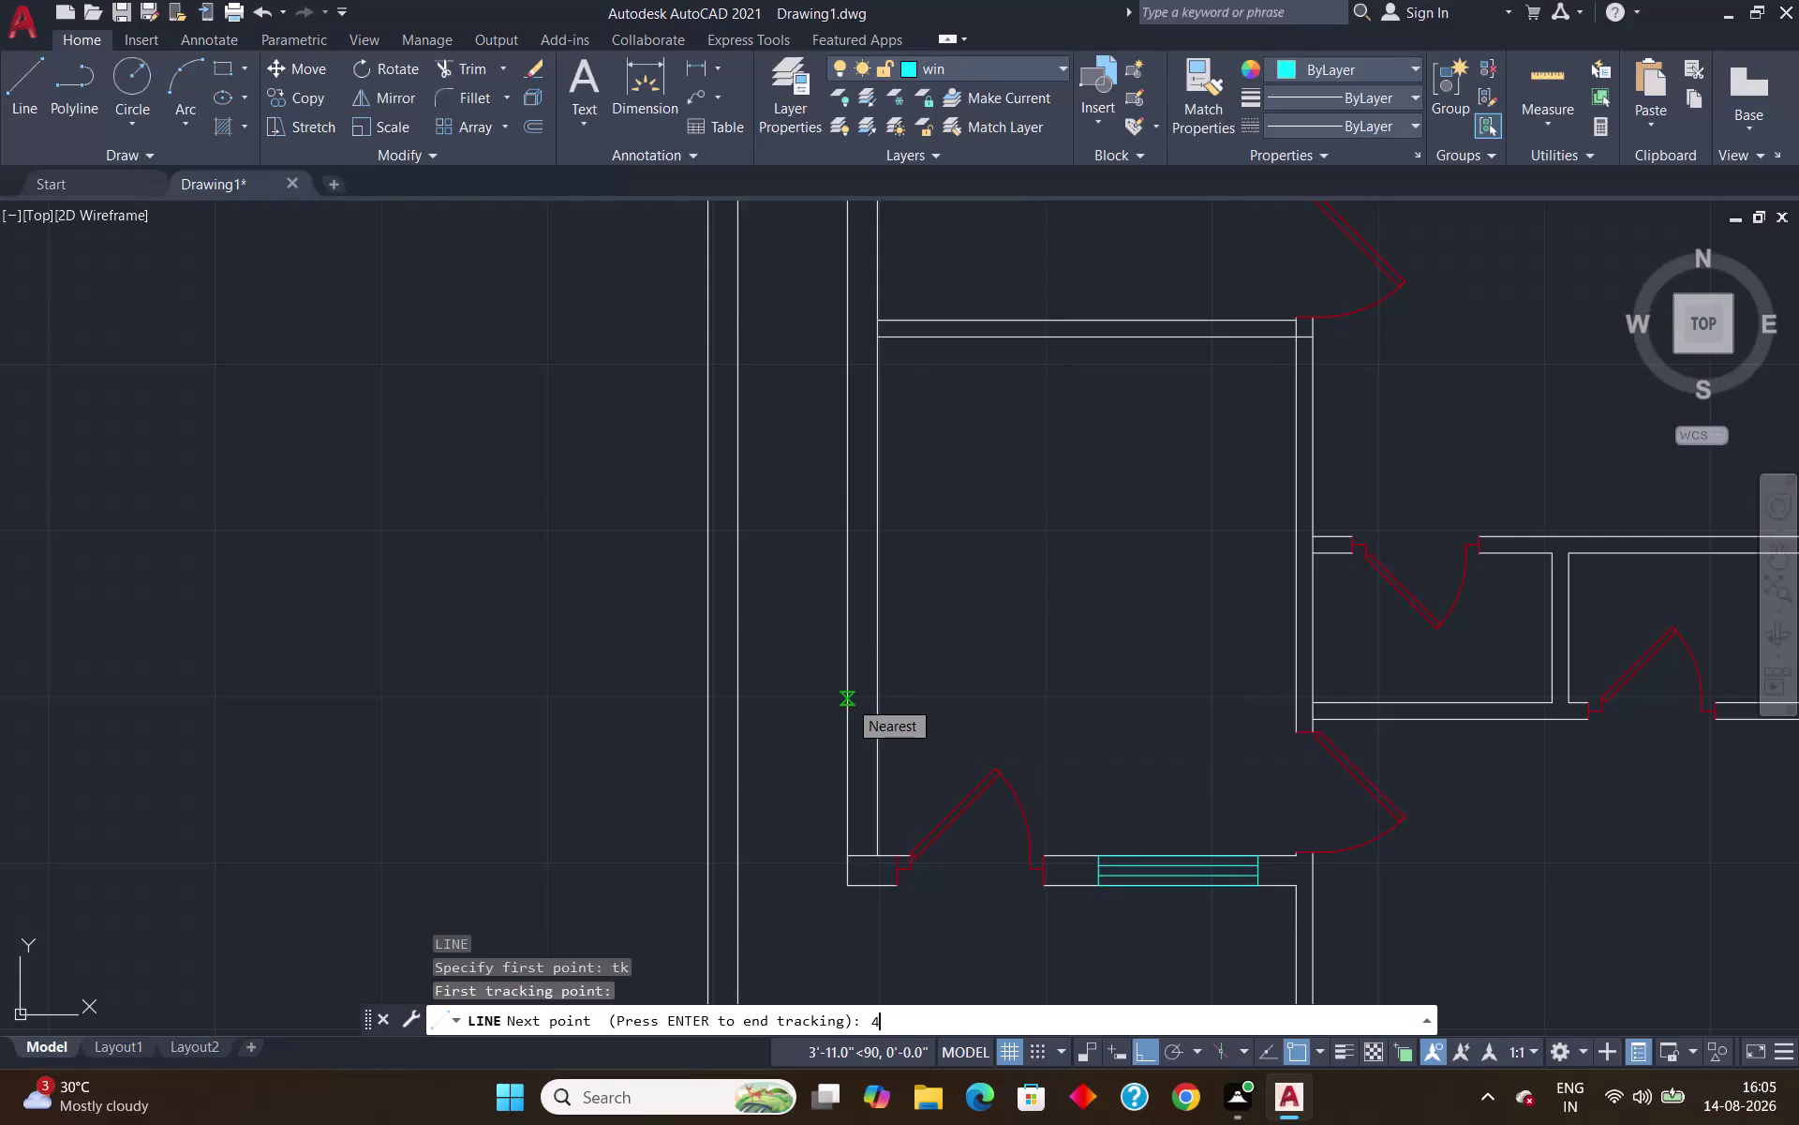
Draw a 4' window outline in the lower-left room's left wall.
key(Return)
key(Return)
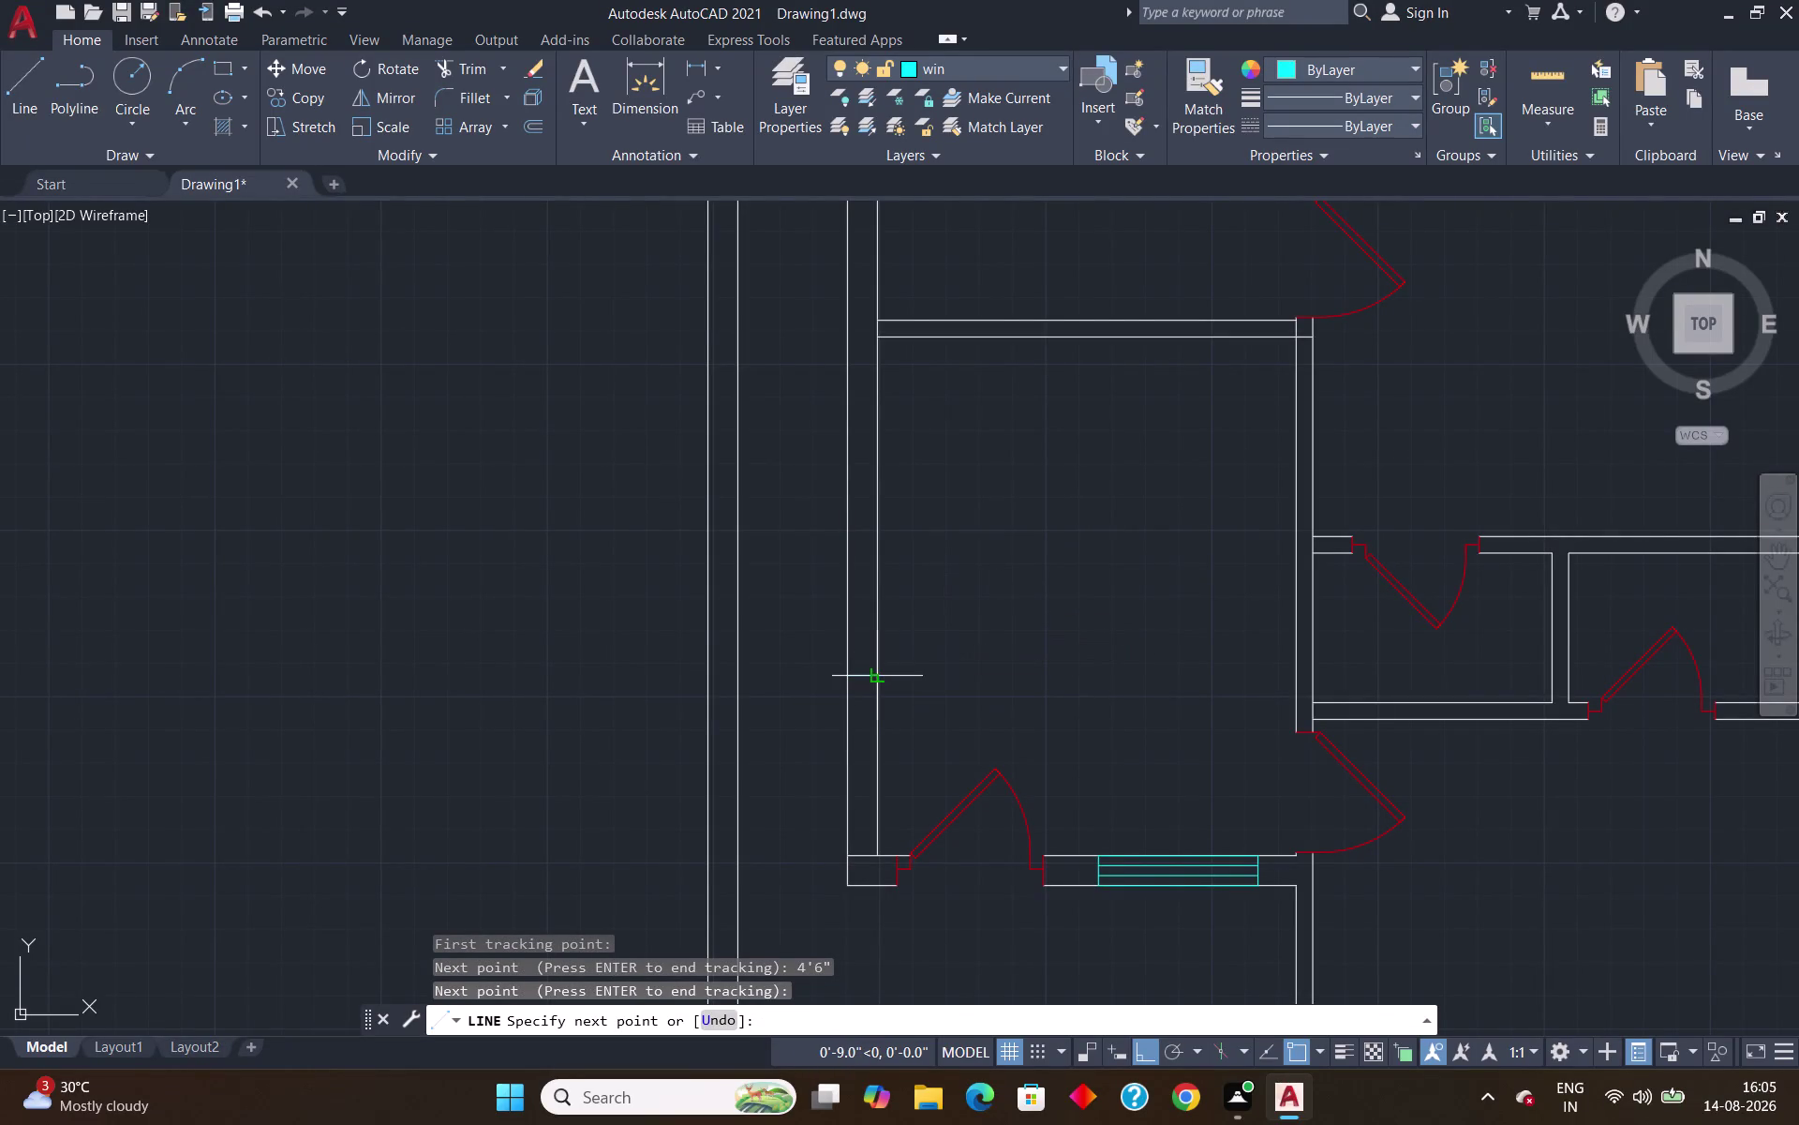
click(882, 676)
text(4')
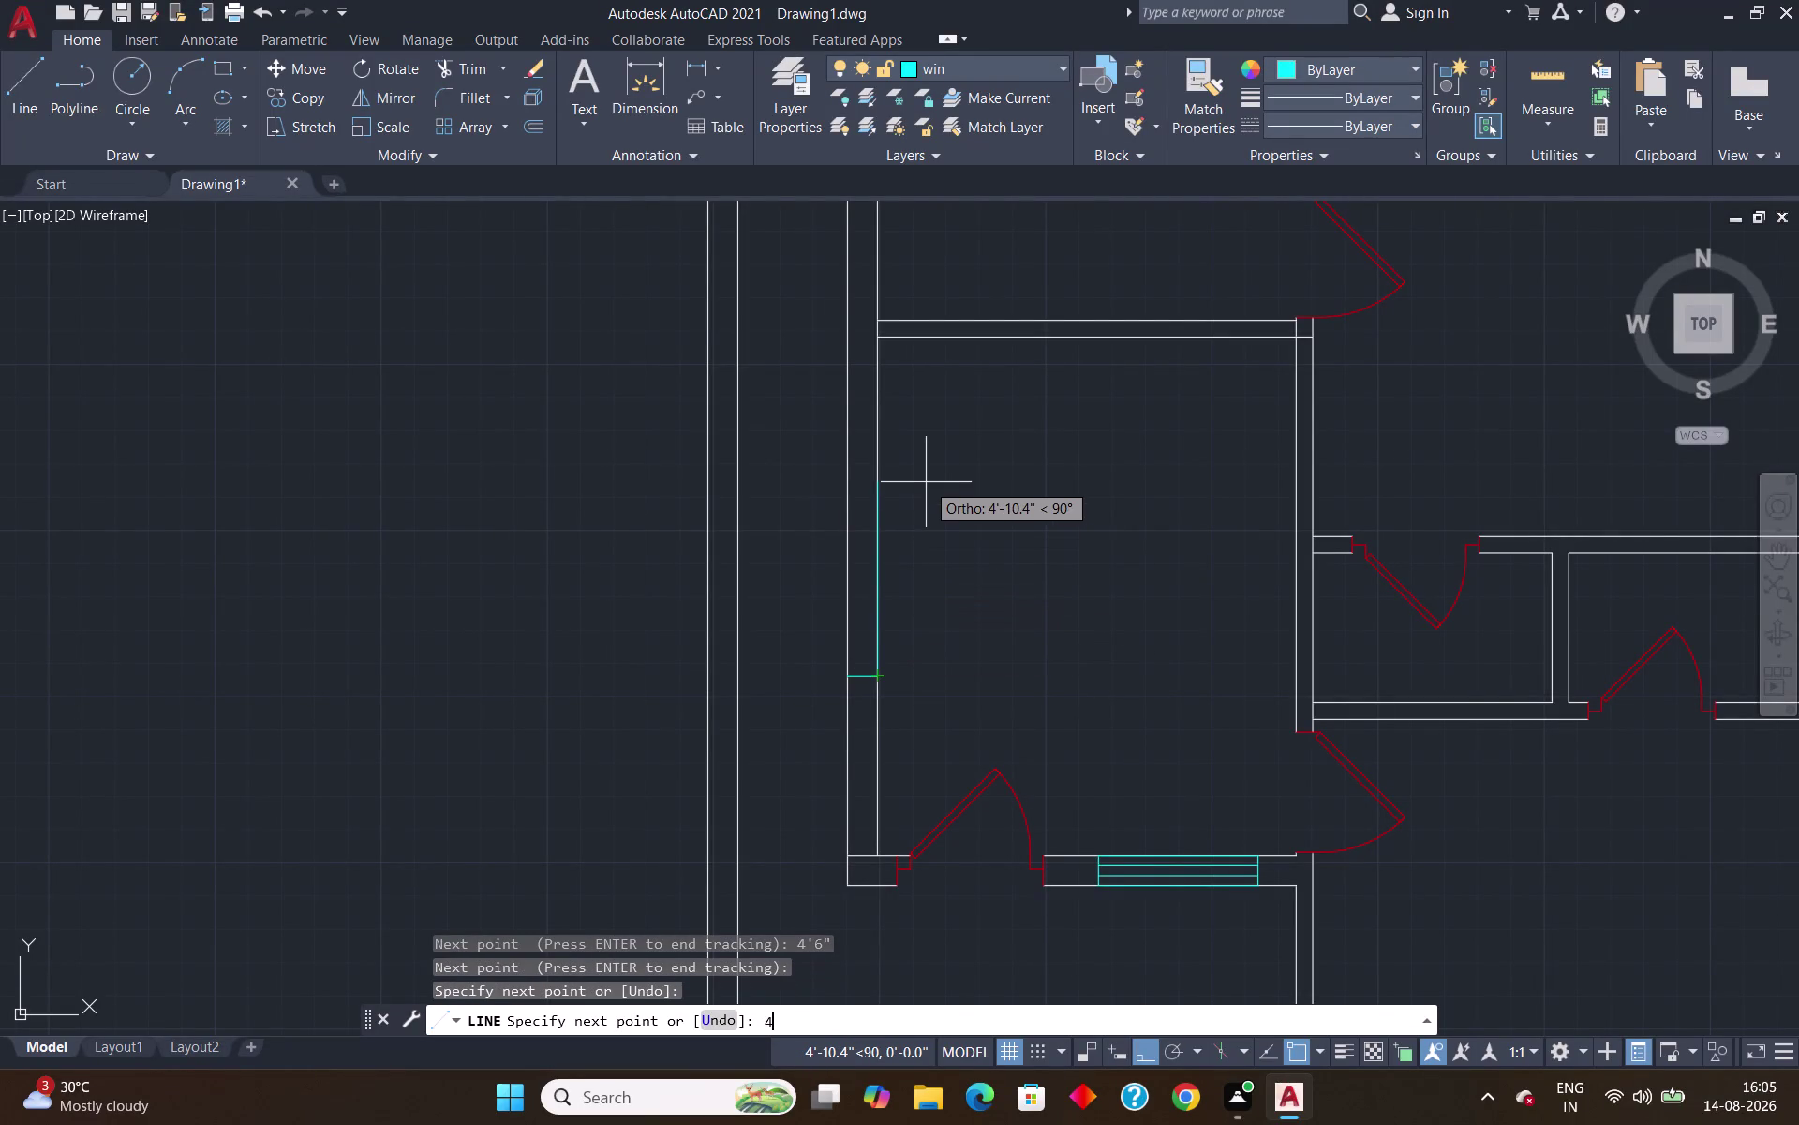
key(Return)
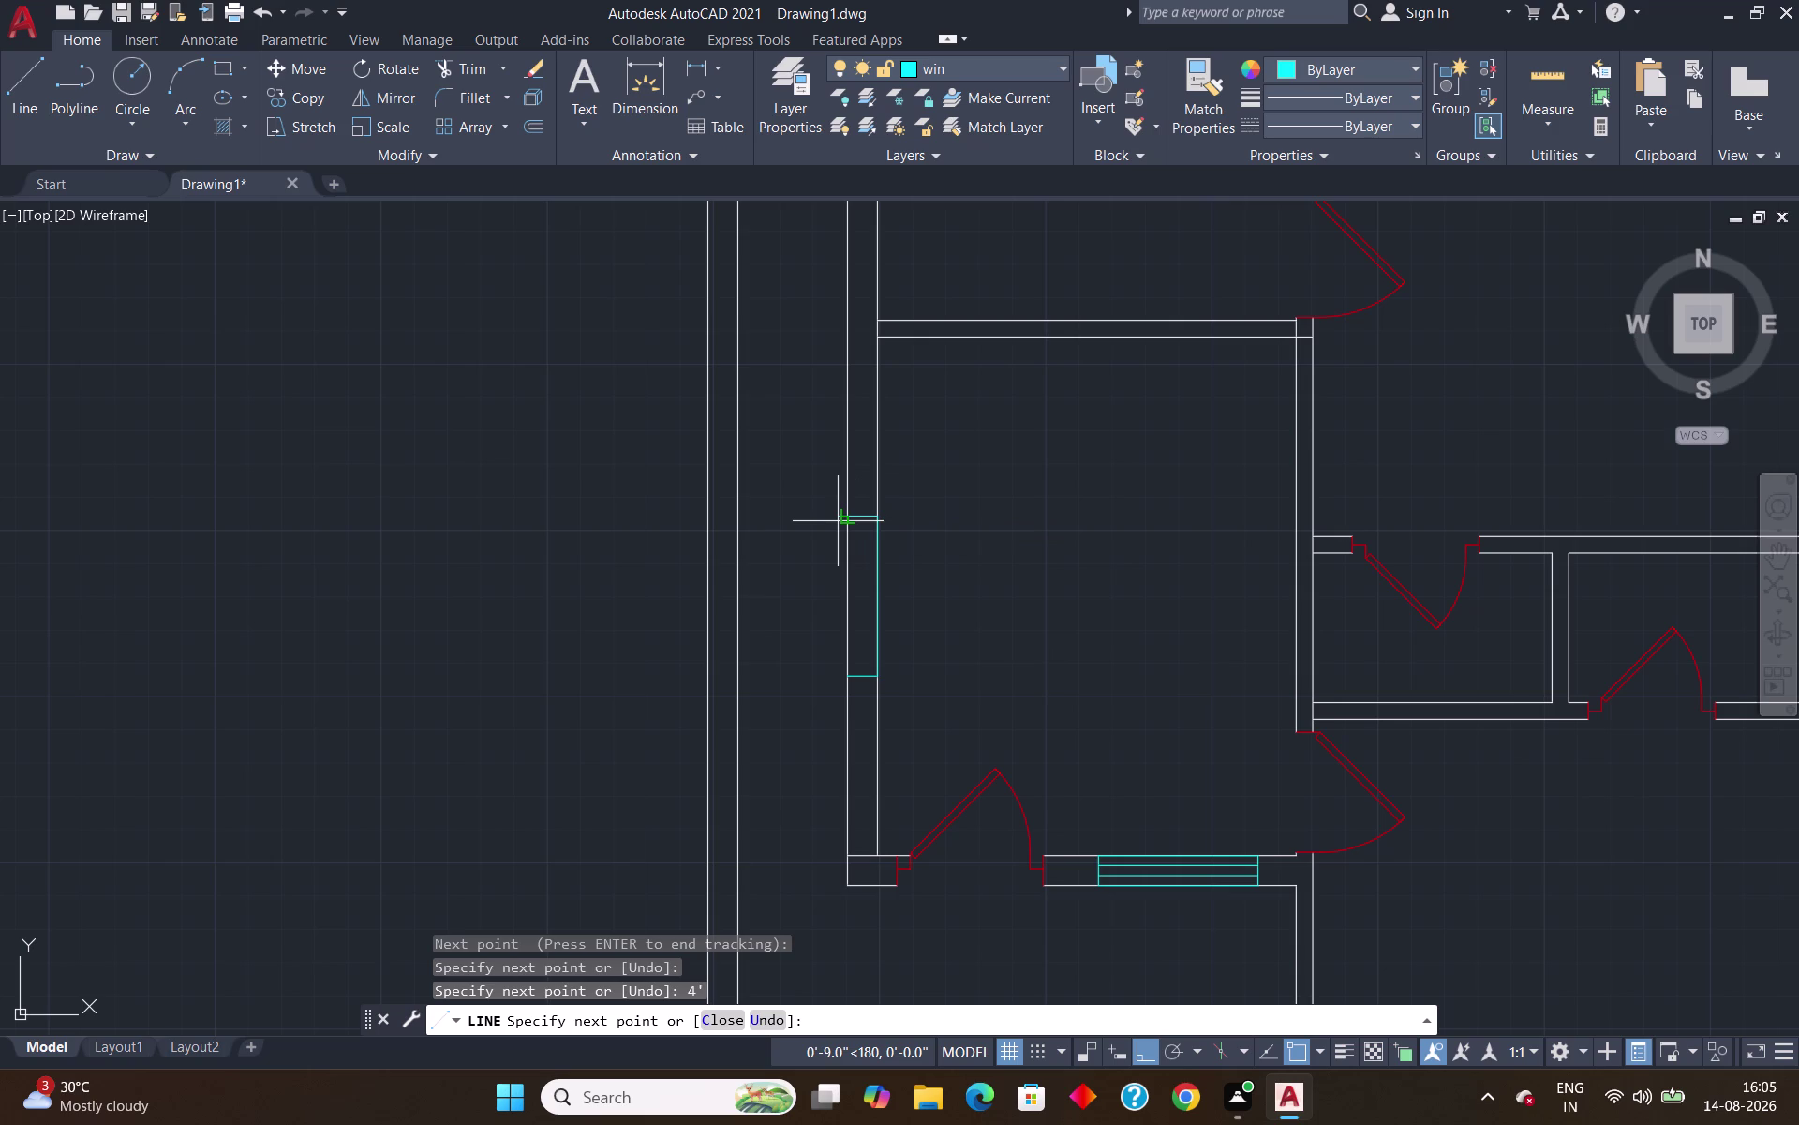
click(838, 521)
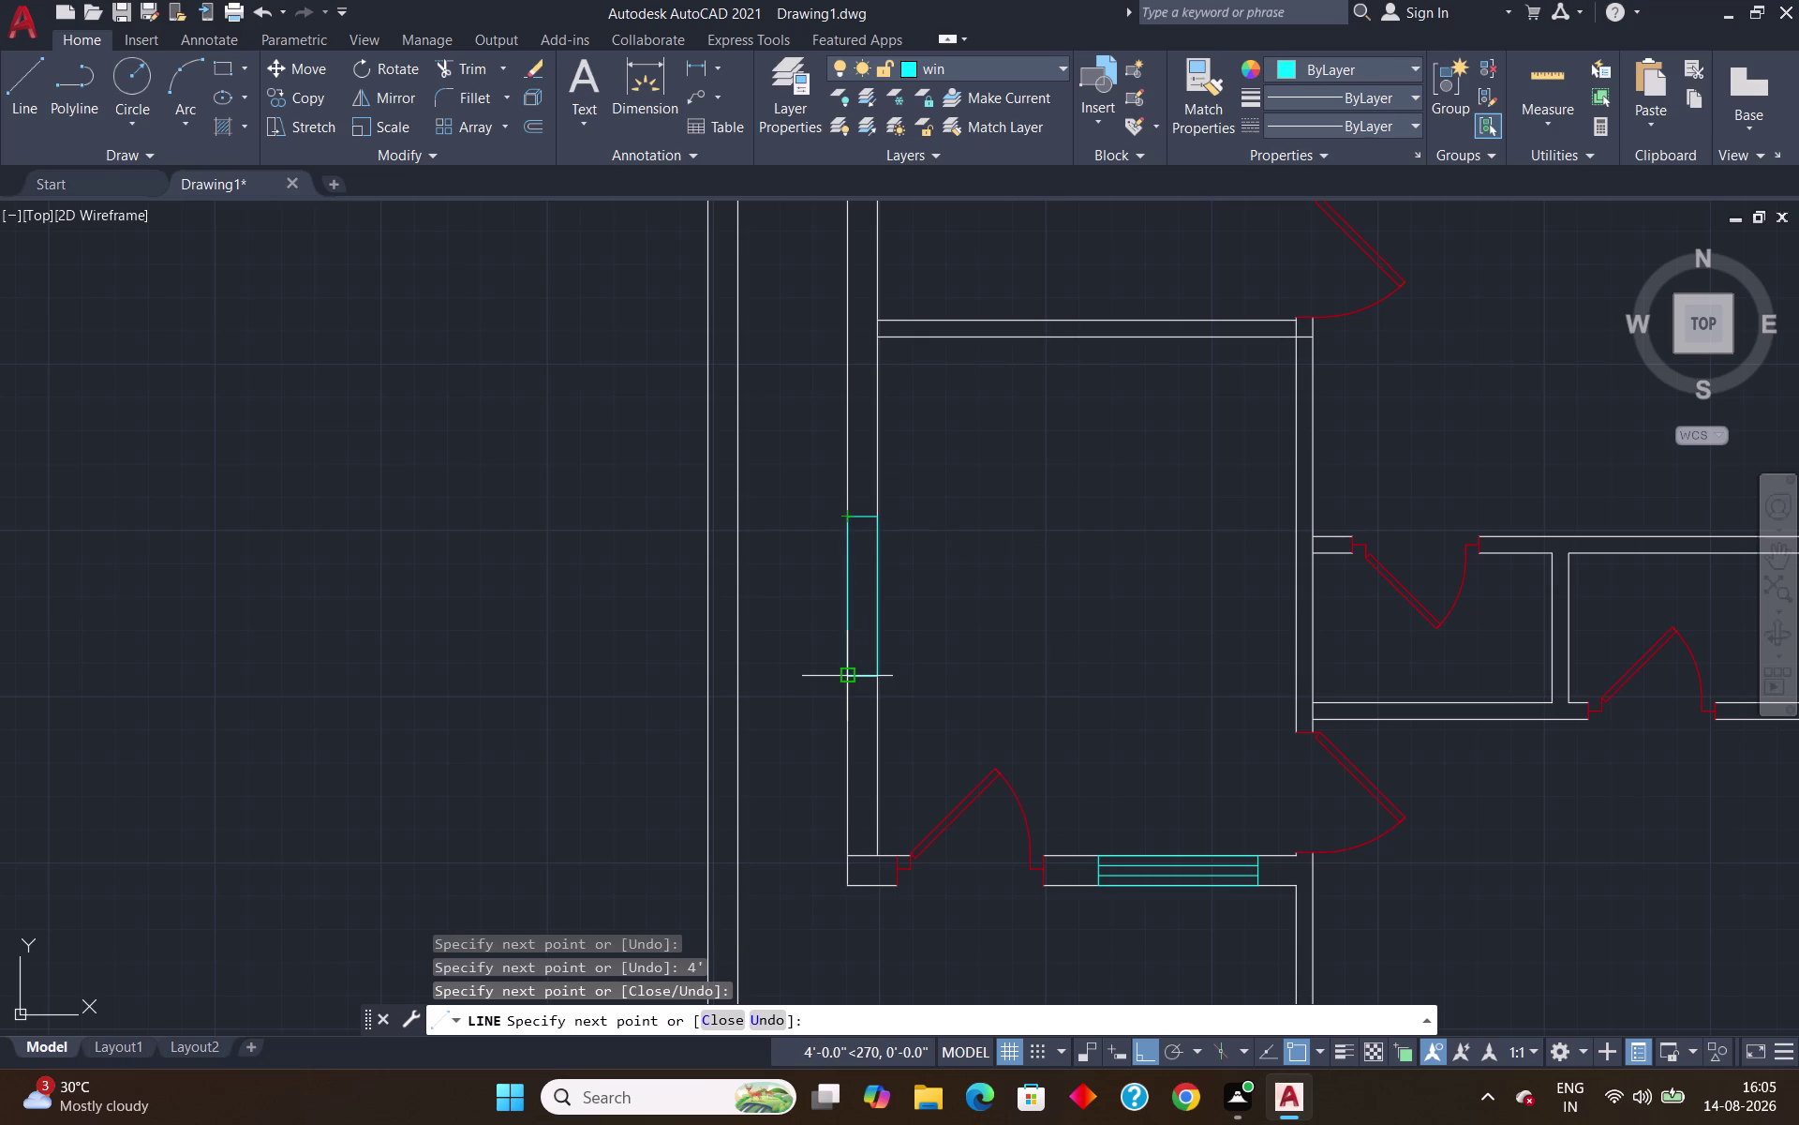
click(848, 679)
key(Return)
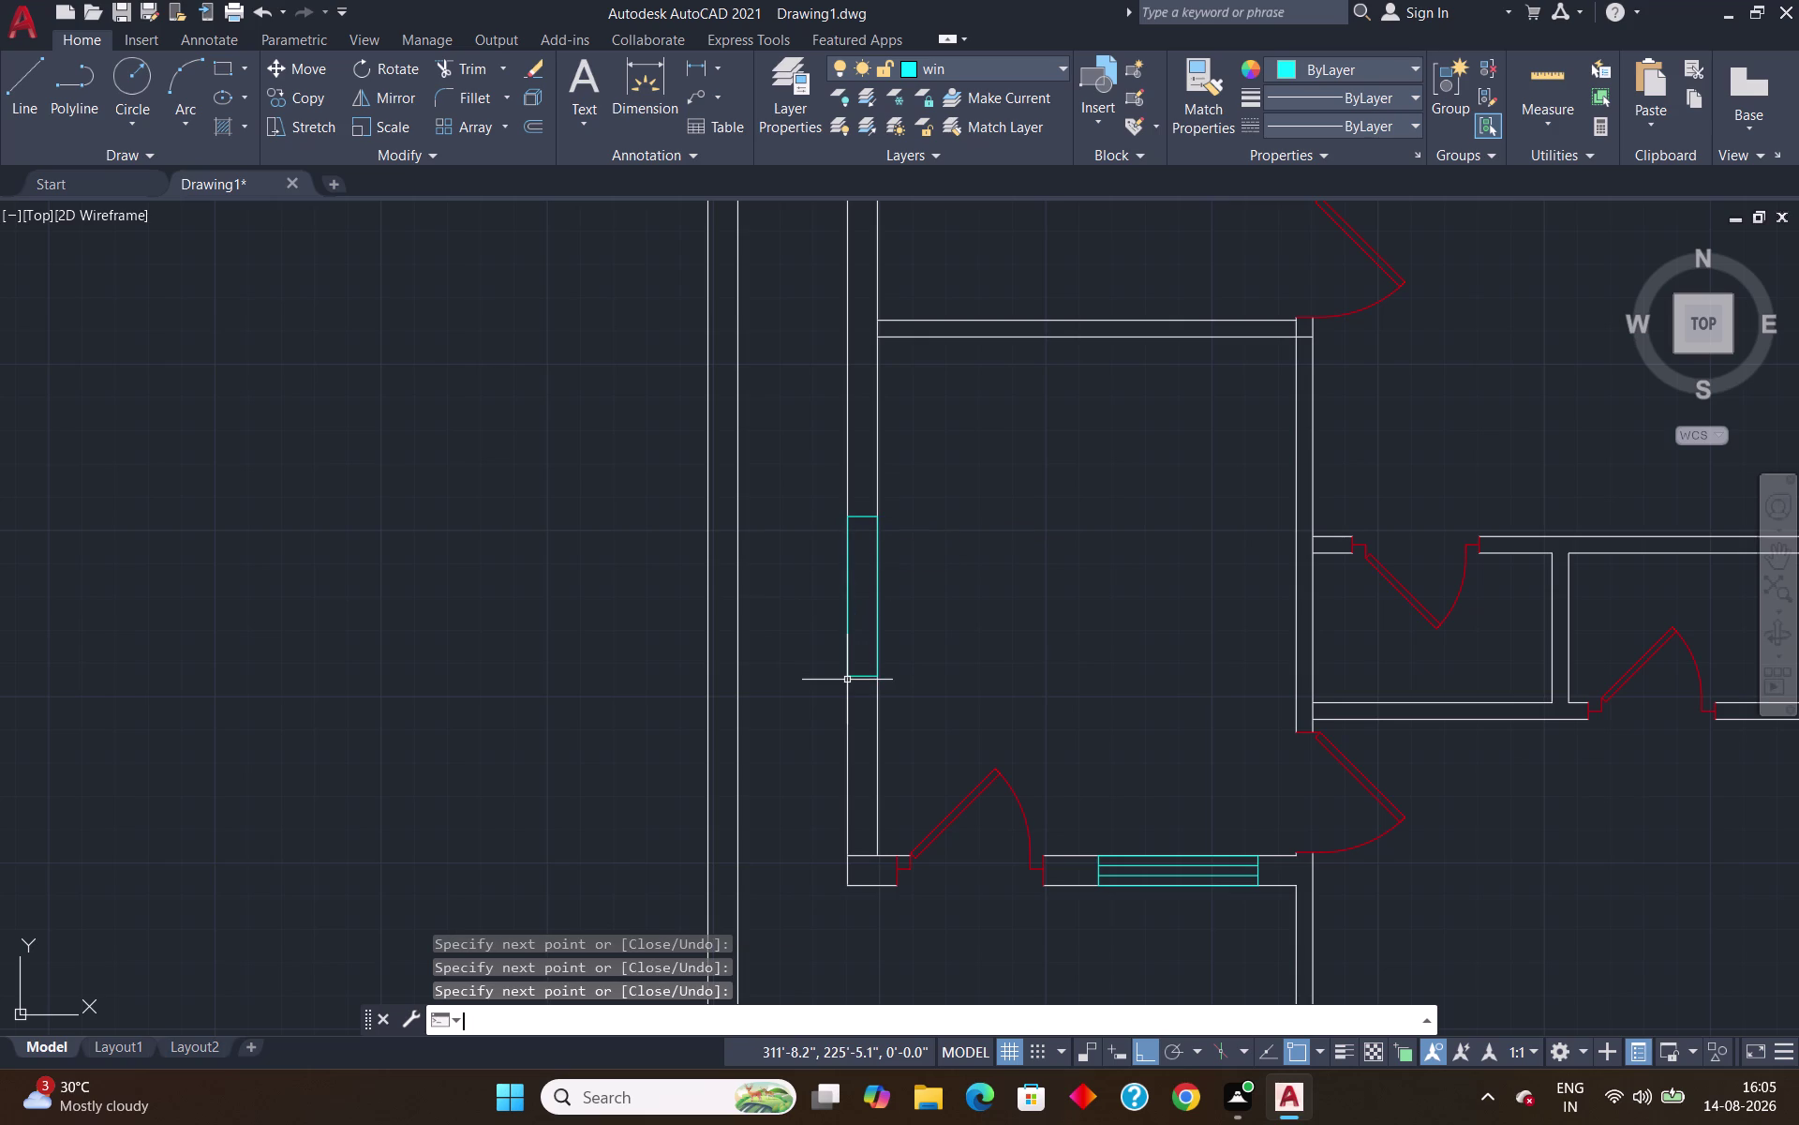
Offset the window edge twice at the default distance to add two glazing lines.
key(o)
key(Return)
key(Return)
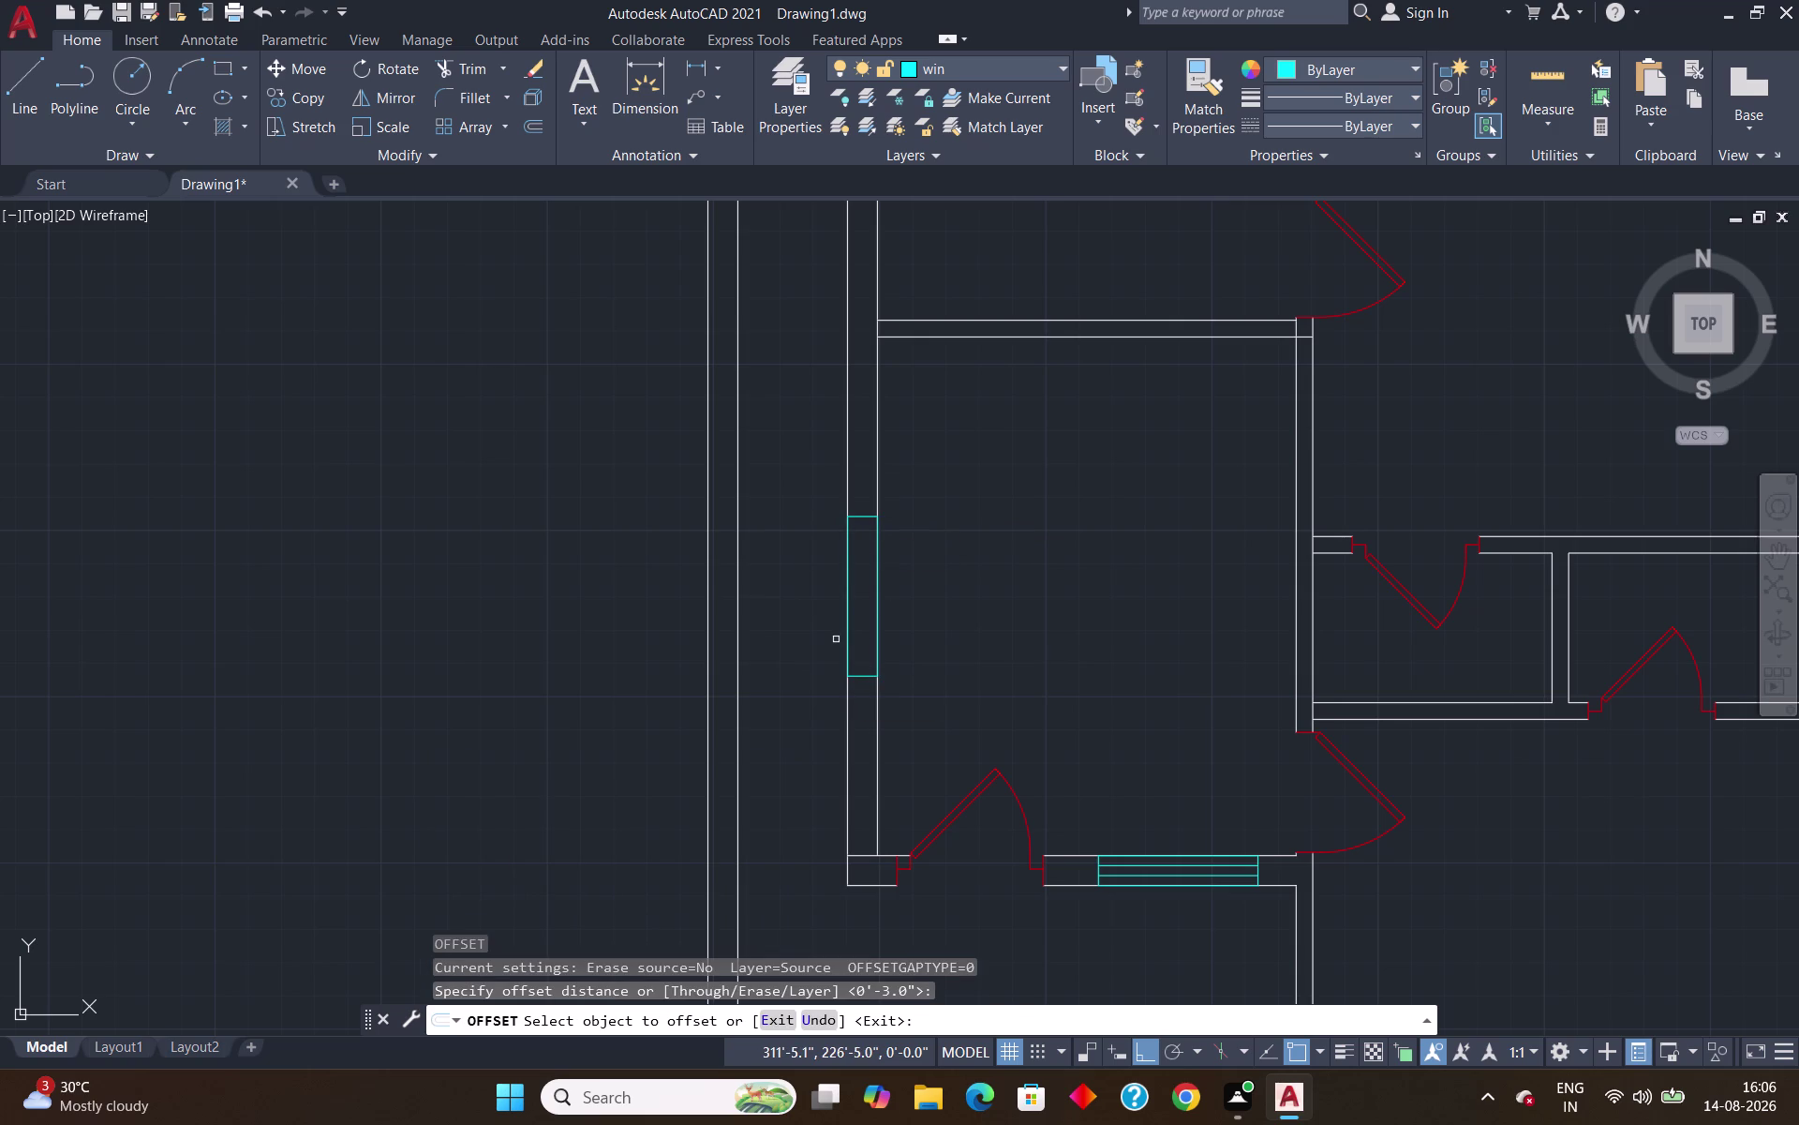
click(850, 646)
click(856, 646)
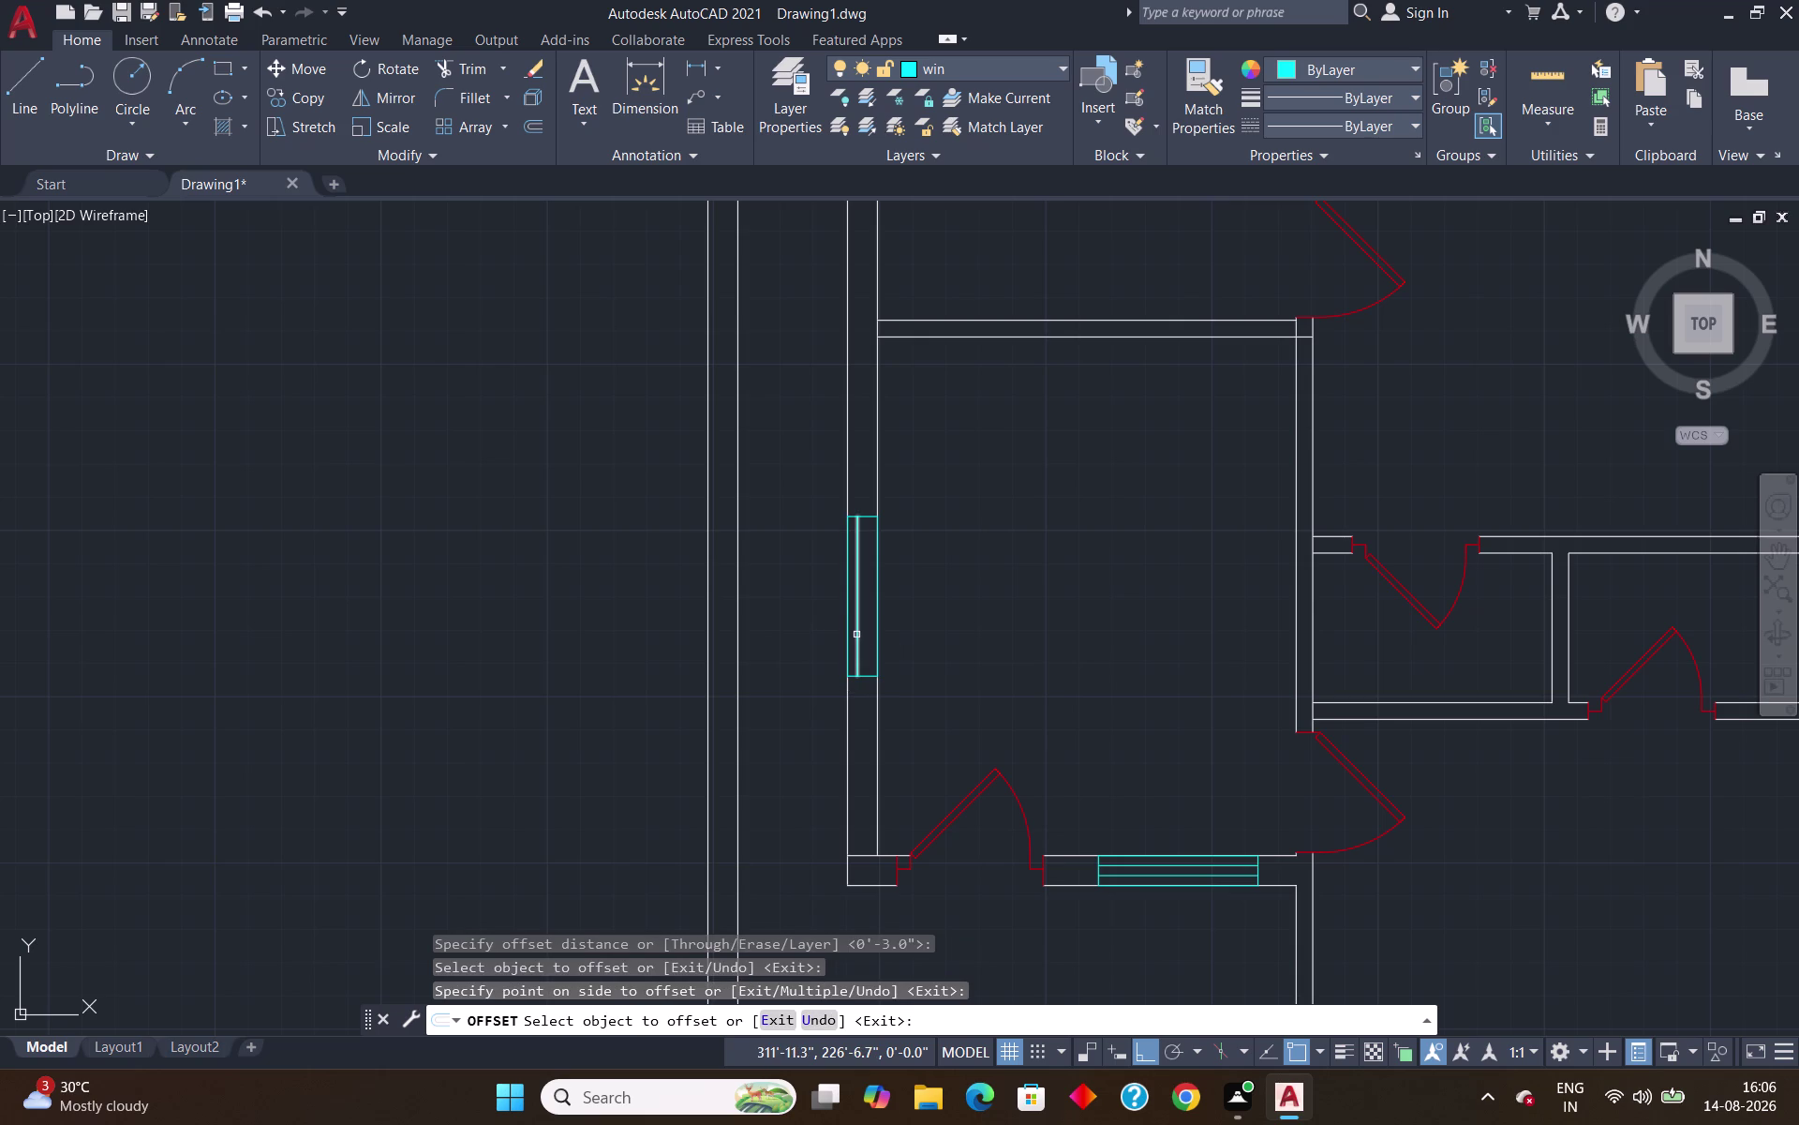
click(855, 634)
click(877, 636)
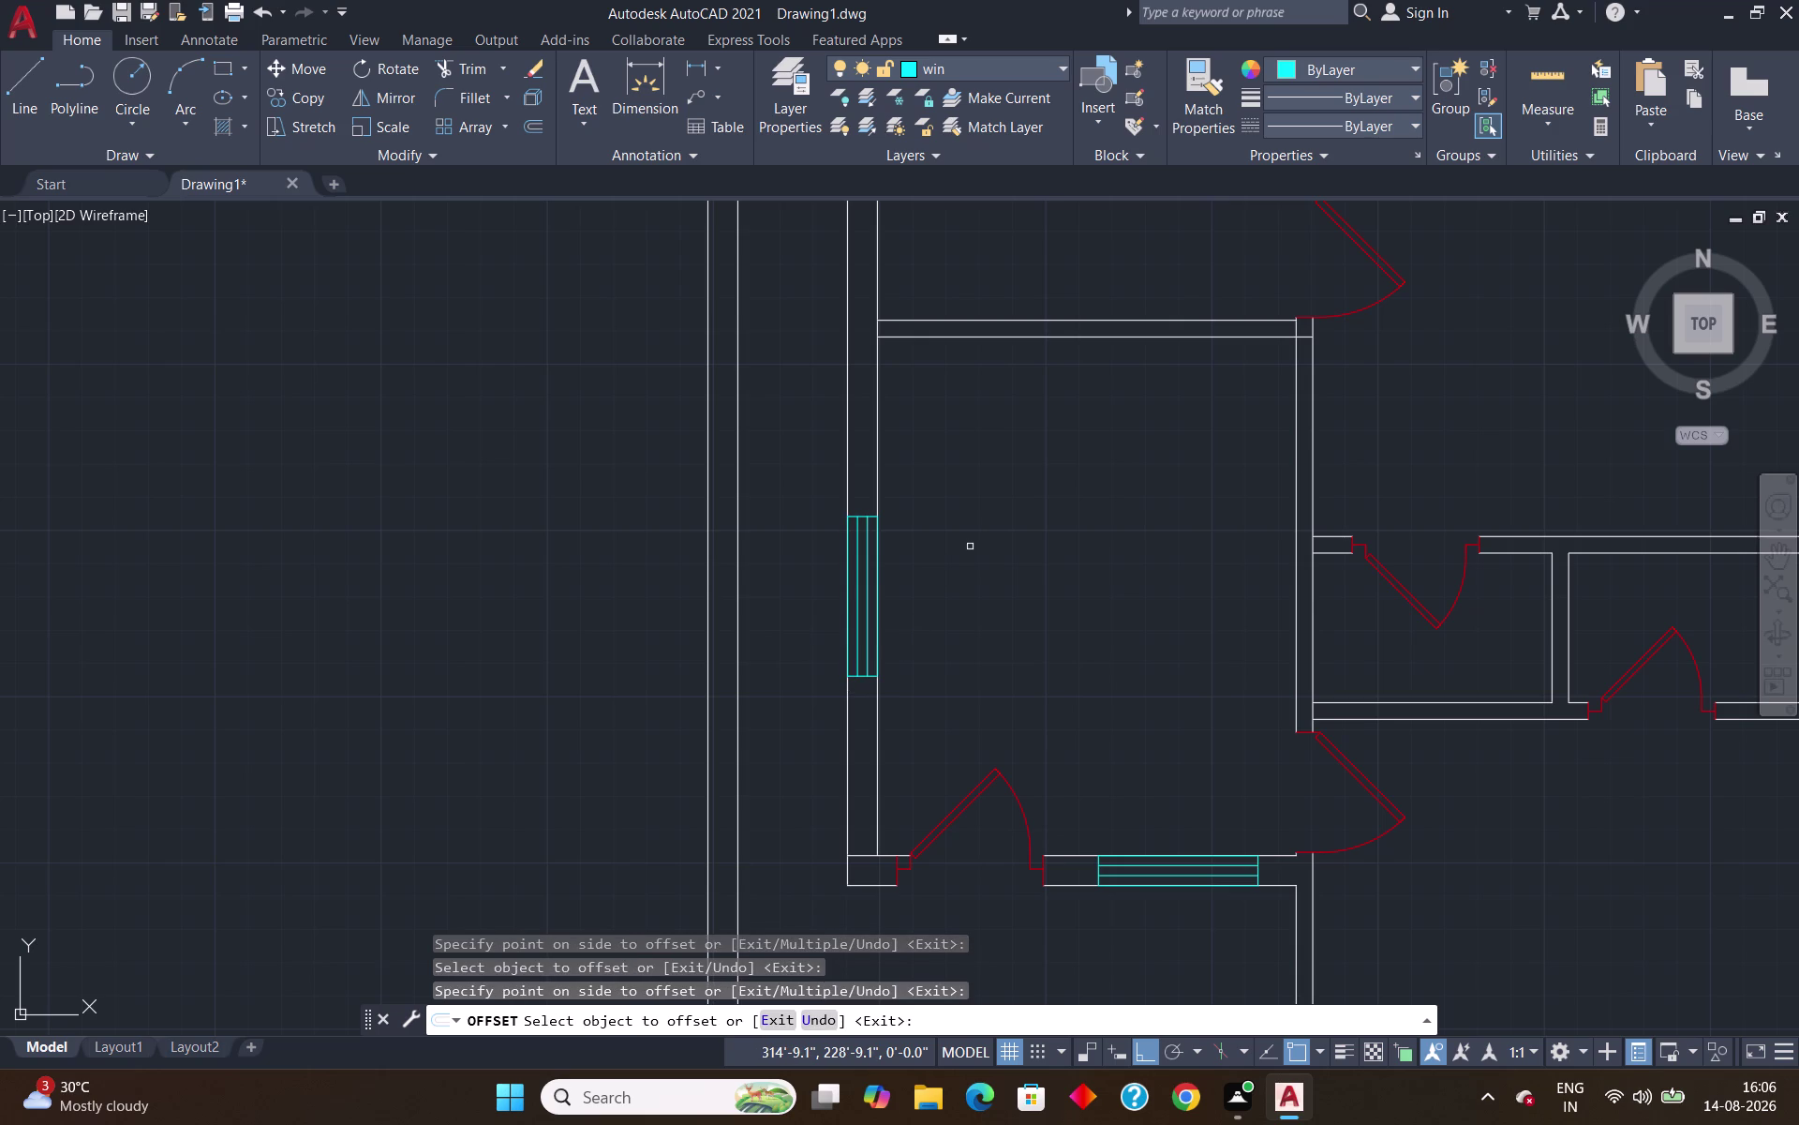
key(Escape)
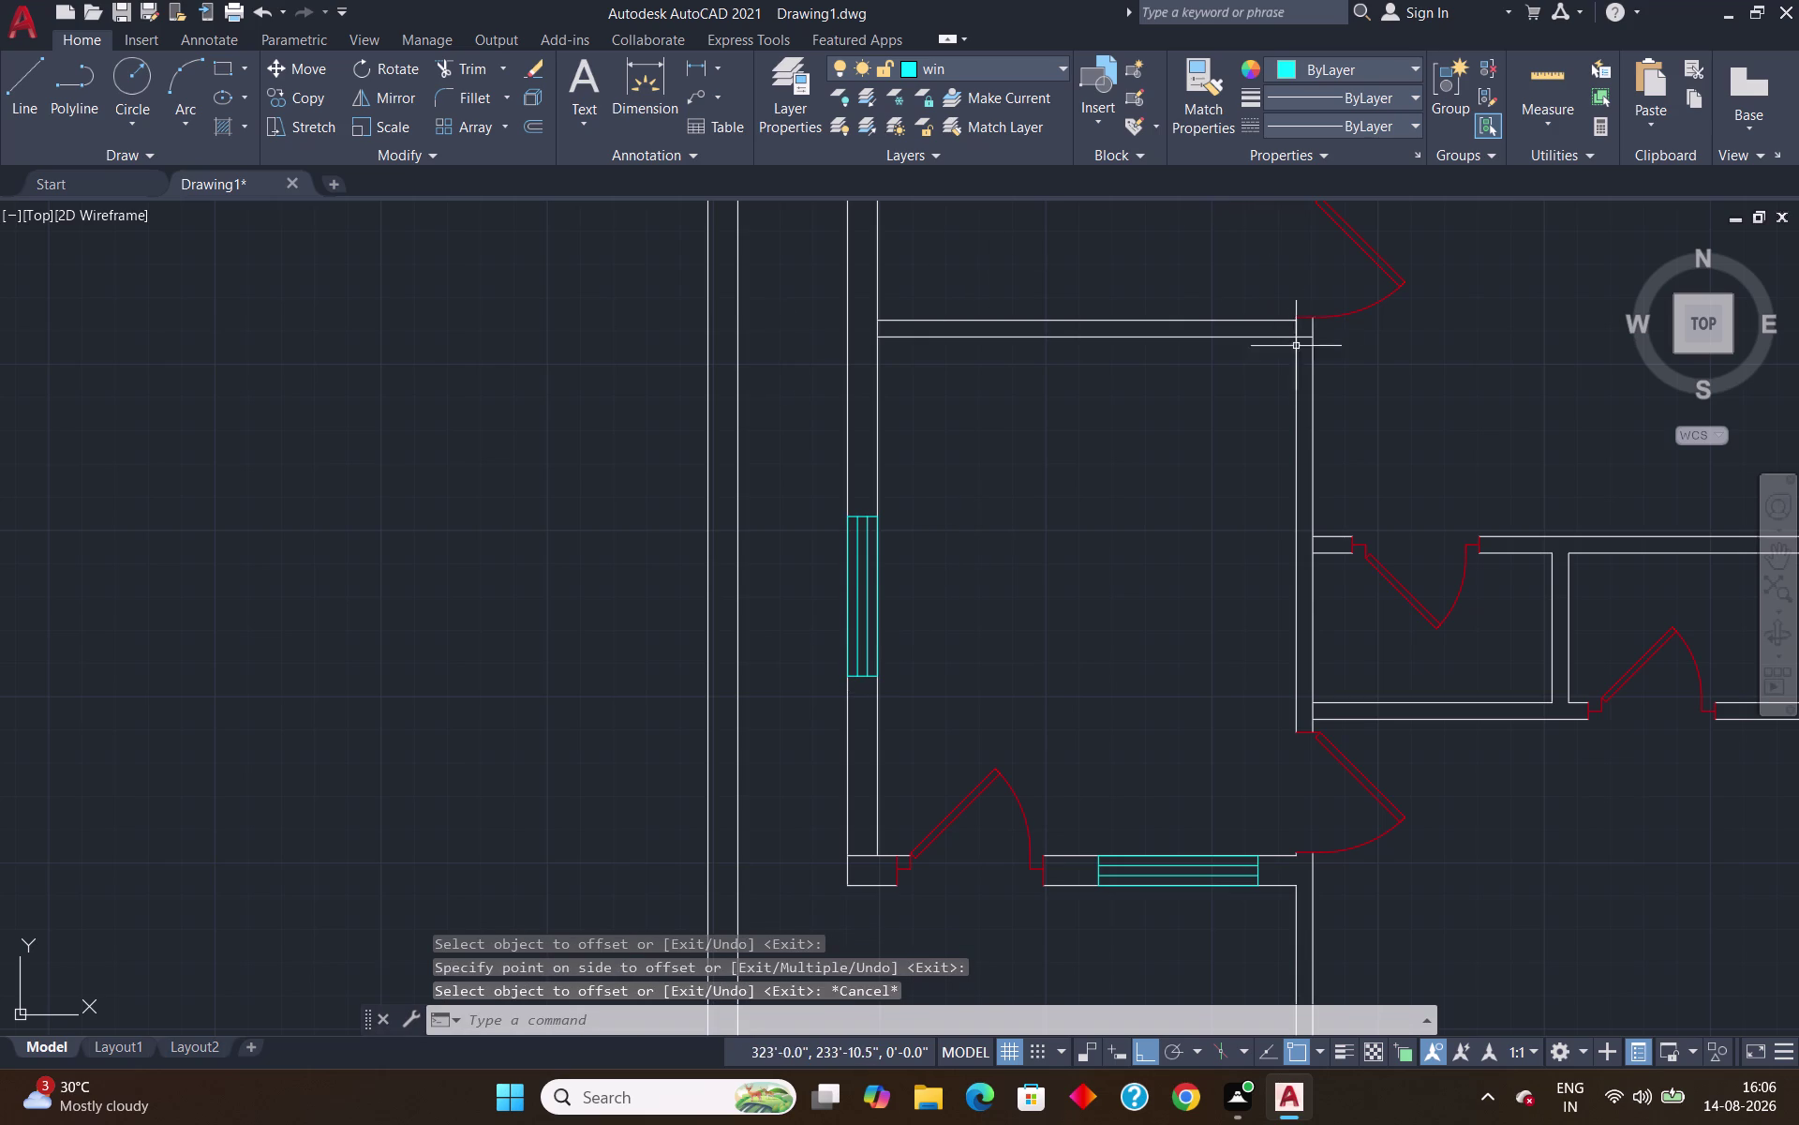
Zoom out and pan to center the whole floor plan.
scroll(down, 3)
scroll(down, 3)
middle_click(1191, 462)
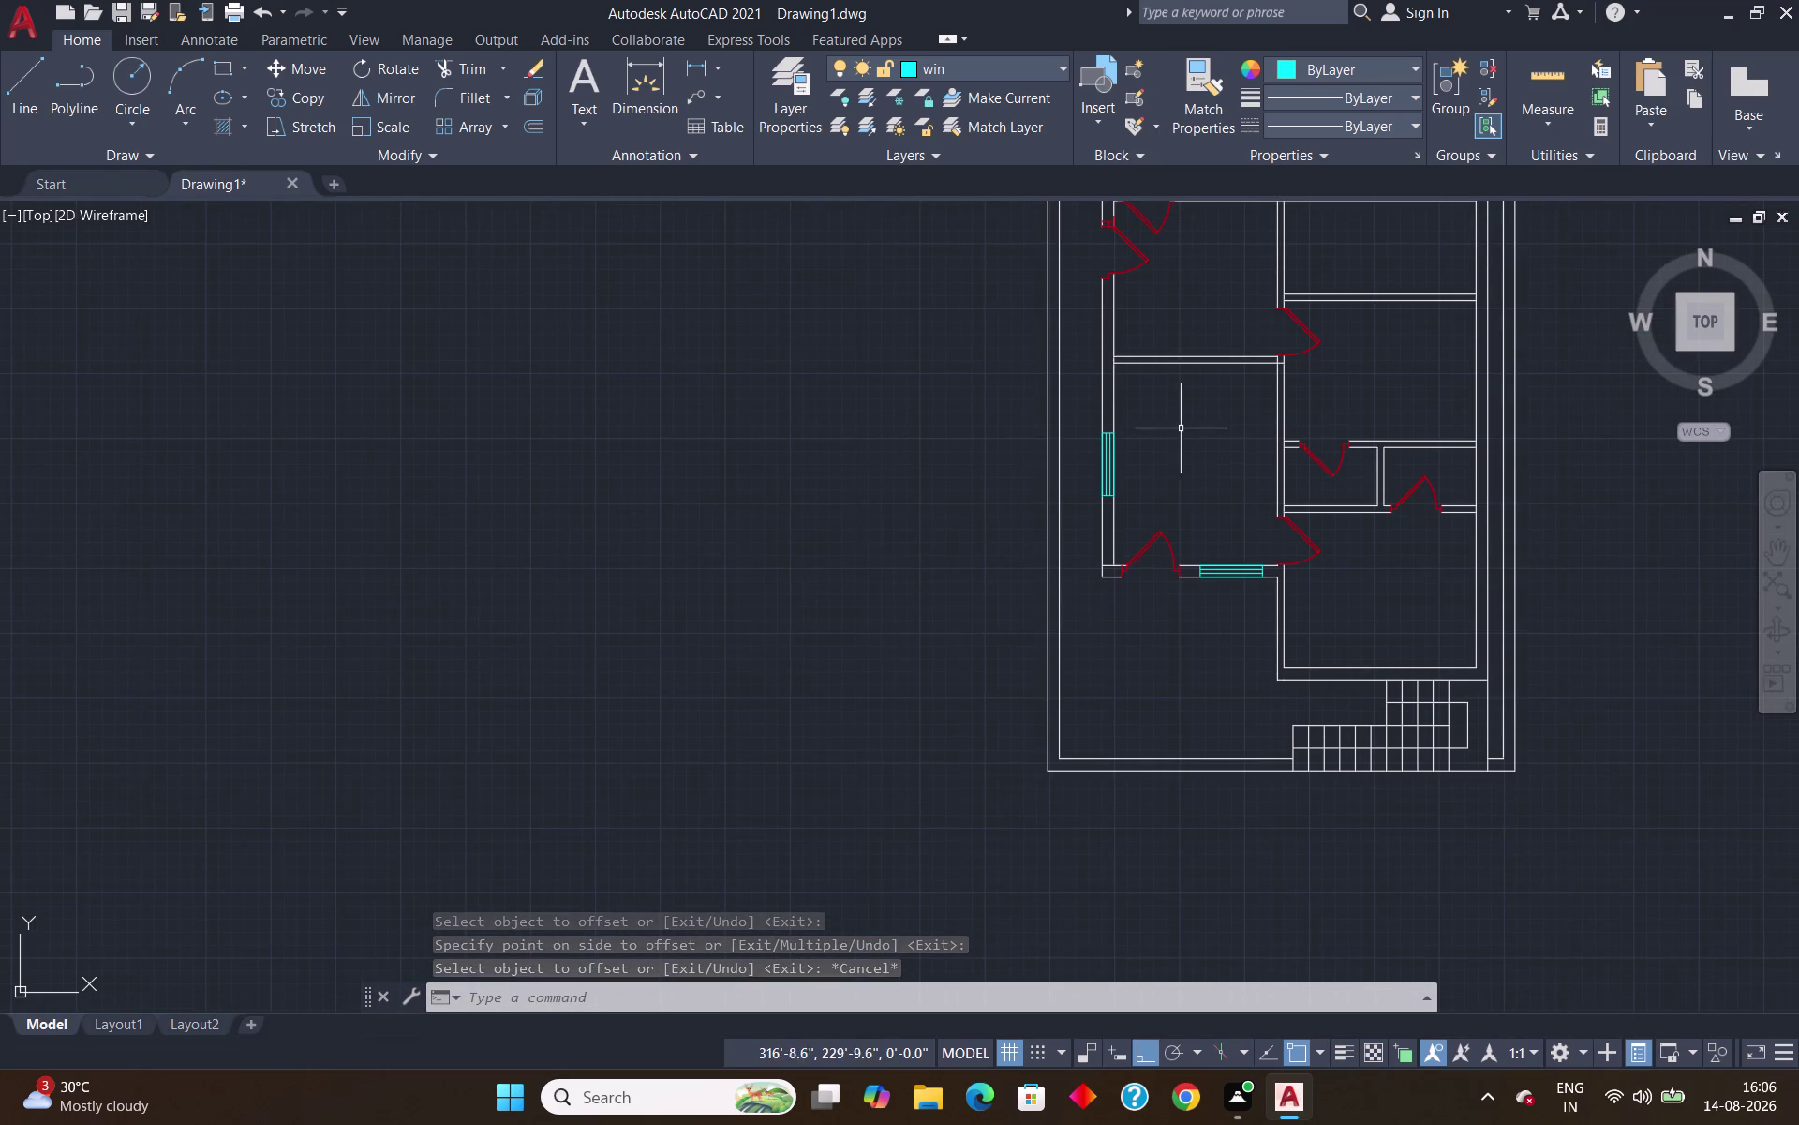
middle_drag(1217, 451, 822, 672)
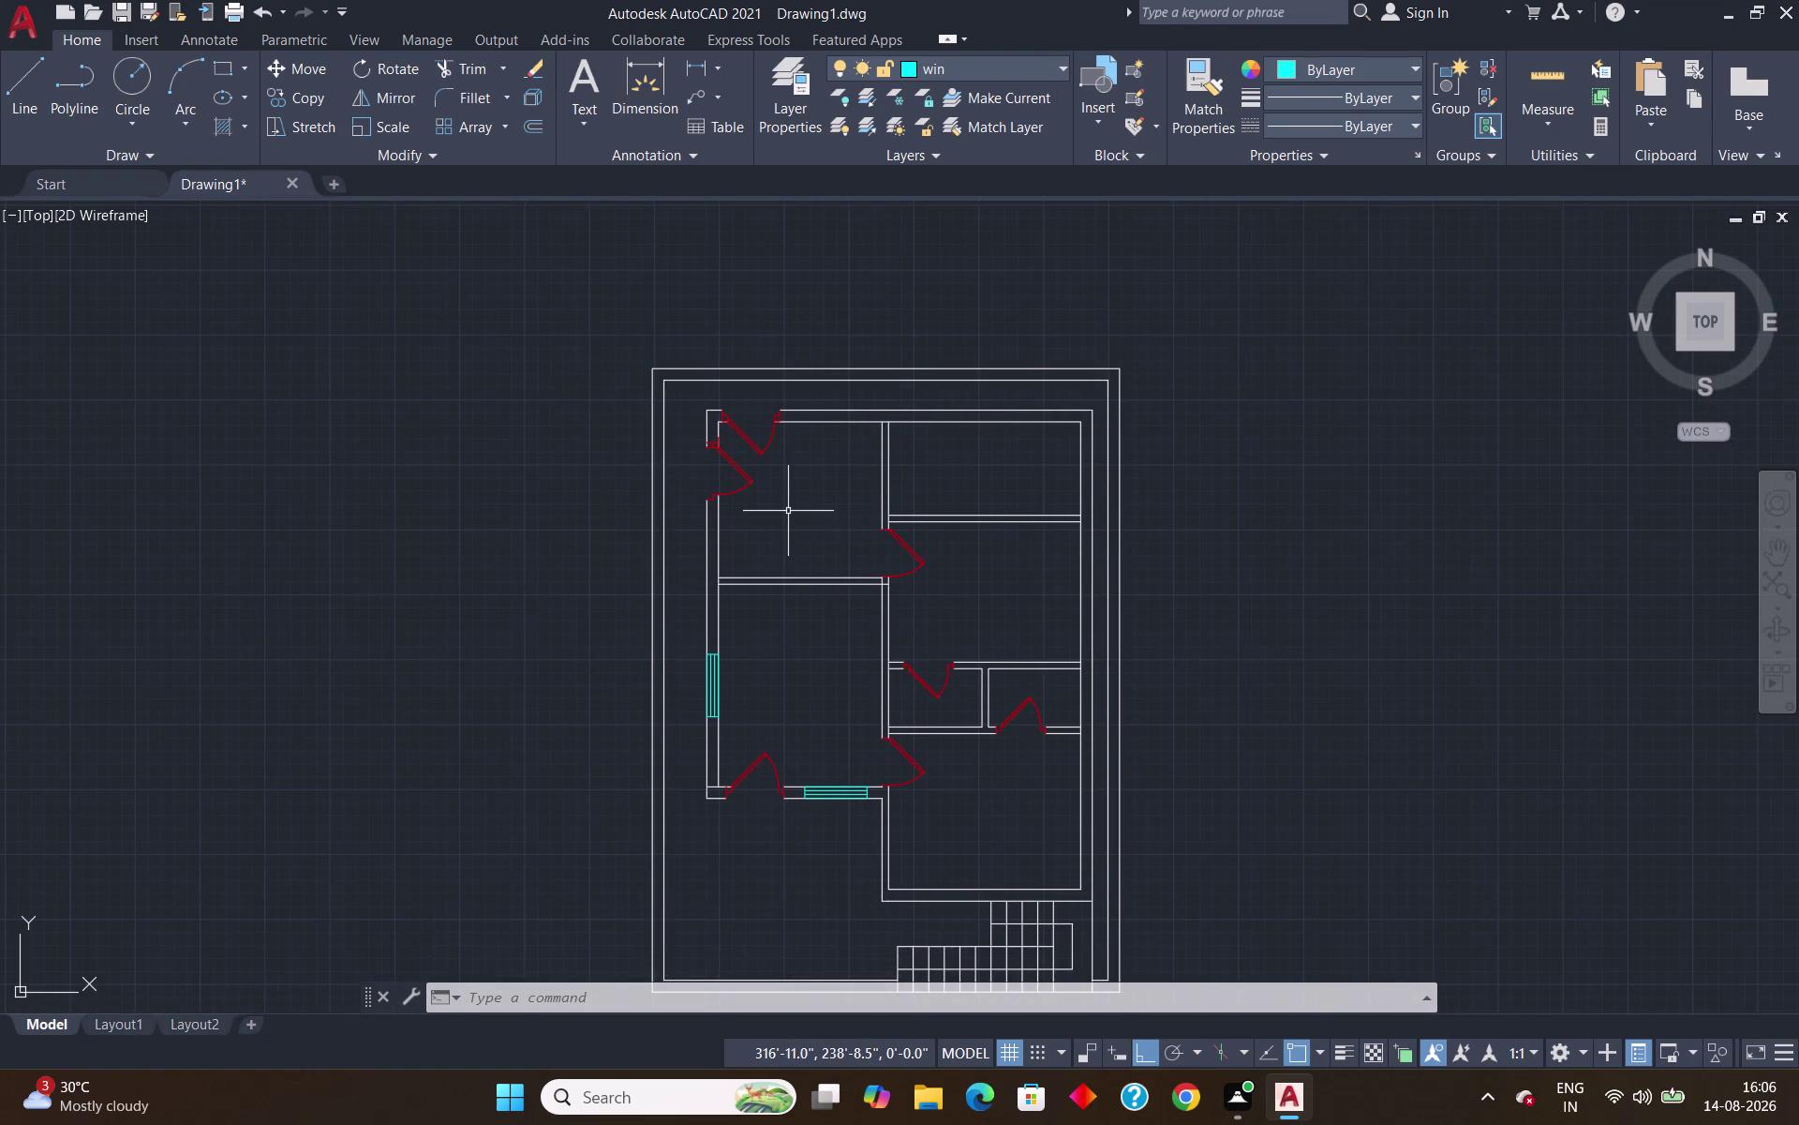
Extend two upper-left wall lines and measure the top wall span at about 6'-7".
text(ex)
key(Return)
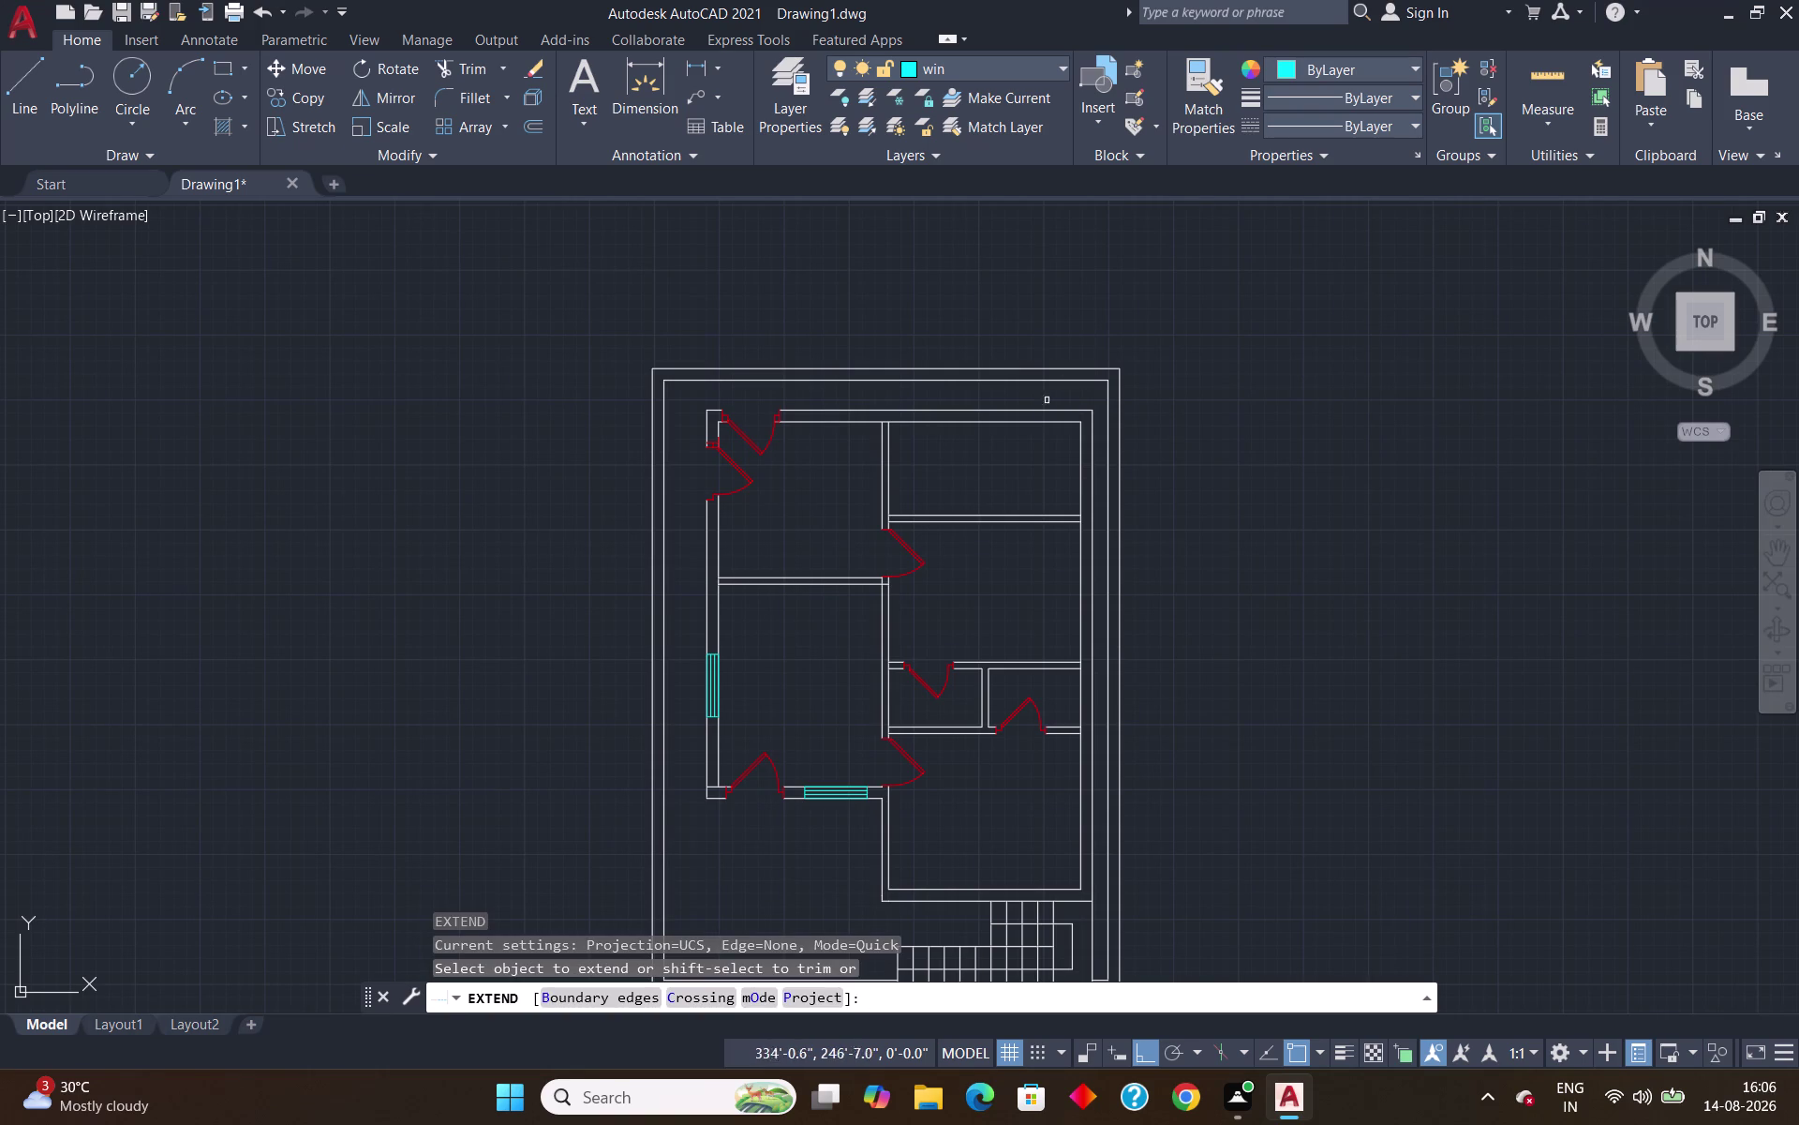
scroll(up, 3)
click(880, 432)
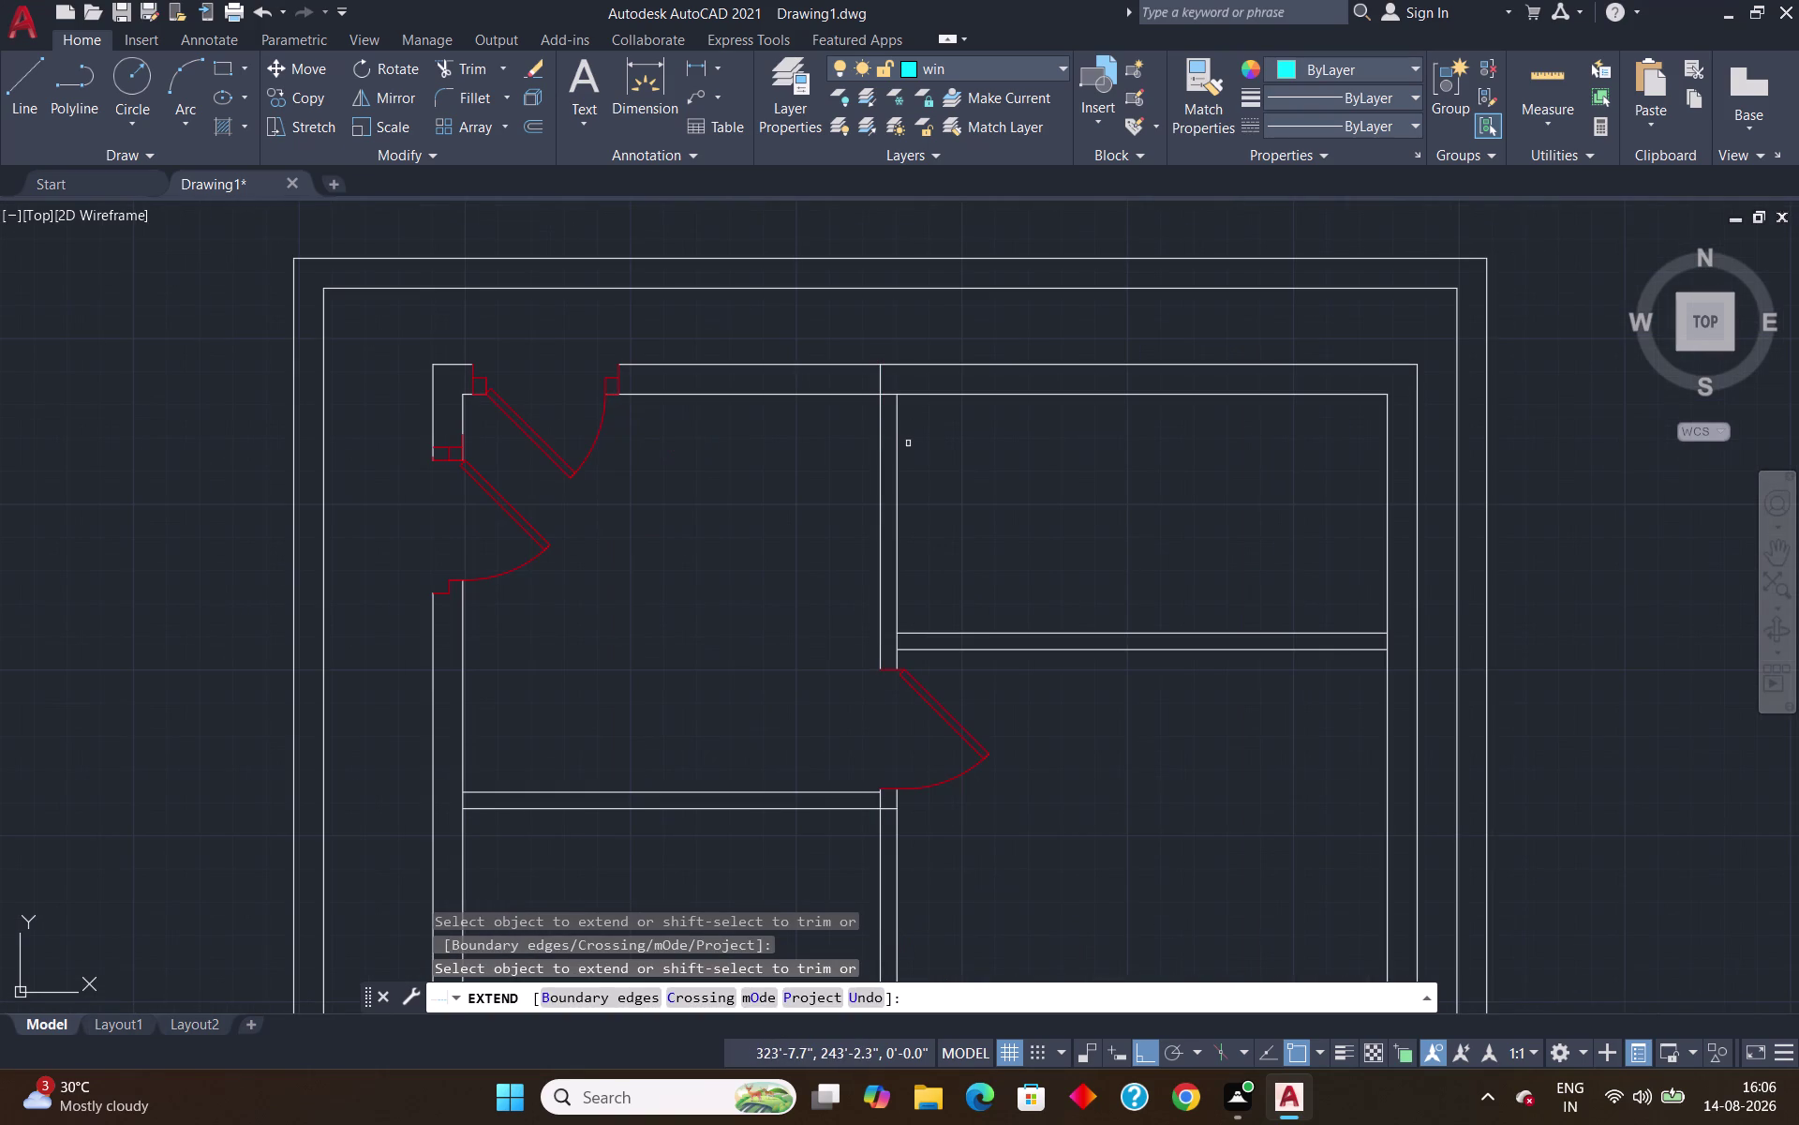
click(898, 415)
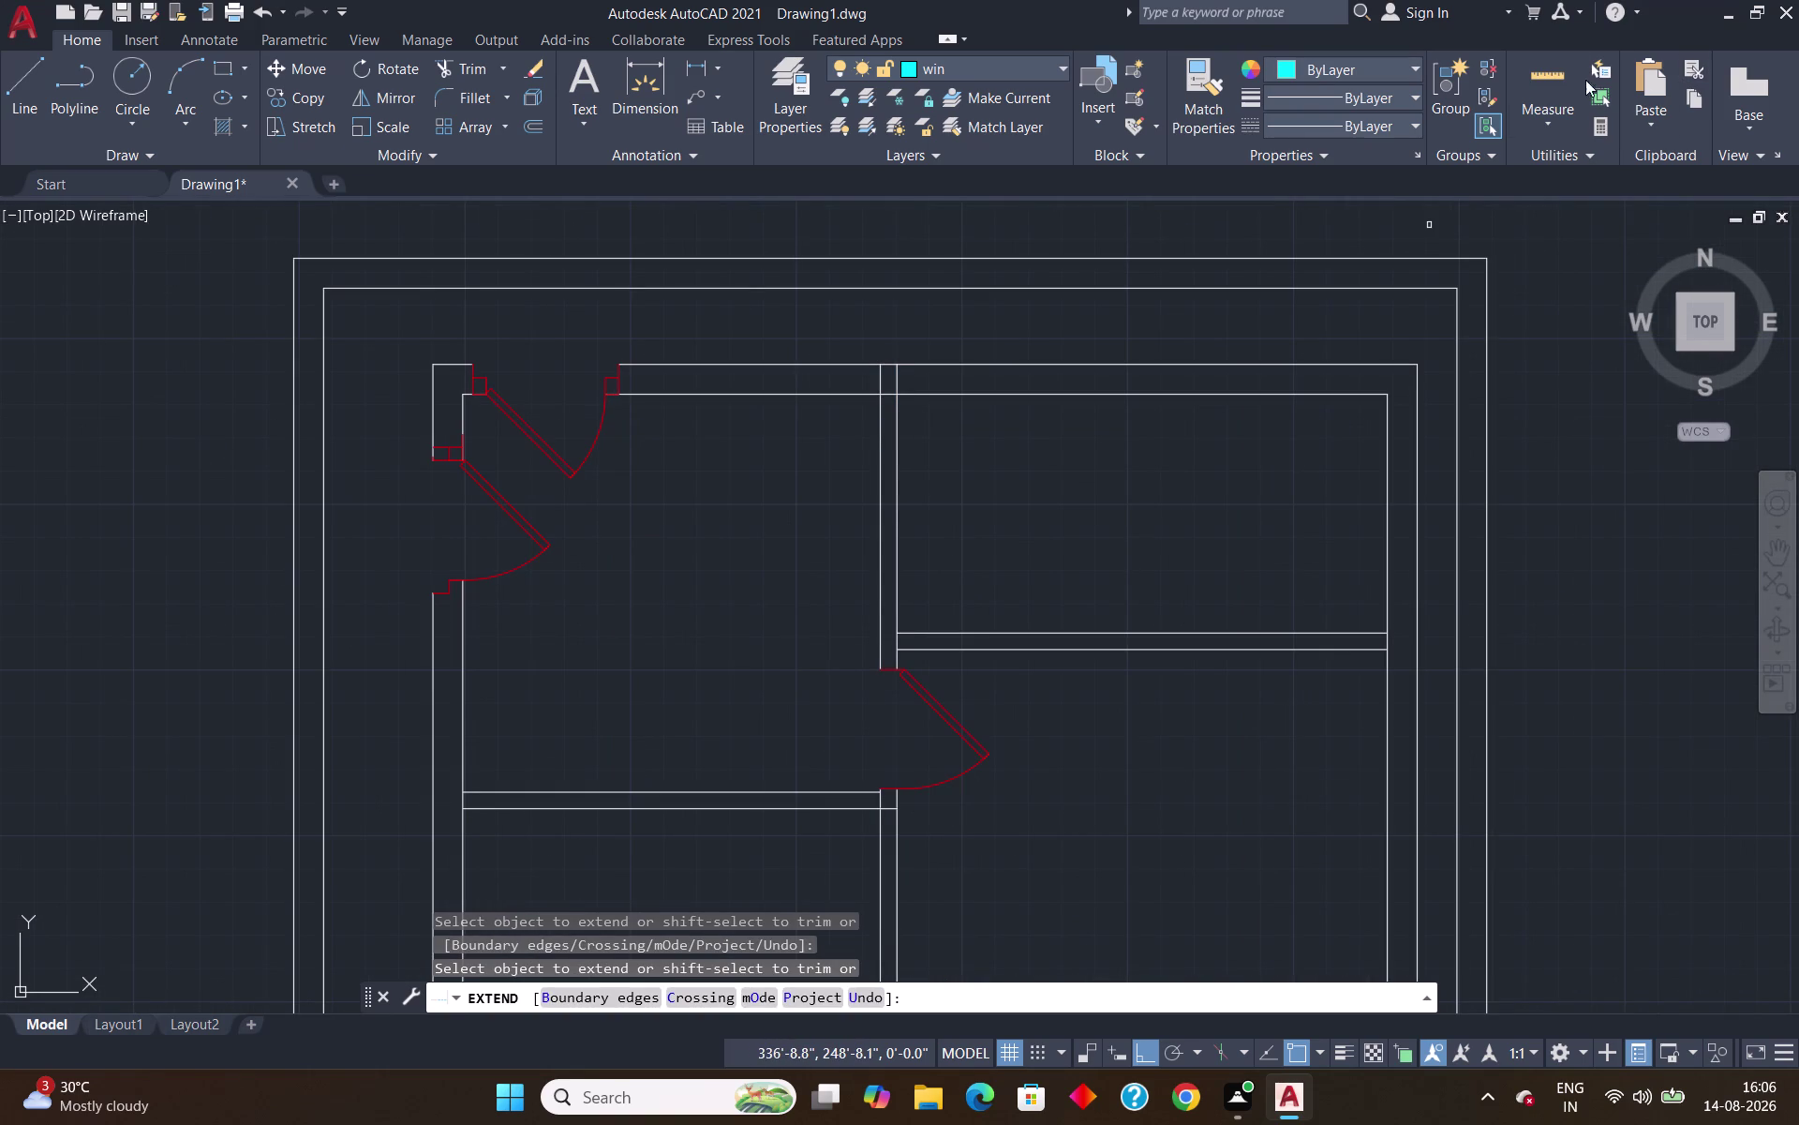
click(1559, 80)
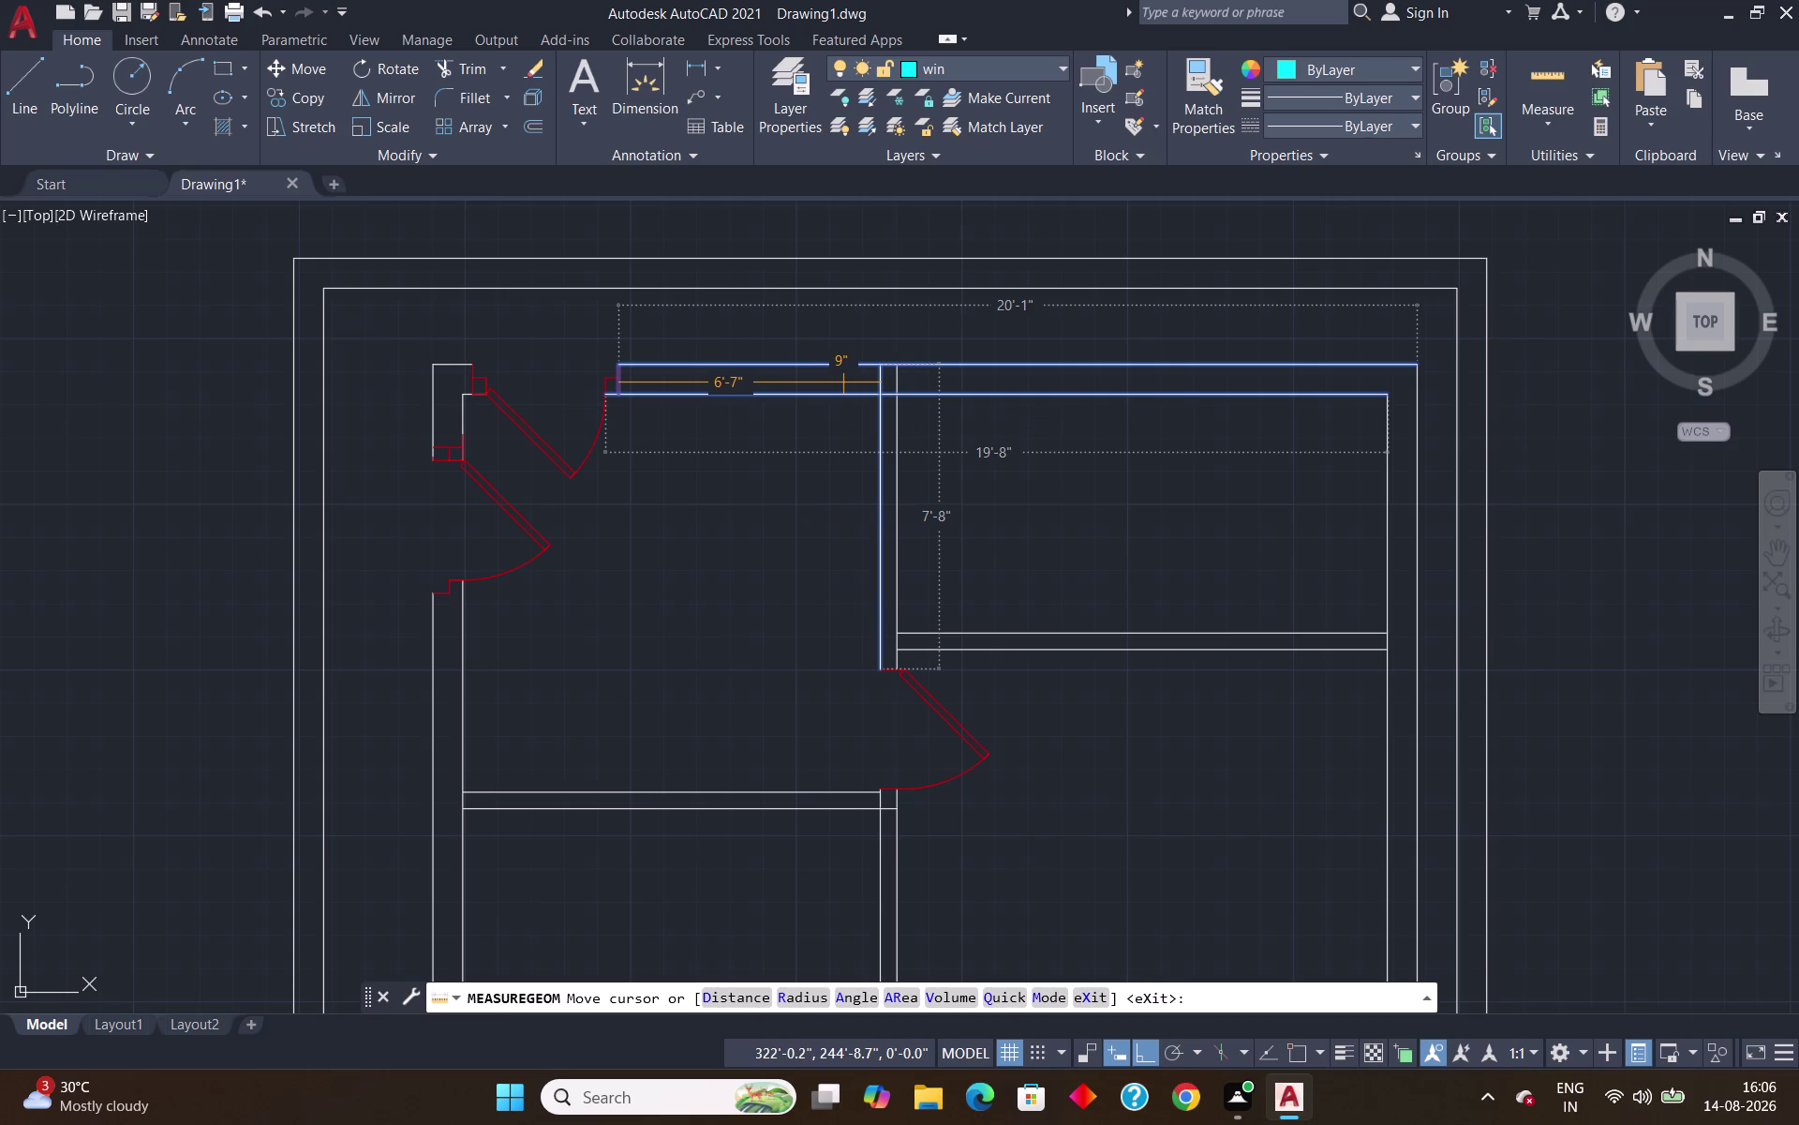
key(Escape)
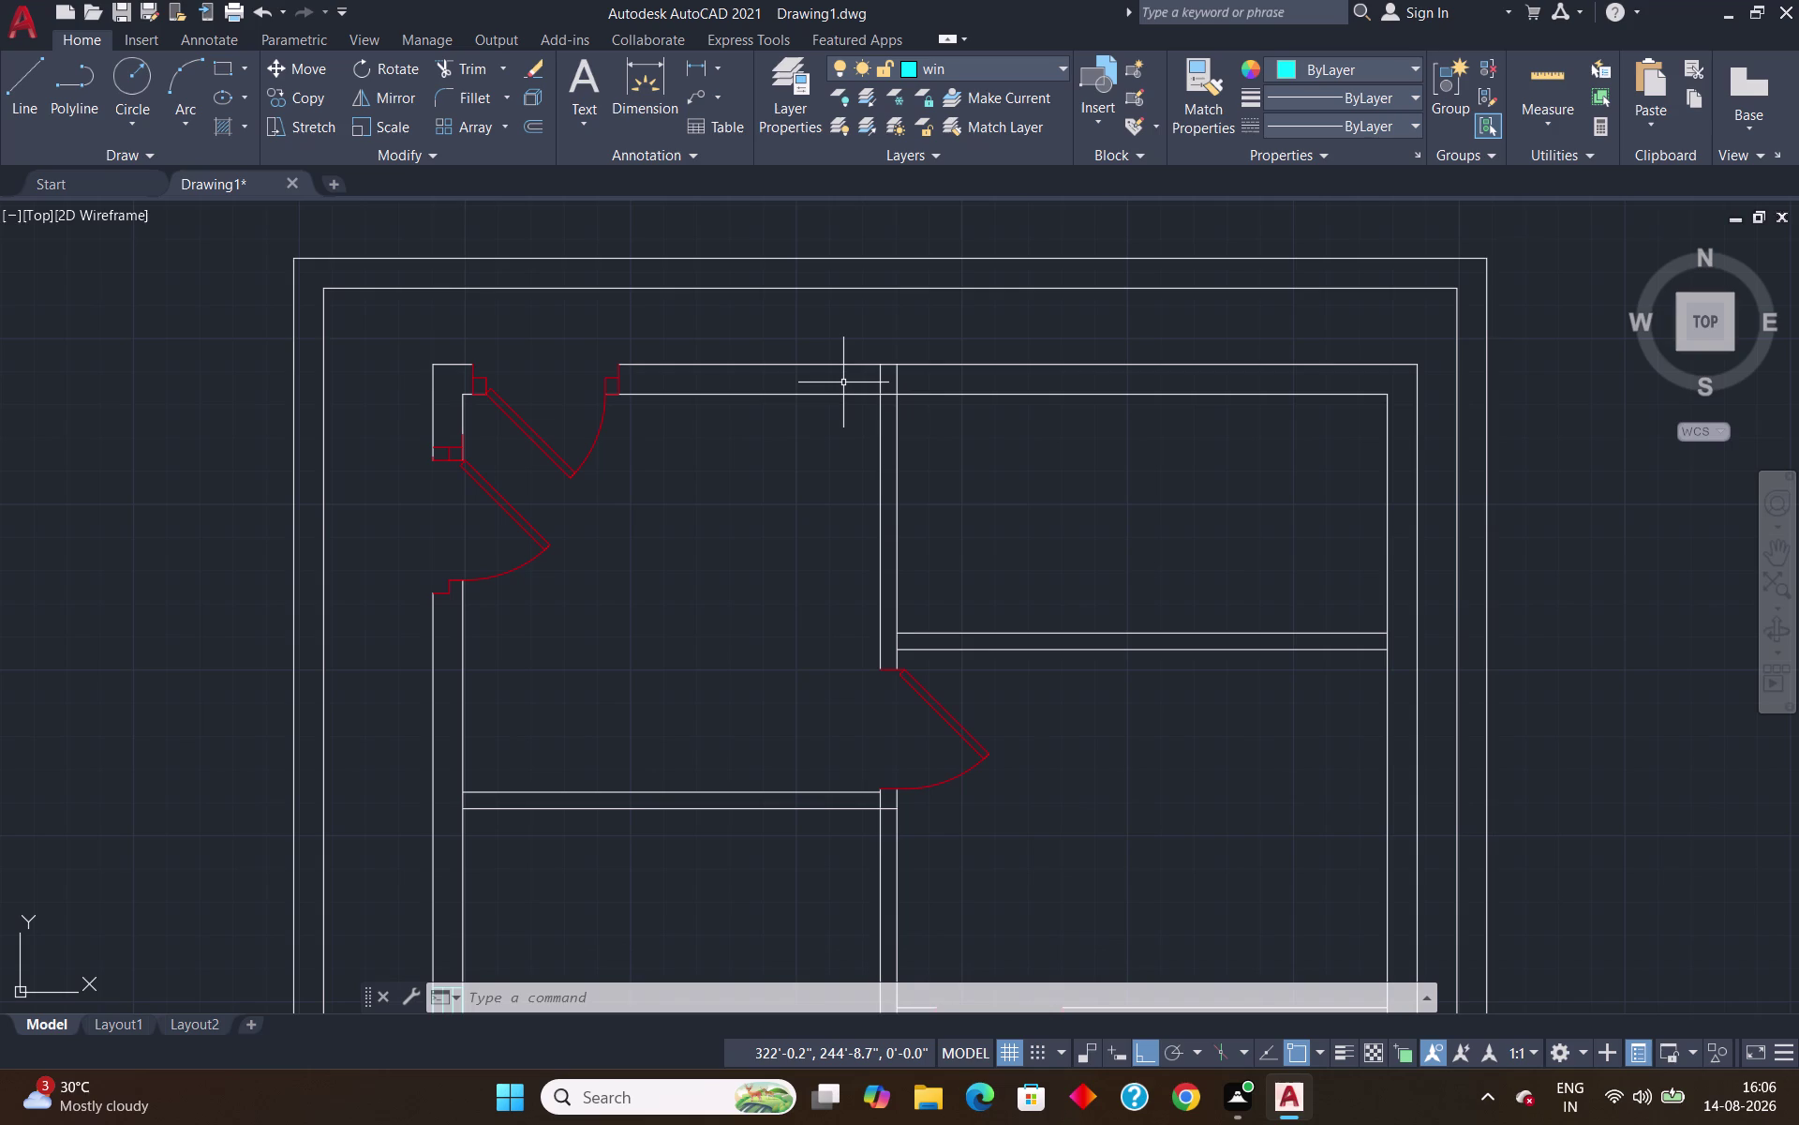
Start a line tracked 1'3.5" from the door jamb in the top wall.
key(l)
key(Return)
text(t)
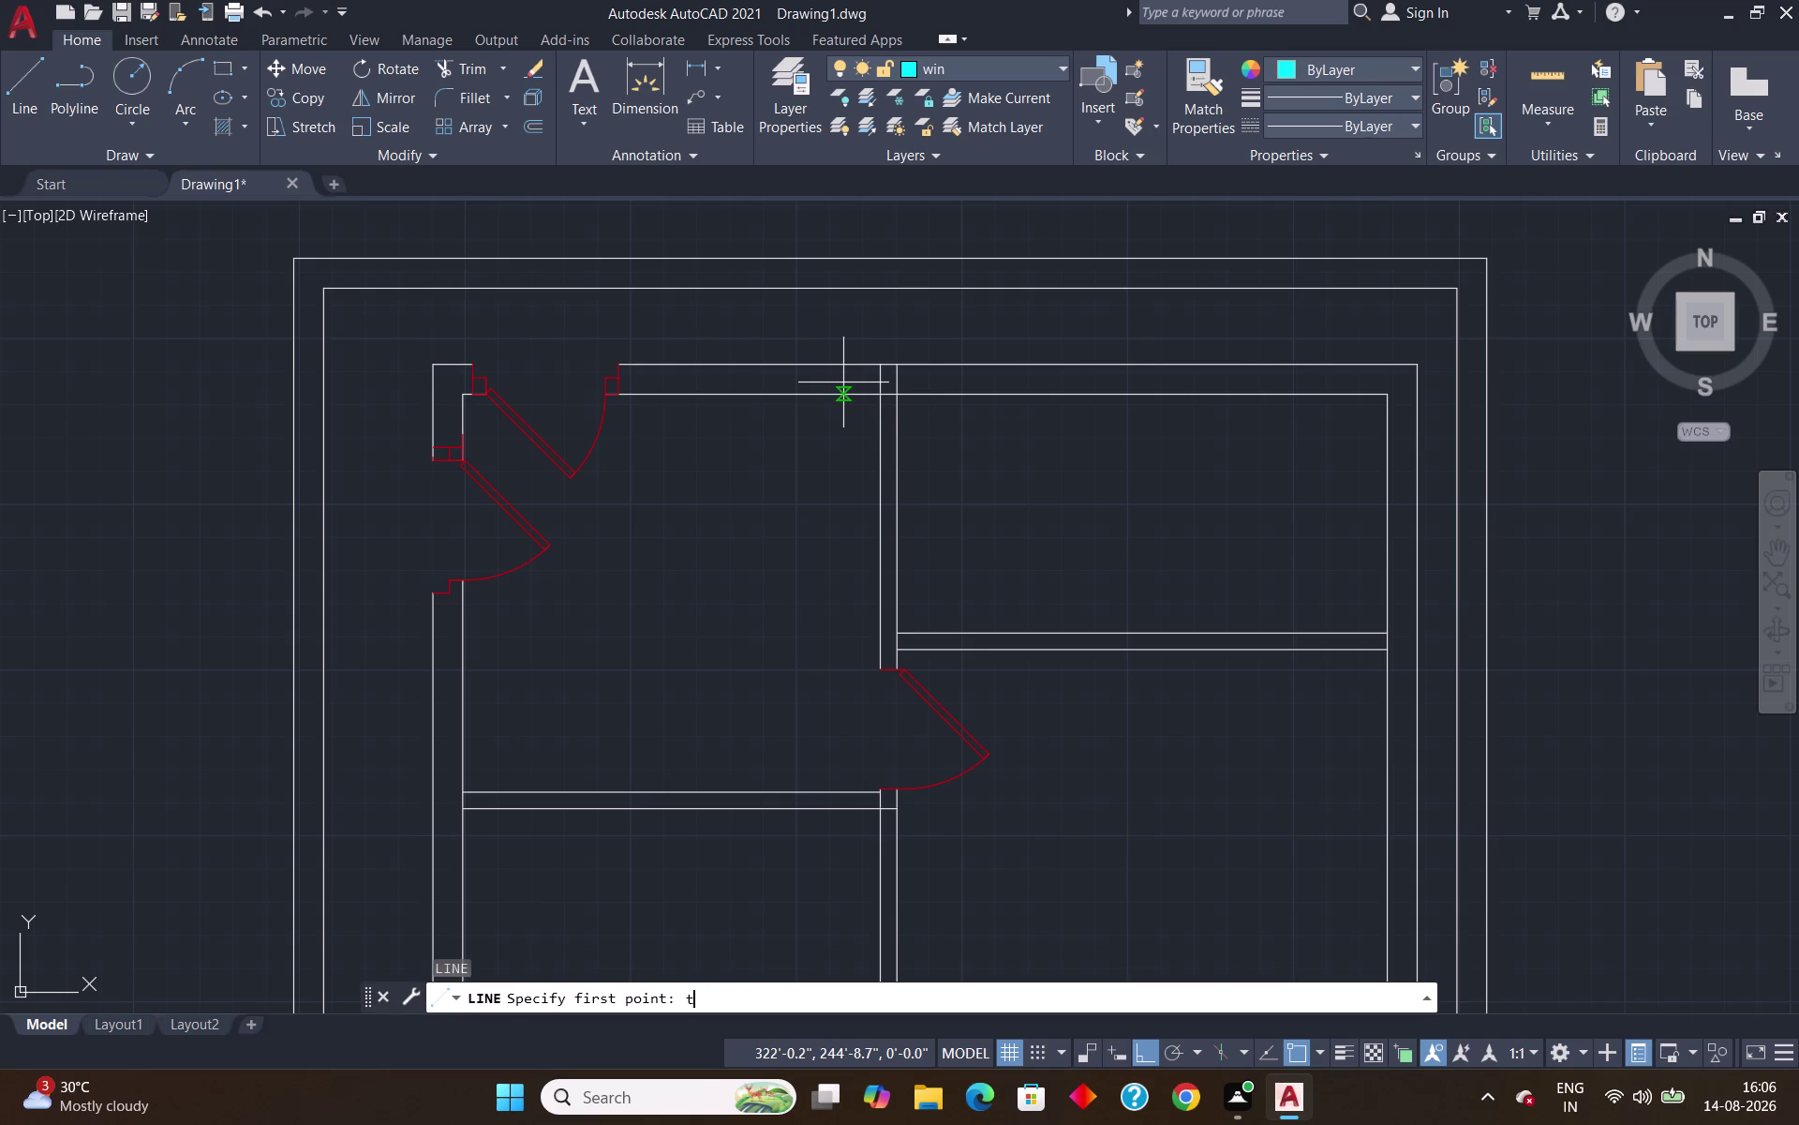
text(k)
key(Return)
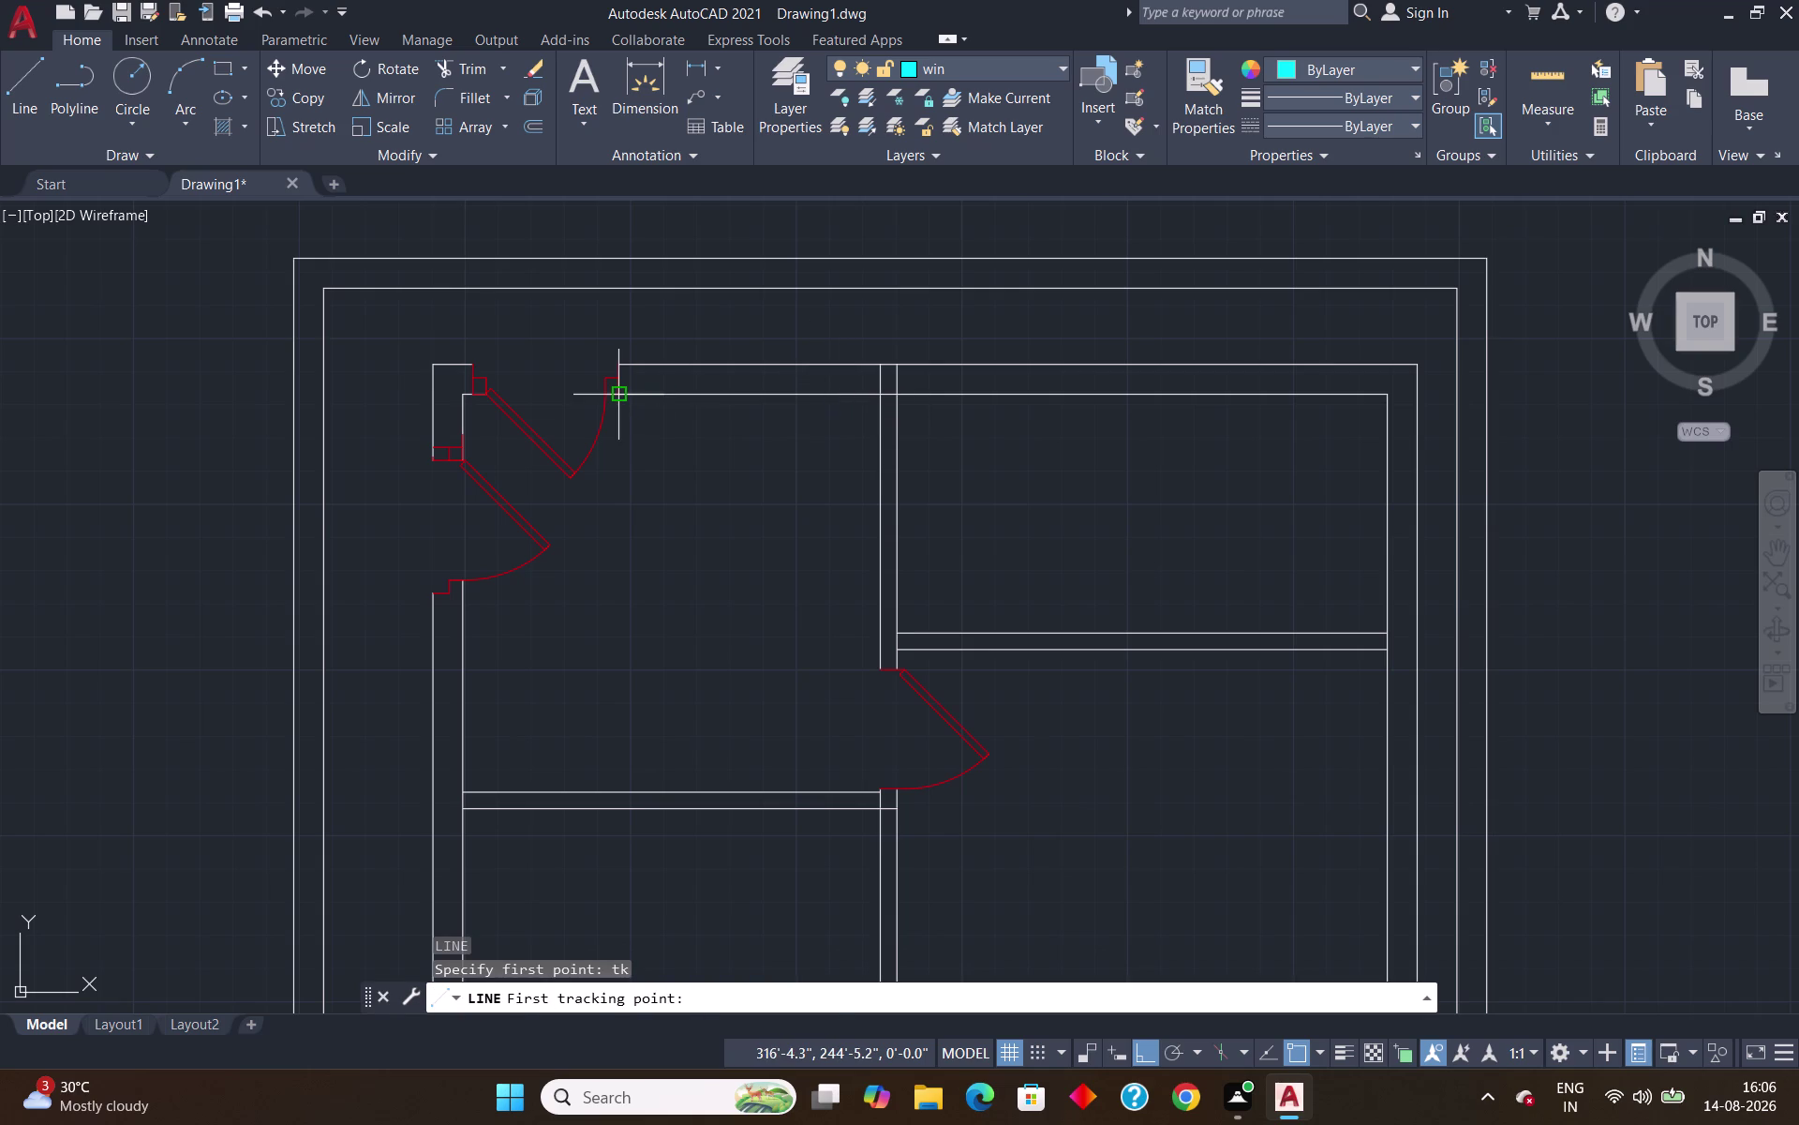
click(619, 393)
text(1')
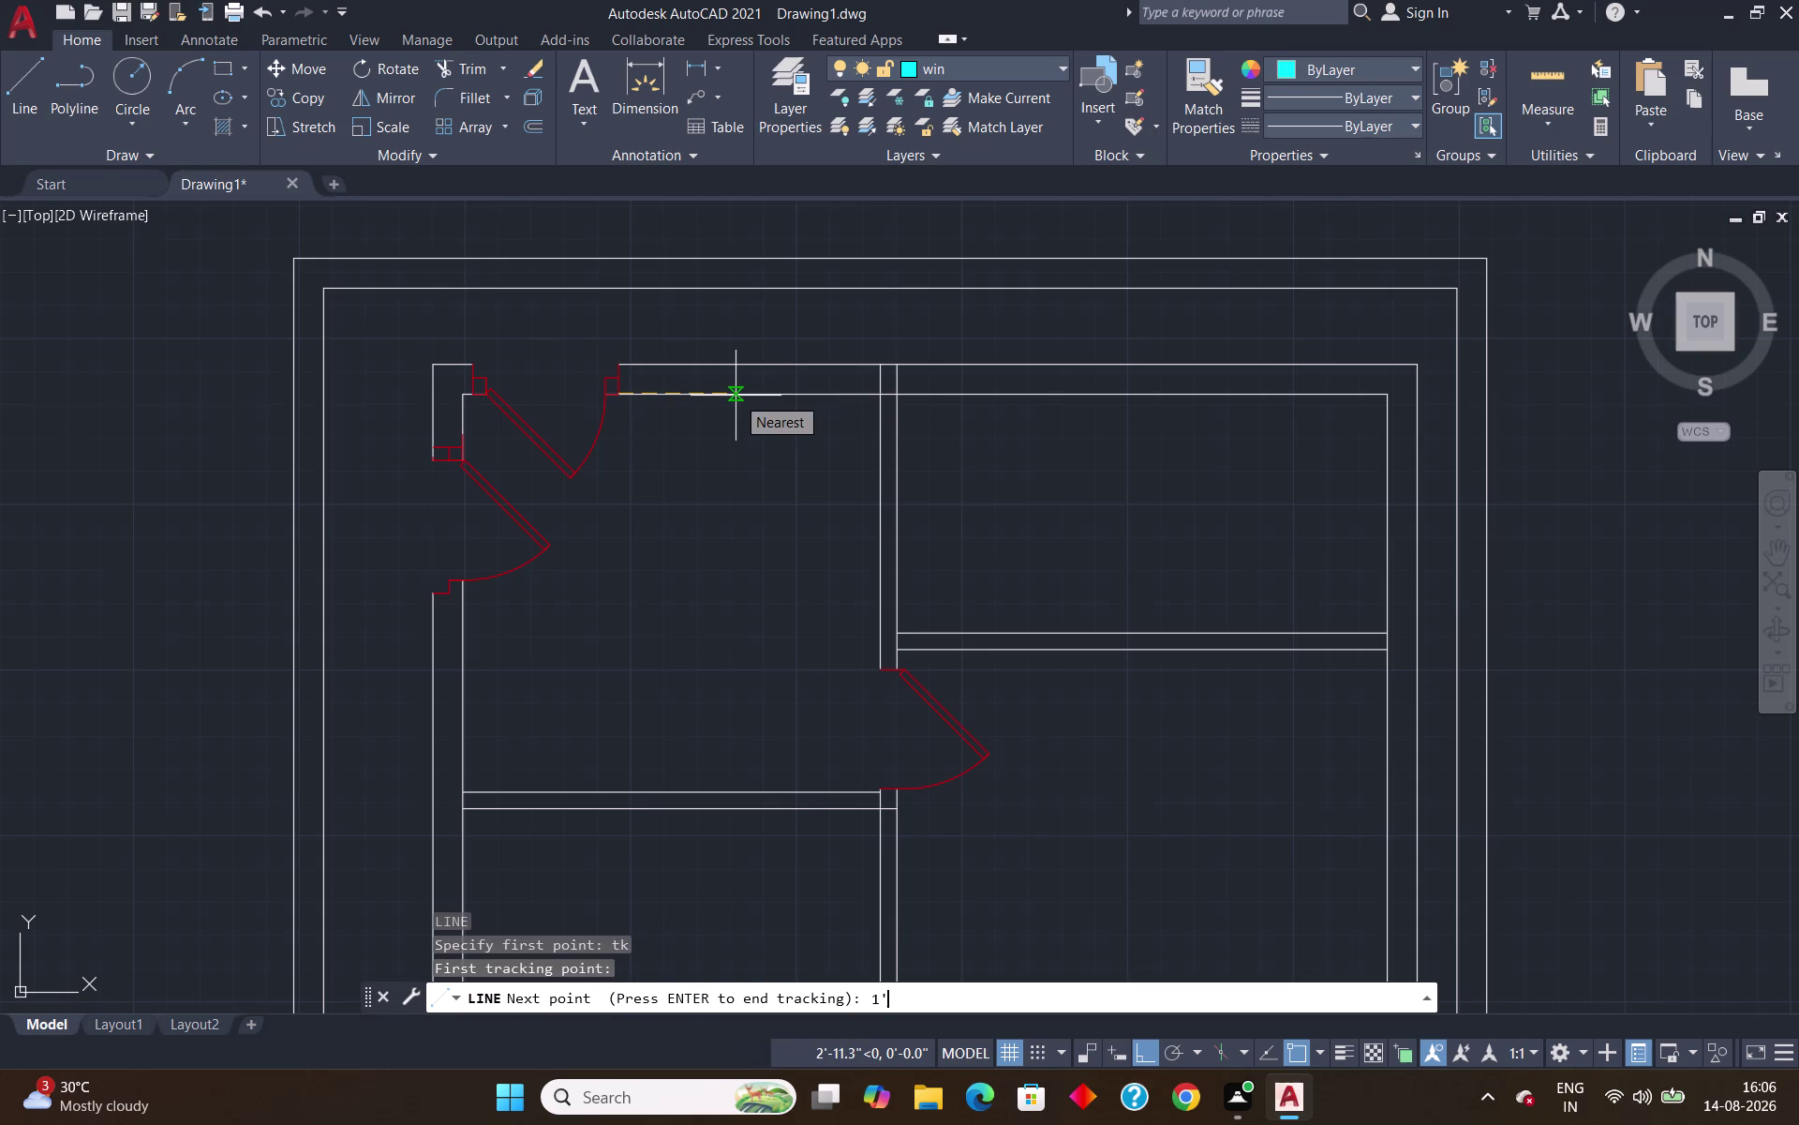
text(3.)
key(5)
key(shift+quotedbl)
key(Return)
key(Return)
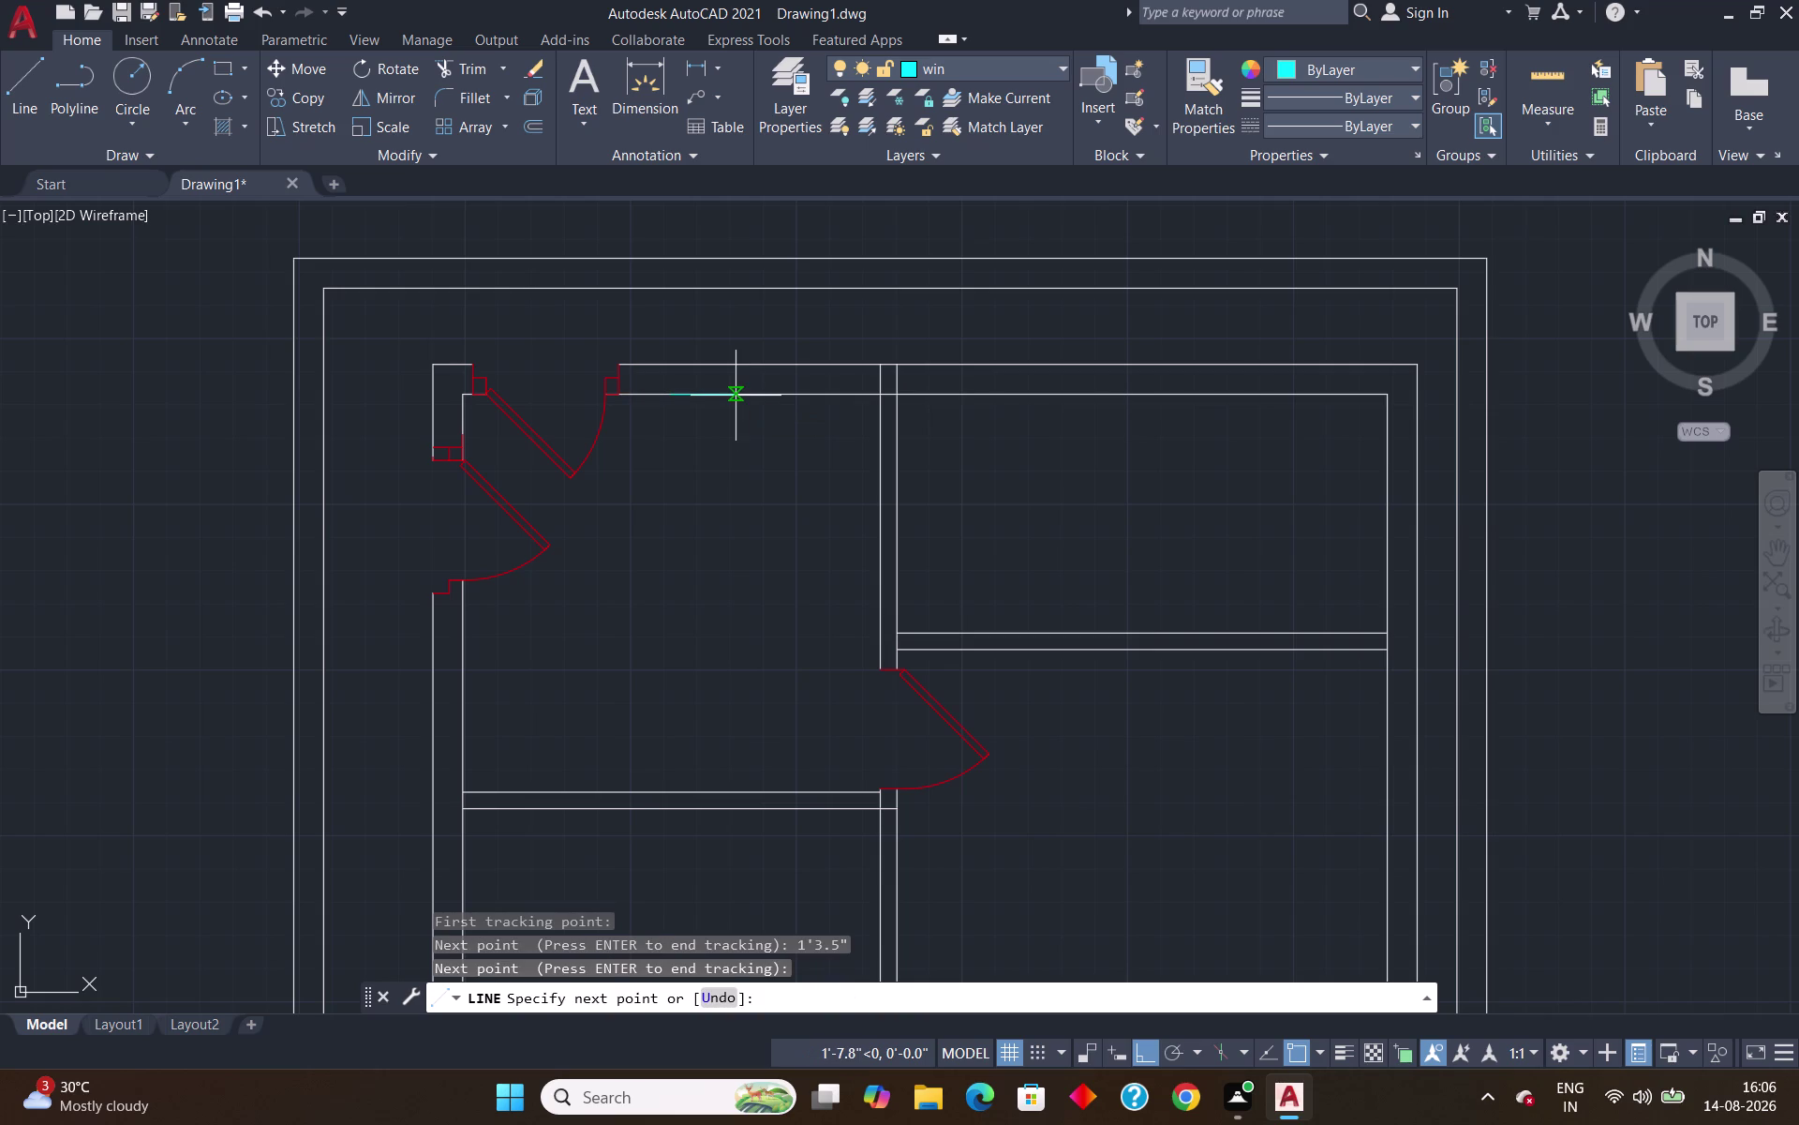
Draw the 4' window outline across the top wall.
click(668, 367)
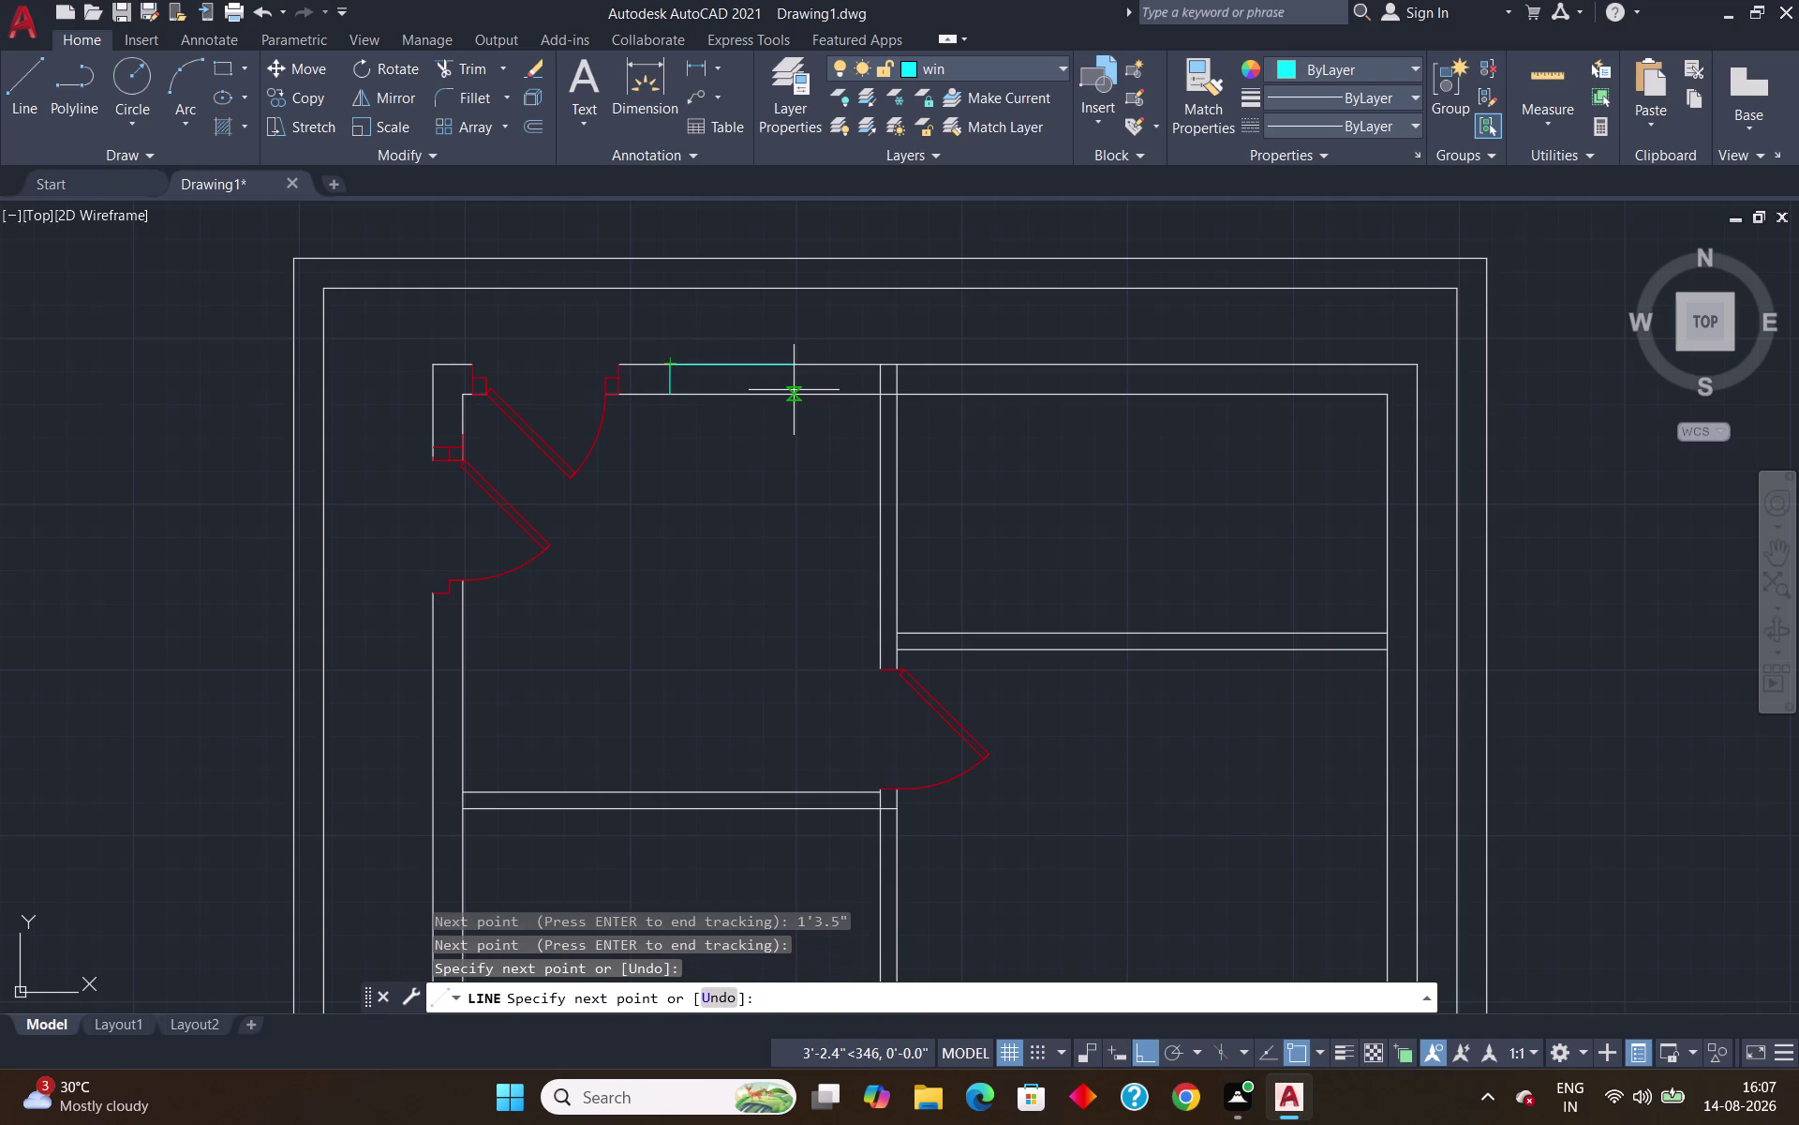
text(4')
key(Return)
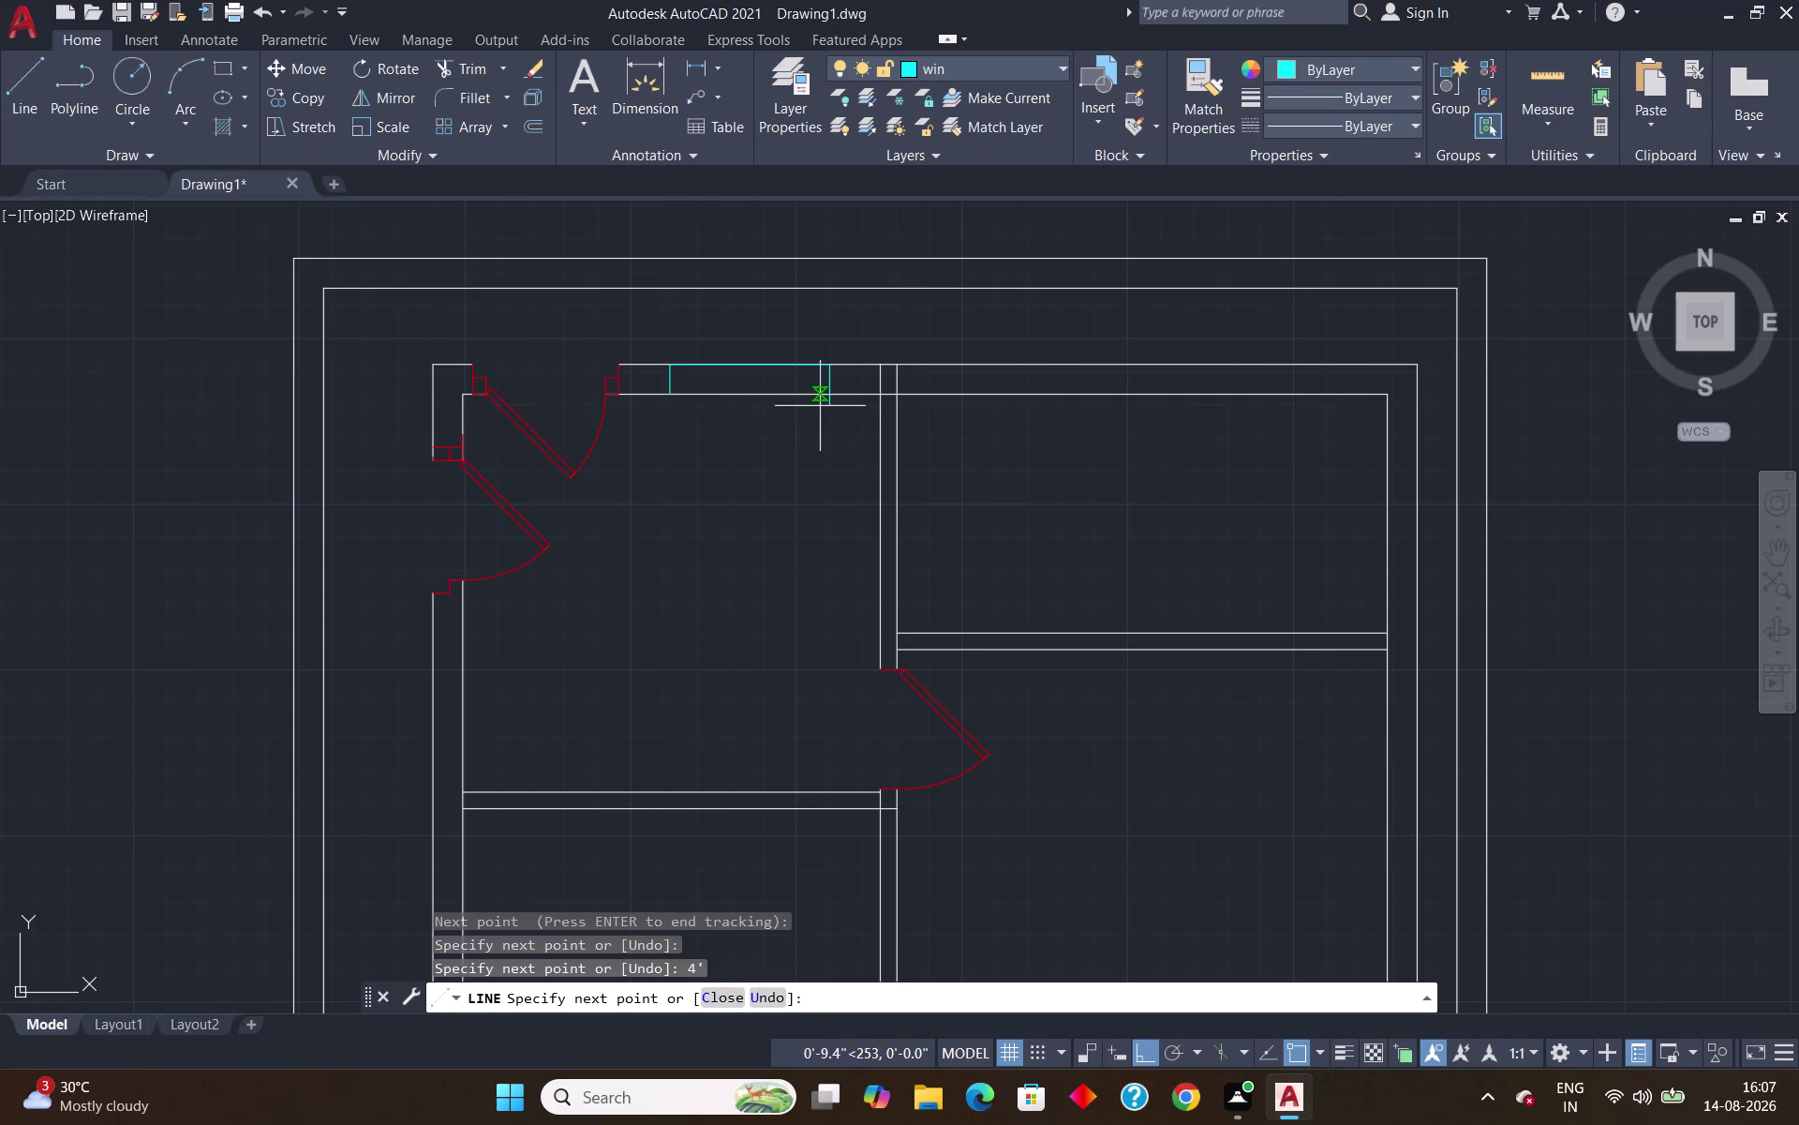
click(831, 392)
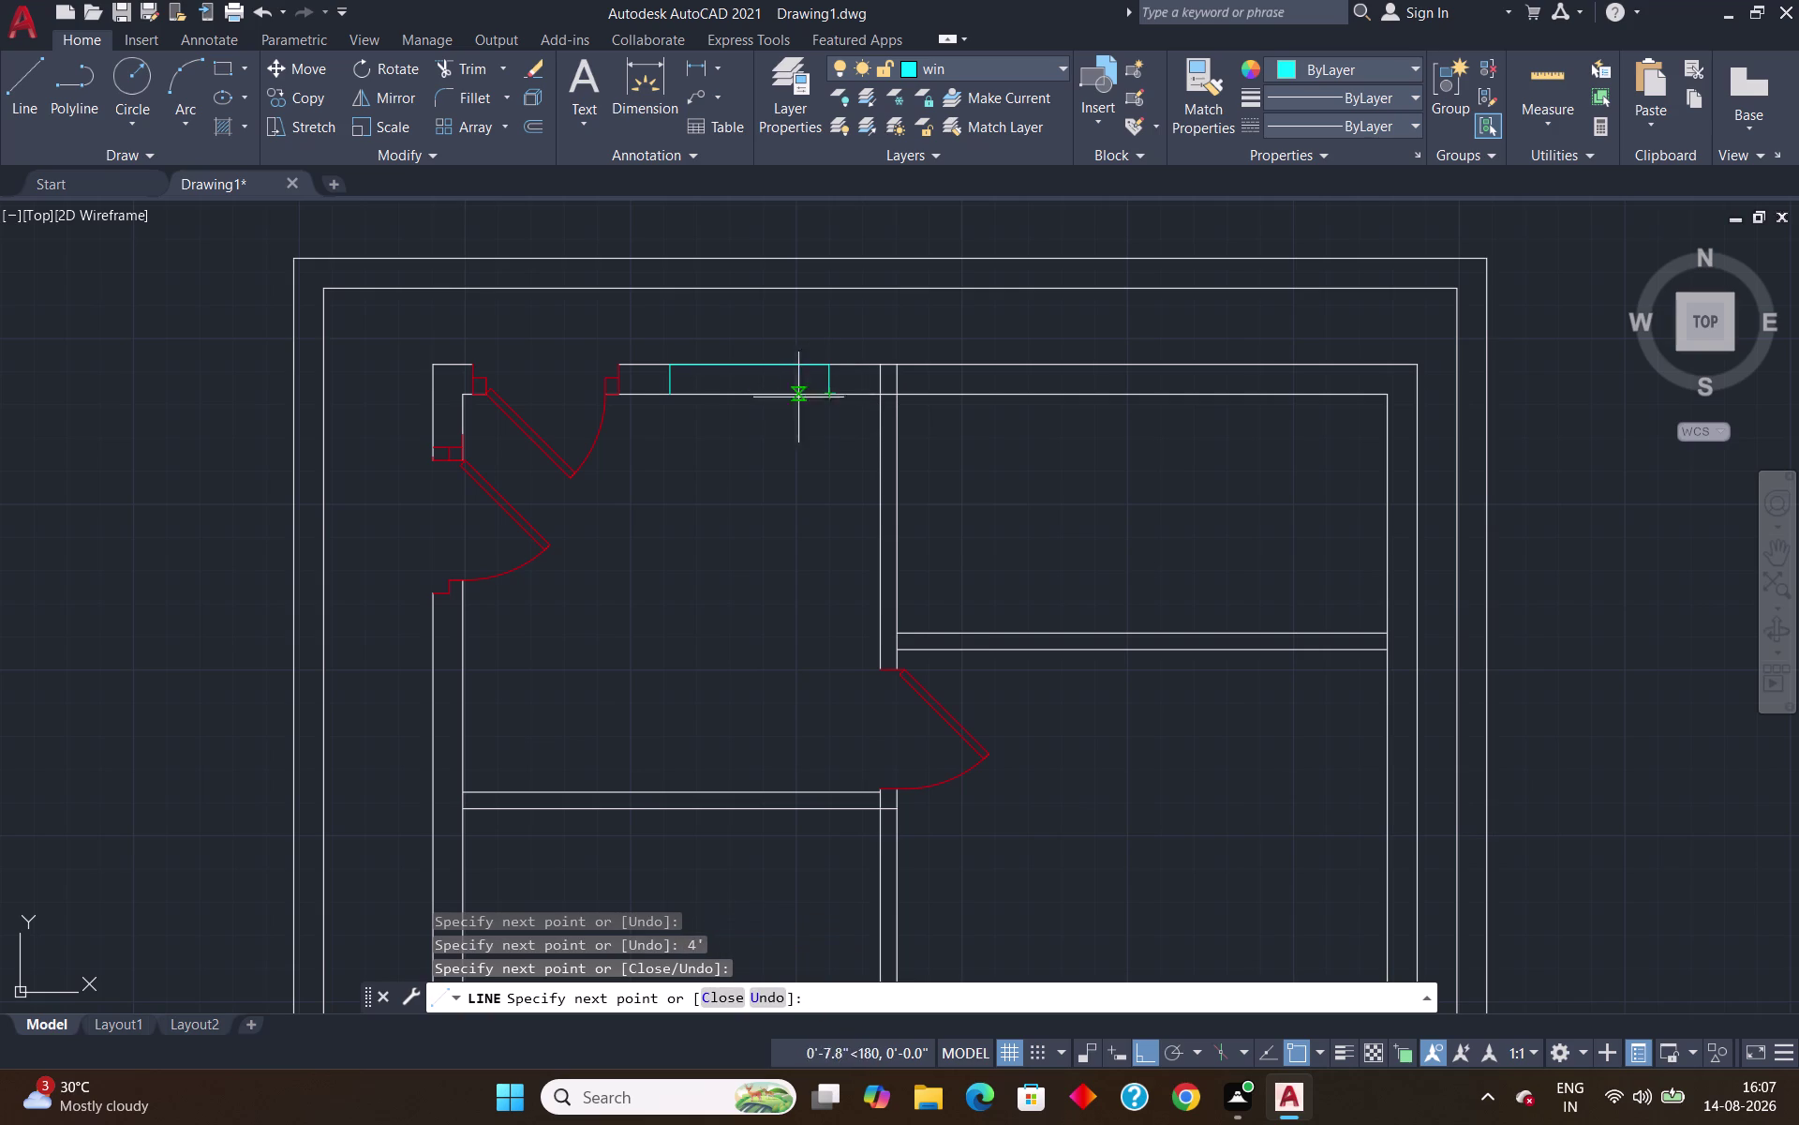
click(672, 396)
key(Return)
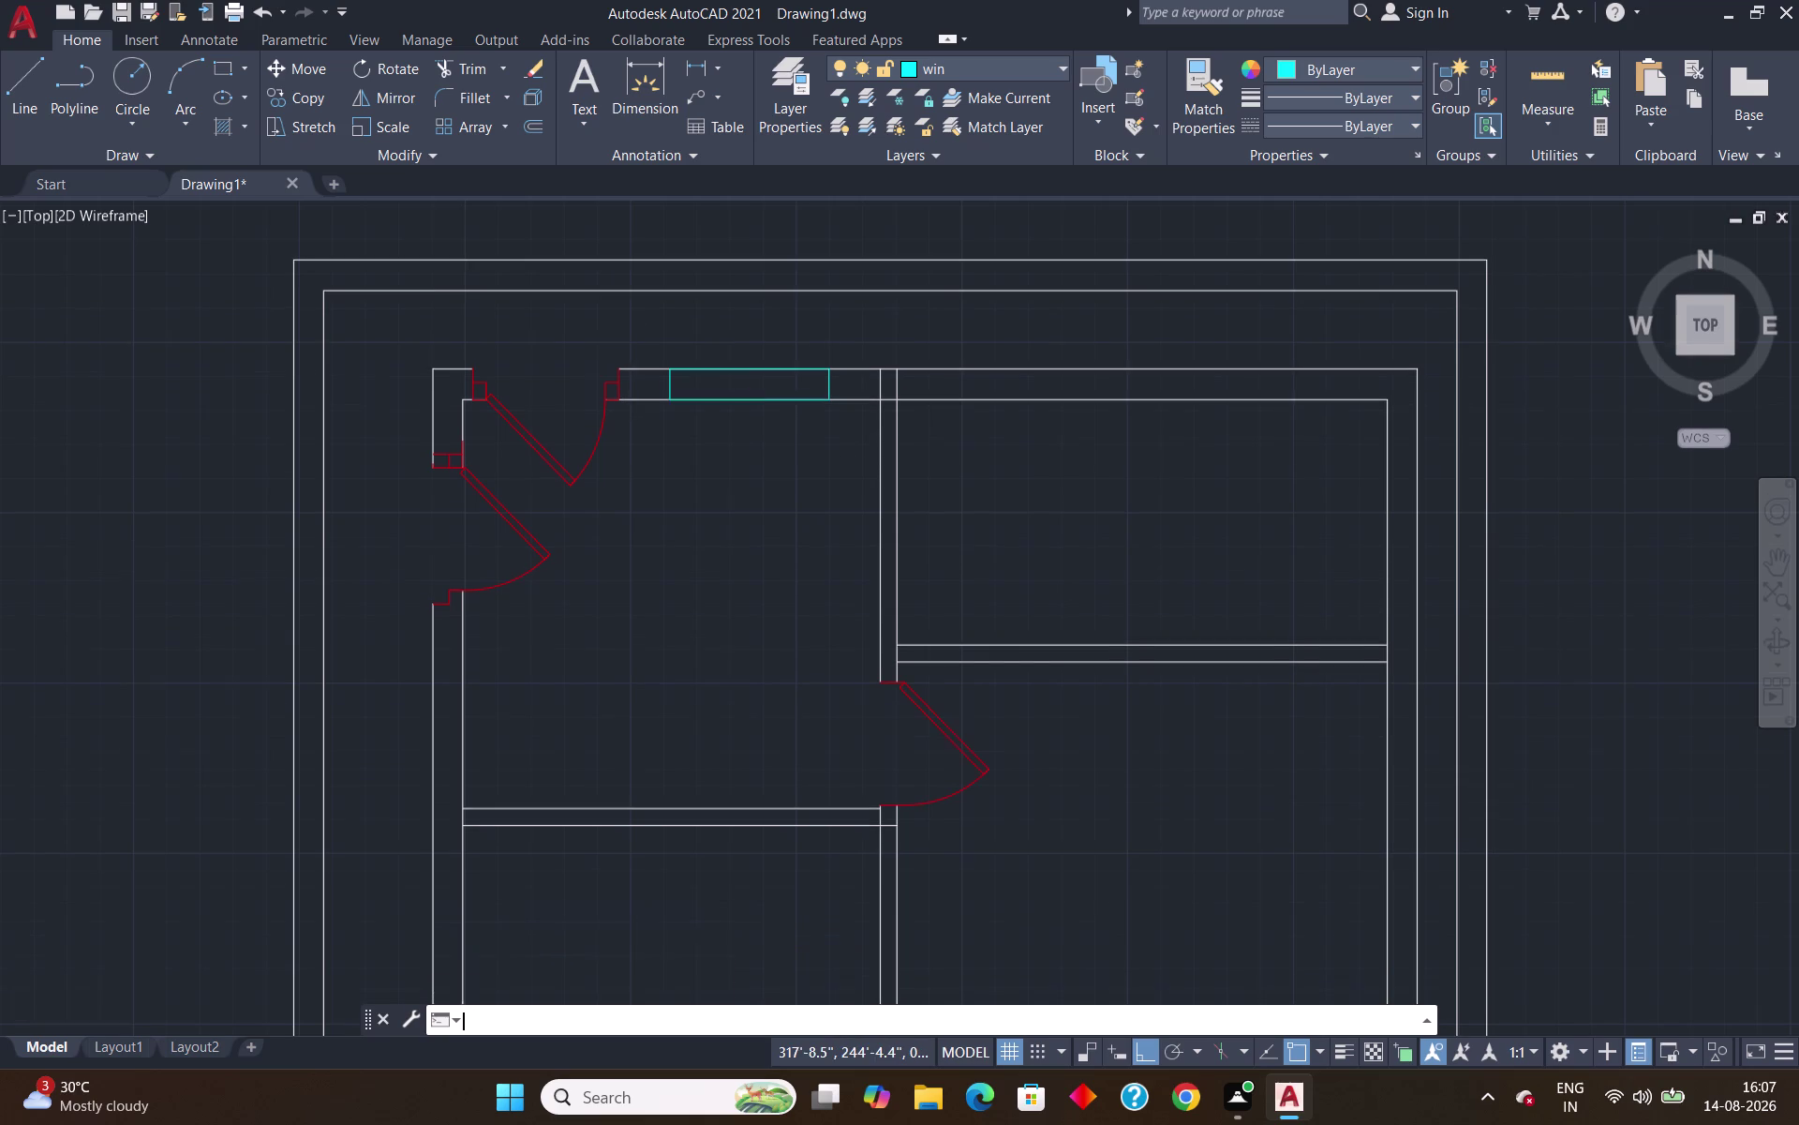
Offset the window edge twice at the default distance to add two glazing lines.
key(o)
key(Return)
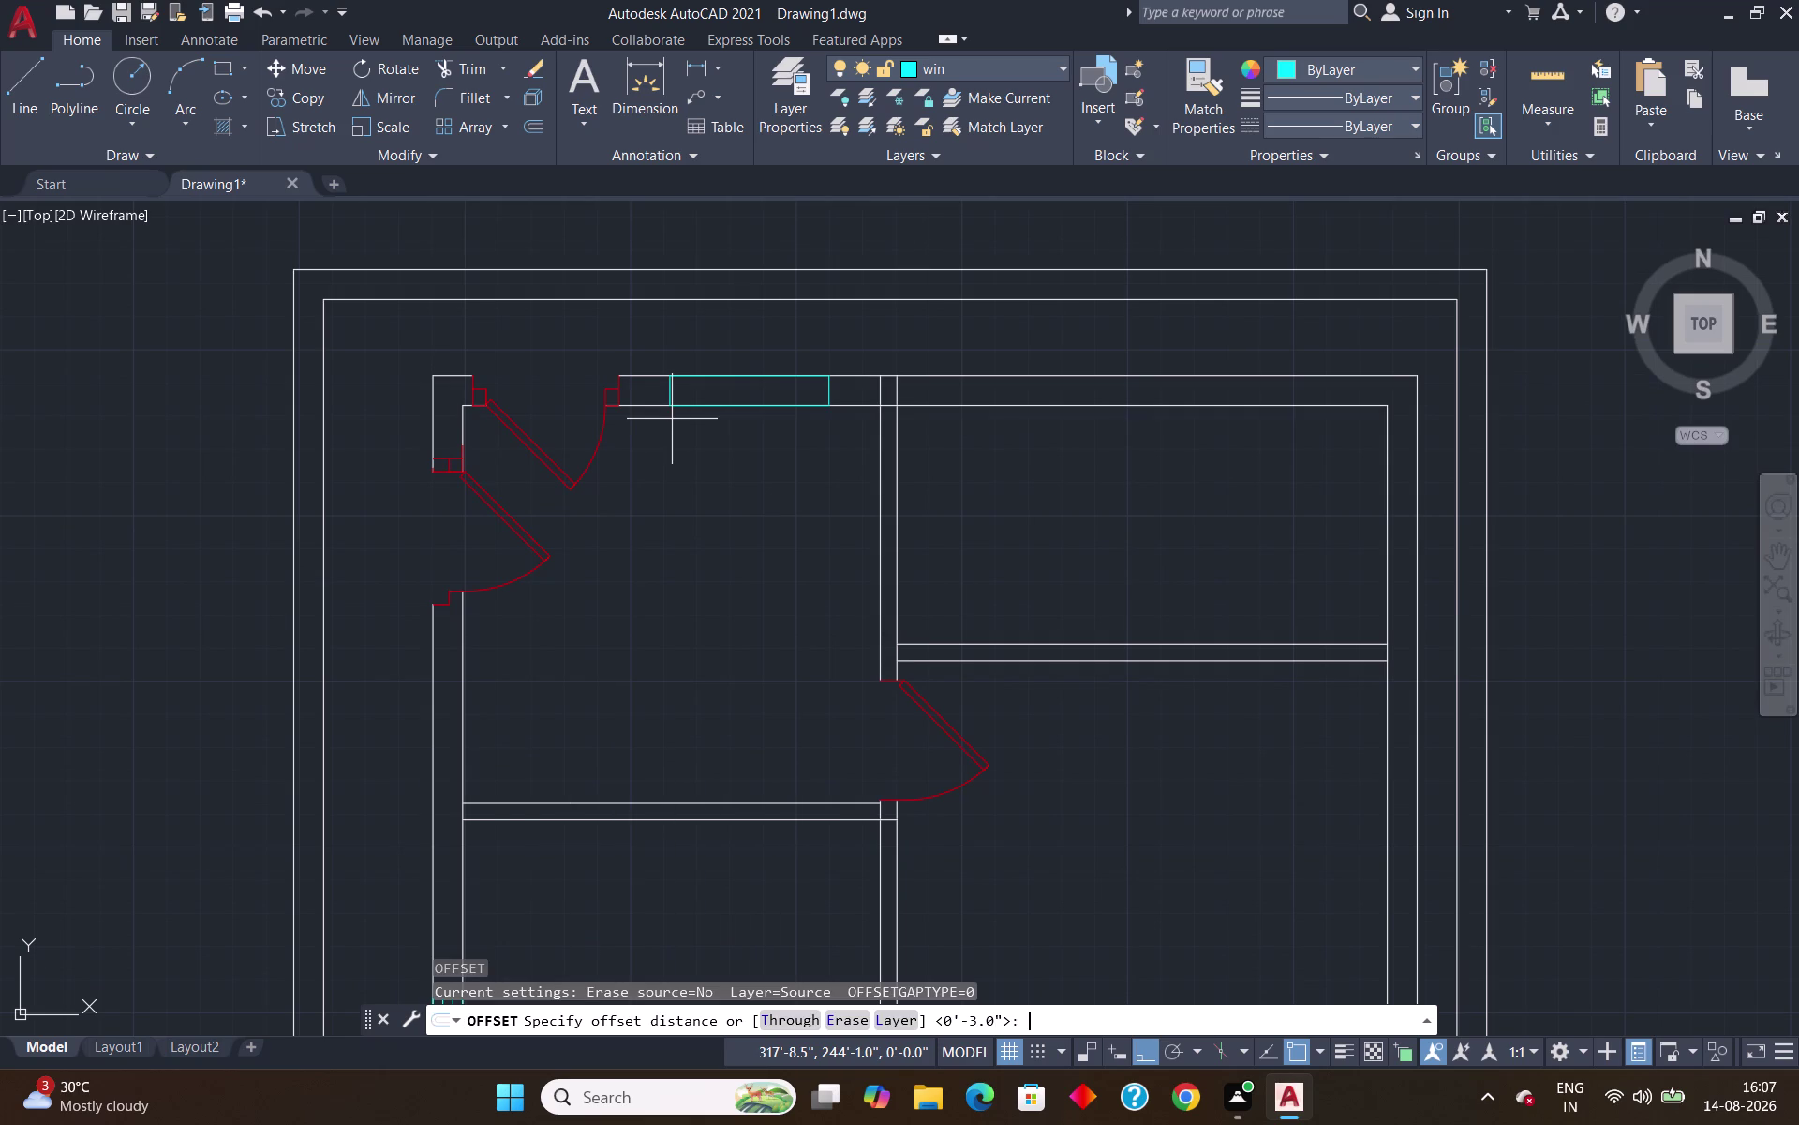
key(Return)
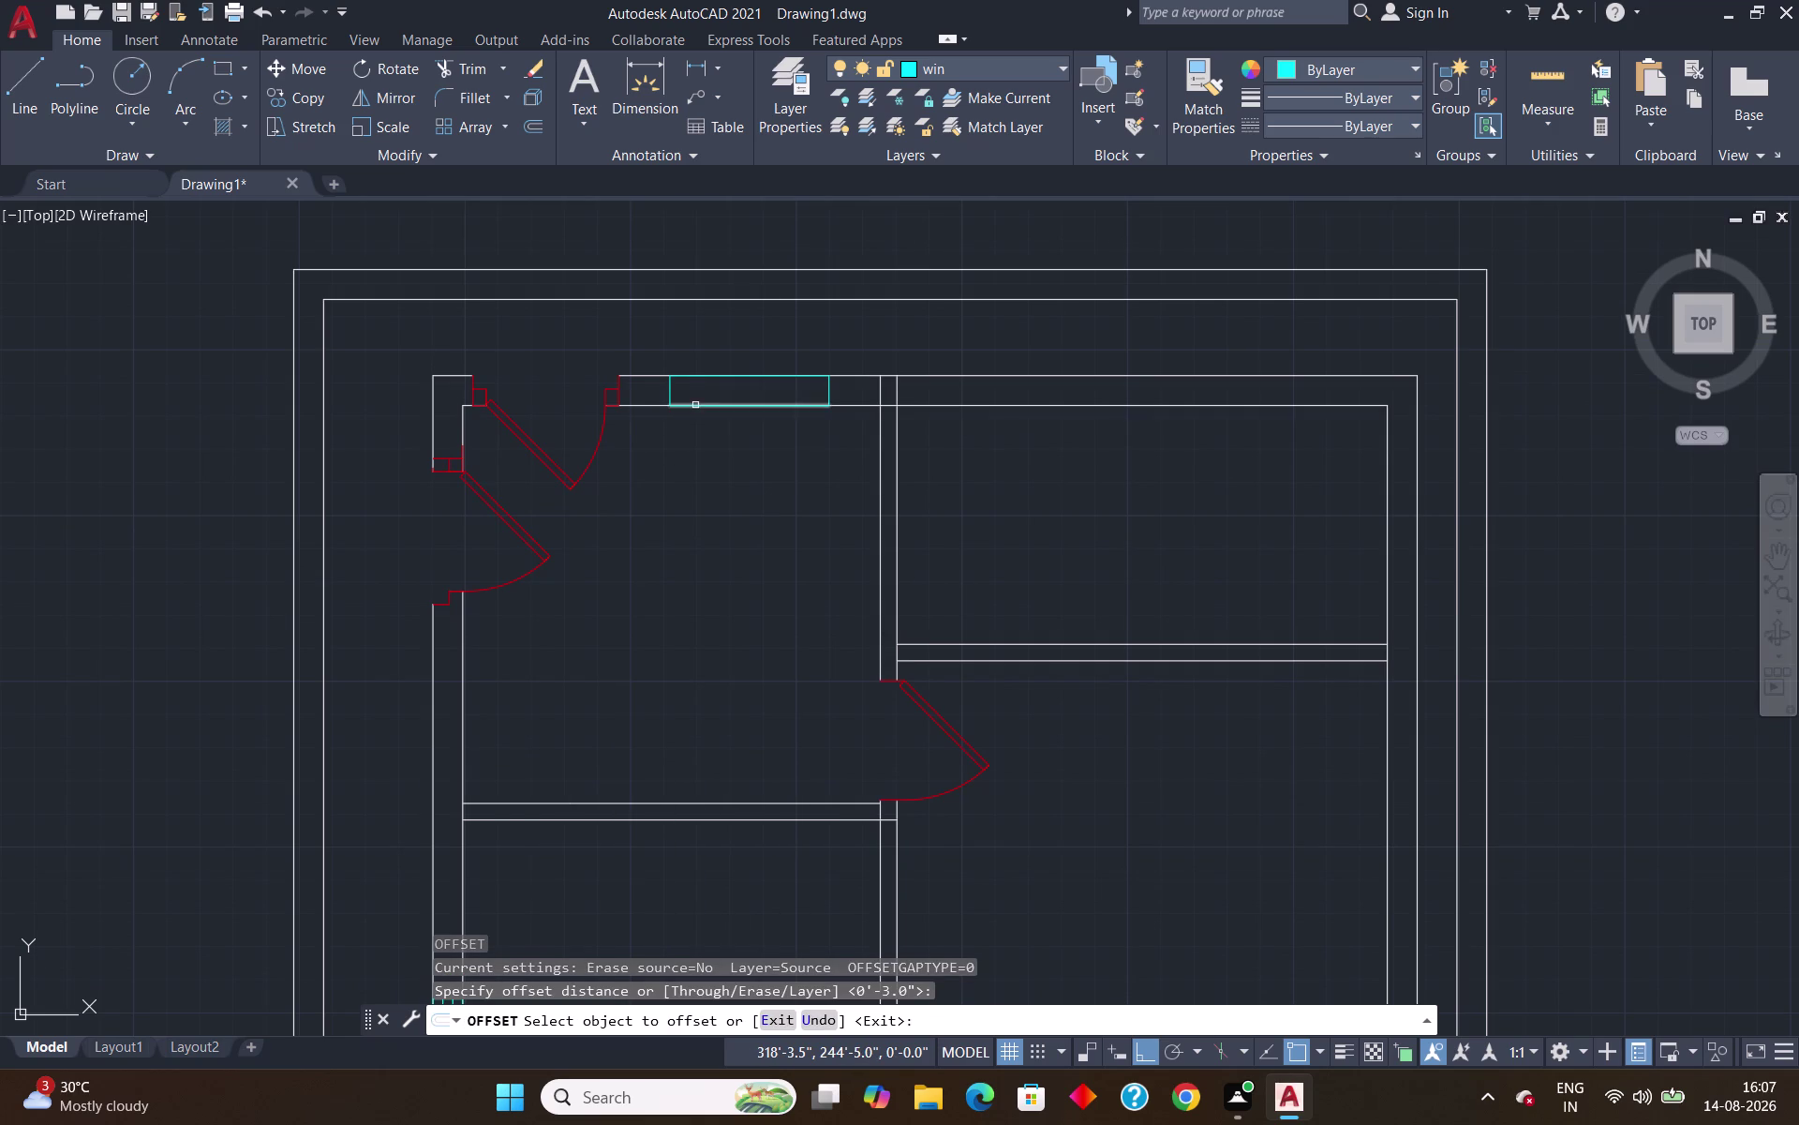
click(695, 404)
click(694, 391)
click(708, 395)
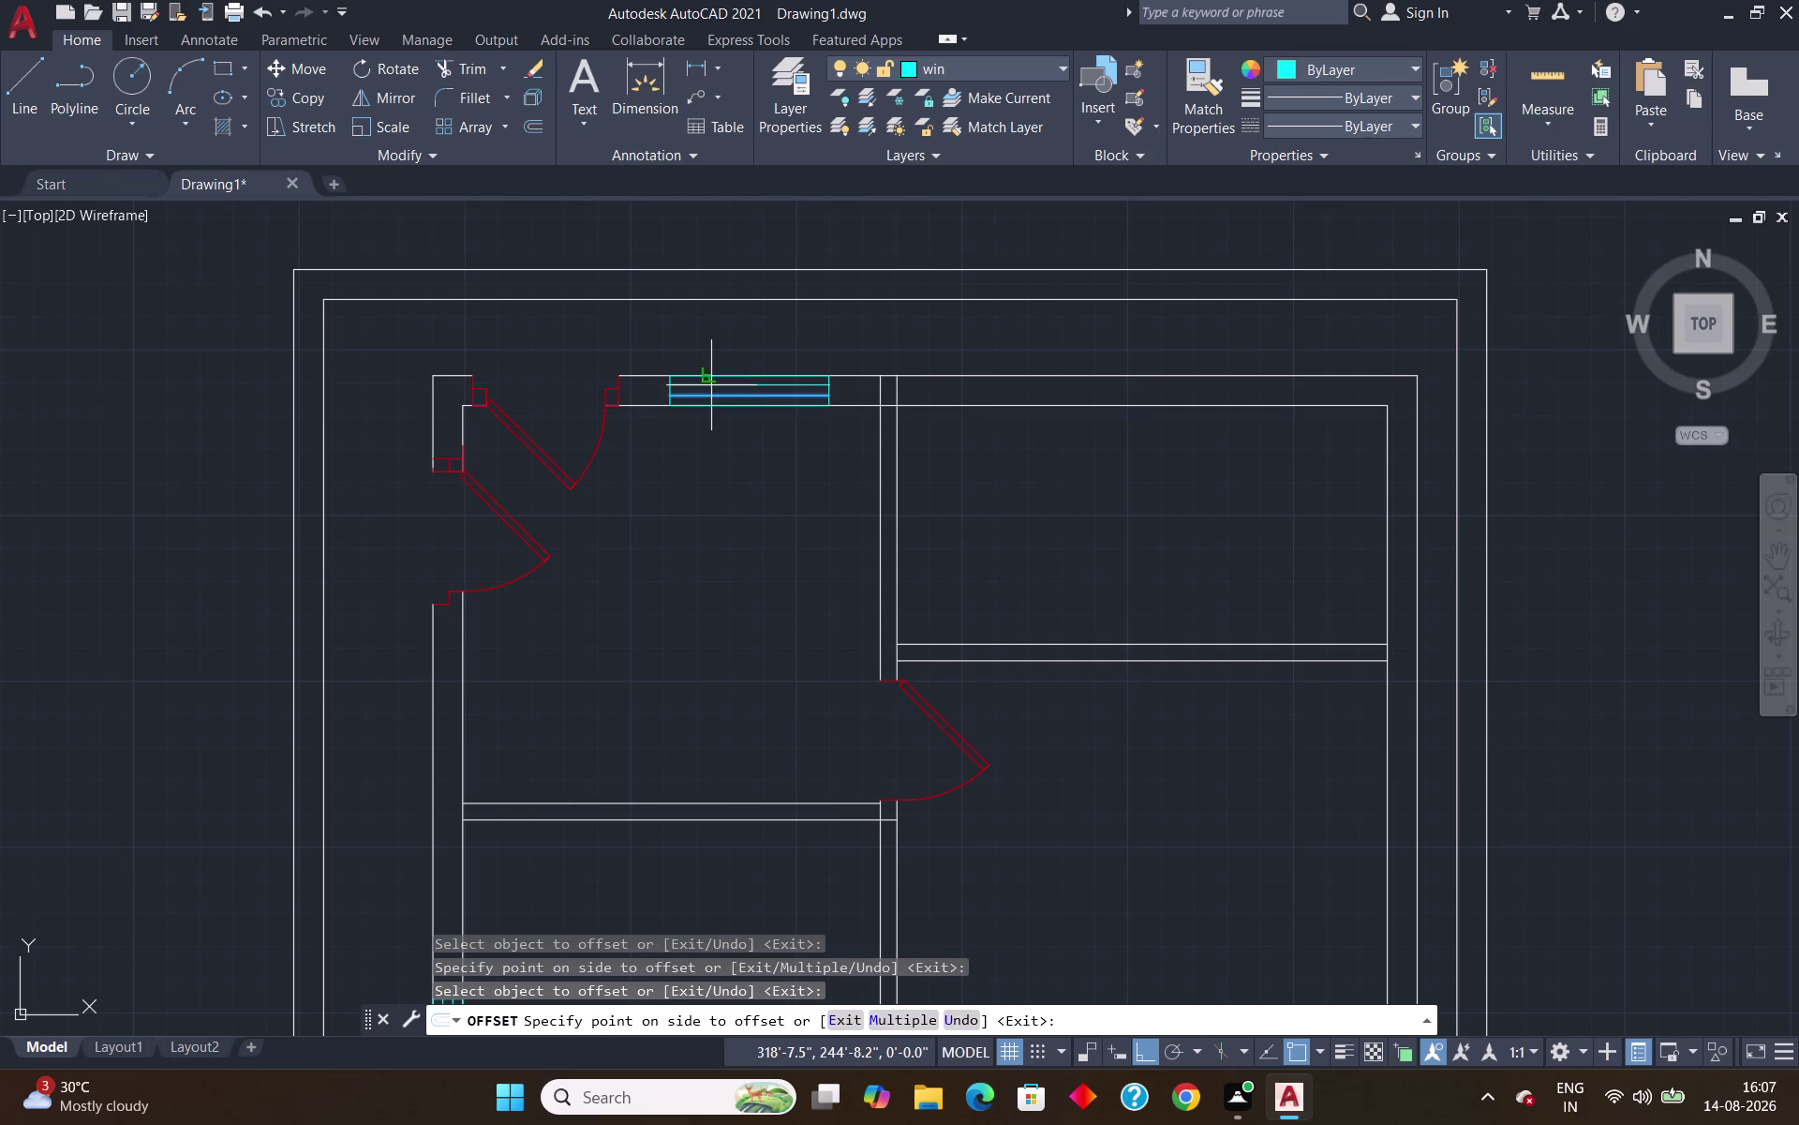
click(712, 384)
key(Return)
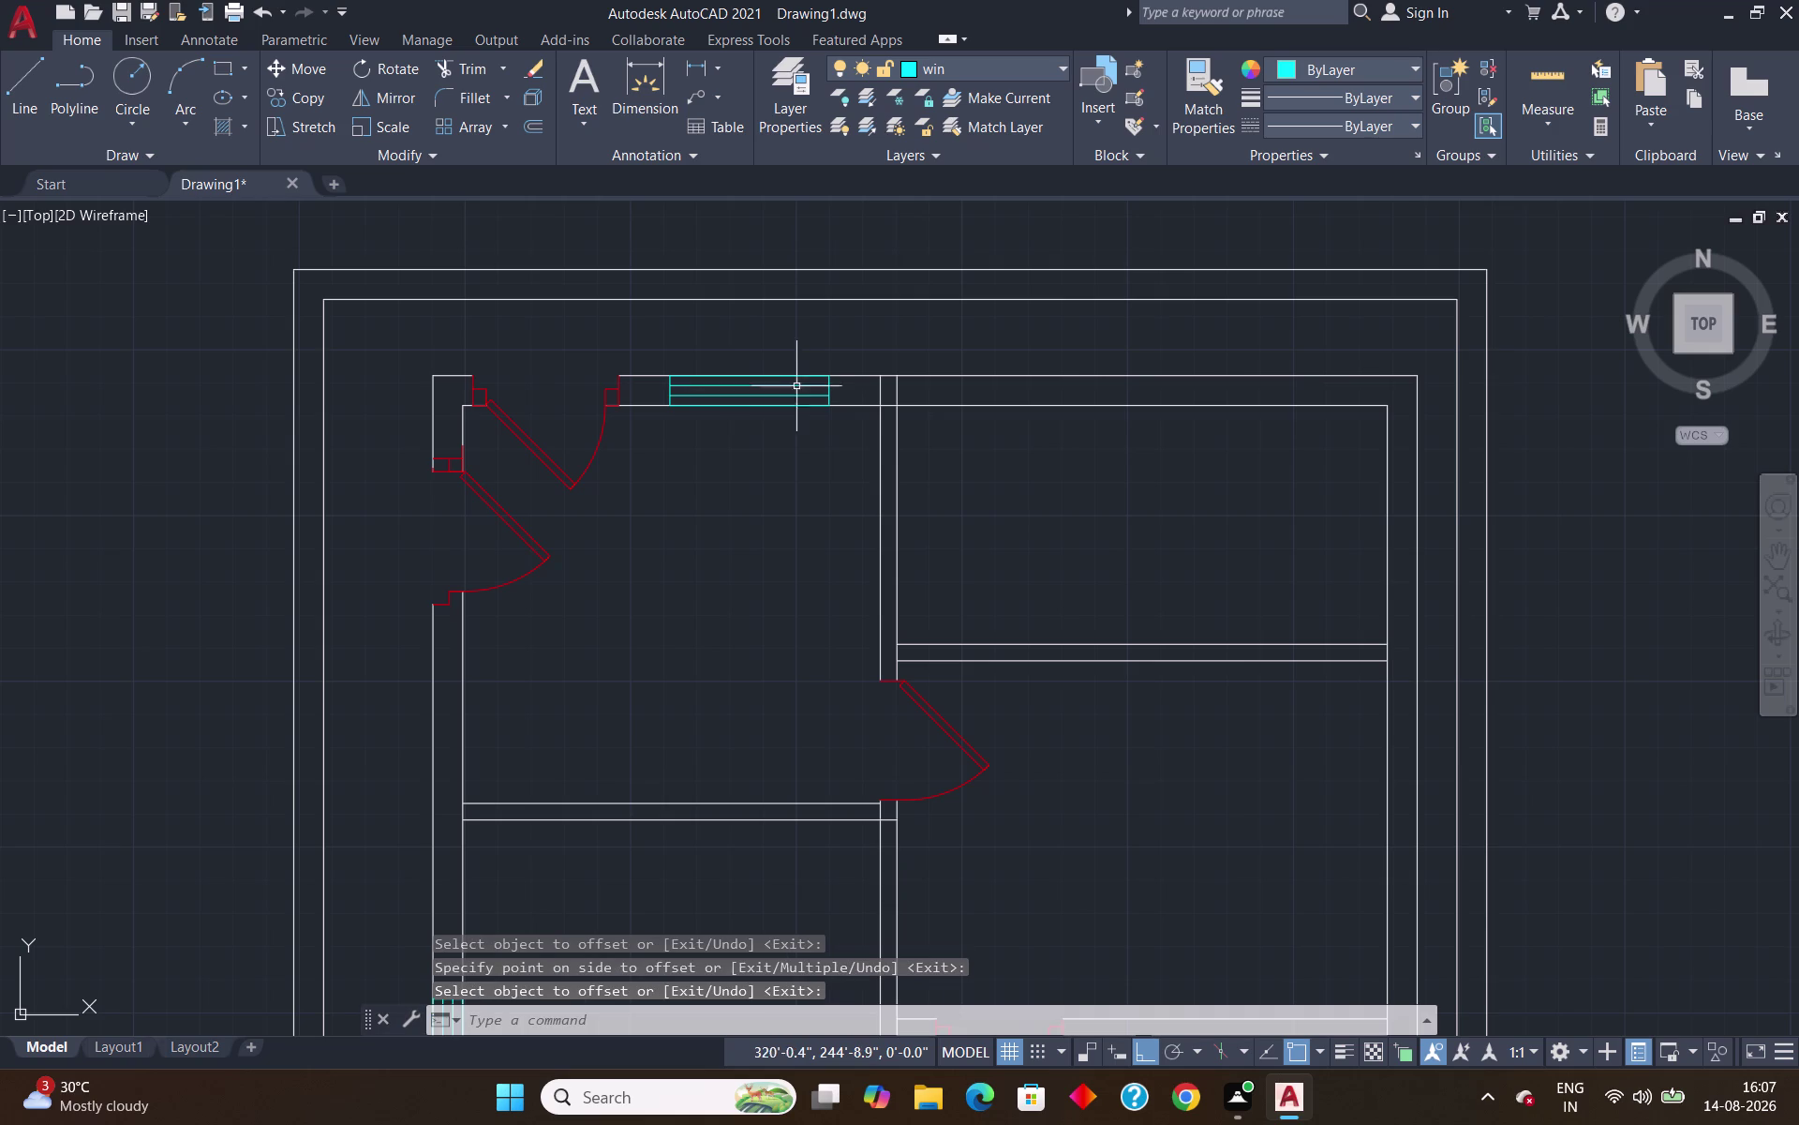
scroll(down, 3)
scroll(up, 3)
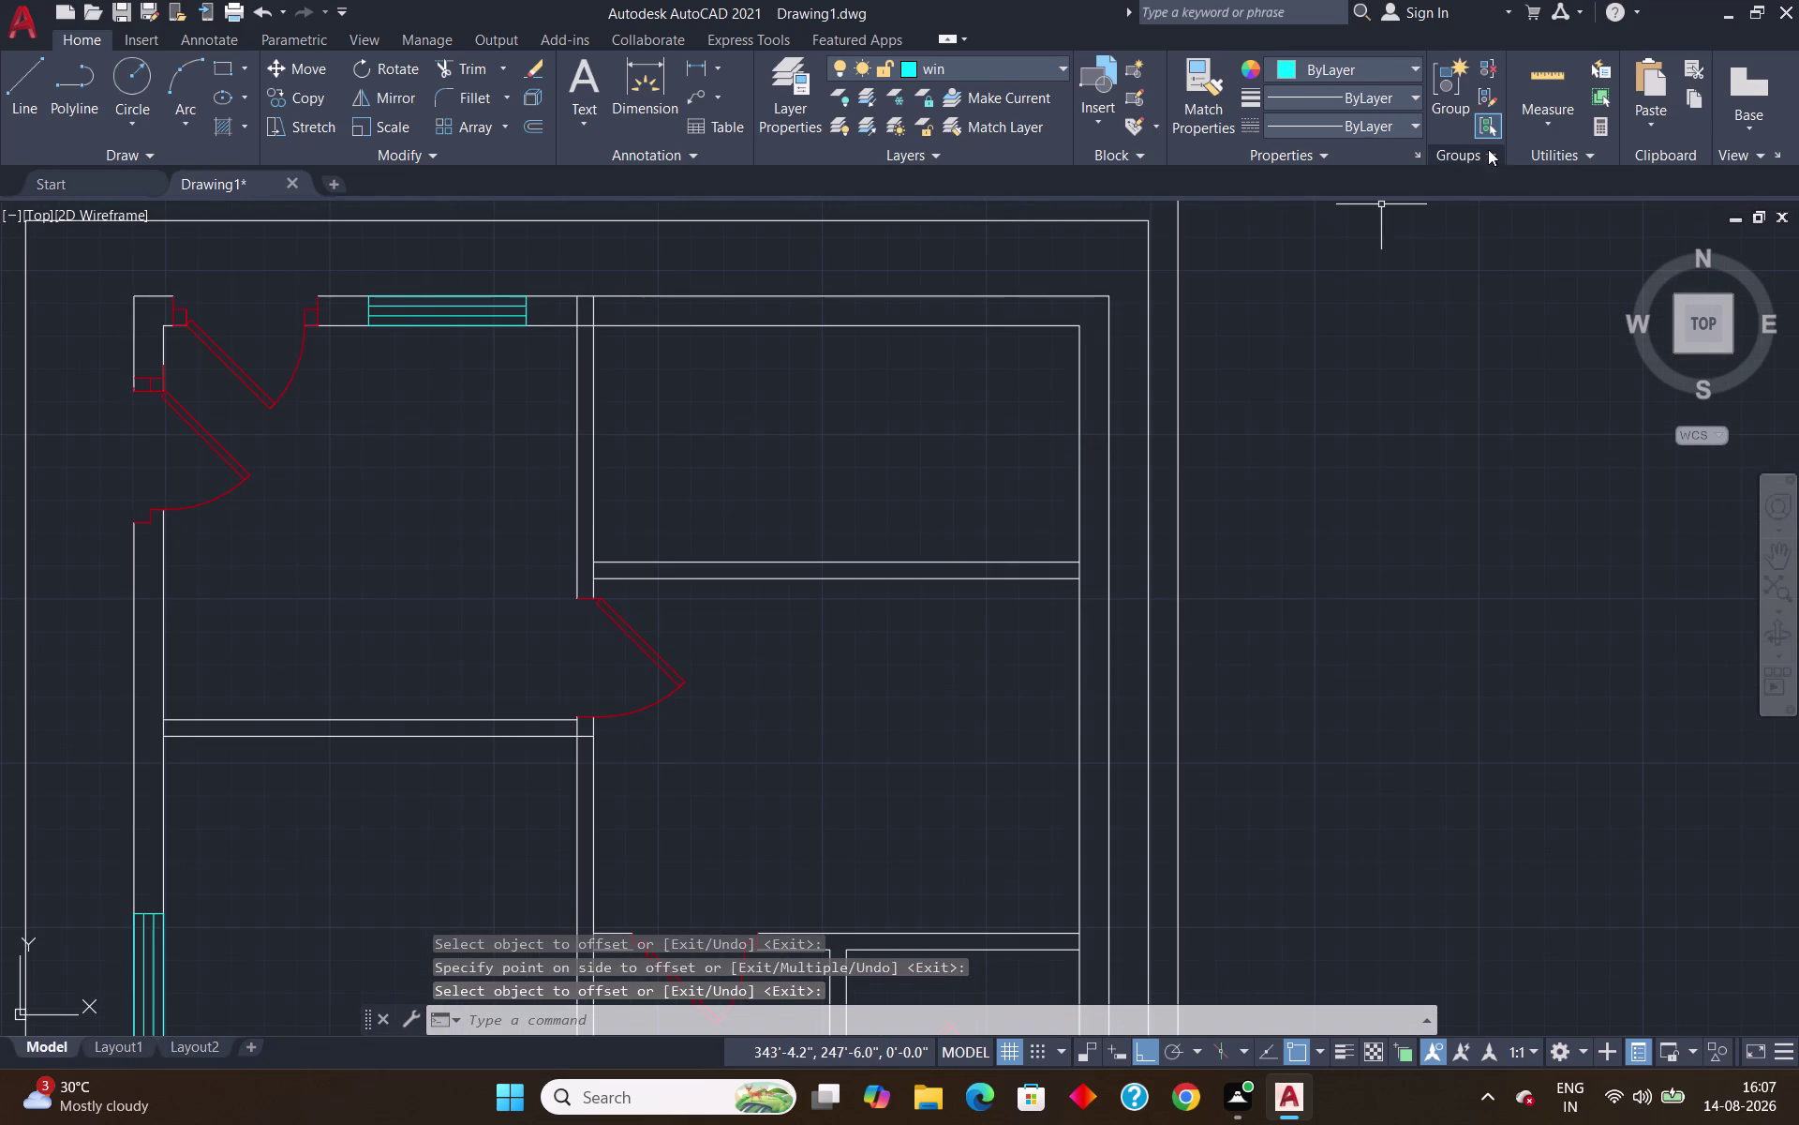
text(tr)
key(Return)
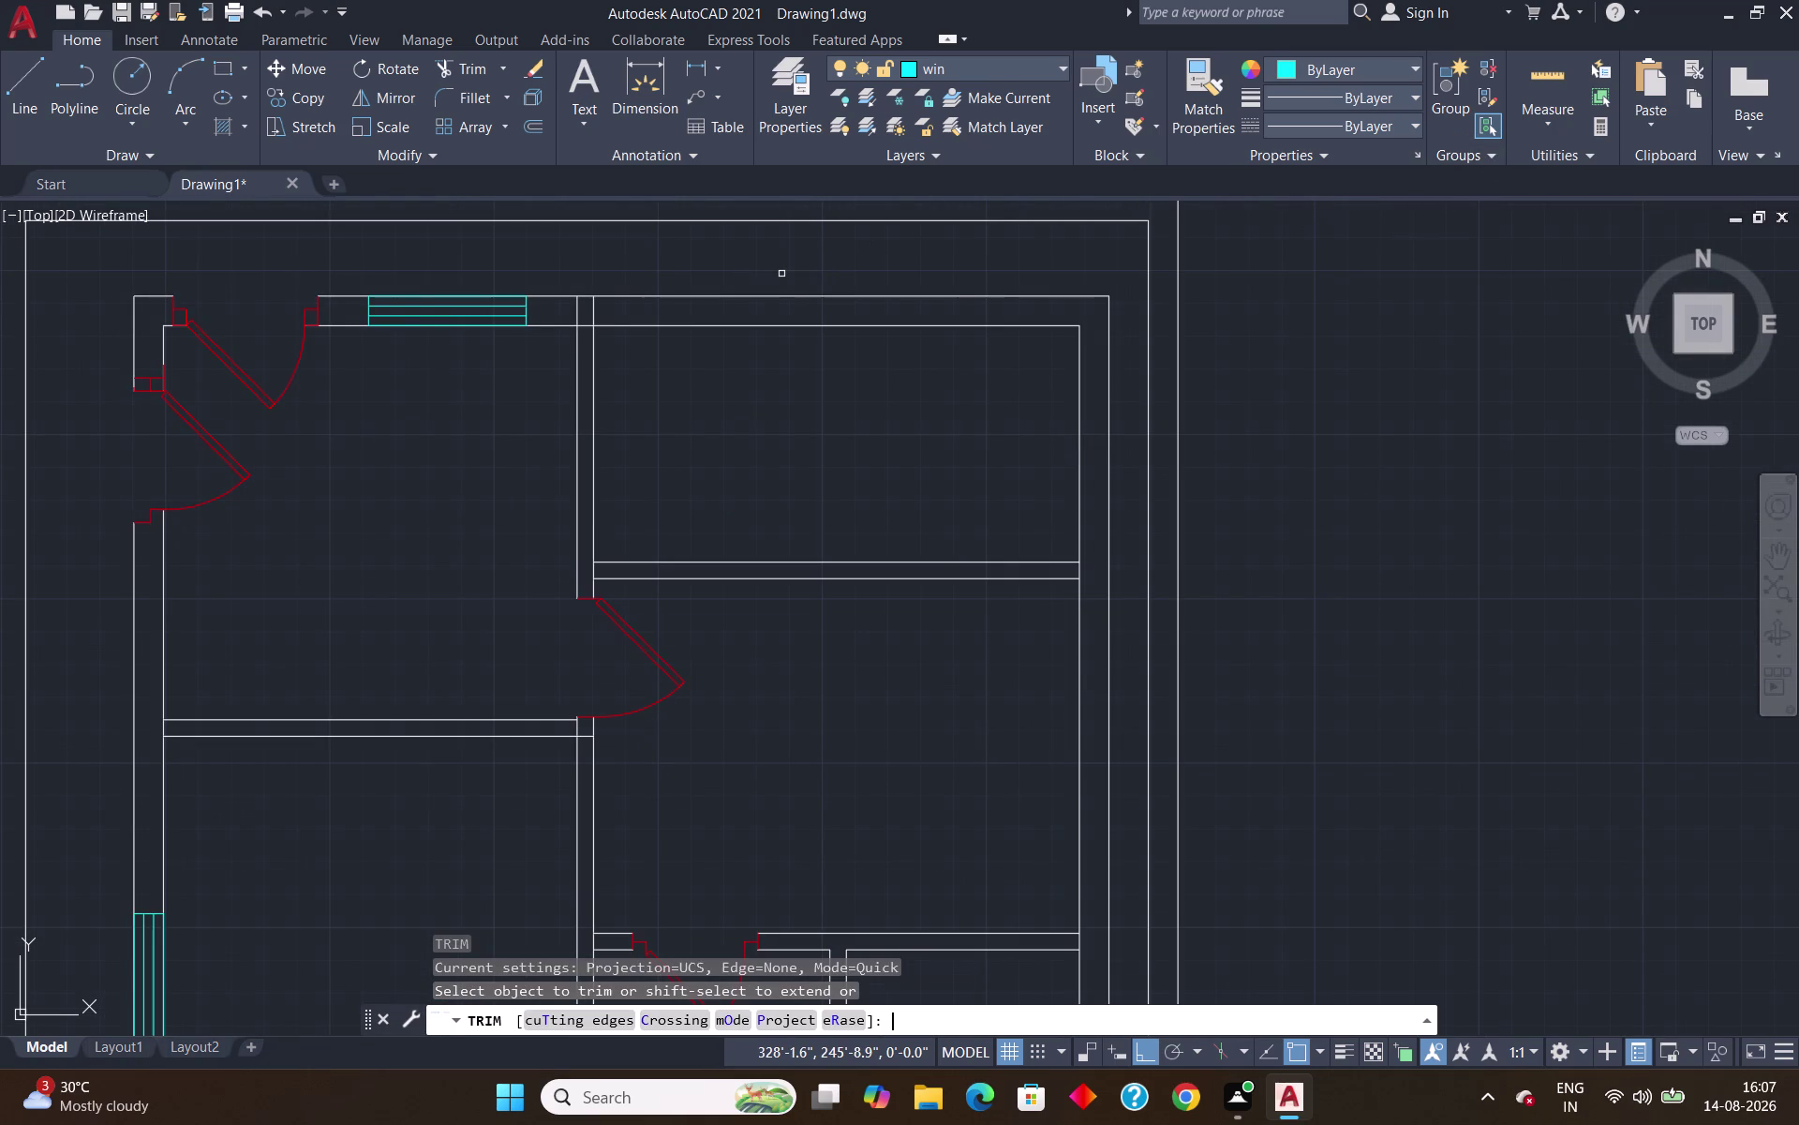
drag(561, 312, 590, 310)
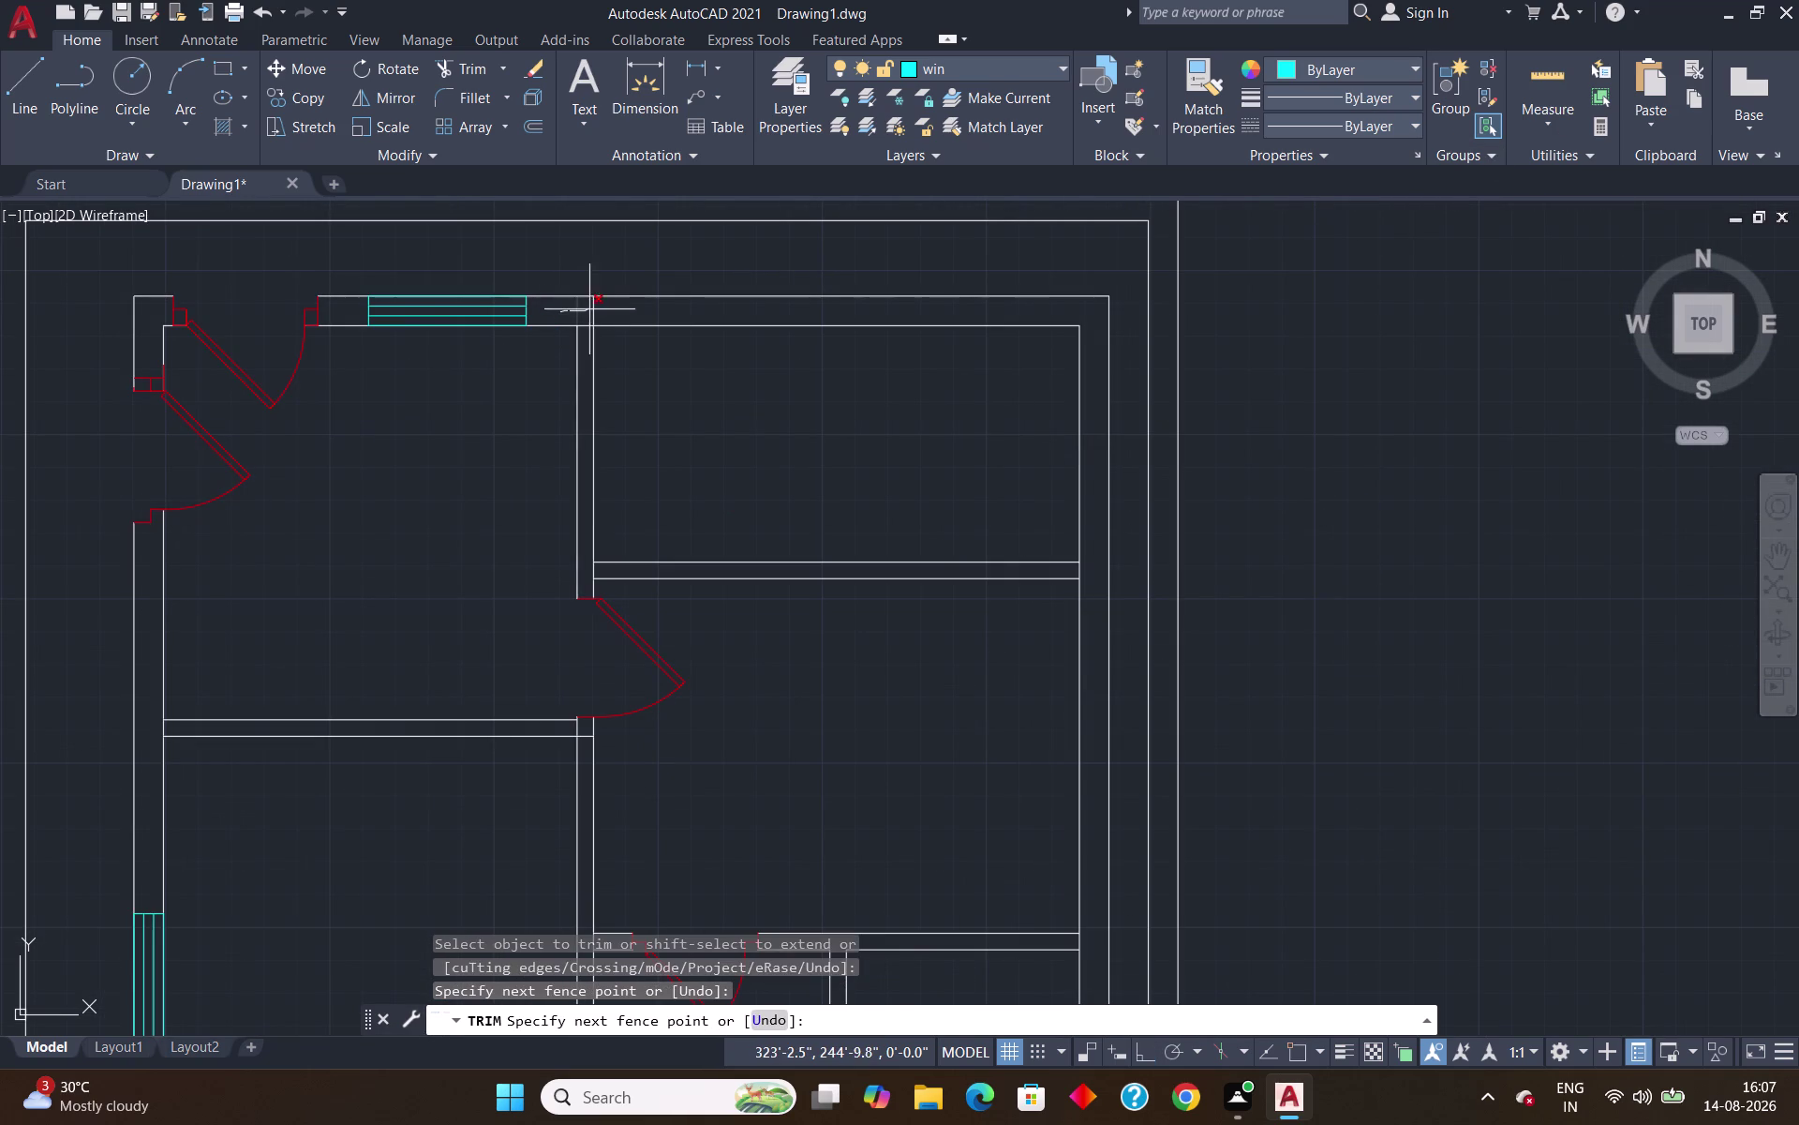
drag(590, 309, 607, 308)
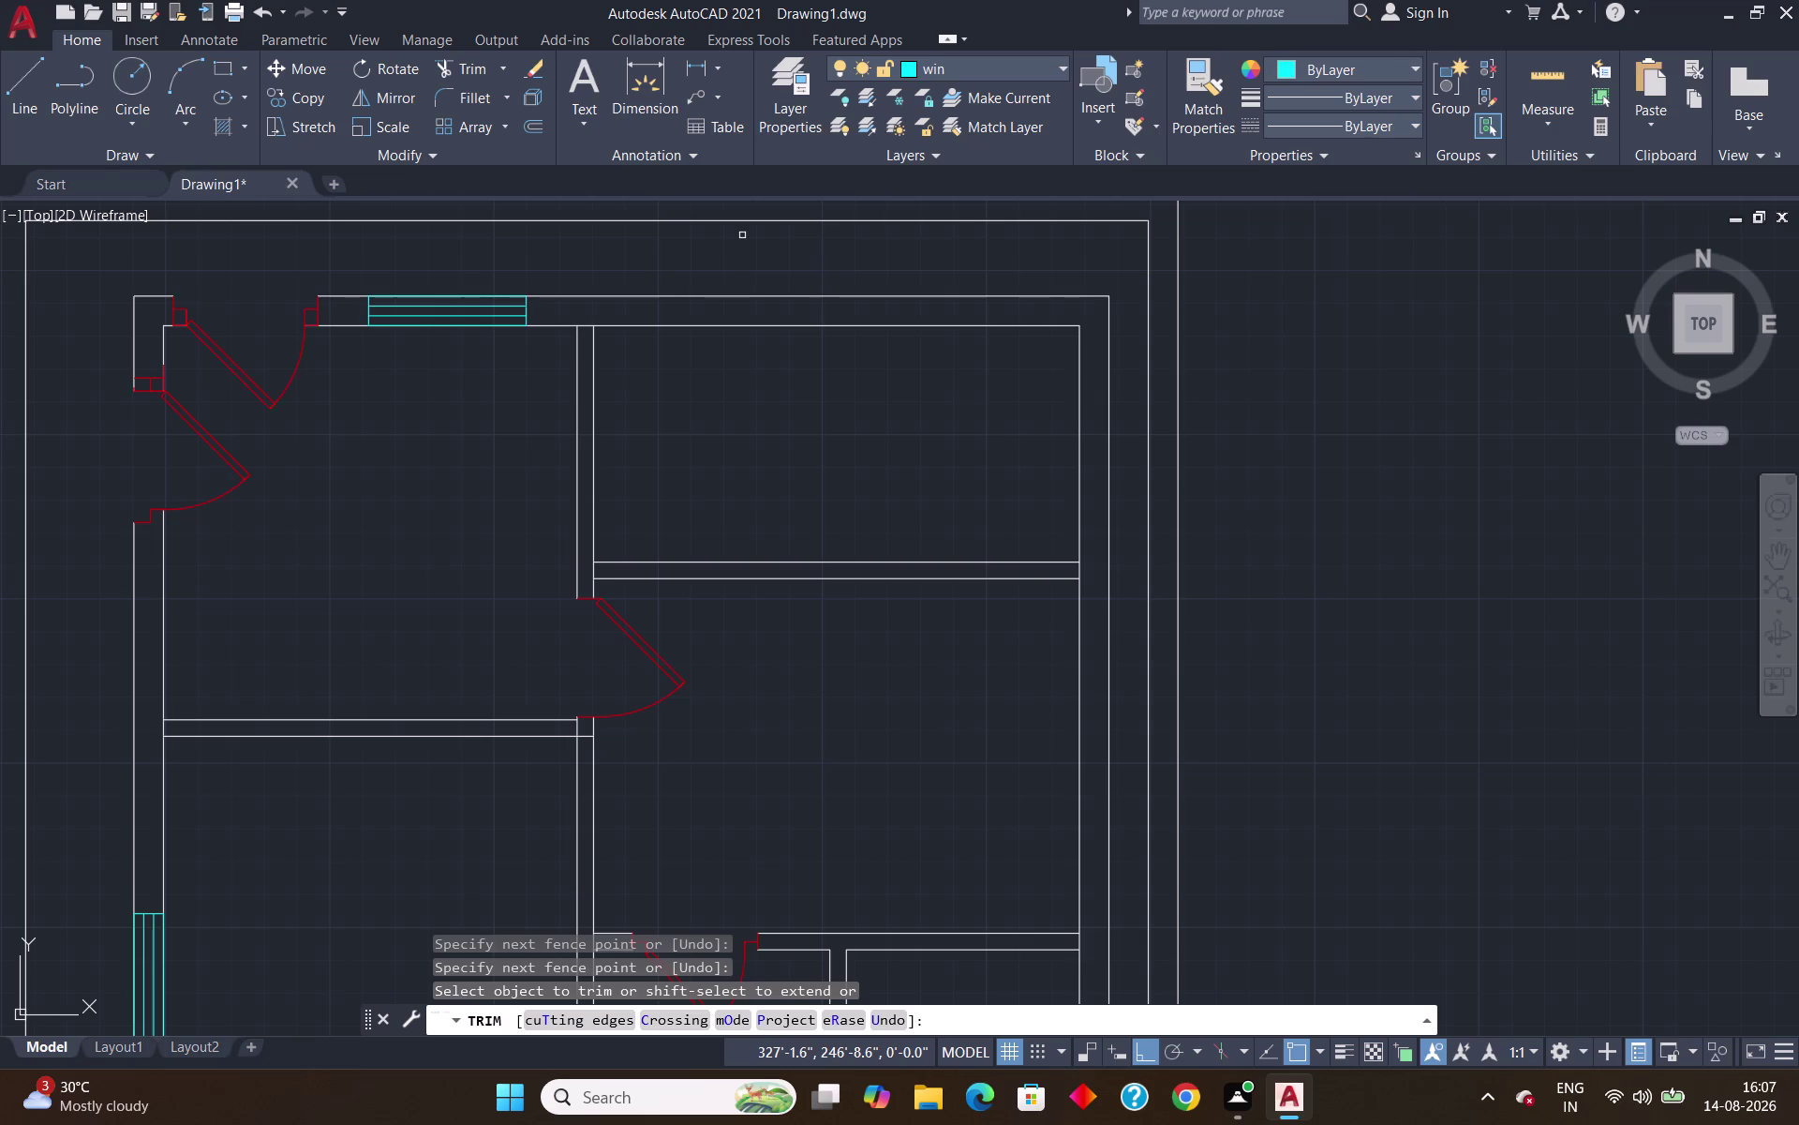
key(Escape)
key(ctrl+z)
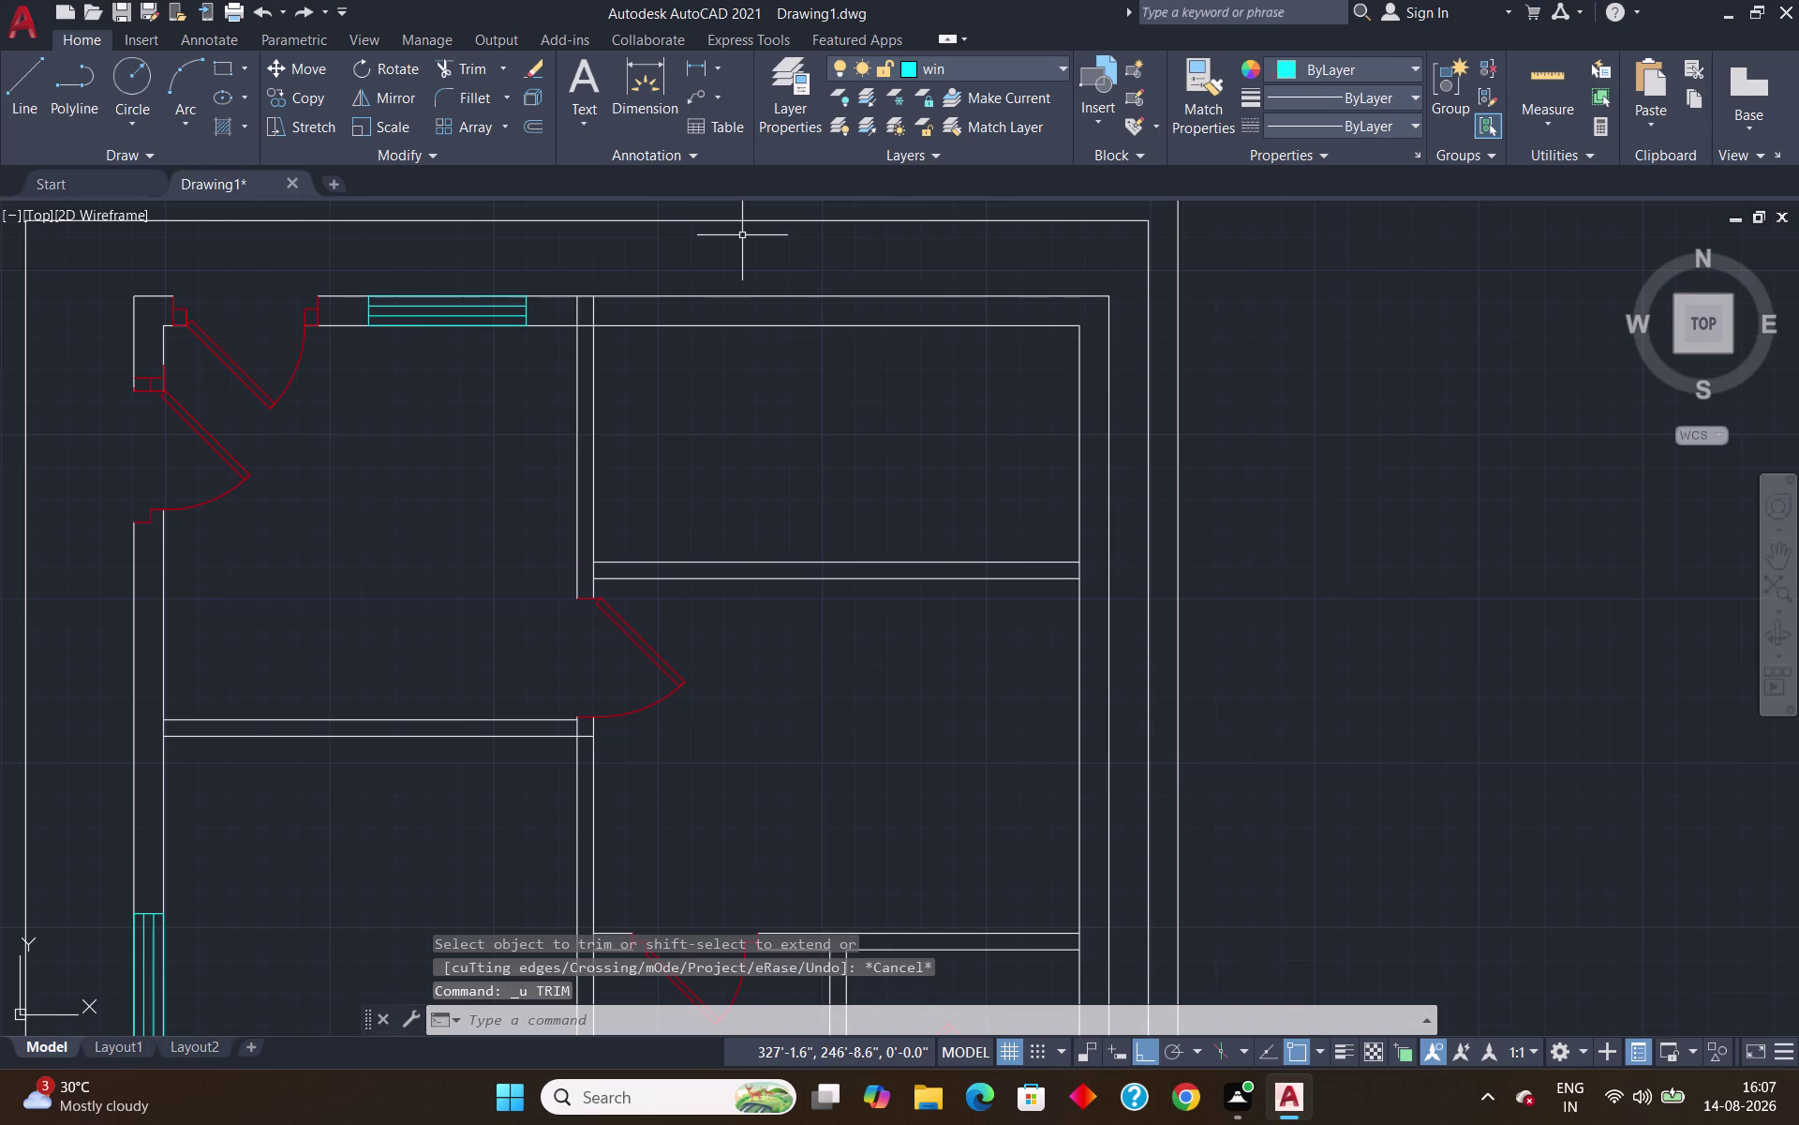
click(1531, 75)
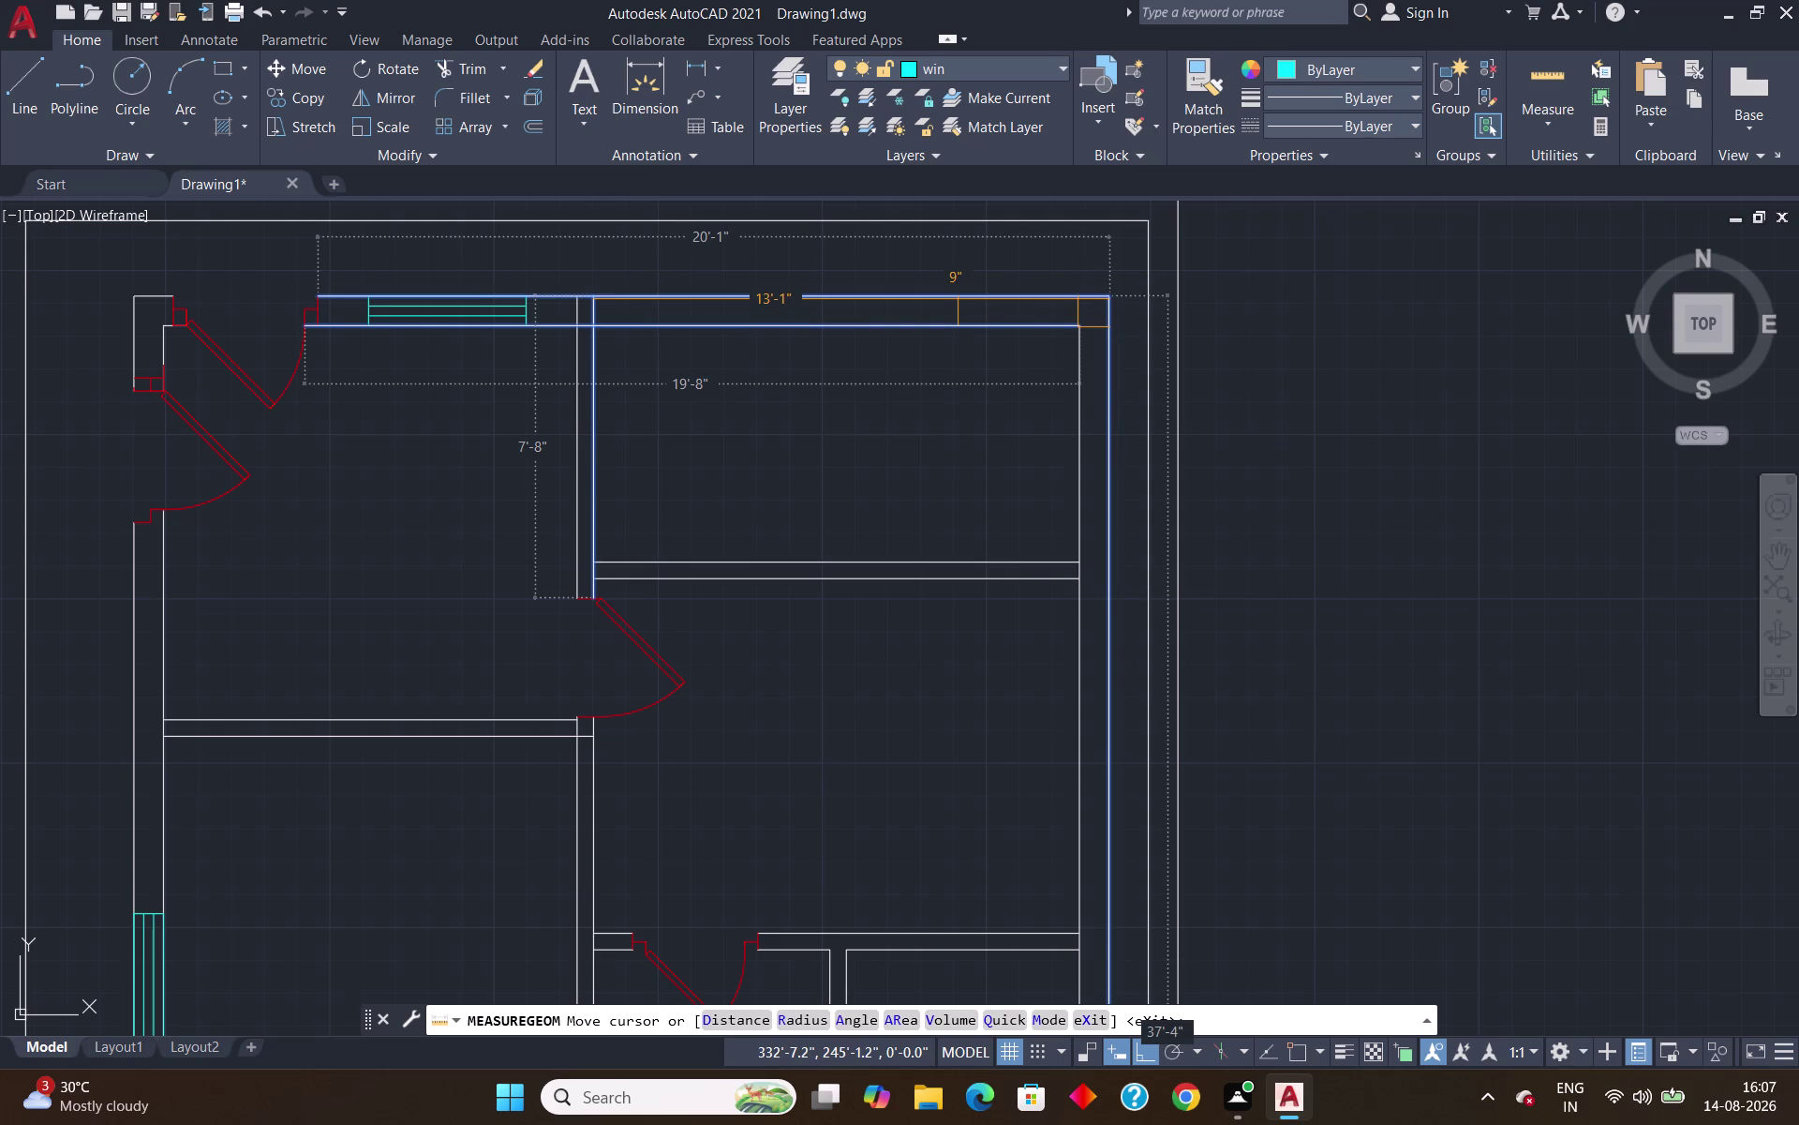
key(Escape)
text(ex)
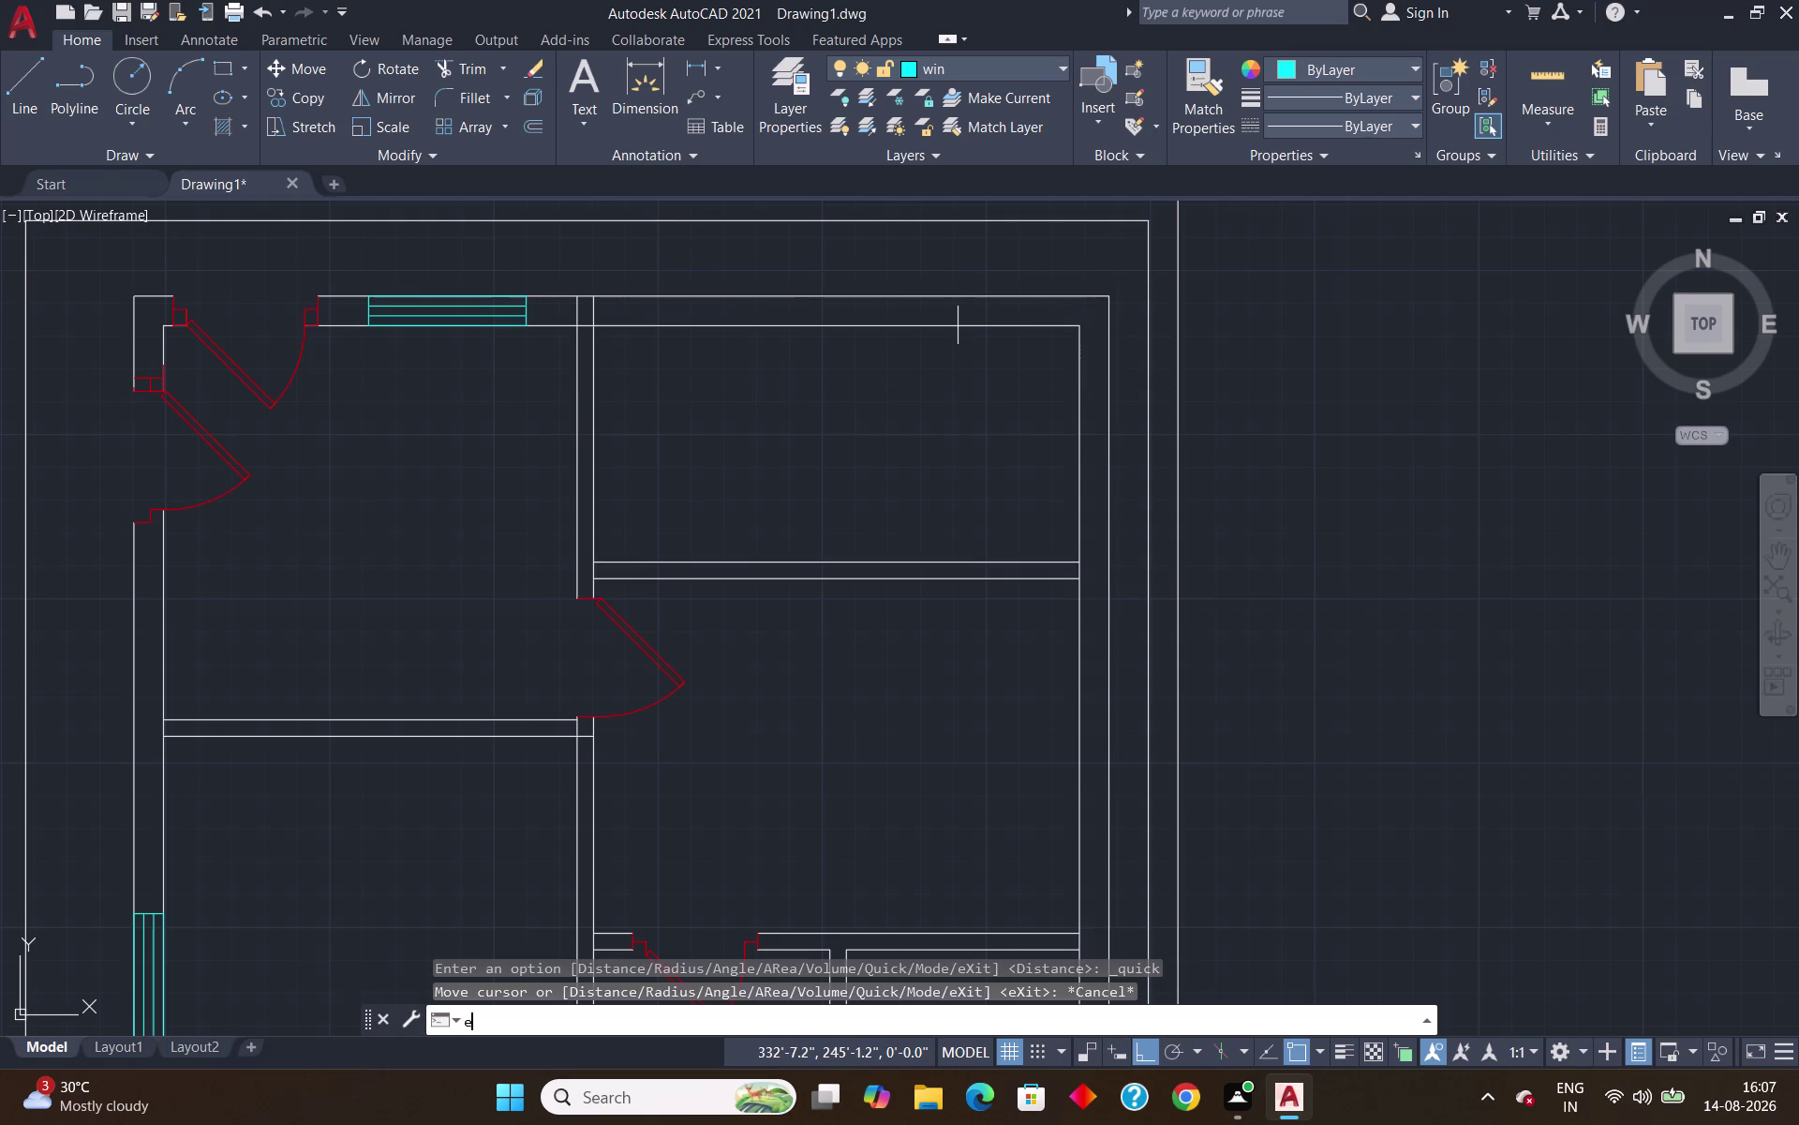
key(Return)
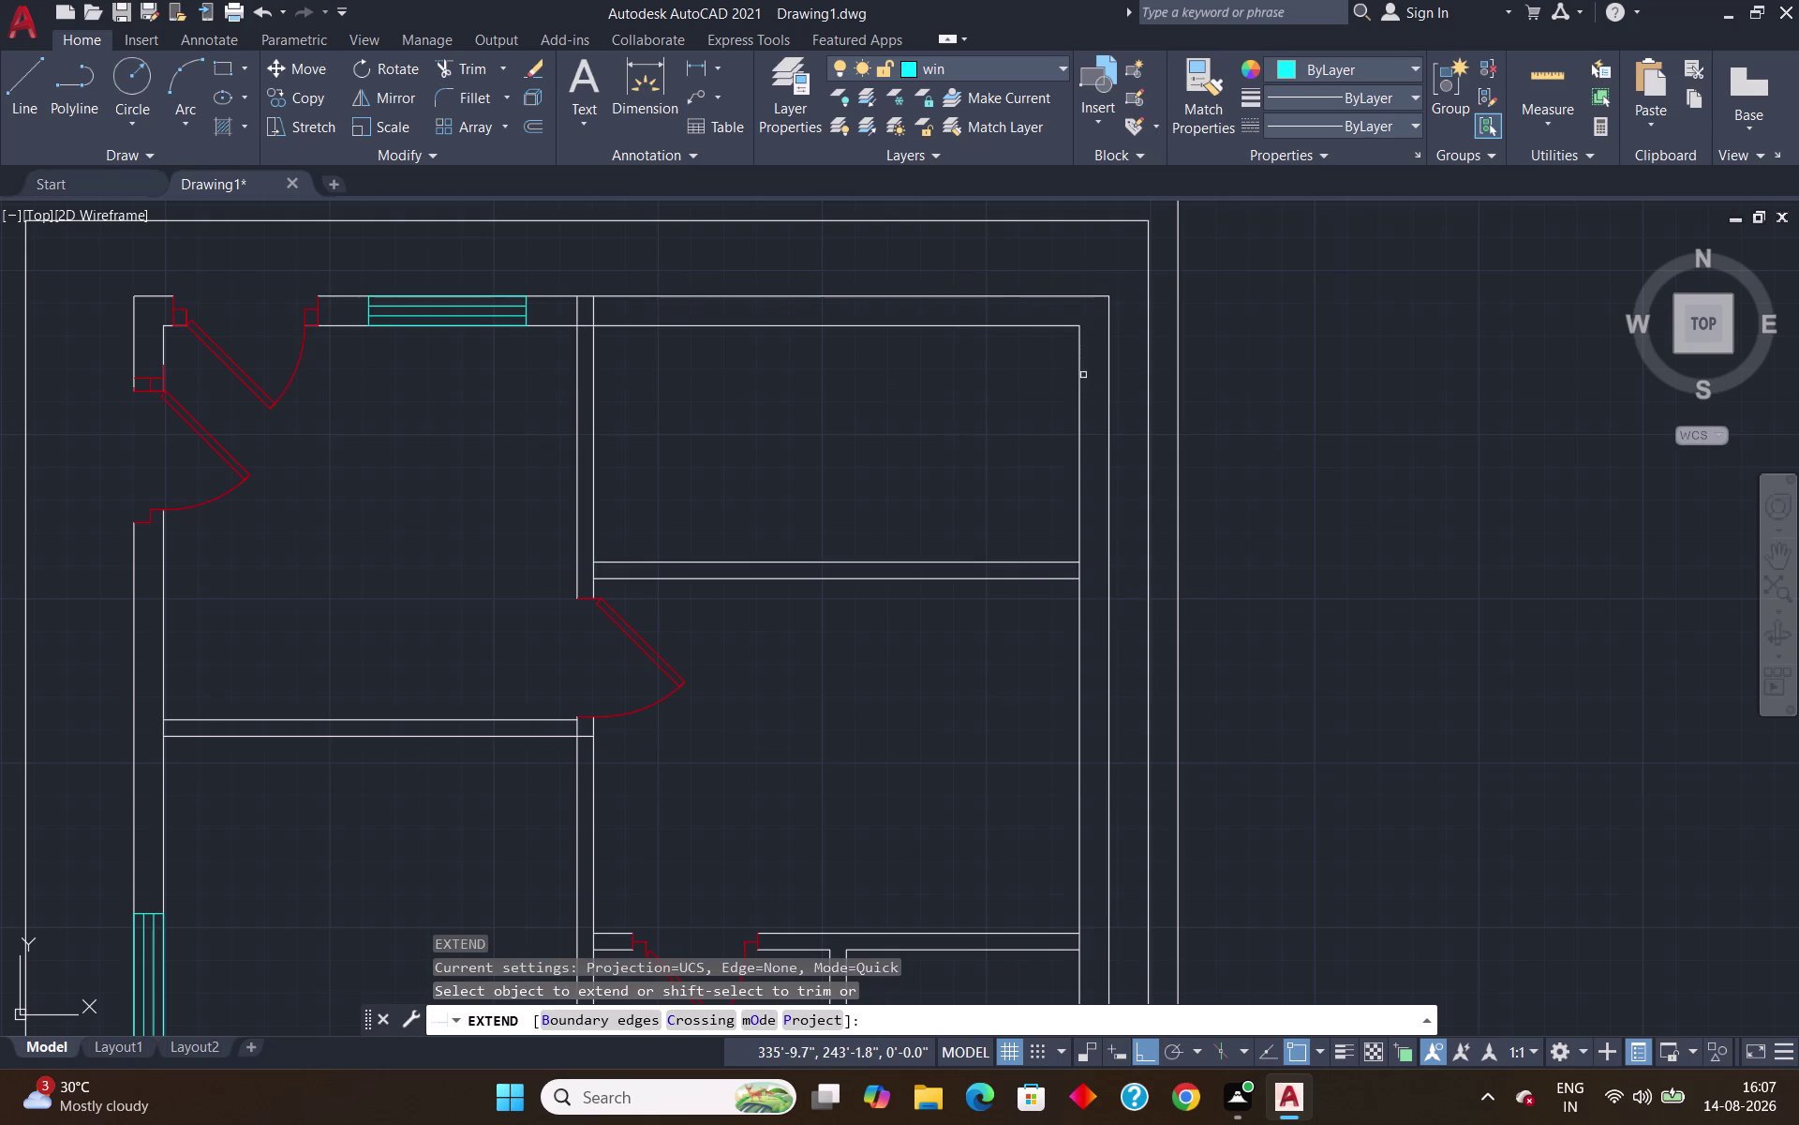
click(1078, 361)
key(Escape)
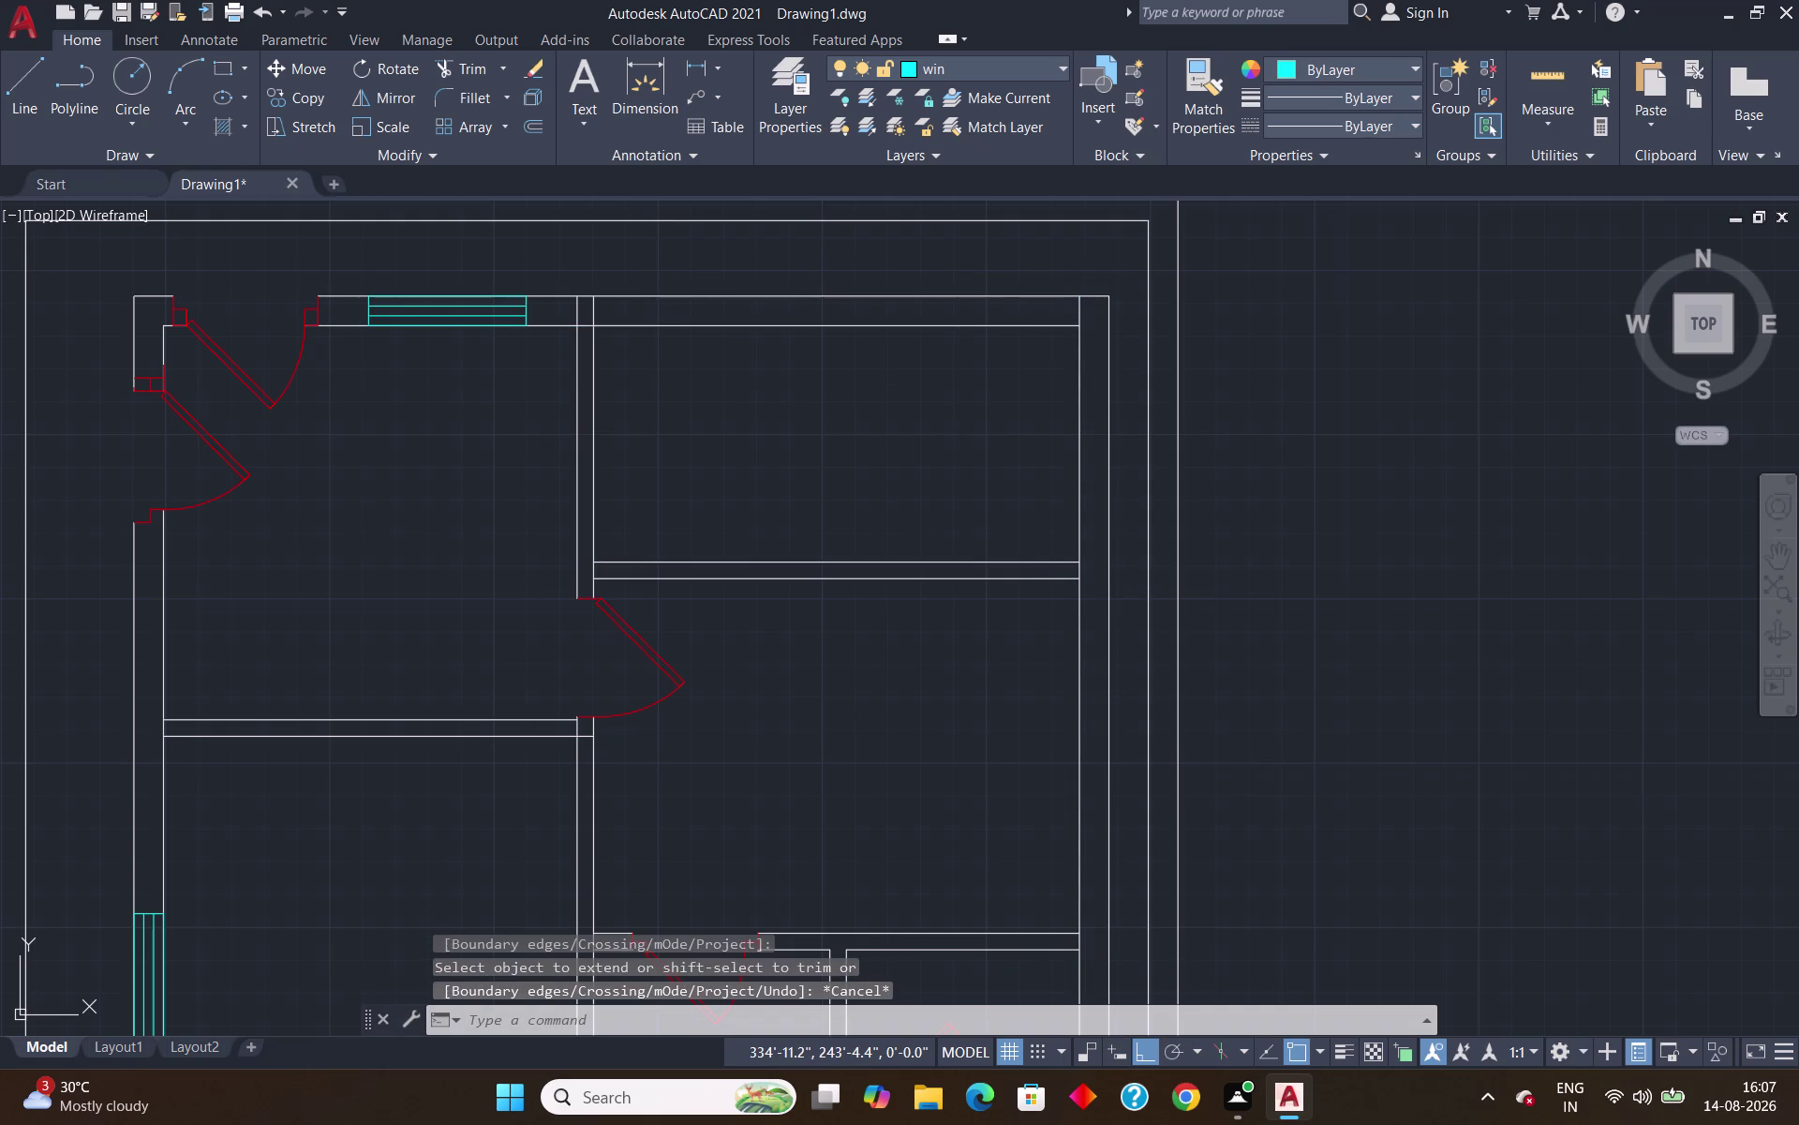
click(1535, 87)
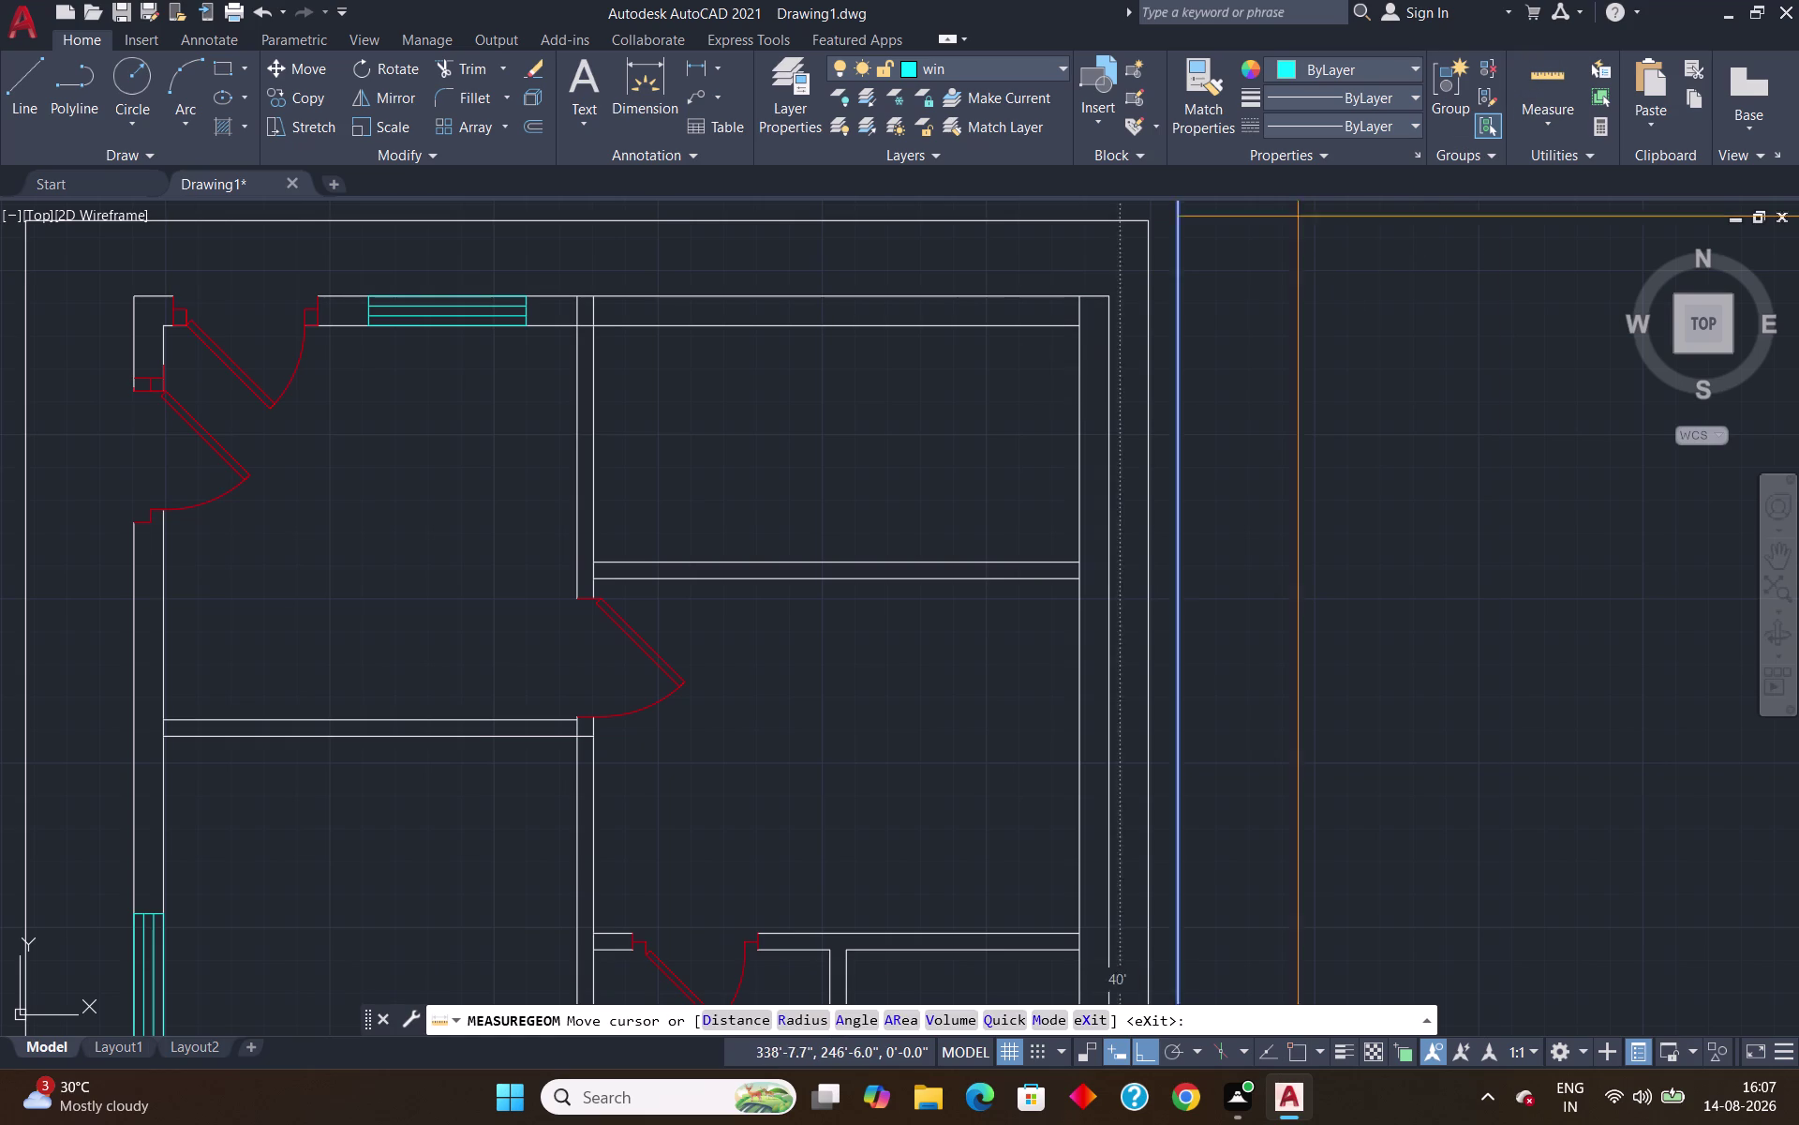
key(Escape)
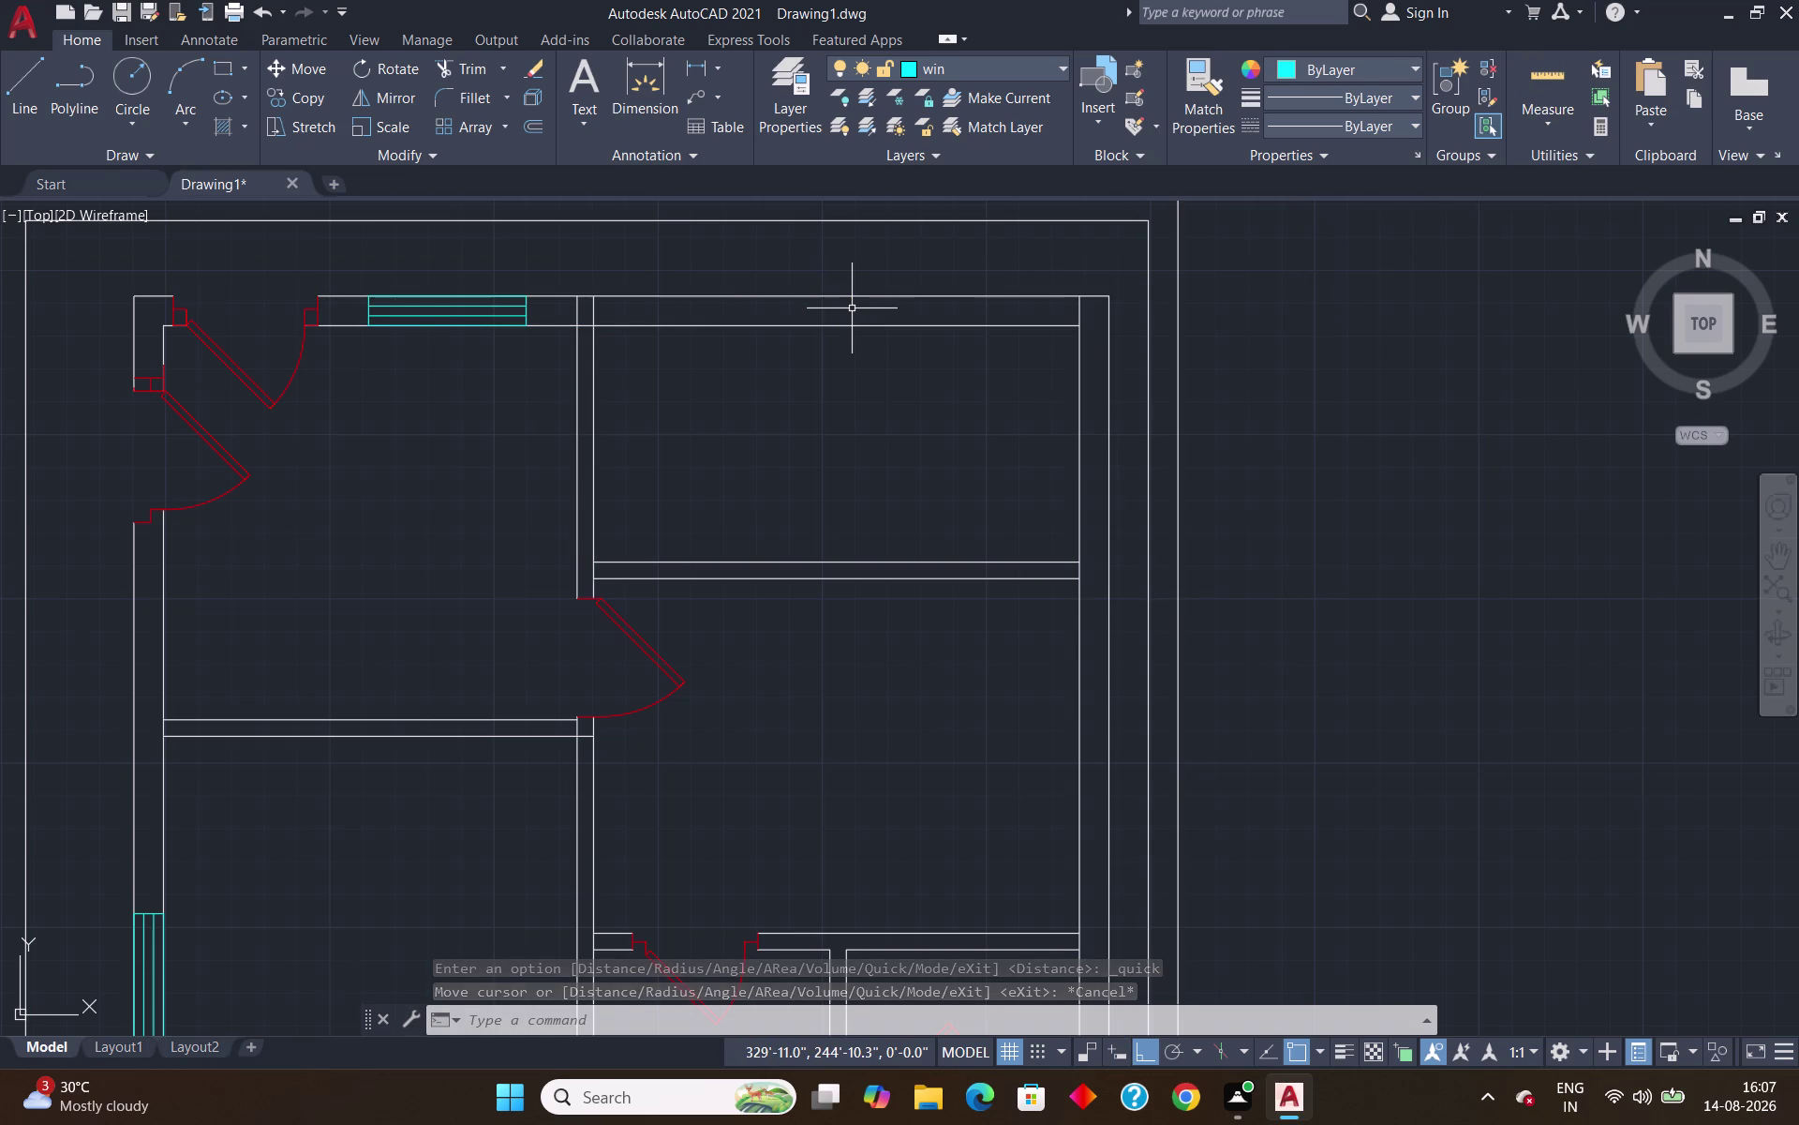
Start a line tracked 4'4" from the right room's inner wall corner.
key(l)
key(Return)
text(t)
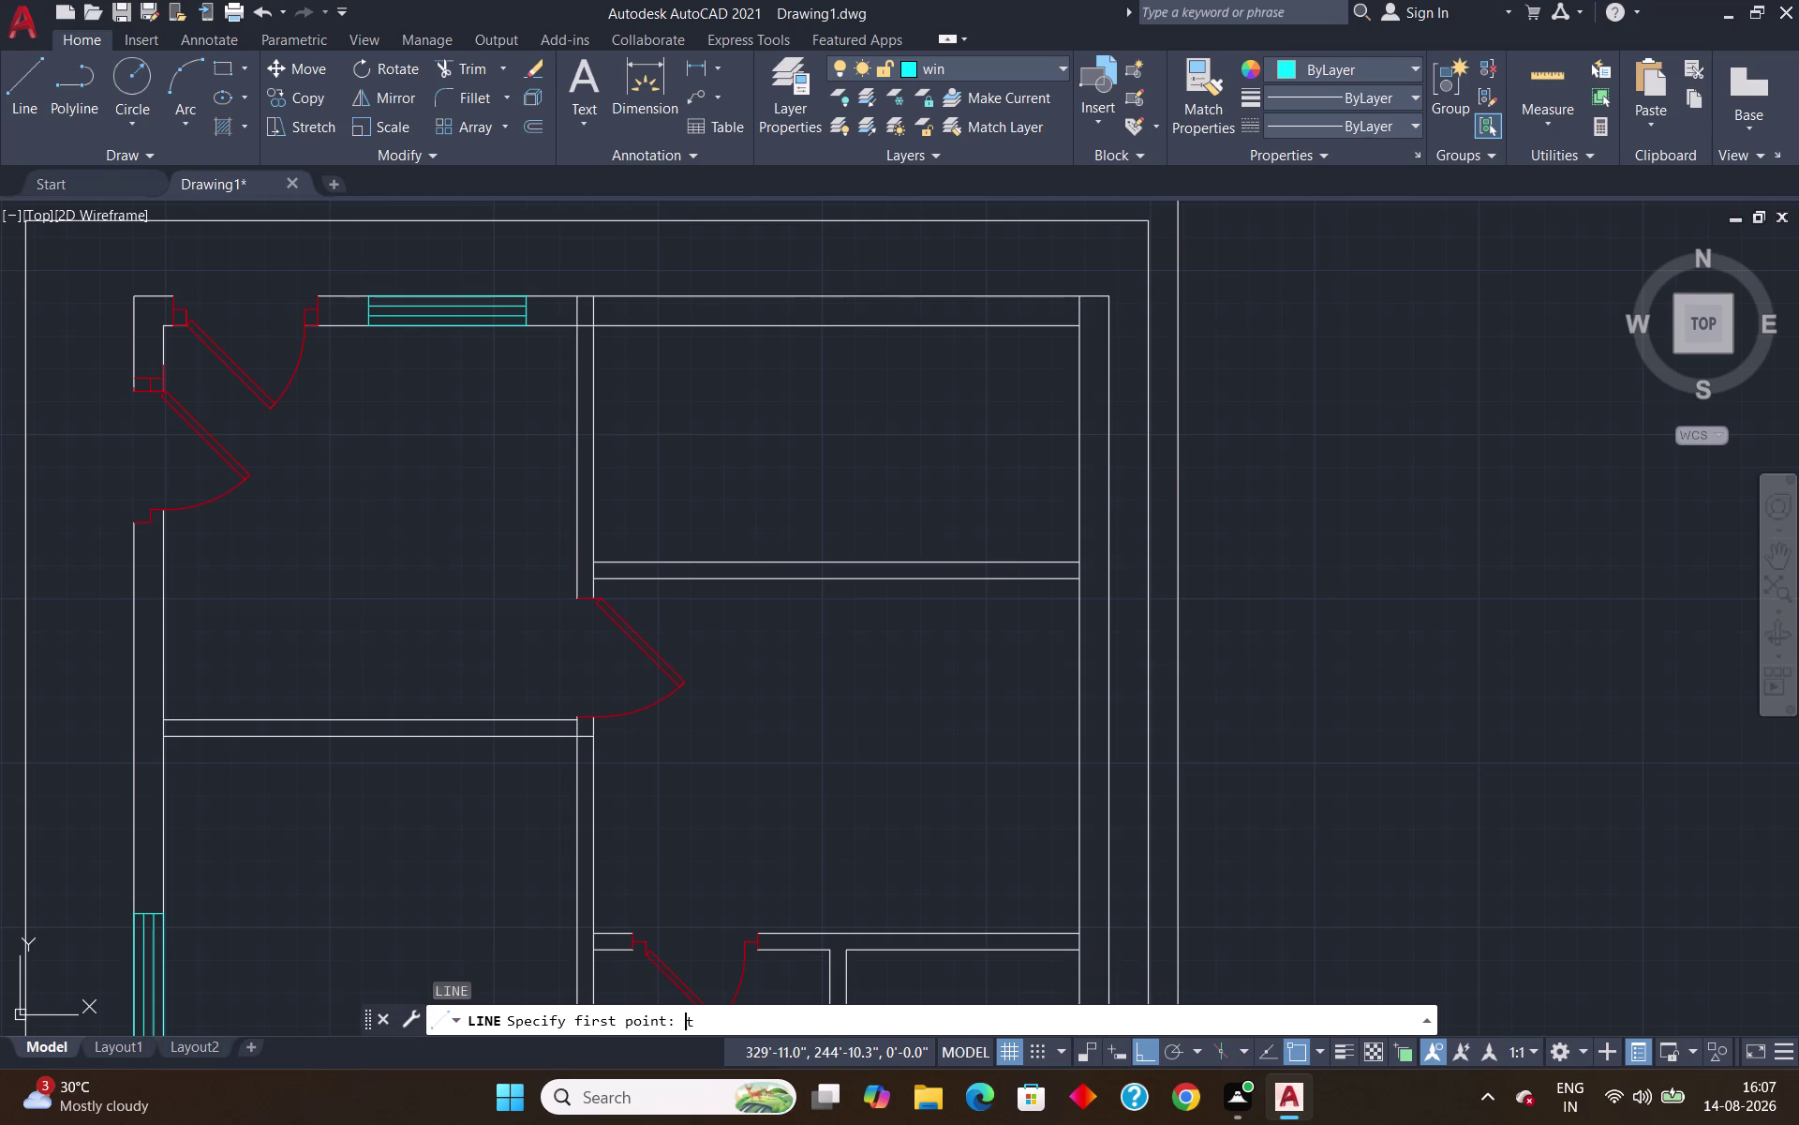
text(k)
key(Return)
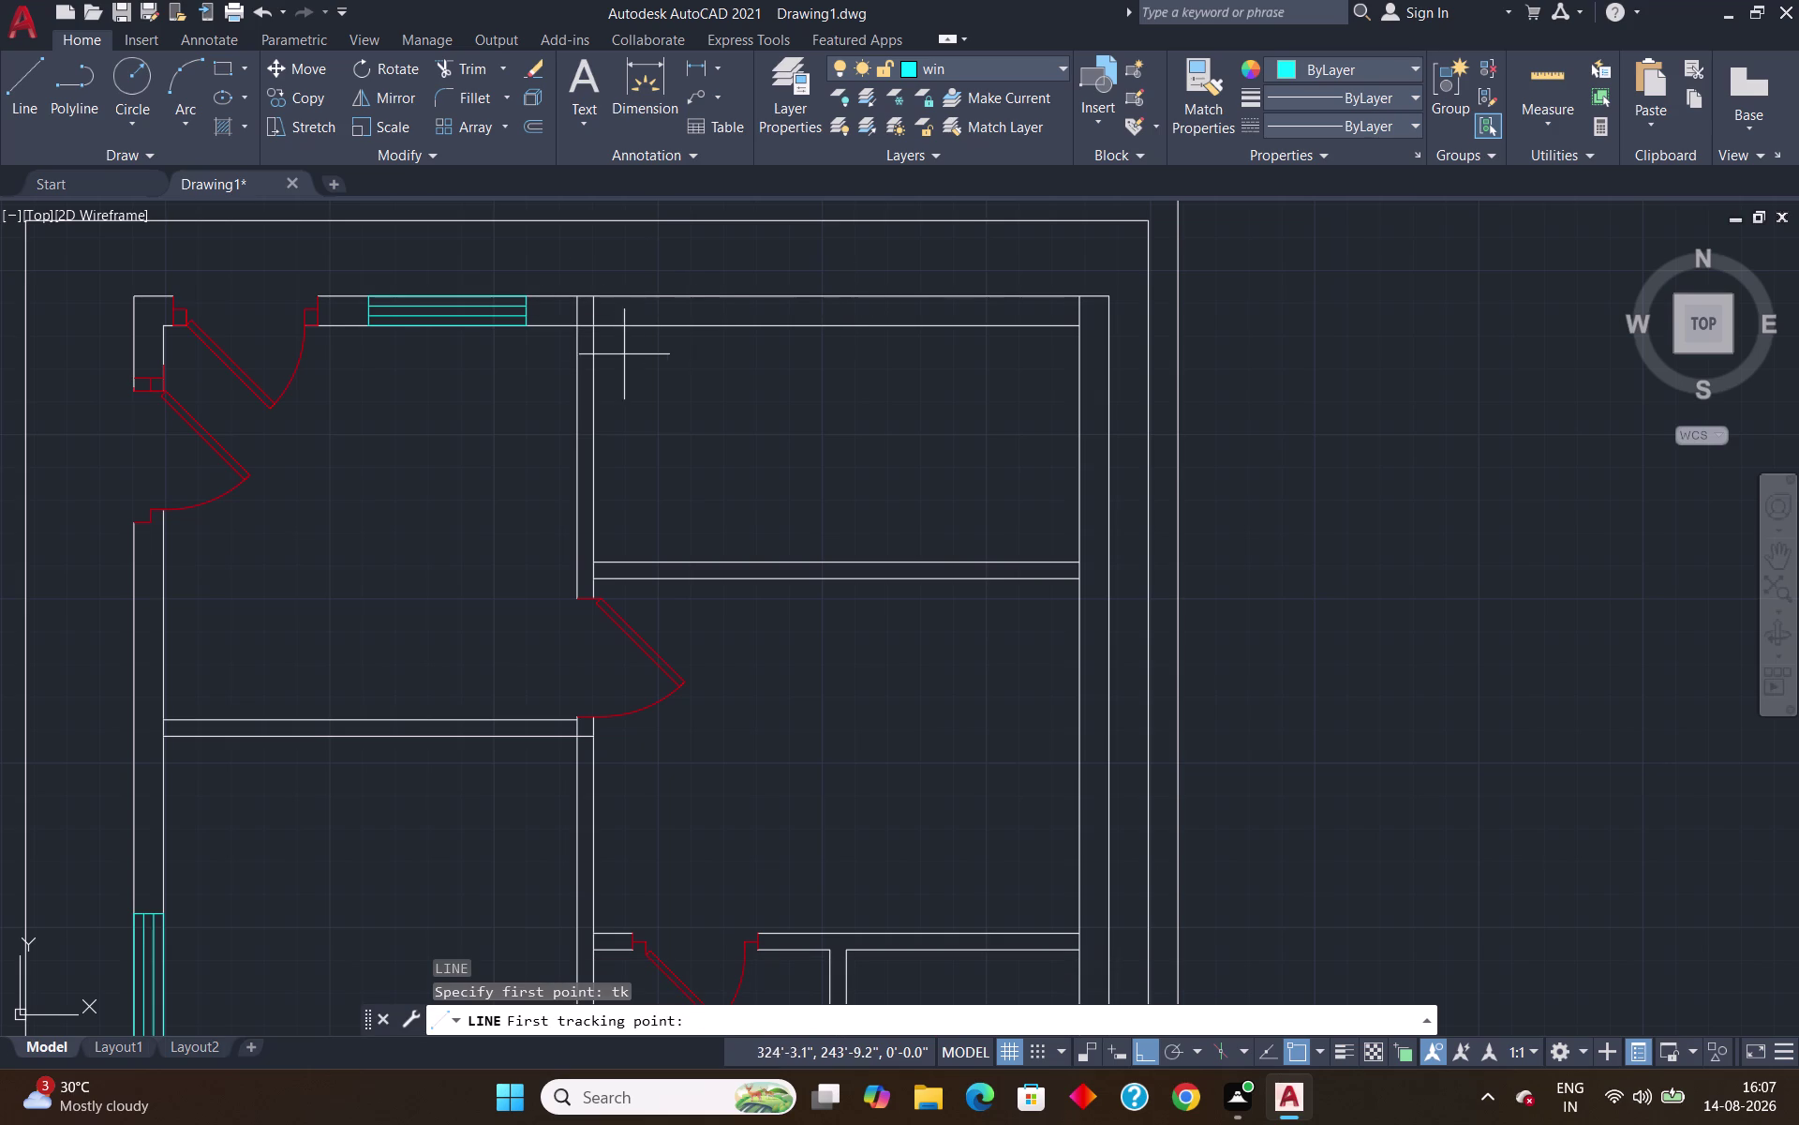
click(592, 327)
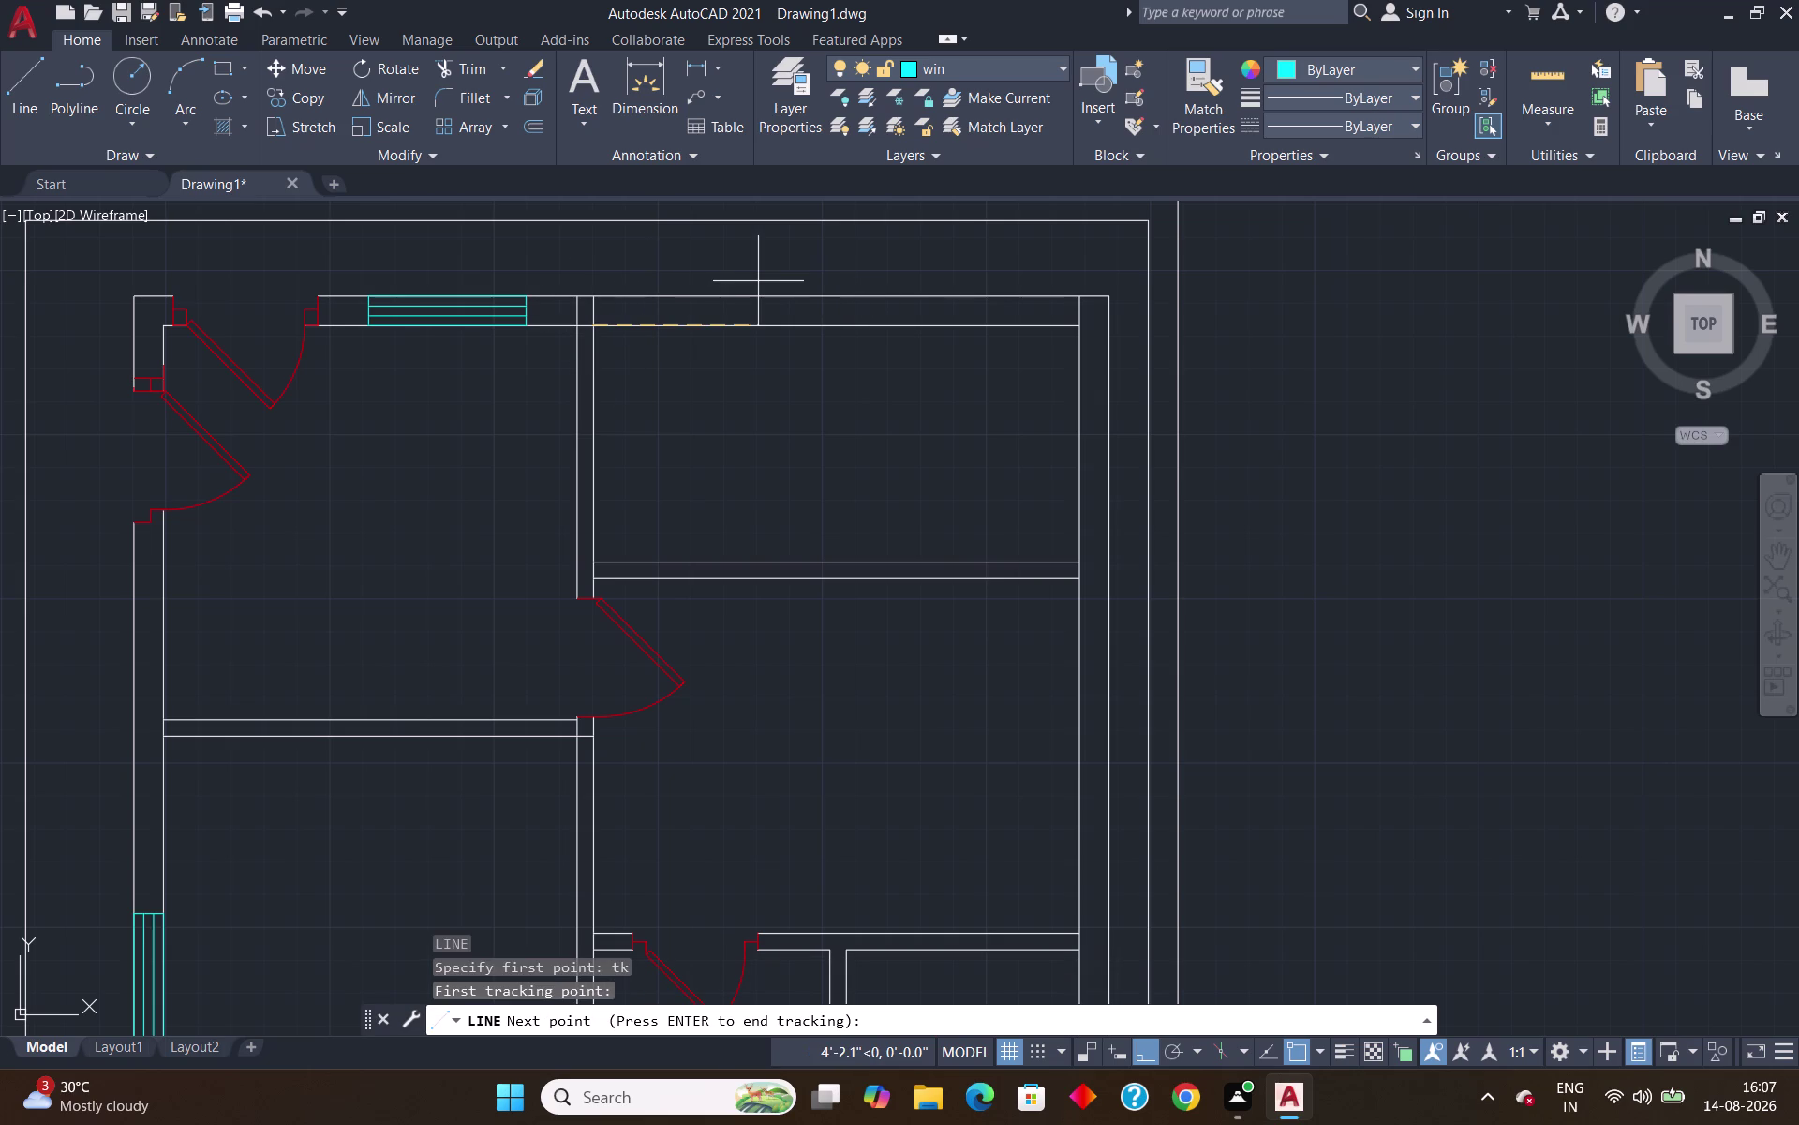
text(4'4)
key(shift+quotedbl)
key(Return)
key(Return)
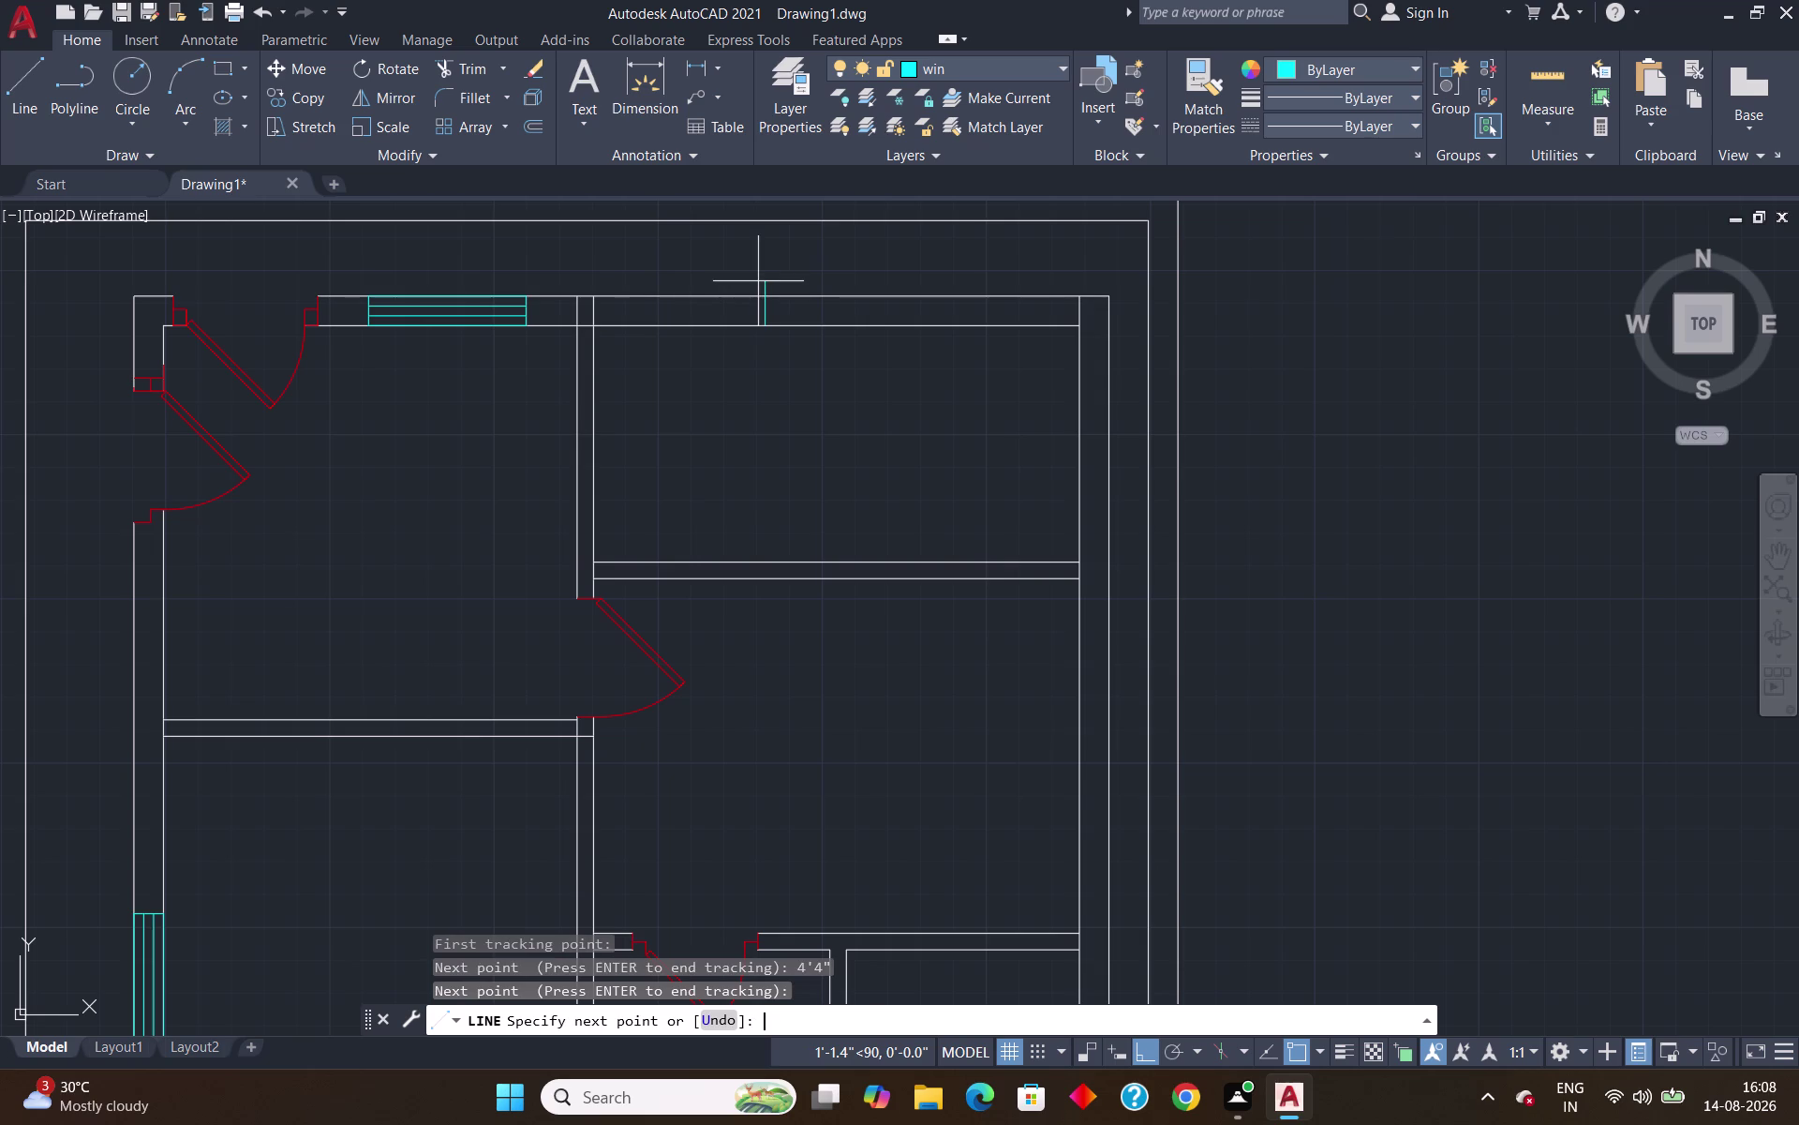
Draw the closed 4' window outline across the top wall.
click(771, 295)
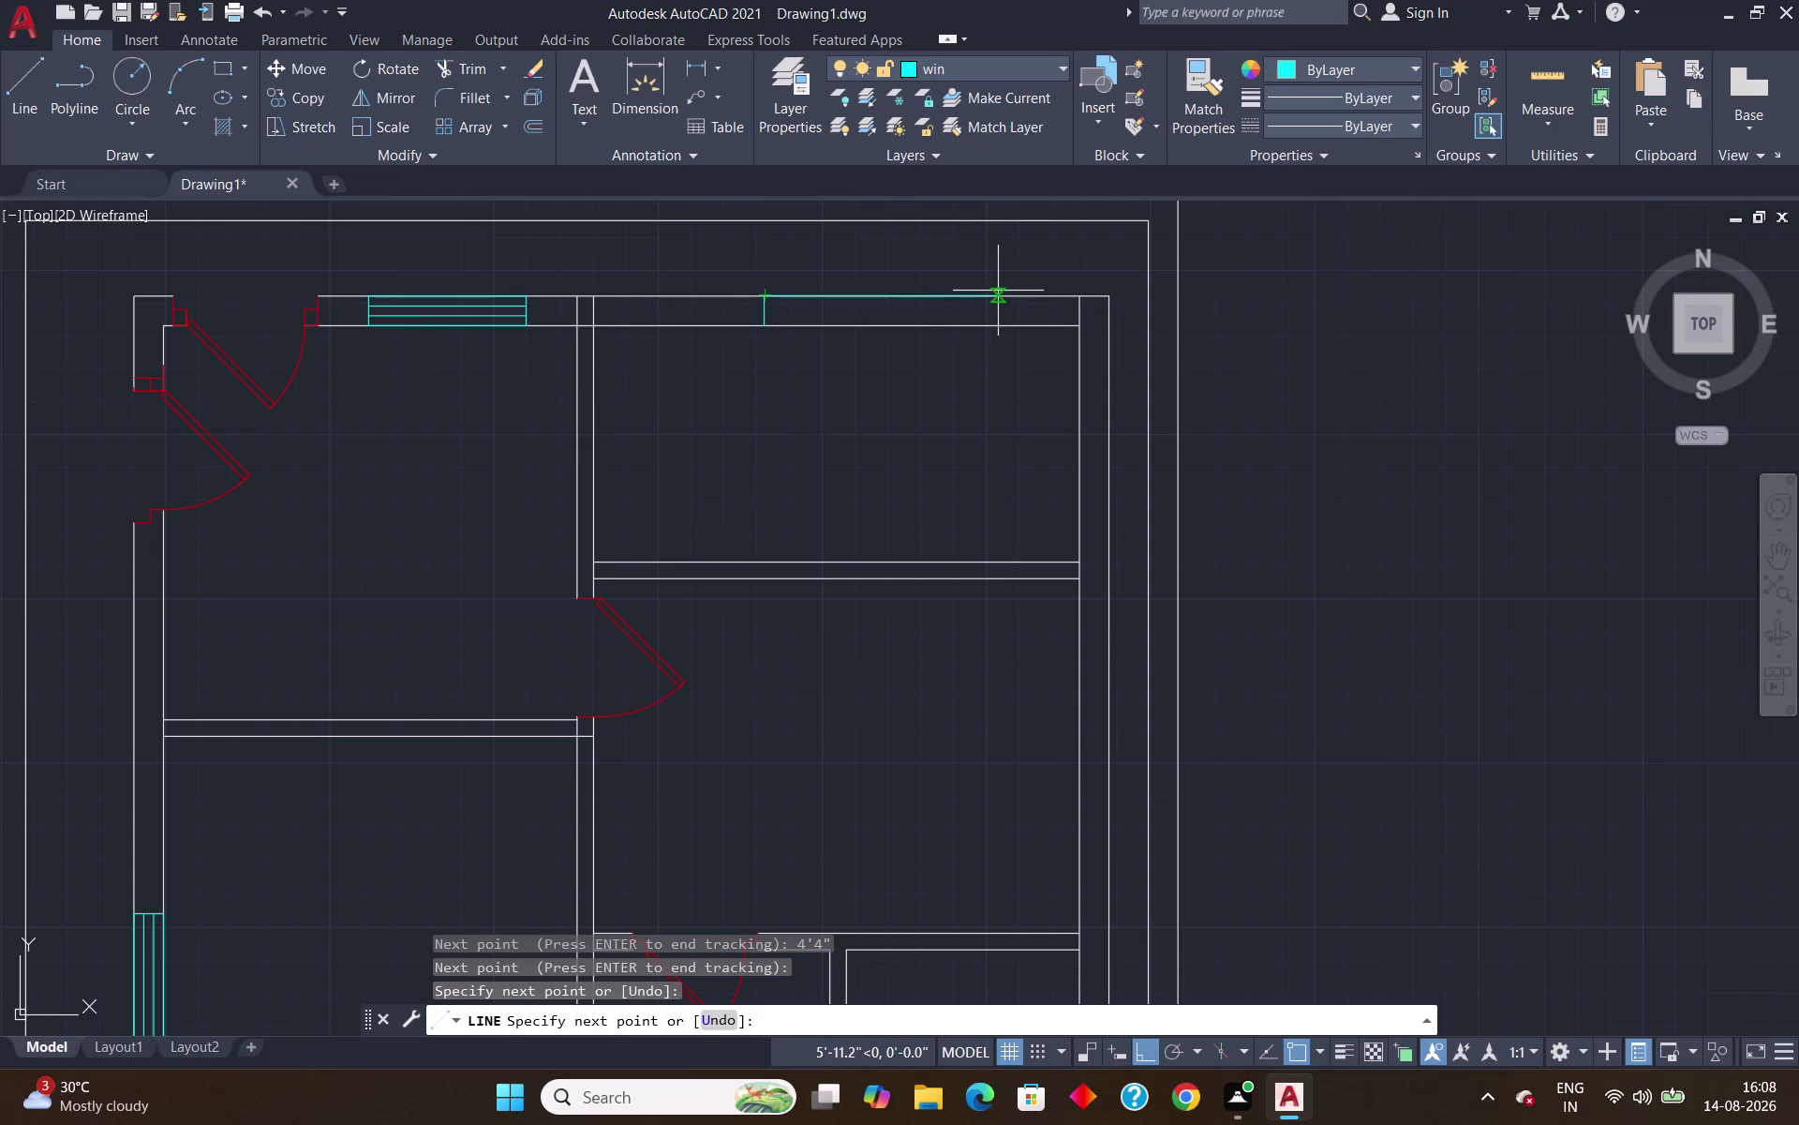
text(4')
key(Return)
click(921, 326)
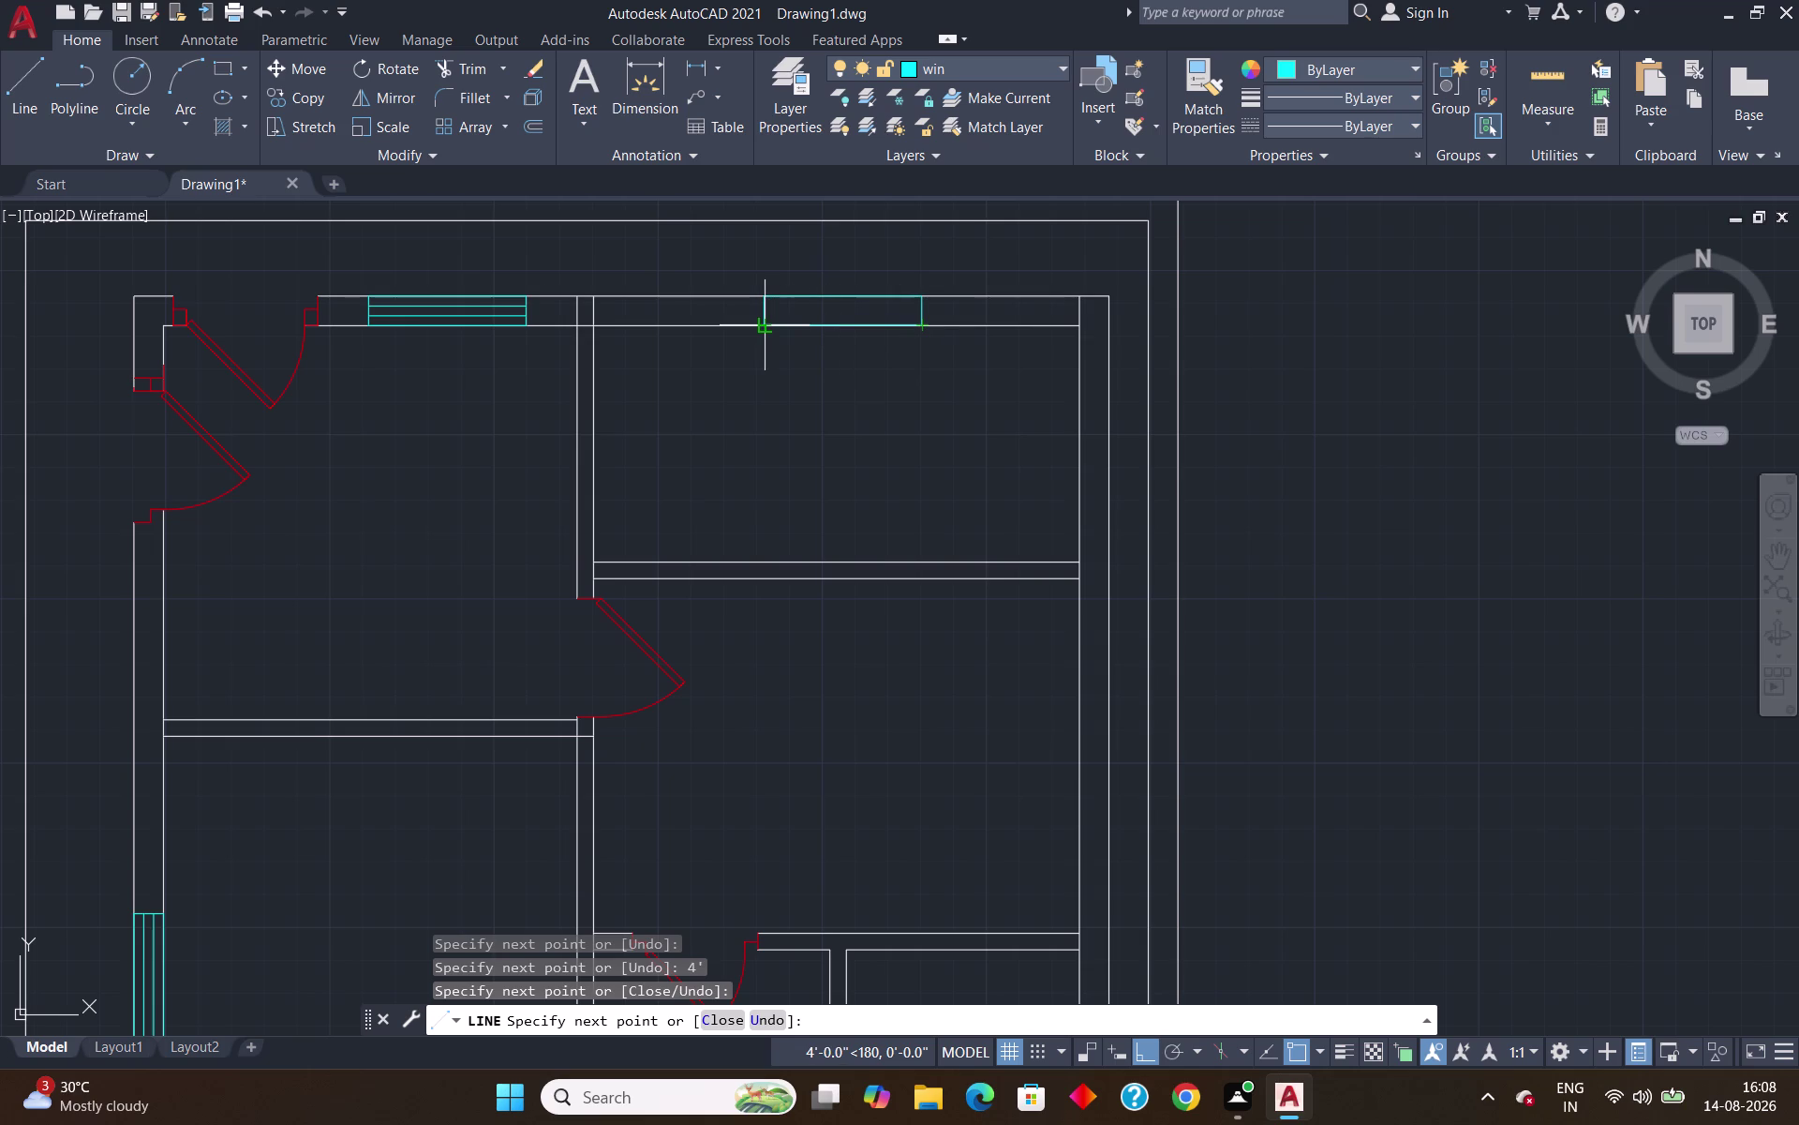
click(766, 331)
key(Return)
Offset the window edges inward by 3" to add two glazing lines.
key(o)
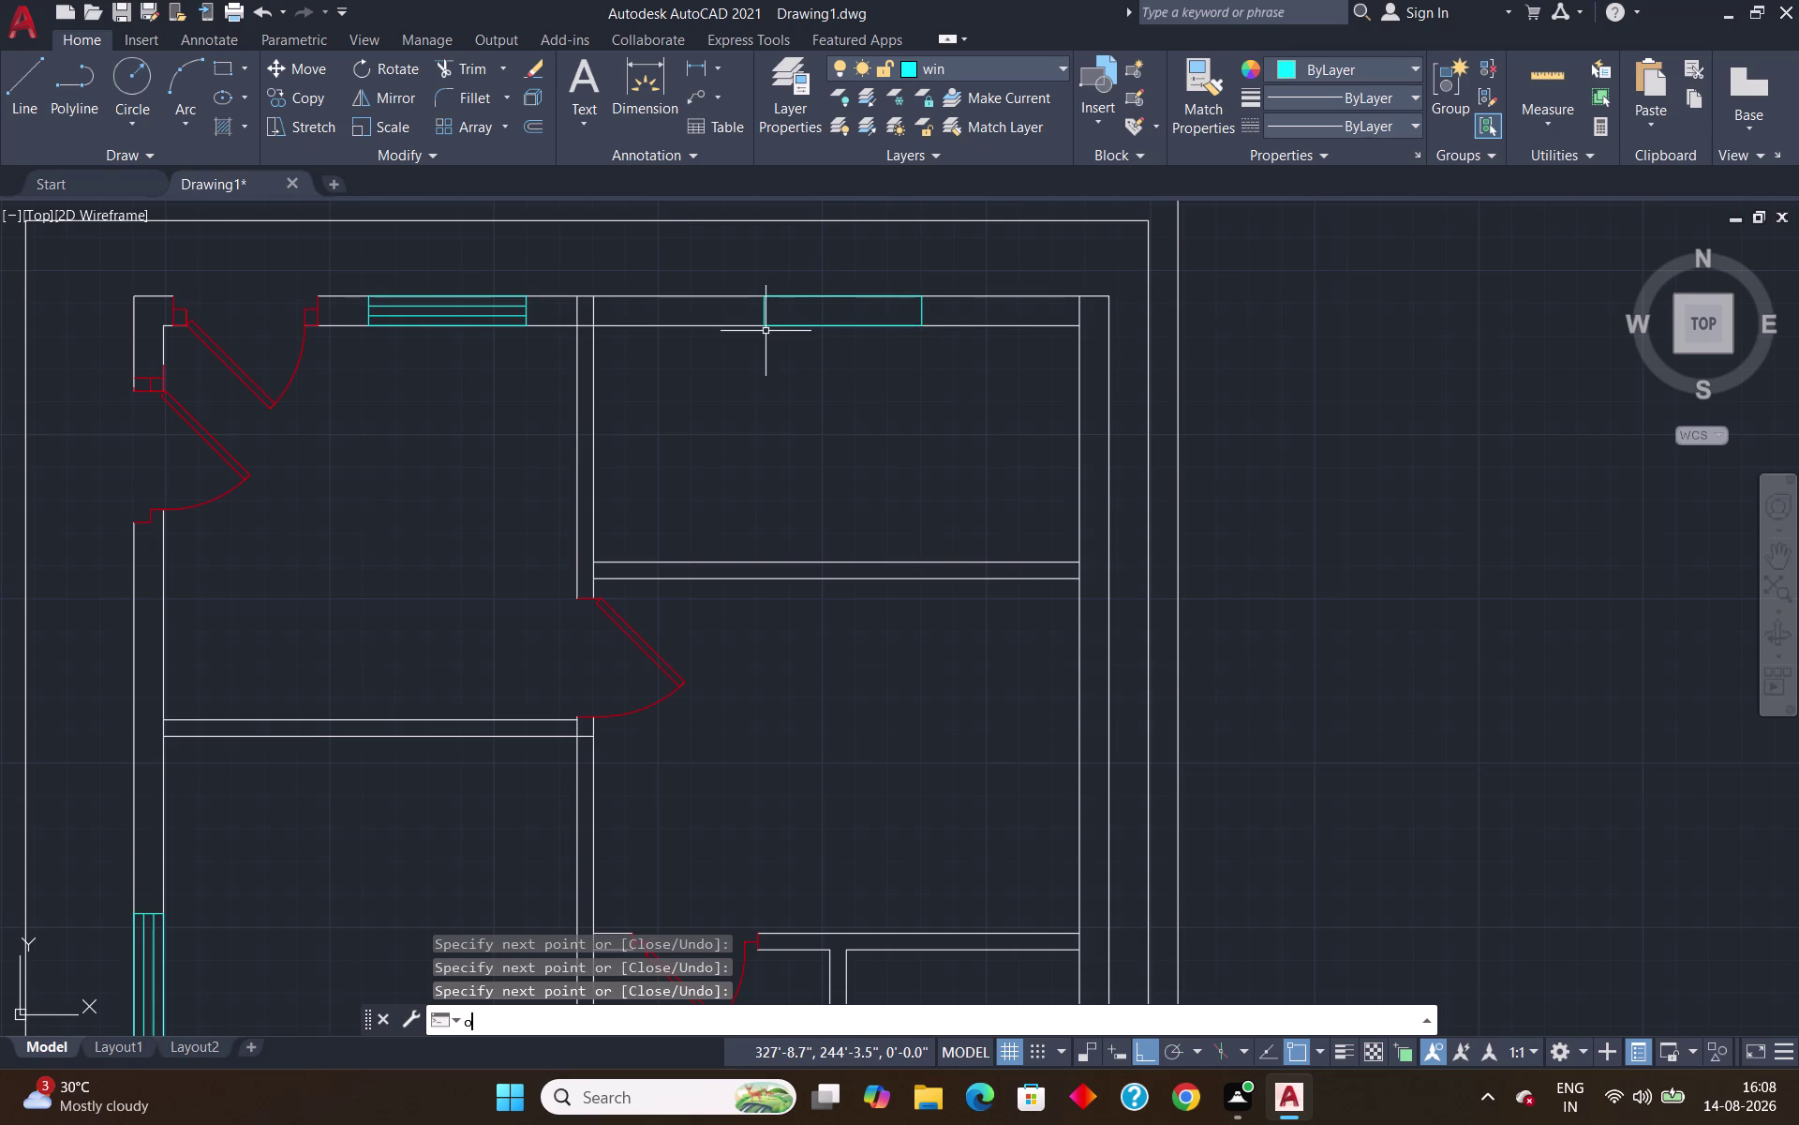
key(Return)
key(Return)
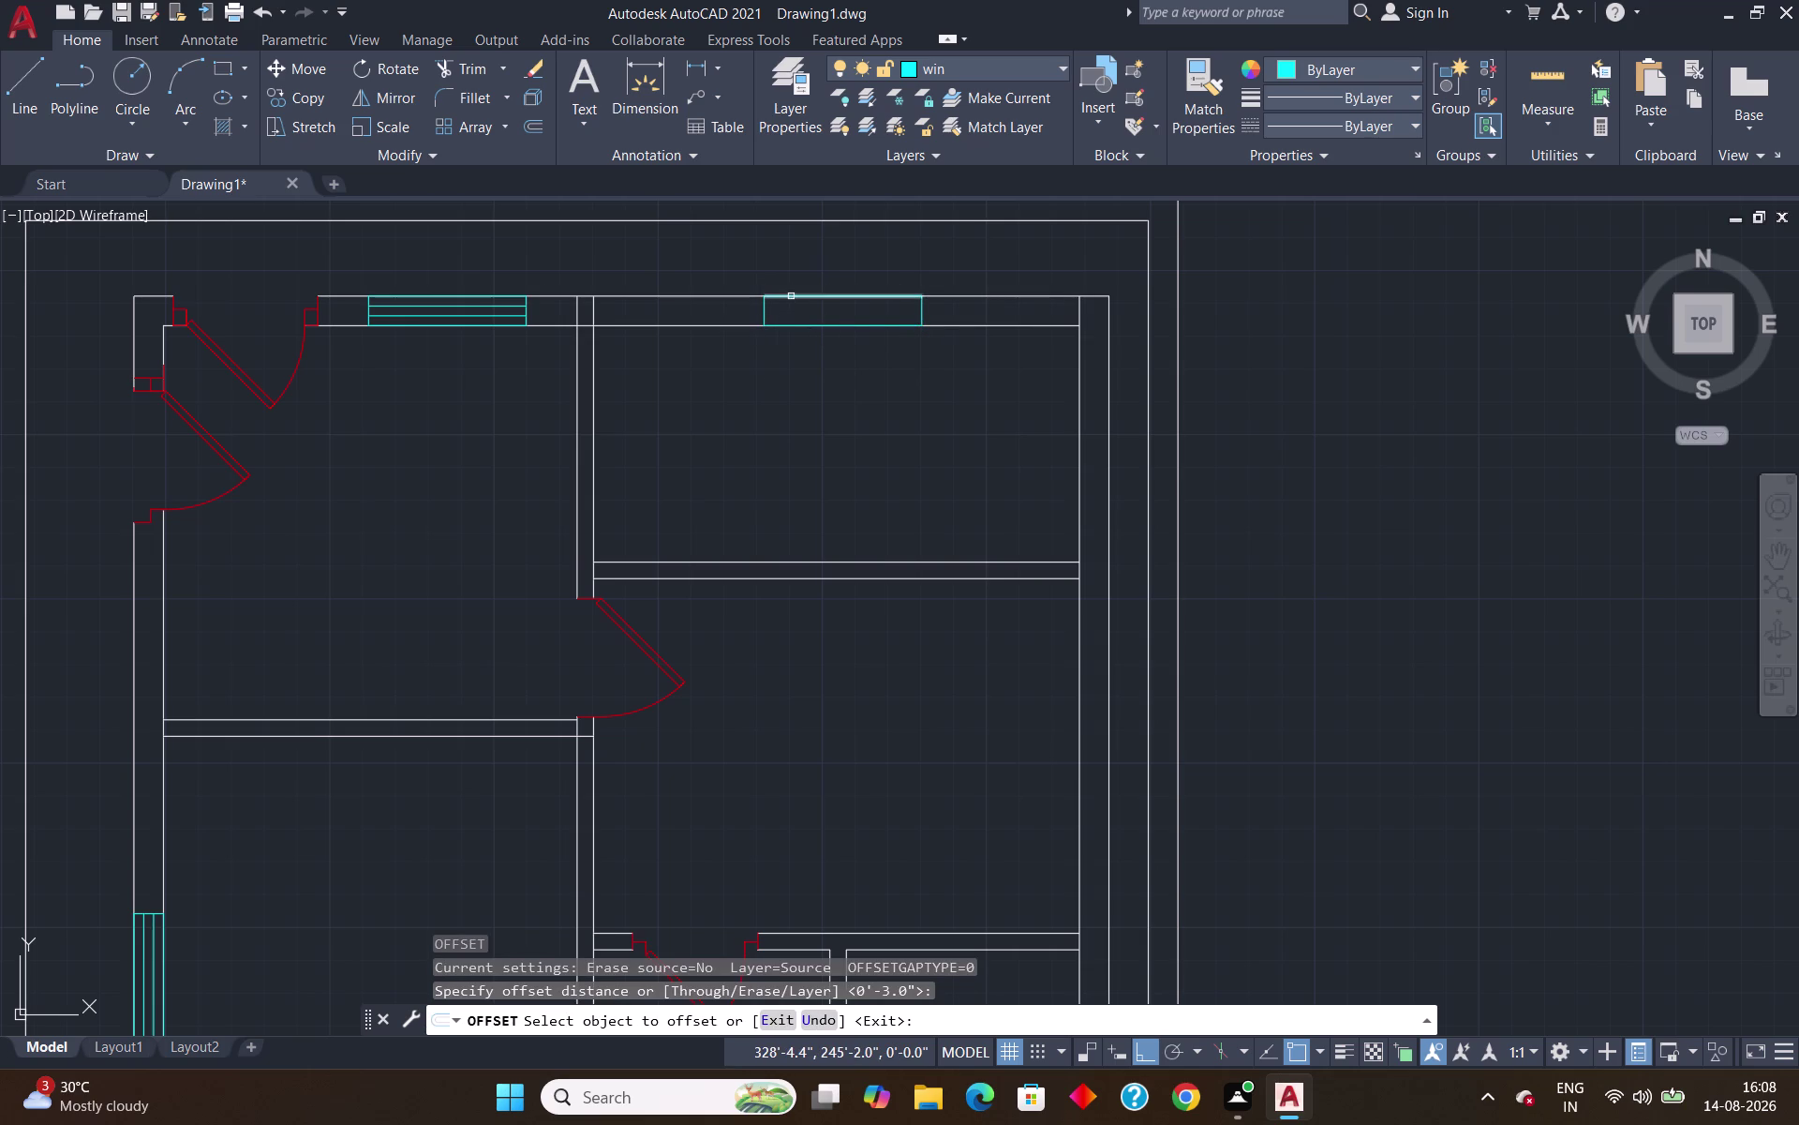
click(791, 296)
click(789, 309)
click(791, 303)
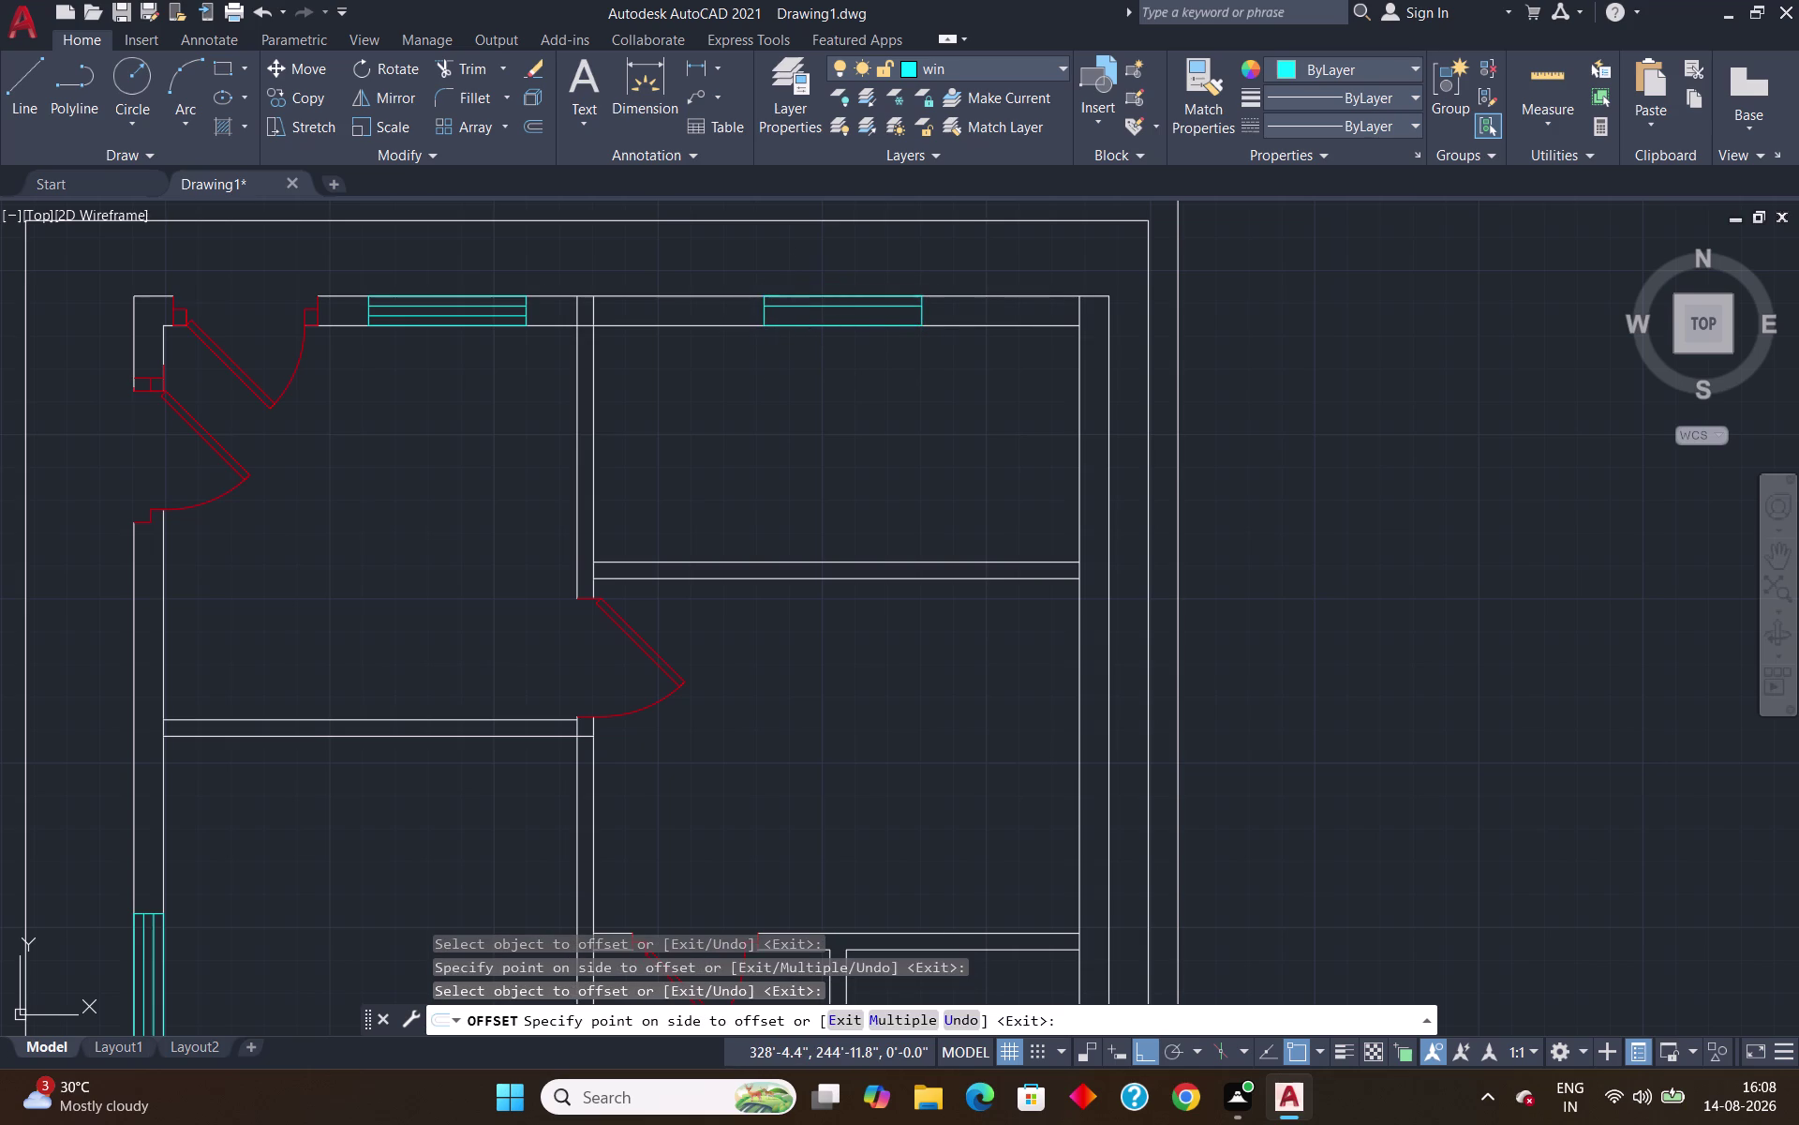
click(791, 317)
key(Return)
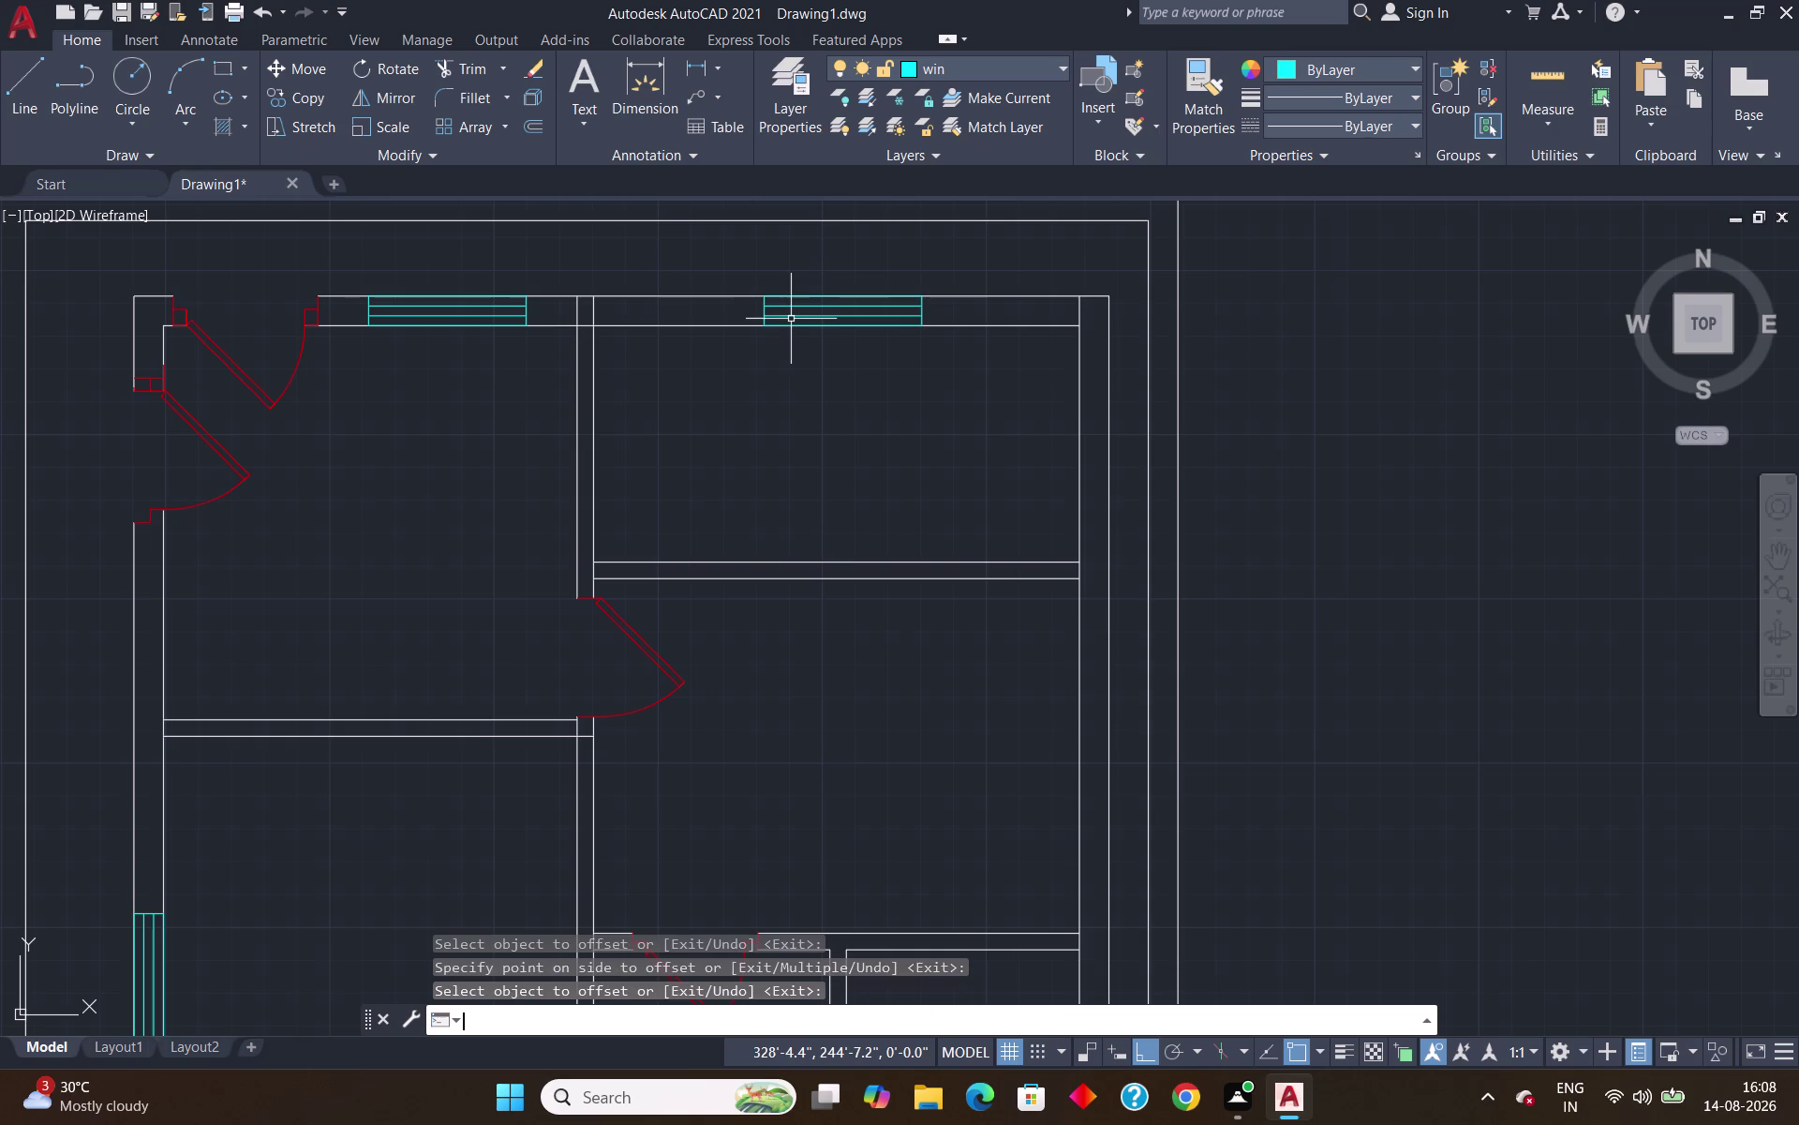
Zoom in and out to check the new top-wall window.
scroll(down, 3)
scroll(up, 3)
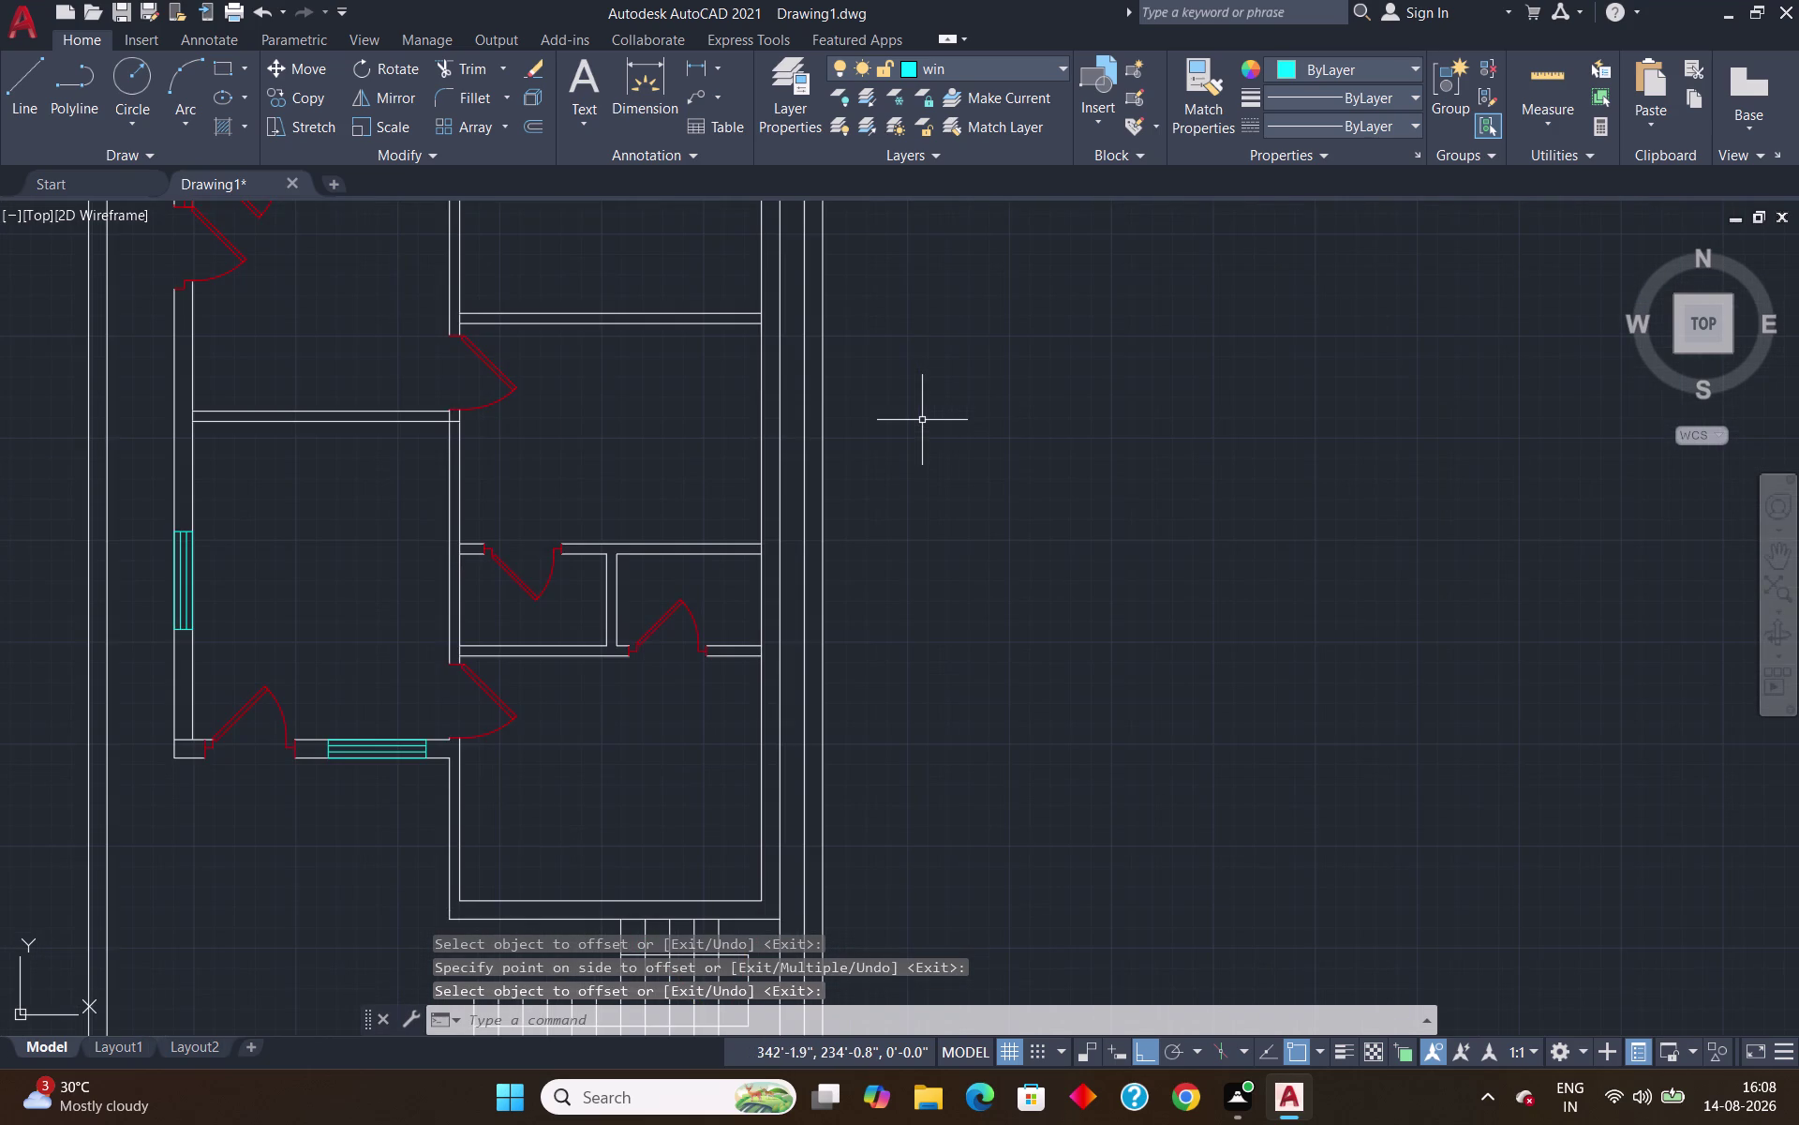
scroll(down, 3)
scroll(up, 3)
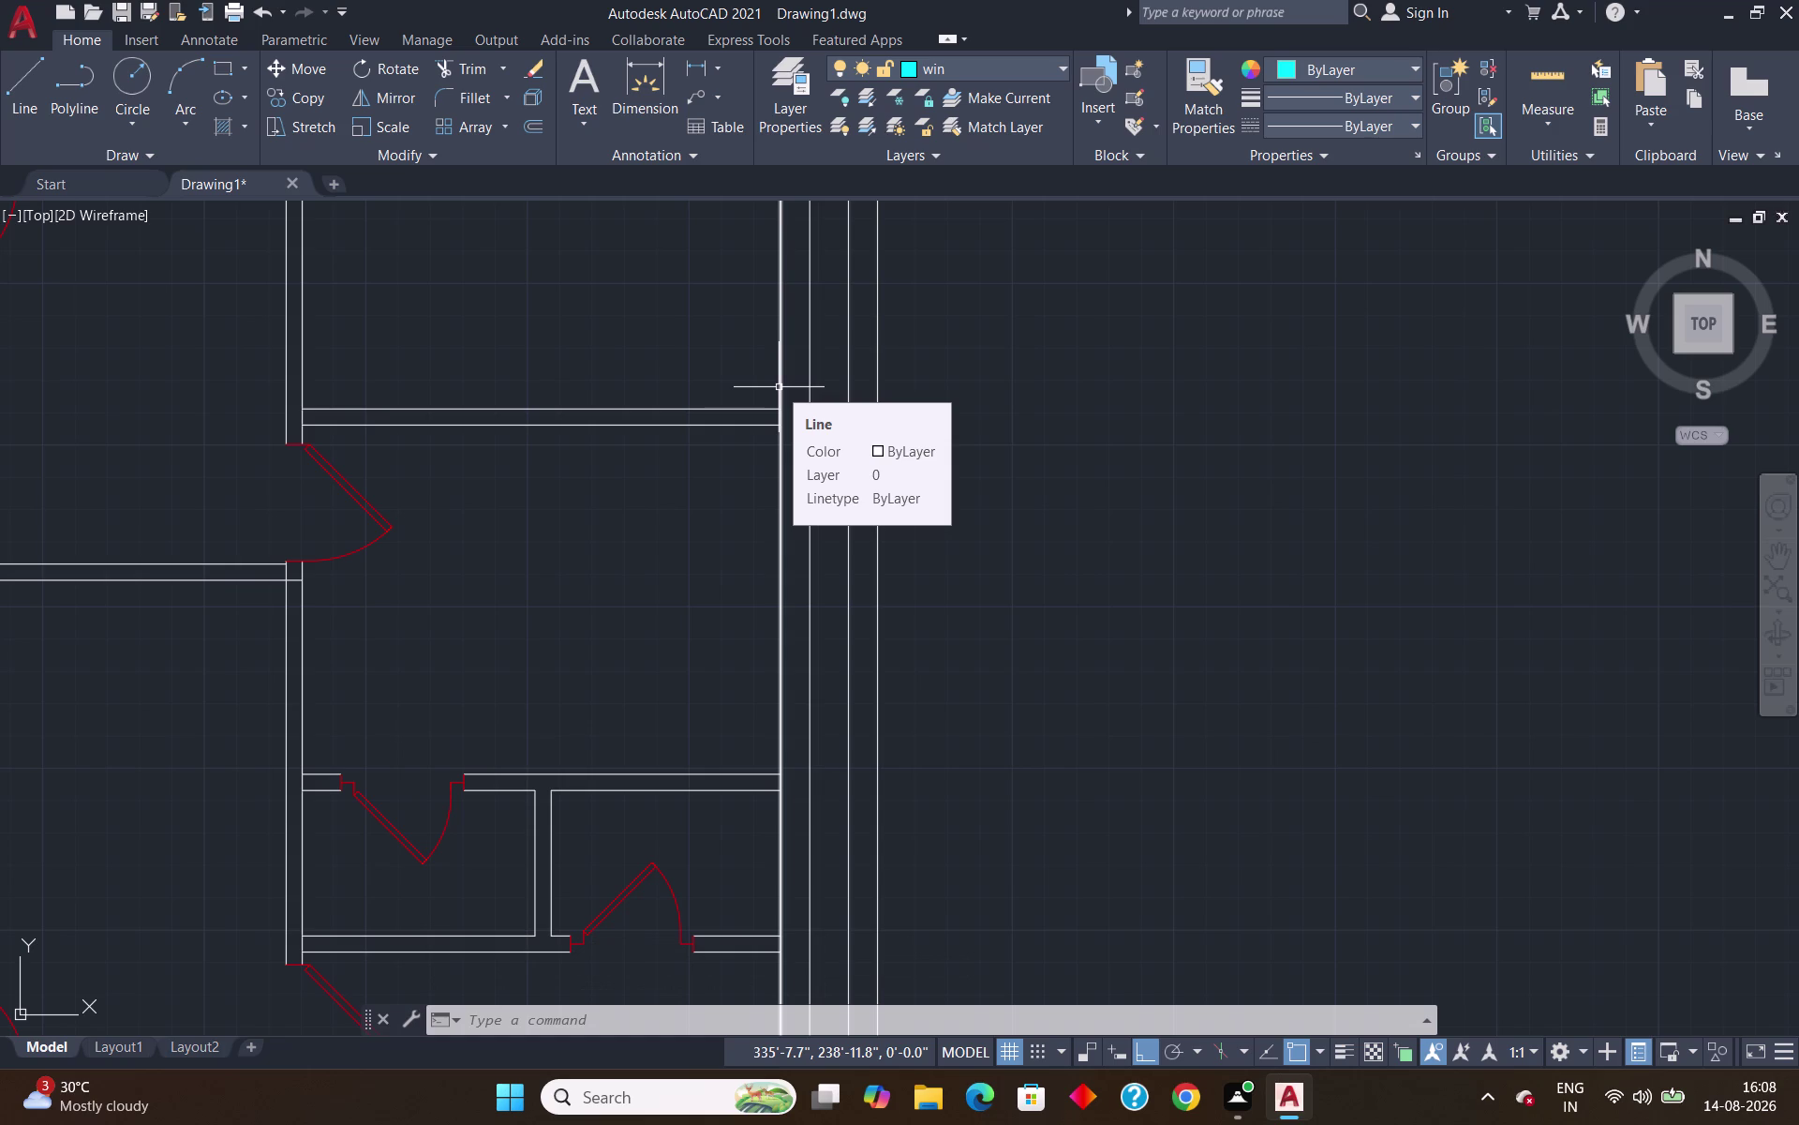
scroll(down, 3)
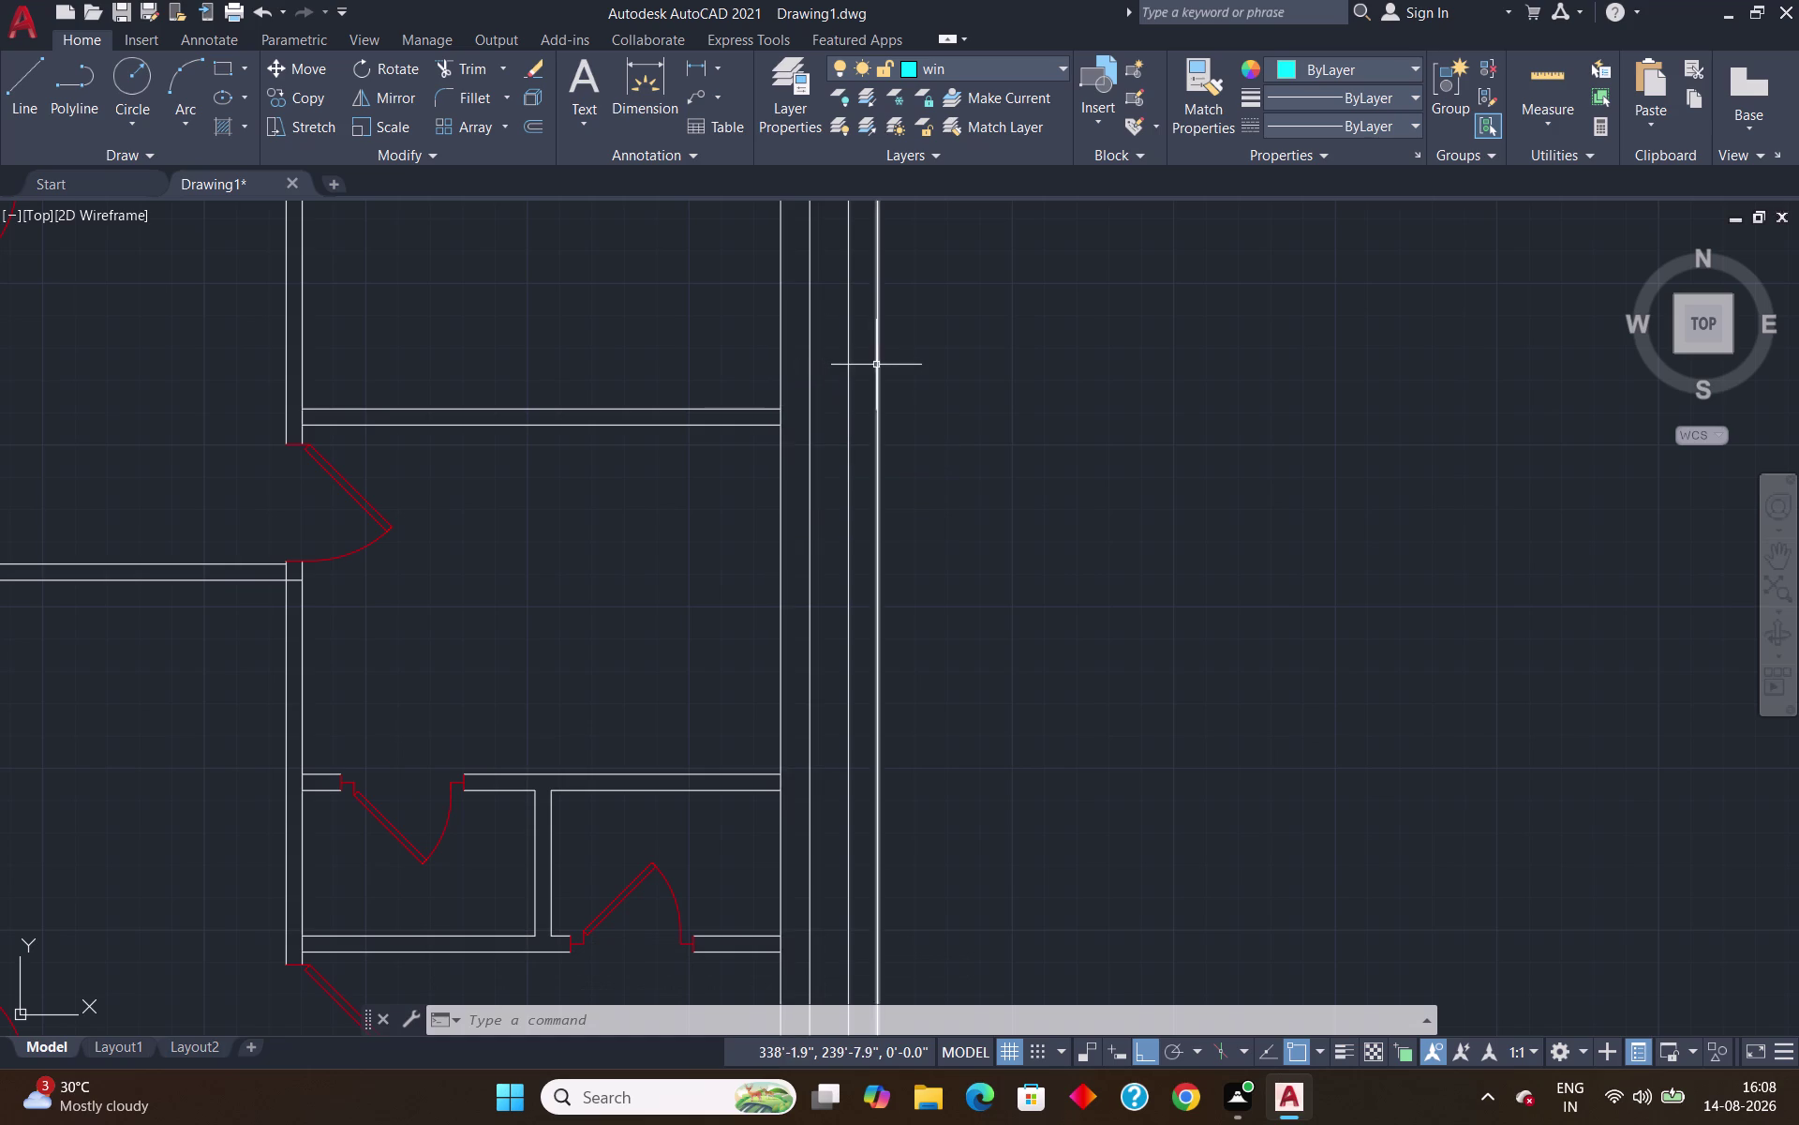
scroll(down, 3)
scroll(up, 3)
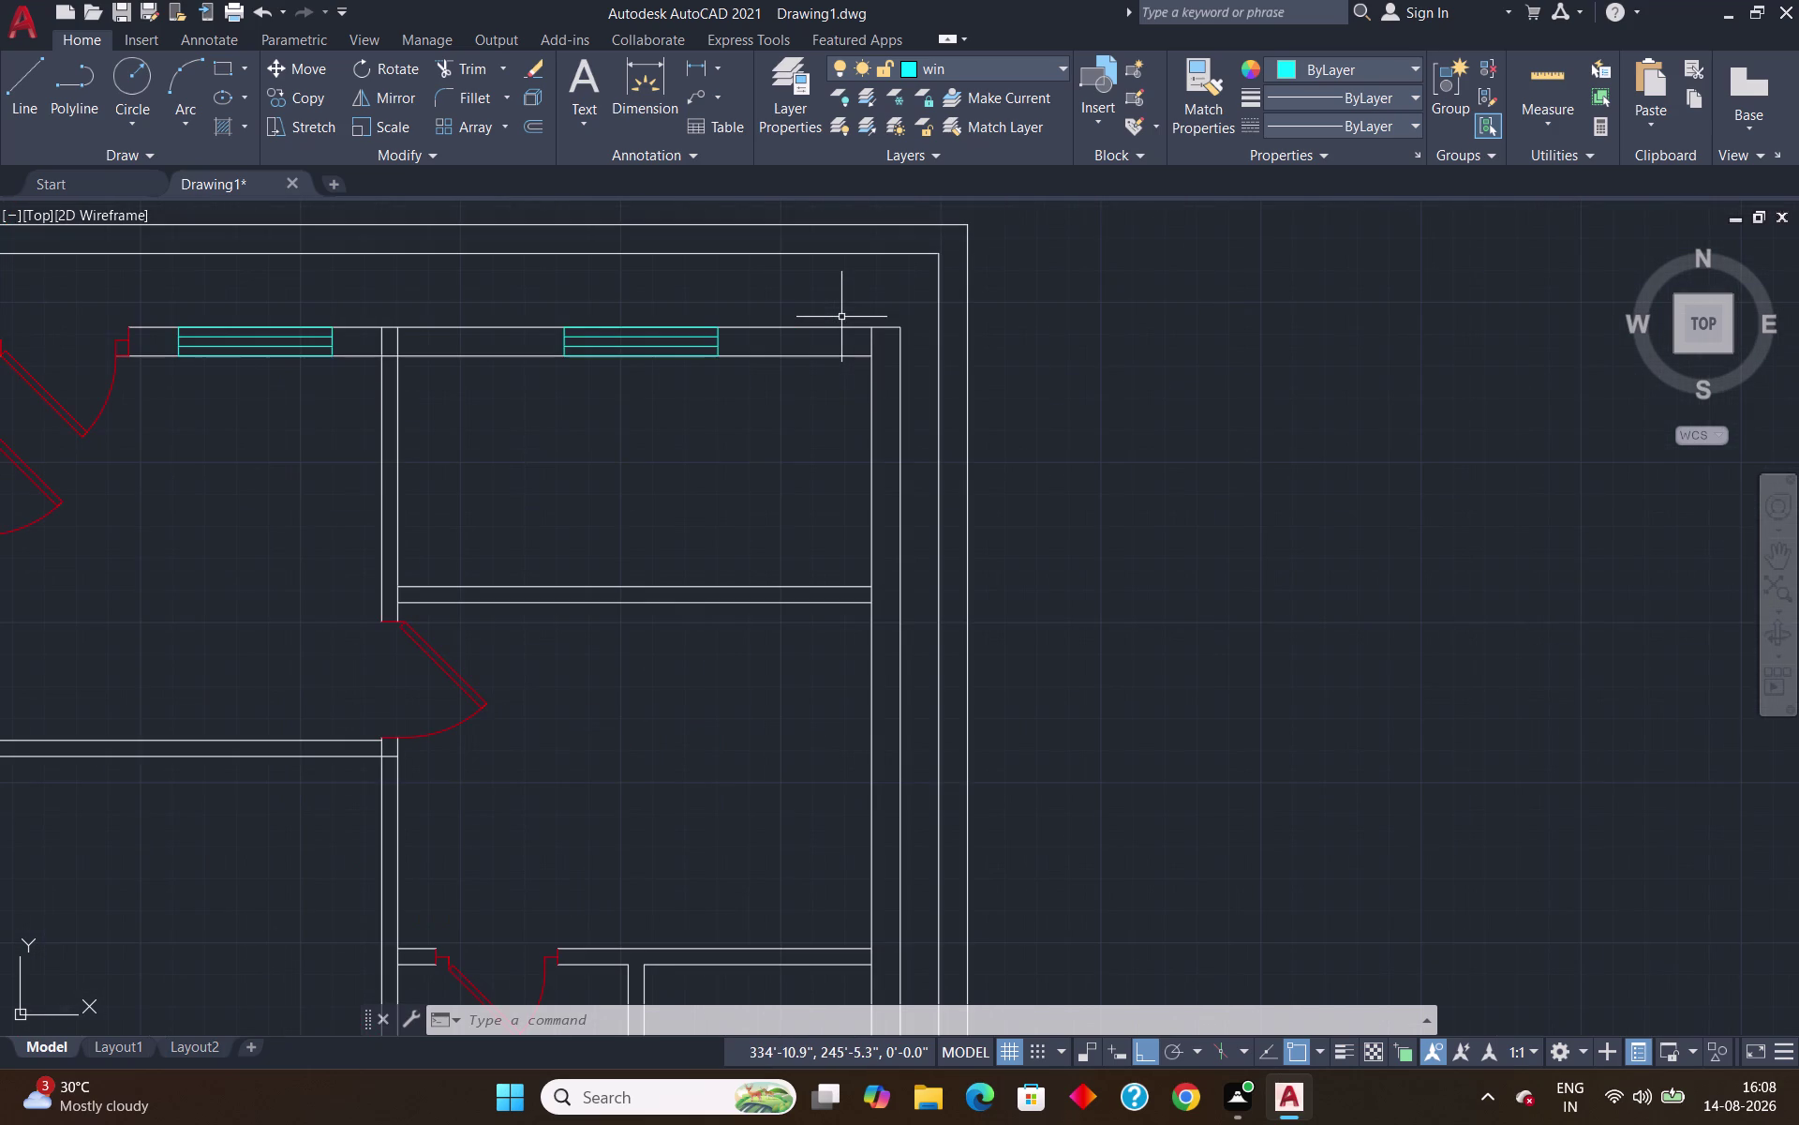
Attempt a fence trim across the top wall lines, then cancel it.
text(tr)
key(Return)
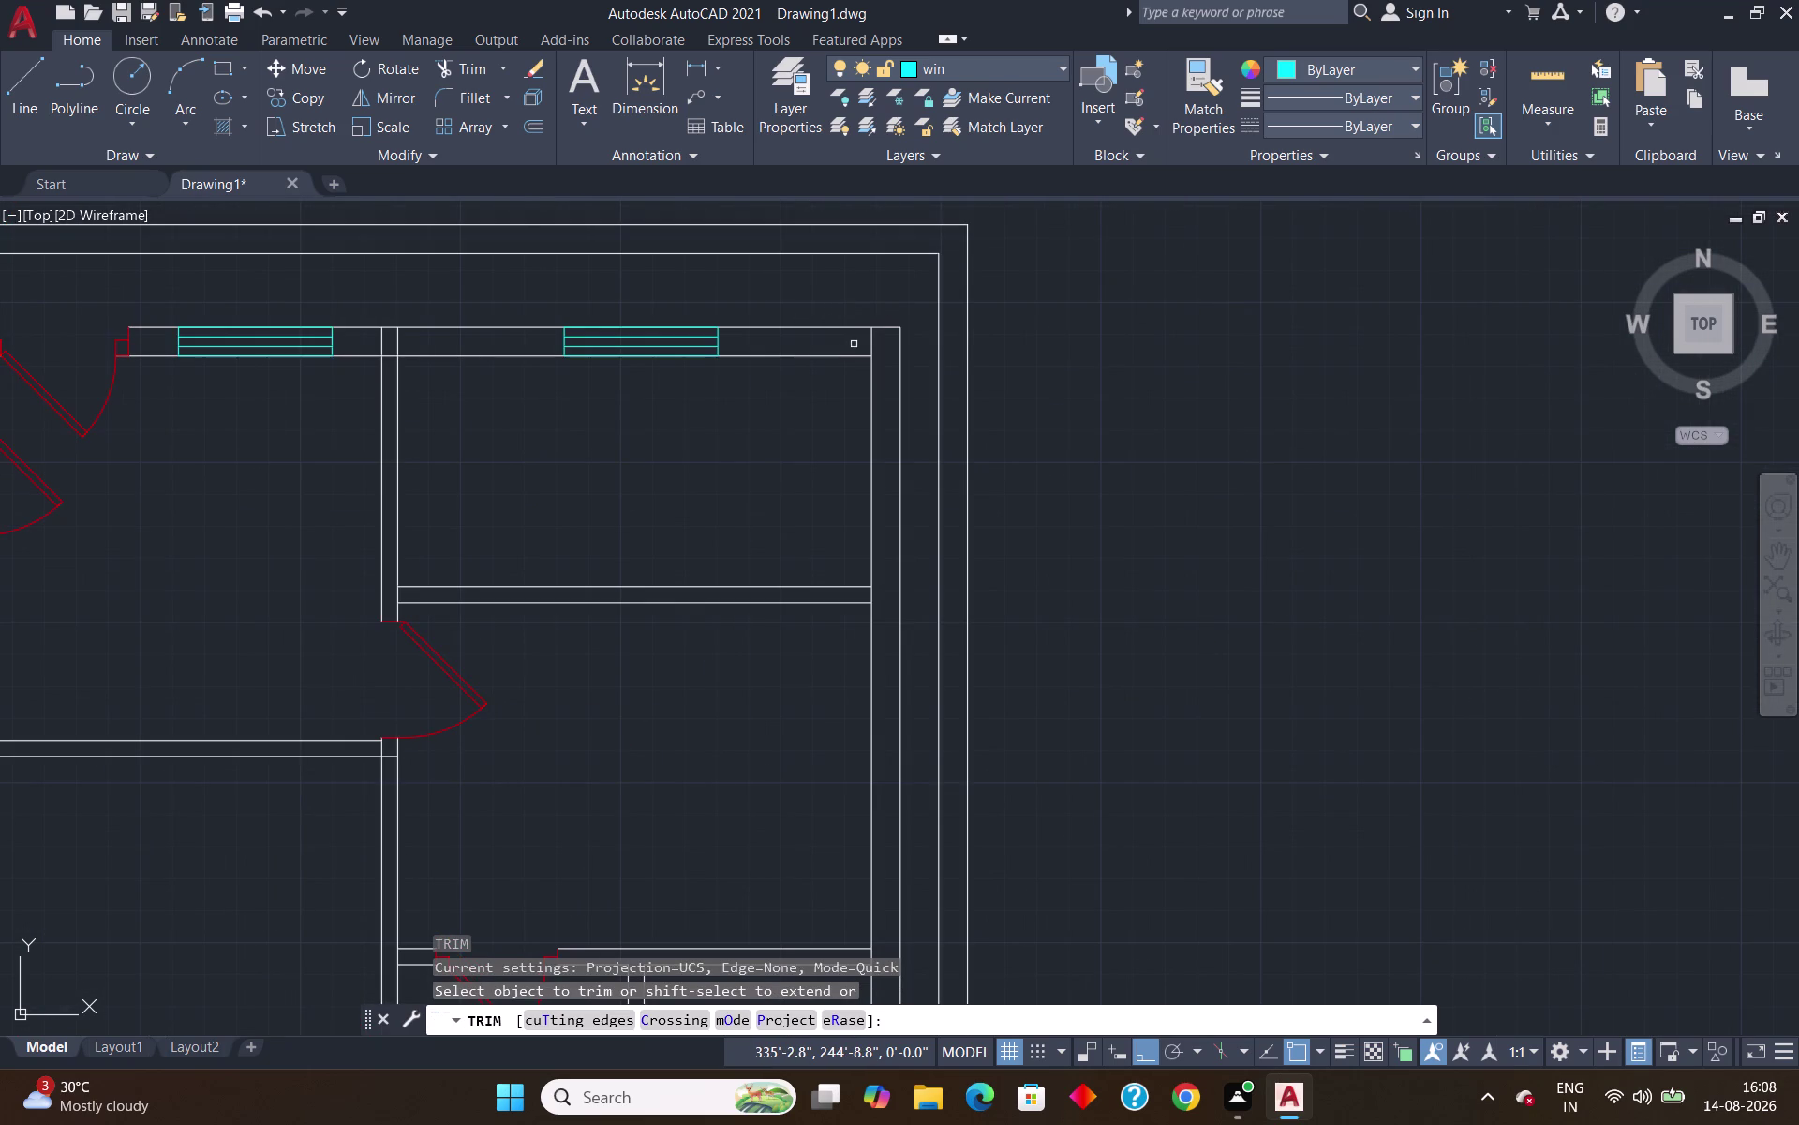
click(873, 343)
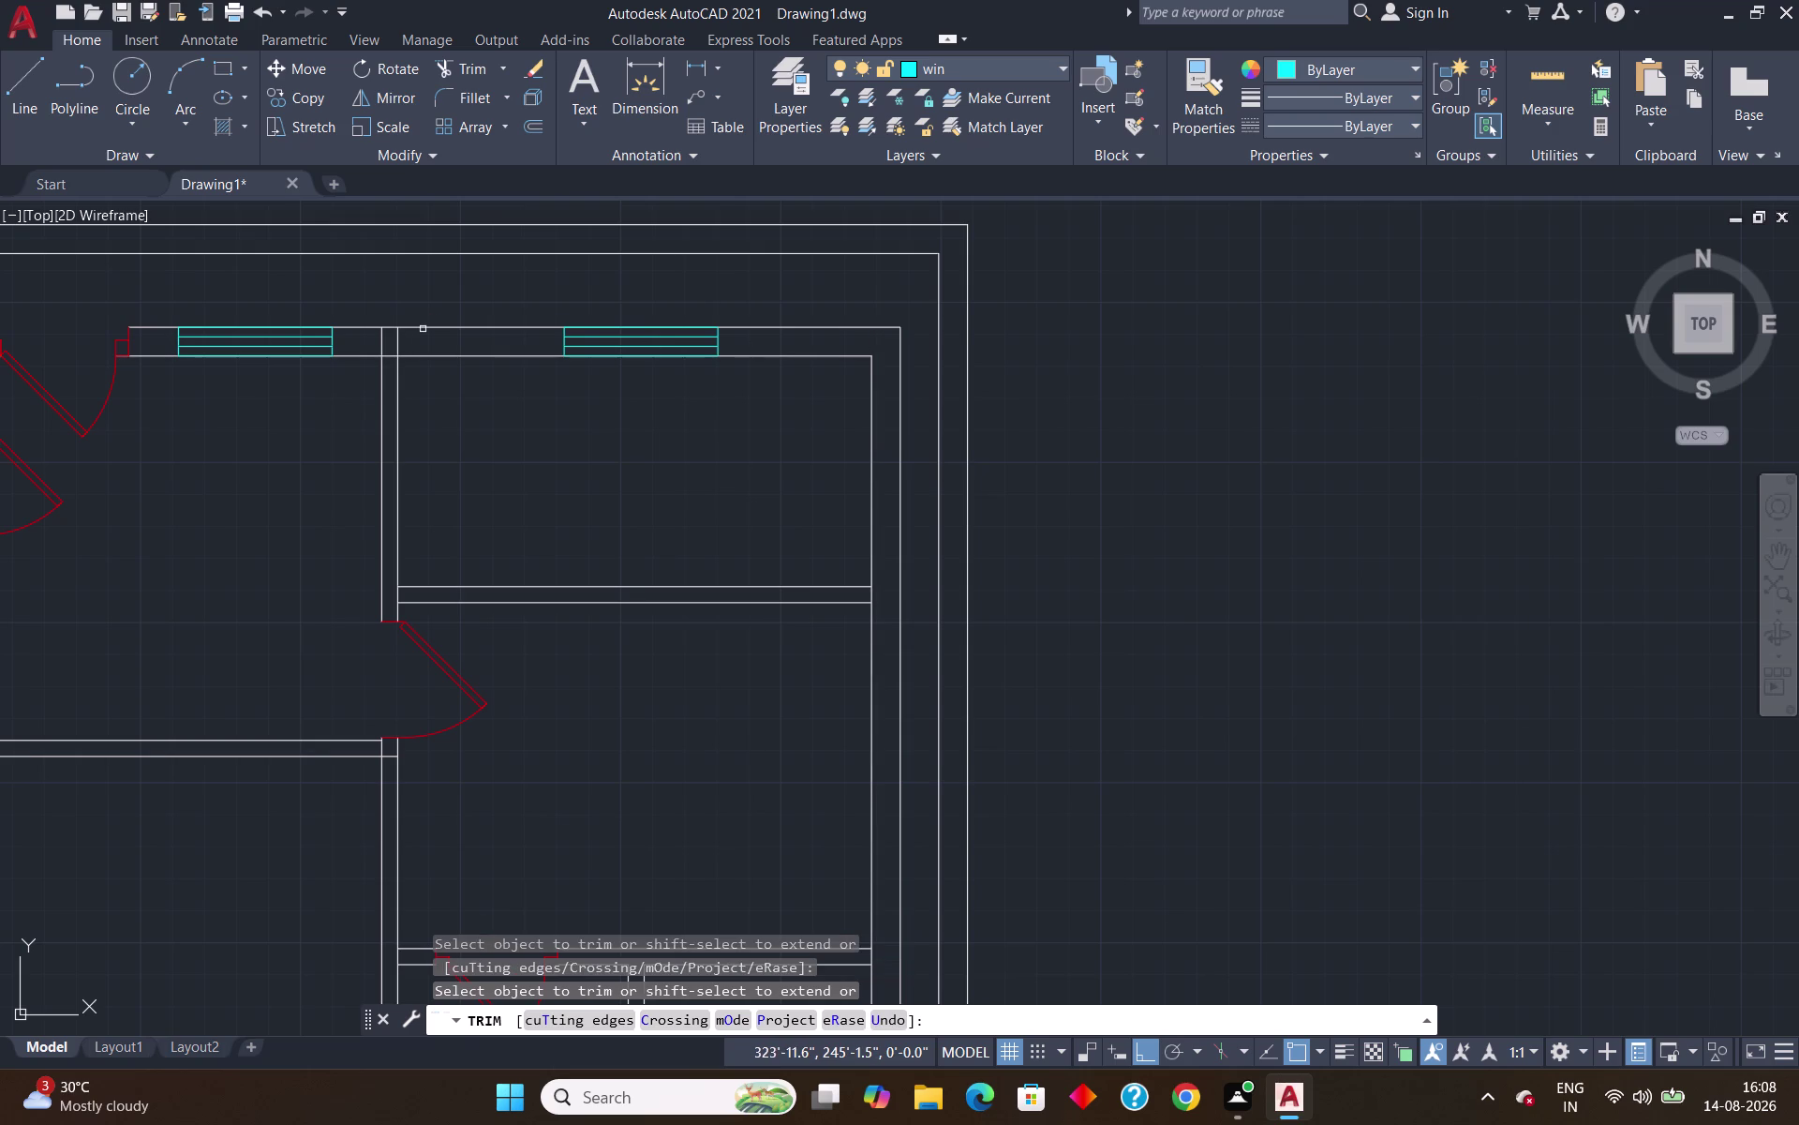
drag(426, 343, 370, 336)
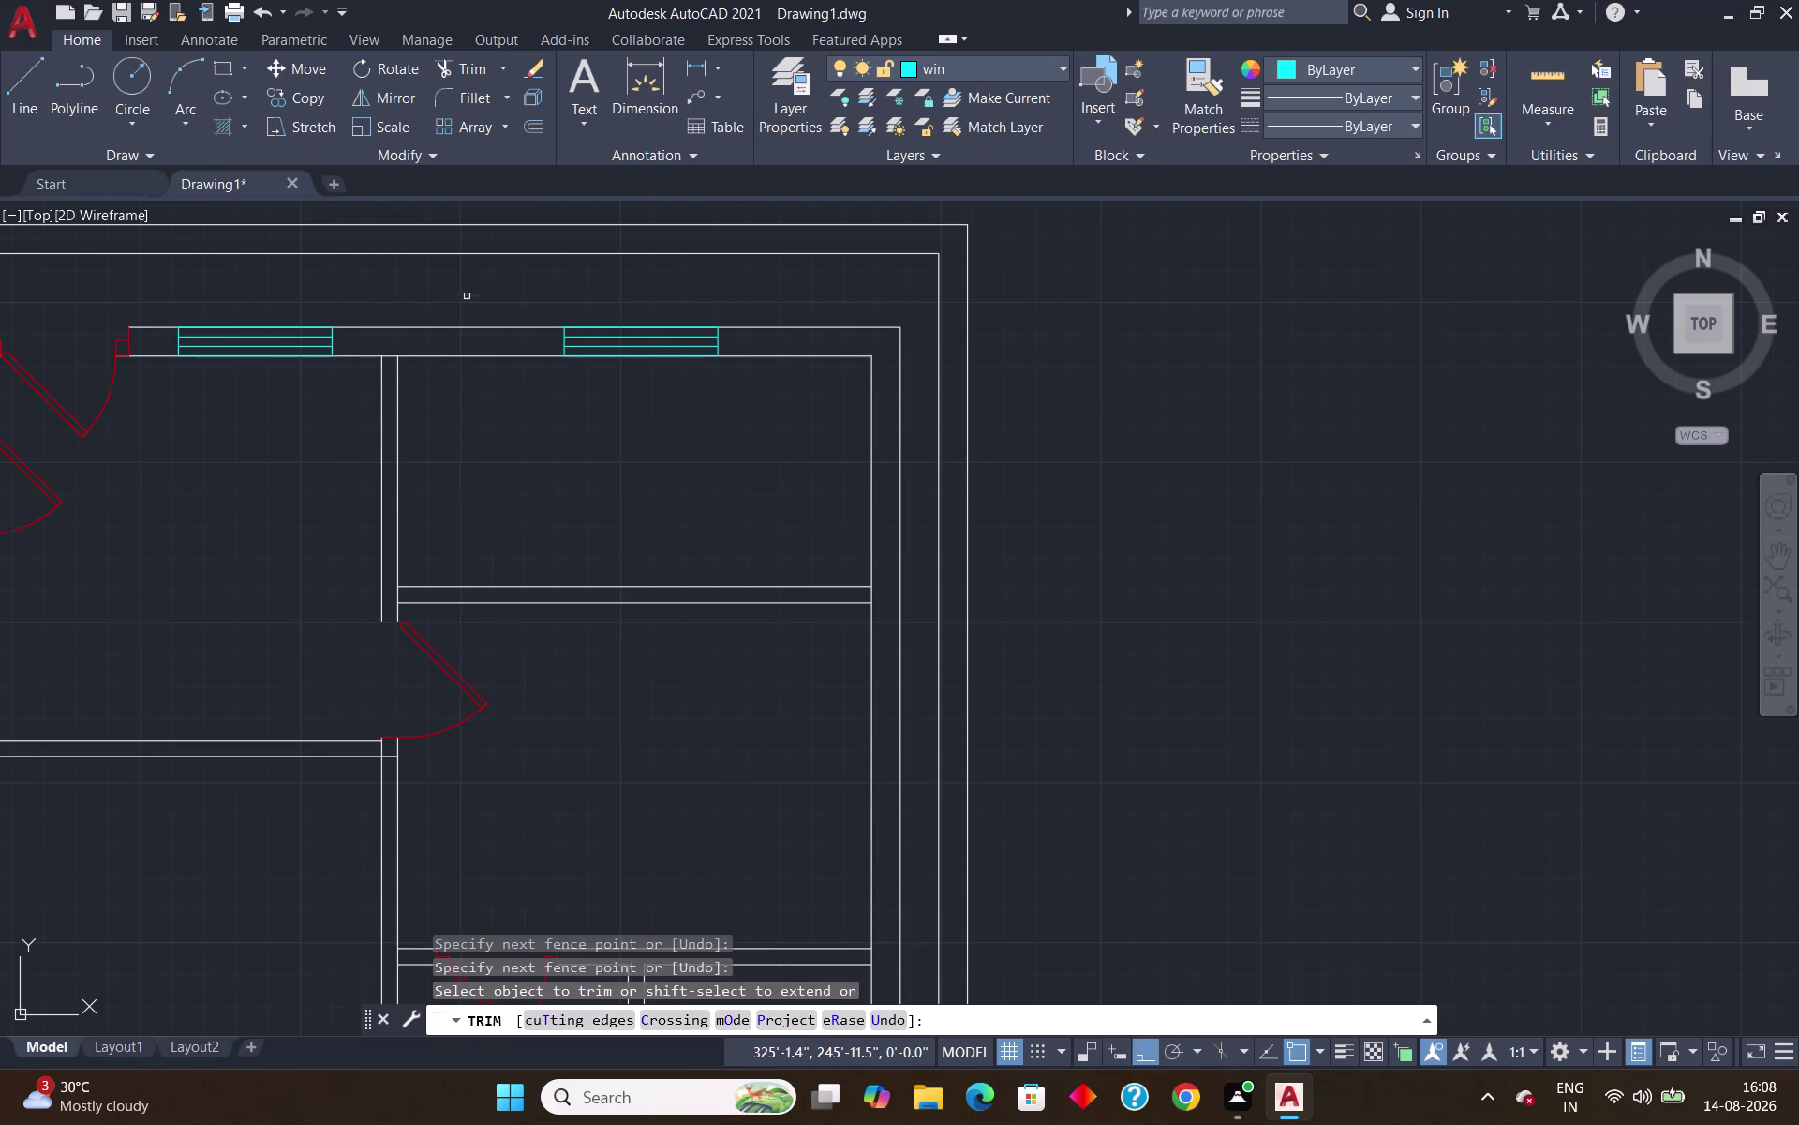
key(Escape)
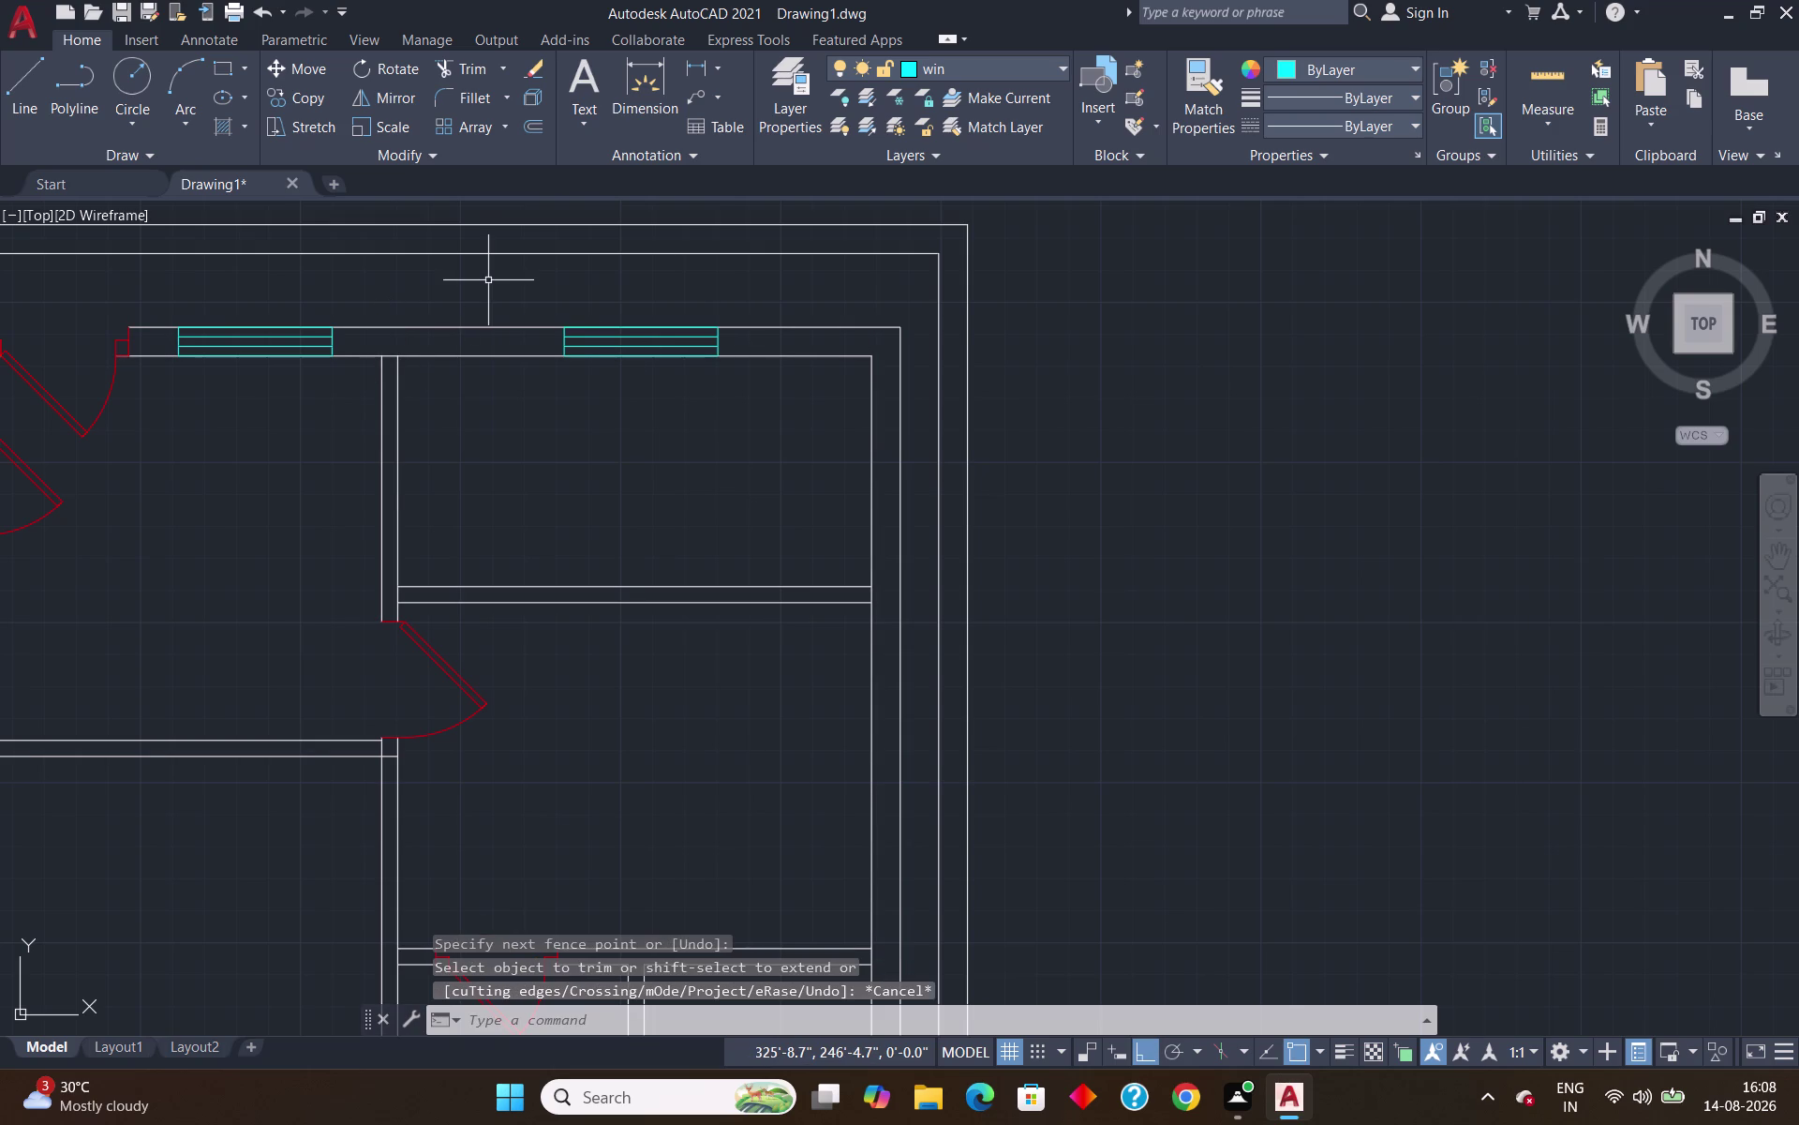
scroll(down, 3)
scroll(down, 3)
scroll(up, 3)
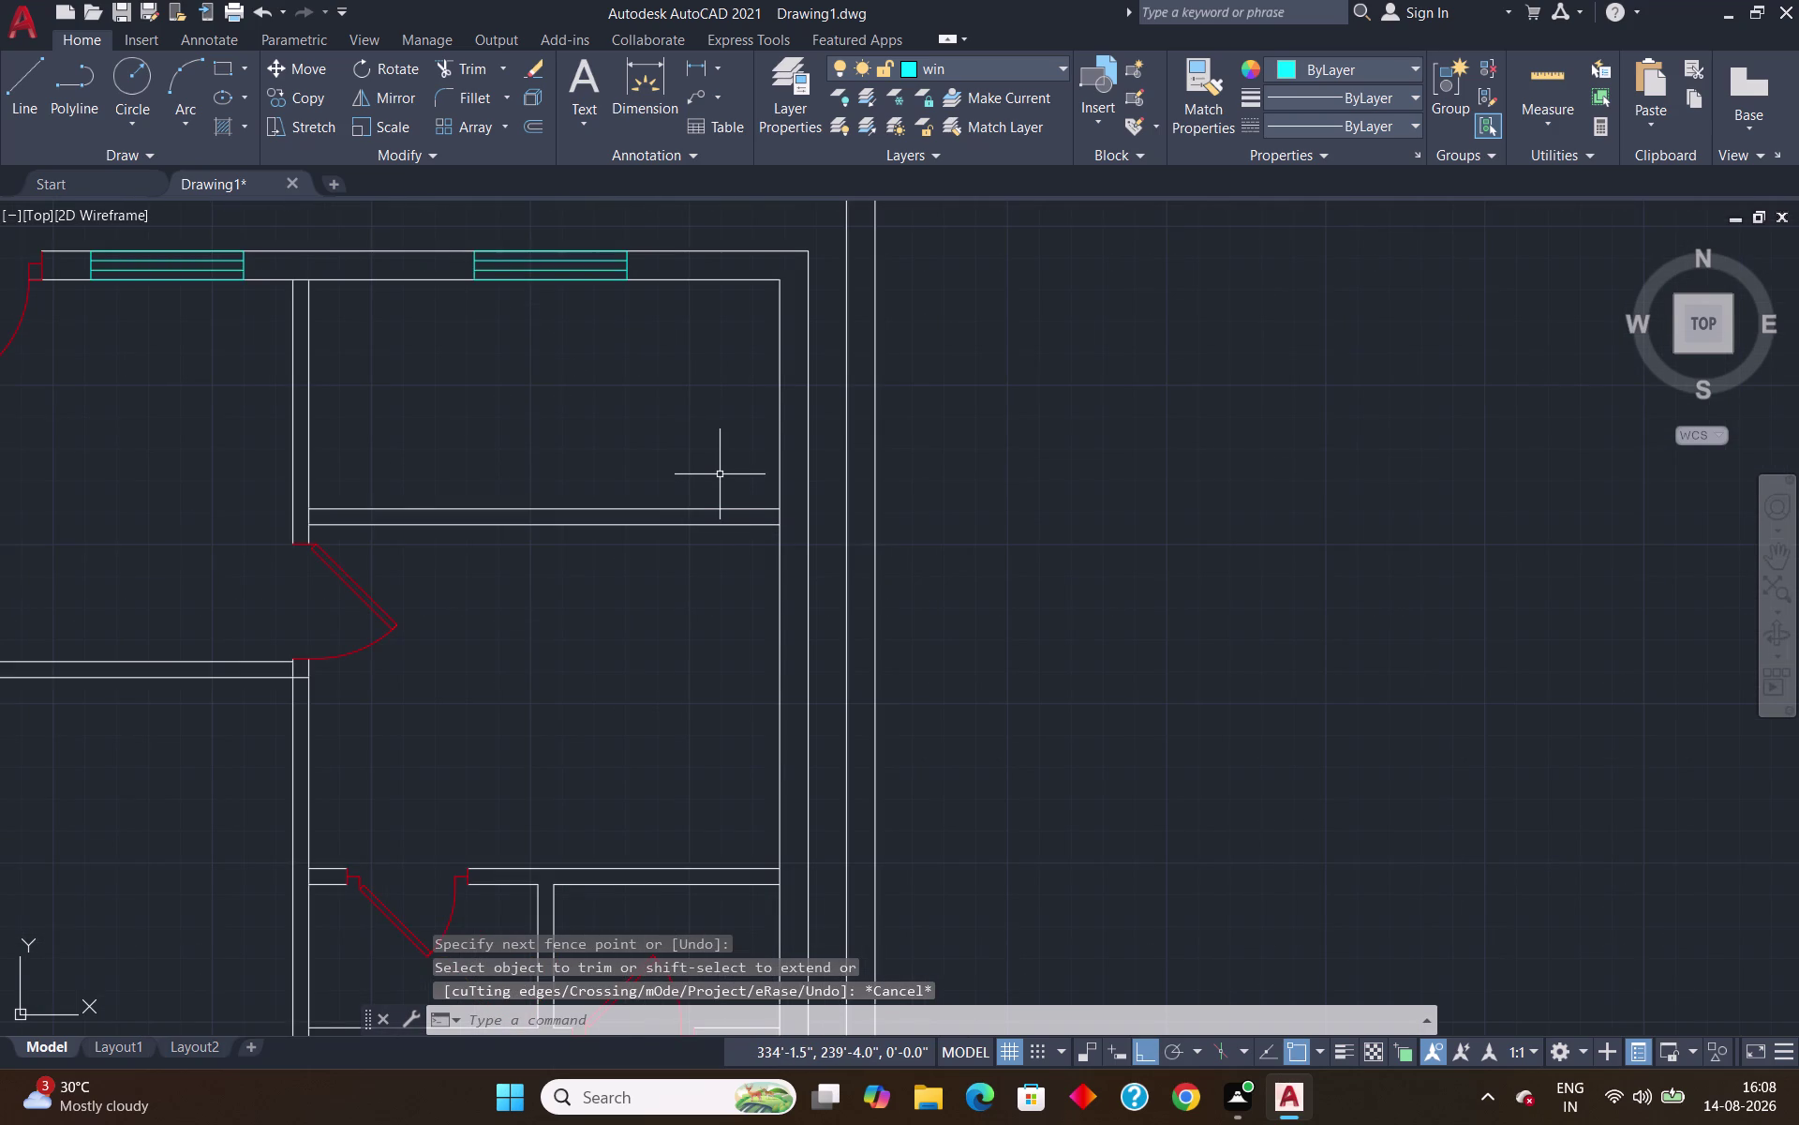
Extend the inner right wall lines to the upper-right room's horizontal wall, using all boundaries.
text(ex)
key(Return)
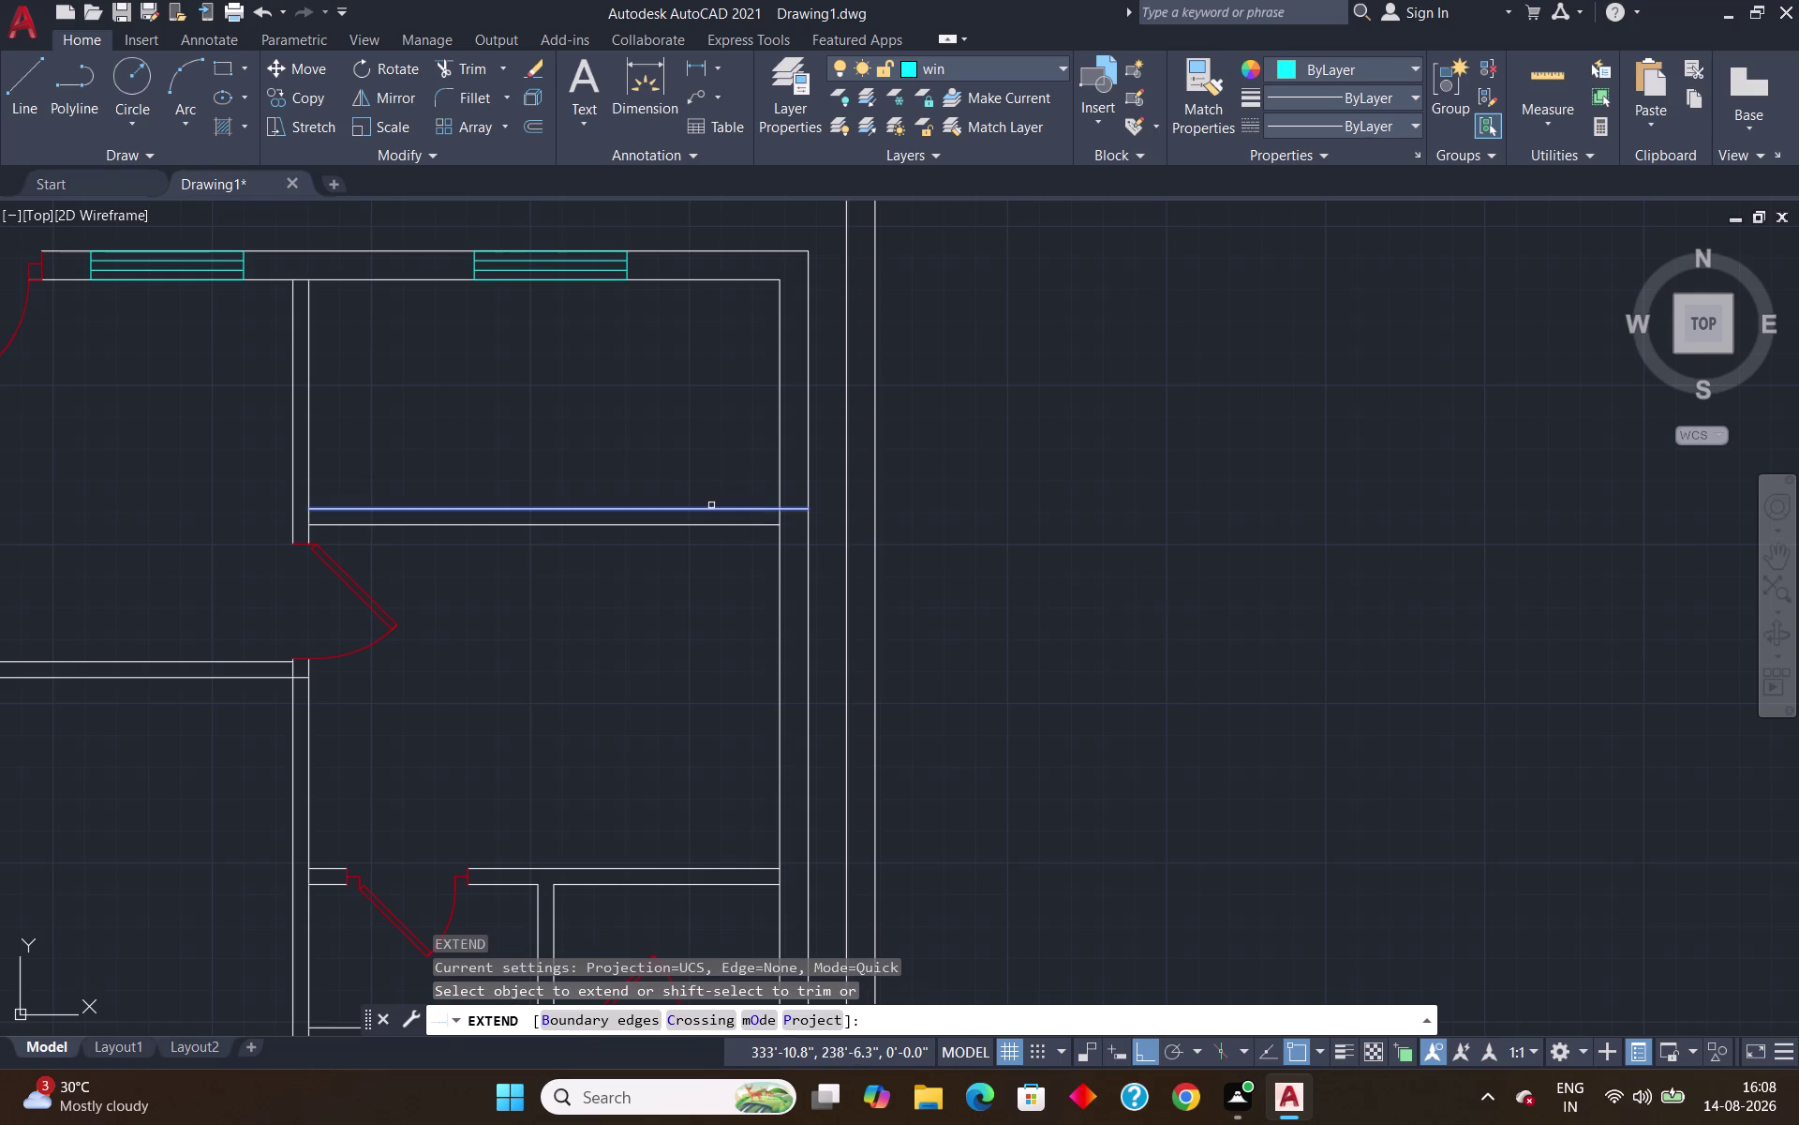
click(711, 505)
click(707, 527)
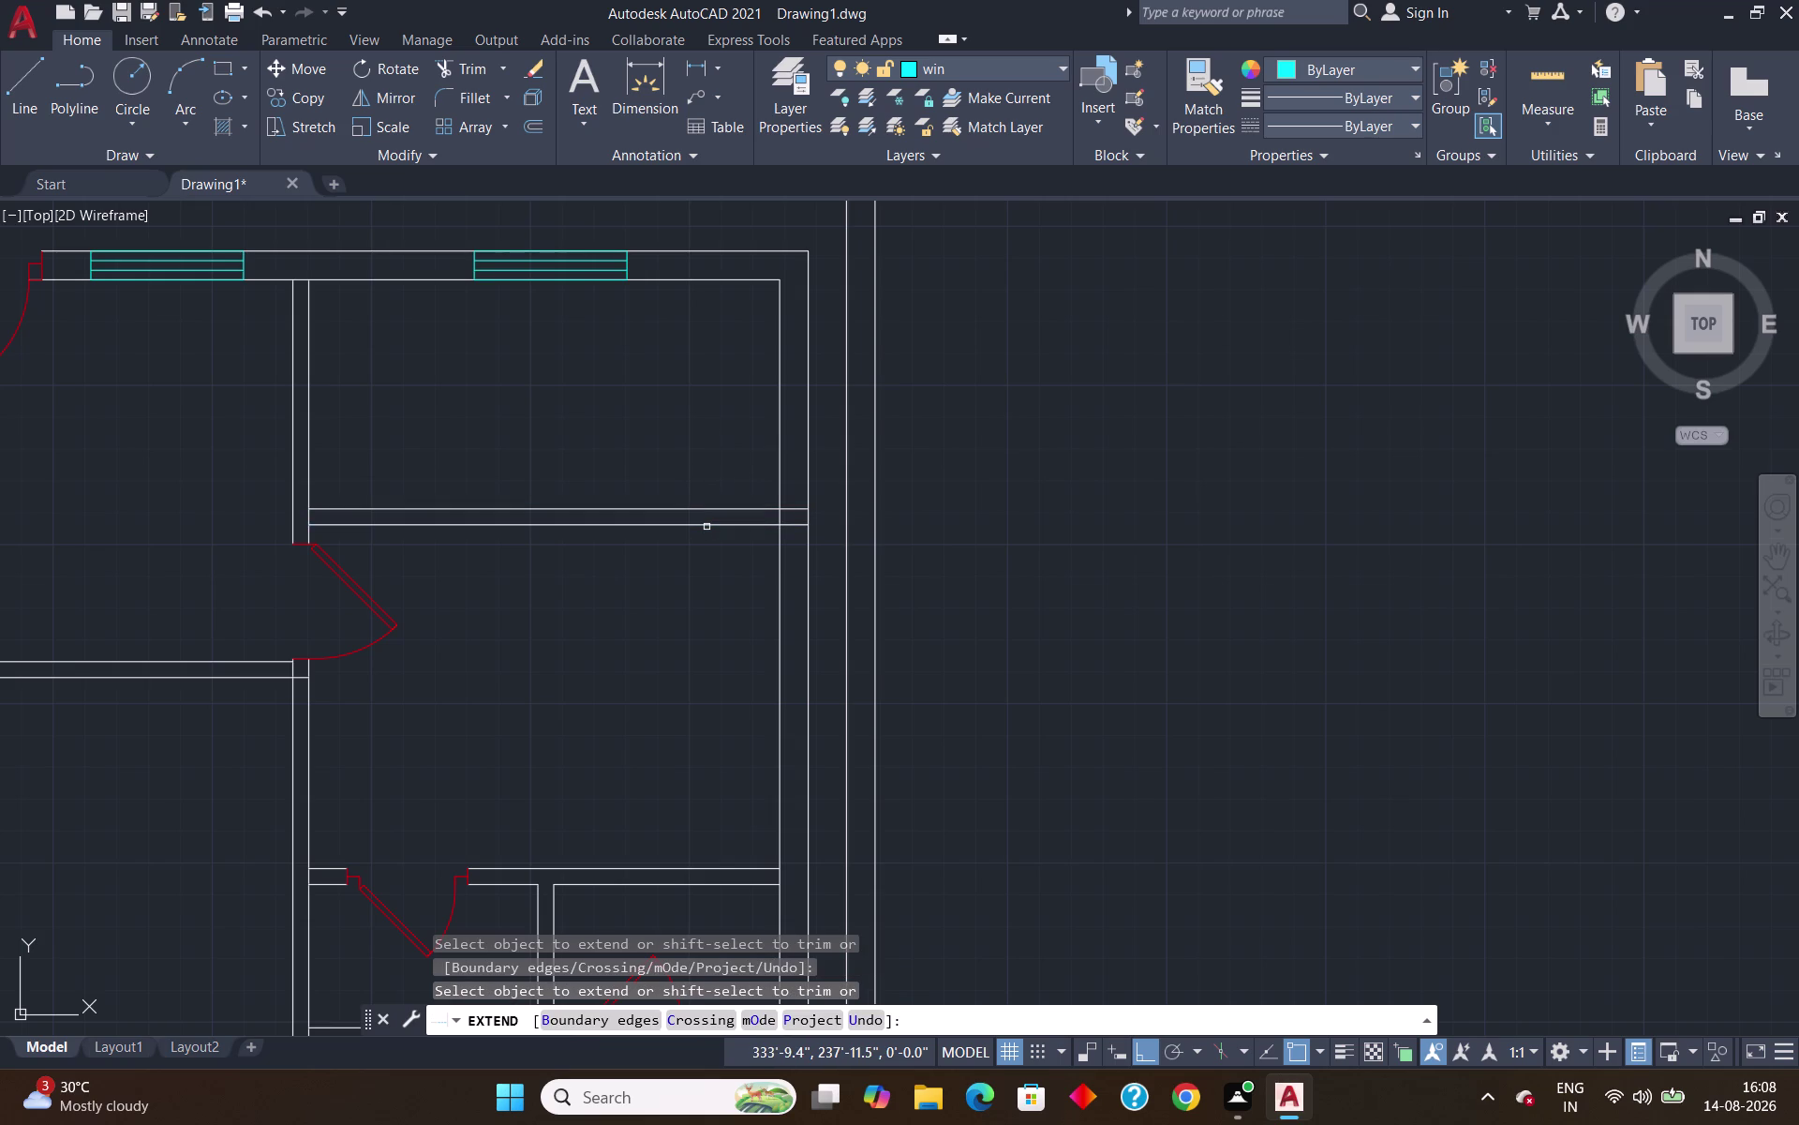
key(Escape)
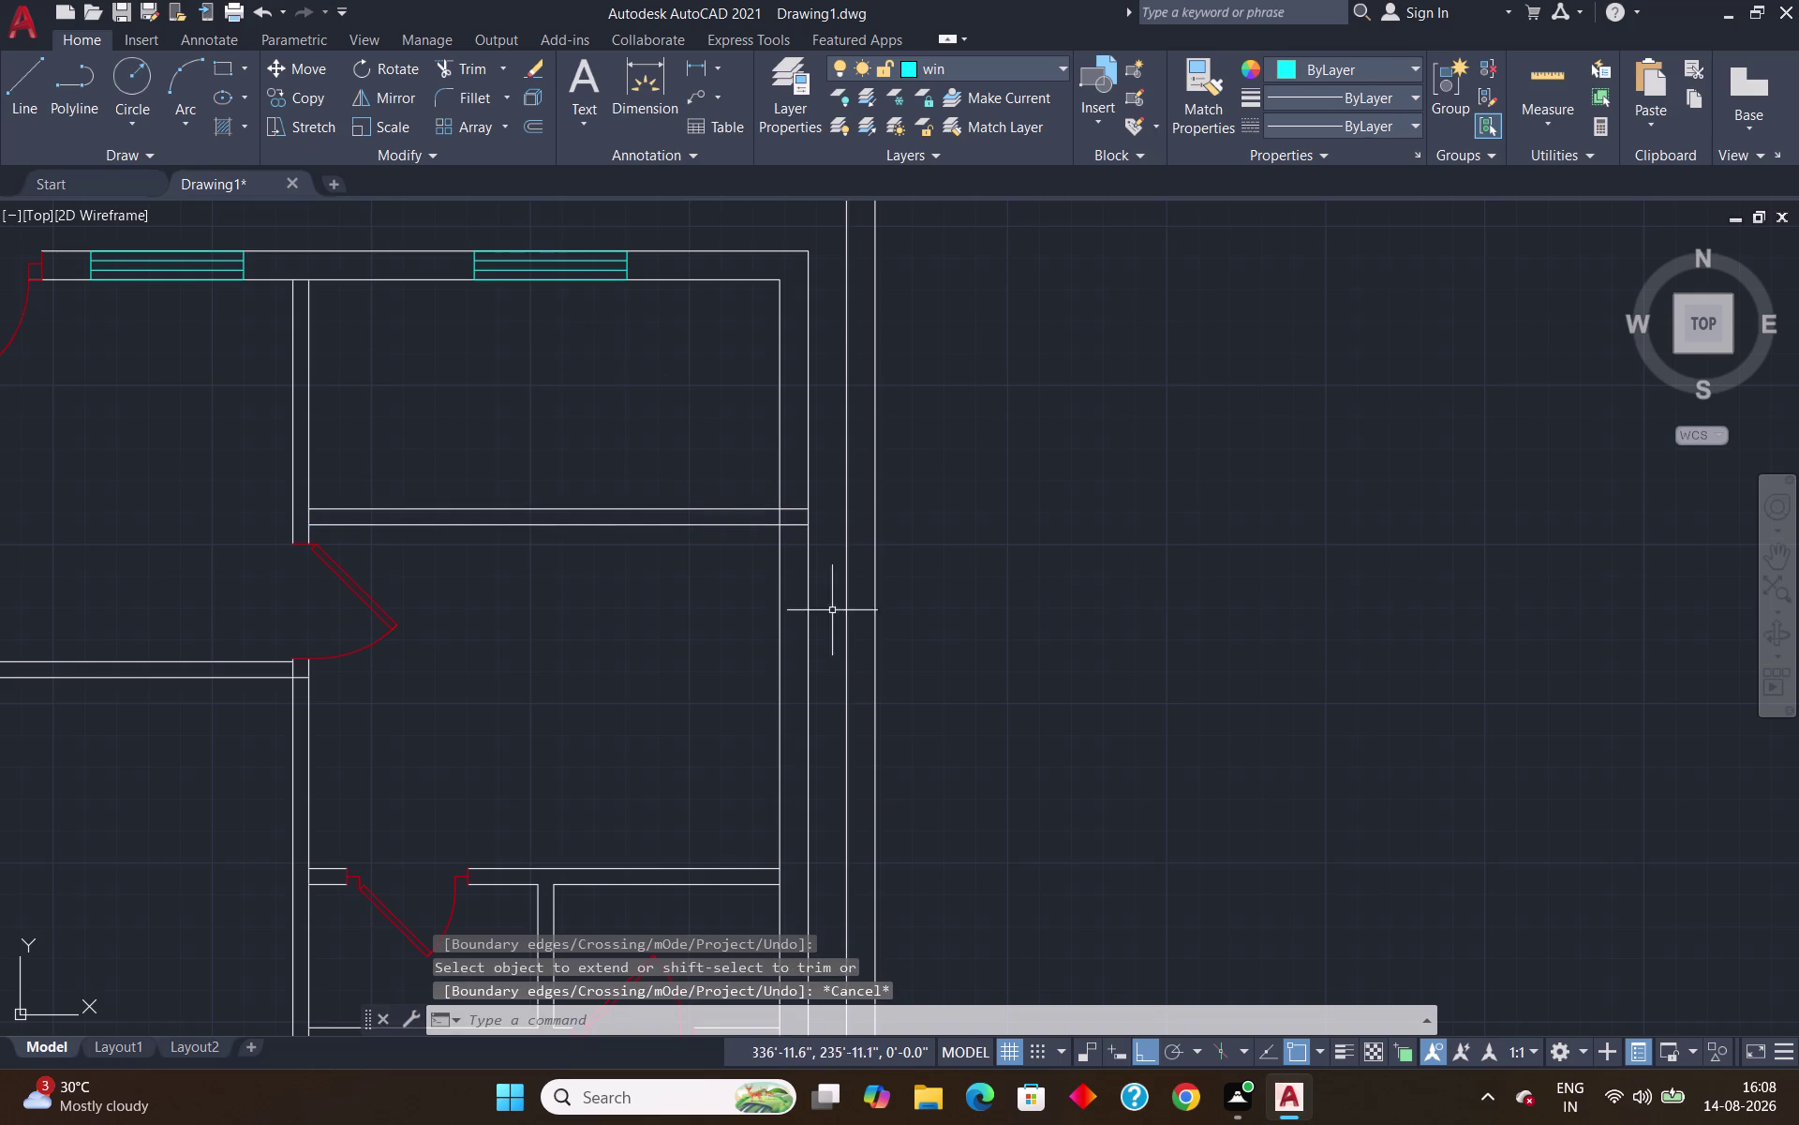
key(space)
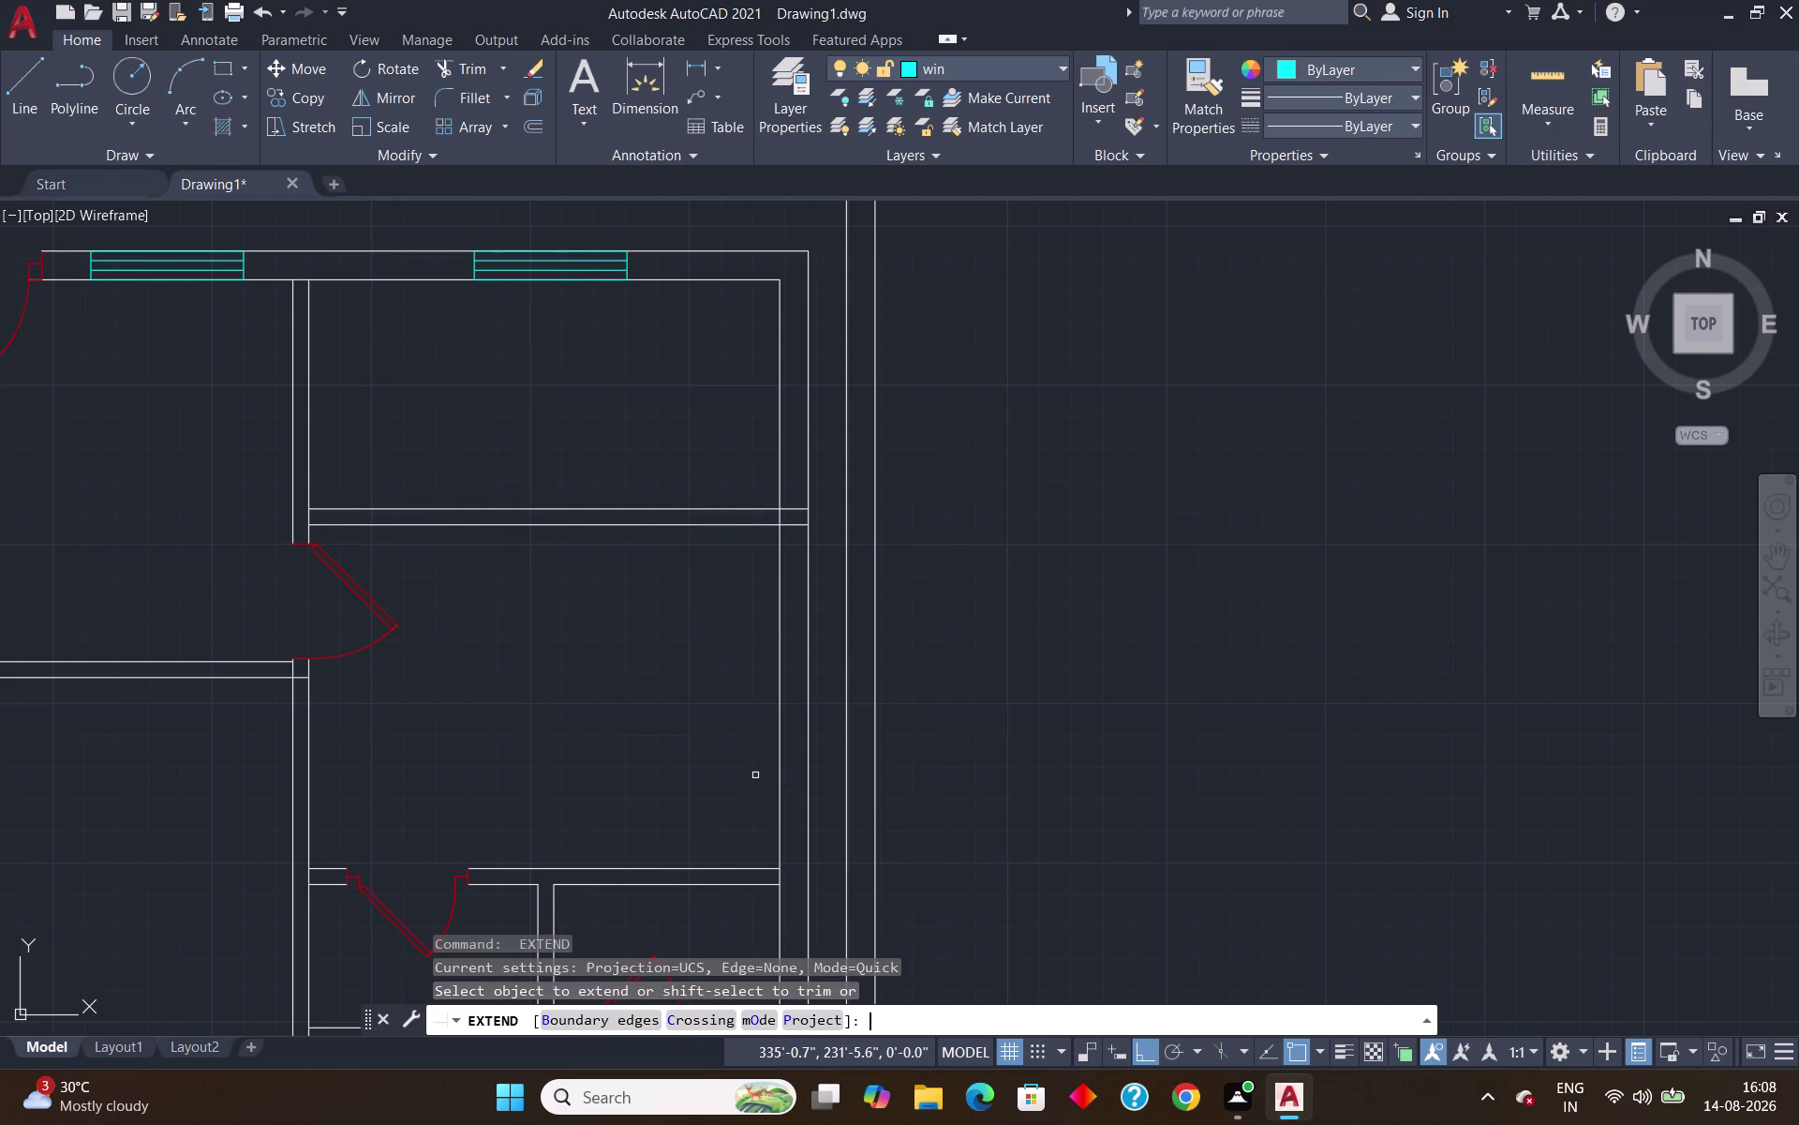
click(741, 882)
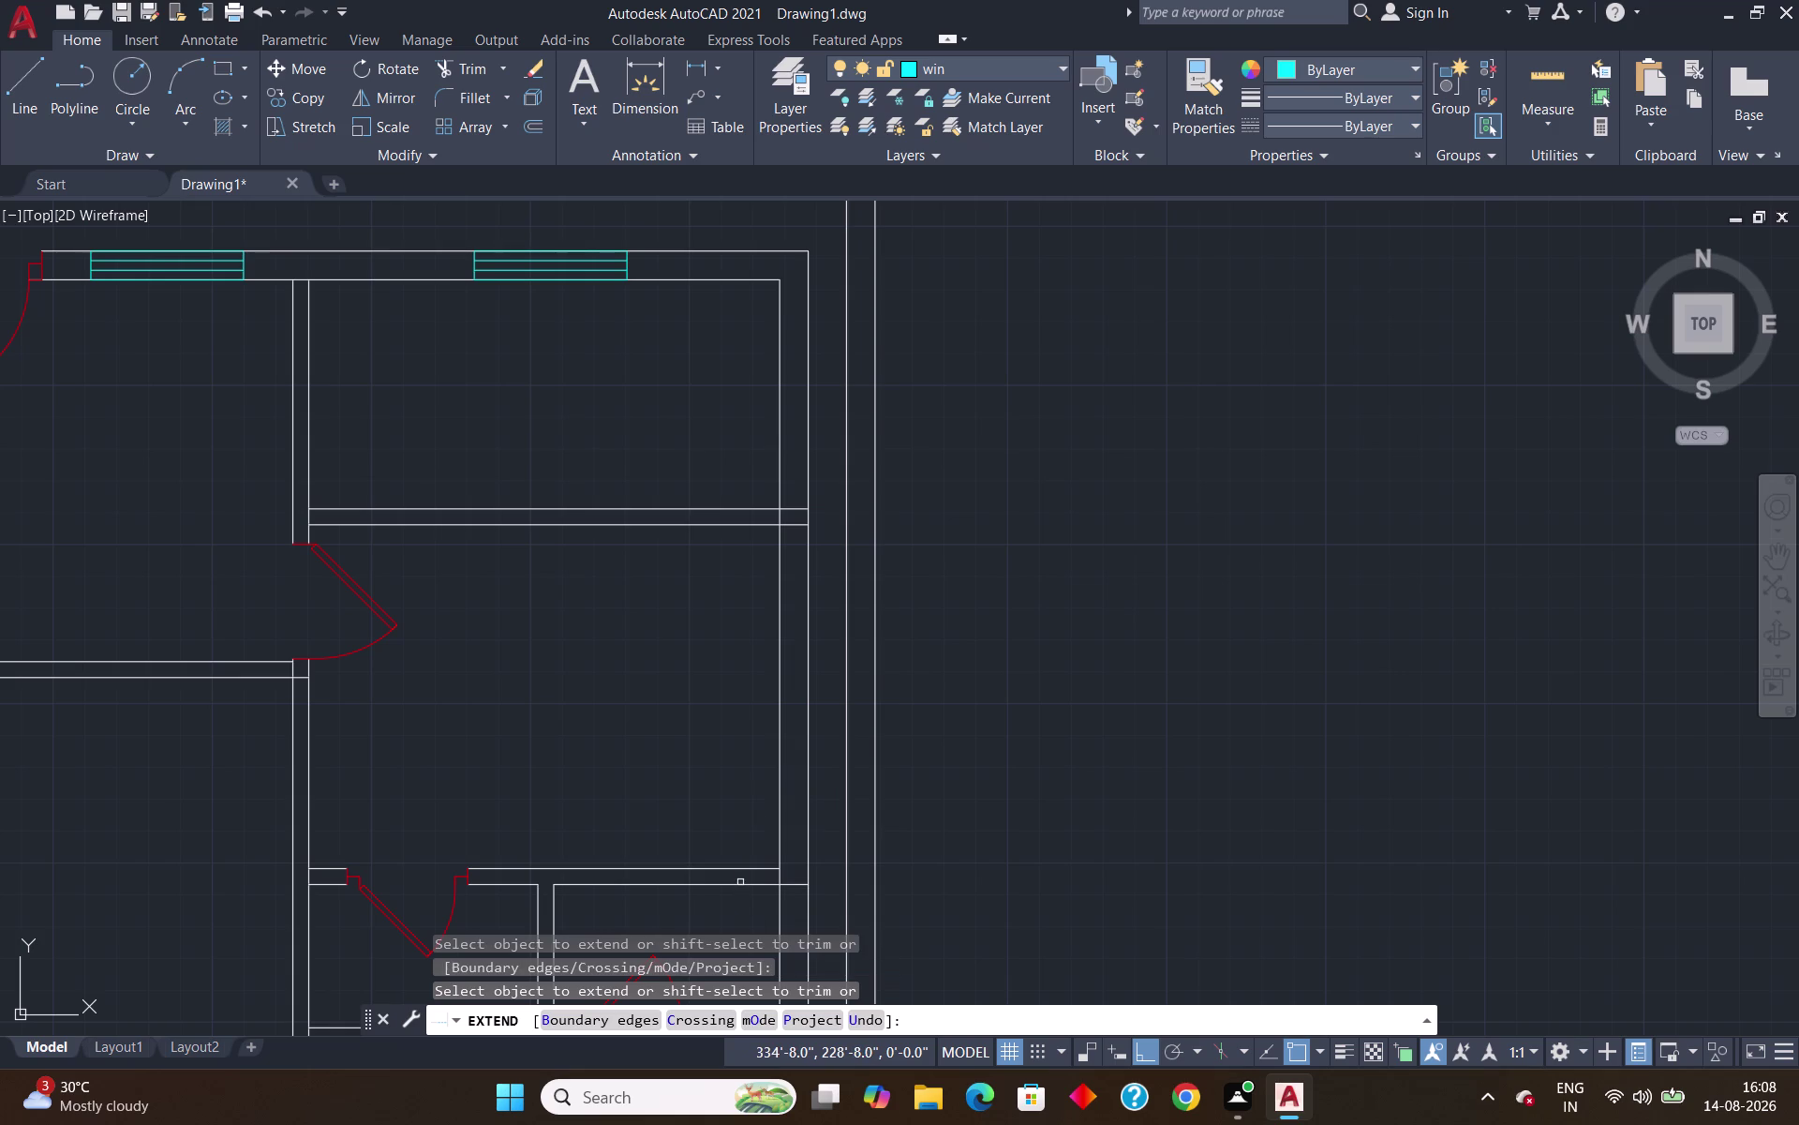
click(746, 867)
key(Escape)
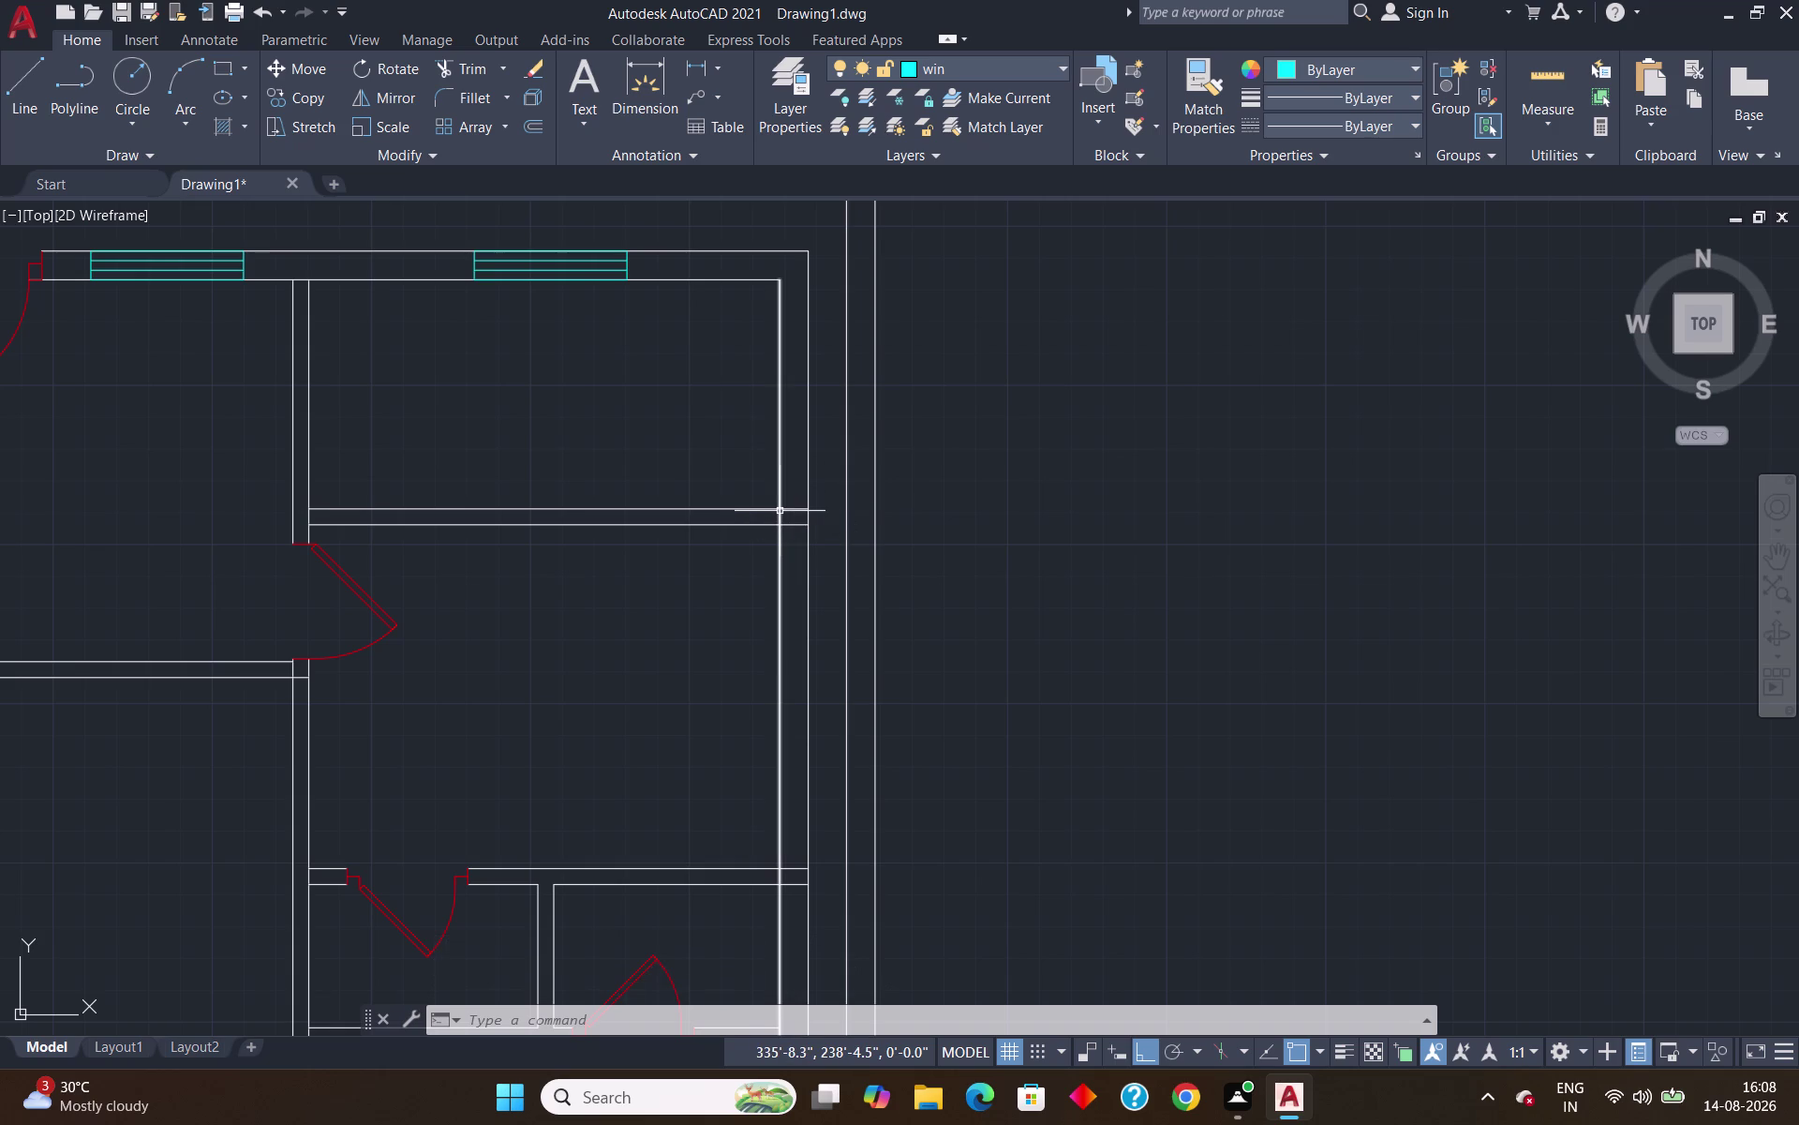
key(l)
key(Return)
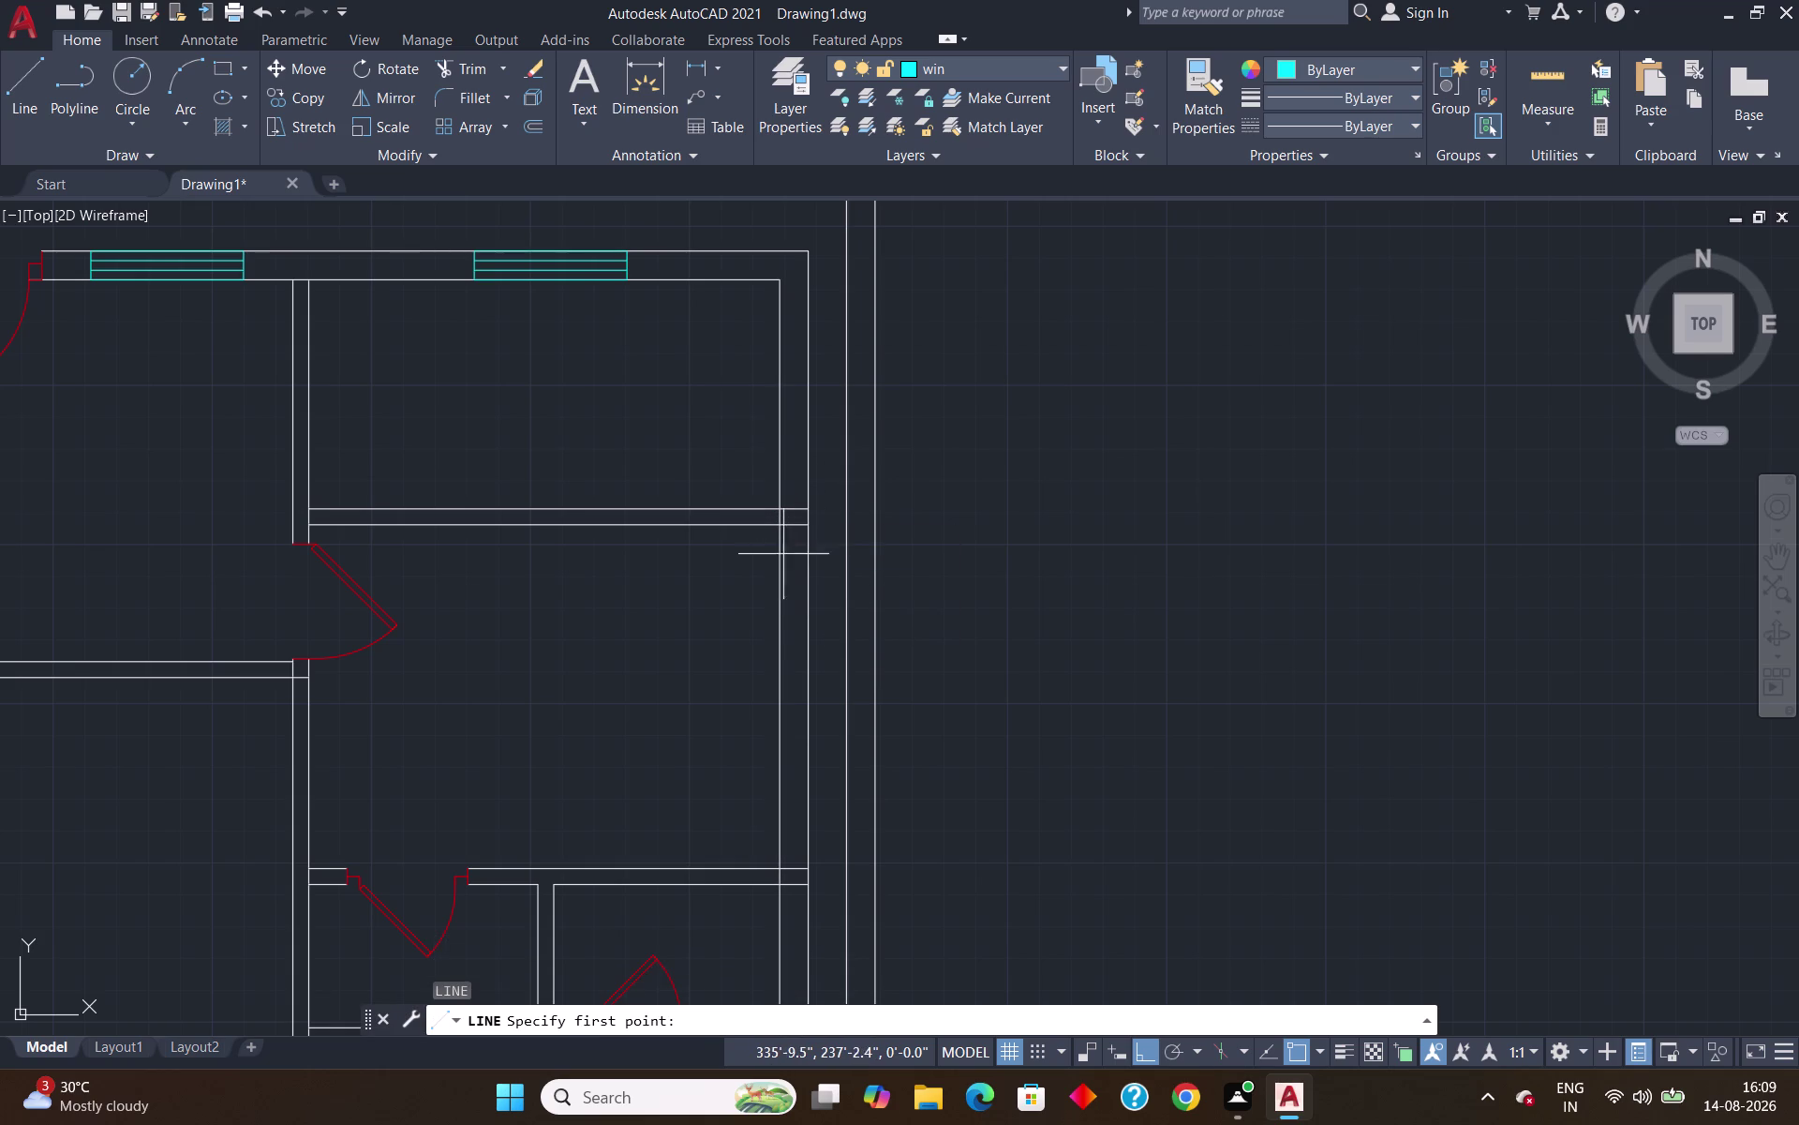
Draw a closed 4' window outline across the upper-right room's right wall.
click(781, 529)
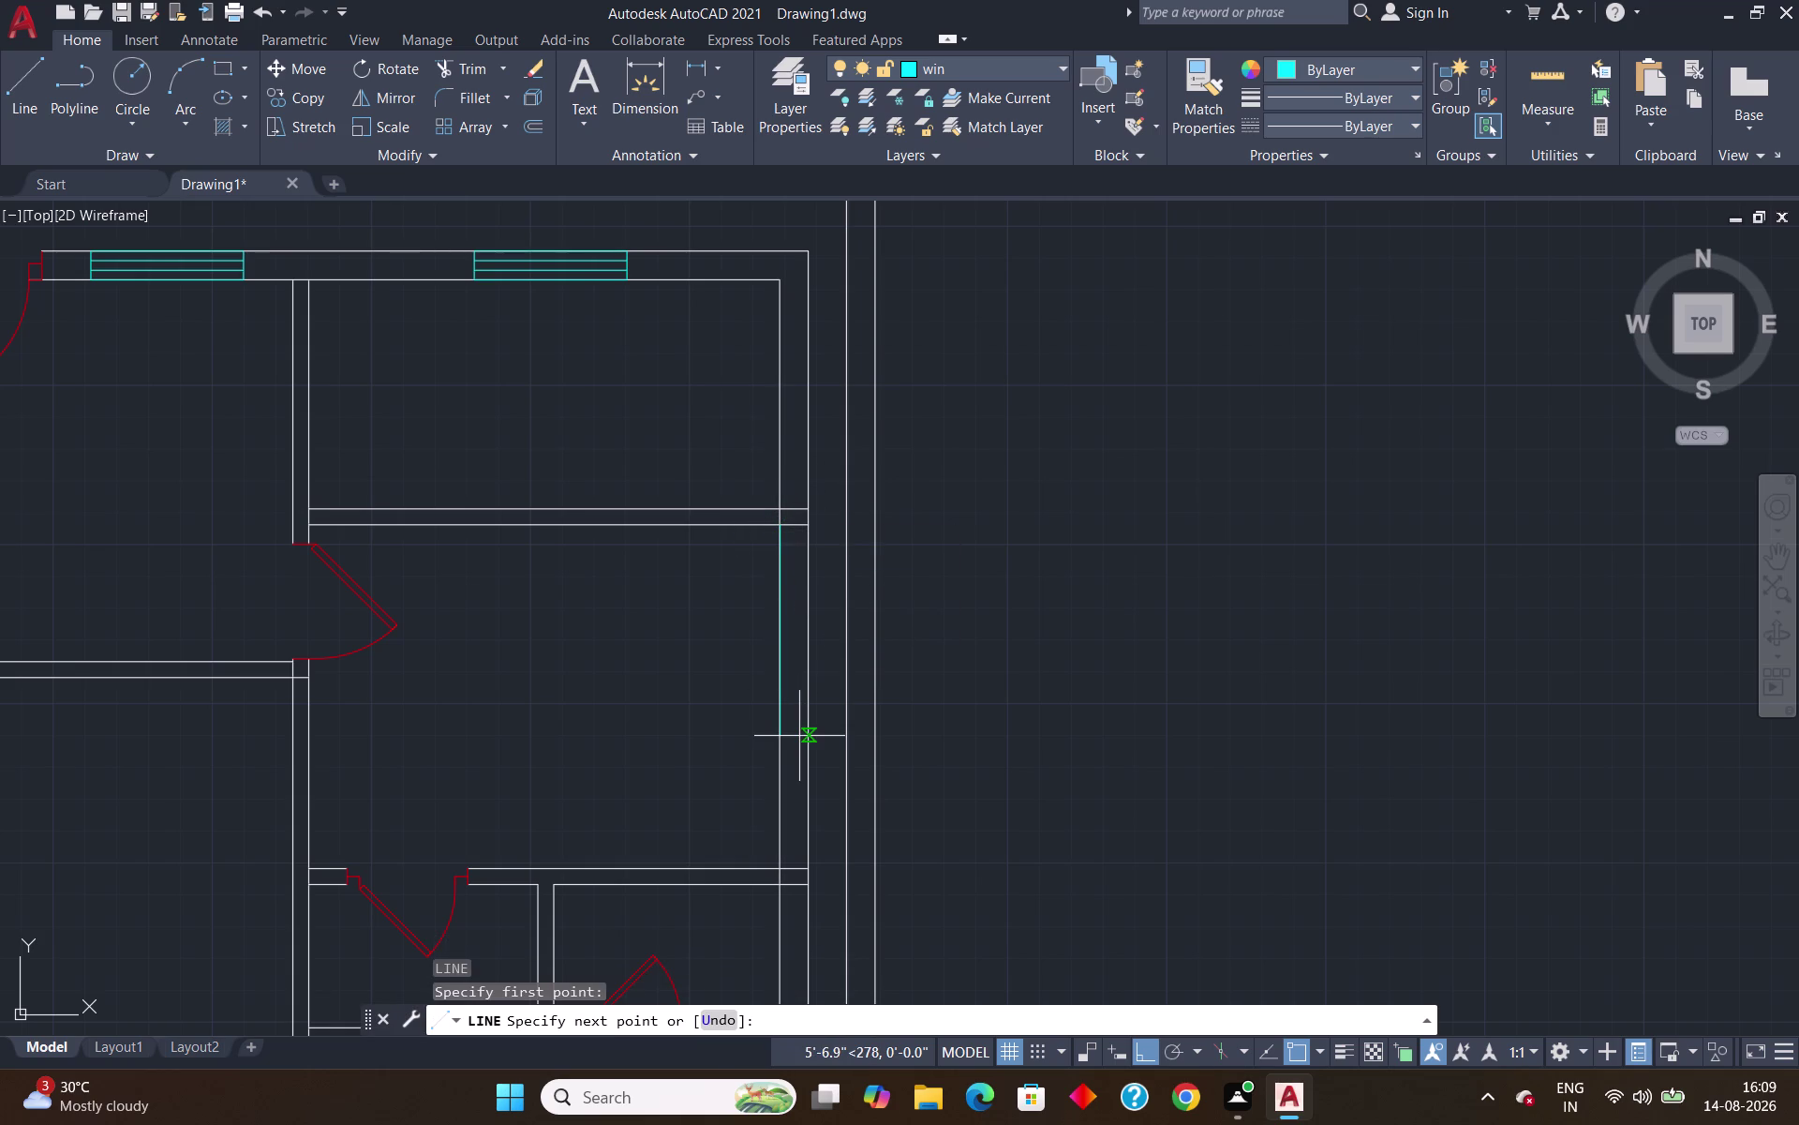
text(4')
key(Return)
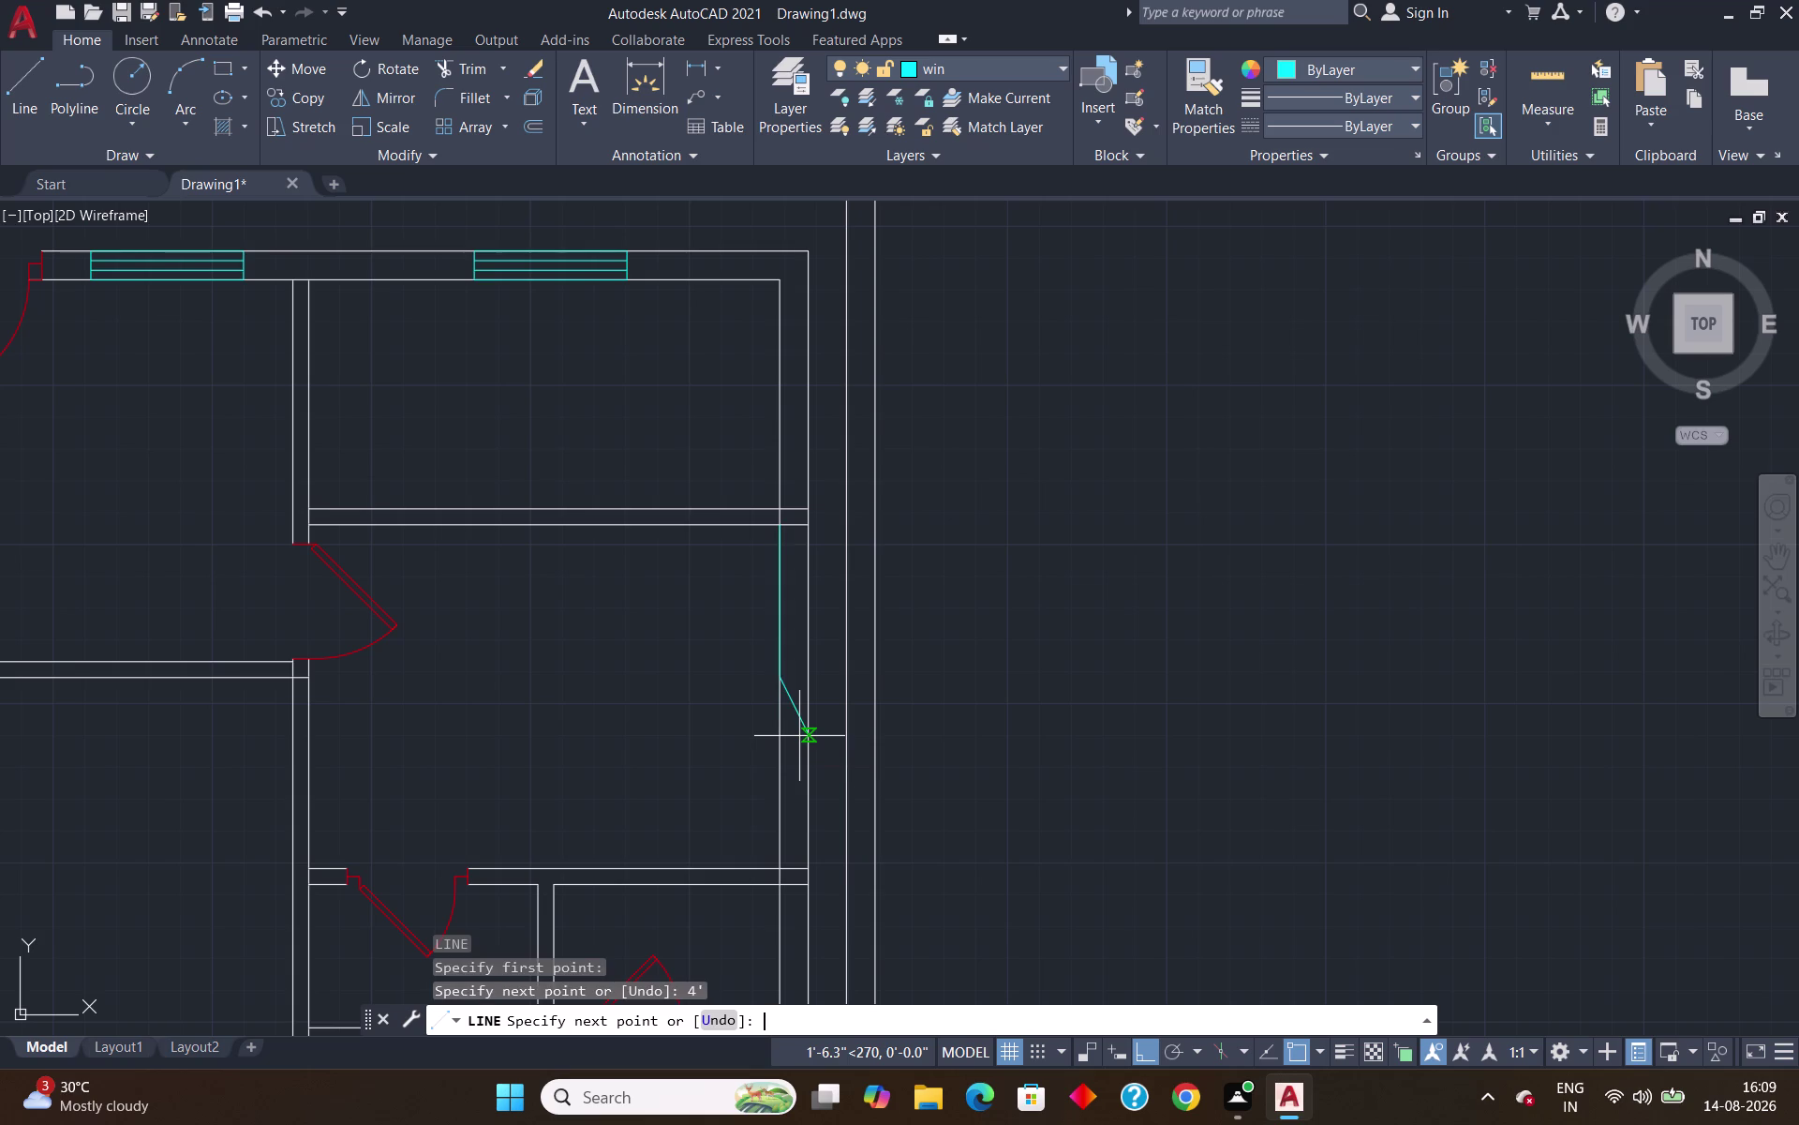
click(814, 677)
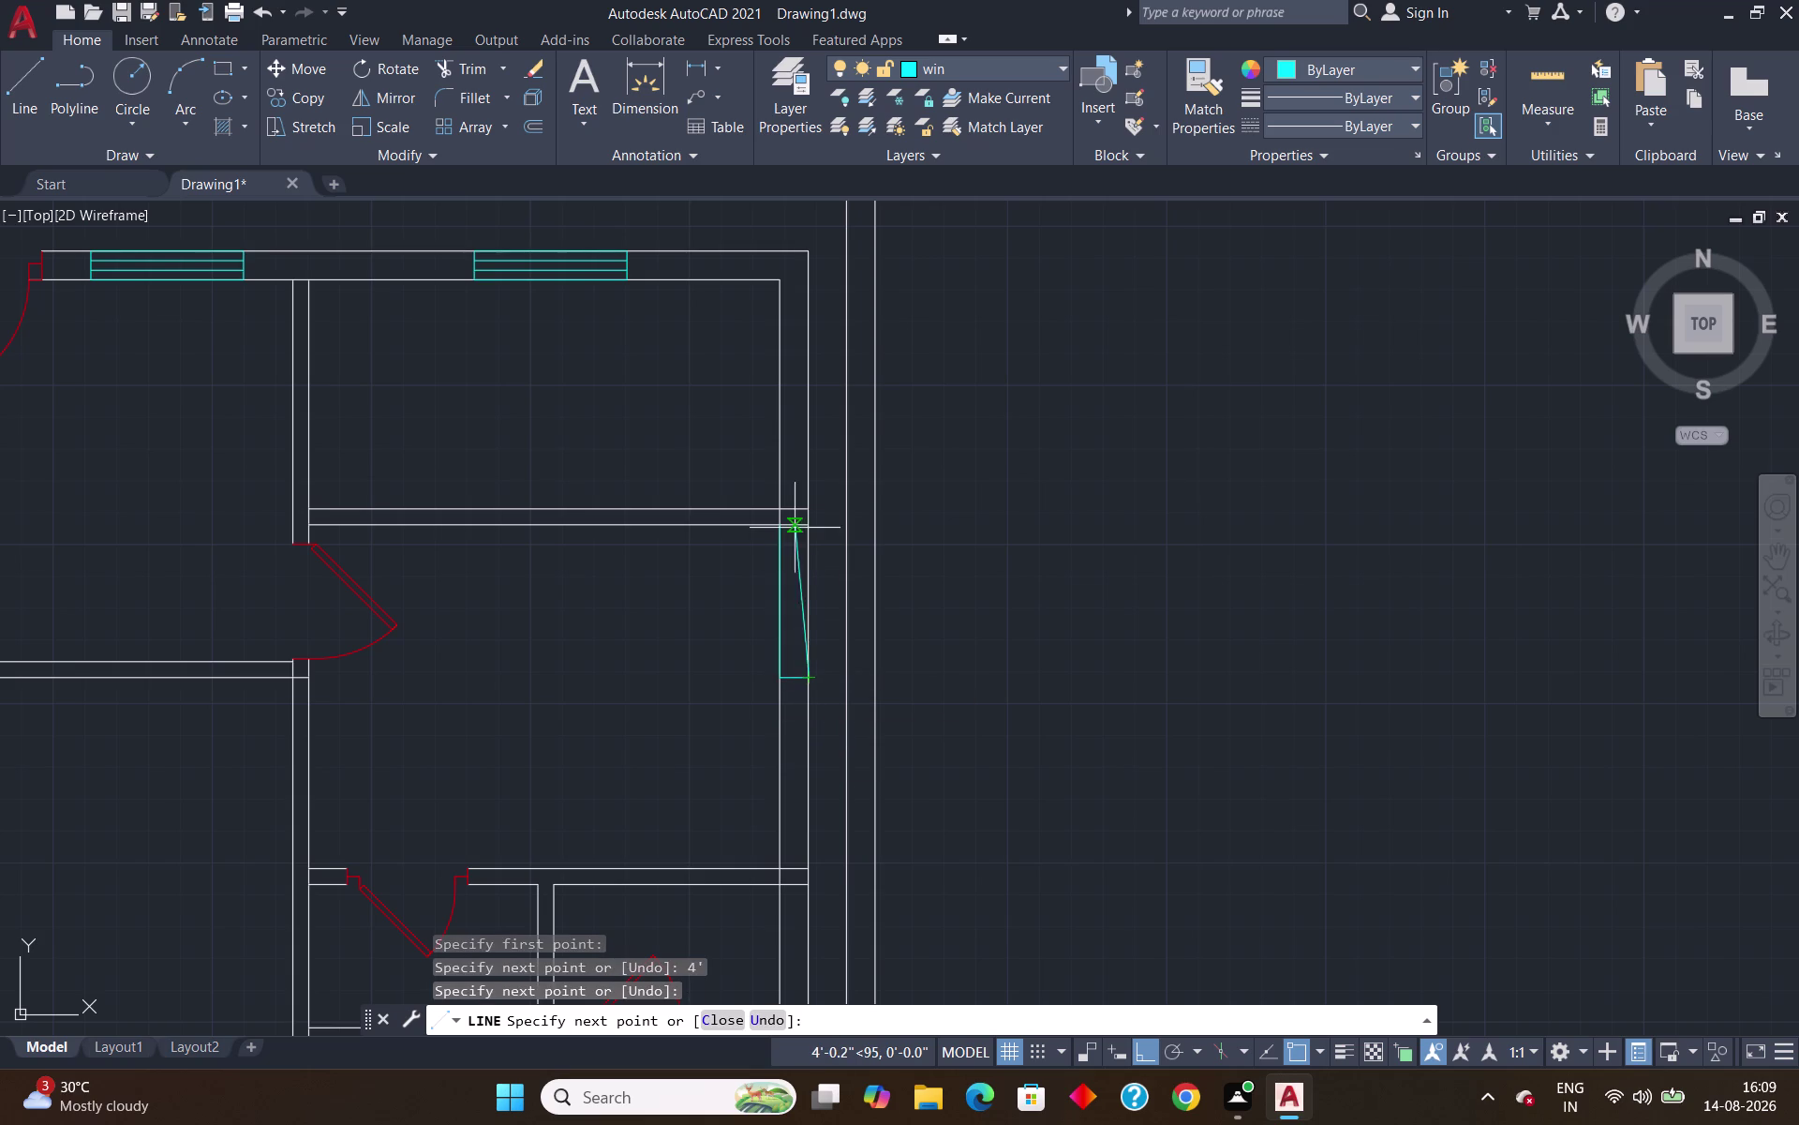
click(809, 527)
click(781, 528)
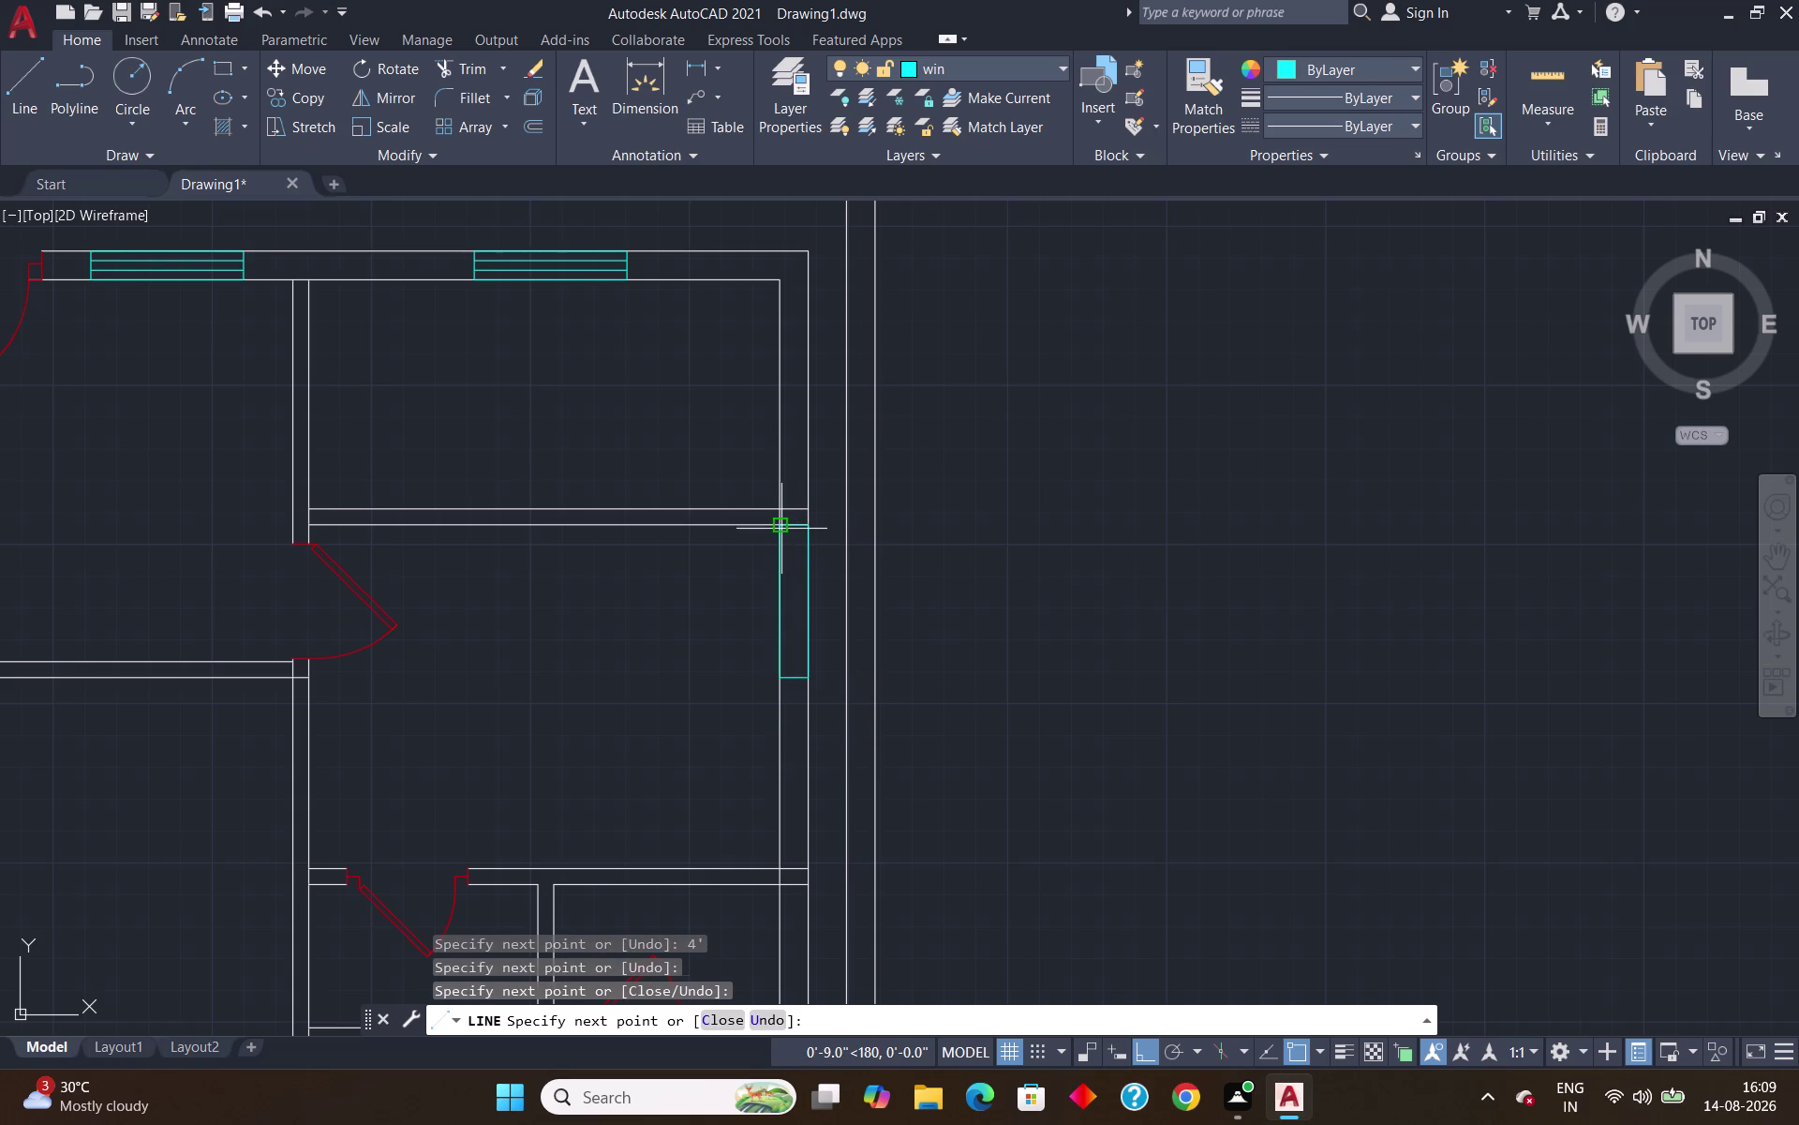
key(Return)
Offset the window edge twice by 3" to add two glazing lines.
key(o)
key(Return)
key(Return)
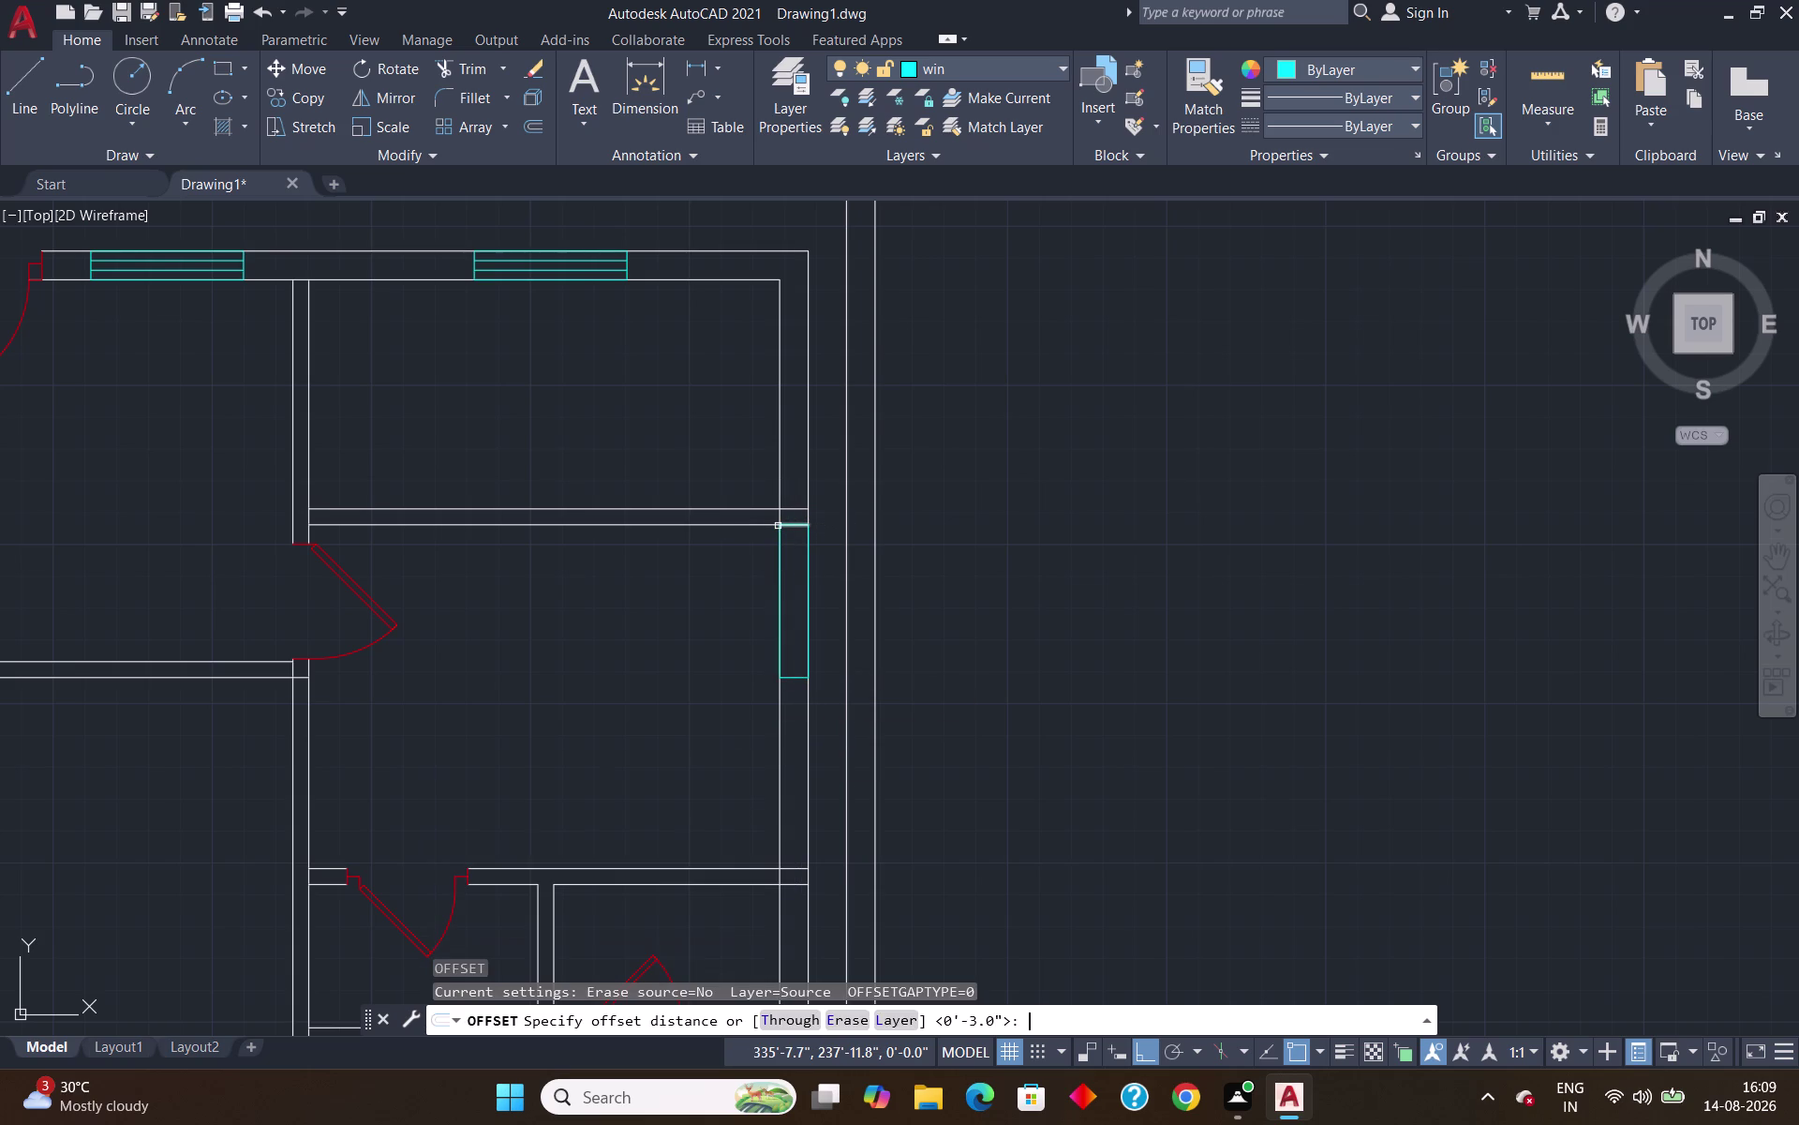
click(779, 562)
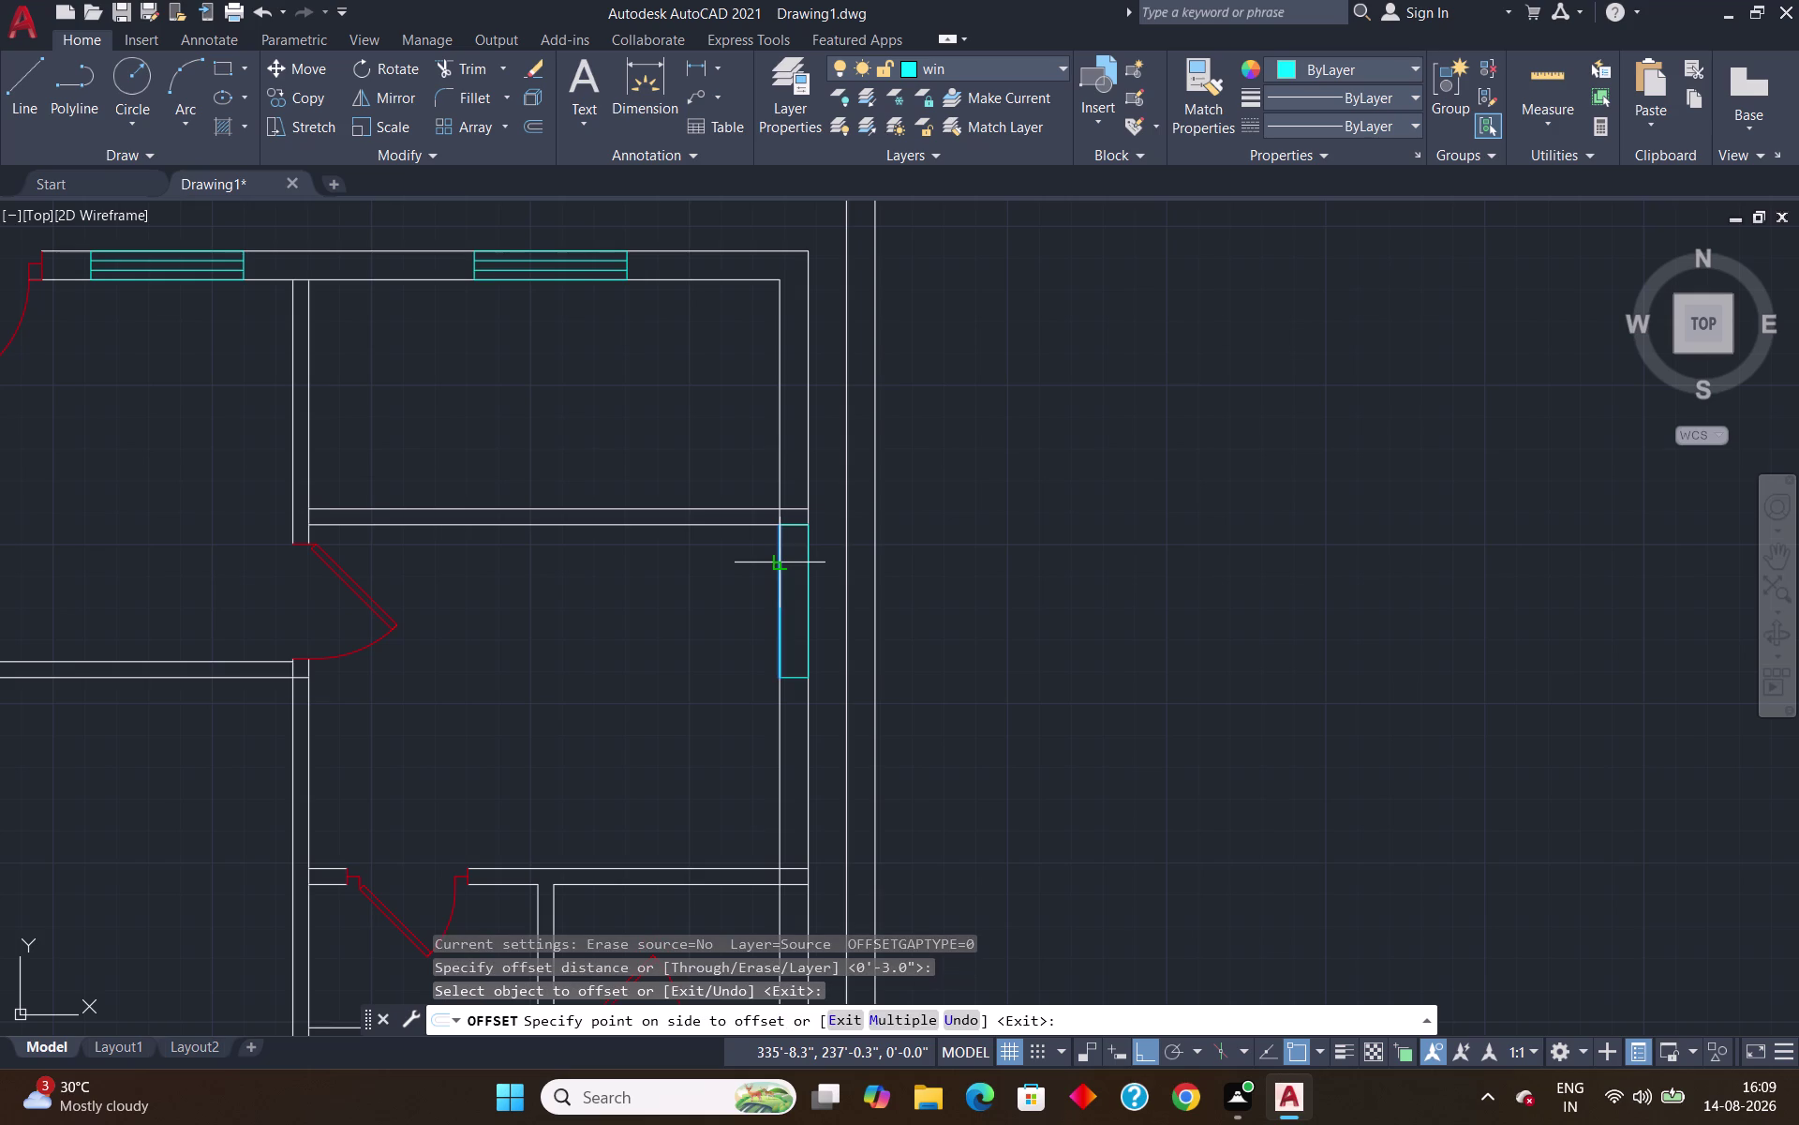
click(798, 576)
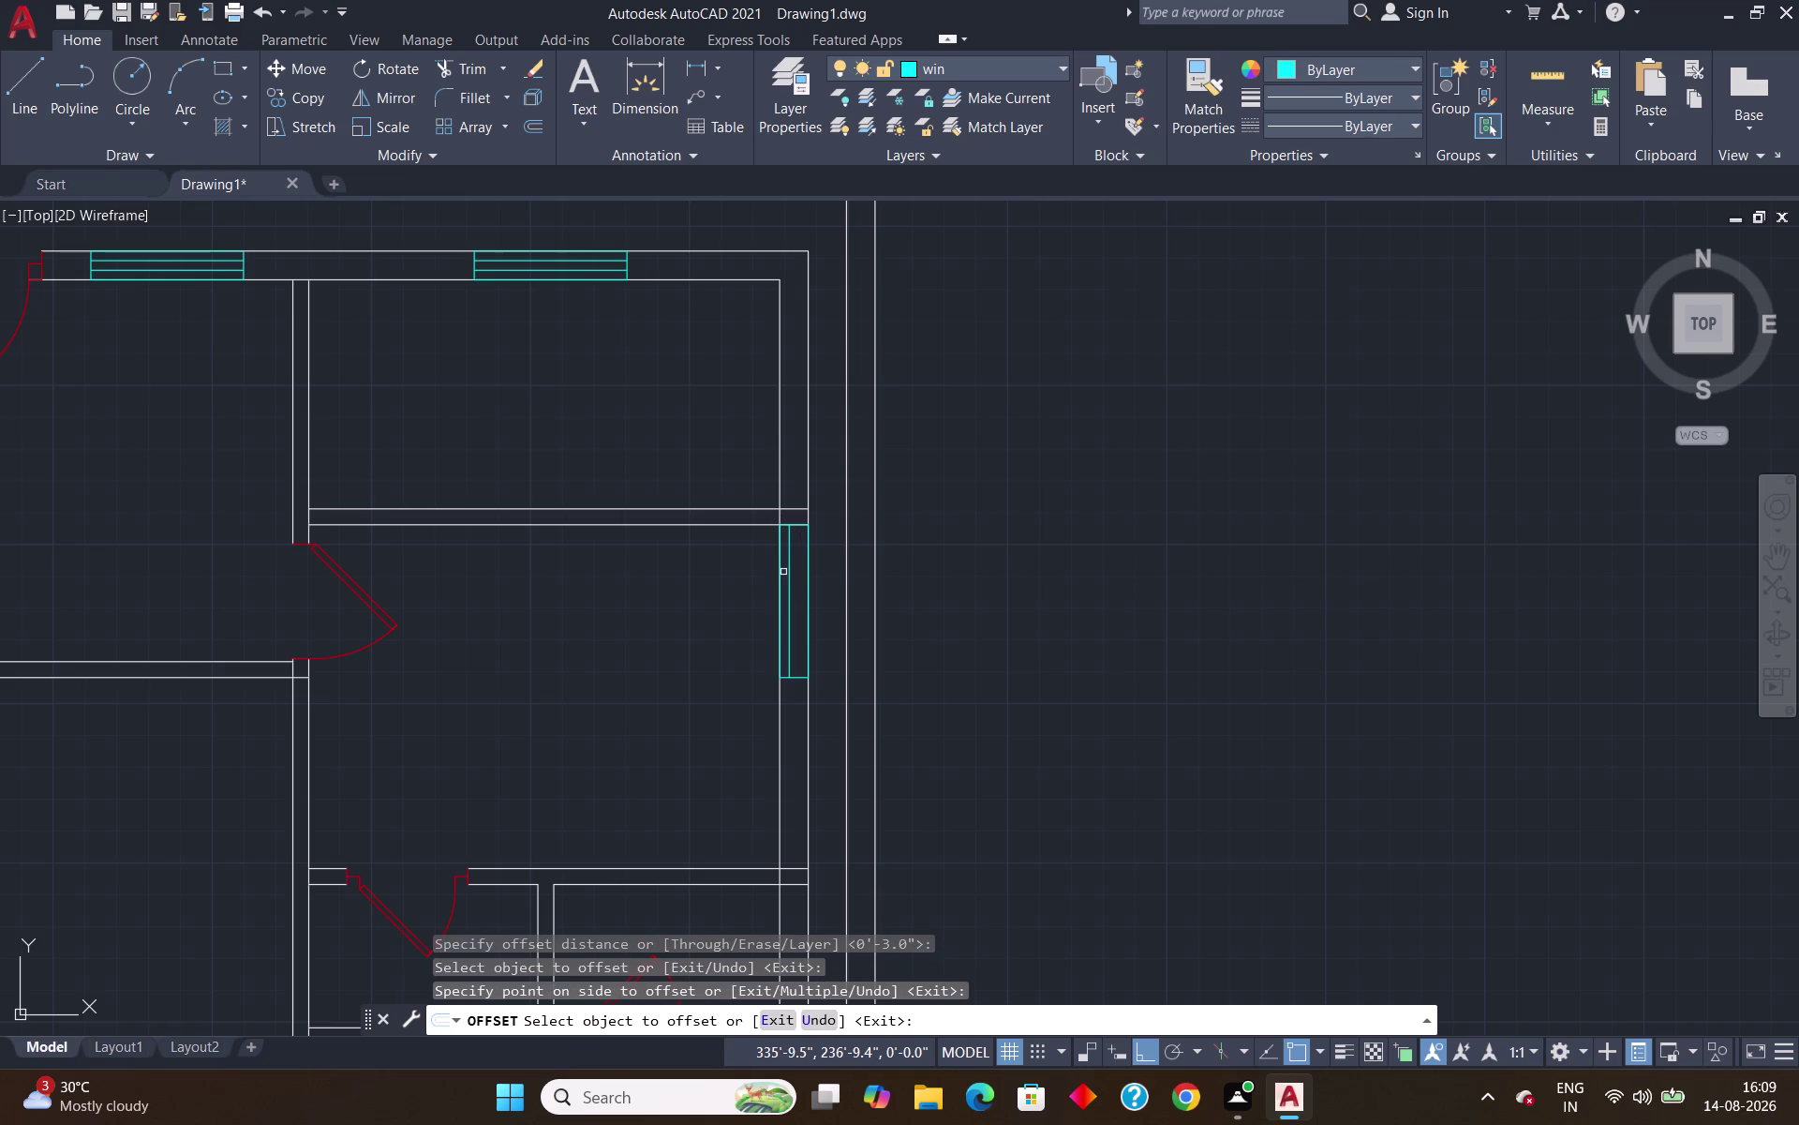
click(790, 572)
click(808, 582)
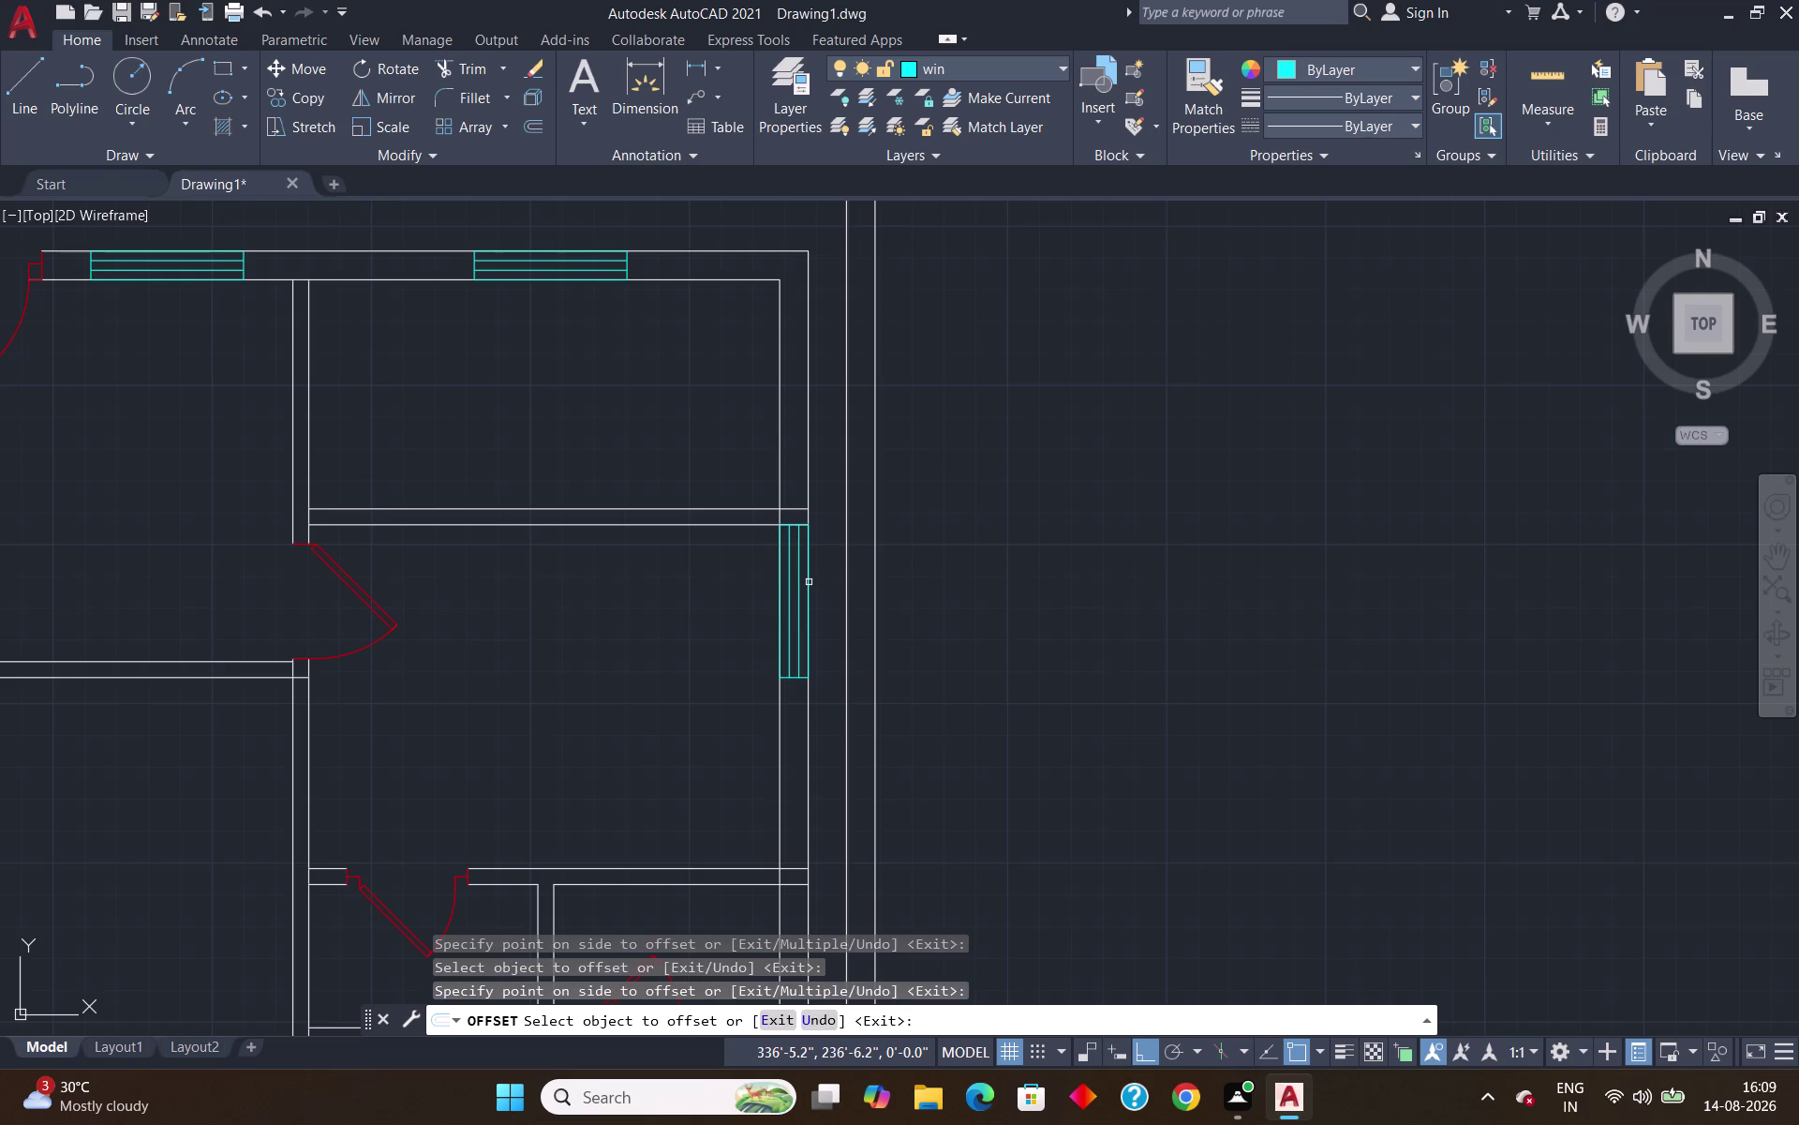
key(Return)
scroll(down, 3)
scroll(up, 3)
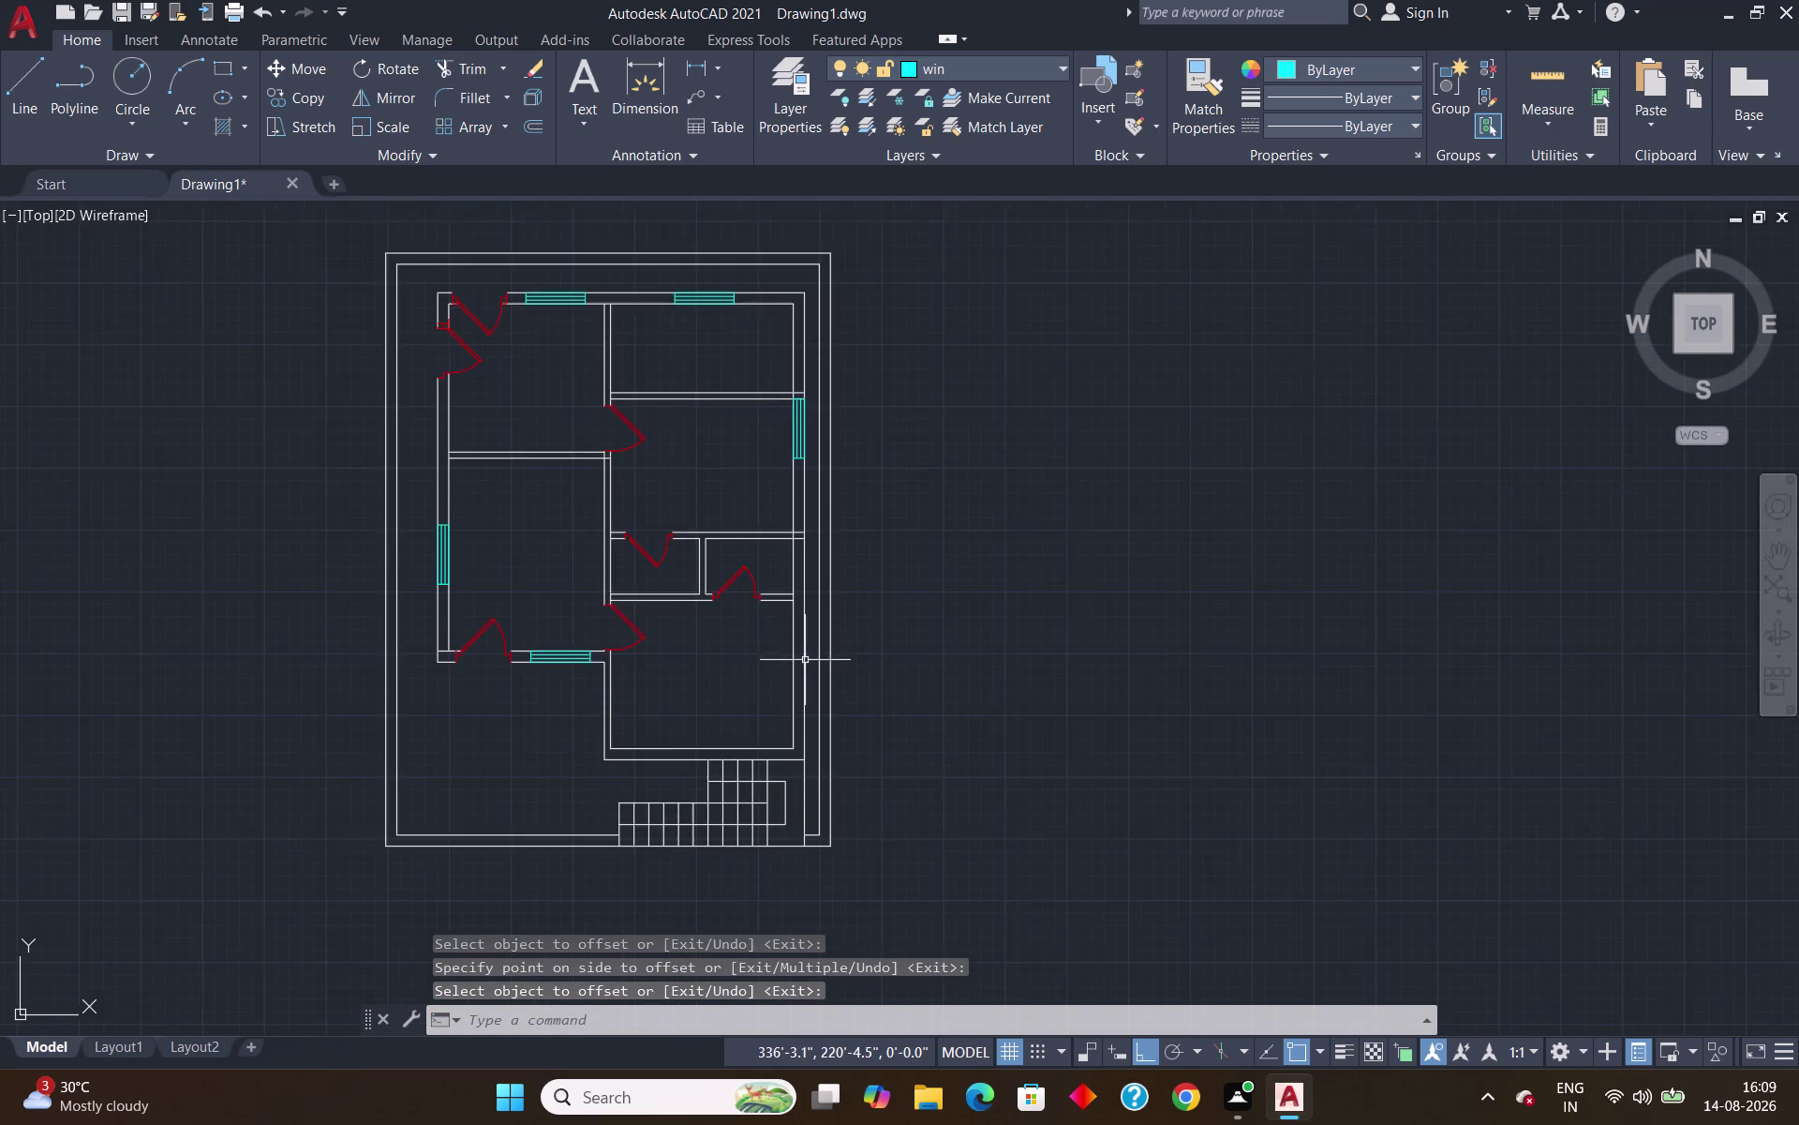
Zoom around the upper-right room and cancel a stray offset command.
scroll(up, 3)
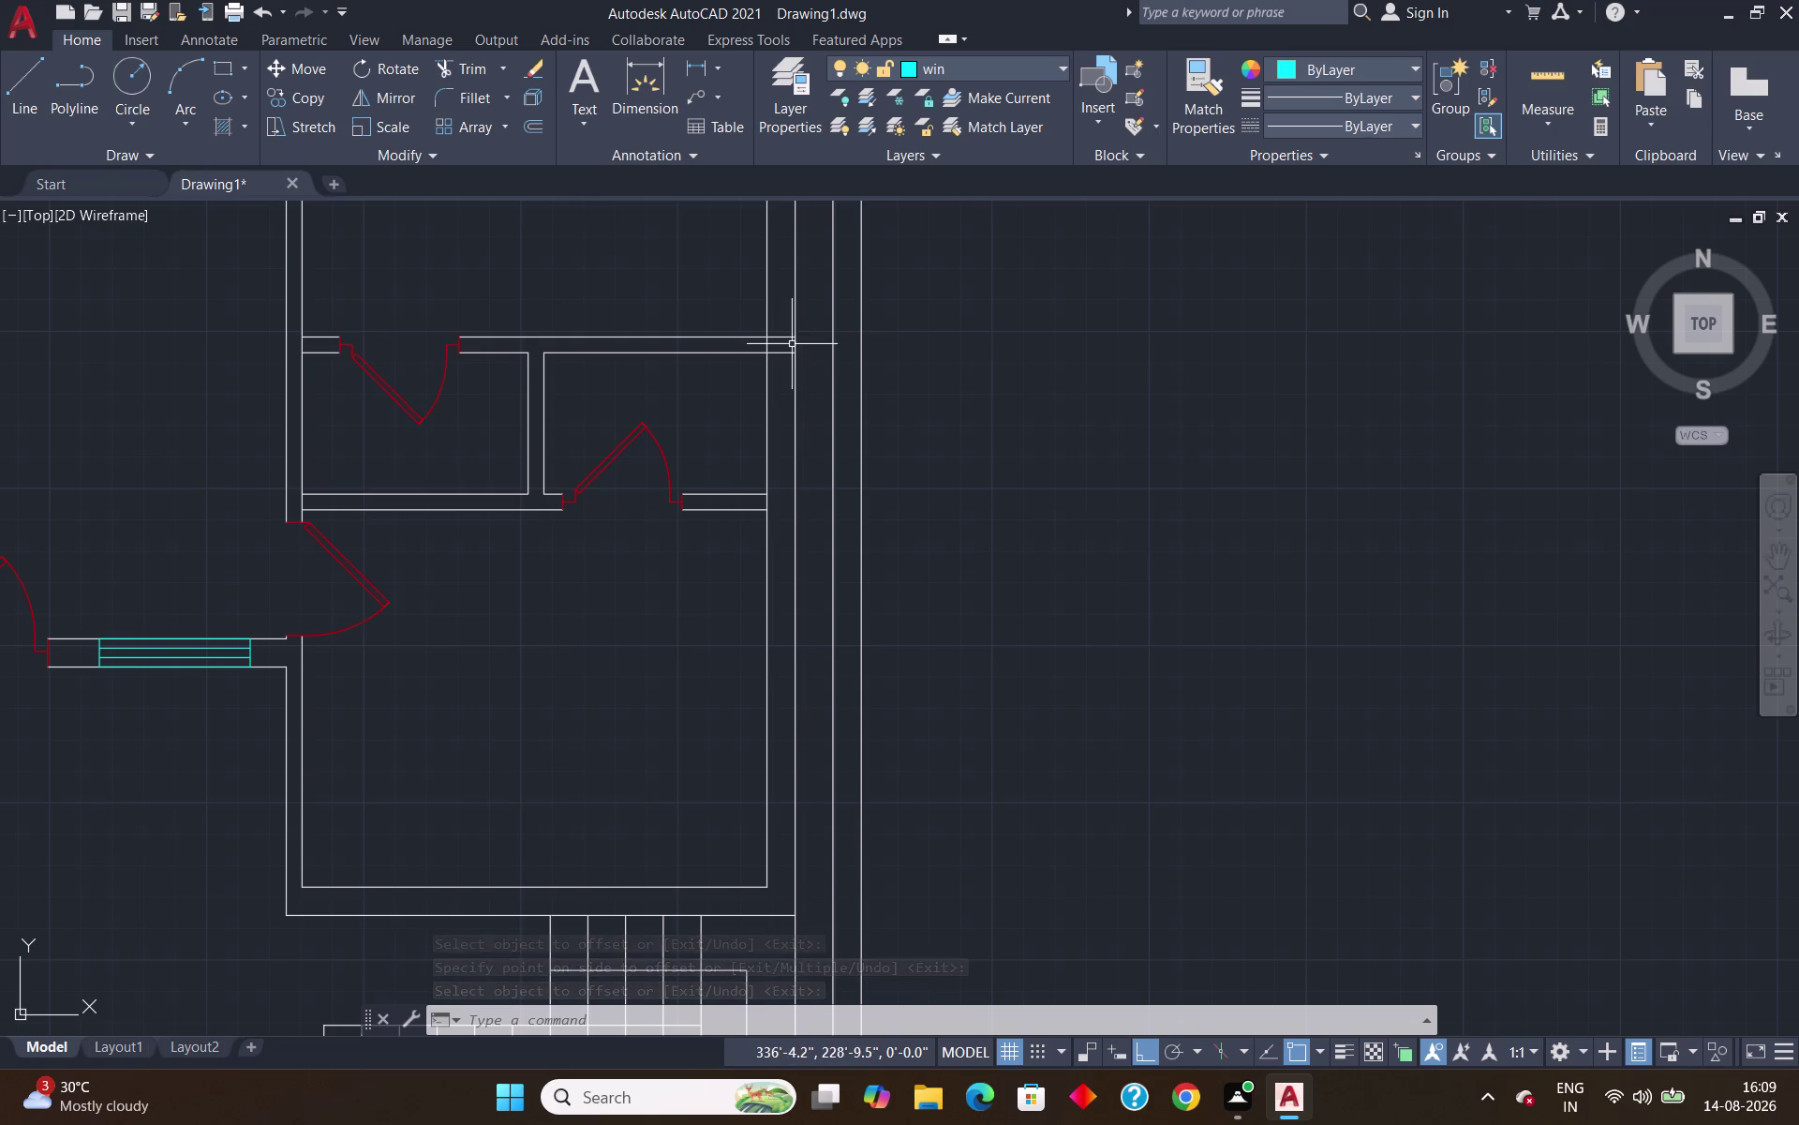
scroll(up, 3)
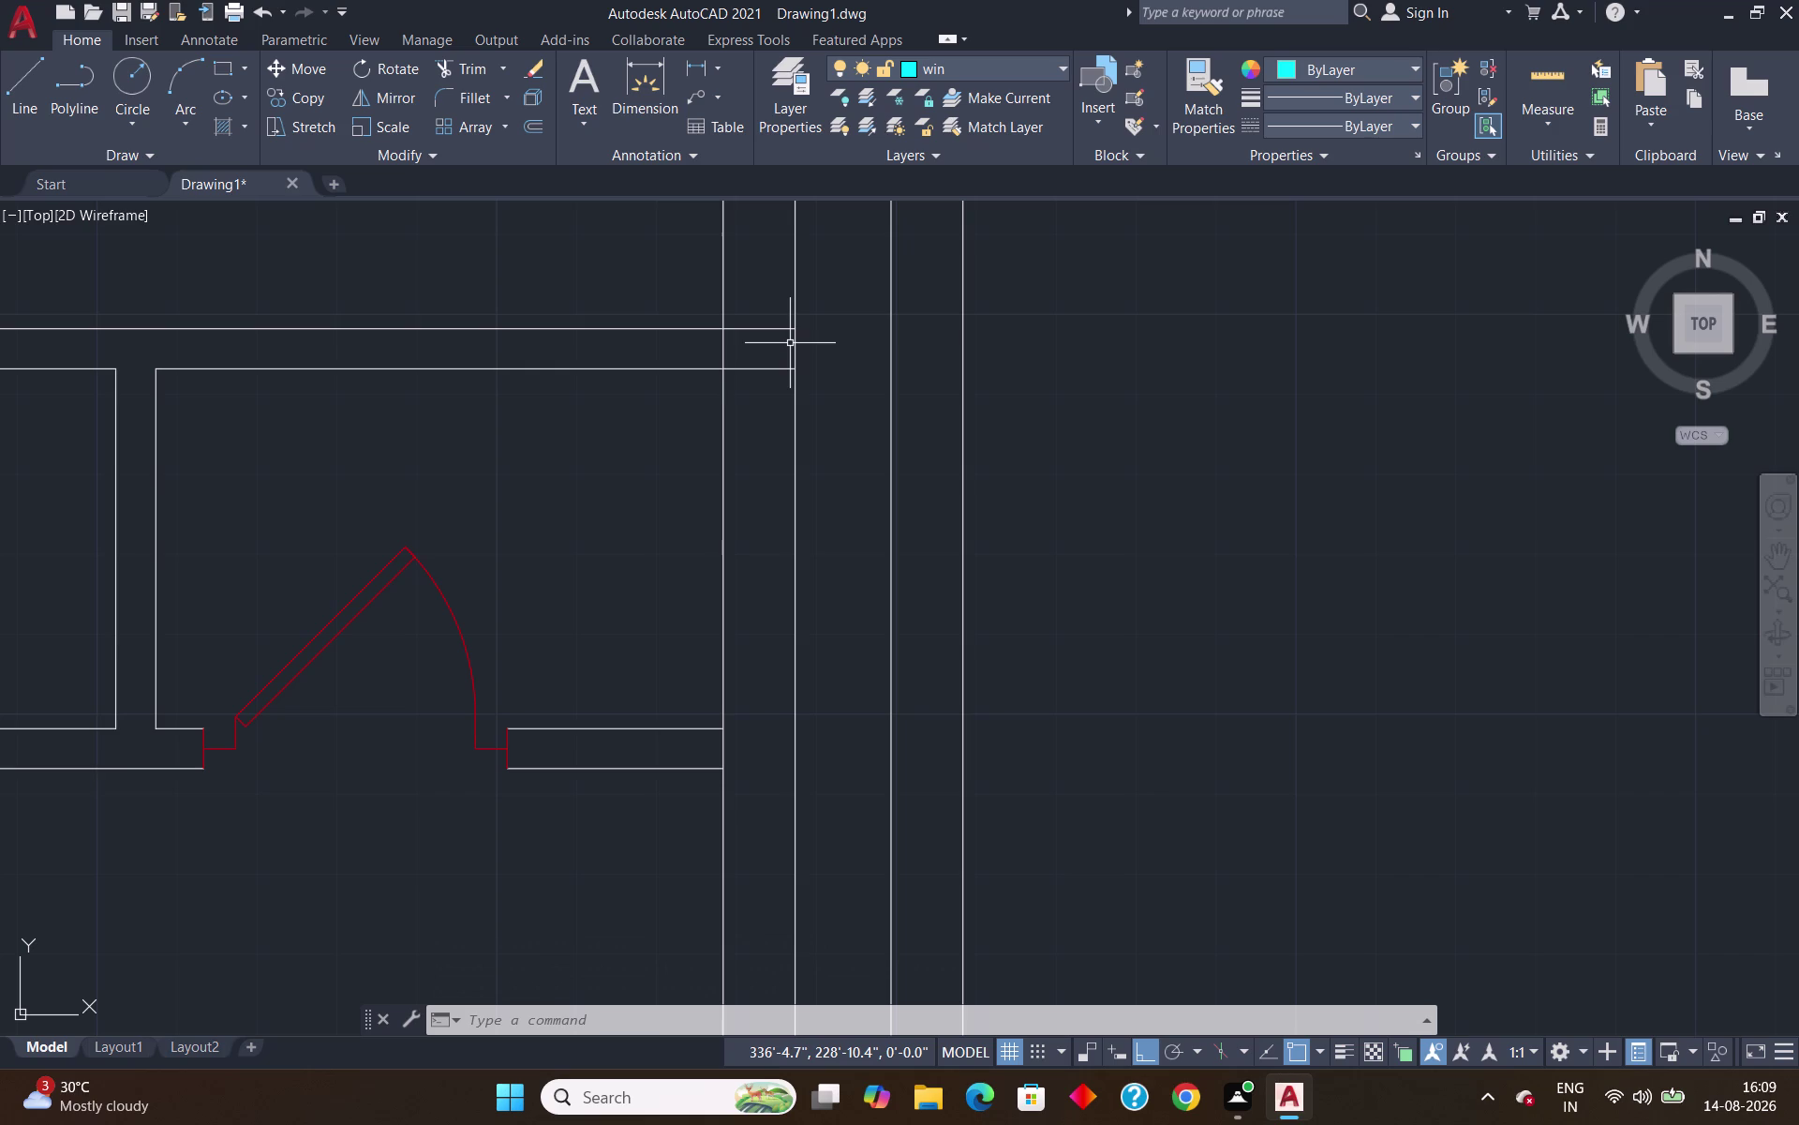
scroll(down, 3)
scroll(up, 3)
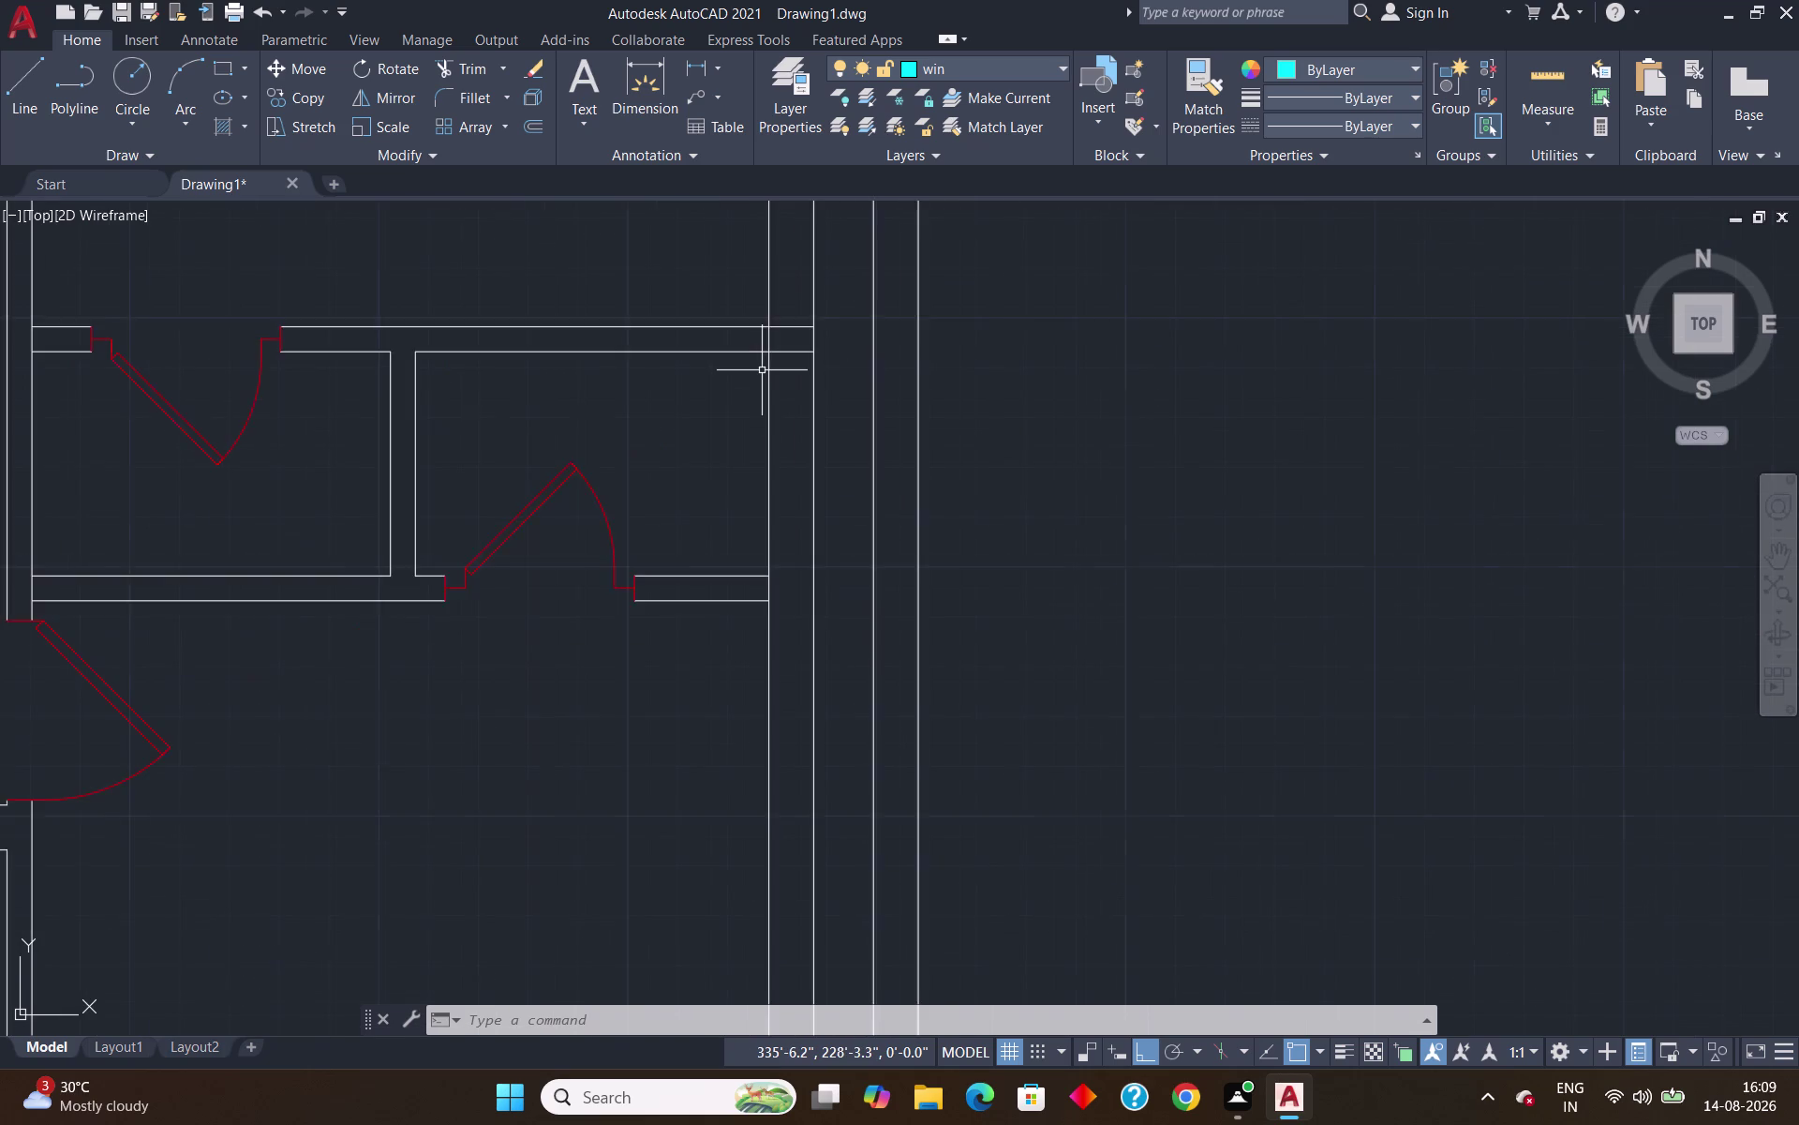
scroll(up, 3)
scroll(down, 3)
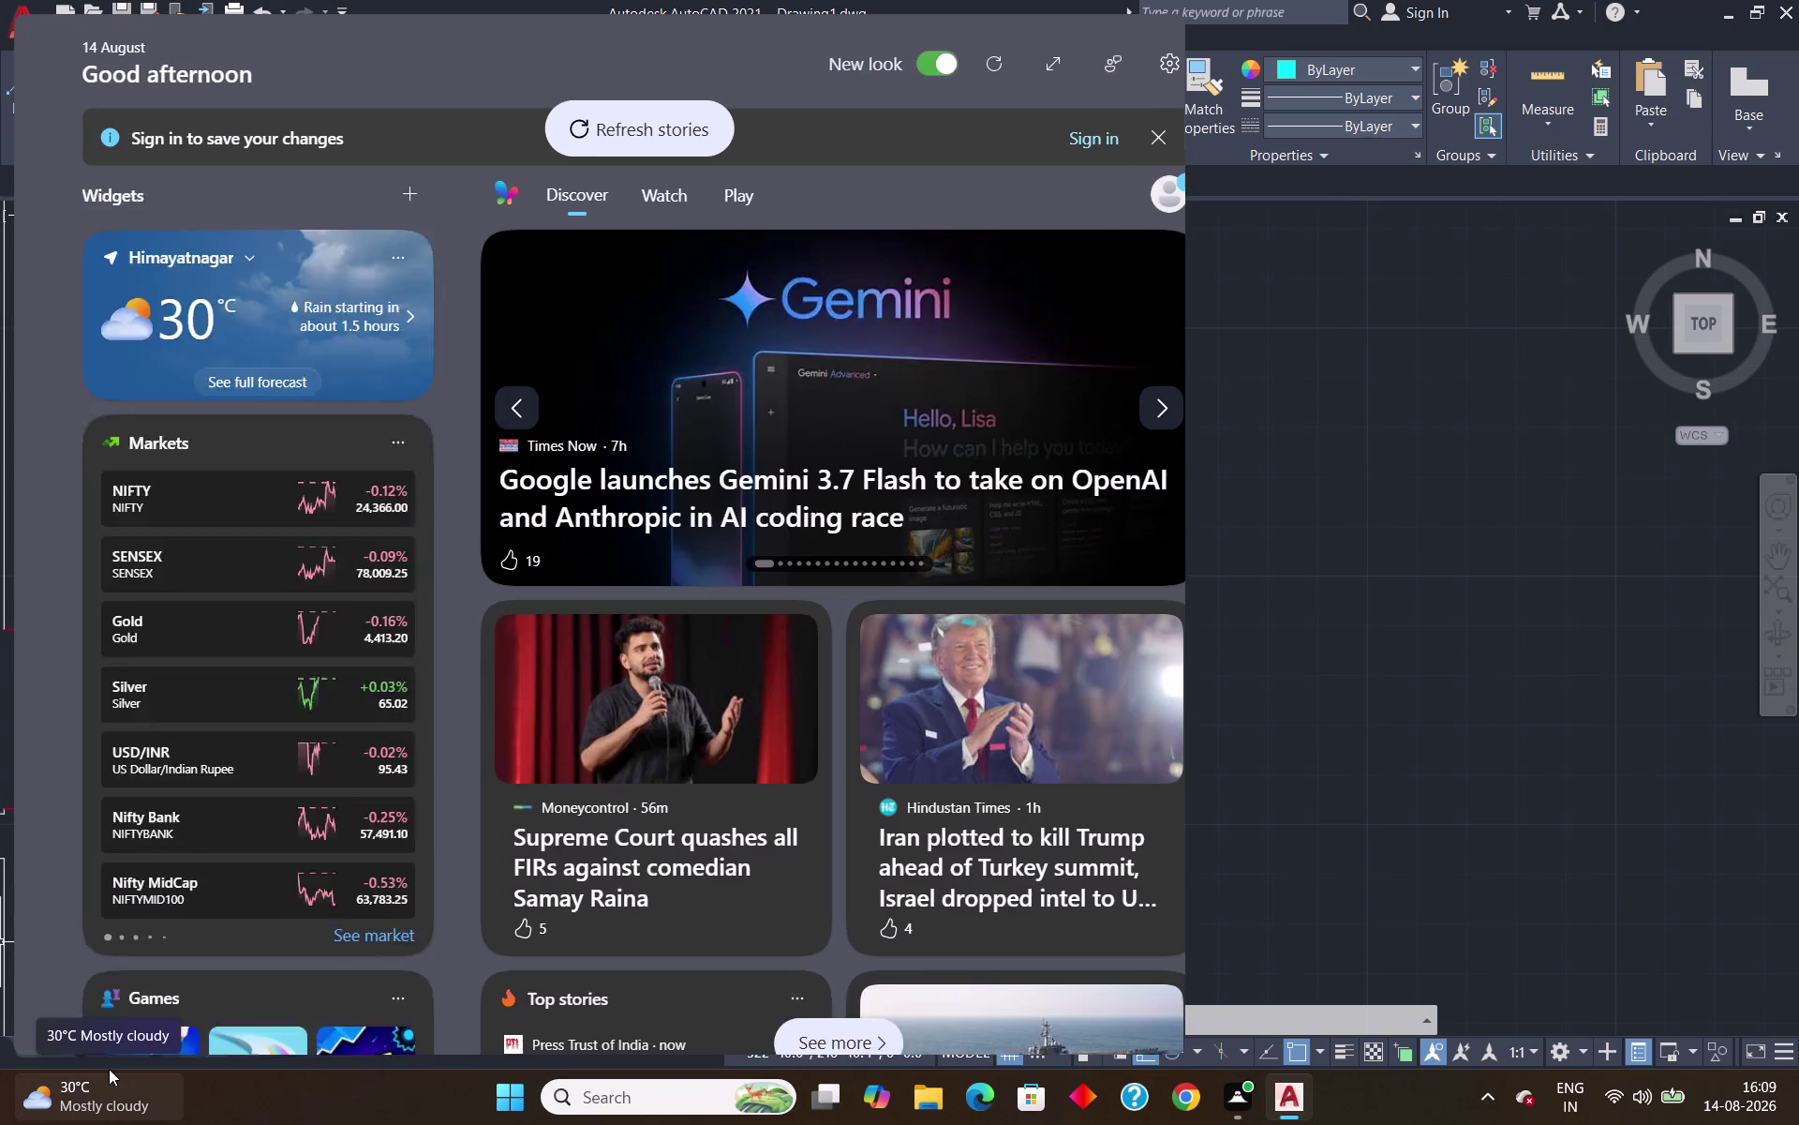
key(space)
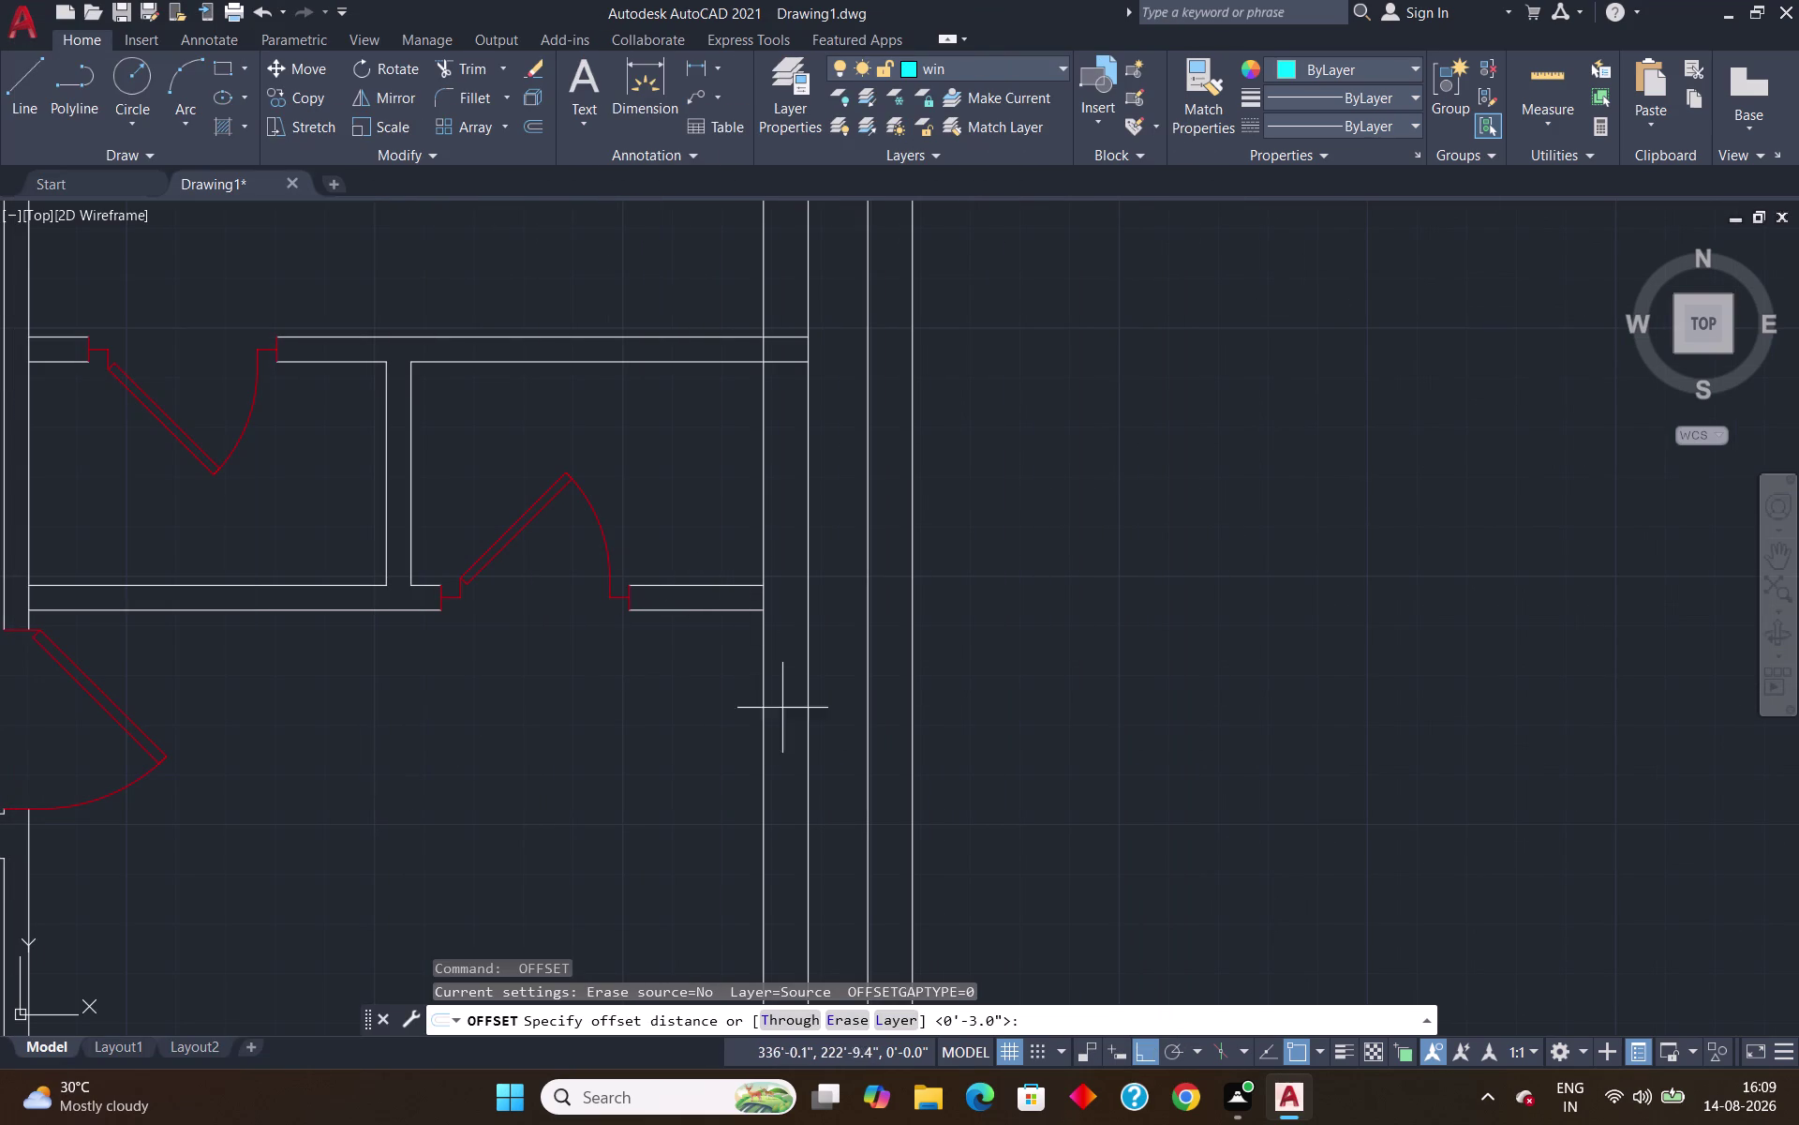
key(Escape)
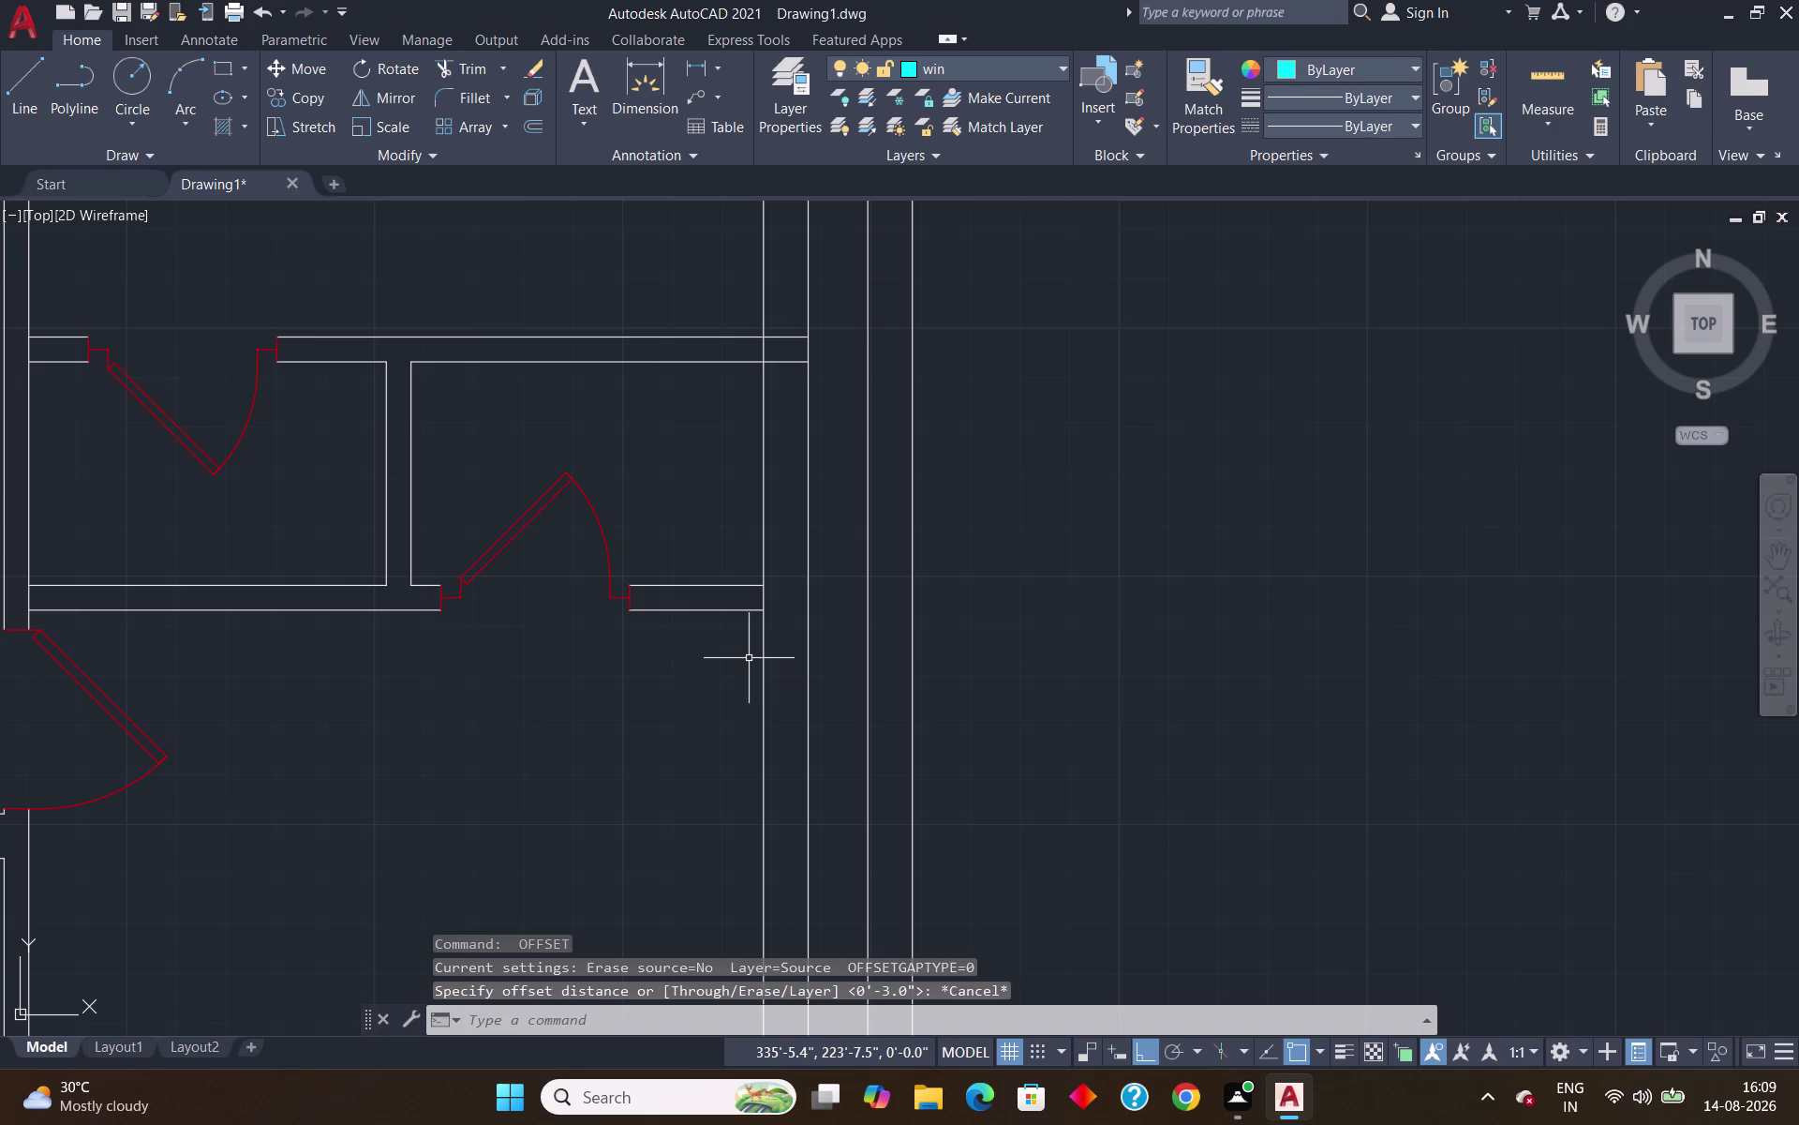
Extend the upper-right room's bottom wall line to the outer right wall.
text(ex)
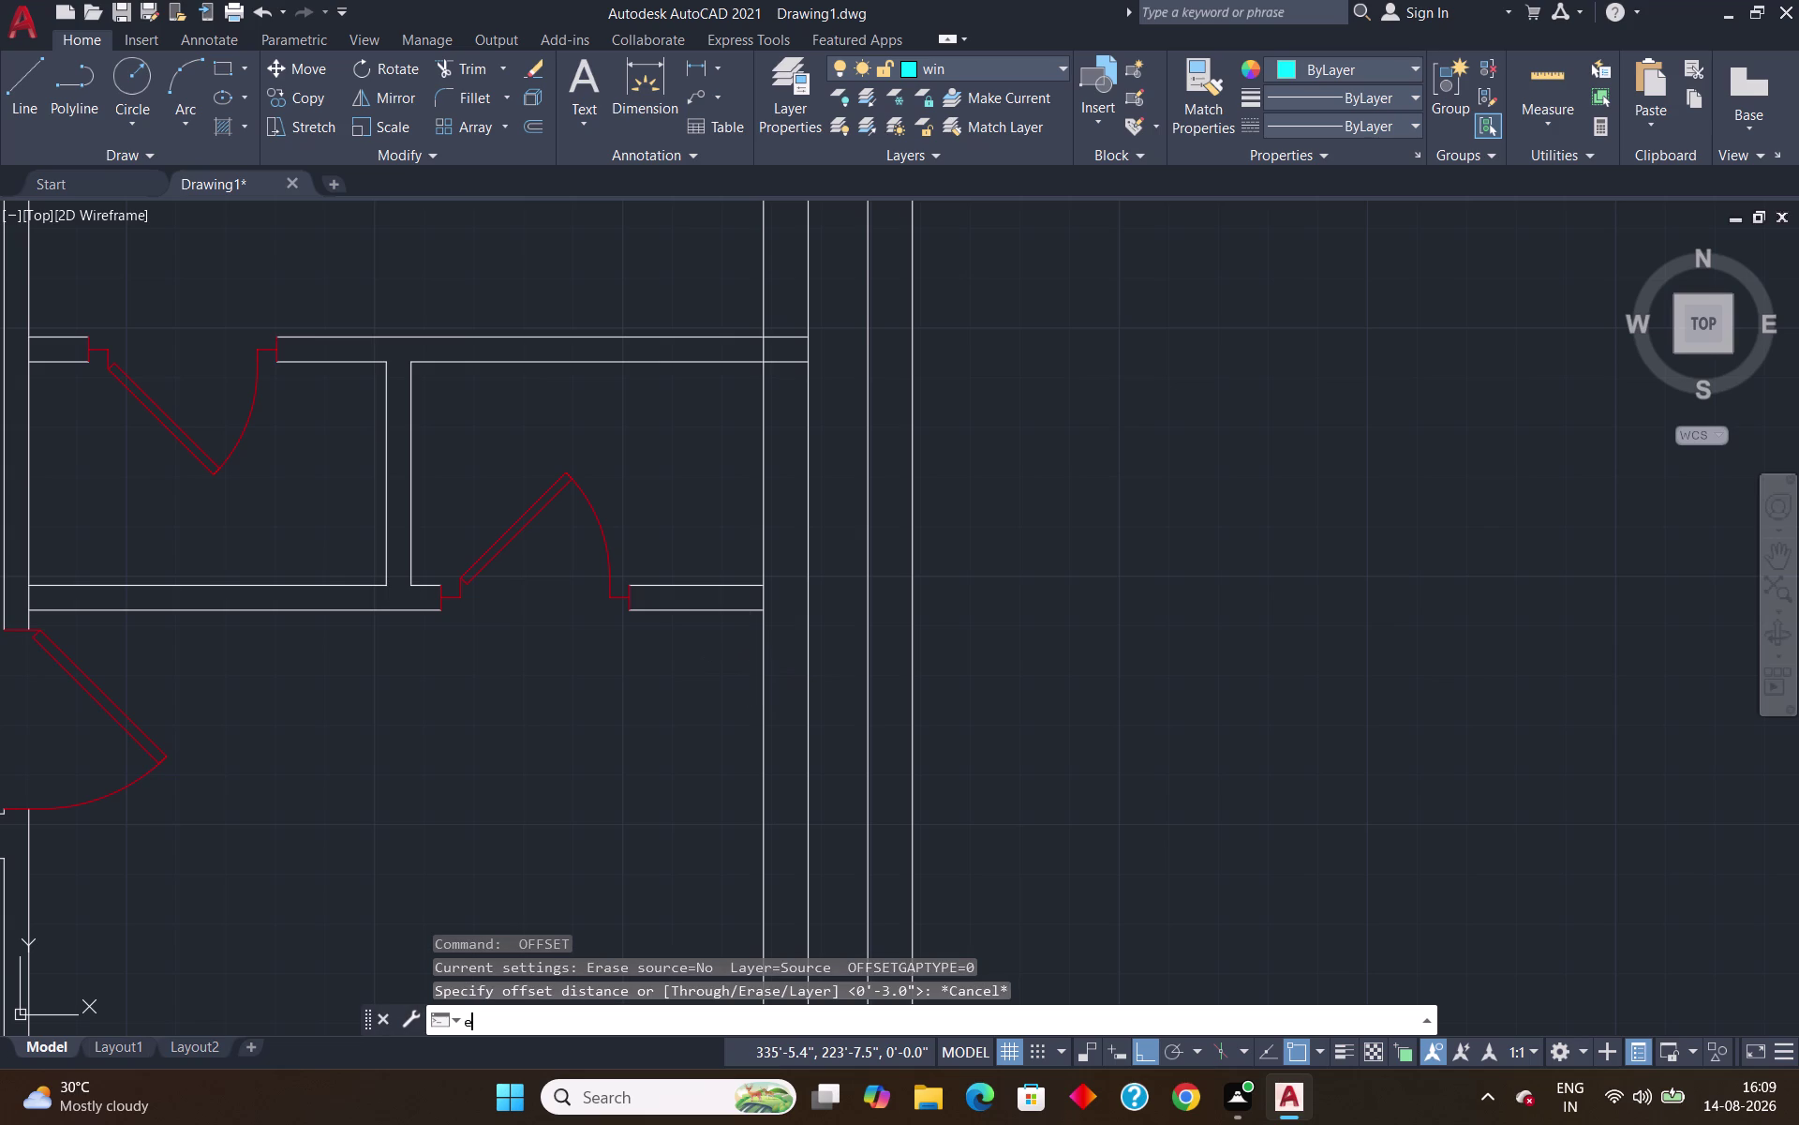
key(Return)
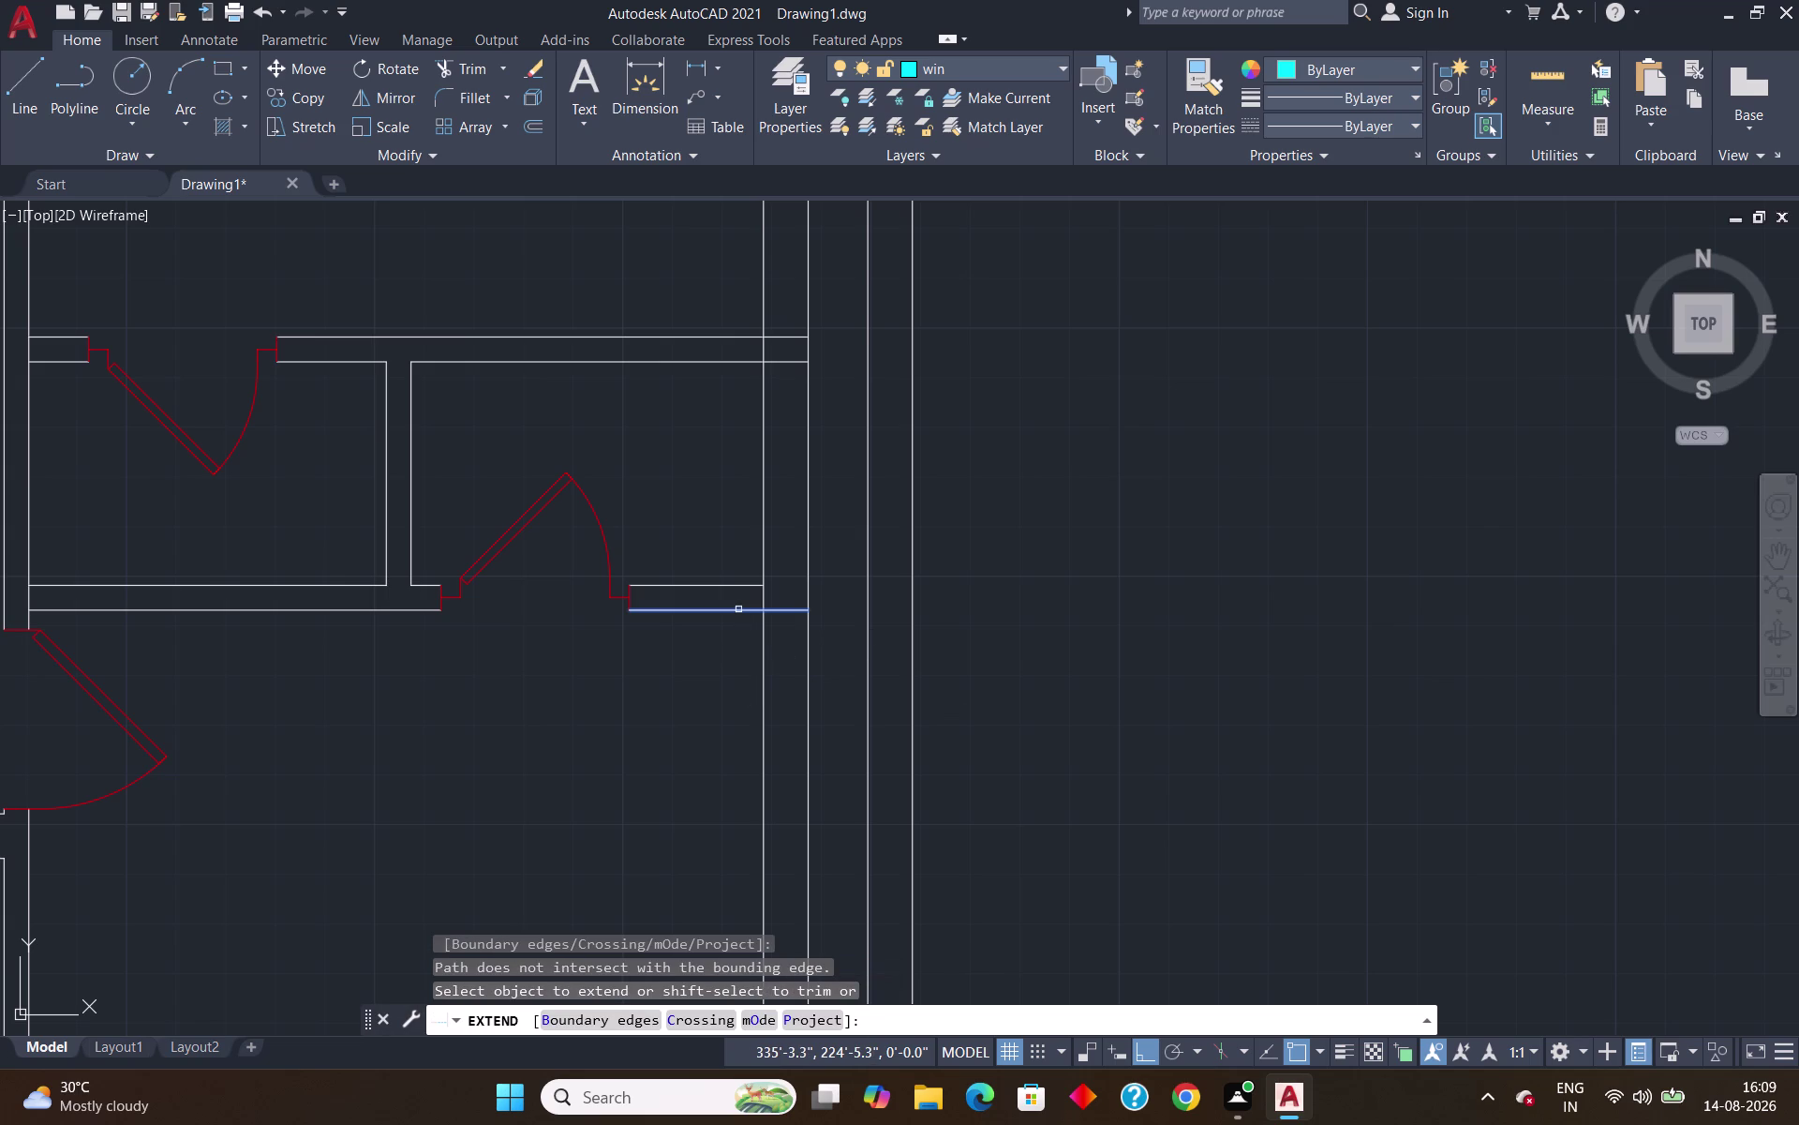
click(739, 609)
click(730, 583)
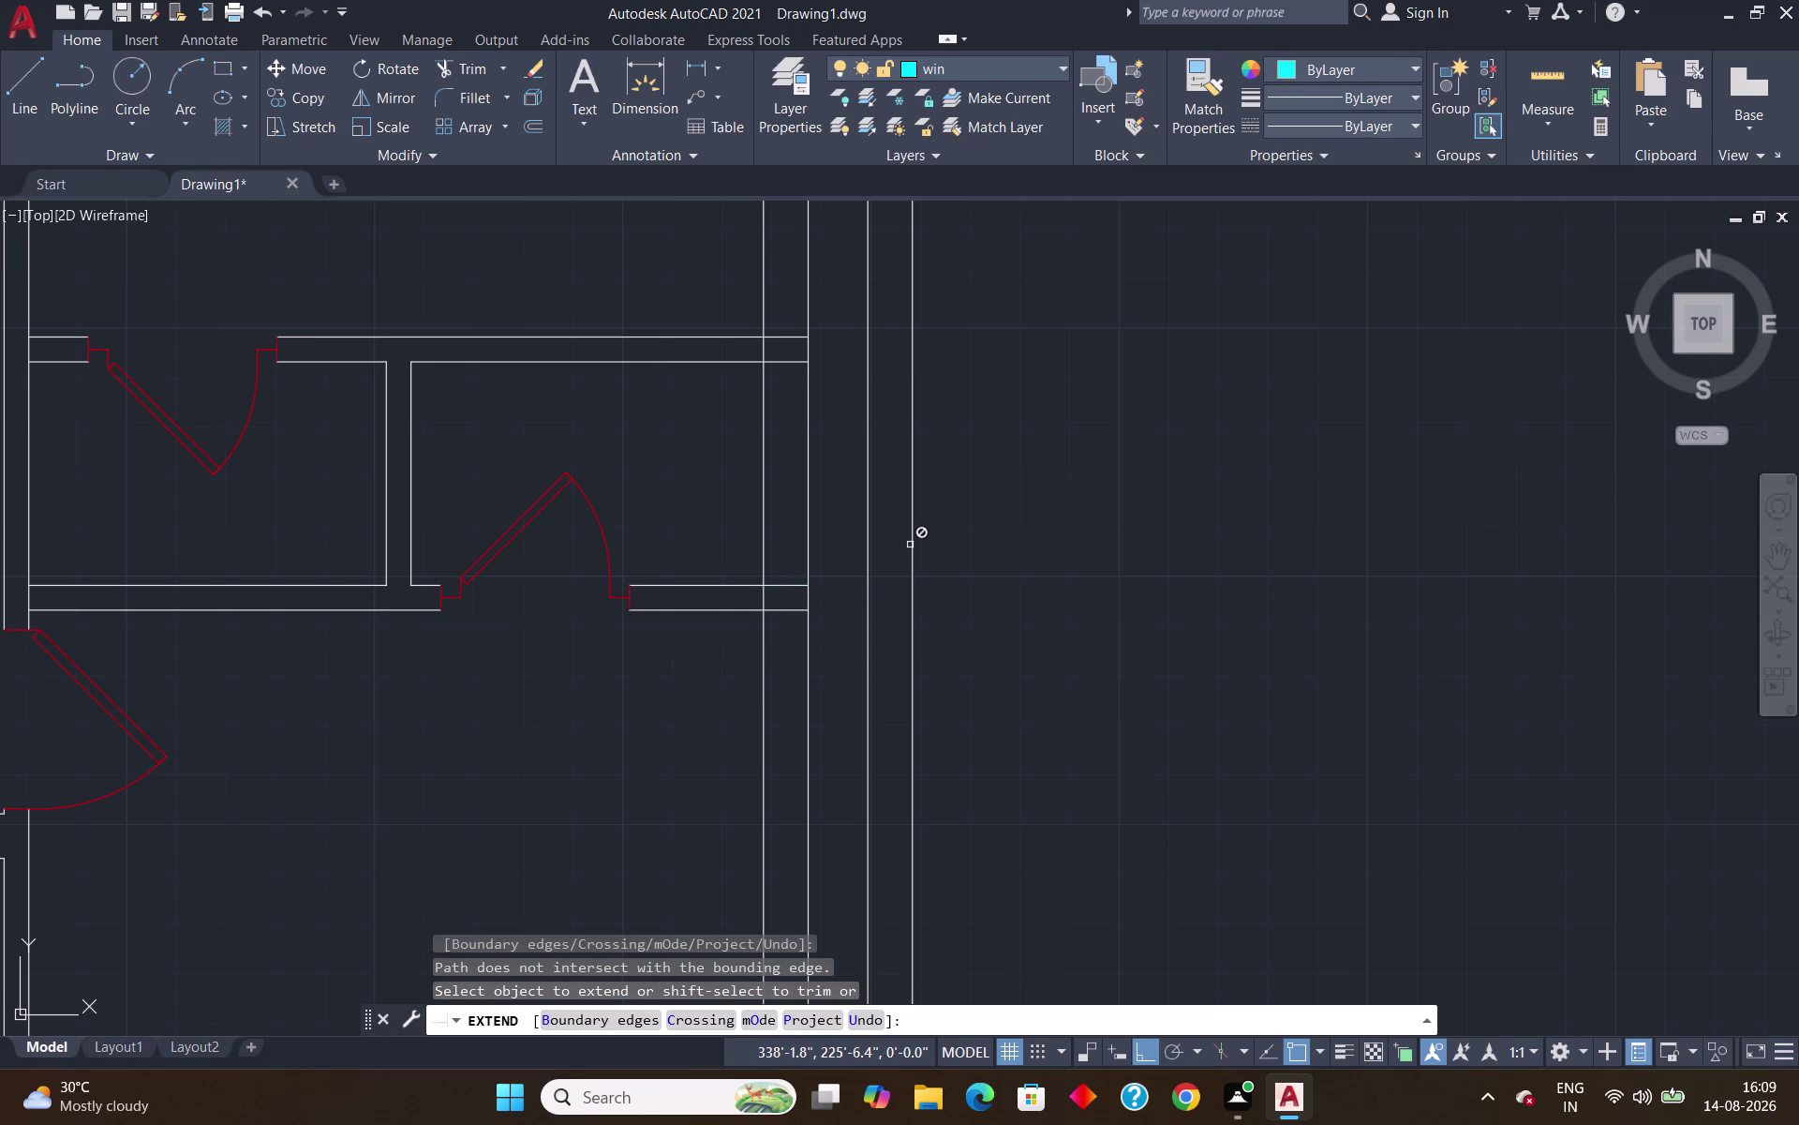
key(Escape)
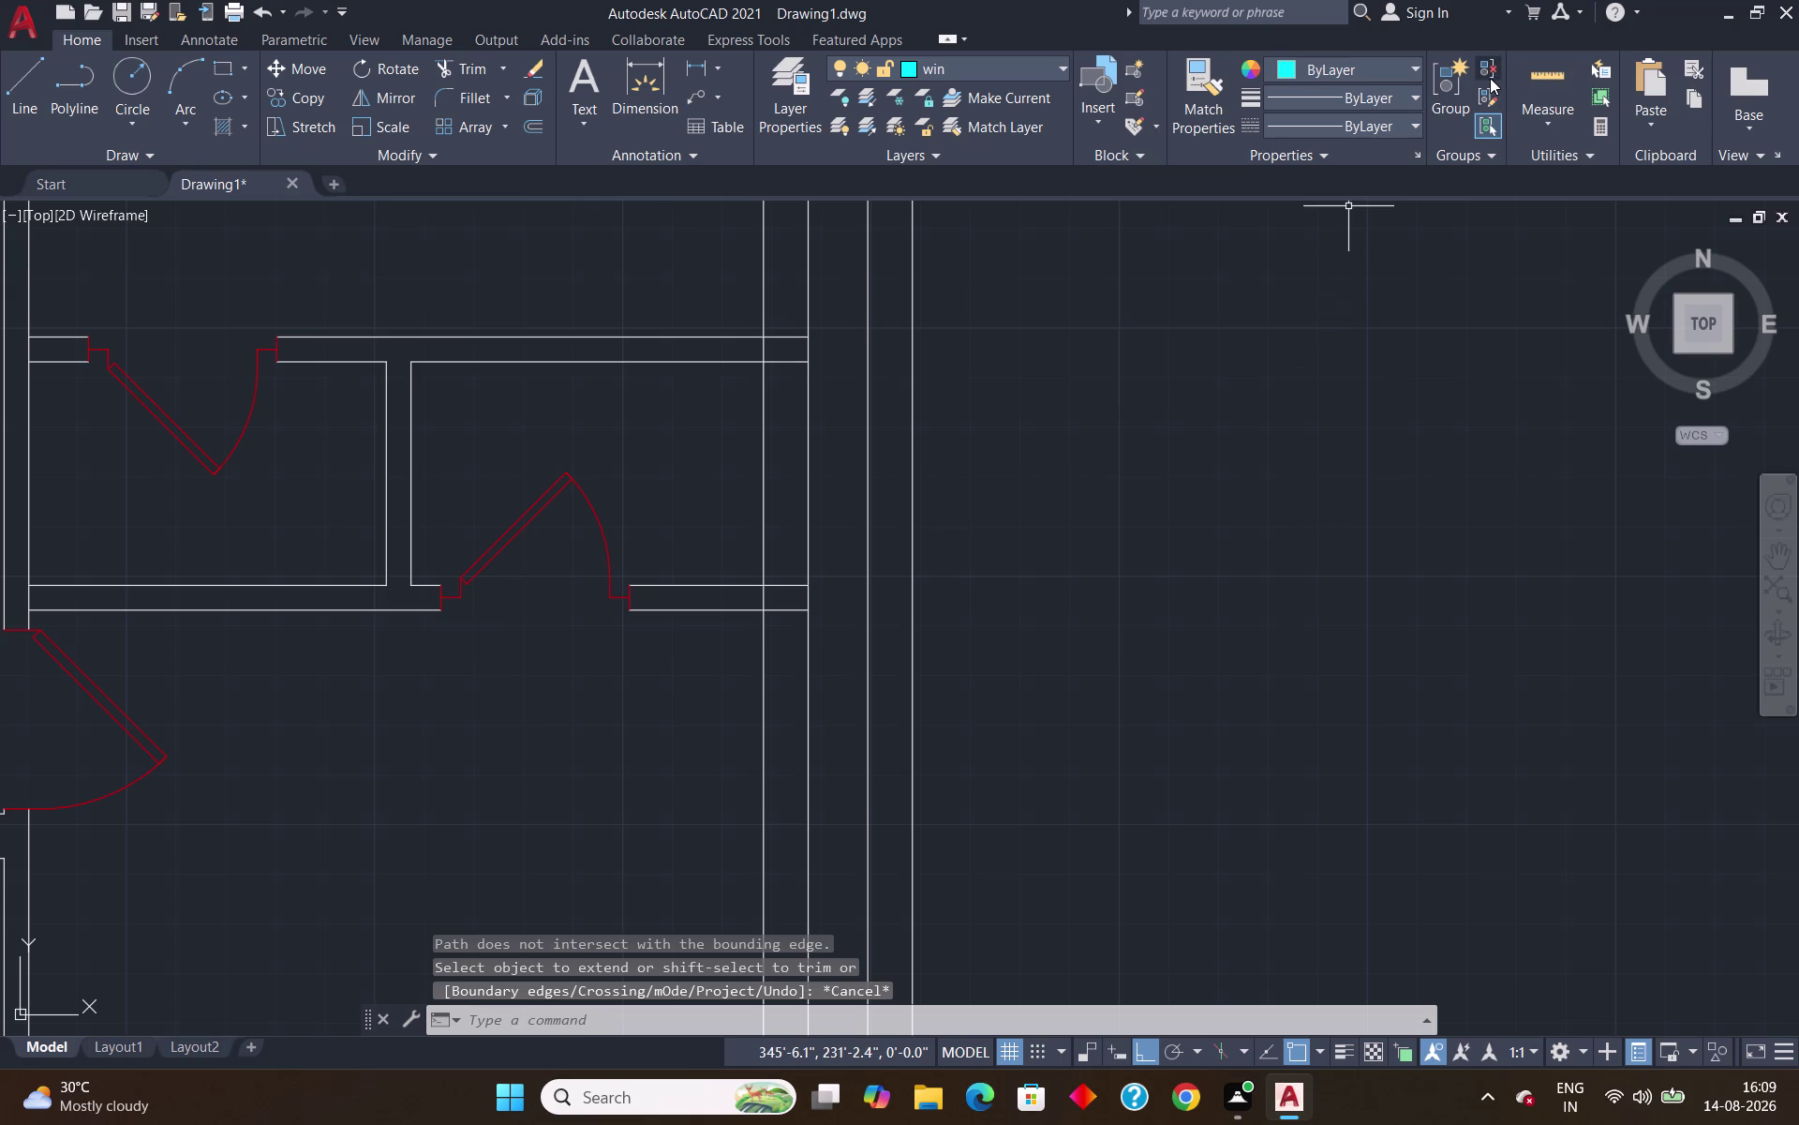
click(1552, 80)
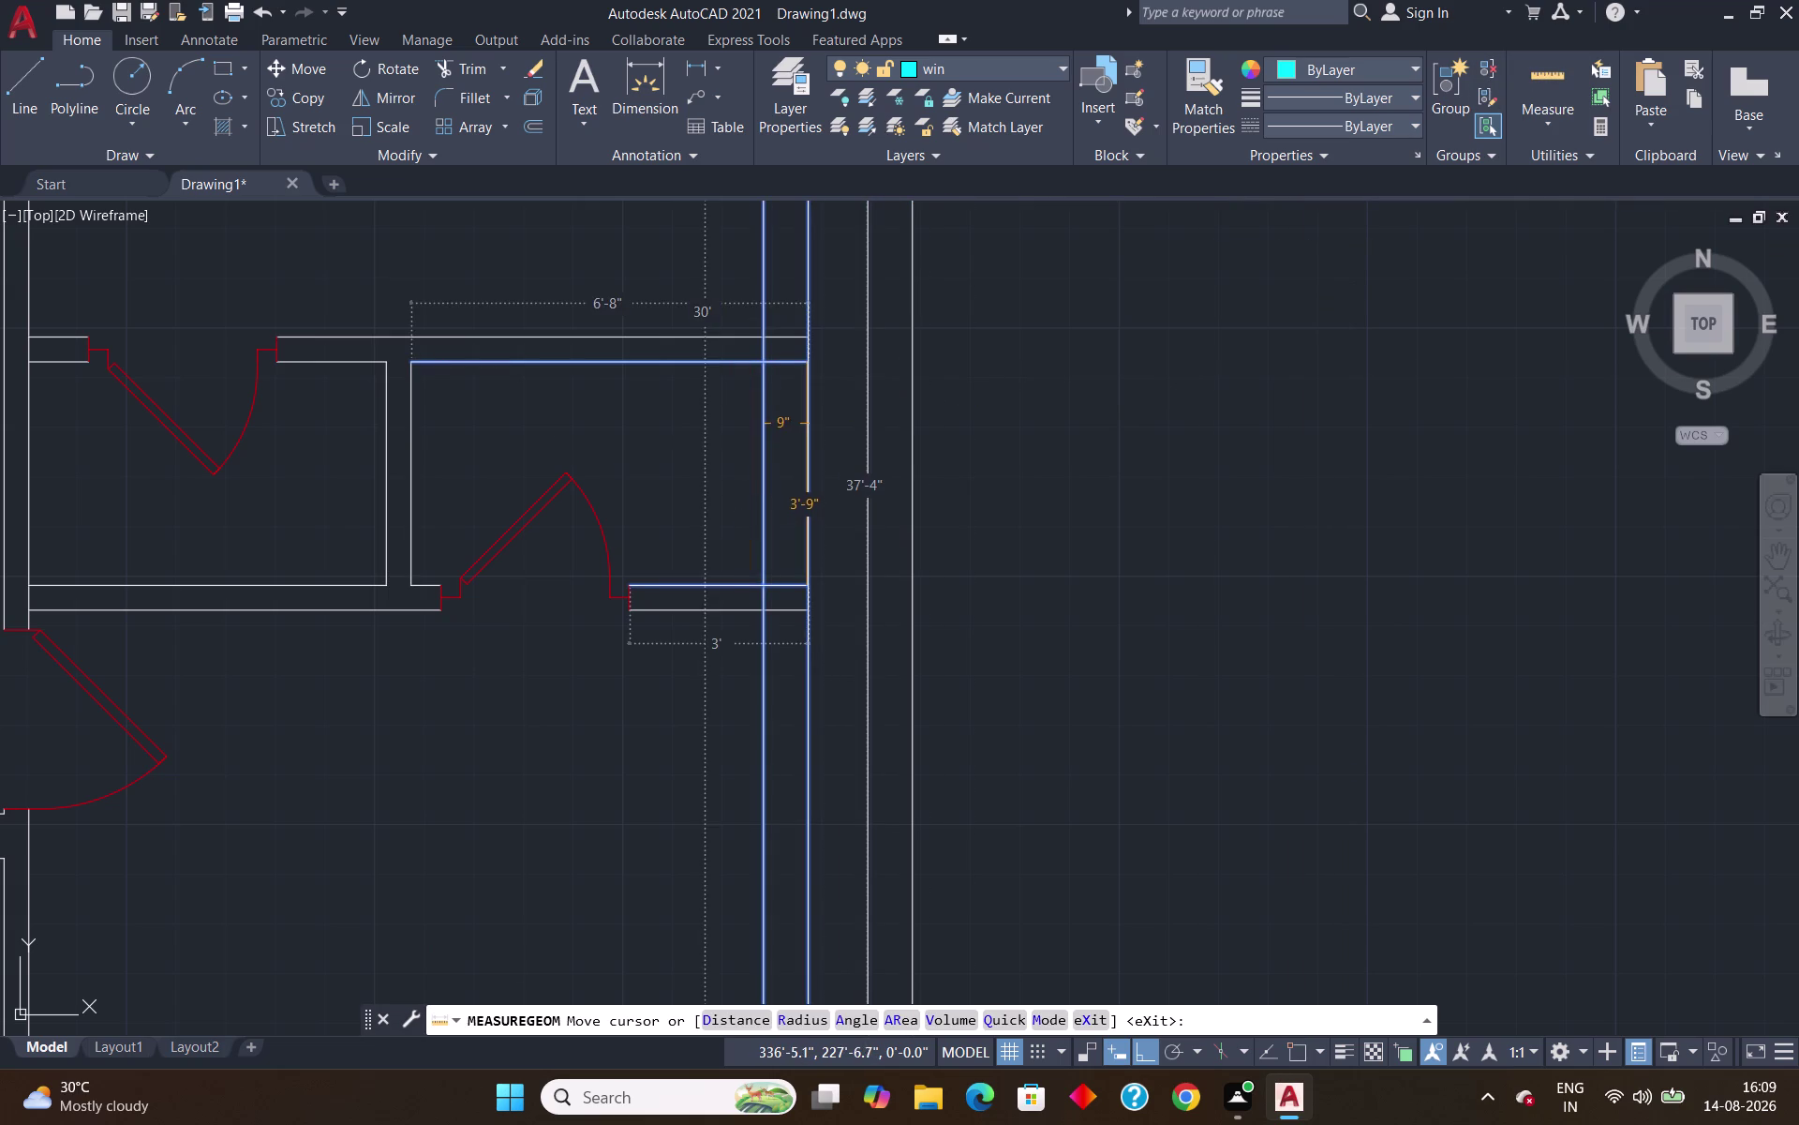
key(Escape)
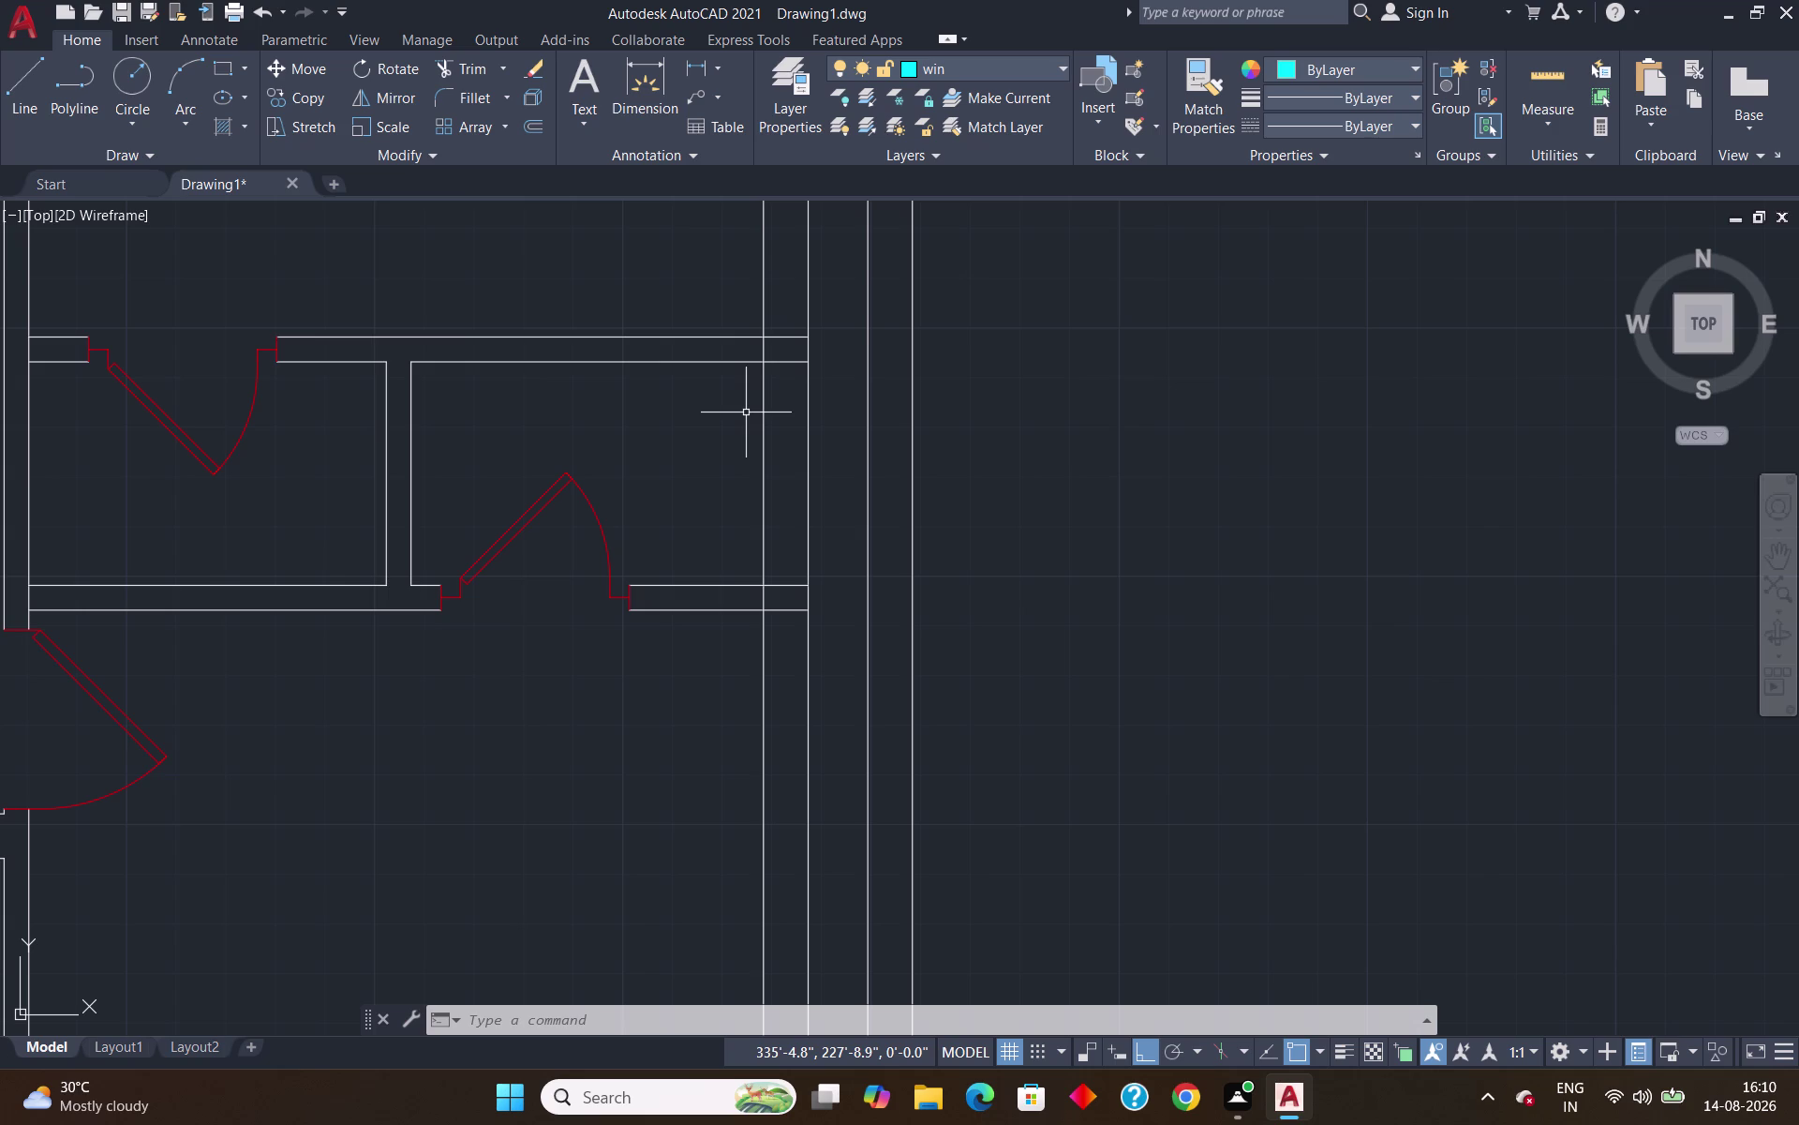
key(l)
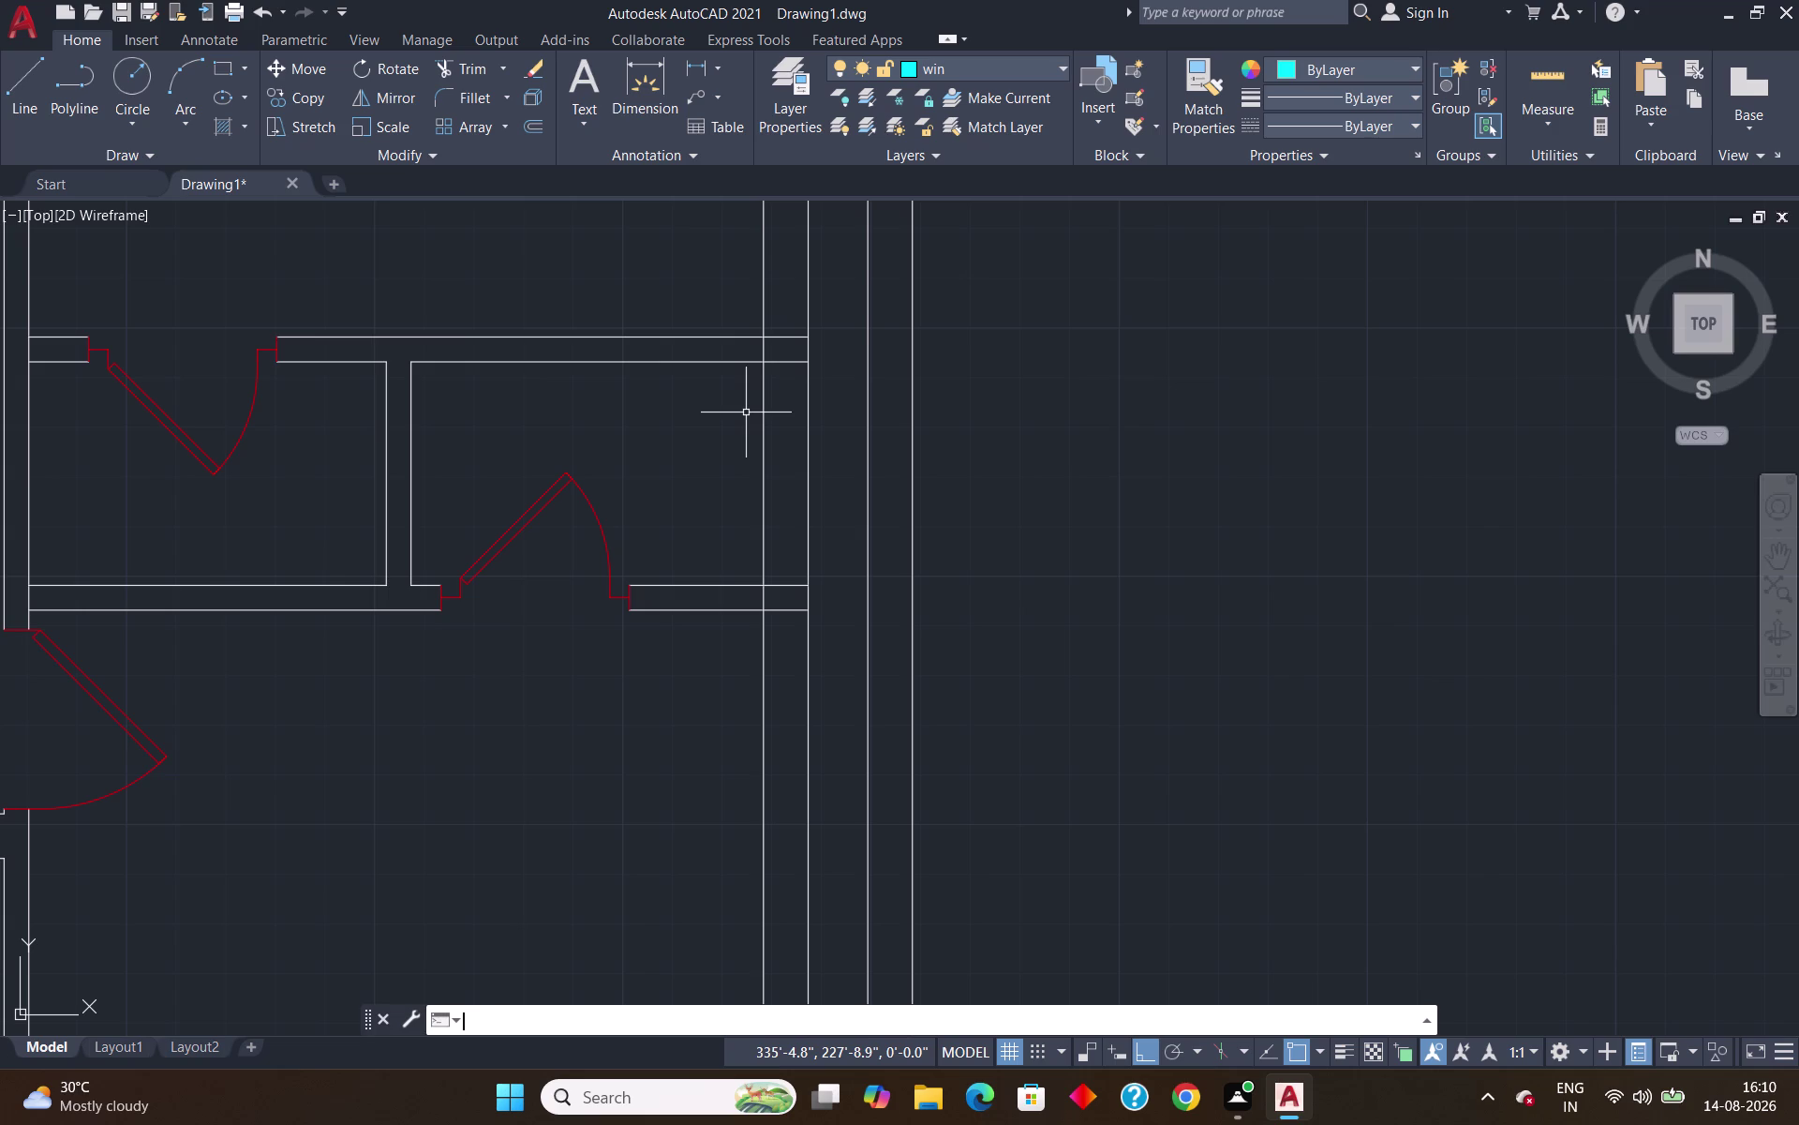
Start the window line 10.5" below the right-wall corner using tracking.
key(Return)
key(t)
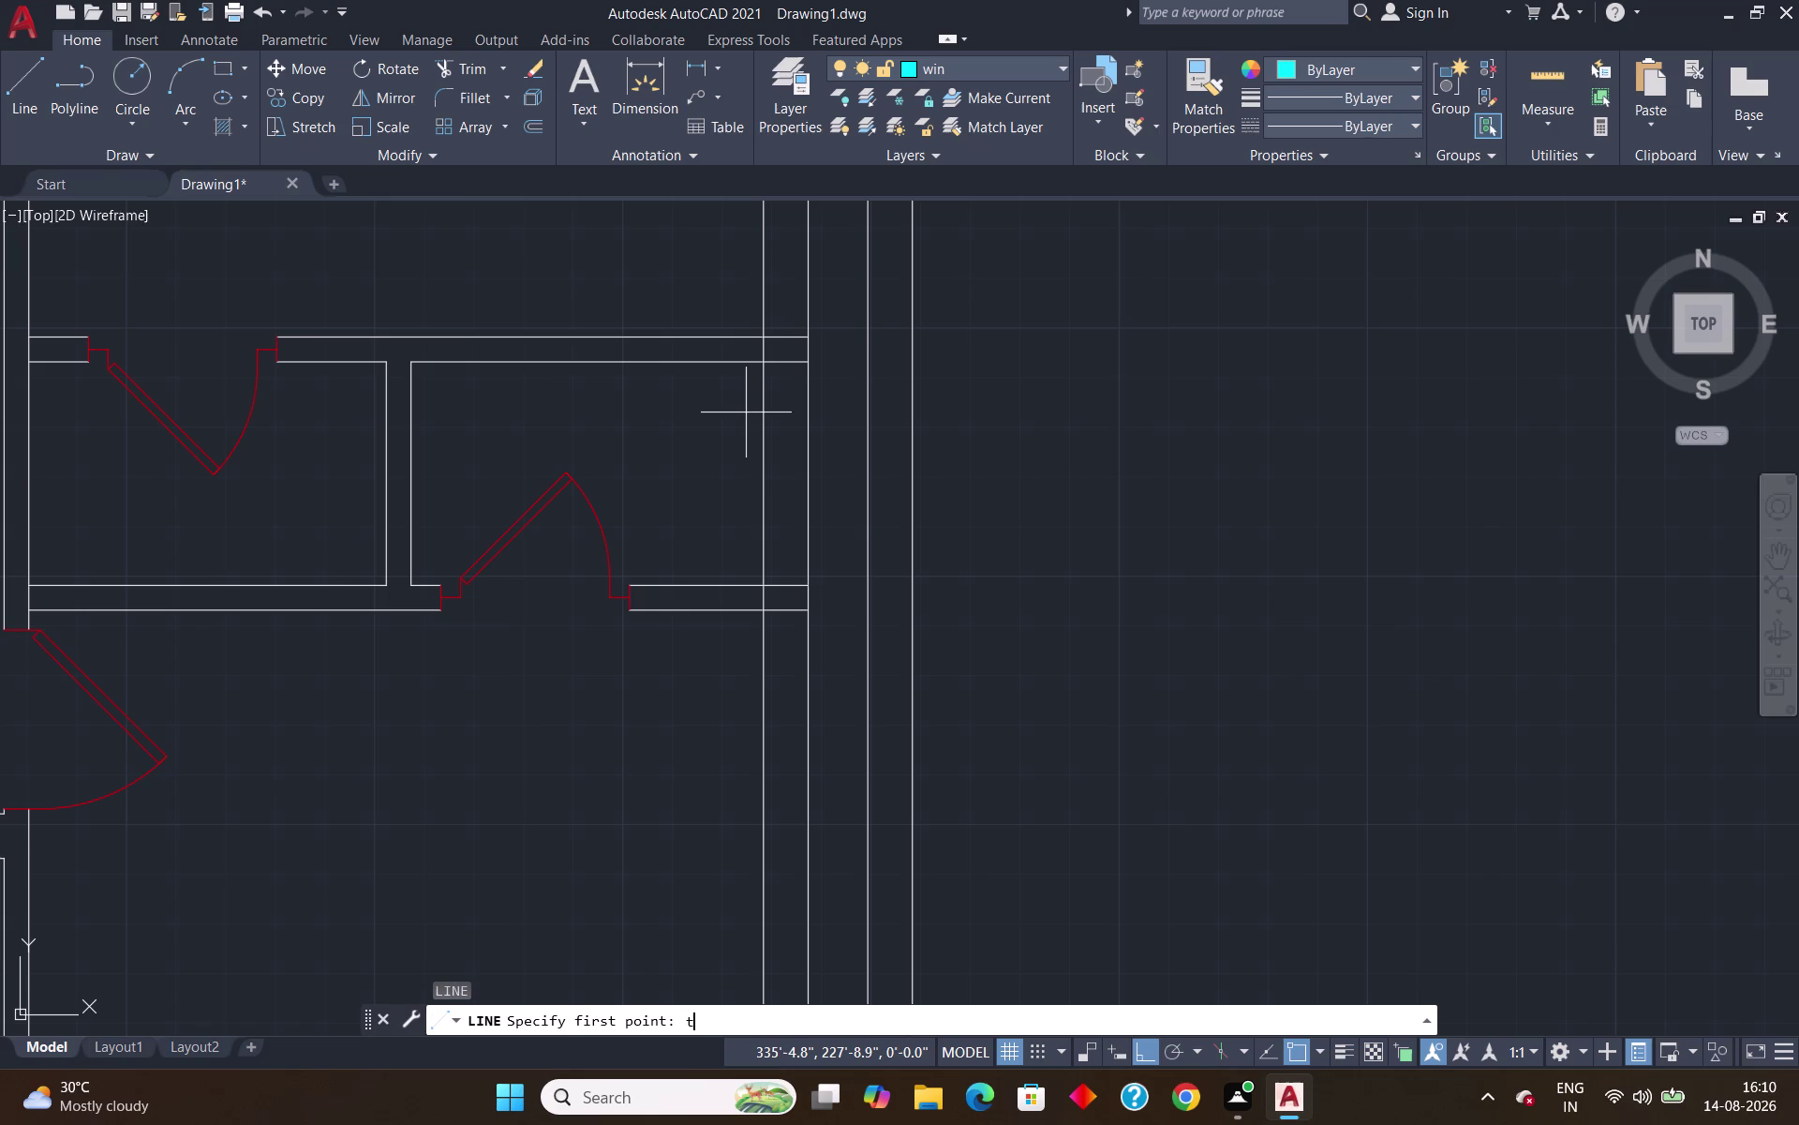
key(k)
key(Return)
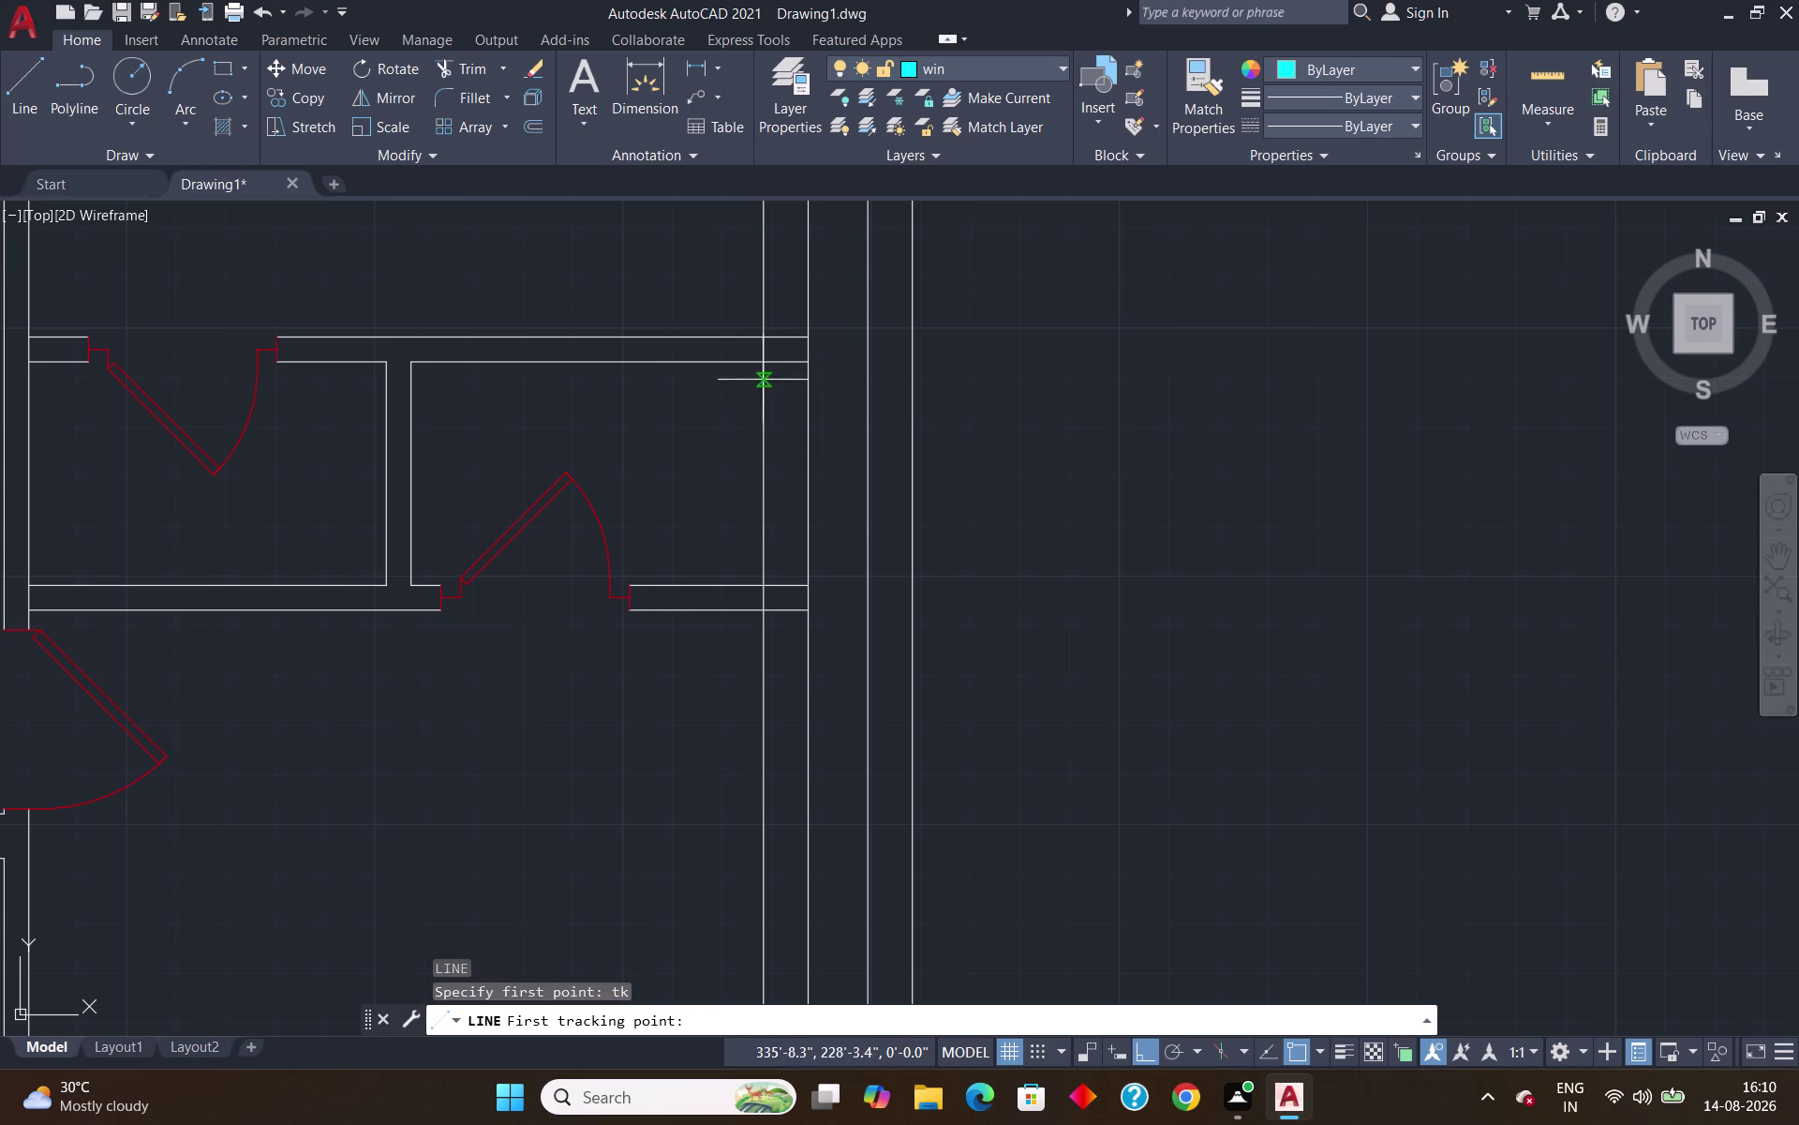
click(768, 360)
text(1)
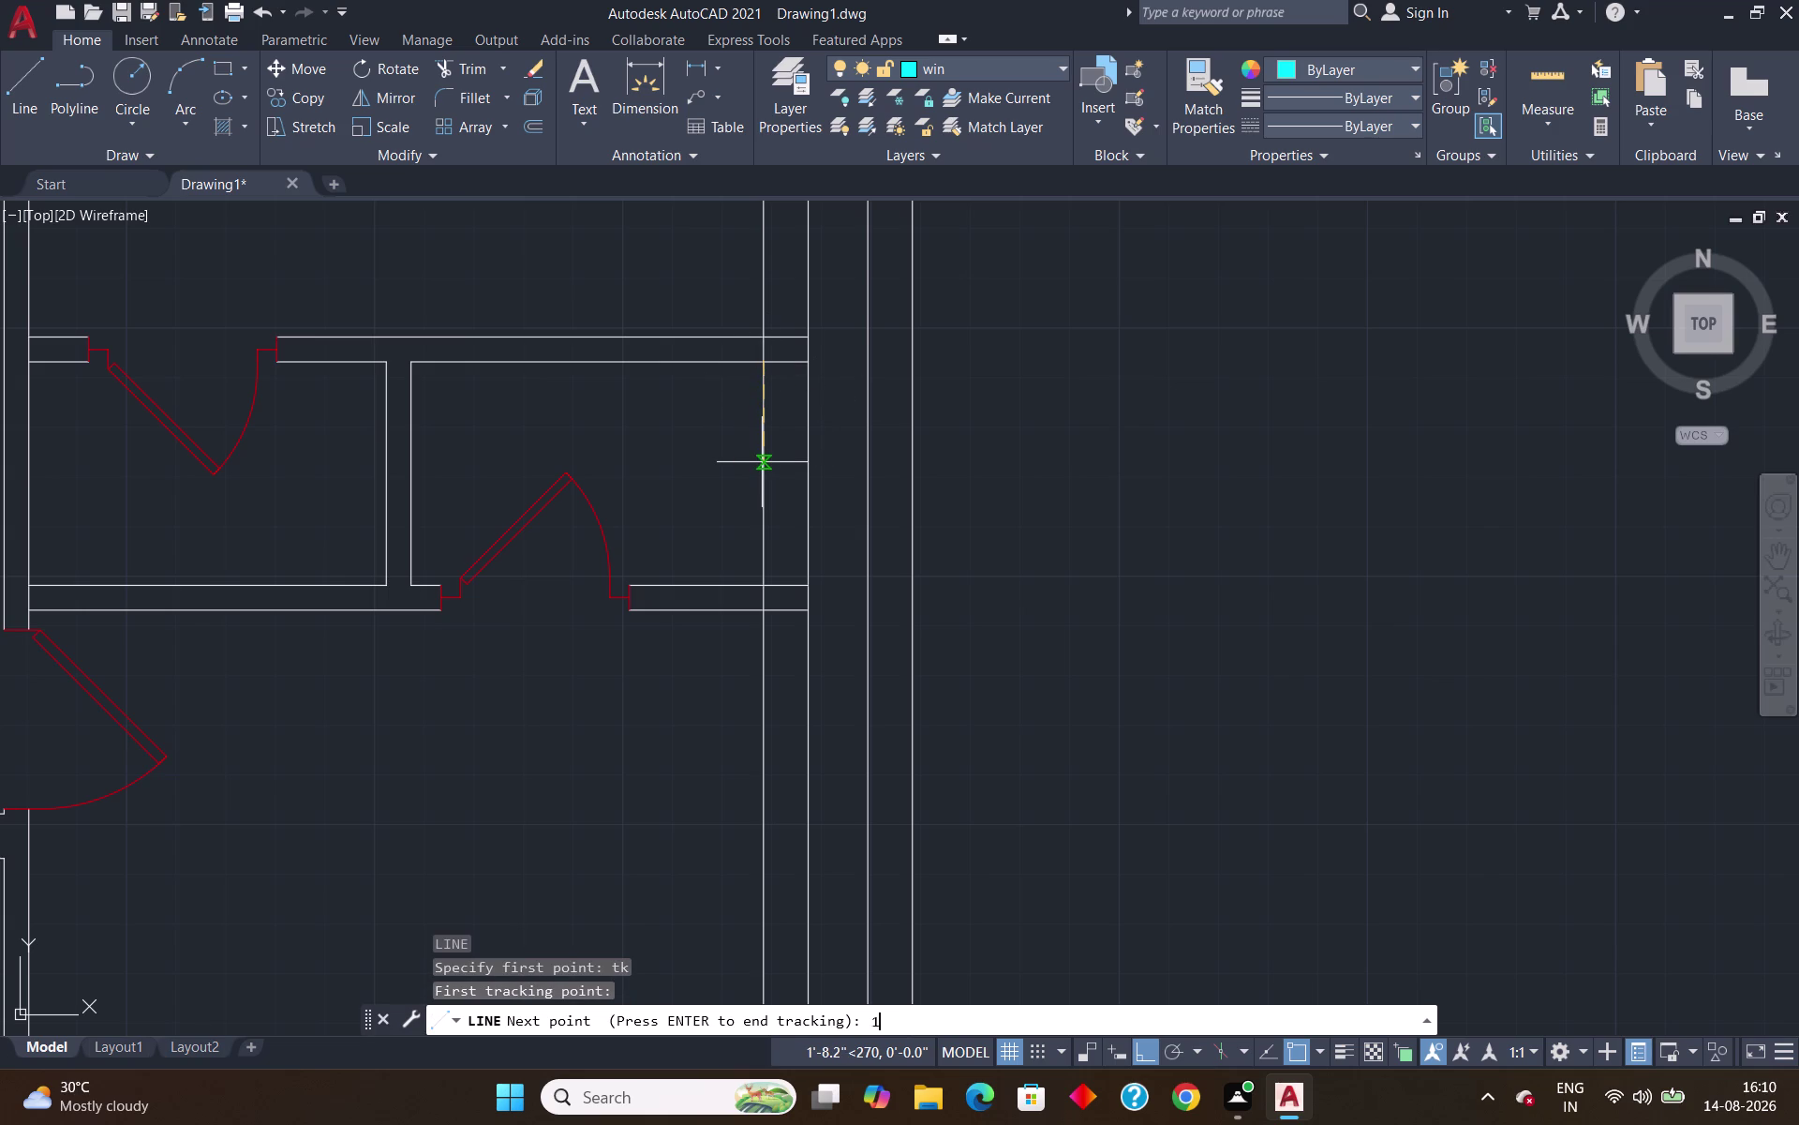
text(0.5)
key(shift+quotedbl)
key(Return)
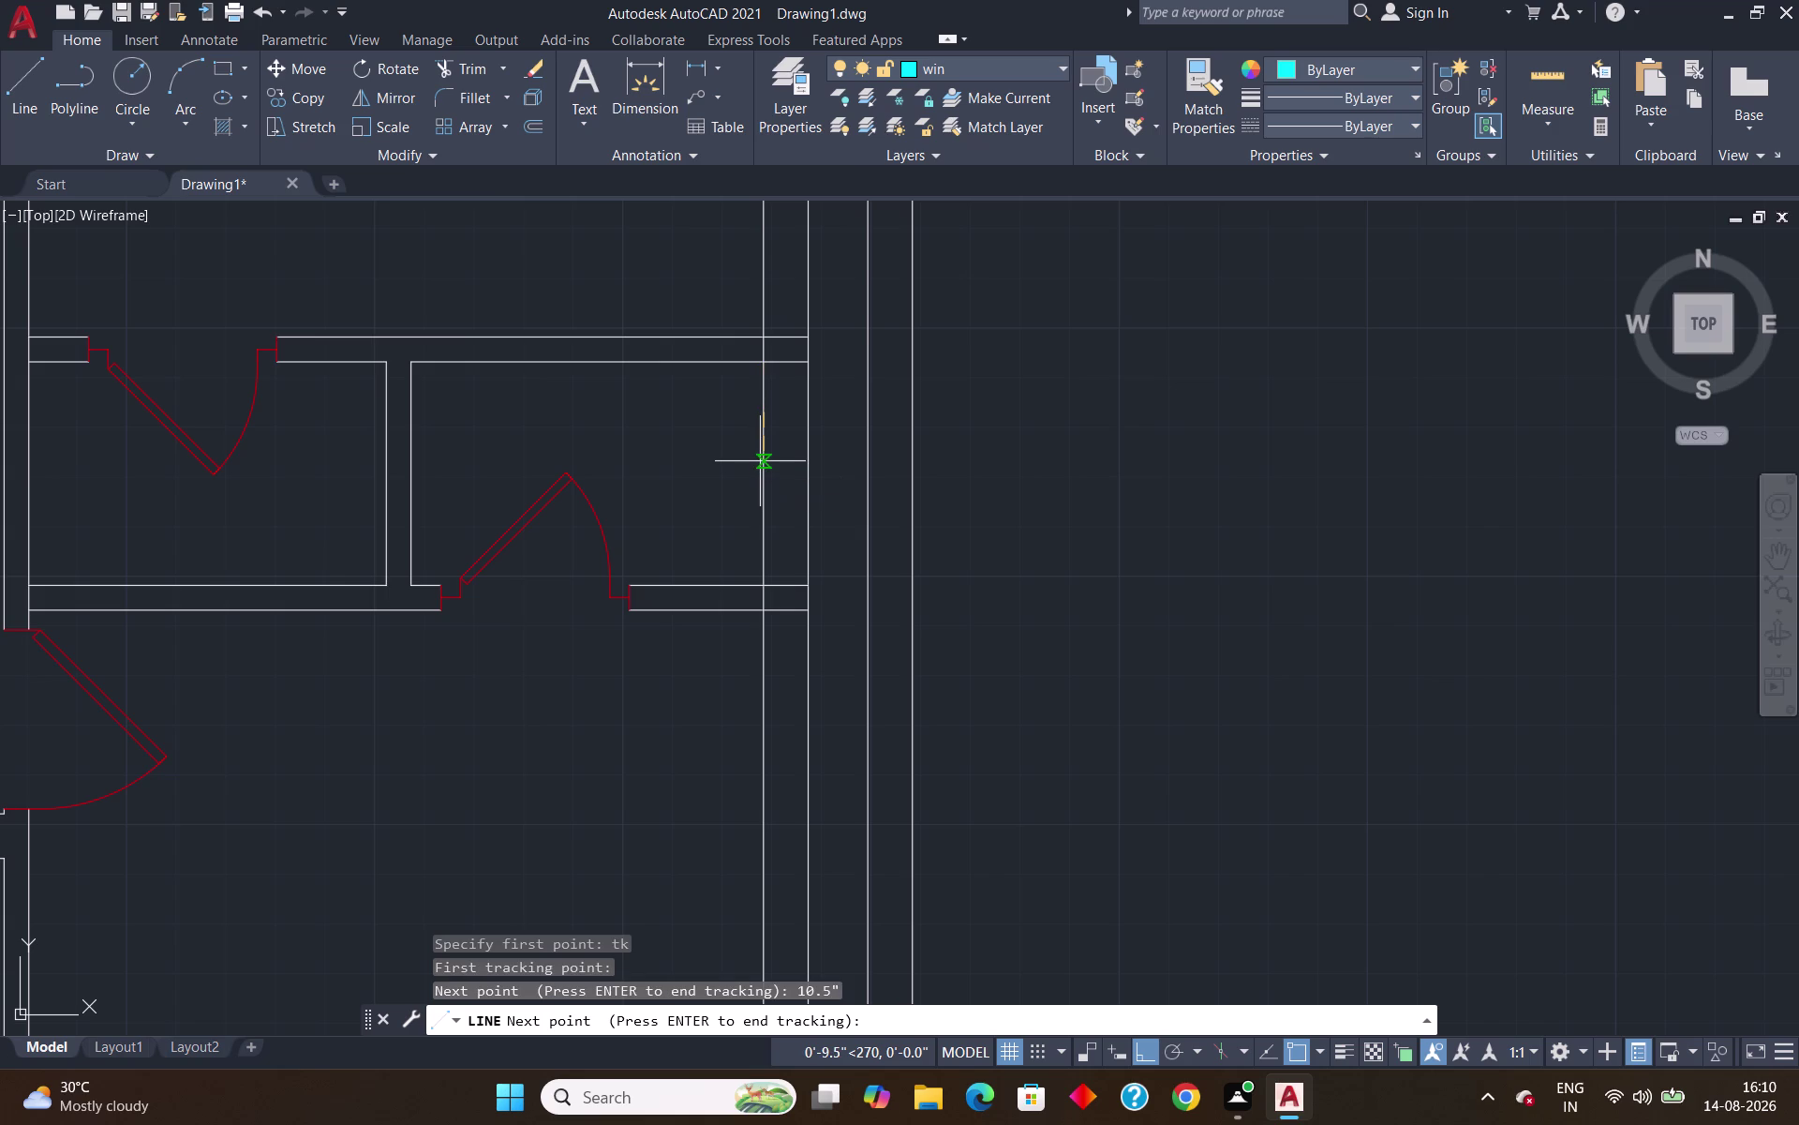
key(Return)
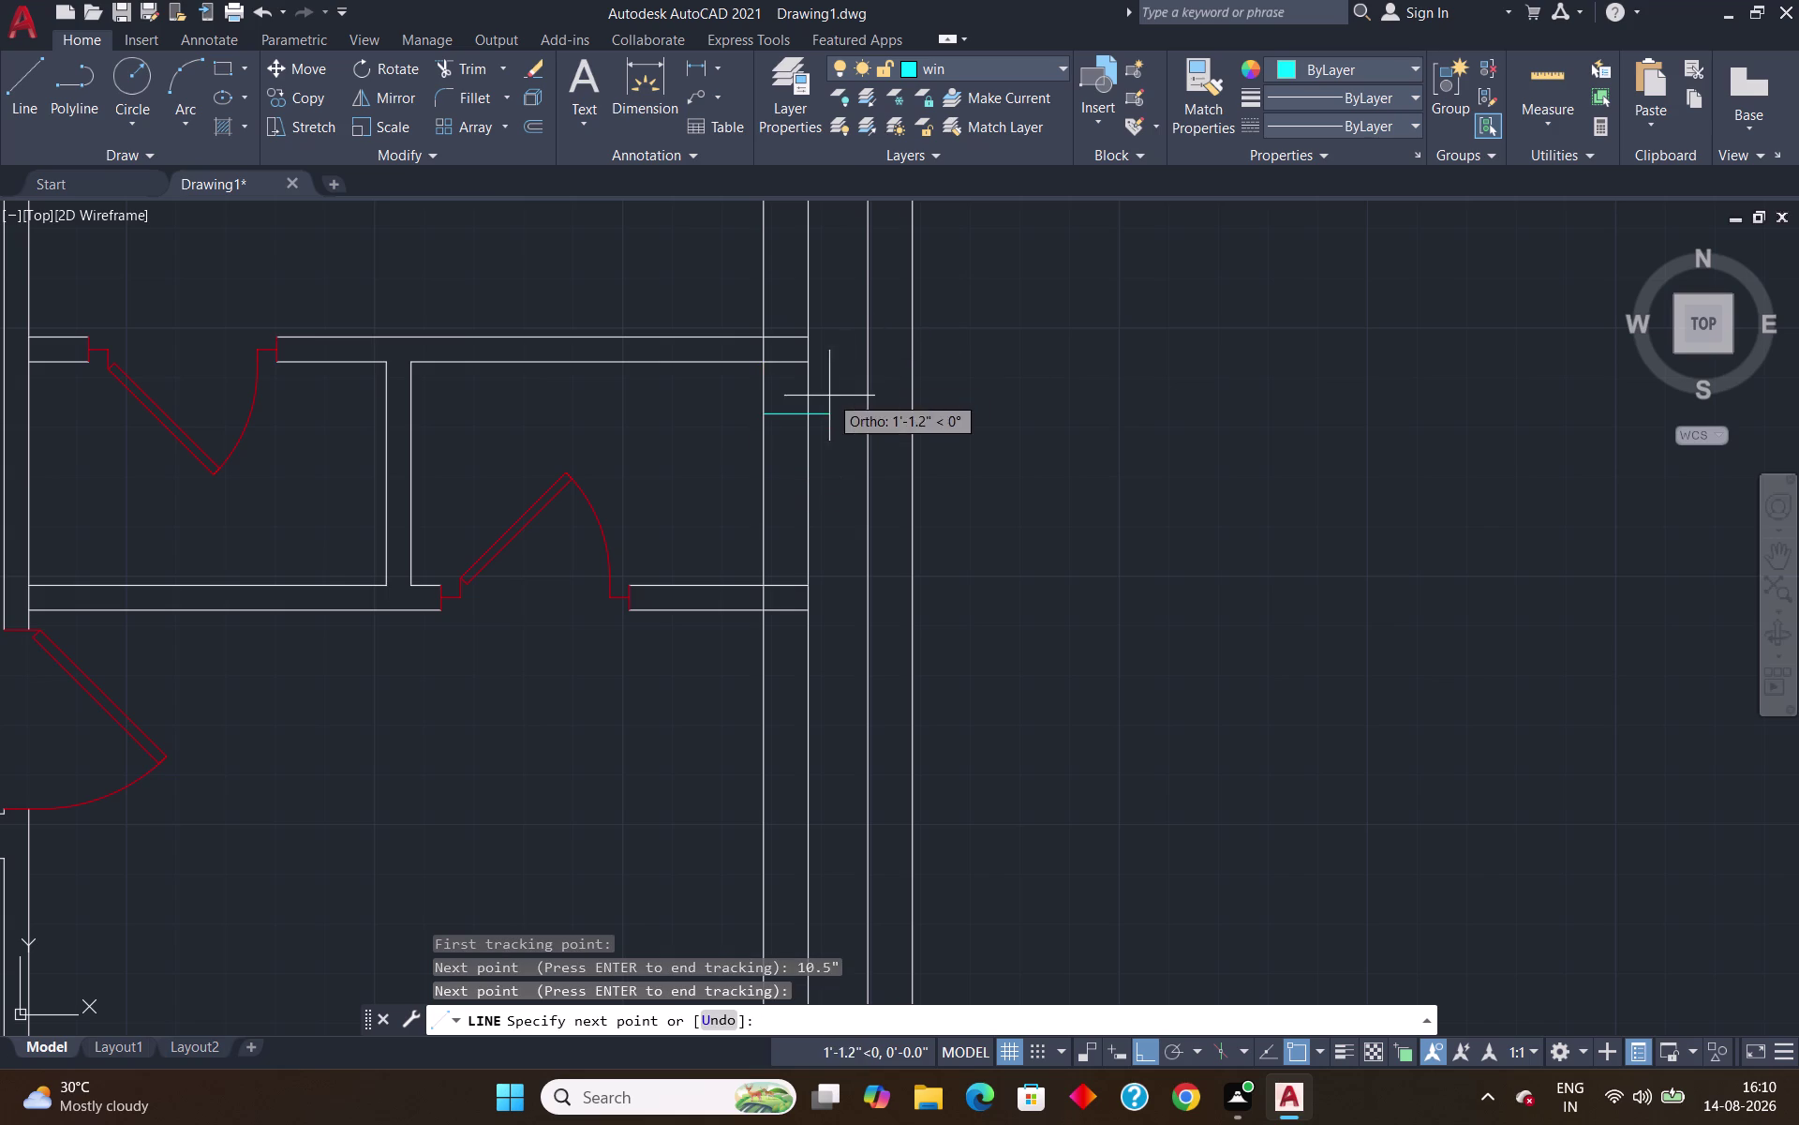
Draw the closed 2' window rectangle inside the right-wall opening.
click(813, 414)
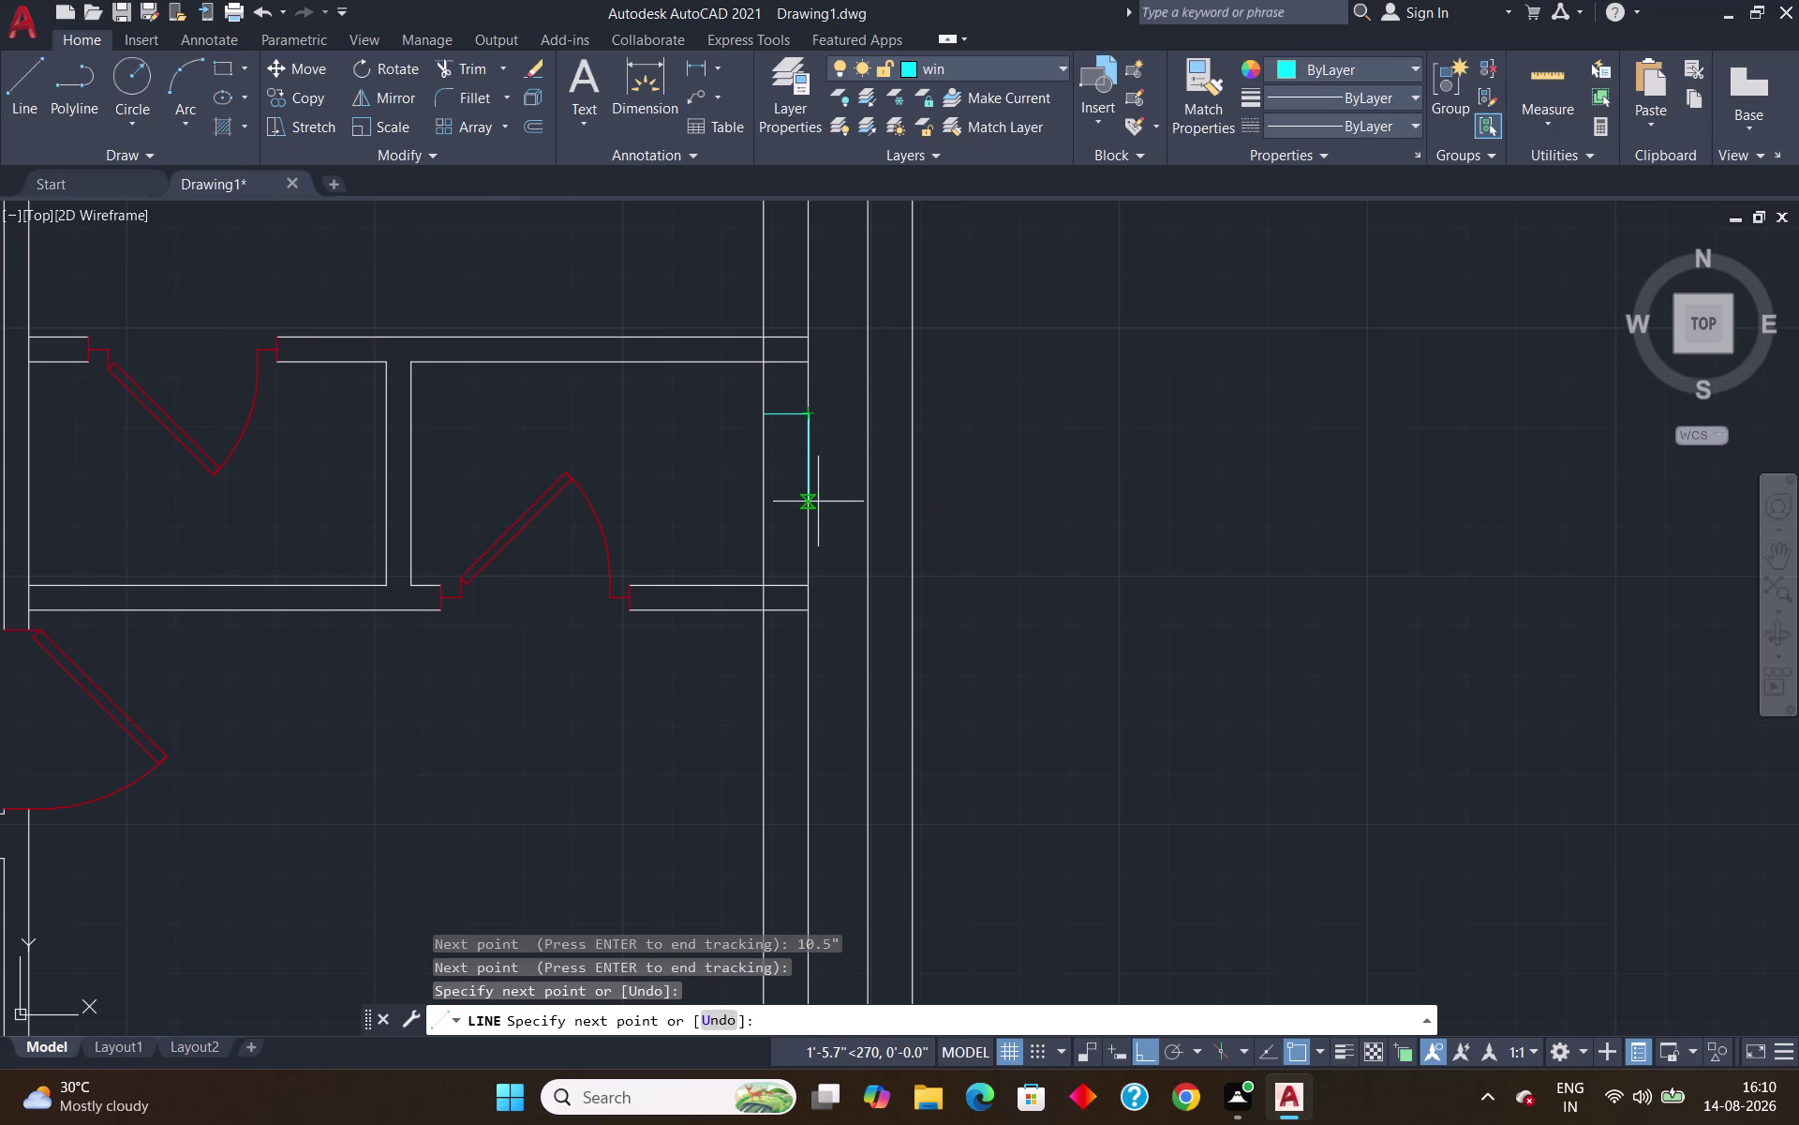
text(2')
key(Return)
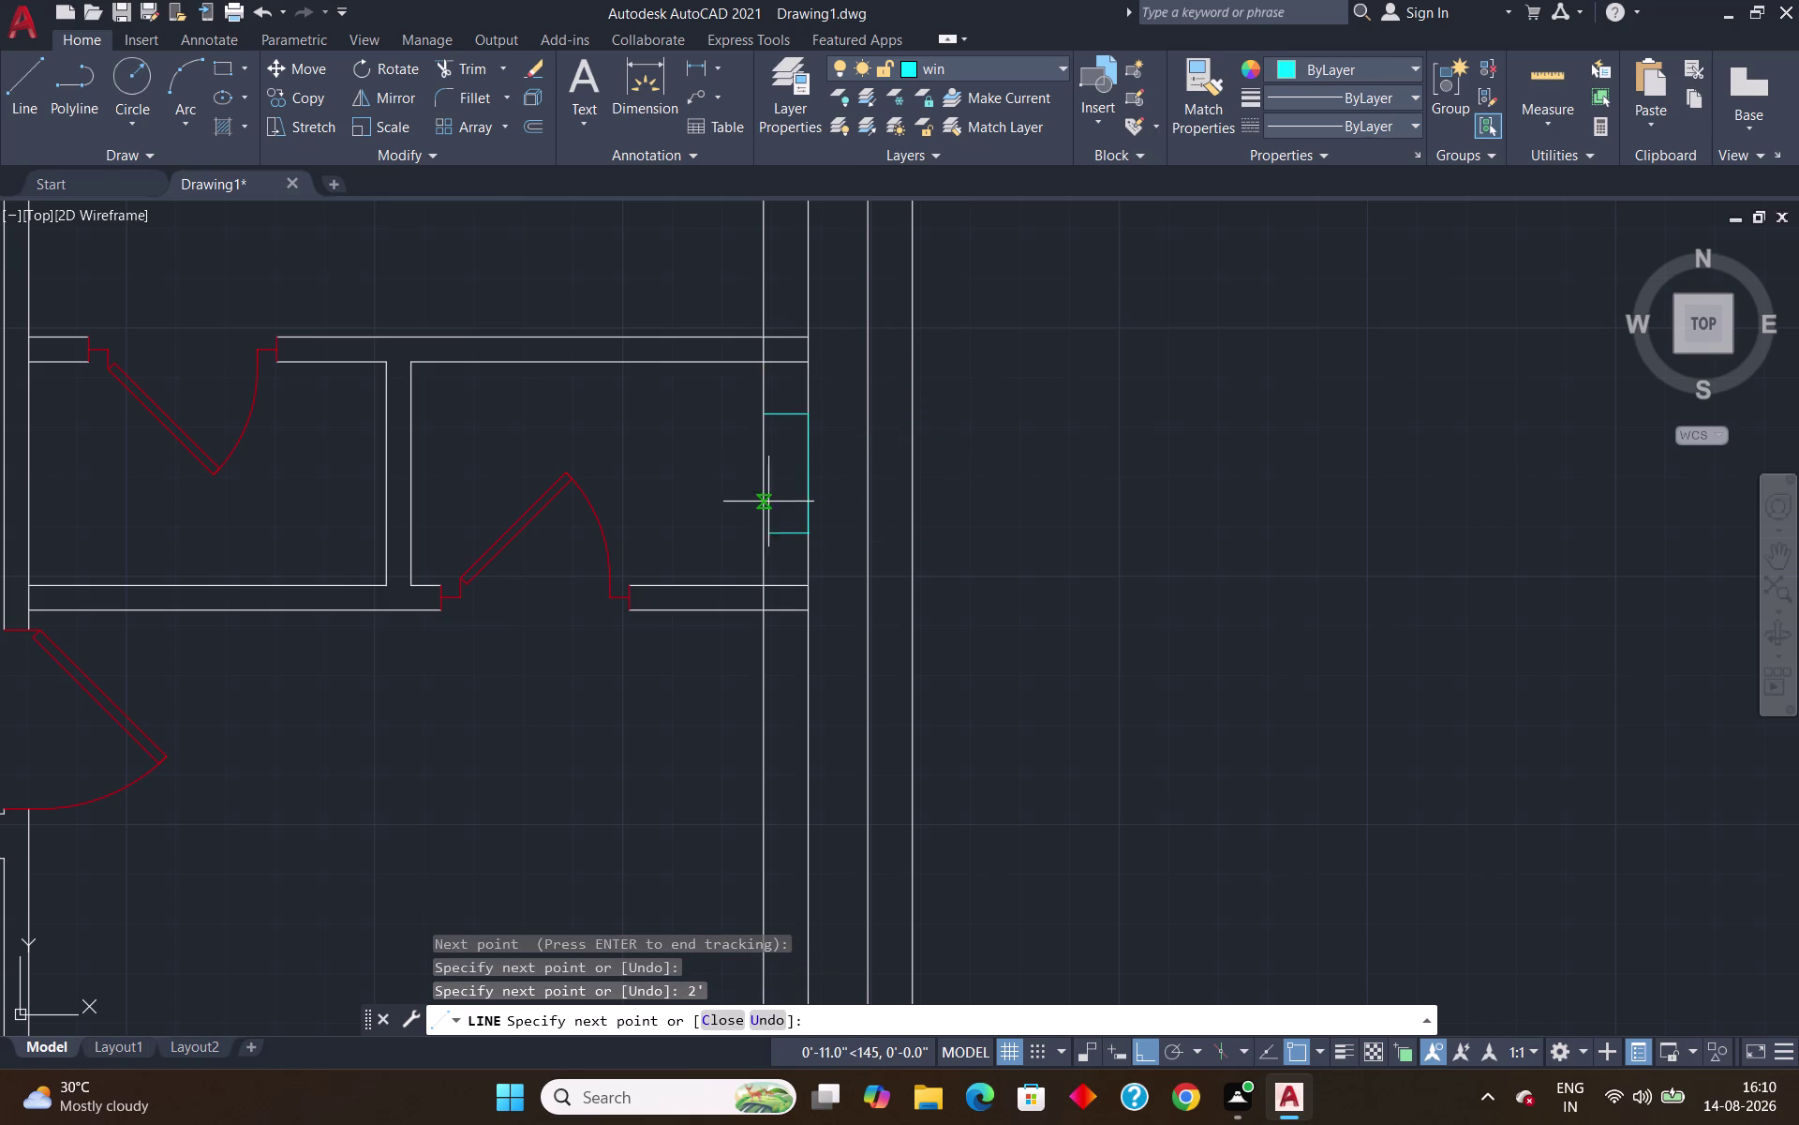
click(770, 530)
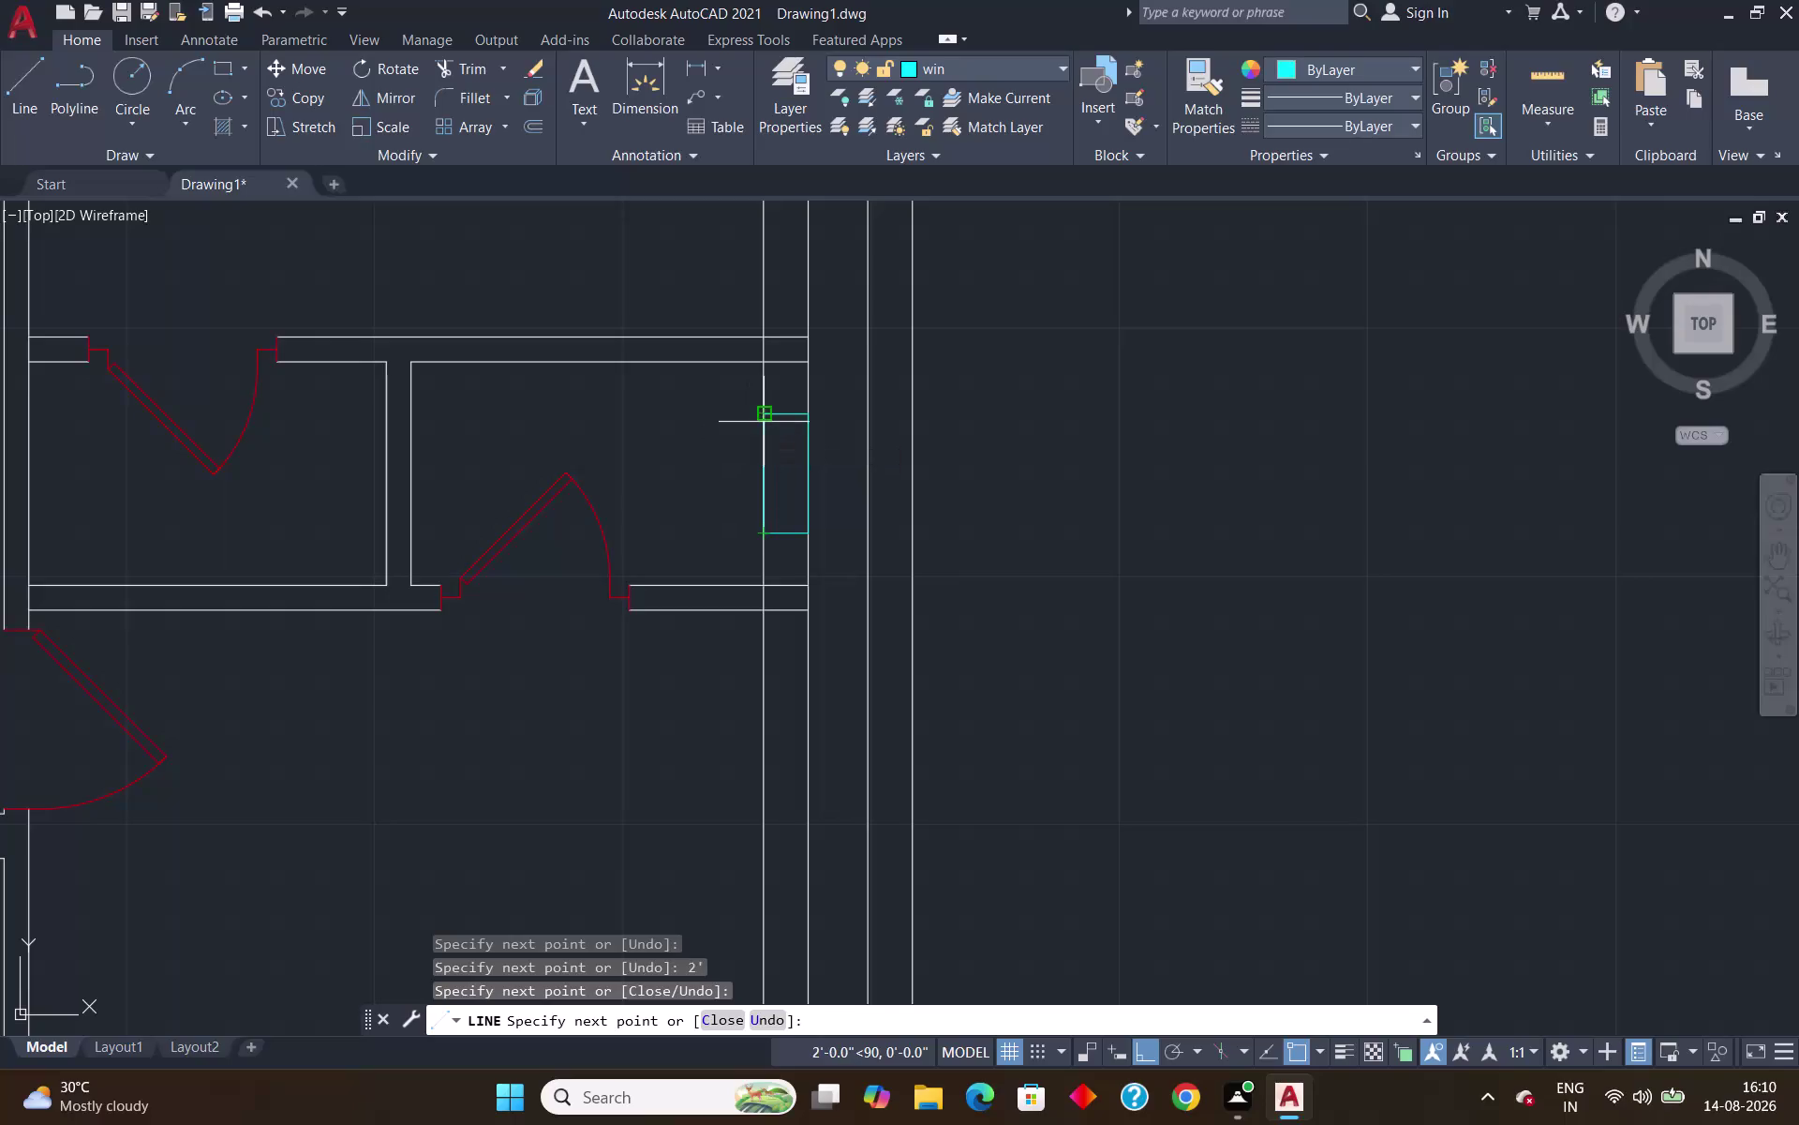
click(764, 422)
key(Return)
key(o)
key(Return)
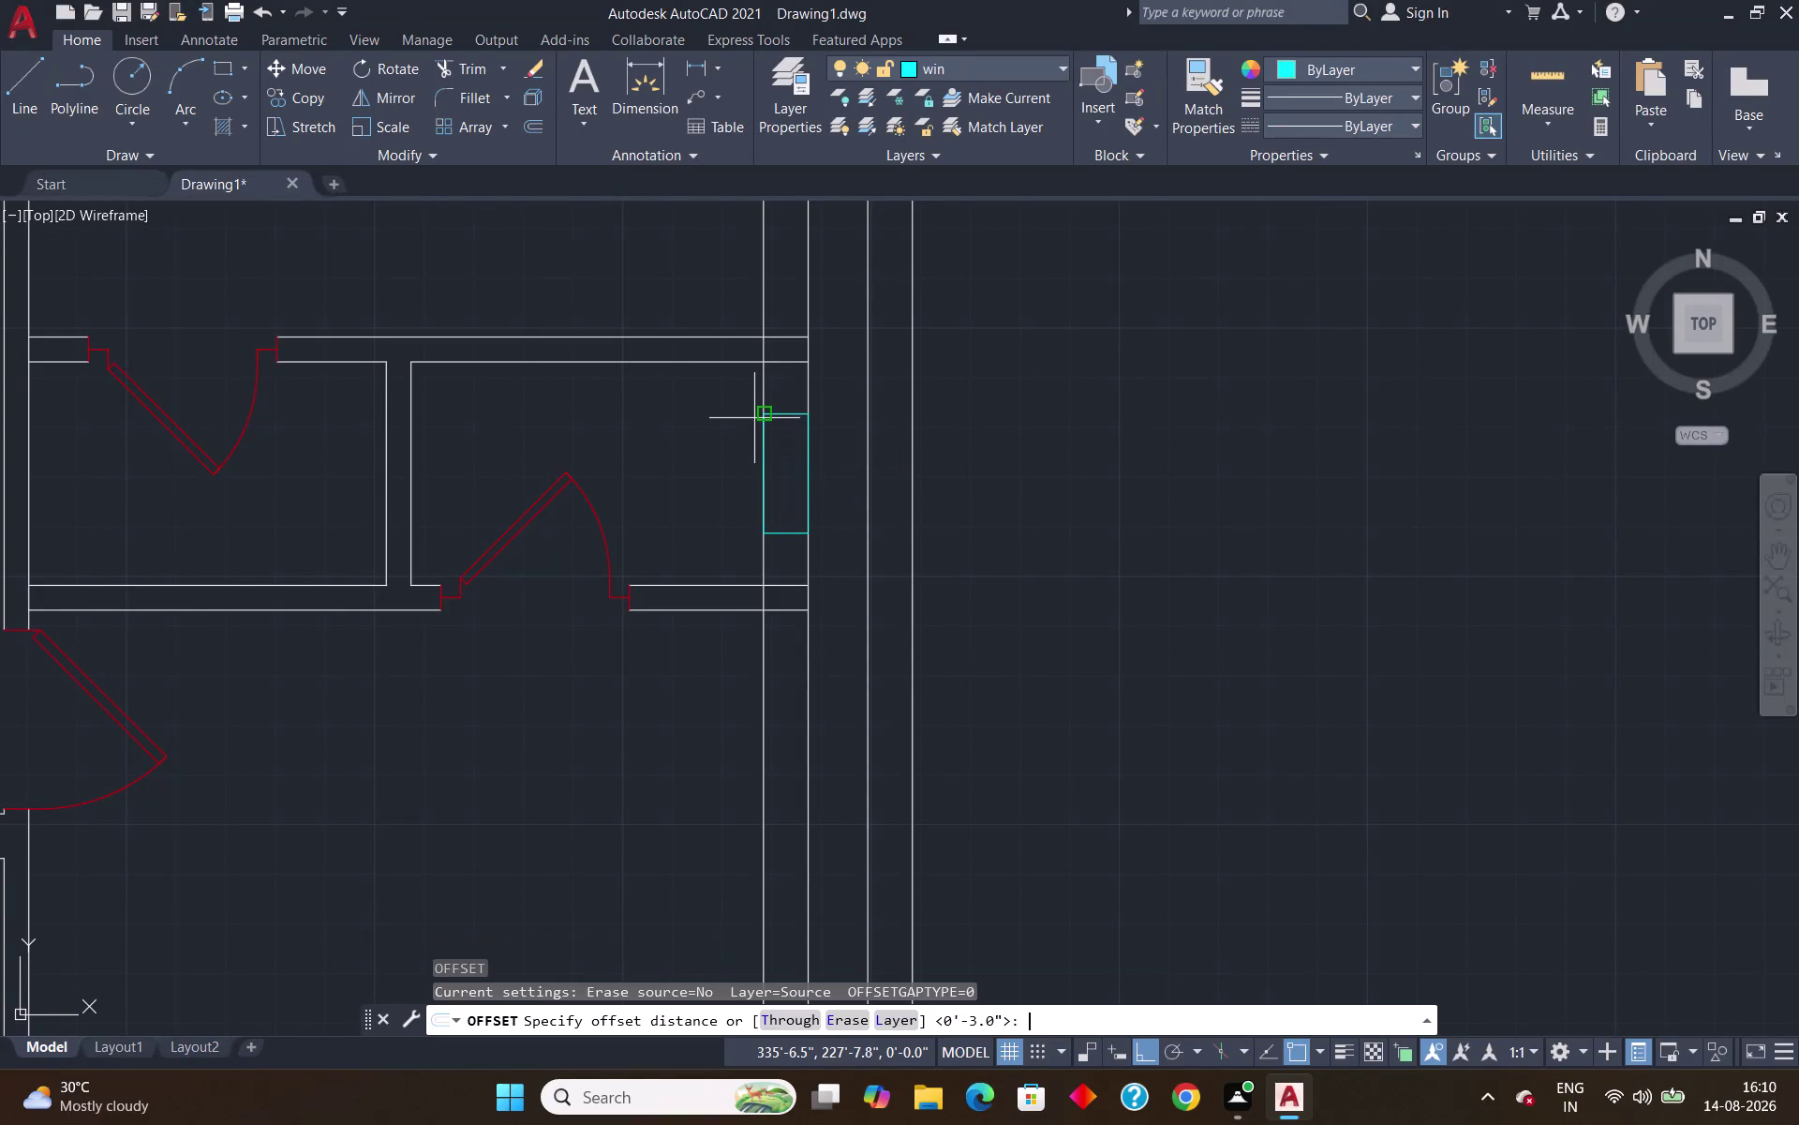
Set the offset distance to 3 inches.
key(Return)
key(Return)
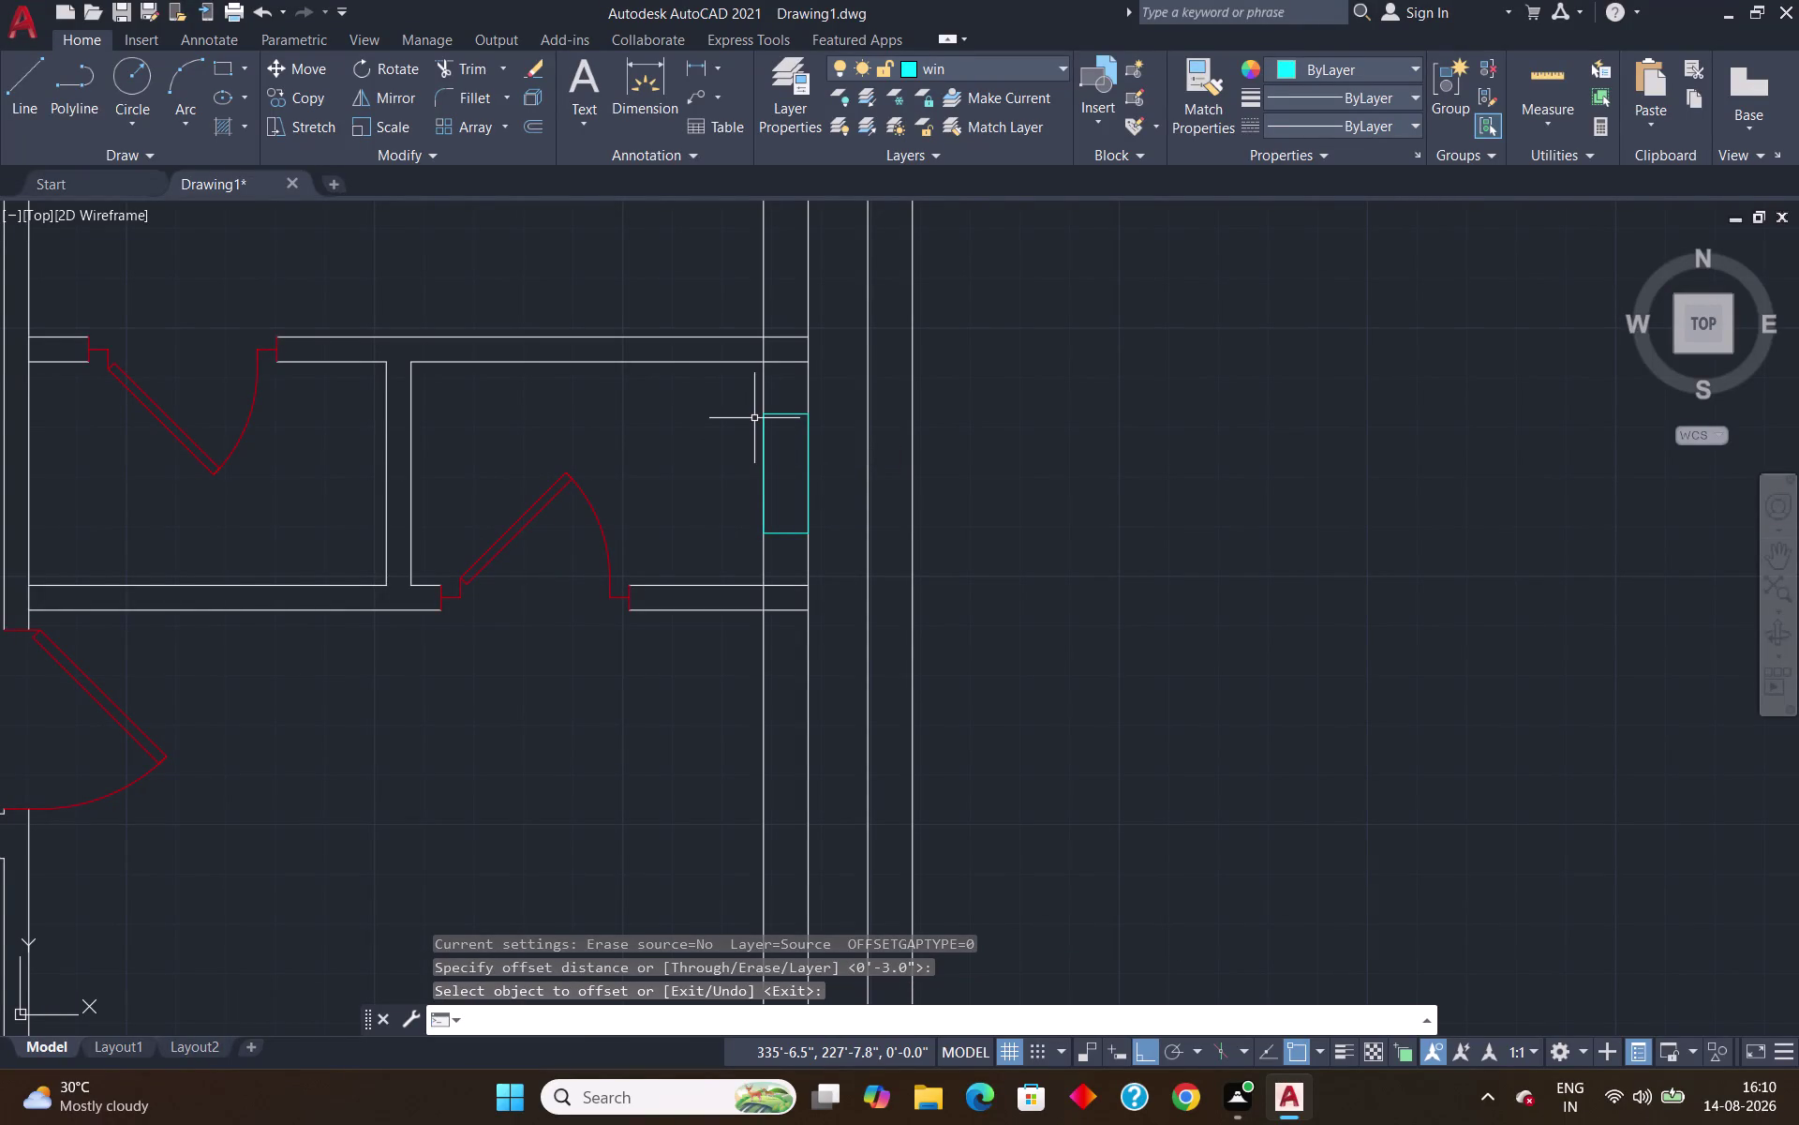
key(space)
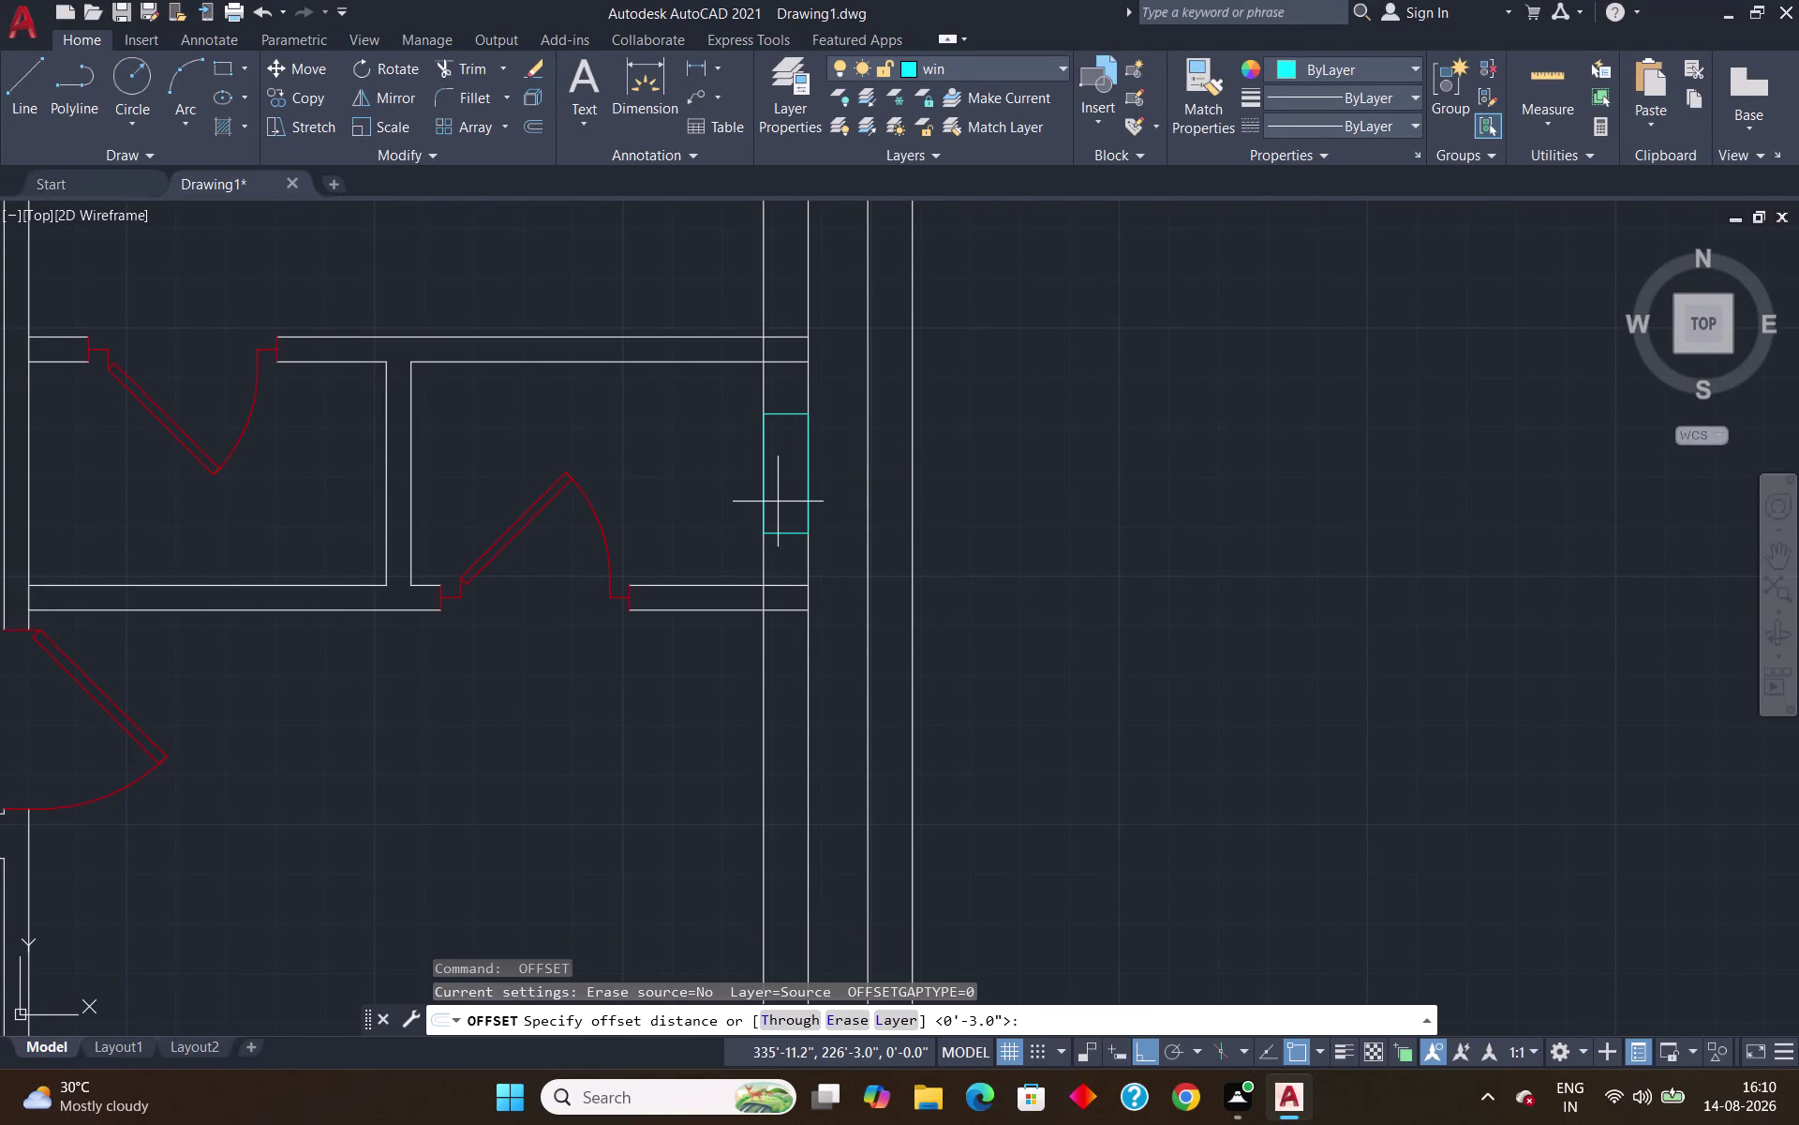
key(Return)
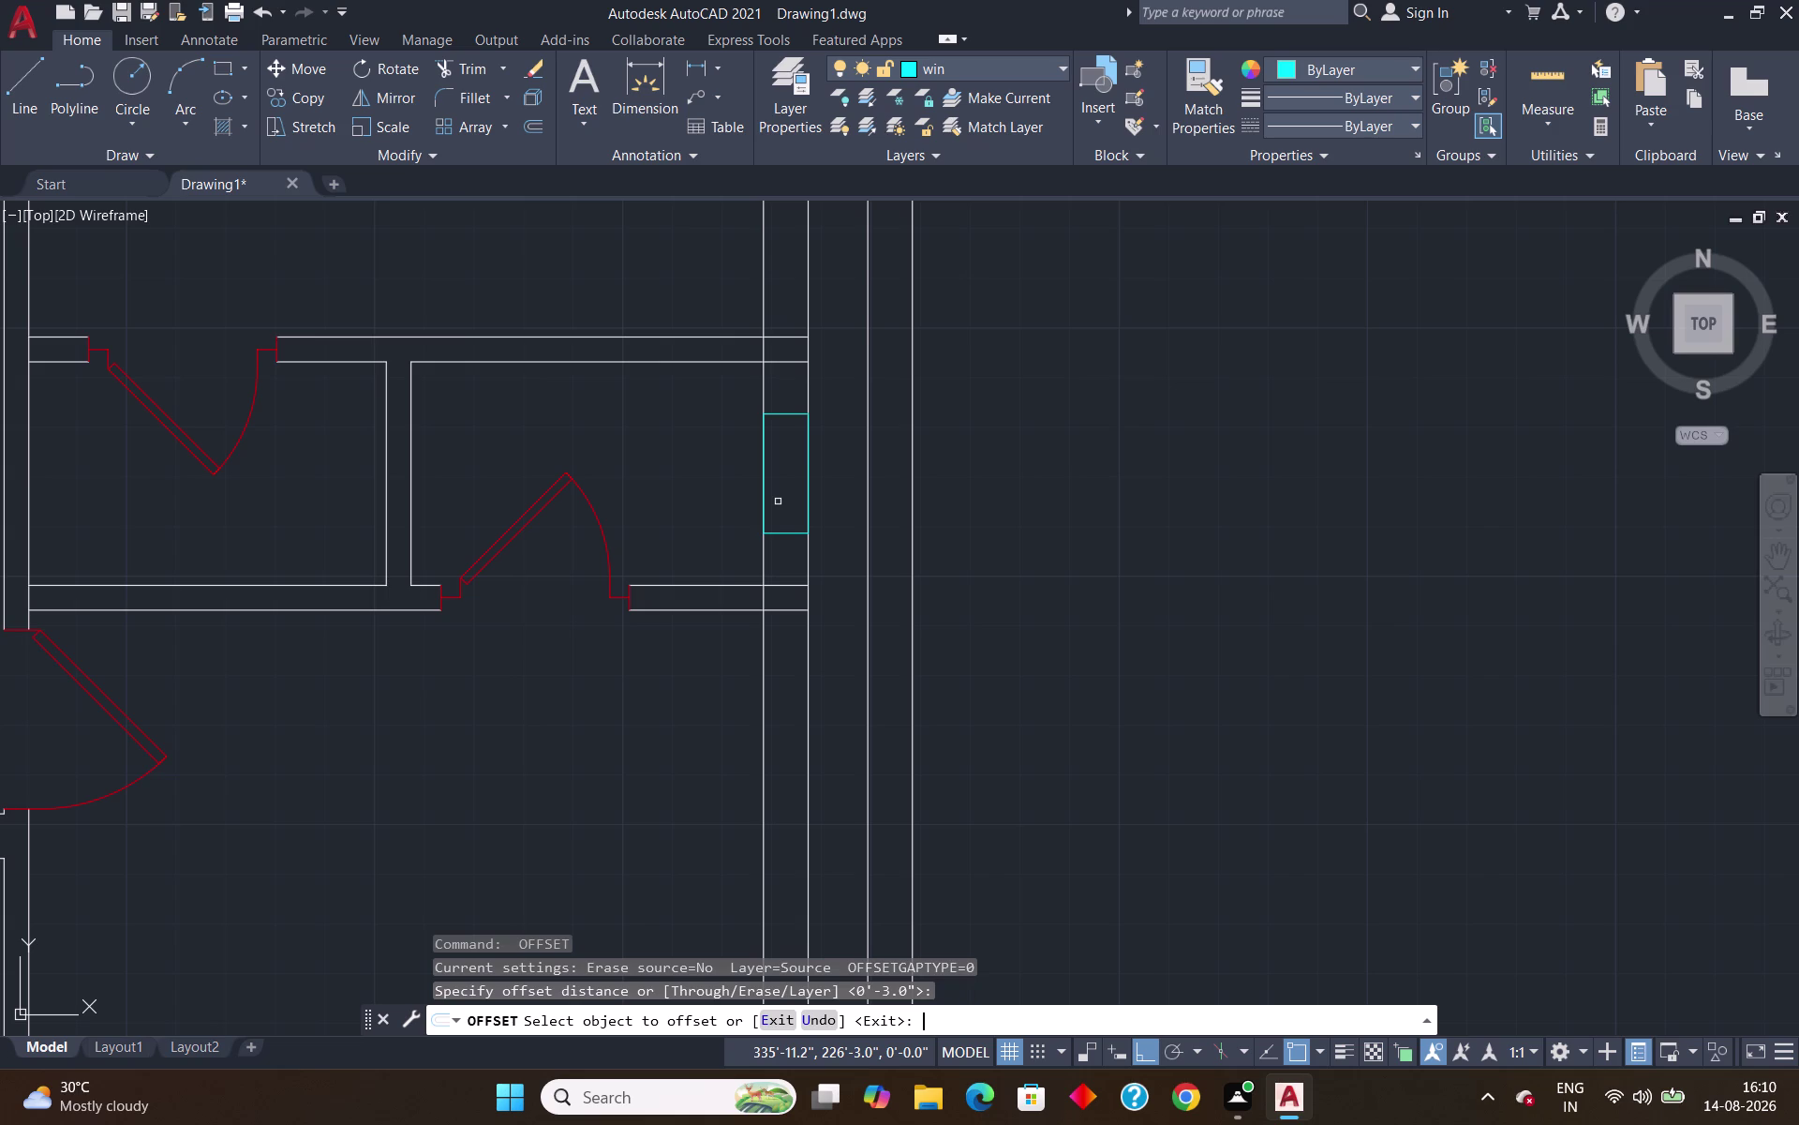
key(3)
key(shift+quotedbl)
key(Return)
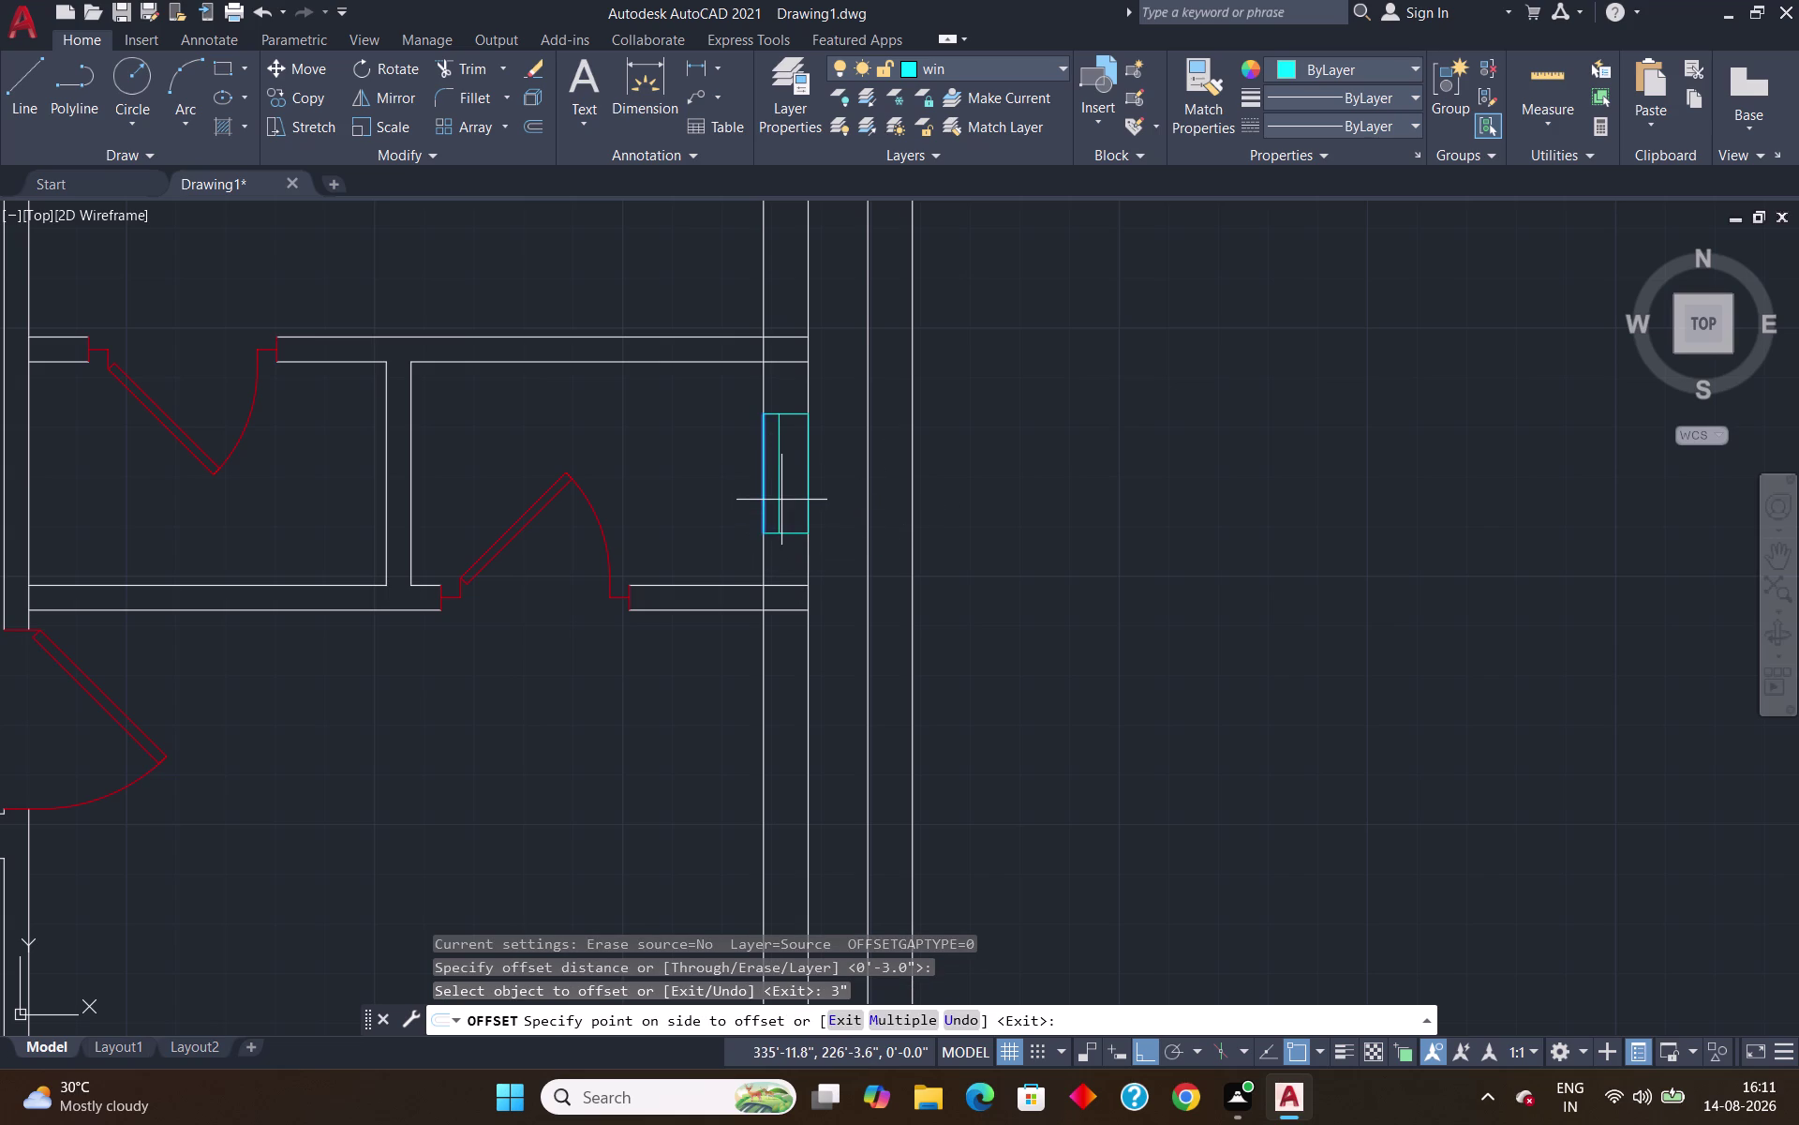
key(Return)
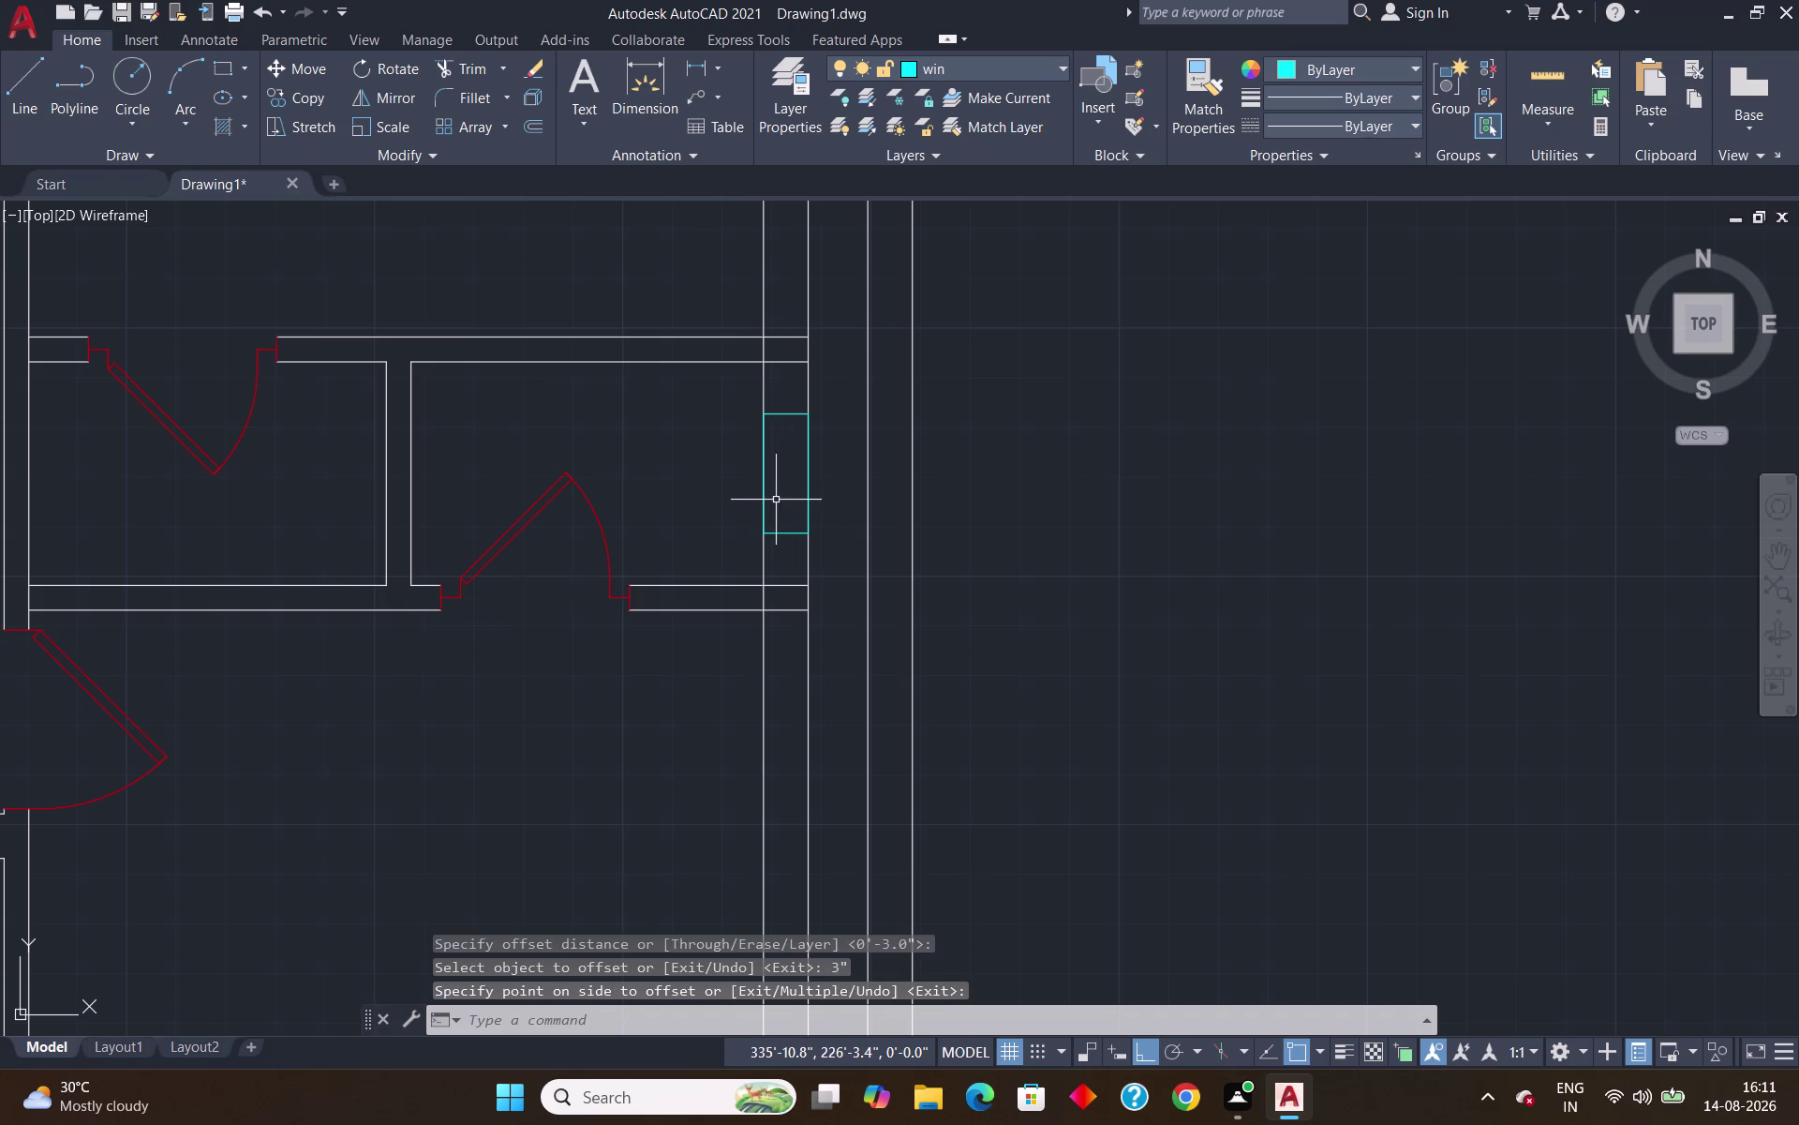
key(space)
key(Return)
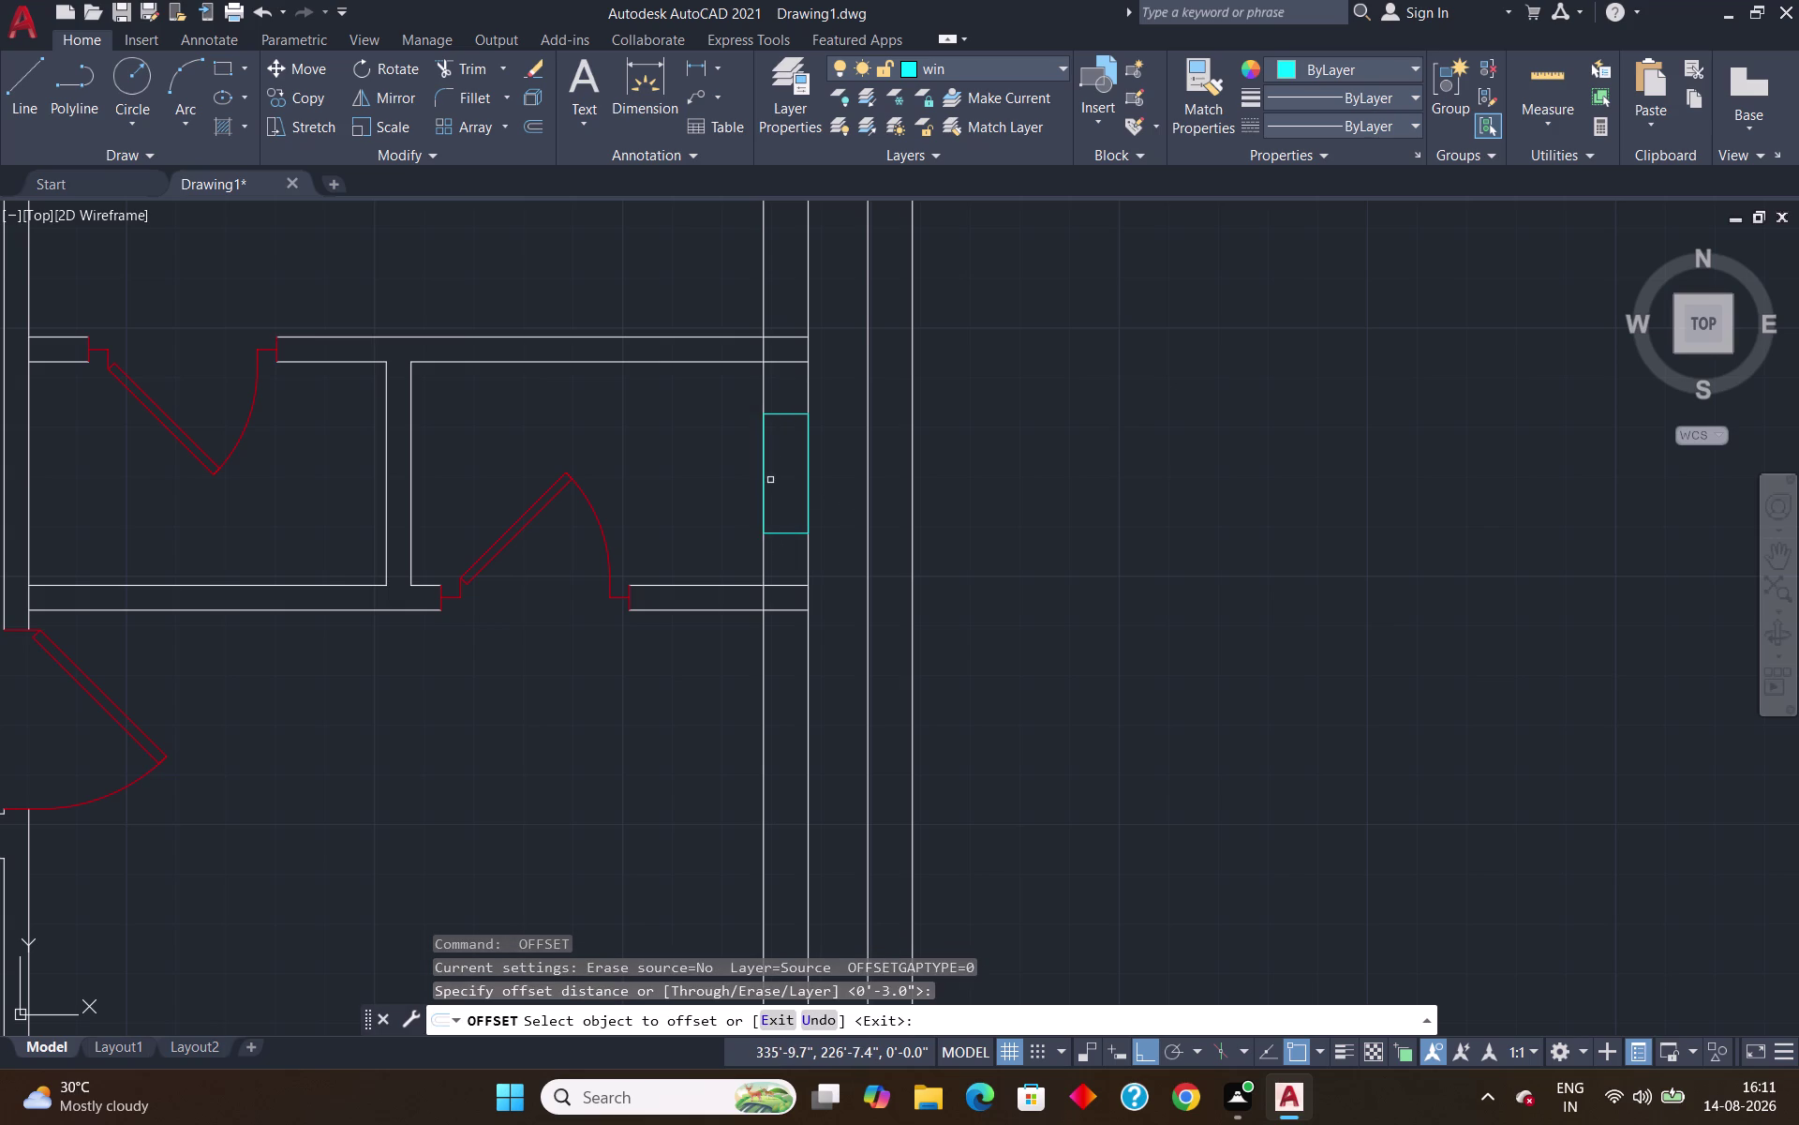
Offset the 2' window's side lines 3" inward as glazing lines.
click(765, 477)
click(784, 482)
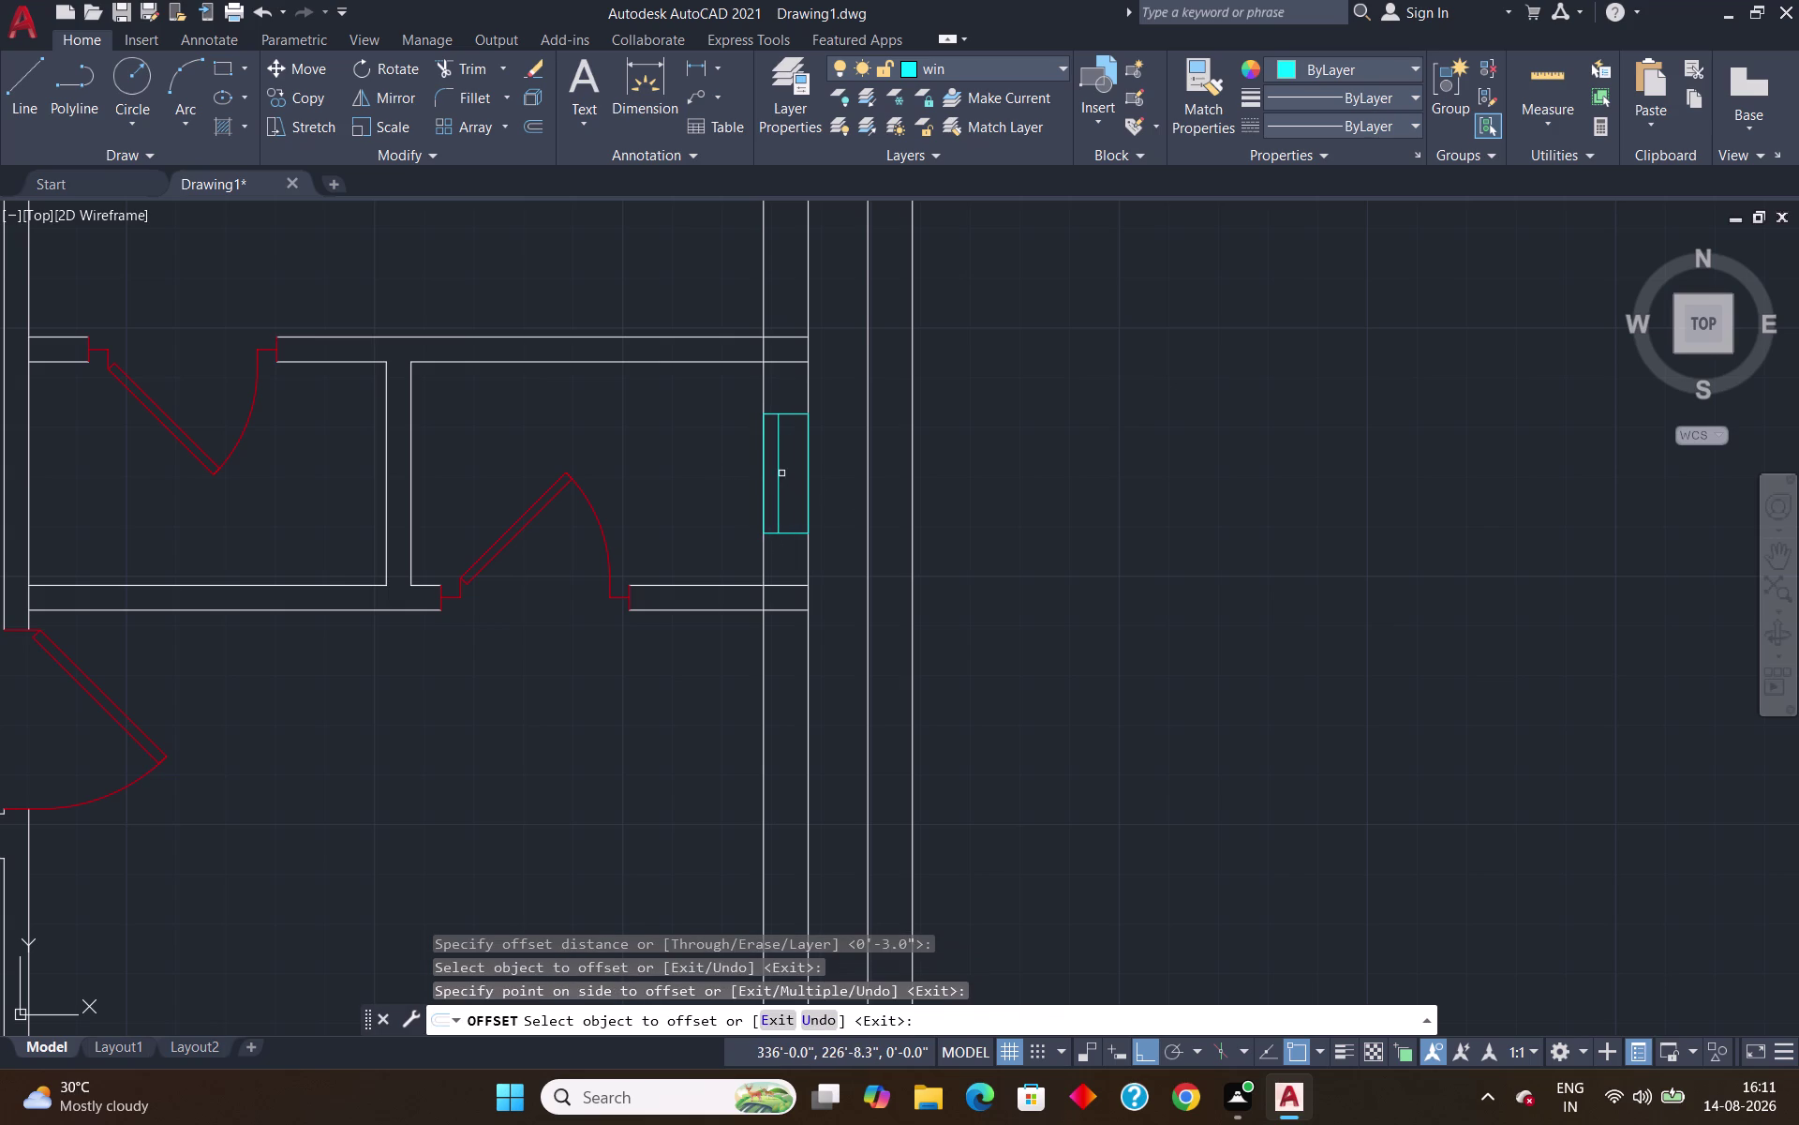
click(779, 464)
click(791, 464)
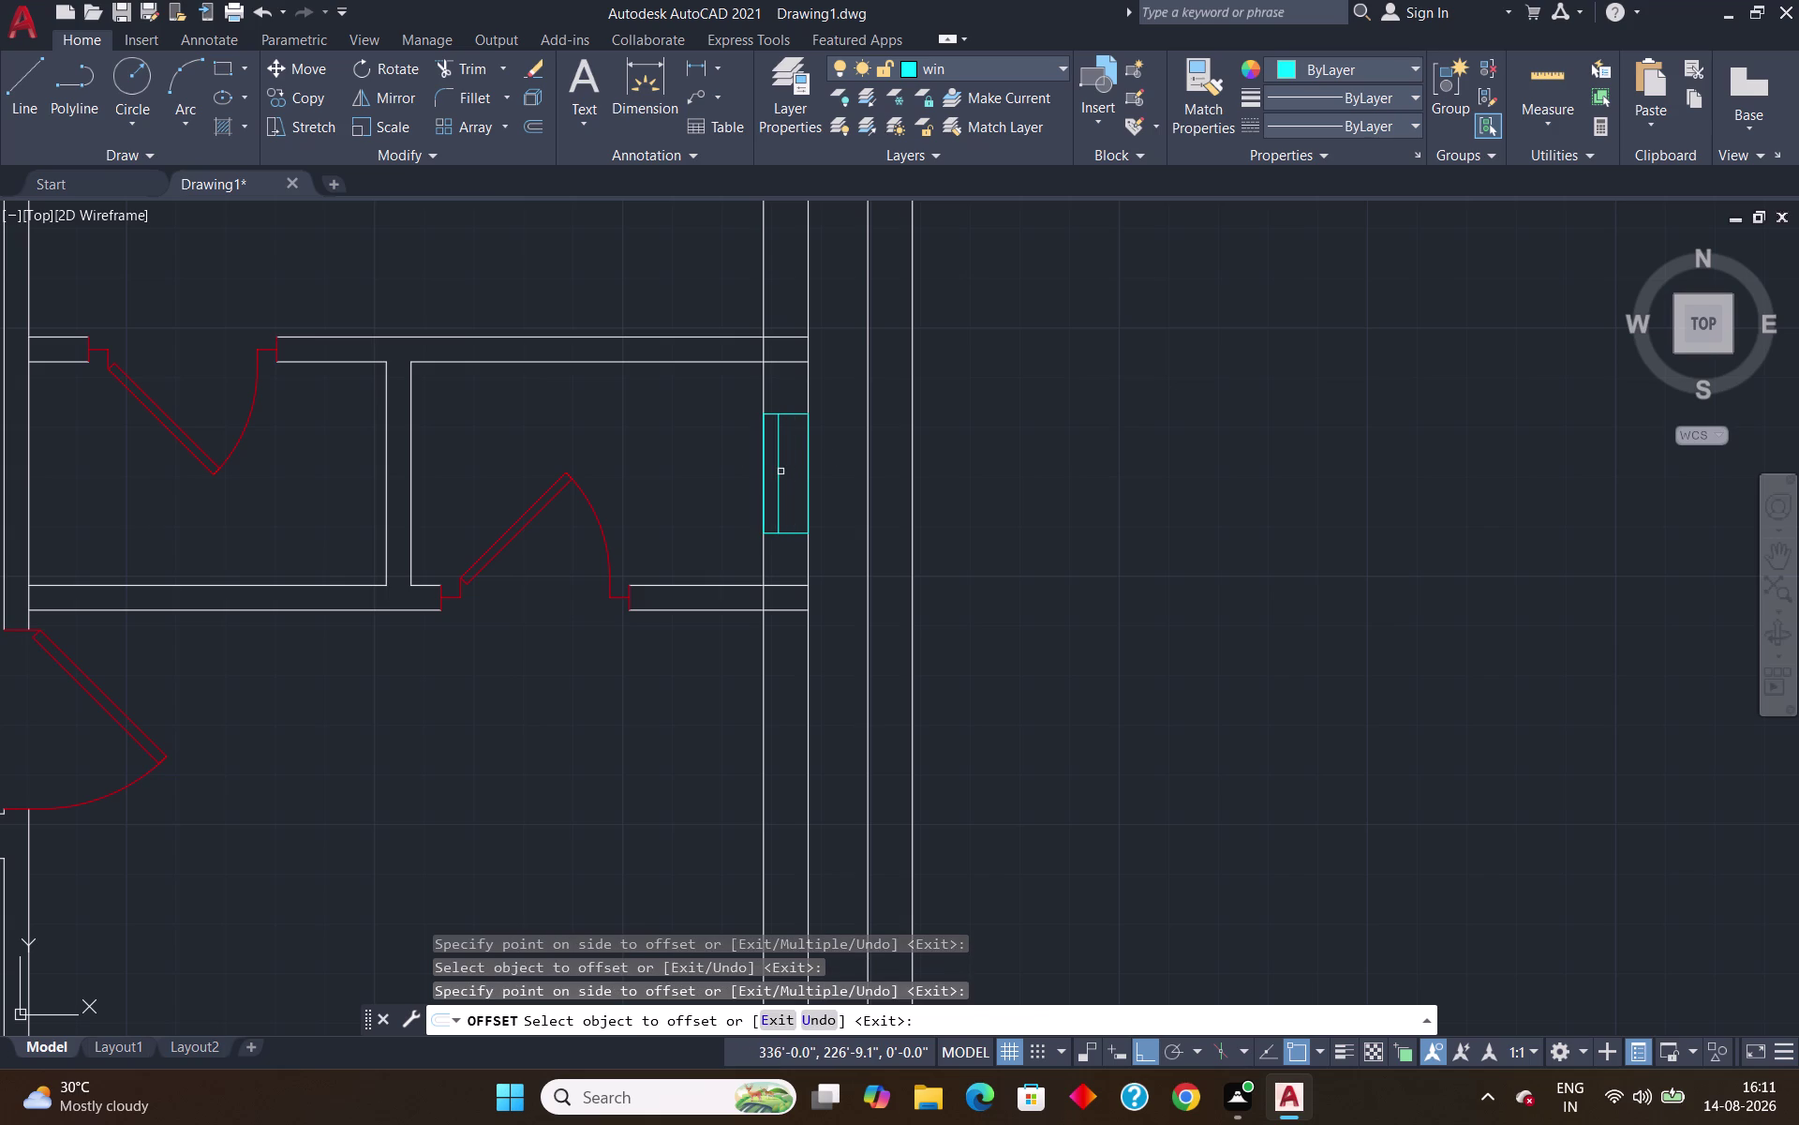
click(780, 471)
click(795, 472)
key(Return)
scroll(down, 3)
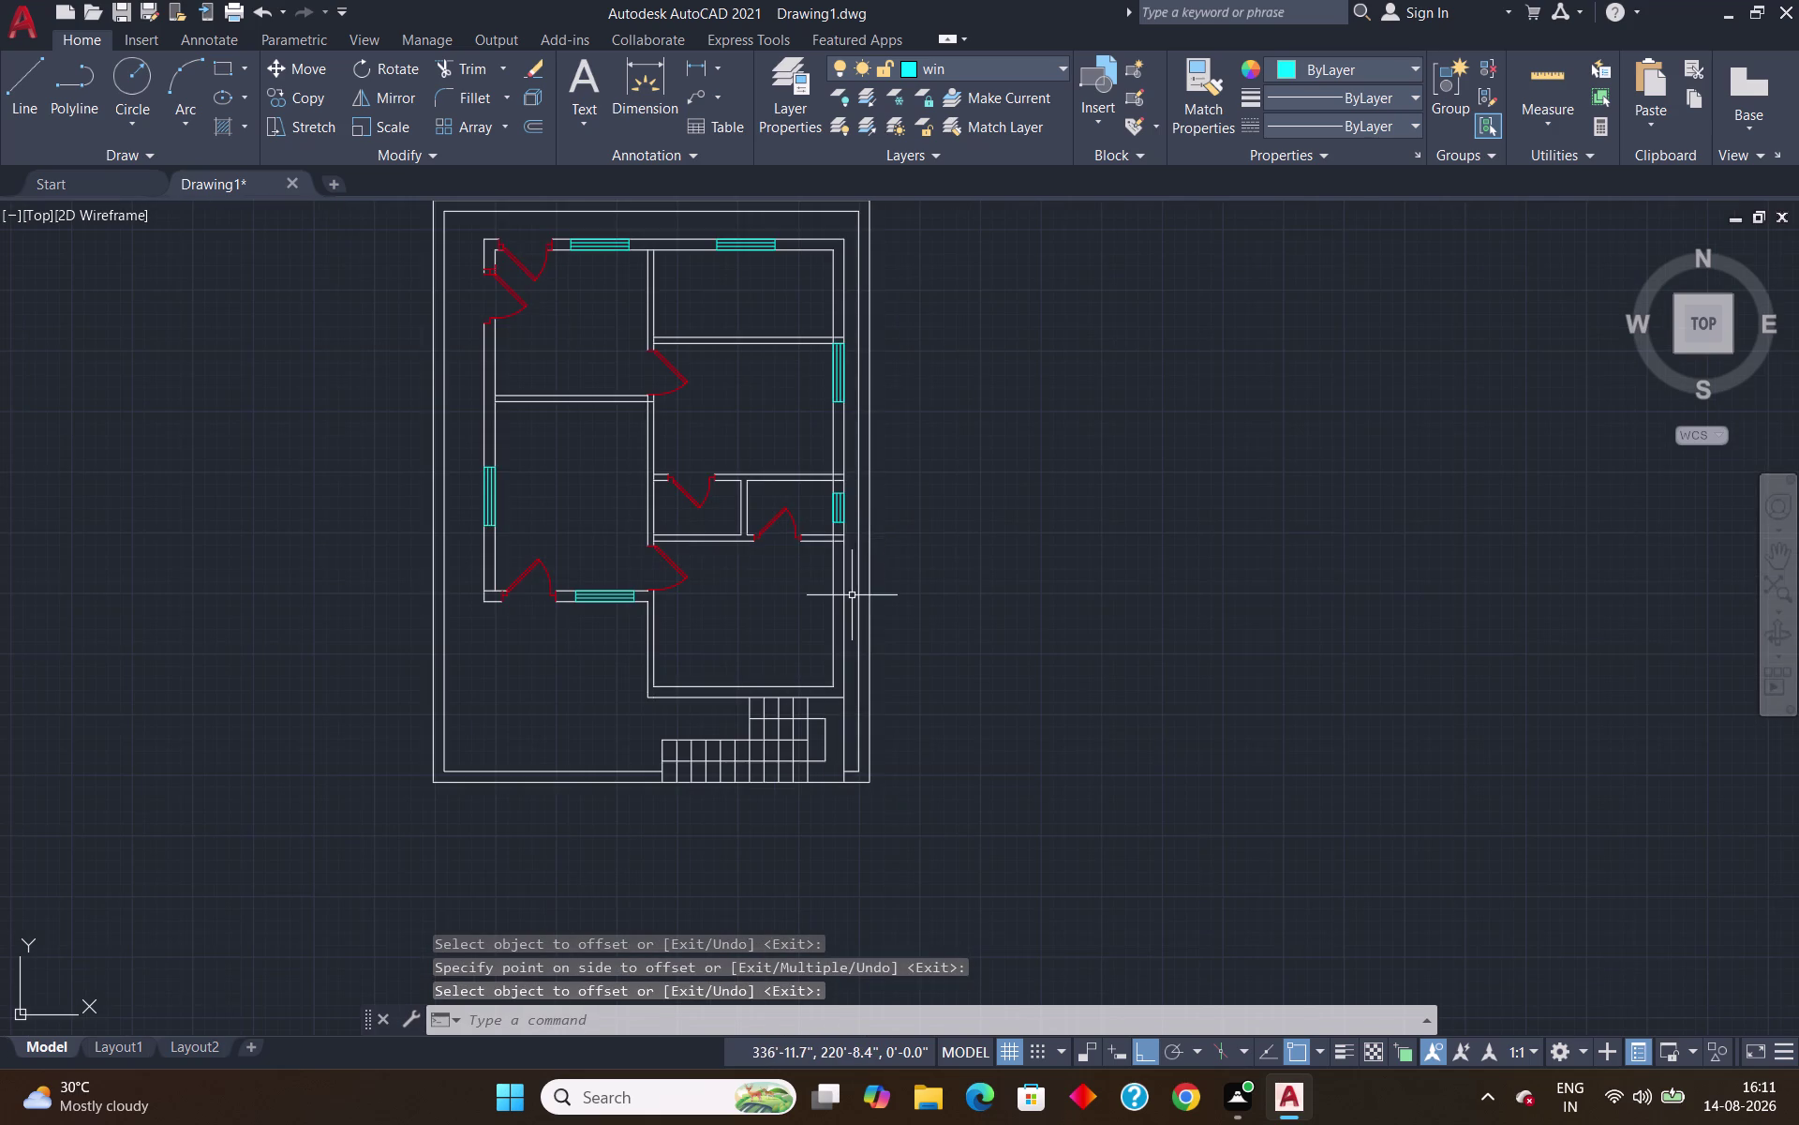
Fence-trim the extra line ends at the wall corner, then undo the trim.
scroll(up, 3)
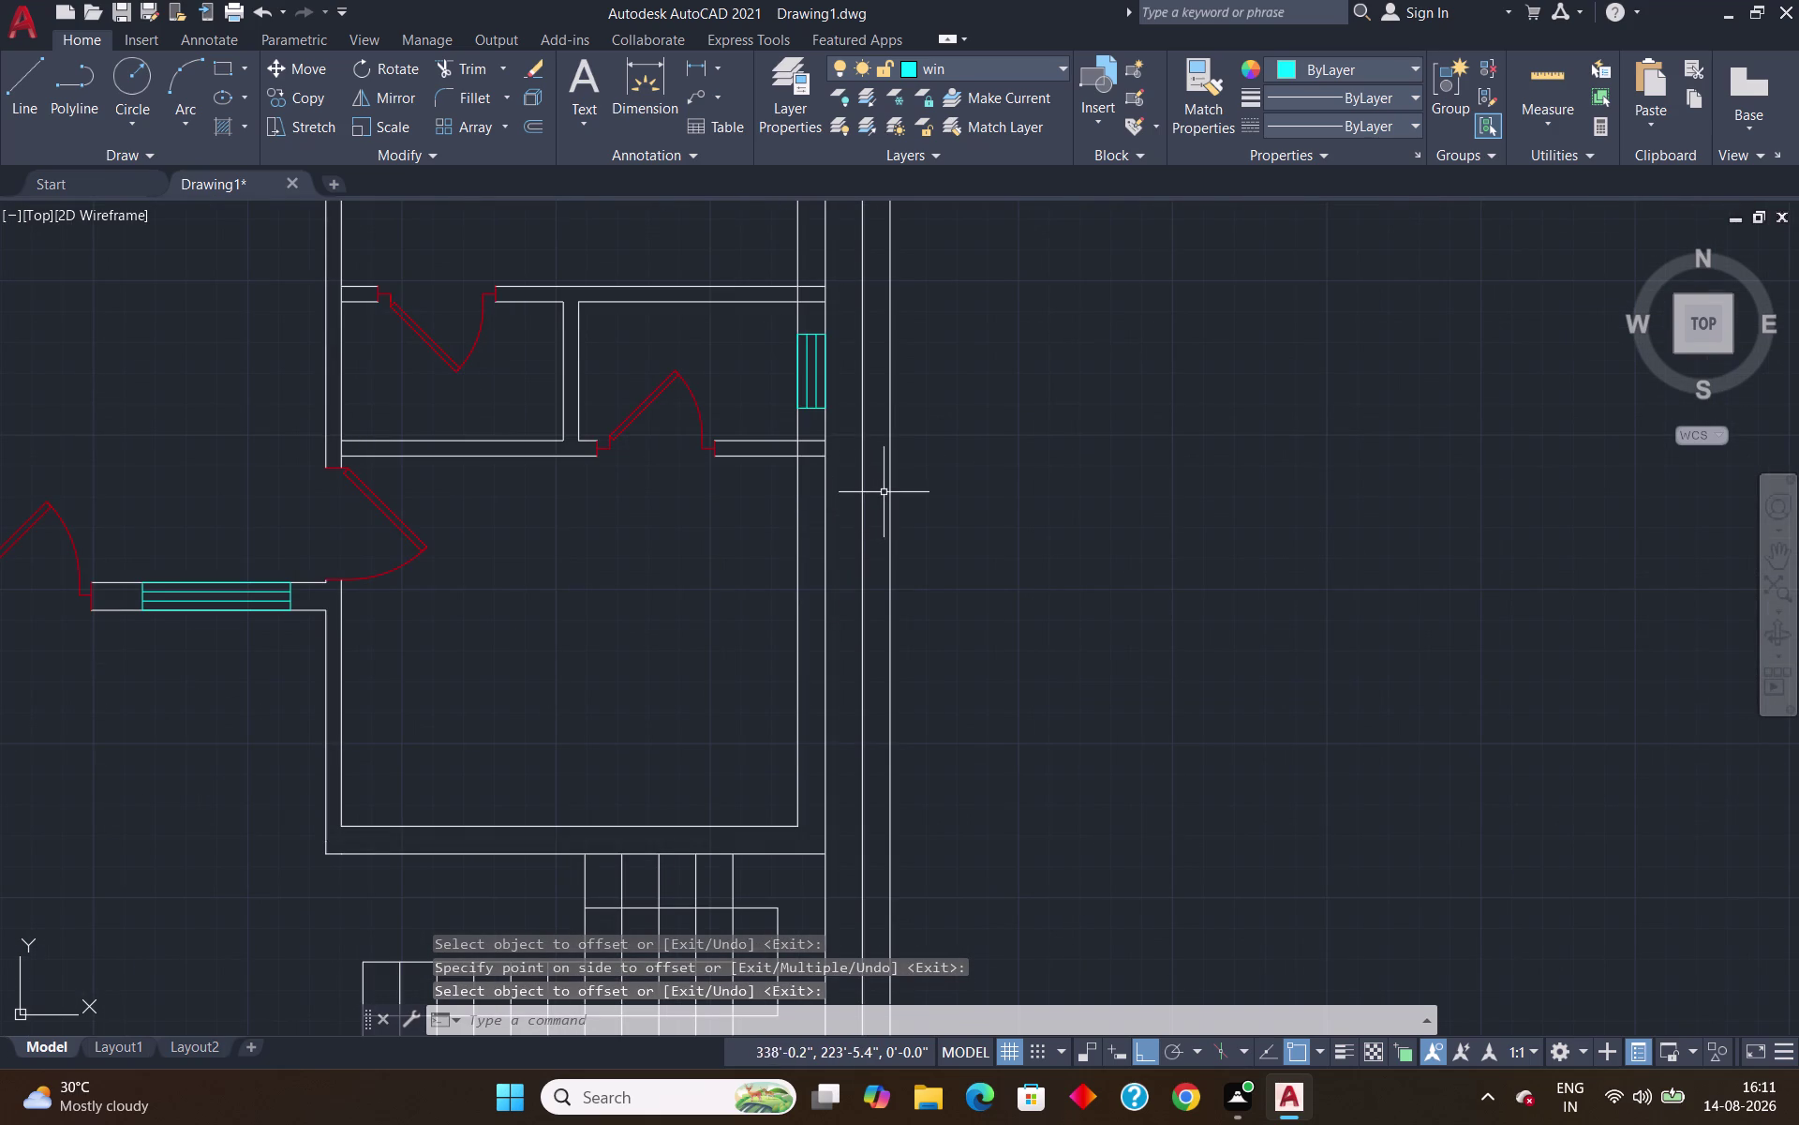
key(t)
key(r)
key(Return)
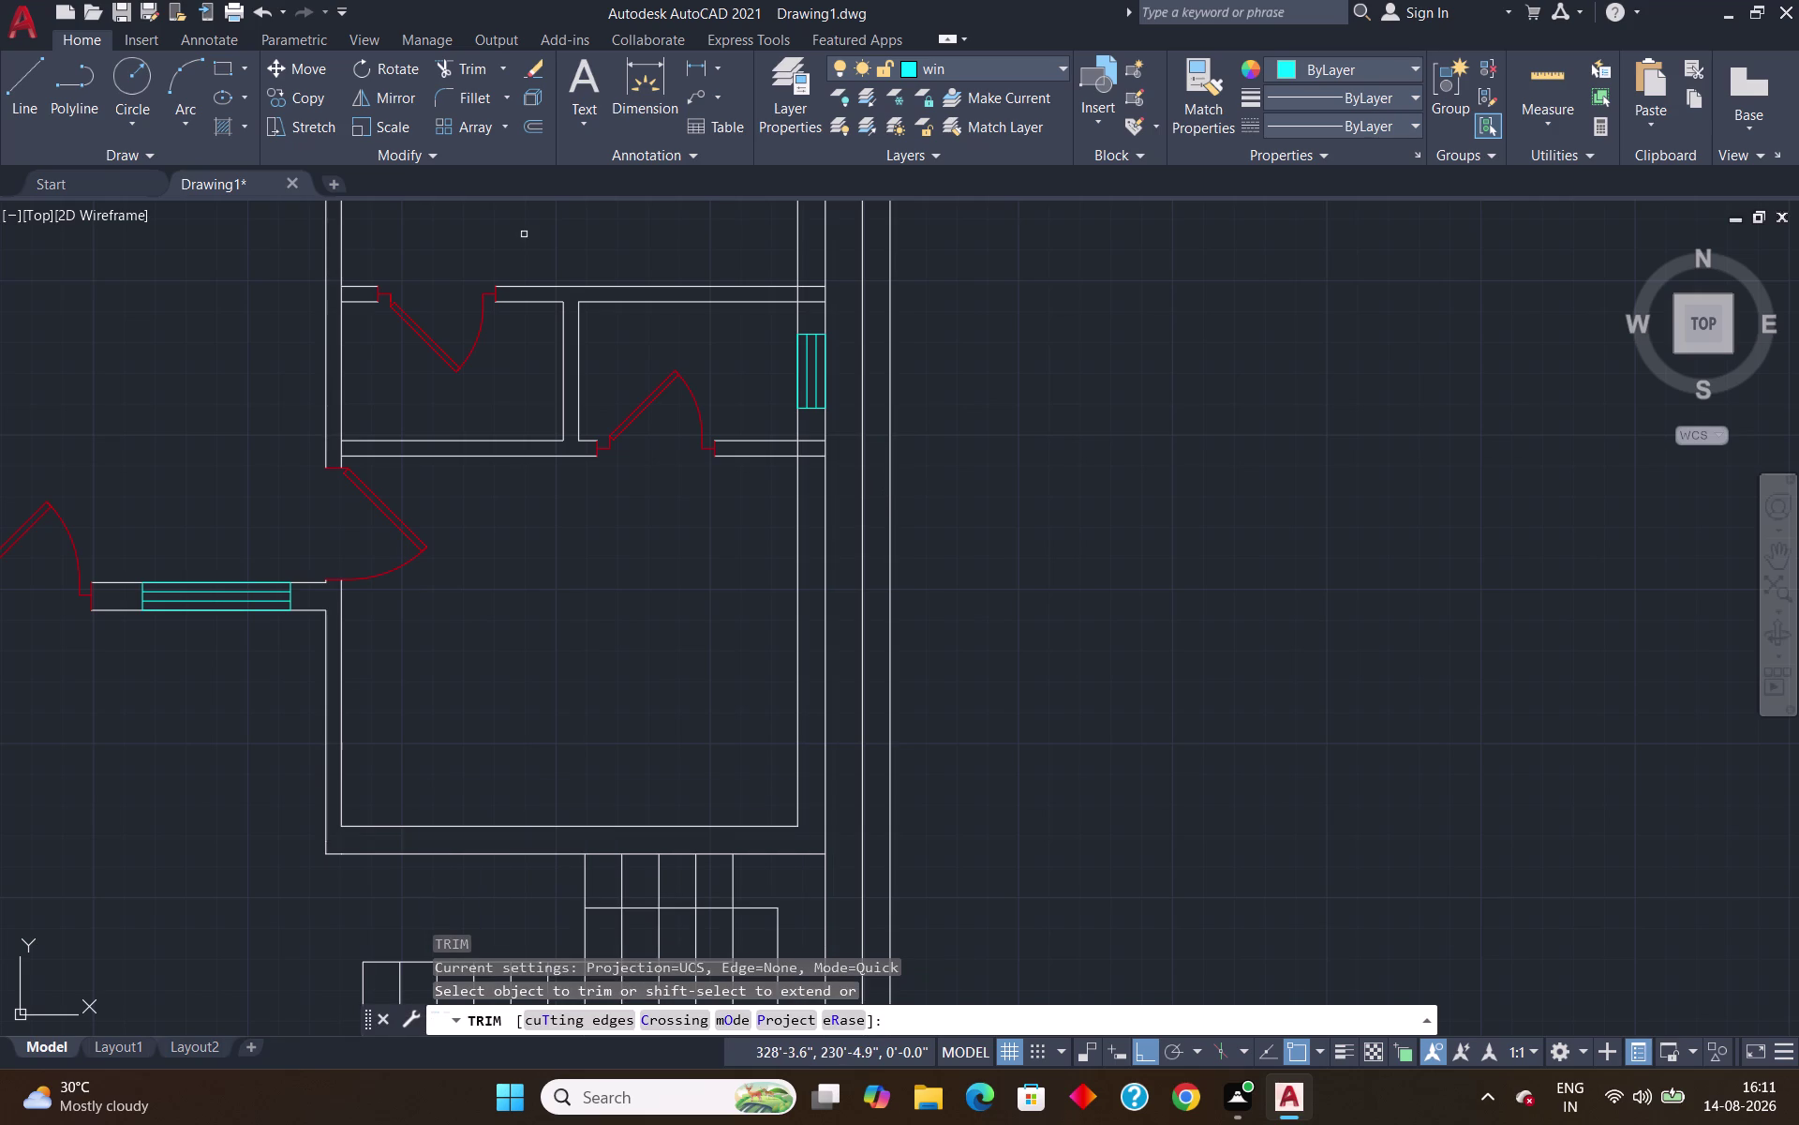
drag(815, 257, 794, 295)
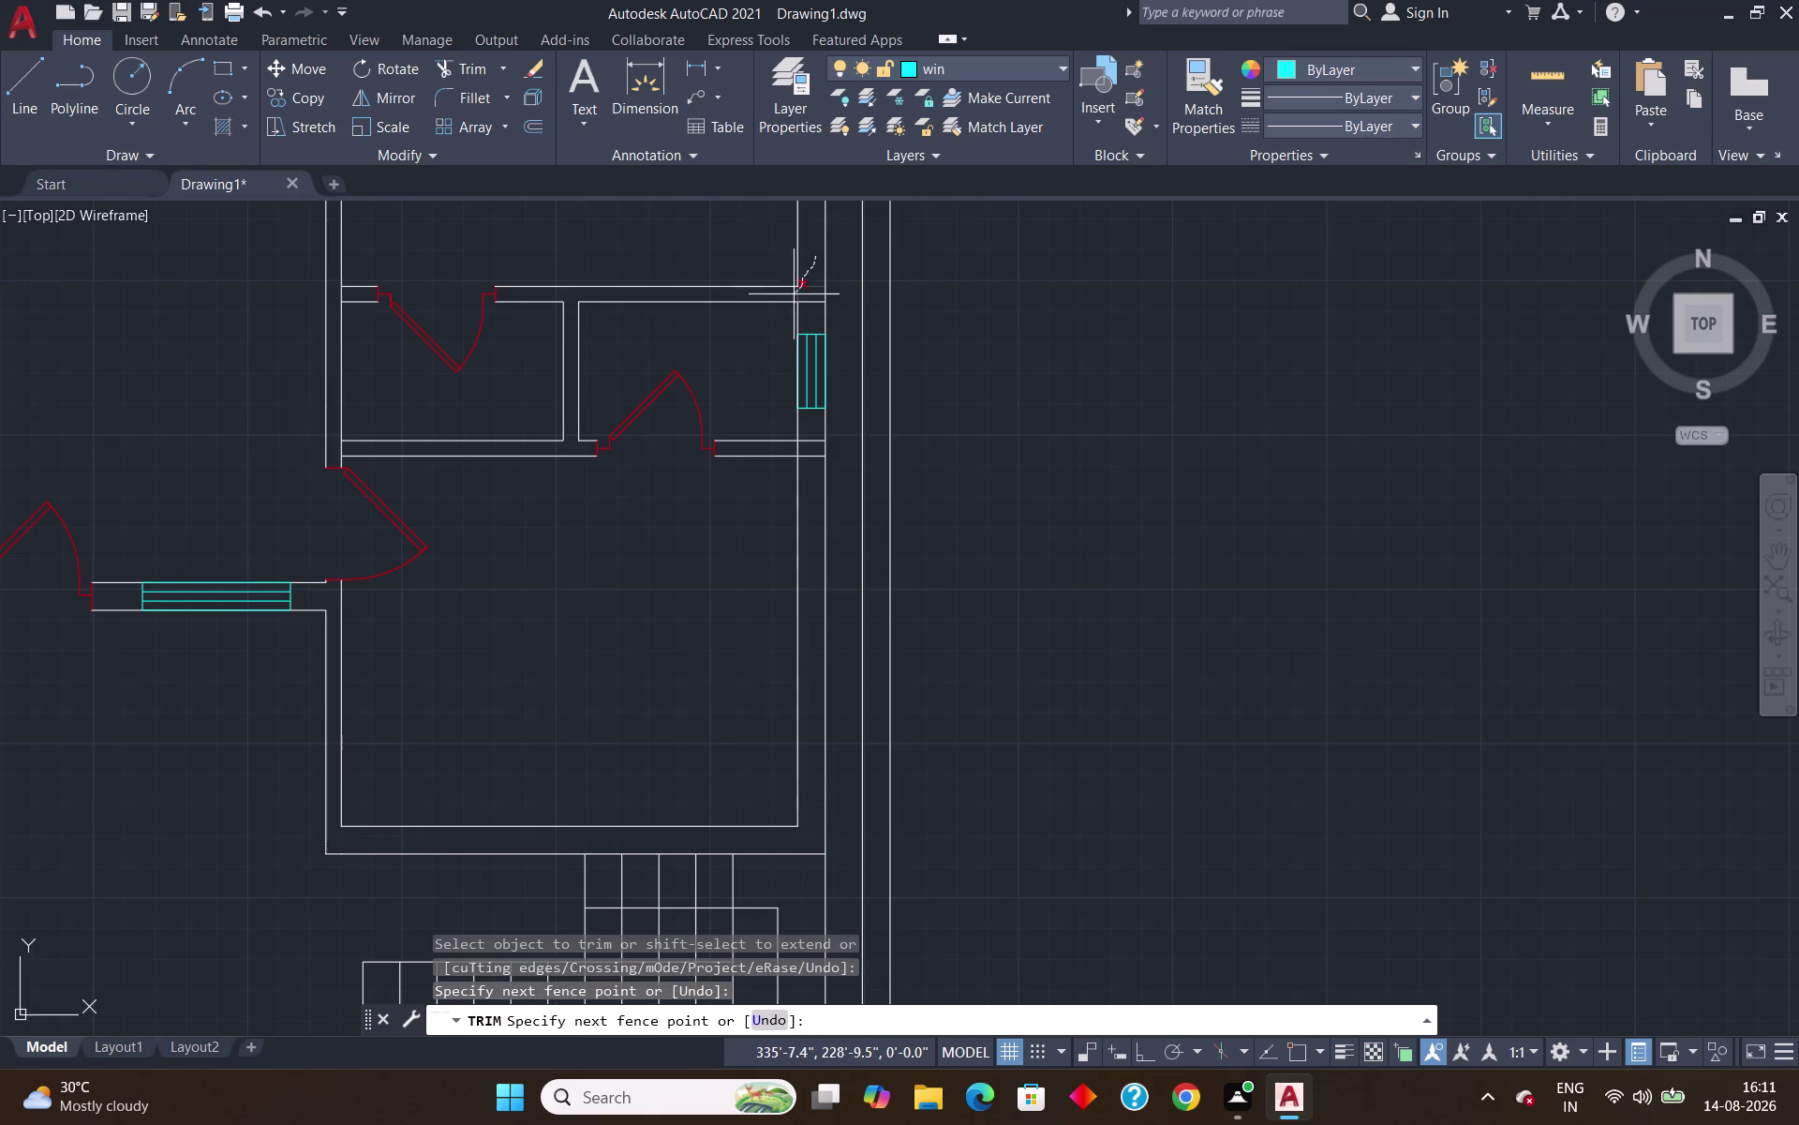
drag(794, 294, 813, 284)
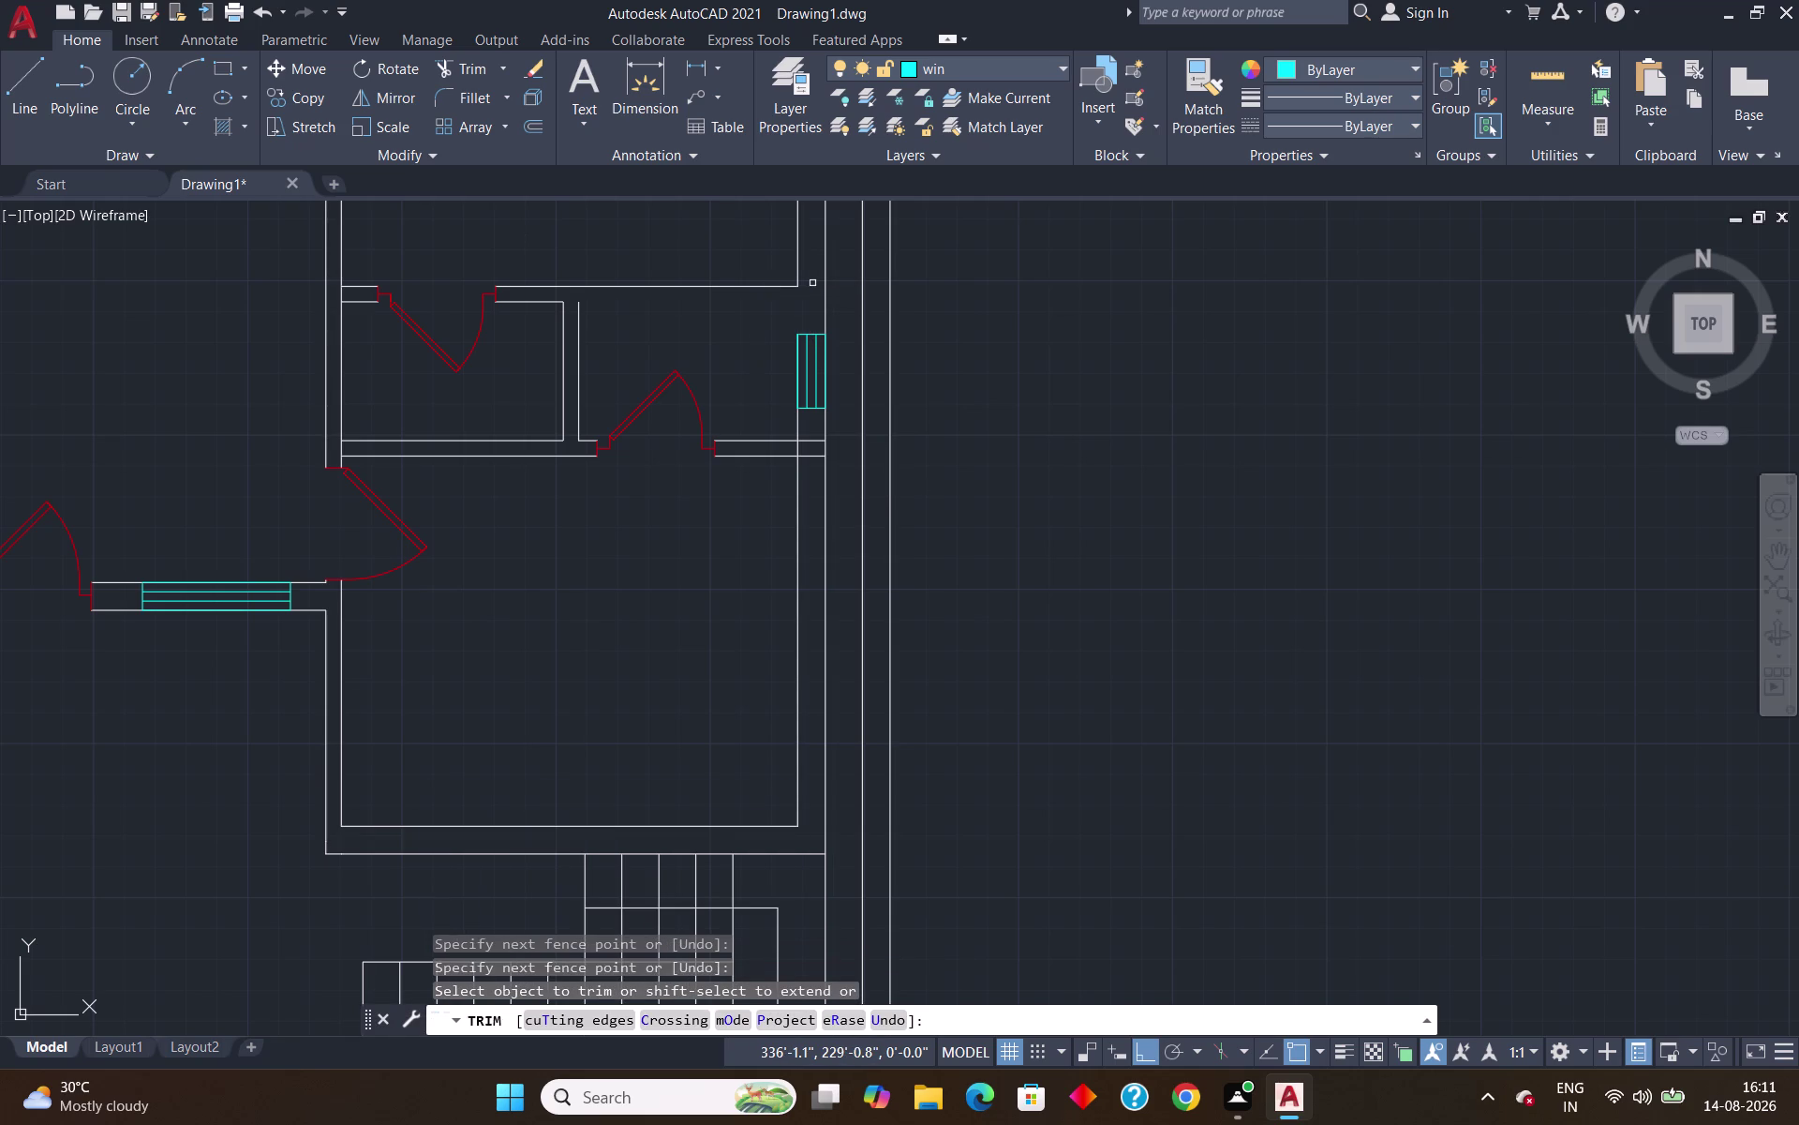
key(ctrl+z)
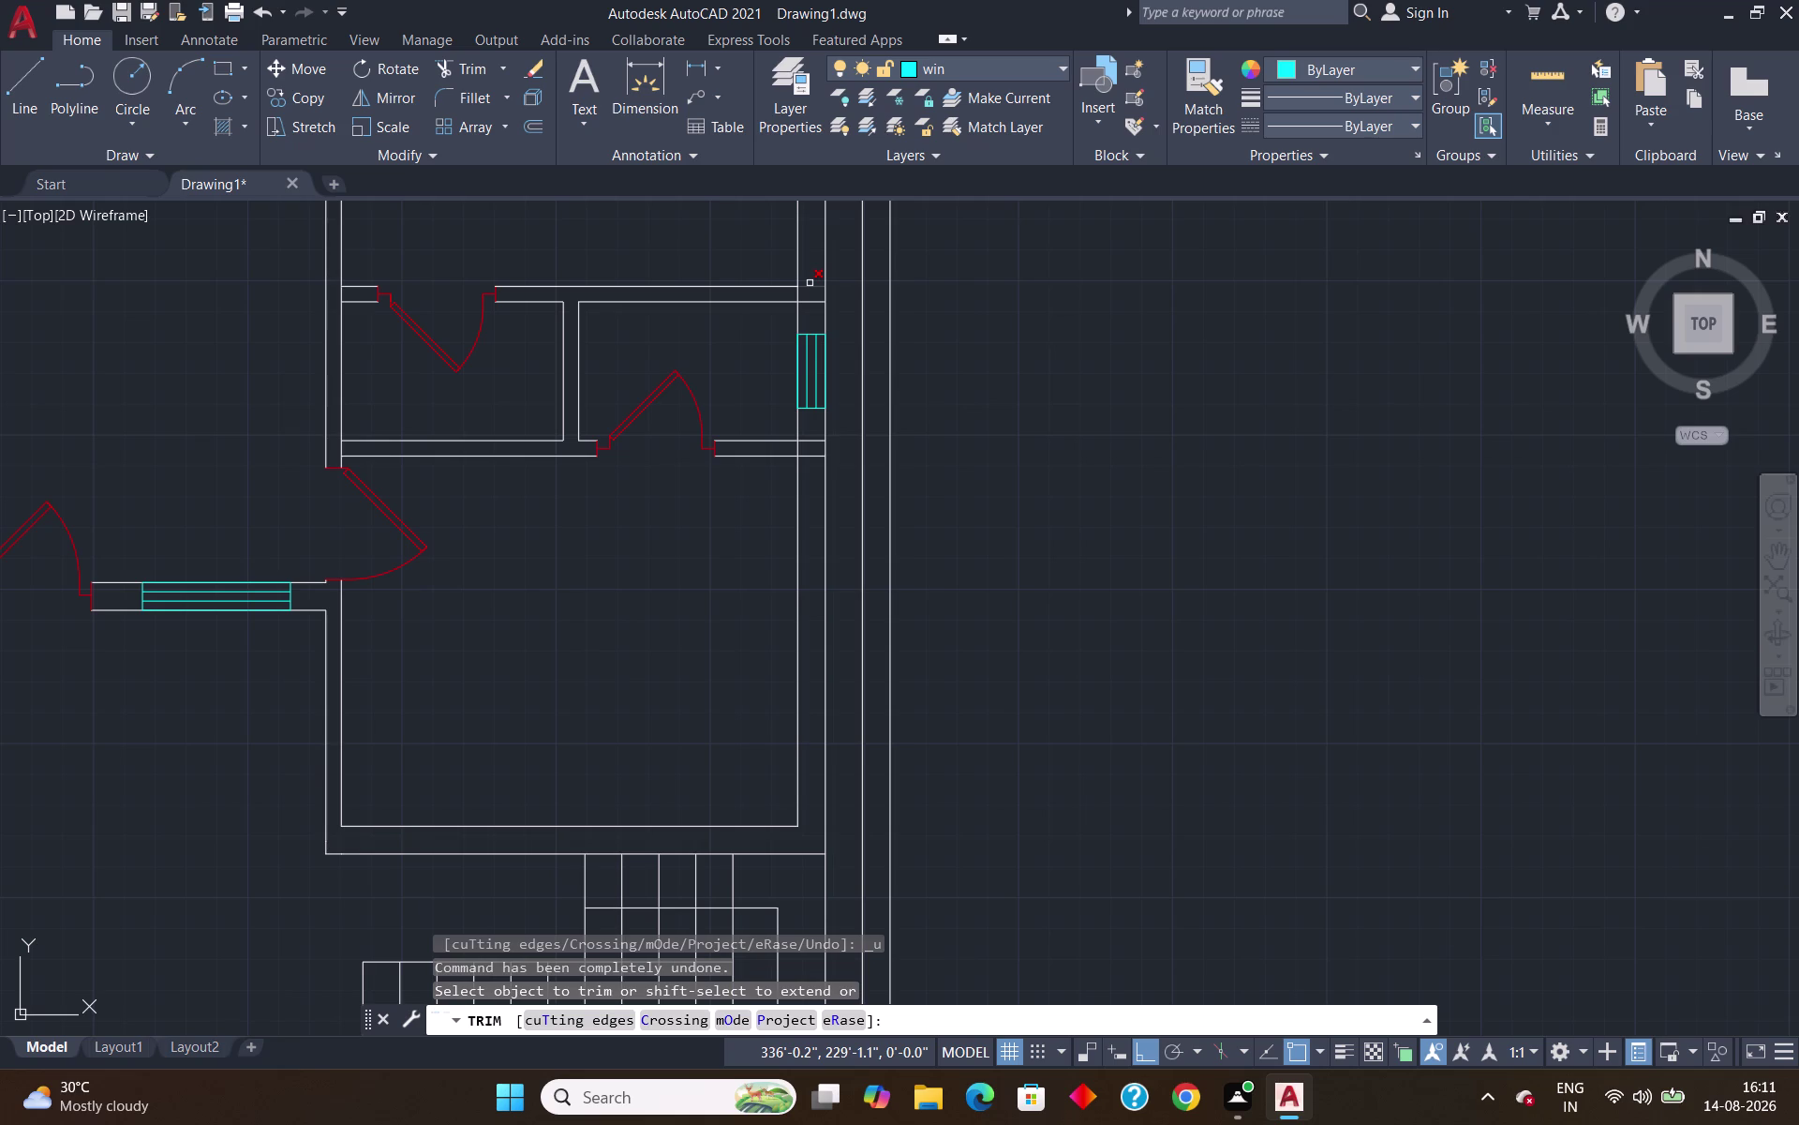
Trim the overlapping line ends at the corner again using a fence.
click(809, 283)
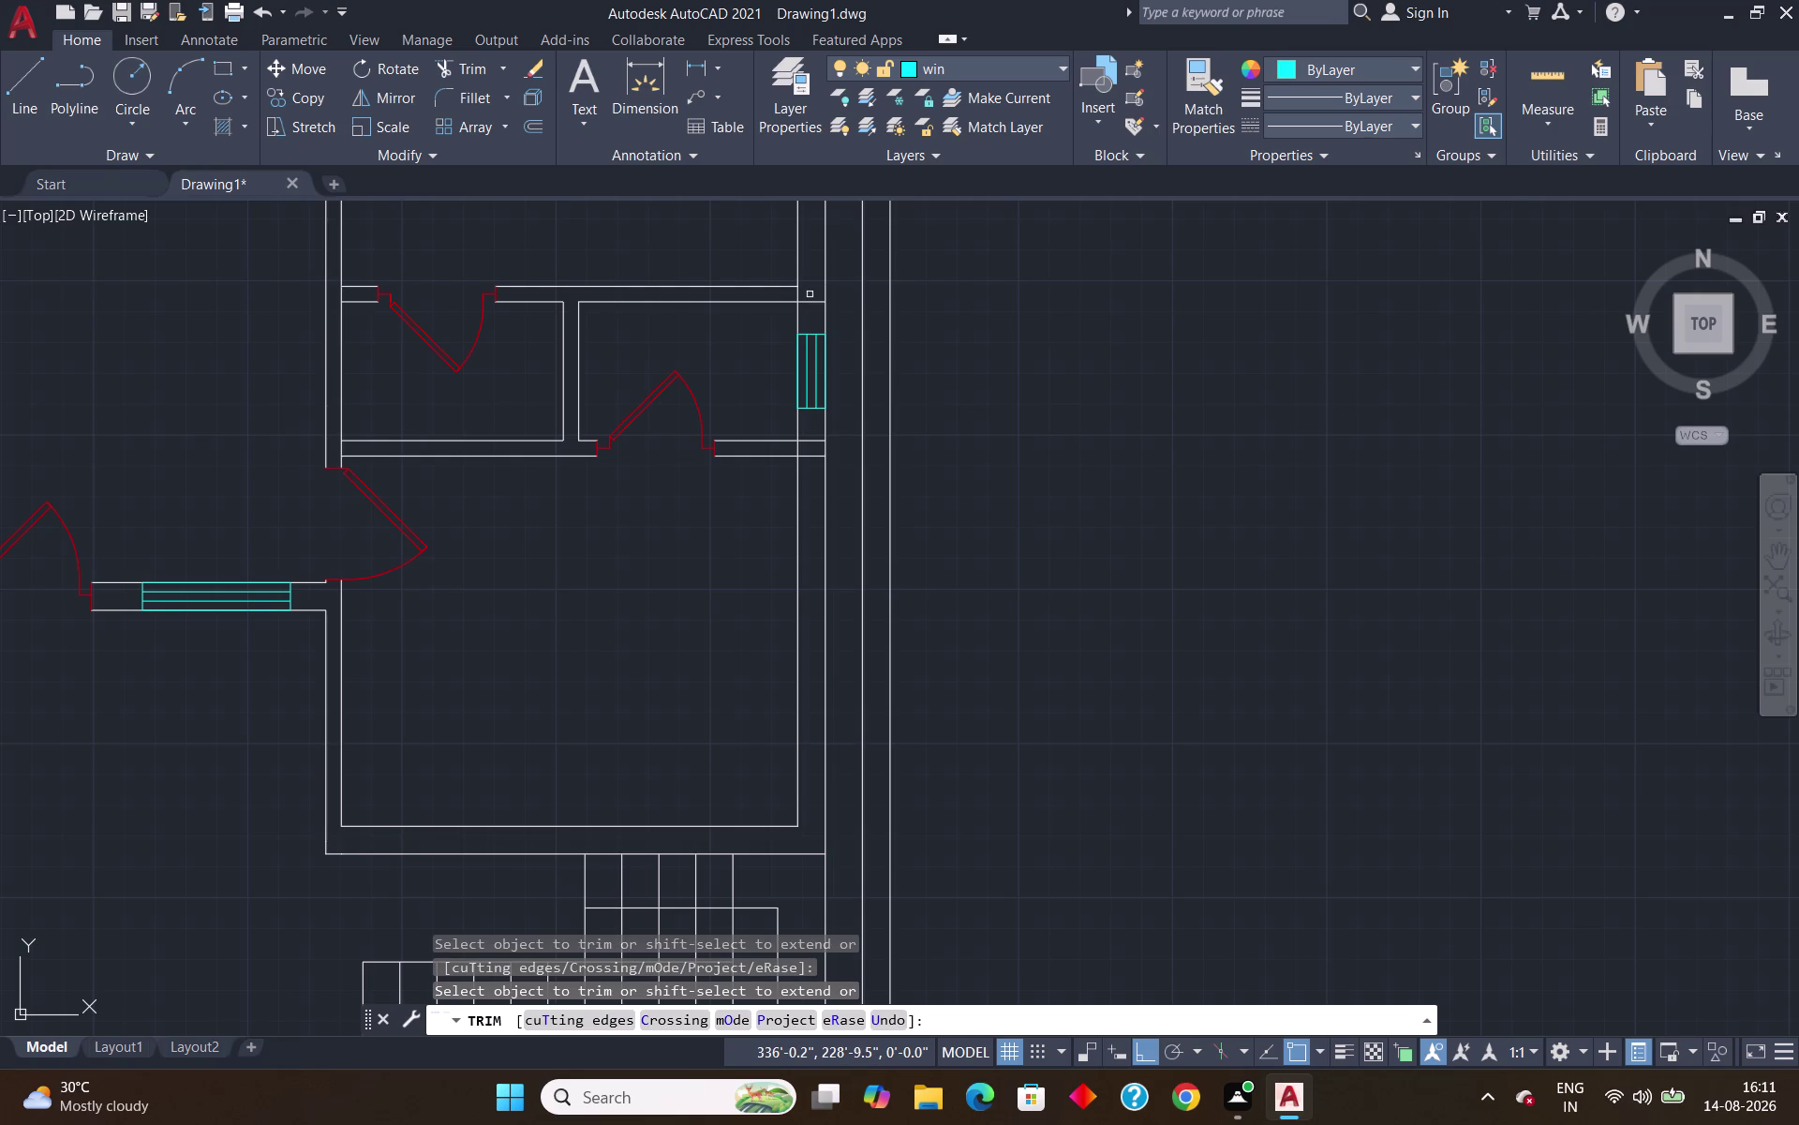
click(811, 296)
click(808, 304)
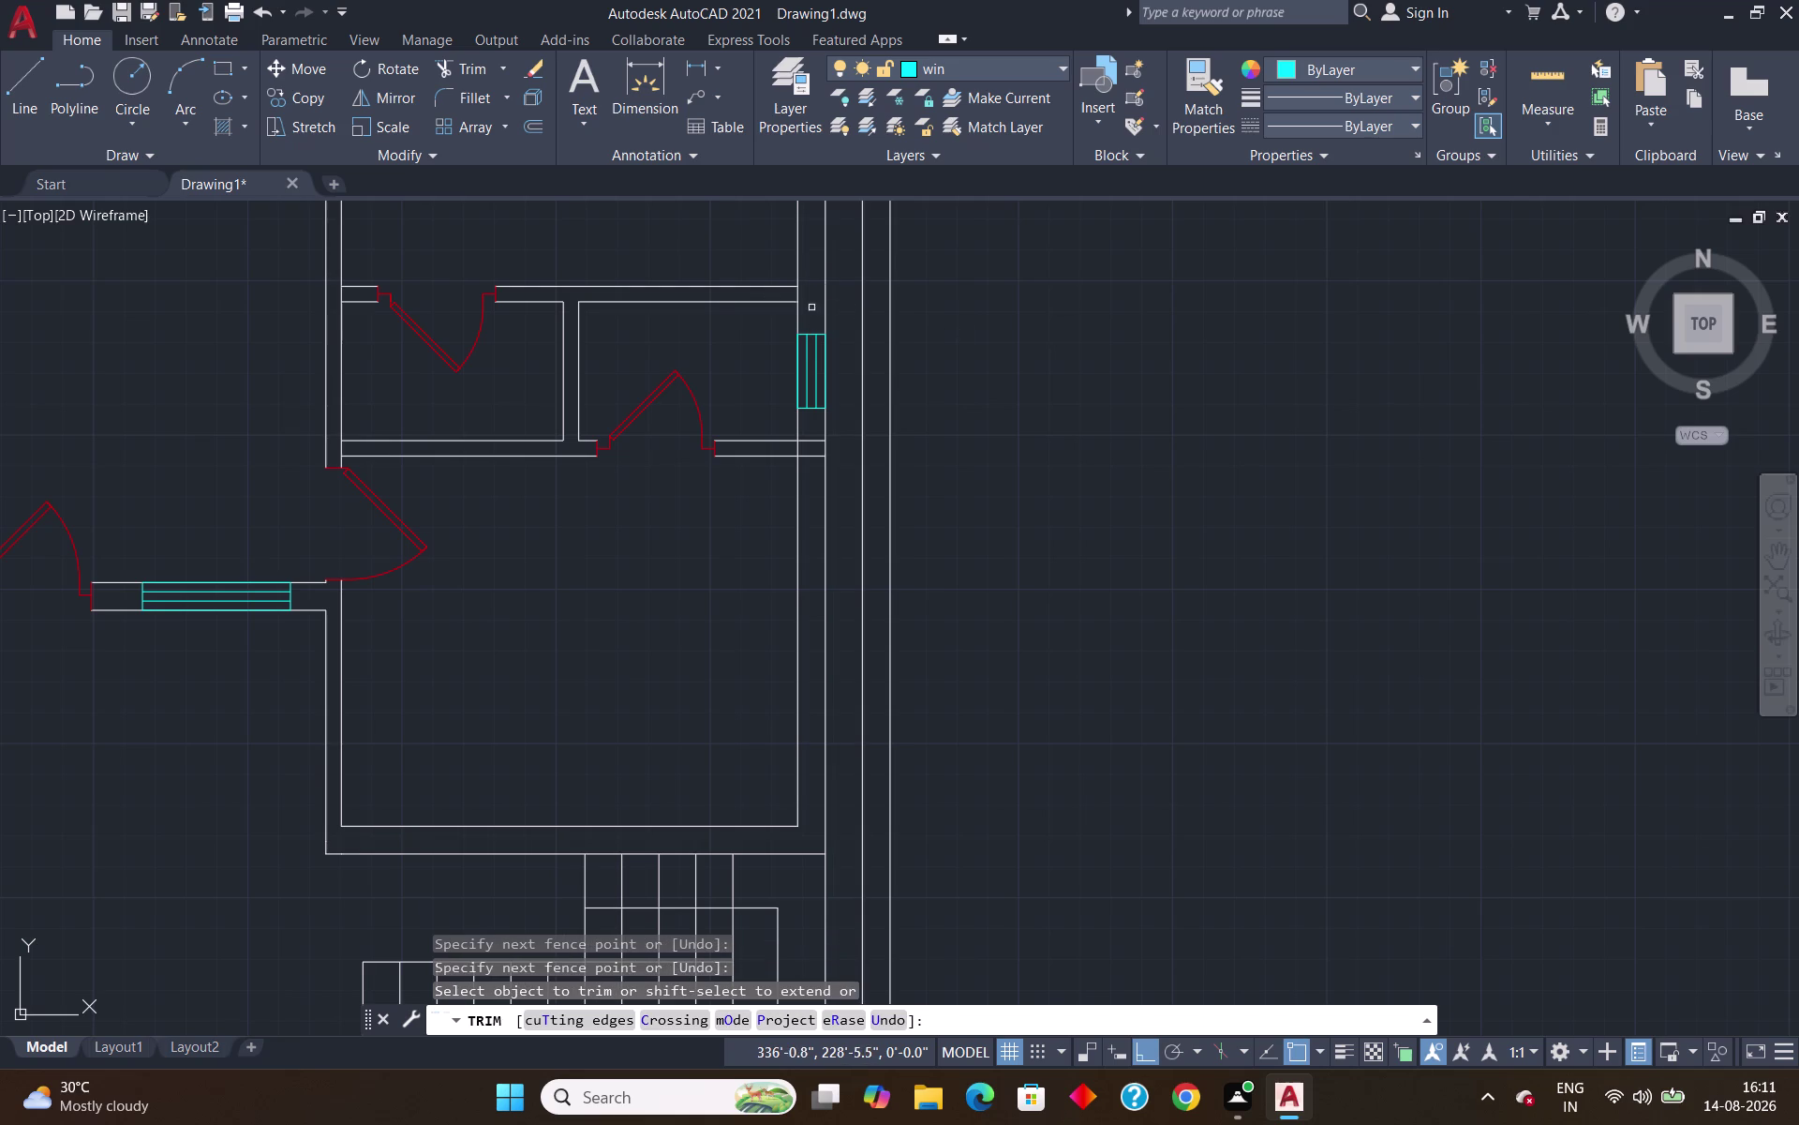
key(Escape)
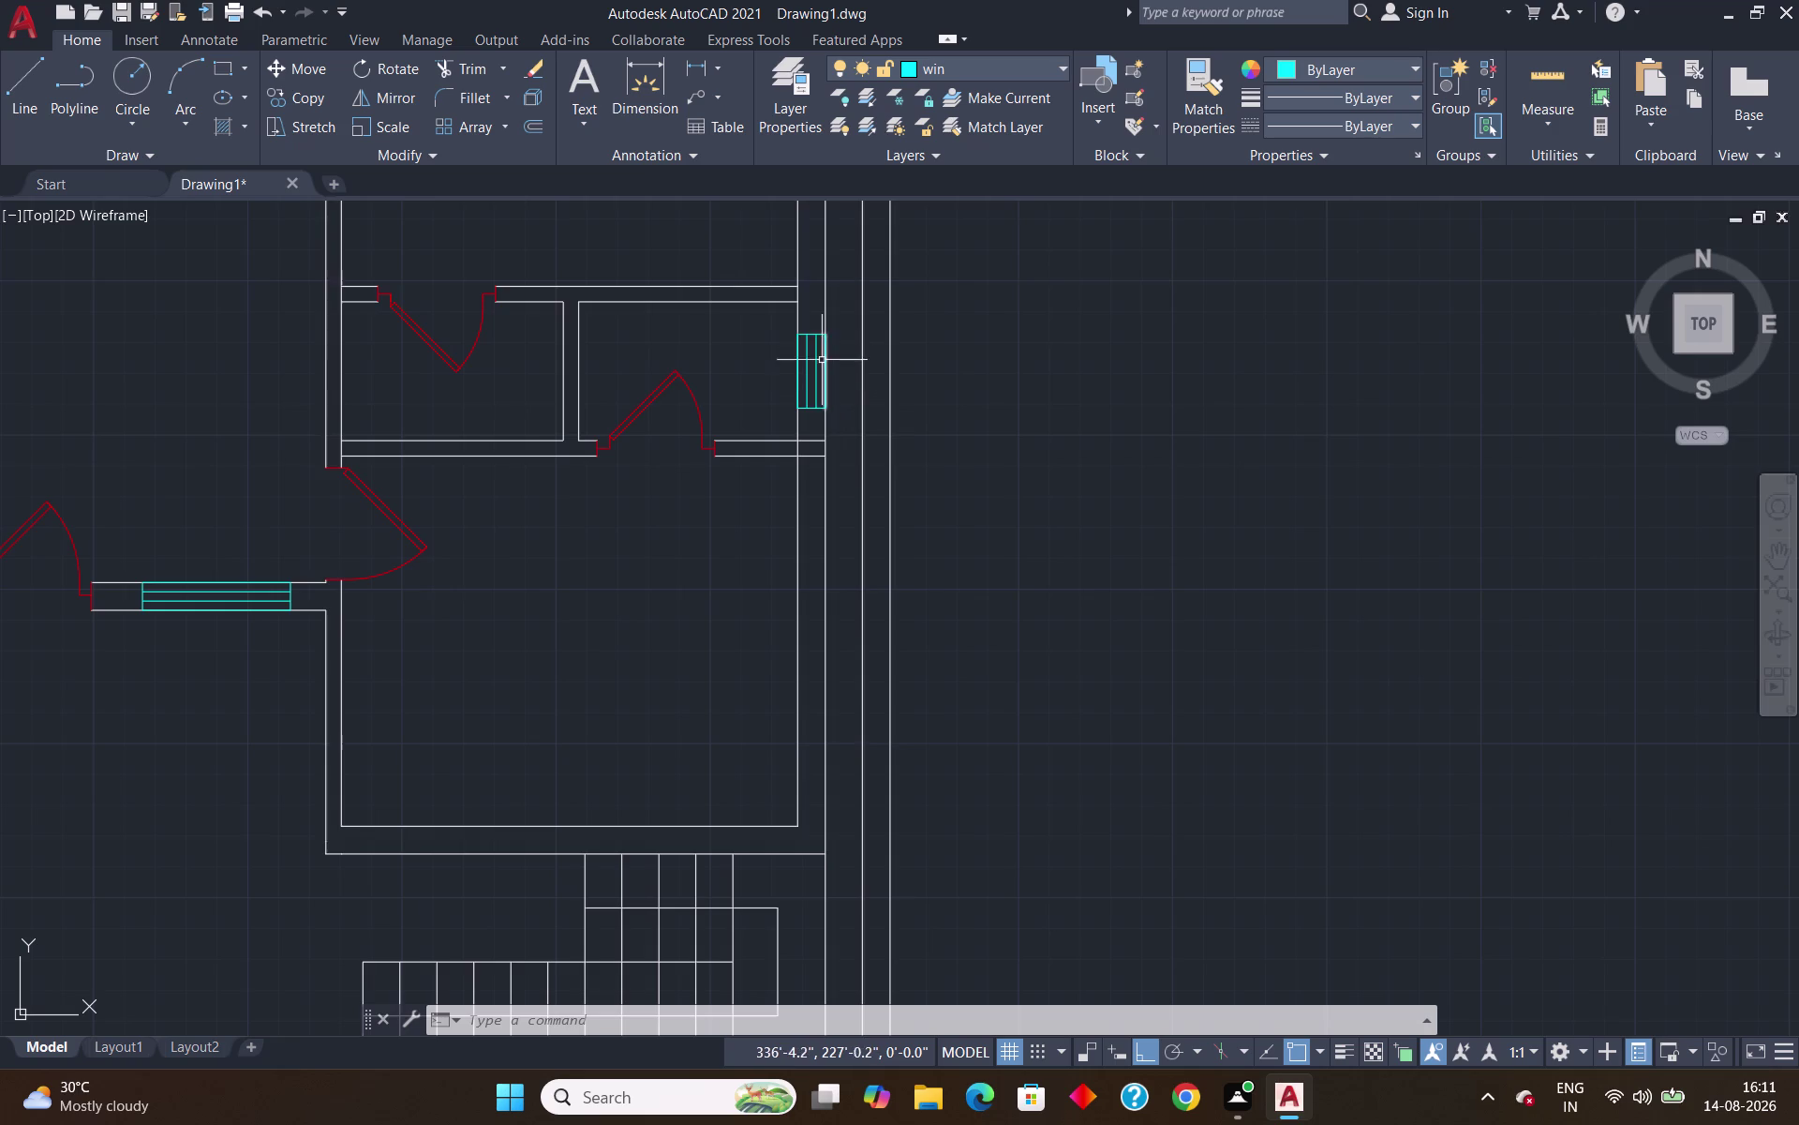
Select all the lines of the small right-wall window.
scroll(down, 3)
middle_drag(832, 347, 828, 512)
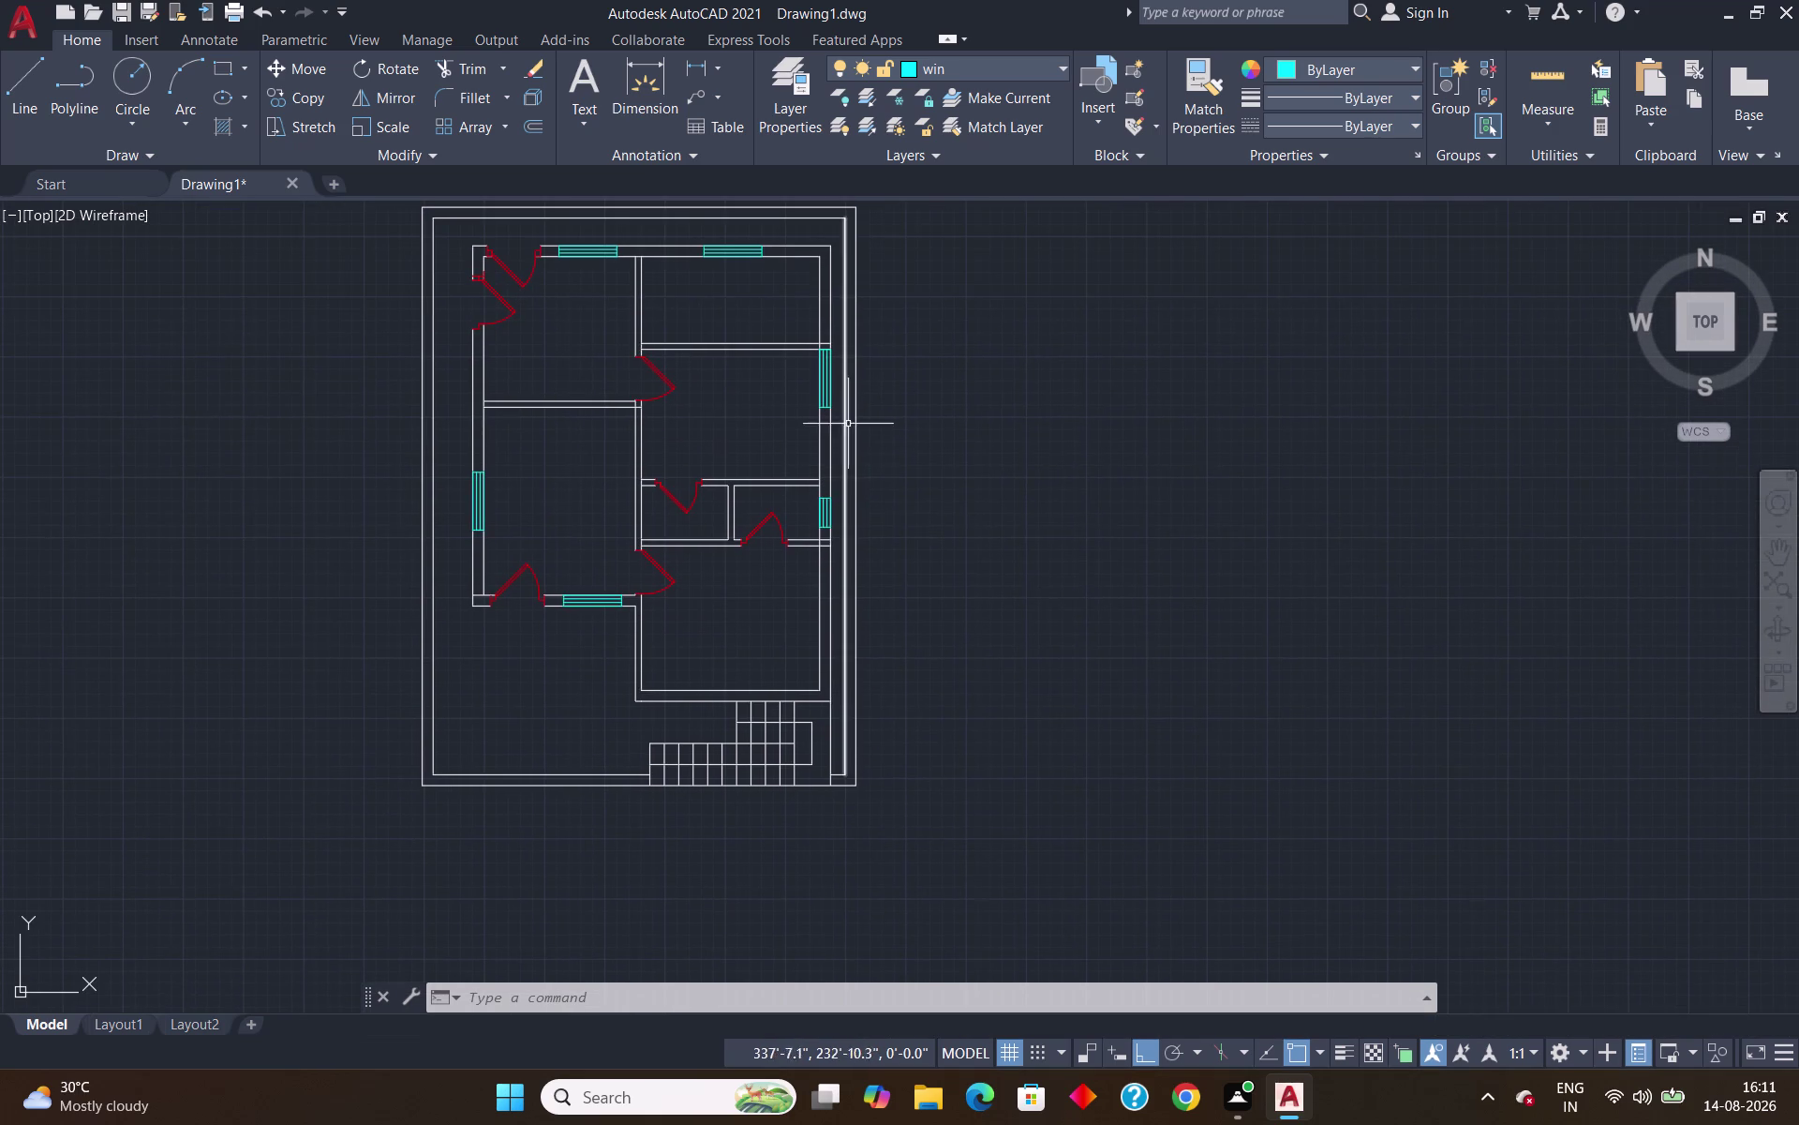
scroll(up, 3)
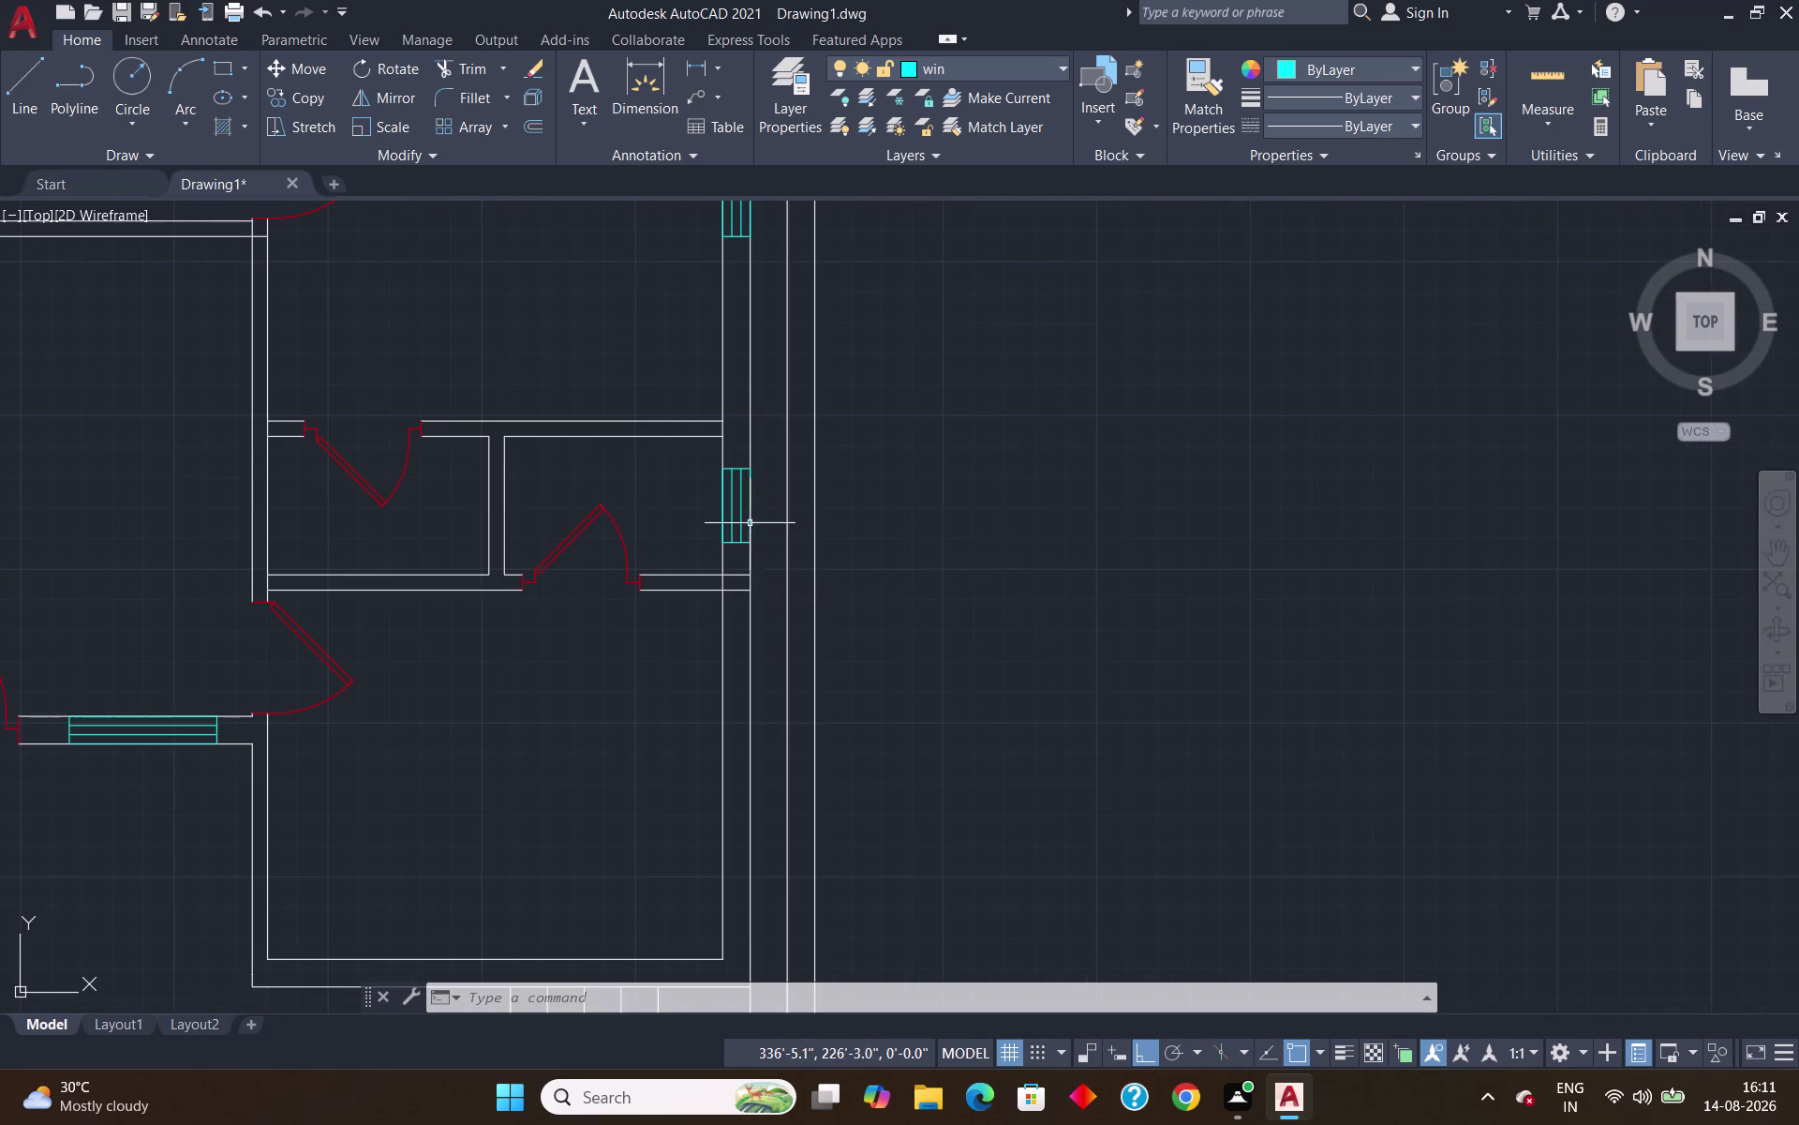
scroll(up, 3)
drag(690, 388, 689, 408)
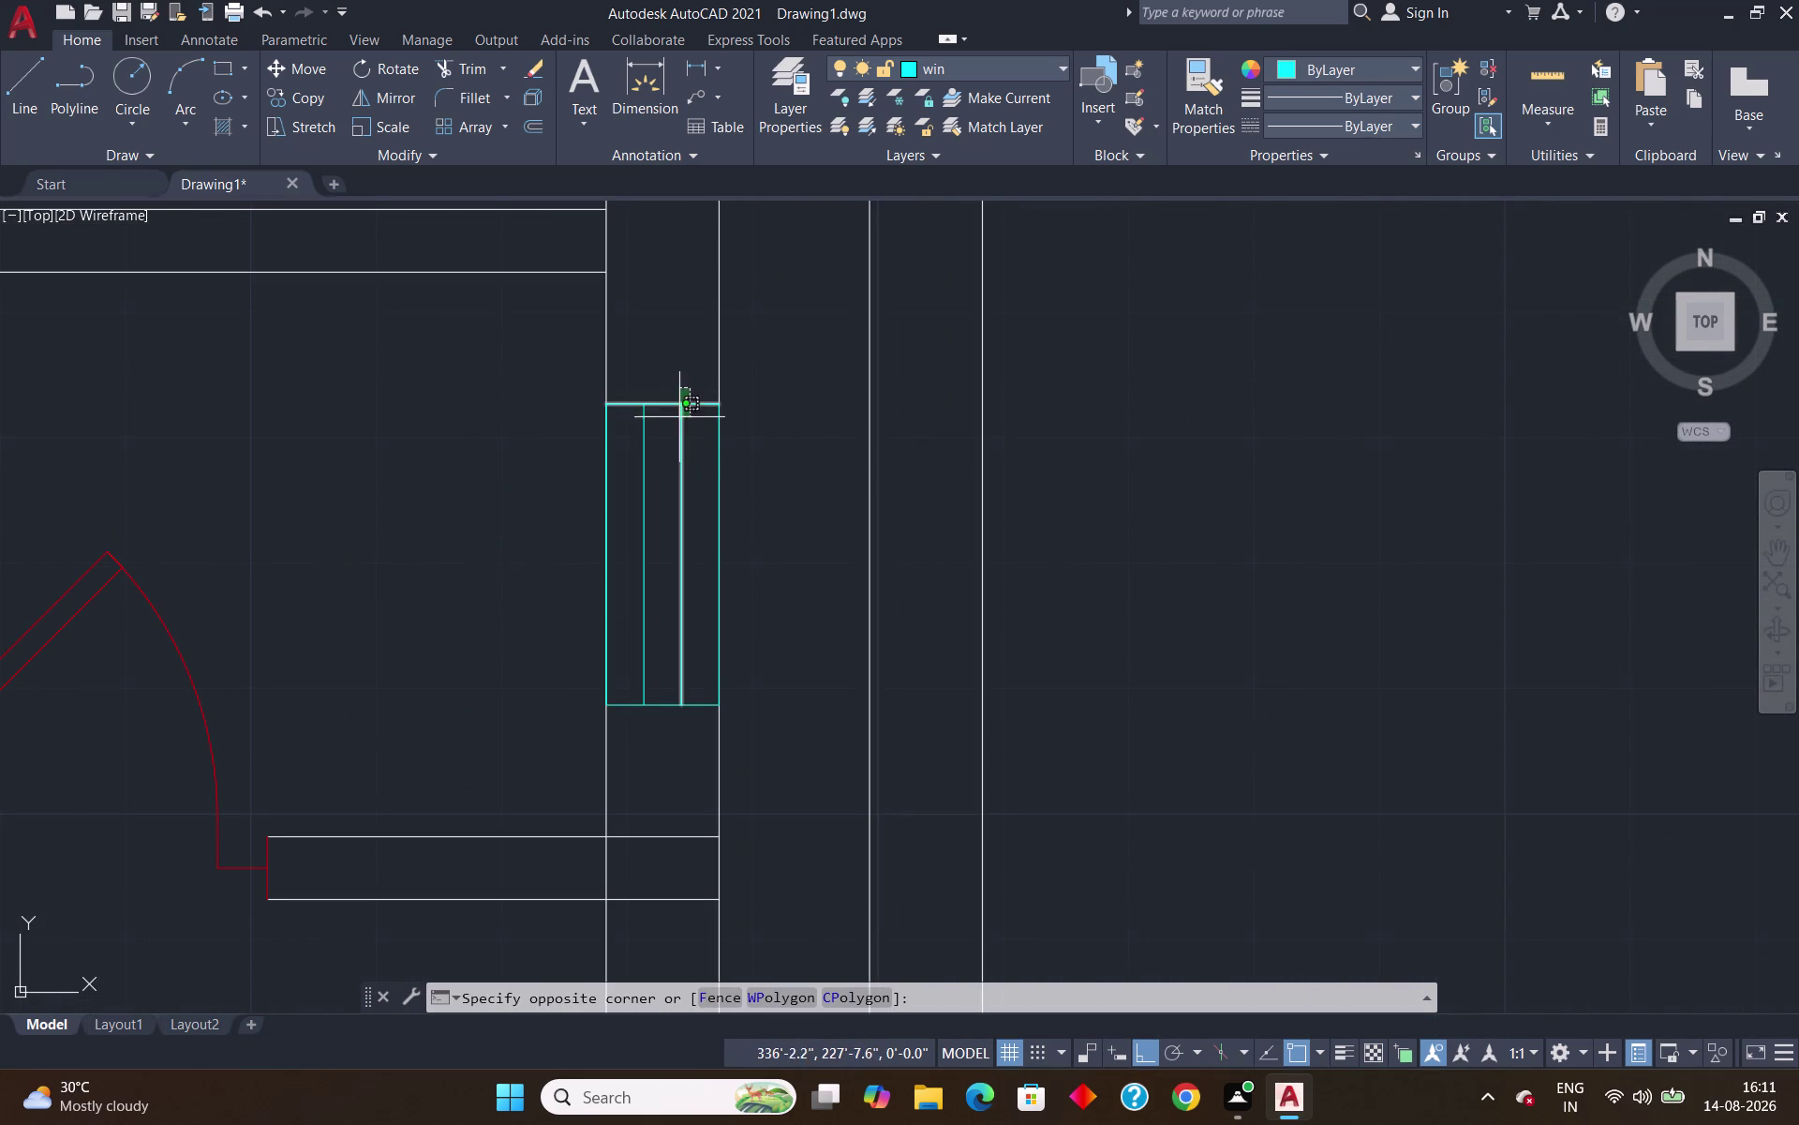
click(627, 480)
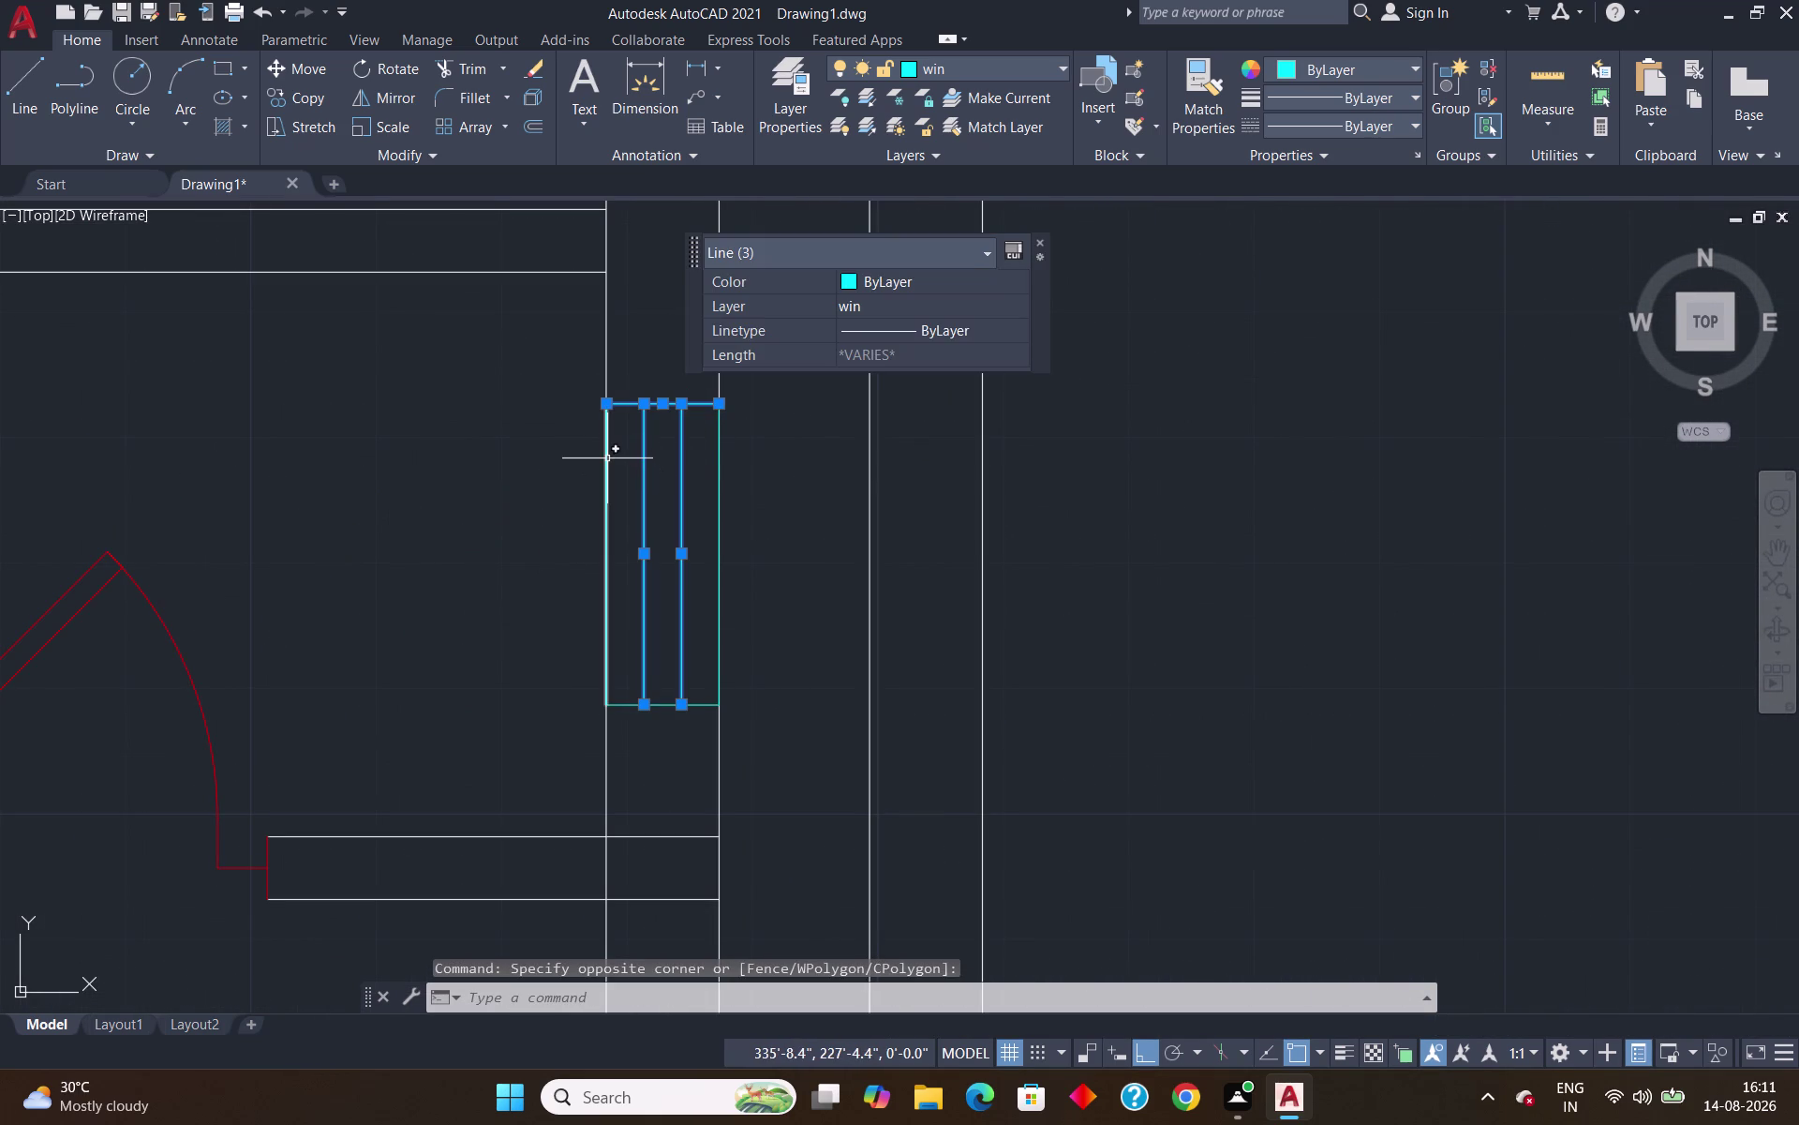
click(607, 461)
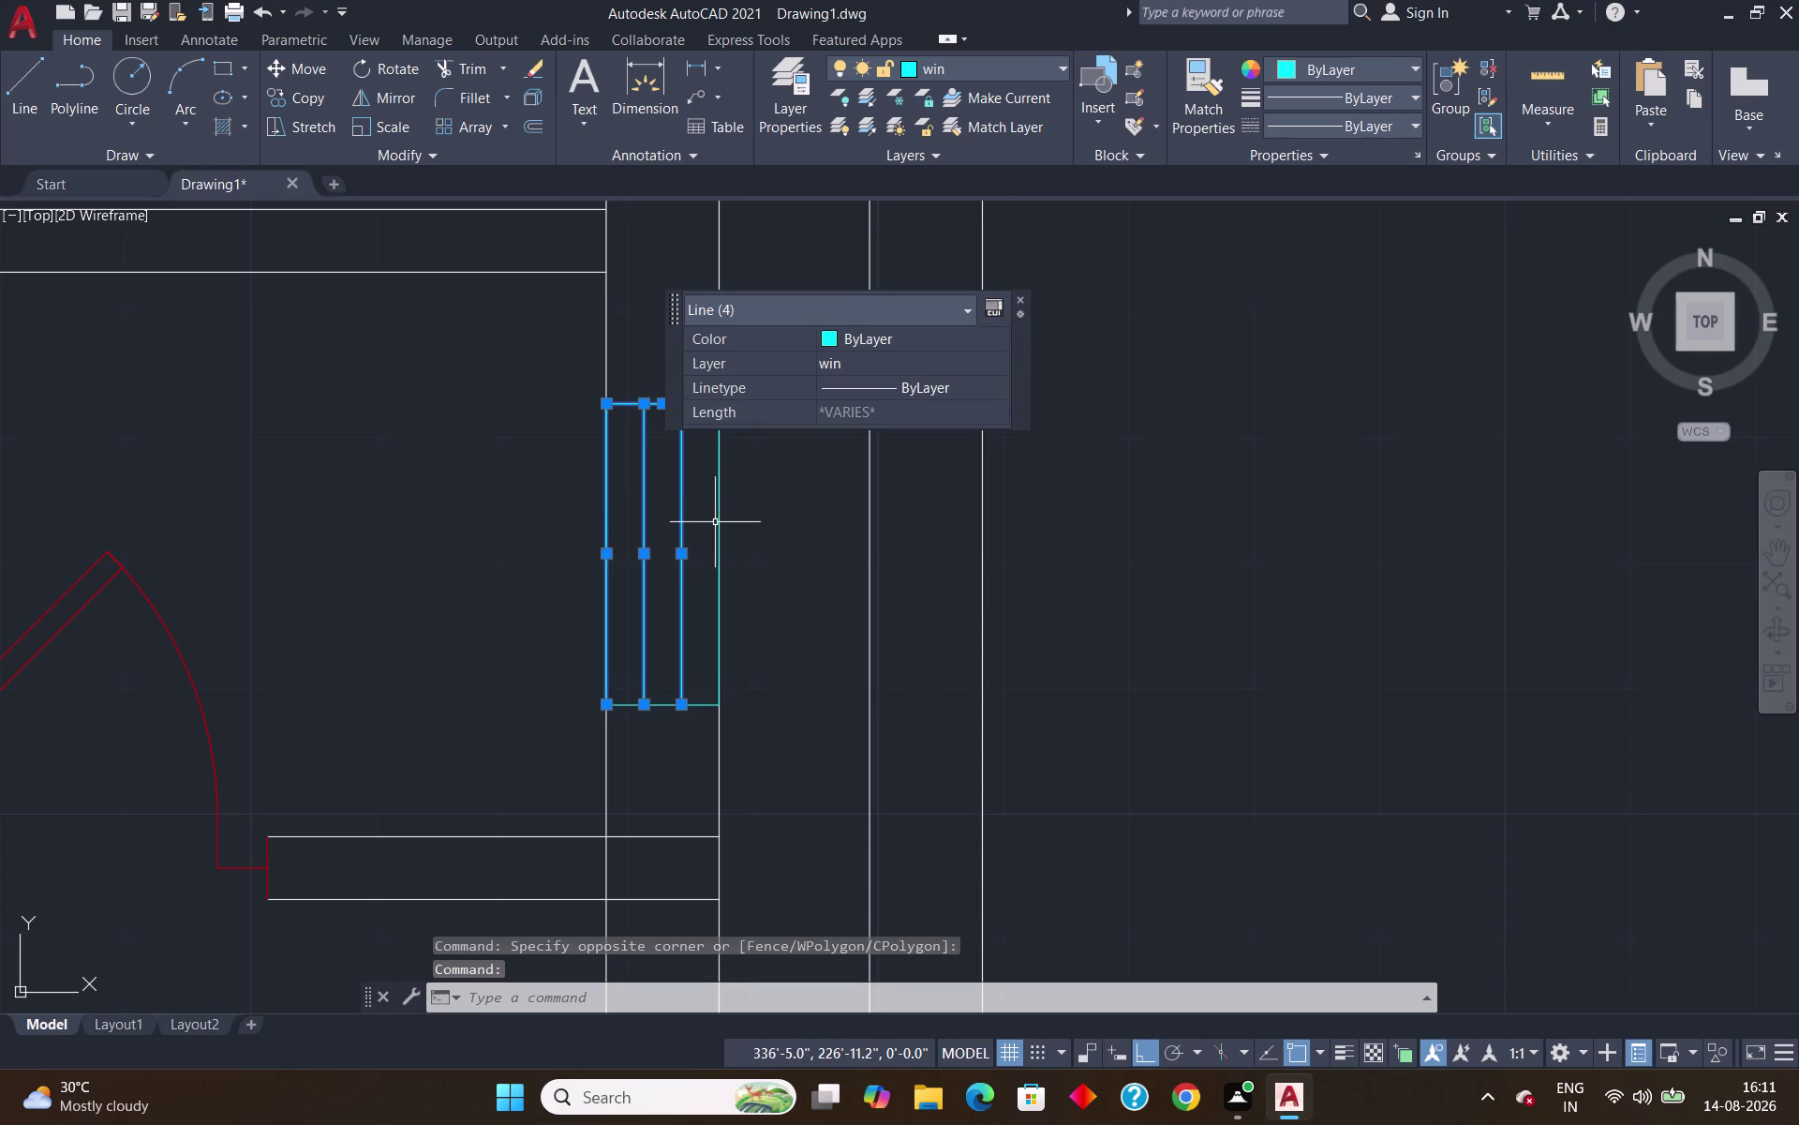
click(715, 522)
click(717, 551)
click(721, 551)
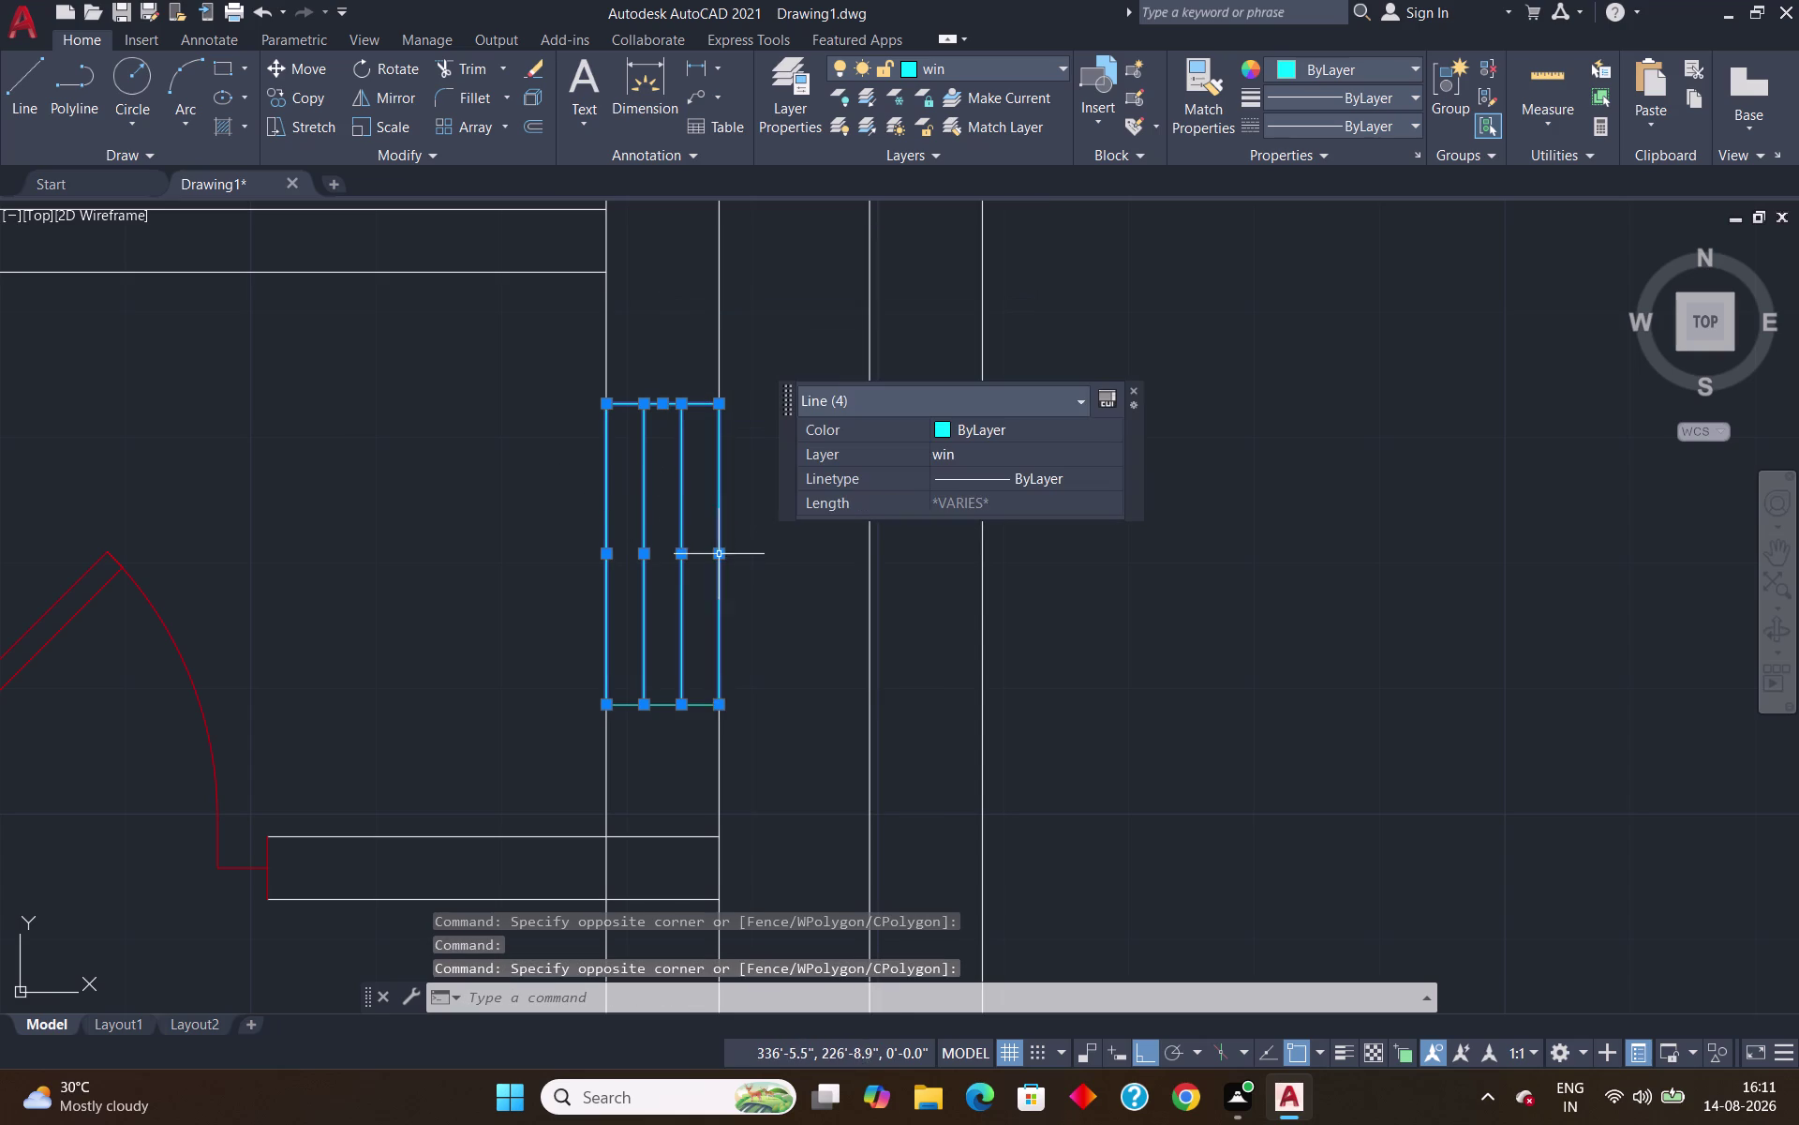
click(704, 705)
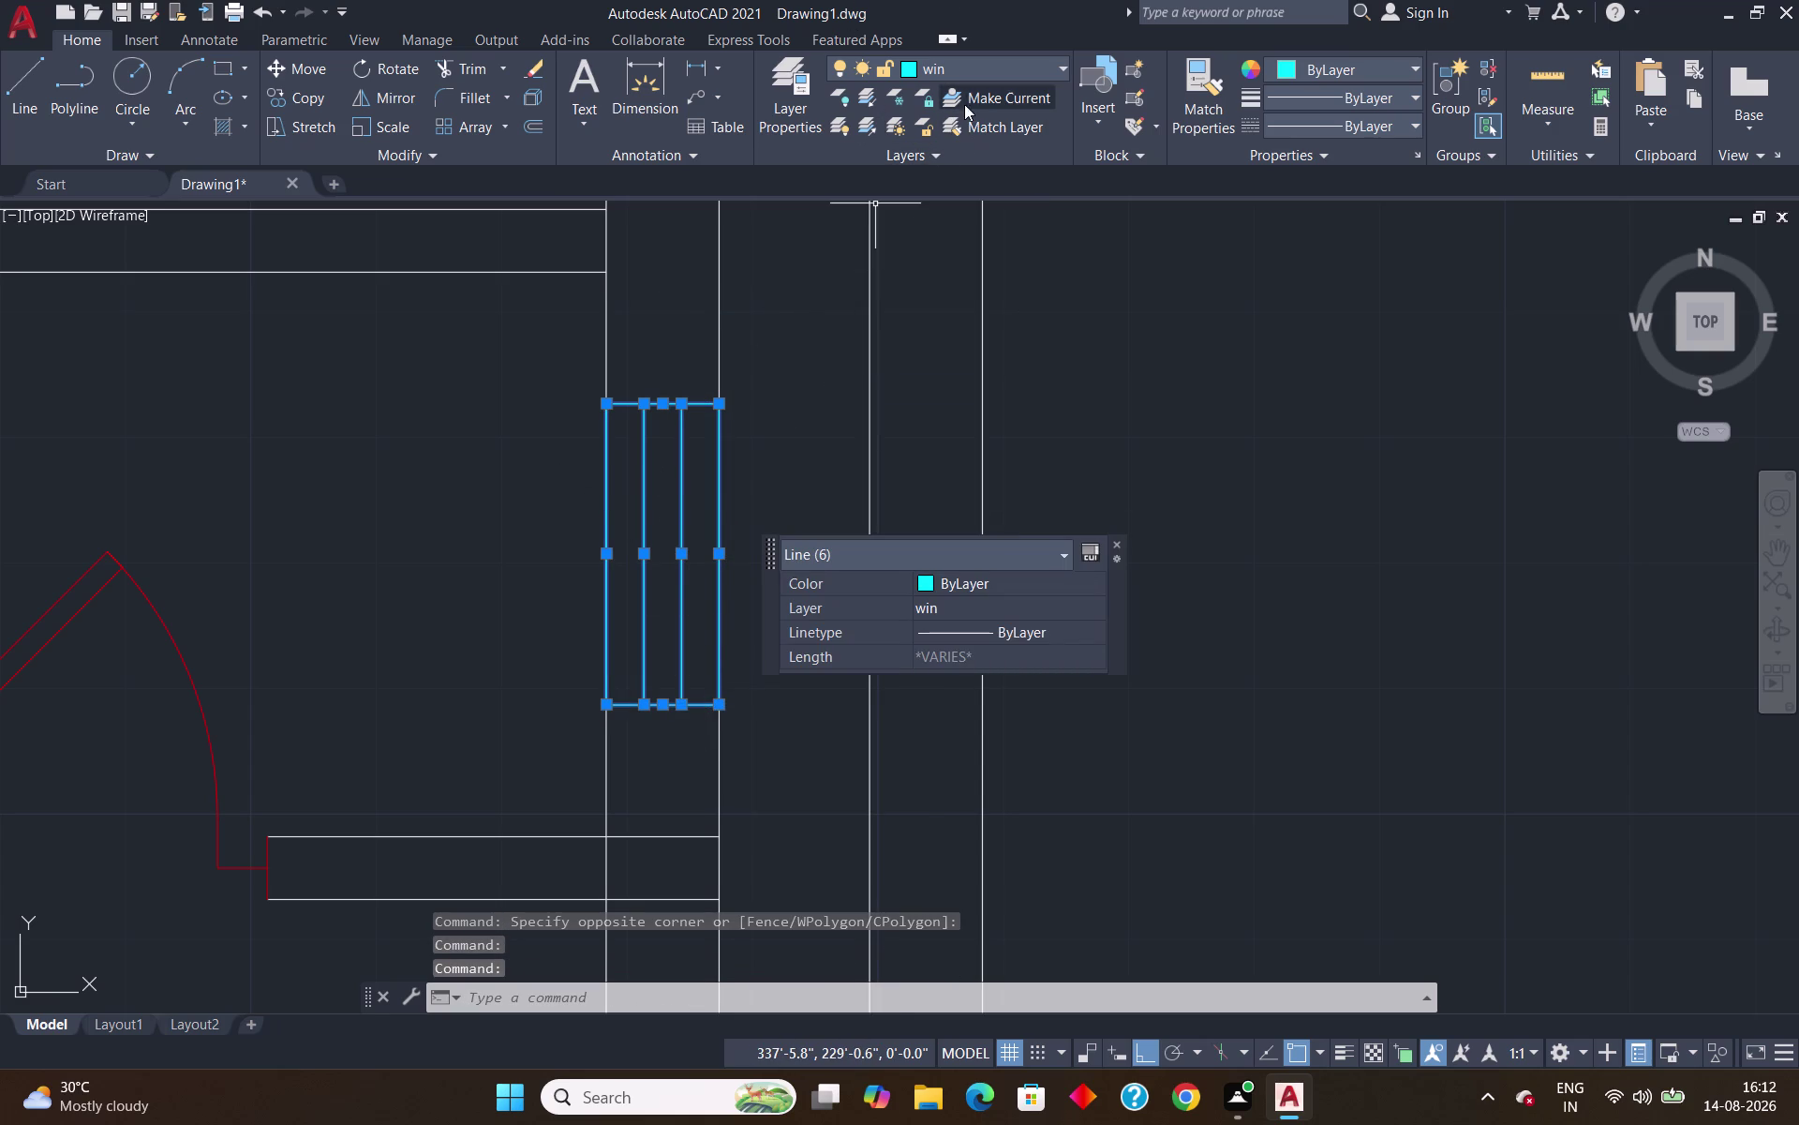
Assign the selected window lines to the win layer and clear the selection.
click(962, 70)
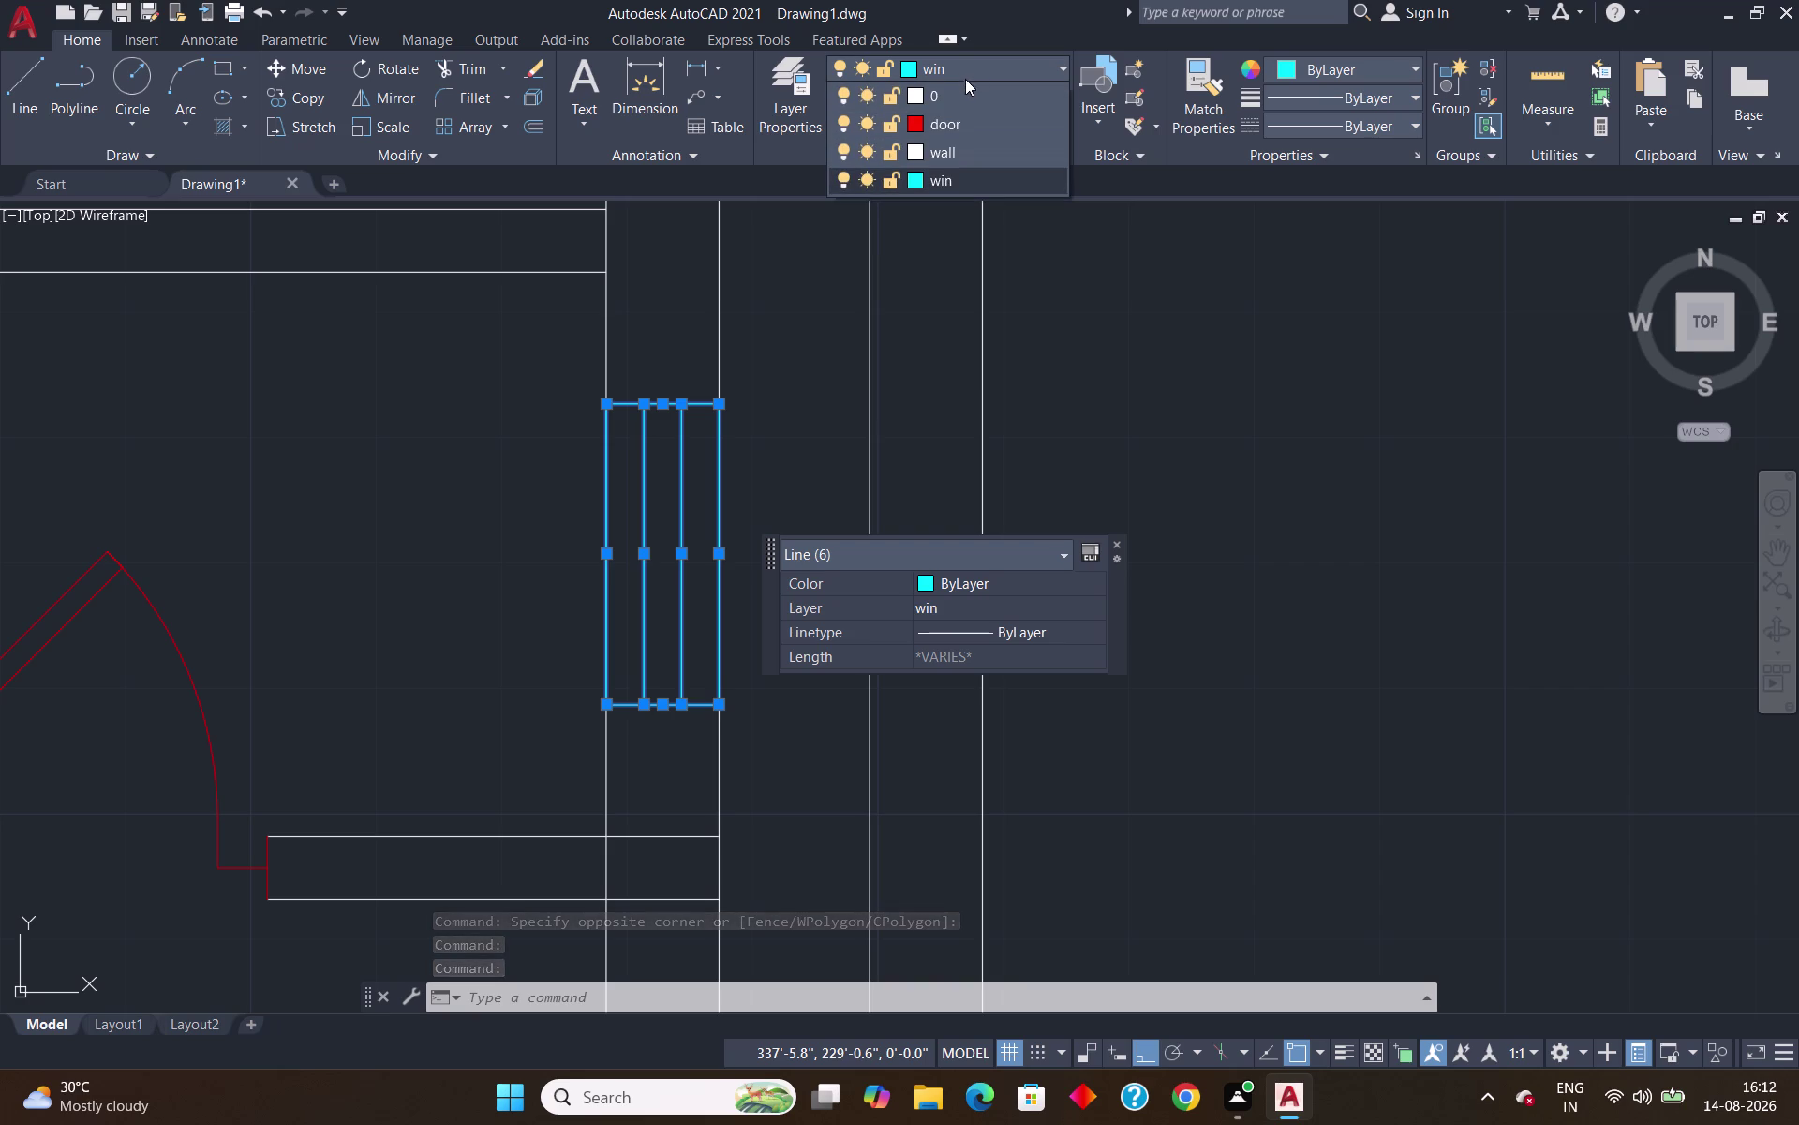
click(955, 87)
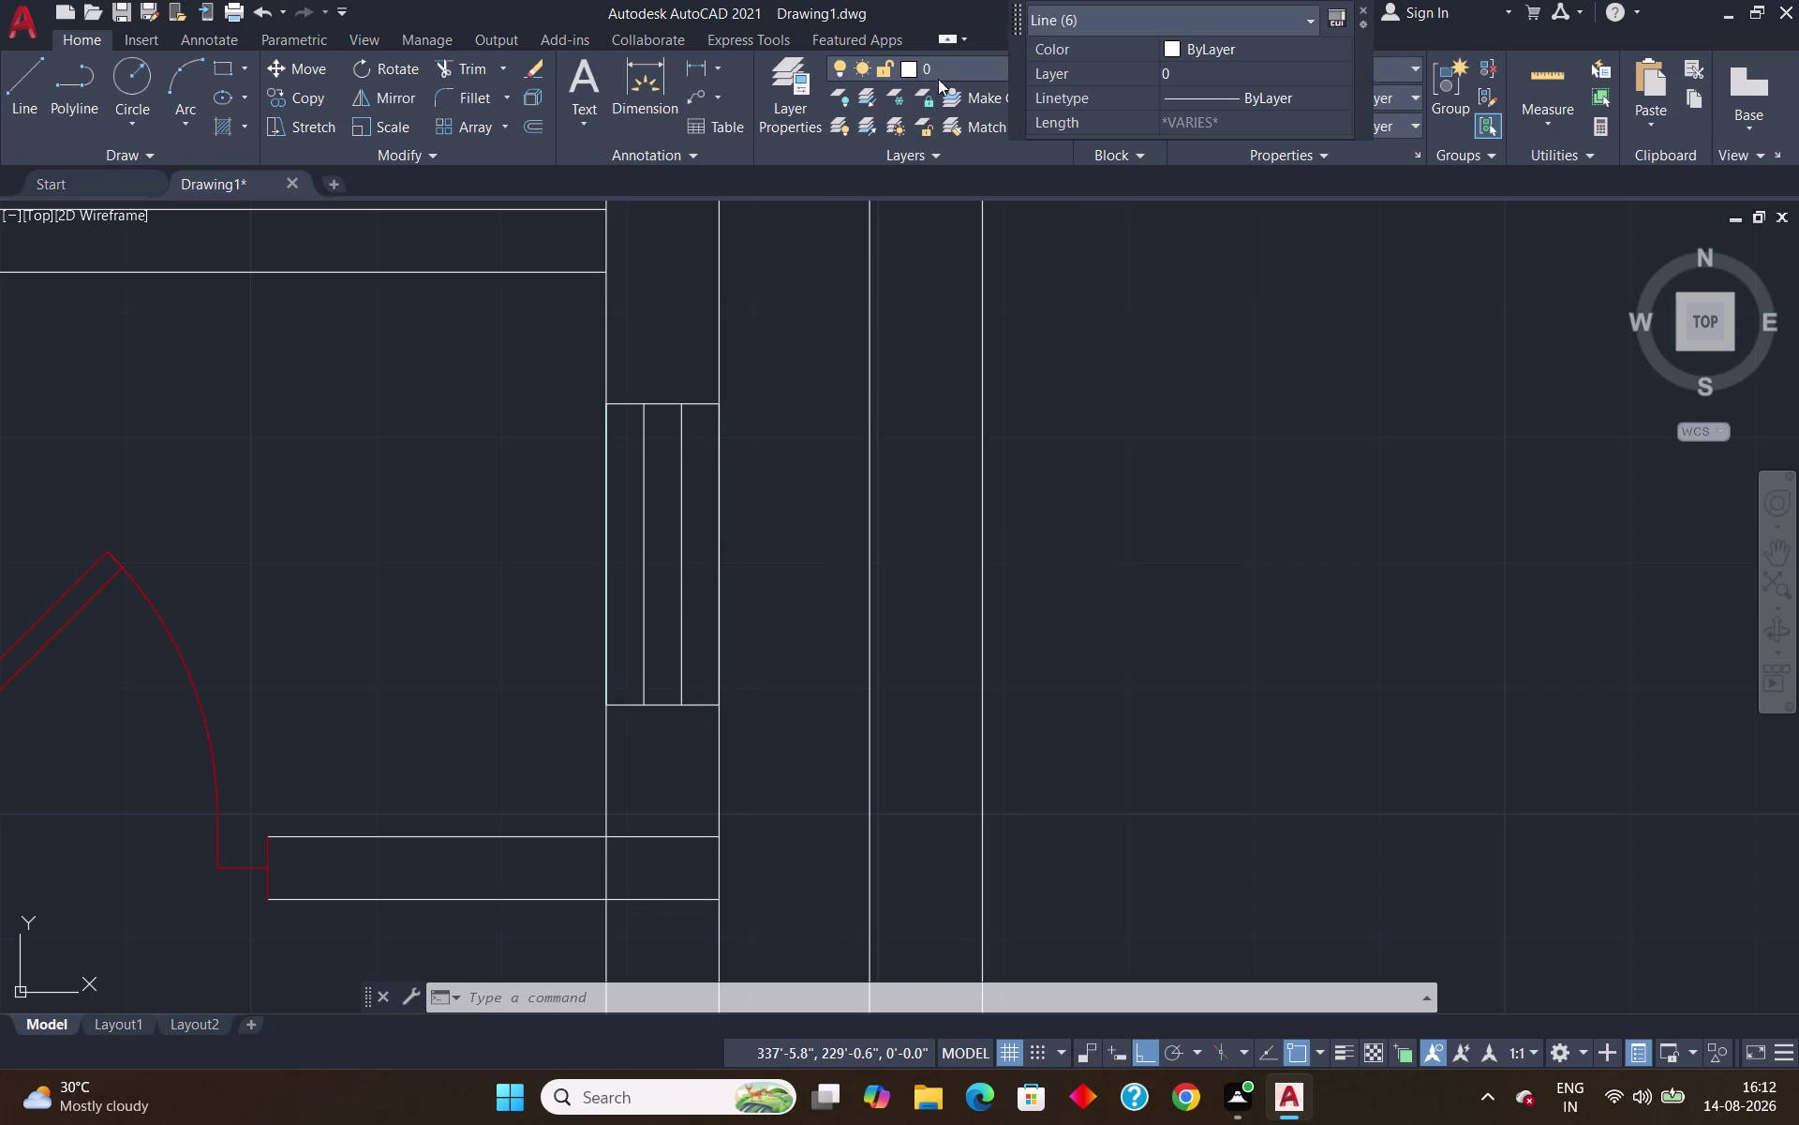
click(946, 68)
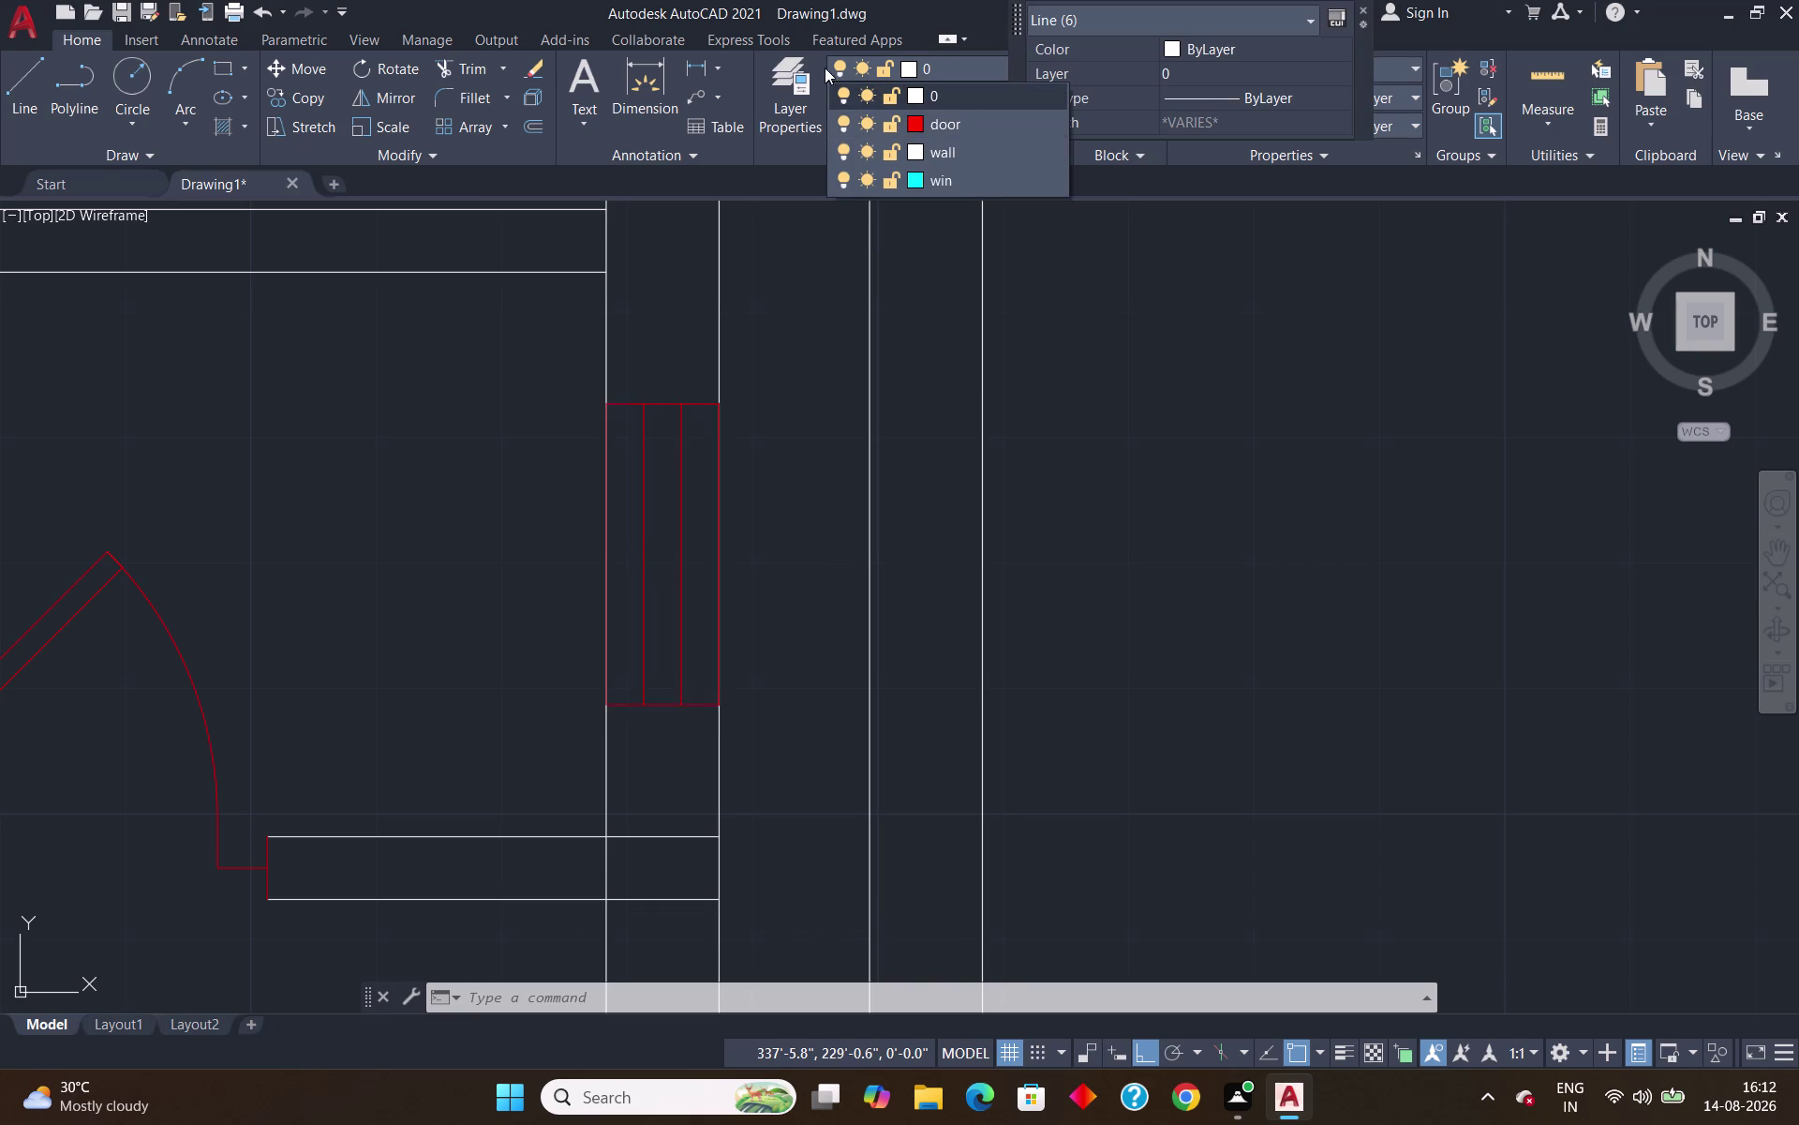
click(906, 171)
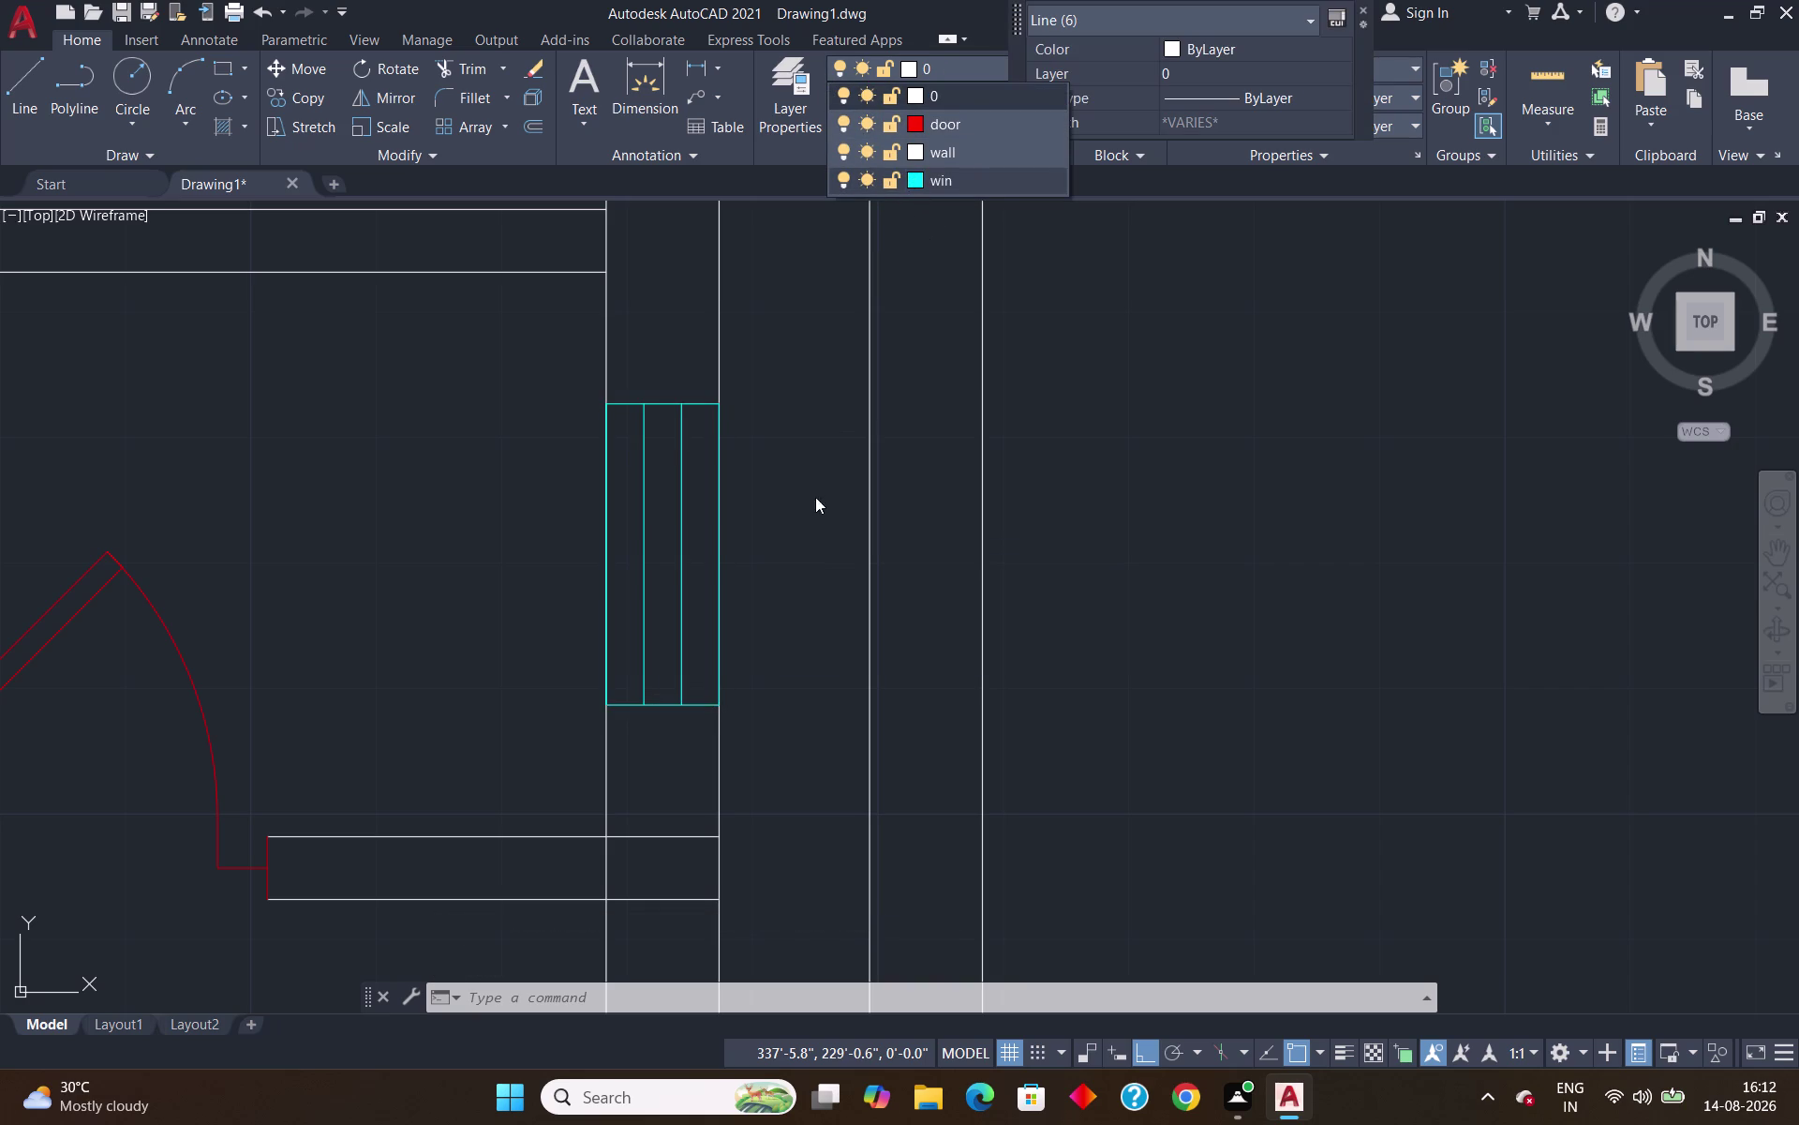
key(Escape)
scroll(down, 3)
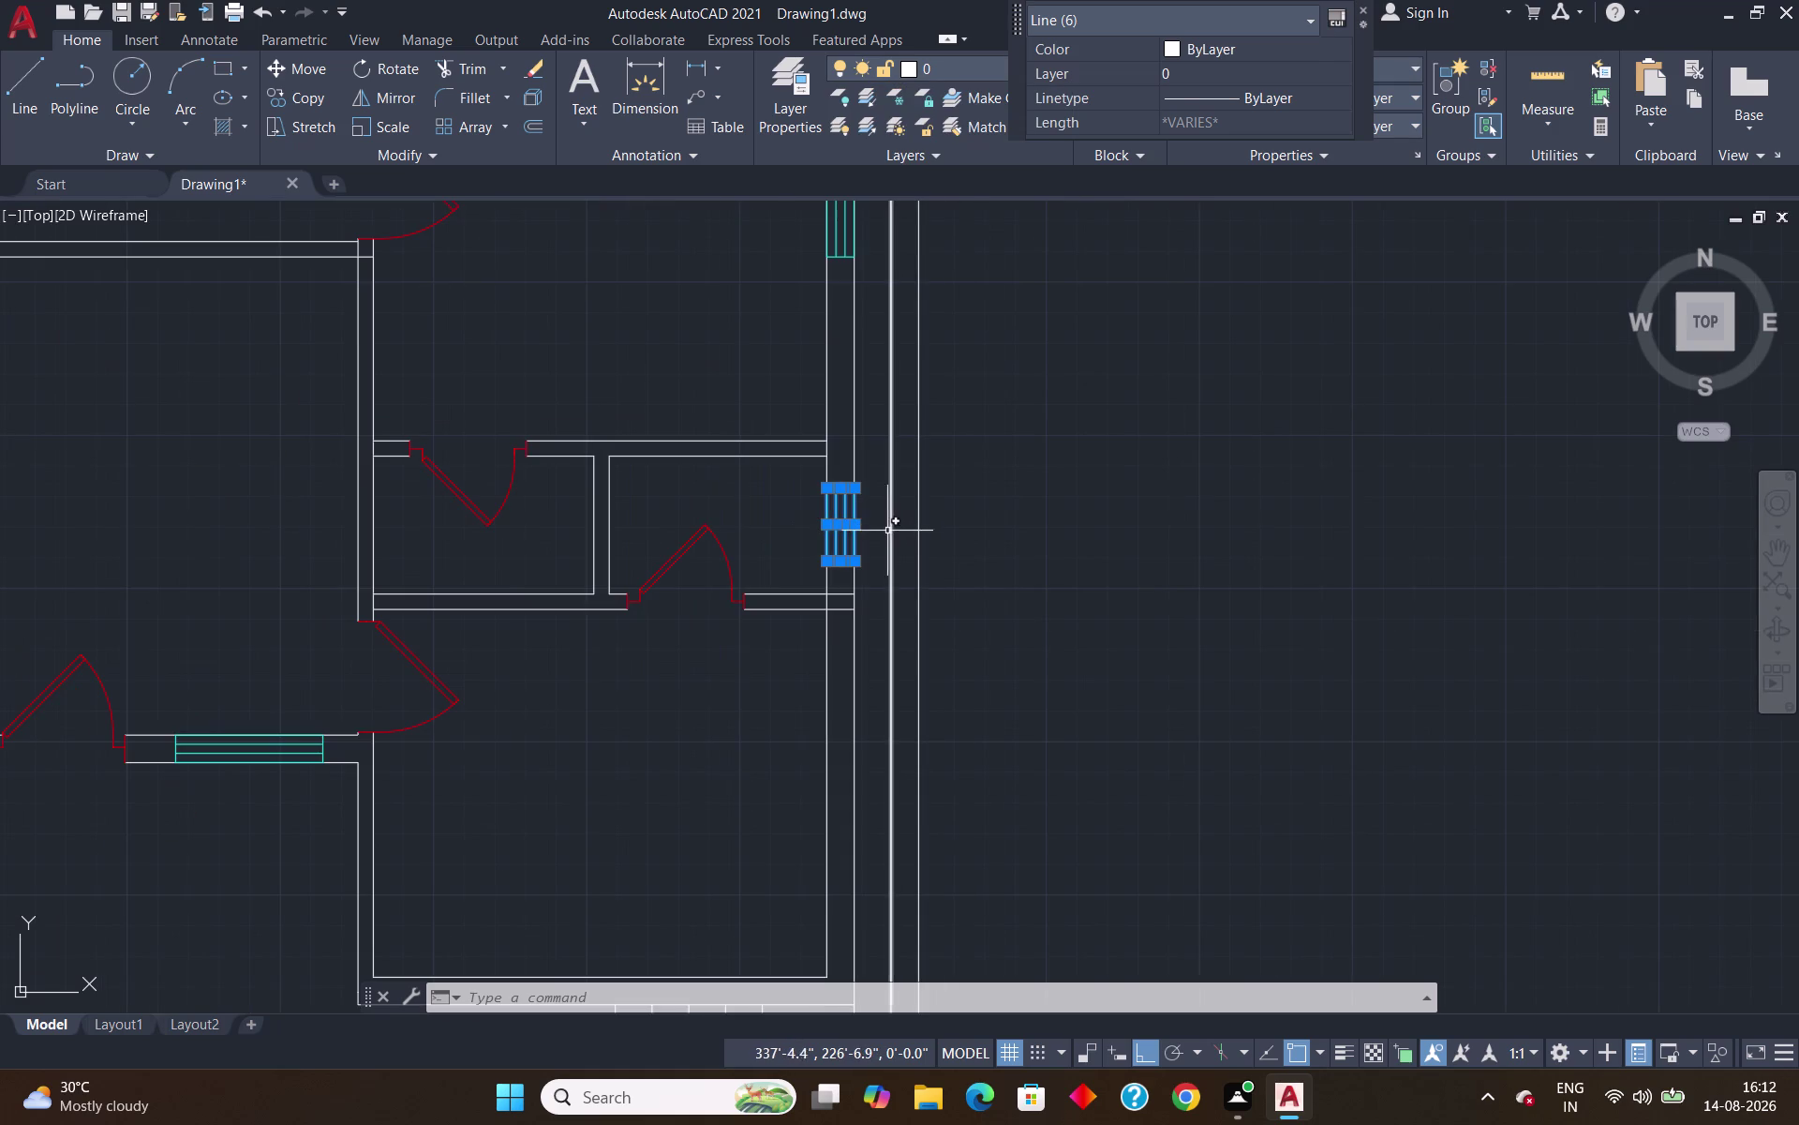
key(Escape)
scroll(up, 3)
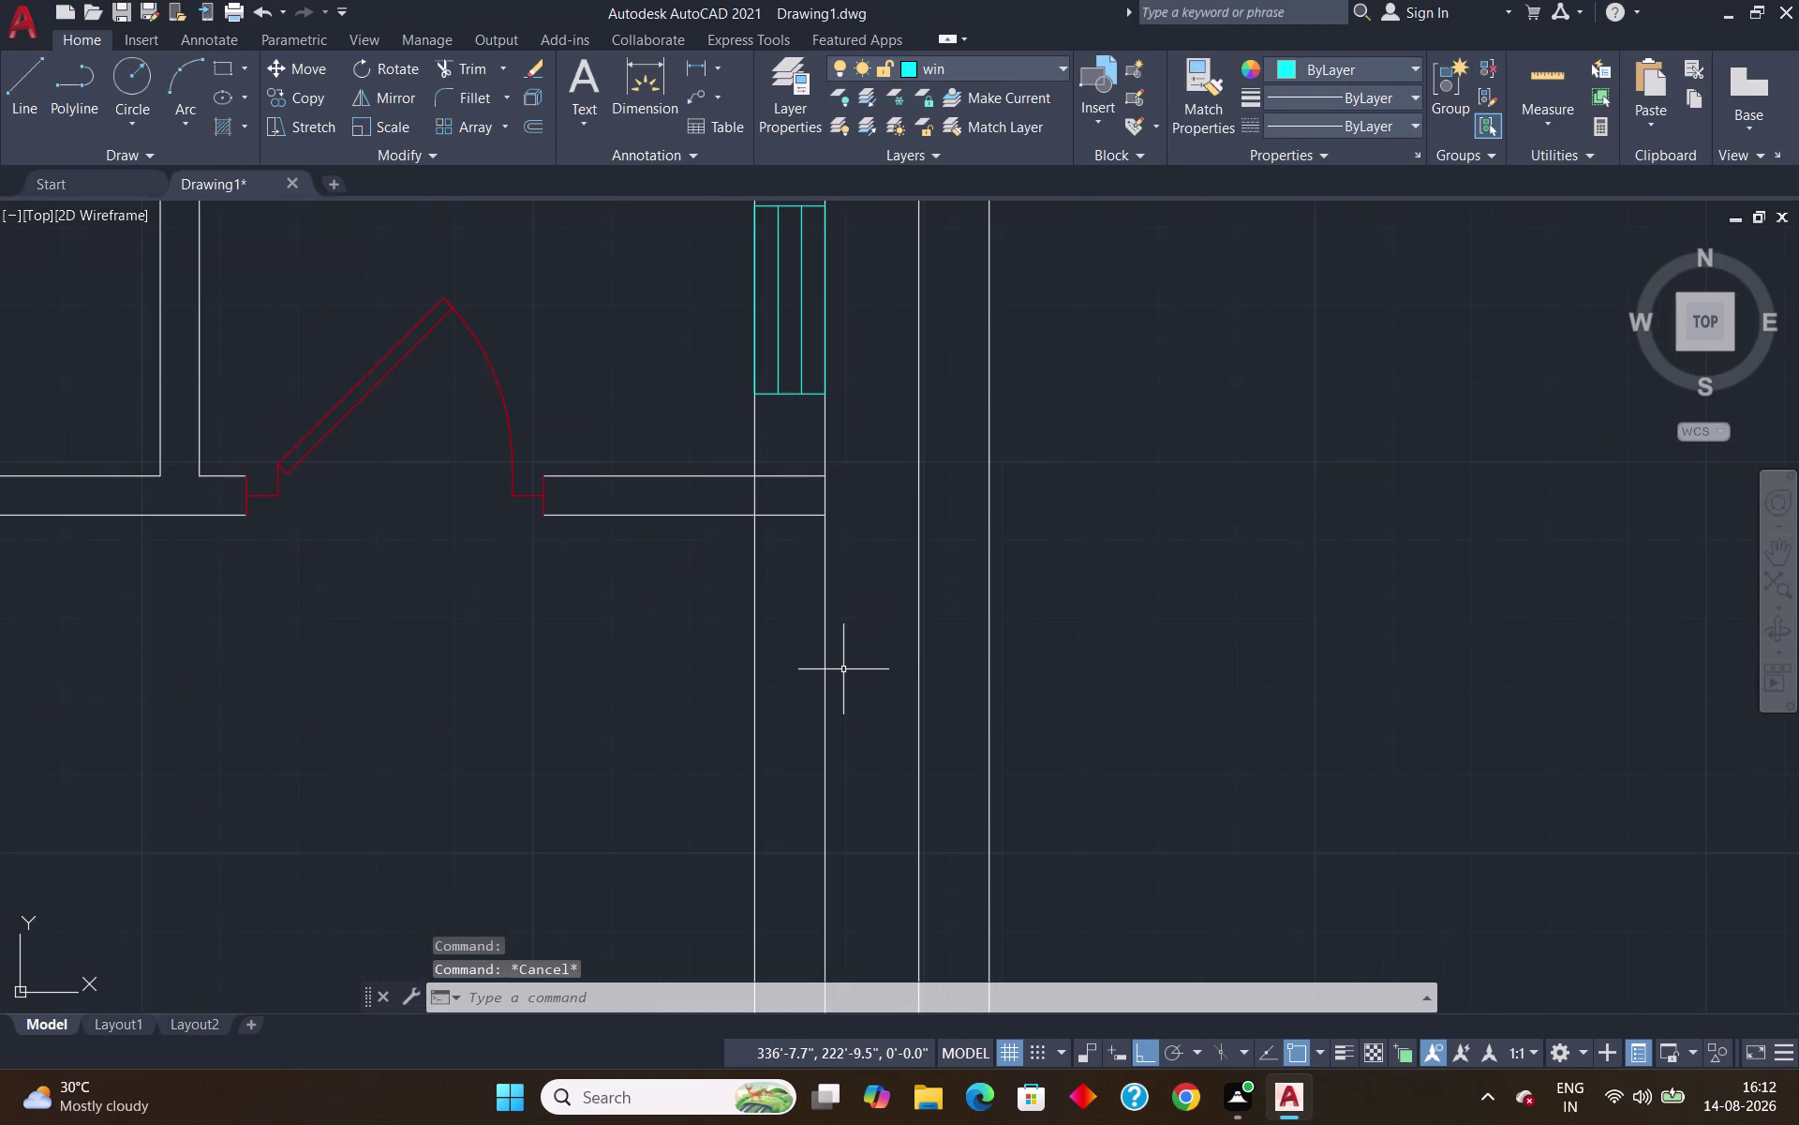
Draw a closed 4' window rectangle in the lower right-wall gap.
key(l)
key(Return)
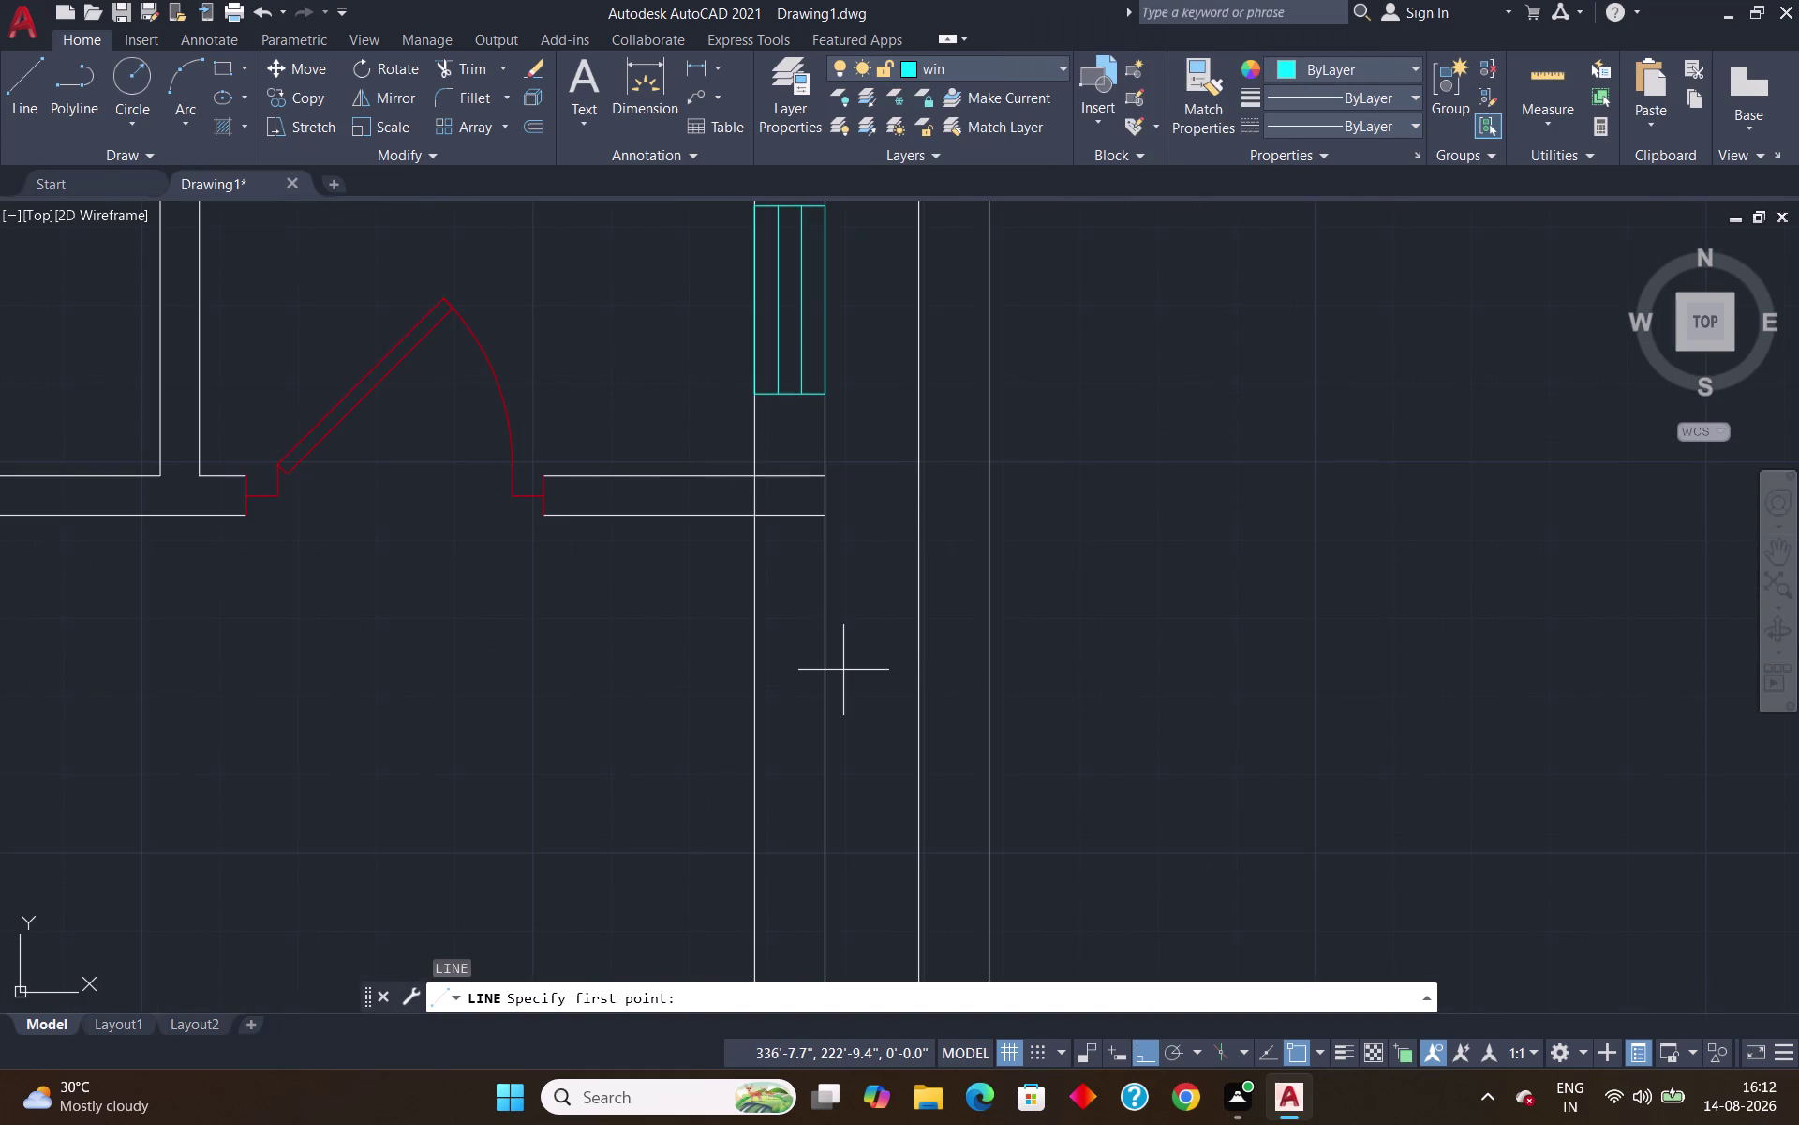
click(752, 513)
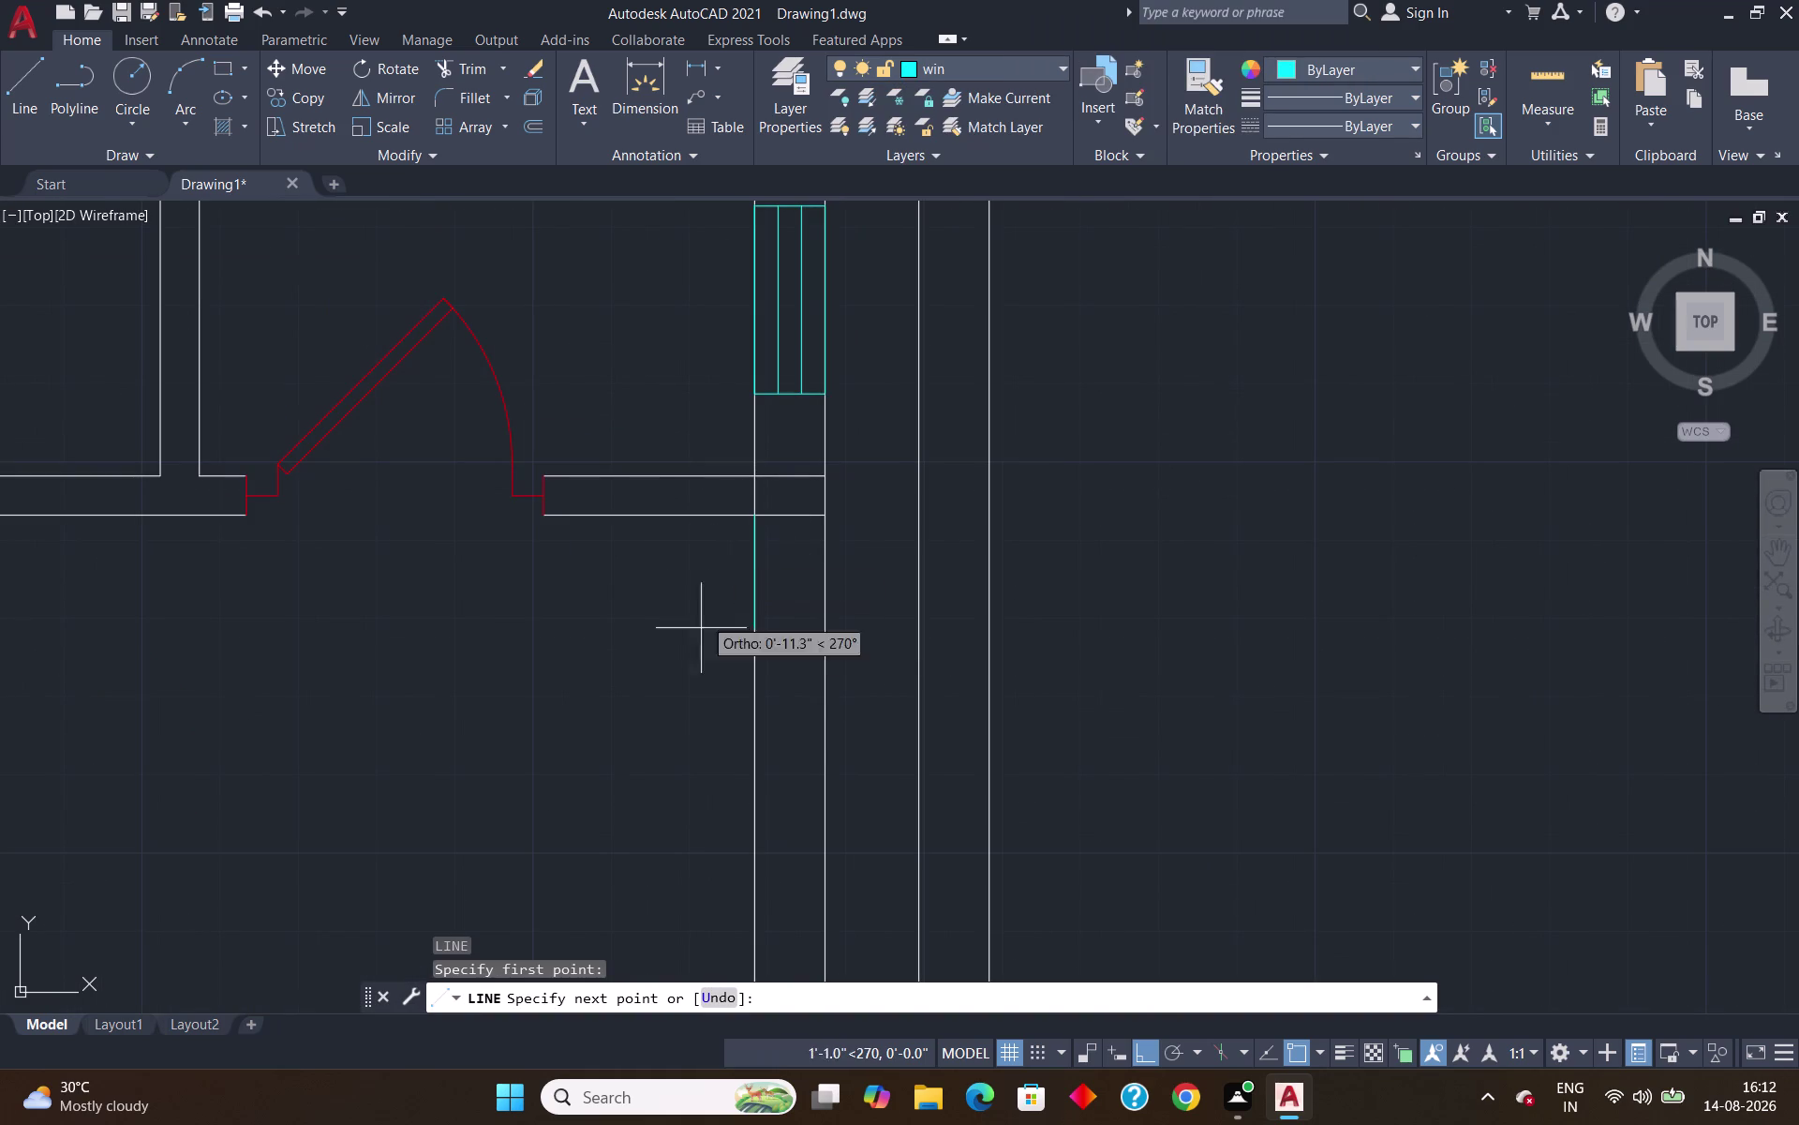
text(4')
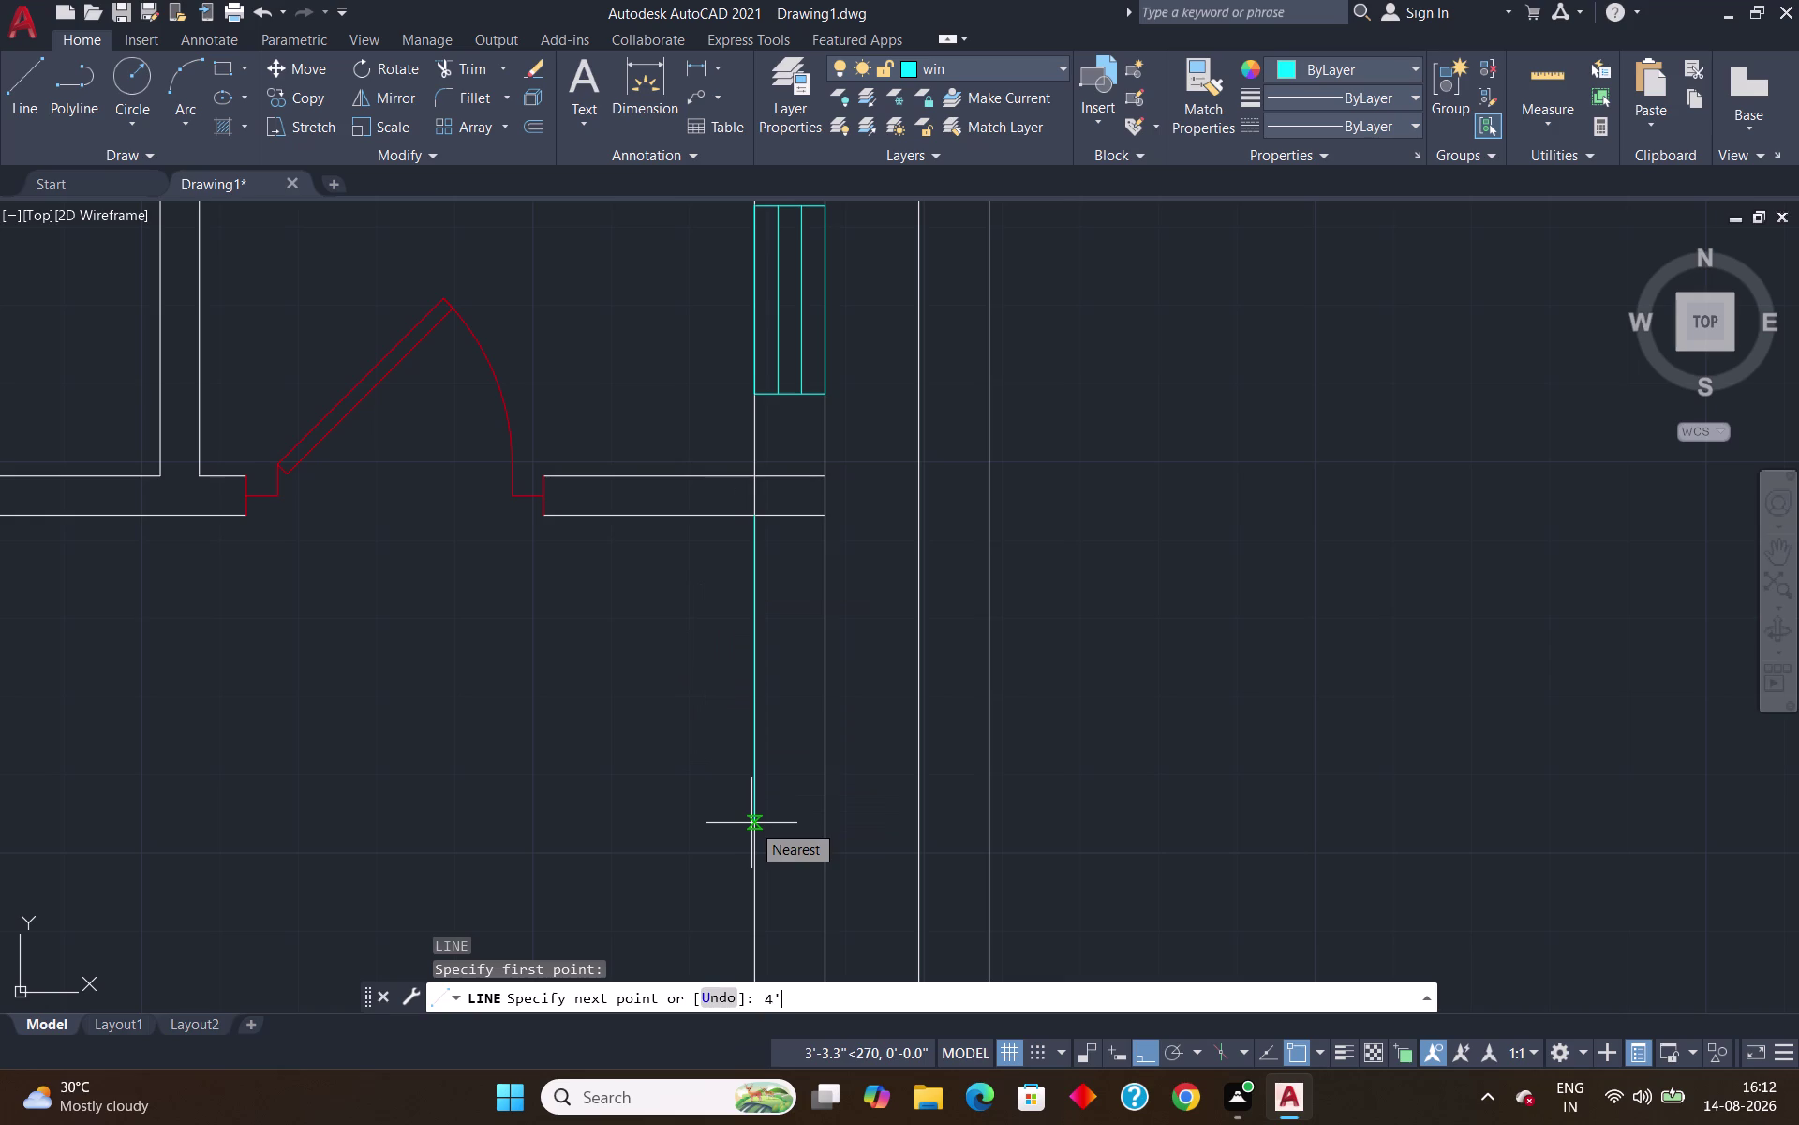
key(Return)
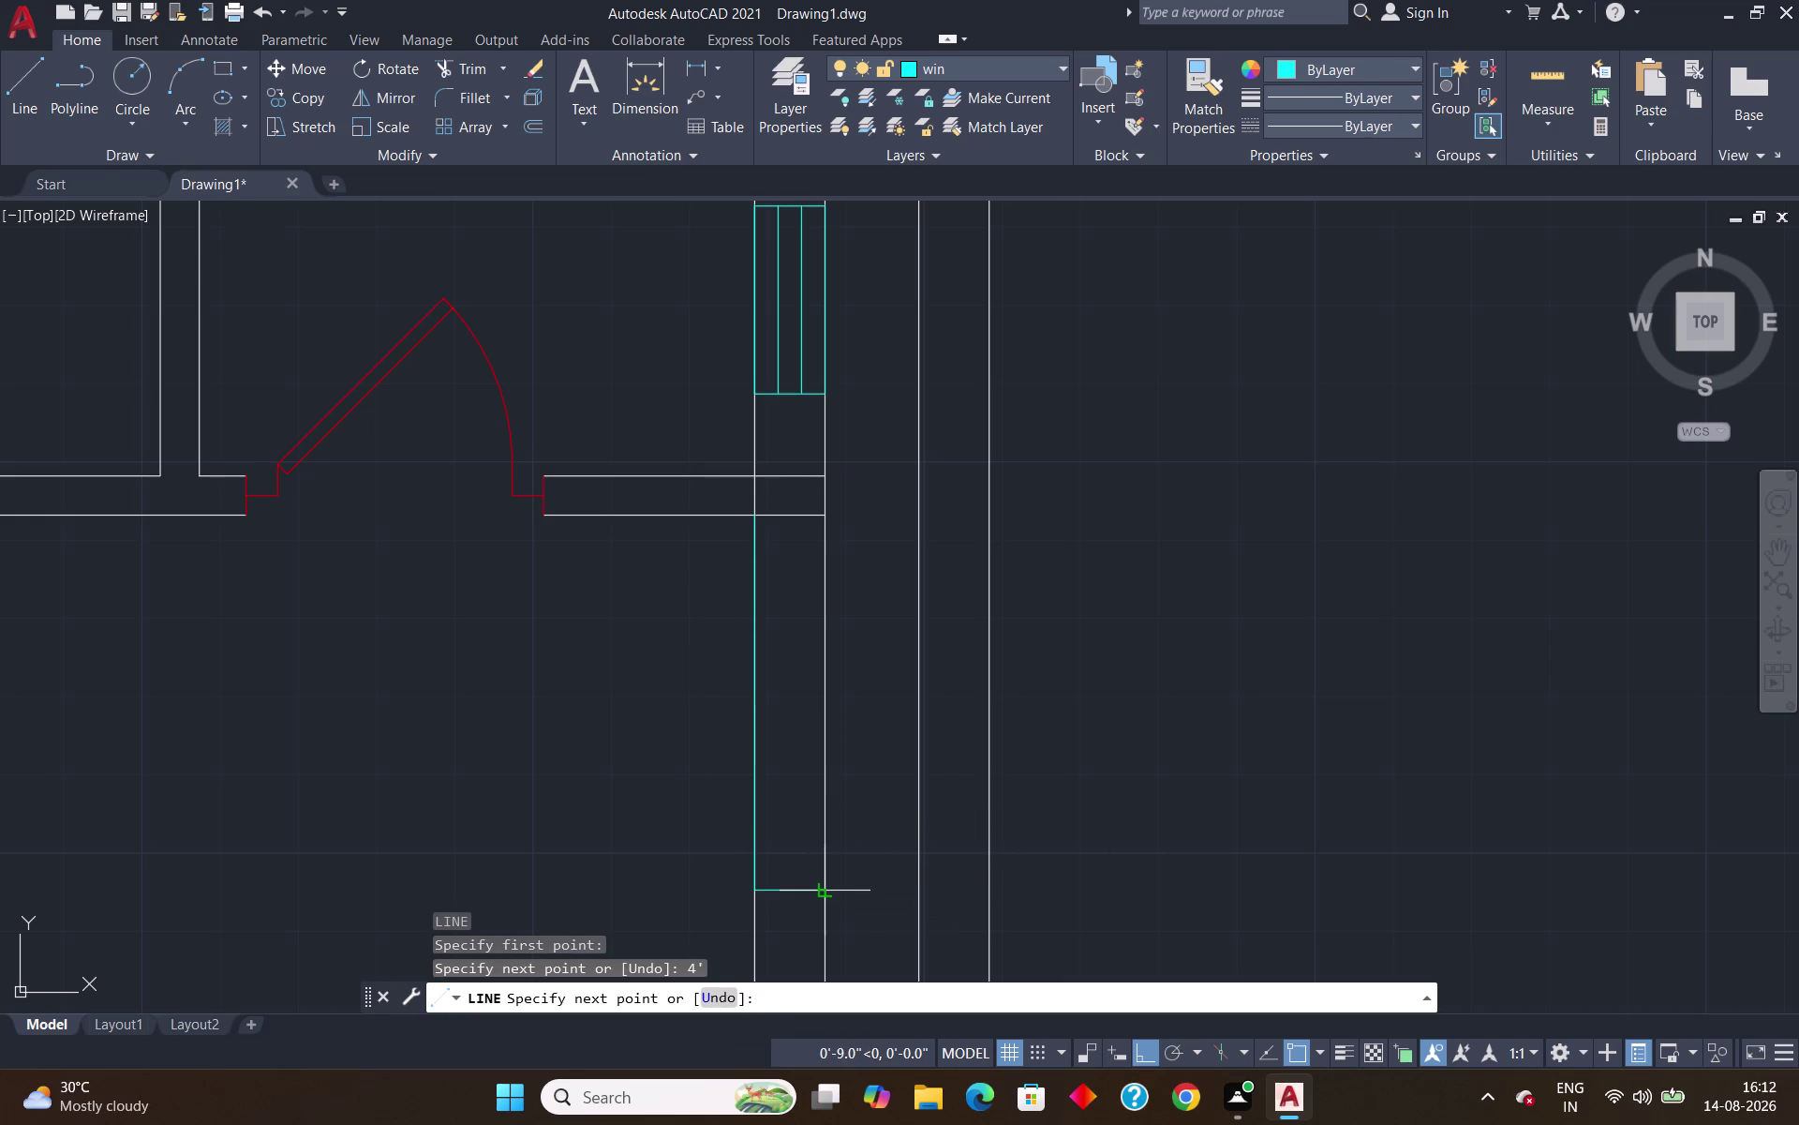
click(826, 888)
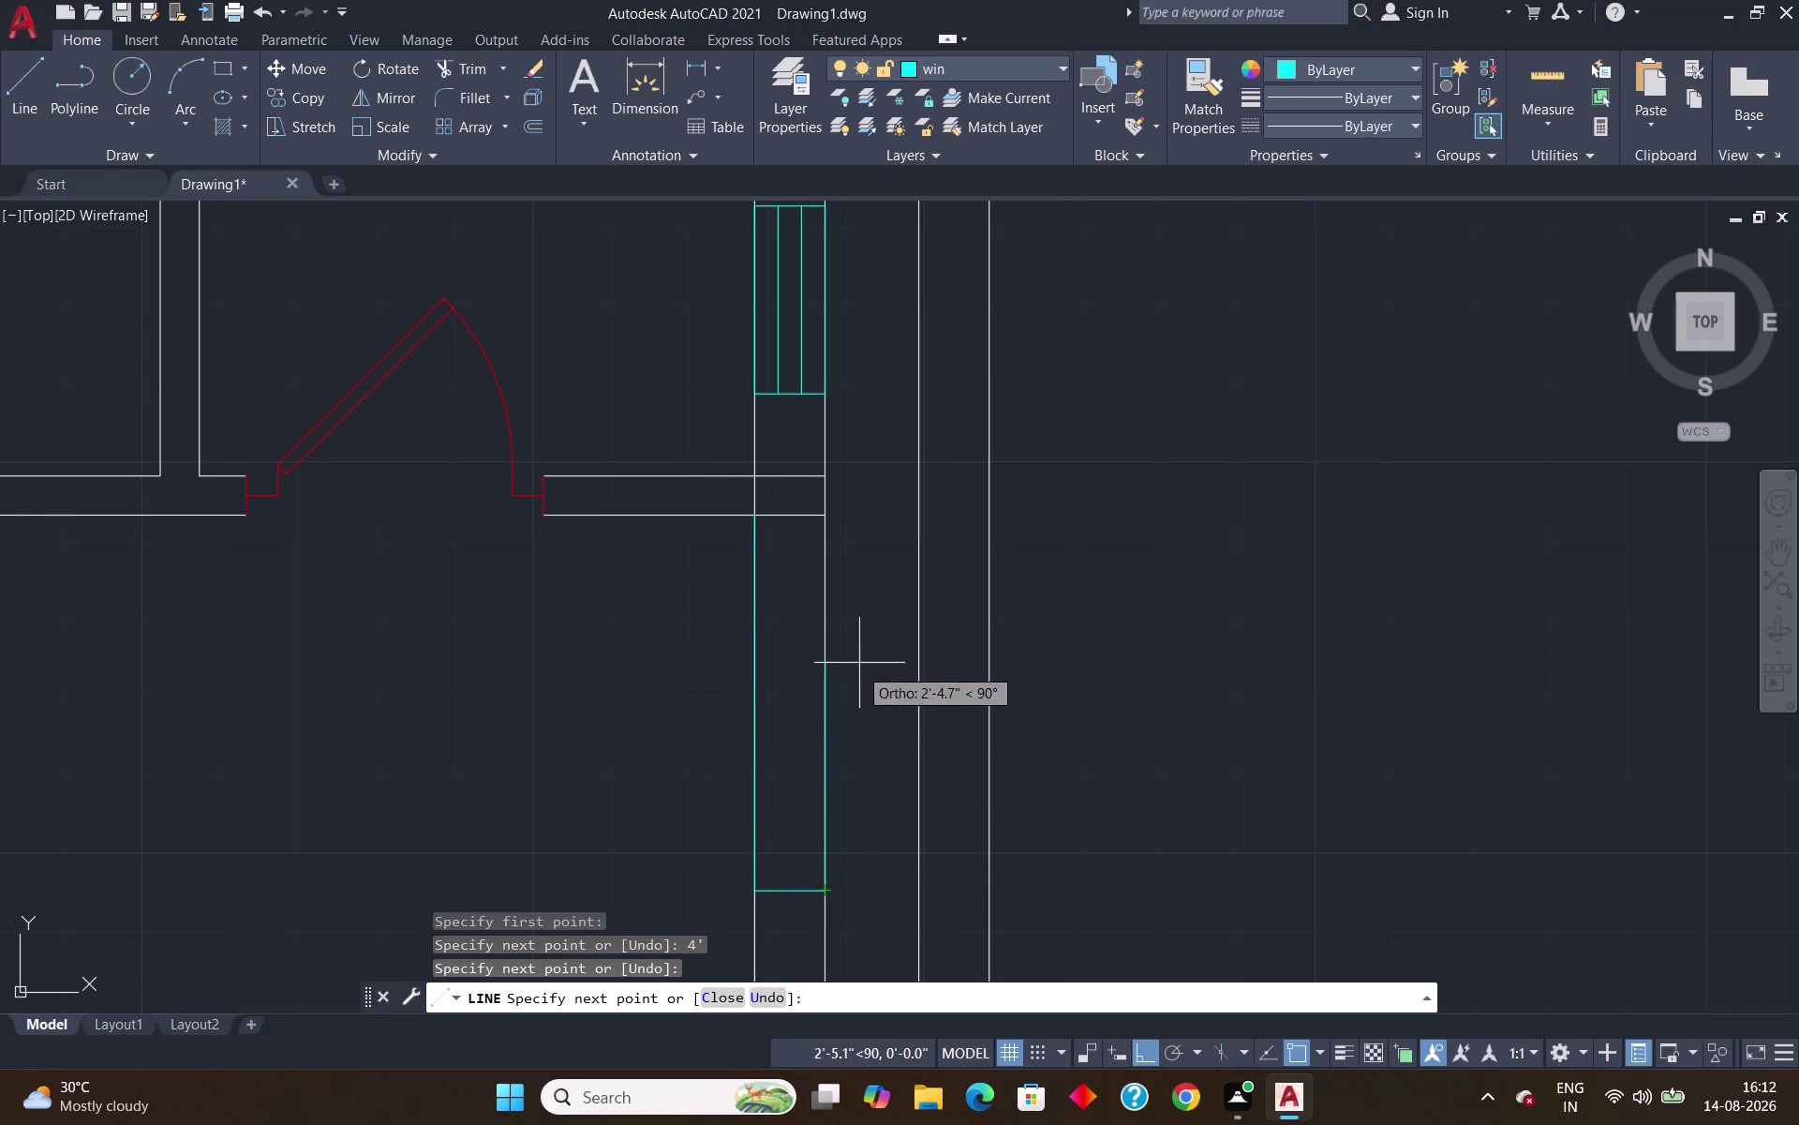
click(820, 516)
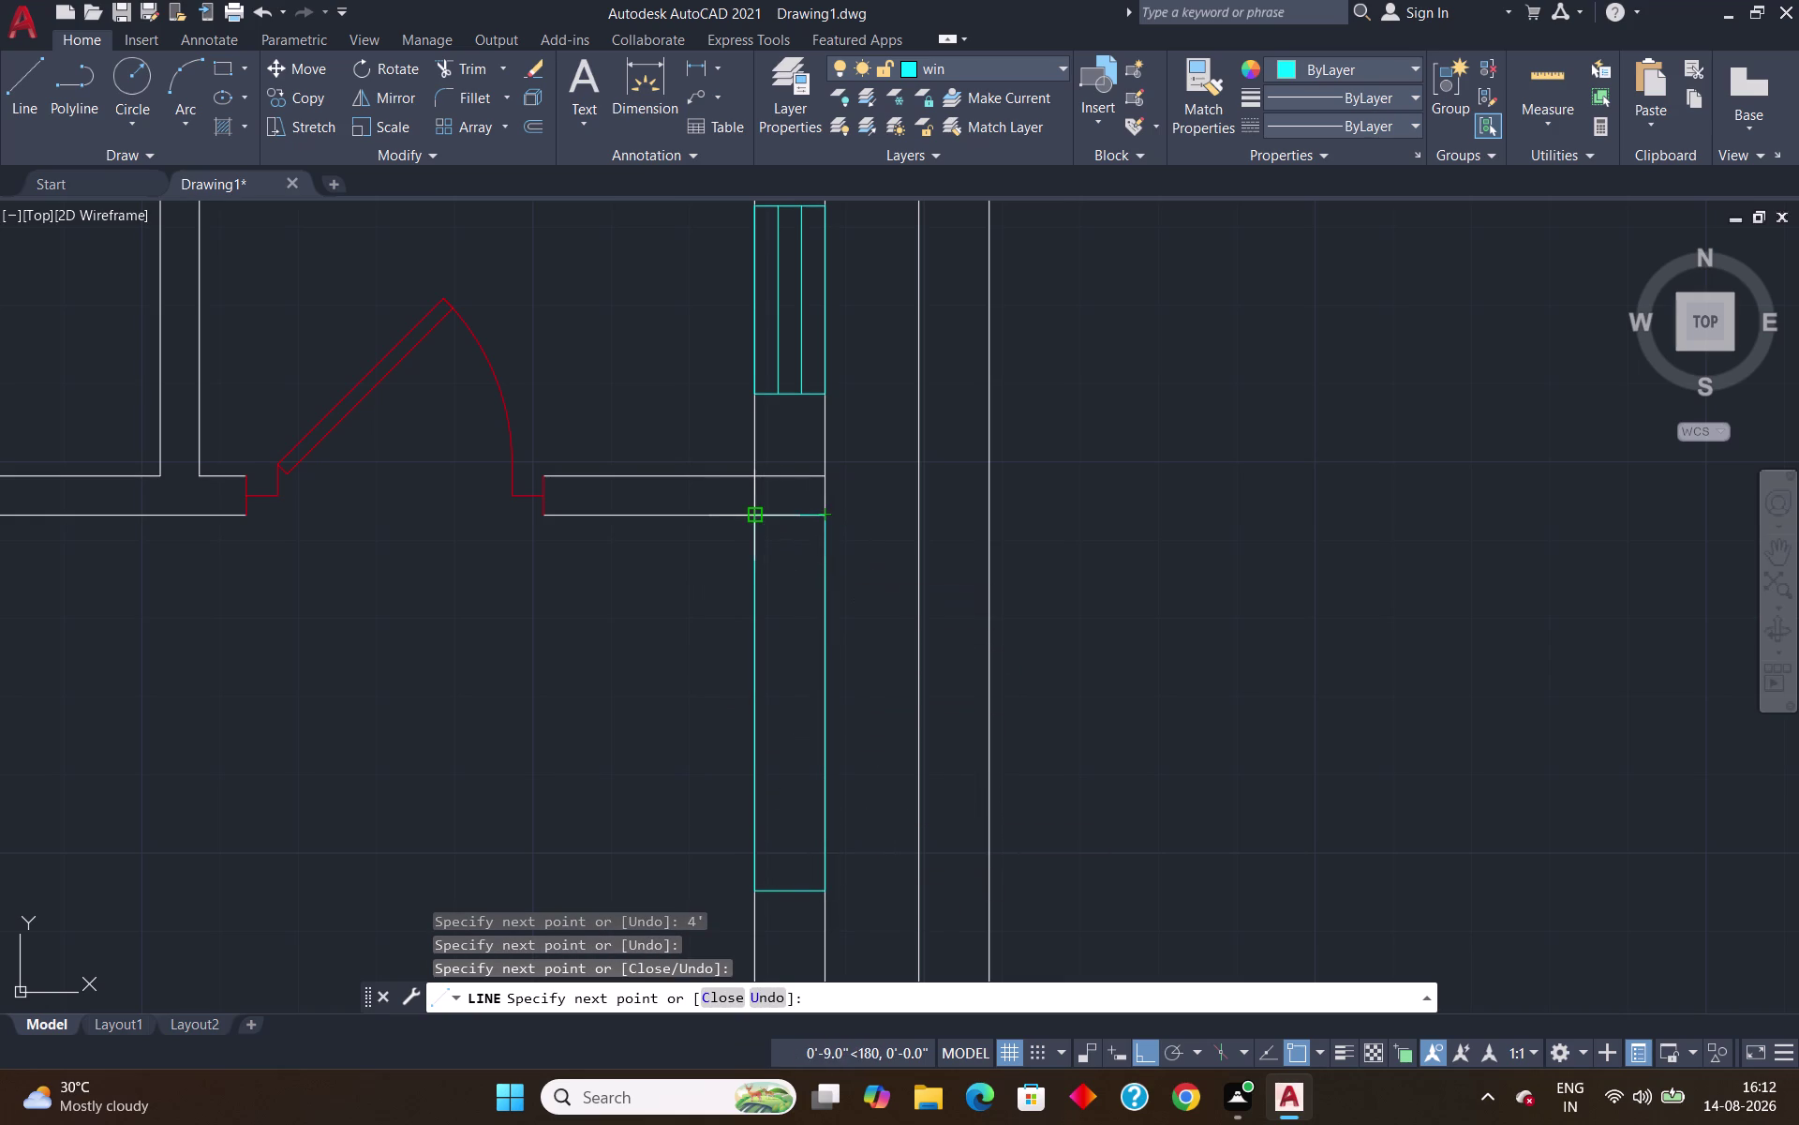
click(760, 520)
key(Return)
Offset the 4' window's two long edges 3" inward as glazing lines.
key(o)
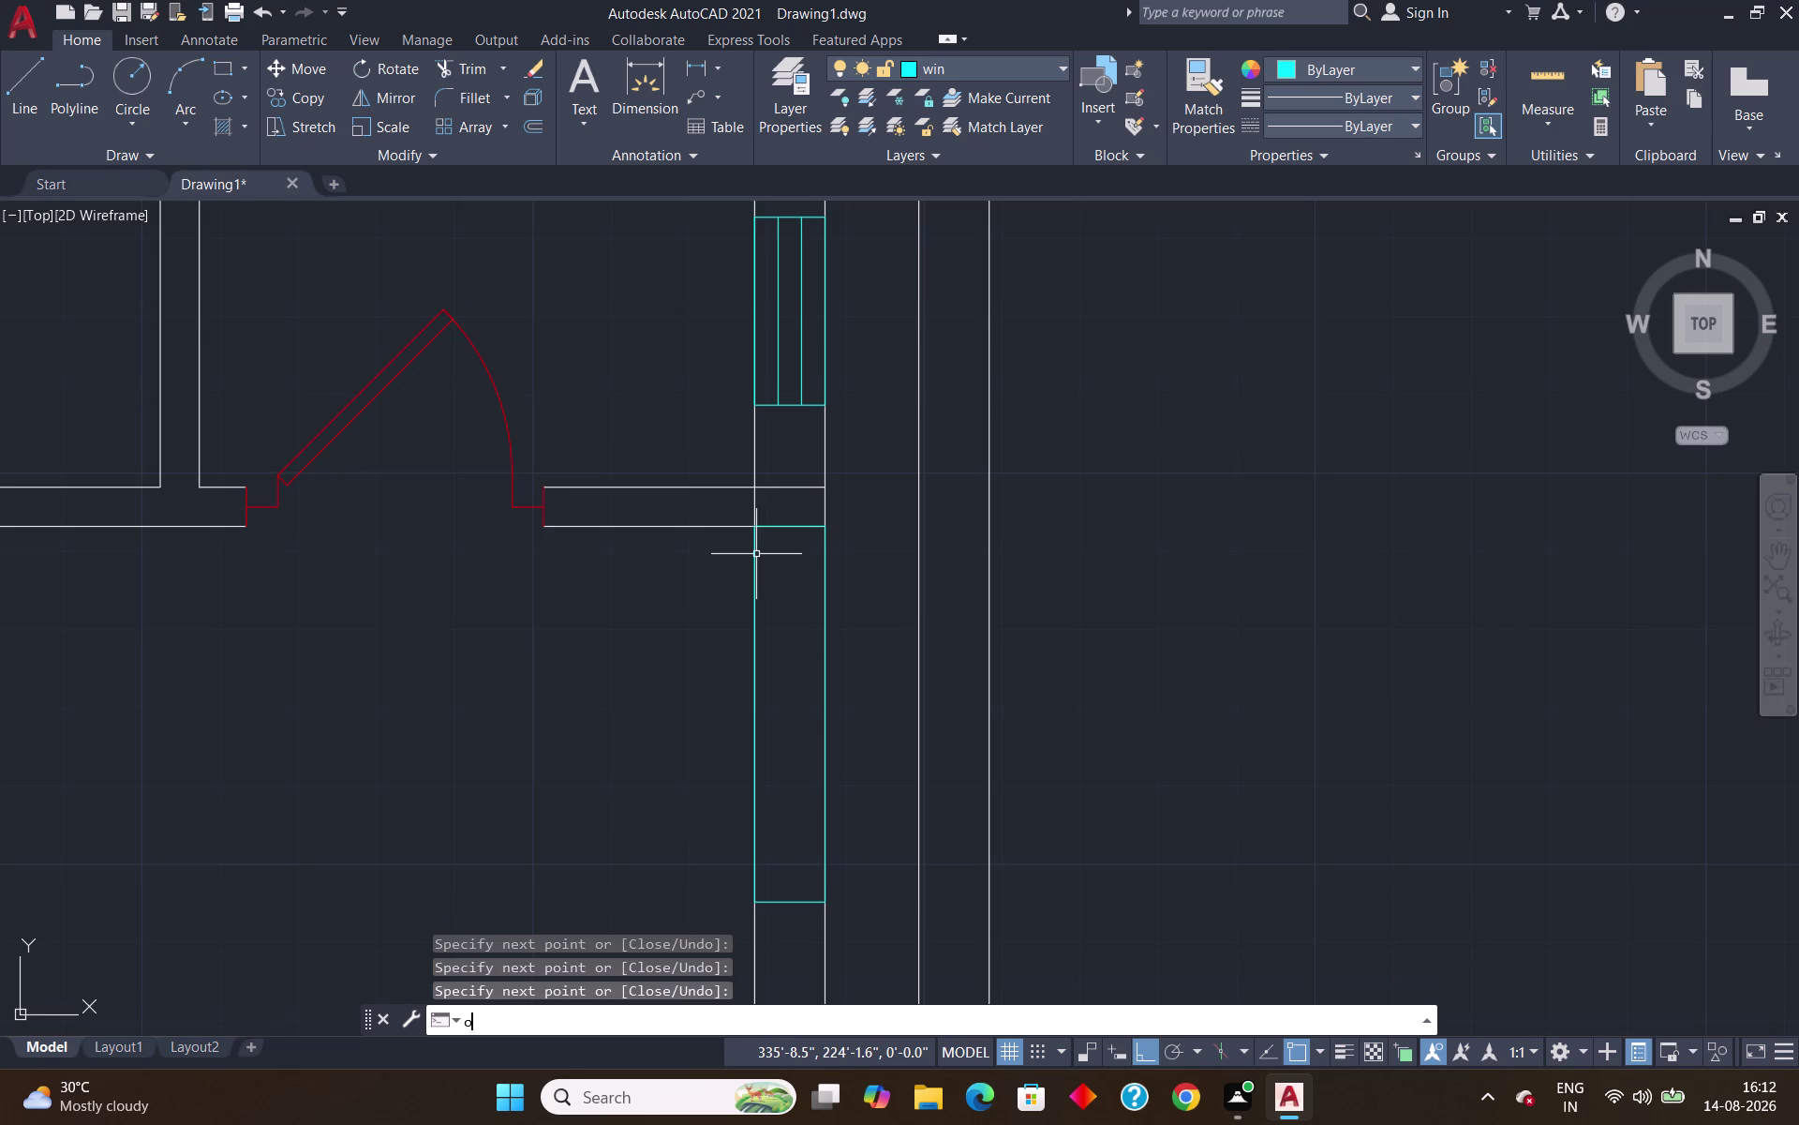
key(Return)
key(Return)
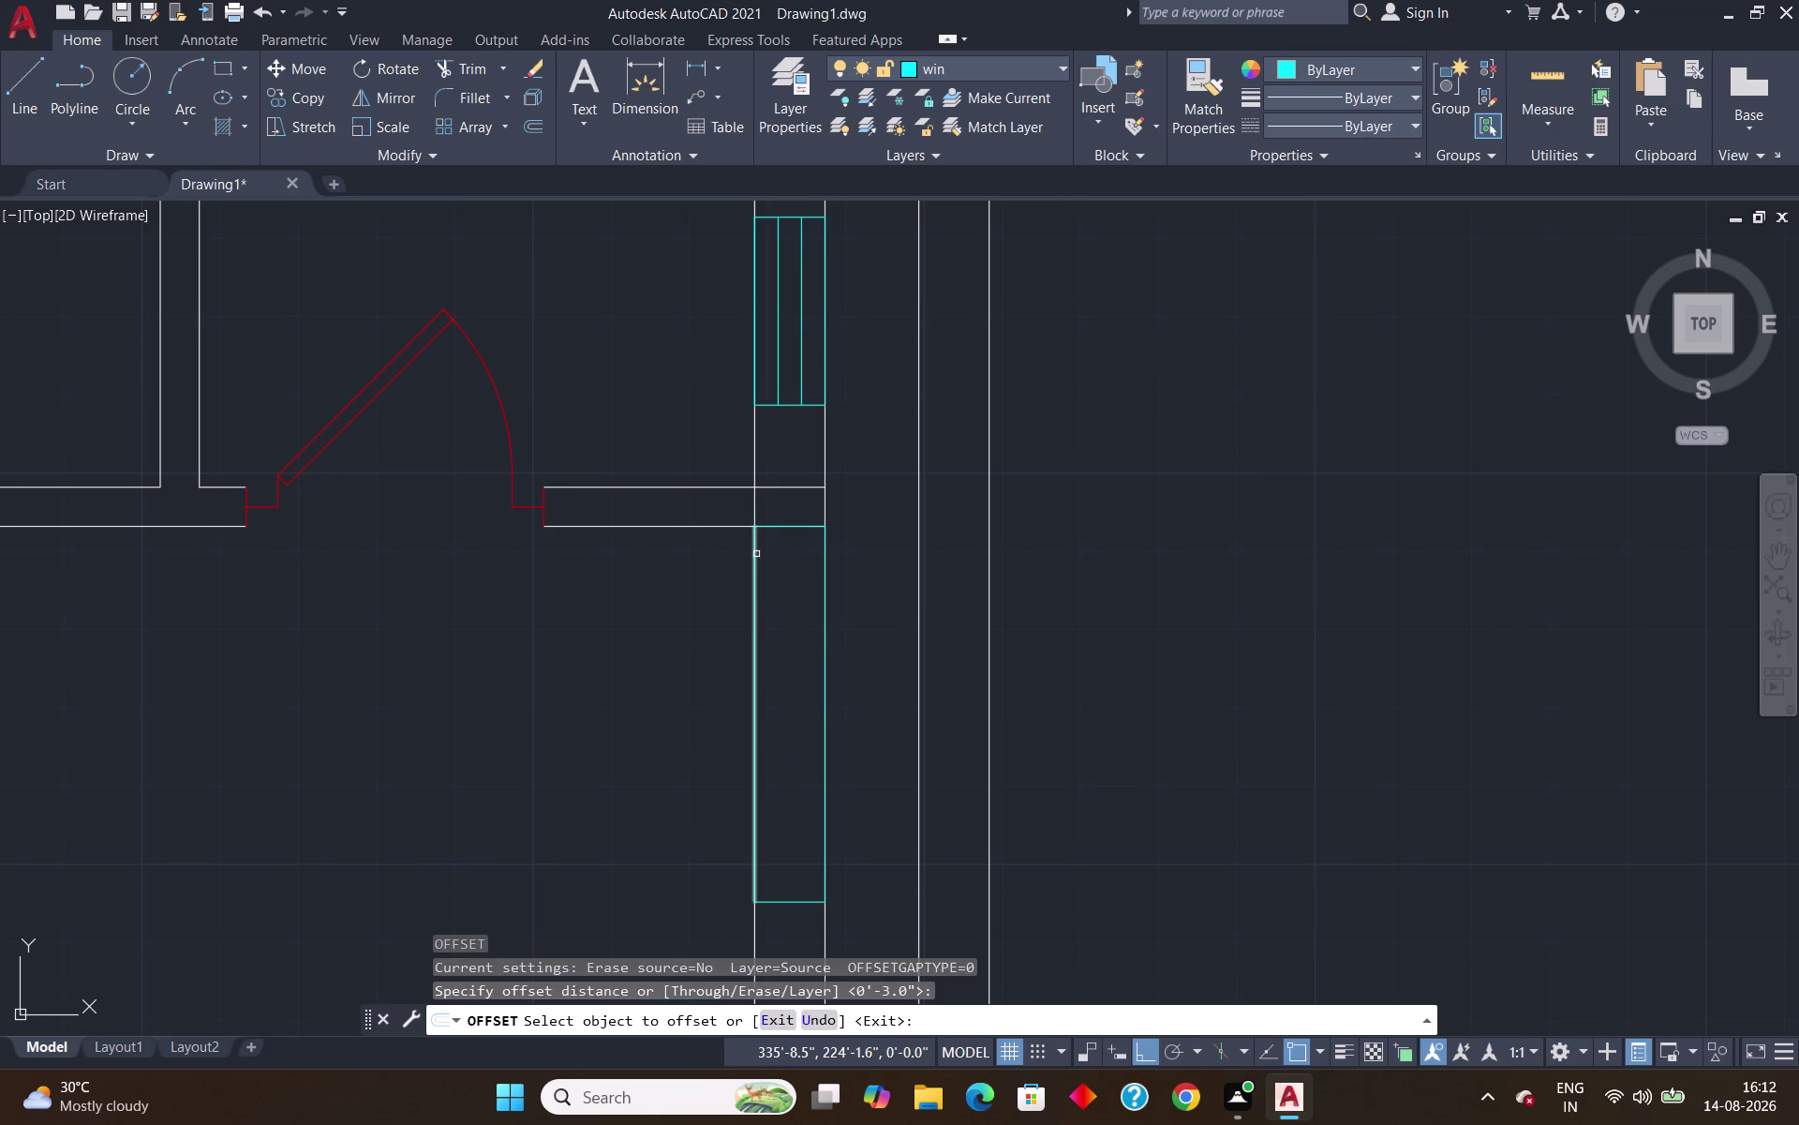
click(753, 559)
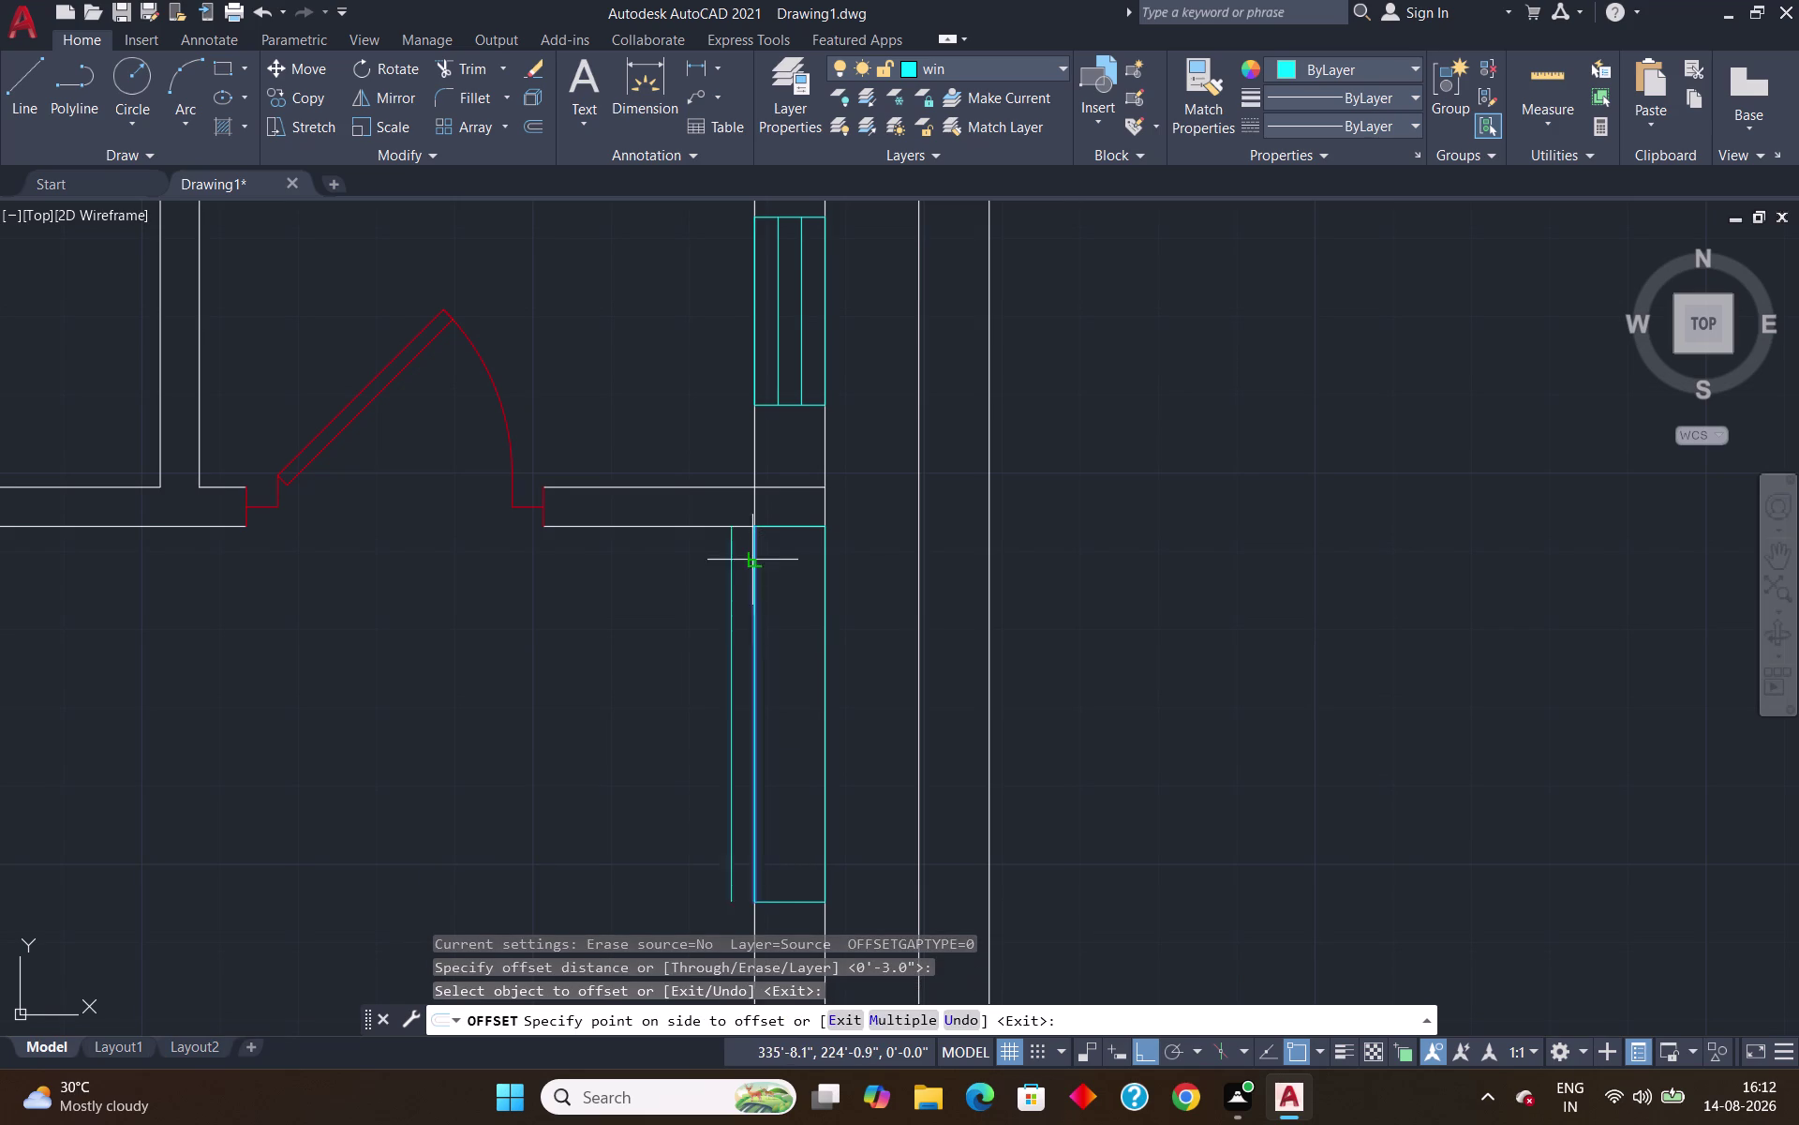
click(789, 575)
click(777, 585)
click(810, 595)
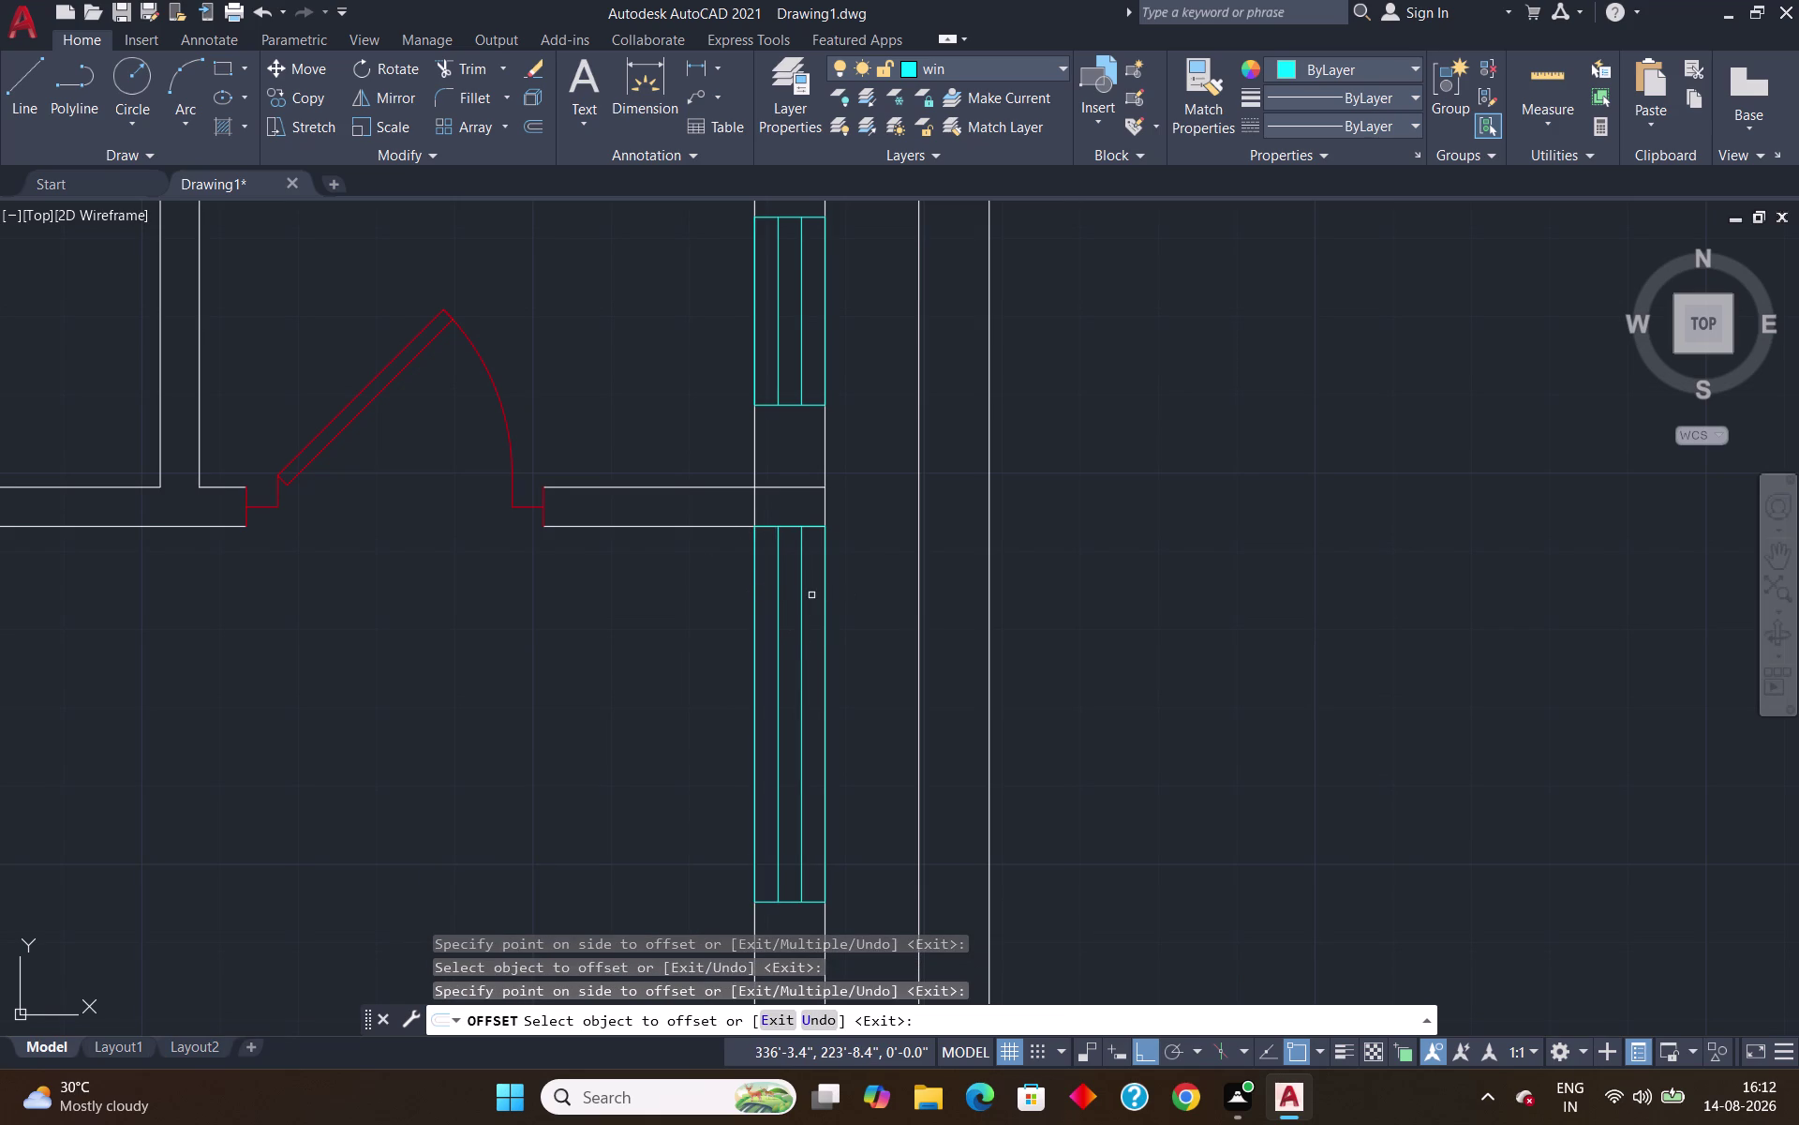
key(Return)
scroll(down, 3)
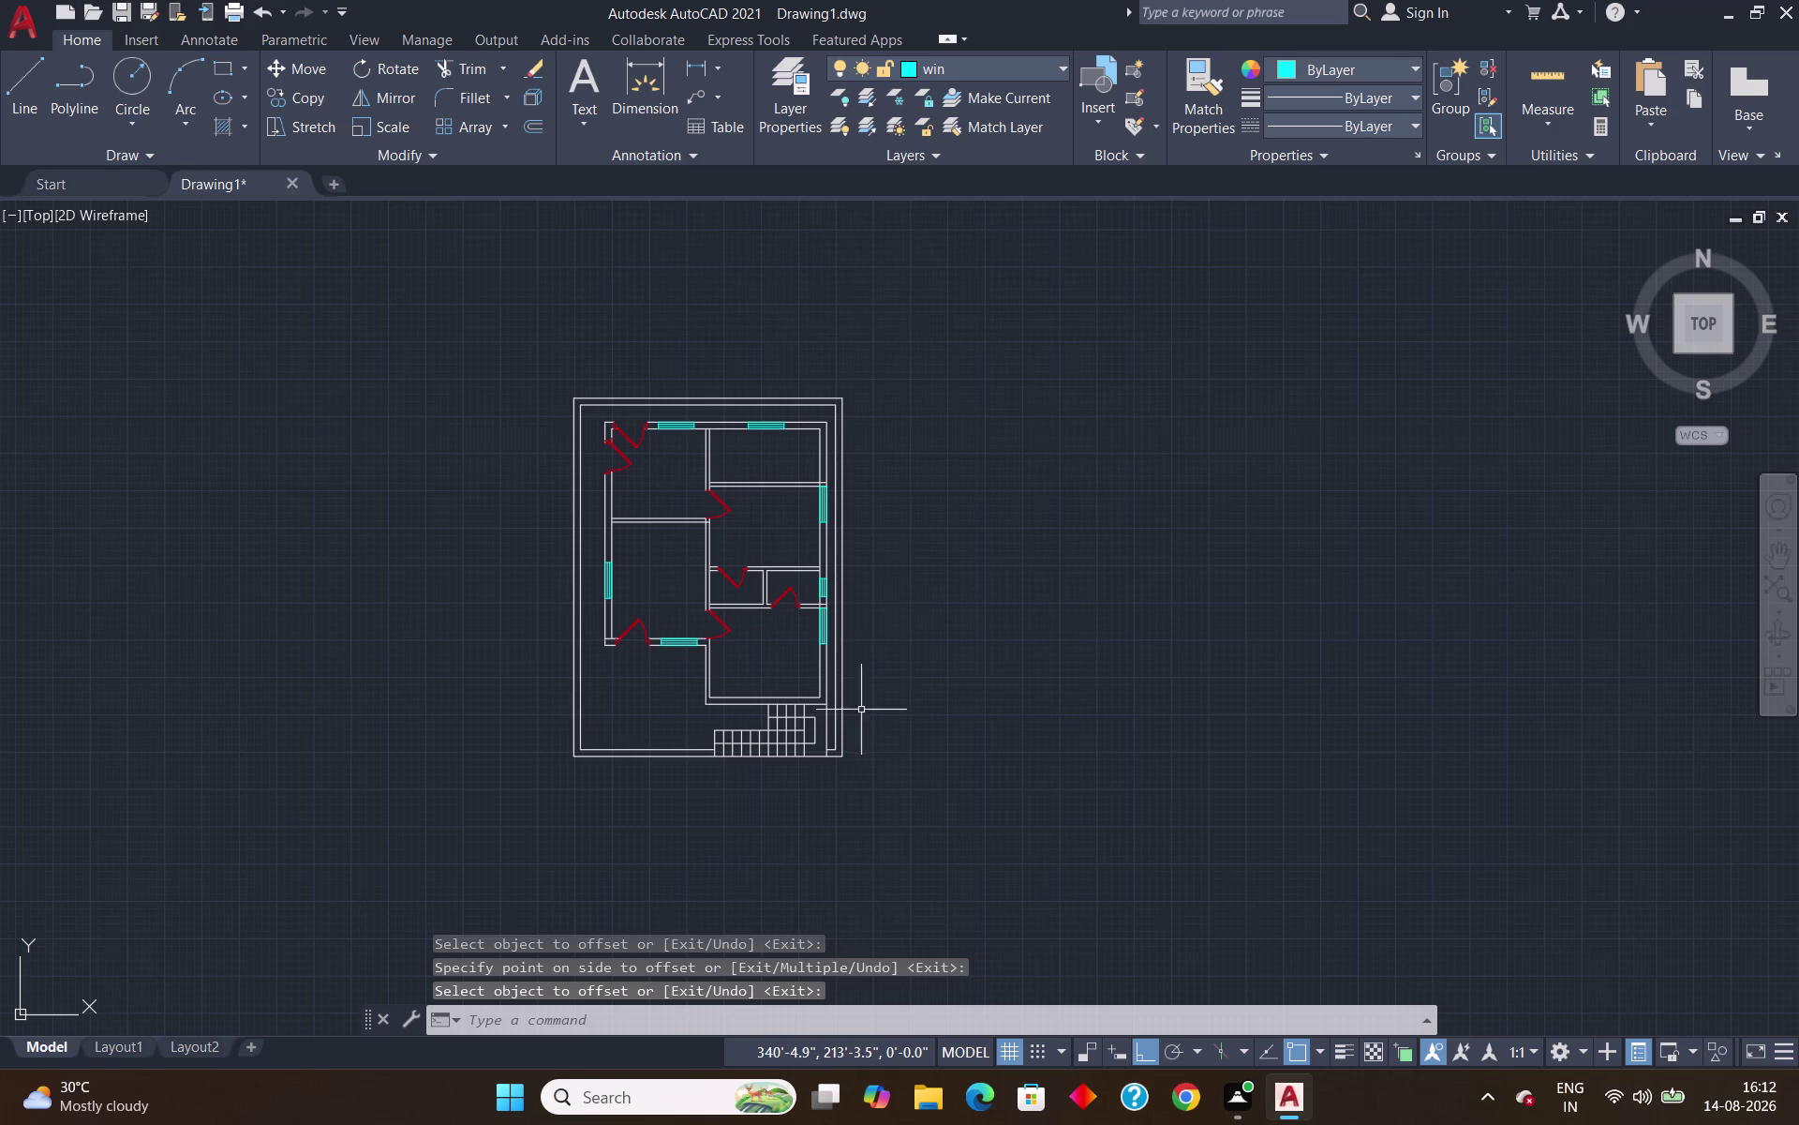
scroll(up, 3)
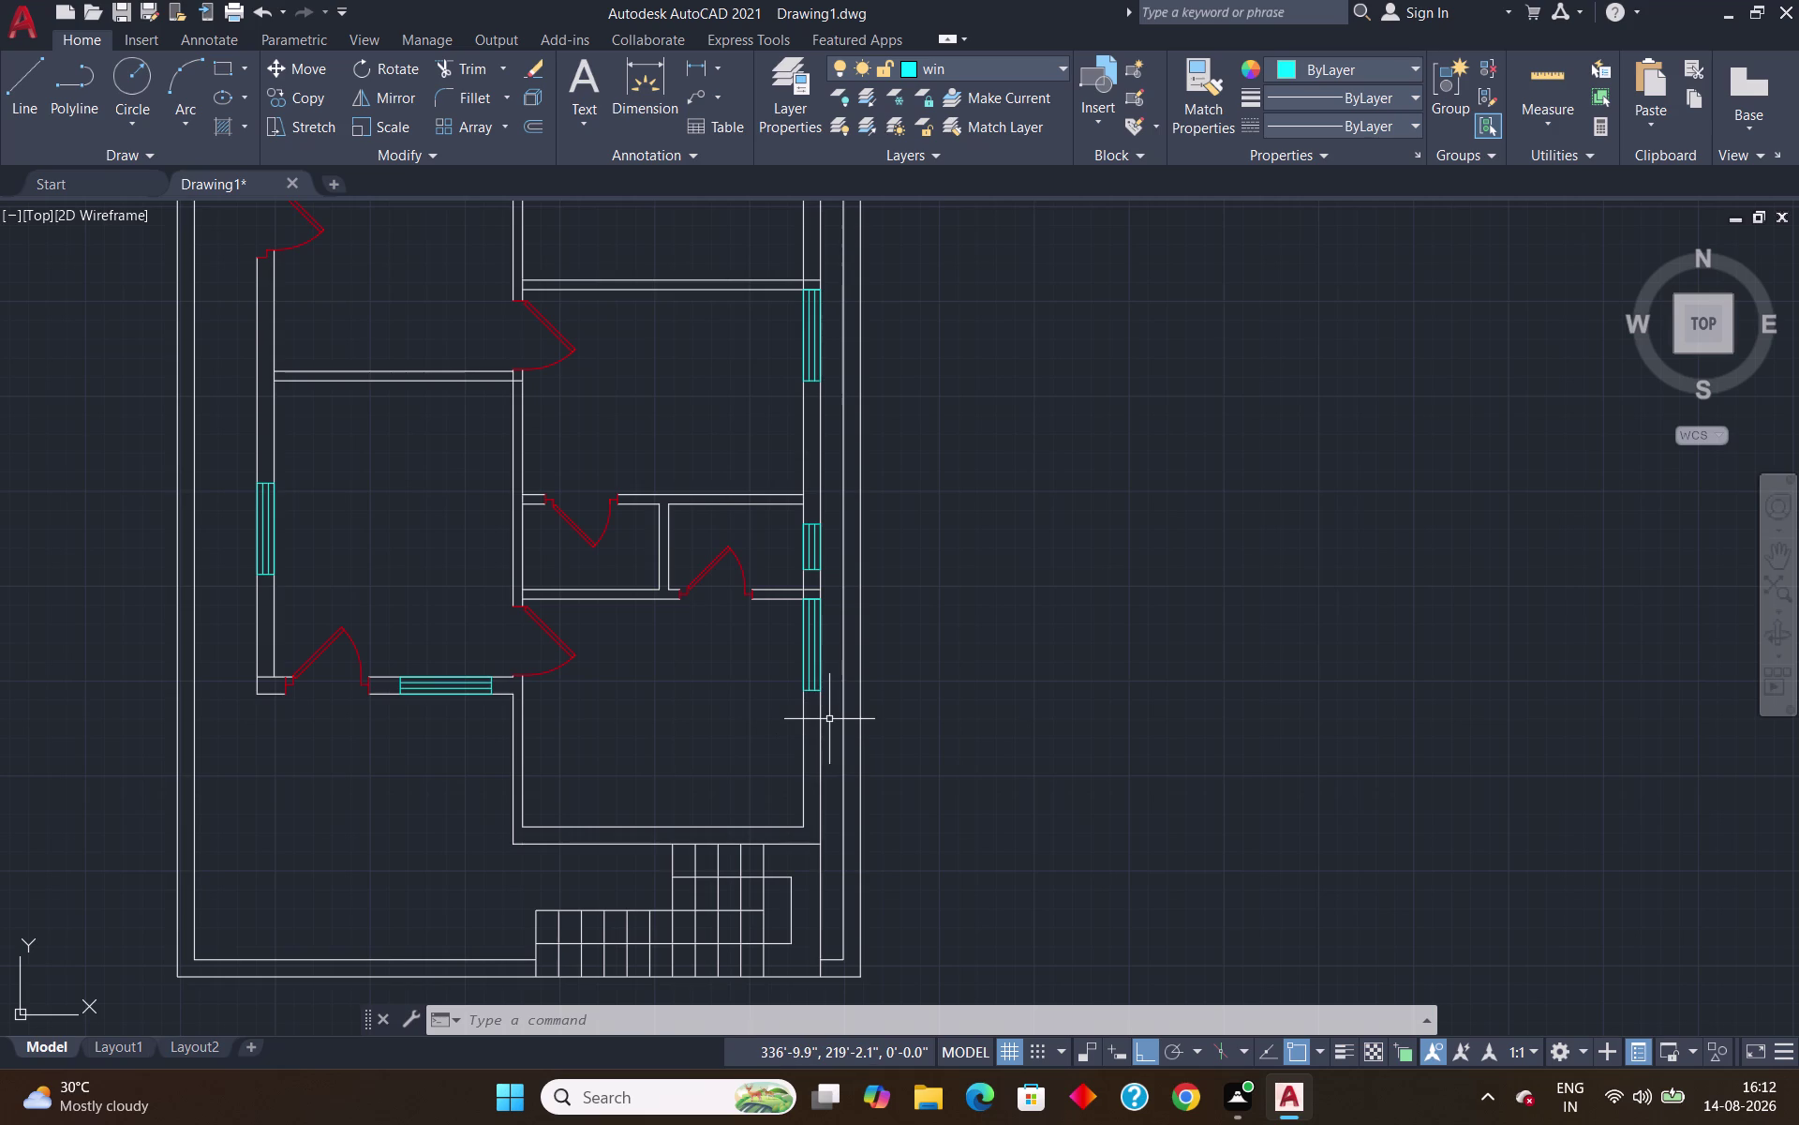
Offset the house's left wall line 3' outward.
key(o)
key(Return)
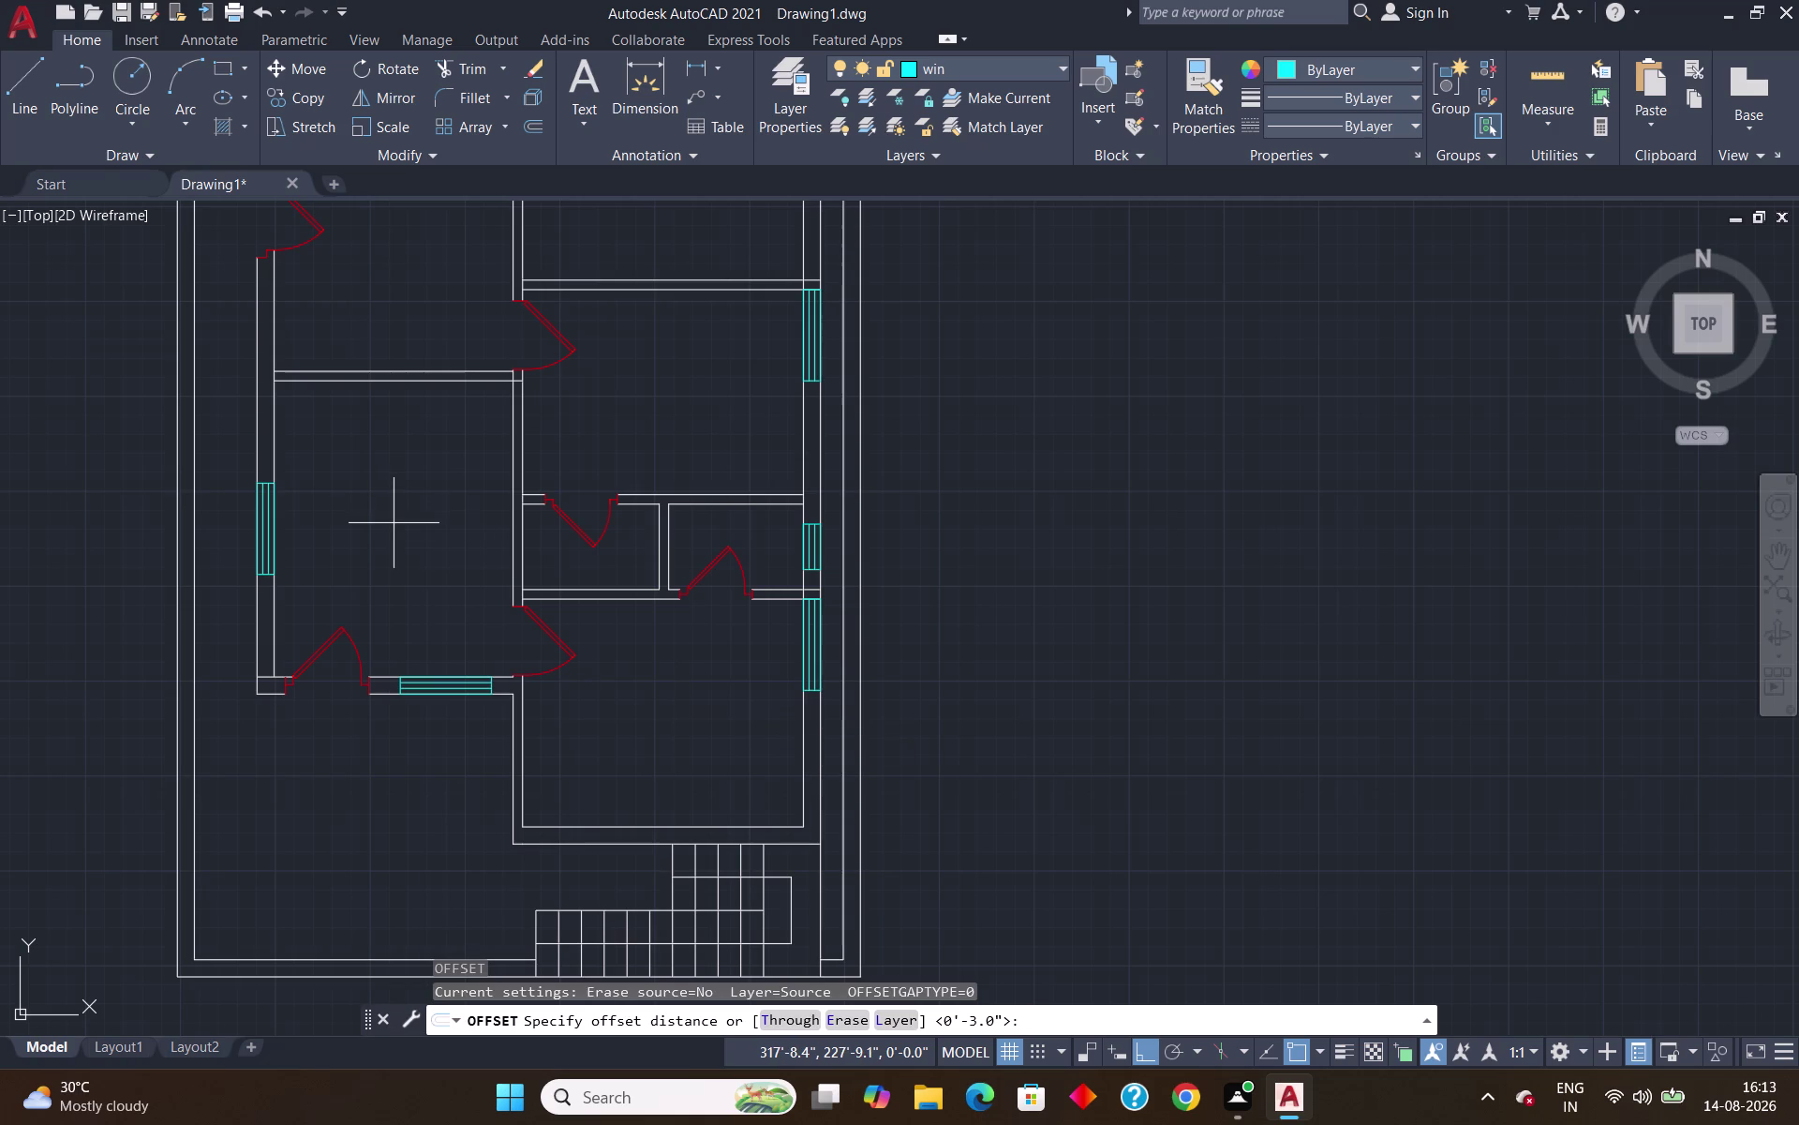
text(3')
key(Return)
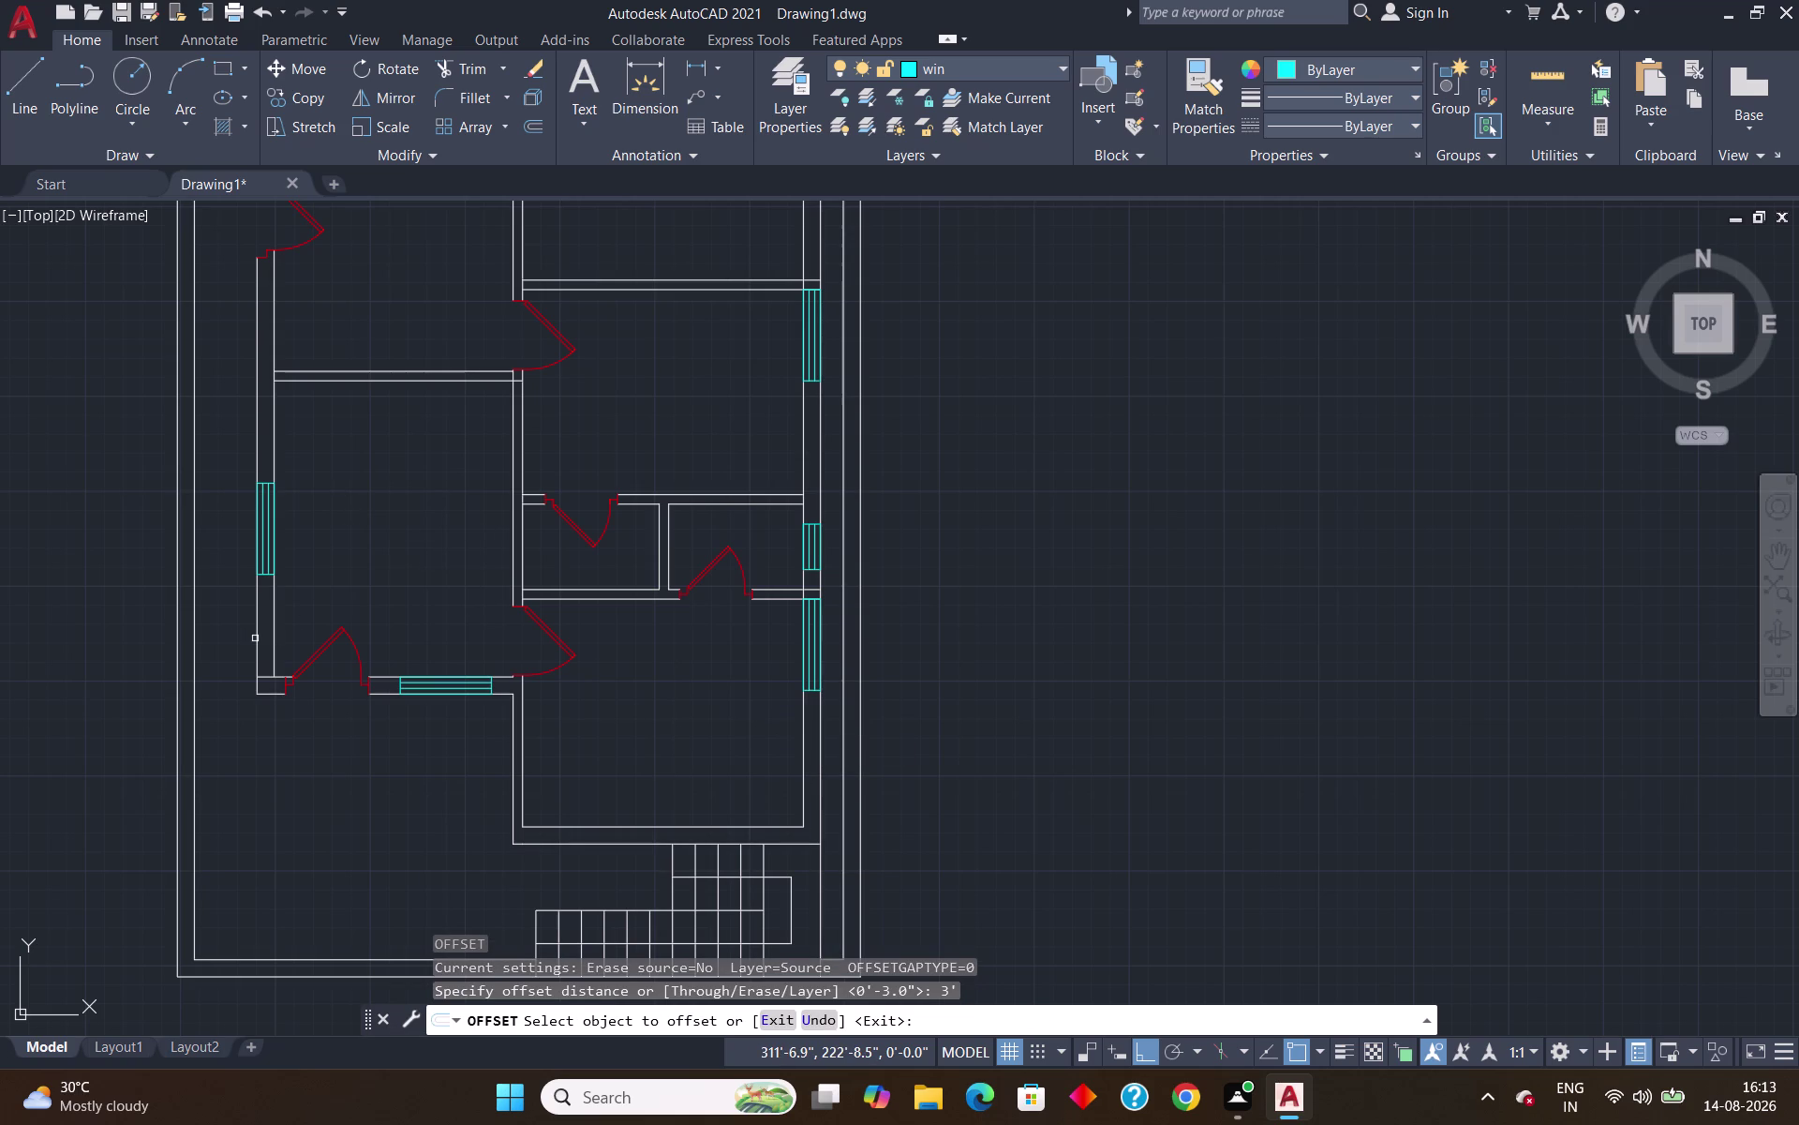
click(256, 639)
click(197, 644)
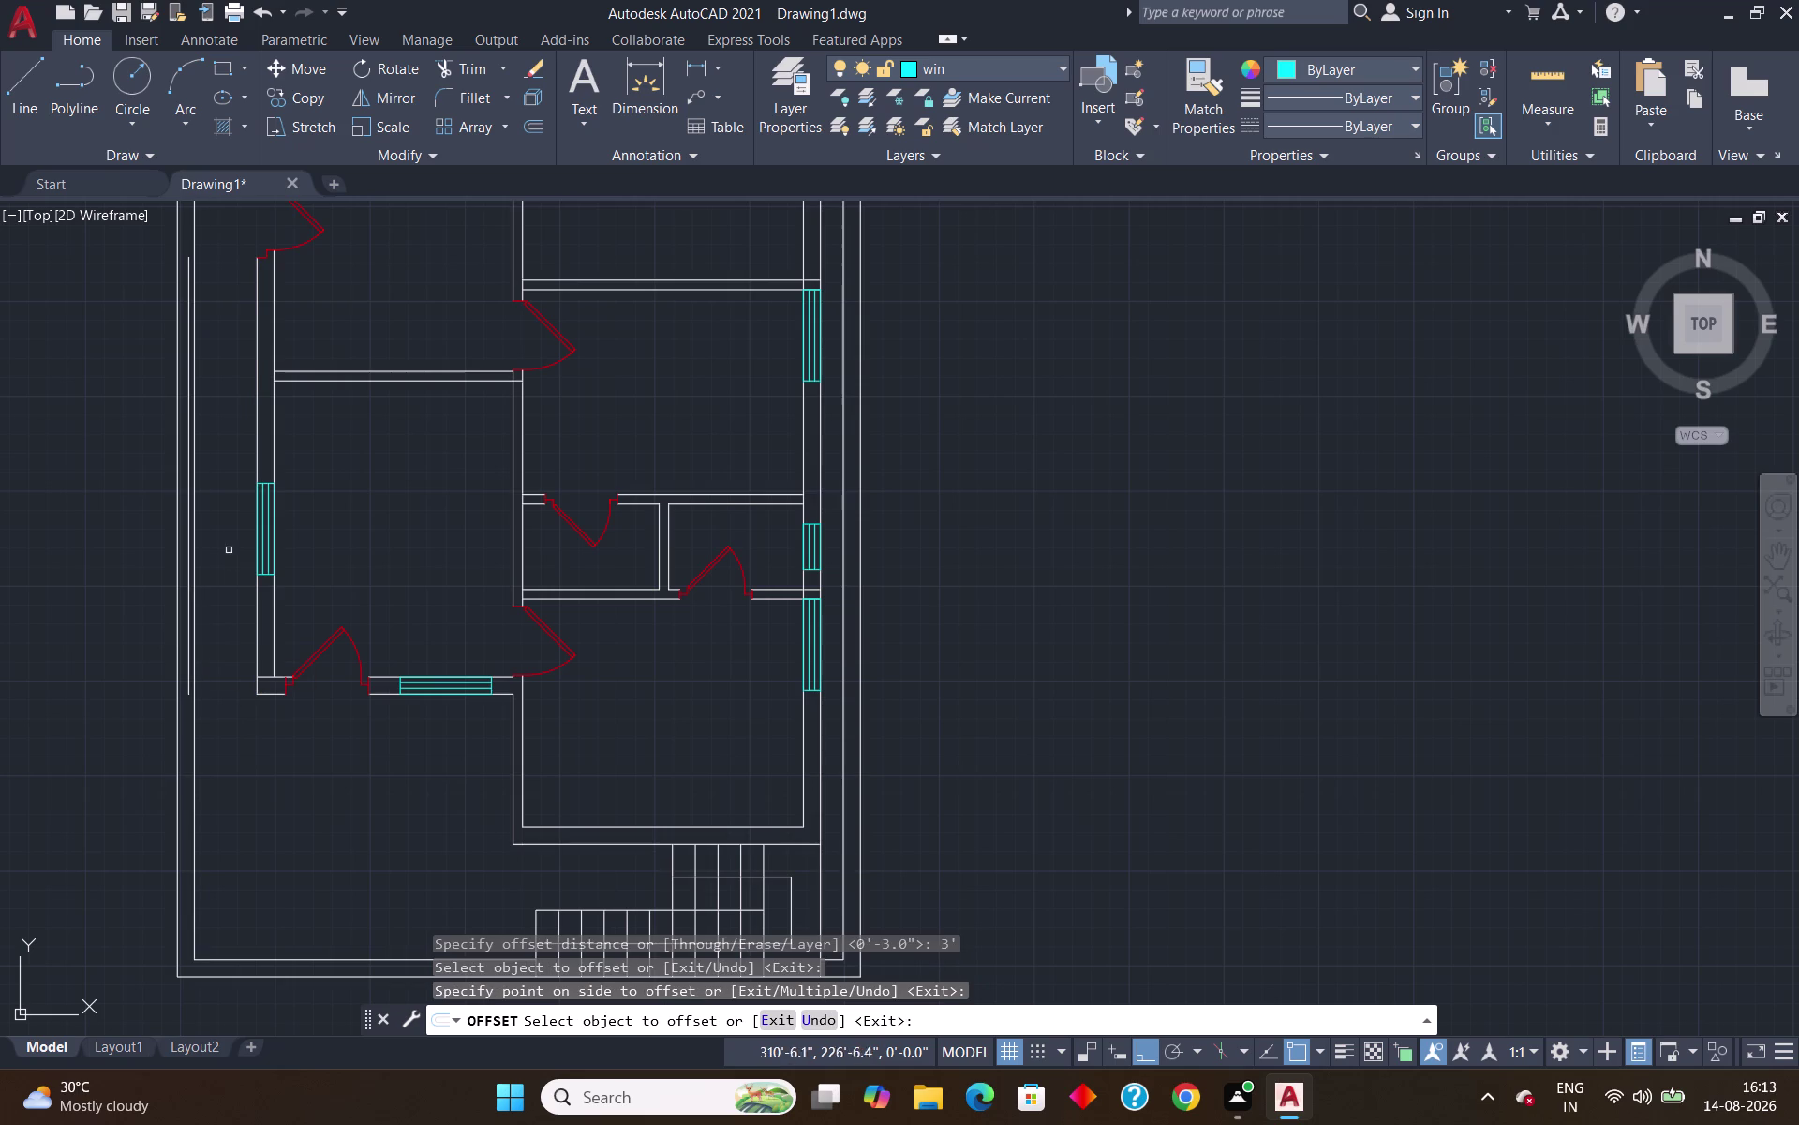
scroll(down, 3)
scroll(up, 3)
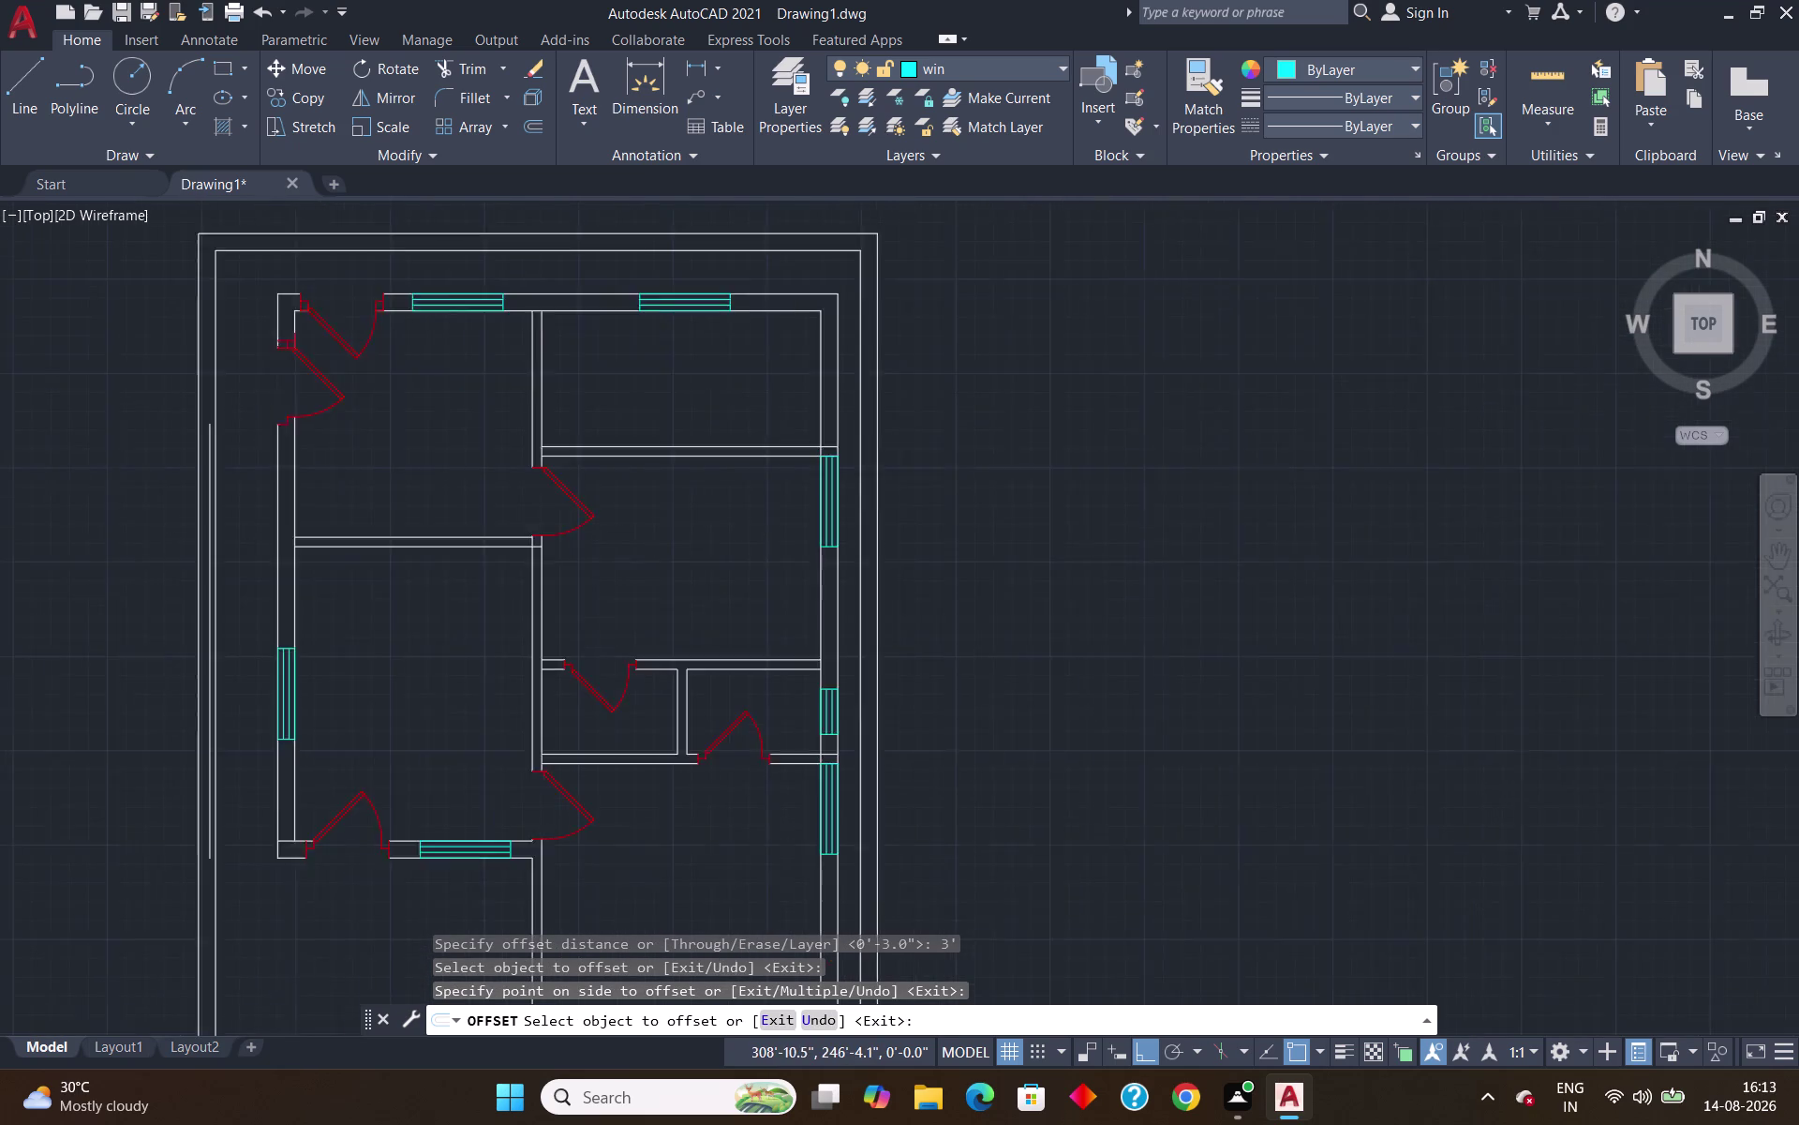
key(Escape)
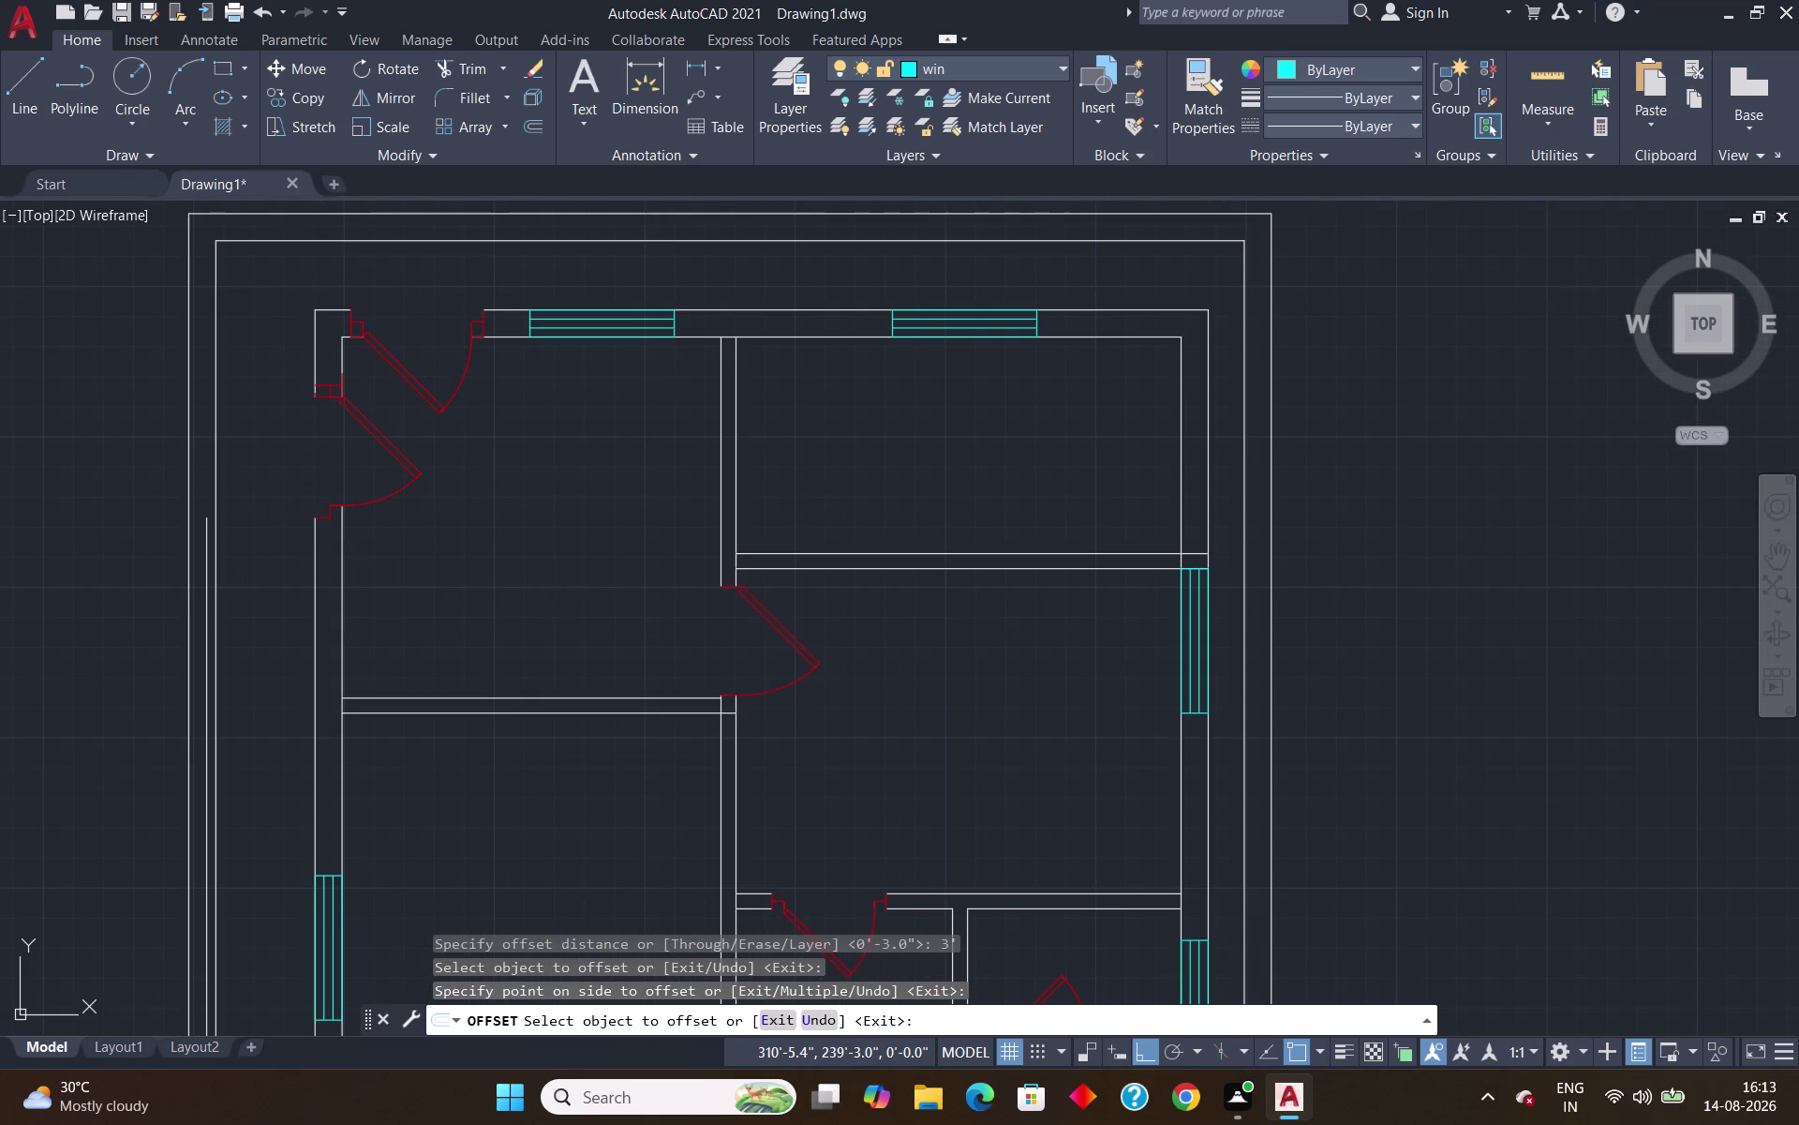
Try extending the new 3' outer line, then cancel.
text(ex)
key(Return)
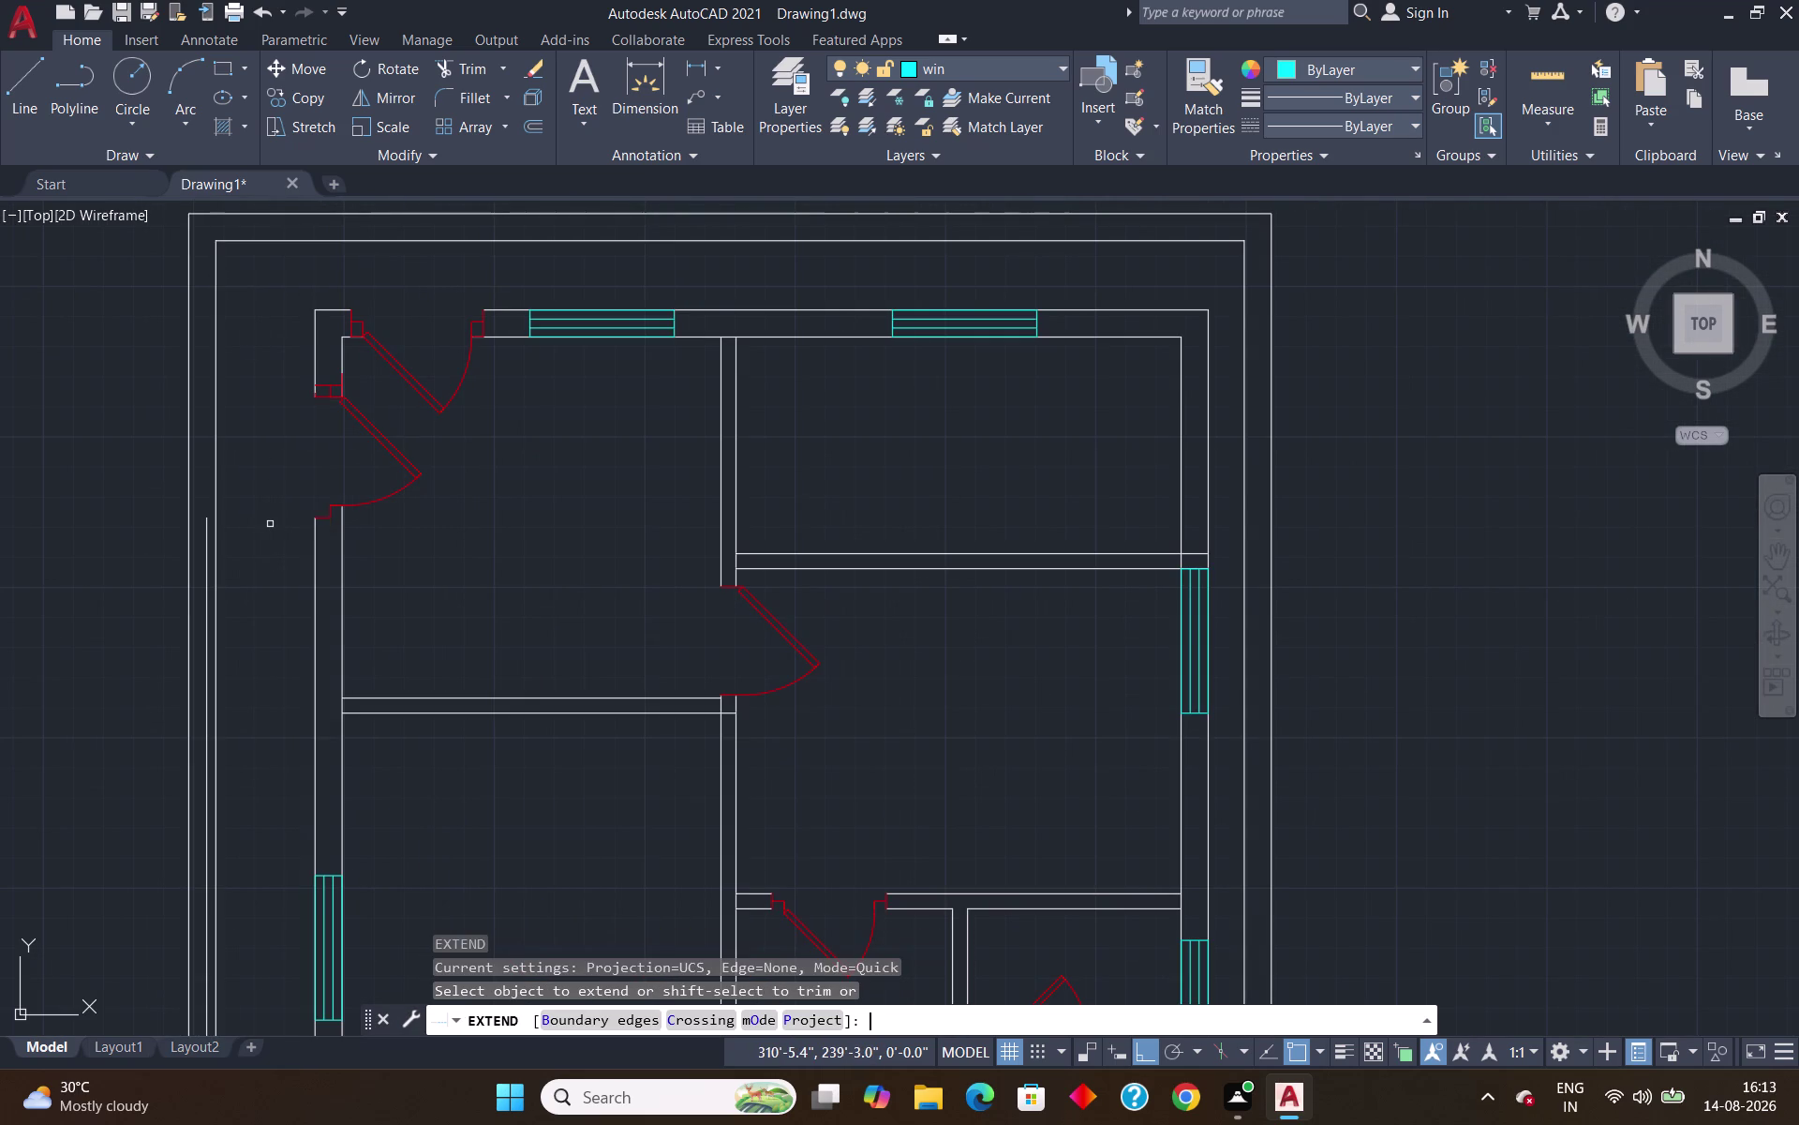
click(204, 546)
key(Escape)
key(o)
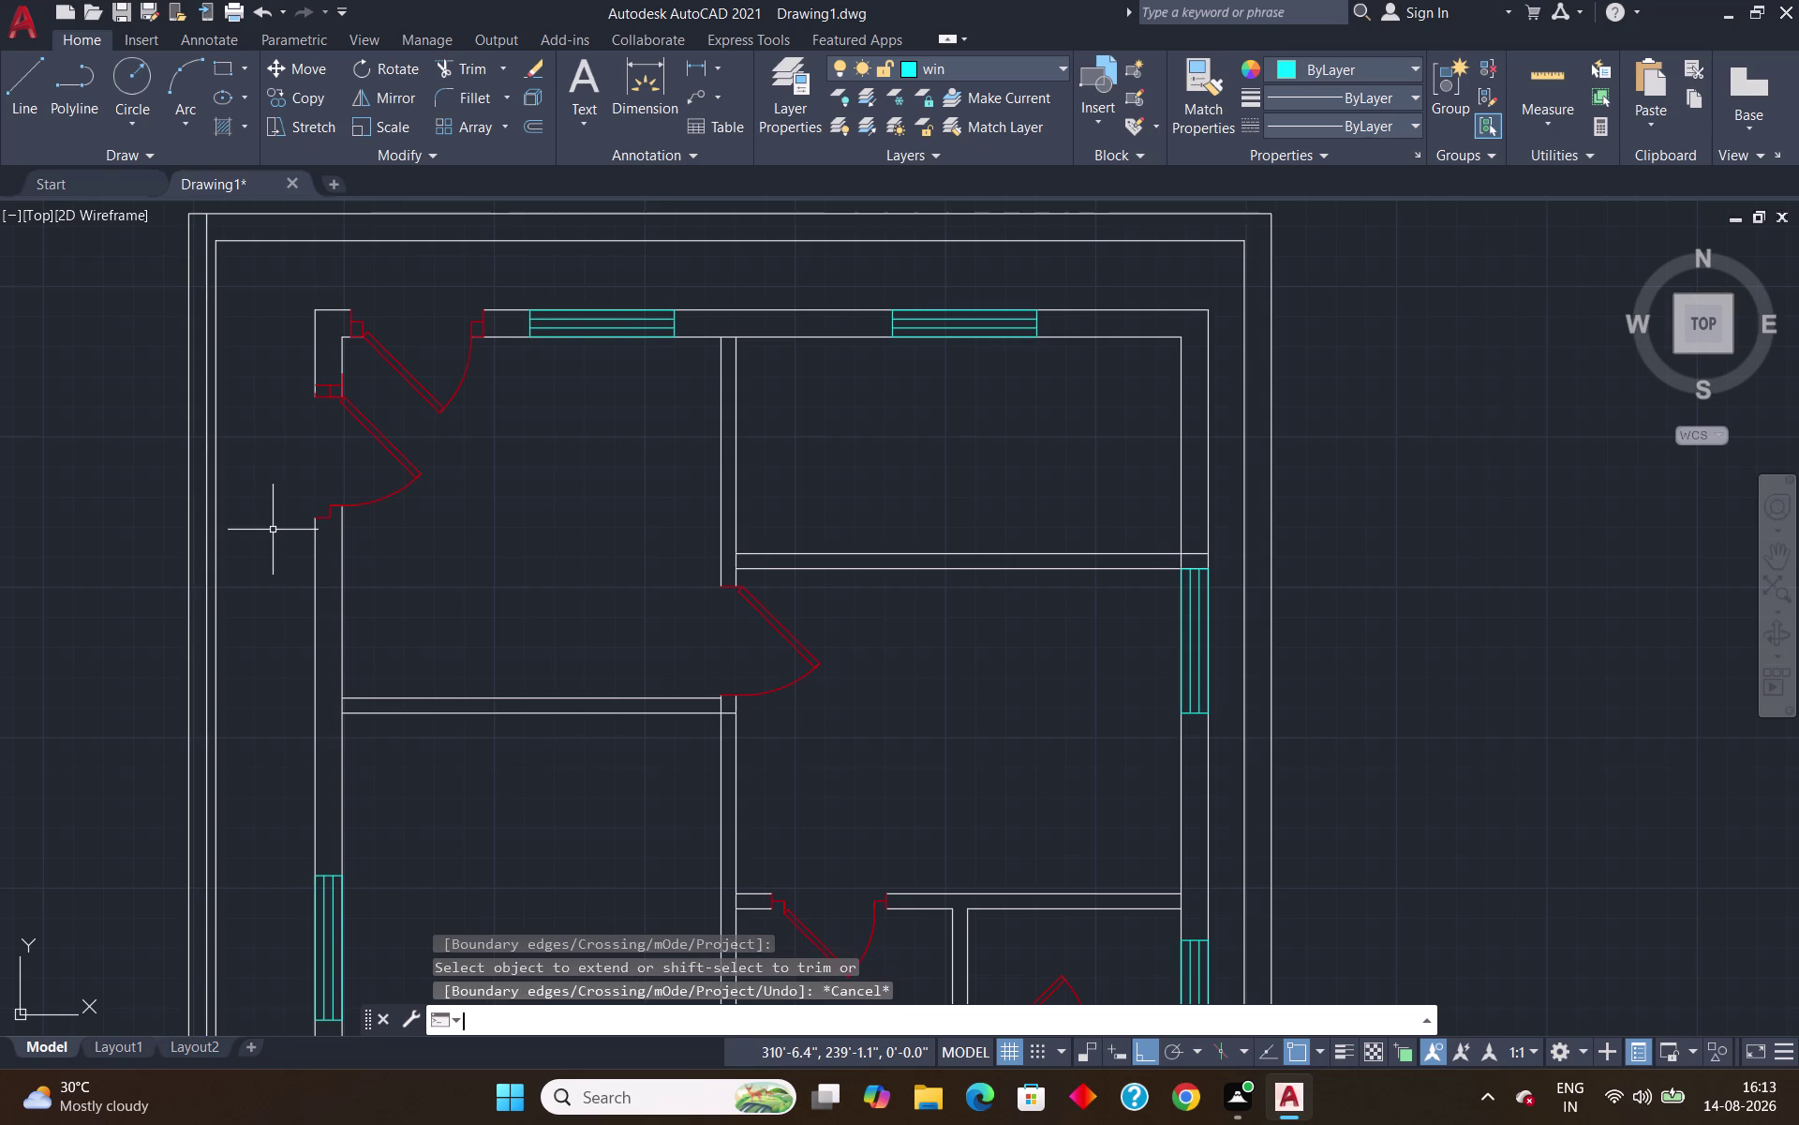
key(Return)
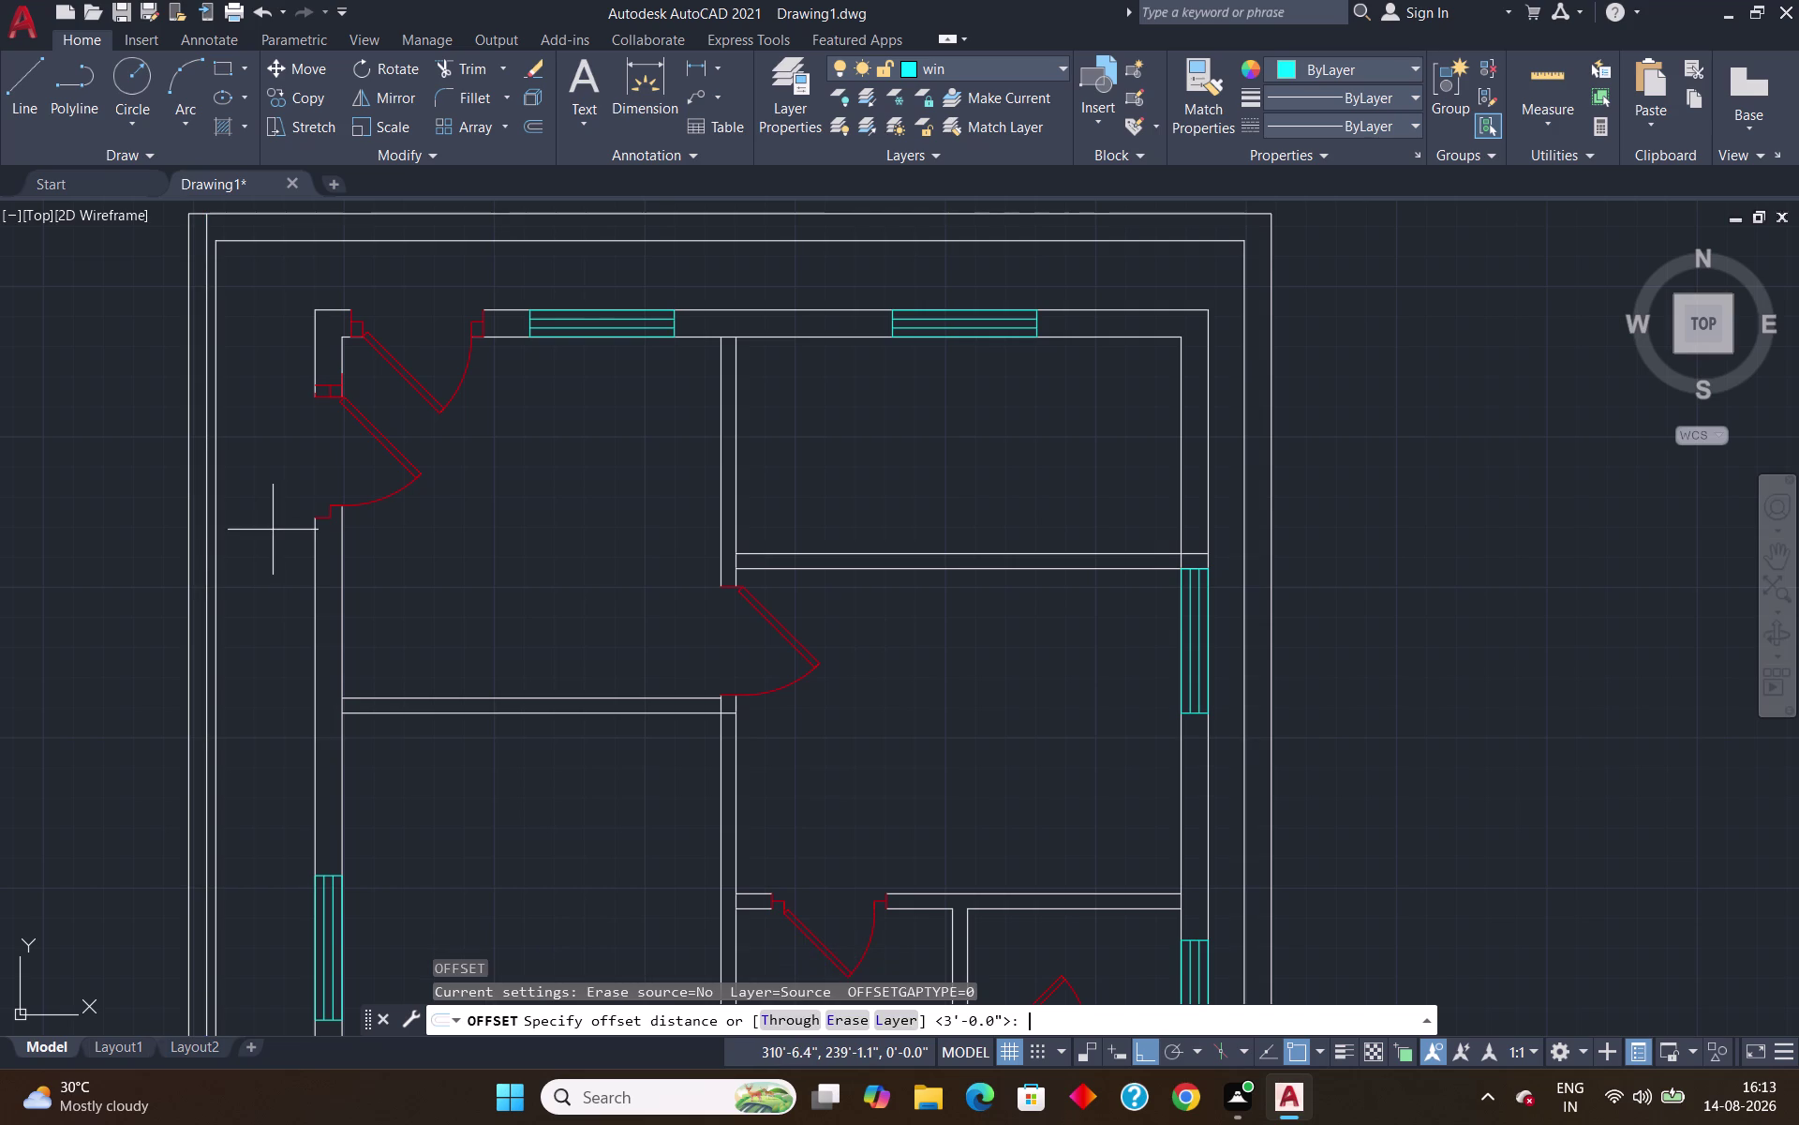
Offset the top wall line 2'2" upward.
text(2'2")
key(Return)
click(713, 310)
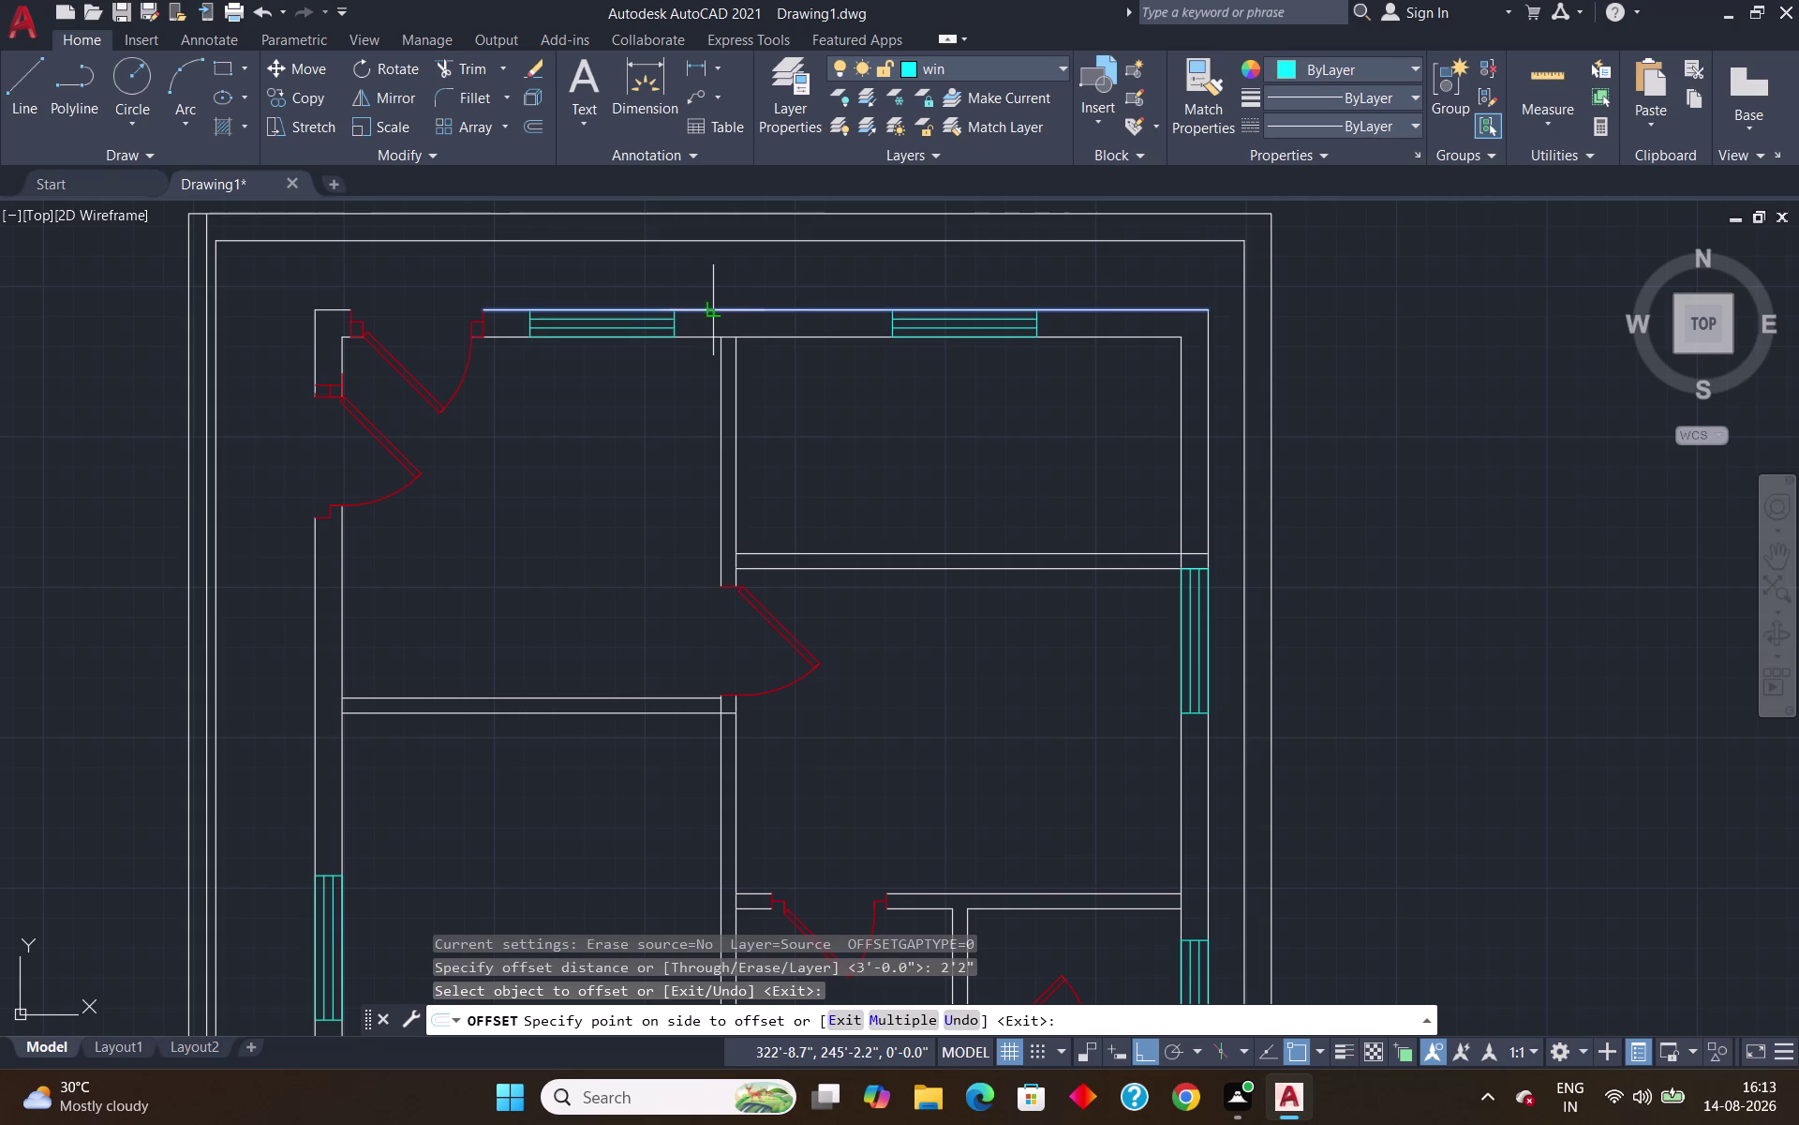
click(704, 266)
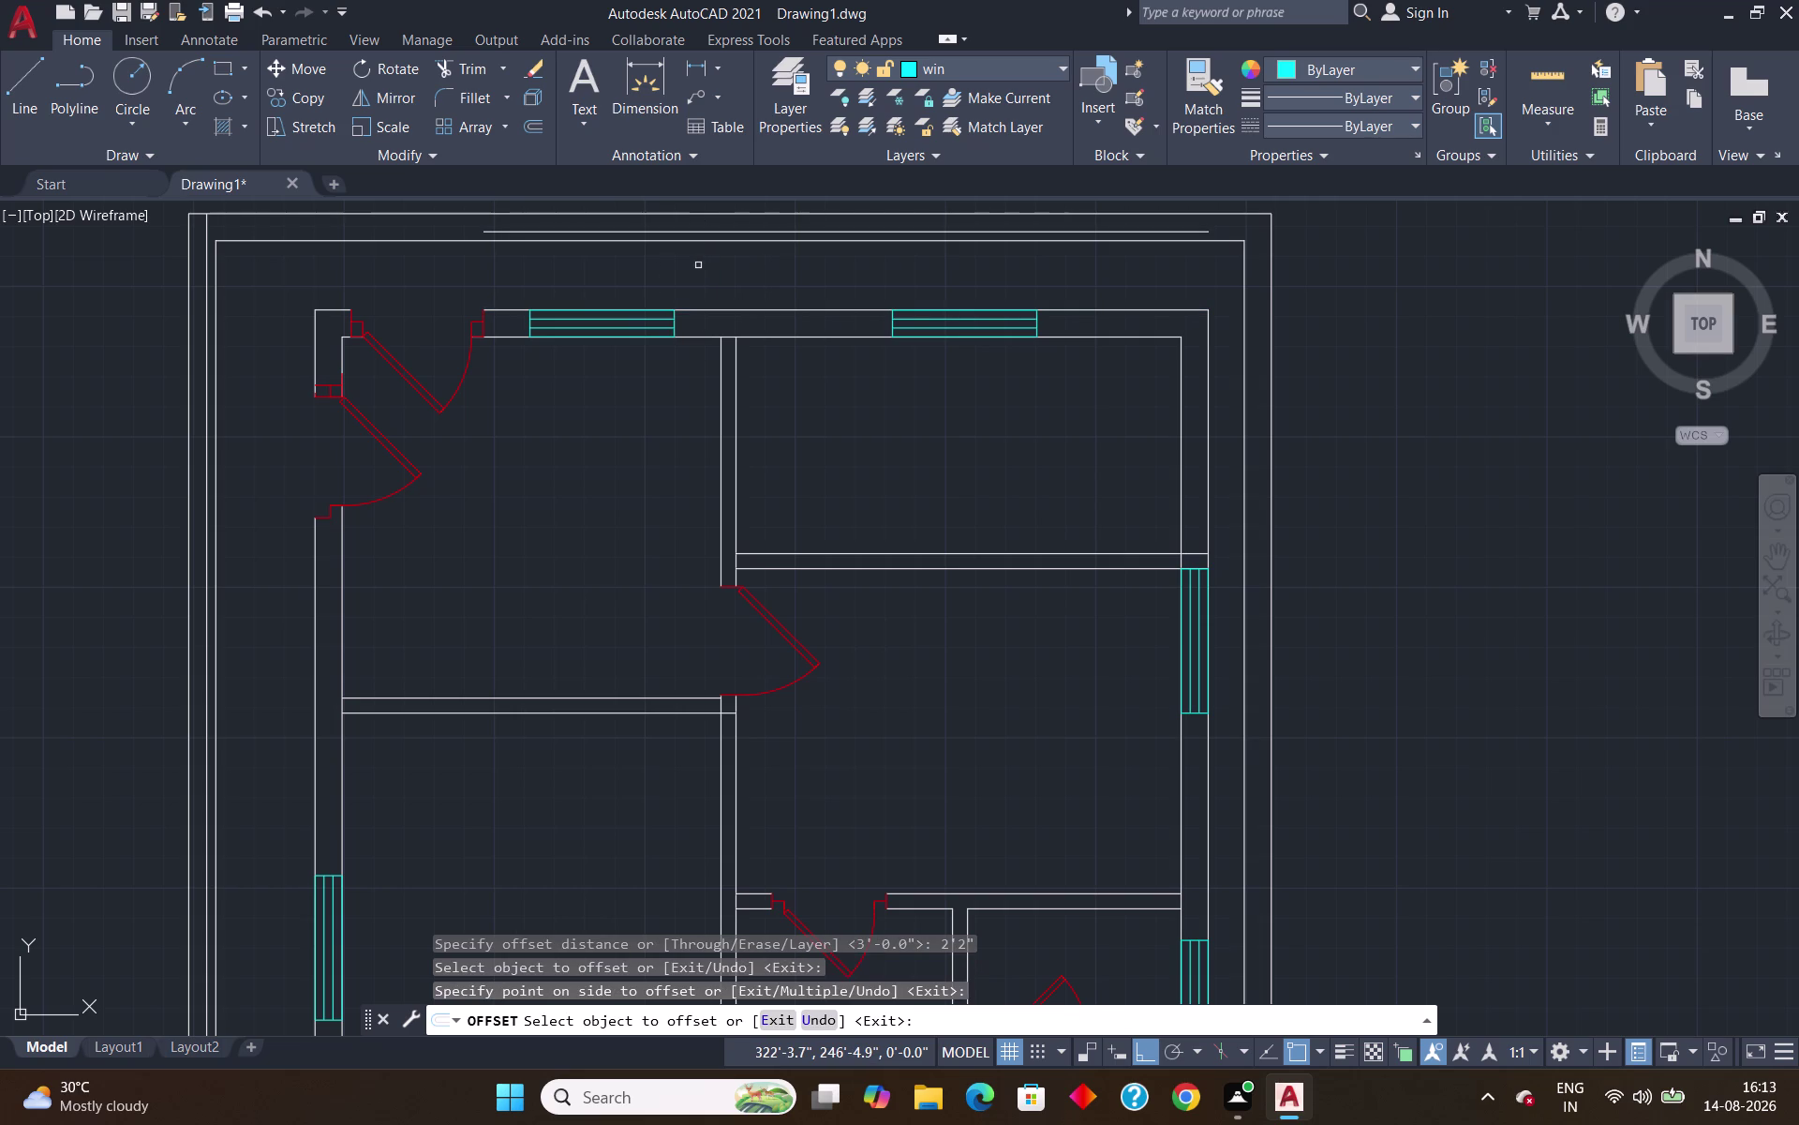
key(Escape)
Extend the new top line to the left and right boundary lines.
text(ex)
key(Return)
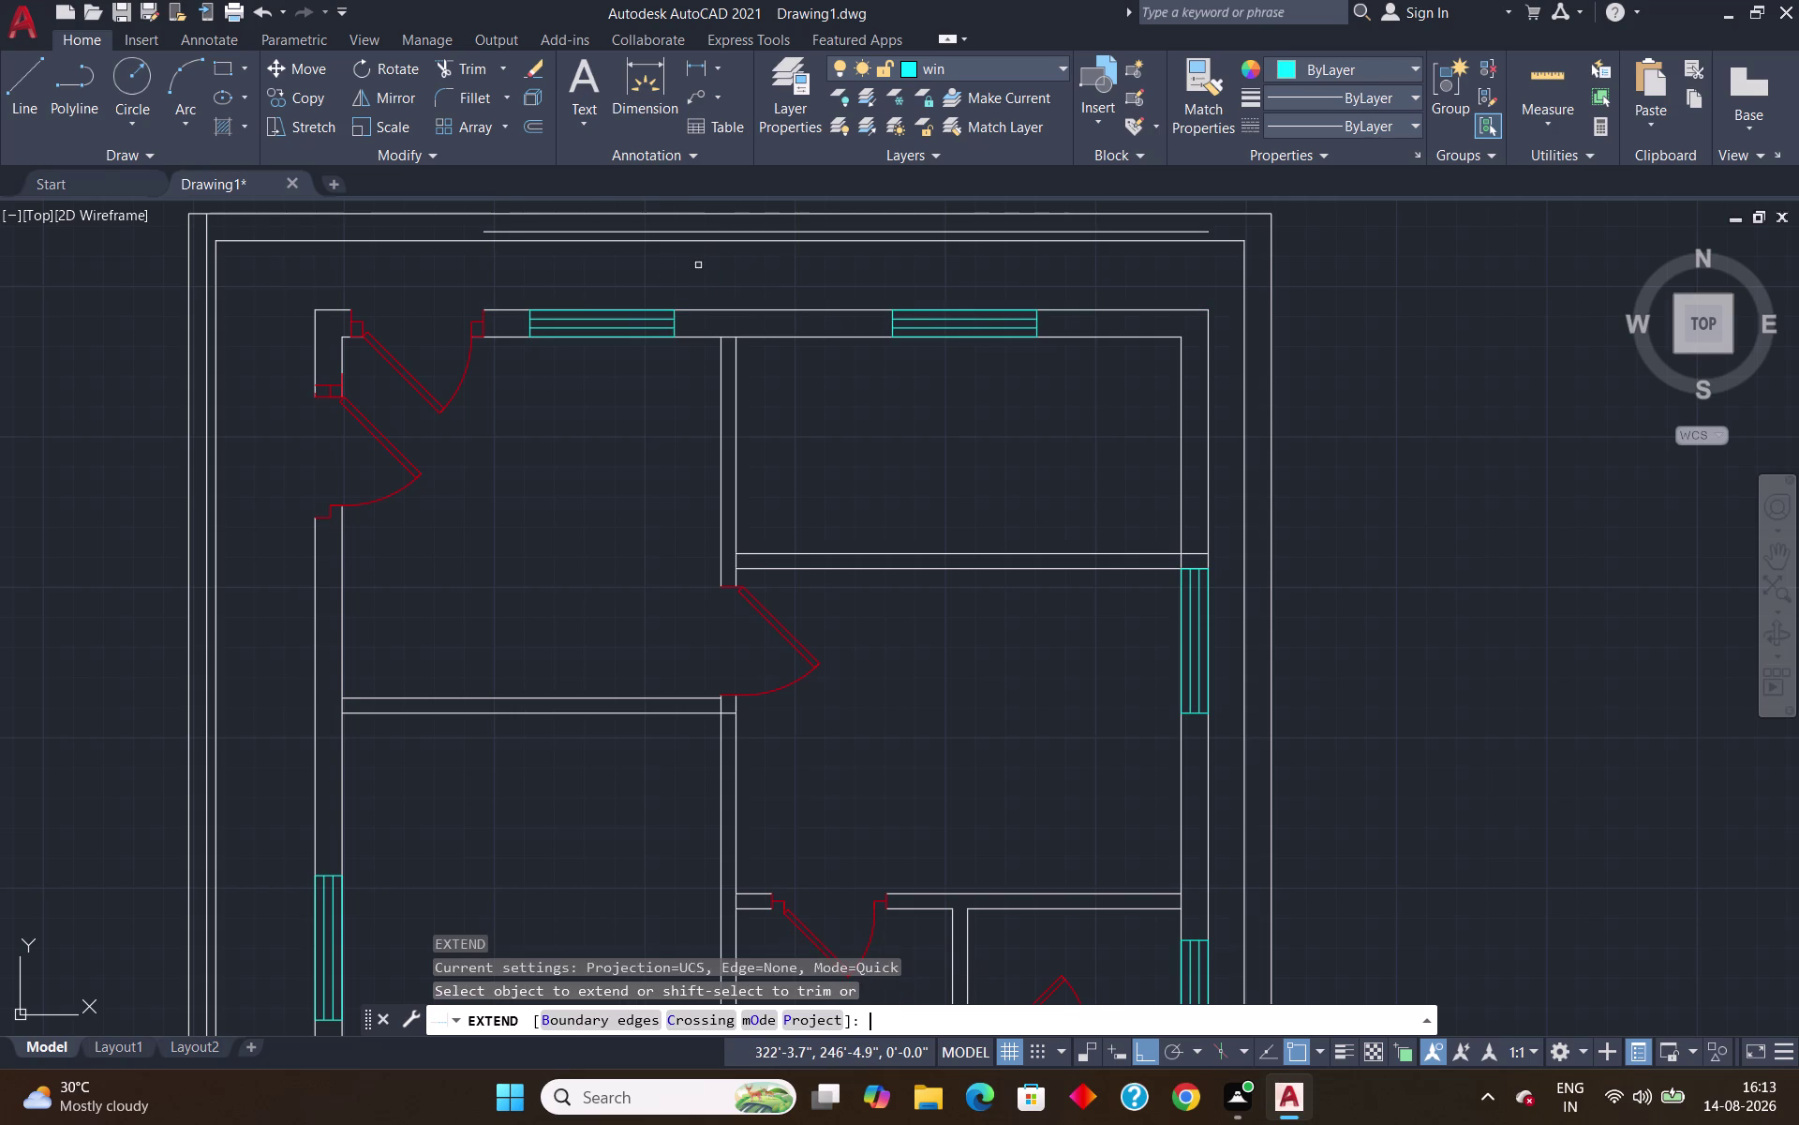
click(628, 233)
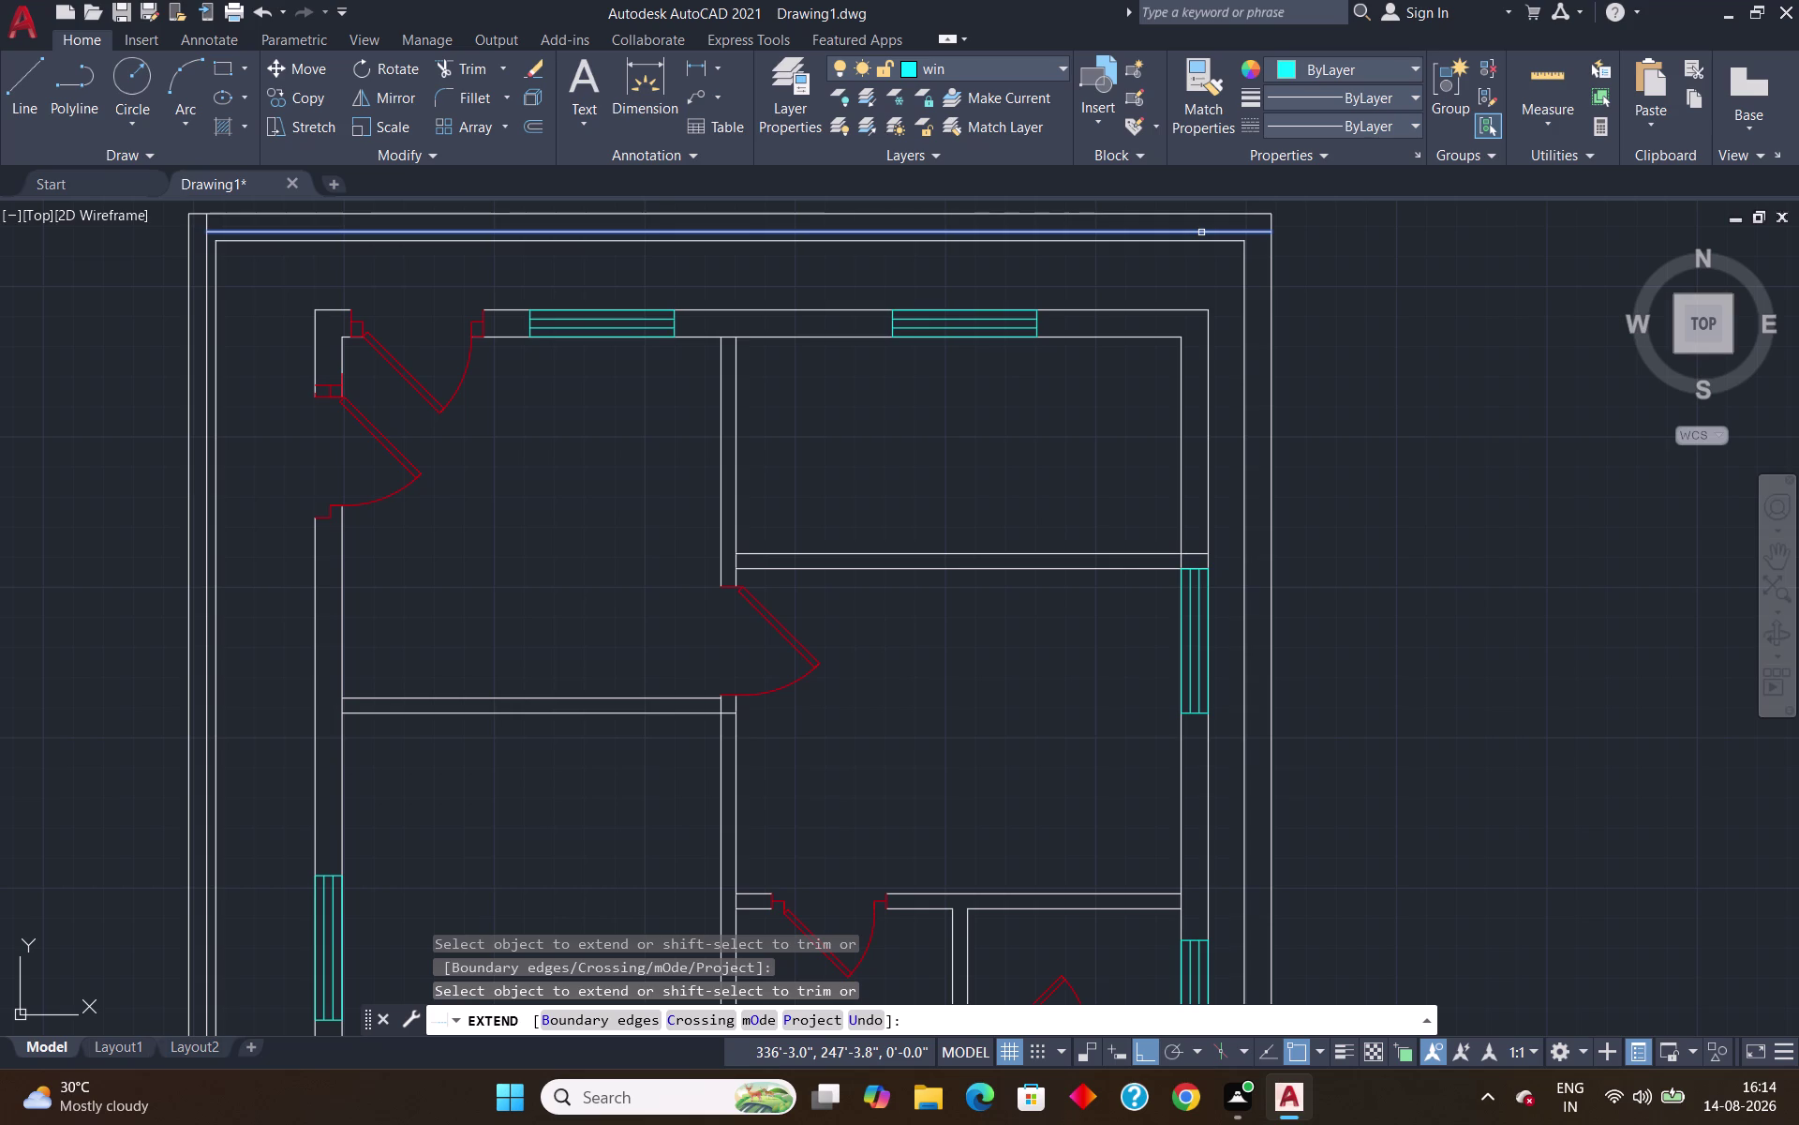
click(1201, 232)
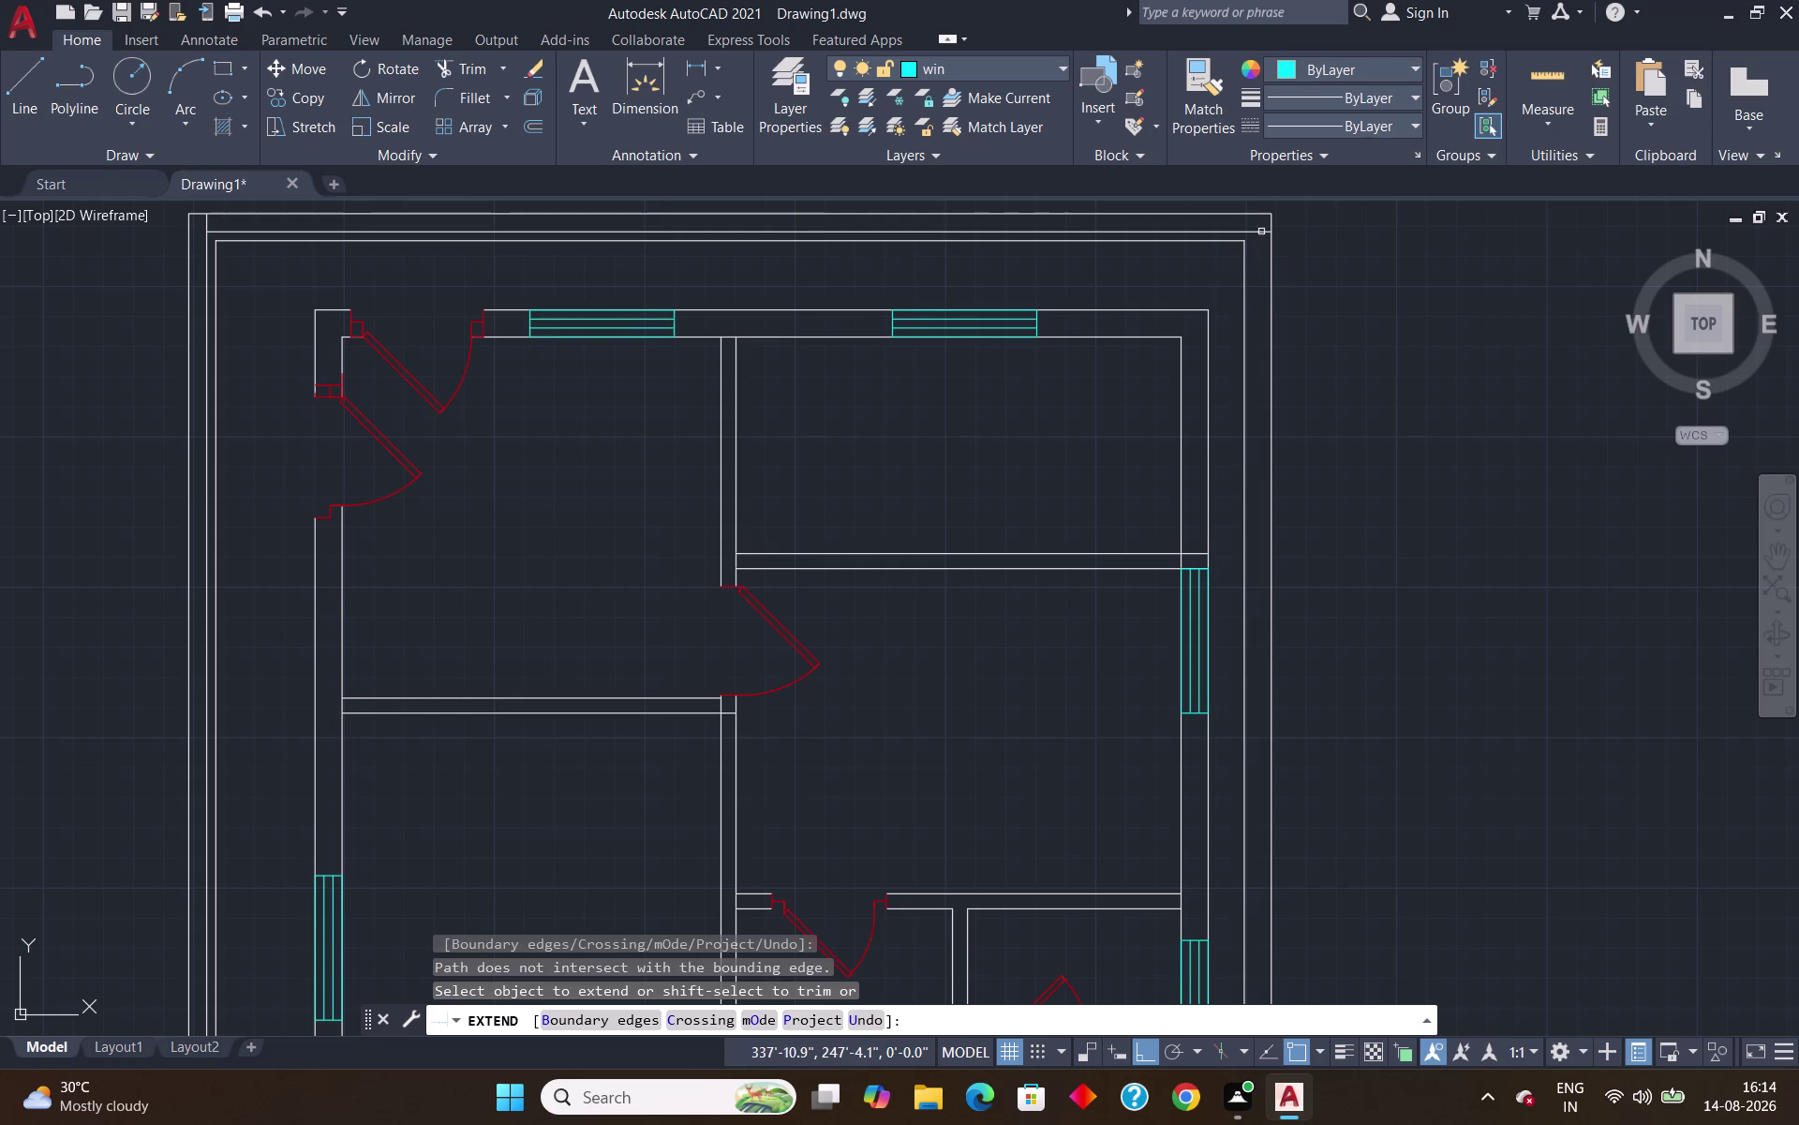
key(Escape)
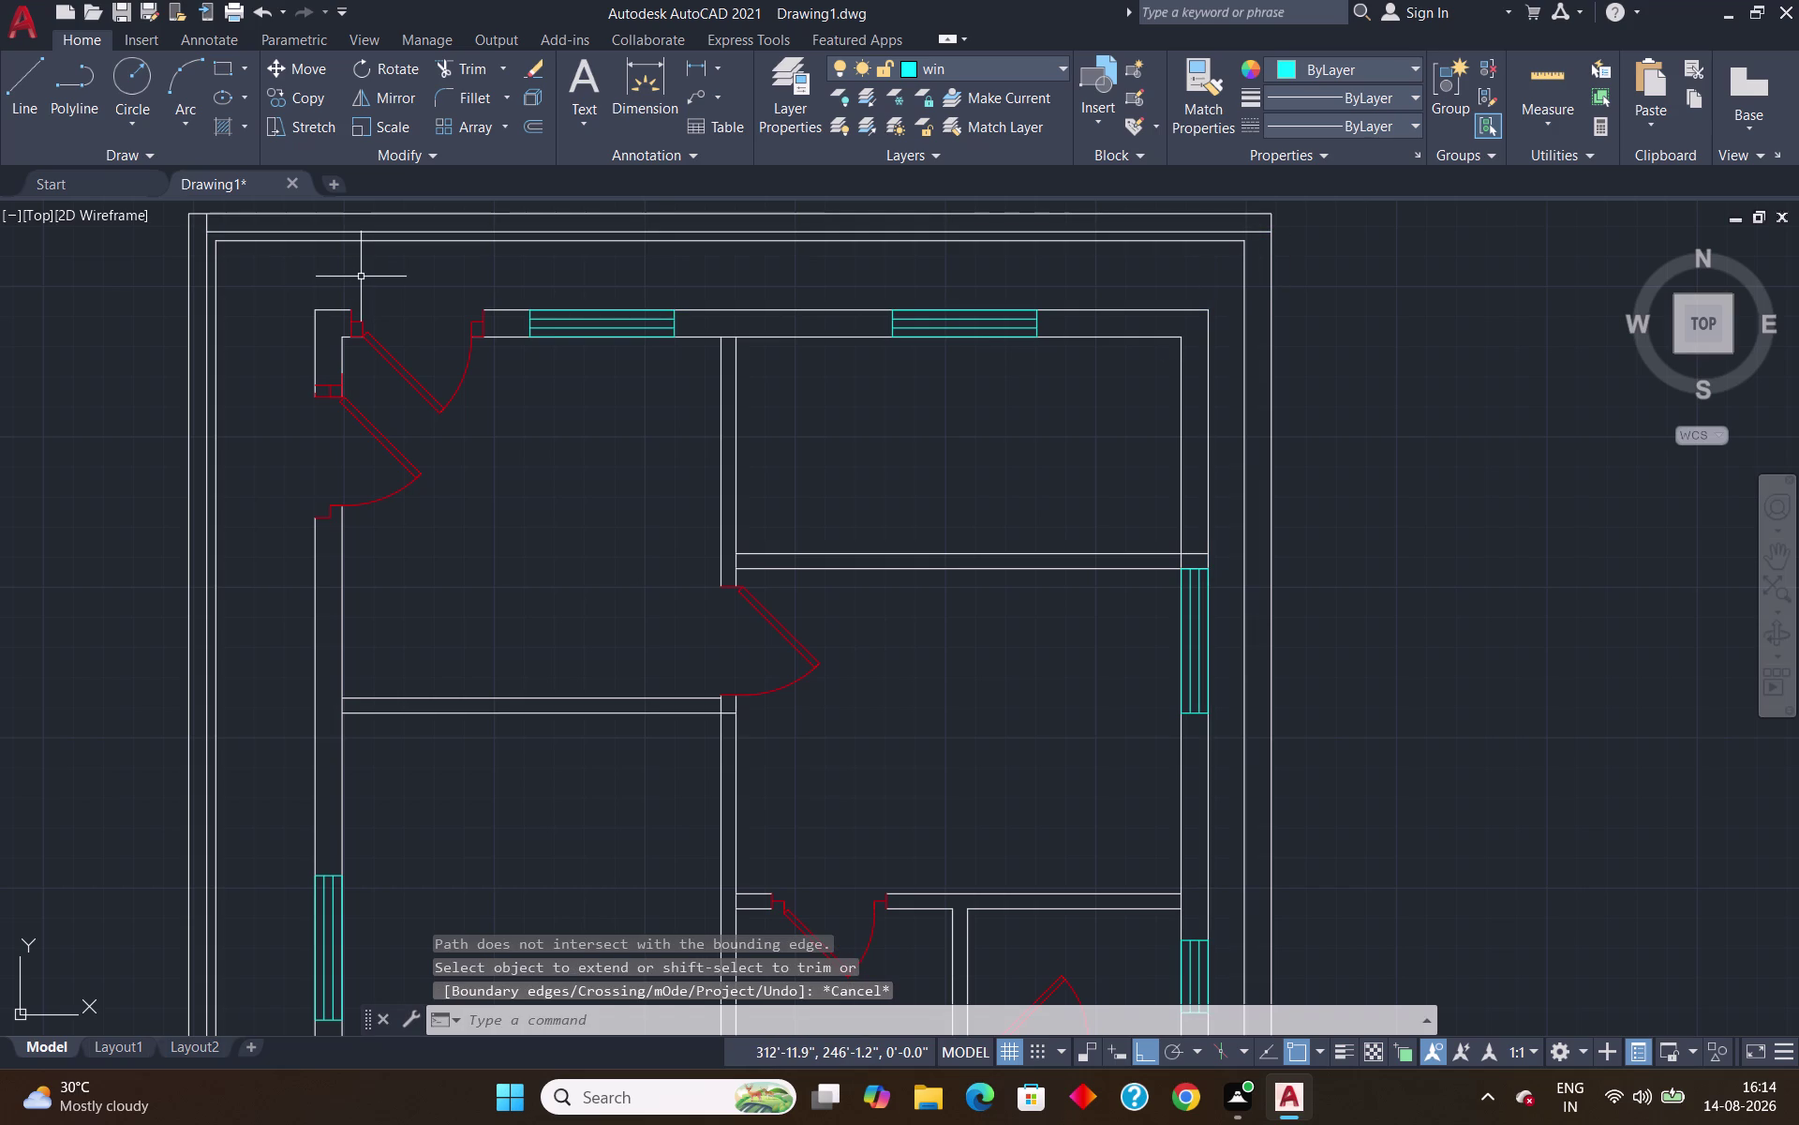
Try trimming the new line's overhanging end, then cancel.
key(t)
key(r)
key(Return)
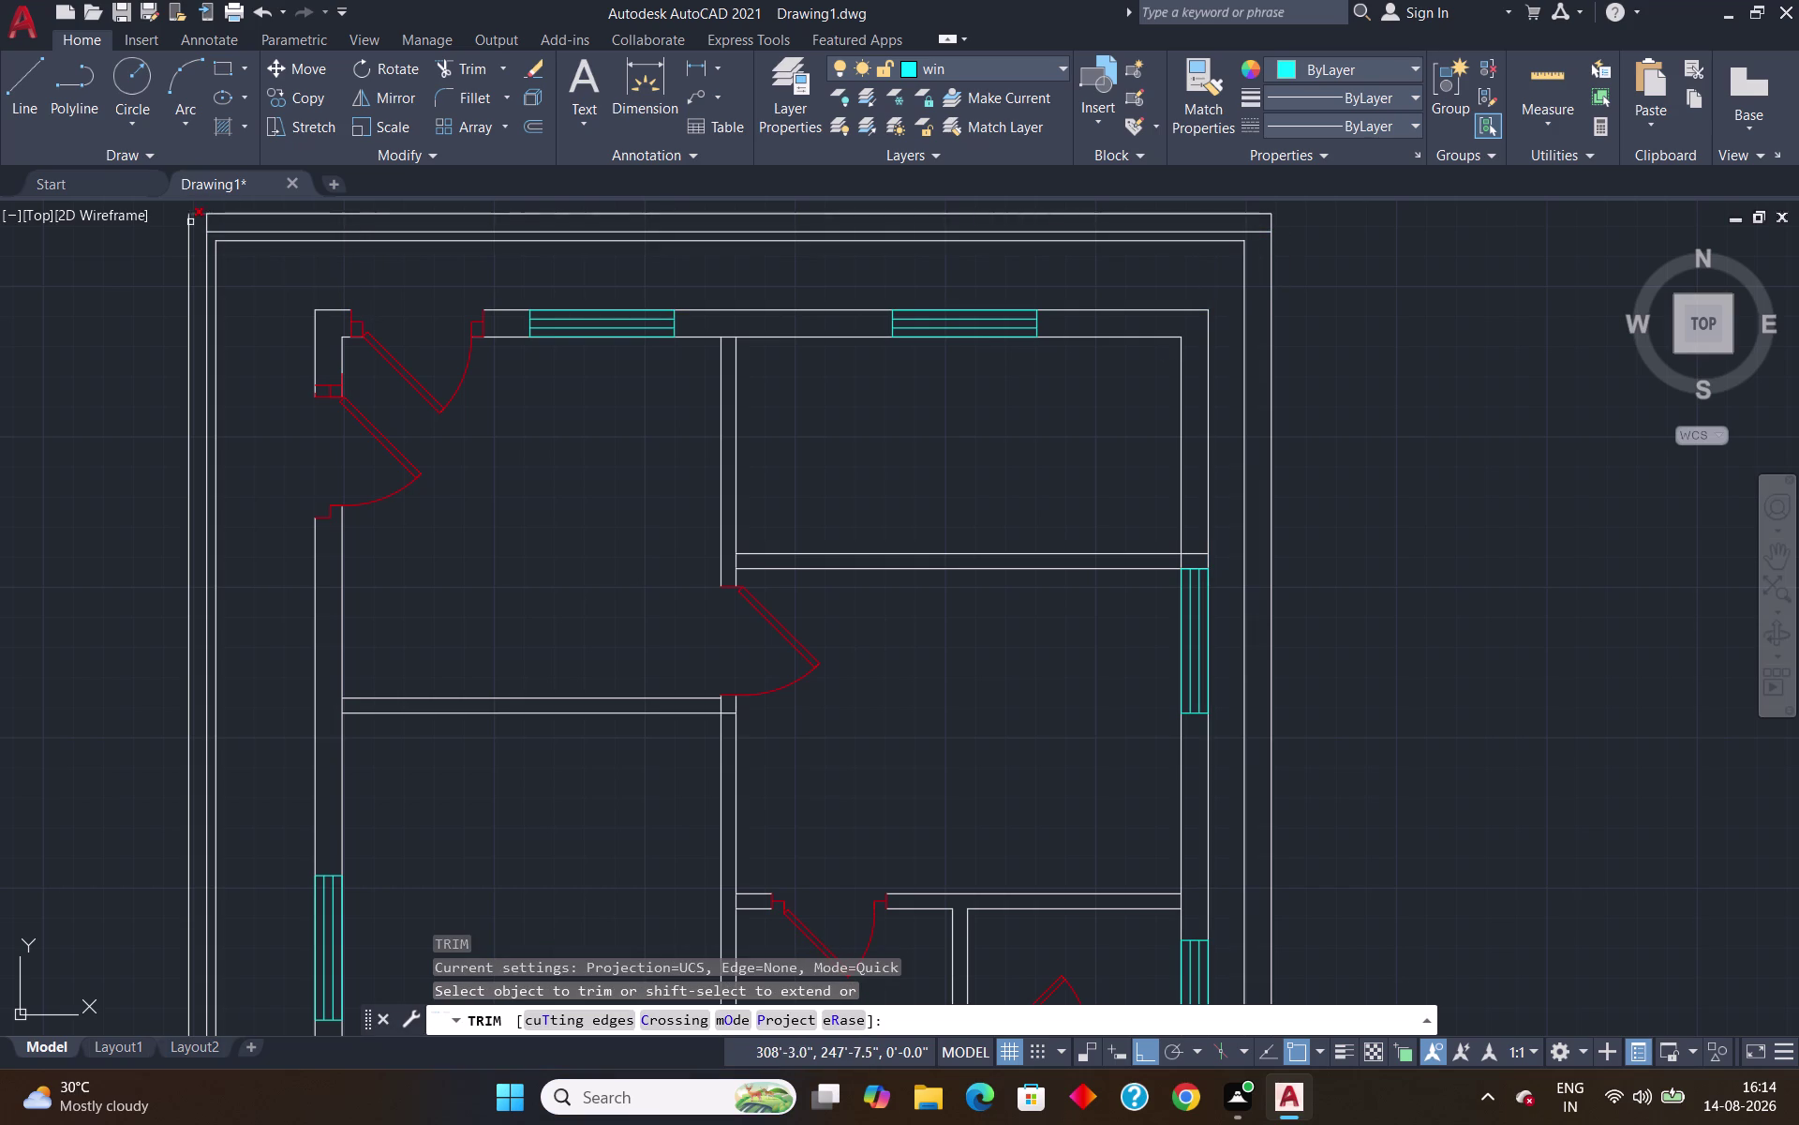
click(208, 225)
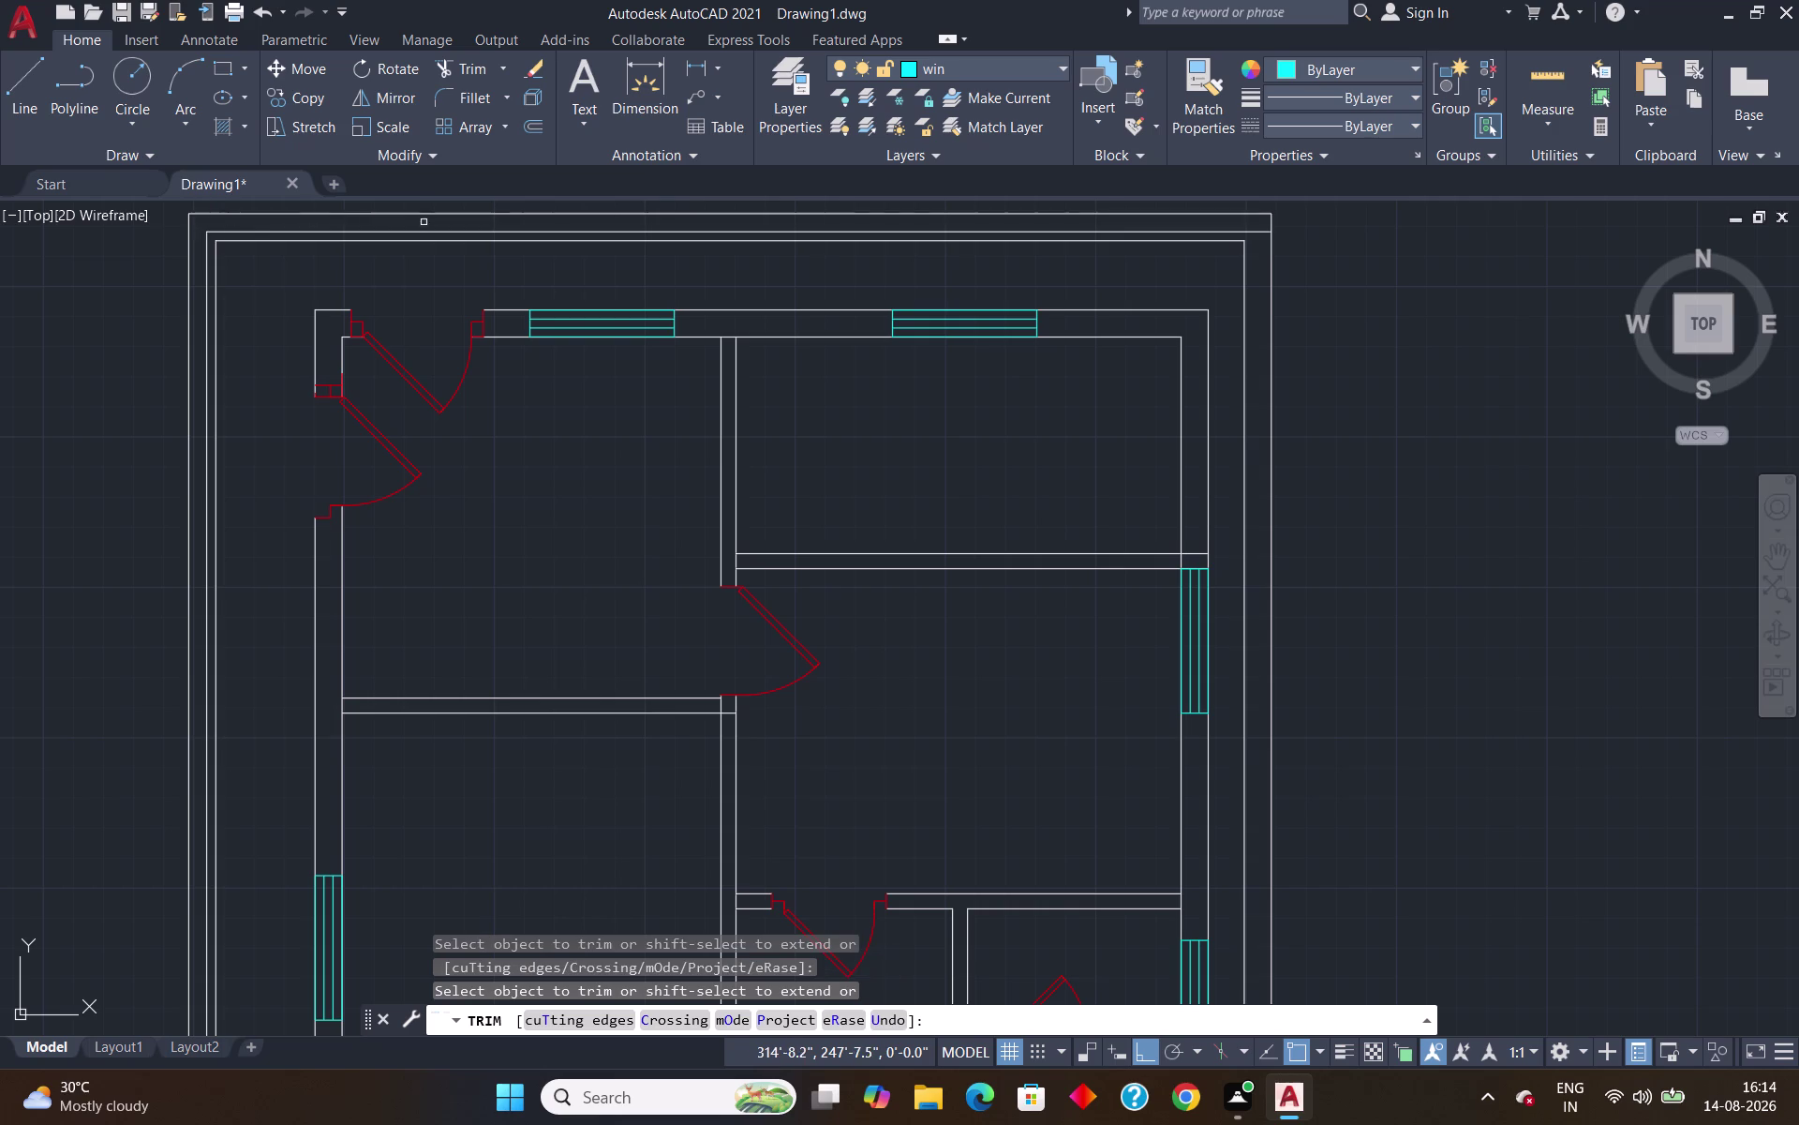
scroll(down, 3)
key(Escape)
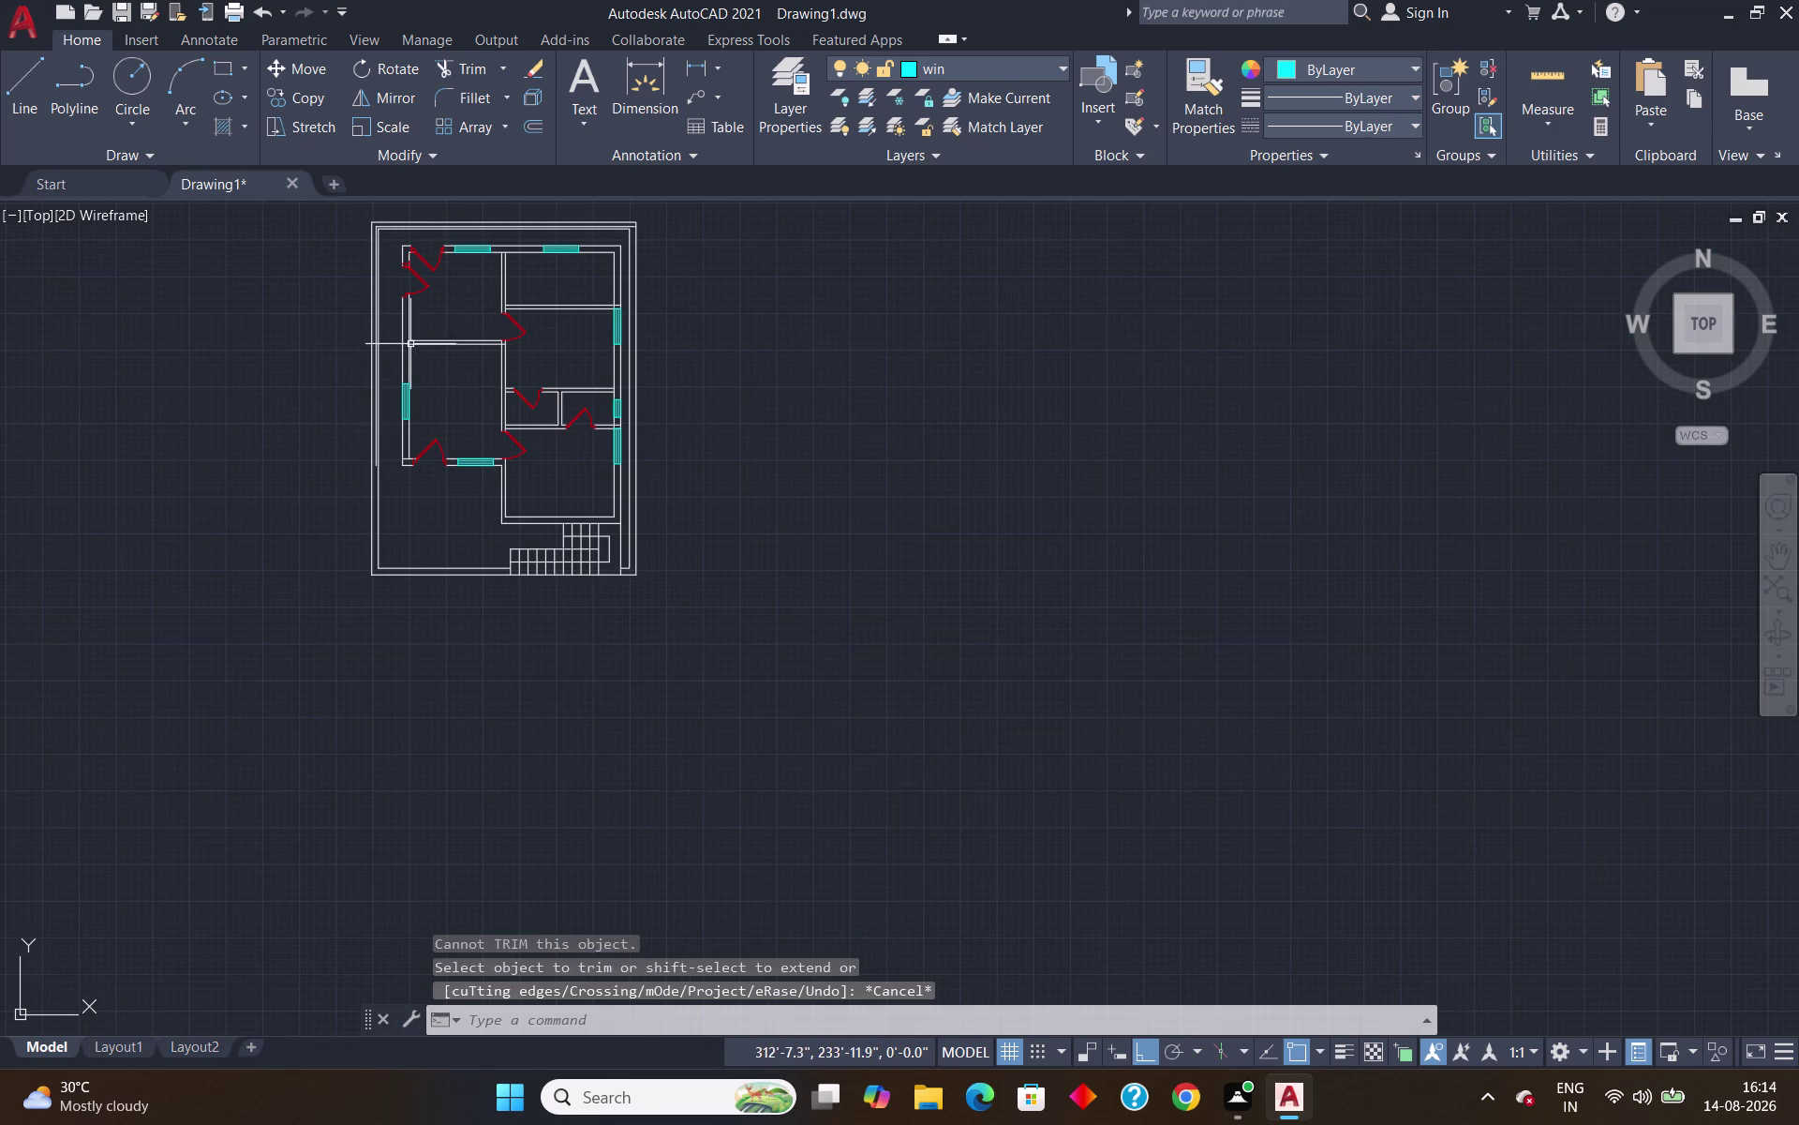
Extend the left outer and inner boundary lines down to the bottom edge.
key(e)
key(x)
key(Return)
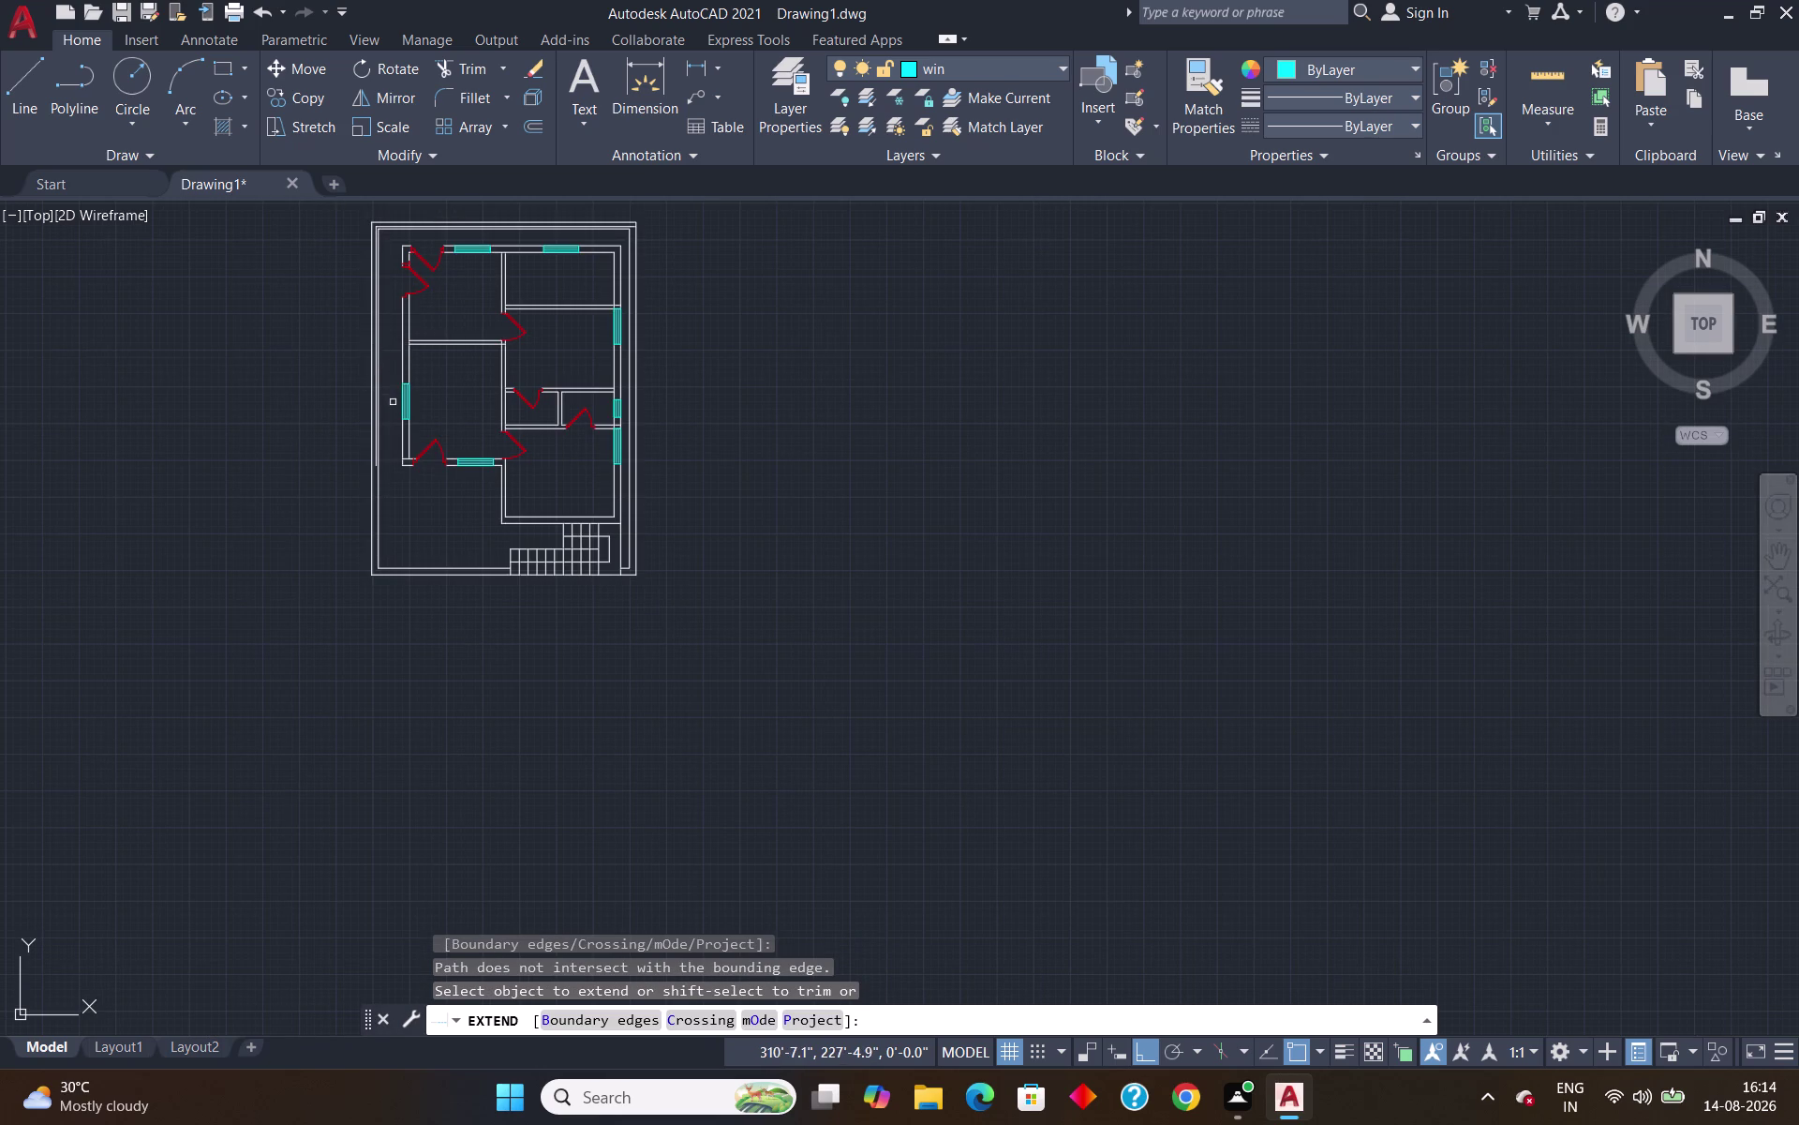
scroll(up, 3)
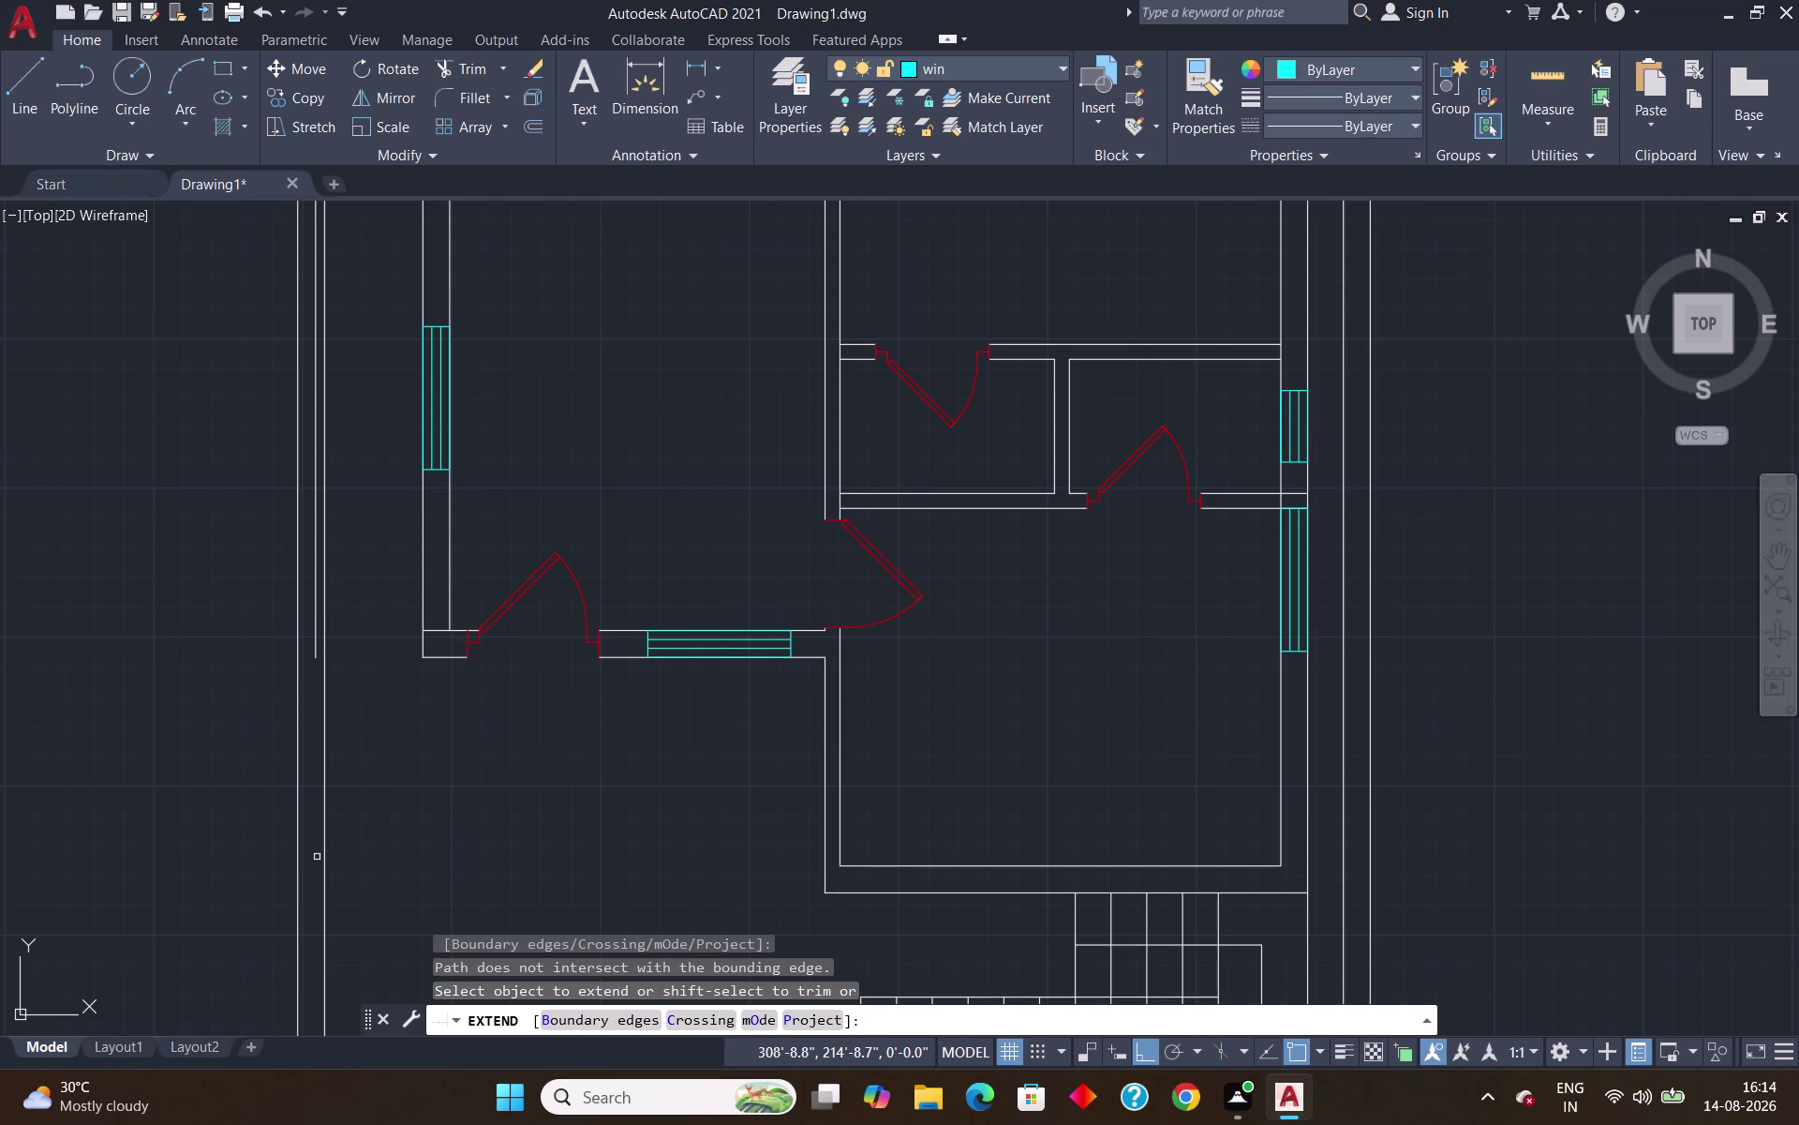
click(316, 633)
click(316, 646)
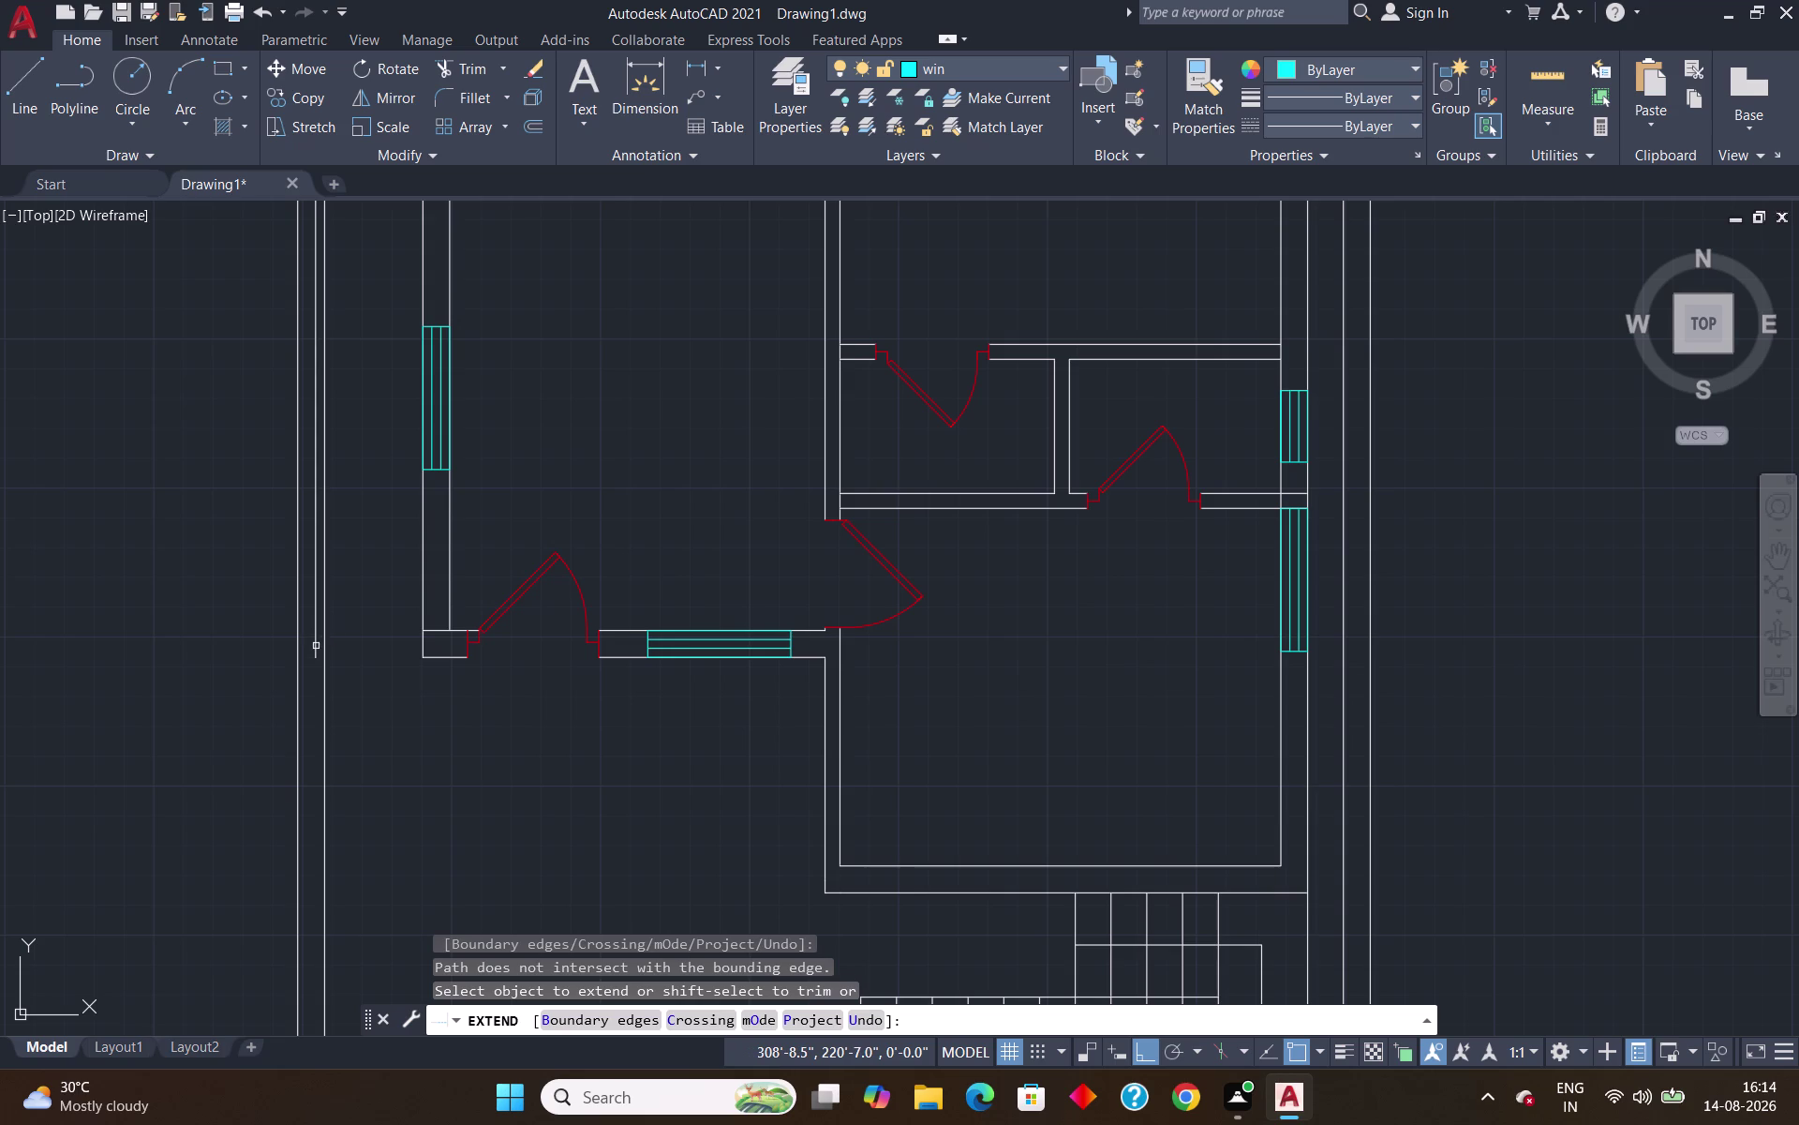
scroll(down, 3)
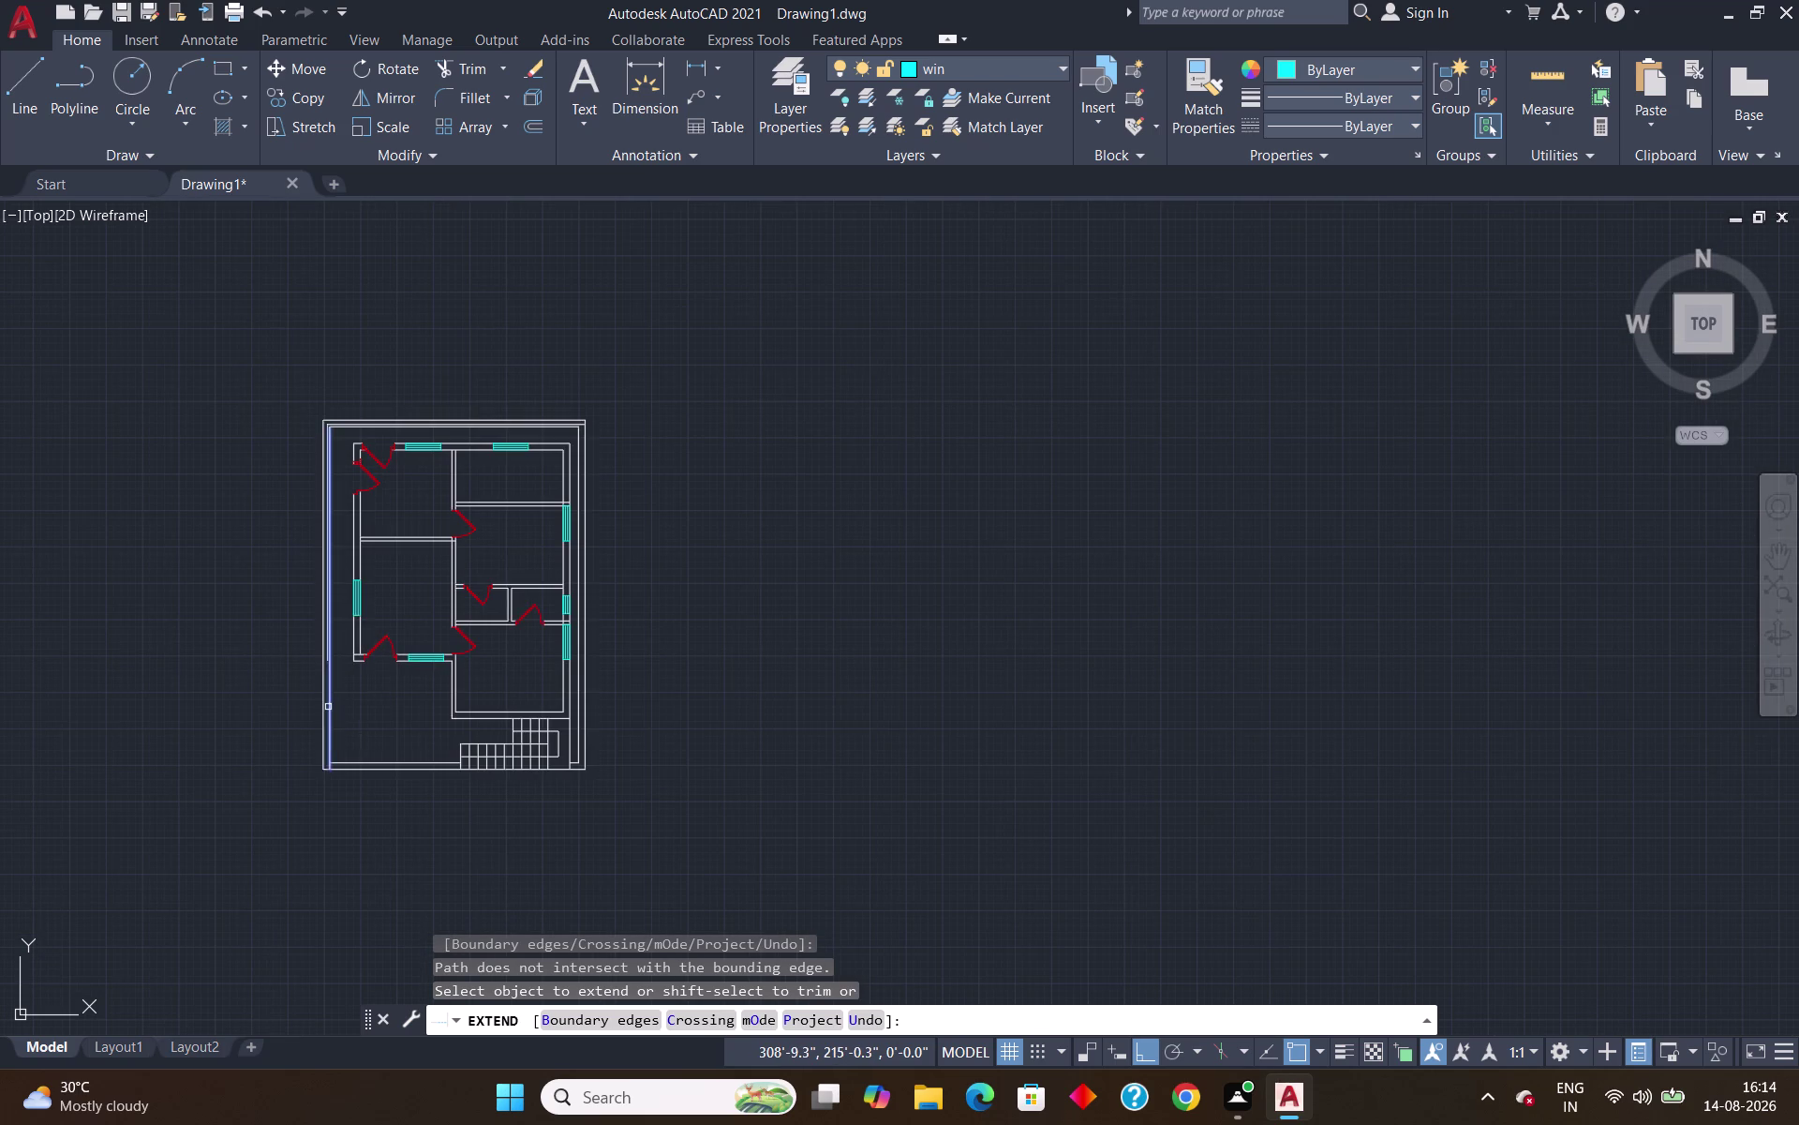
scroll(up, 3)
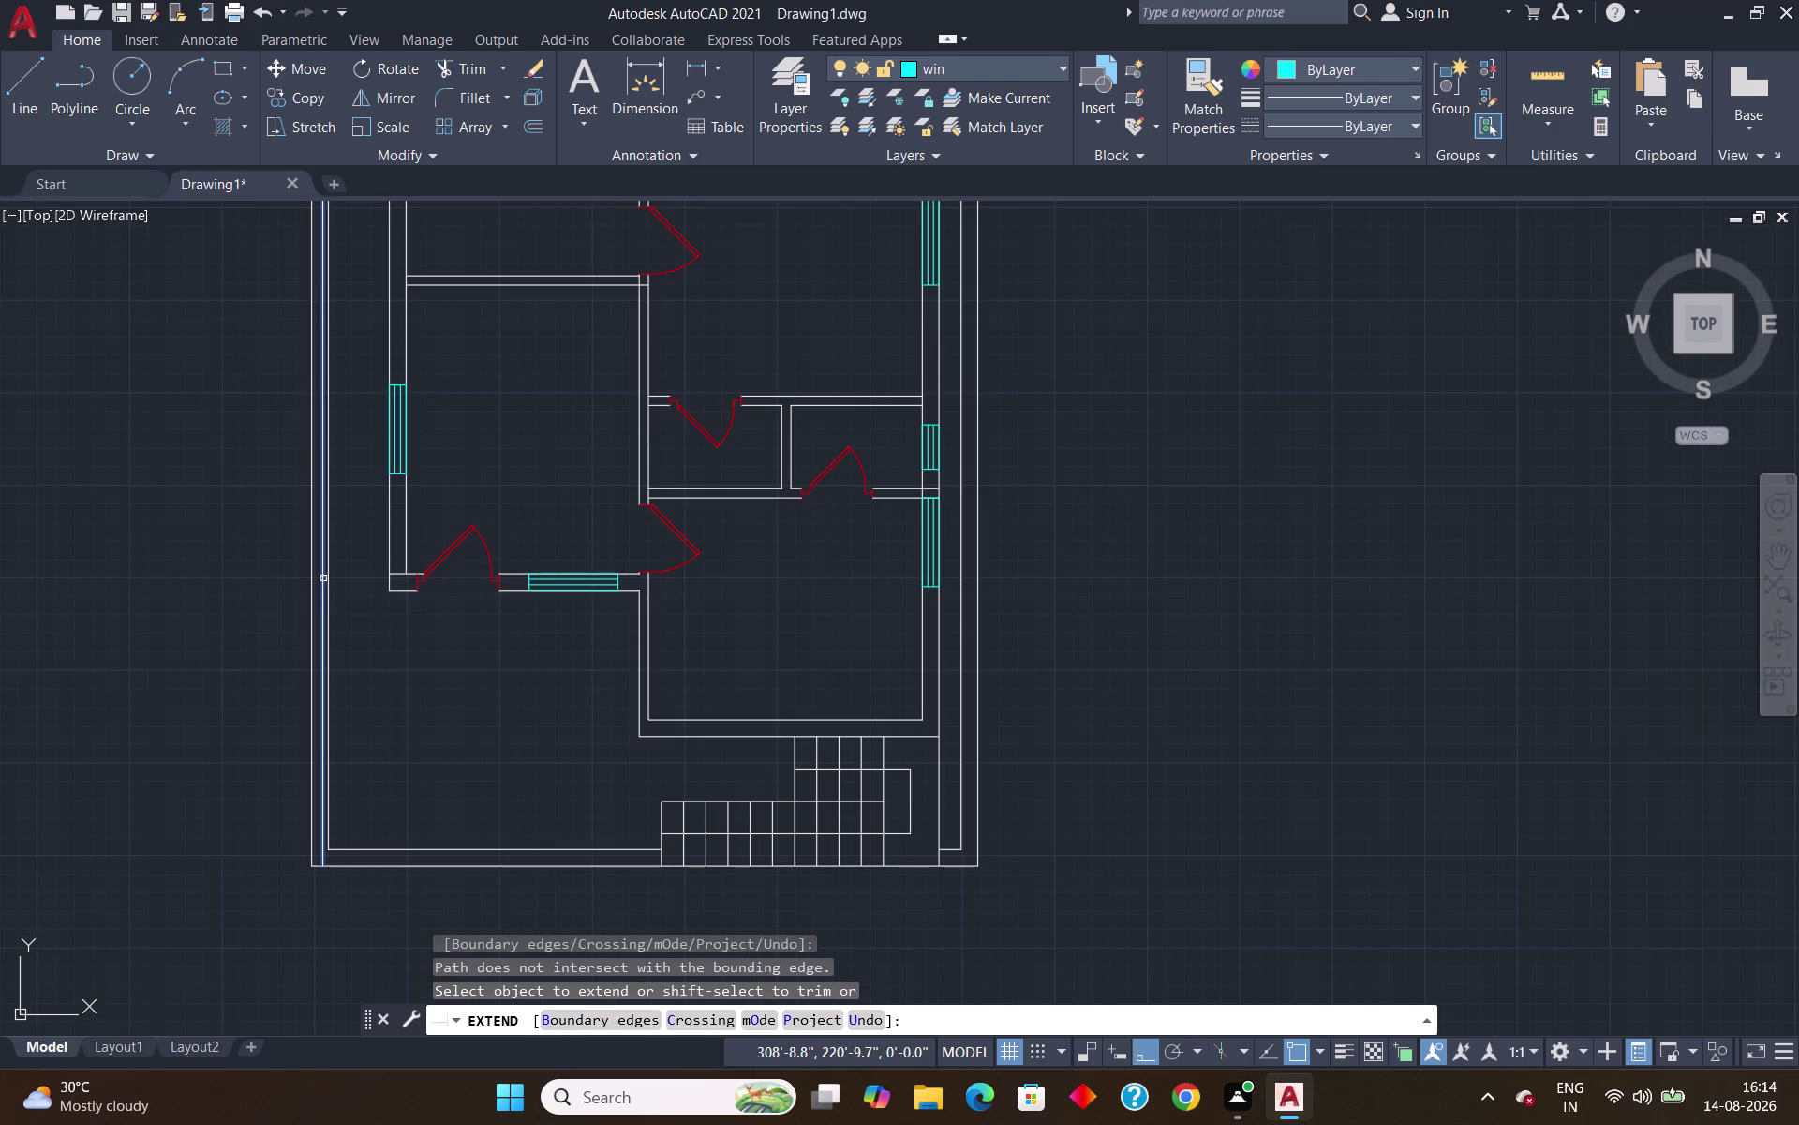
click(323, 578)
scroll(down, 3)
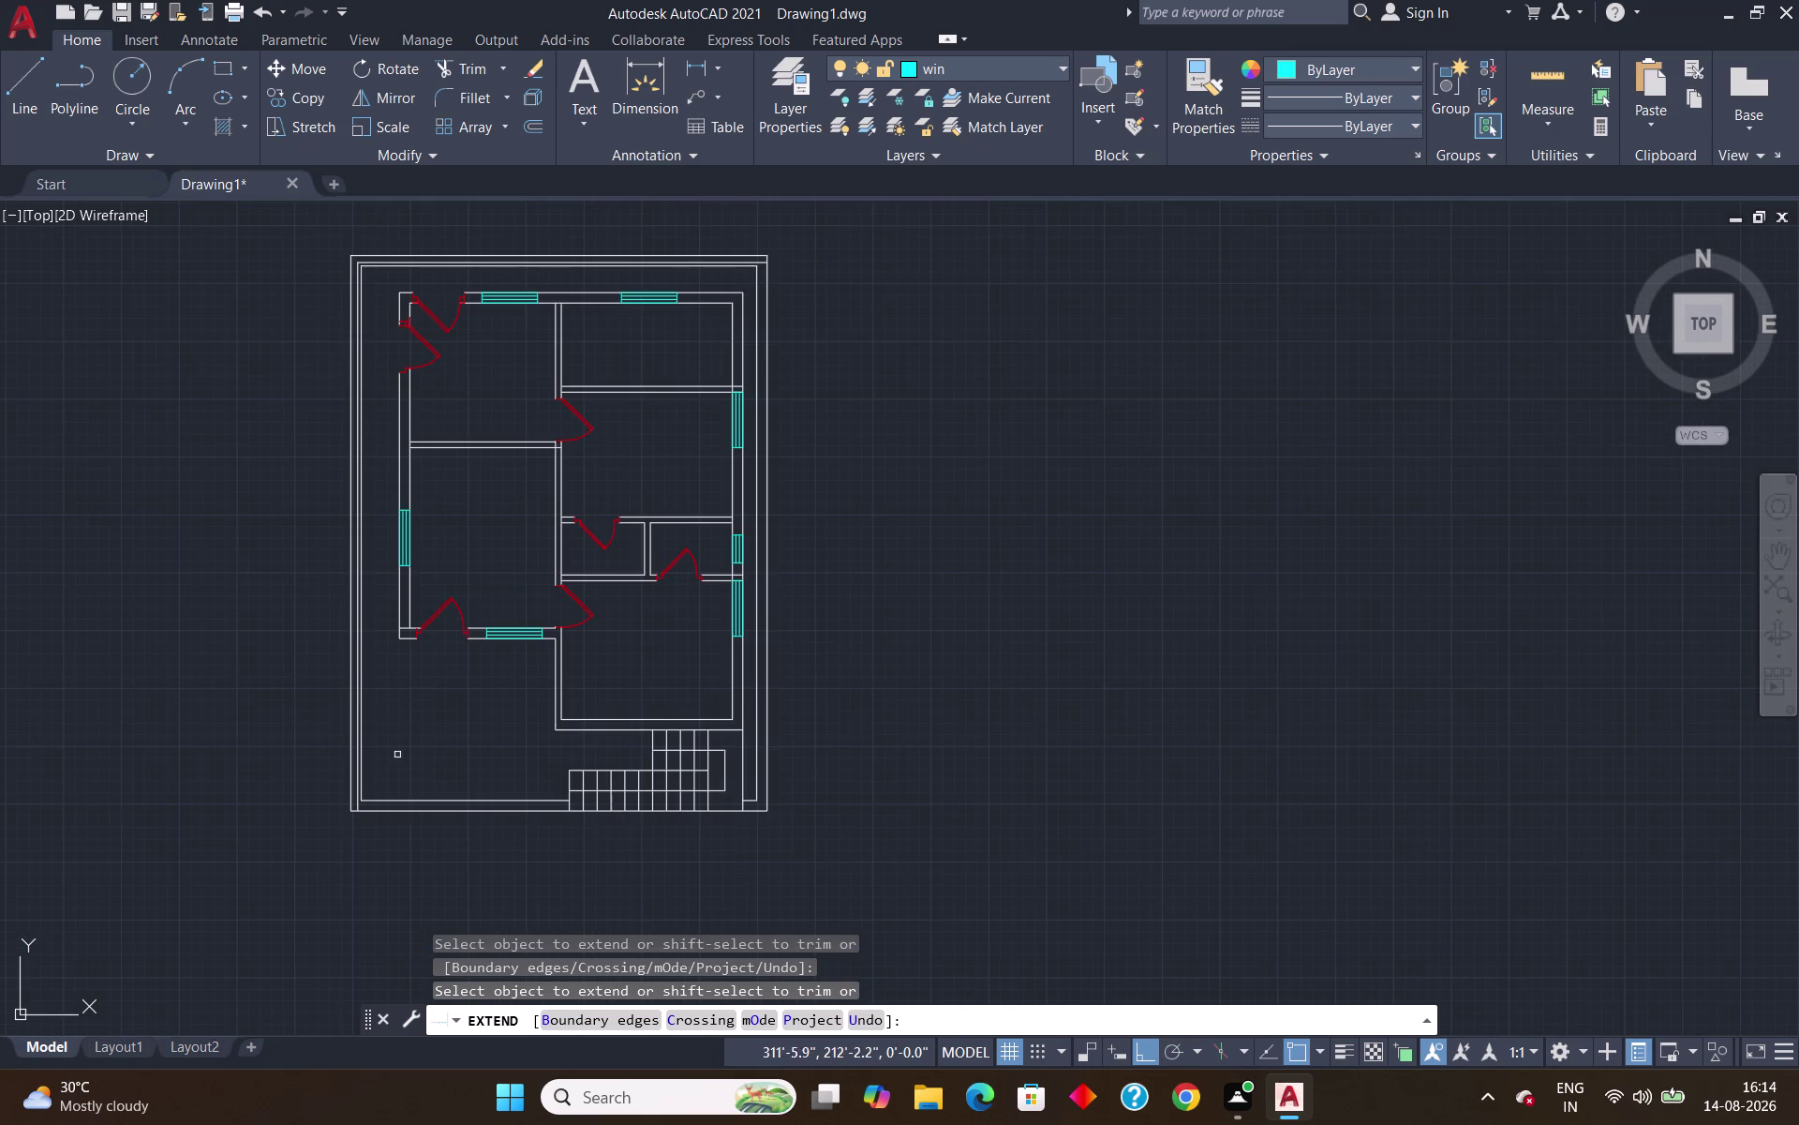
scroll(up, 3)
click(385, 807)
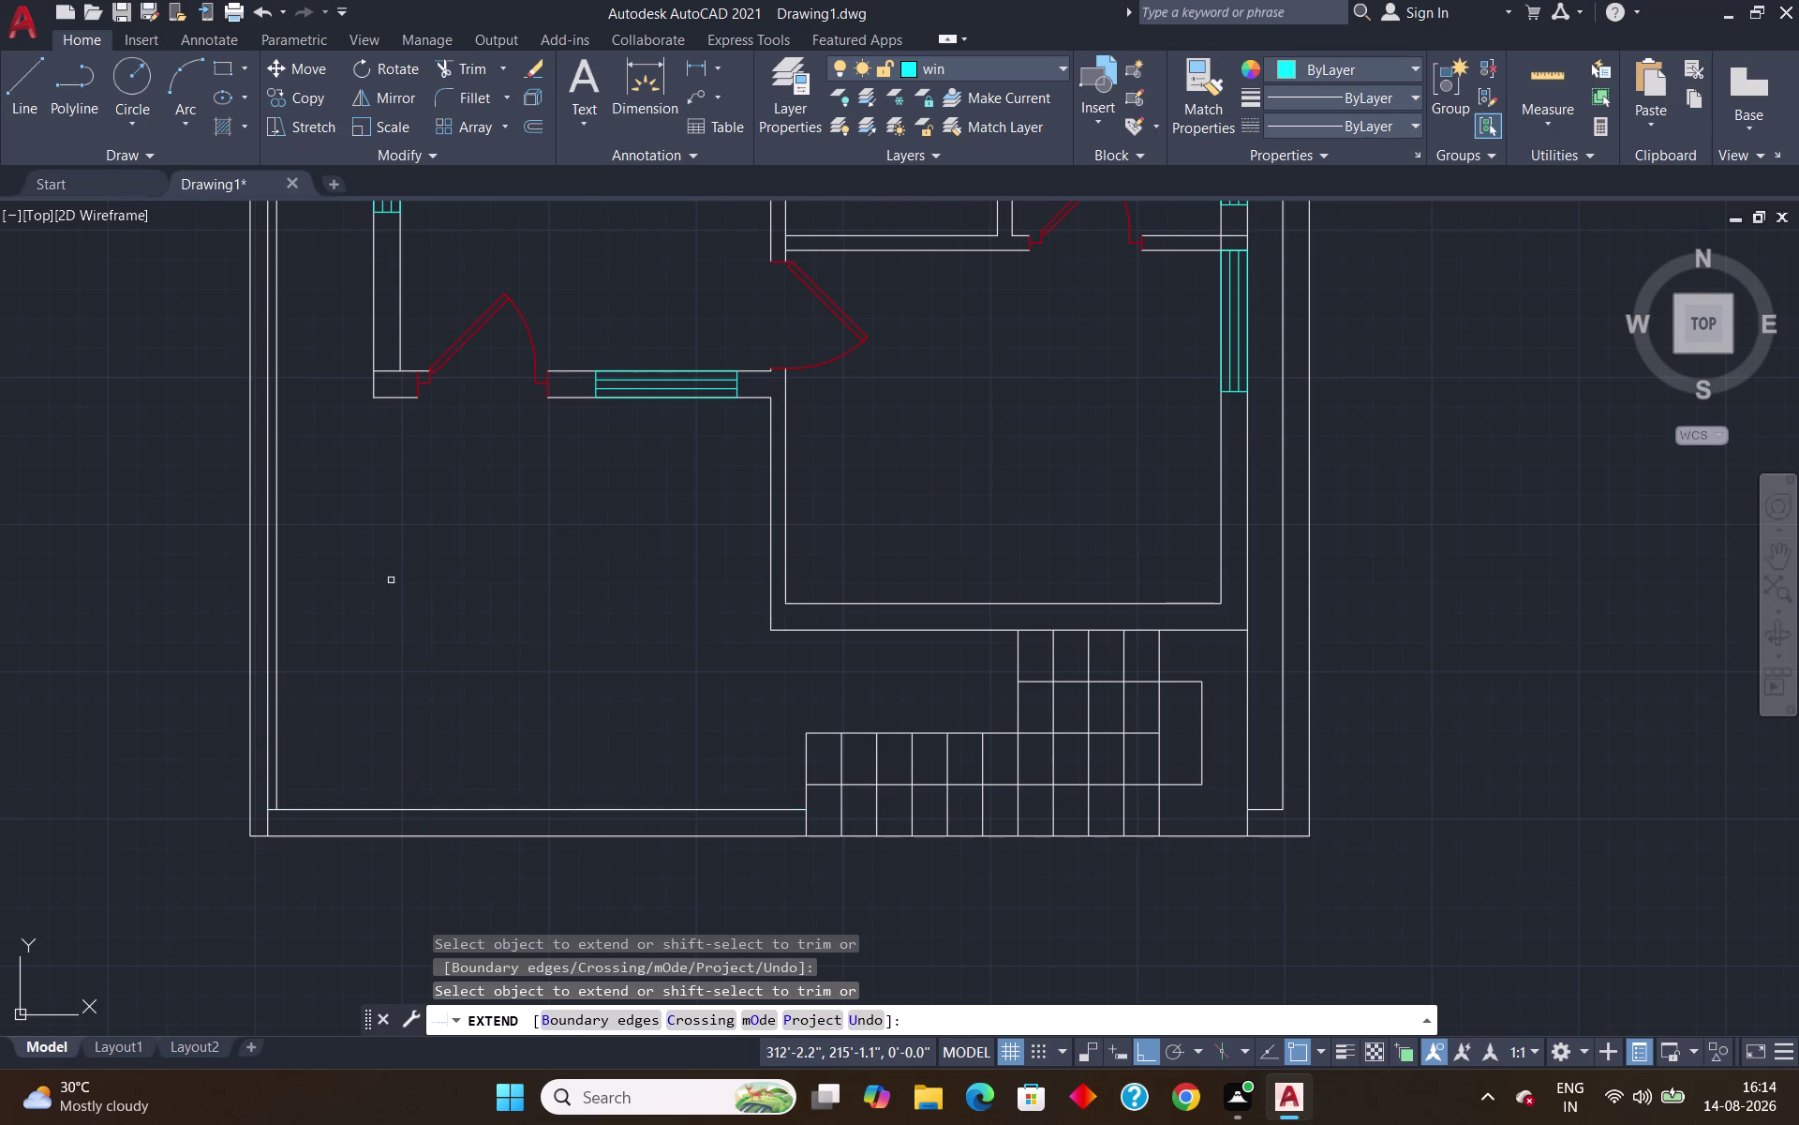
key(Escape)
Trim the overshooting line end at the bottom-left corner.
text(t)
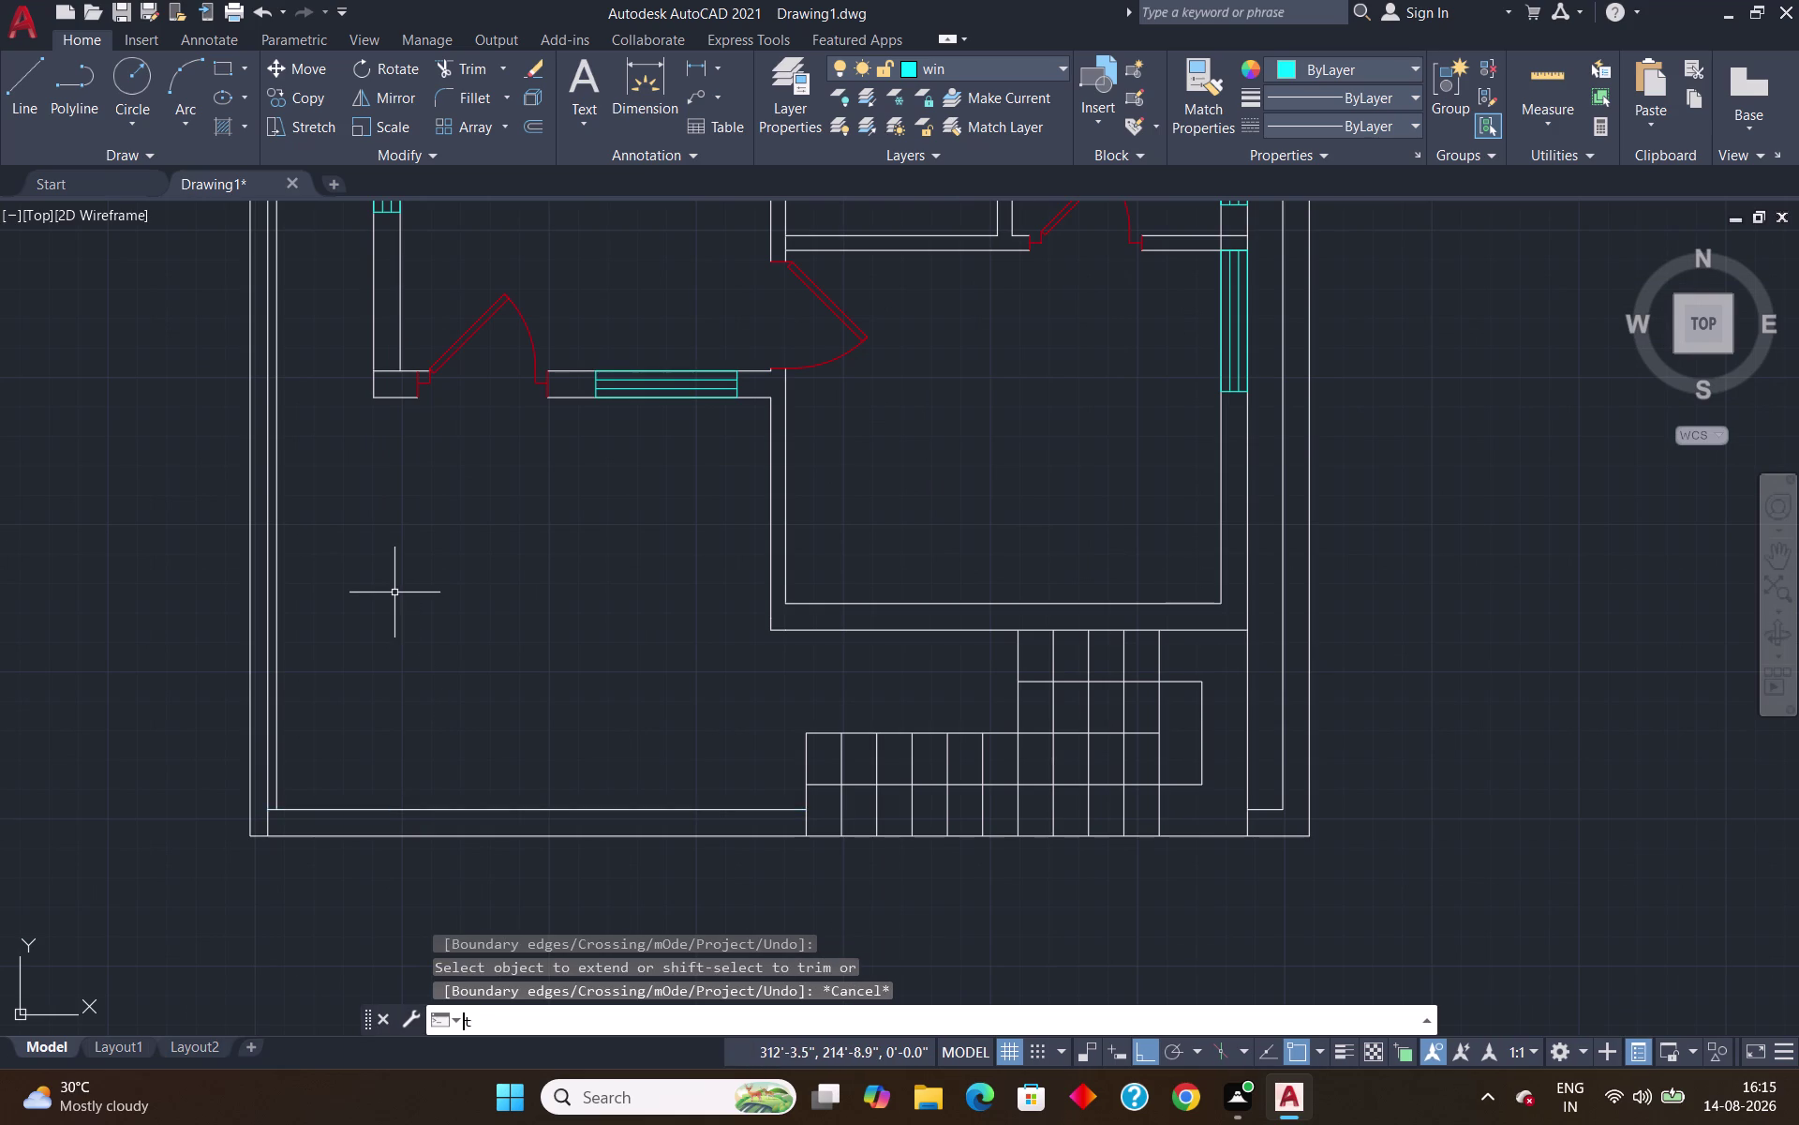
text(r)
key(Return)
scroll(up, 3)
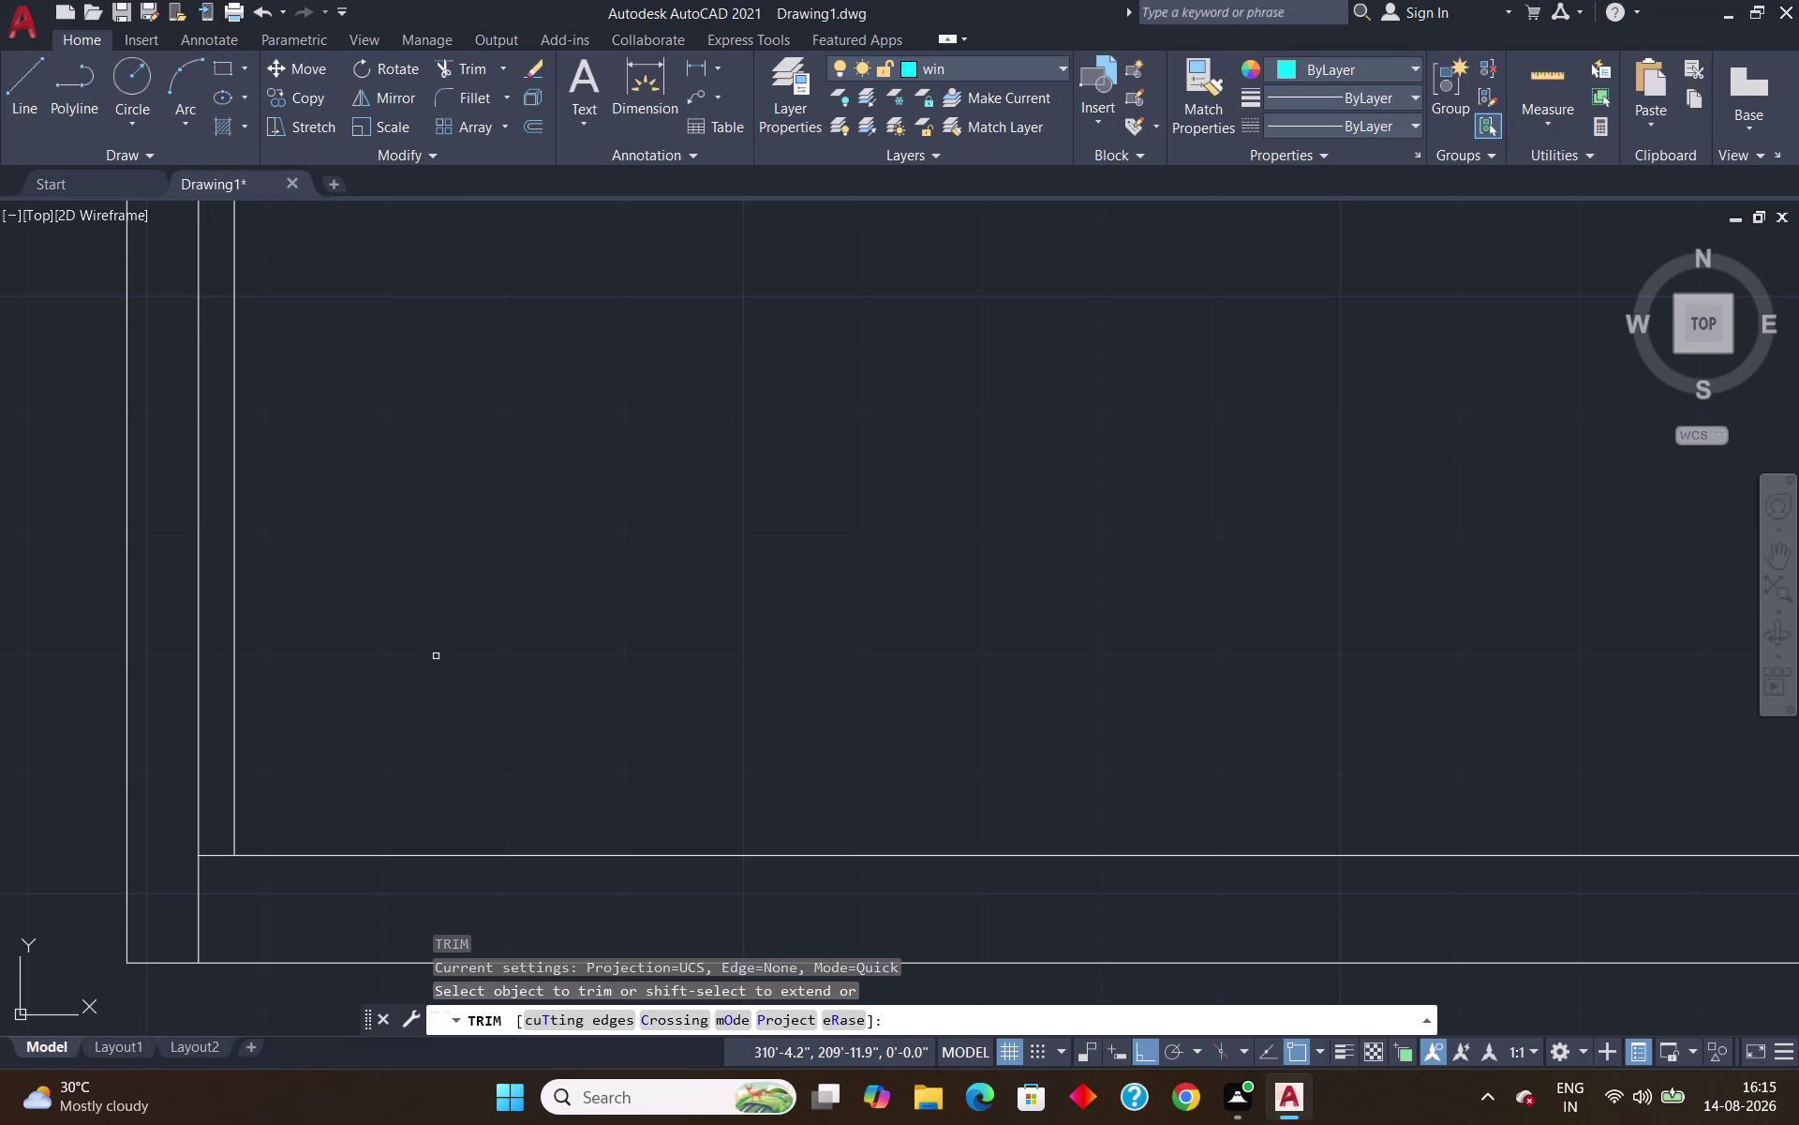
click(196, 926)
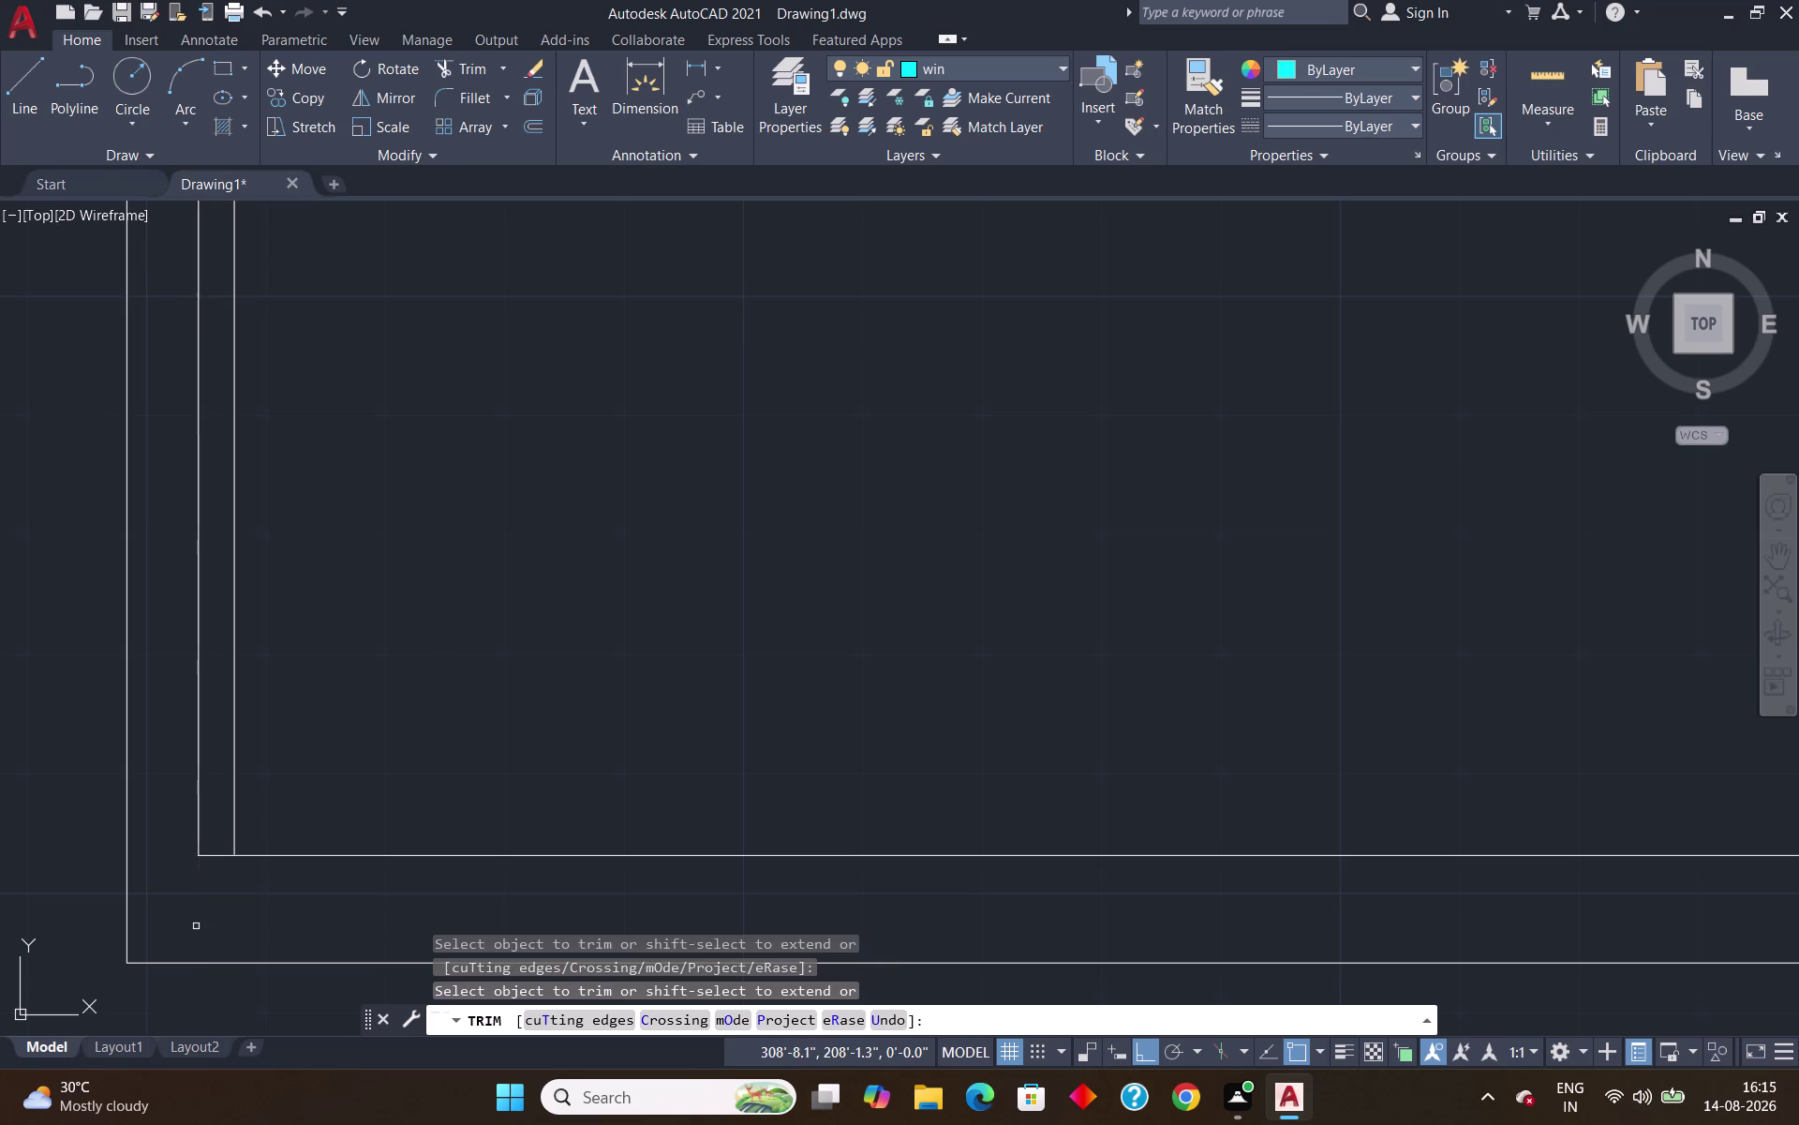
scroll(down, 3)
scroll(down, 3)
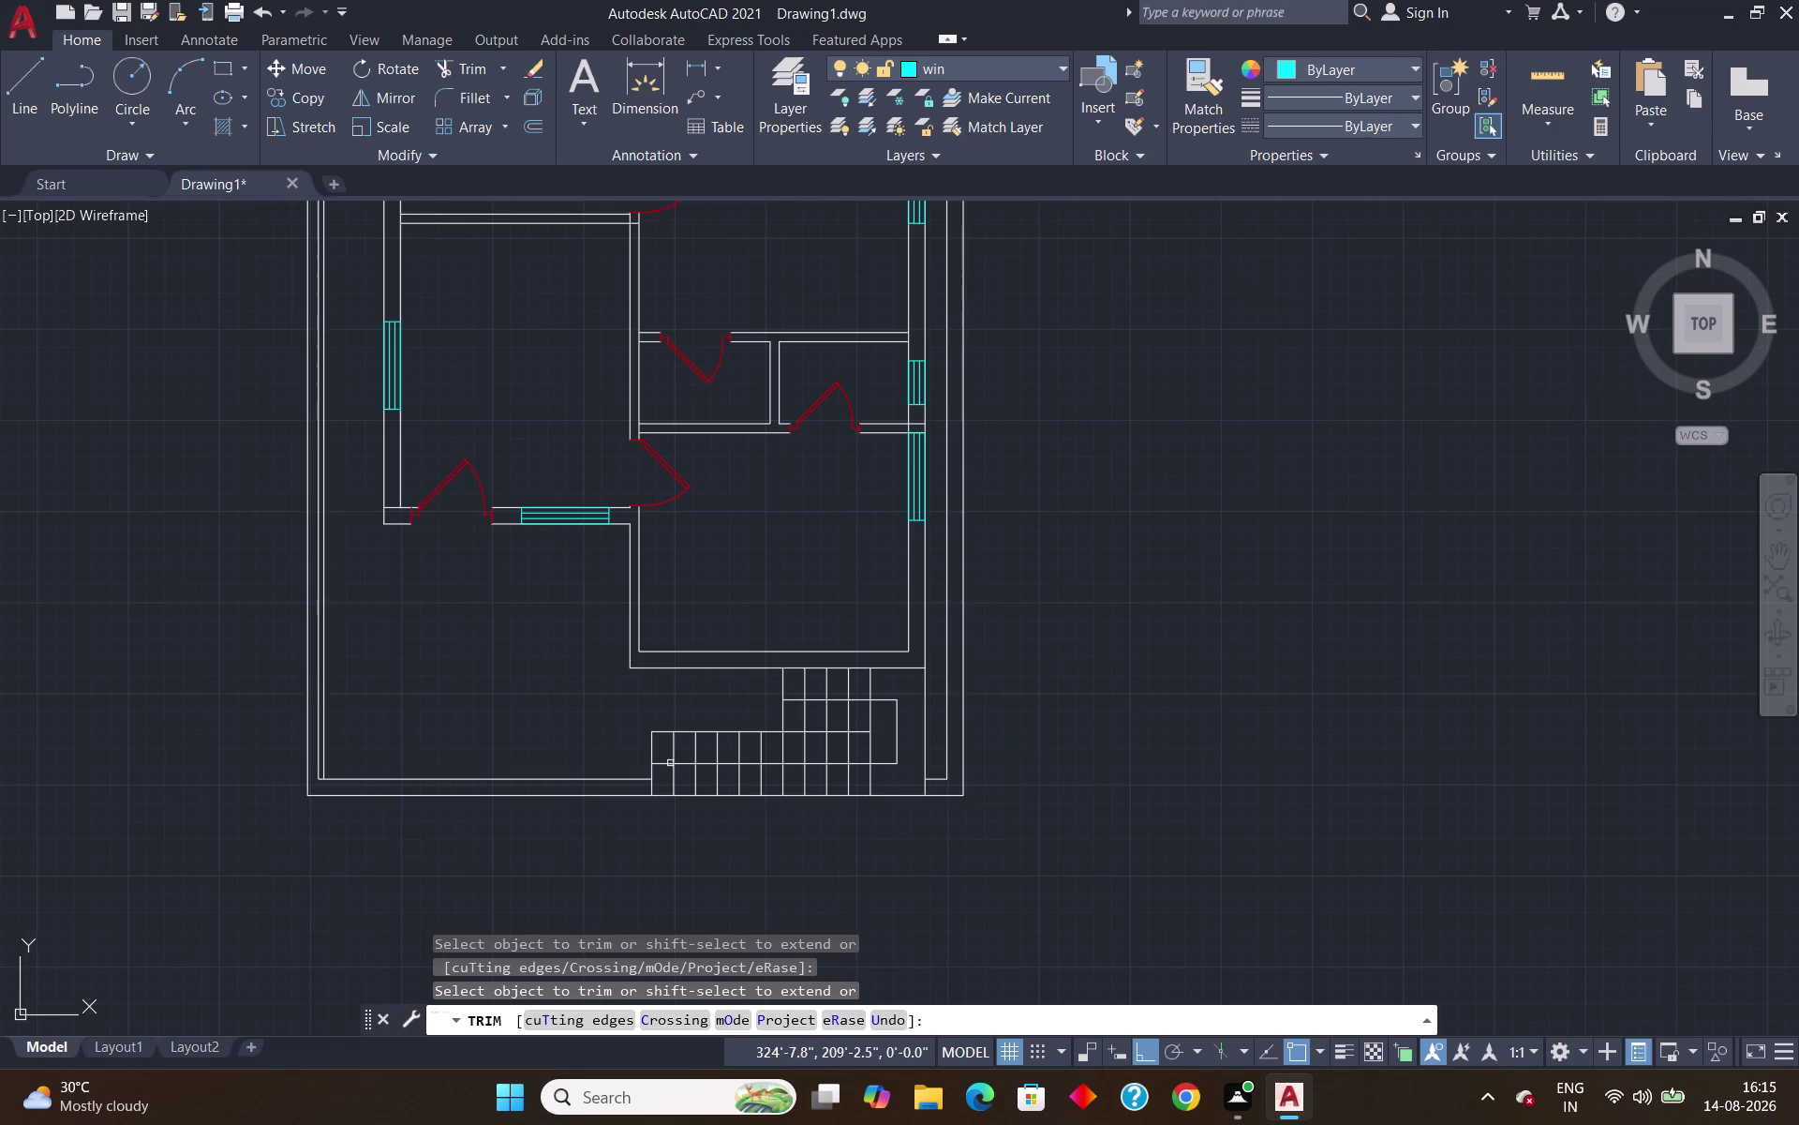
key(Escape)
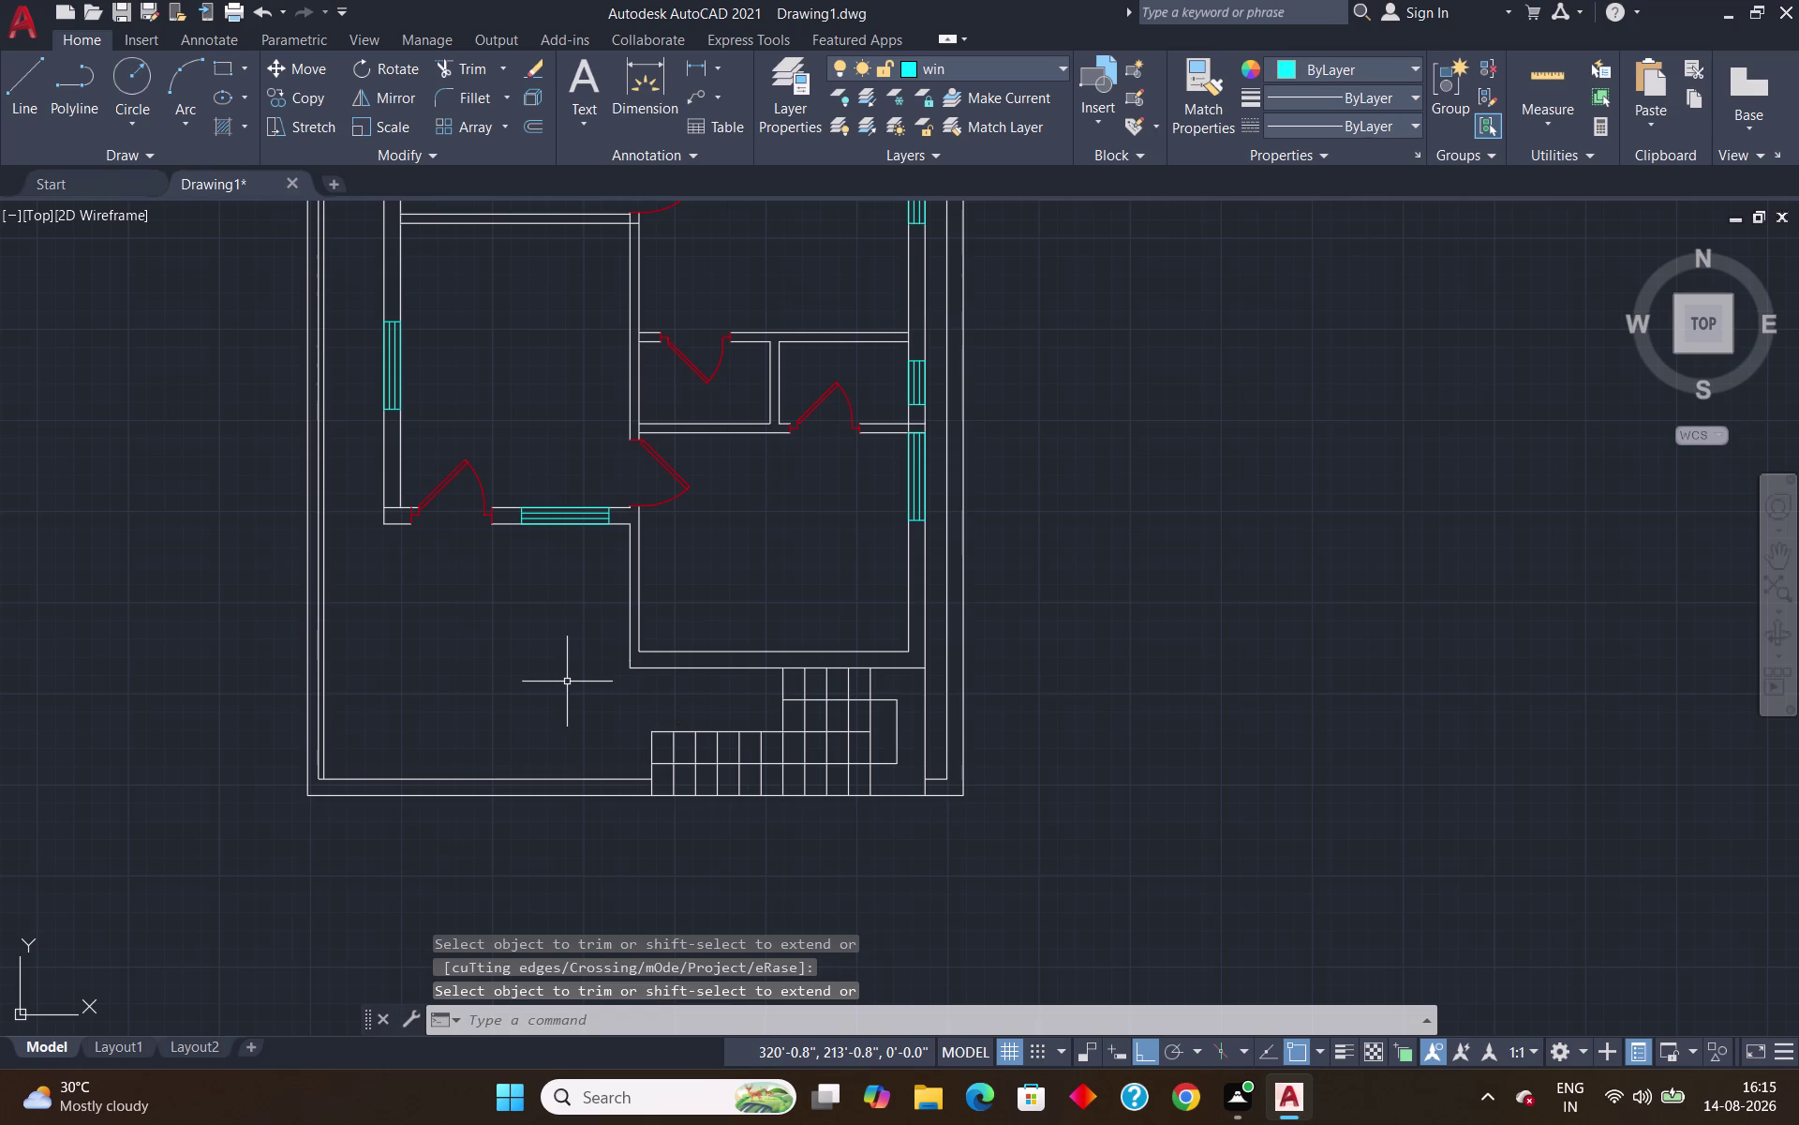
scroll(down, 3)
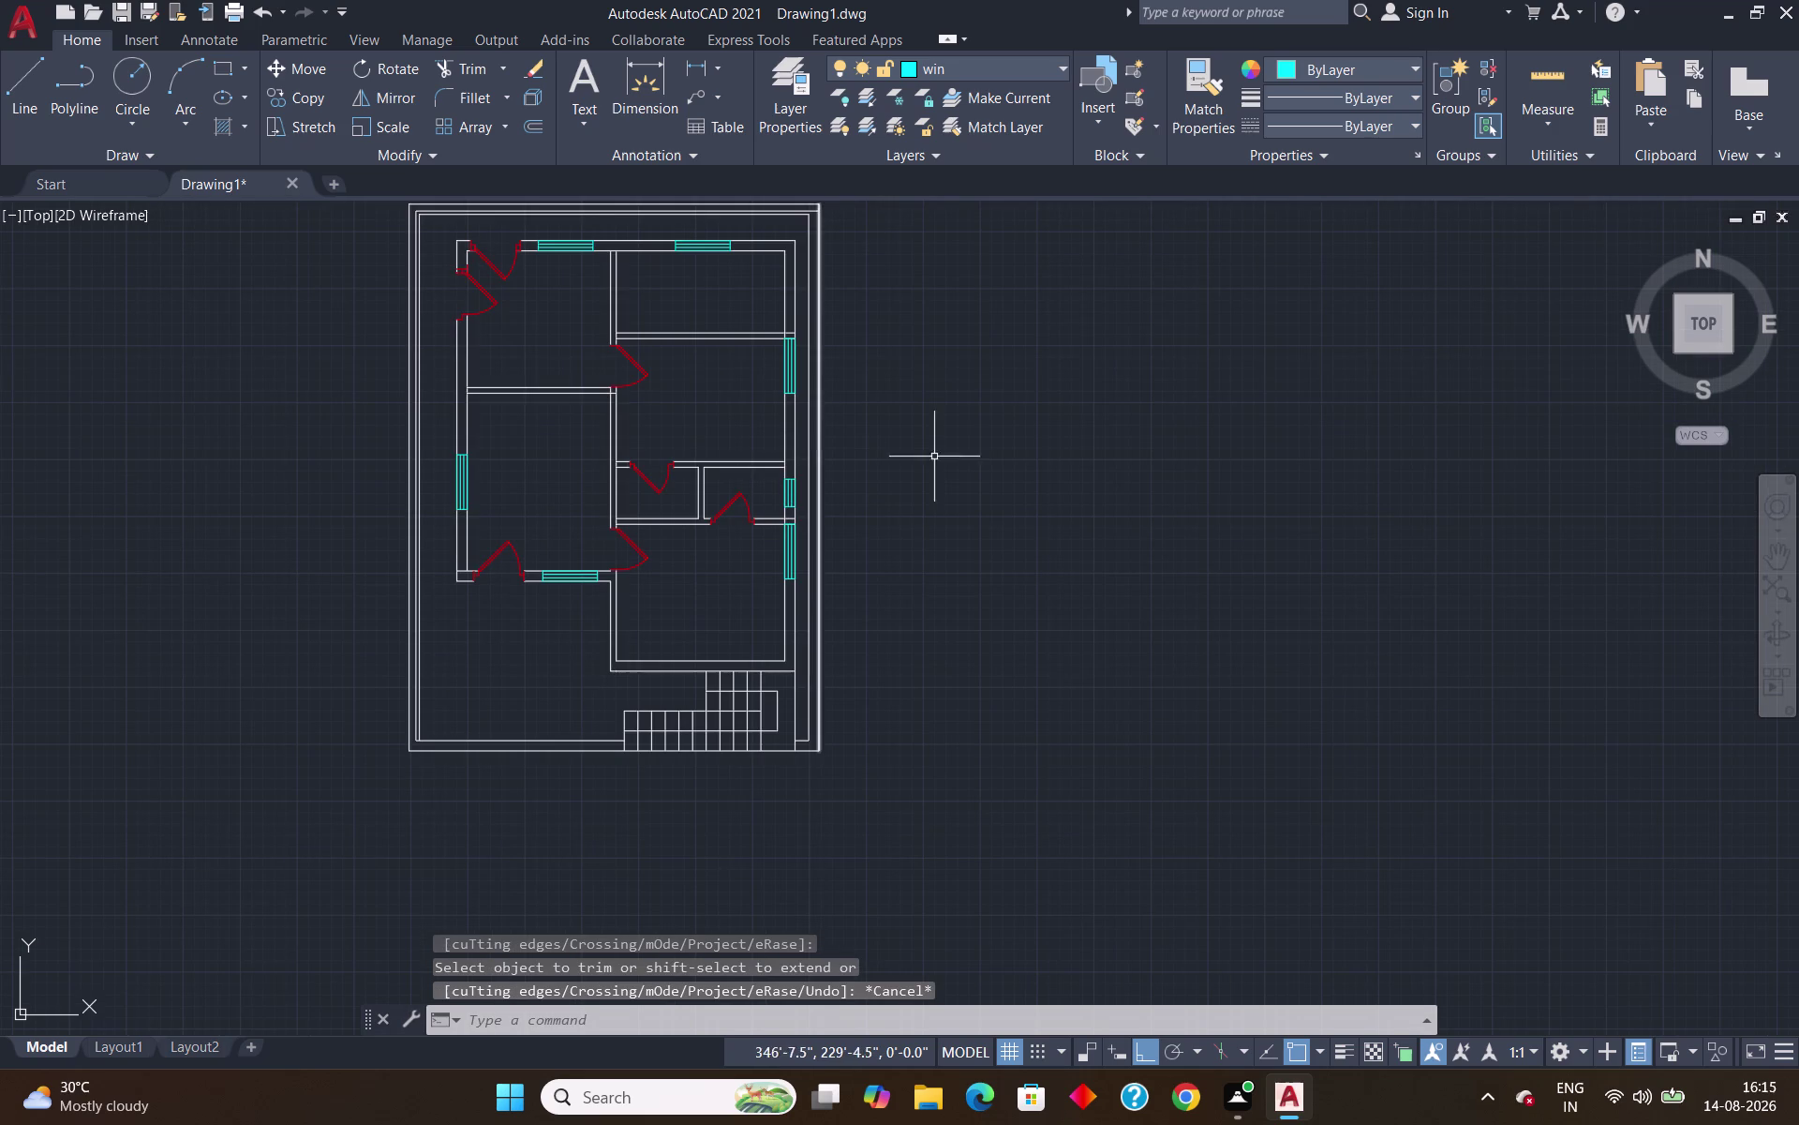
middle_drag(963, 408, 601, 647)
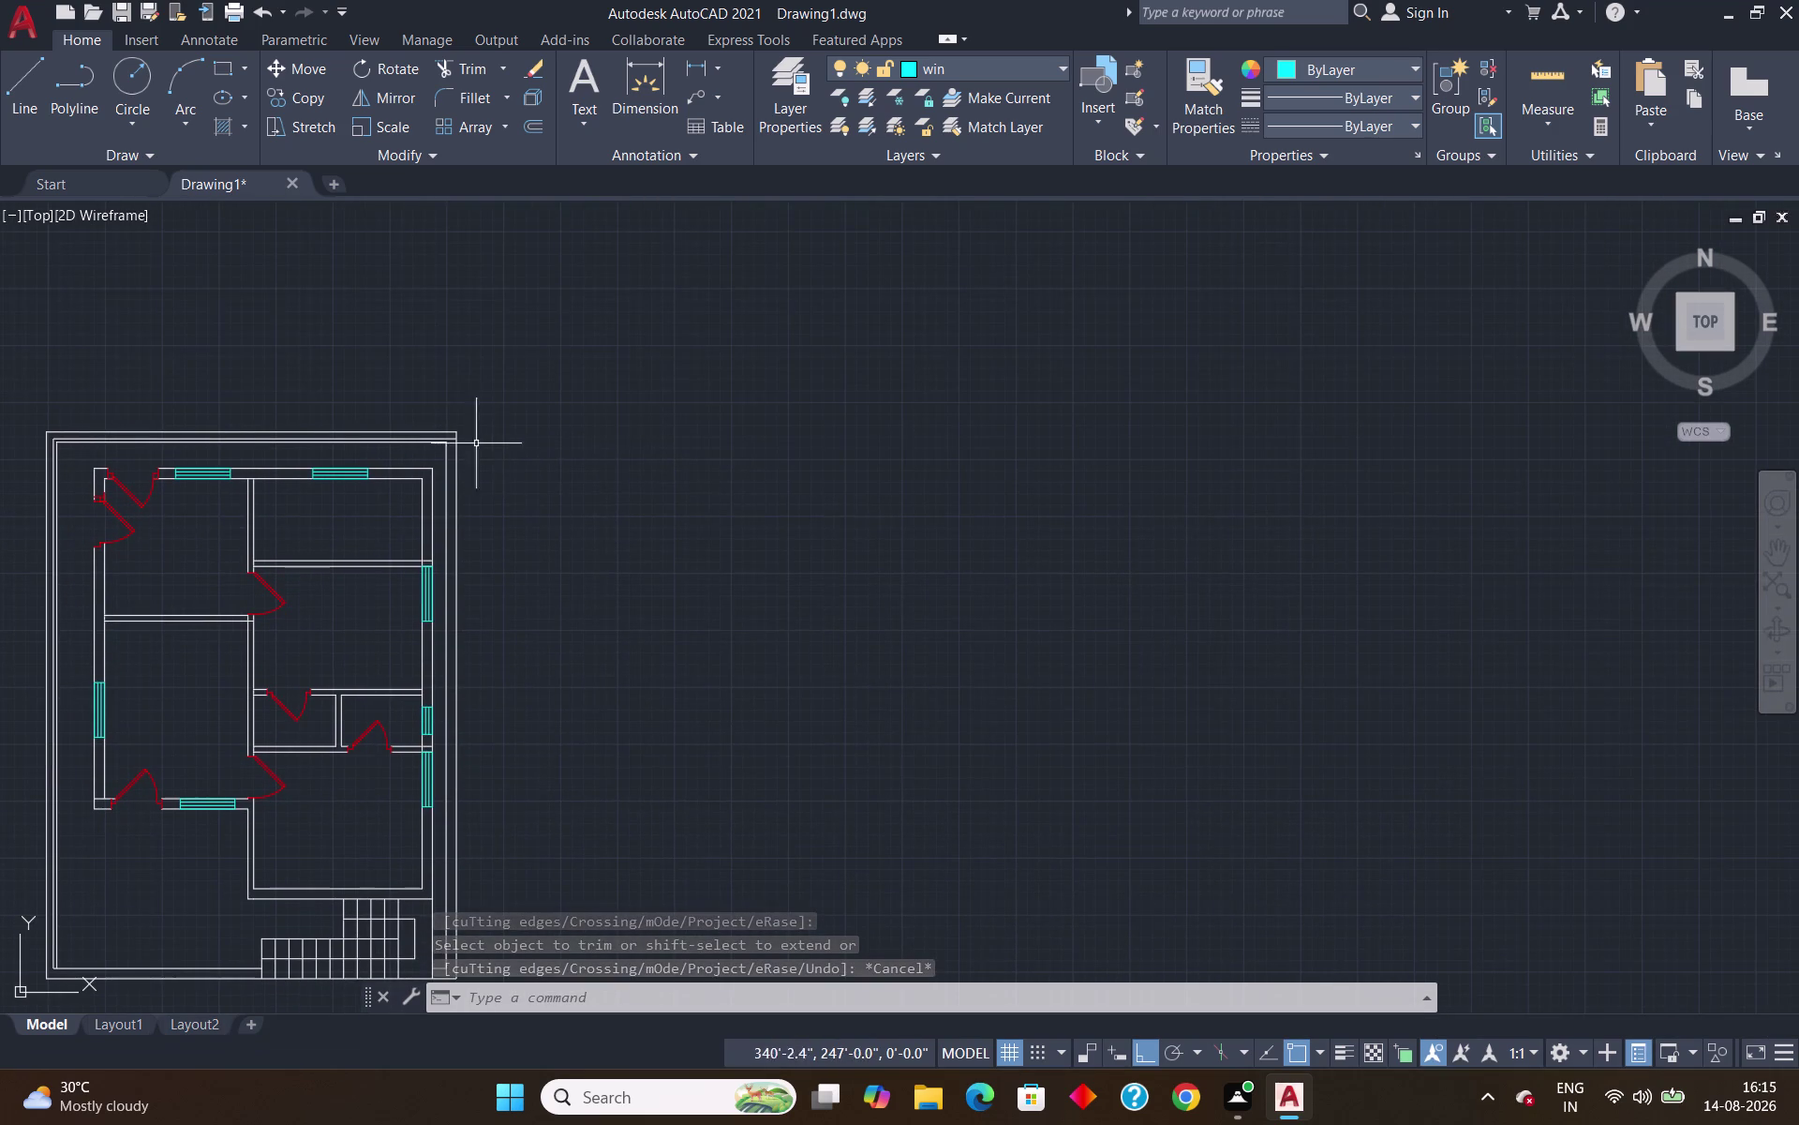
Extend the inner boundary line to the top line at the top-right corner.
scroll(up, 3)
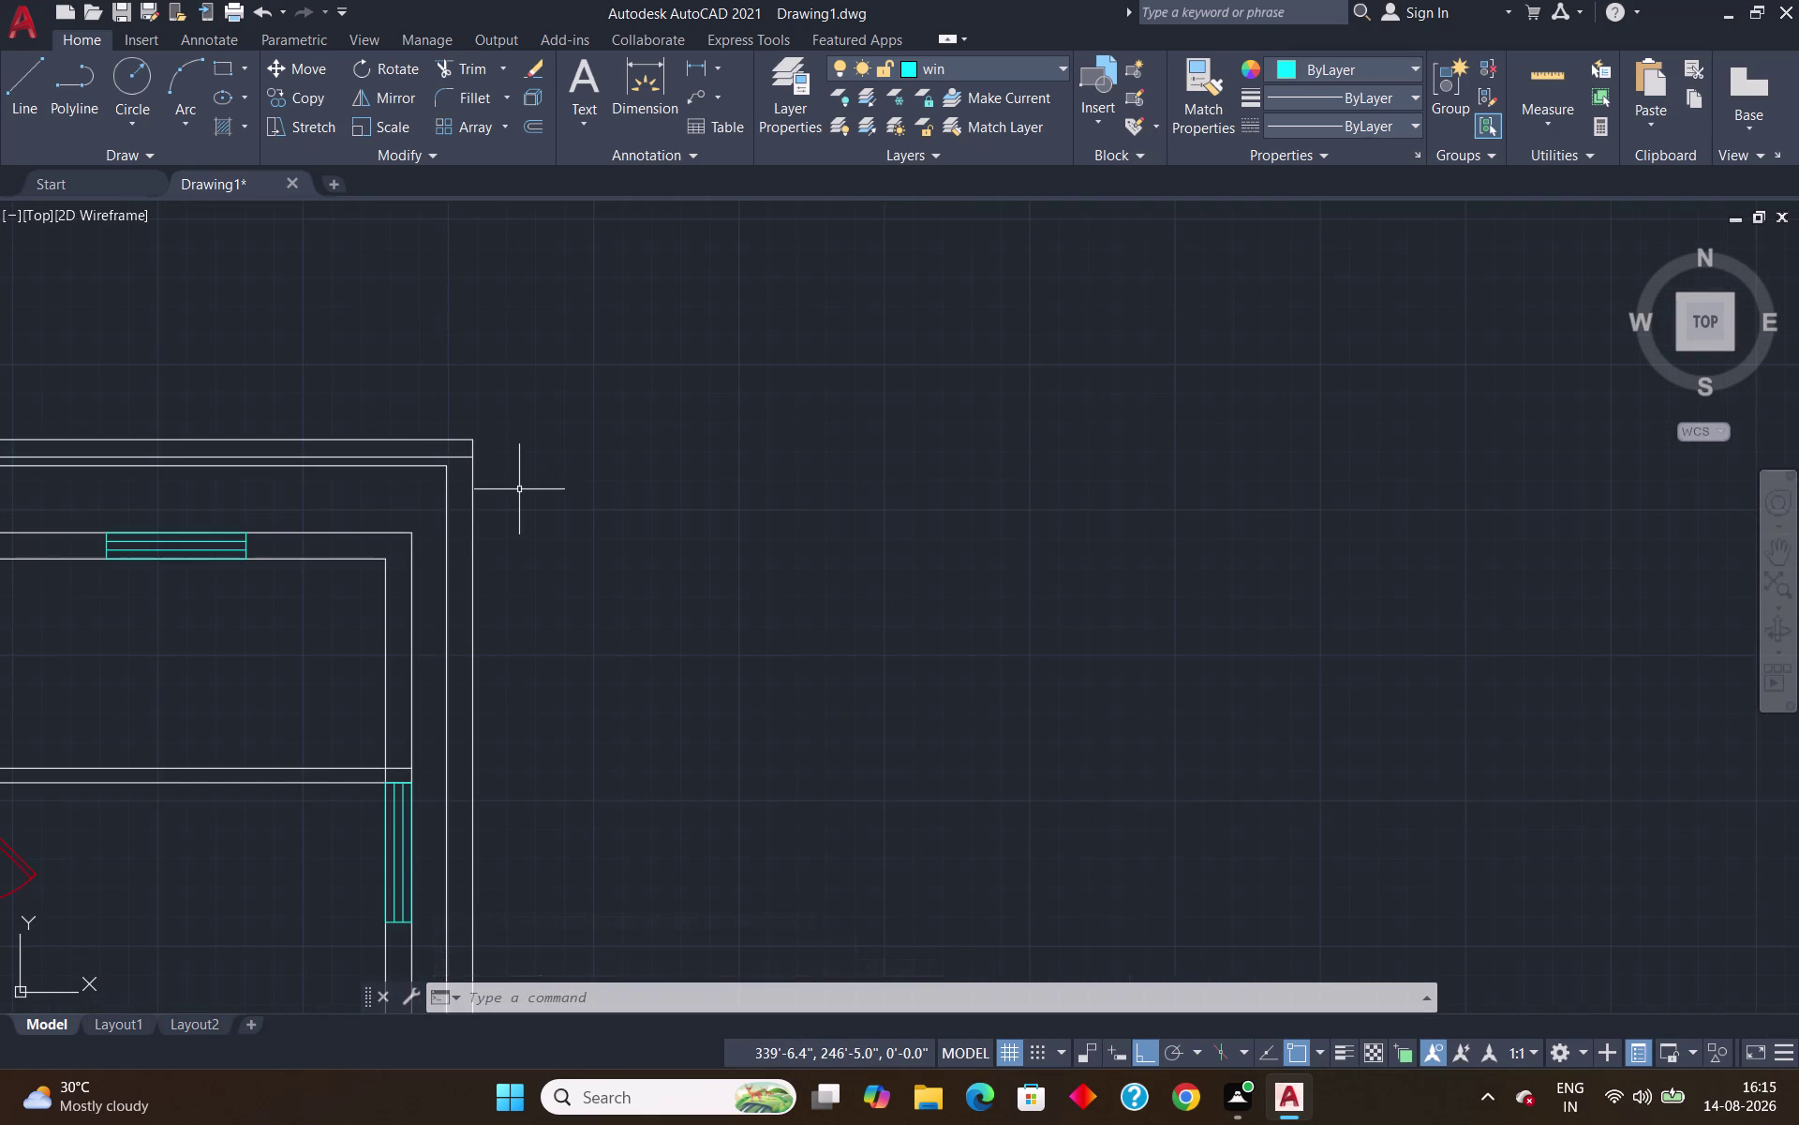
text(ex)
key(Return)
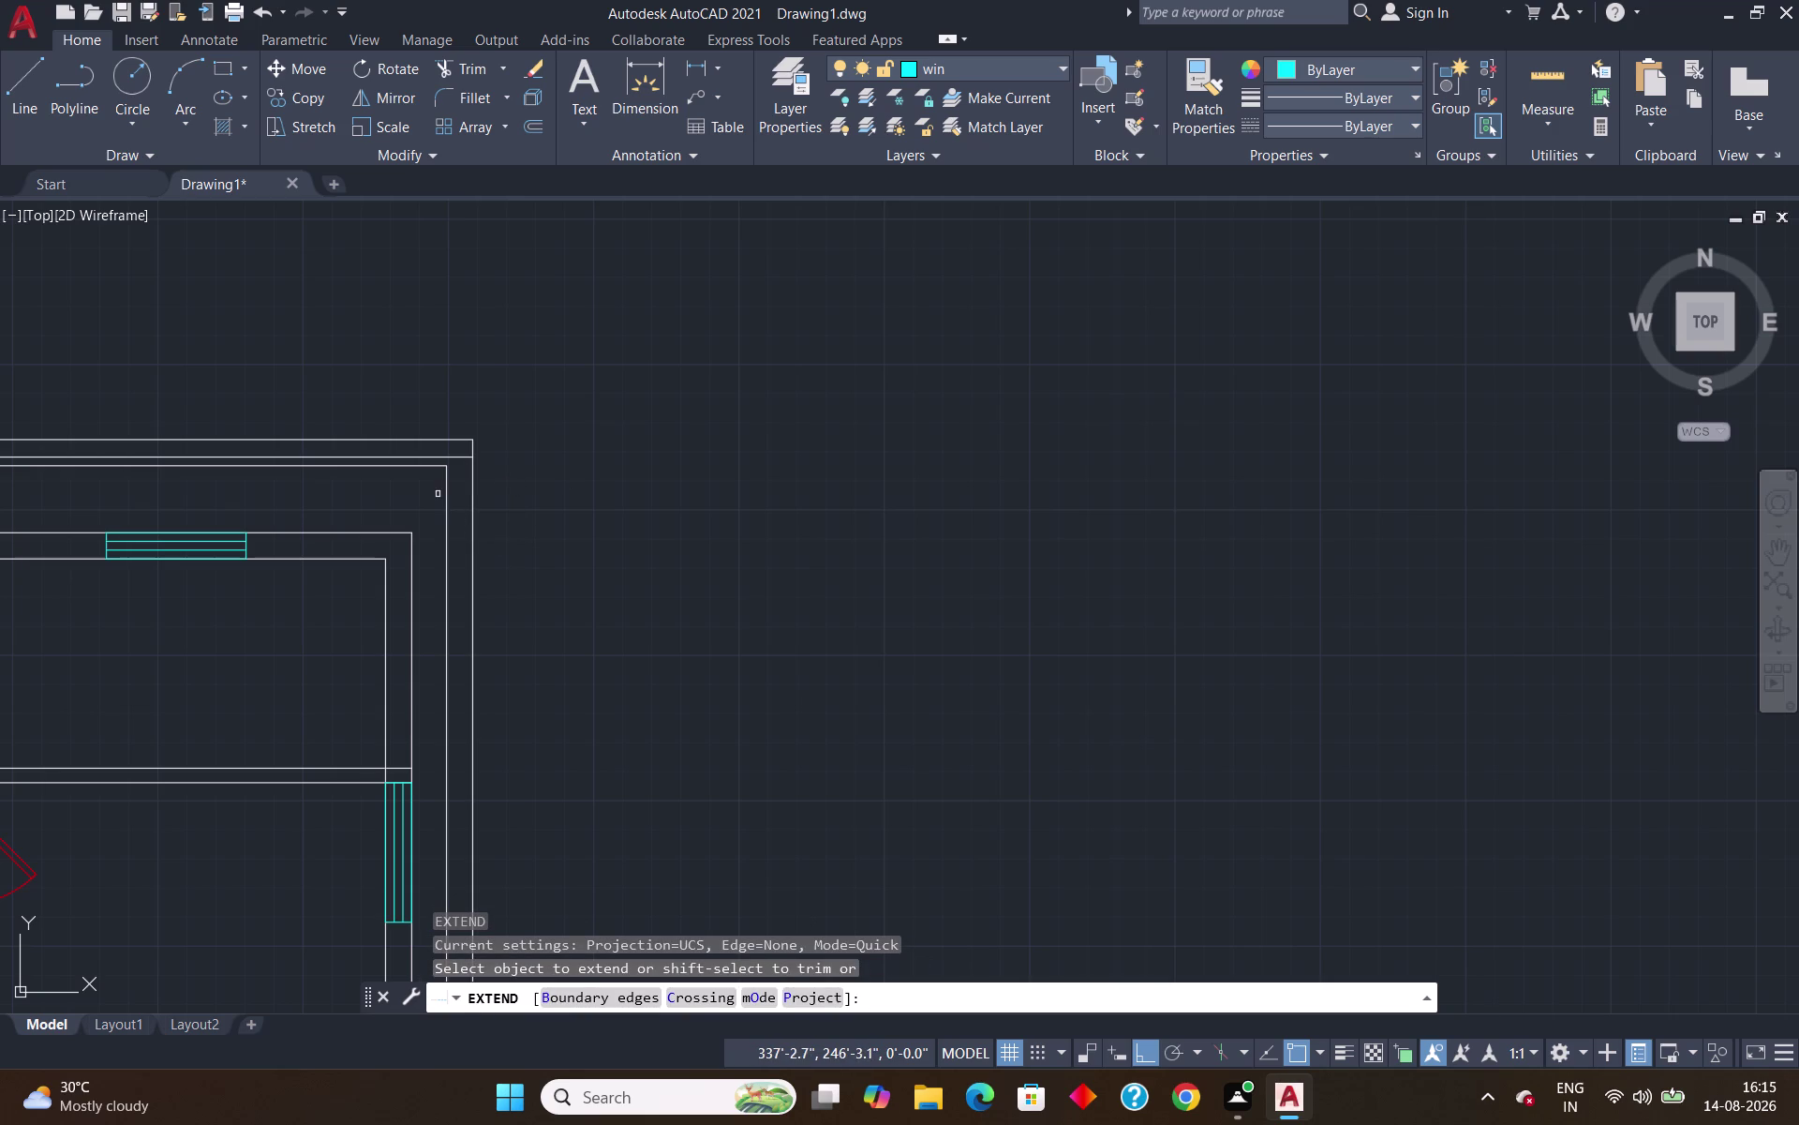
click(447, 494)
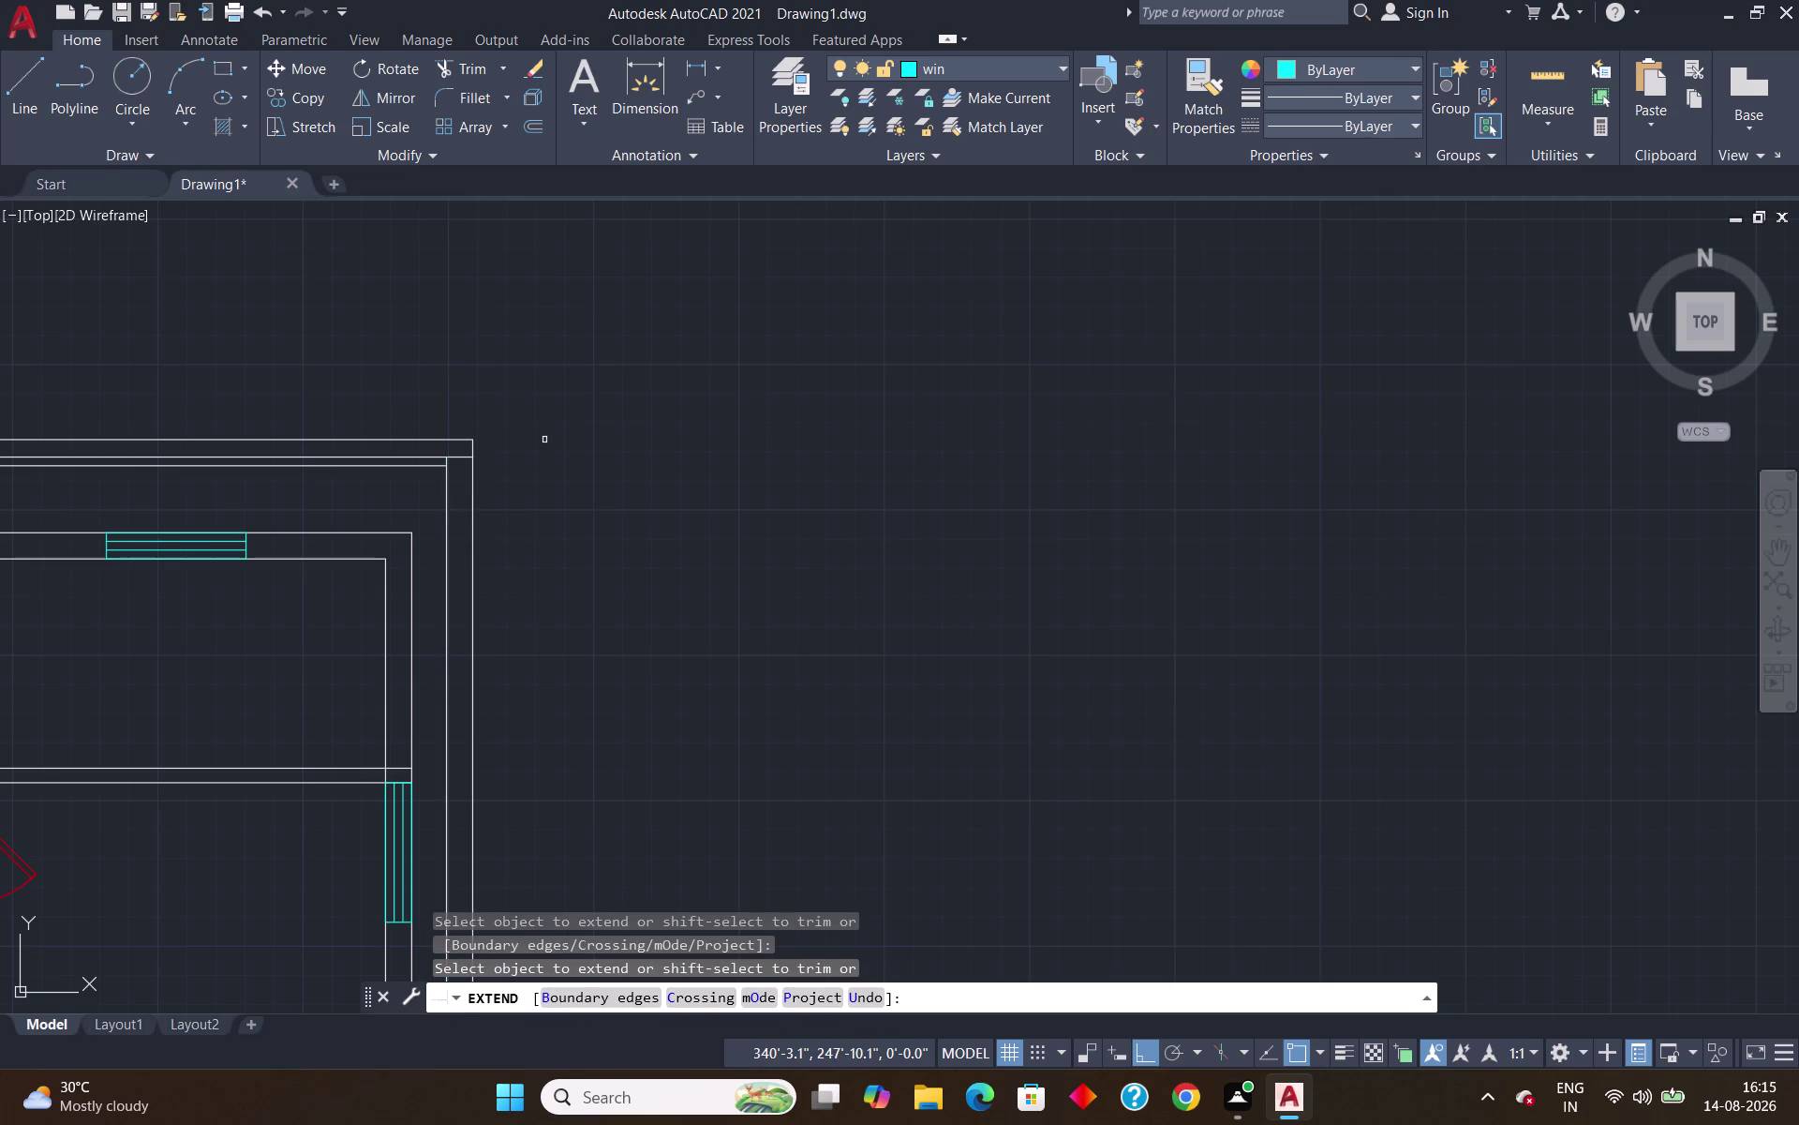
key(Escape)
Trim the overshooting line end at the plot boundary's top-right corner.
text(tr)
key(Return)
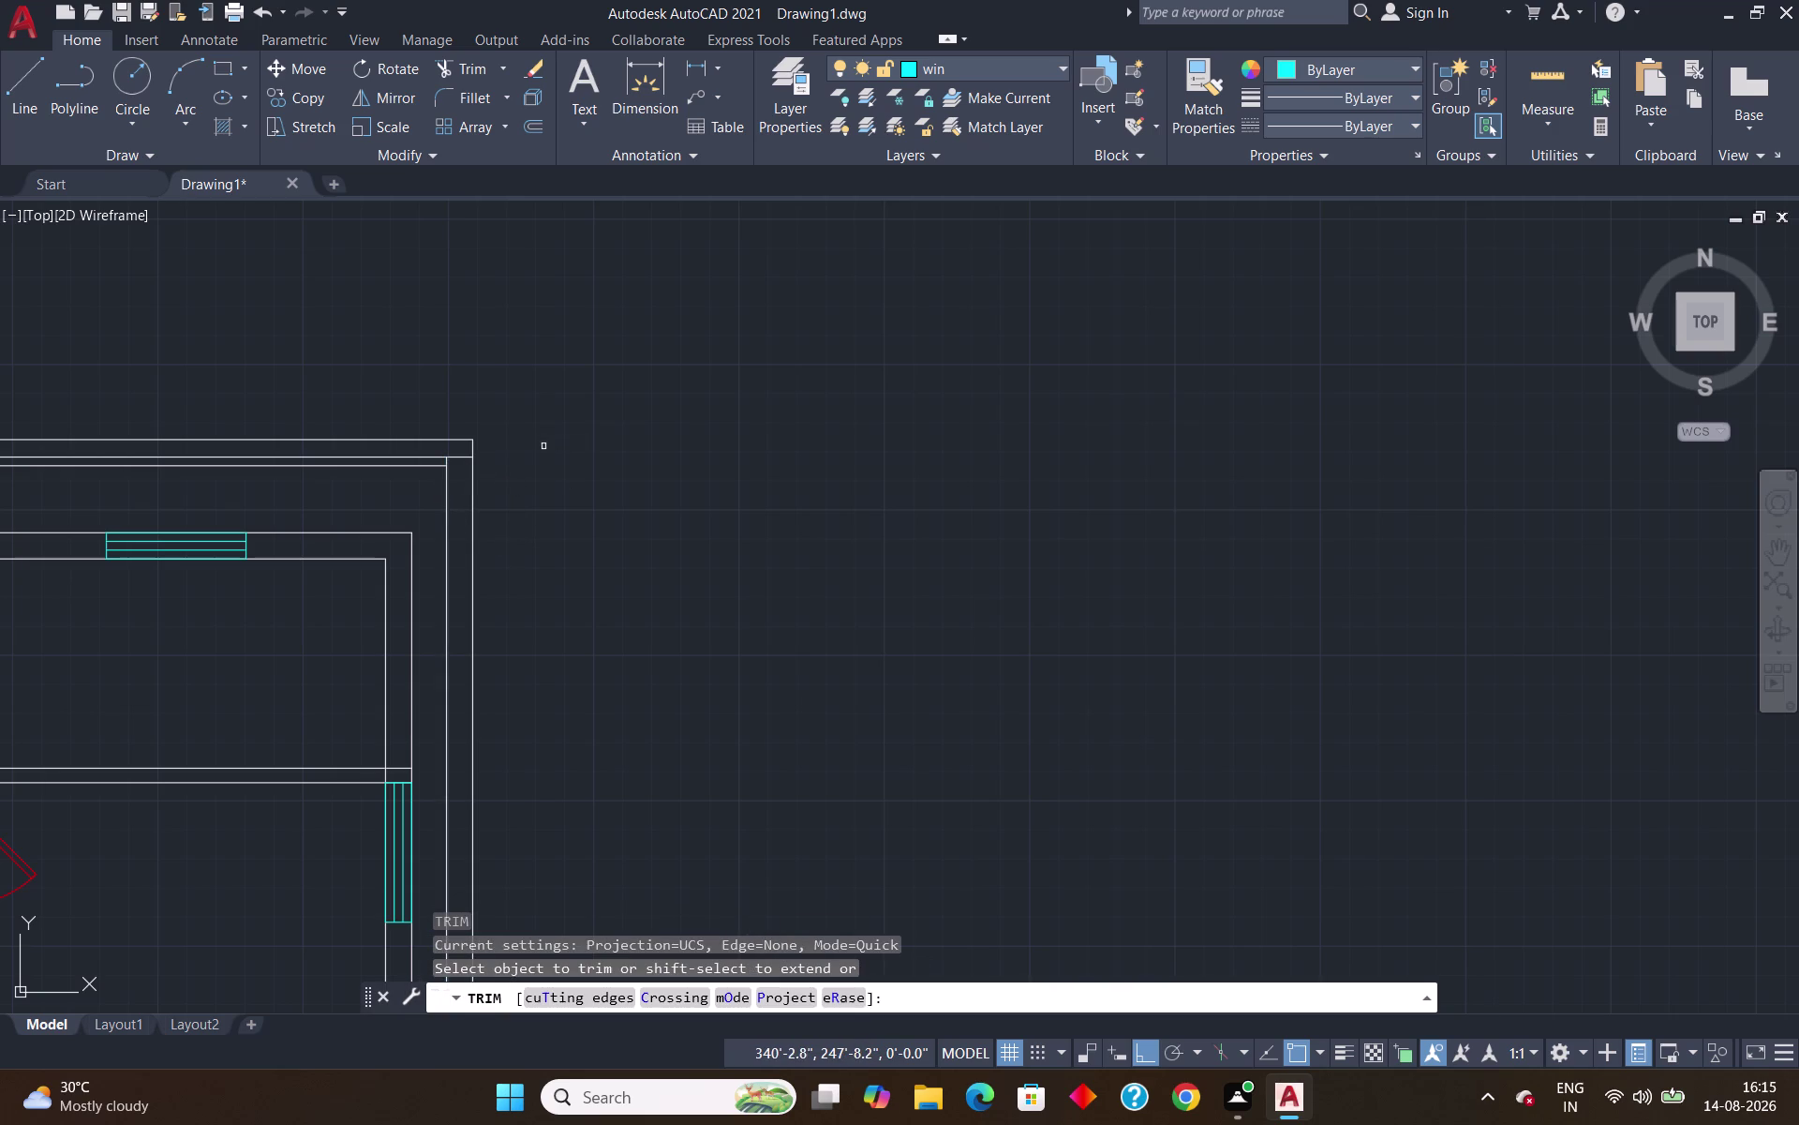
click(459, 458)
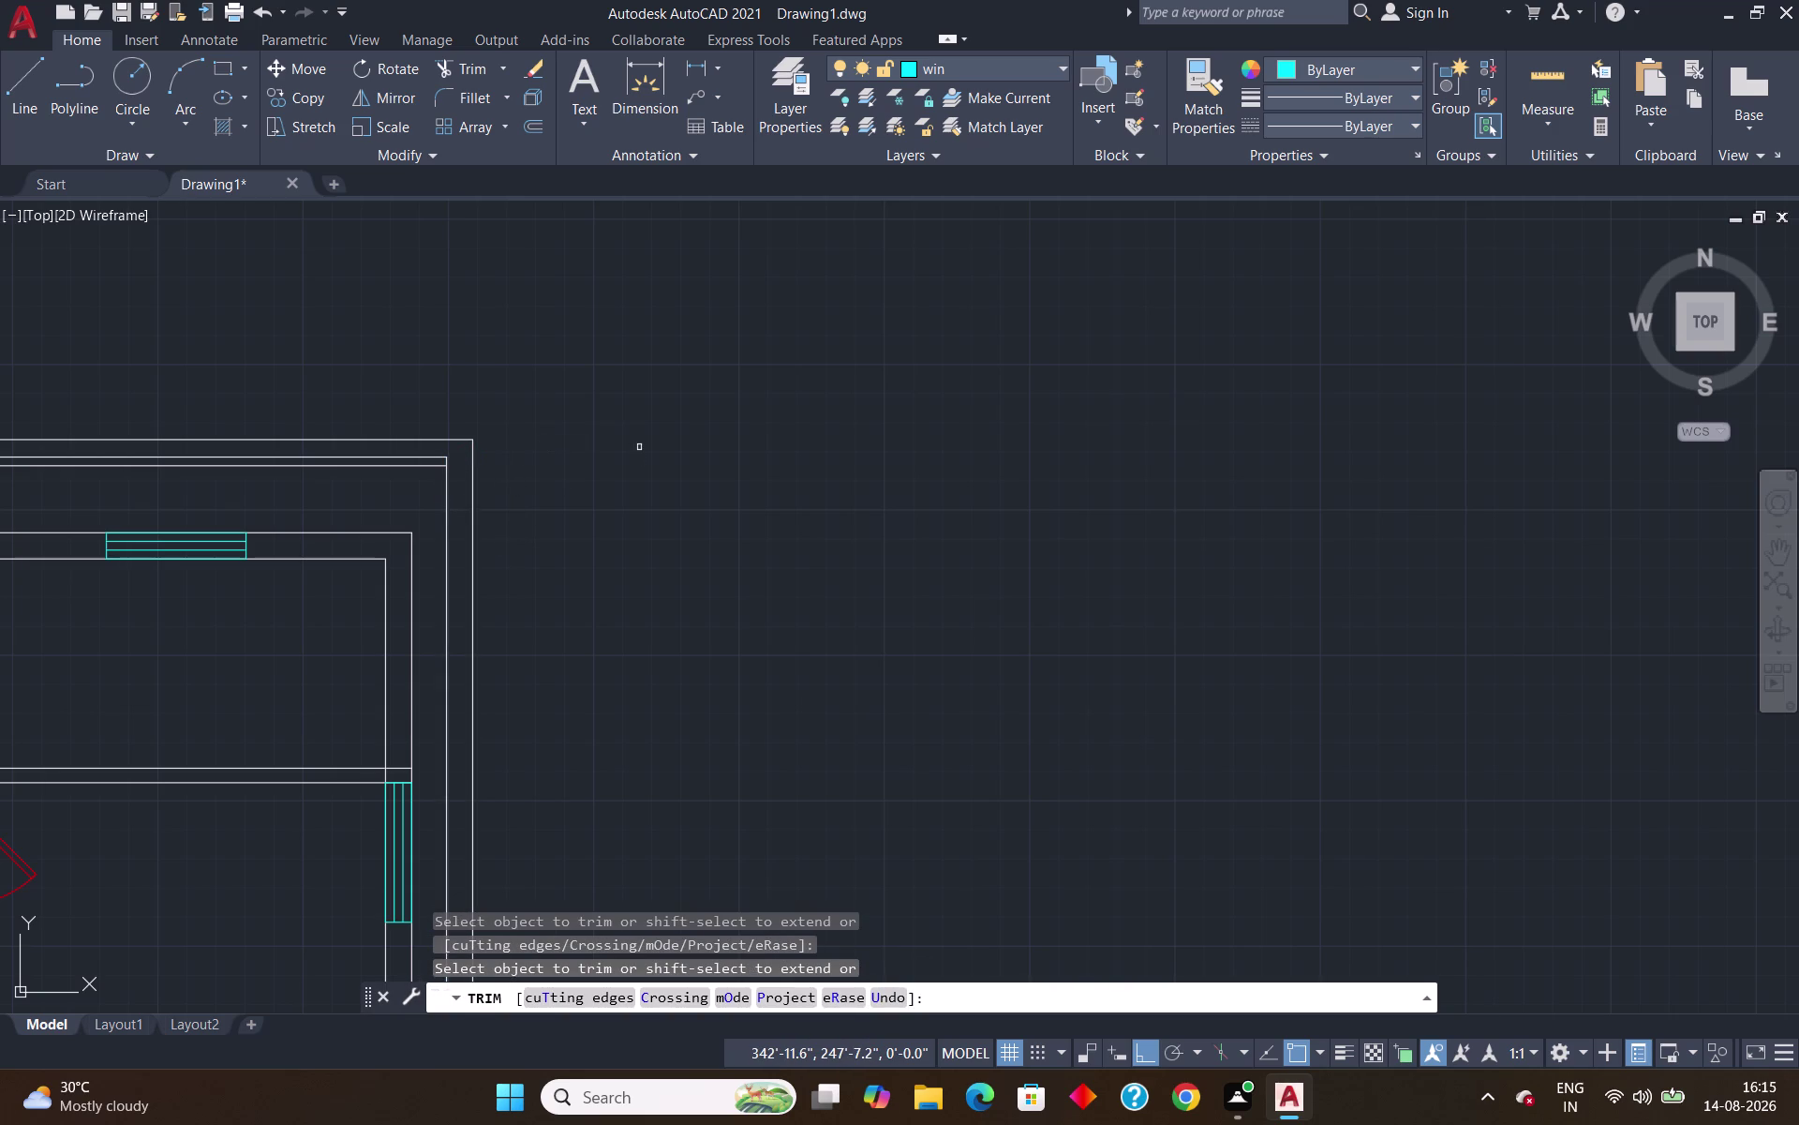
key(Escape)
scroll(down, 3)
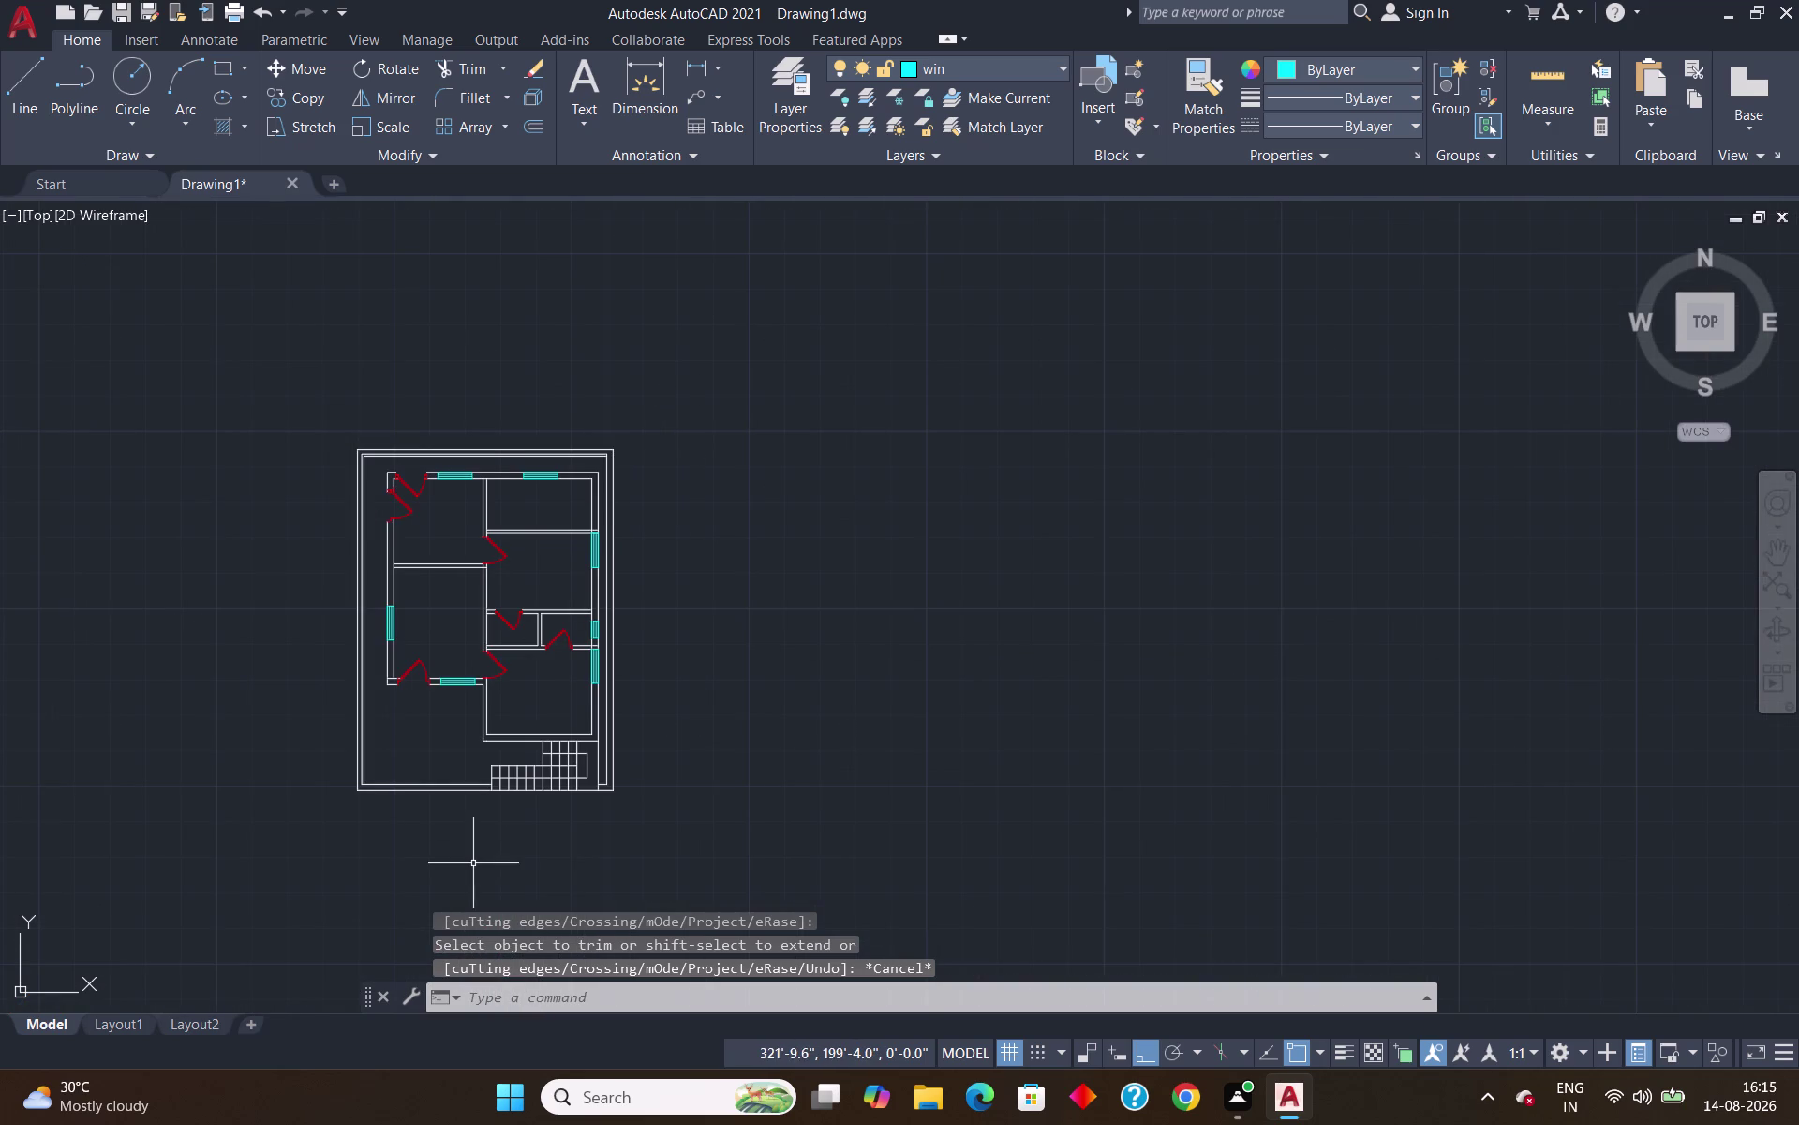
scroll(up, 3)
scroll(down, 3)
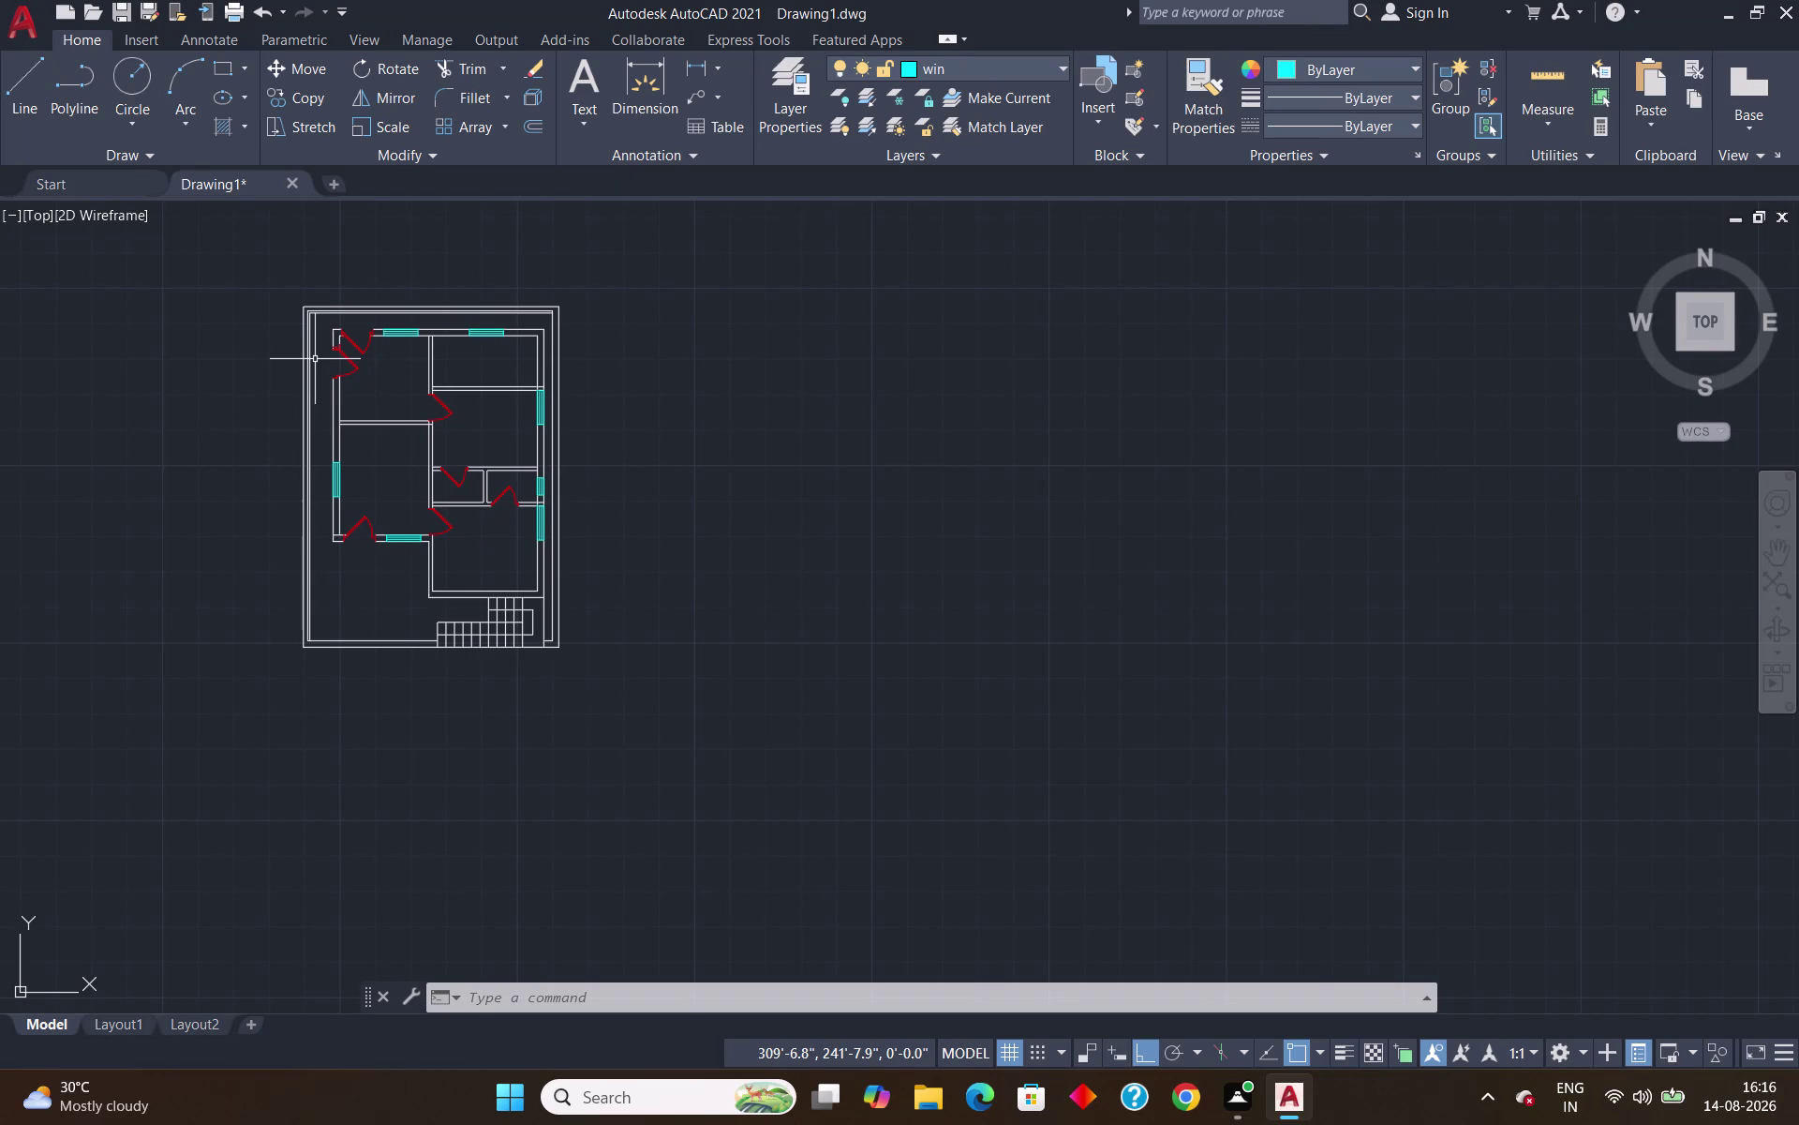
Make layer 0 the current layer from the Layer dropdown before dimensioning.
click(648, 77)
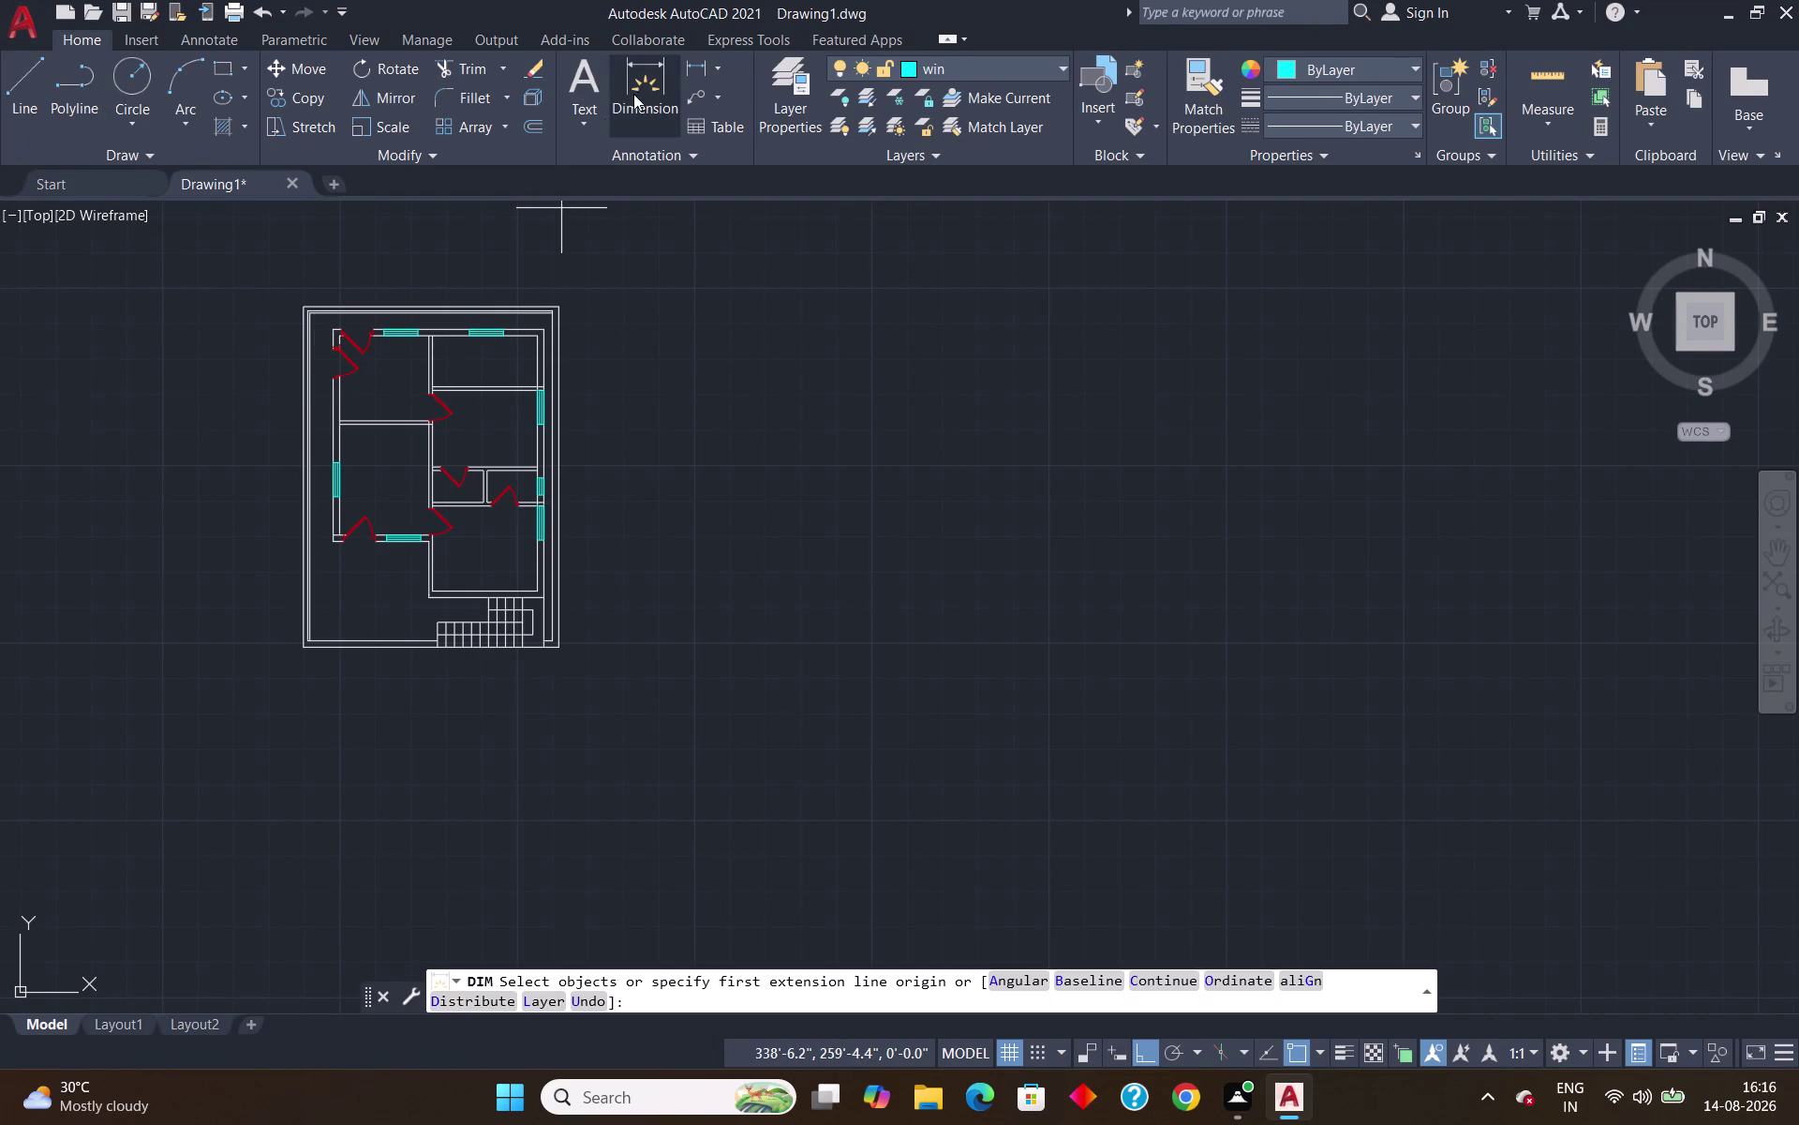
click(1043, 70)
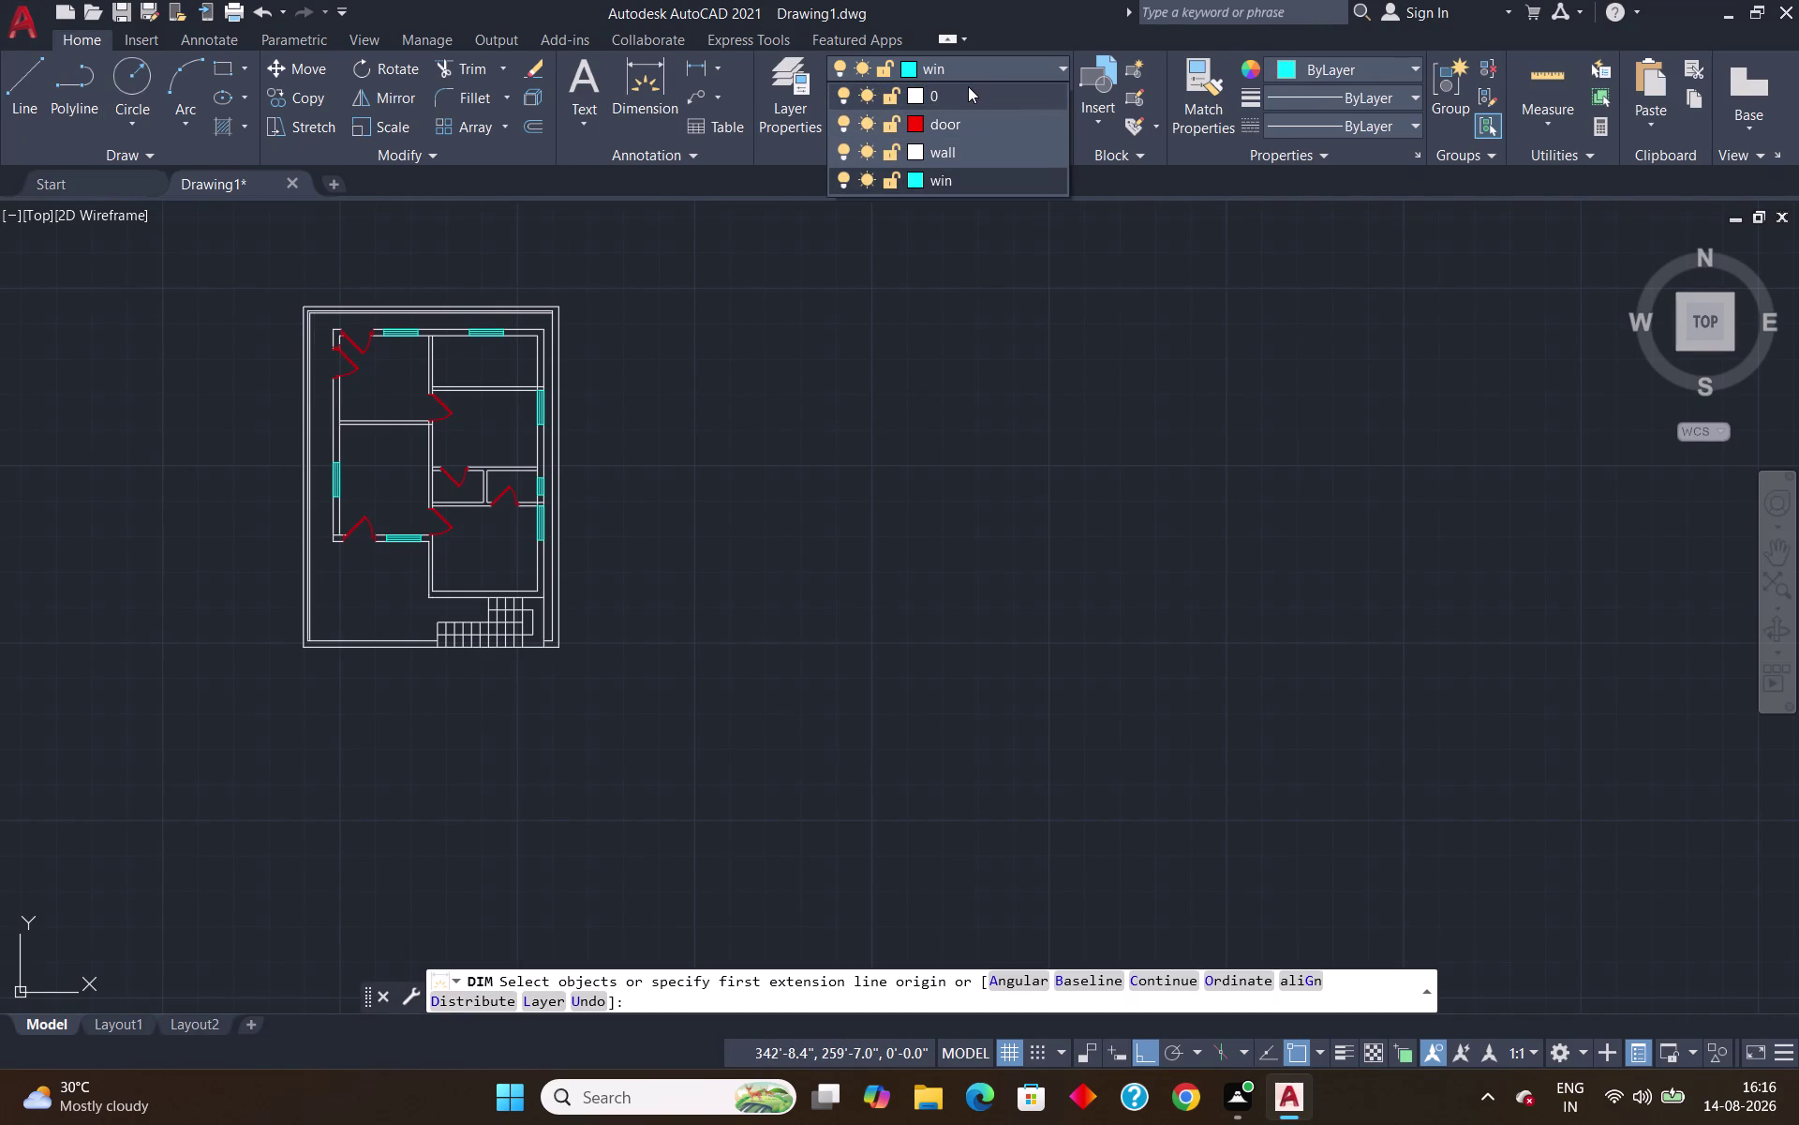
click(958, 95)
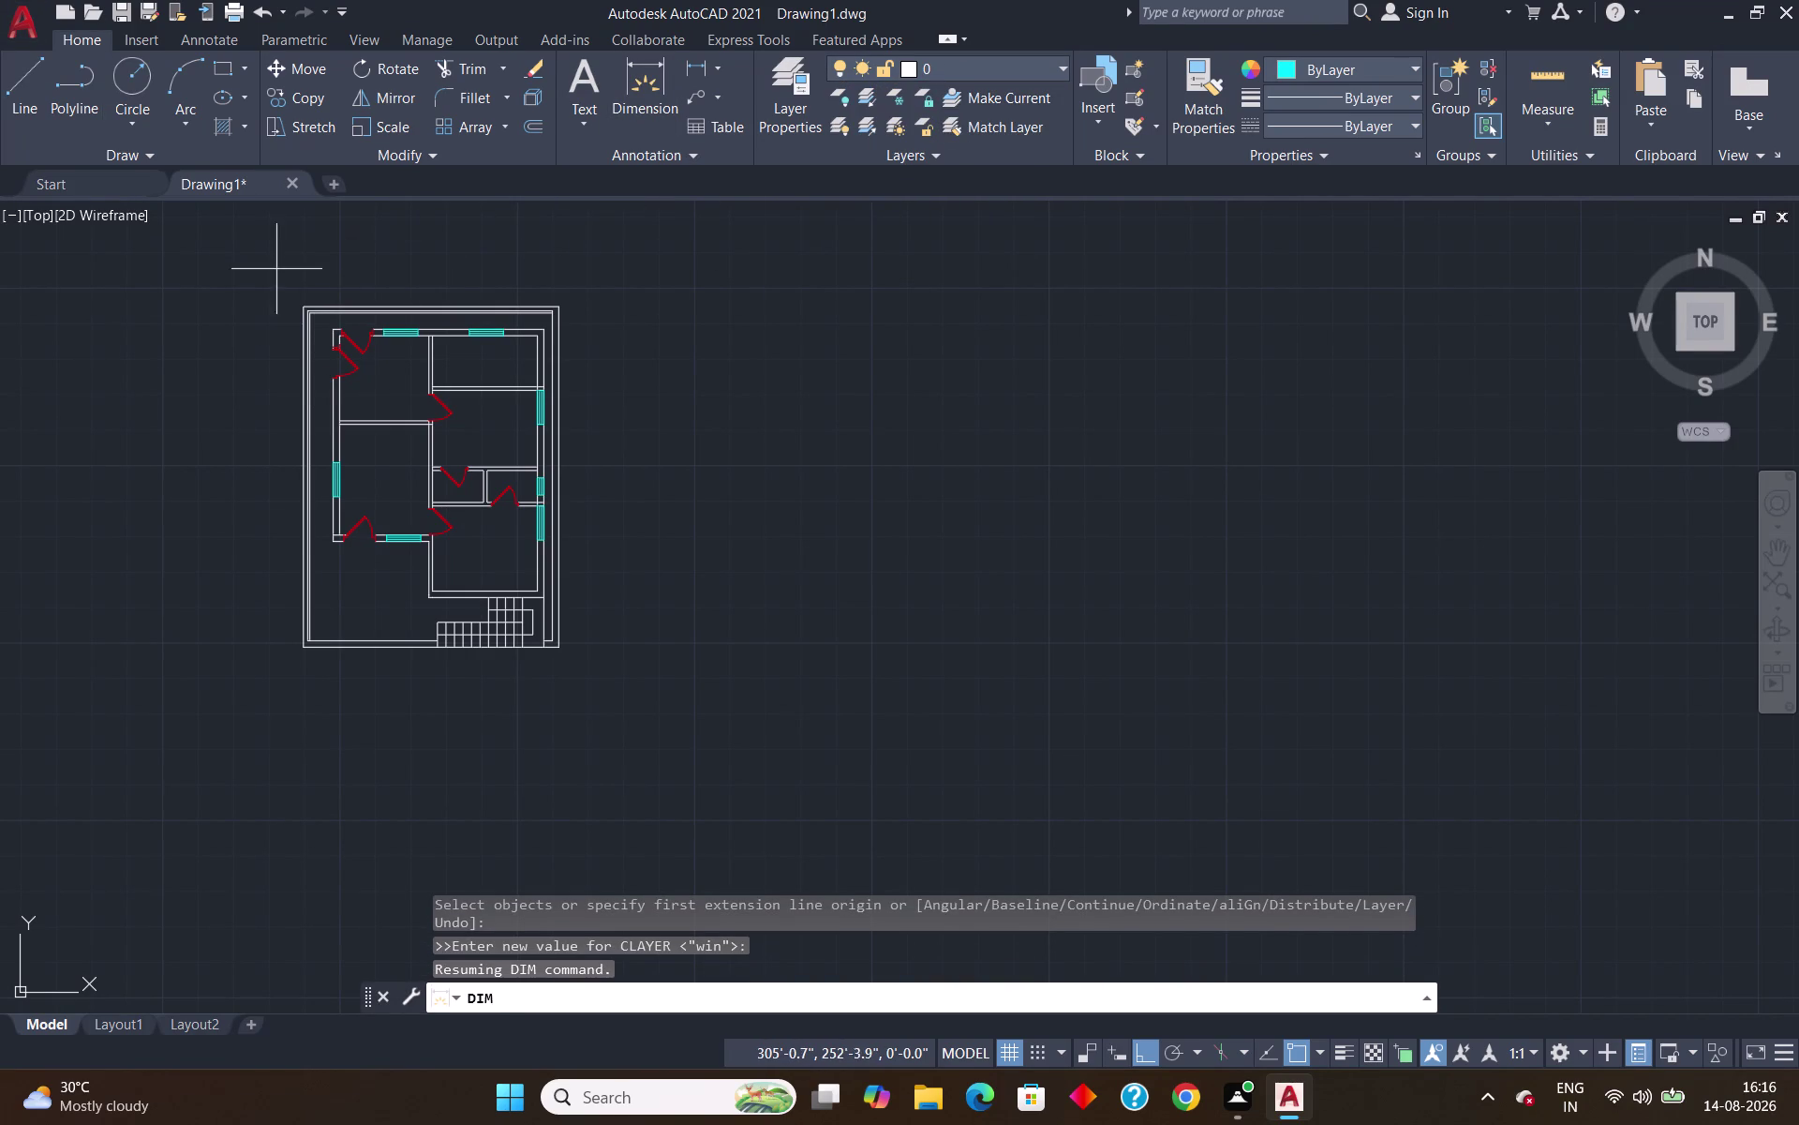
scroll(up, 3)
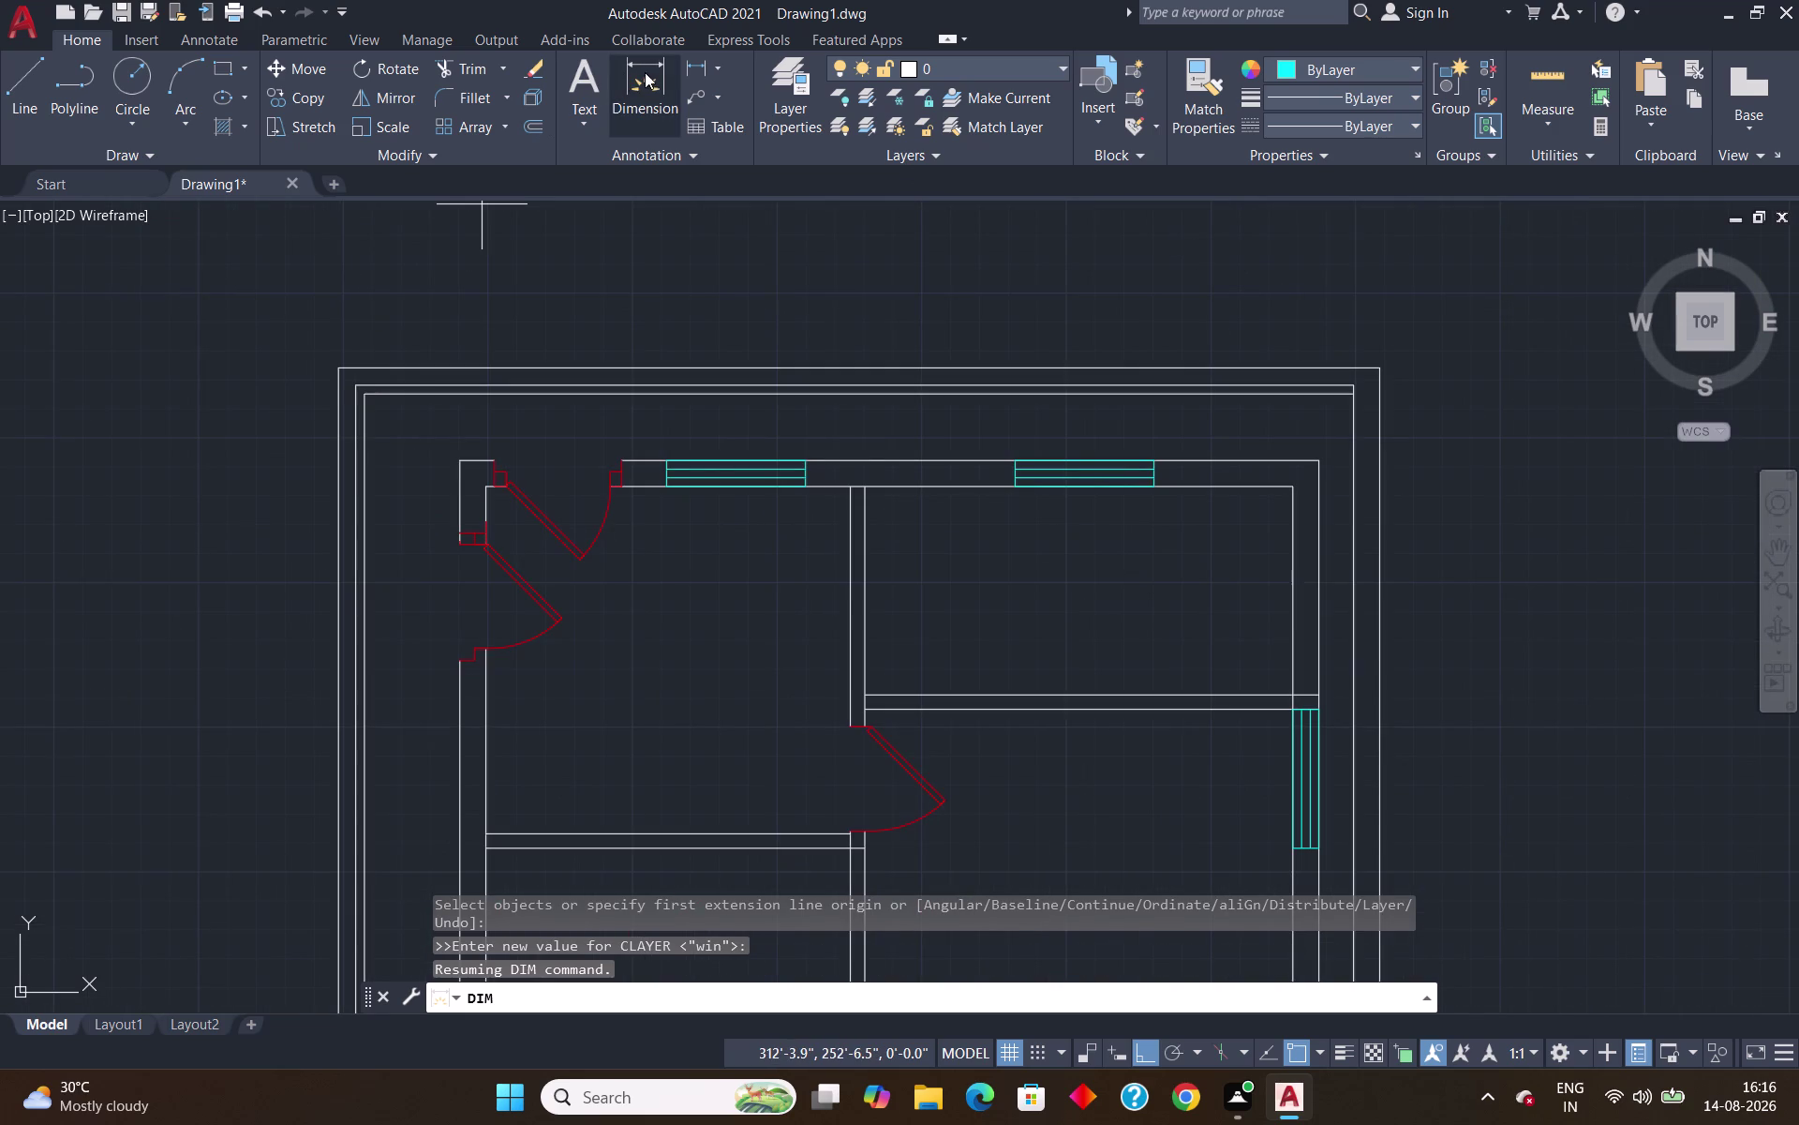
click(648, 73)
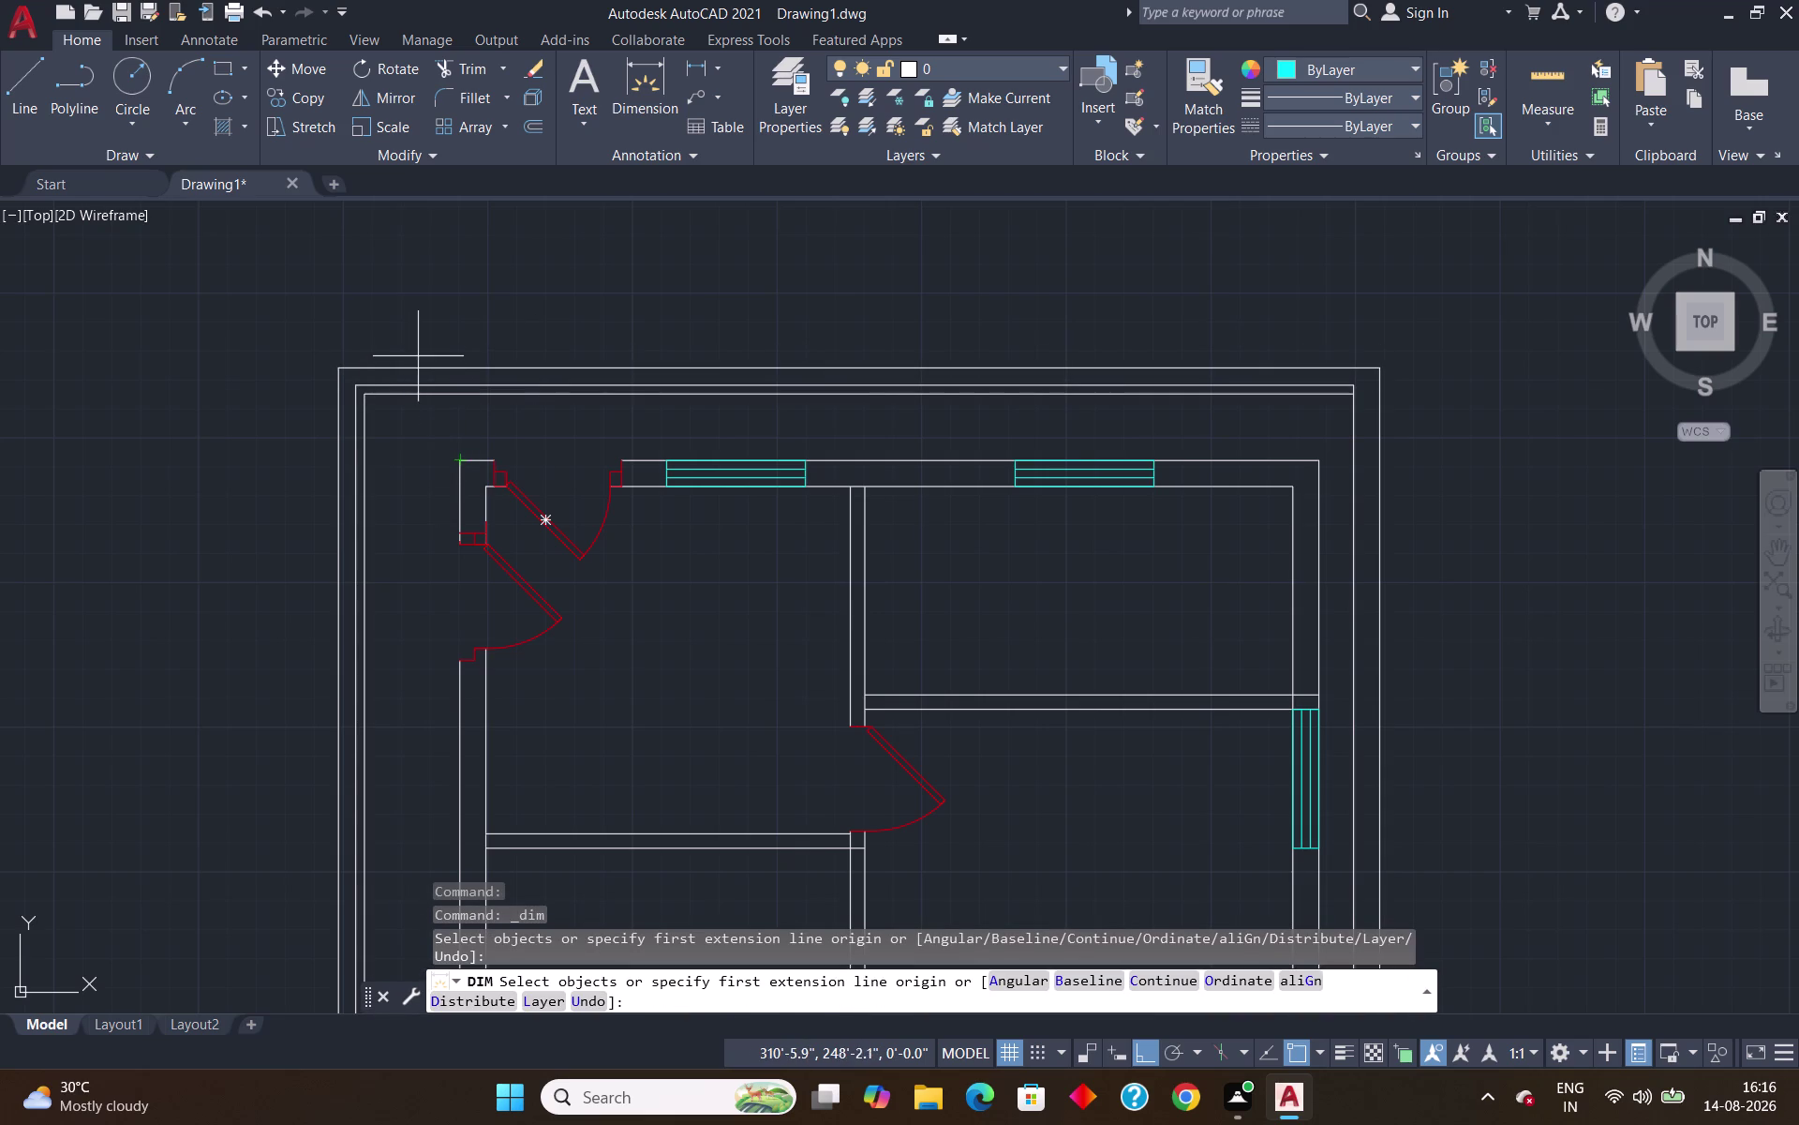
key(Escape)
Set ISO-25 primary units to engineering format with 0'-0.0" precision.
key(d)
key(Return)
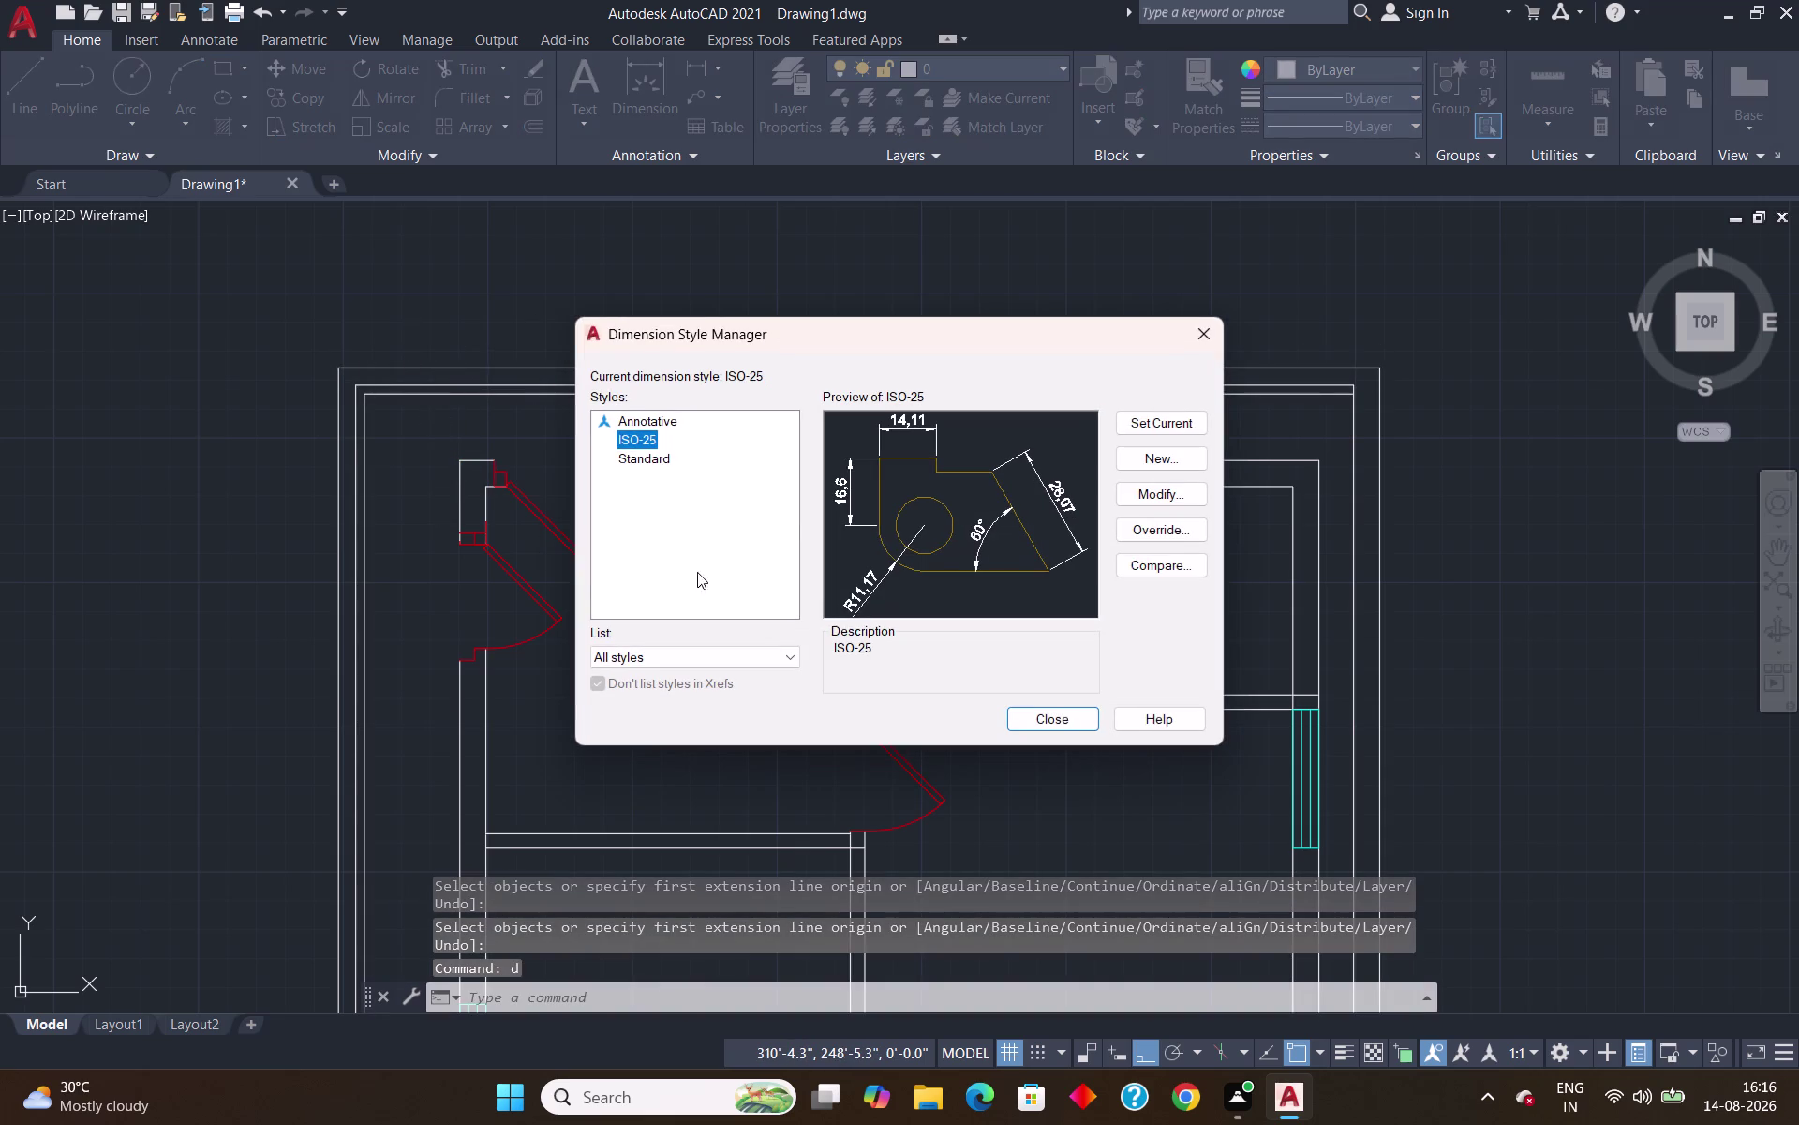
click(1168, 492)
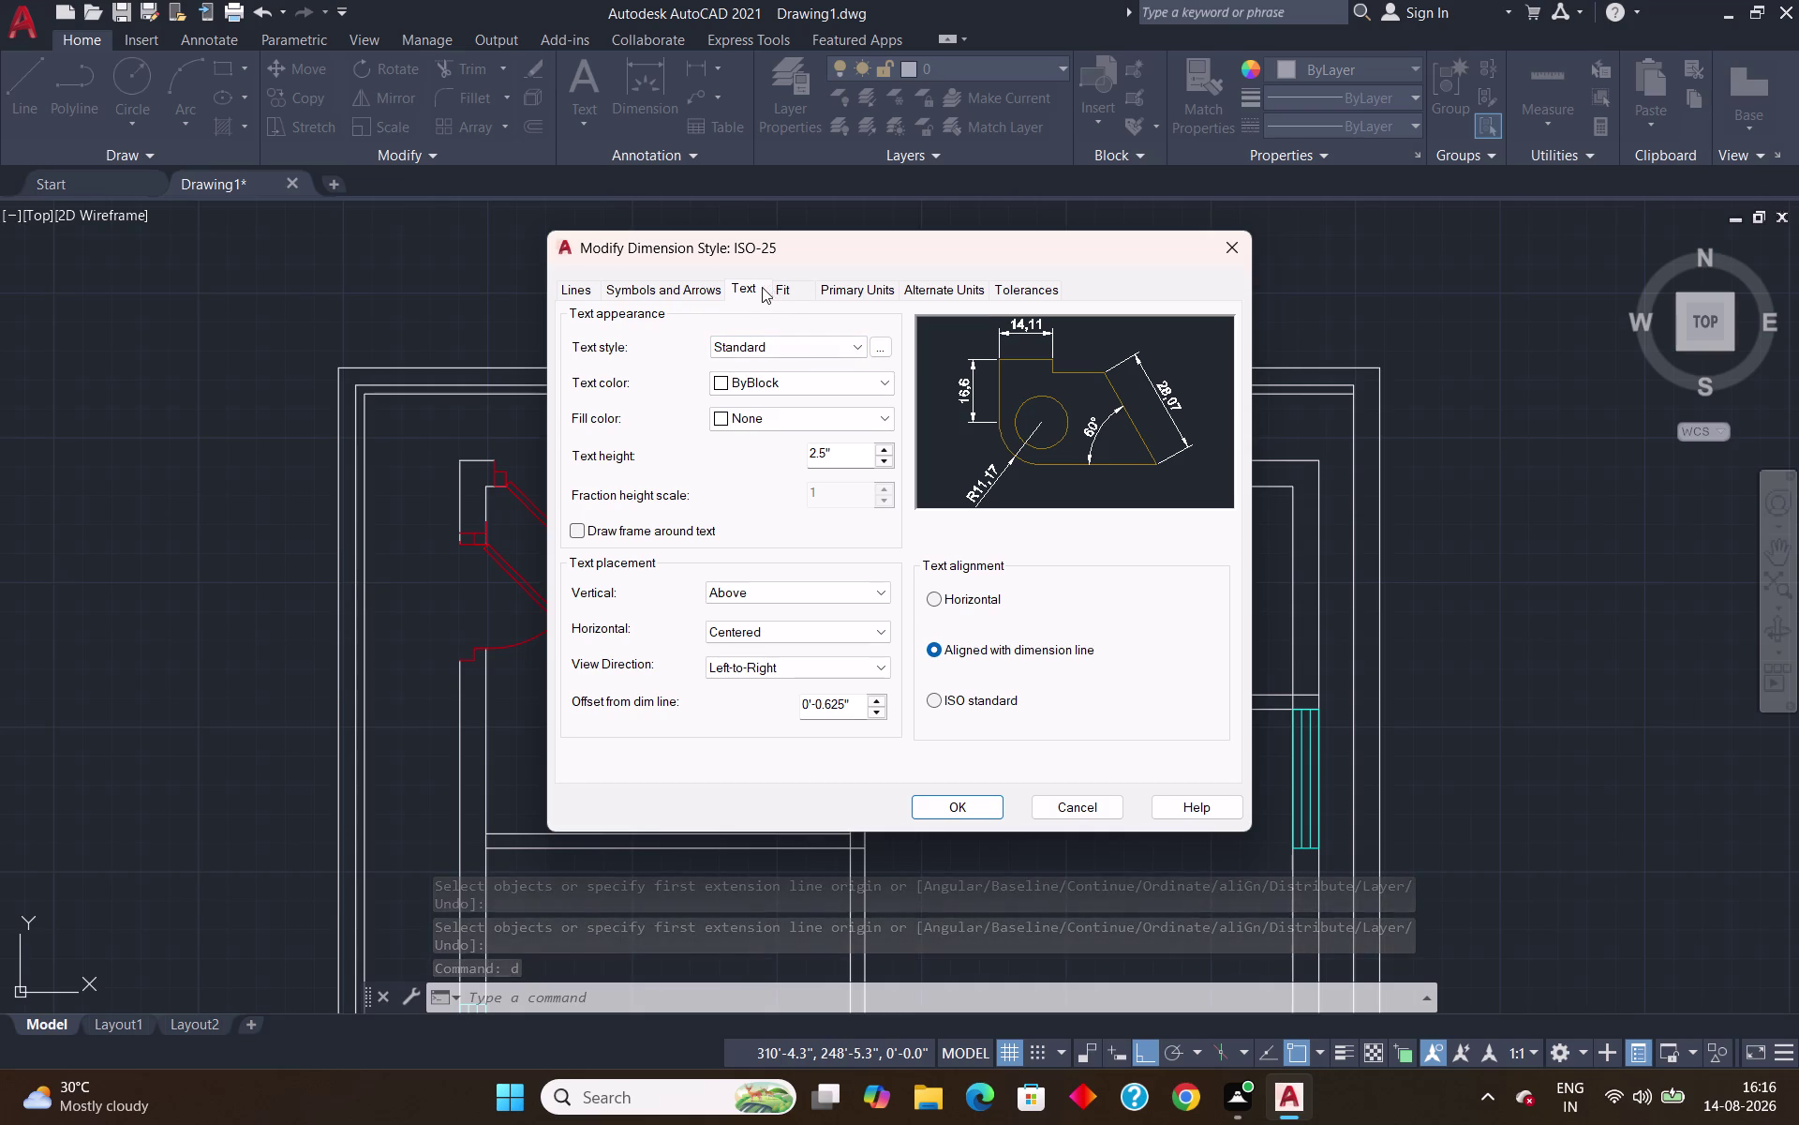
click(848, 291)
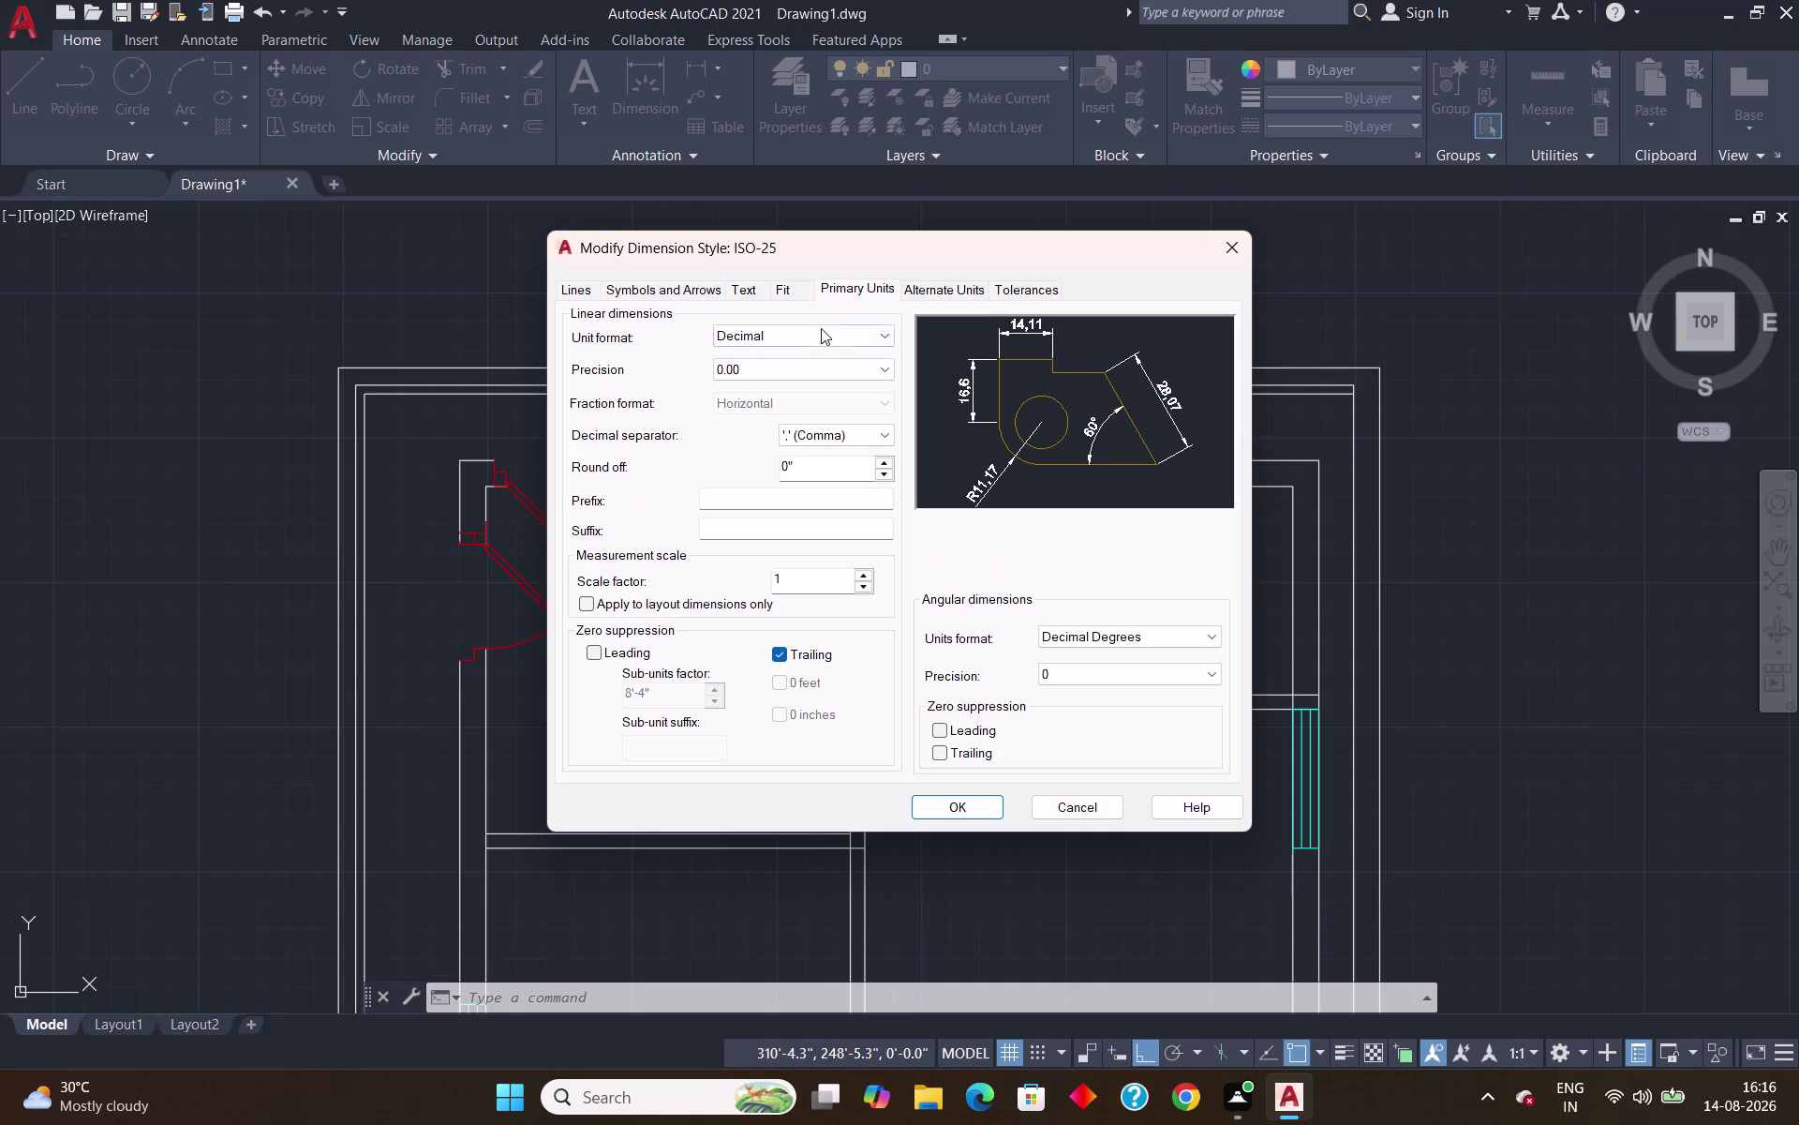
click(822, 332)
click(812, 385)
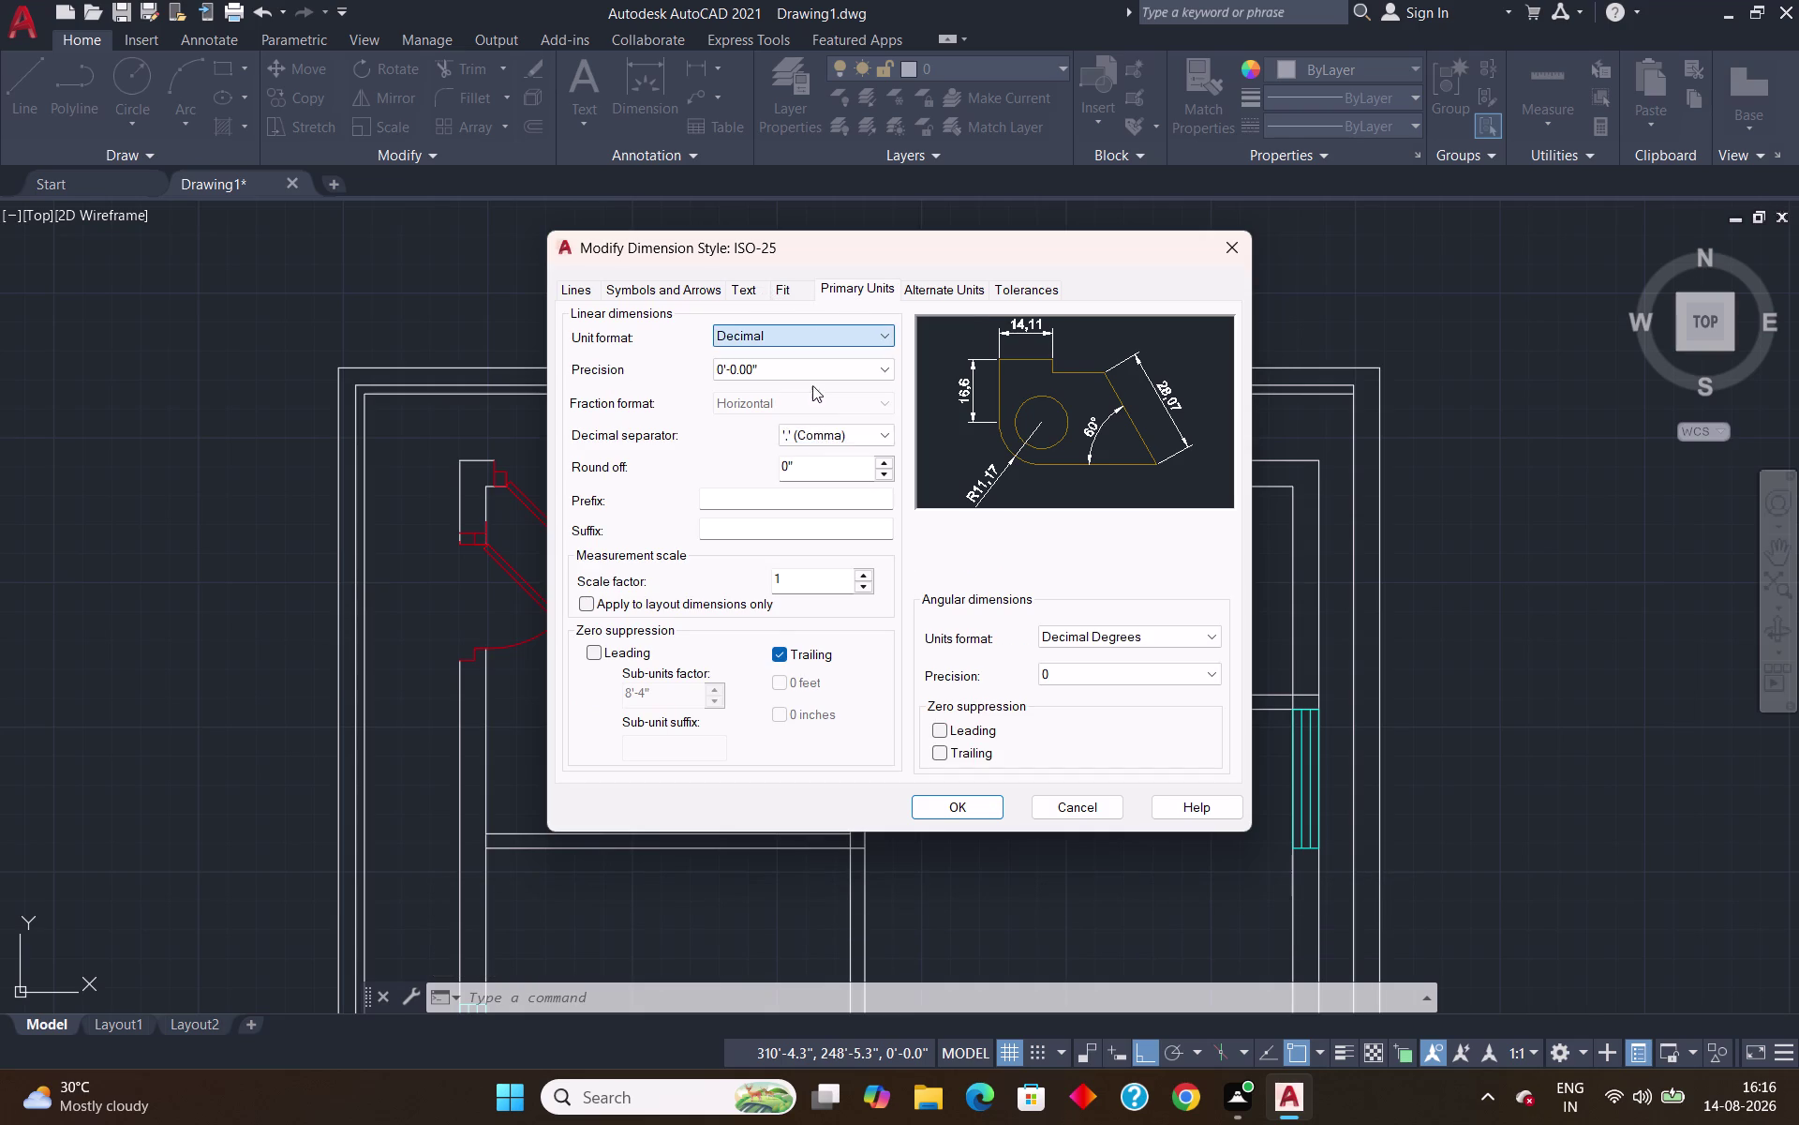
click(828, 368)
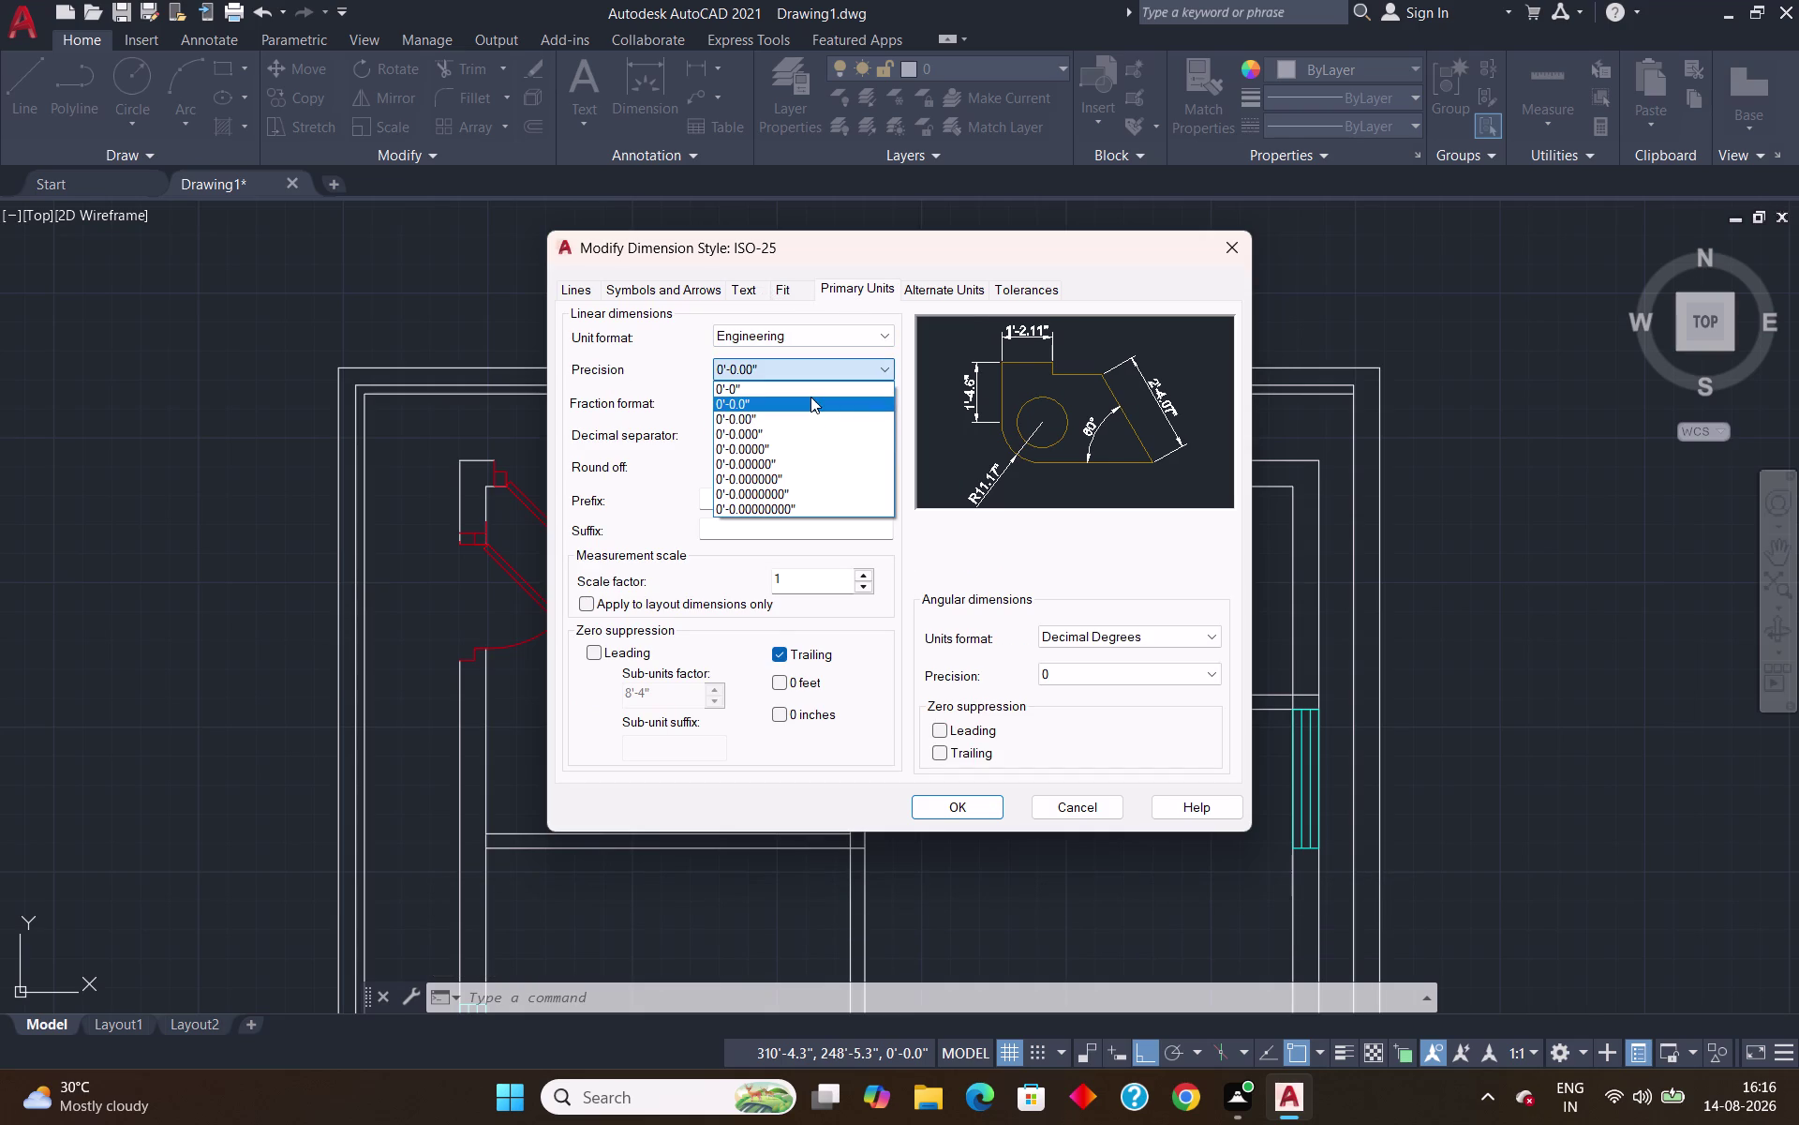
click(811, 397)
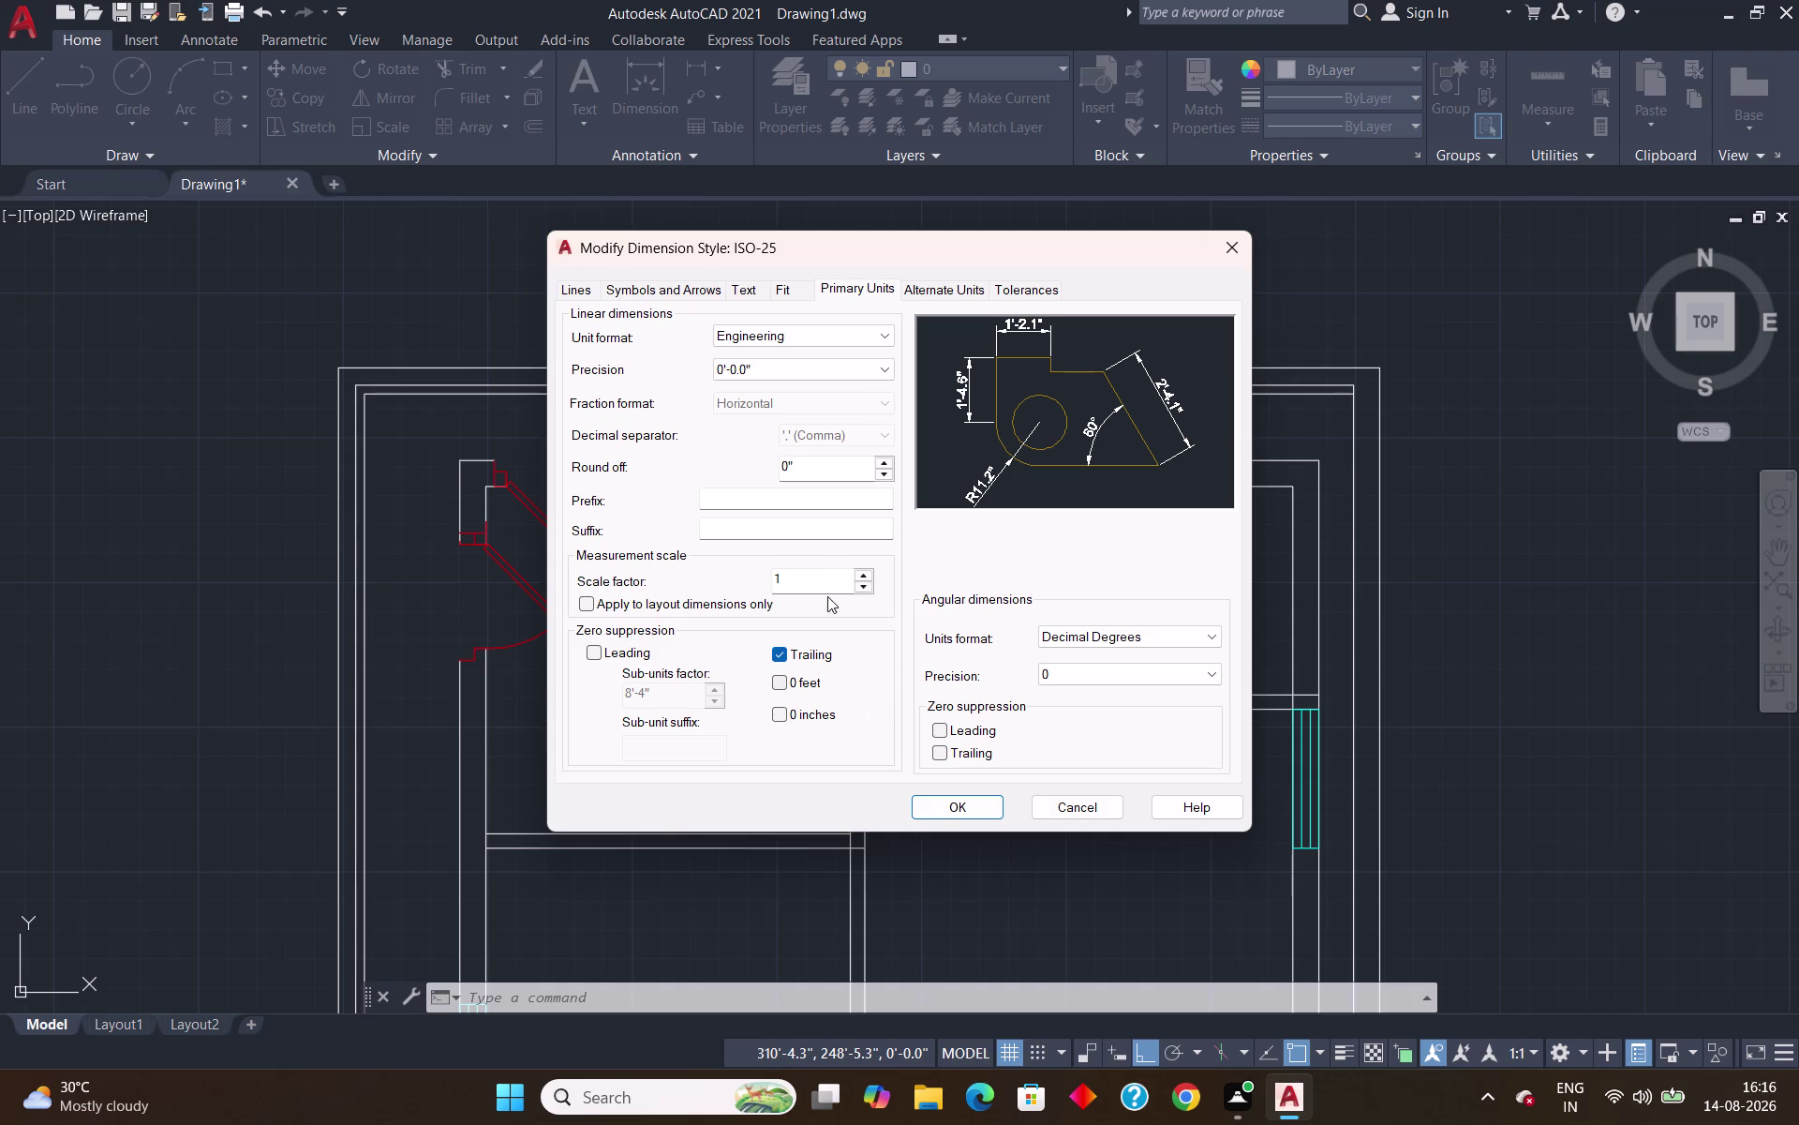
click(983, 802)
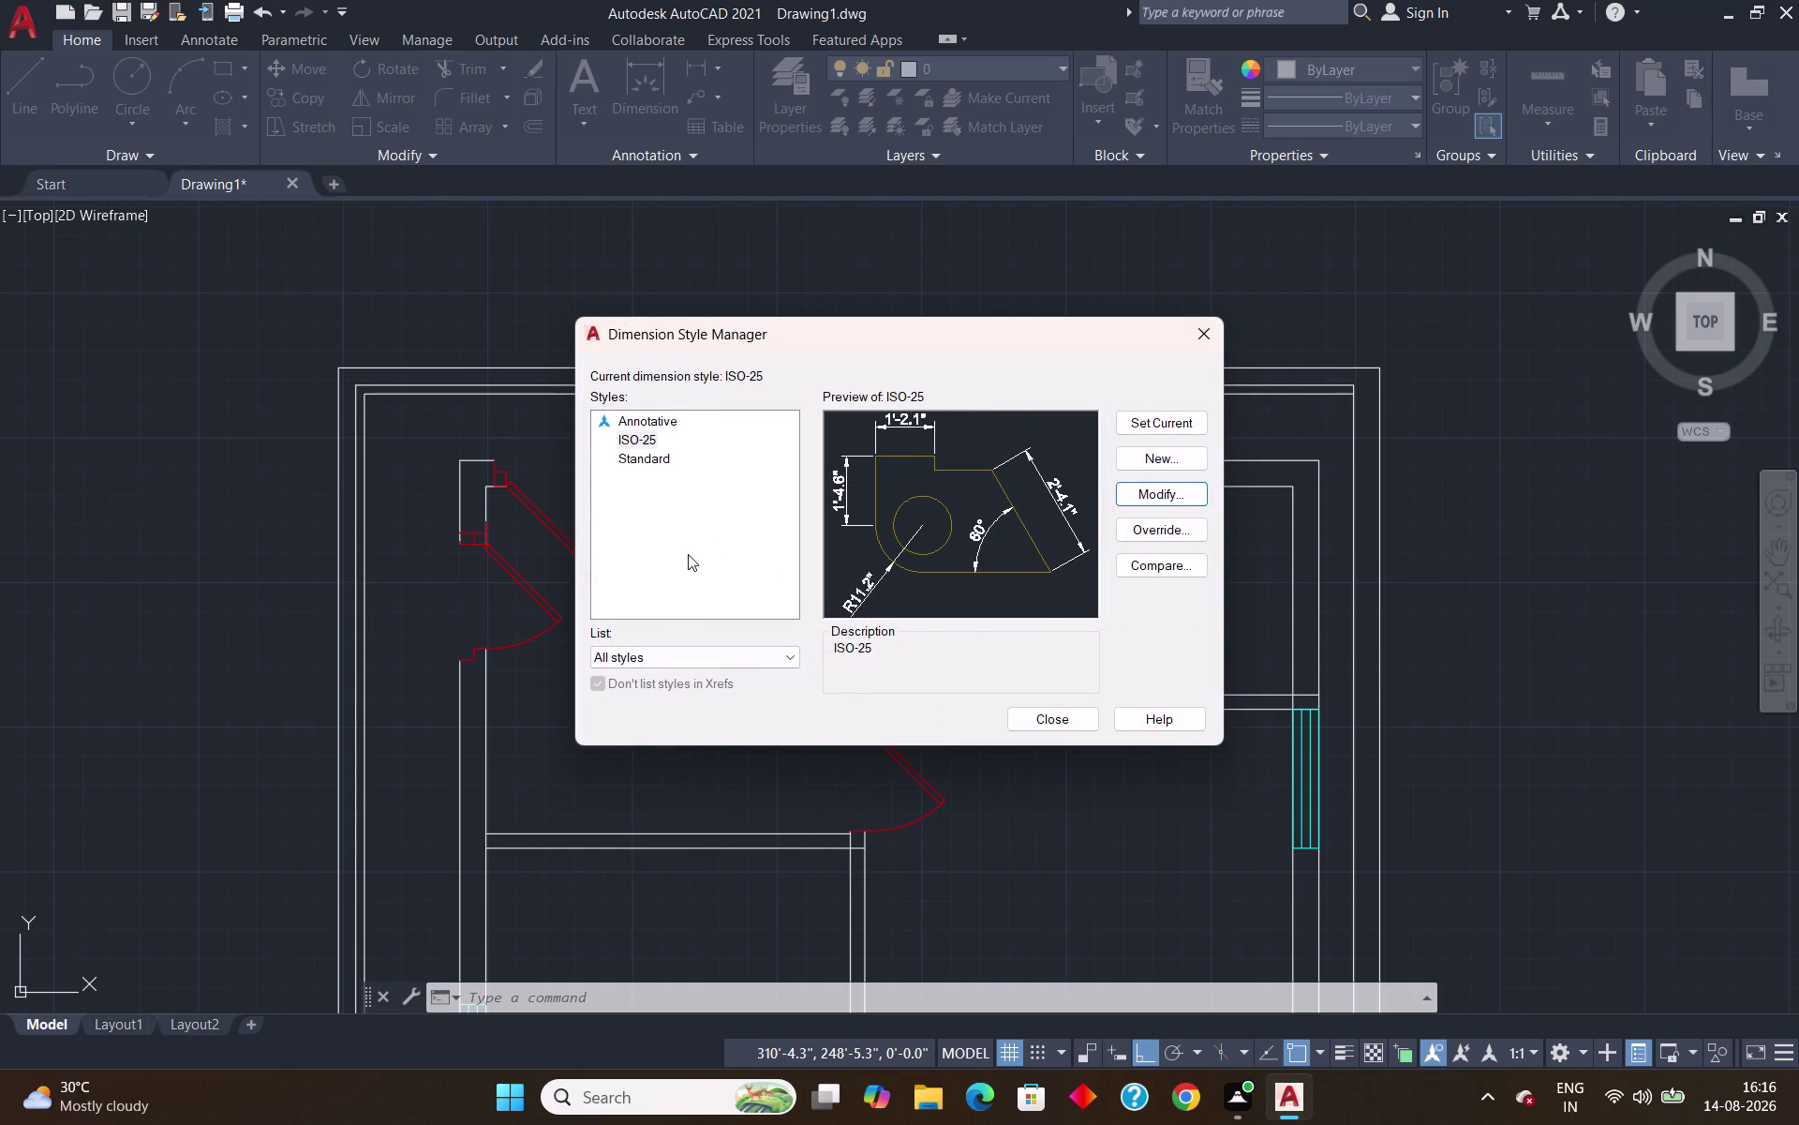
Set the ISO-25 text height to 1' and close the Dimension Style Manager.
click(1143, 499)
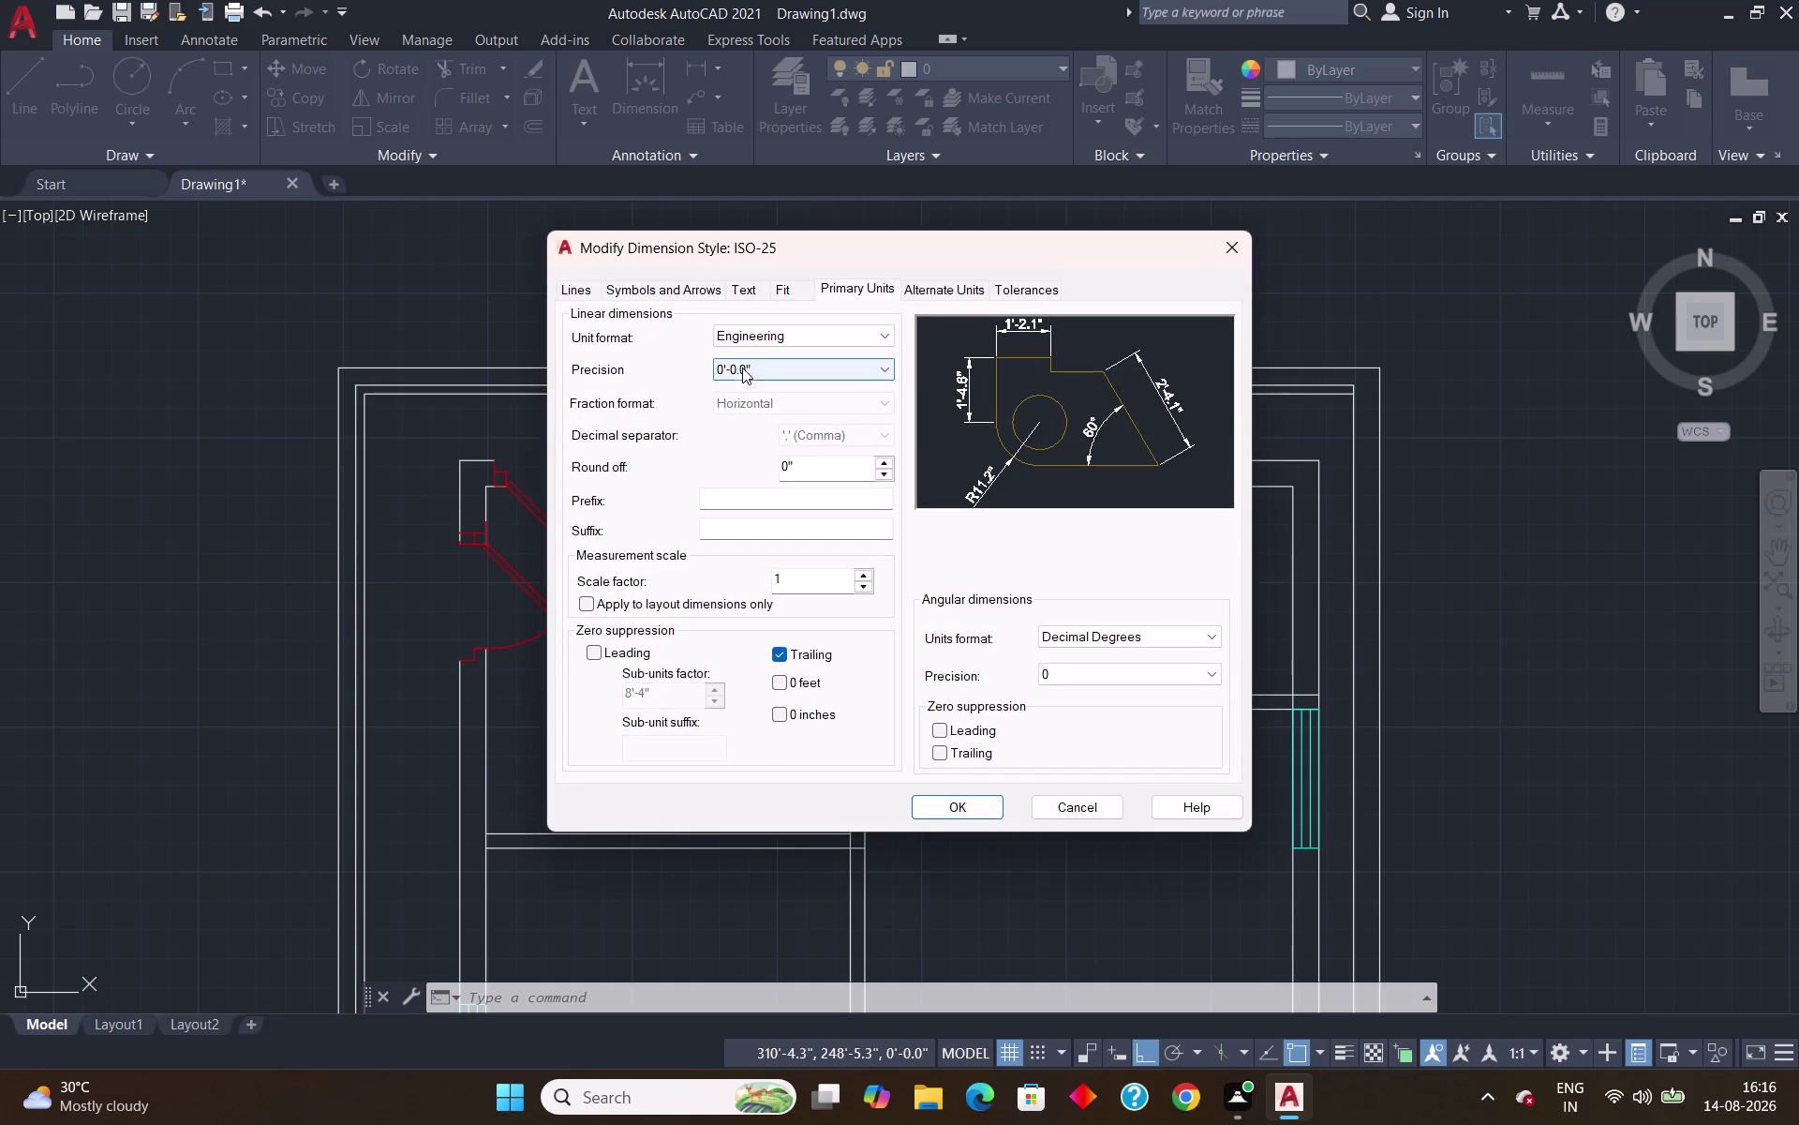
click(749, 291)
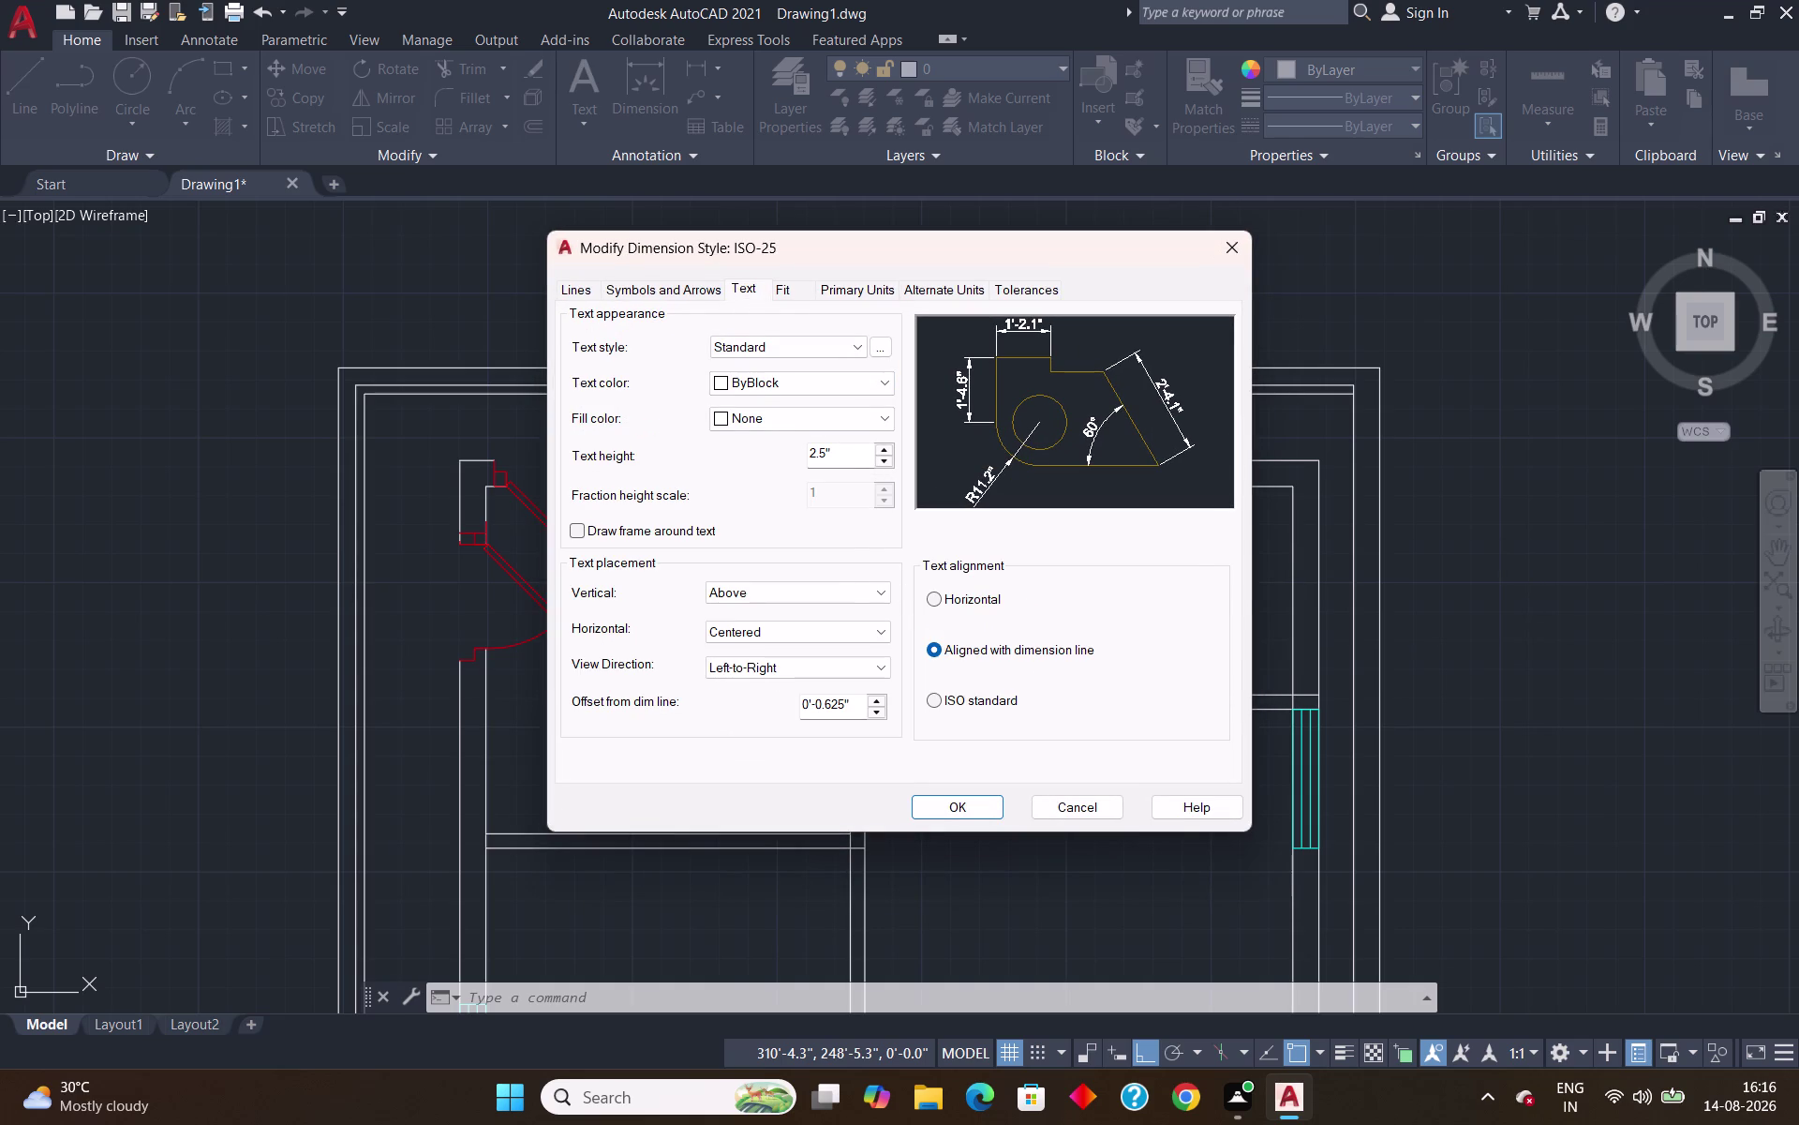
click(854, 456)
key(BackSpace)
key(BackSpace)
key(BackSpace)
key(BackSpace)
text(1')
key(Return)
click(979, 807)
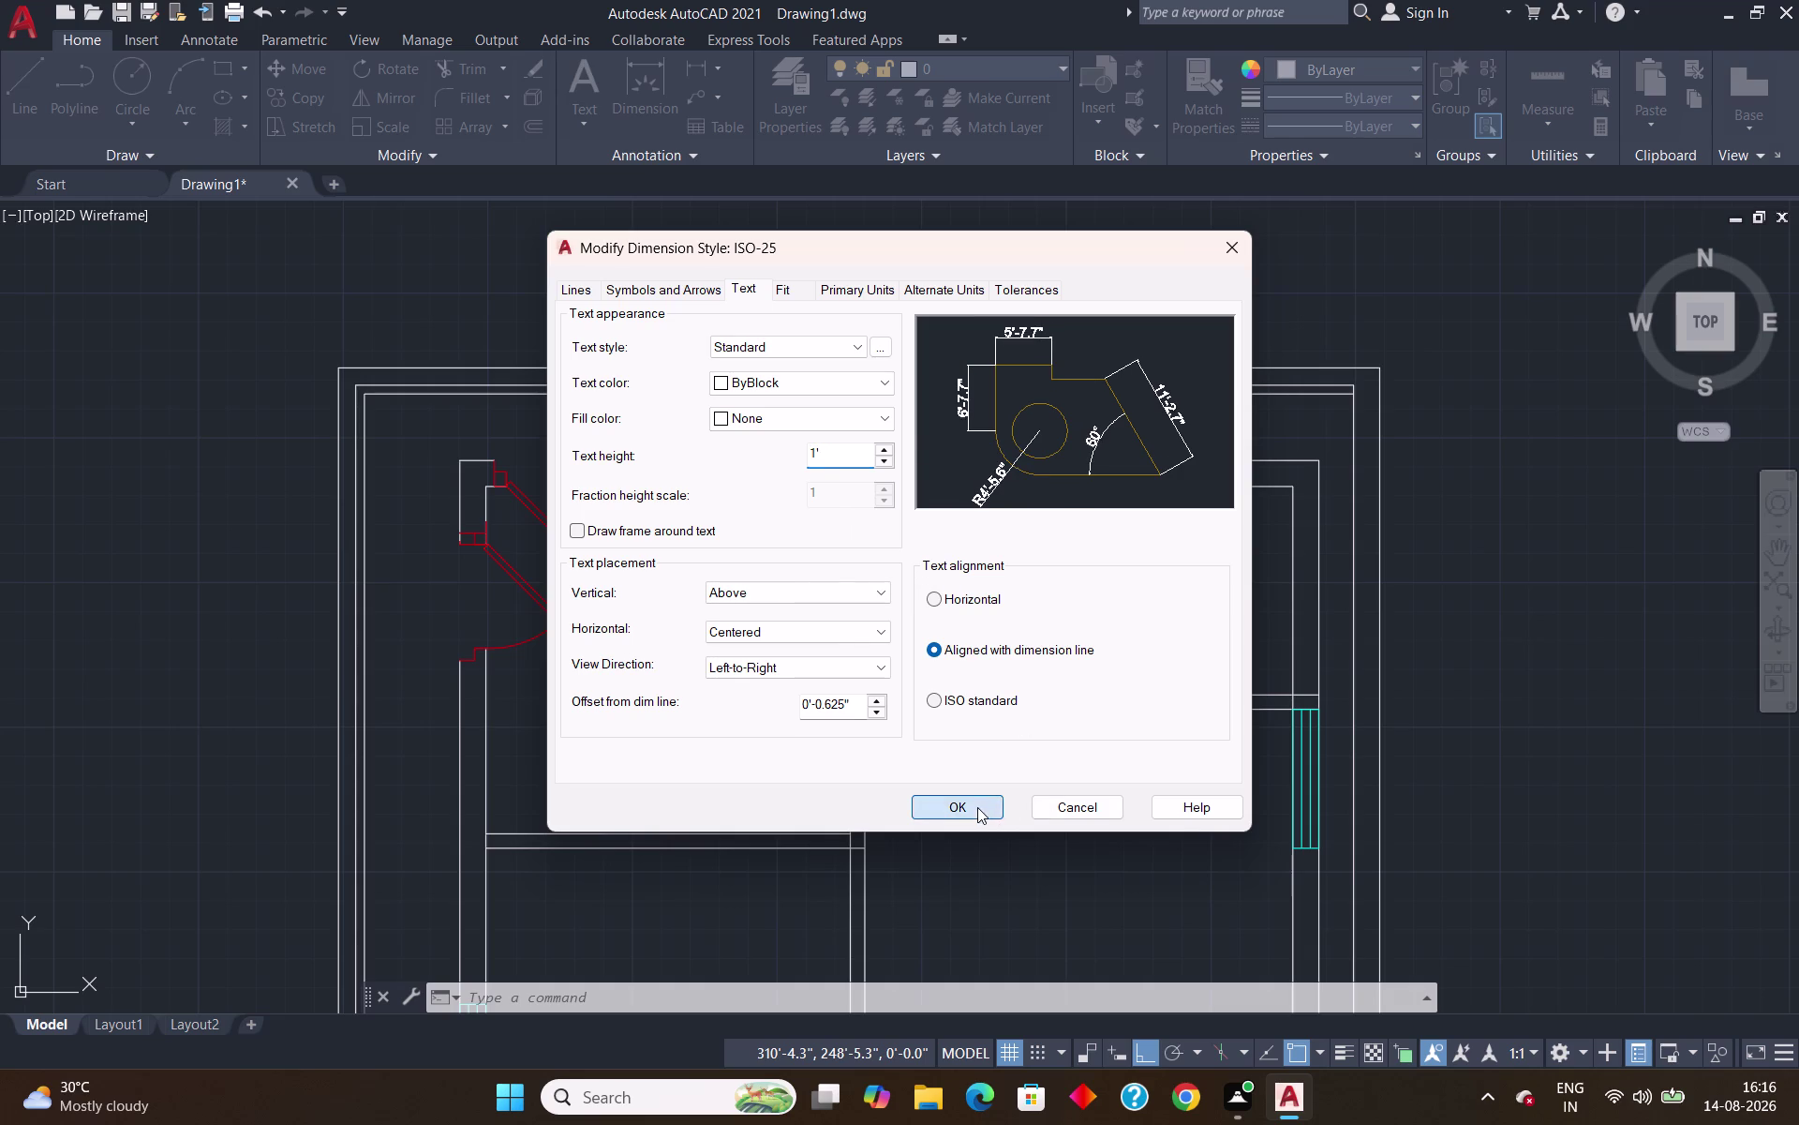
click(1164, 423)
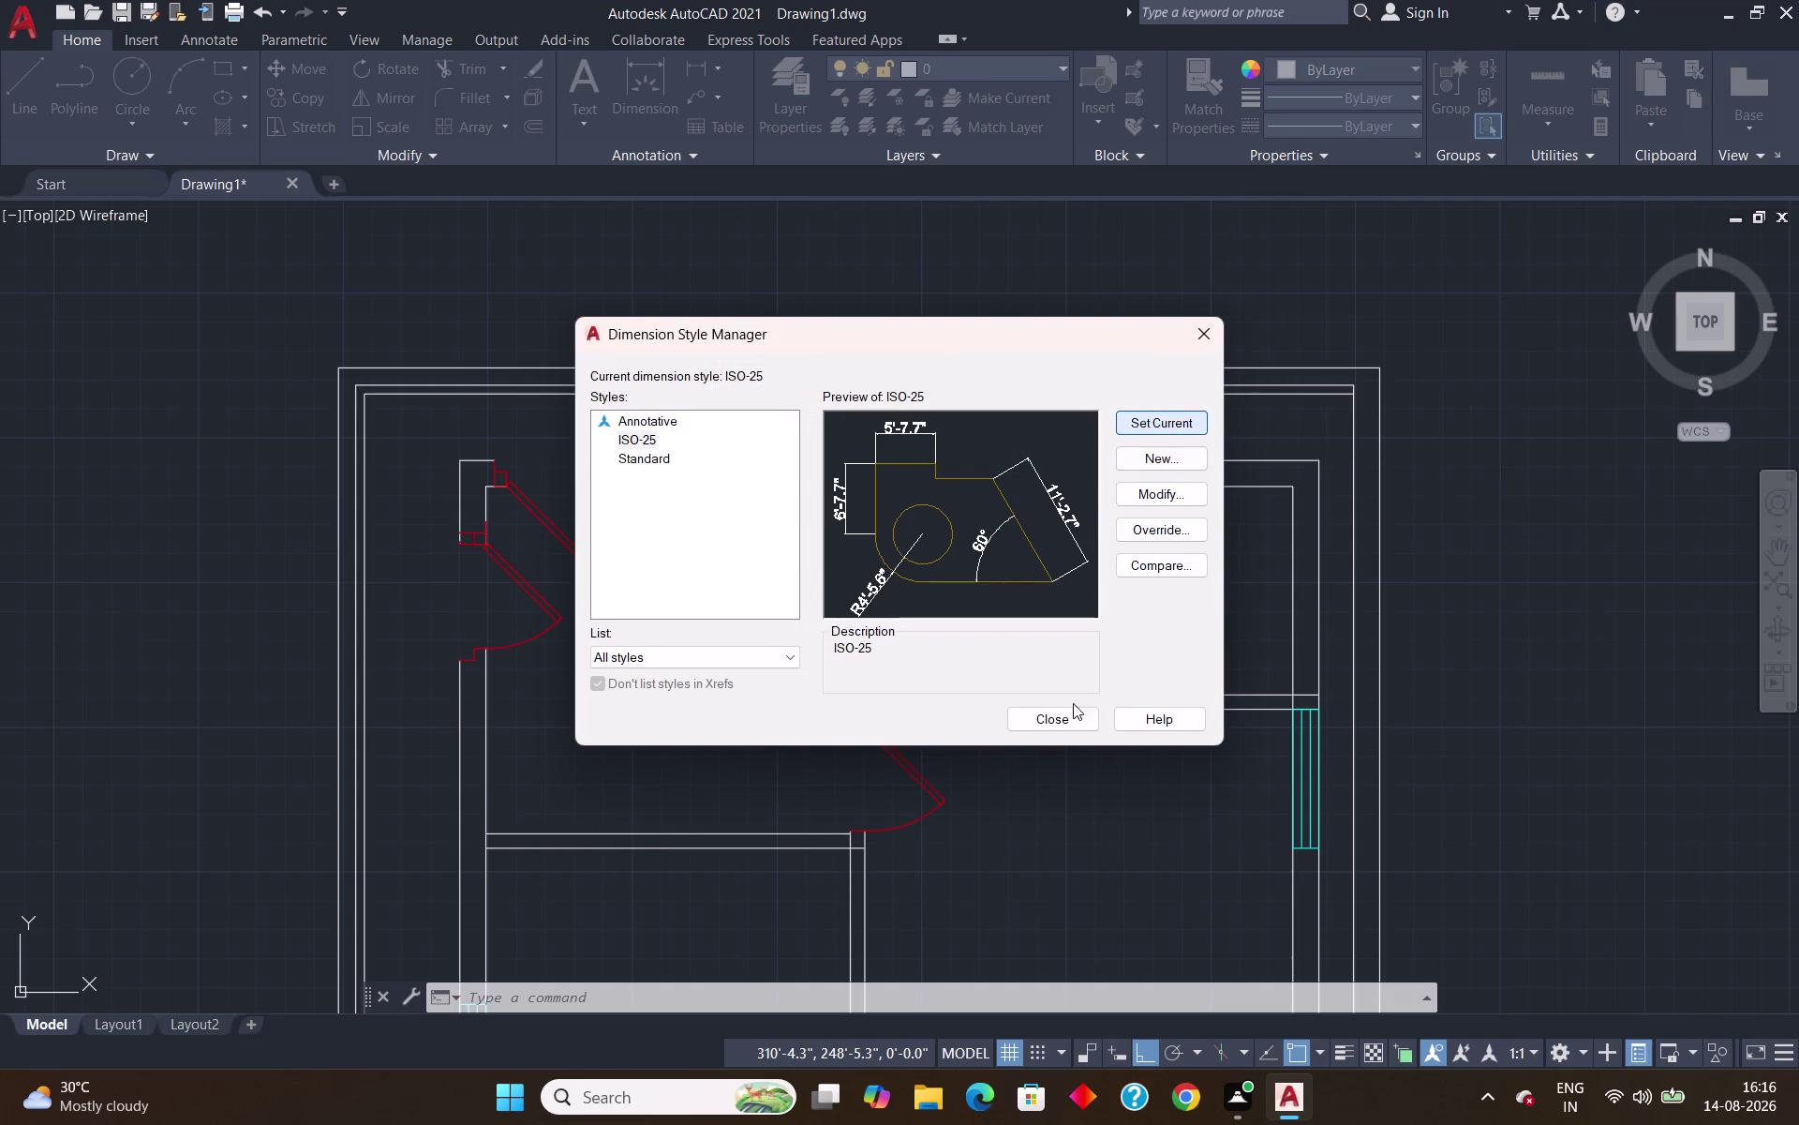
click(1038, 717)
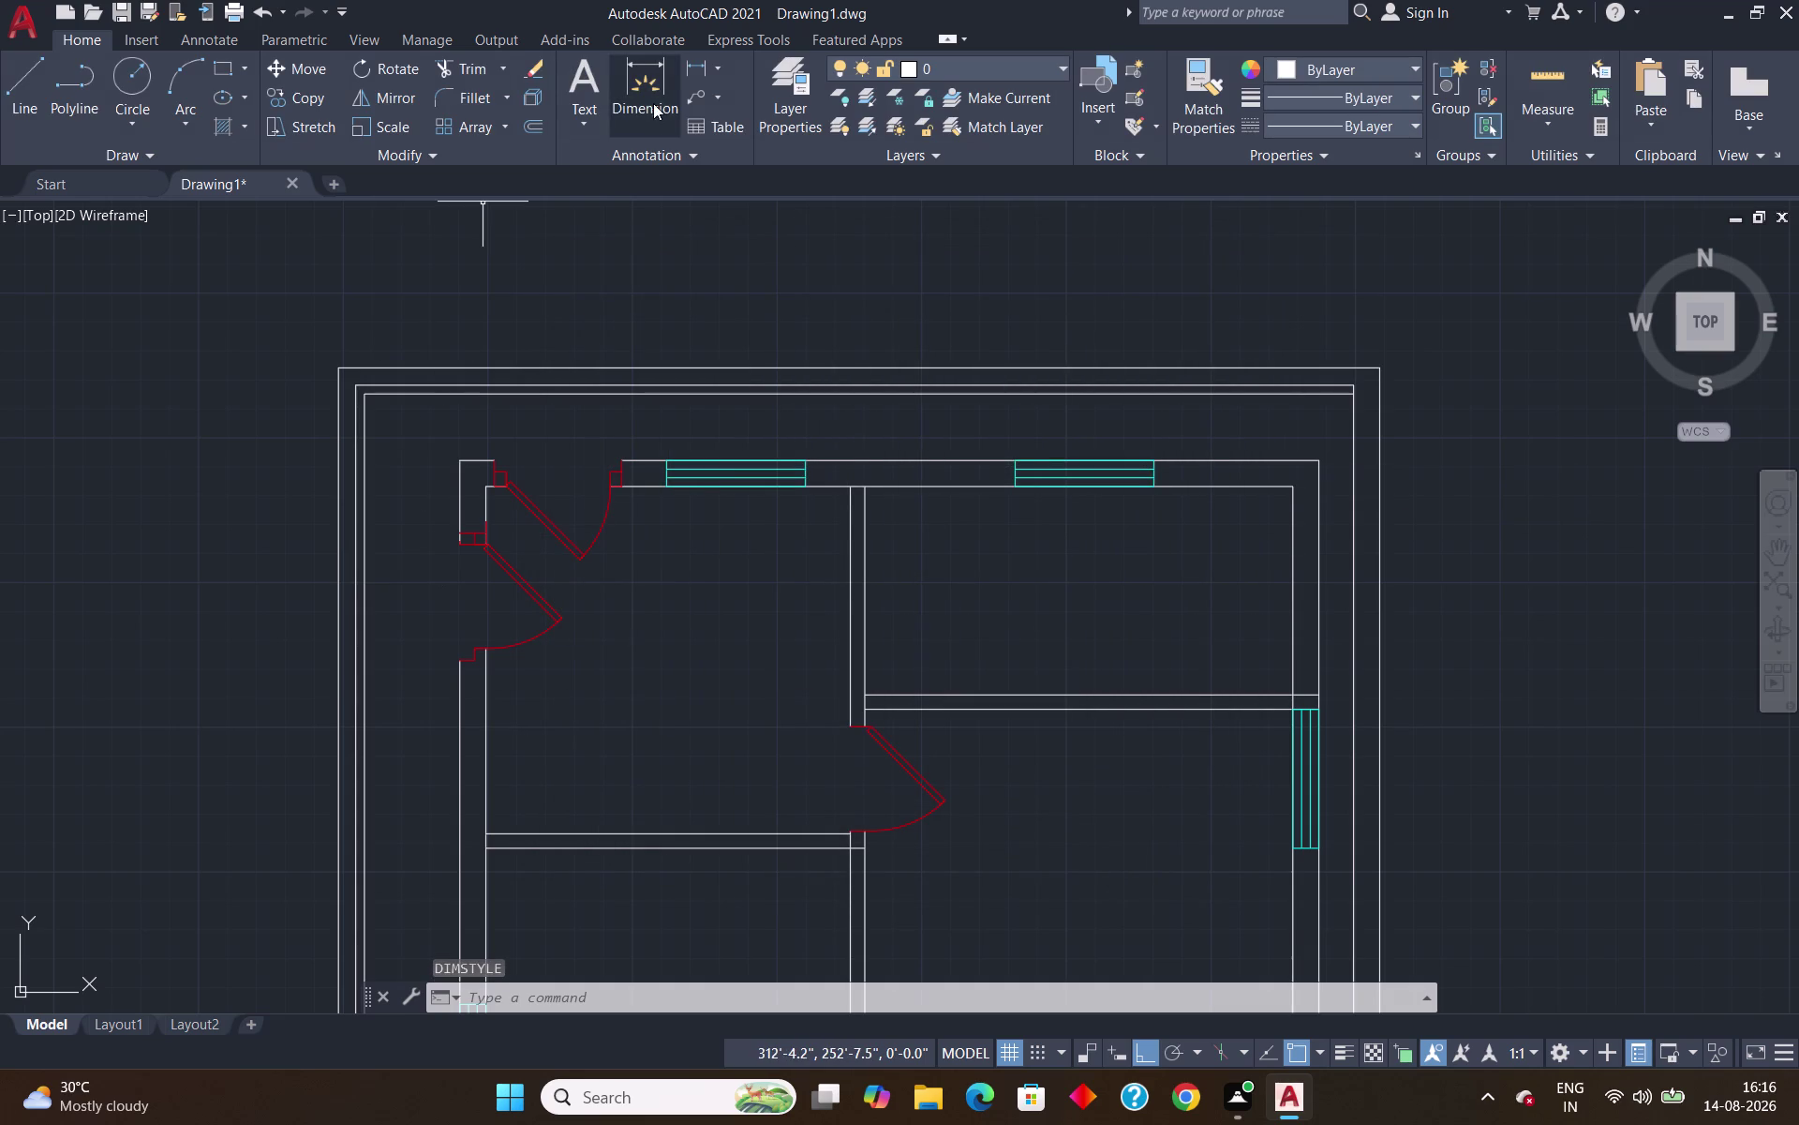
Dimension the plot's 30' overall width across the top corners.
click(638, 88)
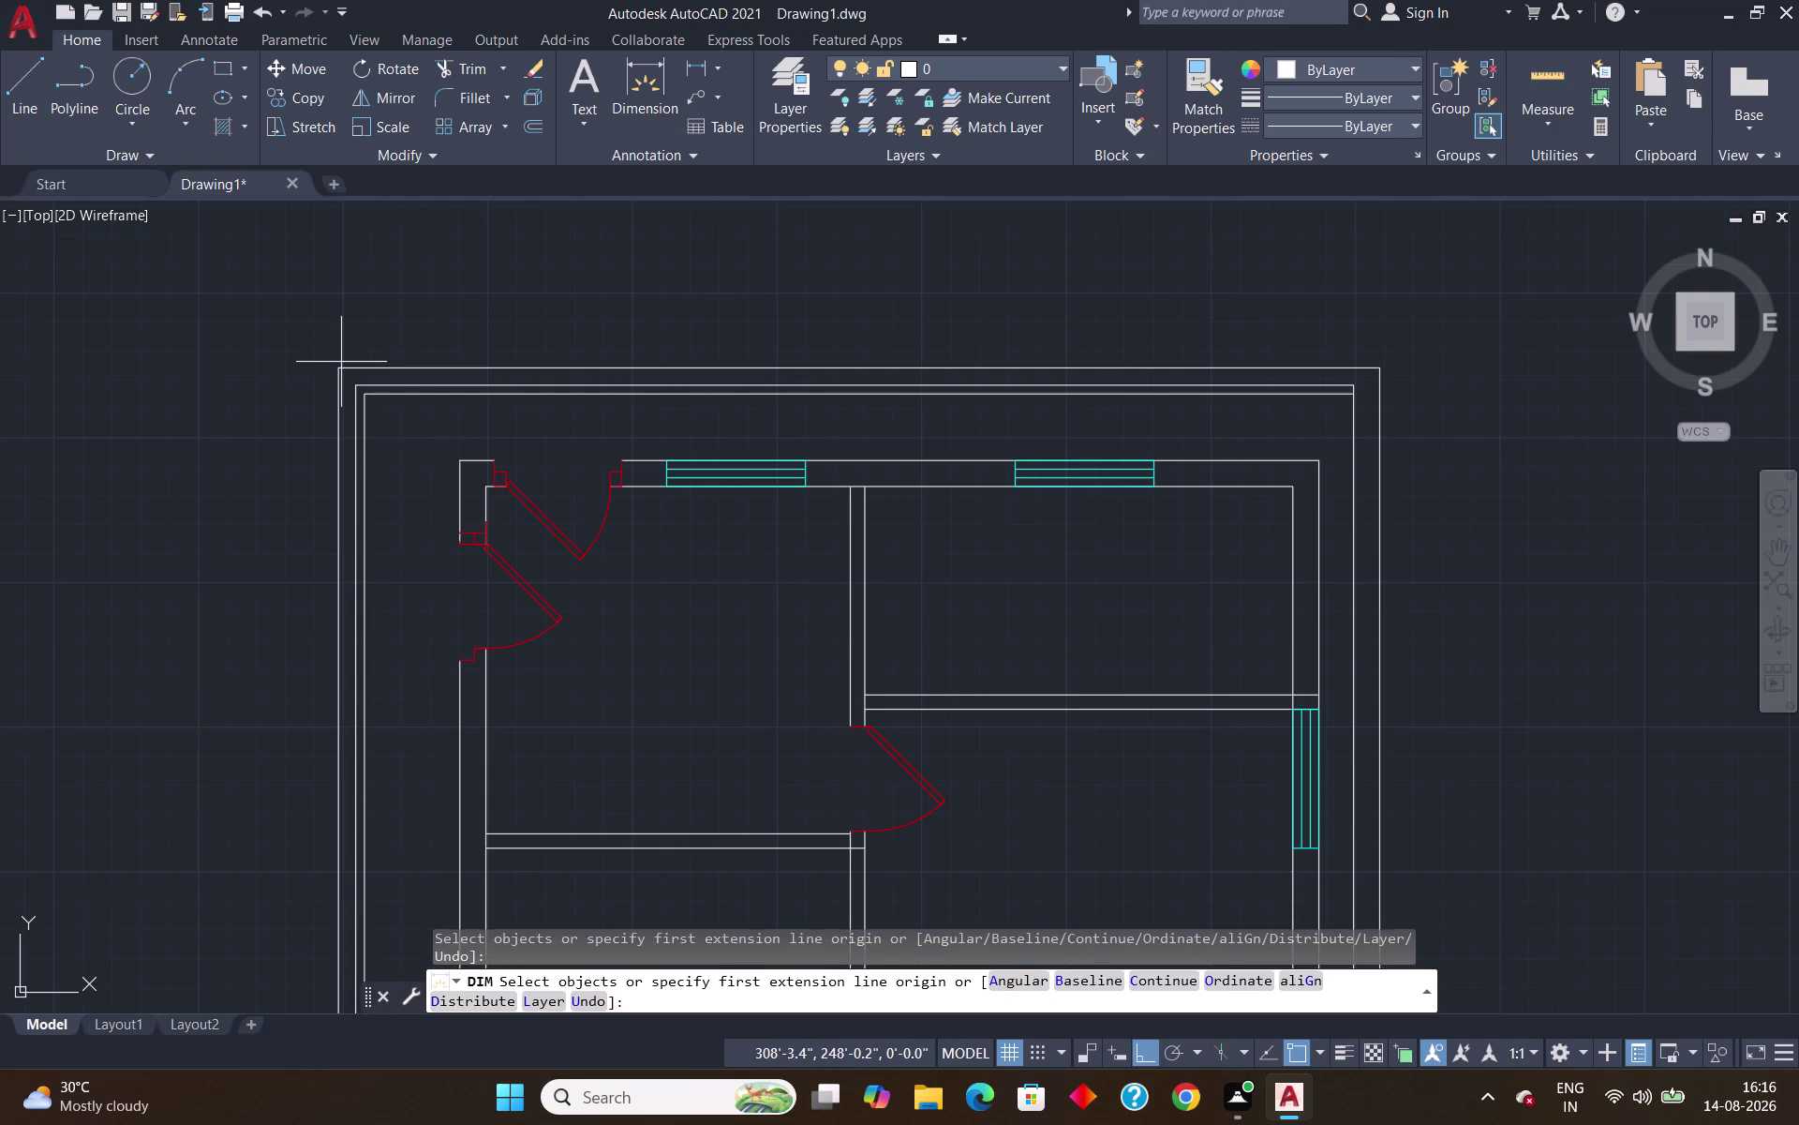
click(342, 368)
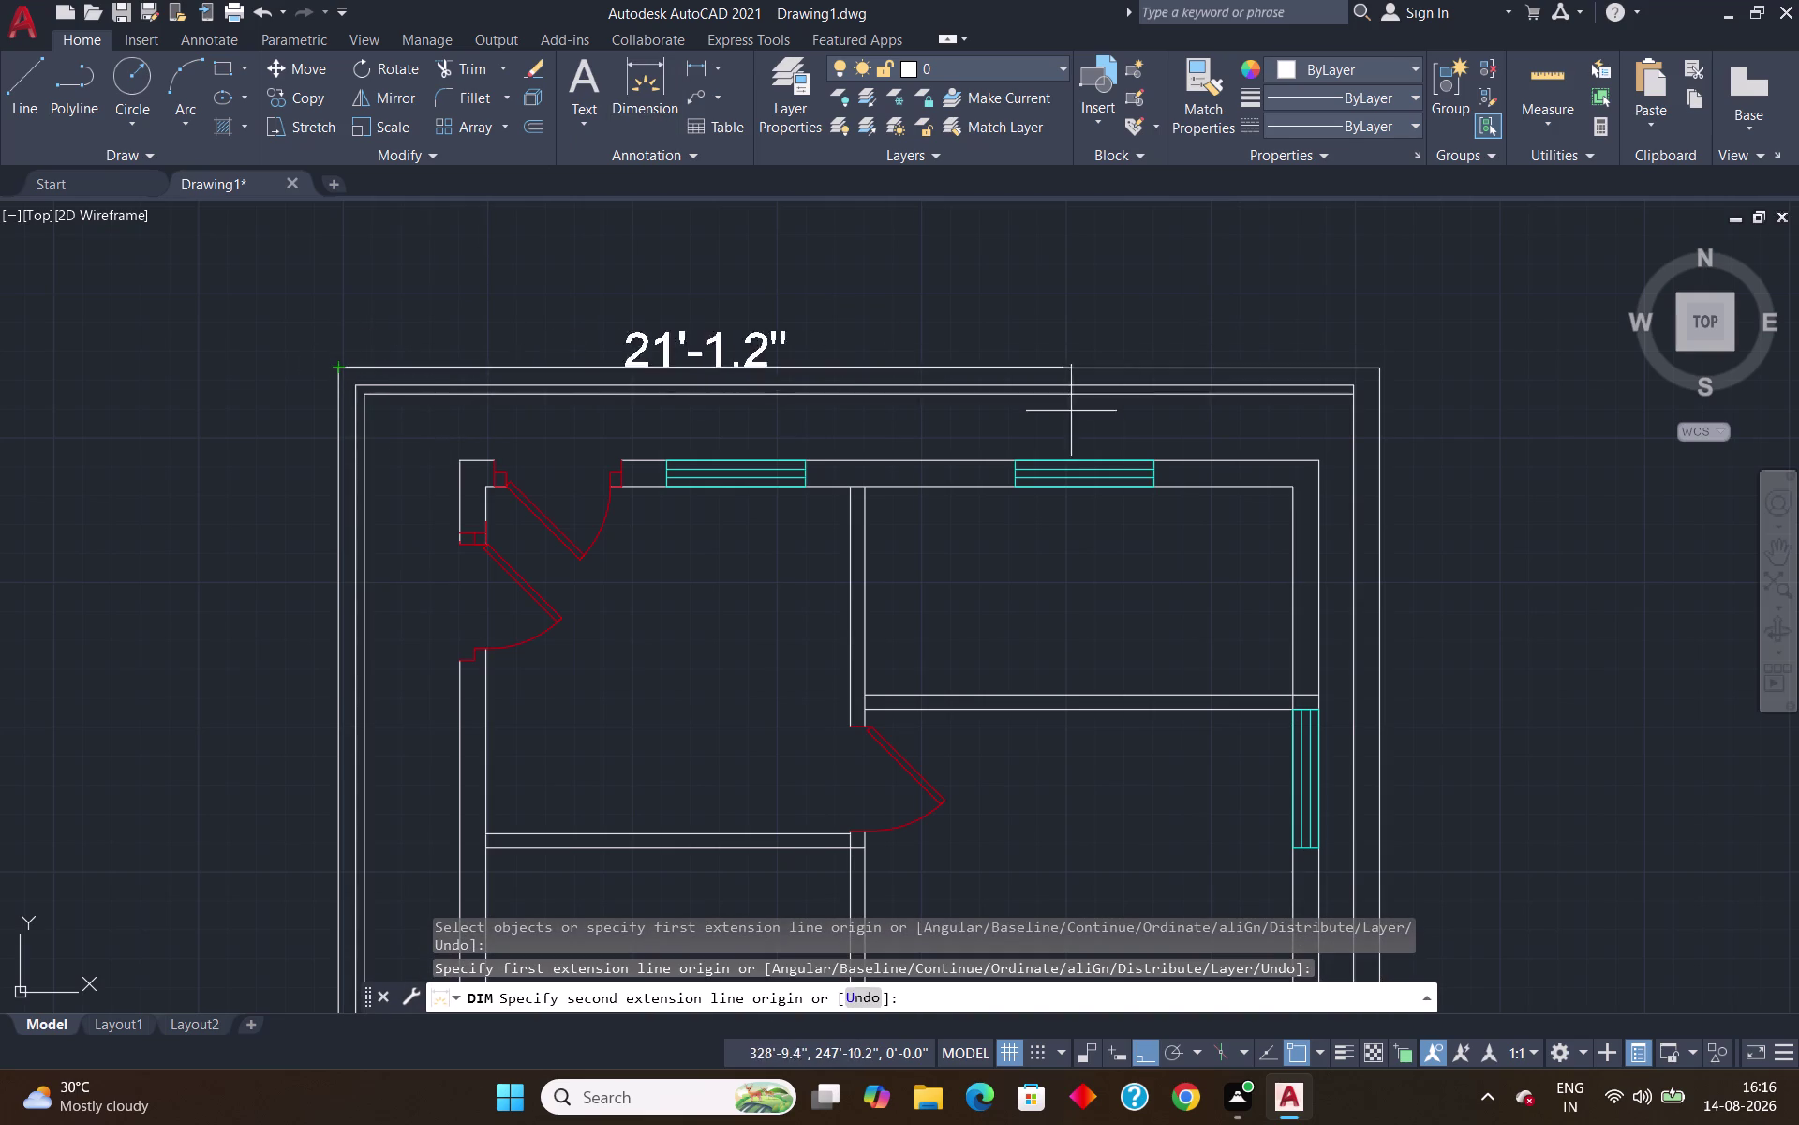
click(1378, 369)
click(1360, 334)
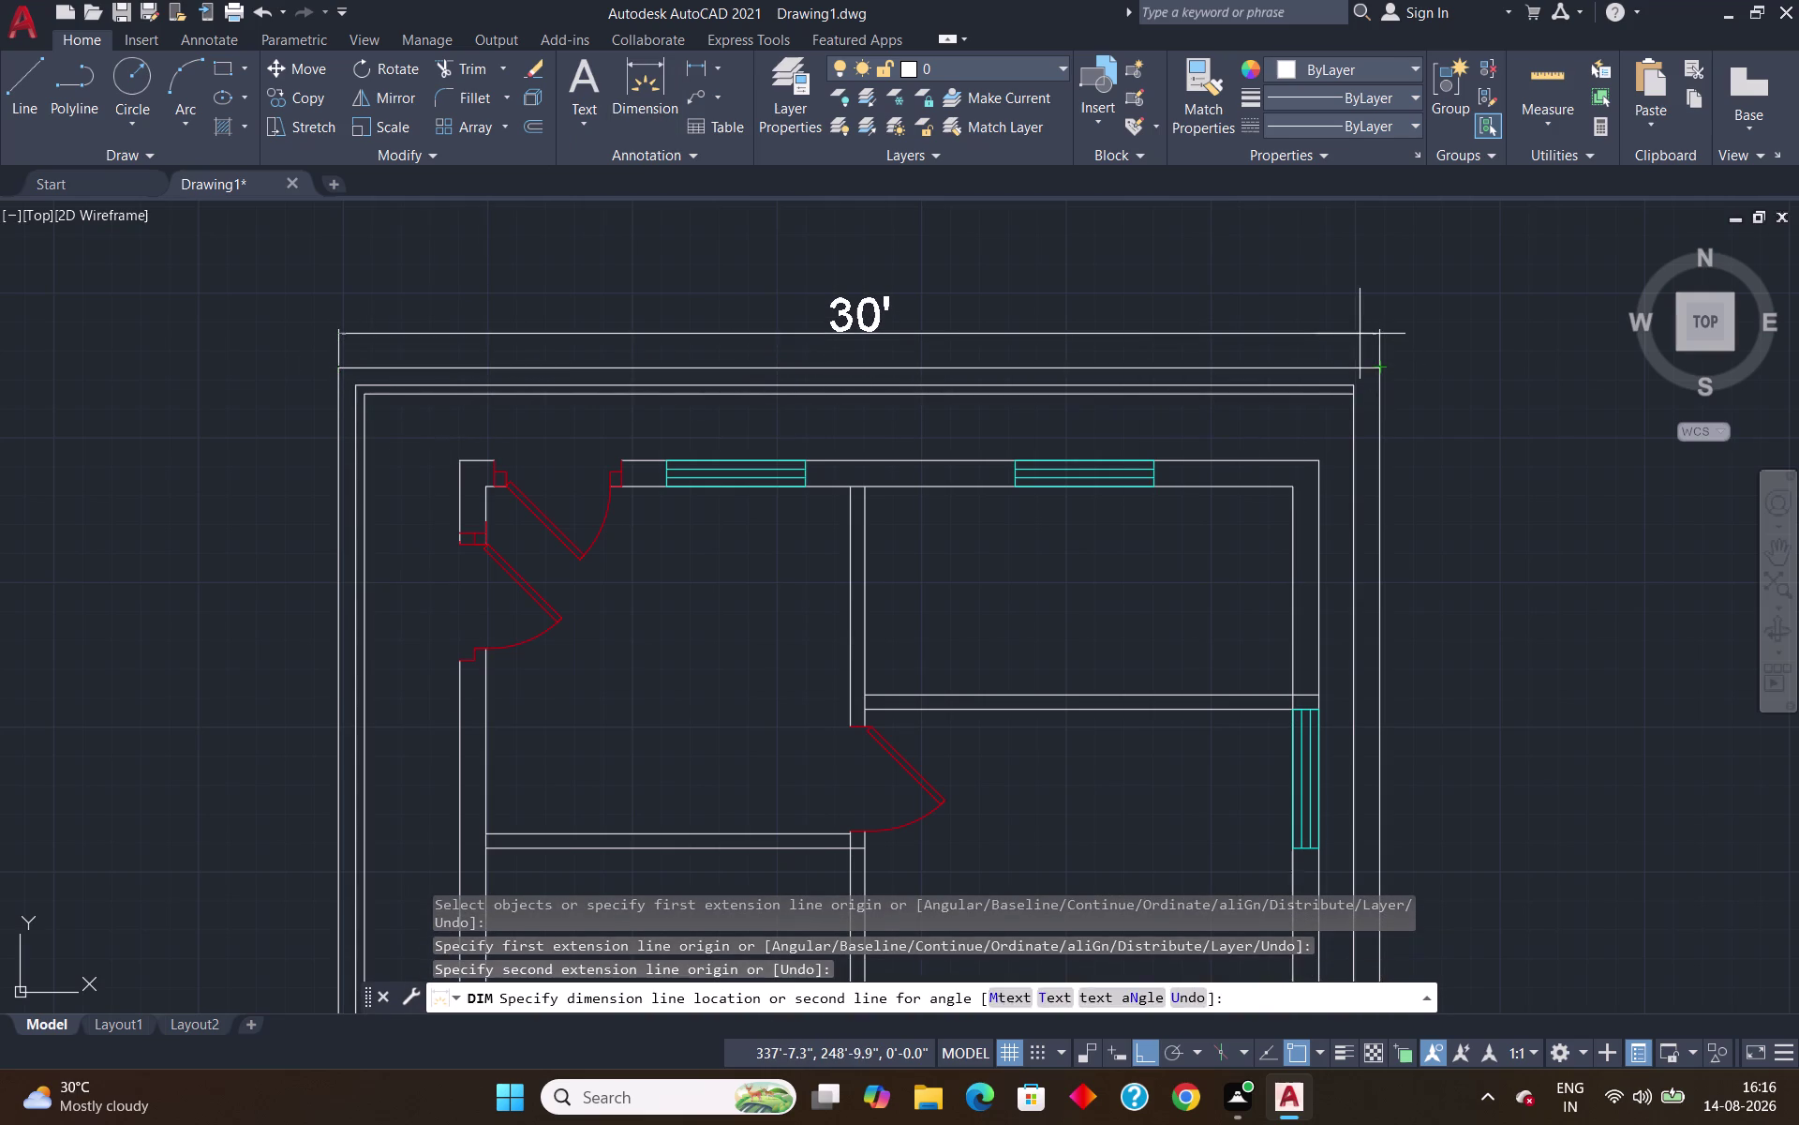
scroll(down, 3)
scroll(up, 3)
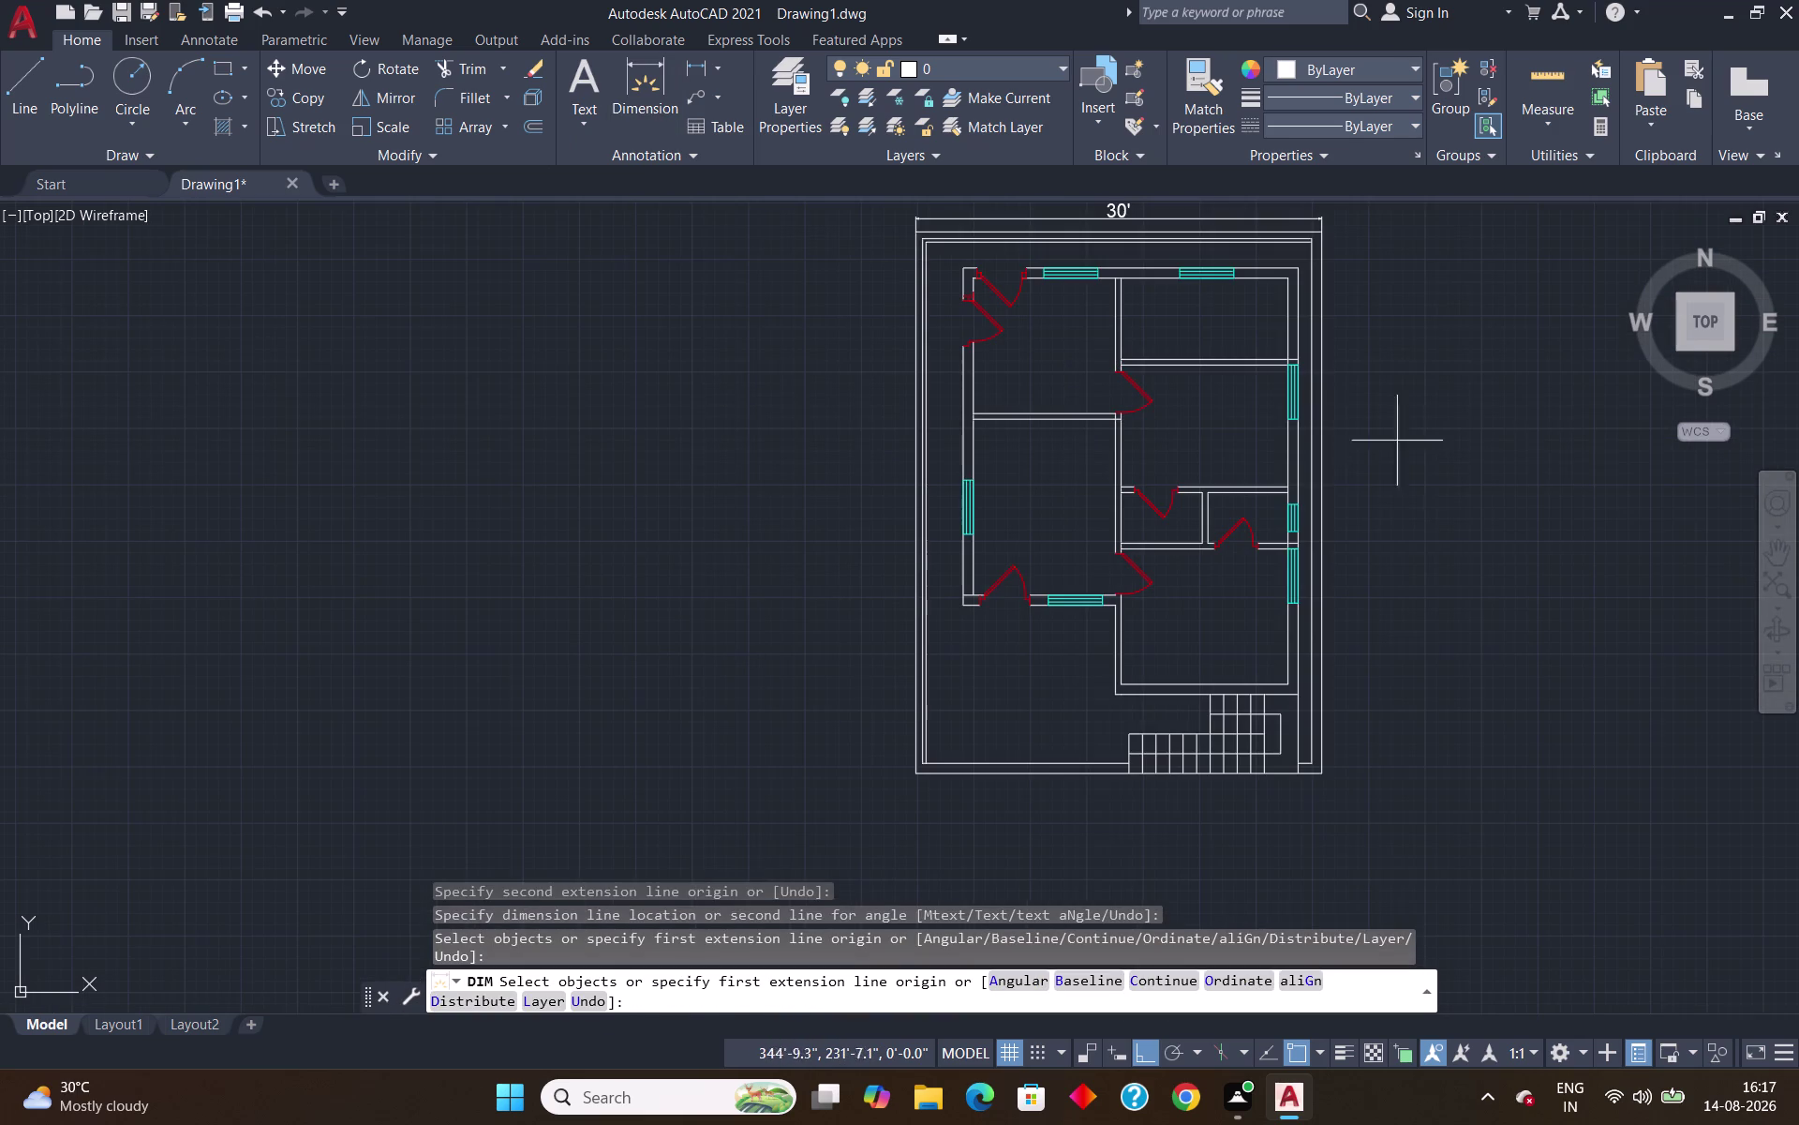
scroll(up, 3)
Dimension the plot's 40' overall depth along the left side.
click(878, 236)
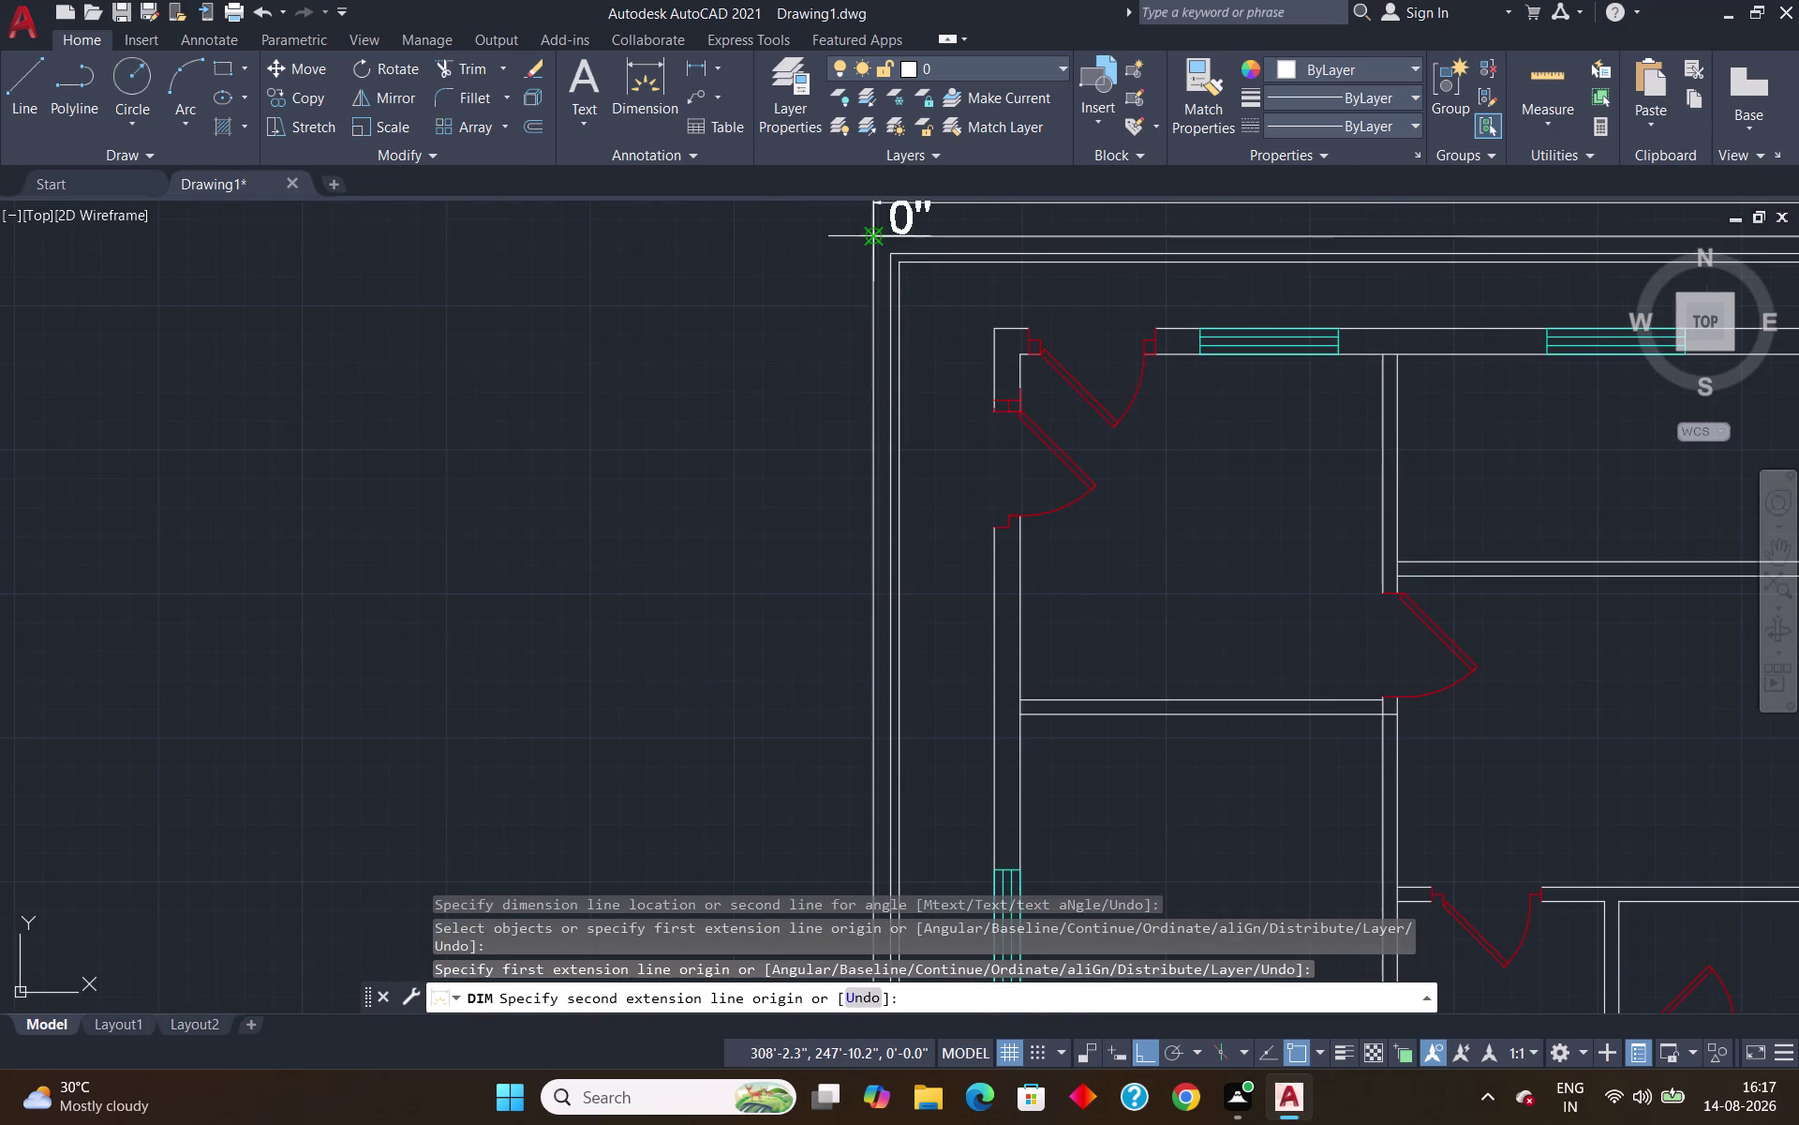
scroll(down, 3)
scroll(up, 3)
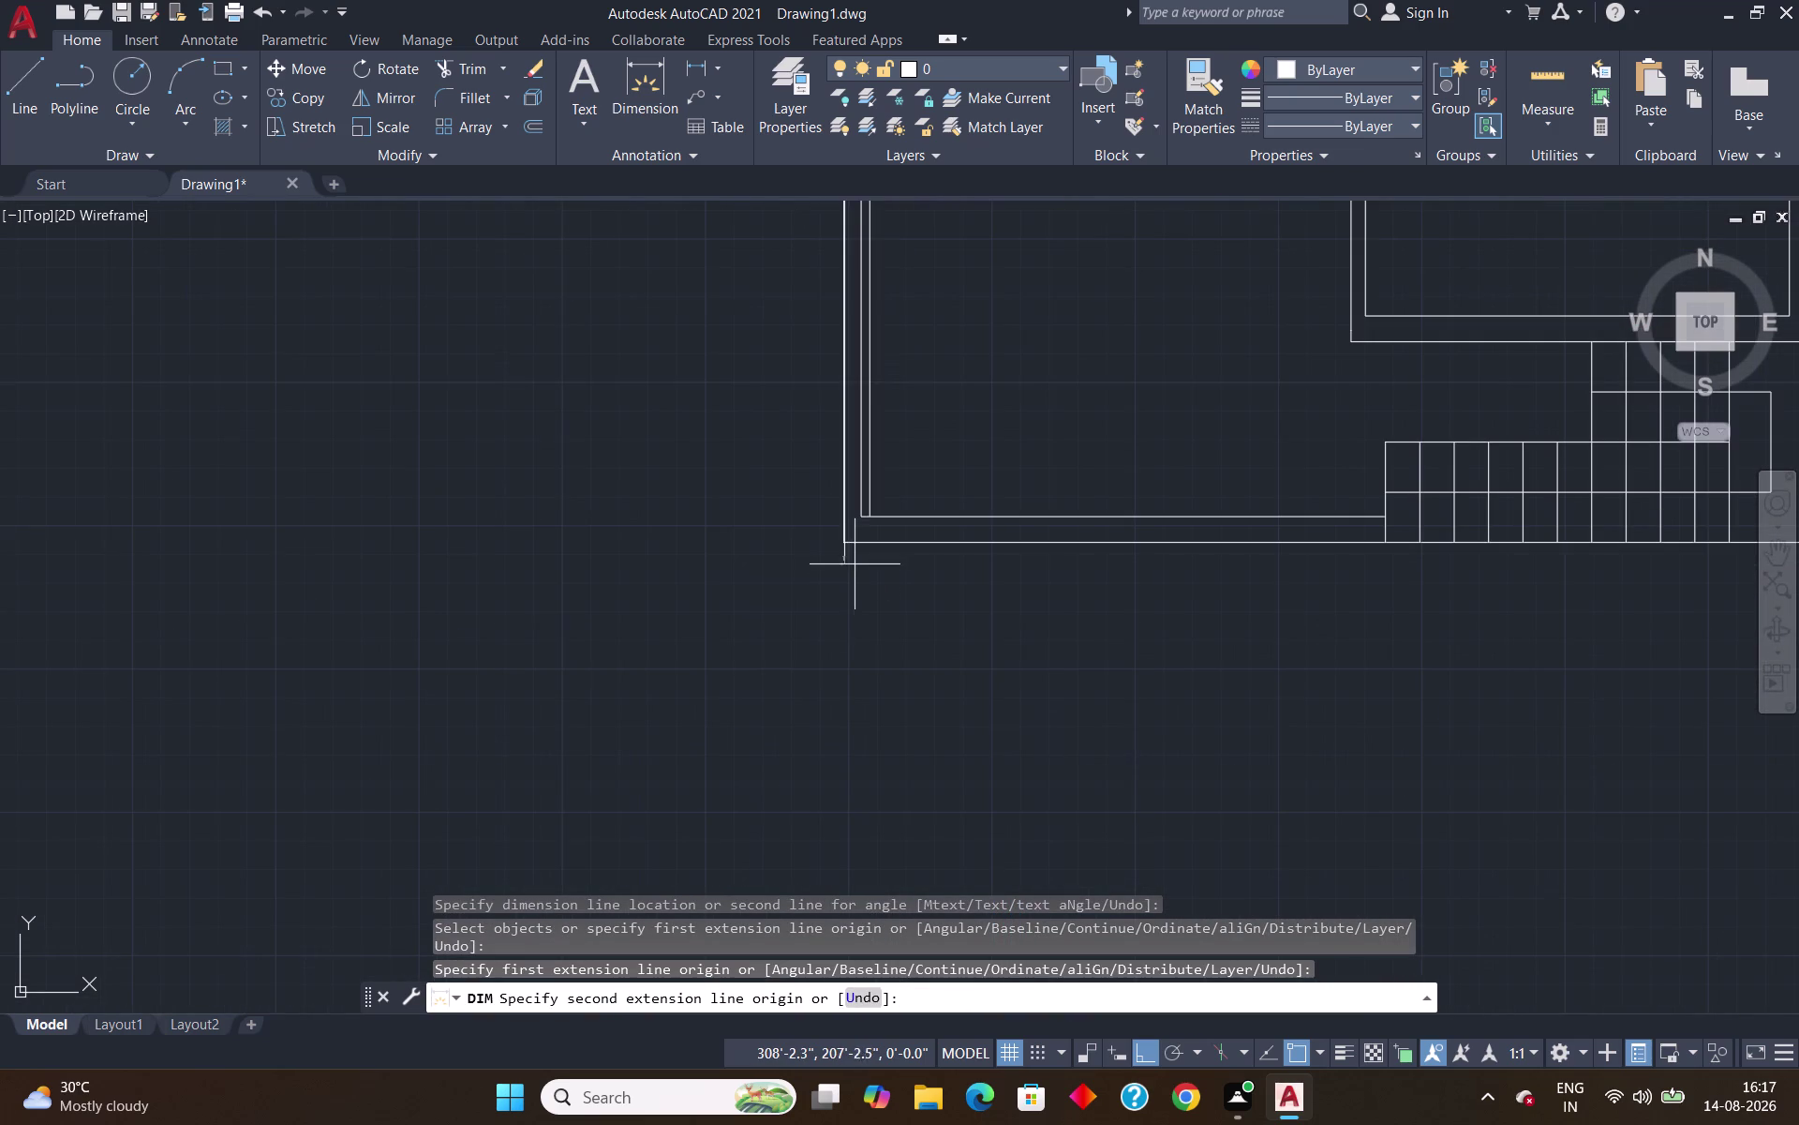
click(847, 542)
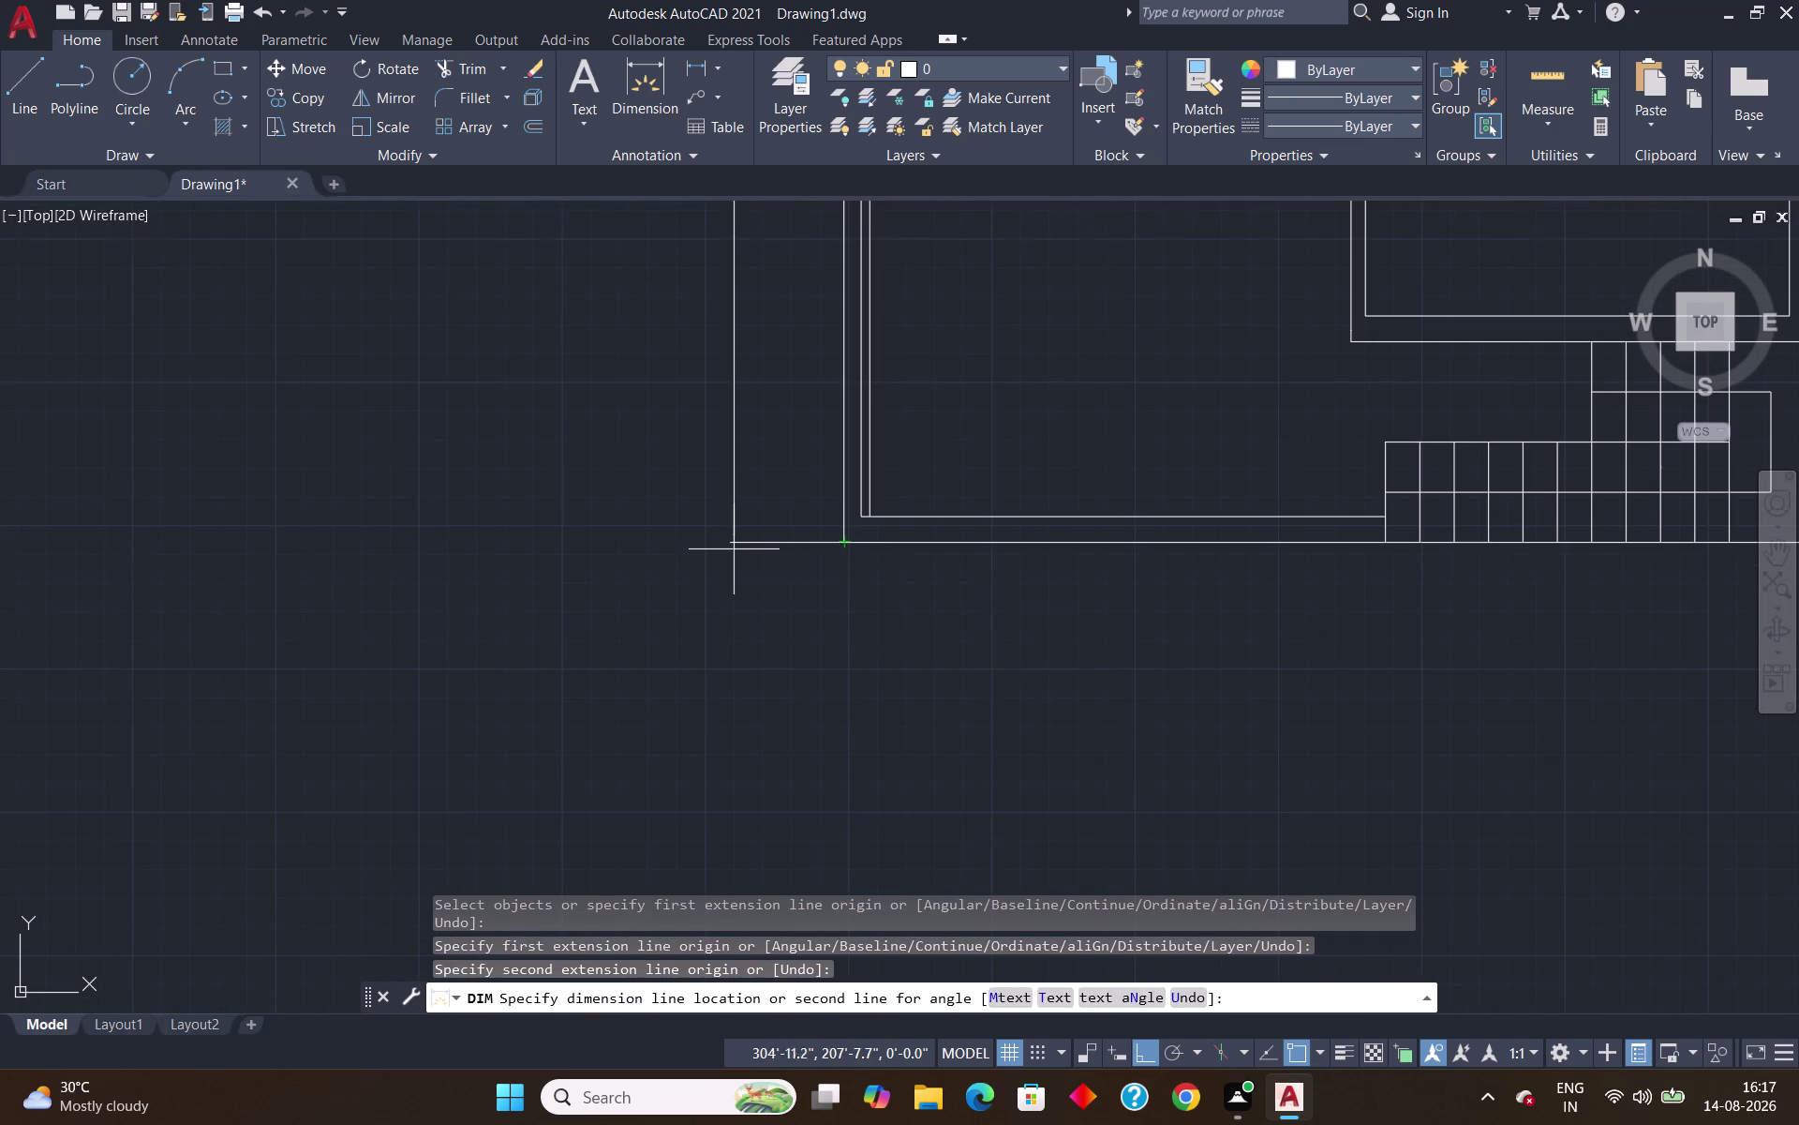
scroll(down, 3)
click(738, 550)
scroll(down, 3)
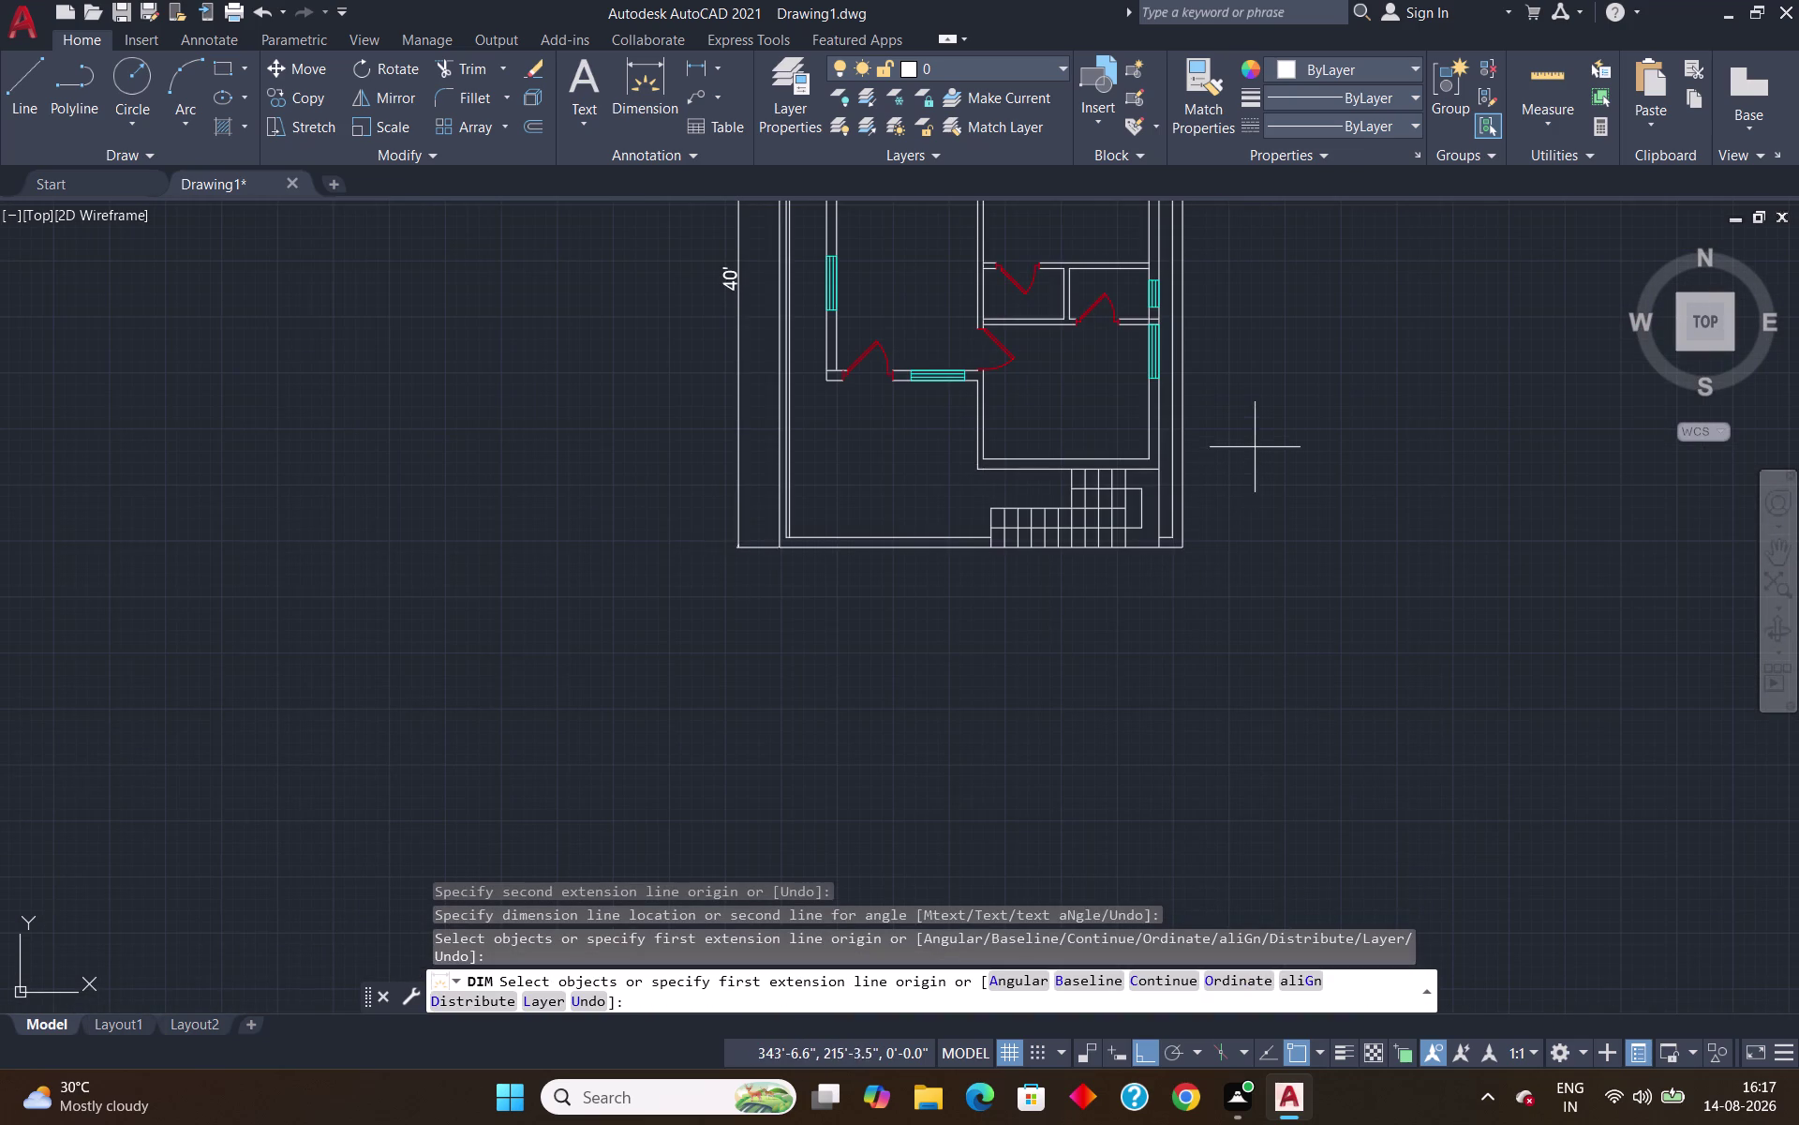
scroll(down, 3)
scroll(up, 3)
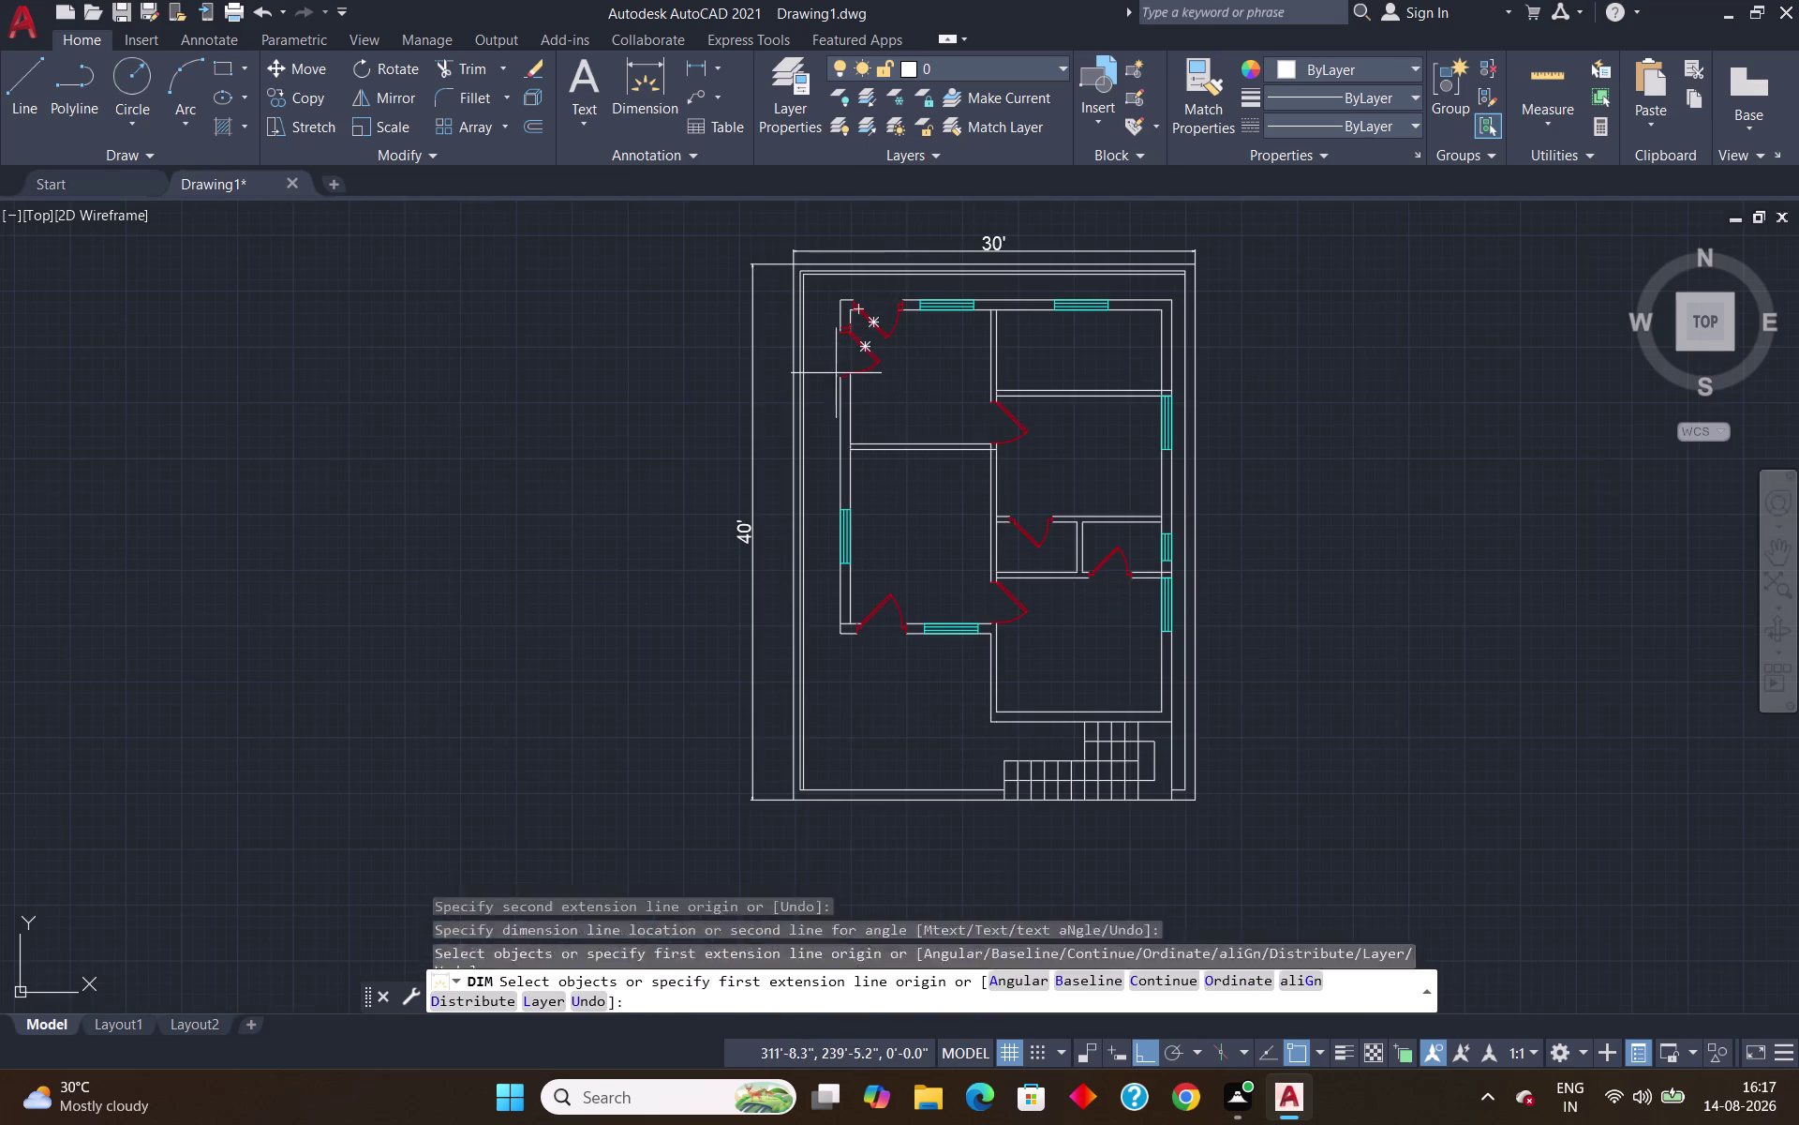
scroll(up, 3)
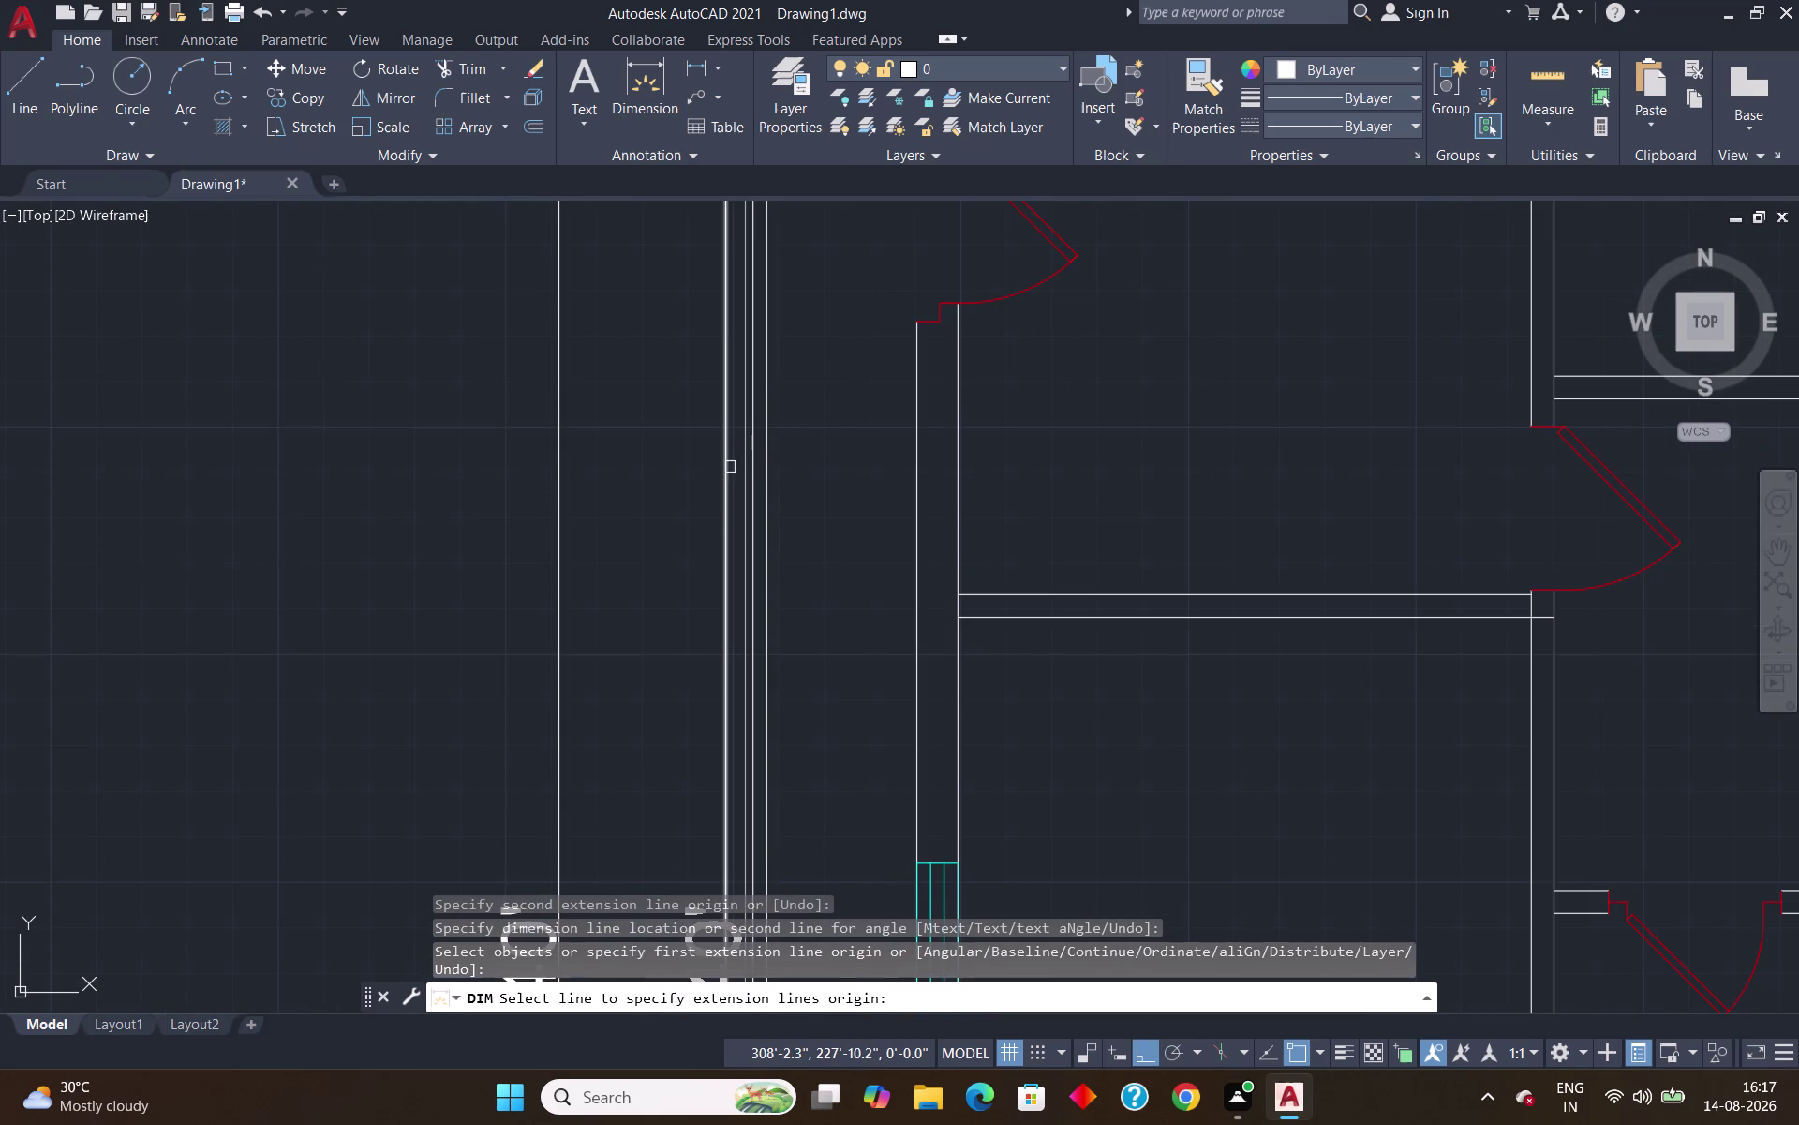
Dimension the 3'-6" offset between the outer boundary and the house wall.
click(918, 330)
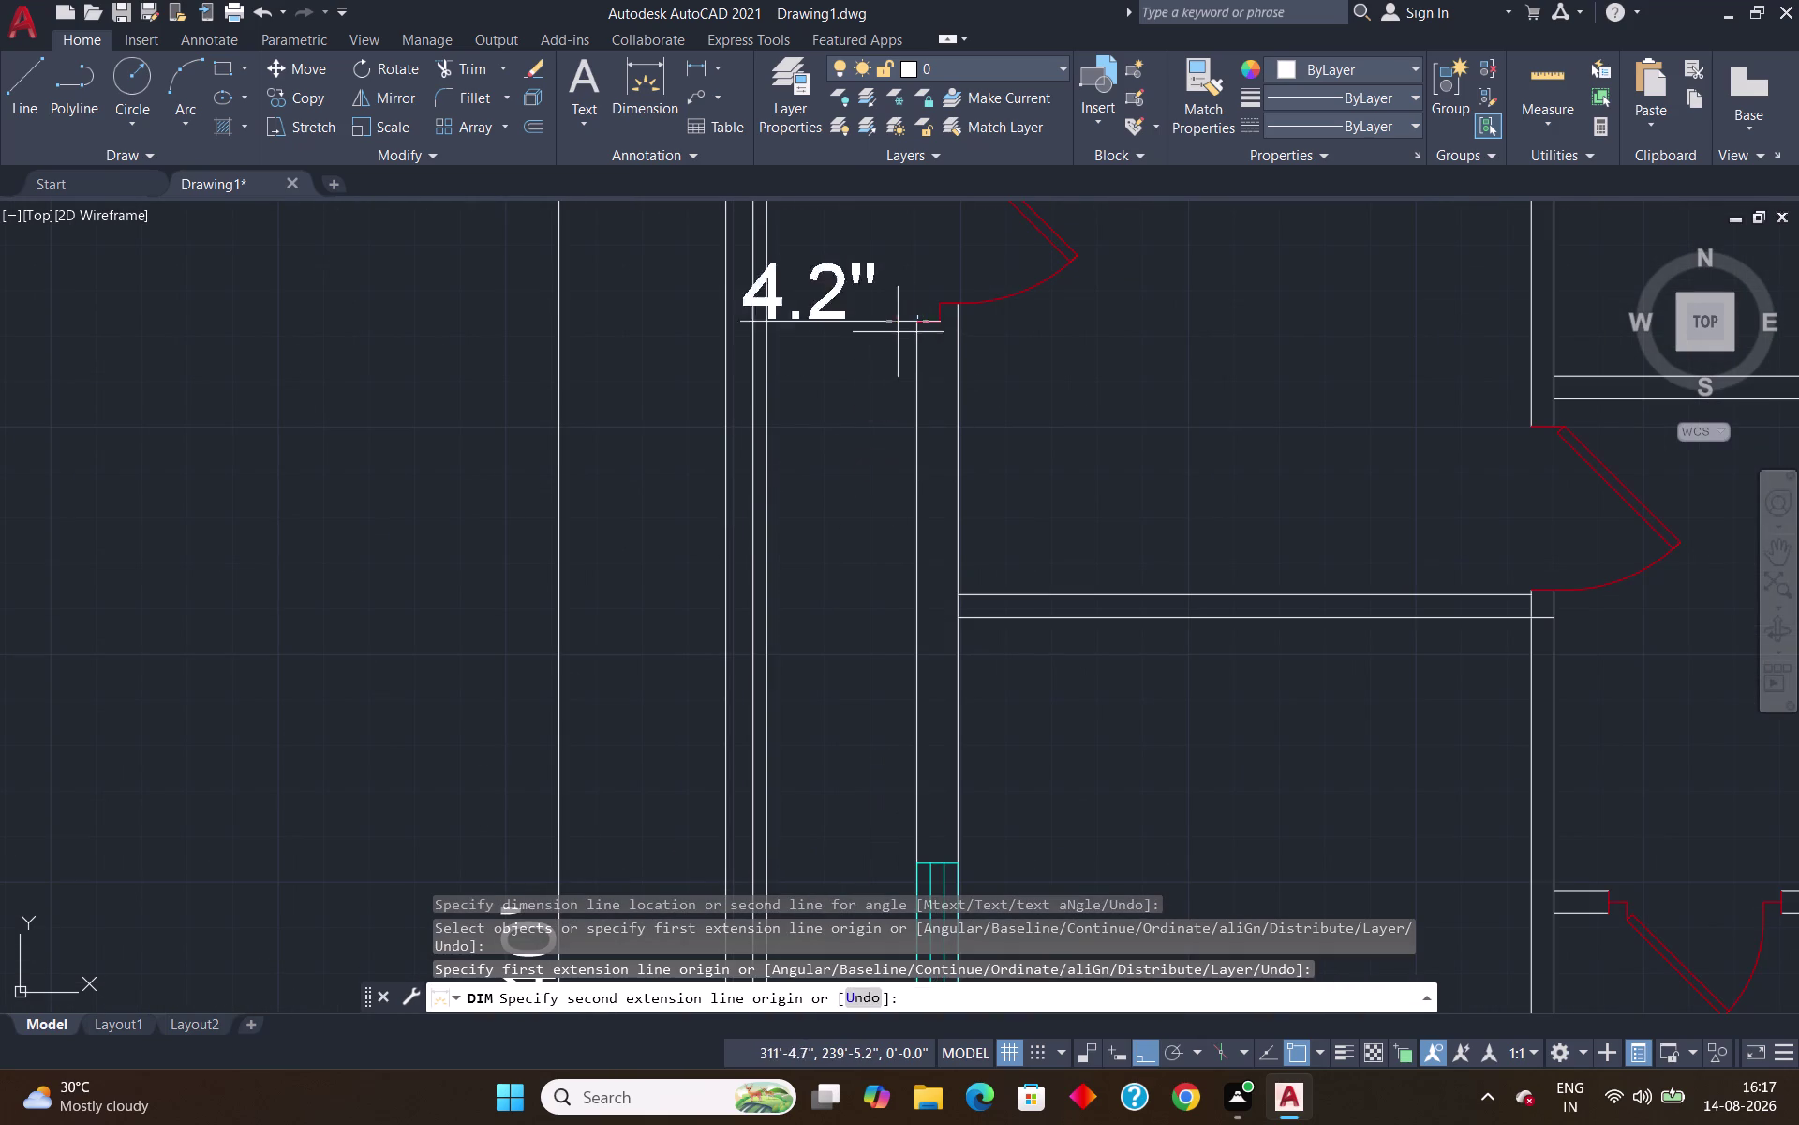
click(724, 316)
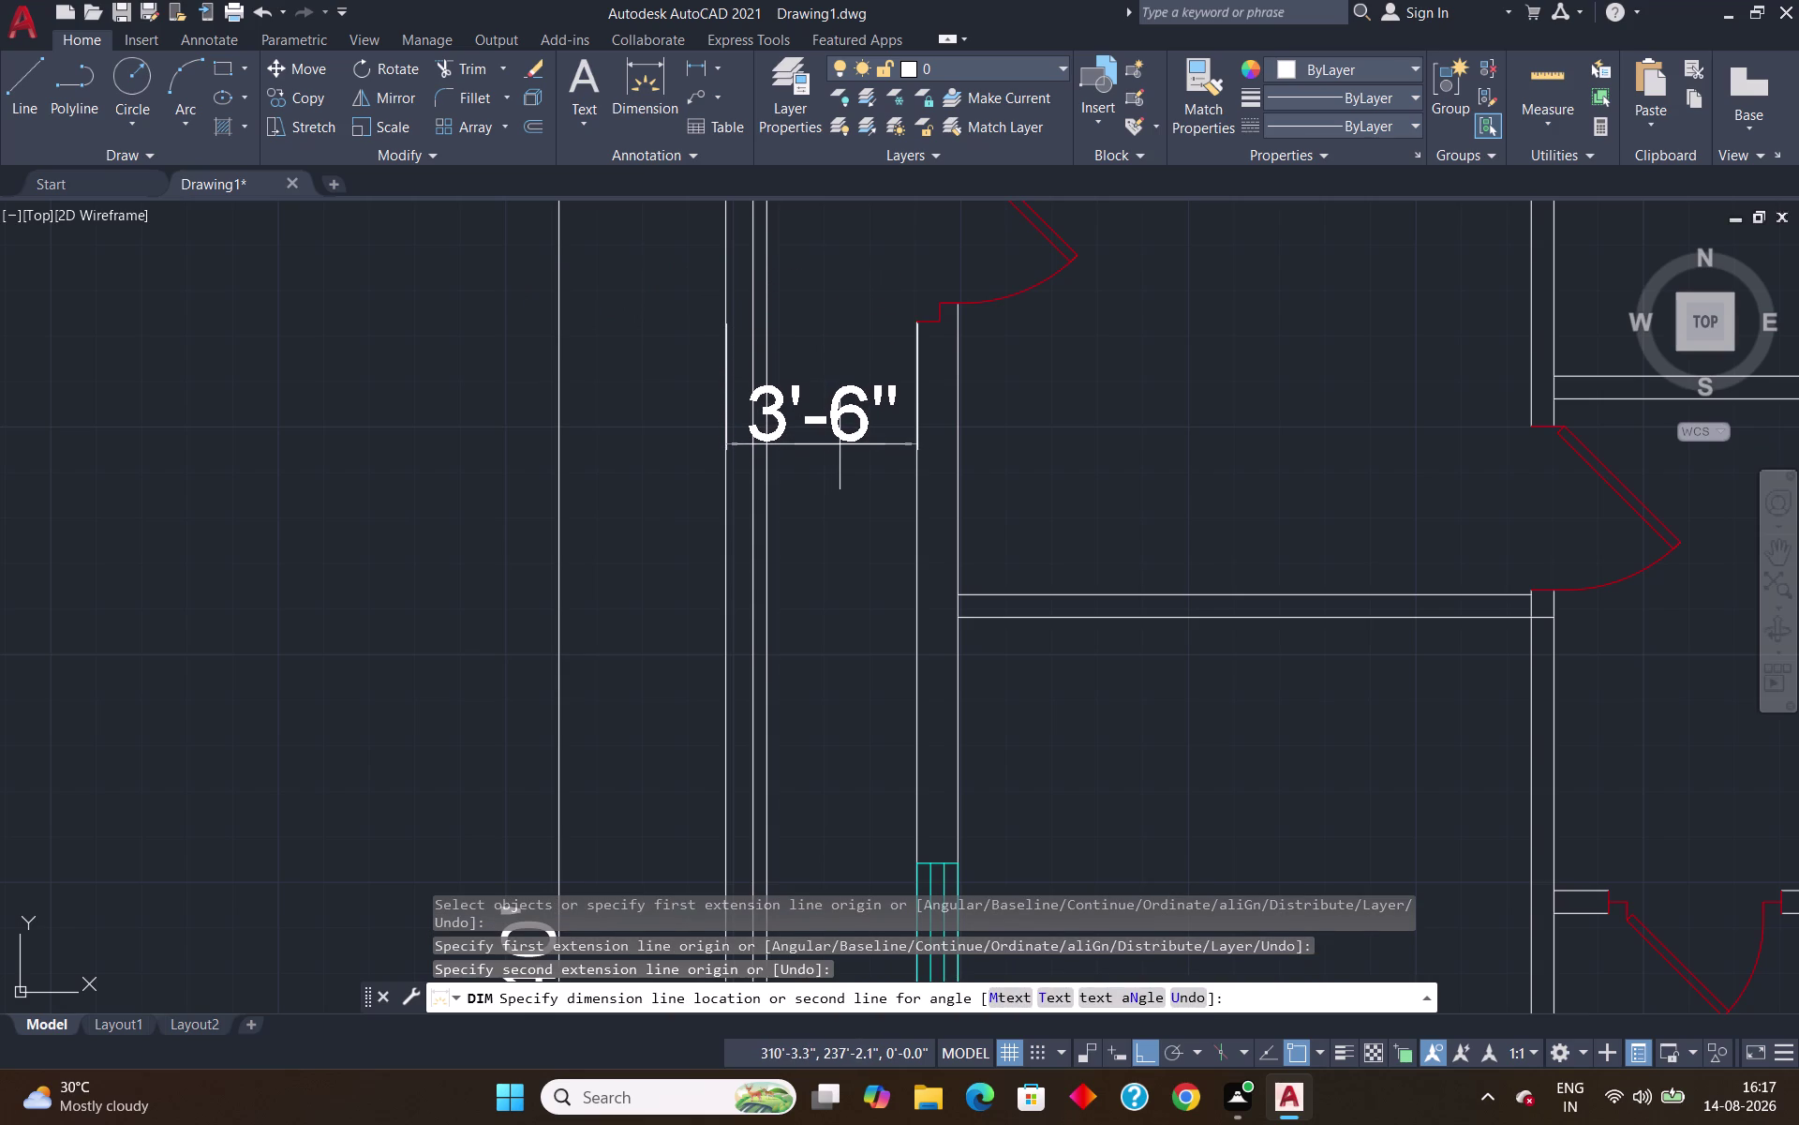
click(839, 444)
scroll(down, 3)
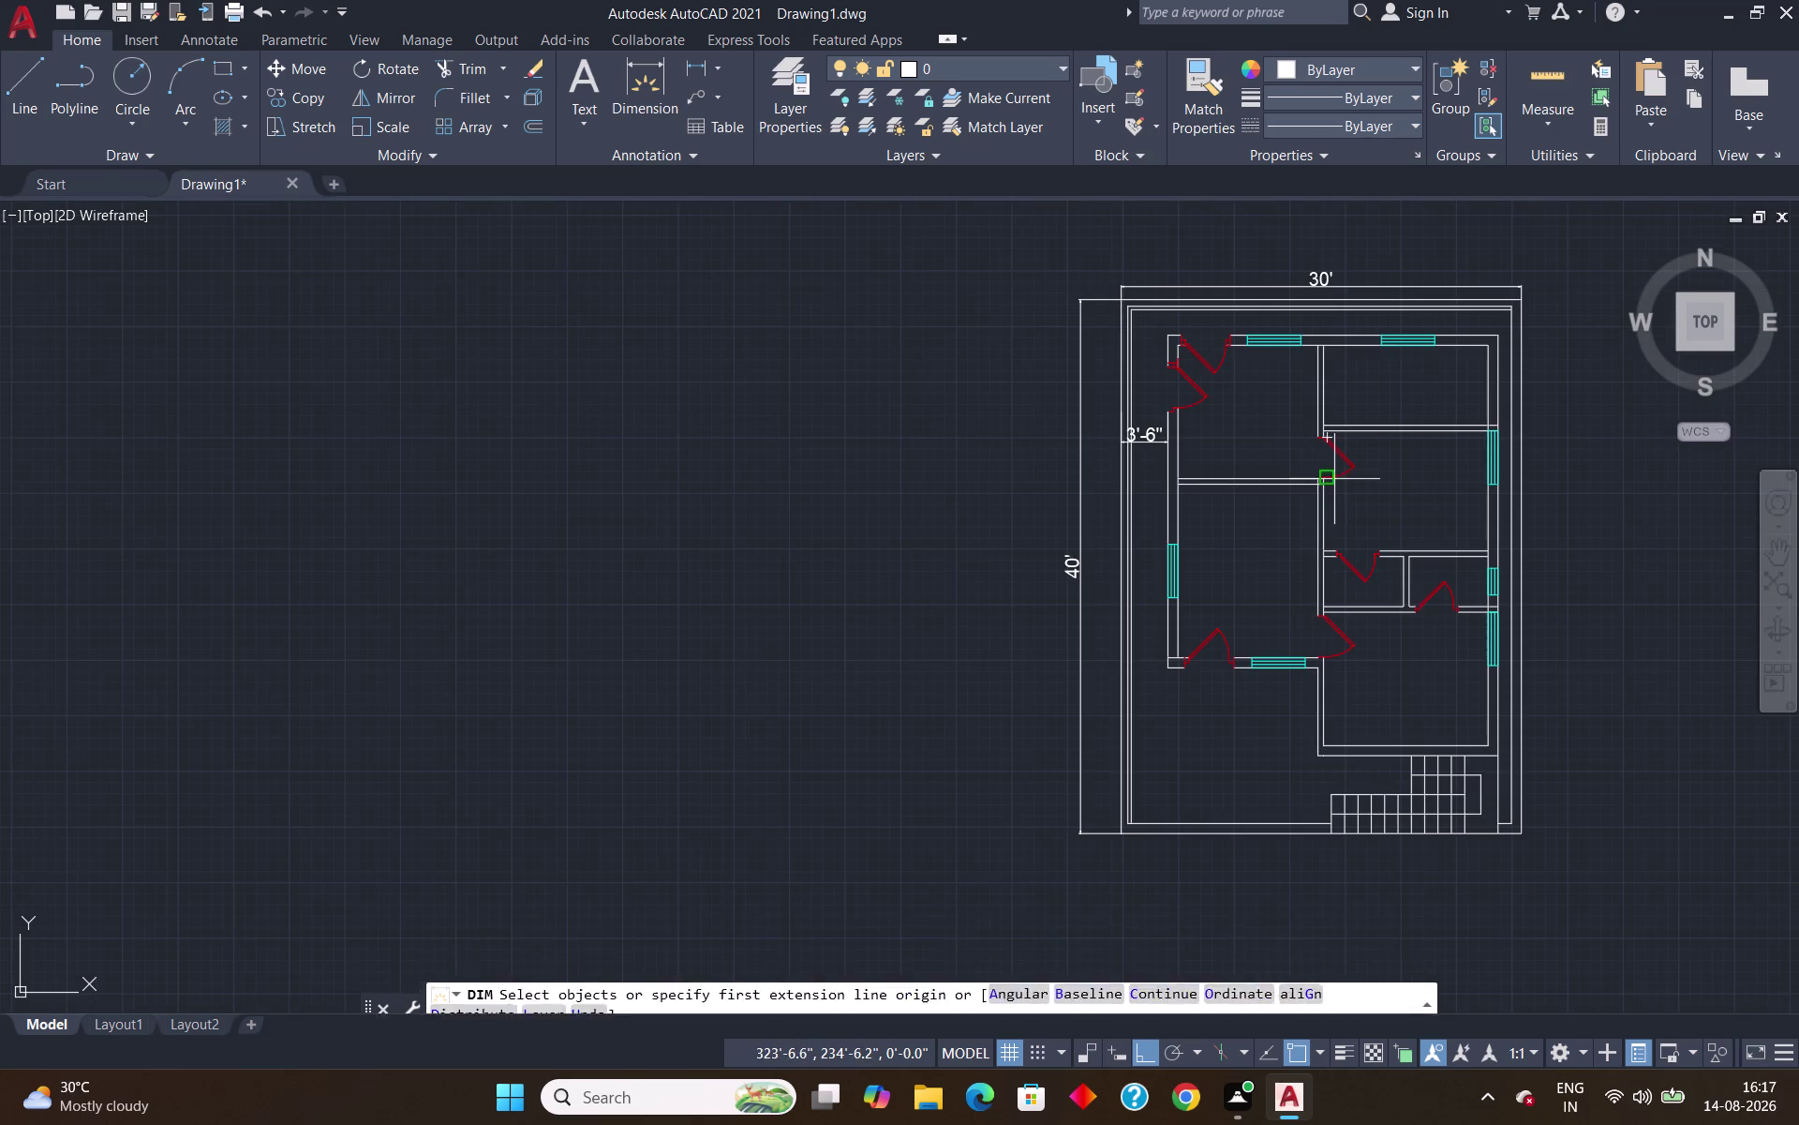
middle_drag(1335, 483, 621, 436)
Add the 2'-8" and 2'-2" vertical setback dimensions between the walls and the plot boundary.
scroll(up, 3)
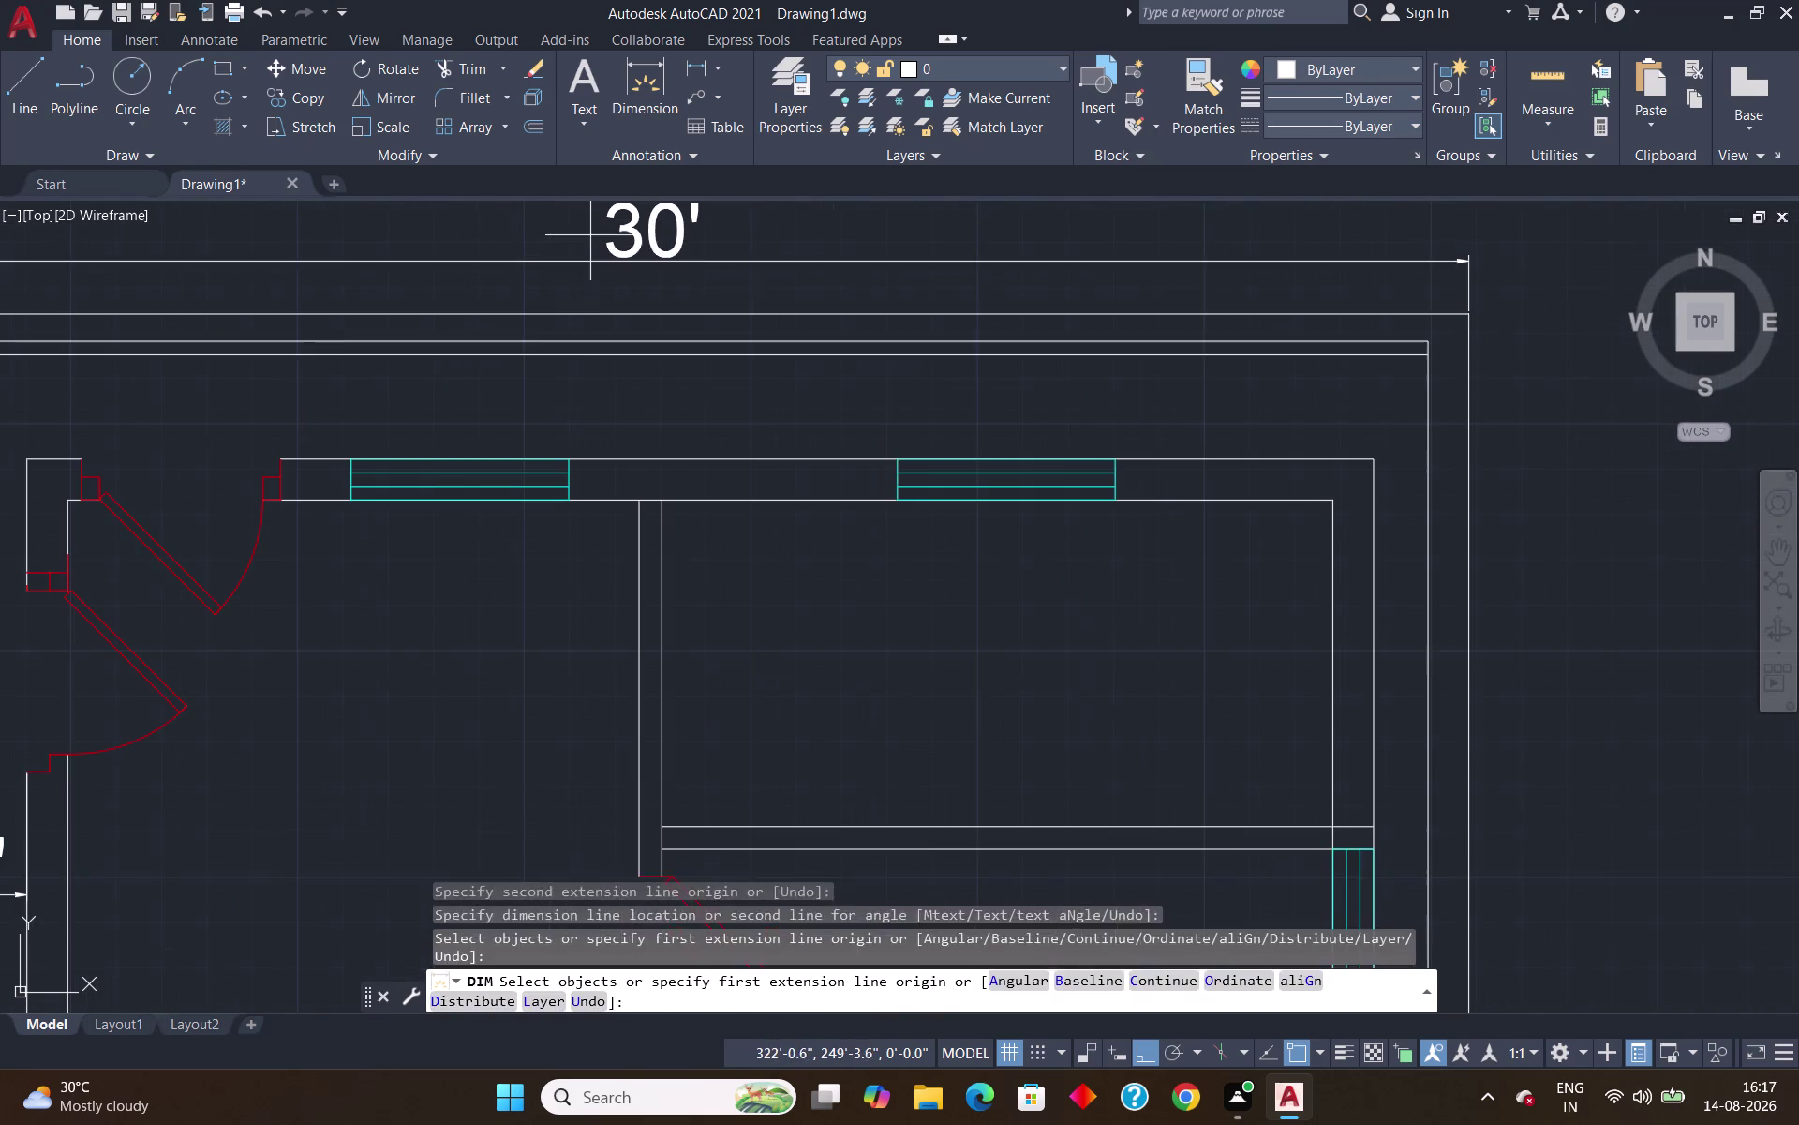
click(567, 458)
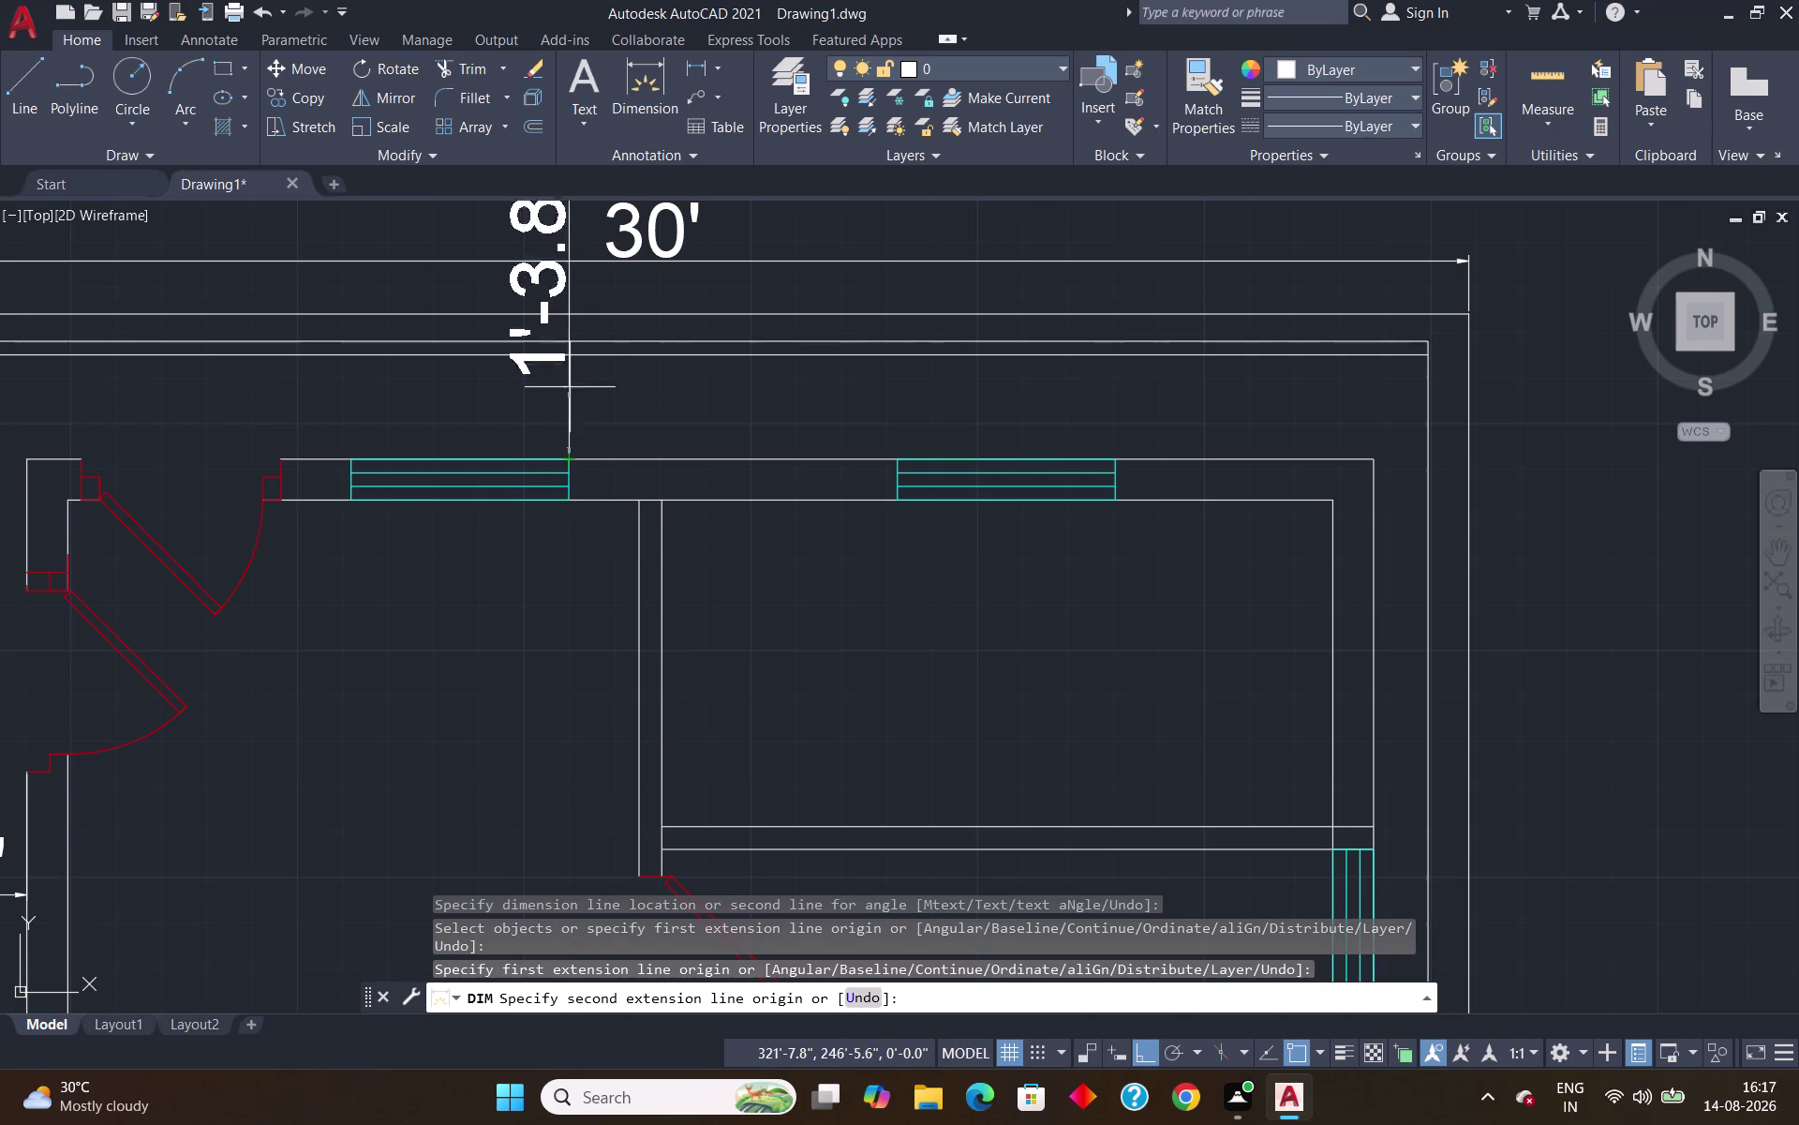
click(571, 311)
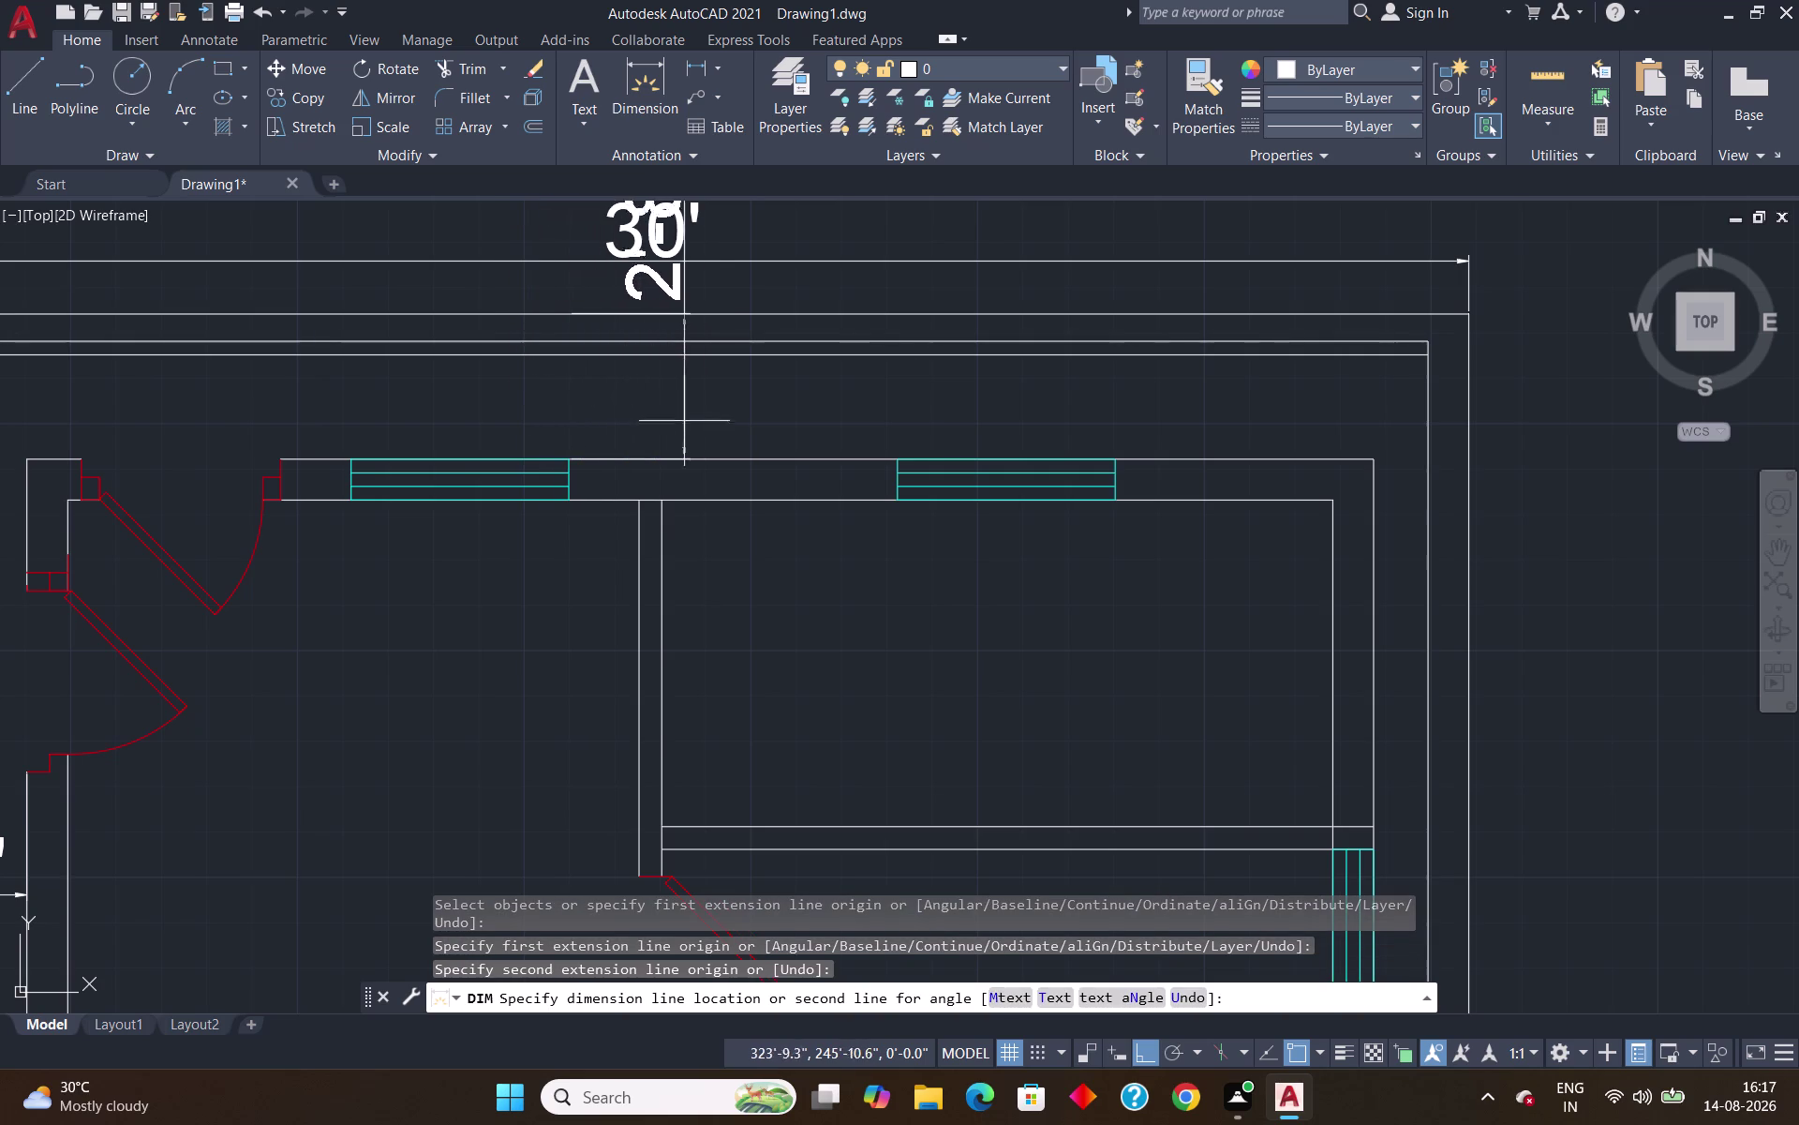
scroll(down, 3)
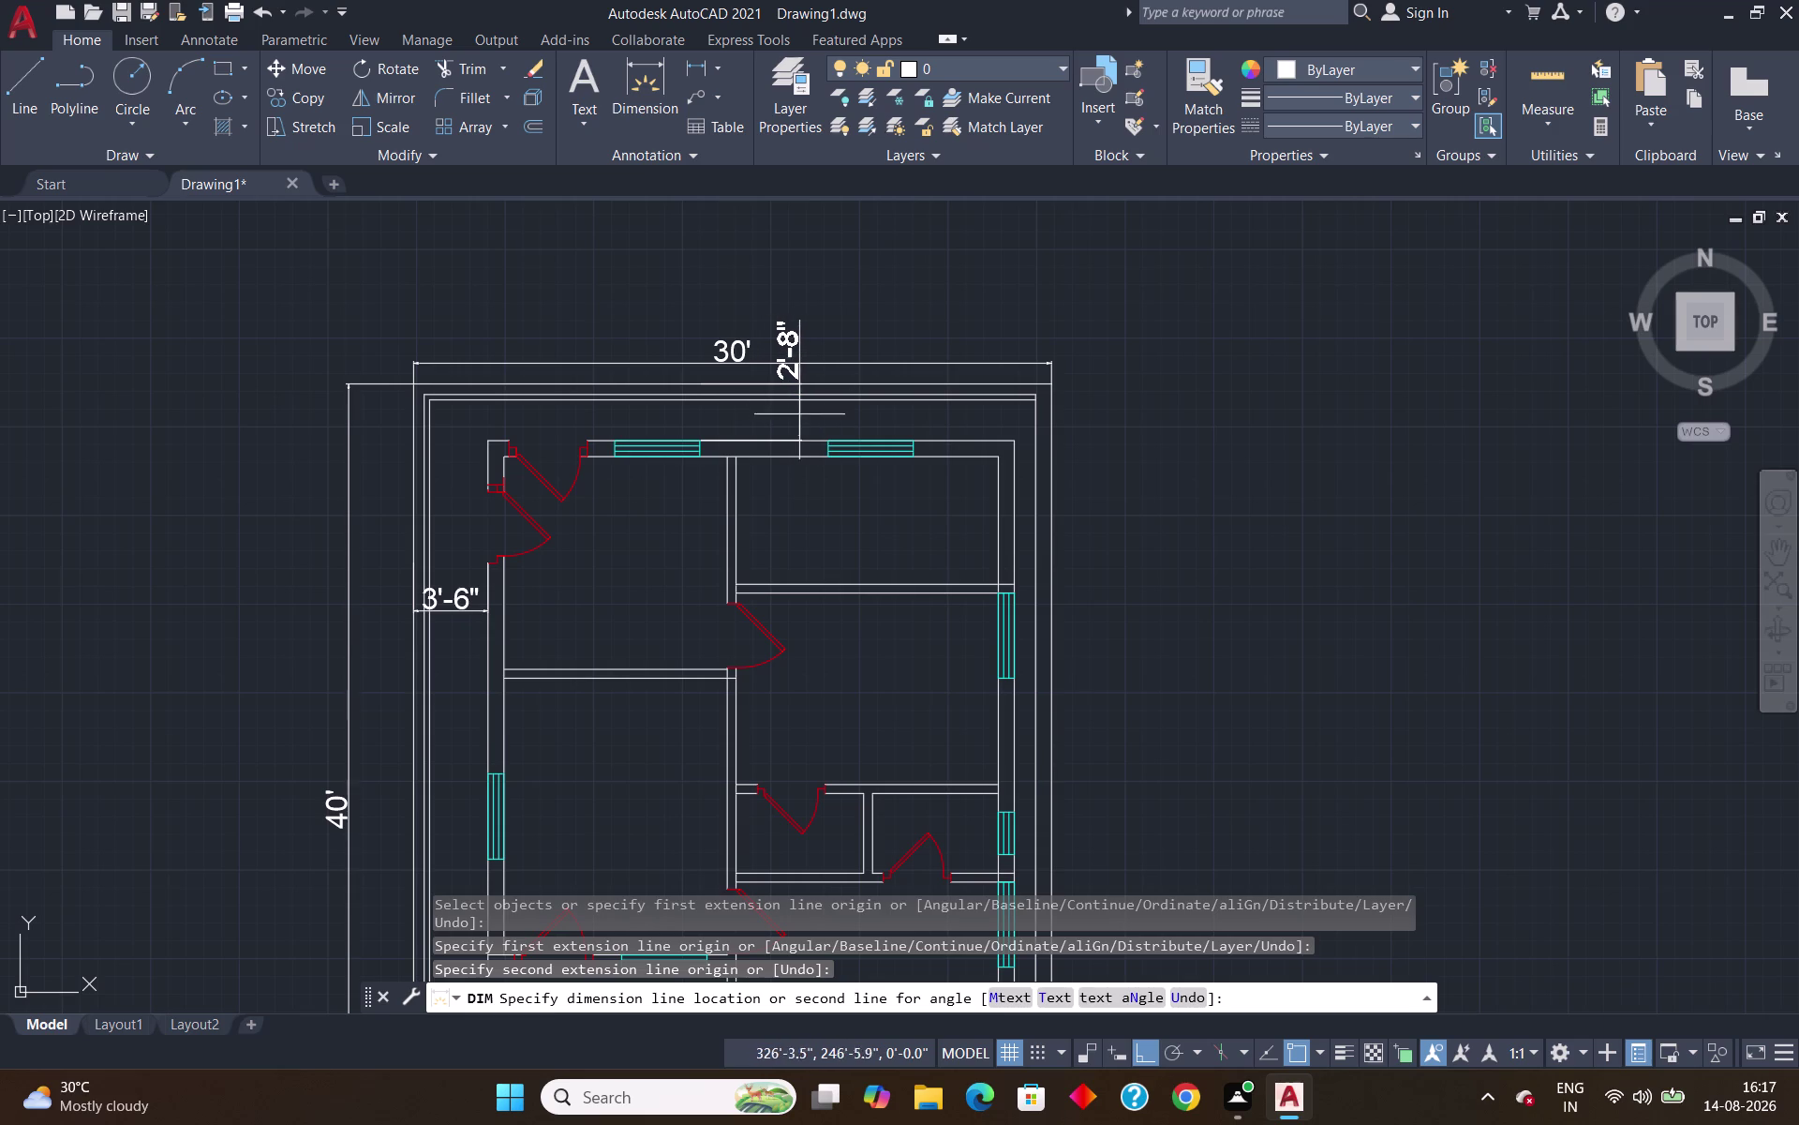
click(795, 427)
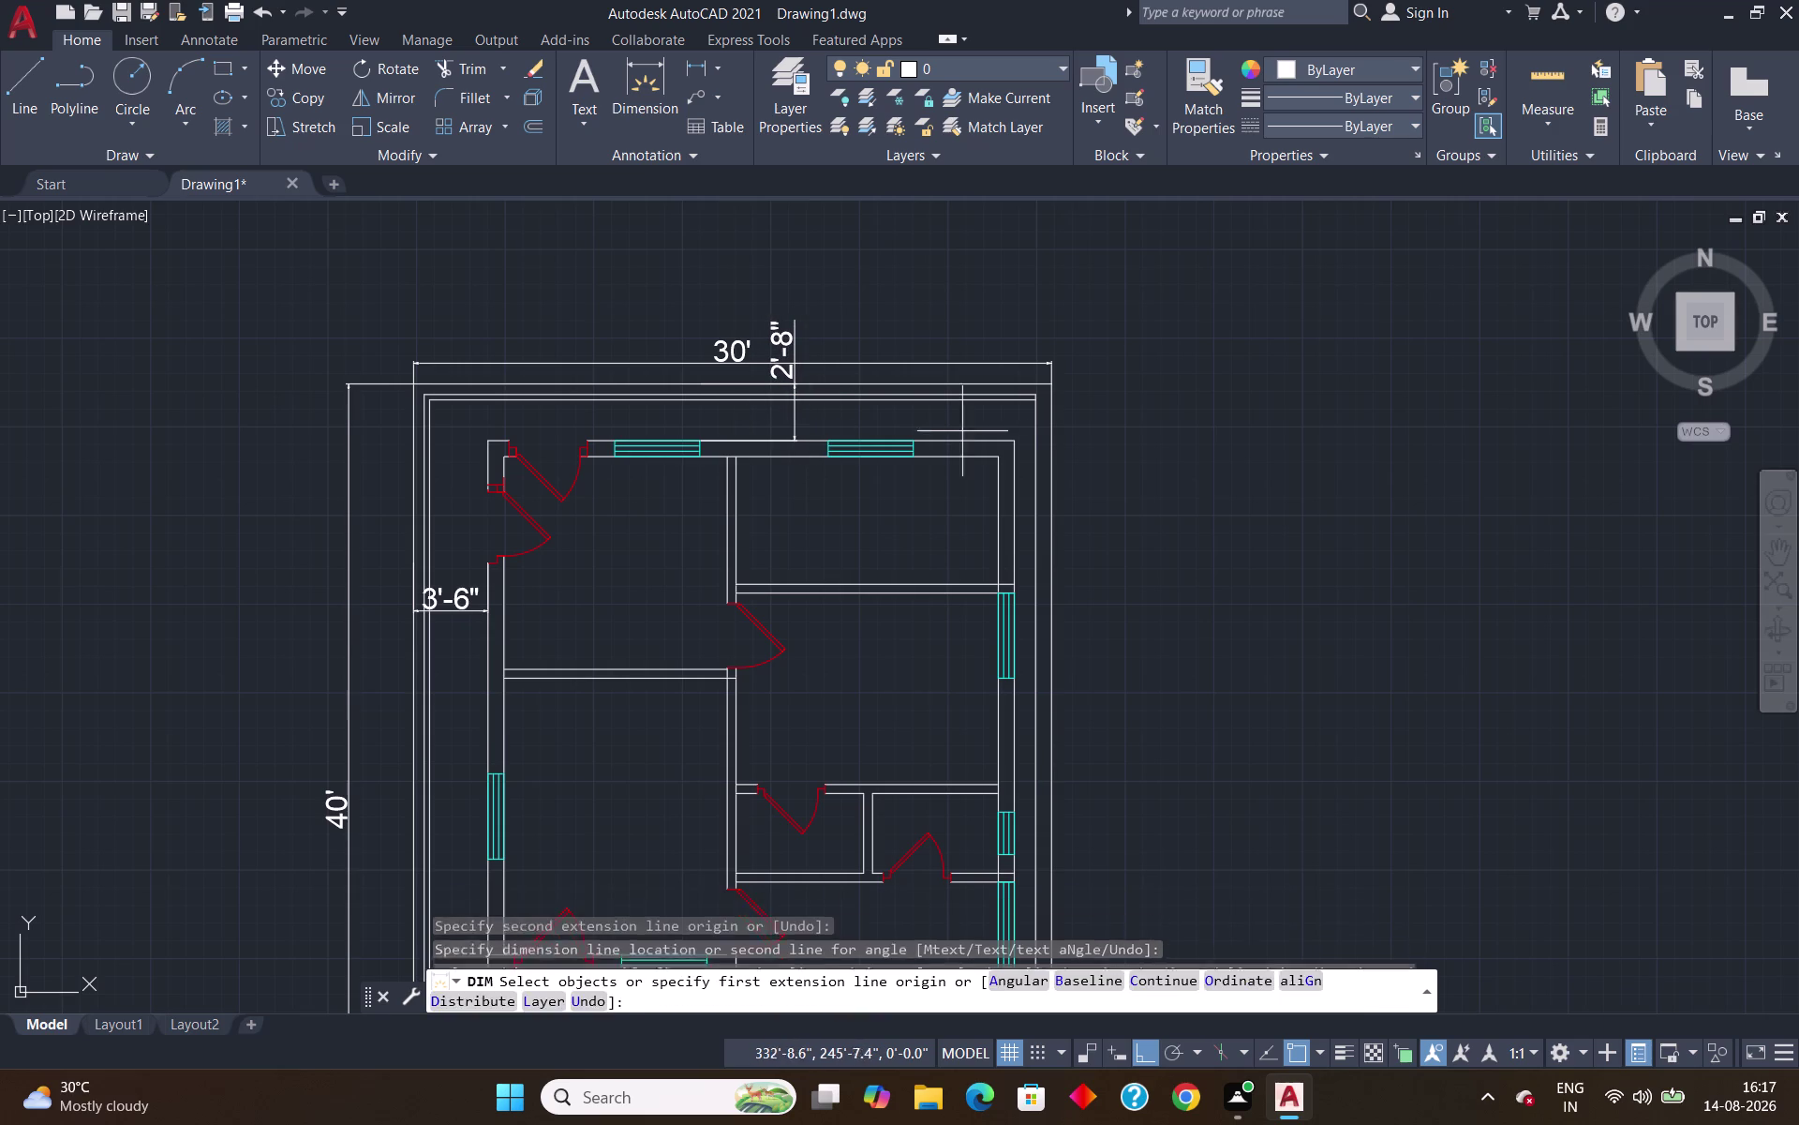
scroll(down, 3)
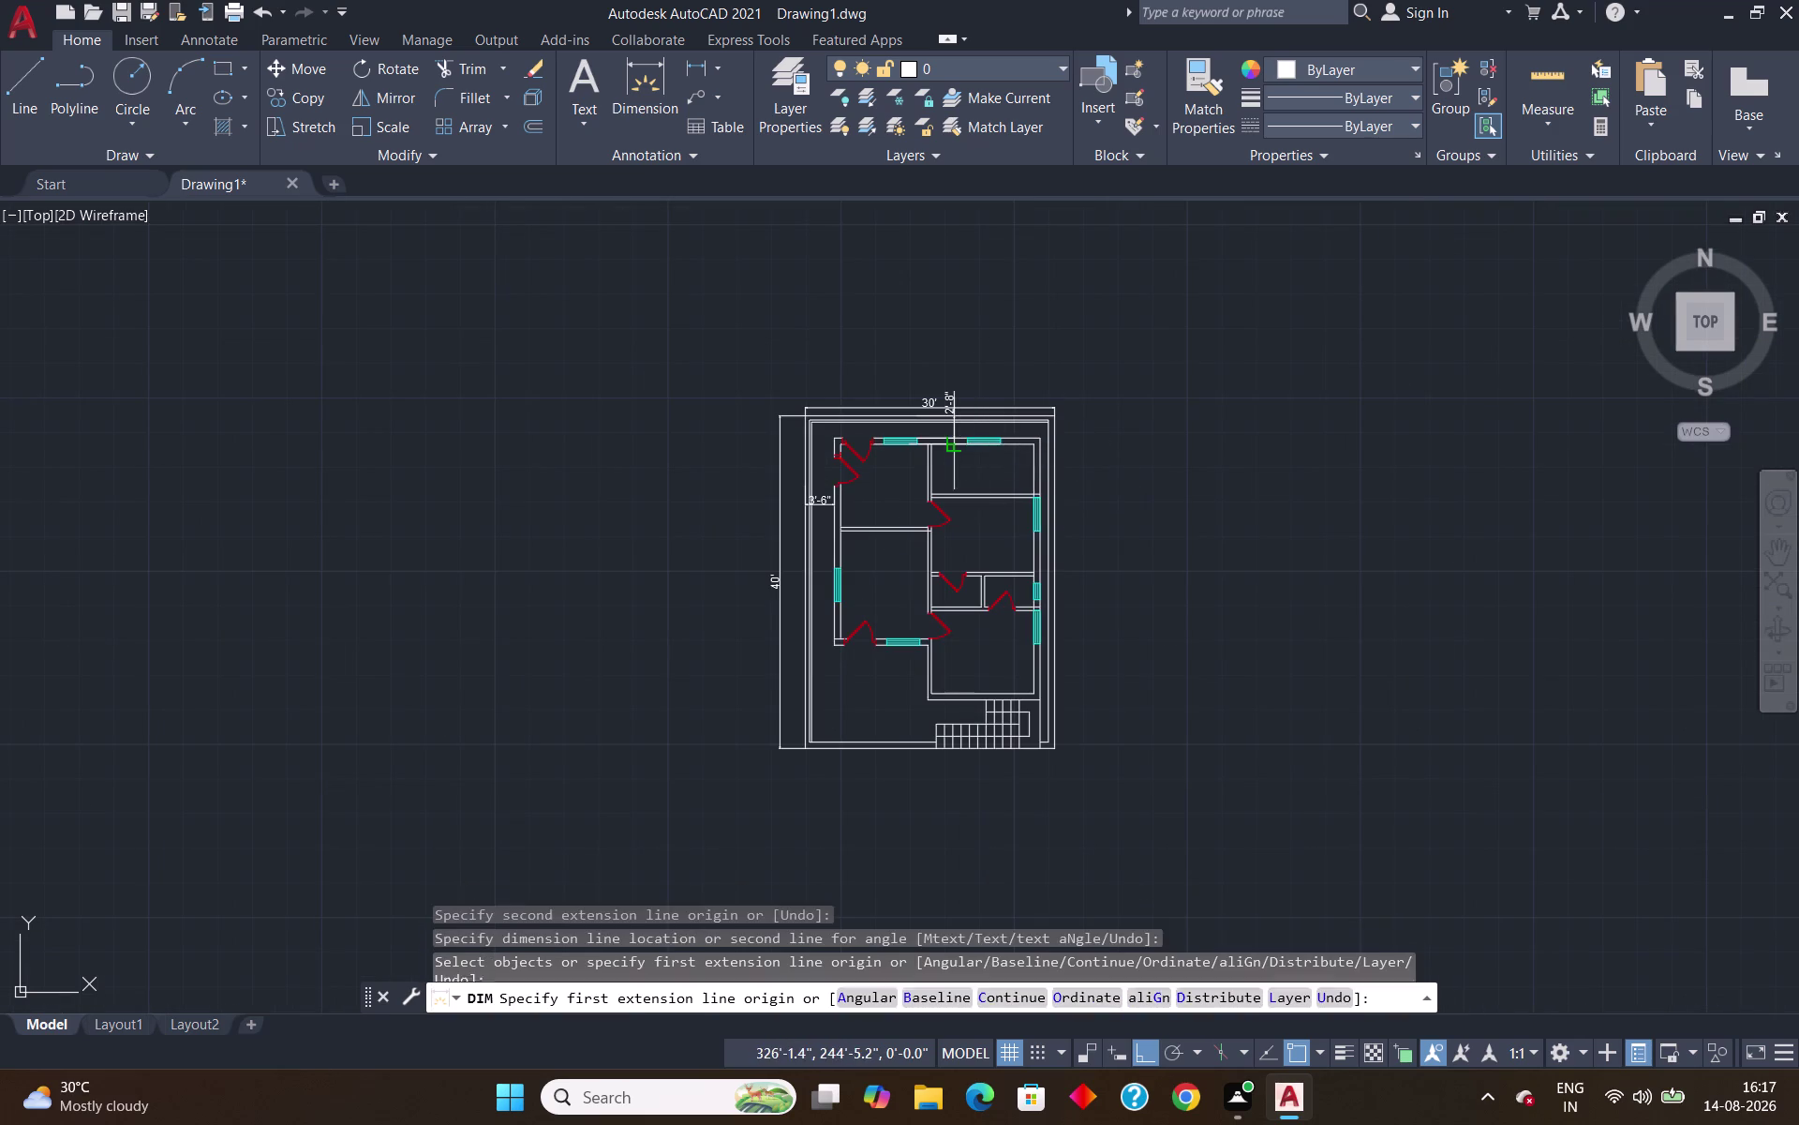
scroll(up, 3)
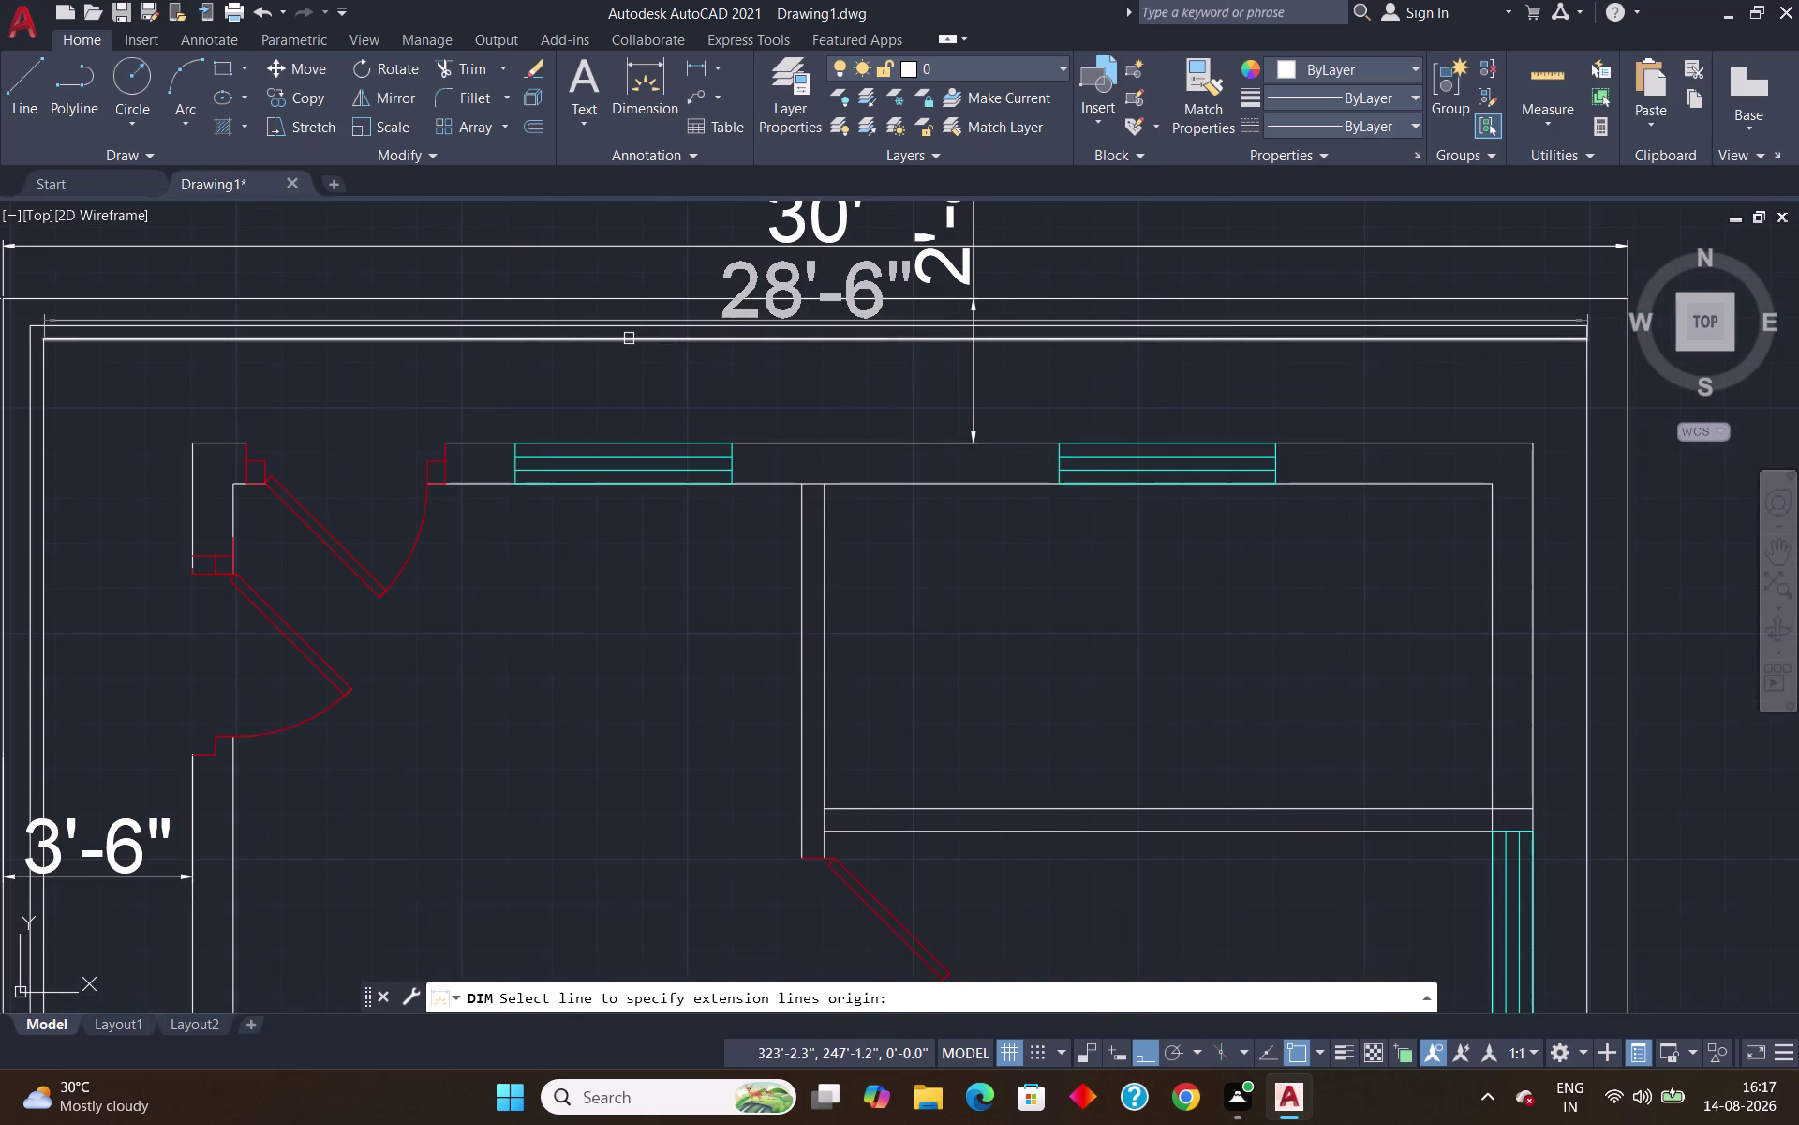
scroll(up, 3)
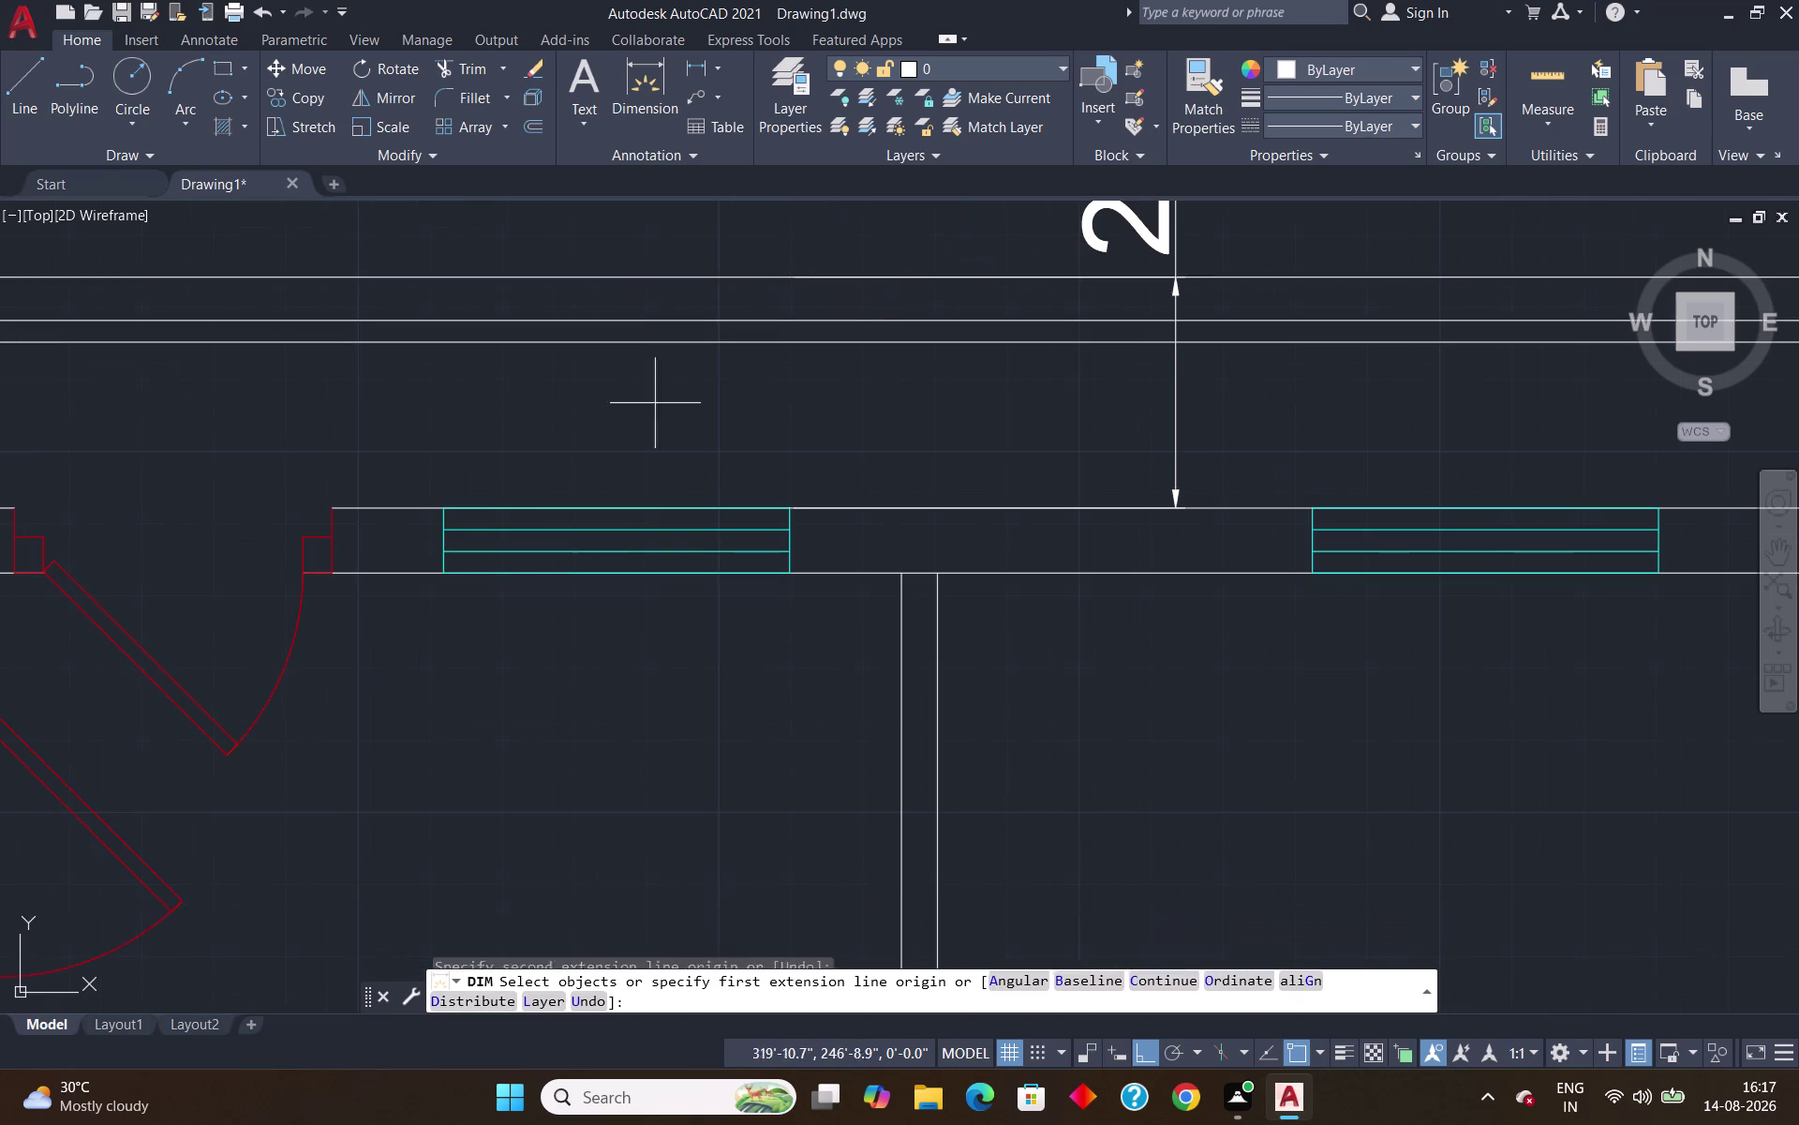
click(791, 507)
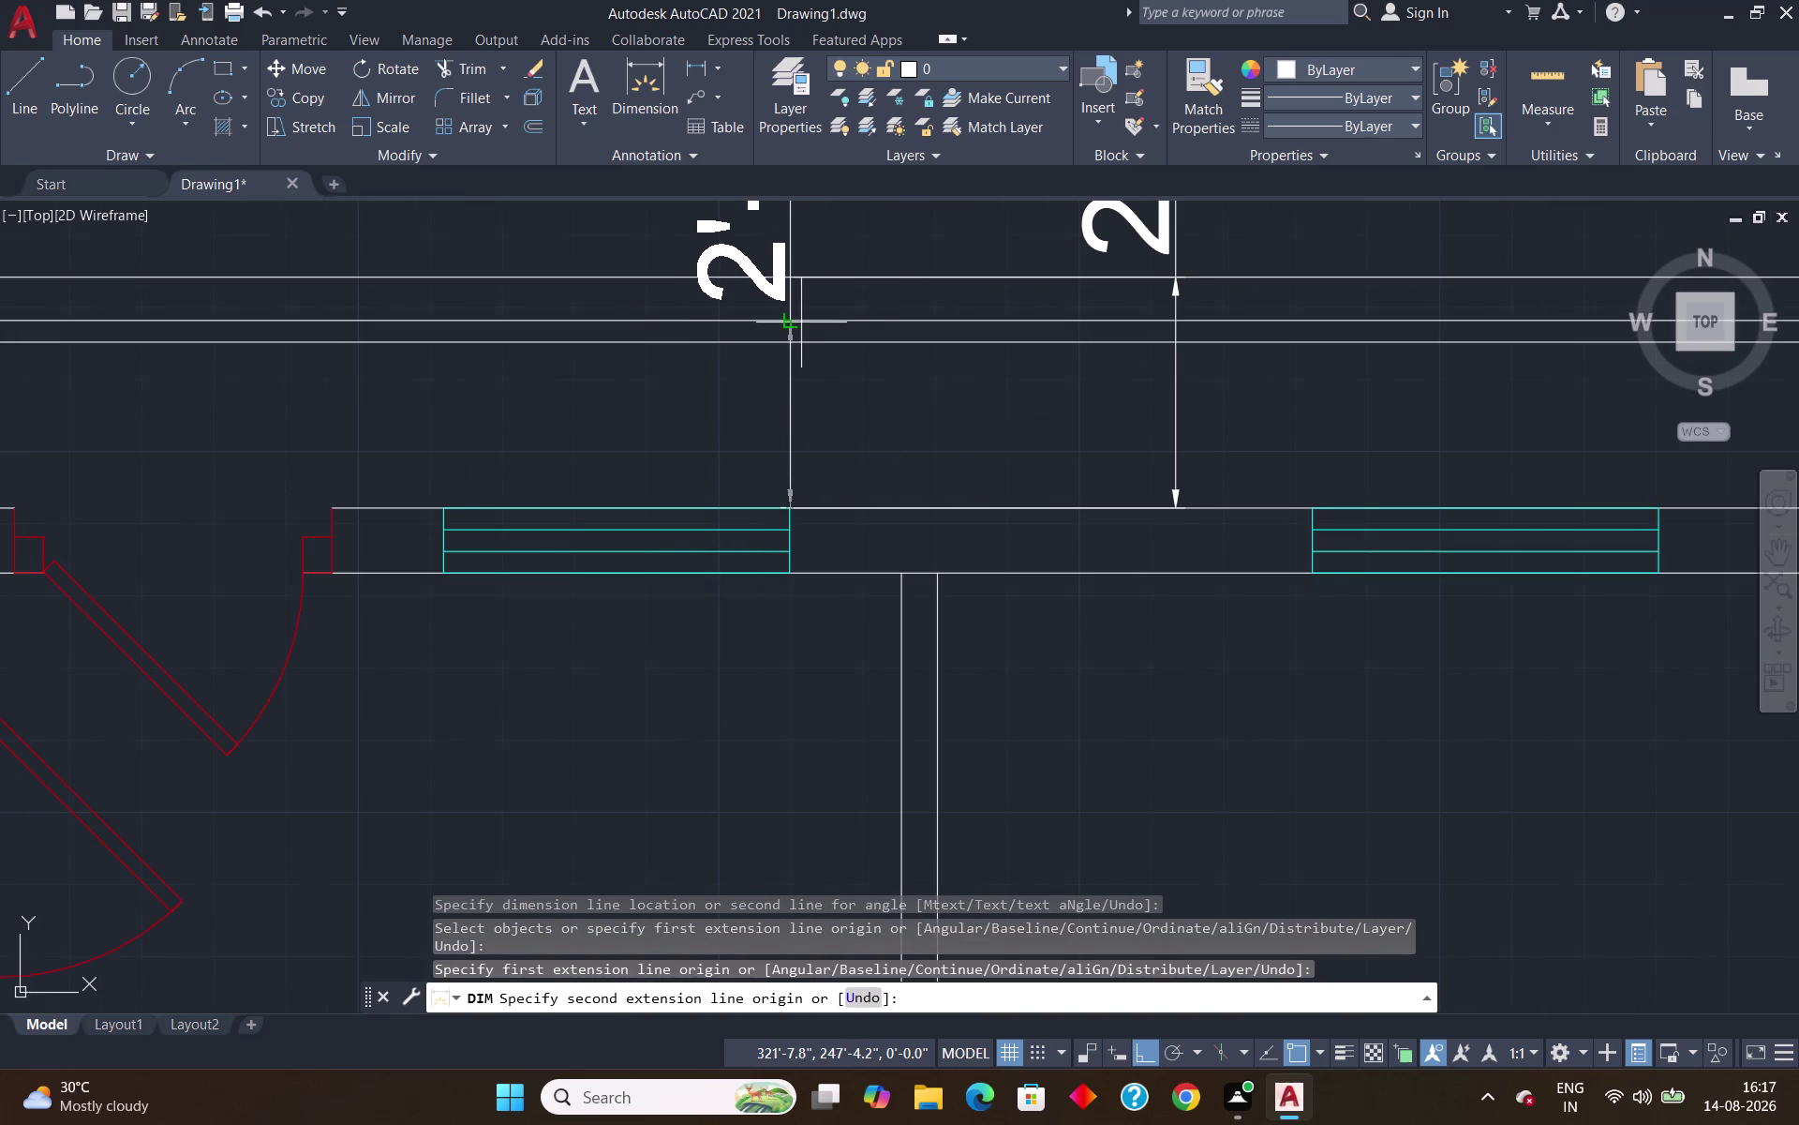
click(792, 320)
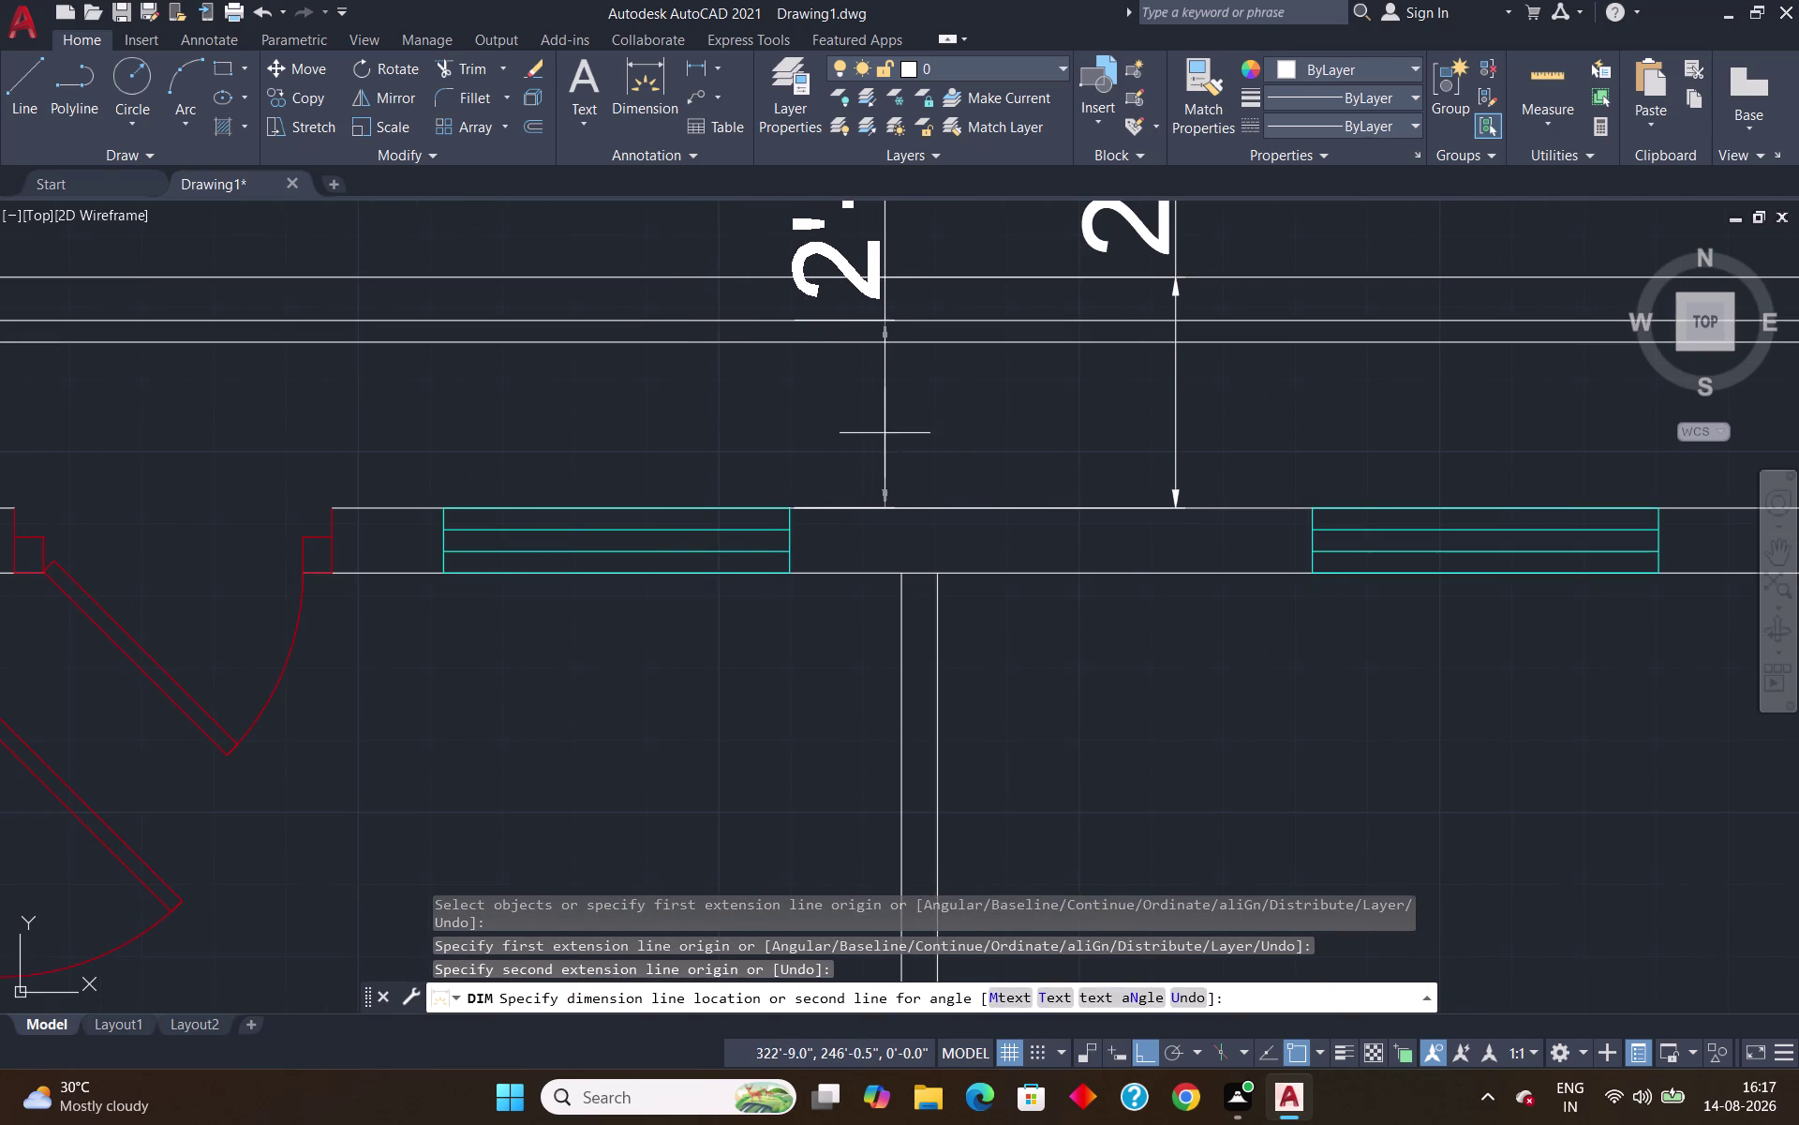
scroll(down, 3)
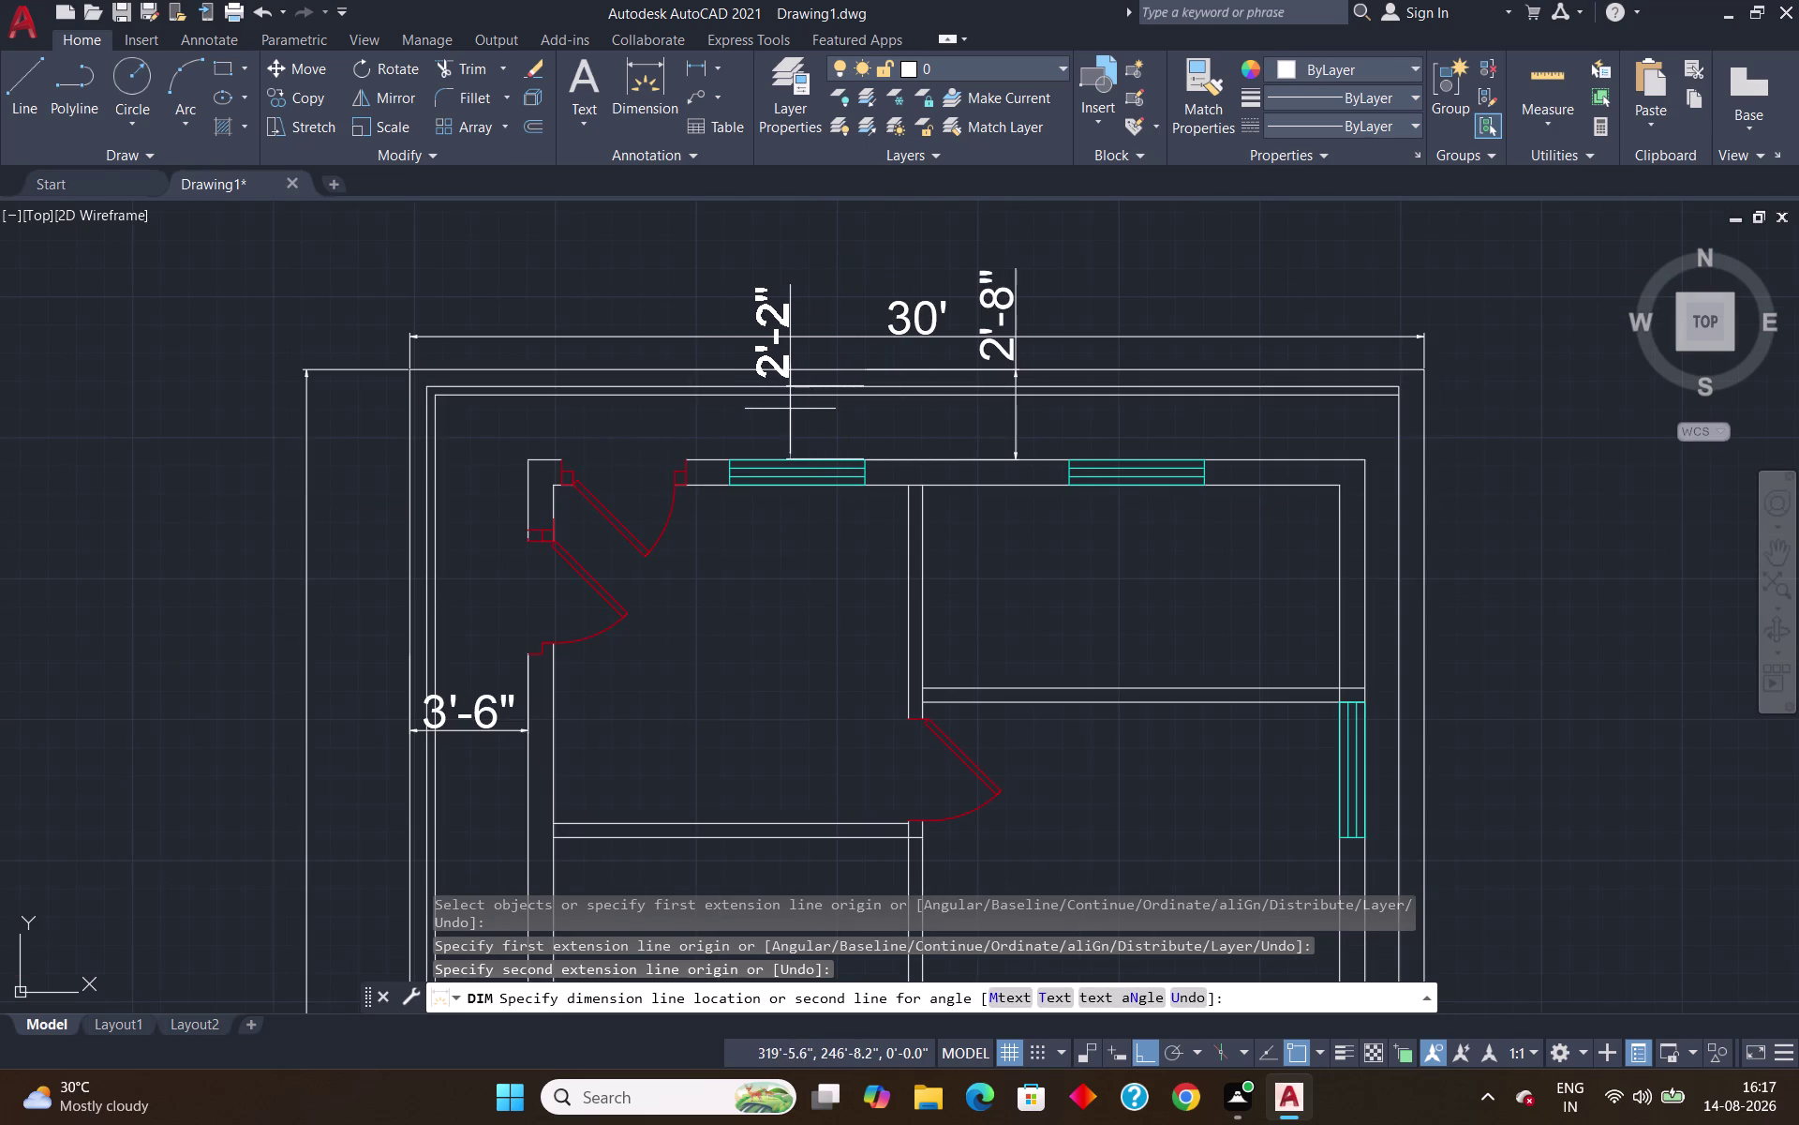
click(786, 409)
scroll(down, 3)
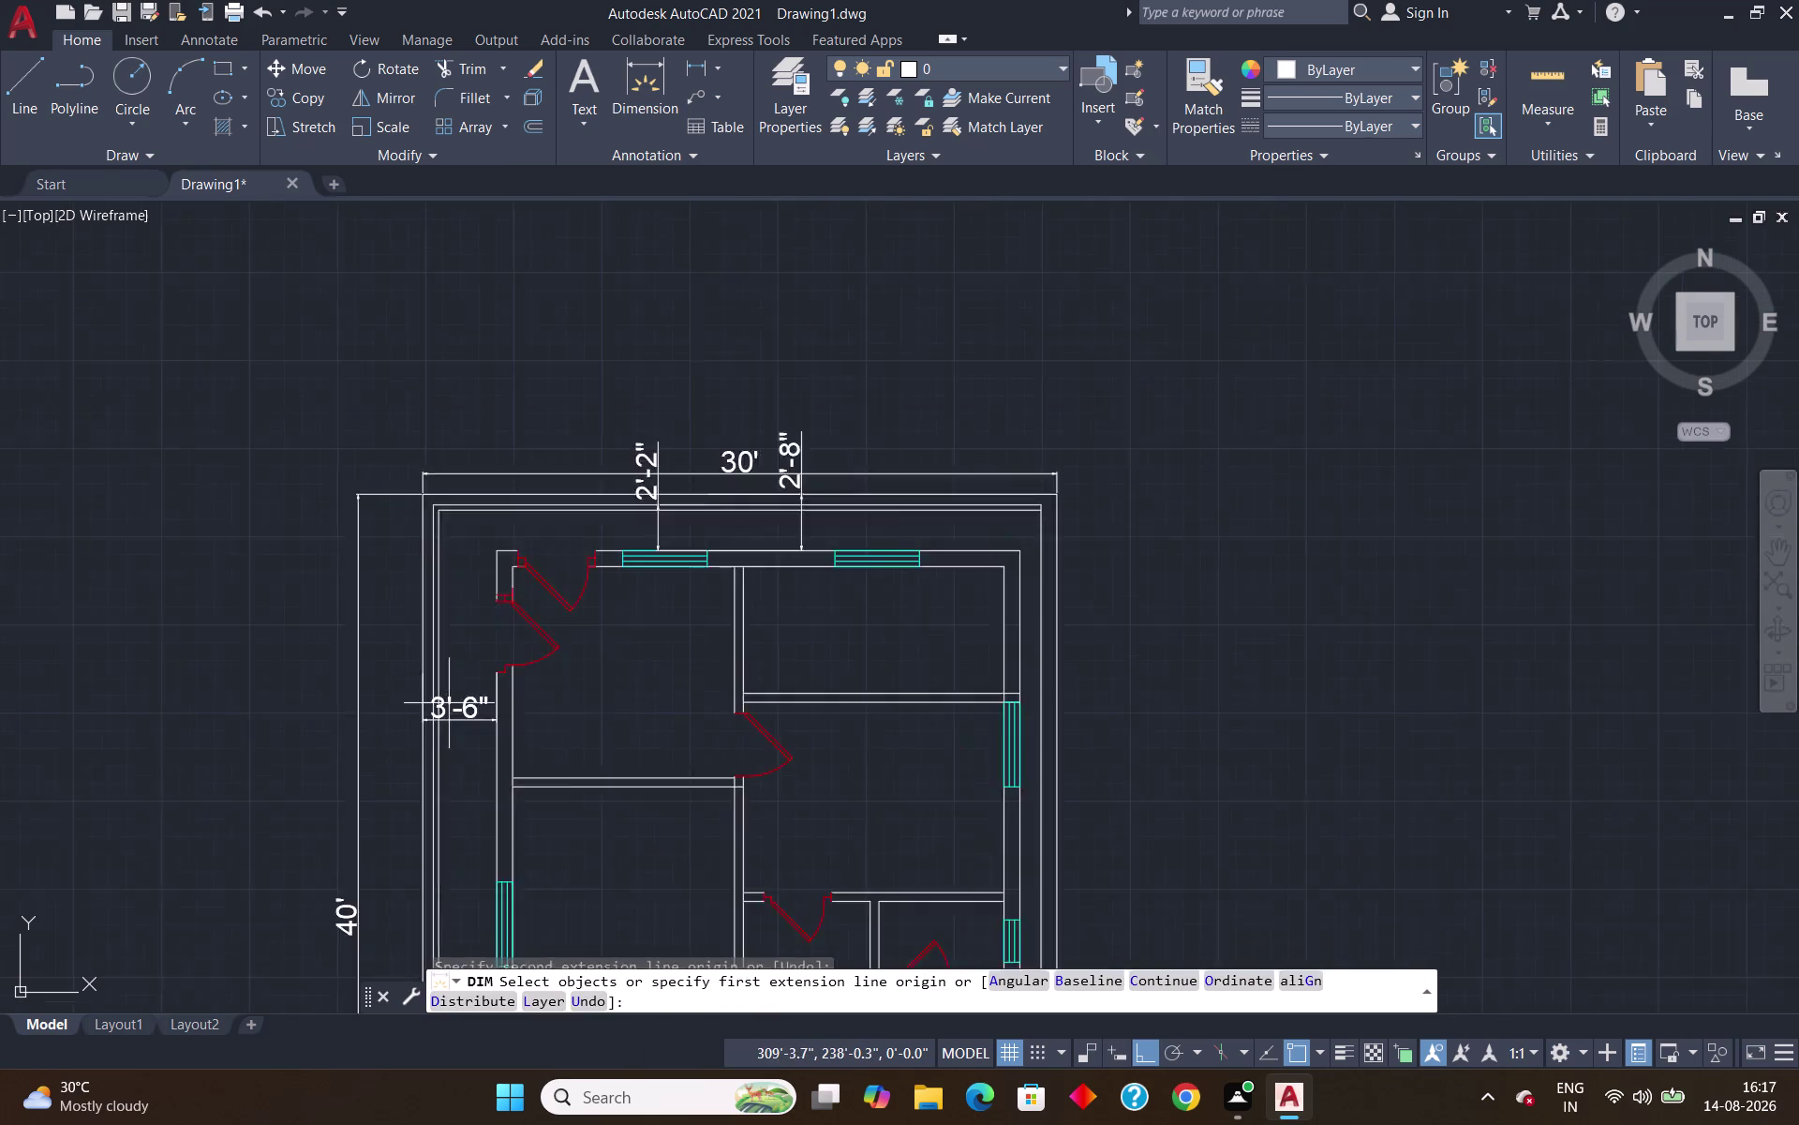
Dimension the 3' span from the outer left wall to the window edge.
scroll(up, 3)
scroll(up, 3)
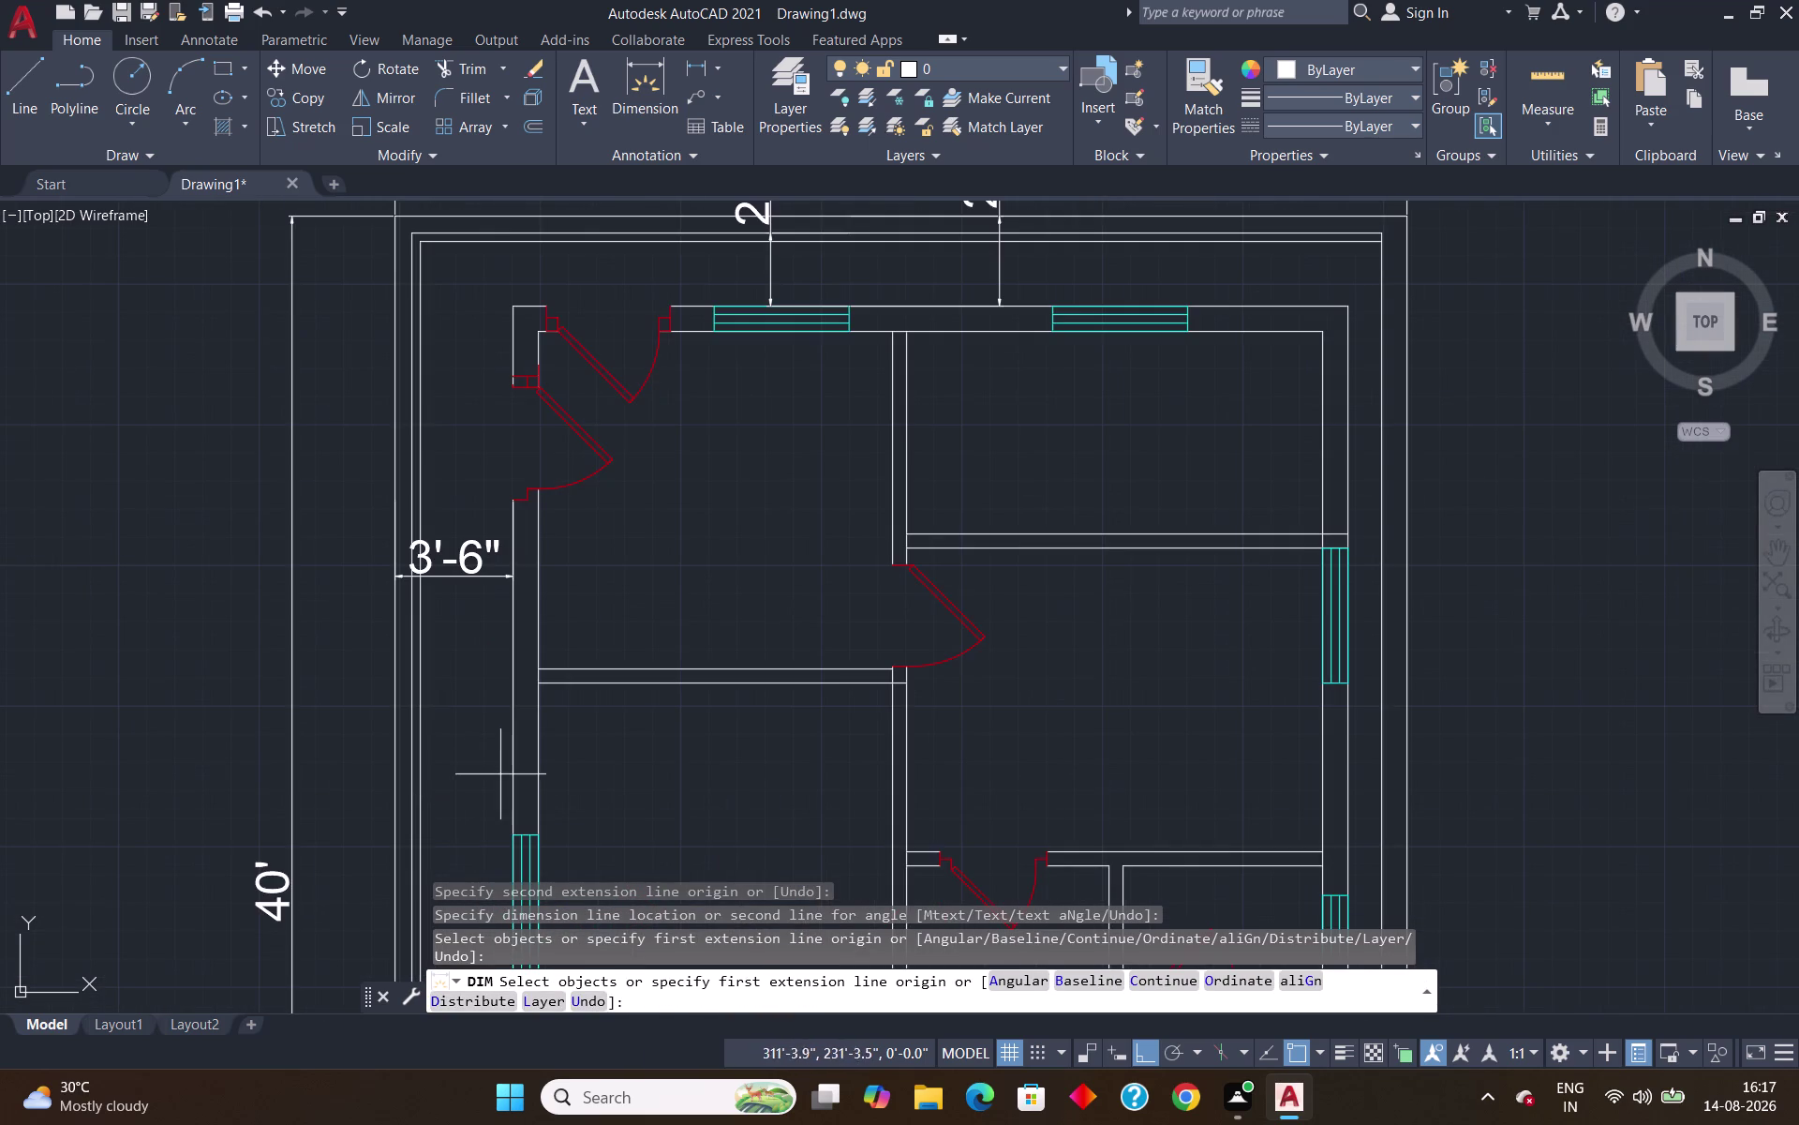
scroll(up, 3)
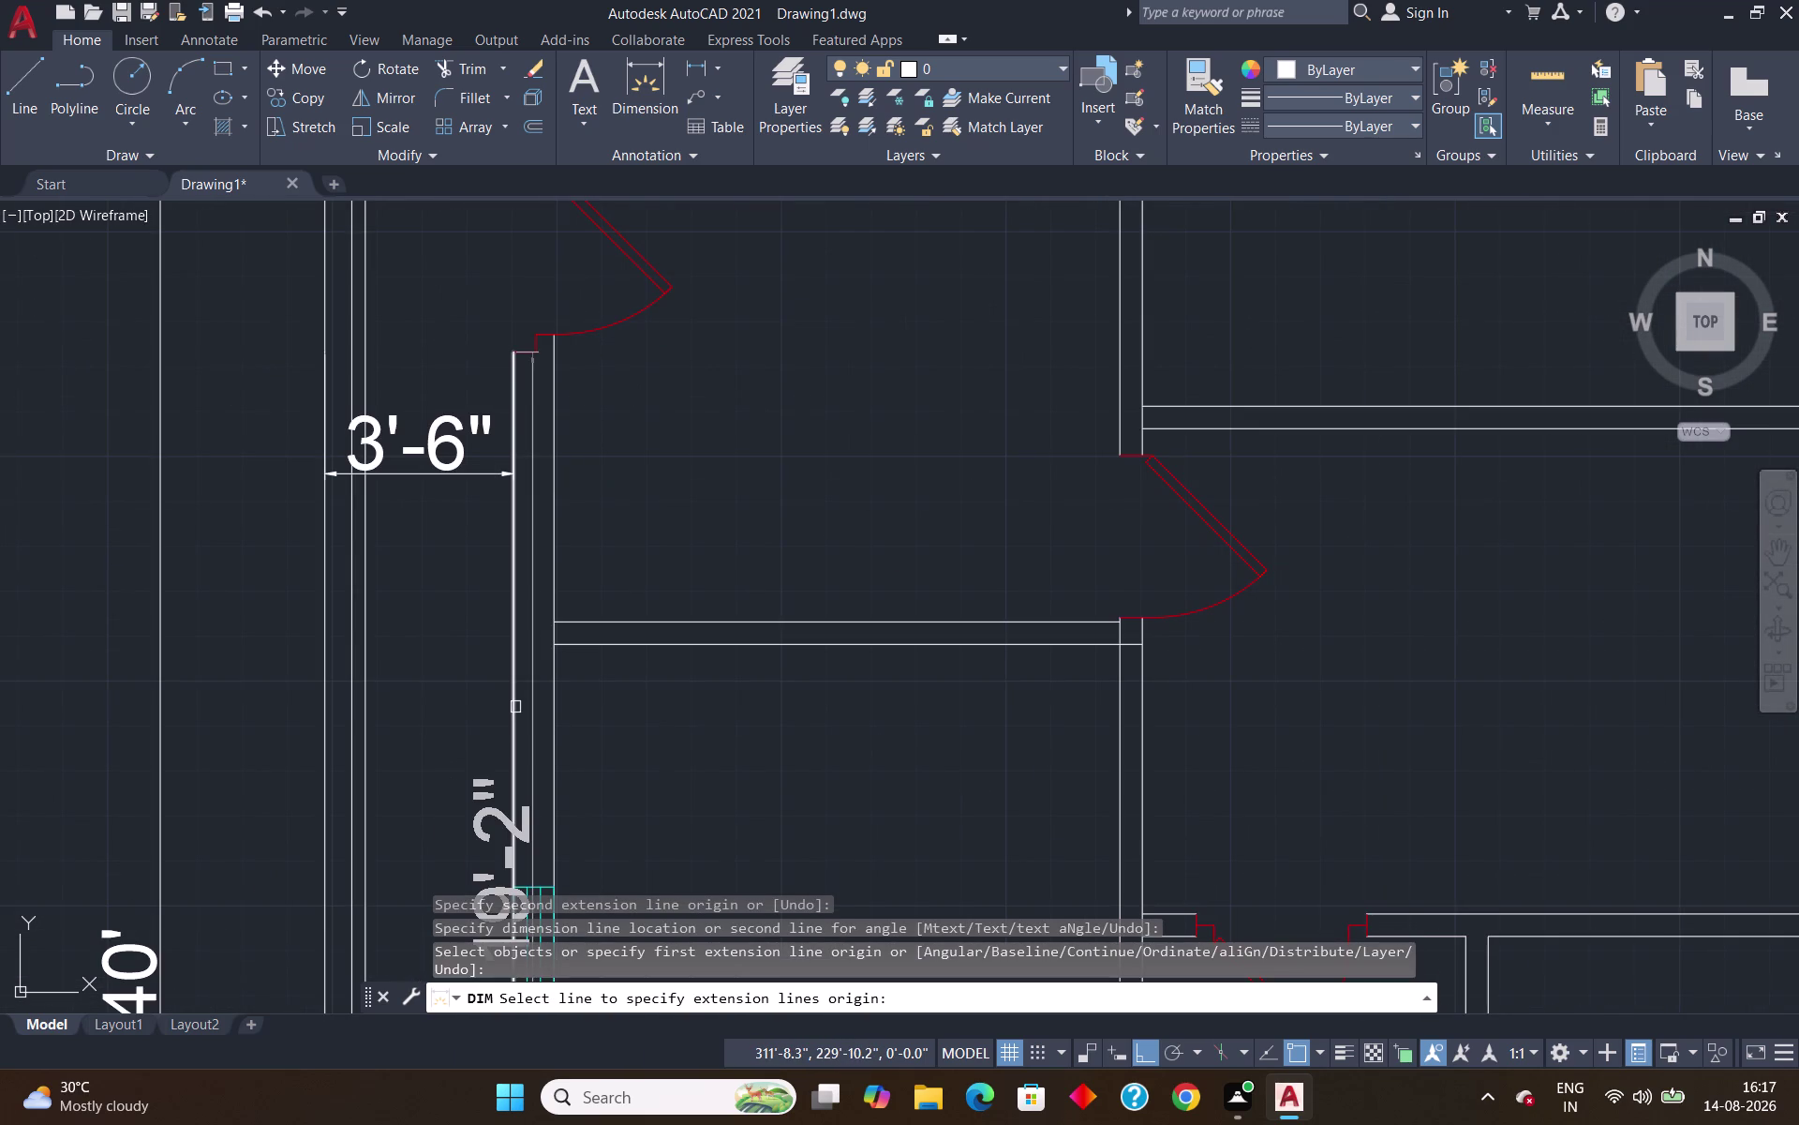
scroll(down, 3)
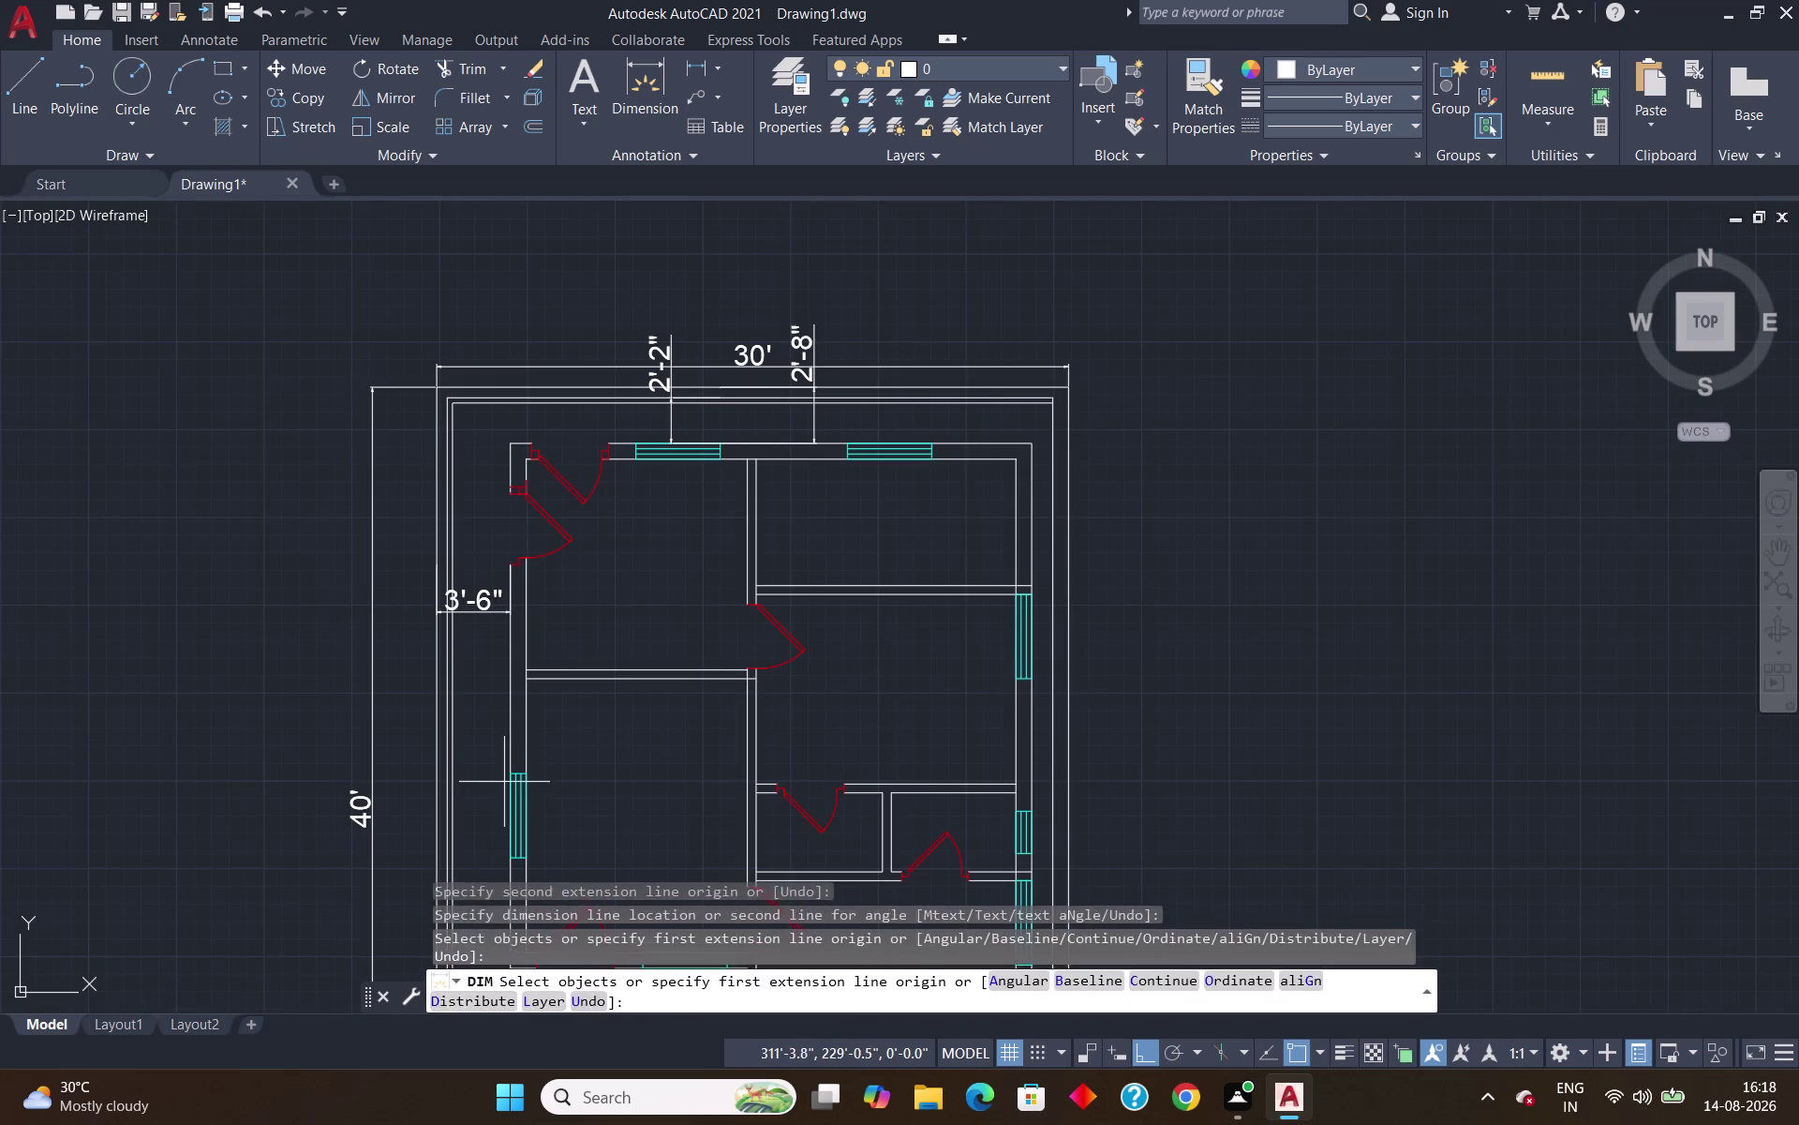
scroll(up, 3)
click(524, 734)
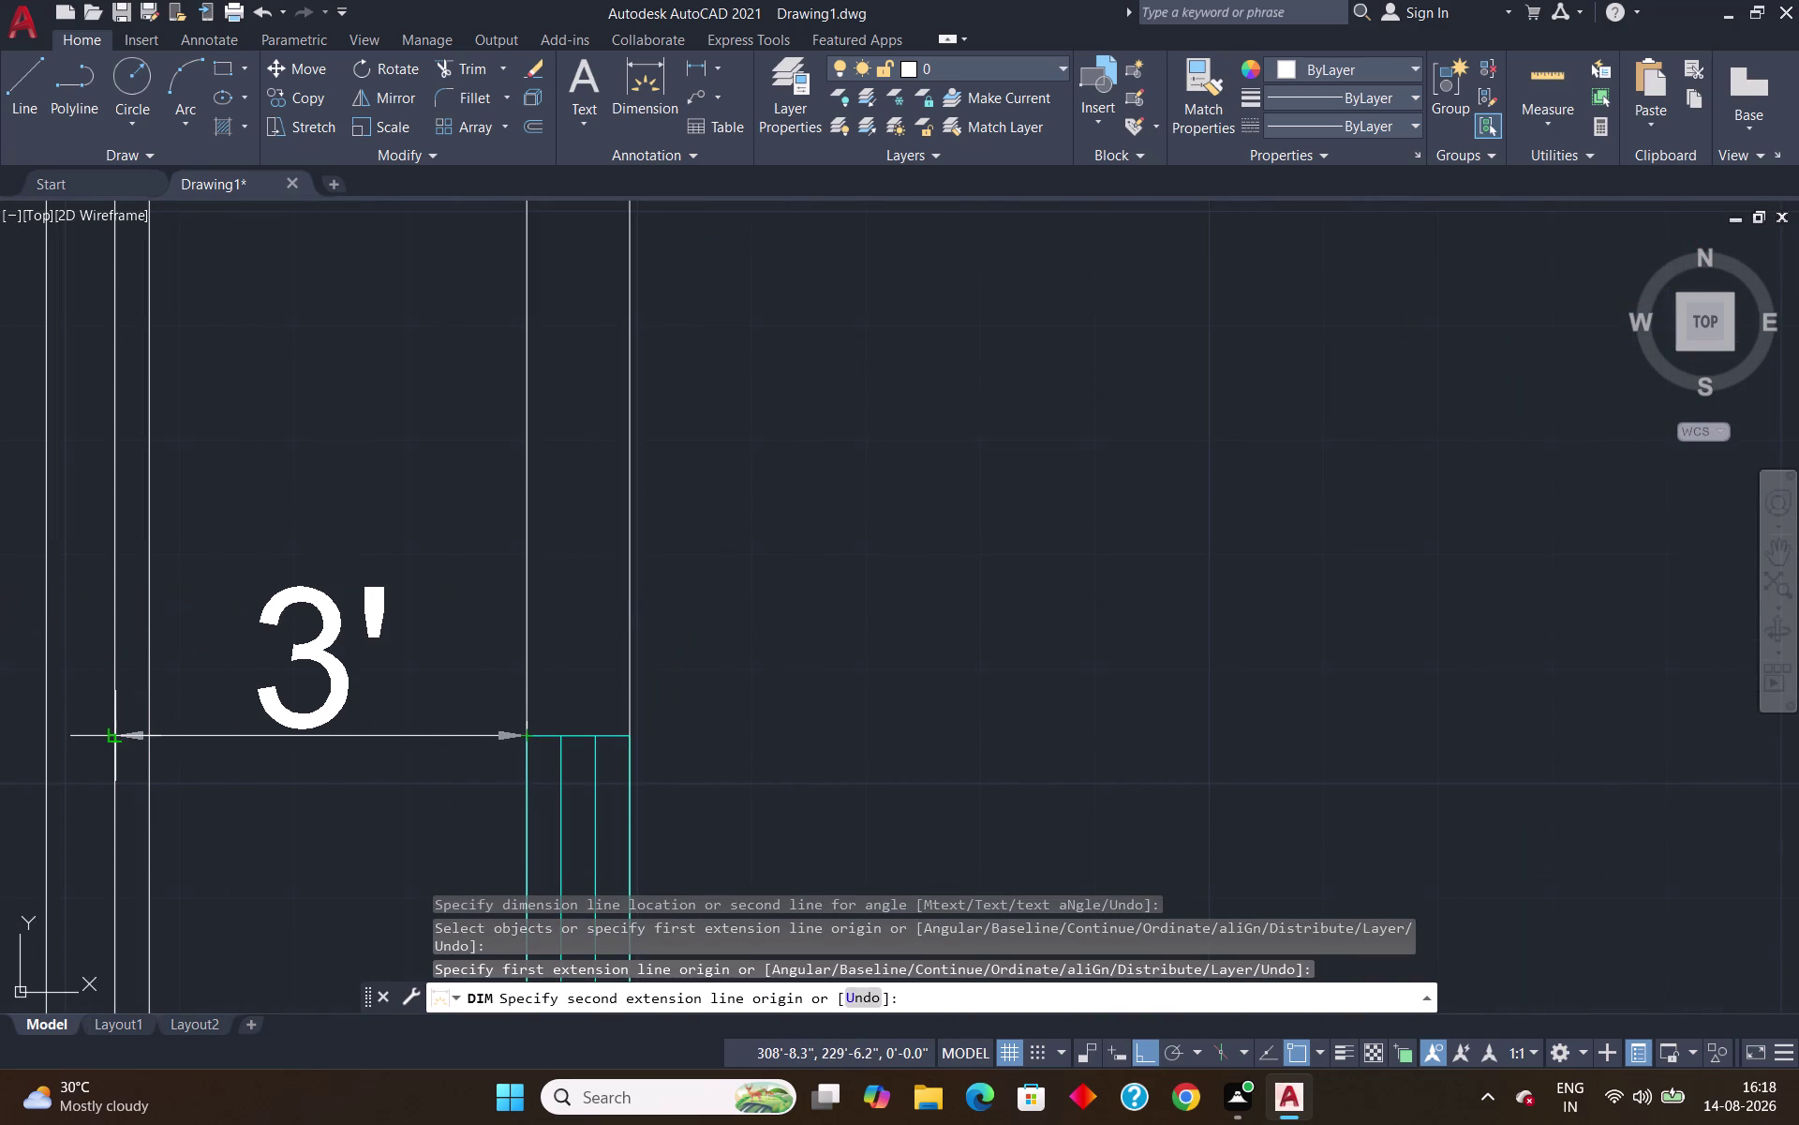
click(118, 738)
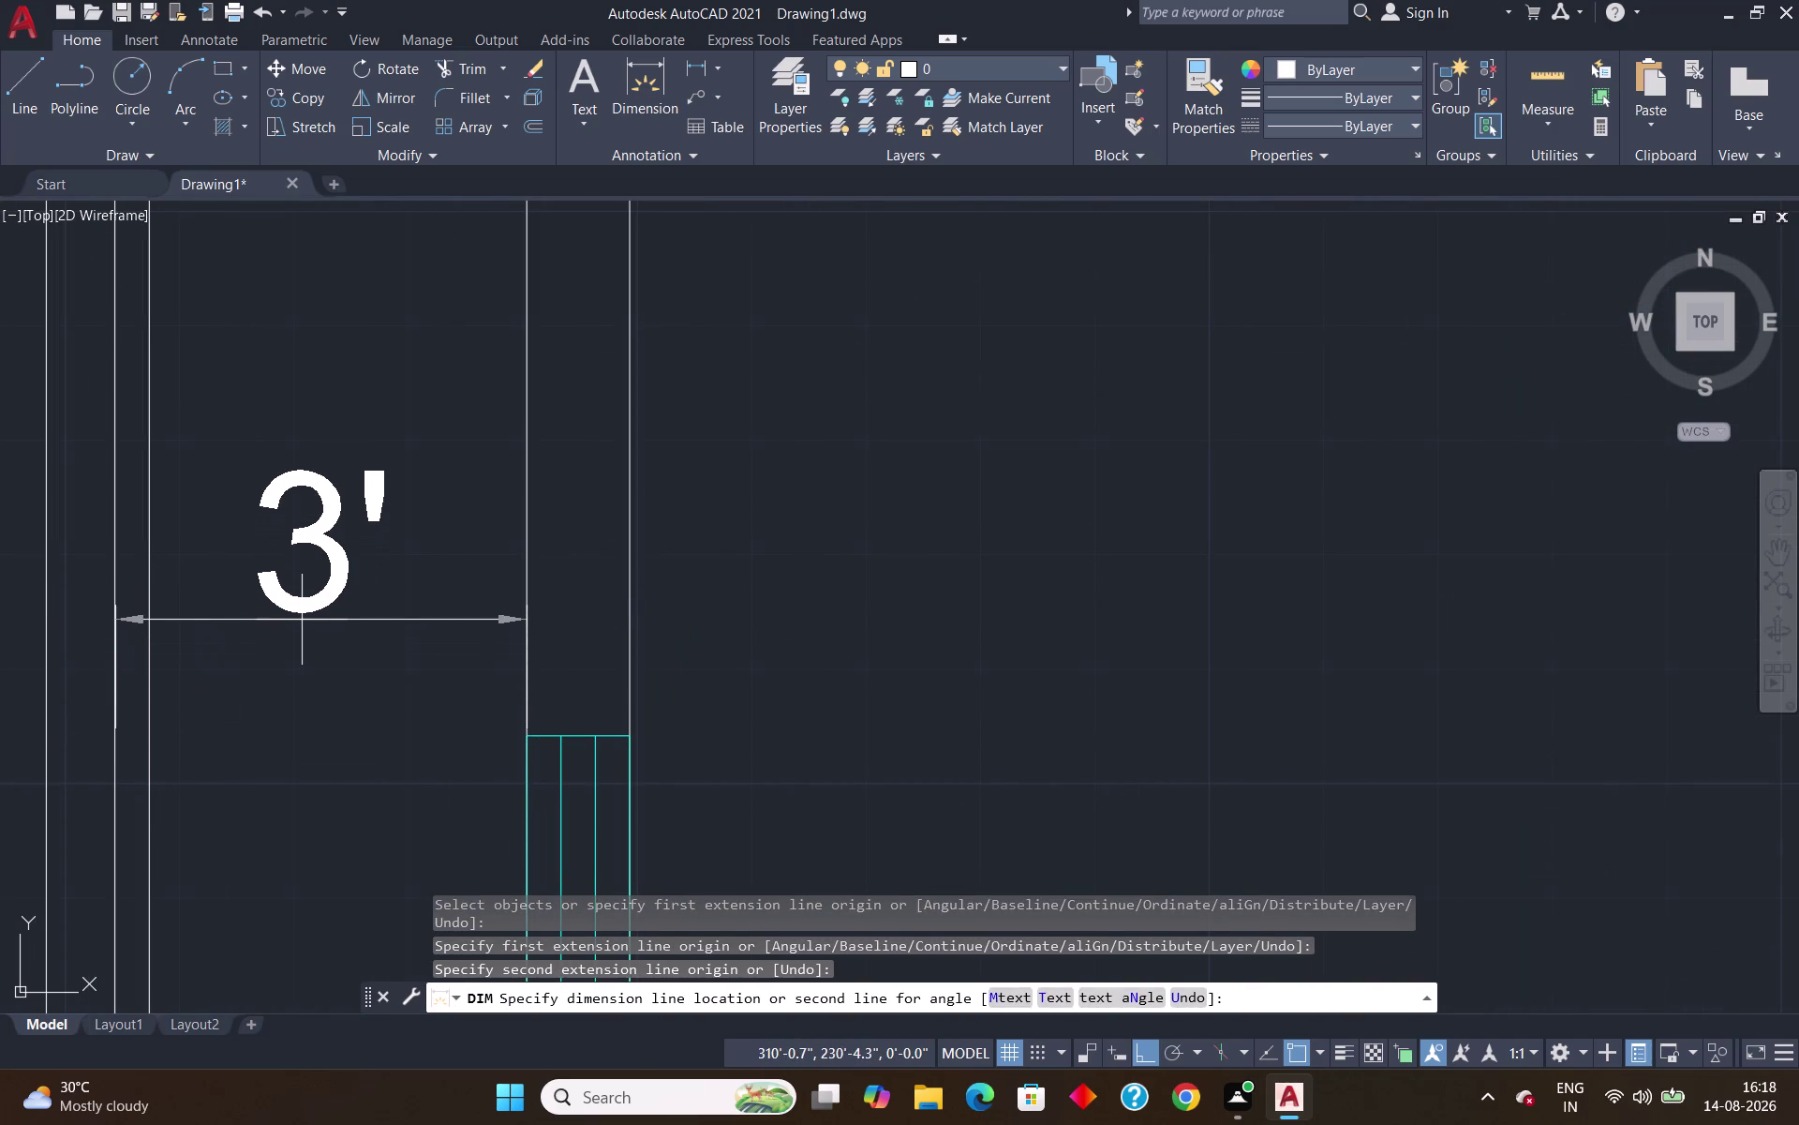
click(301, 620)
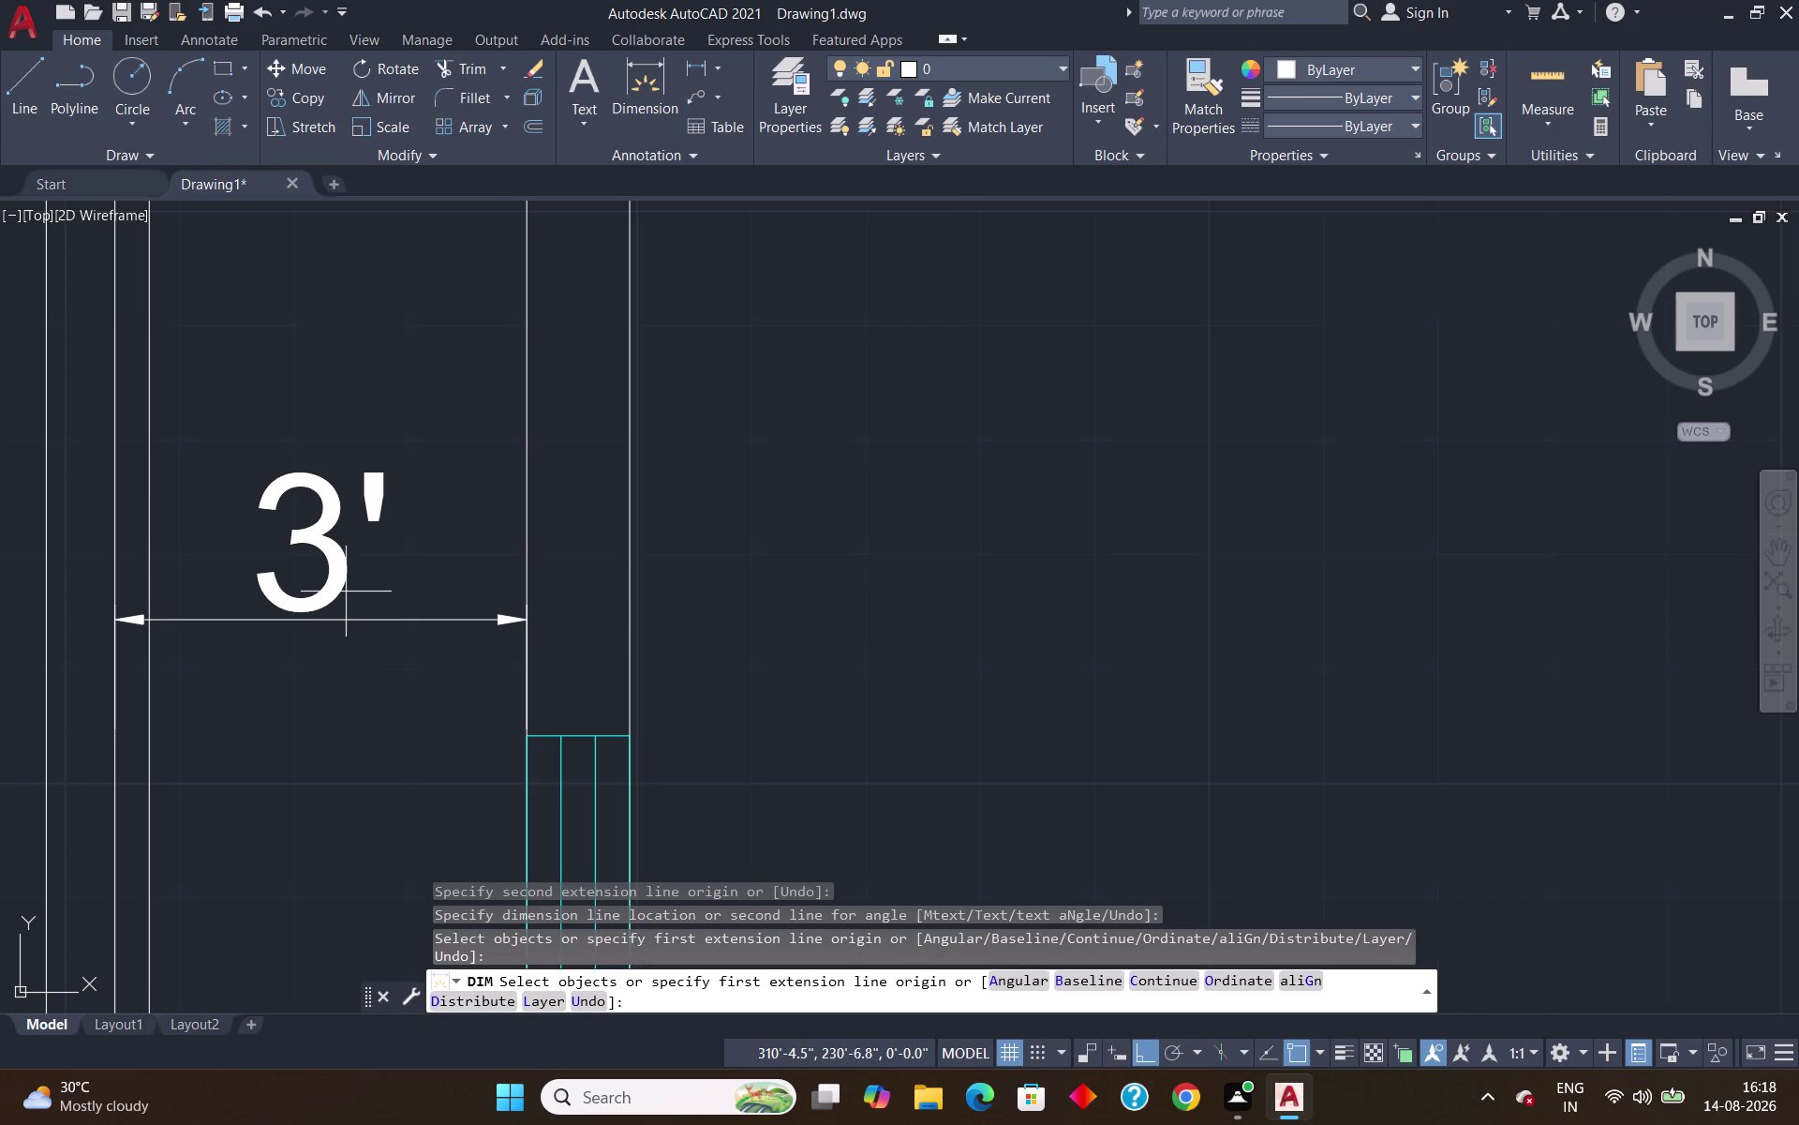
Dimension the 10'-6" room width from the left wall to the interior wall.
scroll(down, 3)
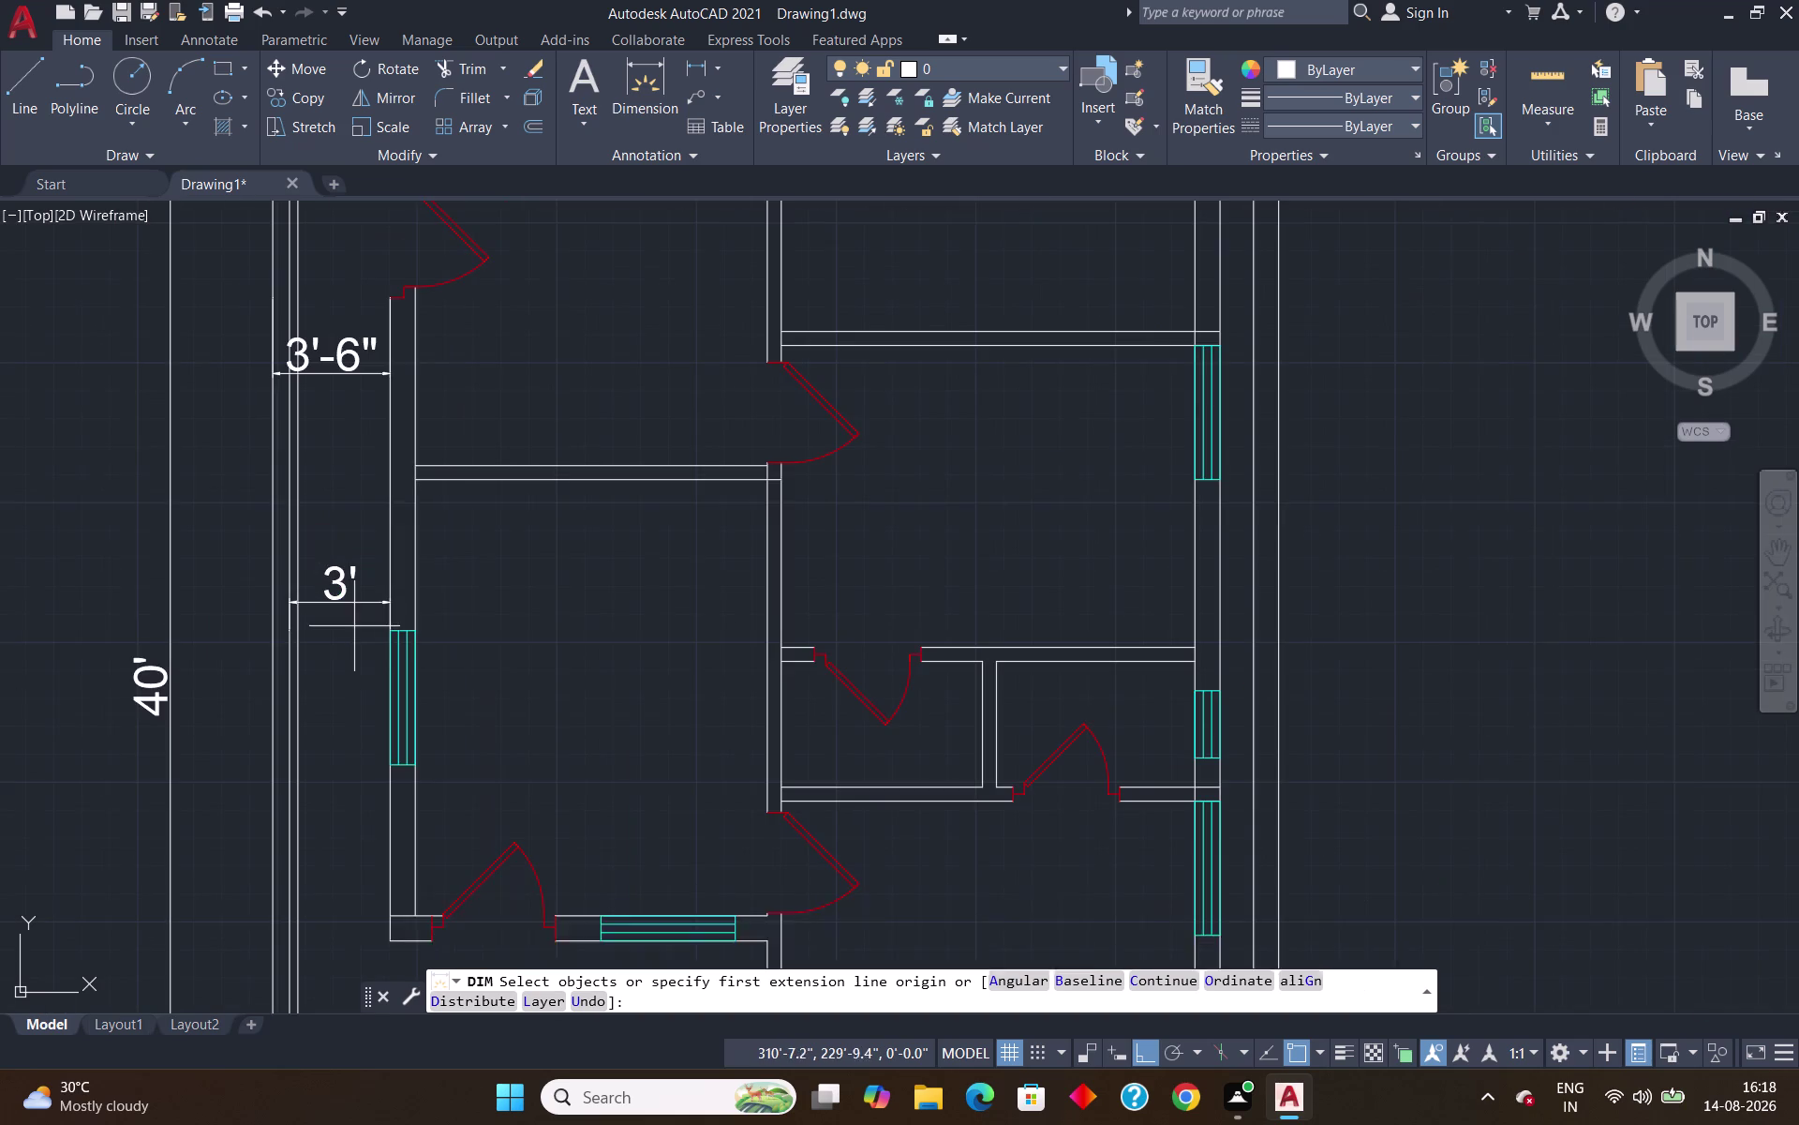
scroll(down, 3)
scroll(down, 3)
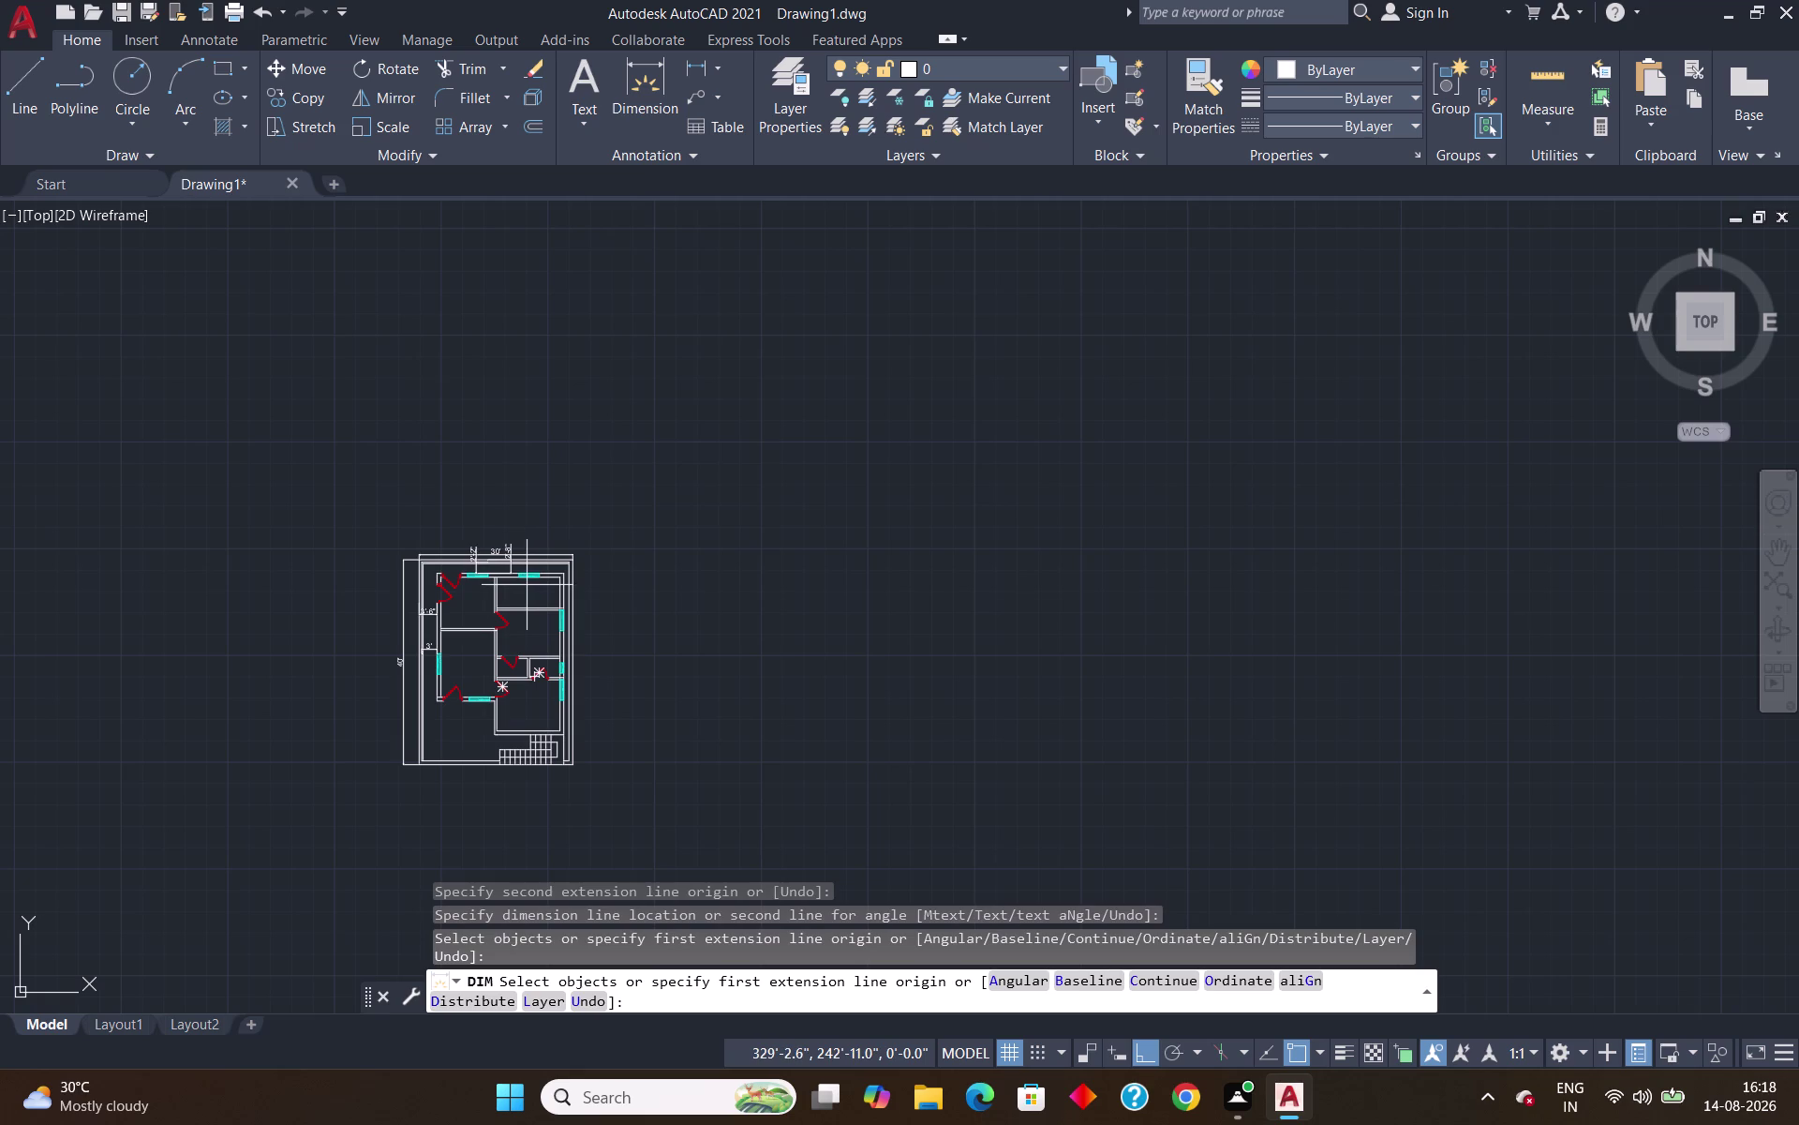
scroll(up, 3)
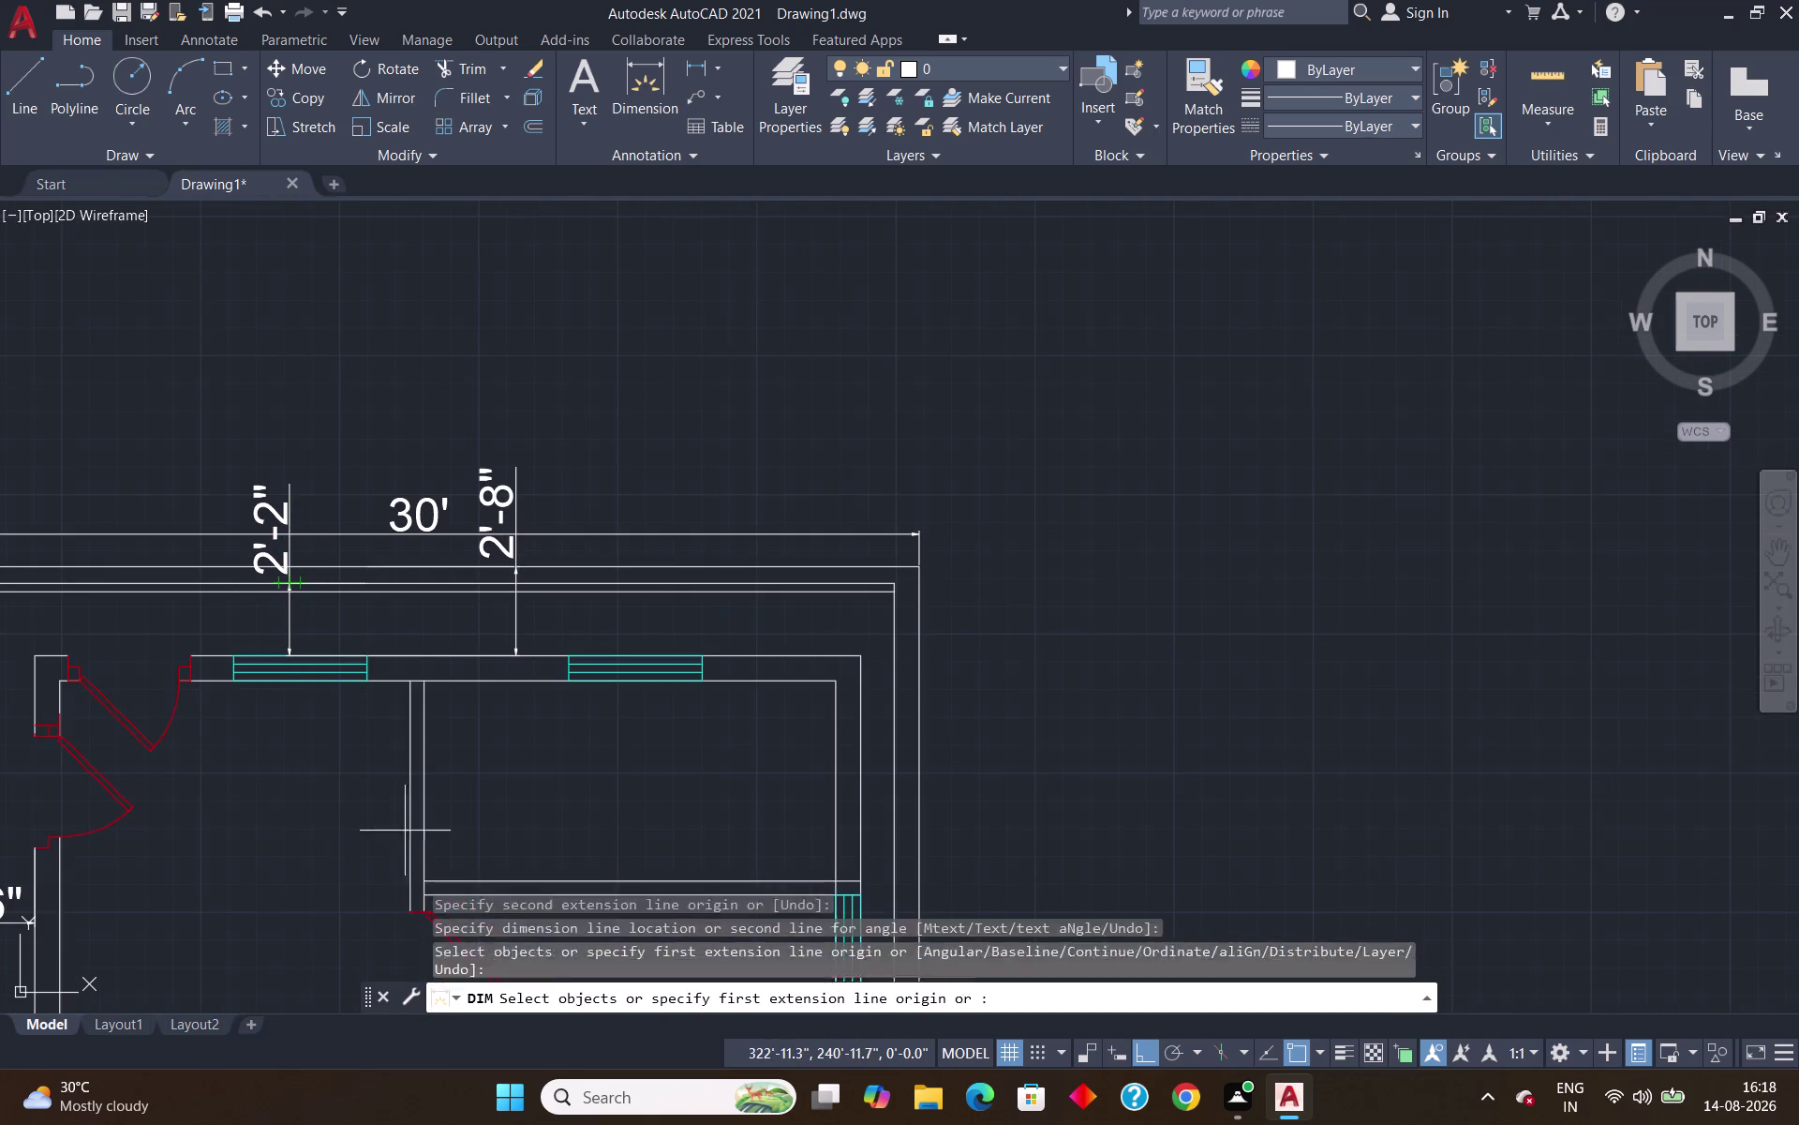
scroll(down, 3)
scroll(up, 3)
scroll(down, 3)
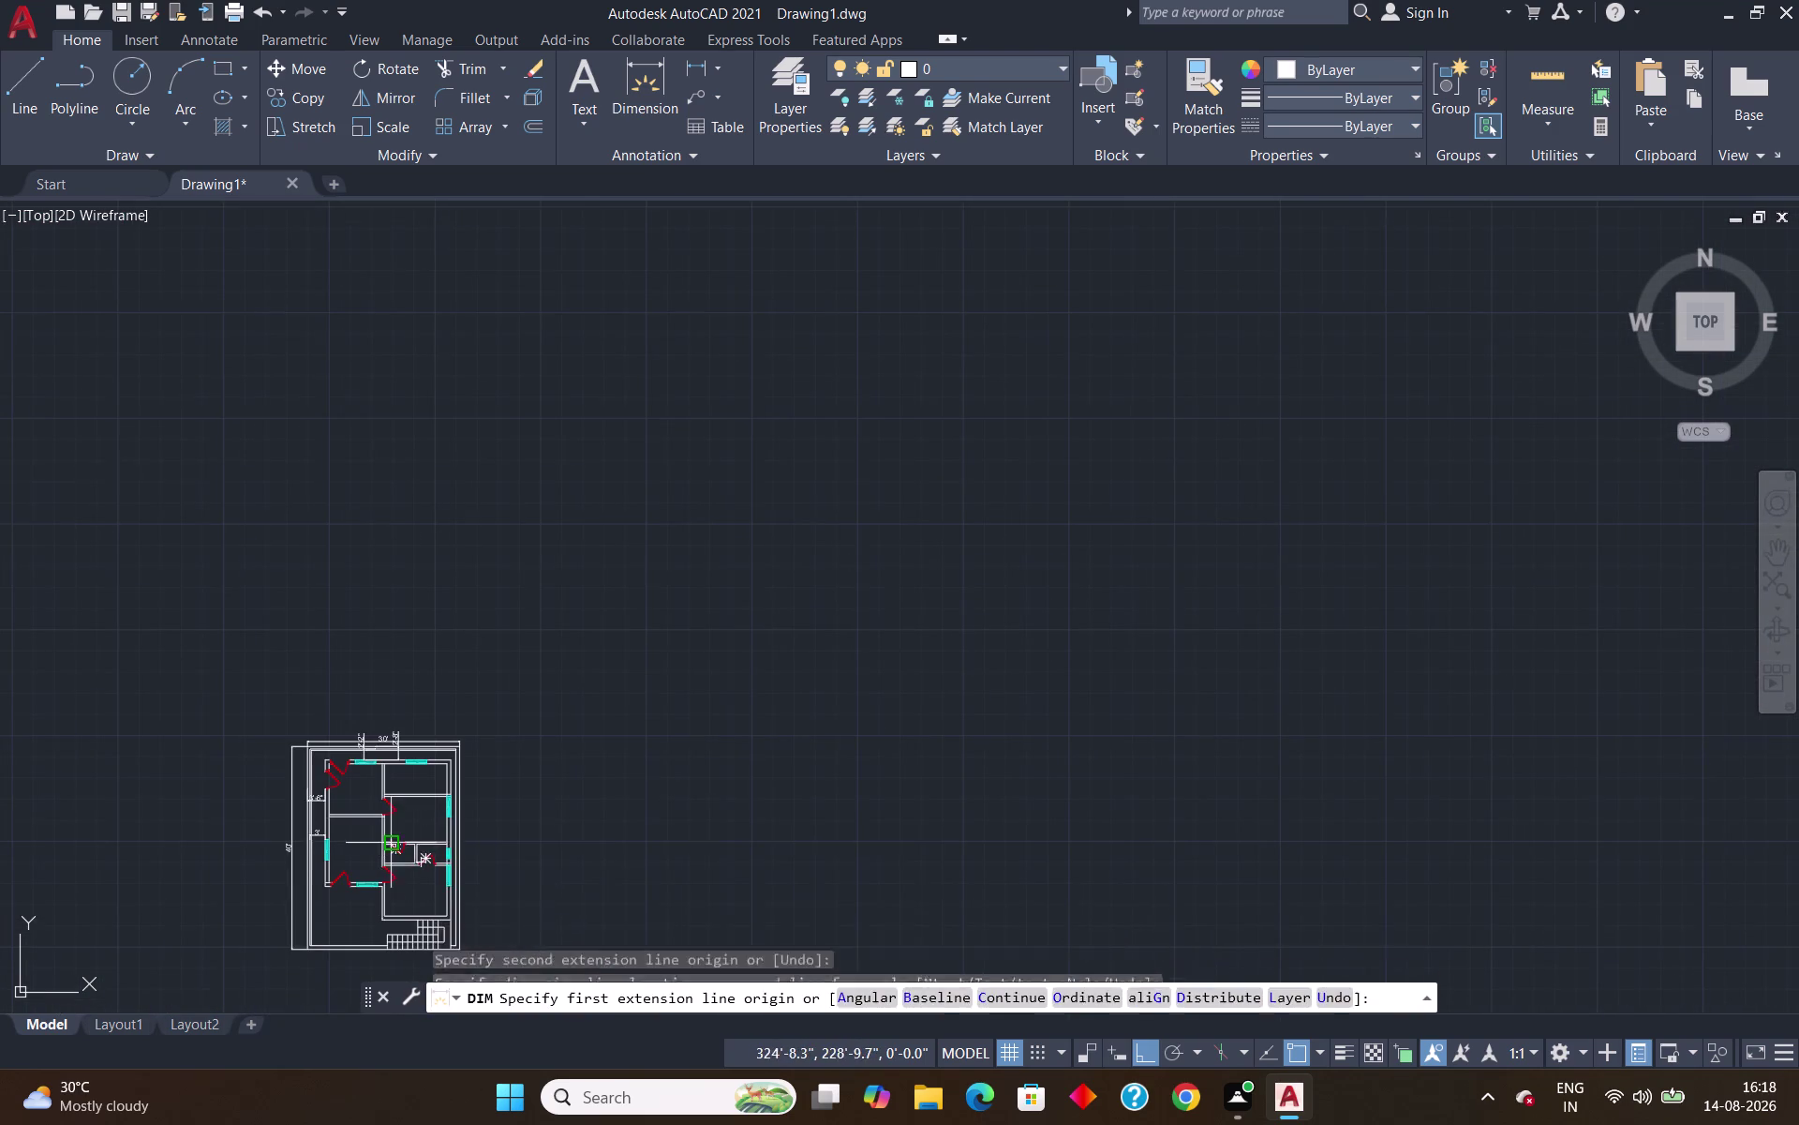
scroll(up, 3)
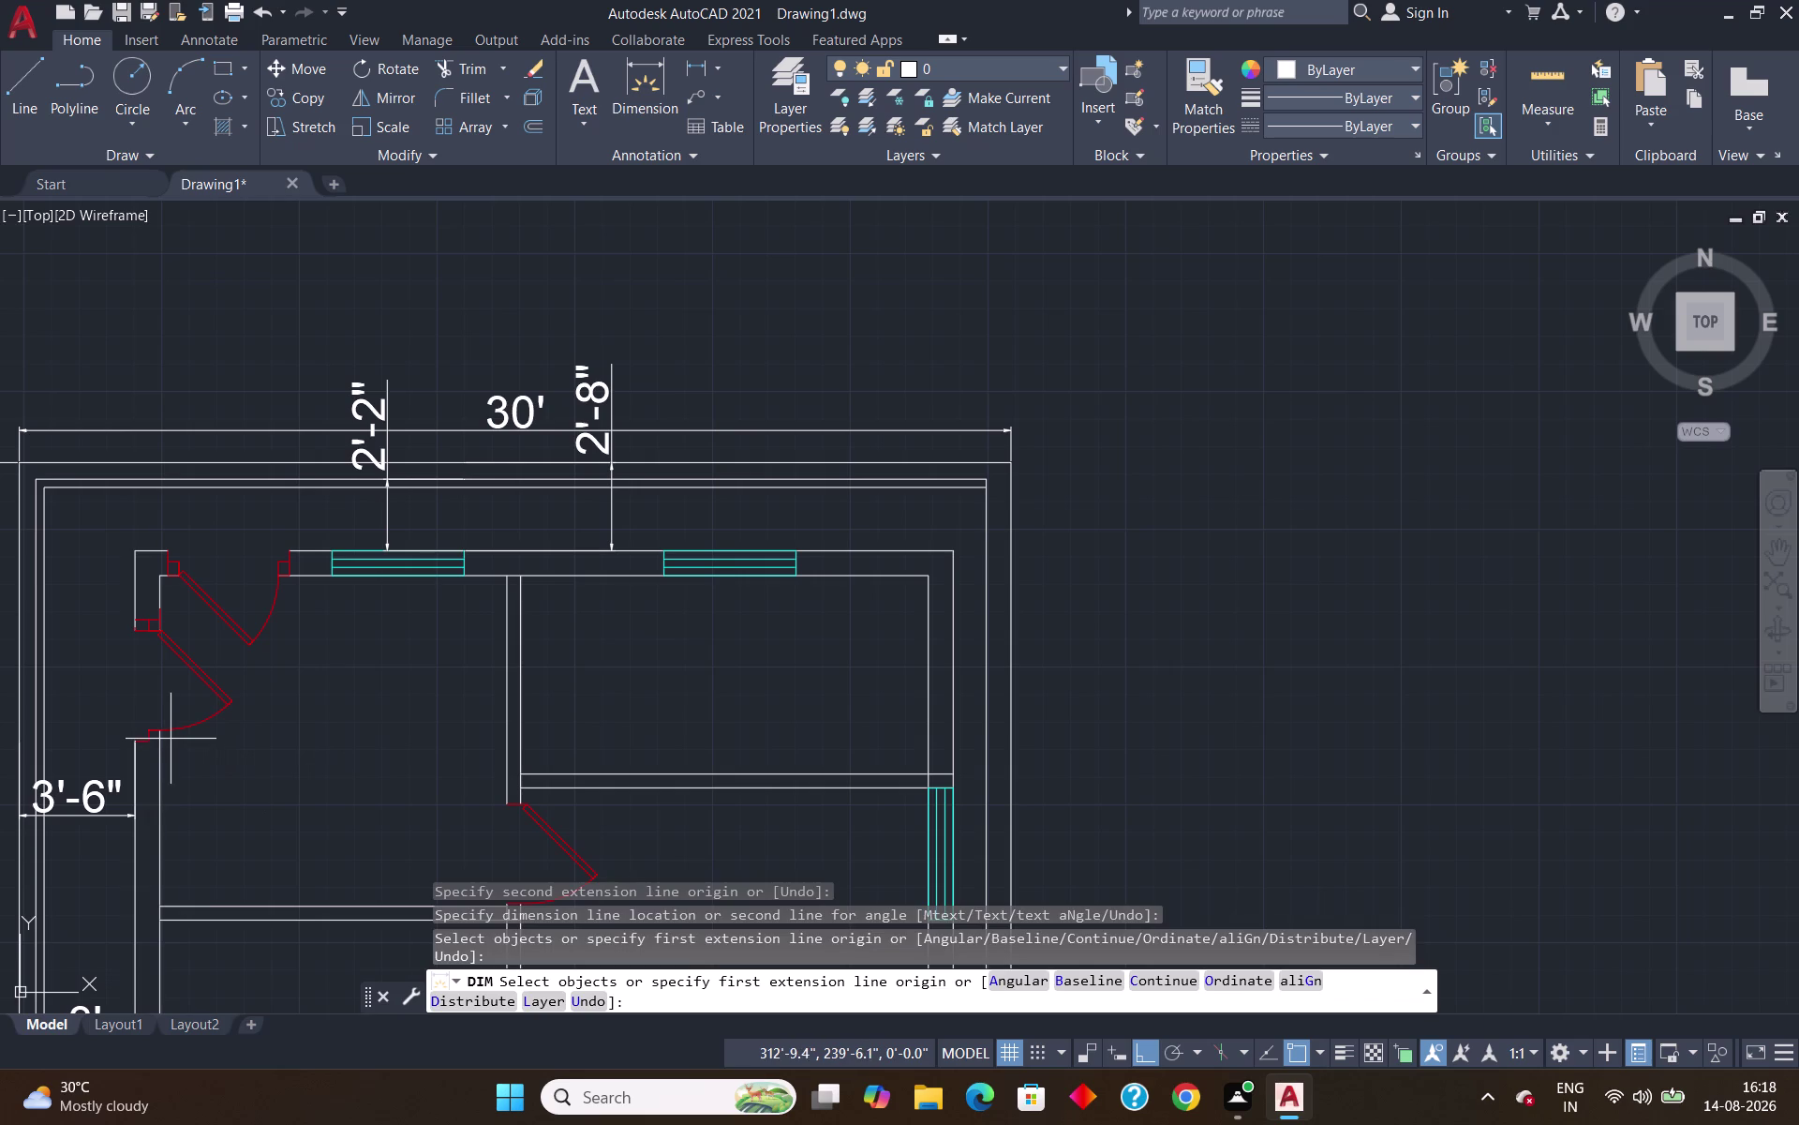
click(158, 737)
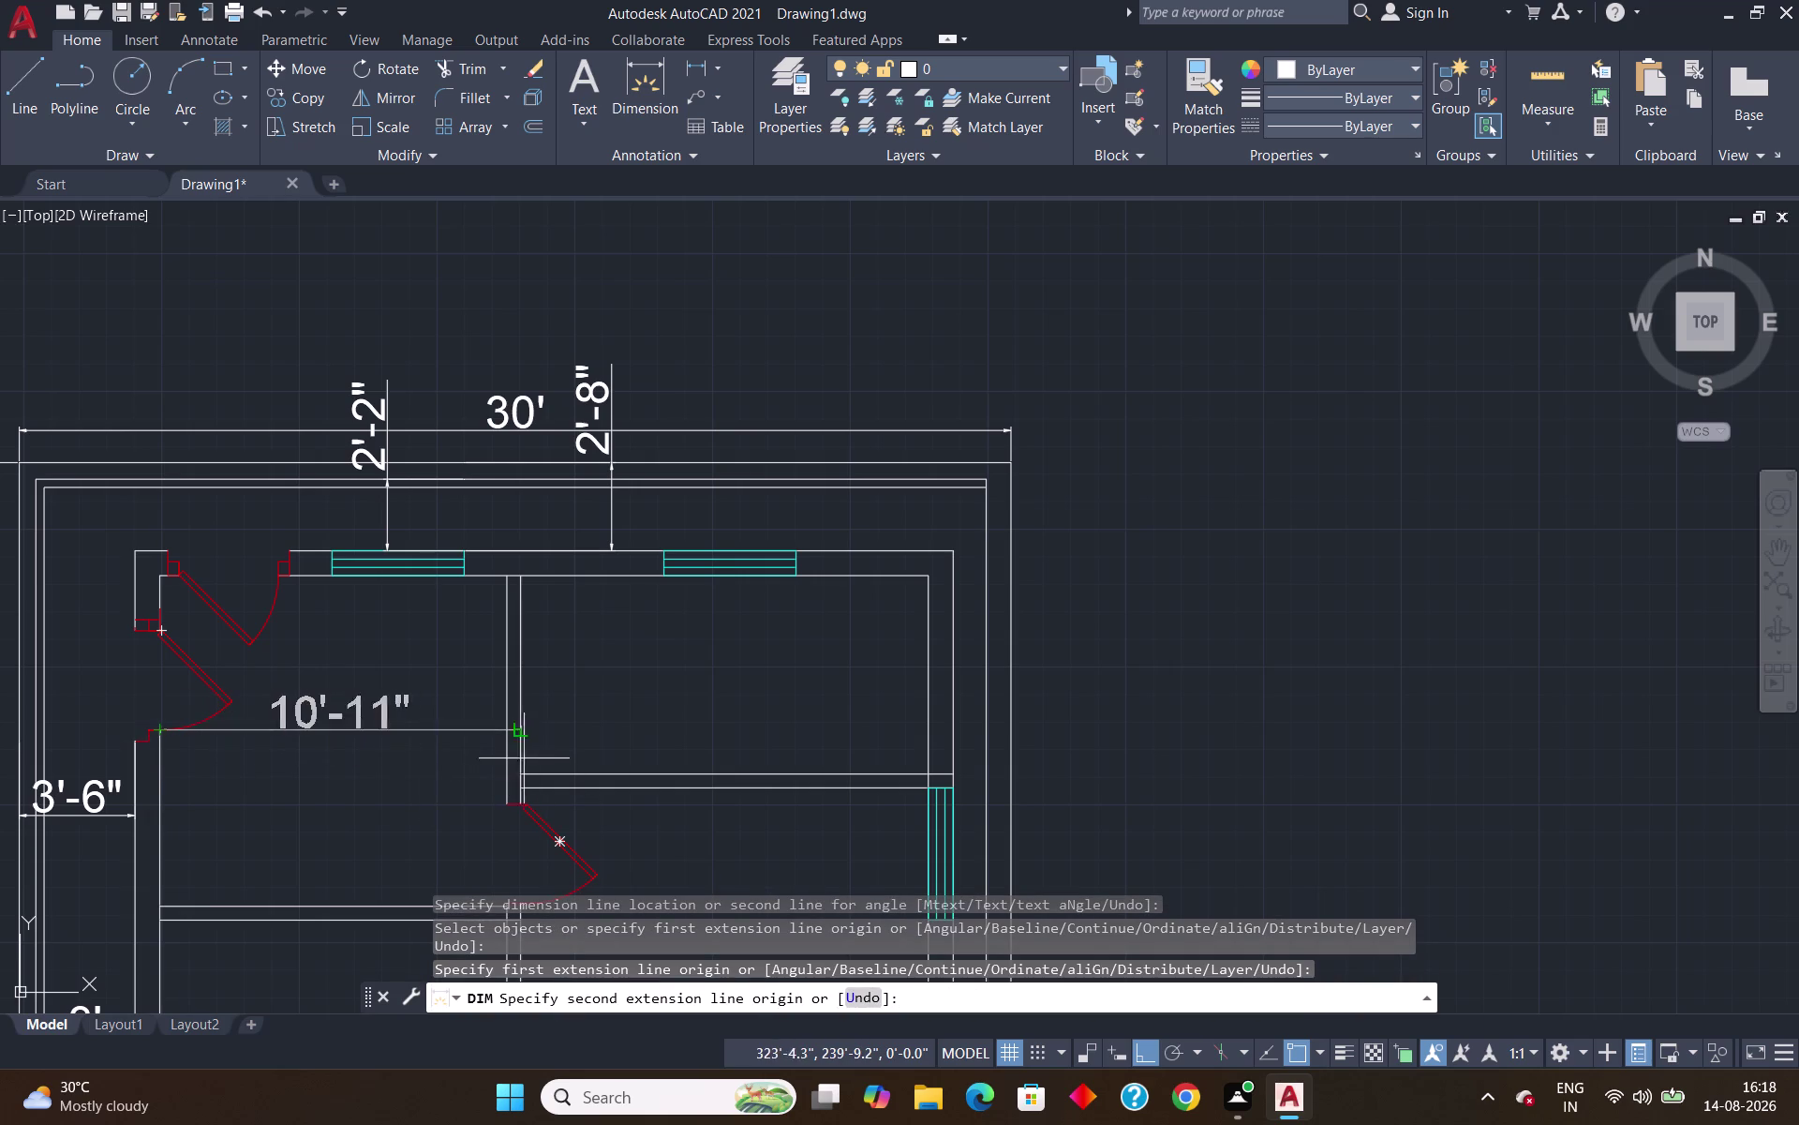
click(504, 732)
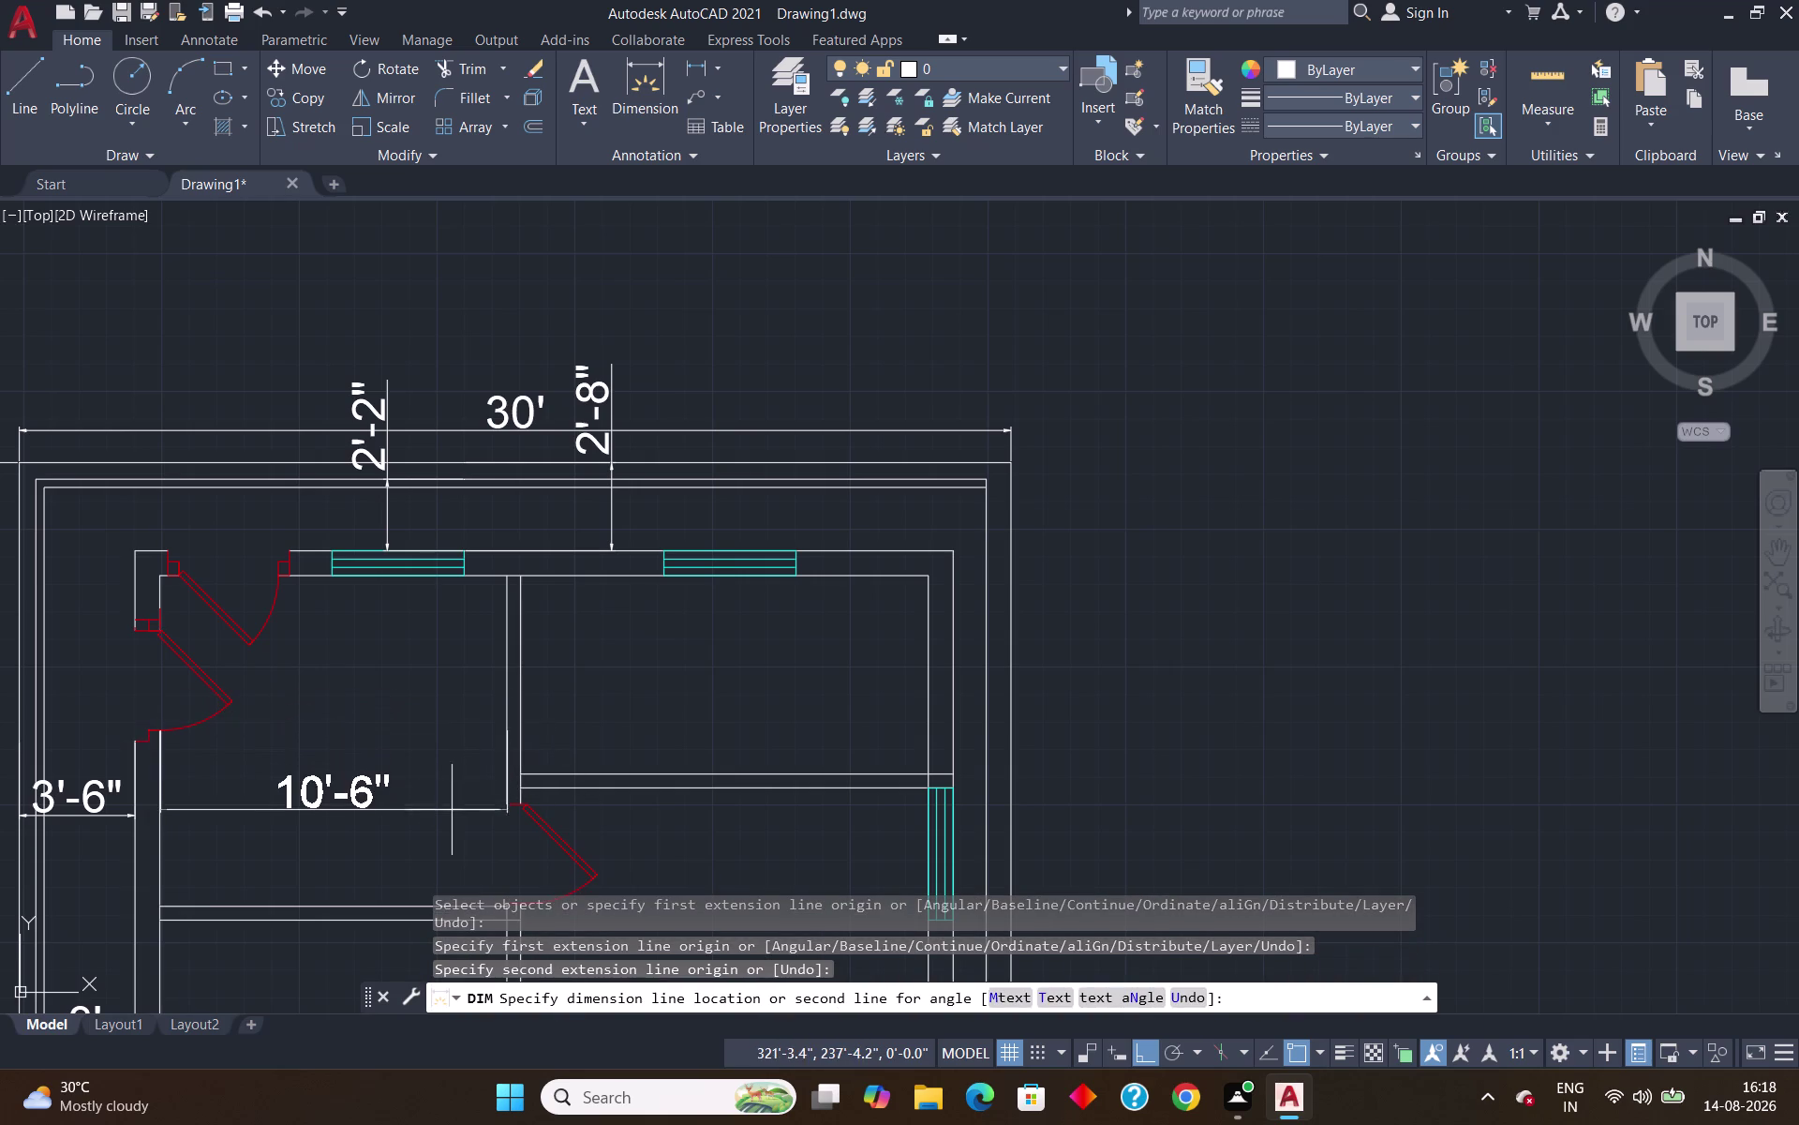
click(450, 818)
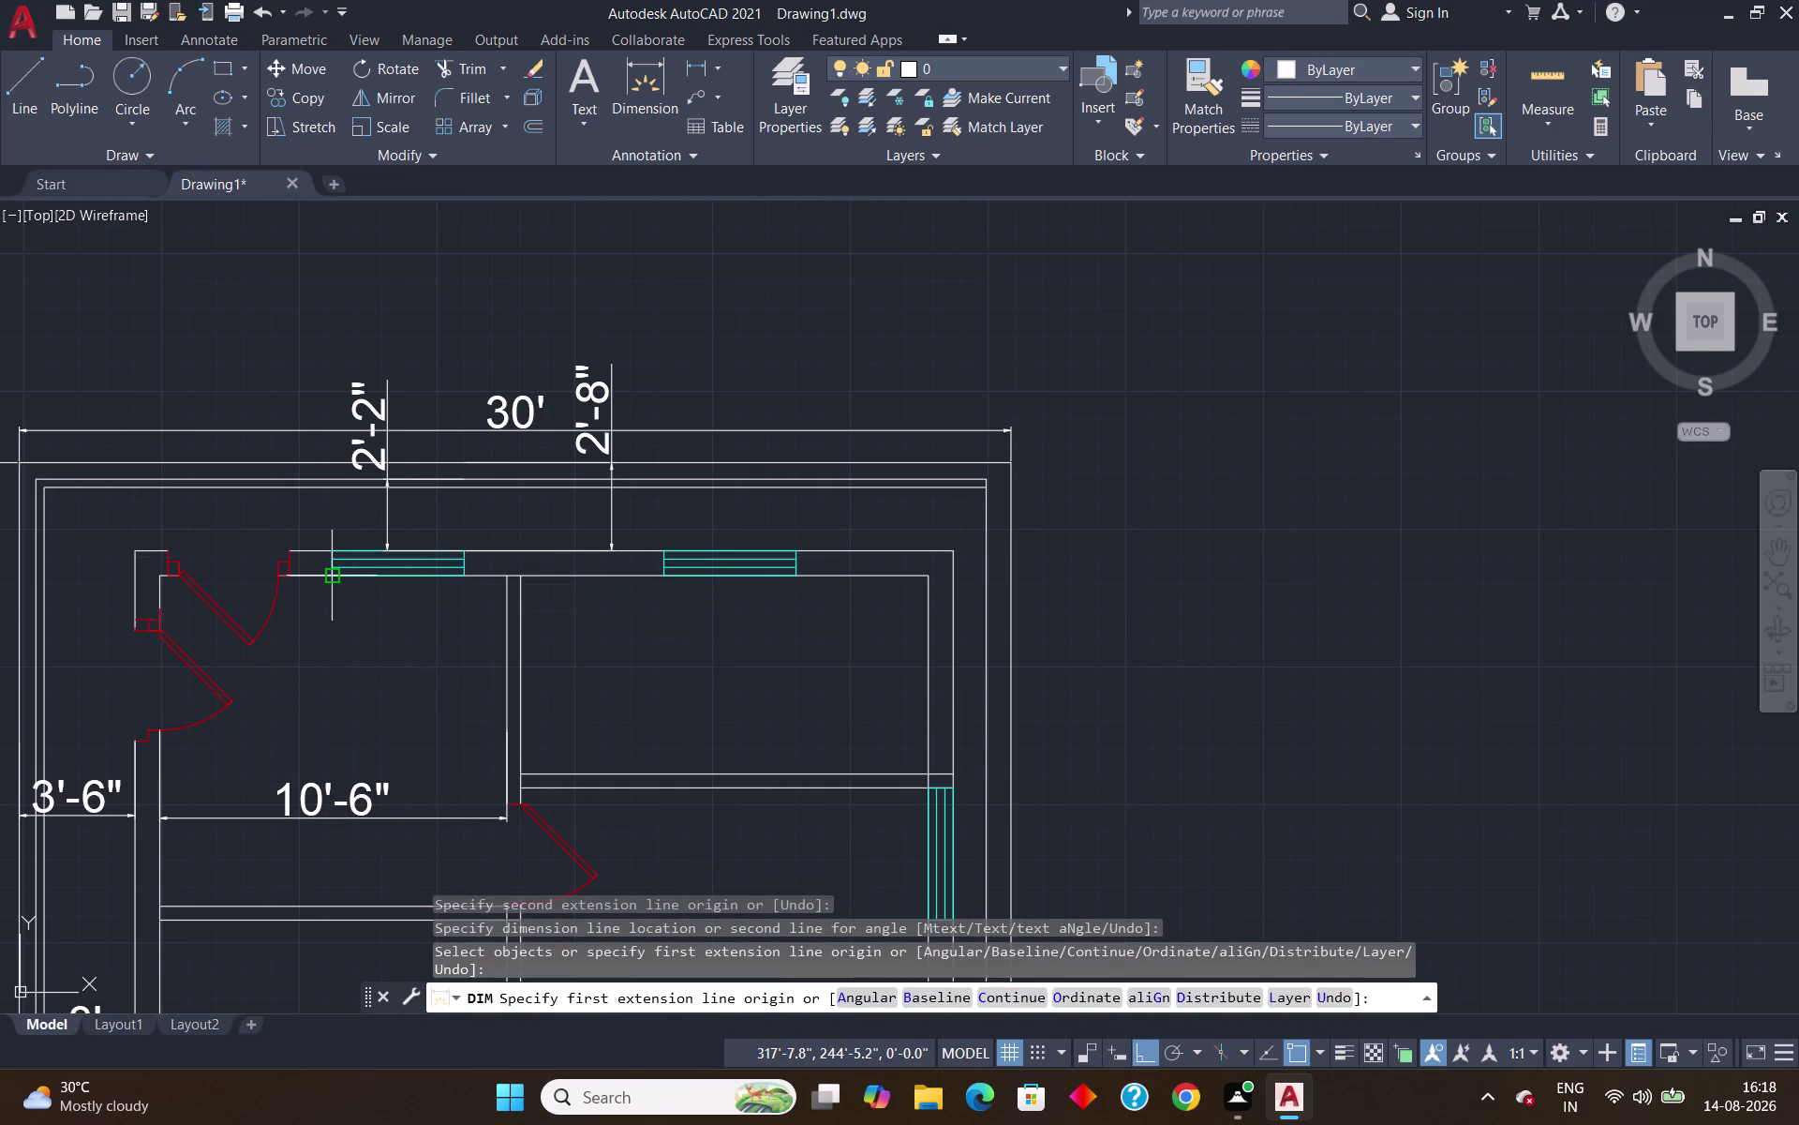
Dimension the 10' room depth from the top wall to the lower wall.
click(332, 573)
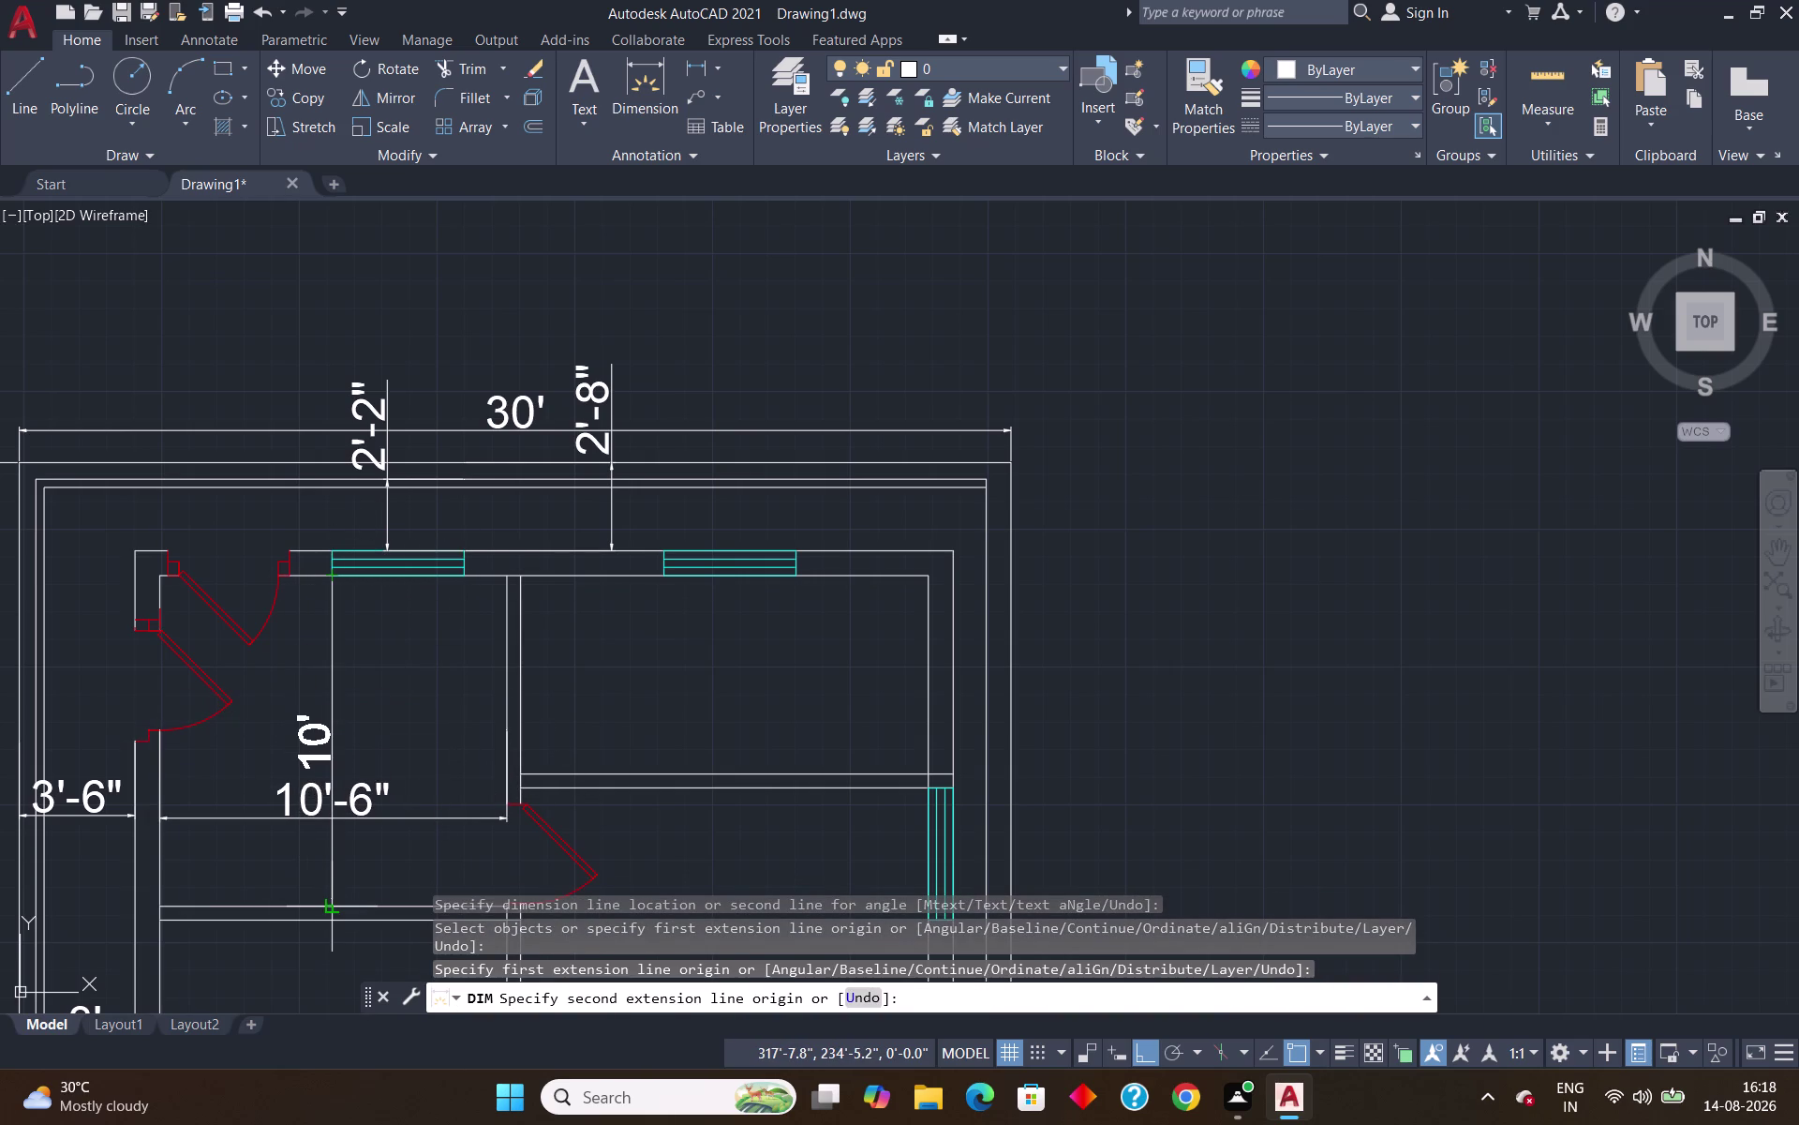
click(336, 899)
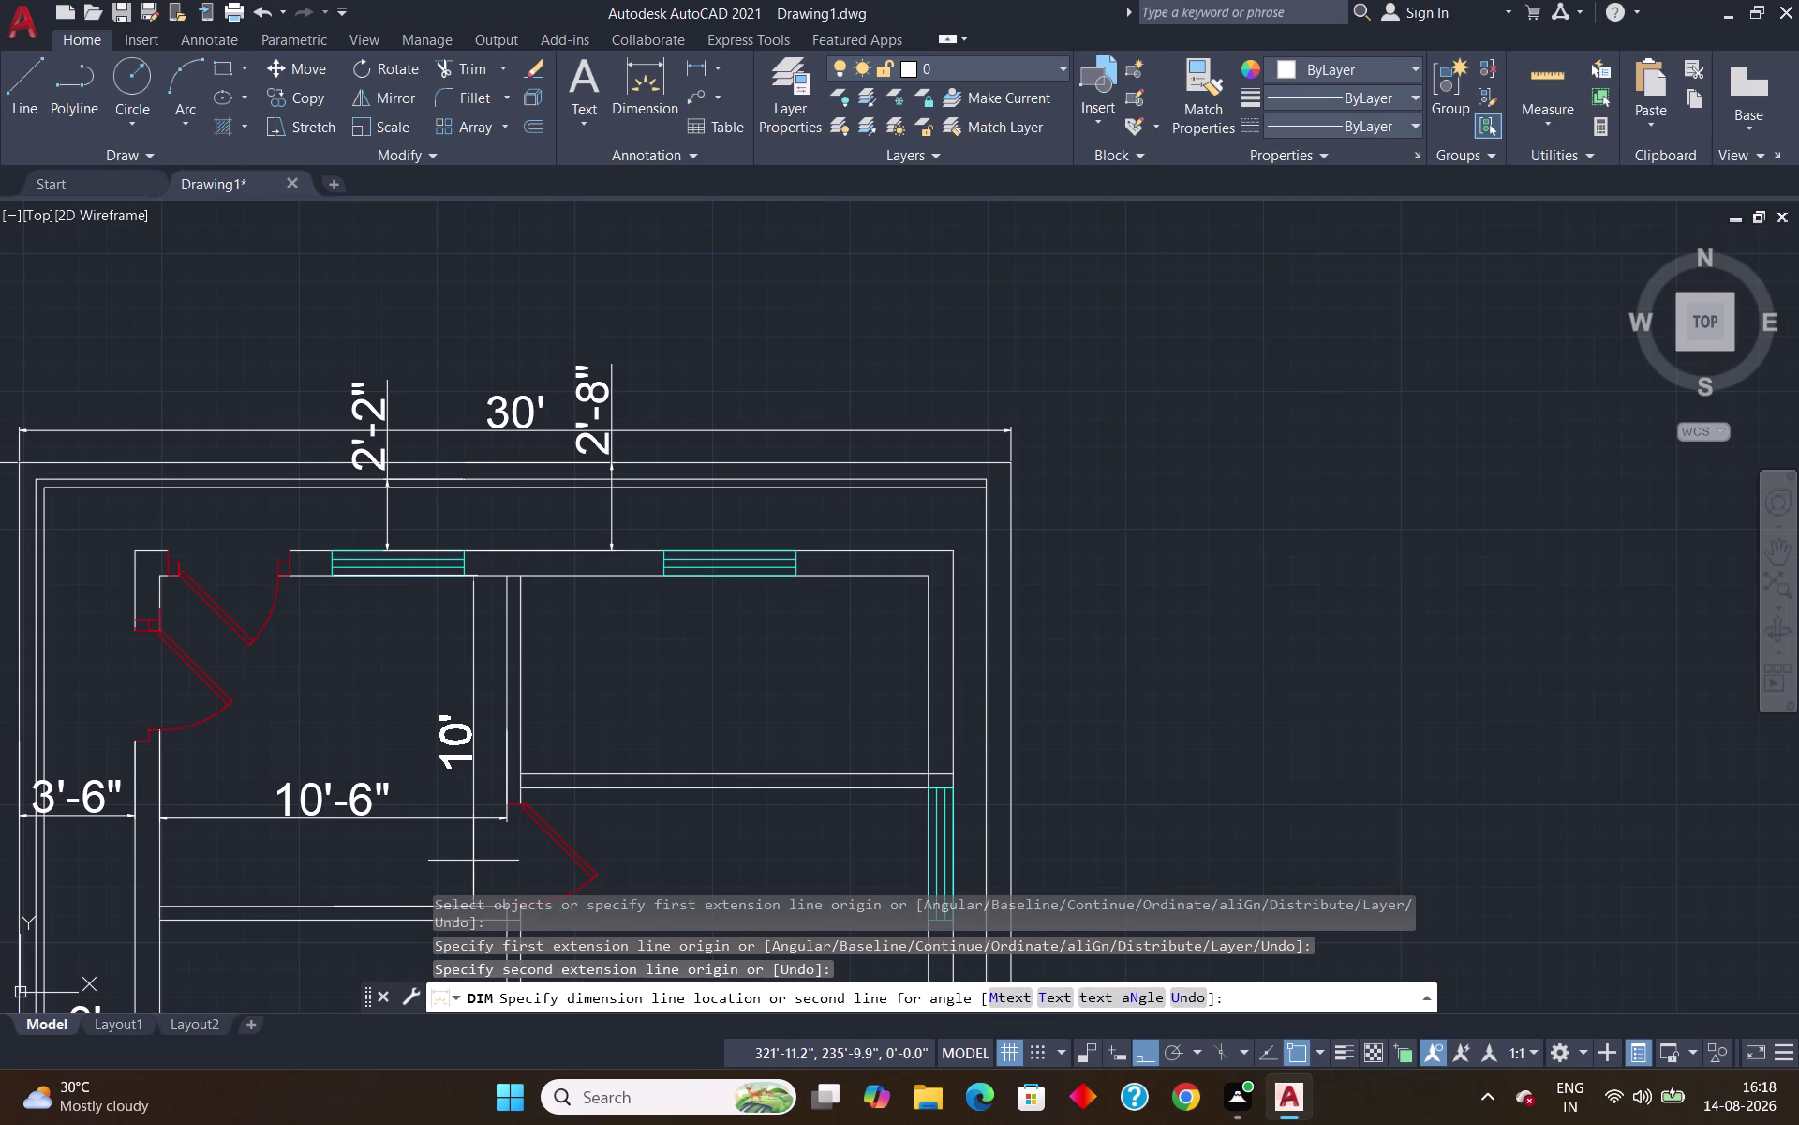
click(473, 860)
scroll(down, 3)
scroll(down, 3)
middle_drag(753, 774, 697, 737)
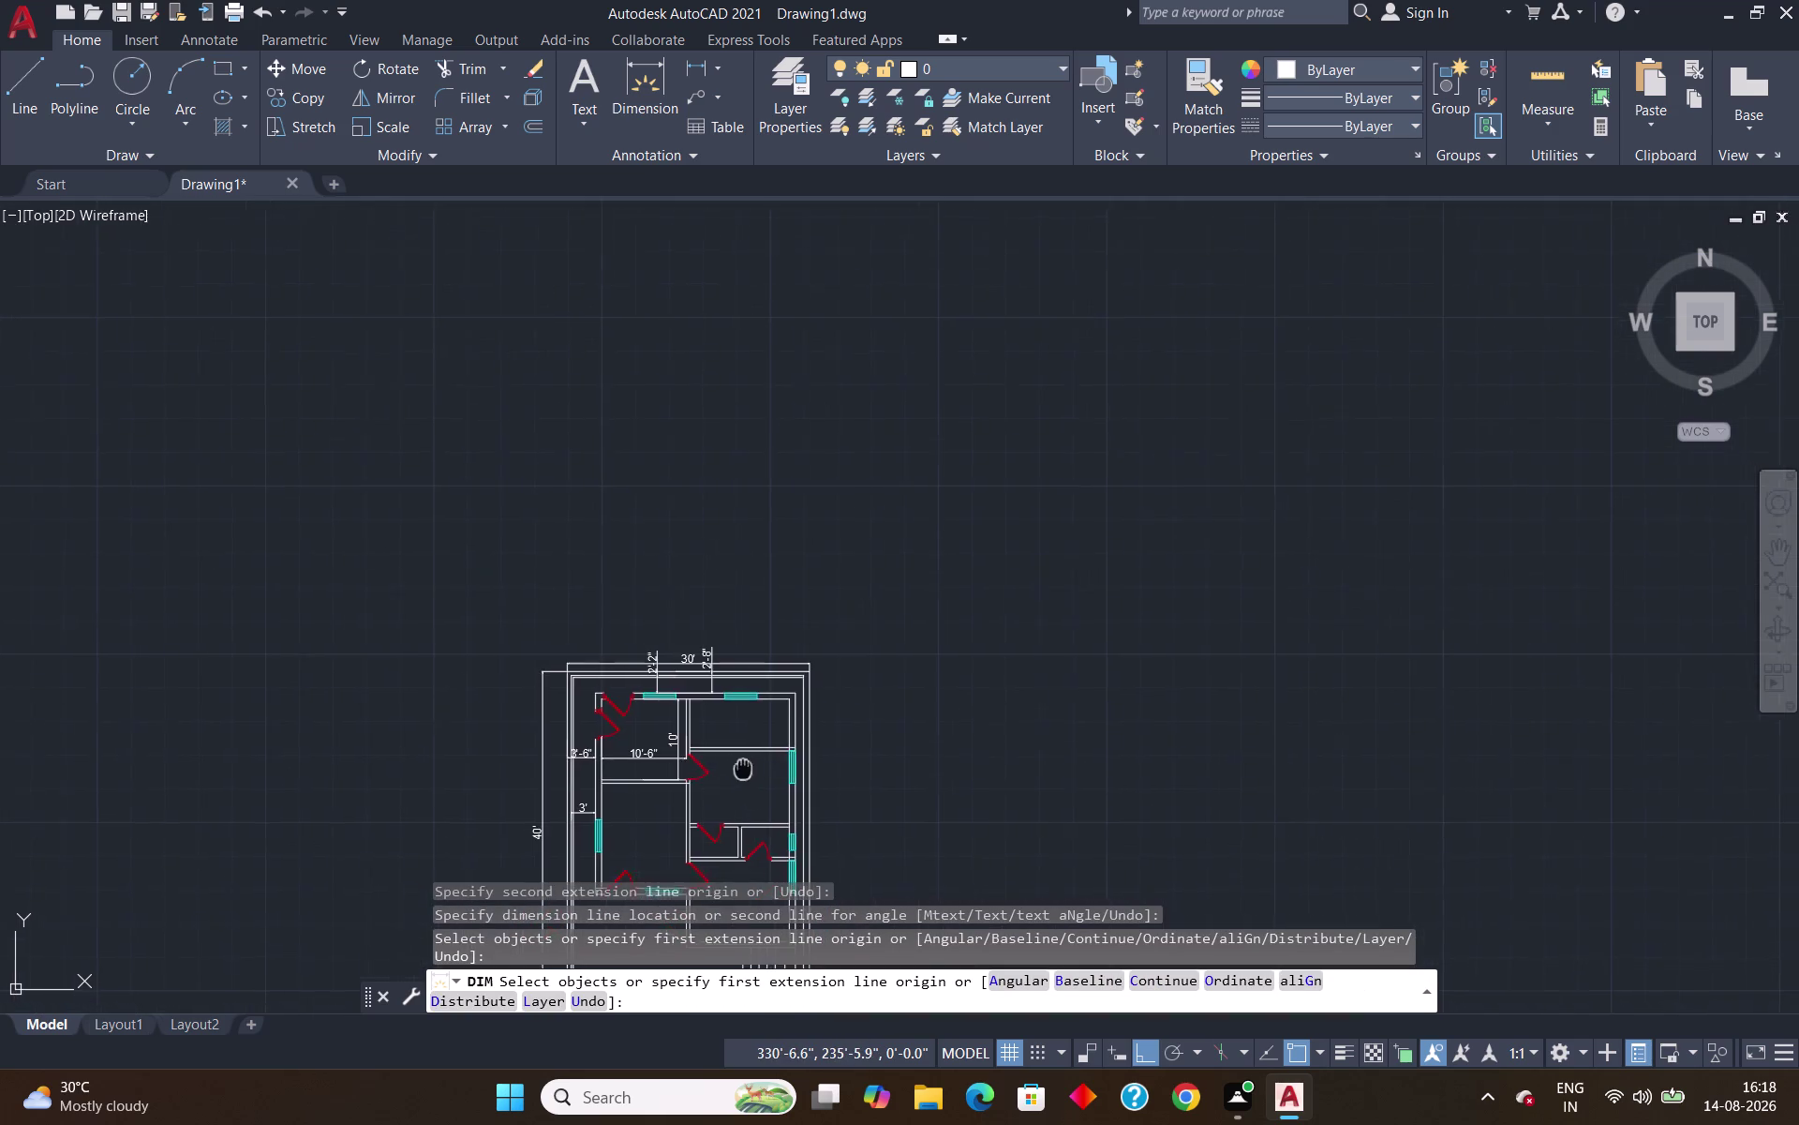
Dimension the 1'-9" gap from the right inner wall to the outer right line.
middle_drag(697, 738, 446, 470)
scroll(up, 3)
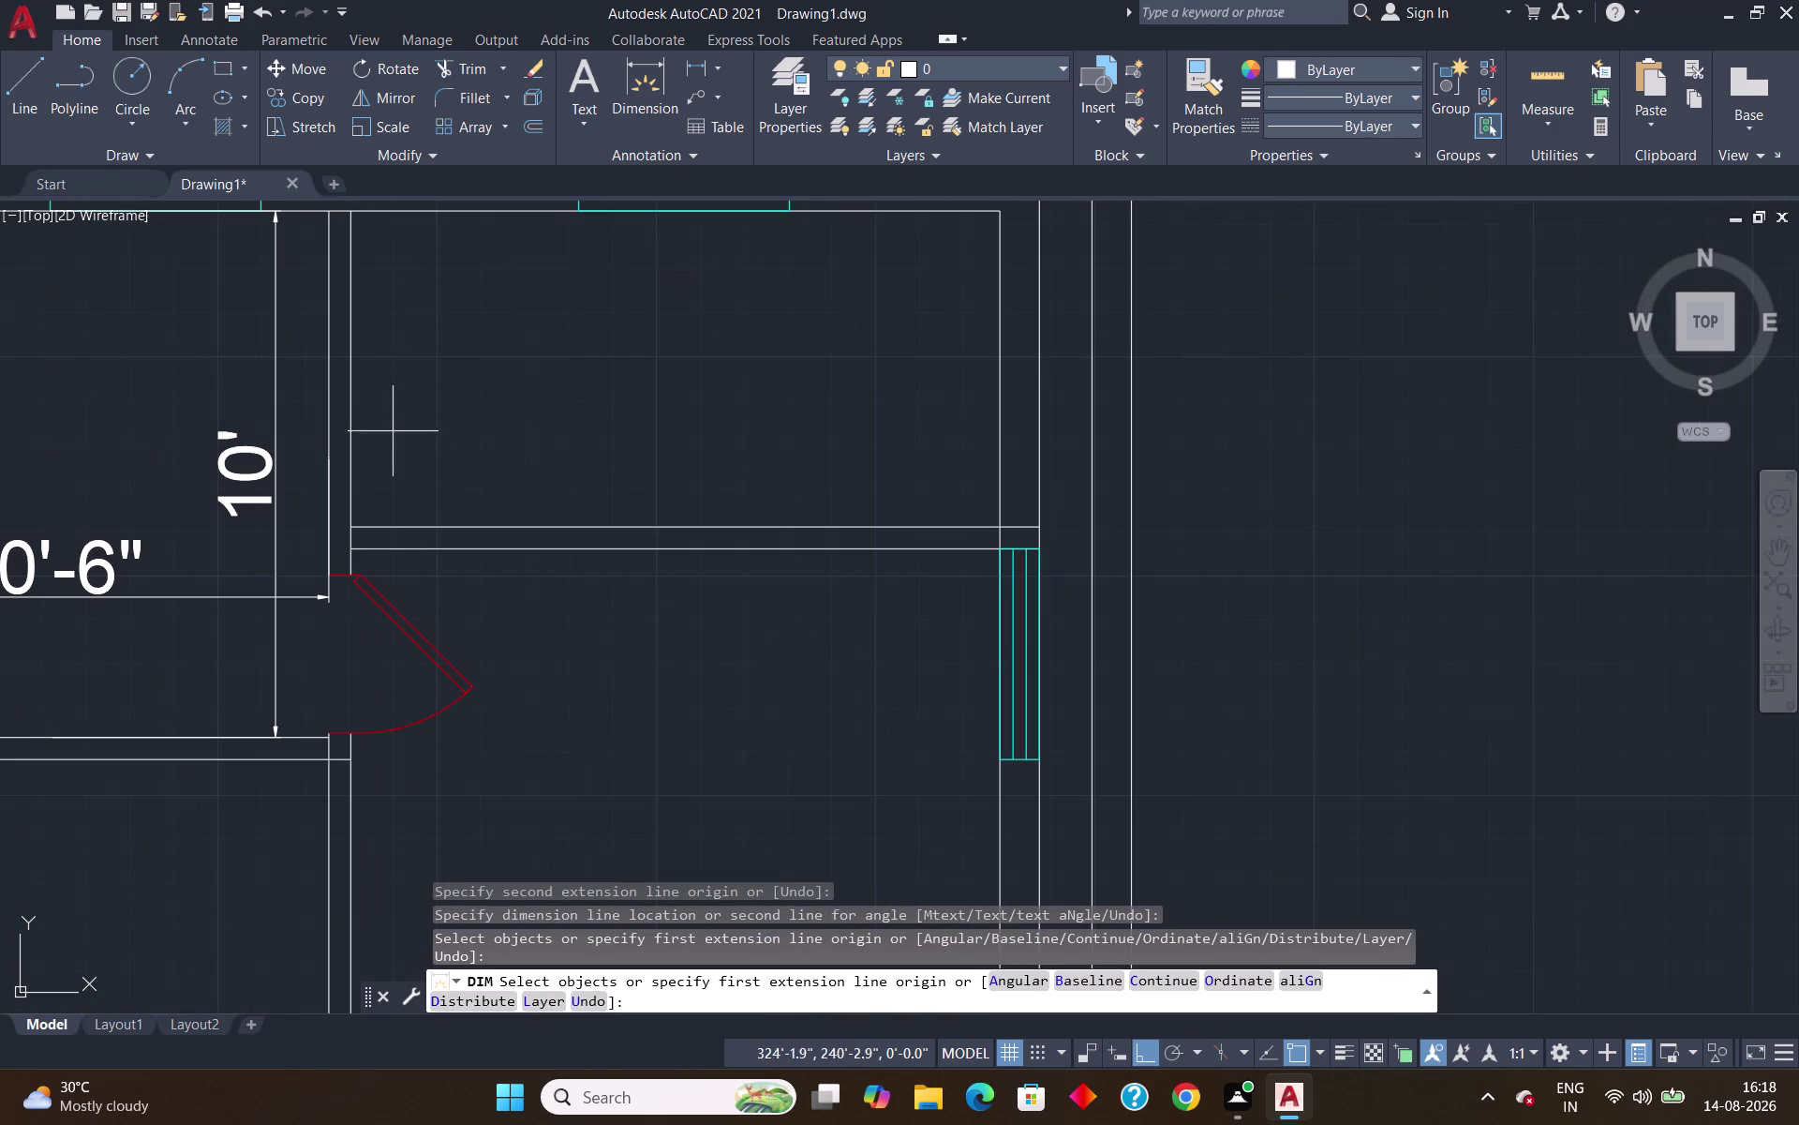
scroll(down, 3)
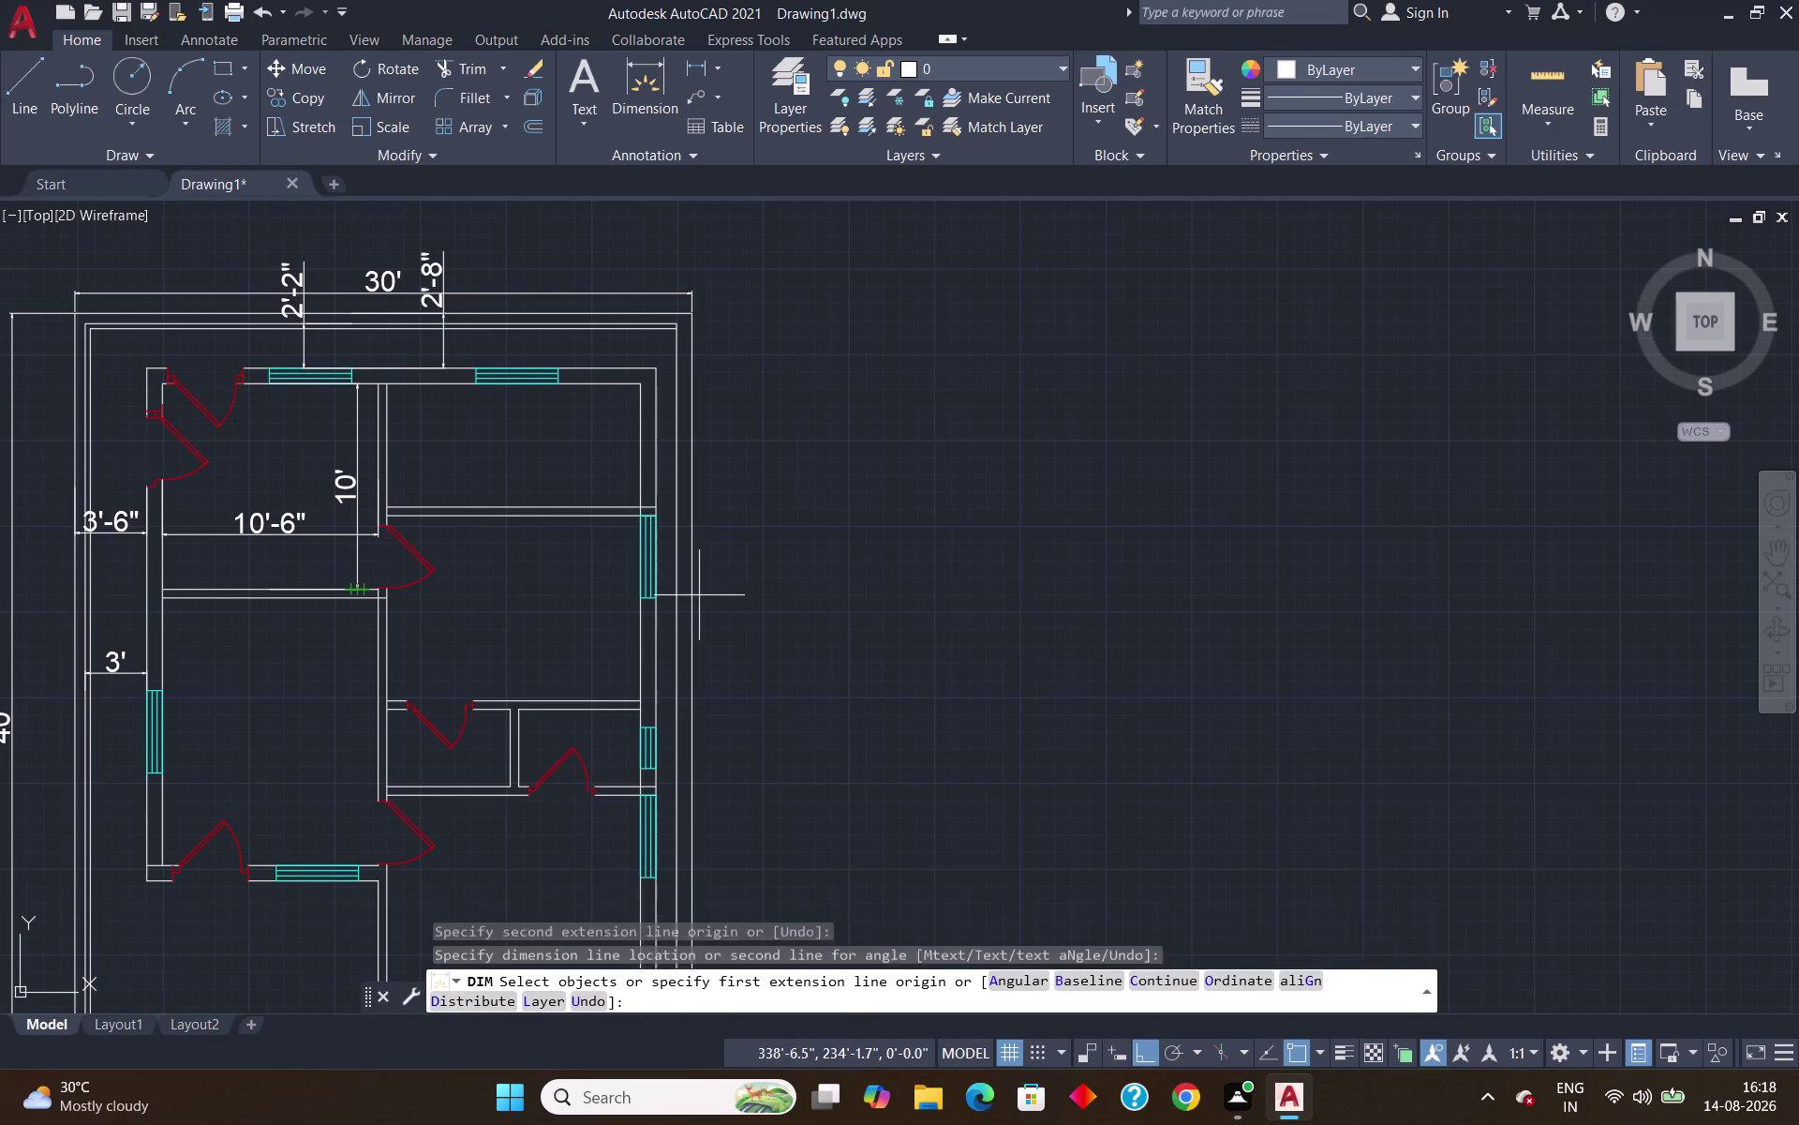
scroll(up, 3)
scroll(down, 3)
scroll(up, 3)
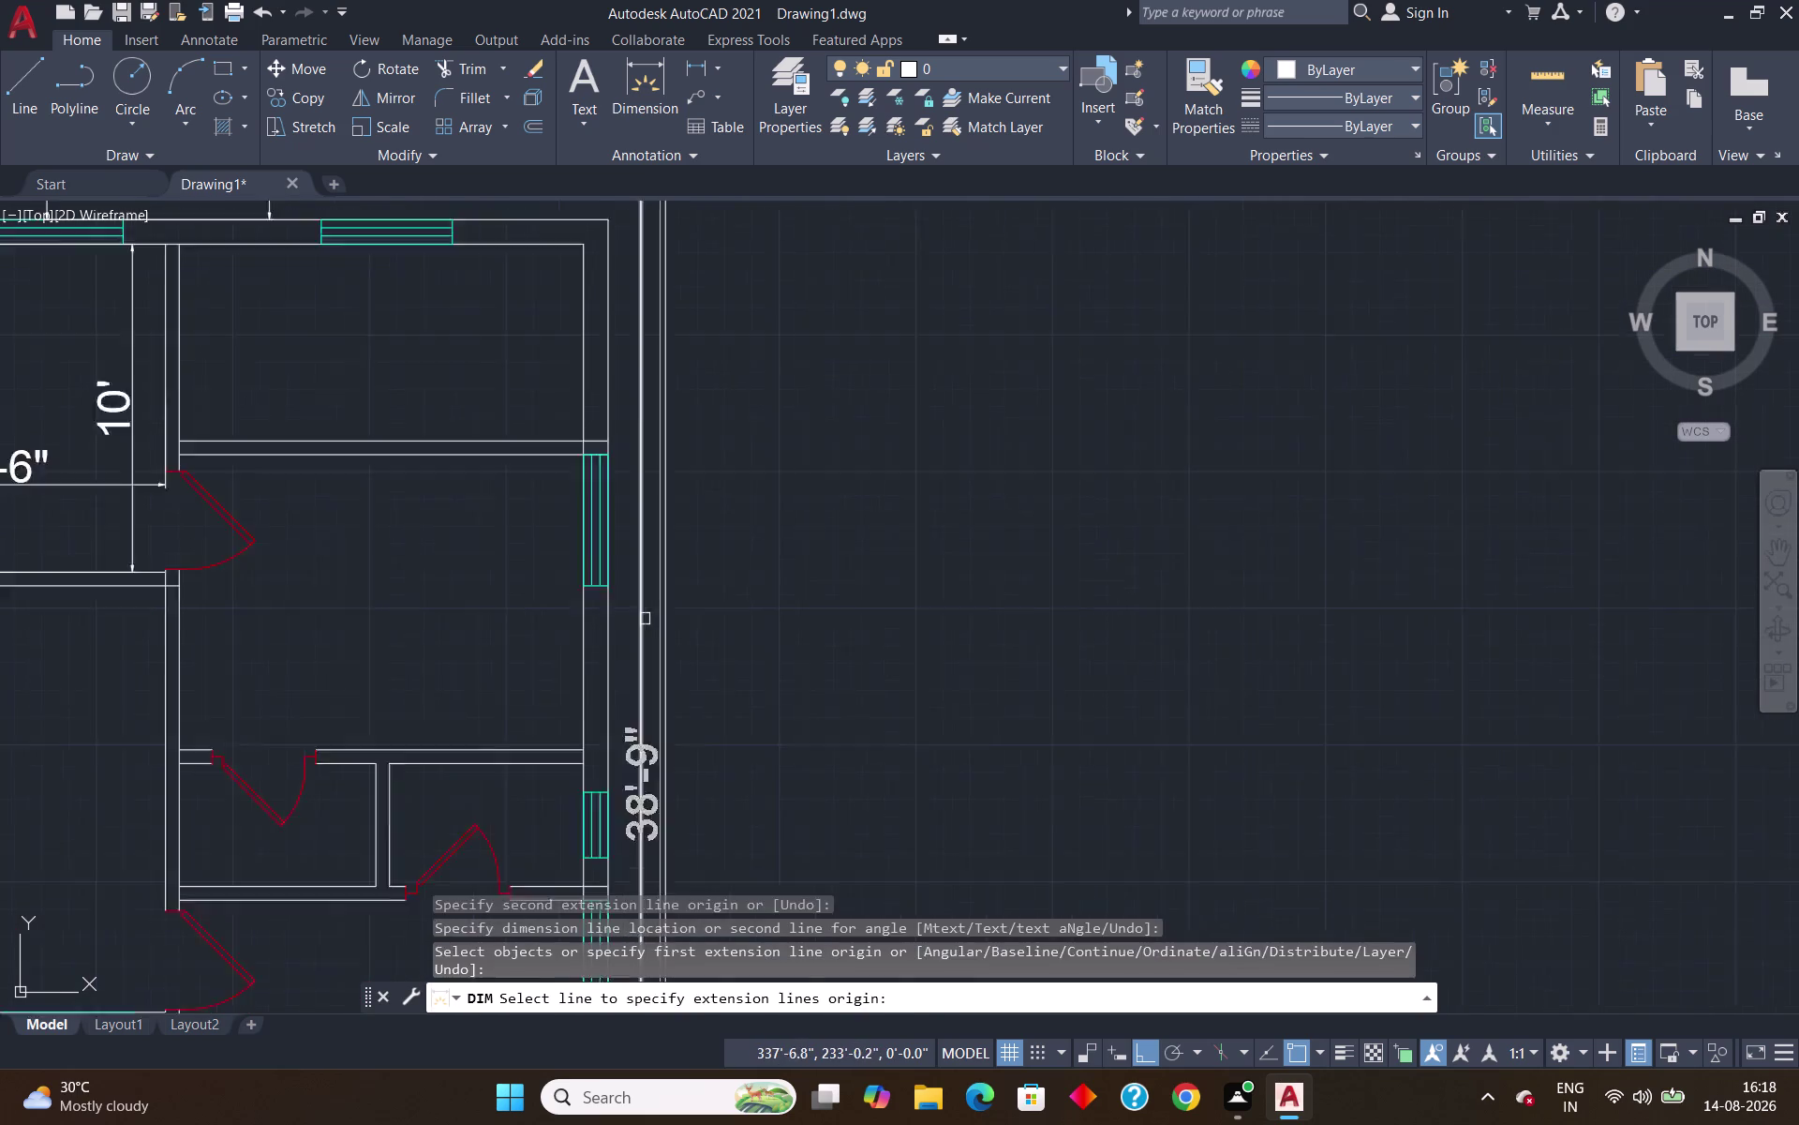
scroll(up, 3)
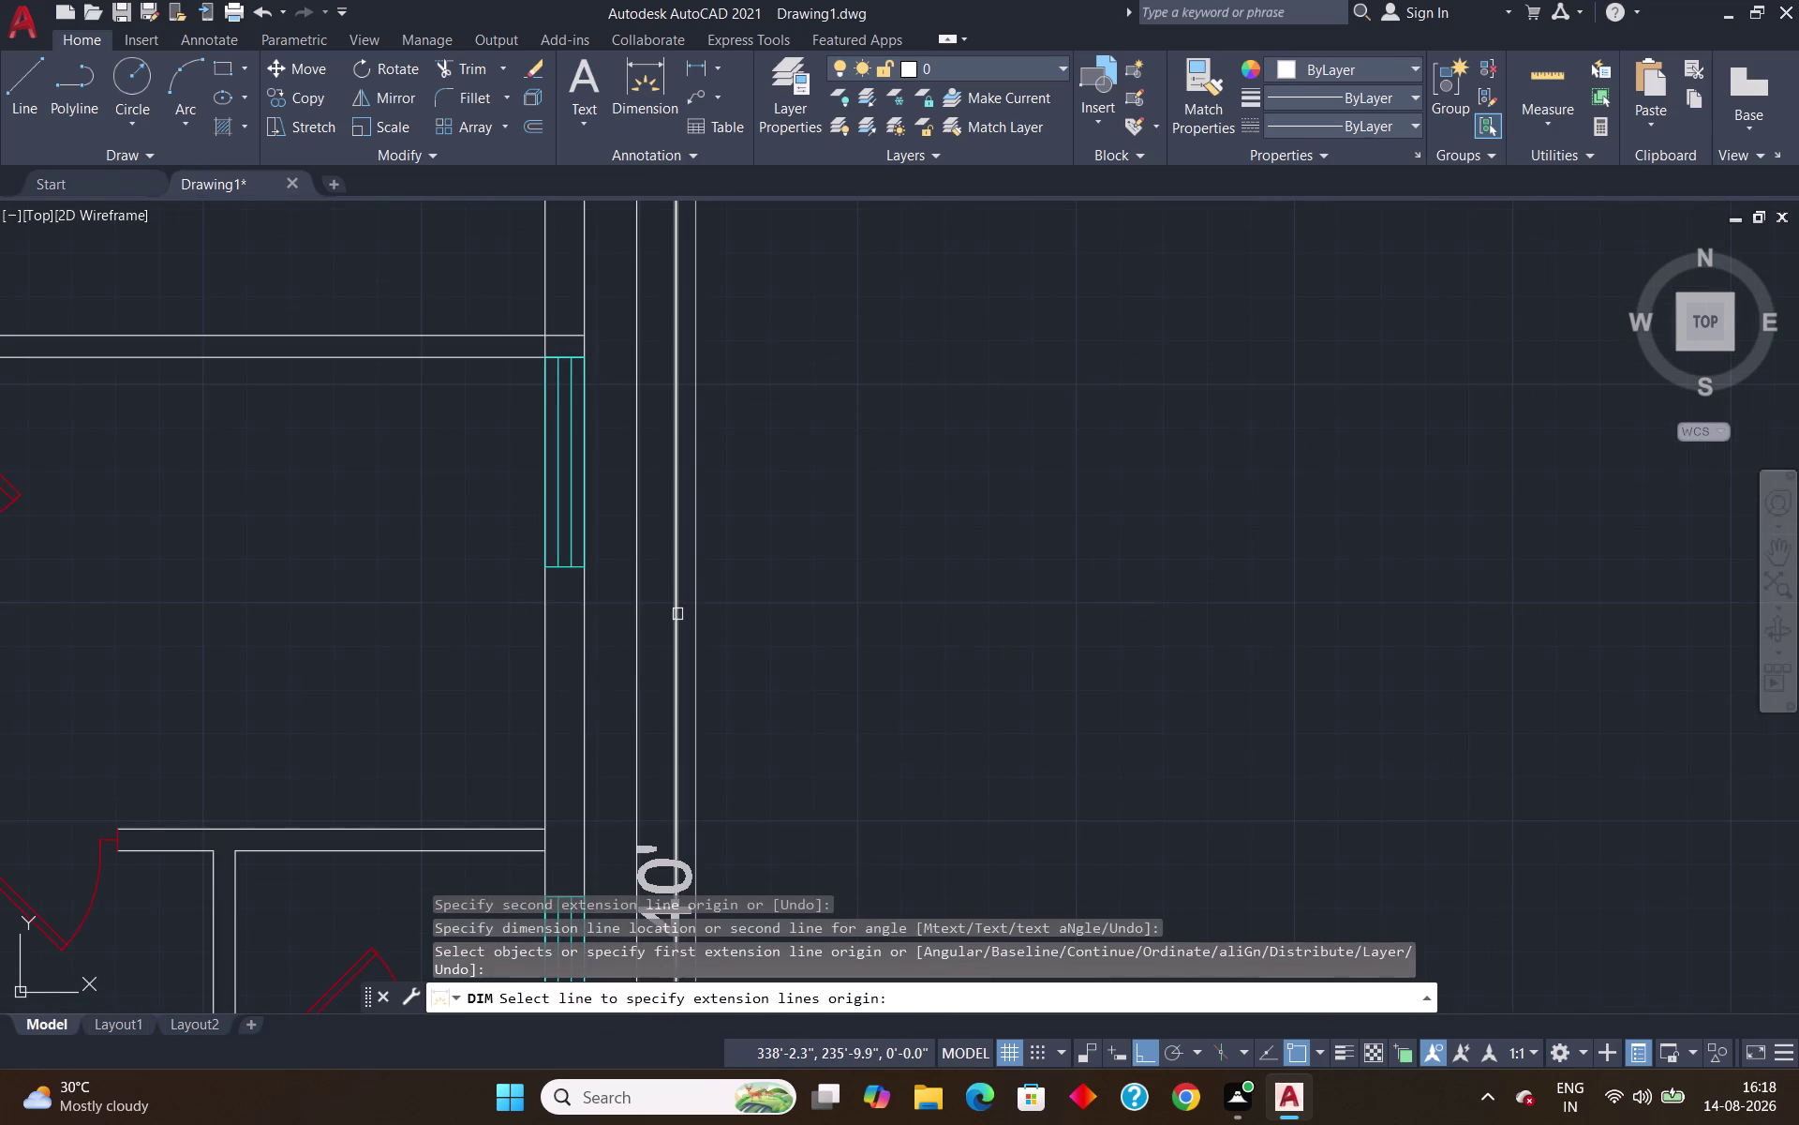
scroll(down, 3)
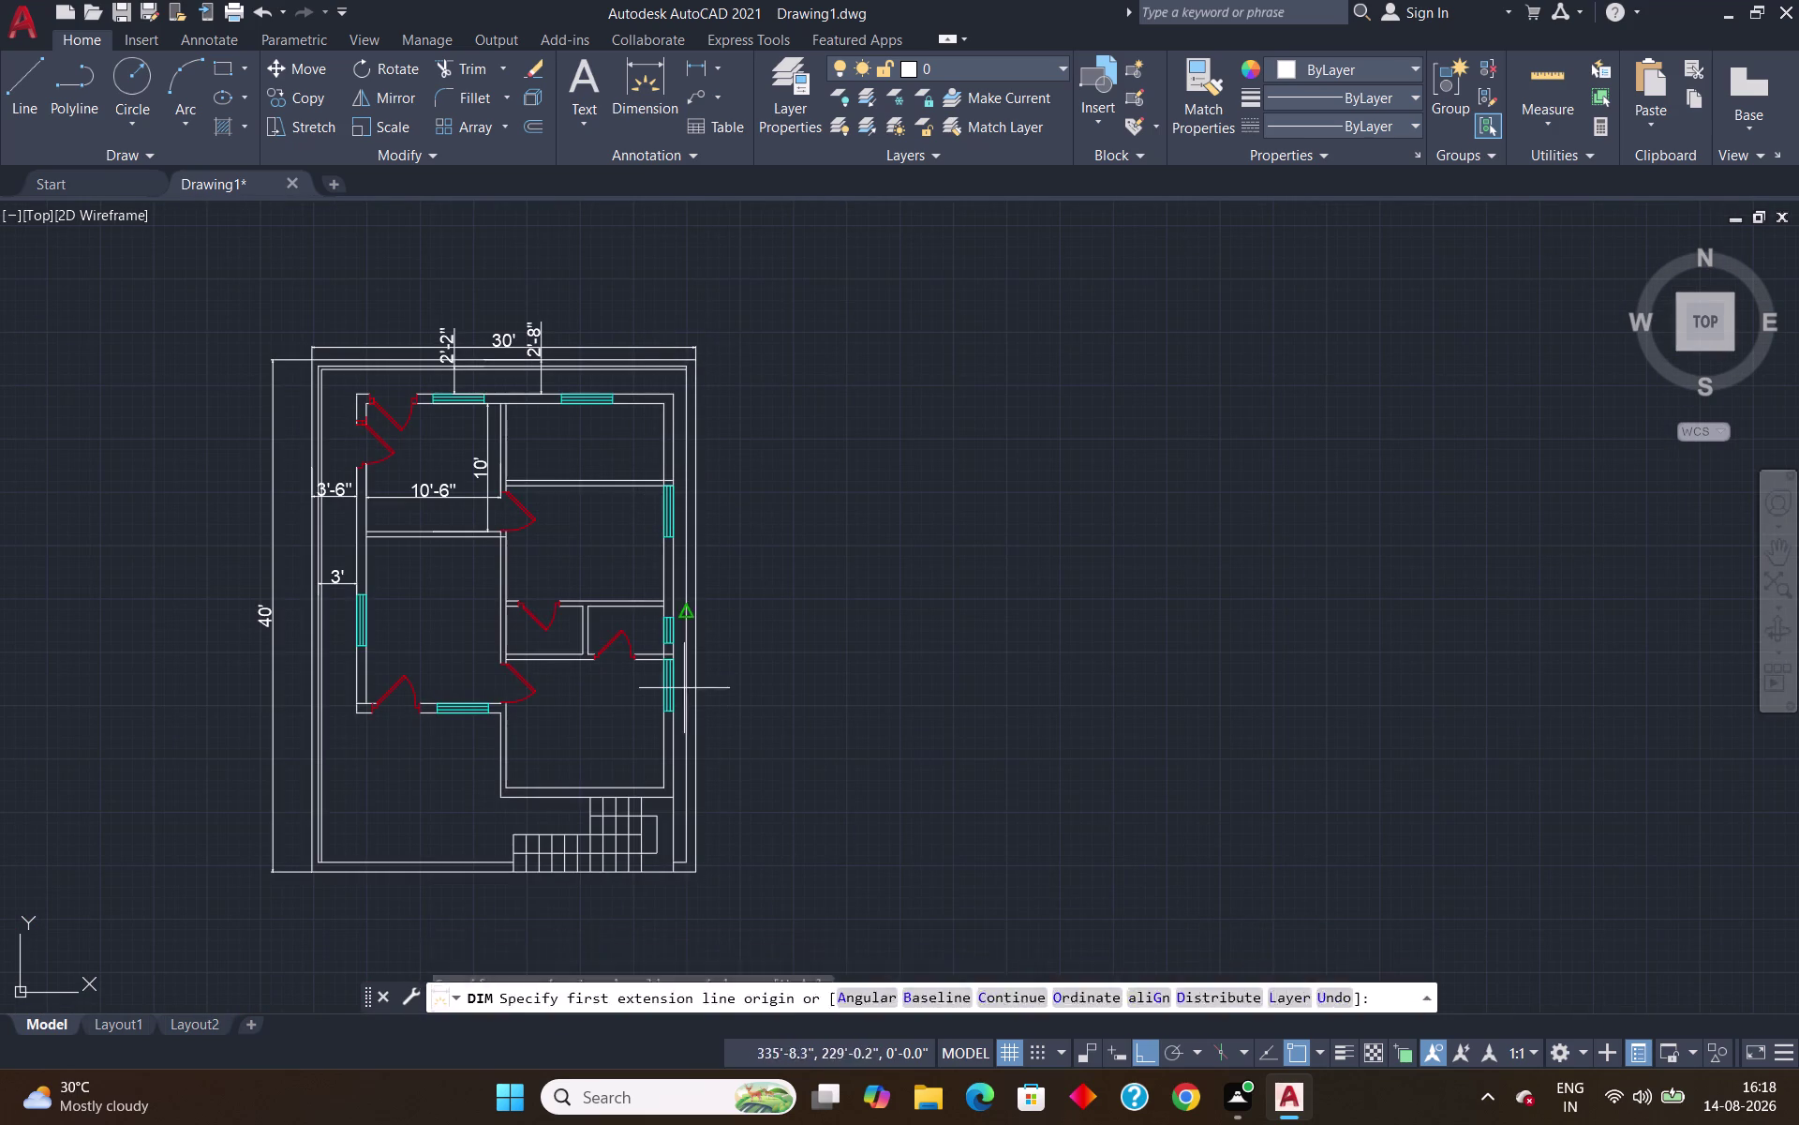
scroll(up, 3)
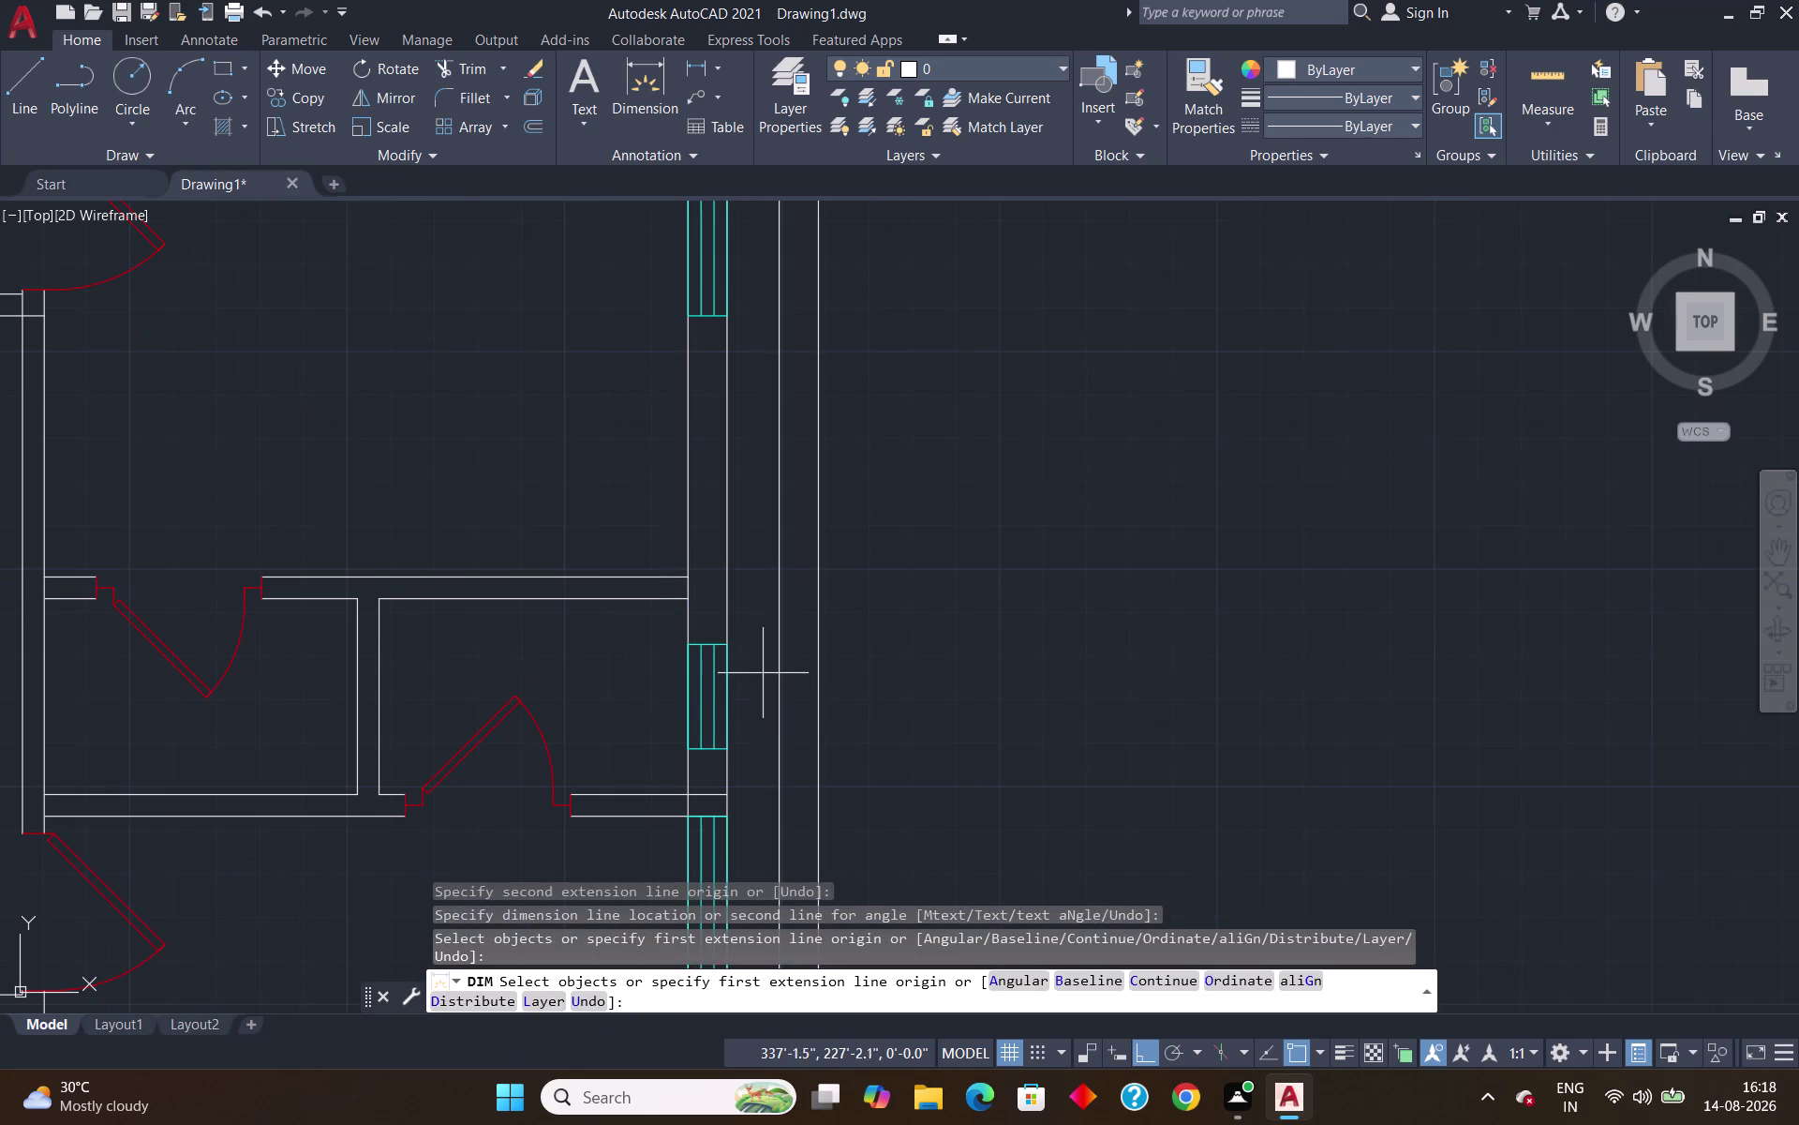
click(724, 643)
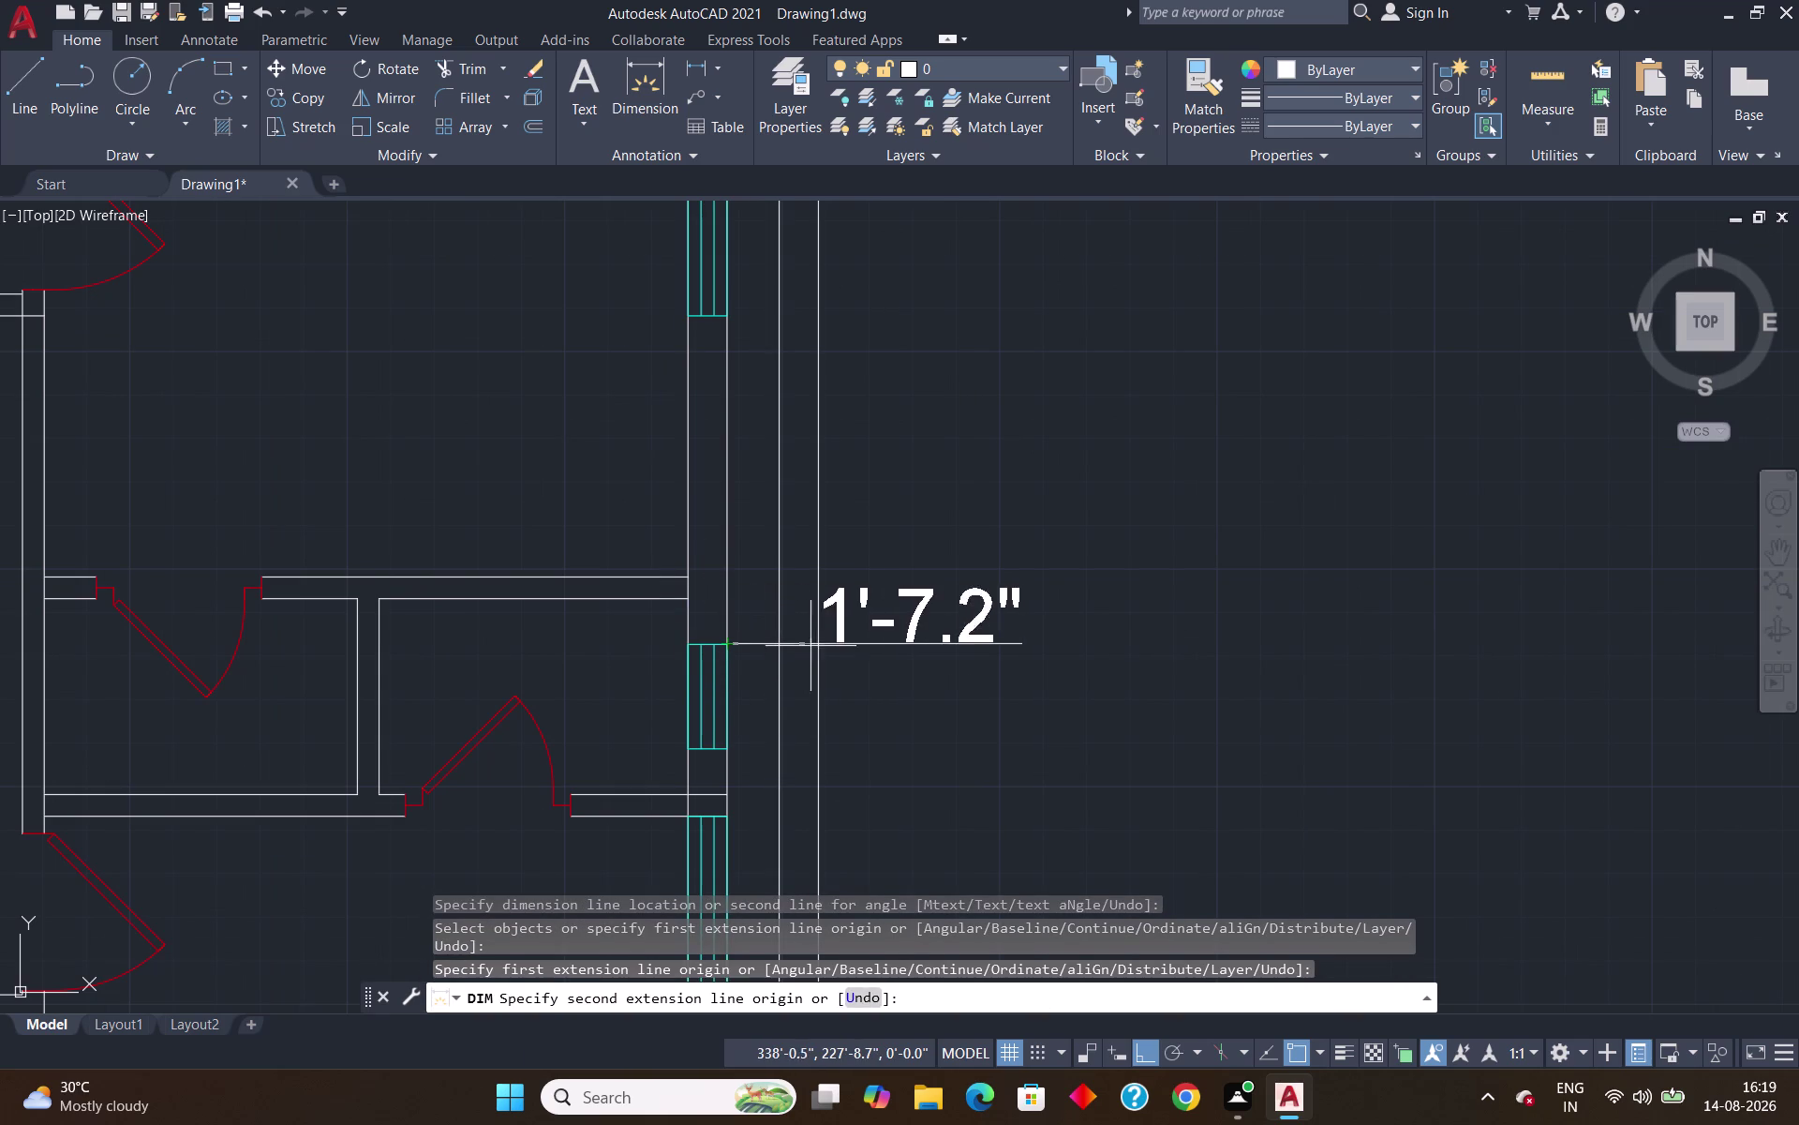
click(819, 638)
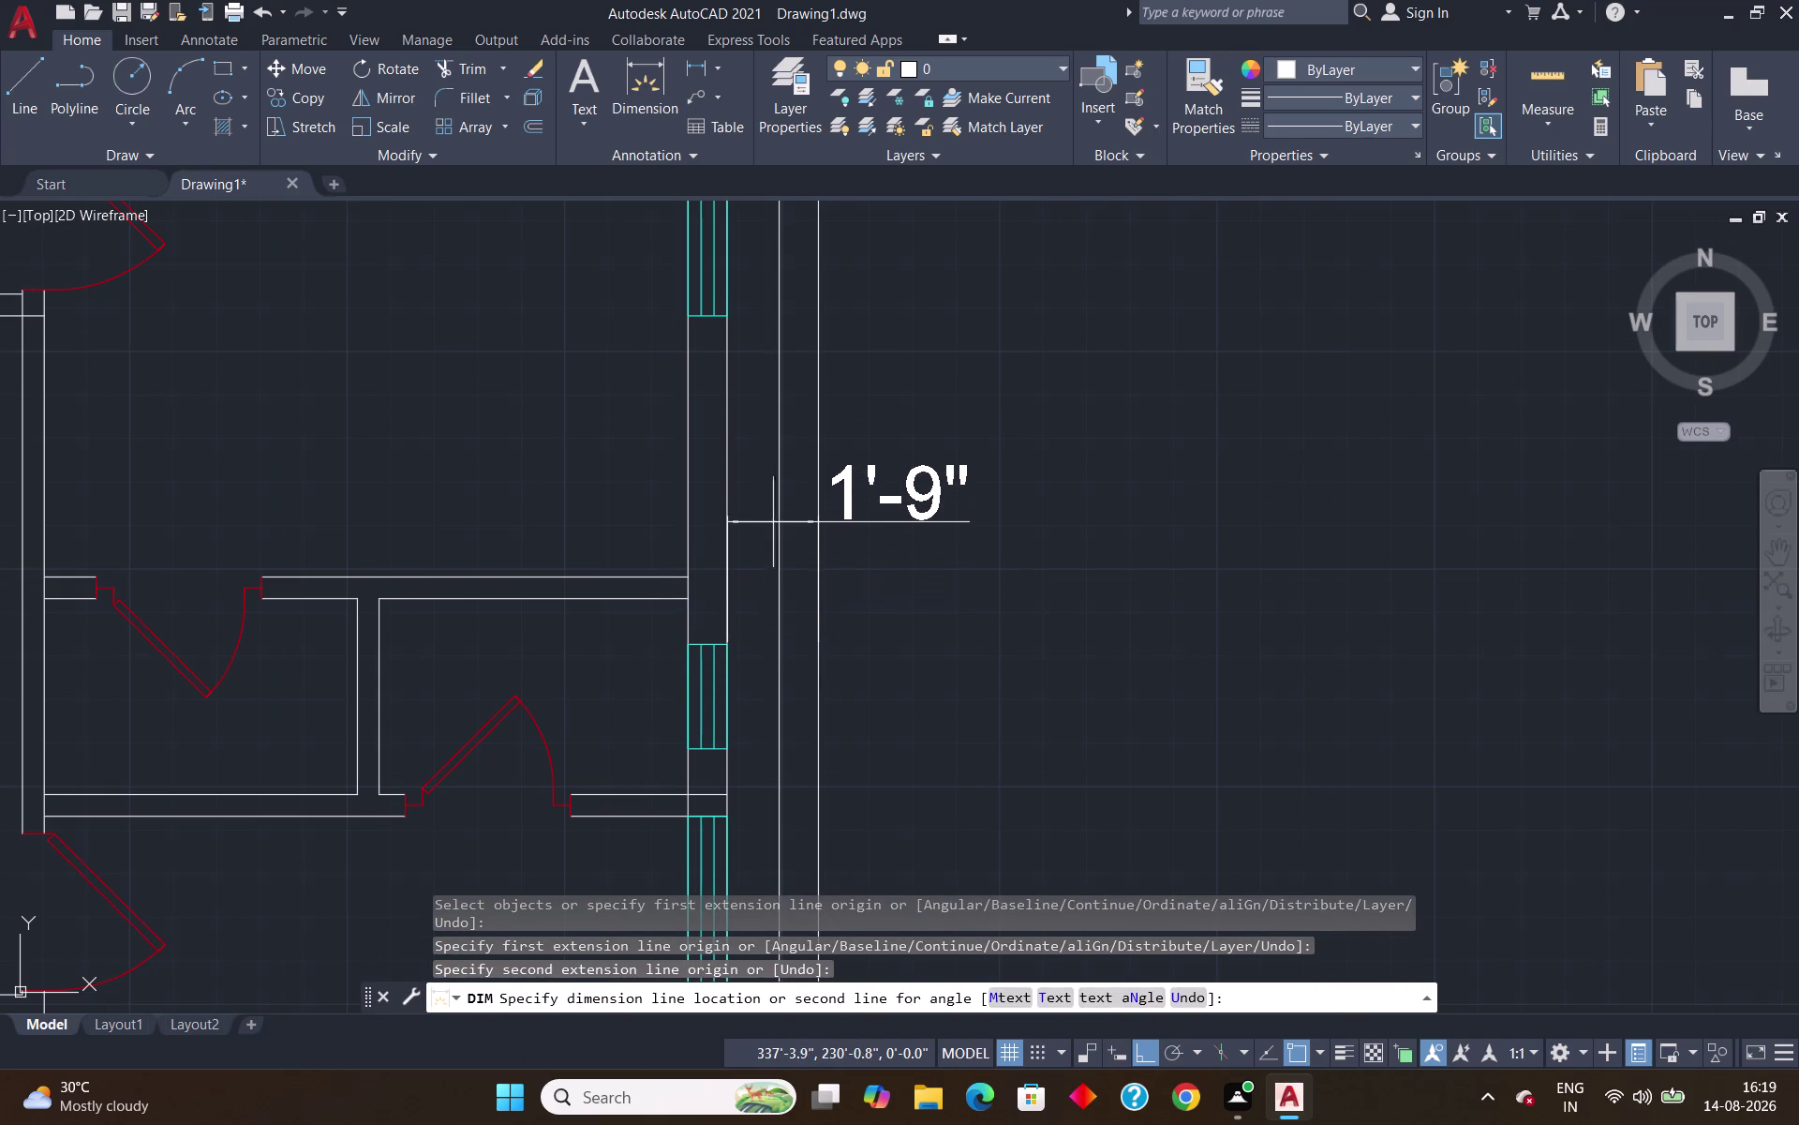
click(776, 499)
scroll(down, 3)
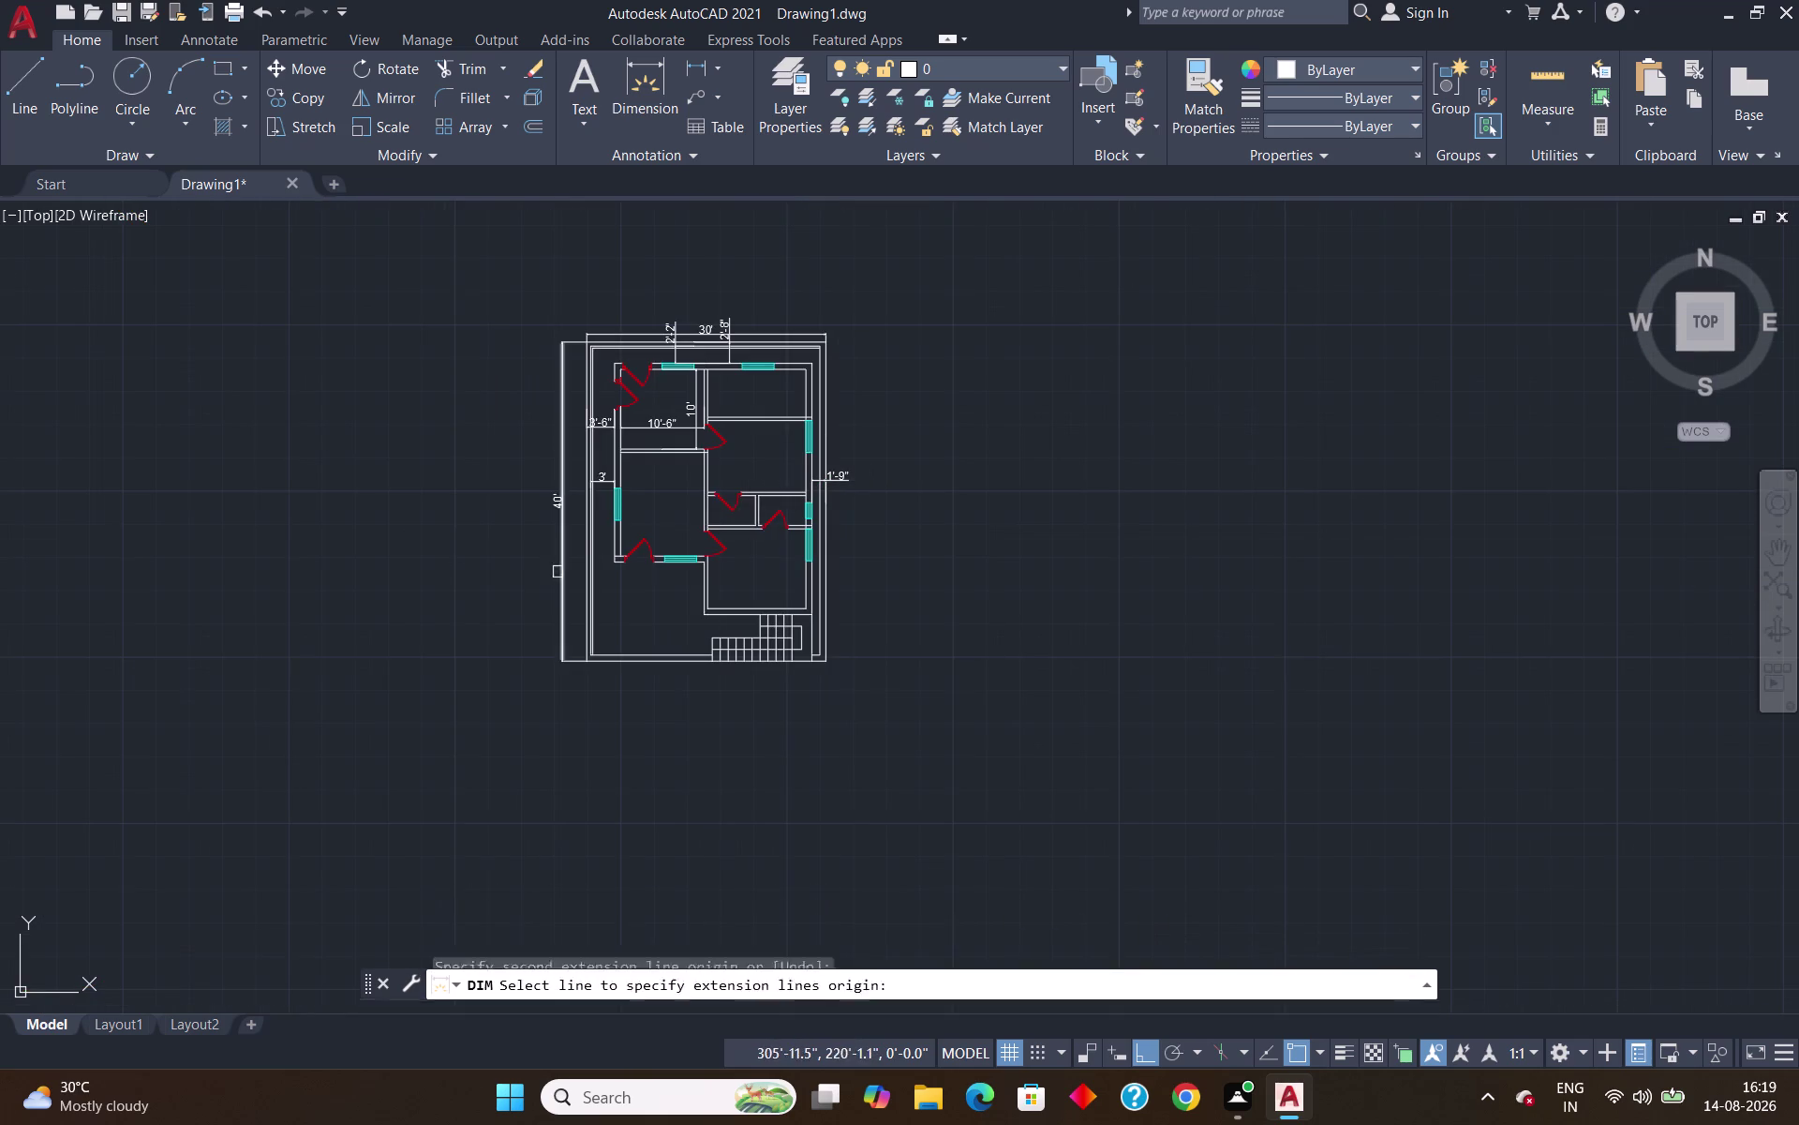
Add the 10'-6" width dimension across the room's top corners.
scroll(up, 3)
scroll(down, 3)
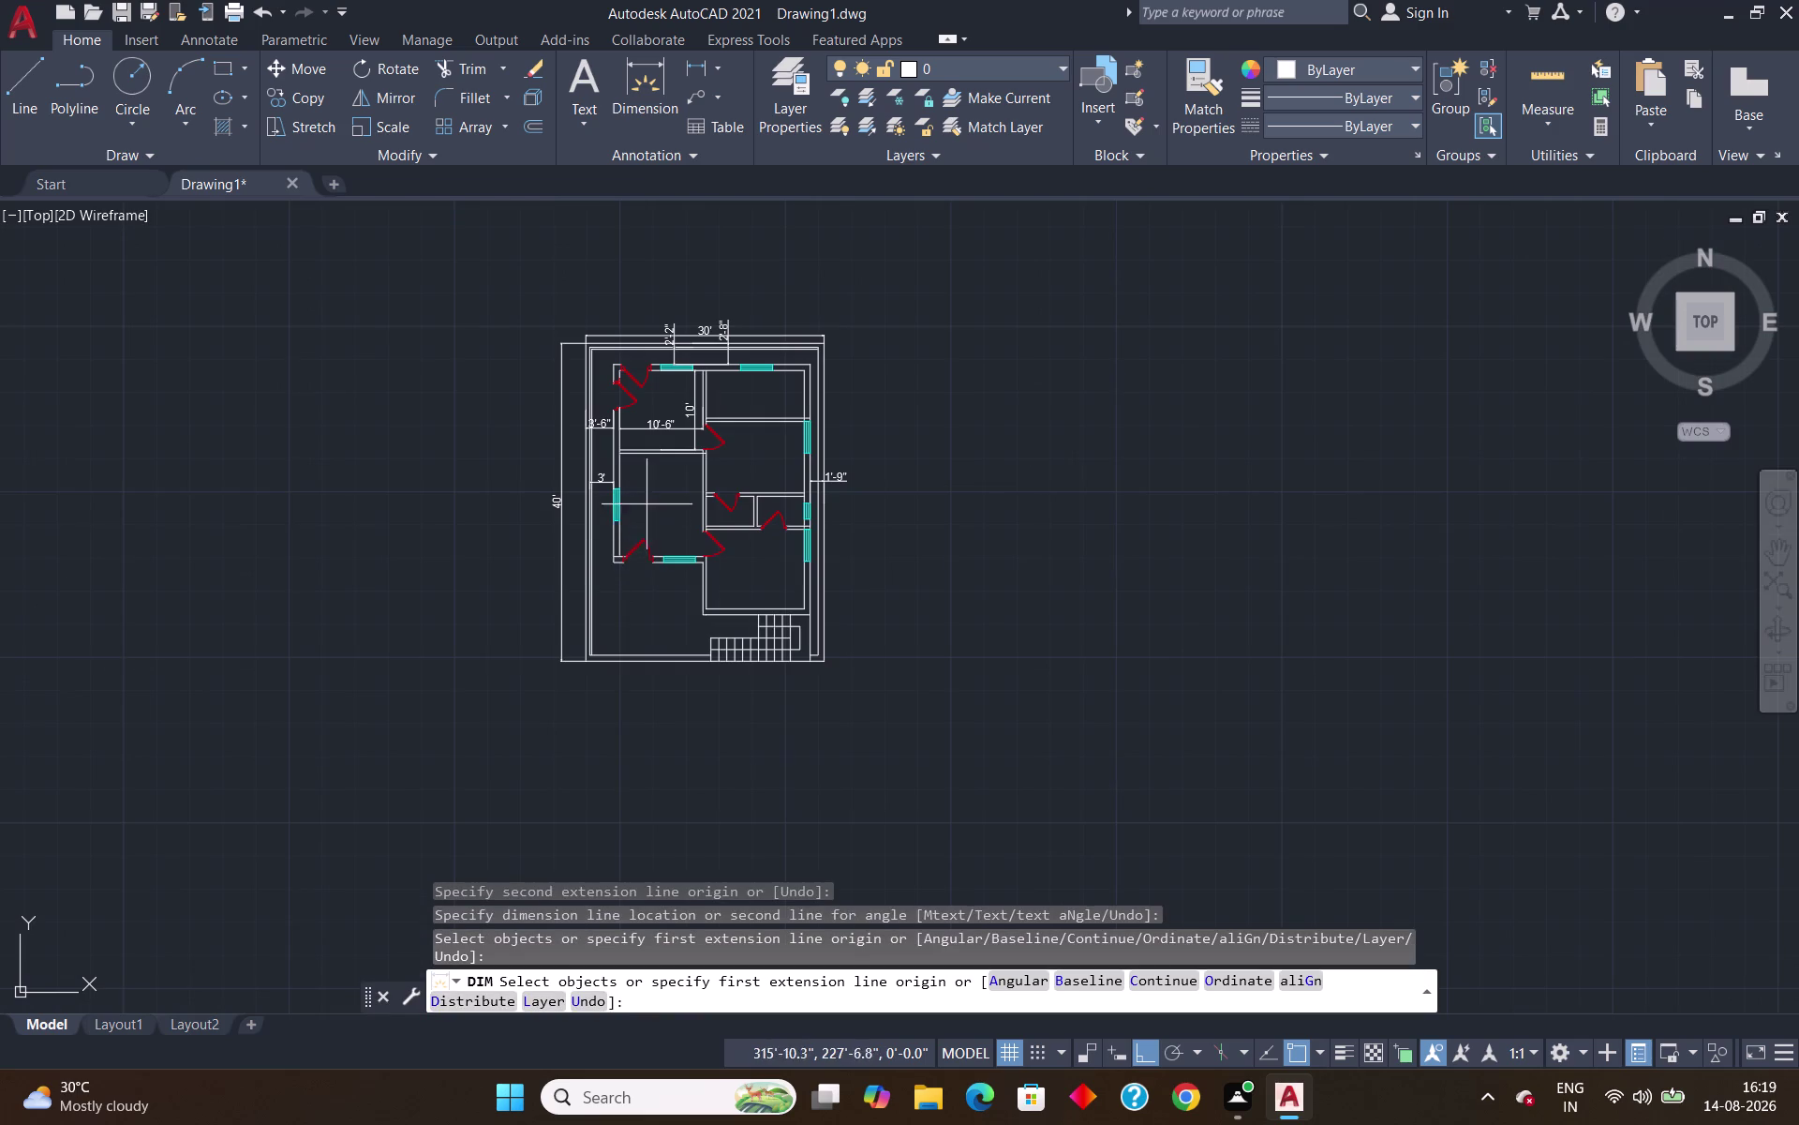
scroll(up, 3)
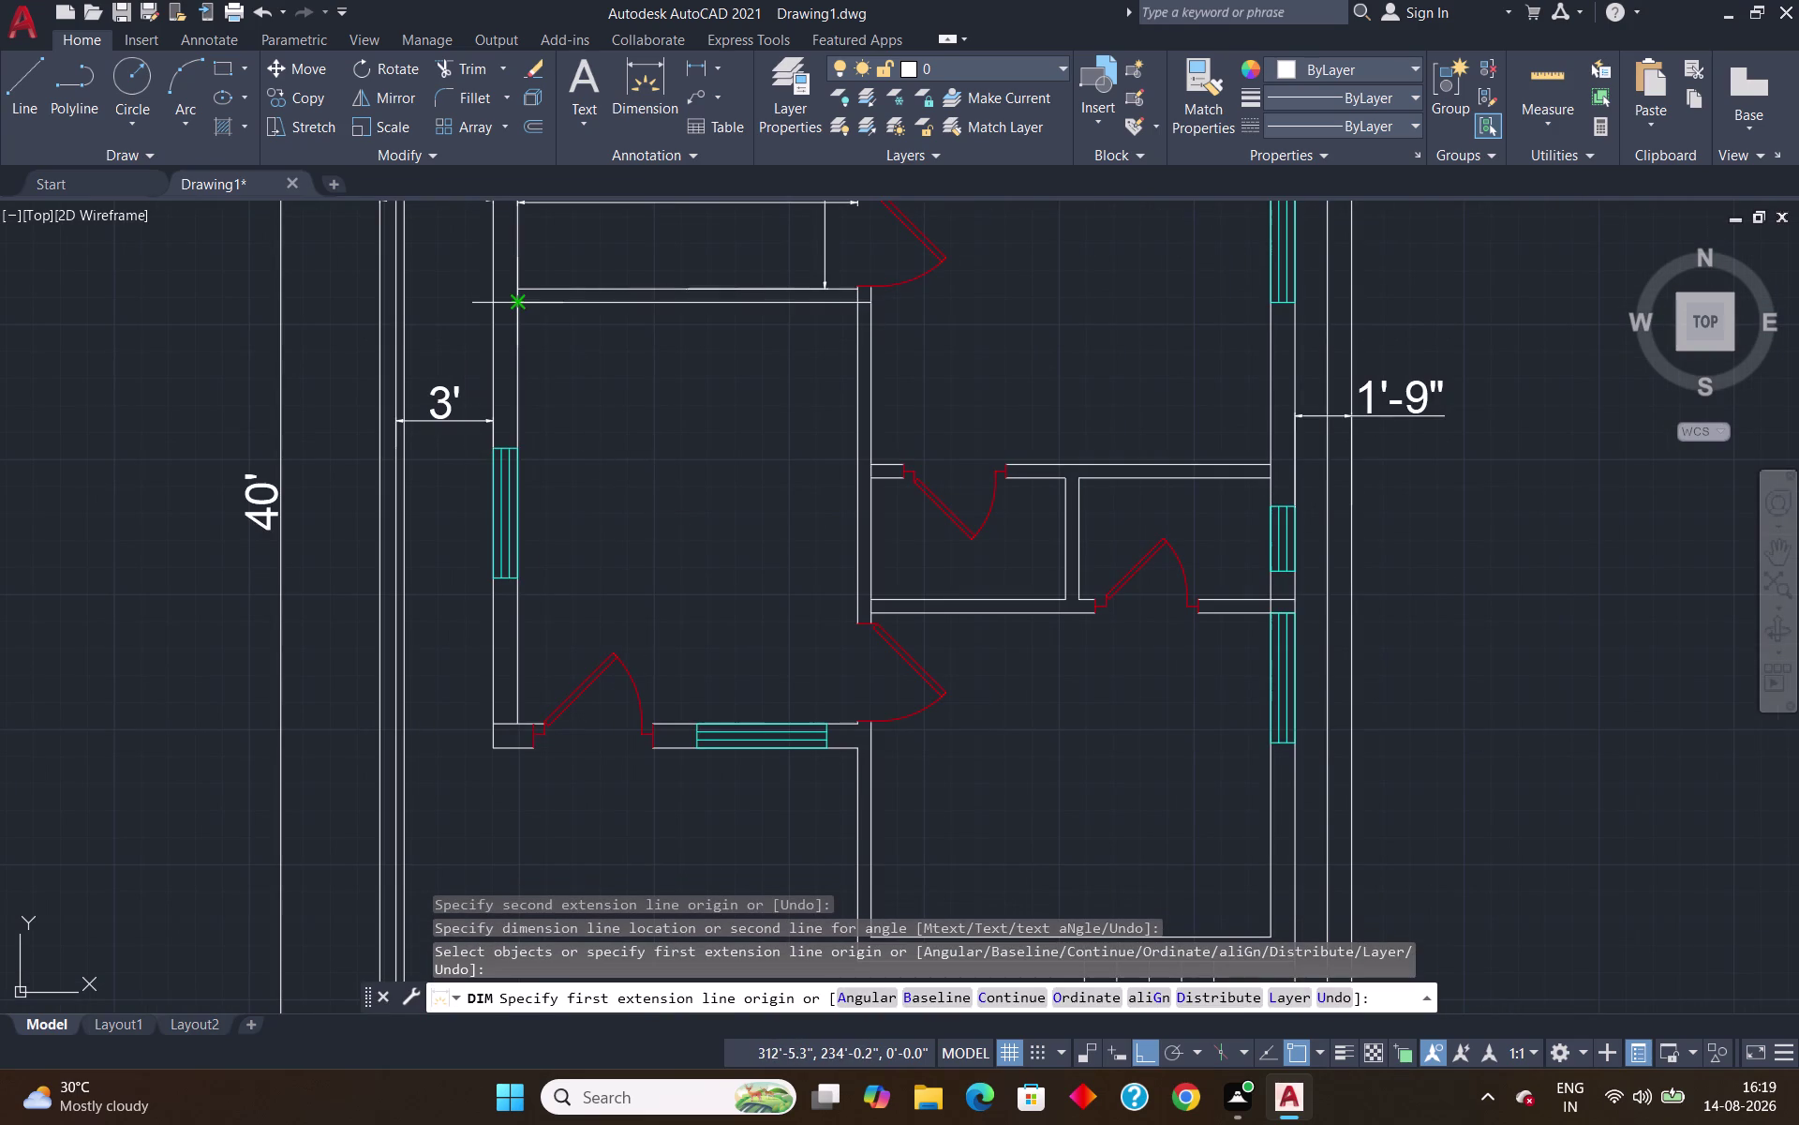
click(517, 306)
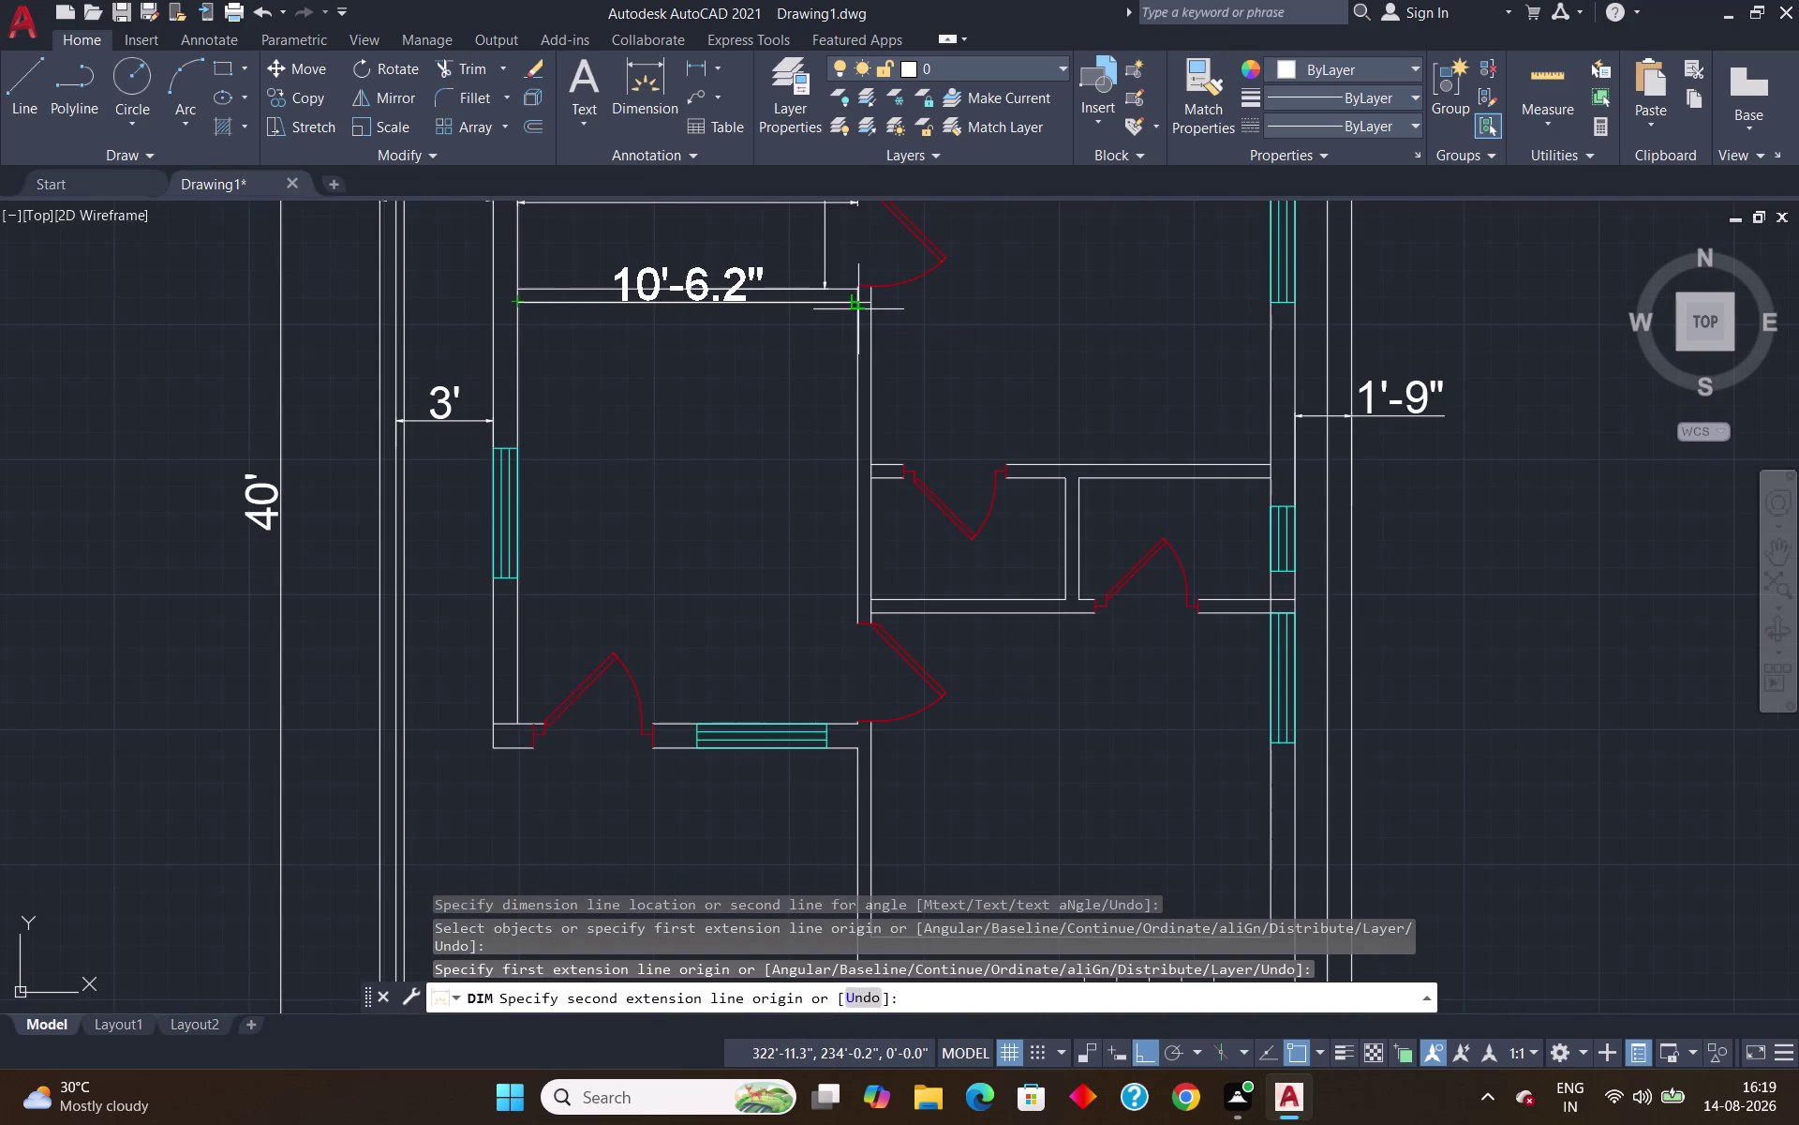
click(861, 305)
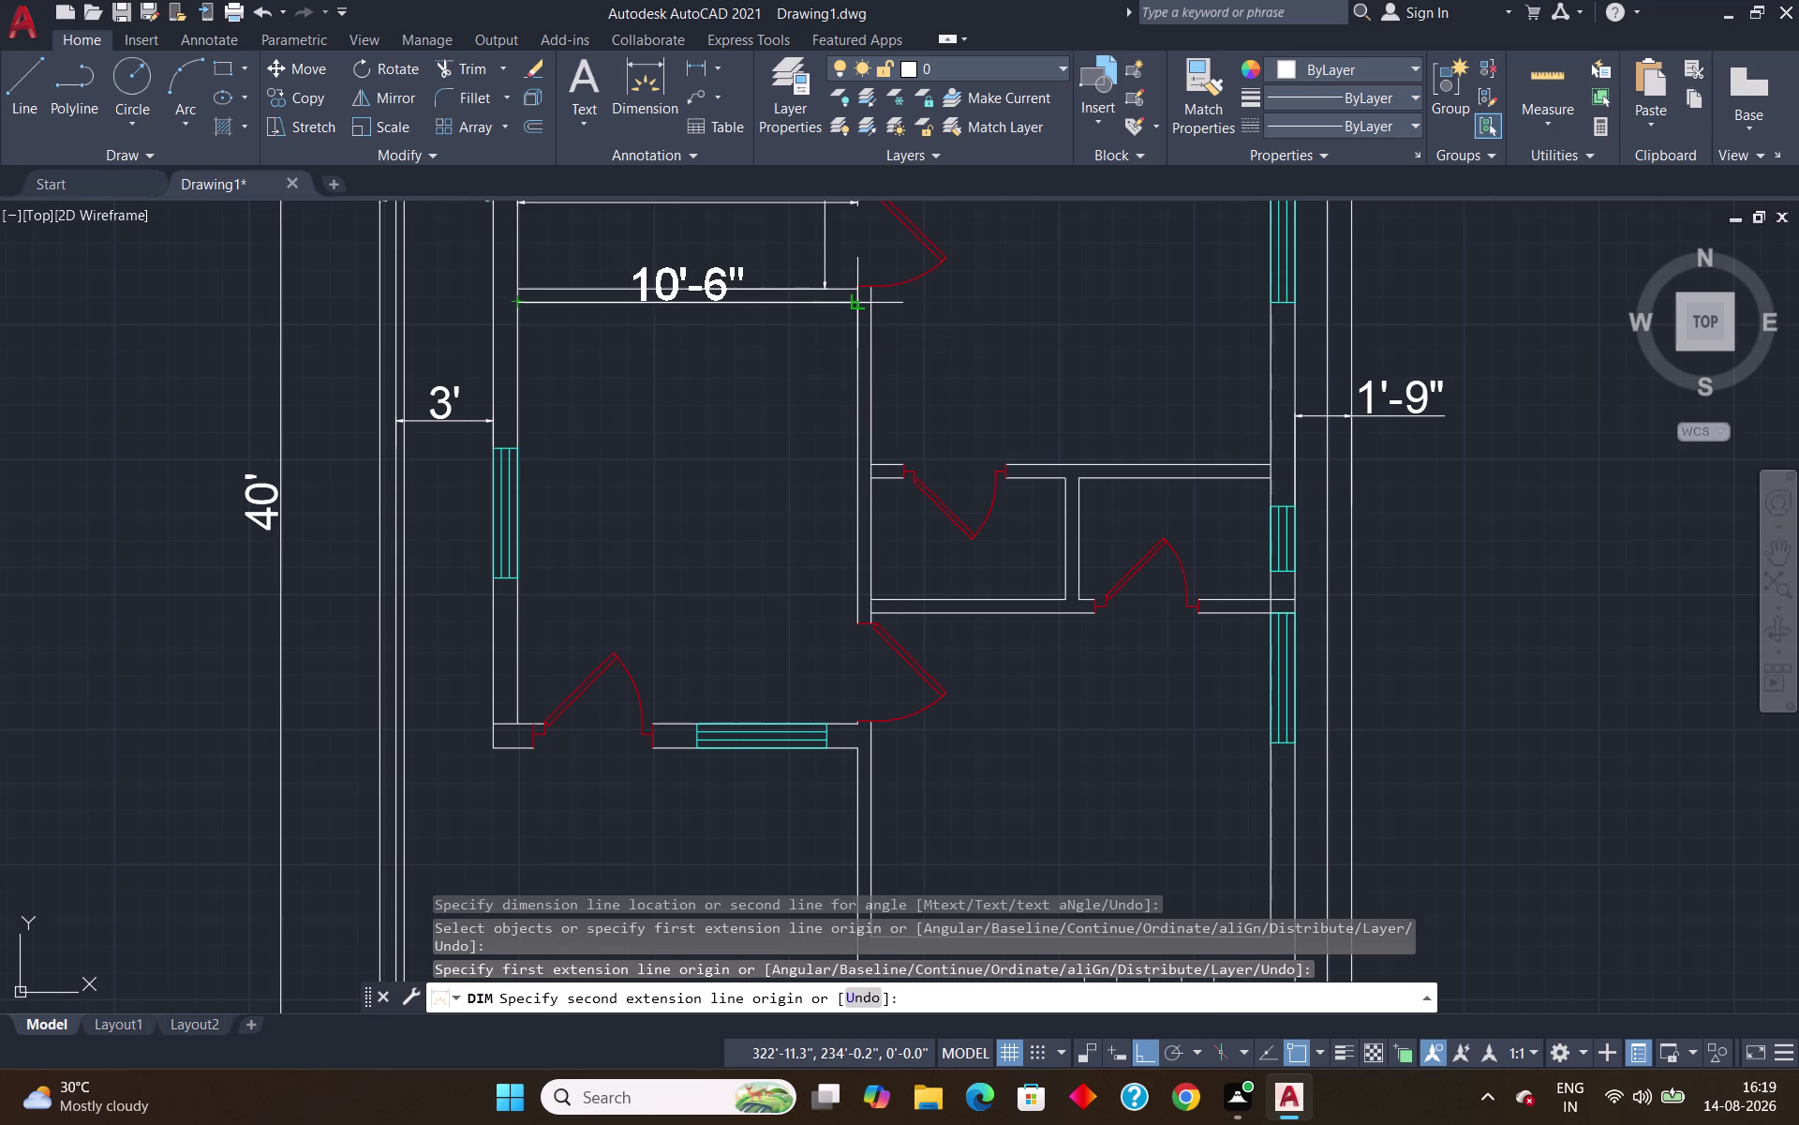
click(826, 407)
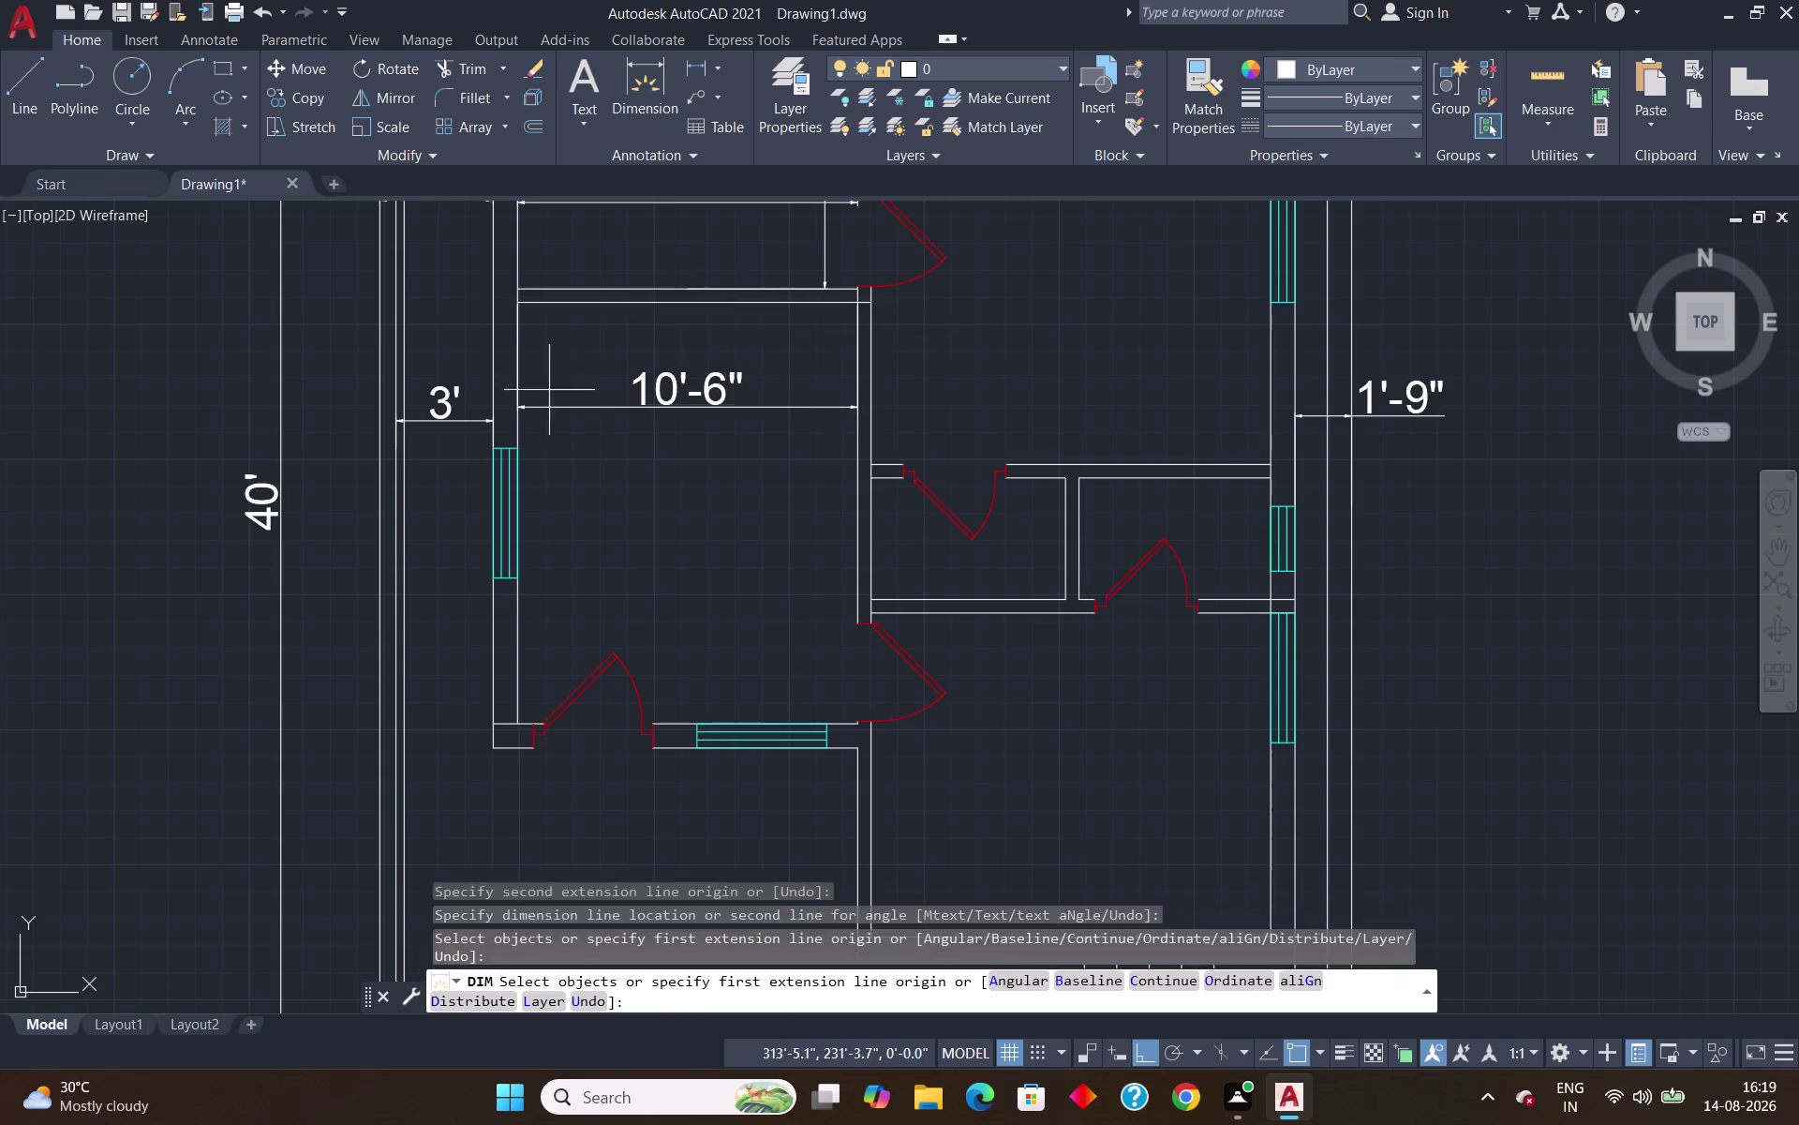
Add the 13' height dimension from the room's bottom corner to its top corner.
click(513, 722)
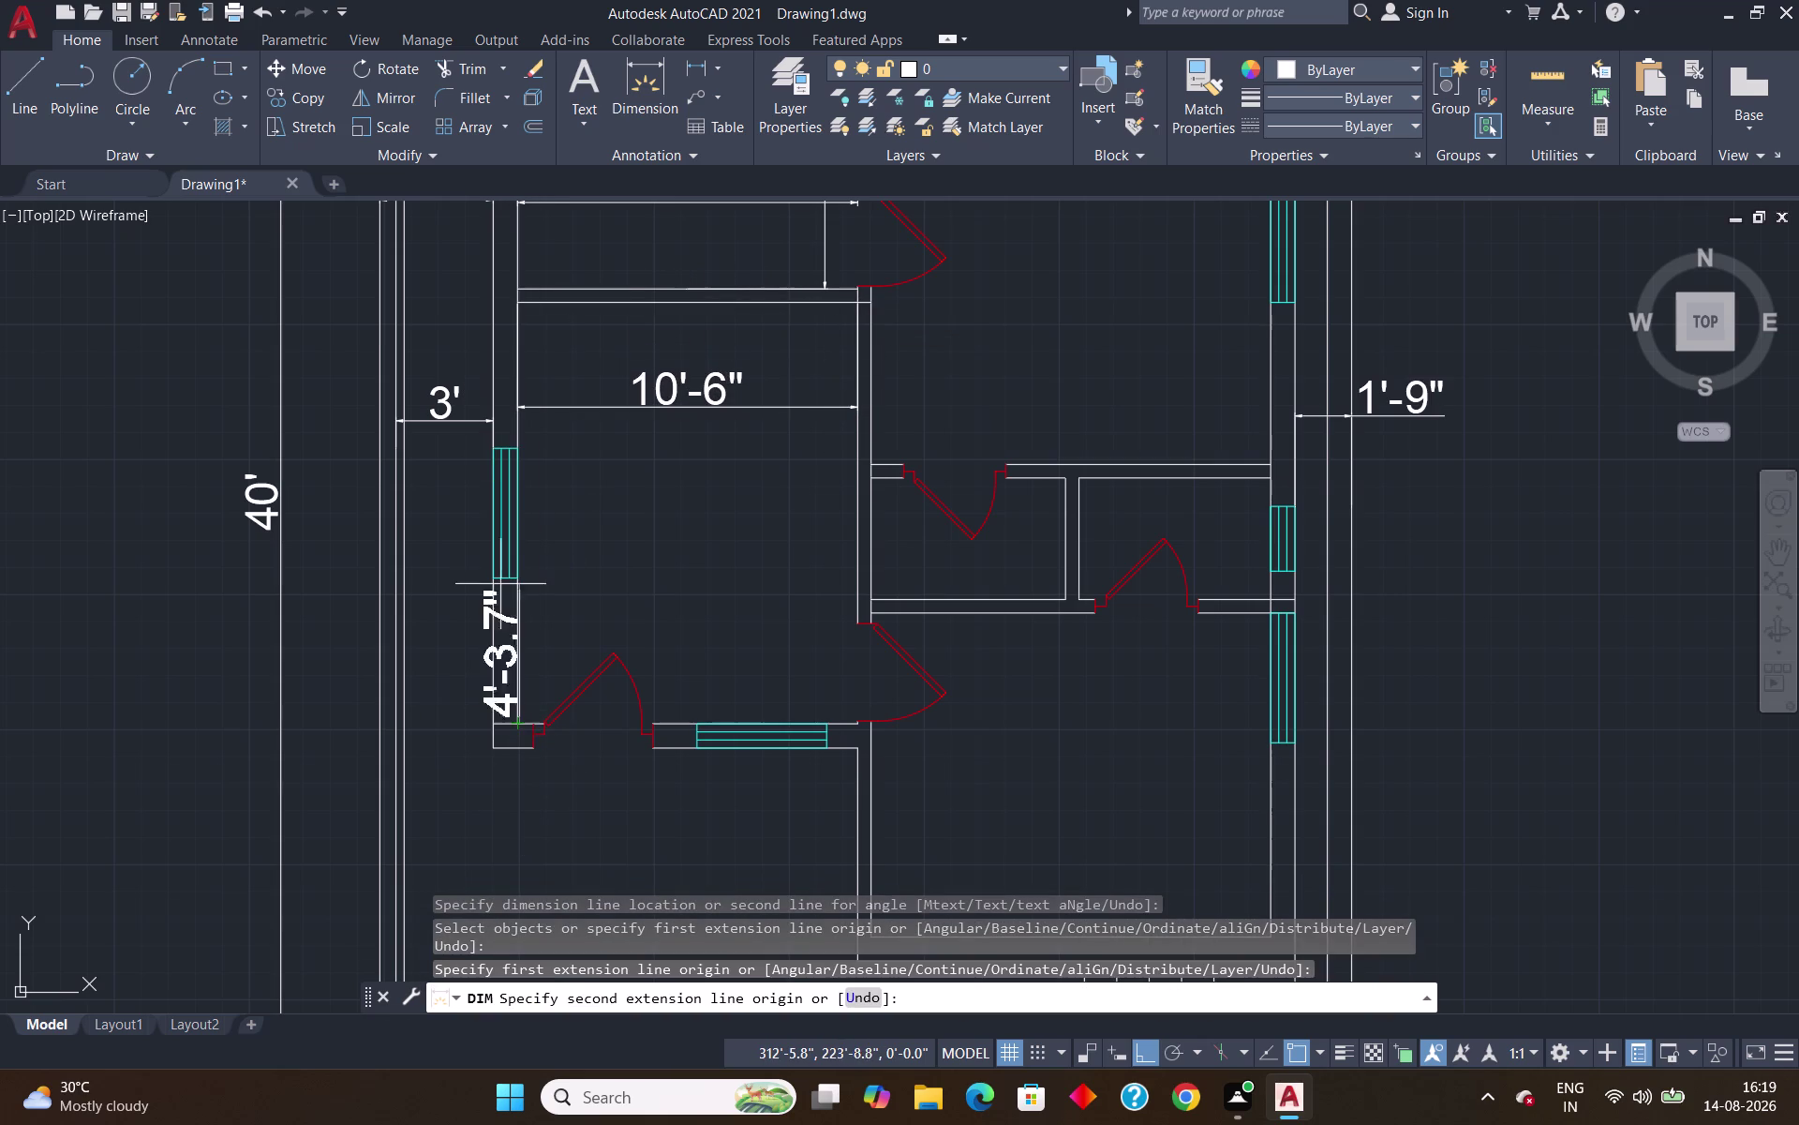
click(515, 302)
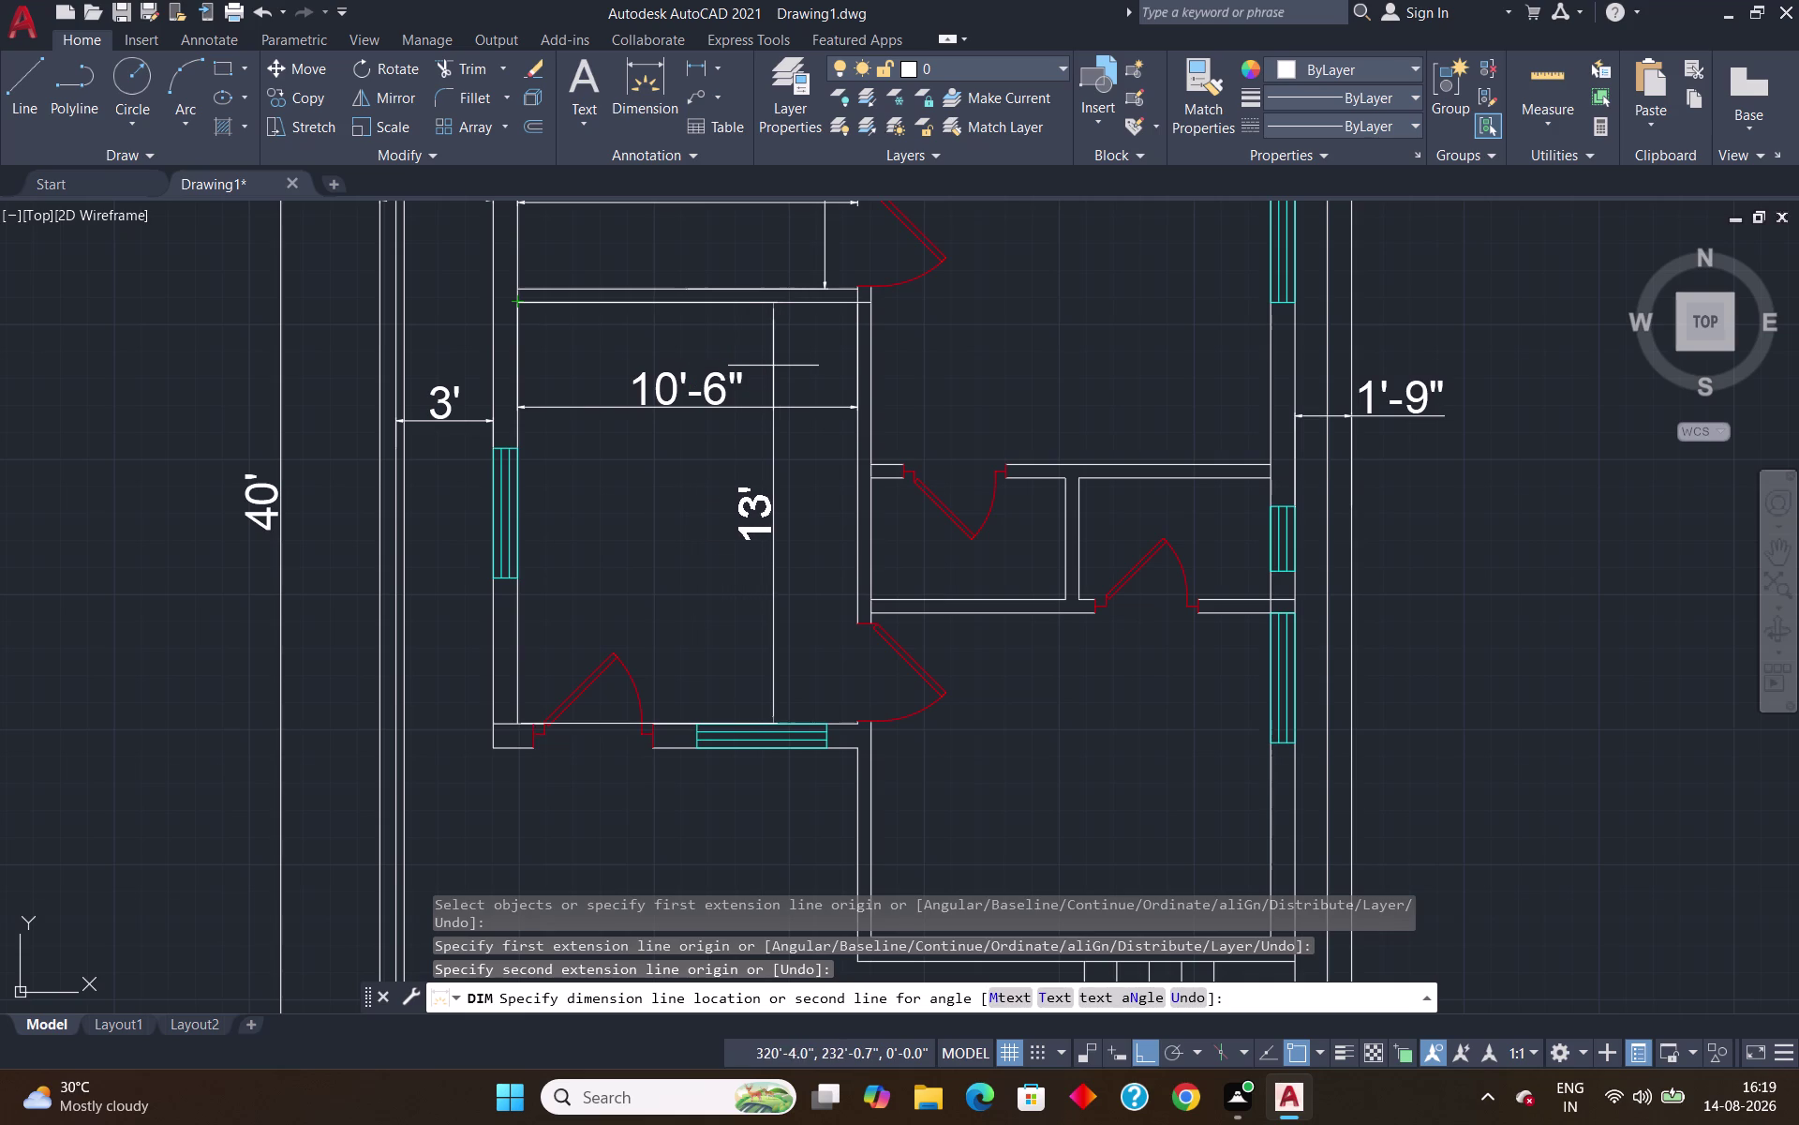
click(807, 369)
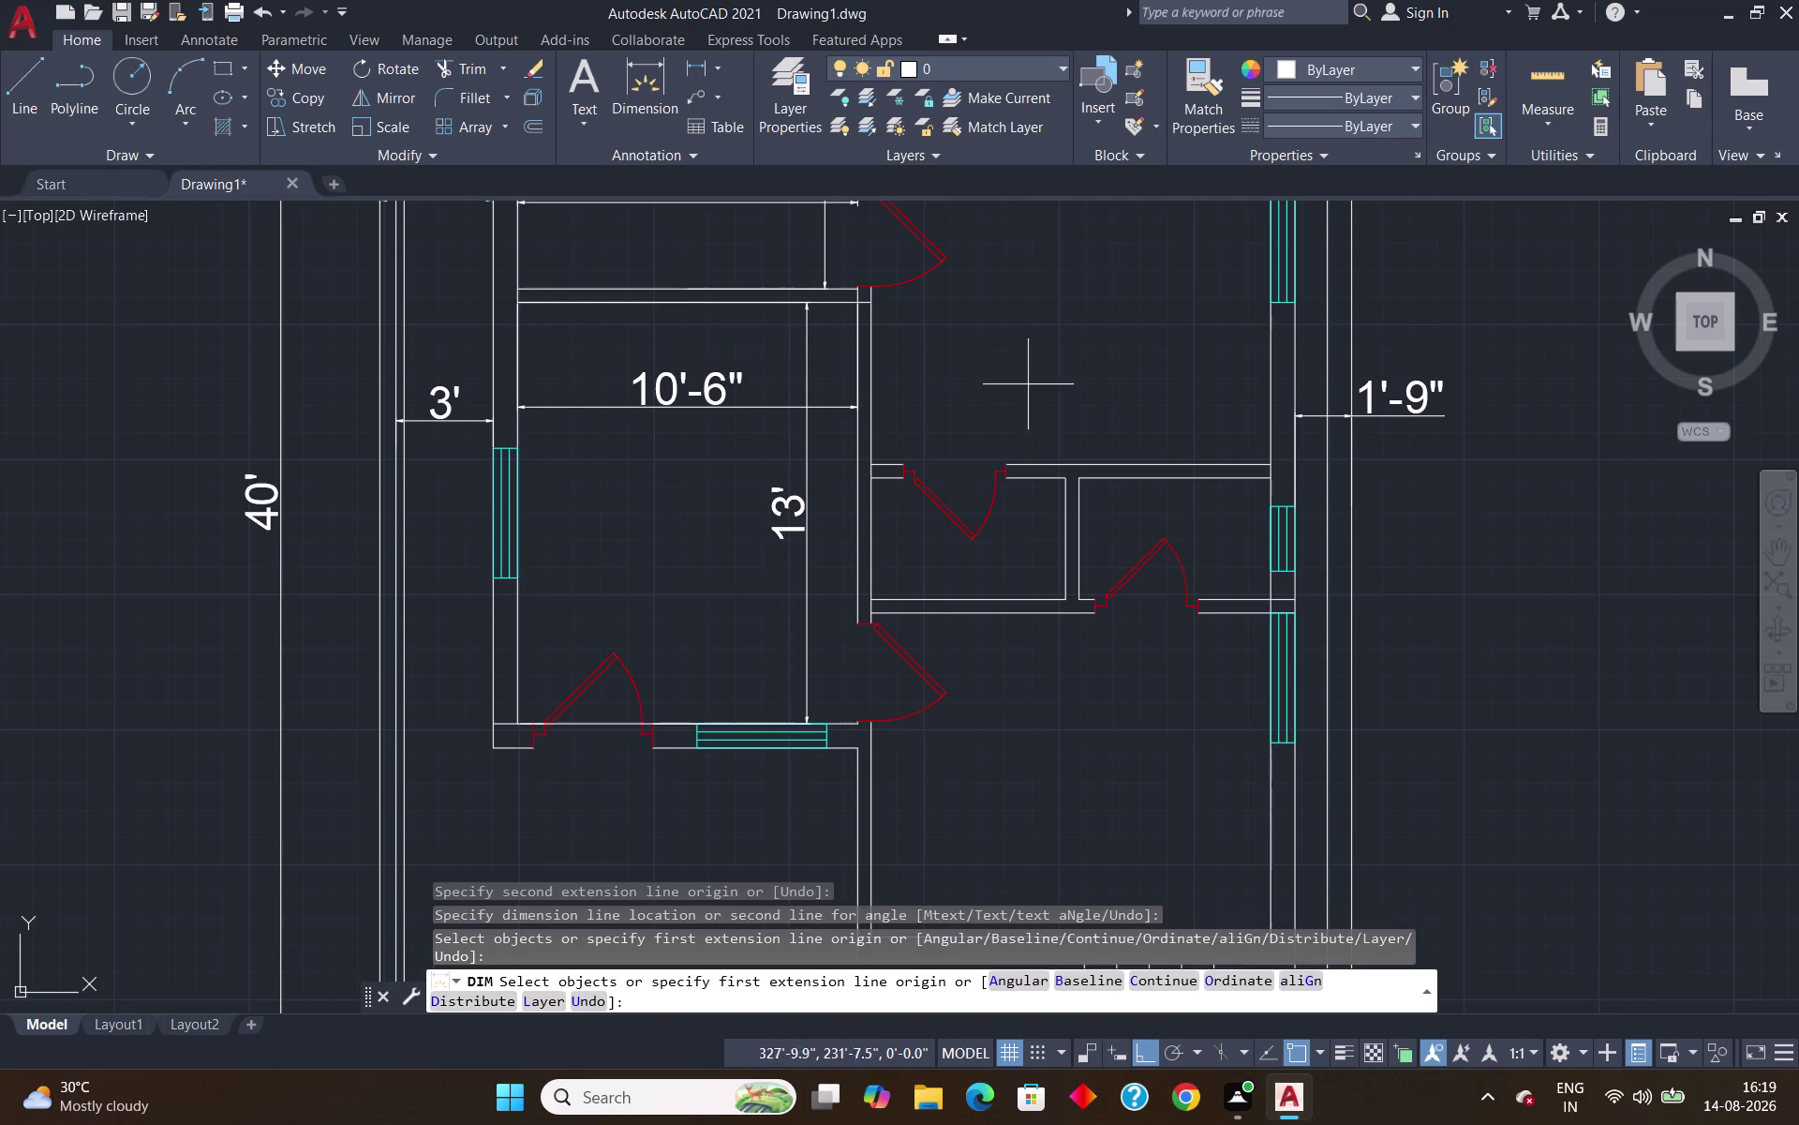
scroll(down, 3)
Add the 12'-4" width dimension from the top wall corner to the right wall.
scroll(up, 3)
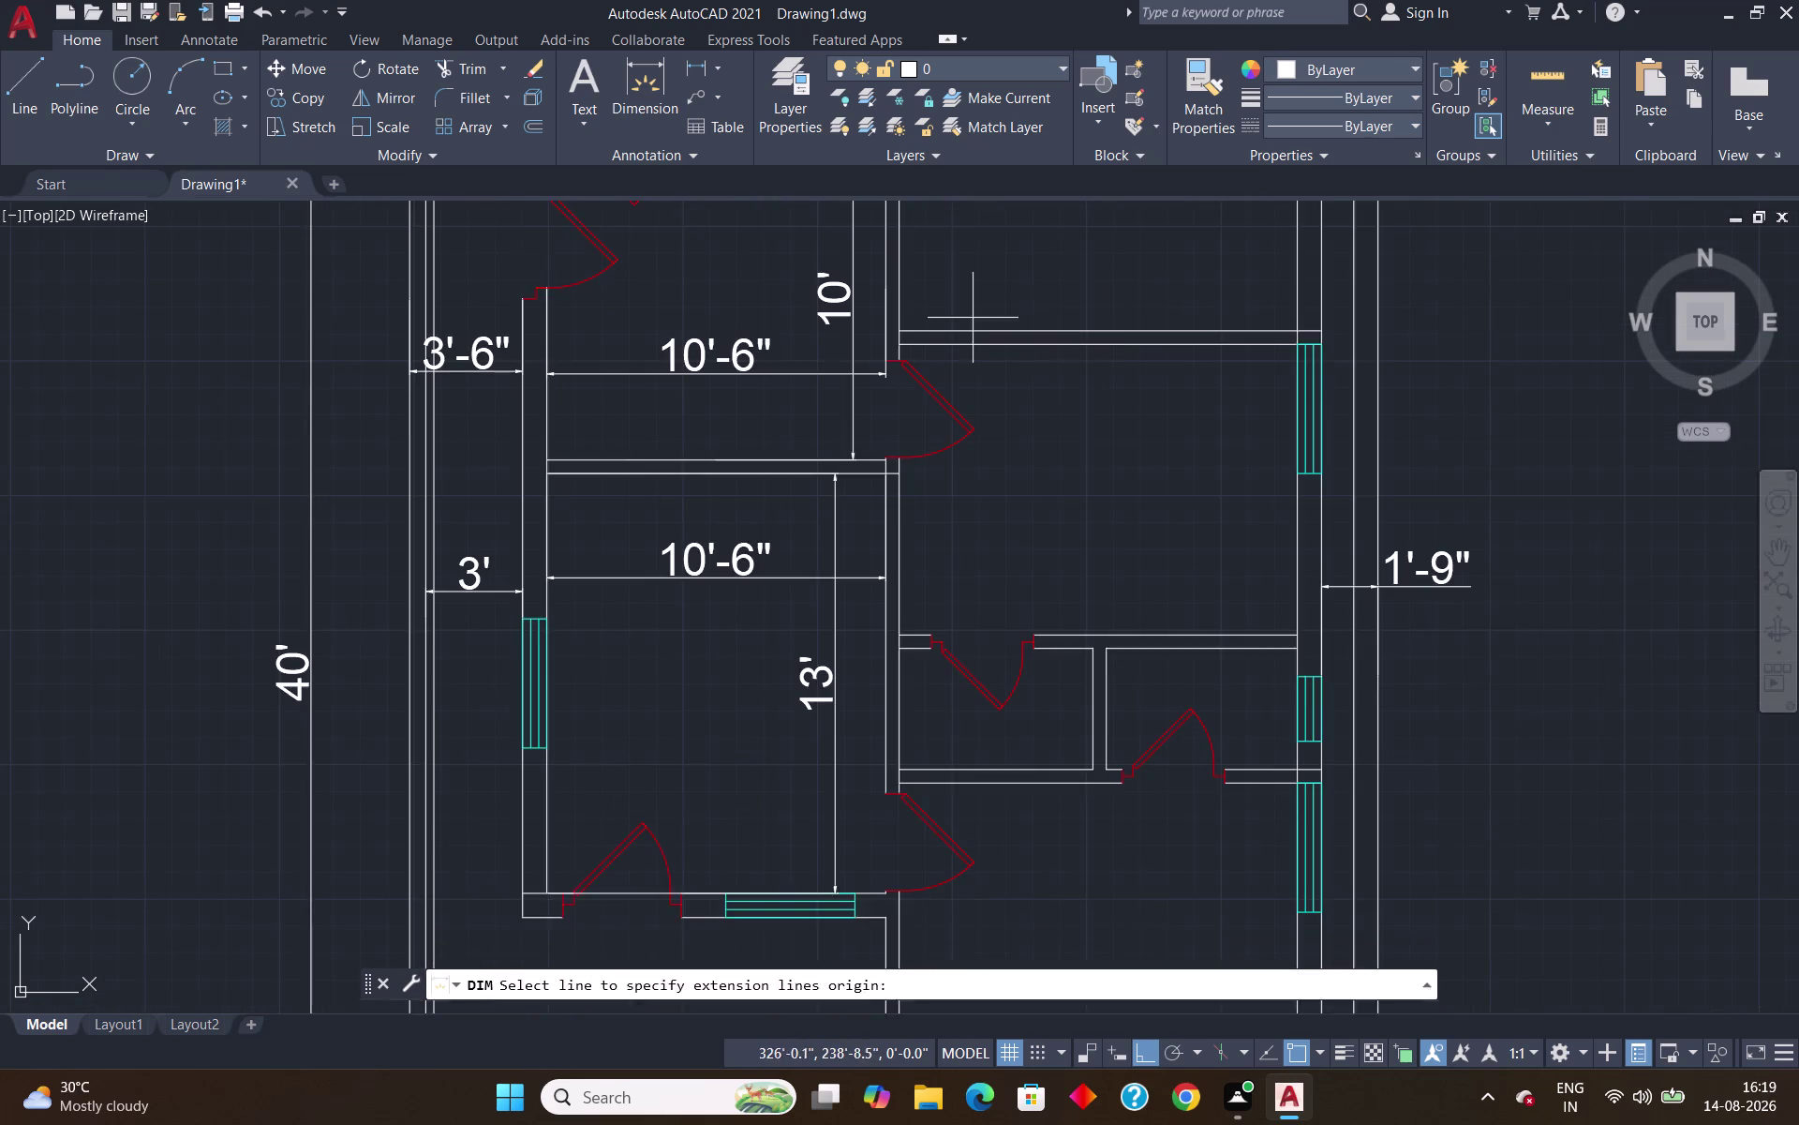
scroll(down, 3)
scroll(up, 3)
scroll(up, 3)
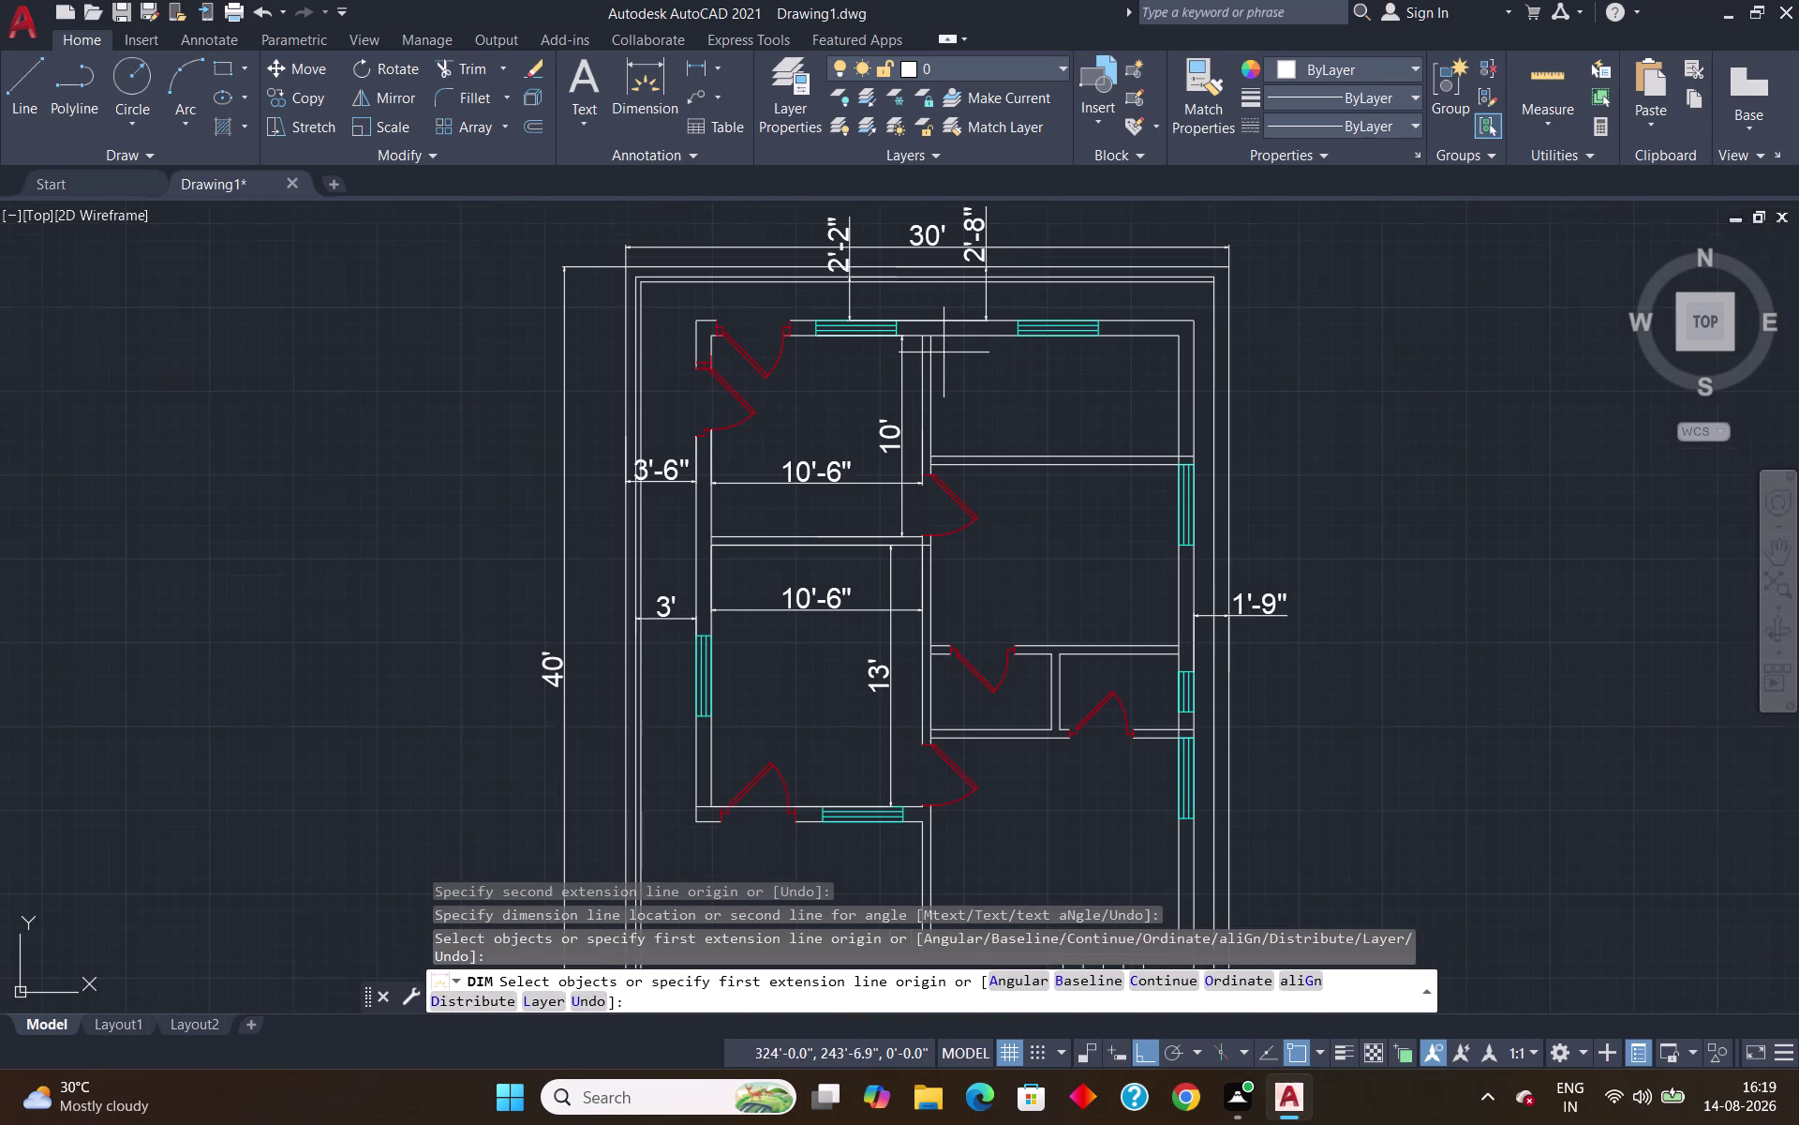
scroll(up, 3)
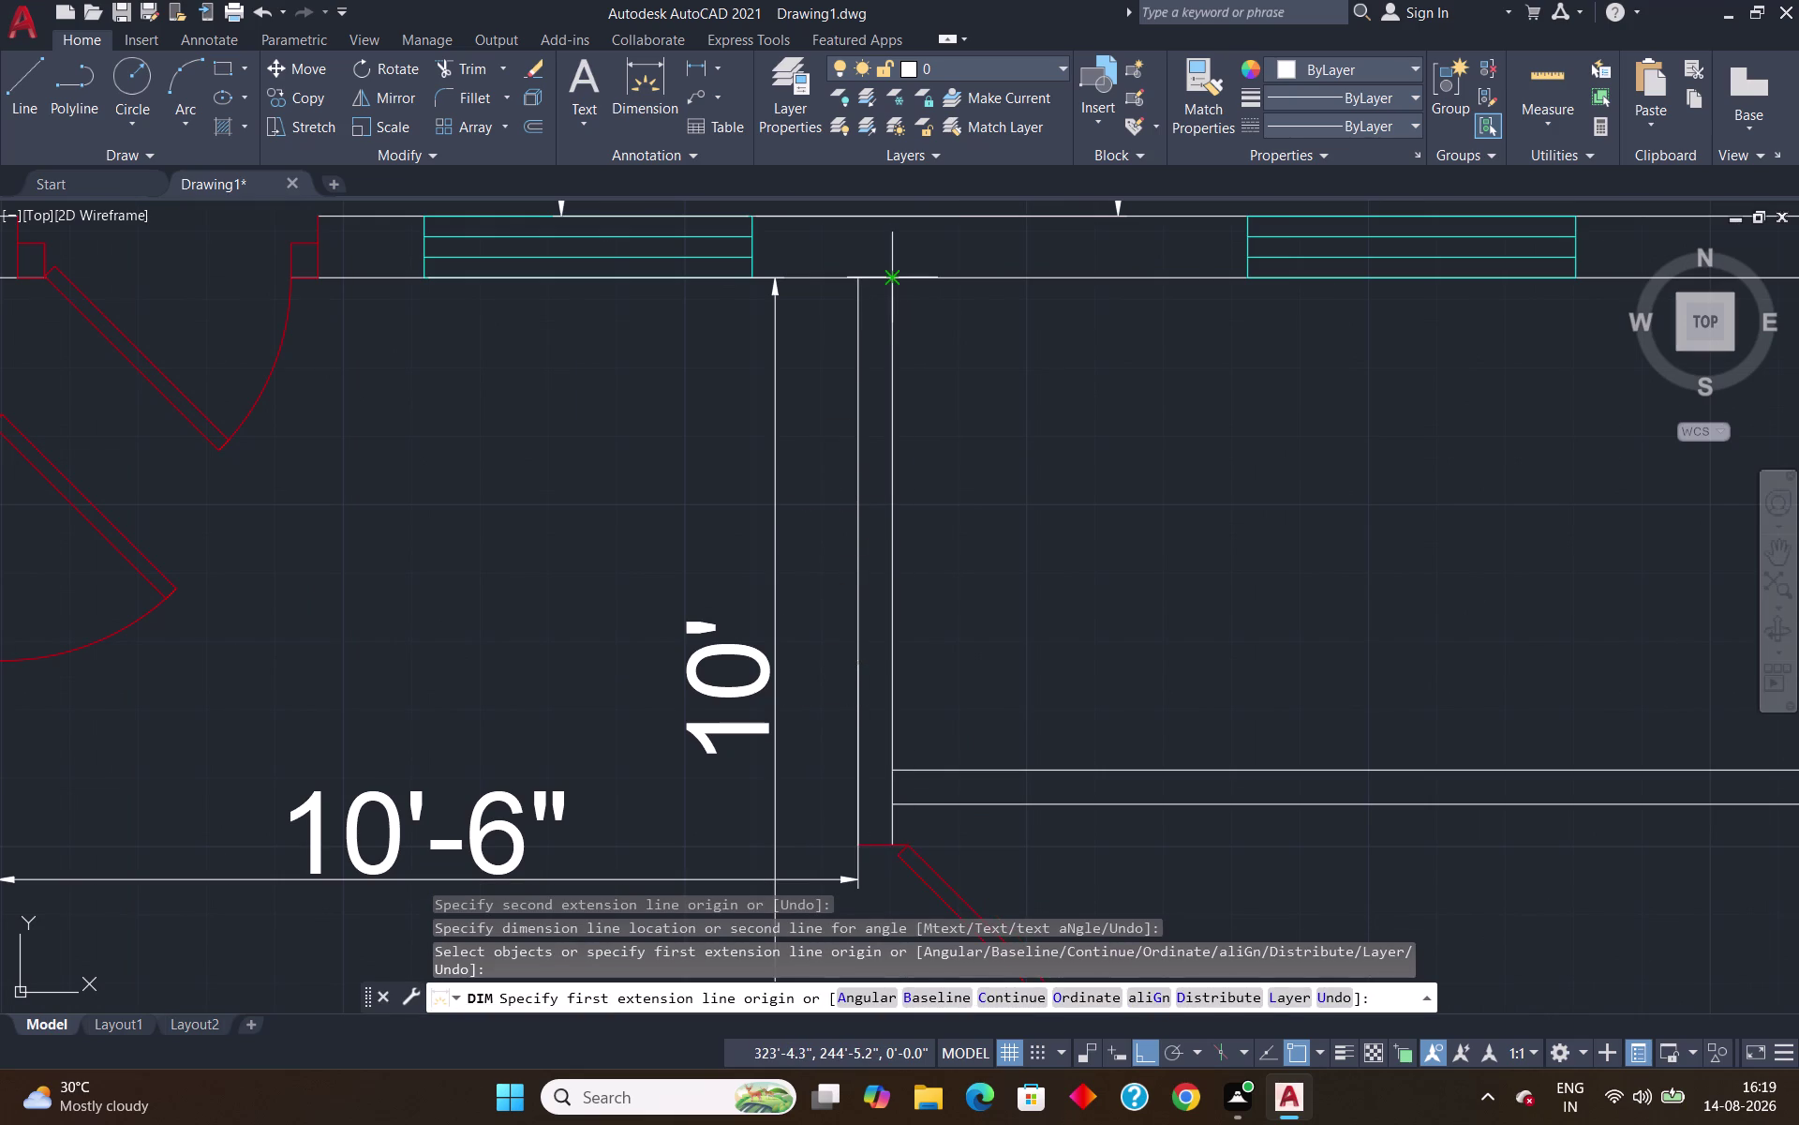
click(897, 281)
scroll(down, 3)
scroll(up, 3)
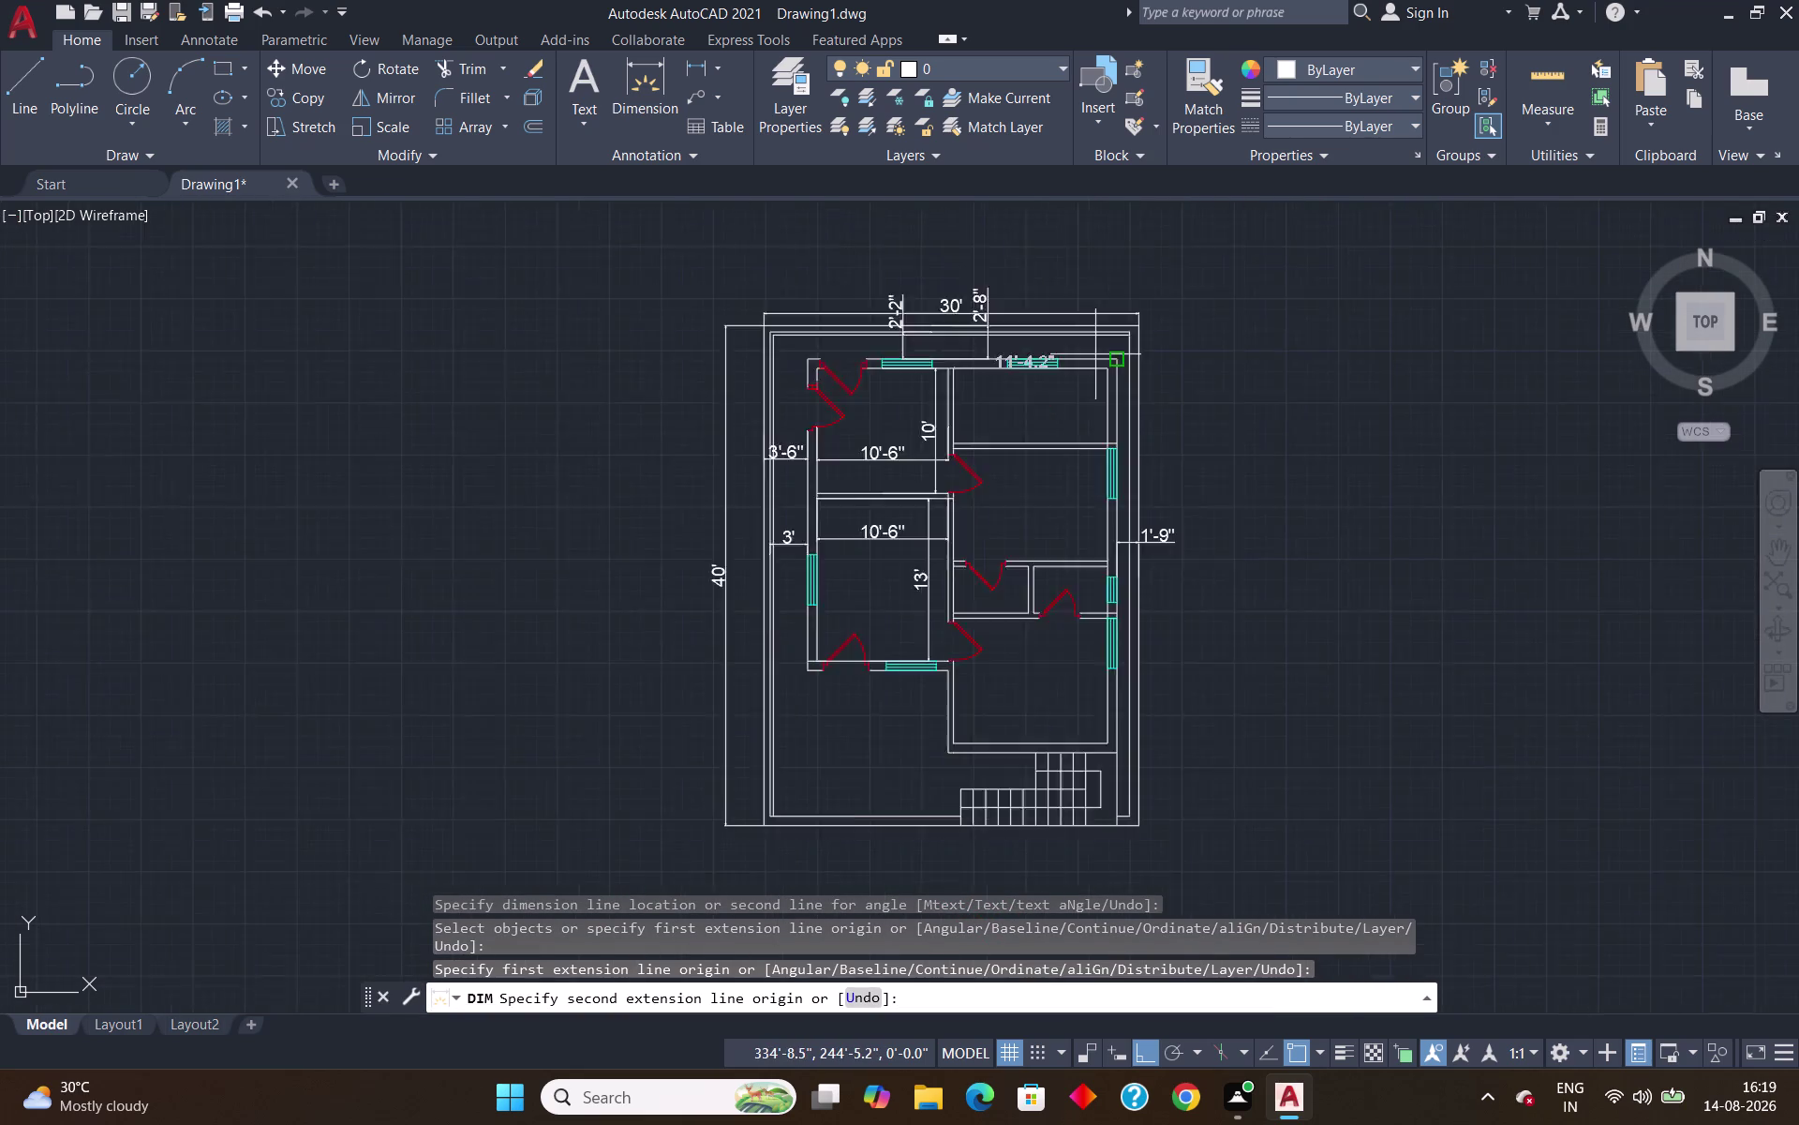
scroll(up, 3)
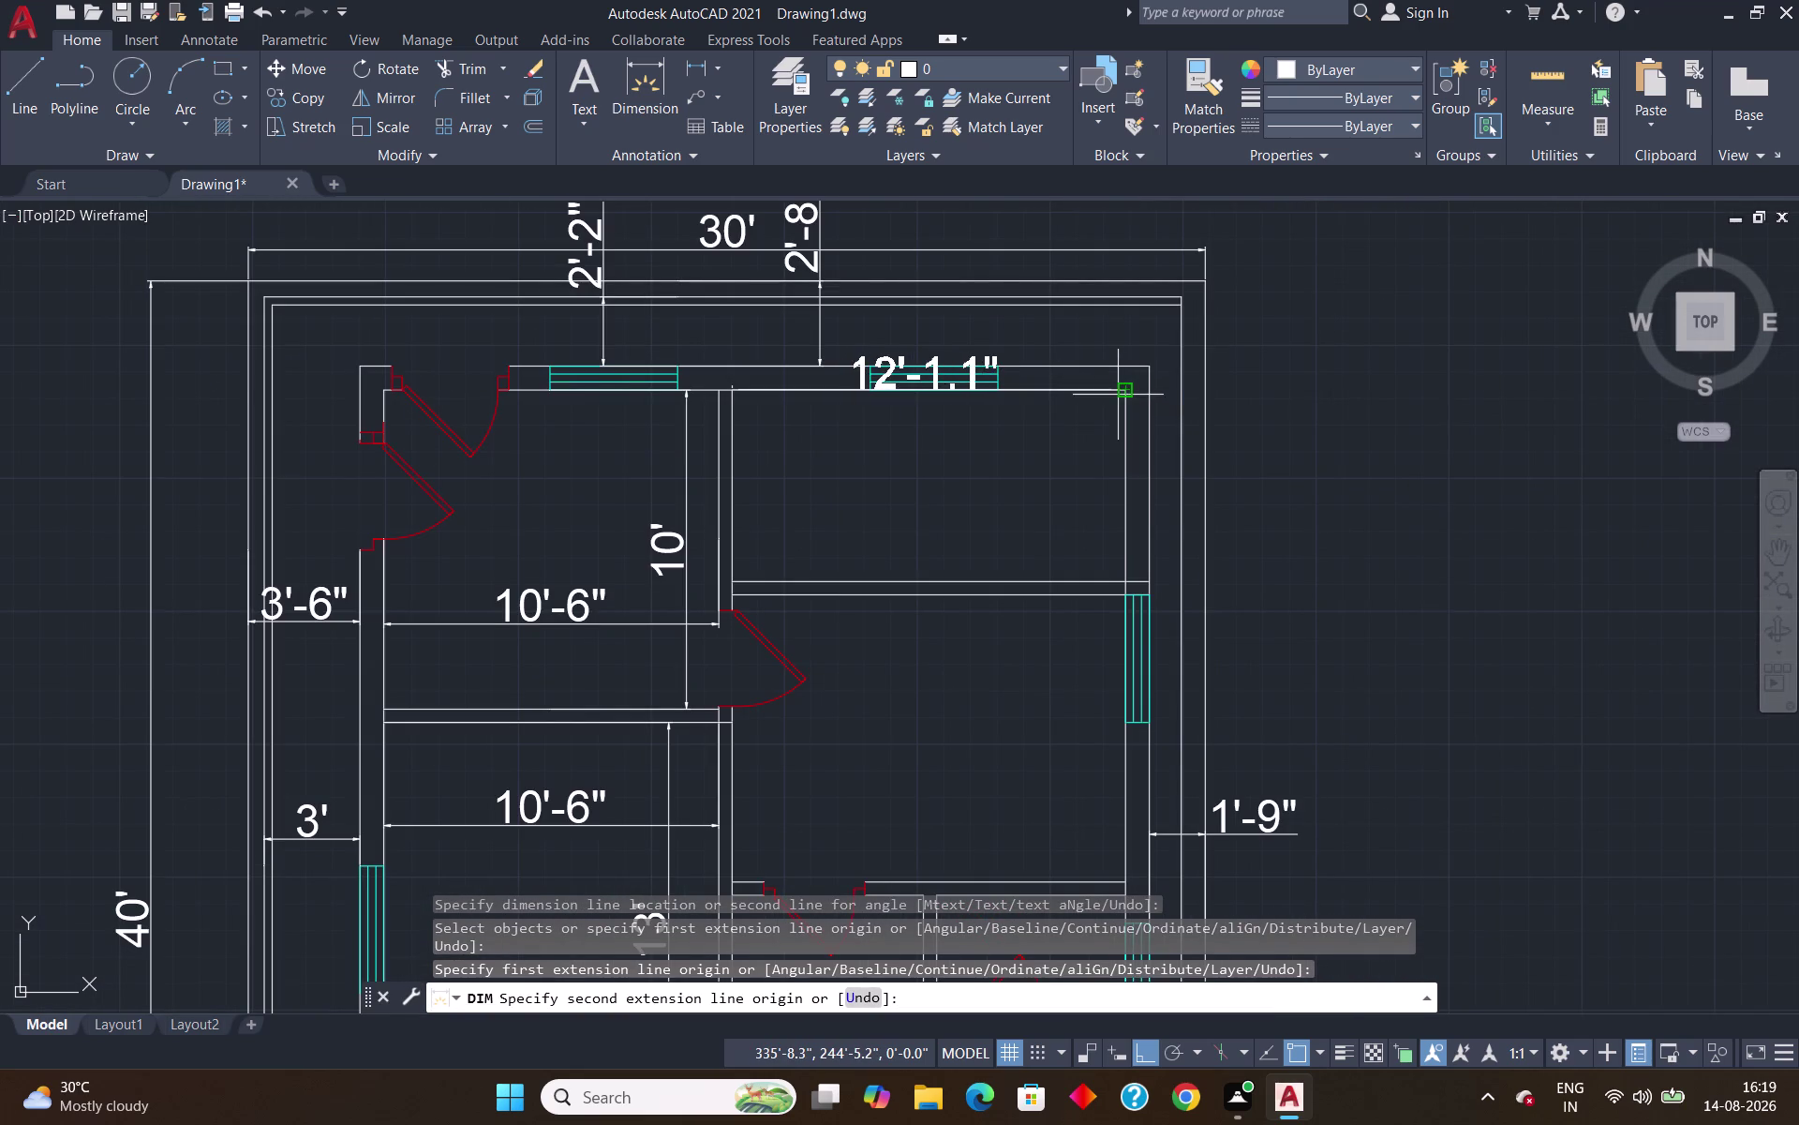
click(1124, 396)
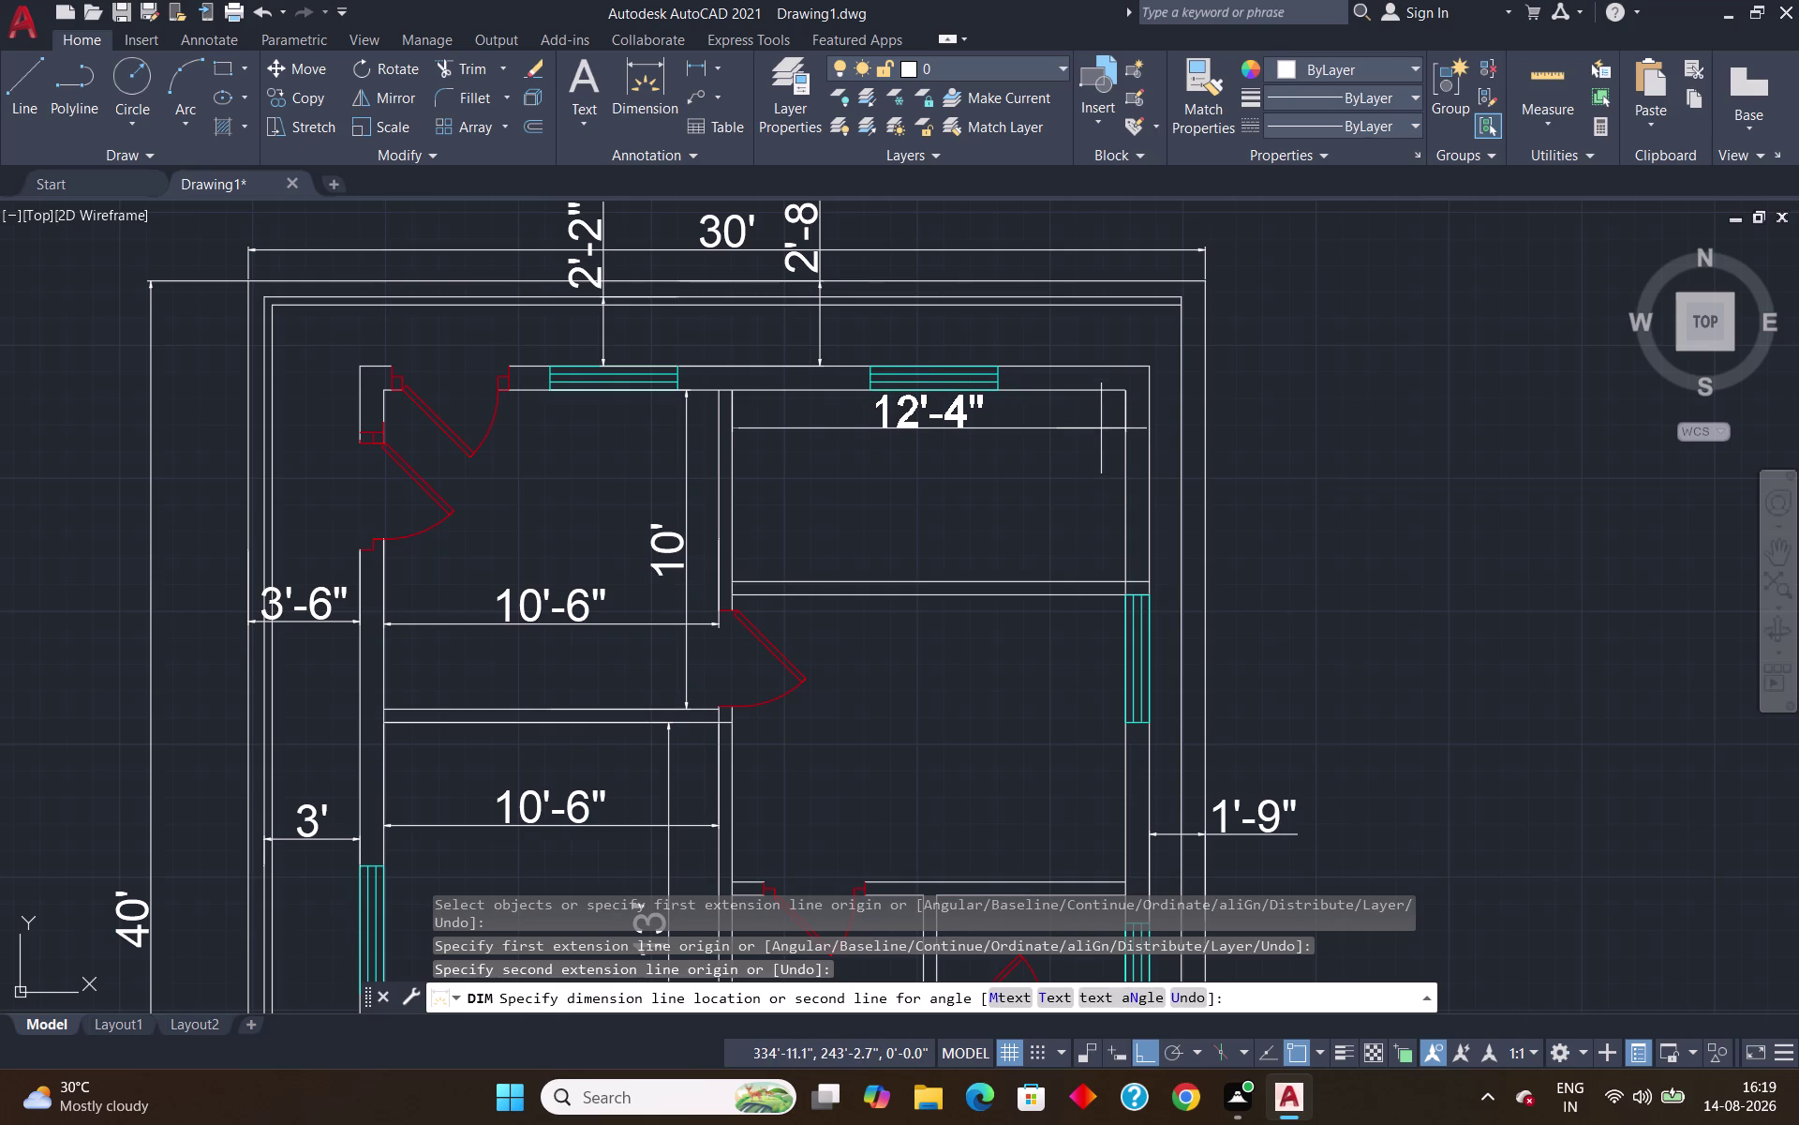
click(1101, 430)
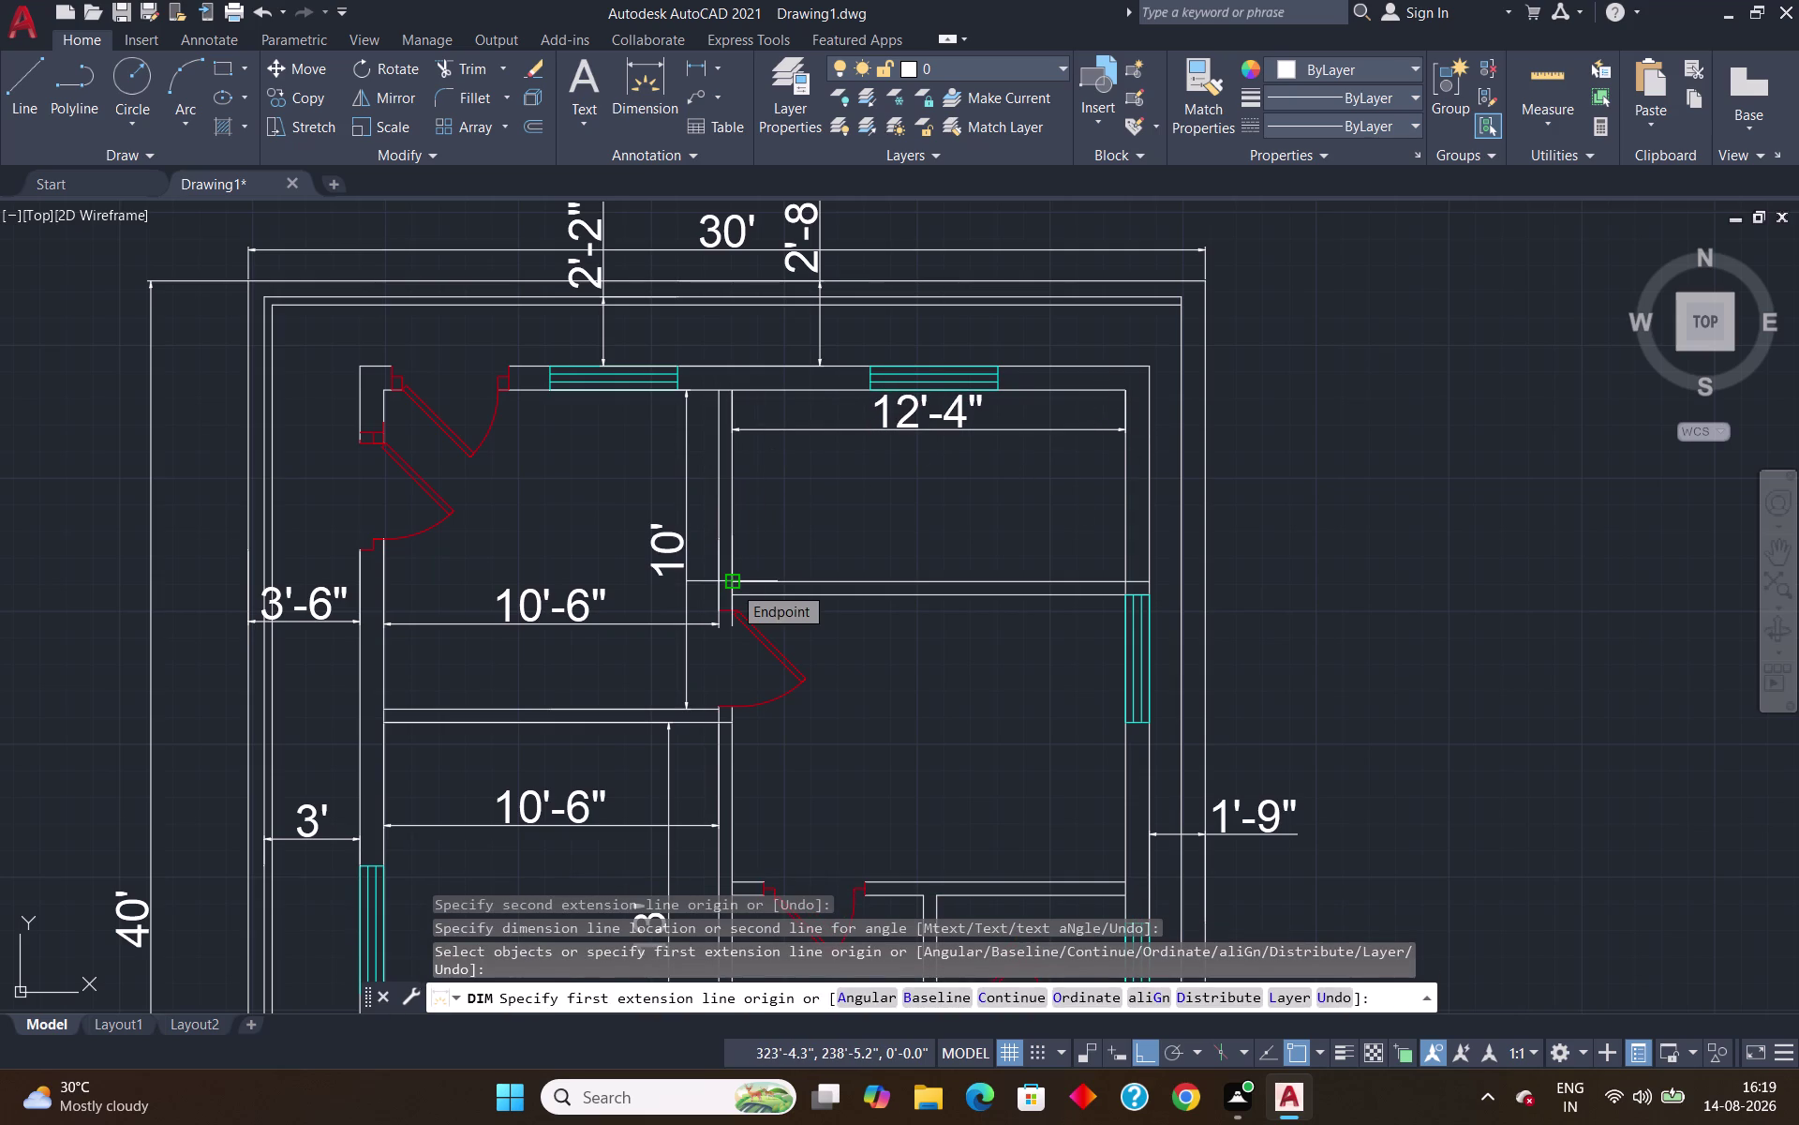
Add the 6' depth dimension from the lower wall corner to the top wall.
click(733, 584)
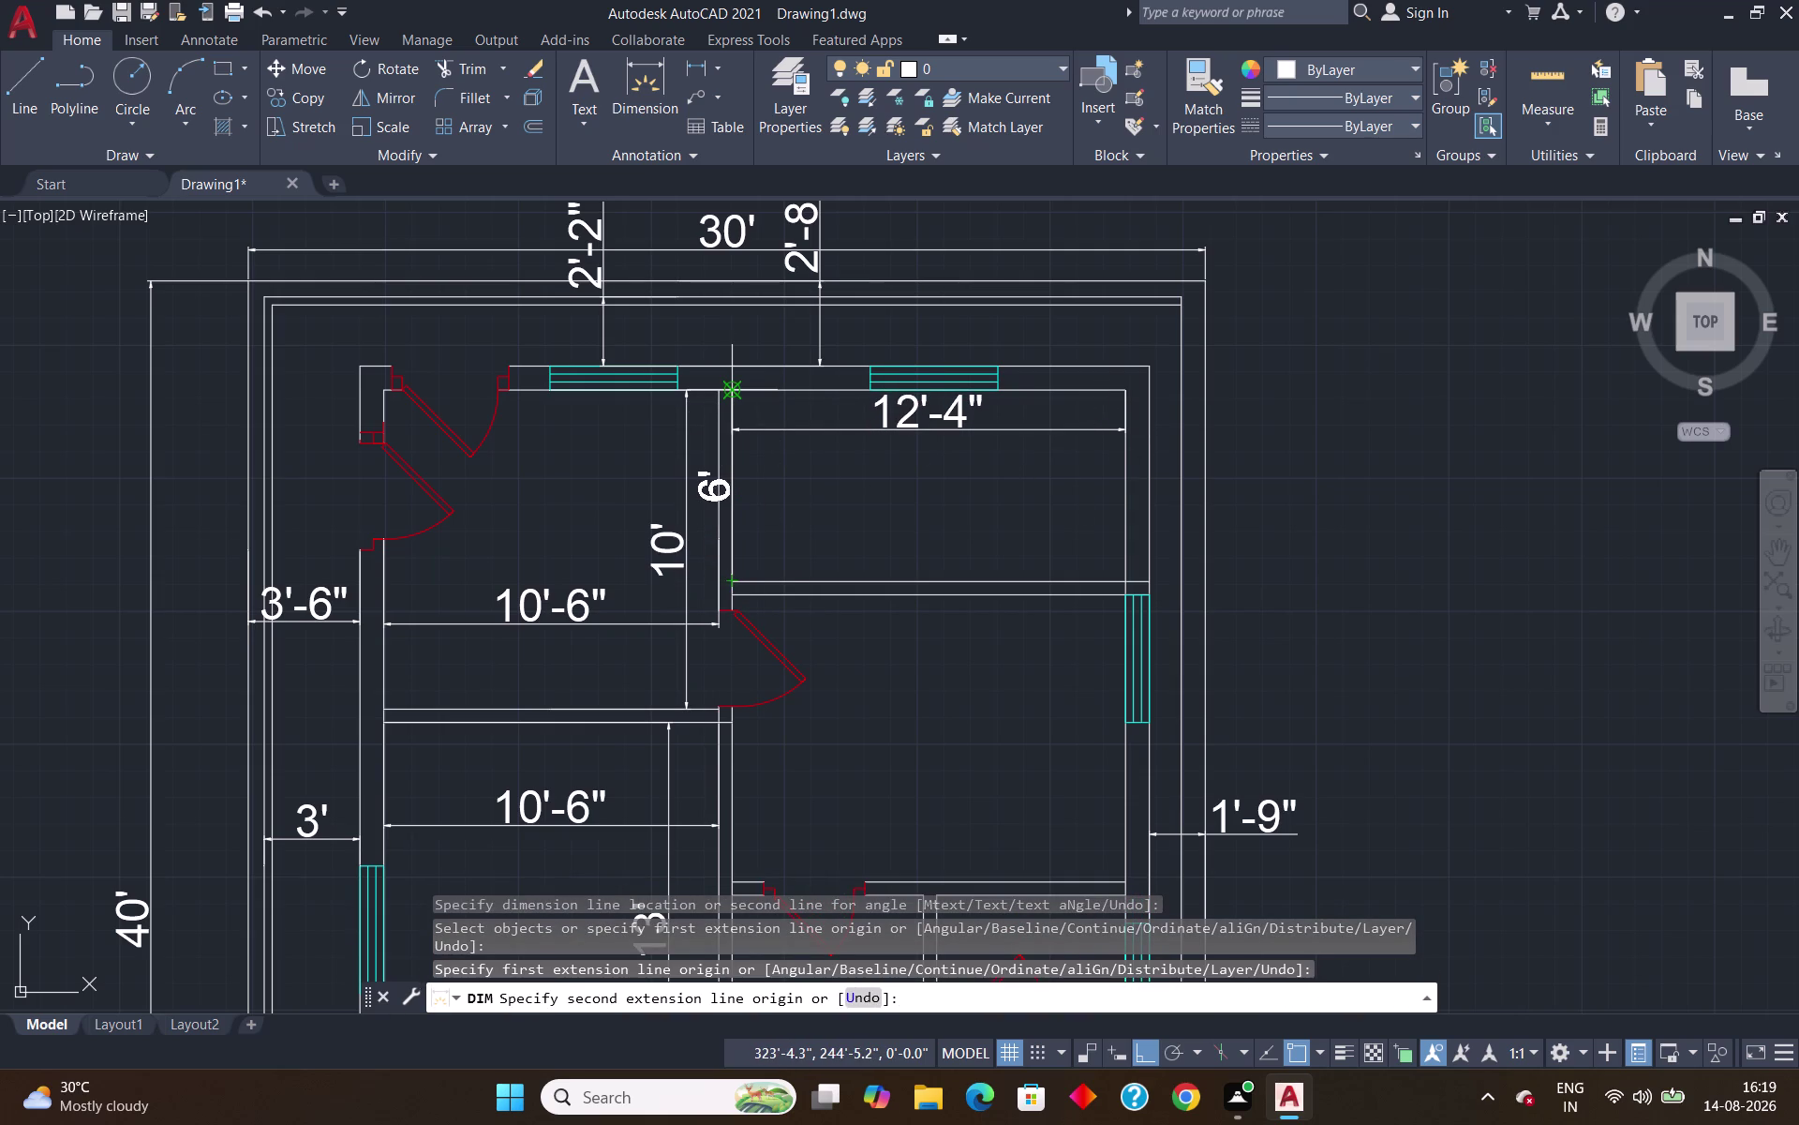
click(730, 388)
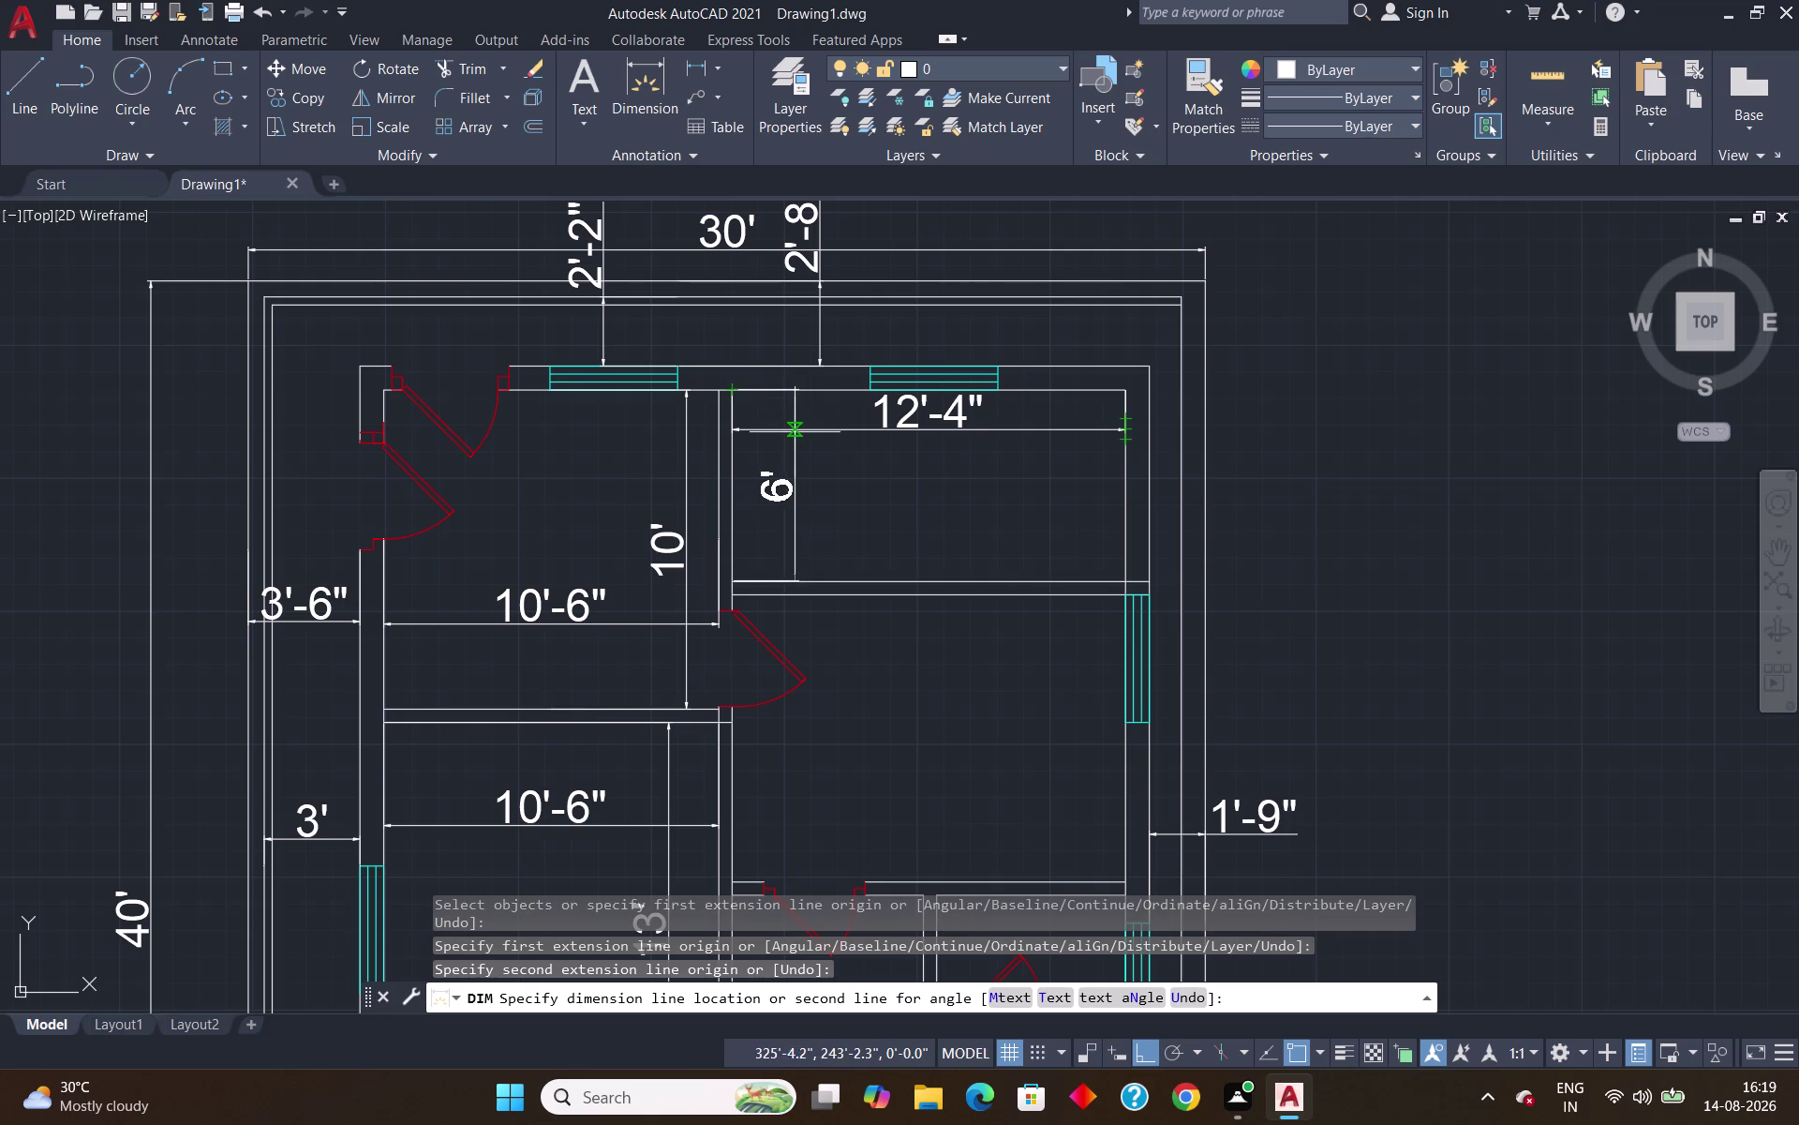
click(783, 432)
scroll(down, 3)
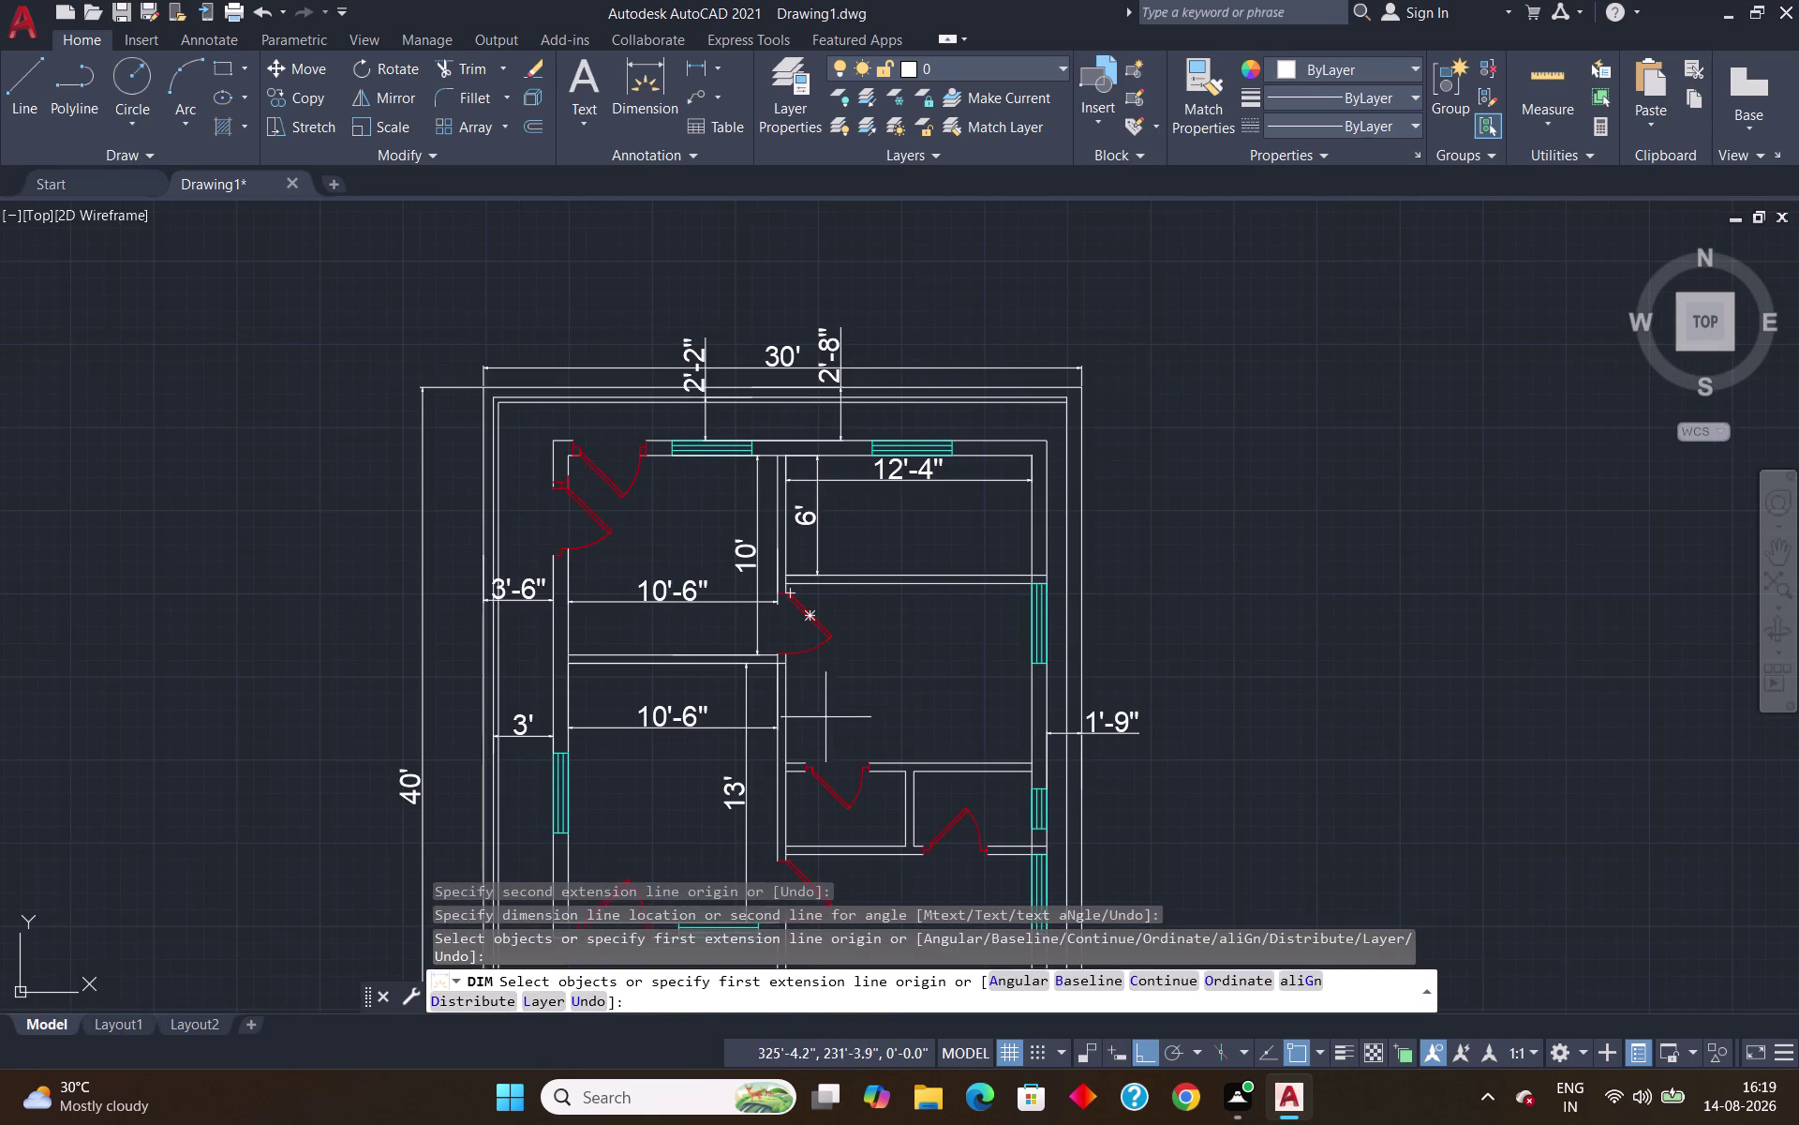
Dimension the right wall from the window corner to the lower corner at 9'.
scroll(up, 3)
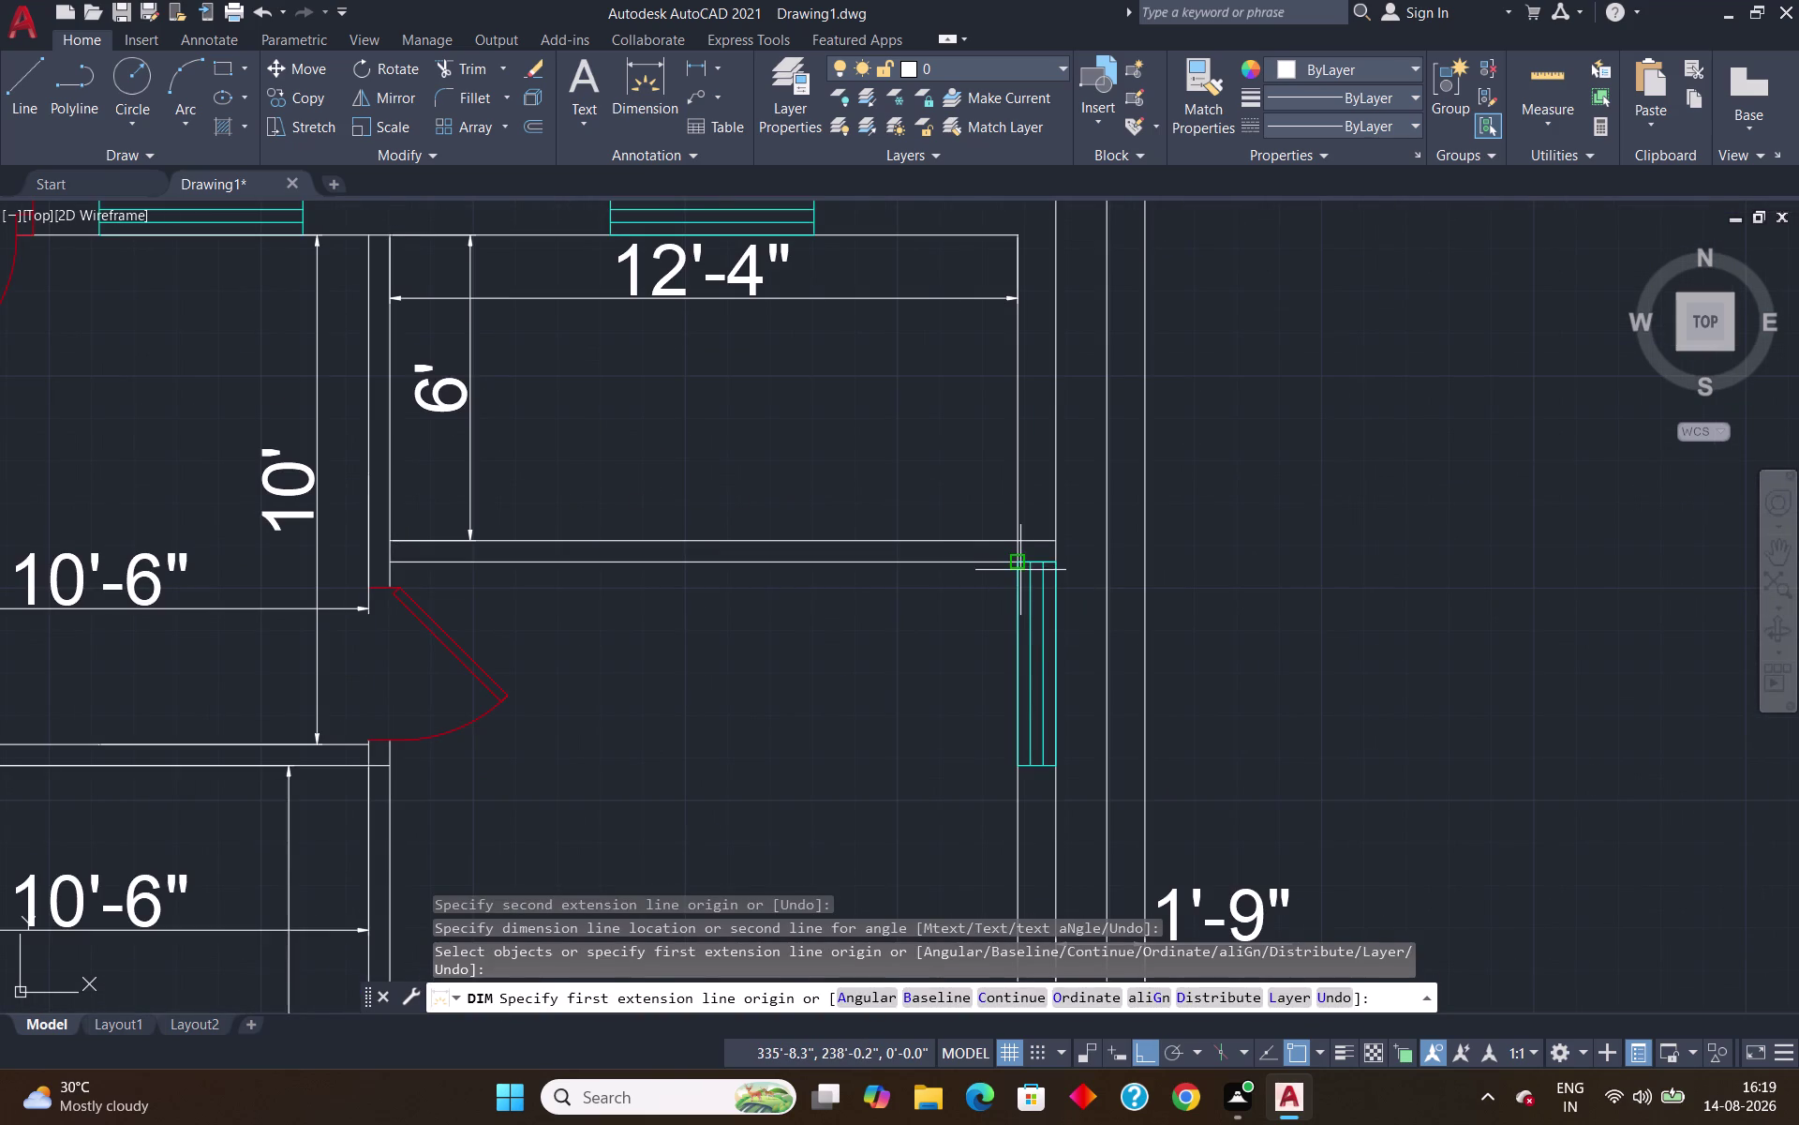
click(1012, 558)
scroll(down, 3)
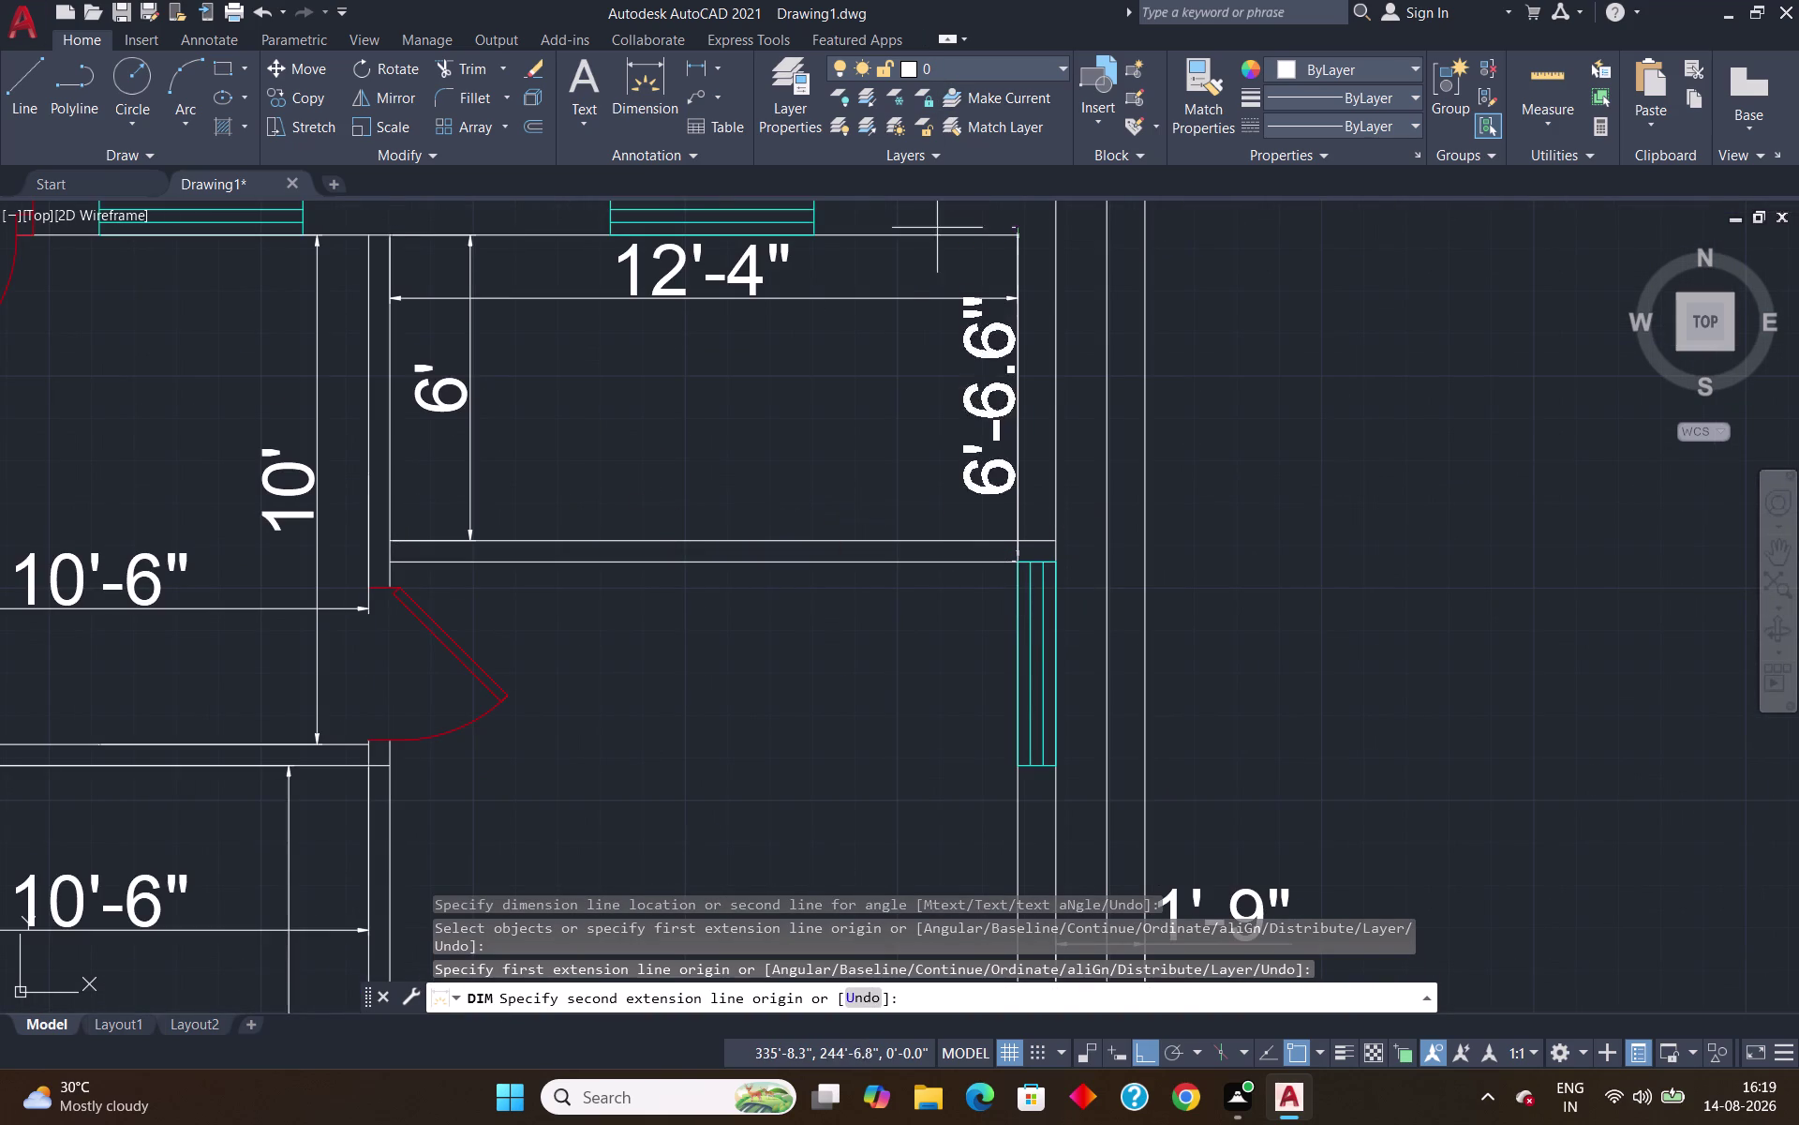
scroll(down, 3)
scroll(up, 3)
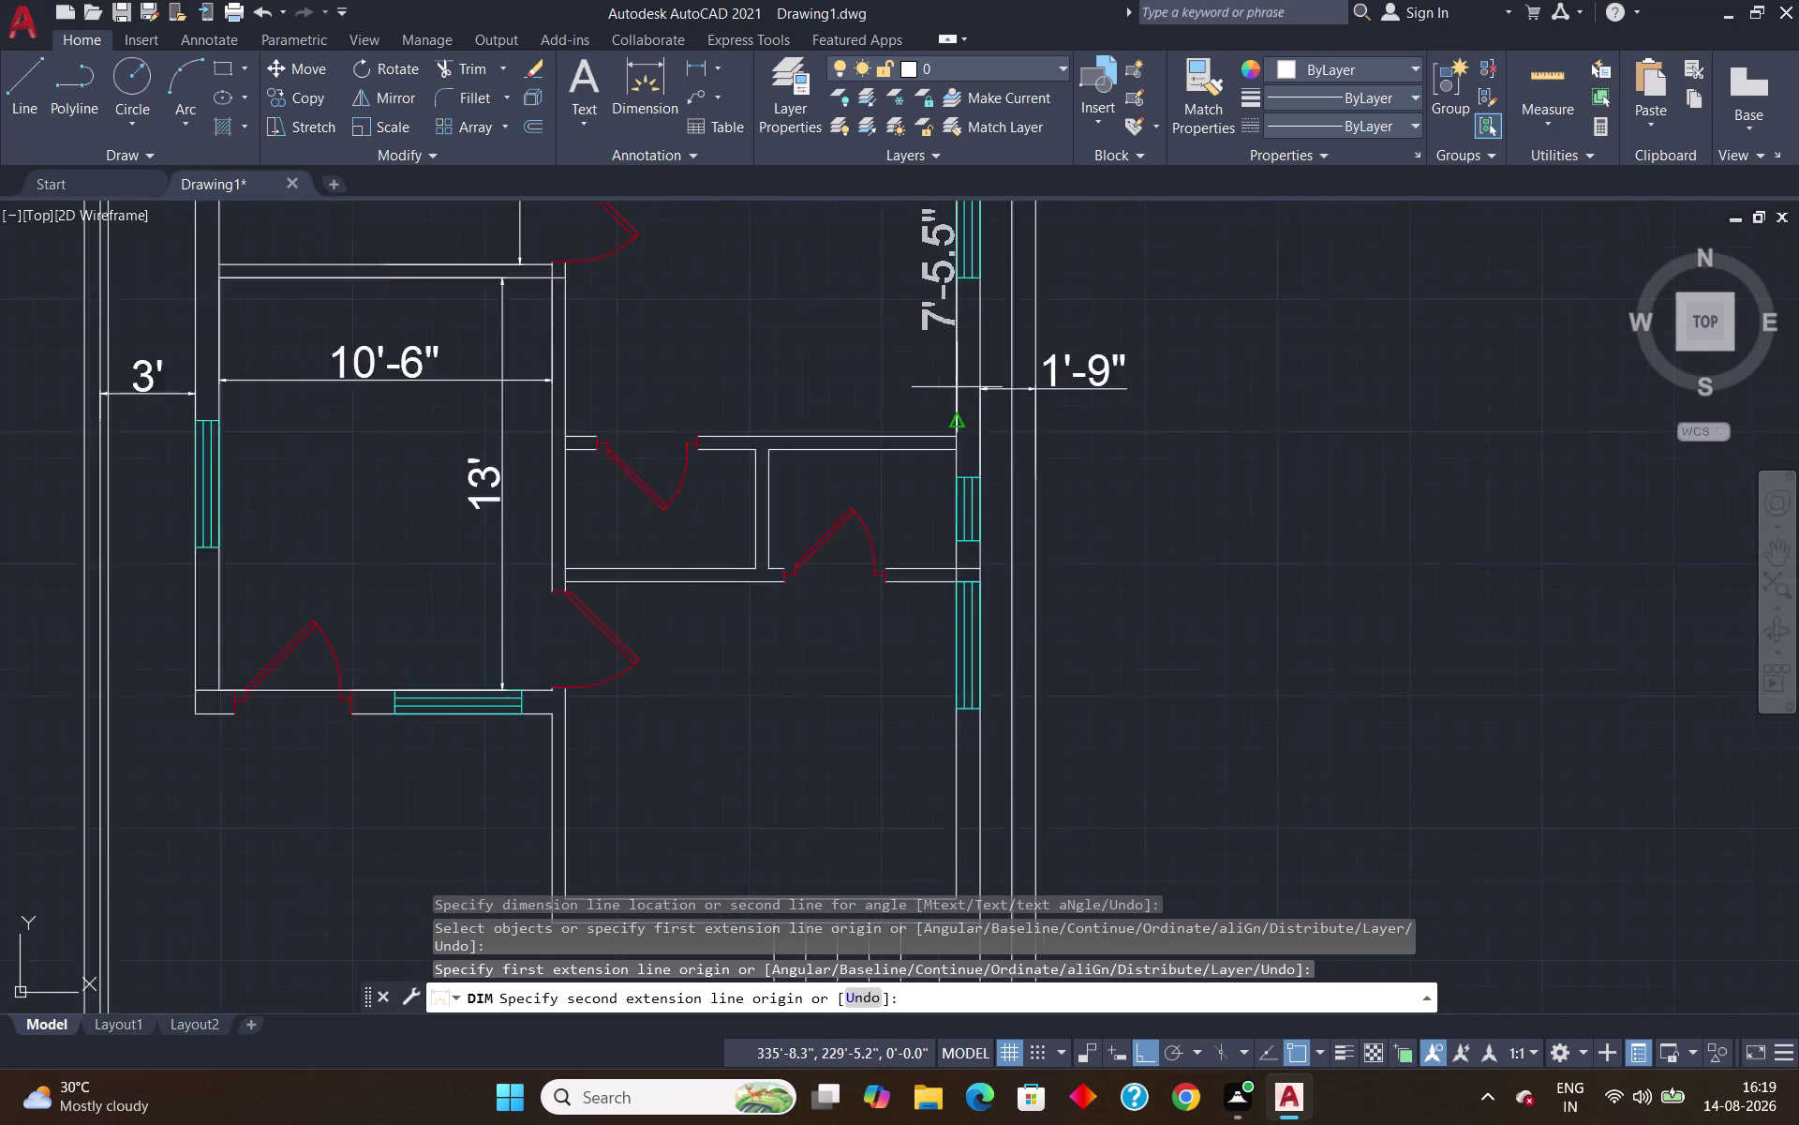
scroll(up, 3)
drag(960, 438, 954, 463)
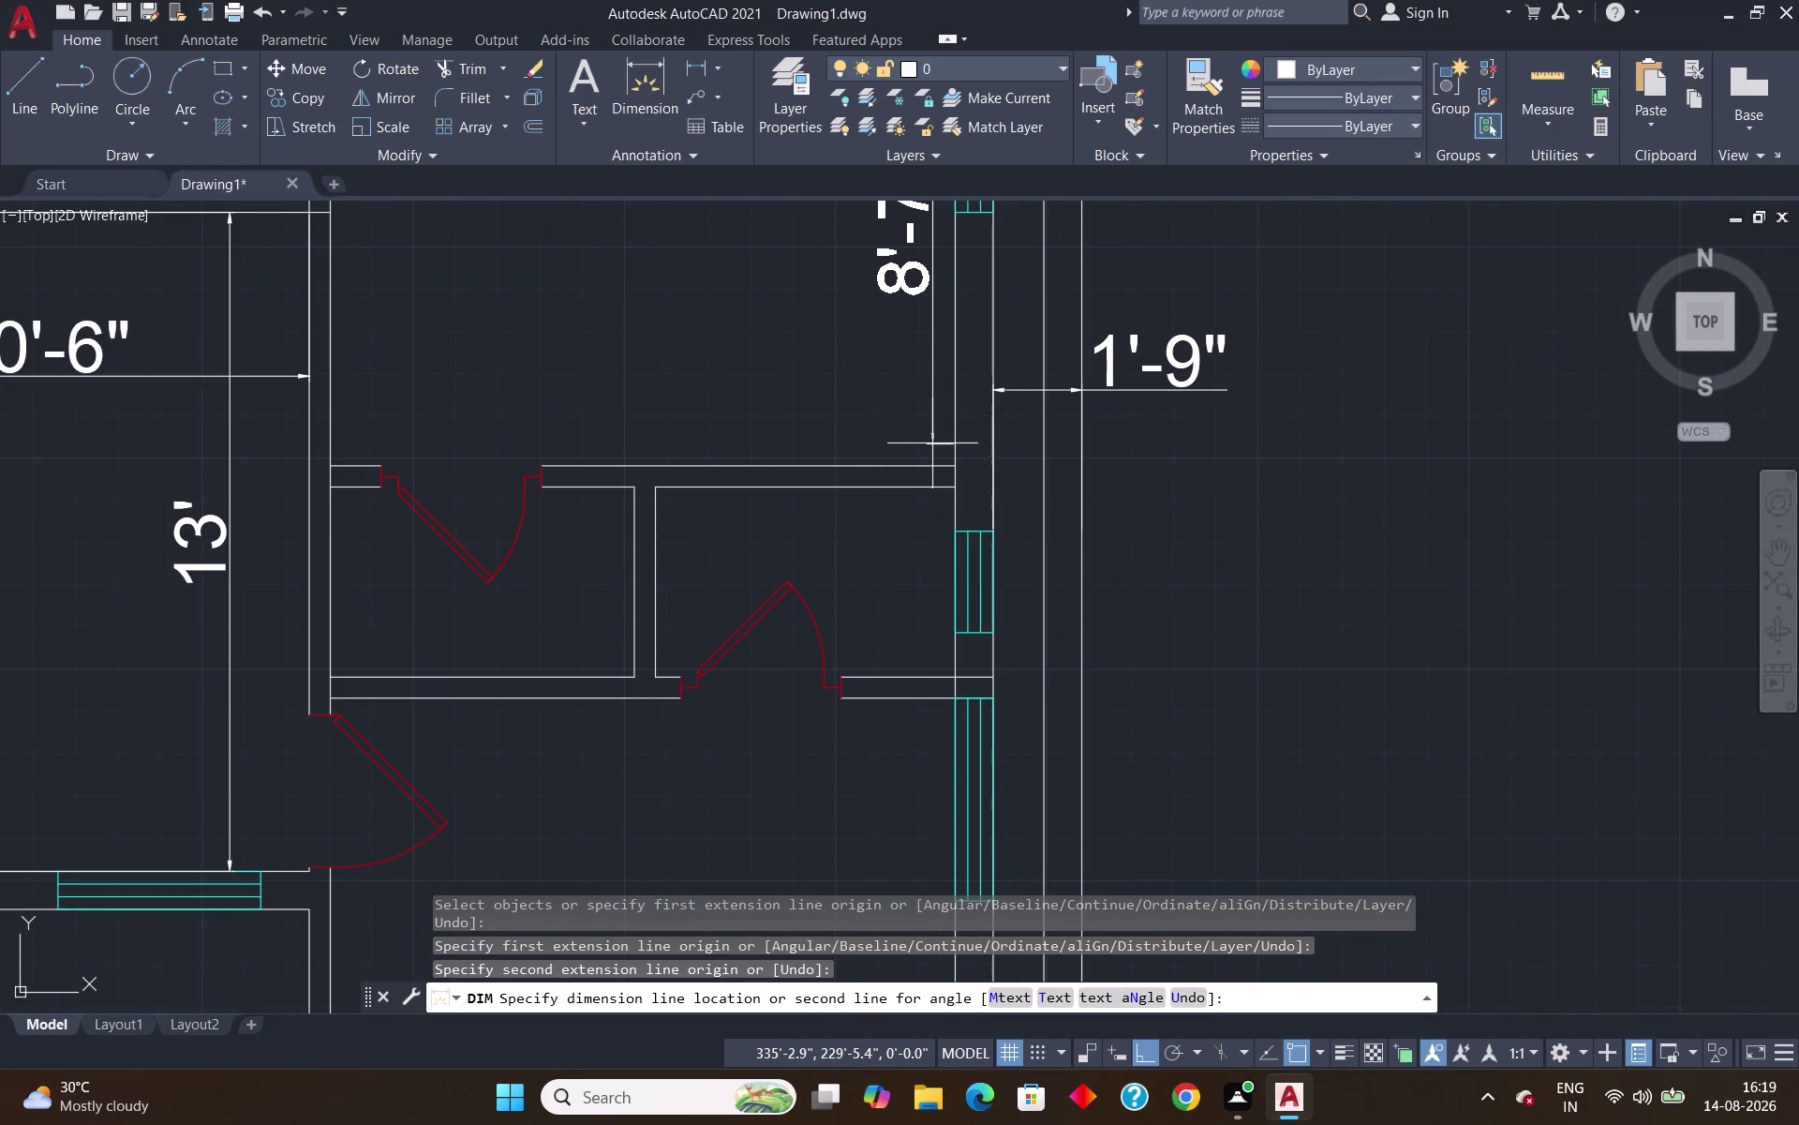
key(Escape)
scroll(down, 3)
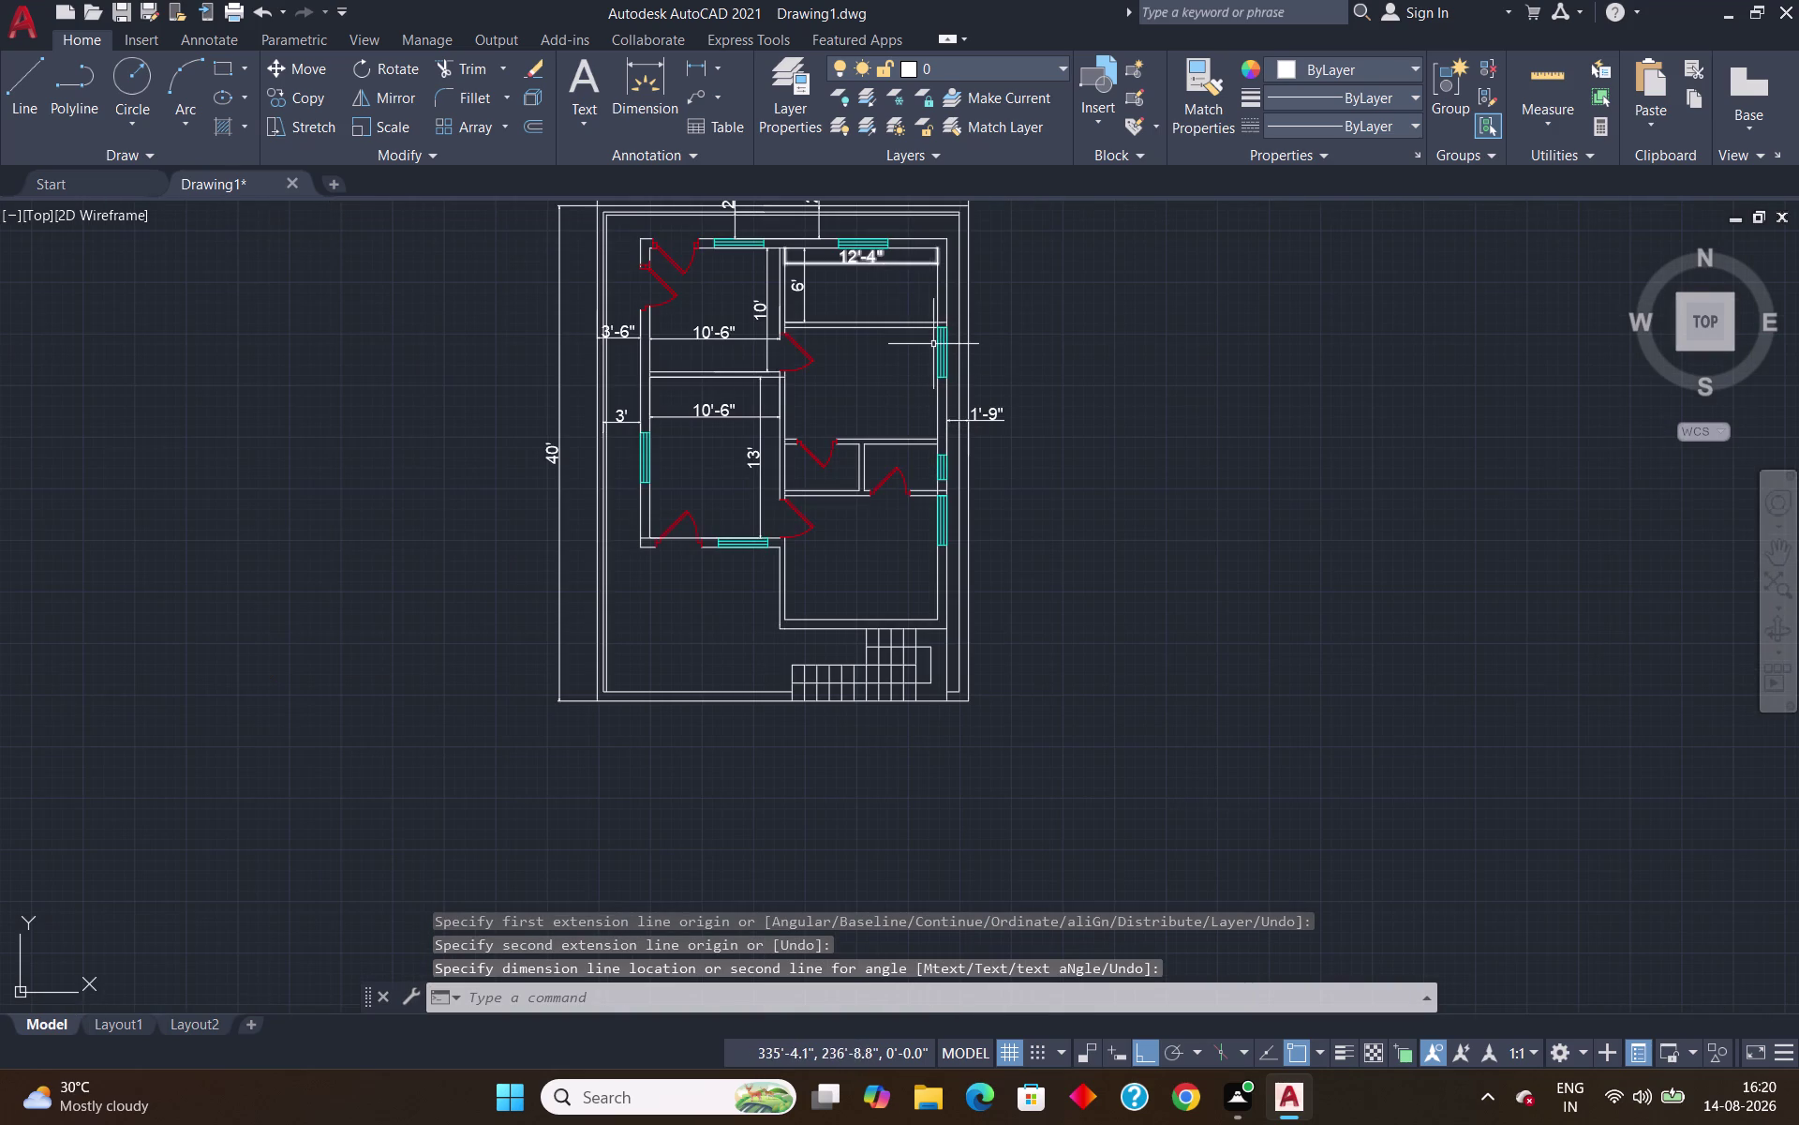
key(space)
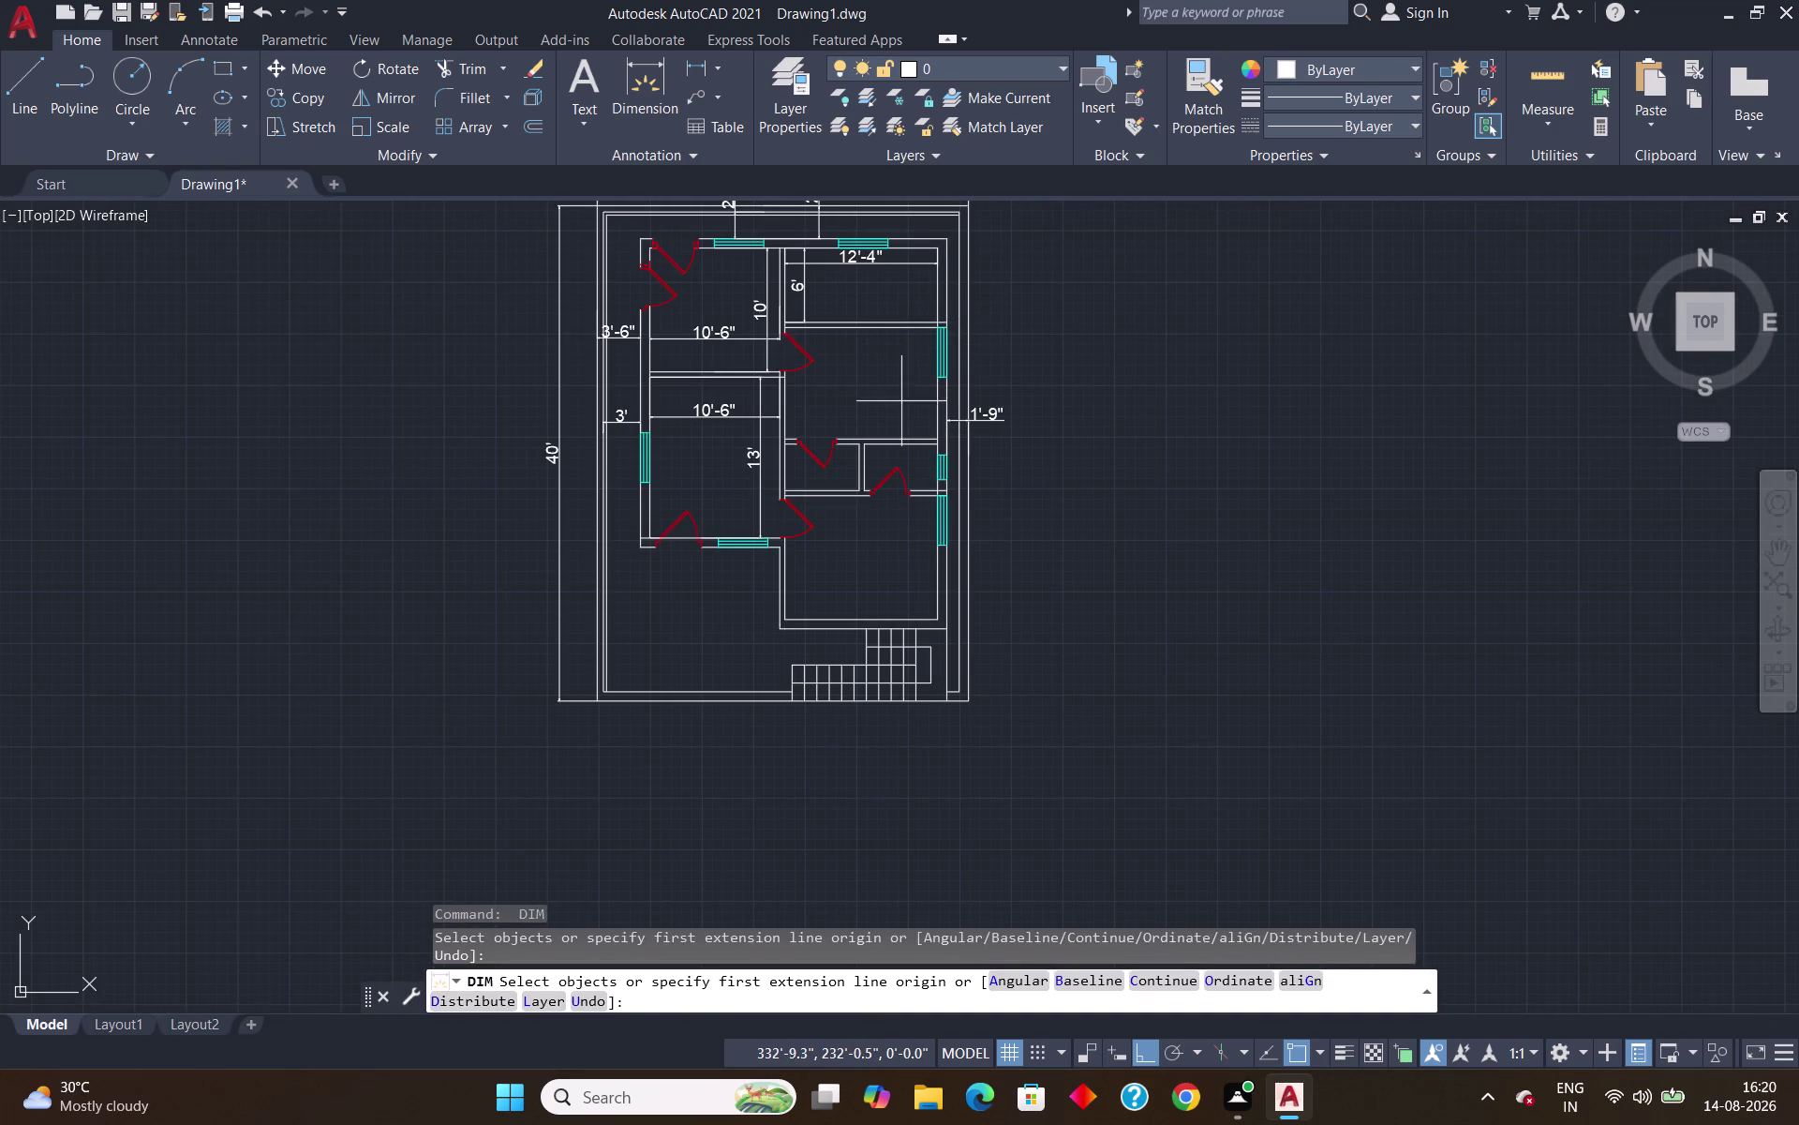
scroll(up, 3)
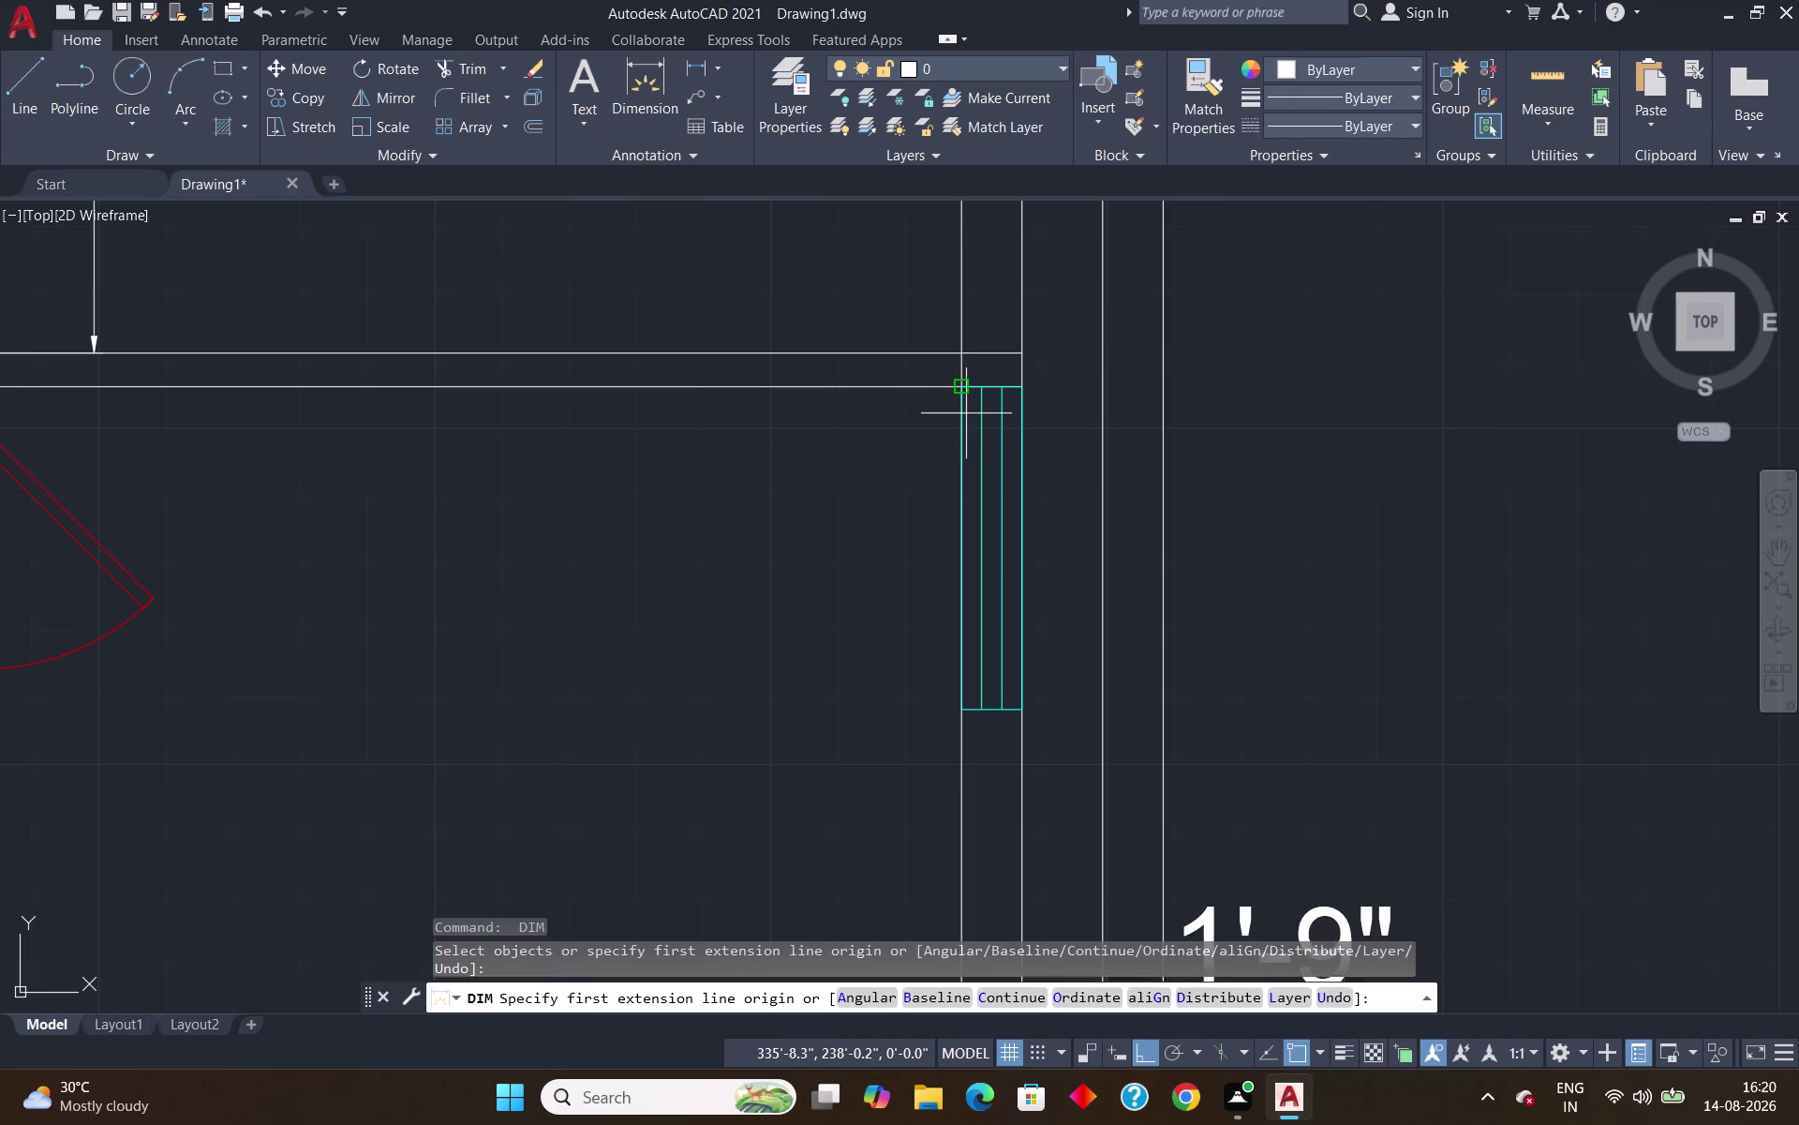
drag(960, 385, 955, 396)
scroll(down, 3)
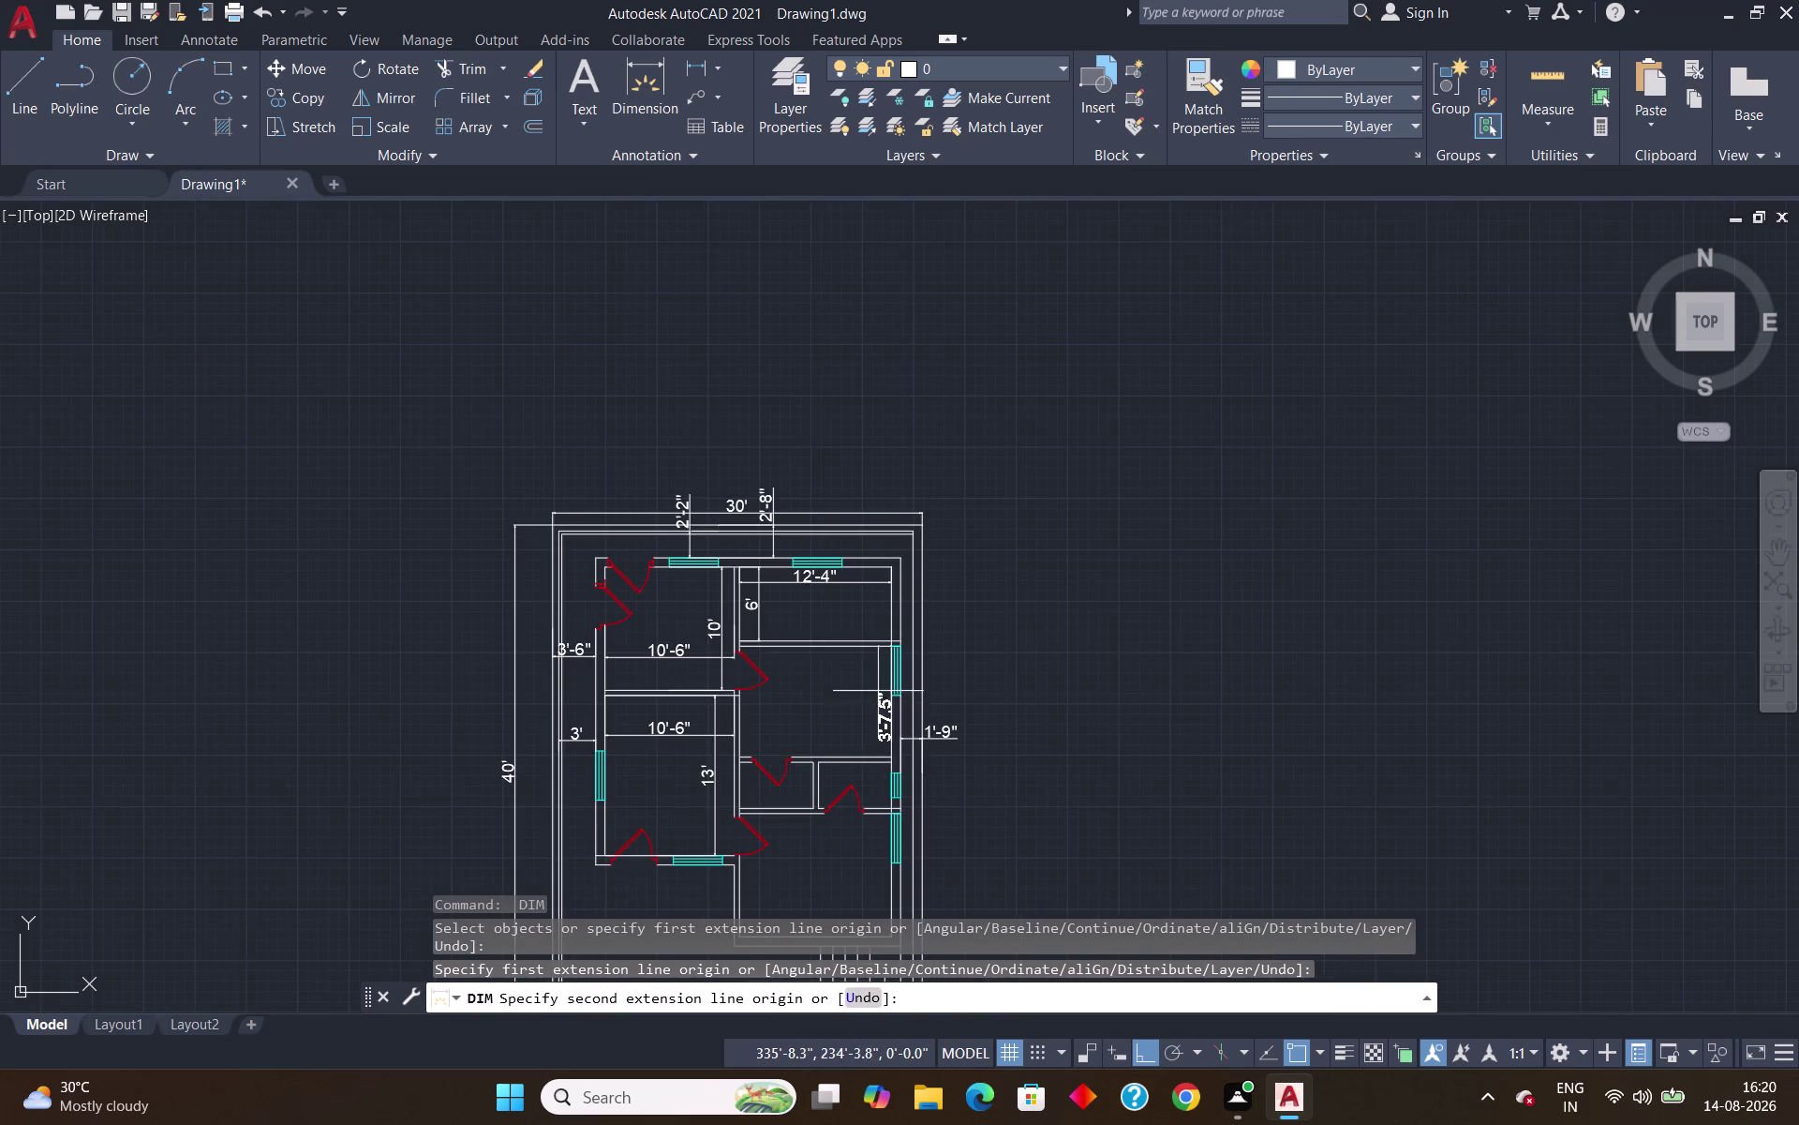
scroll(up, 3)
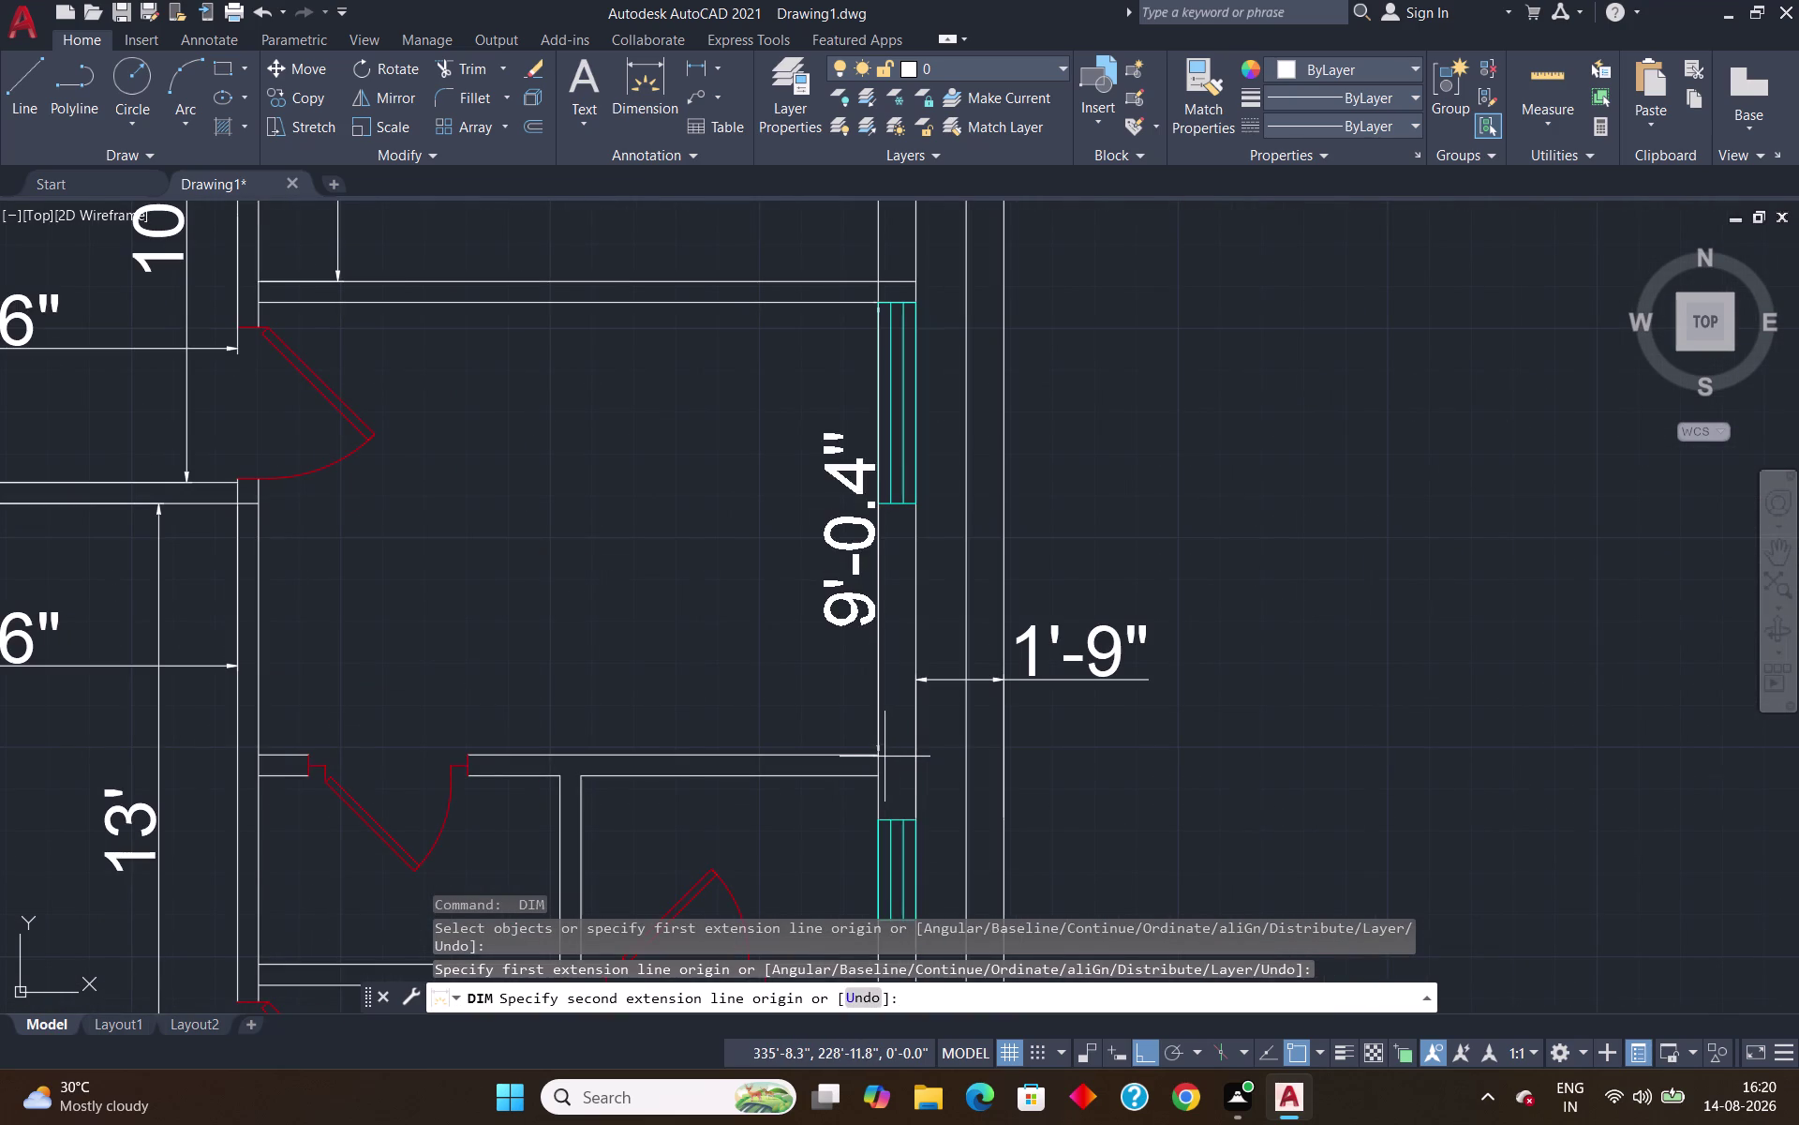
click(873, 756)
click(767, 732)
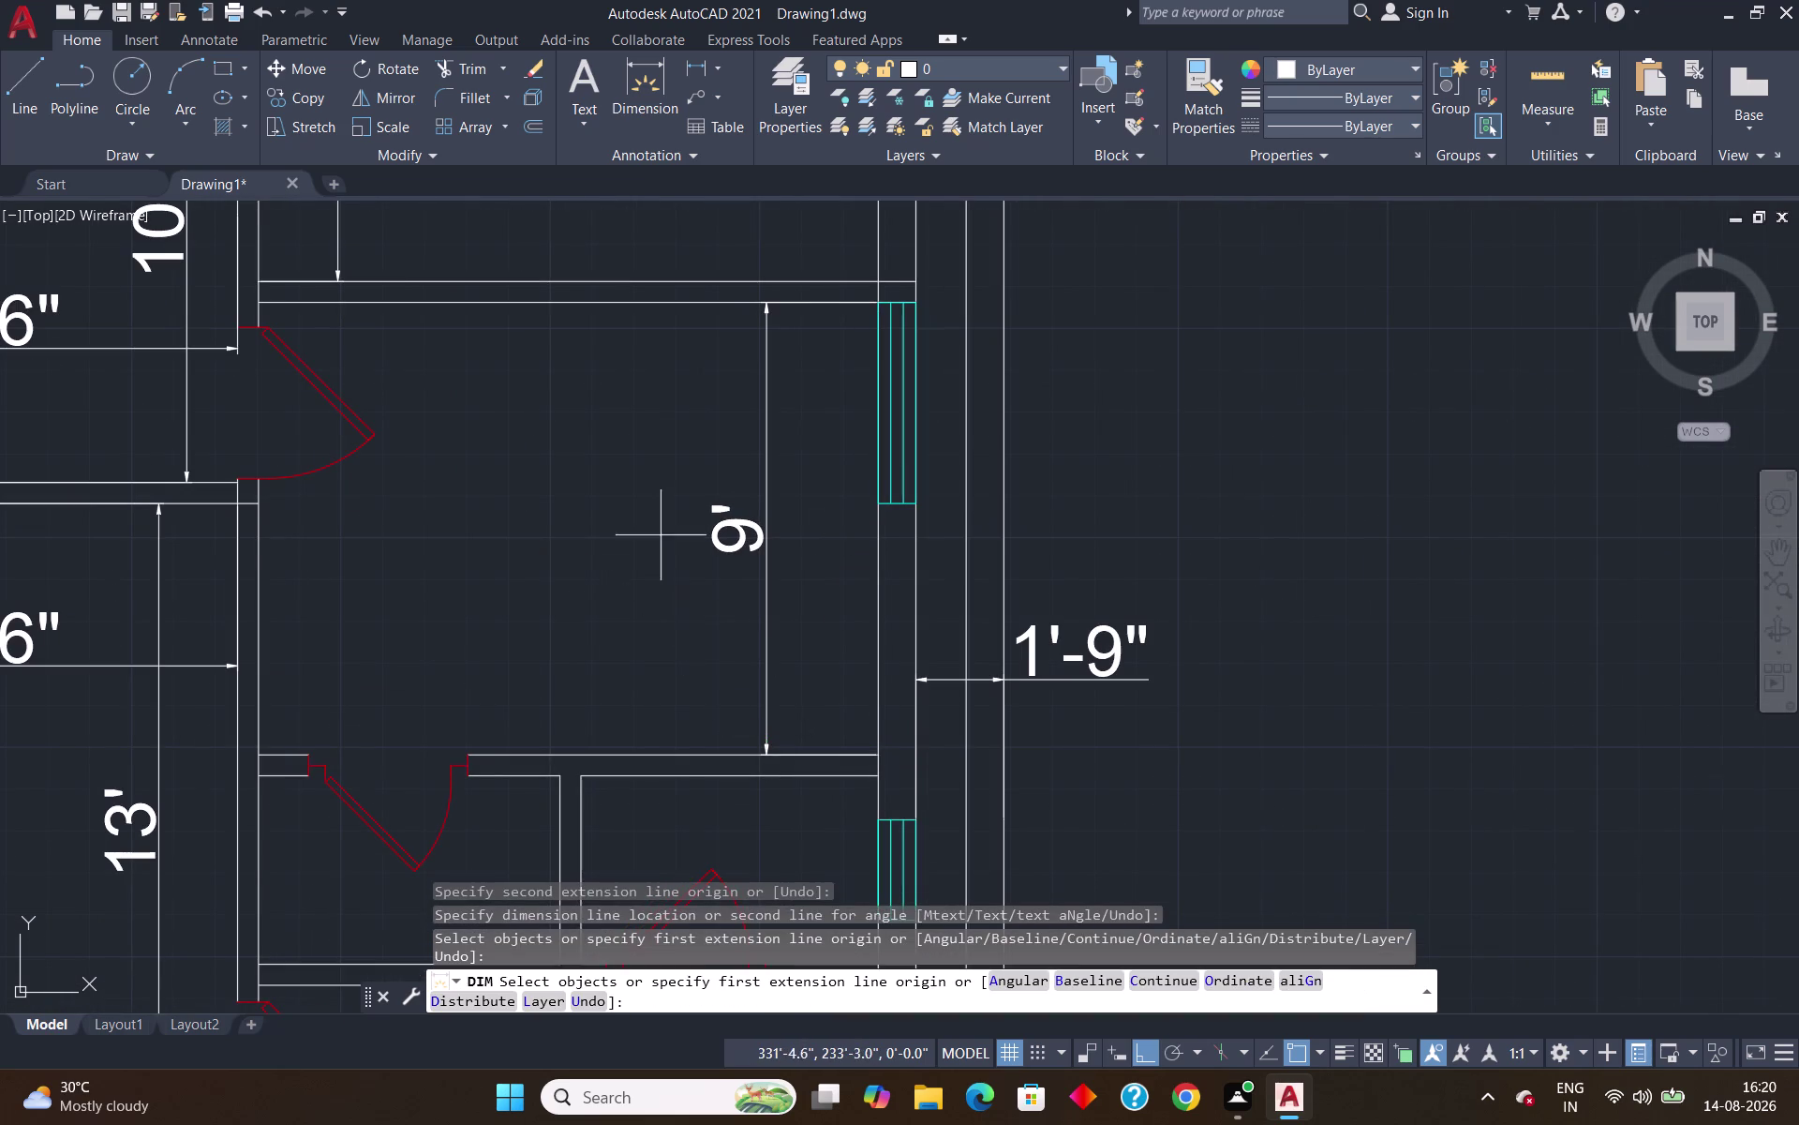
Add a 12'-4" width dimension across the neighbouring right-side room.
scroll(down, 3)
scroll(down, 3)
scroll(up, 3)
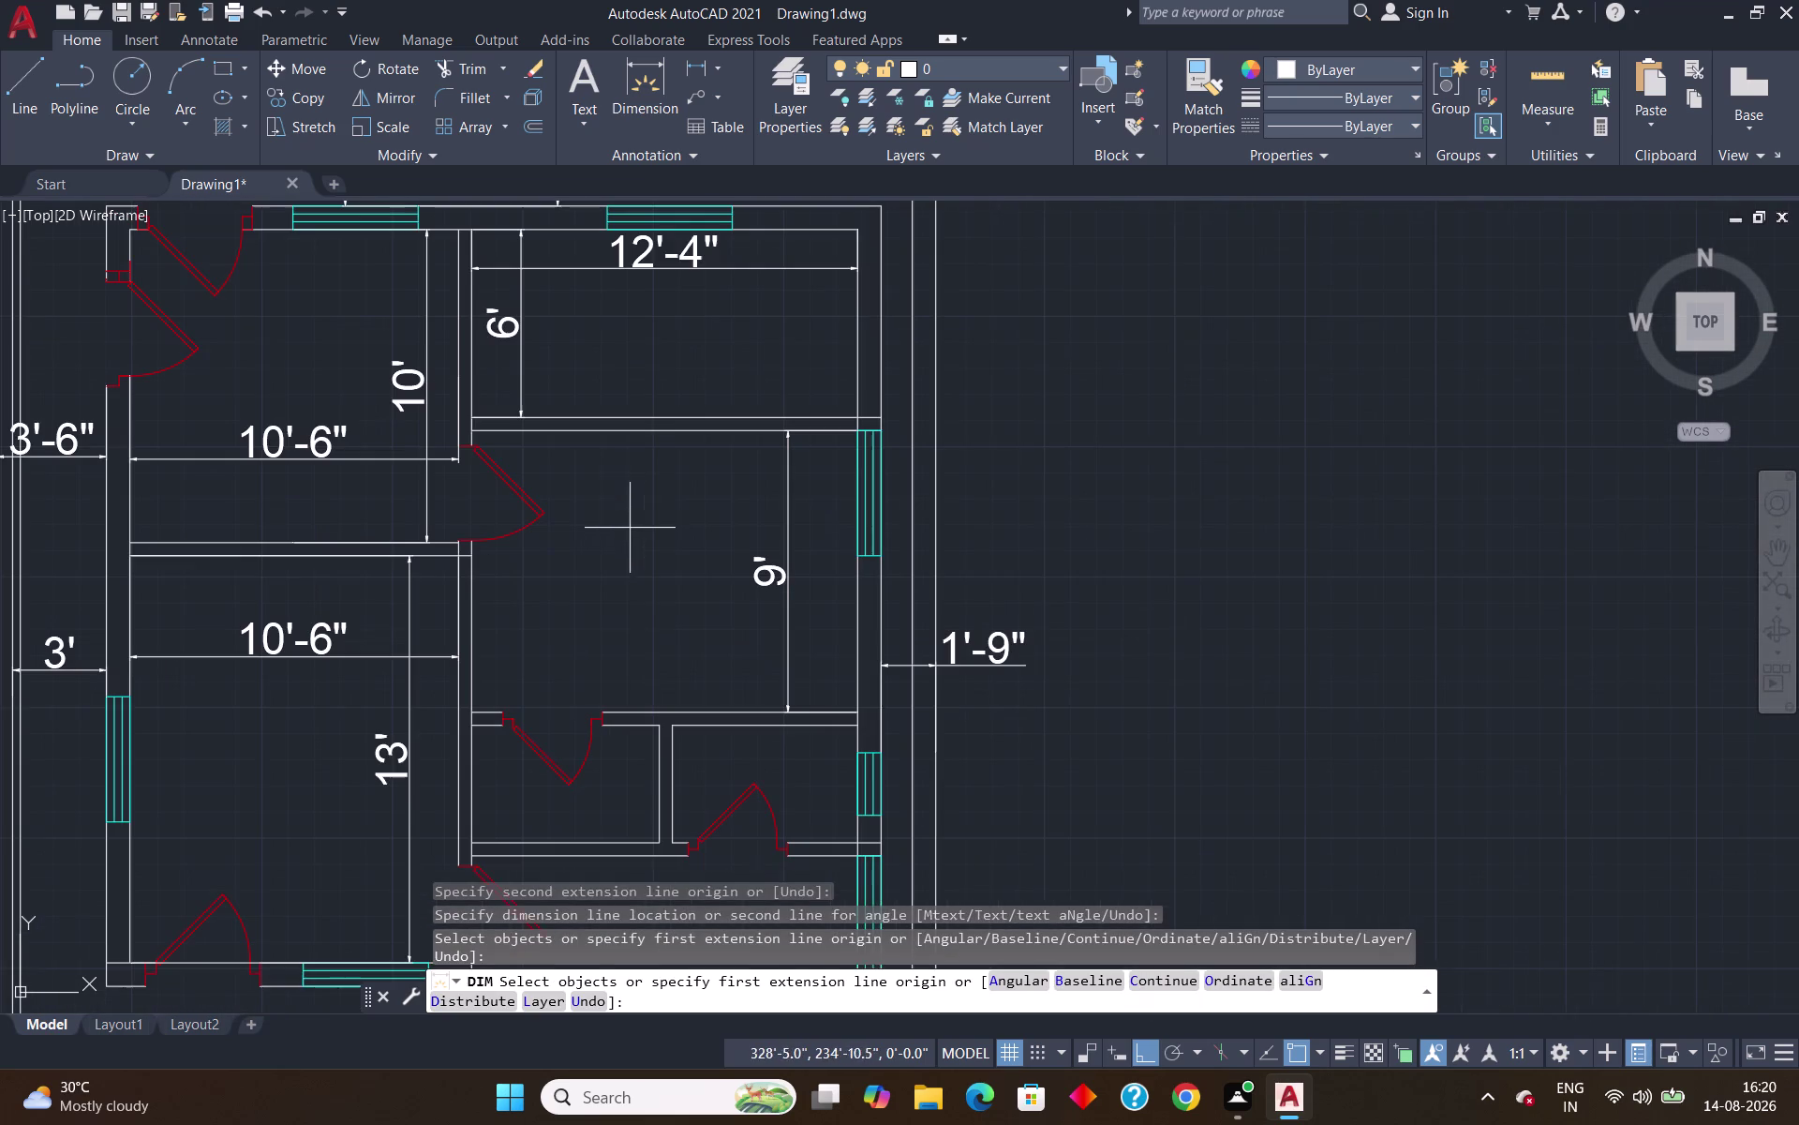
scroll(up, 3)
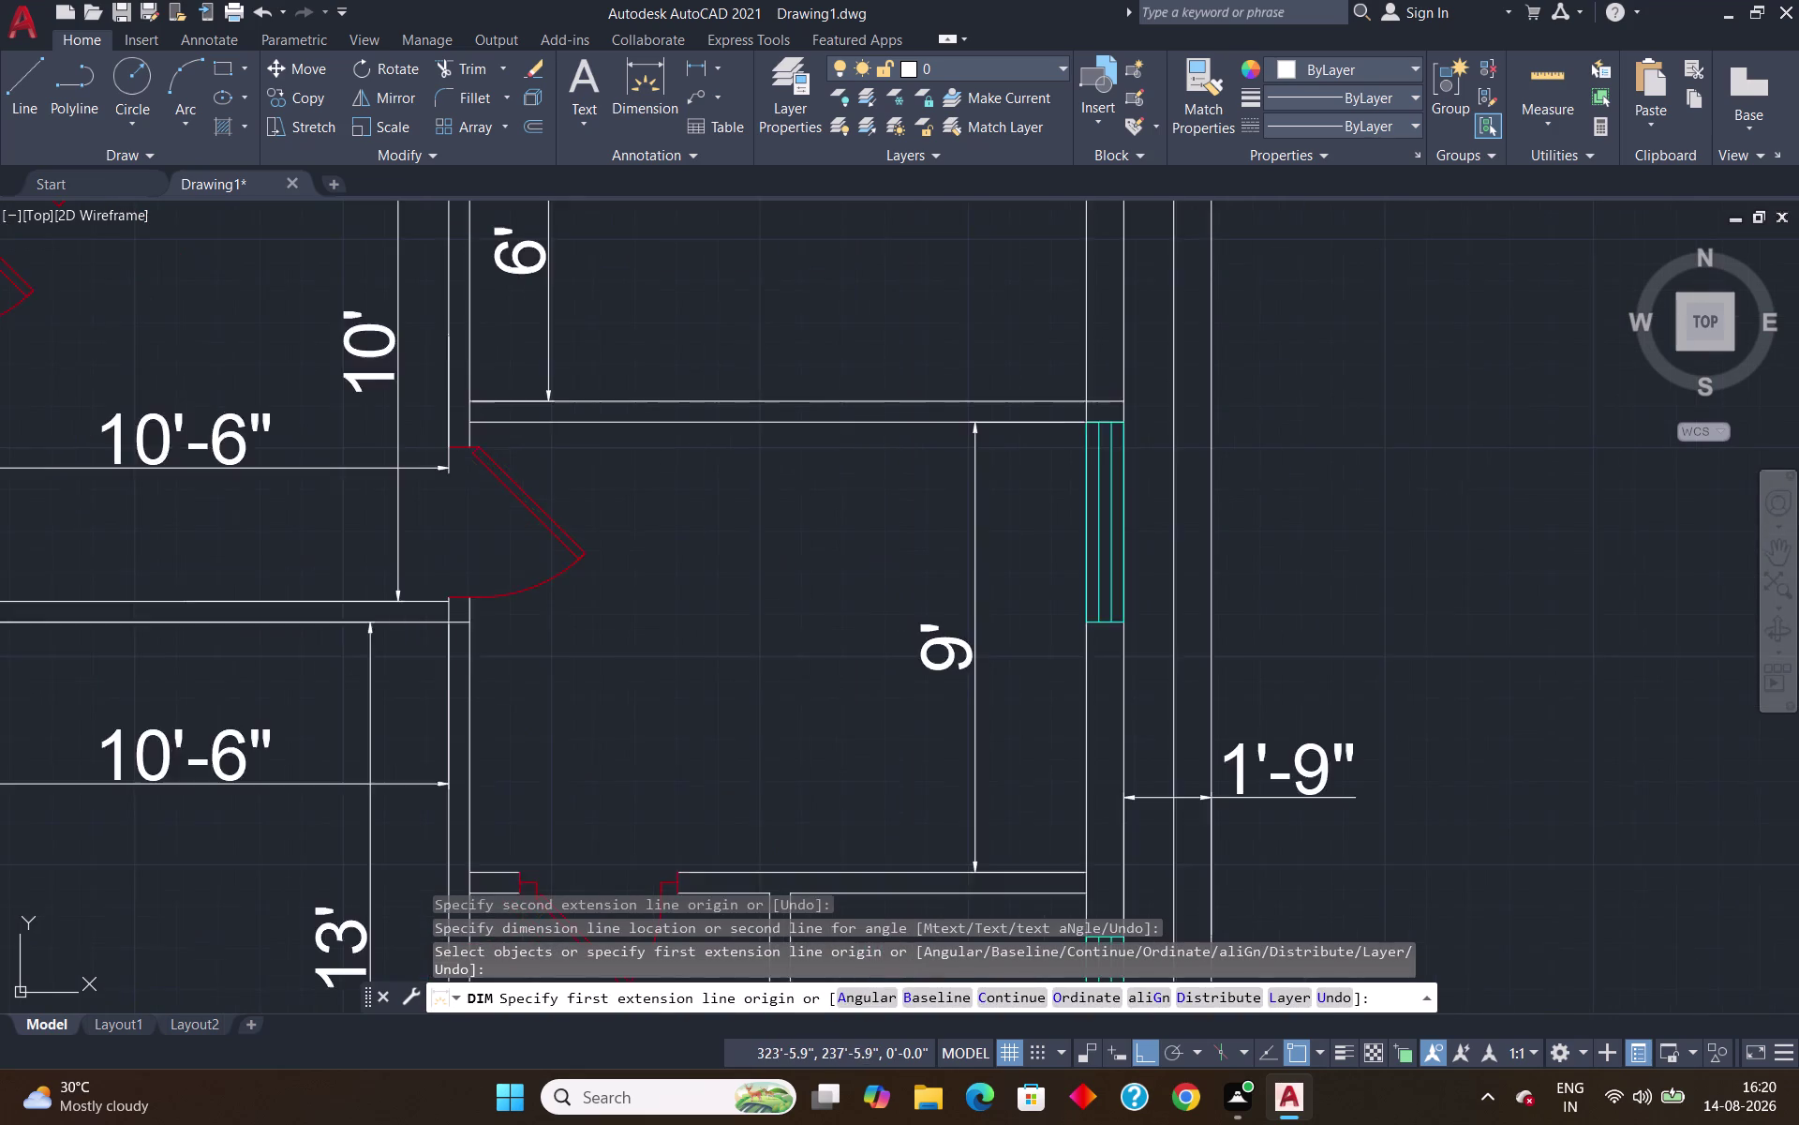
scroll(up, 3)
click(464, 409)
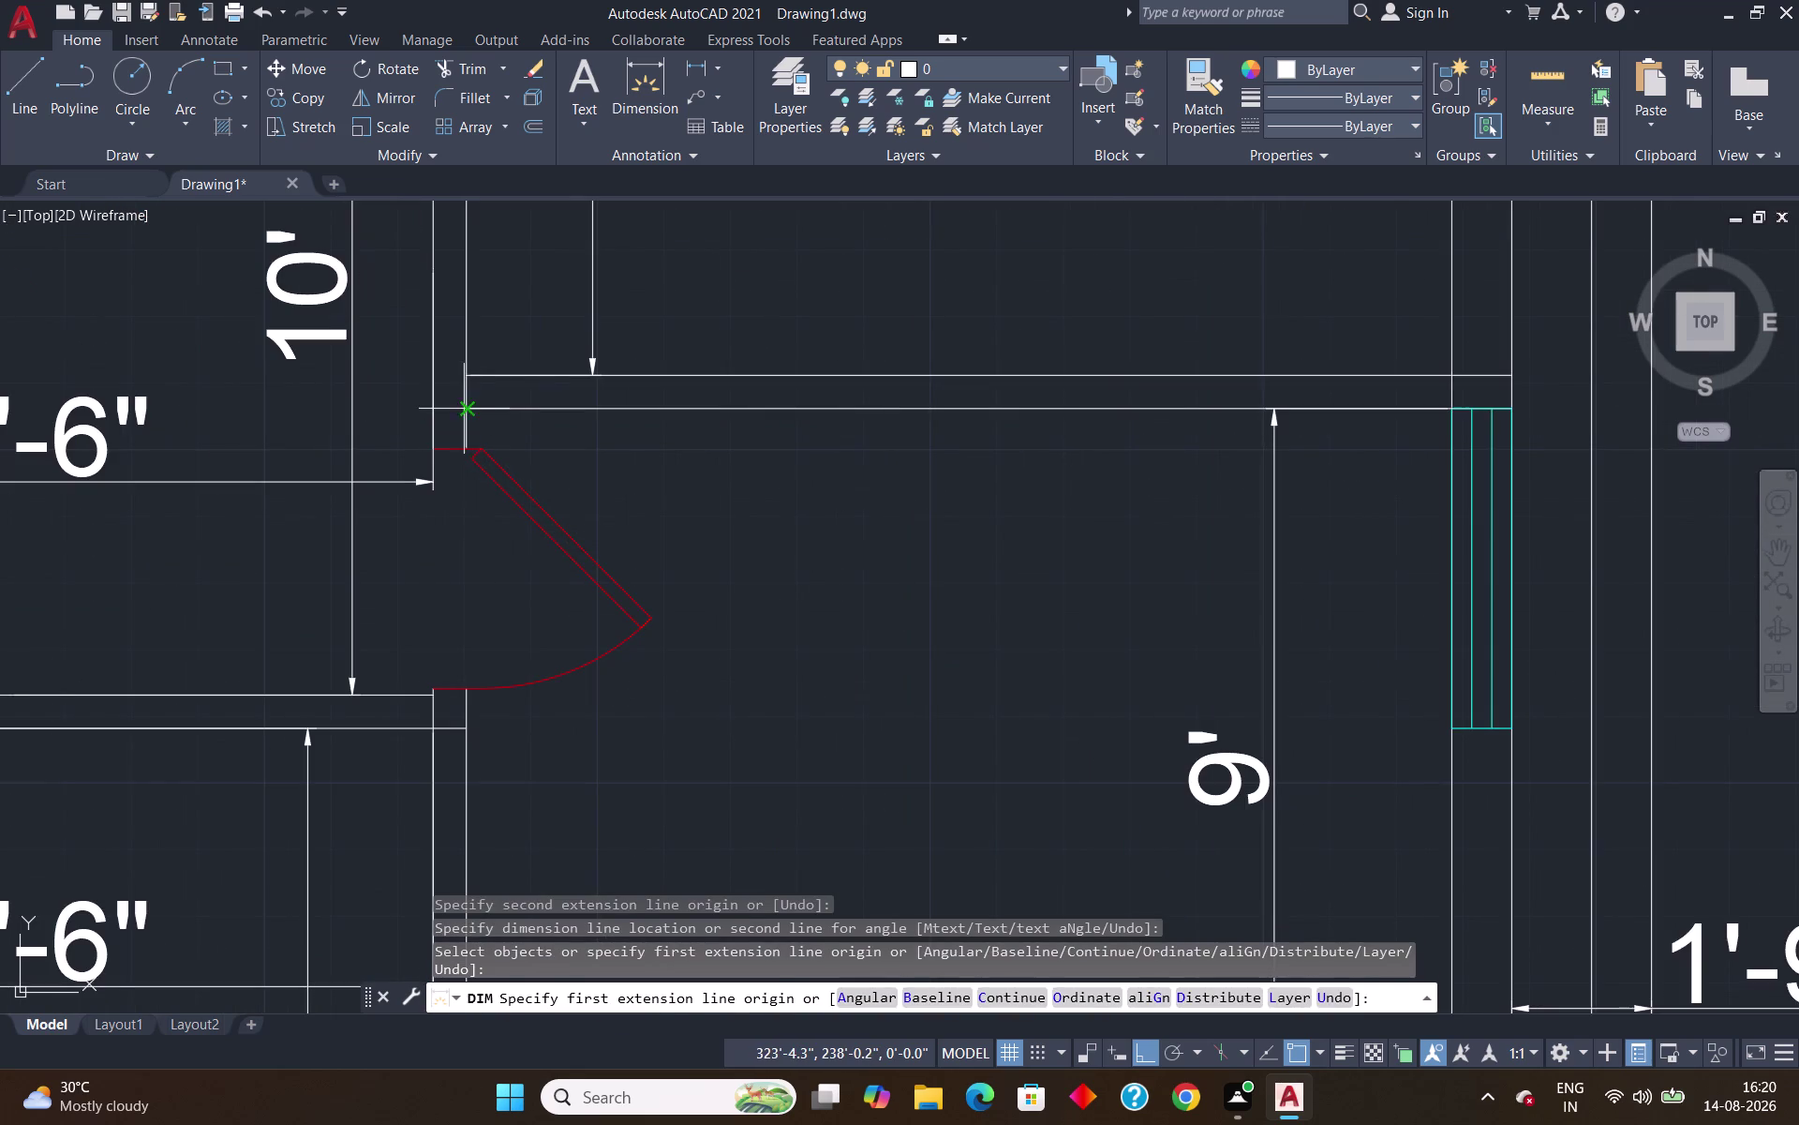
click(1457, 408)
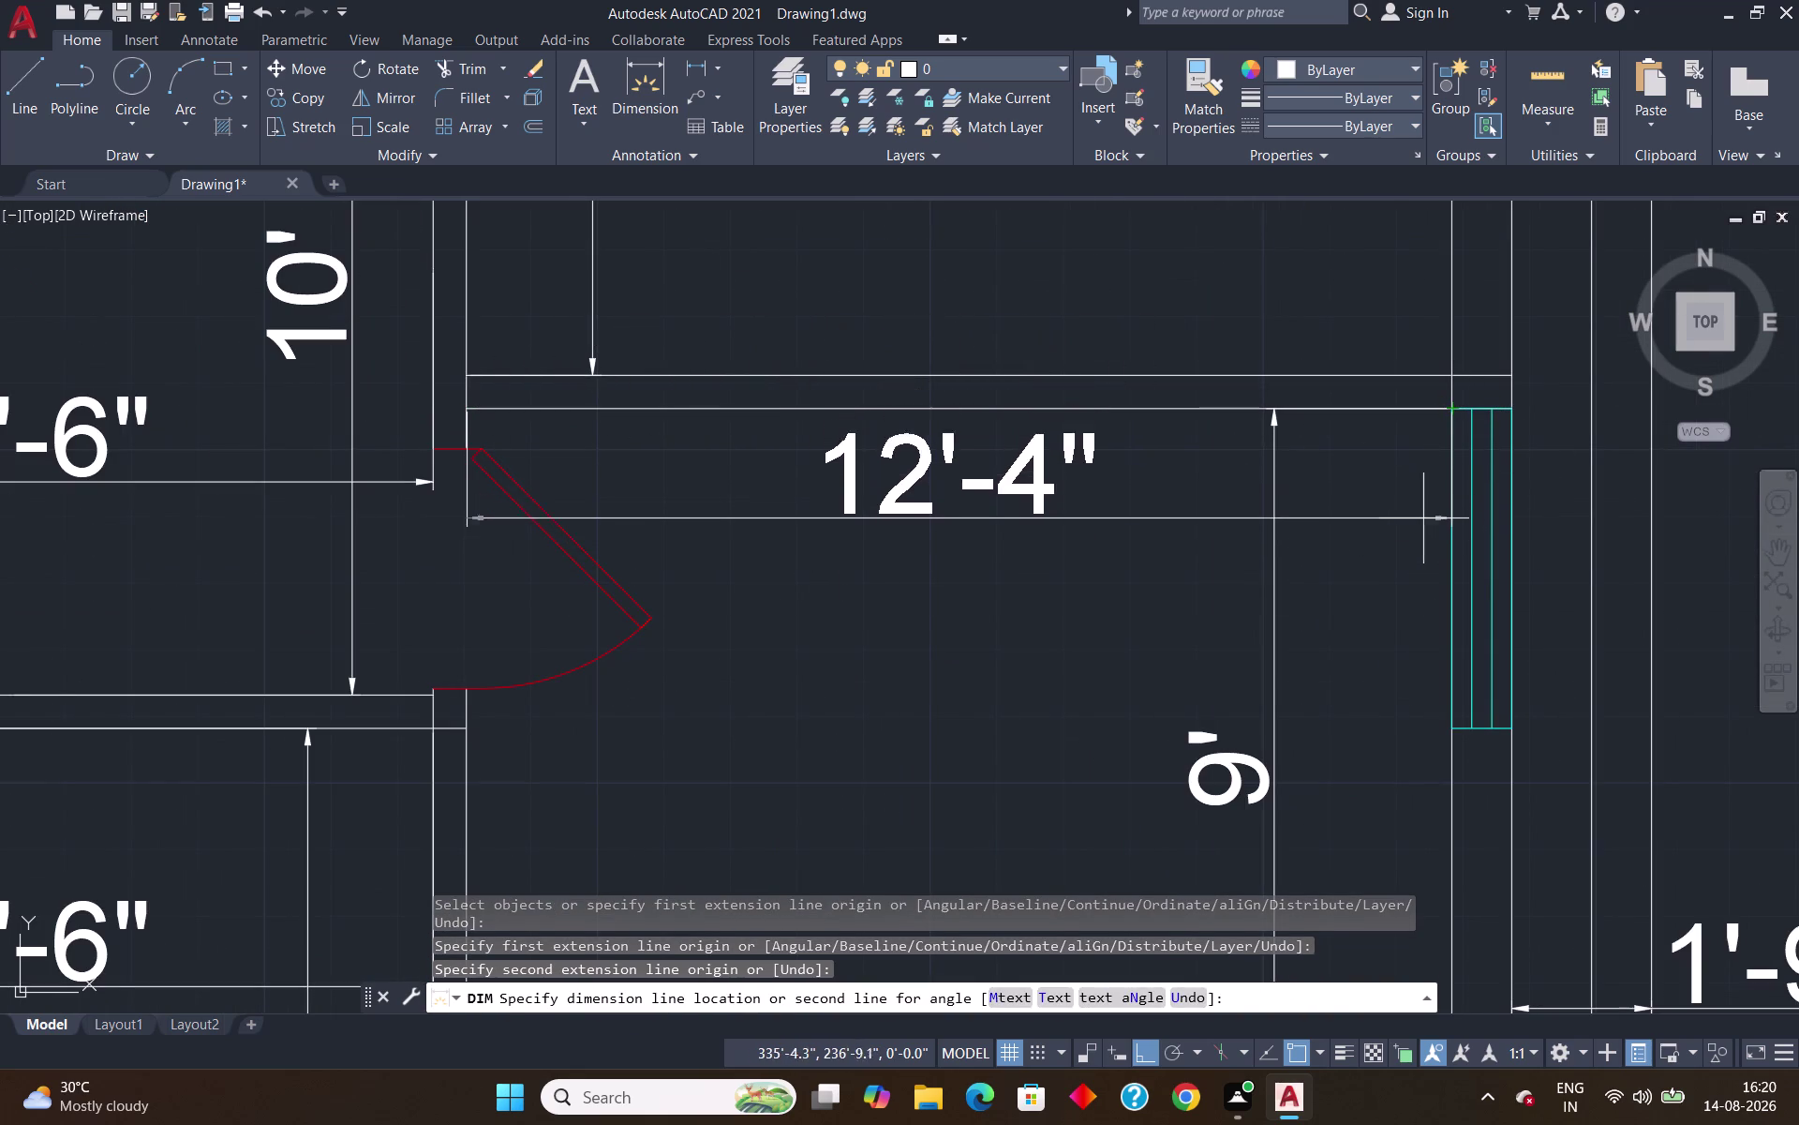
scroll(down, 3)
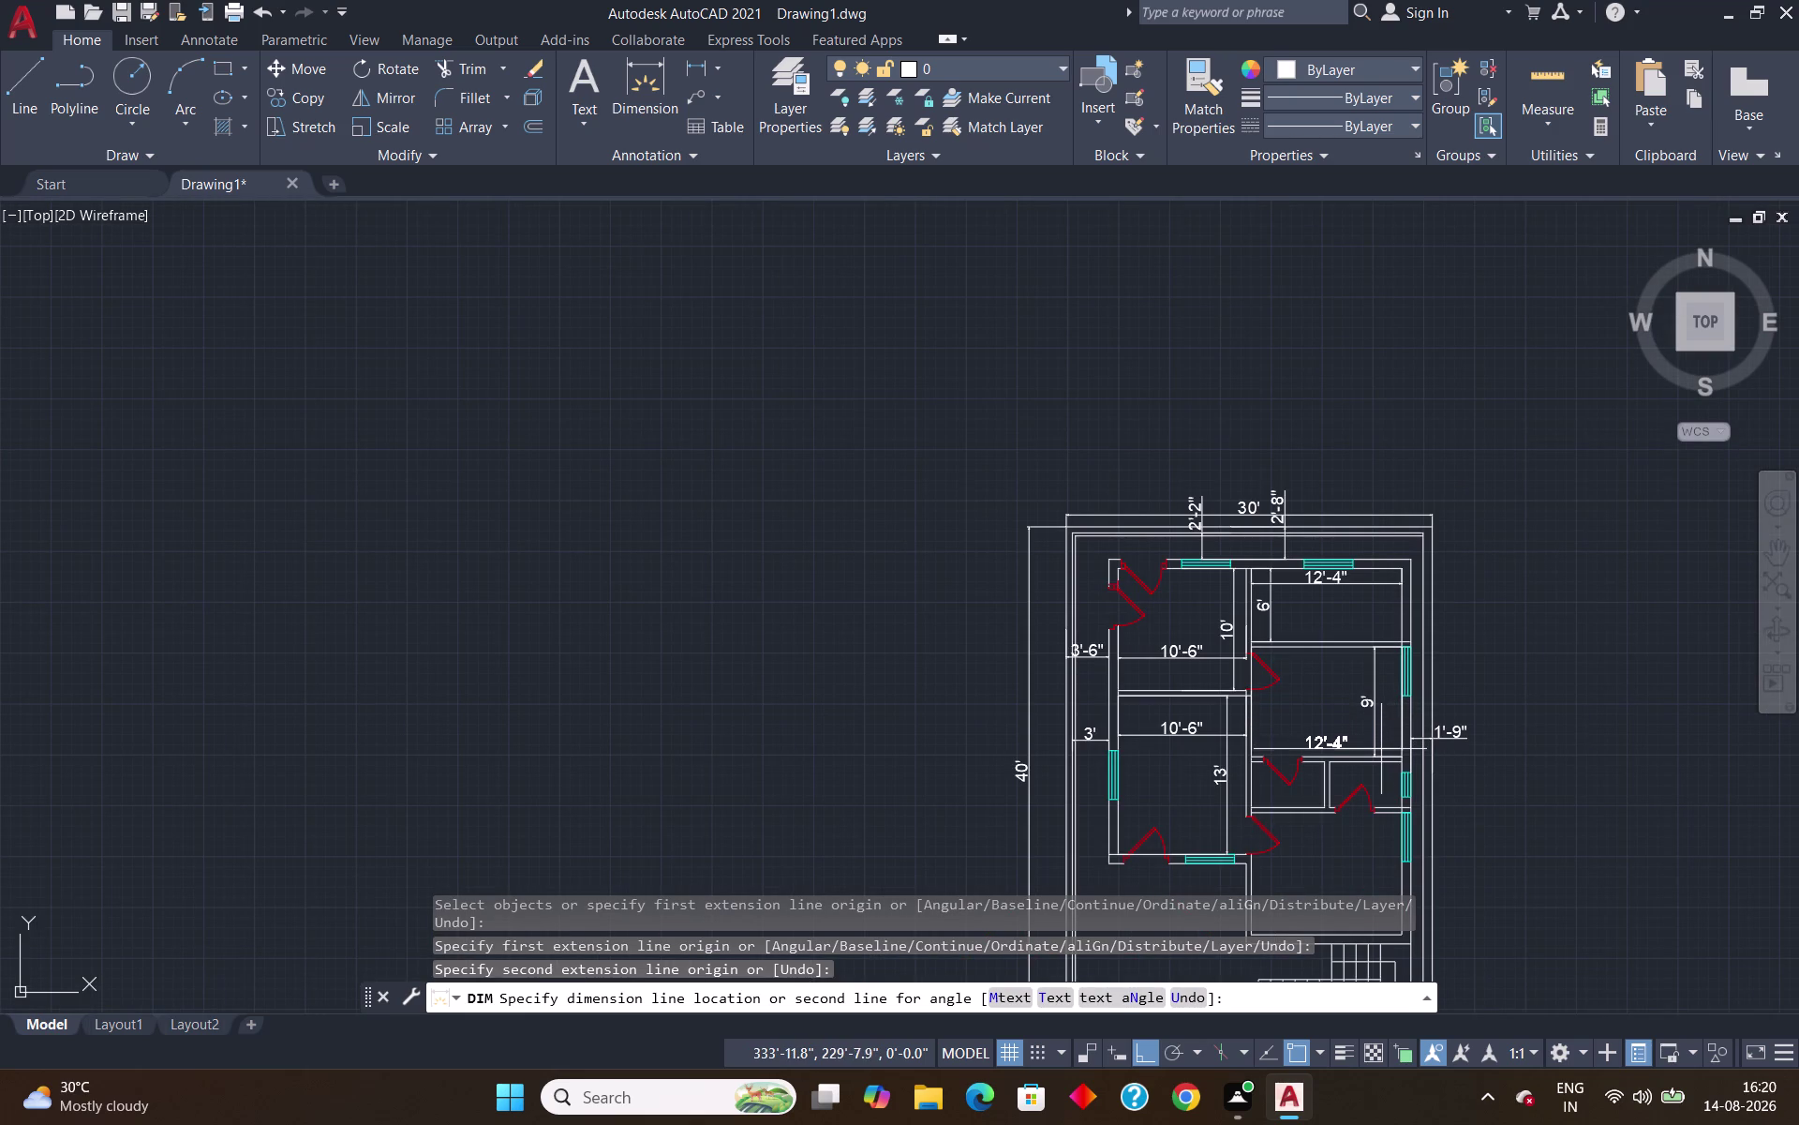
click(1381, 752)
Dimension the lower-right room's bottom width as 12'-4".
scroll(down, 3)
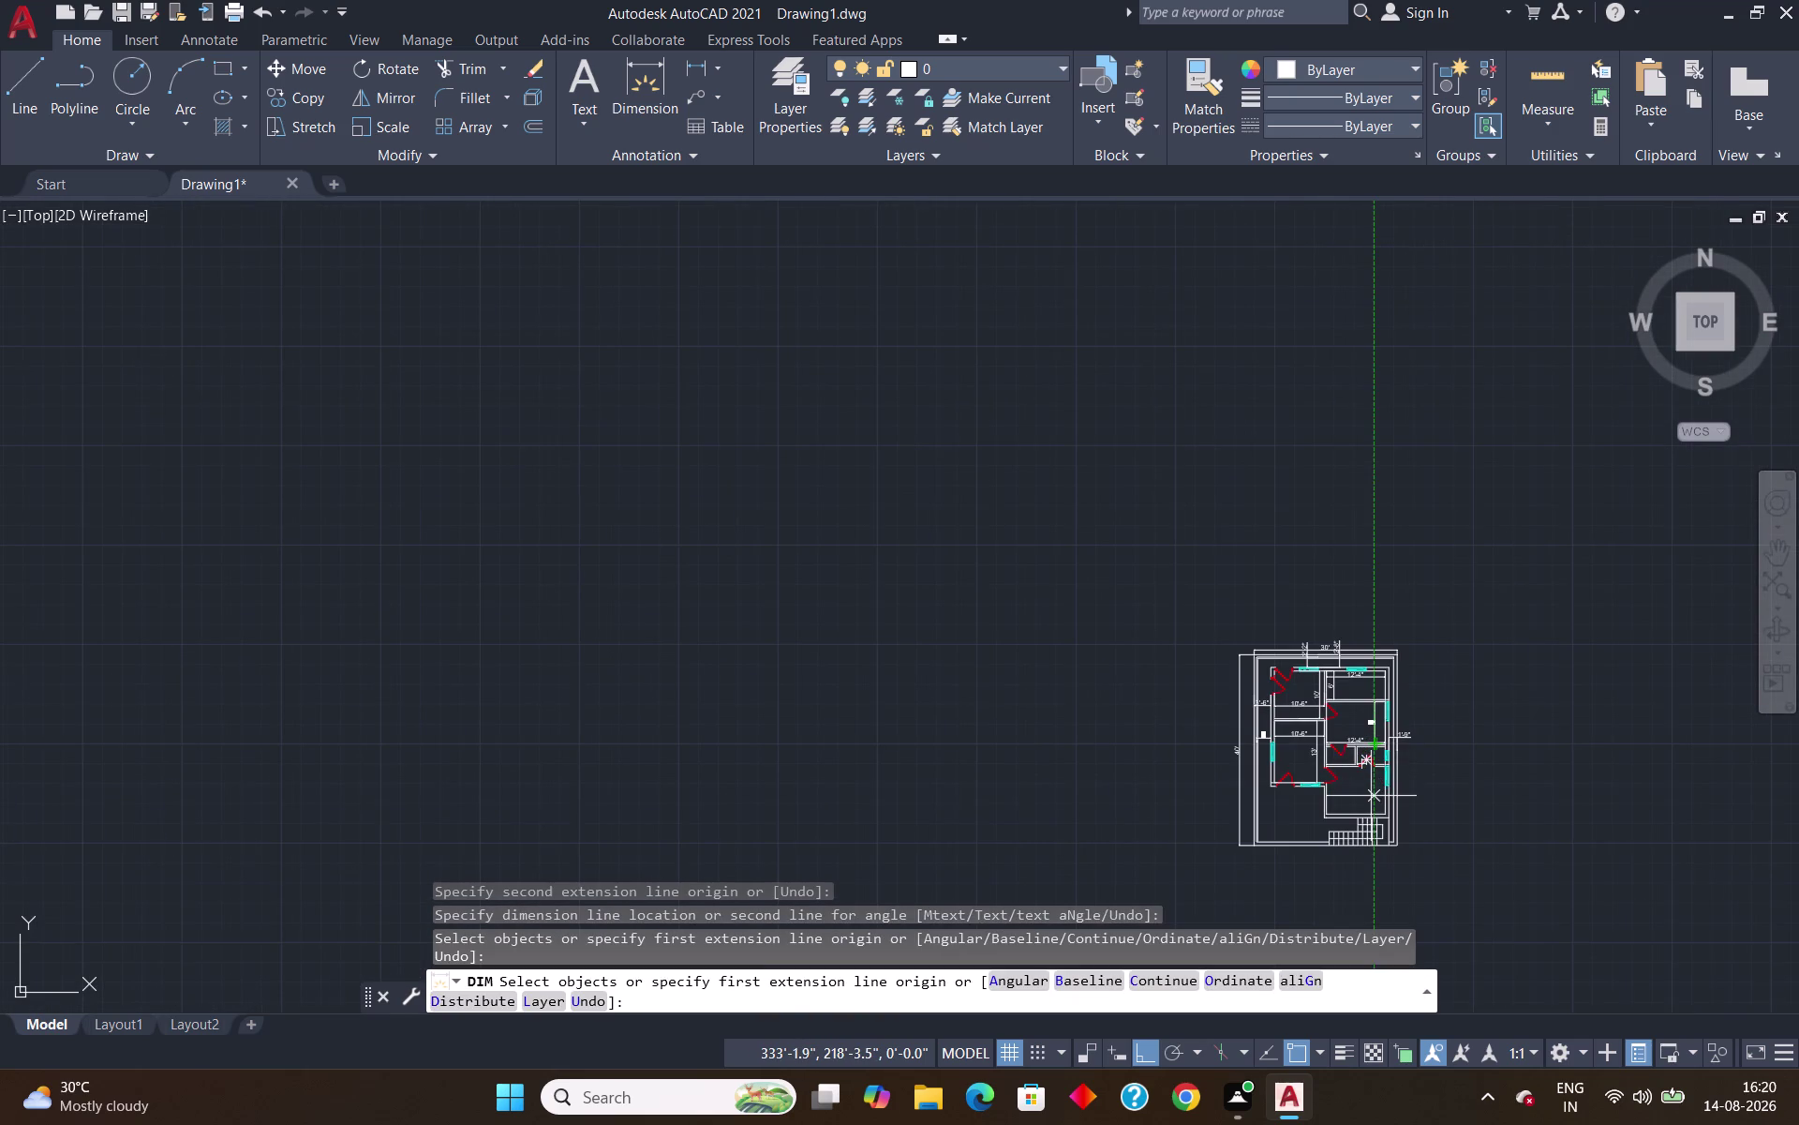
middle_drag(1371, 796, 838, 459)
scroll(up, 3)
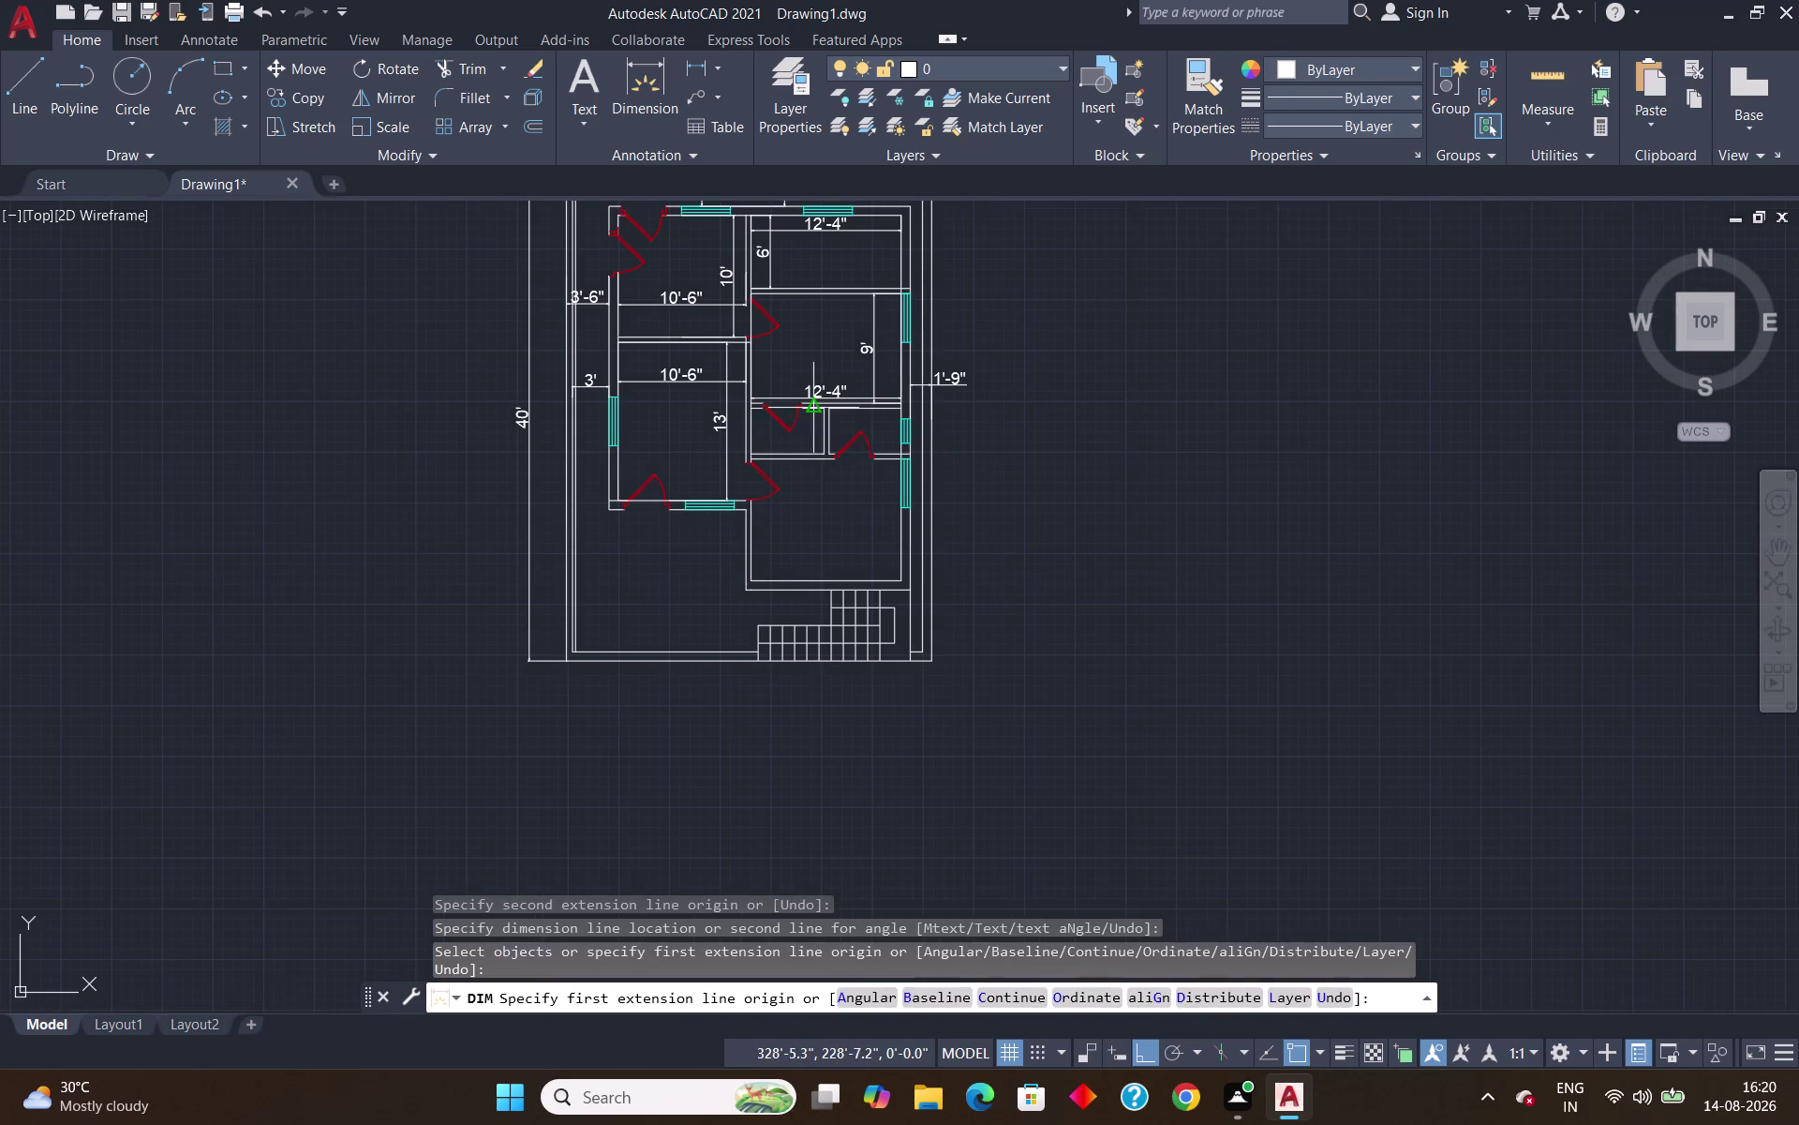
scroll(up, 3)
scroll(up, 3)
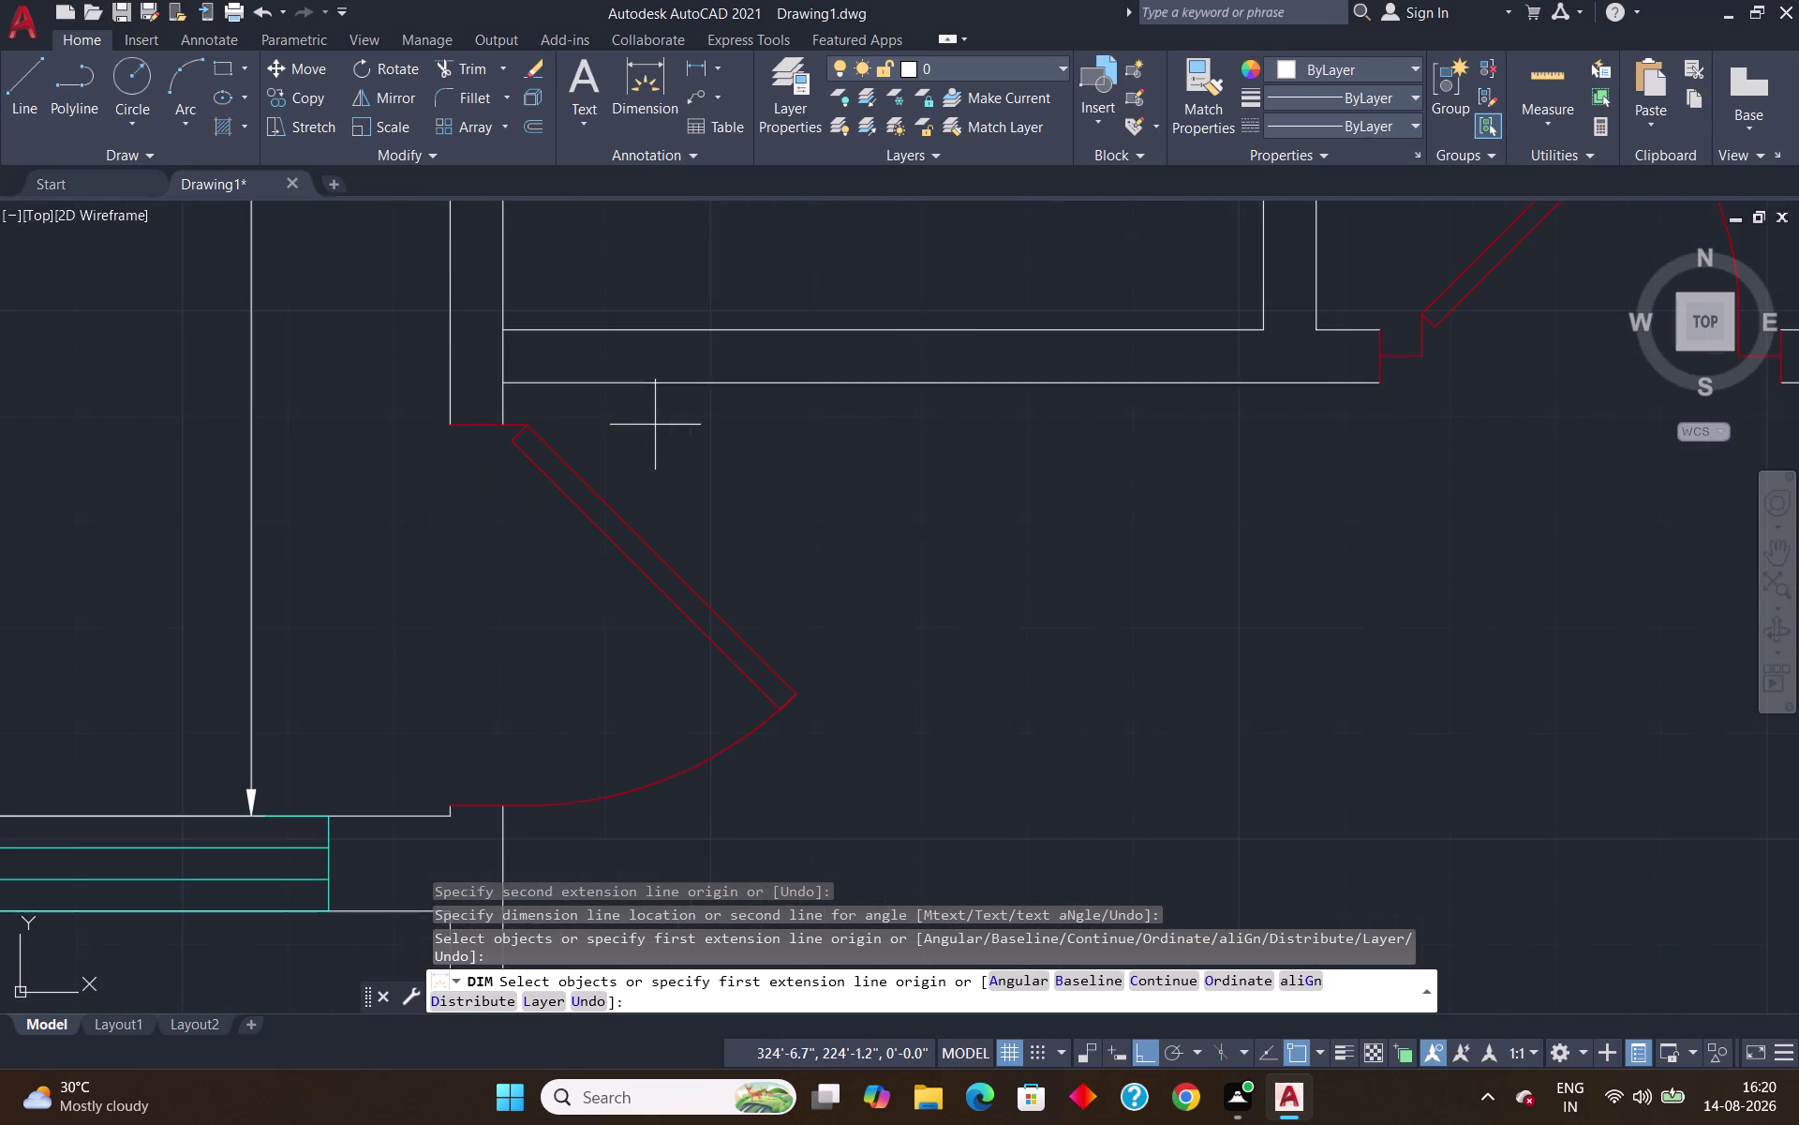
click(506, 385)
scroll(down, 3)
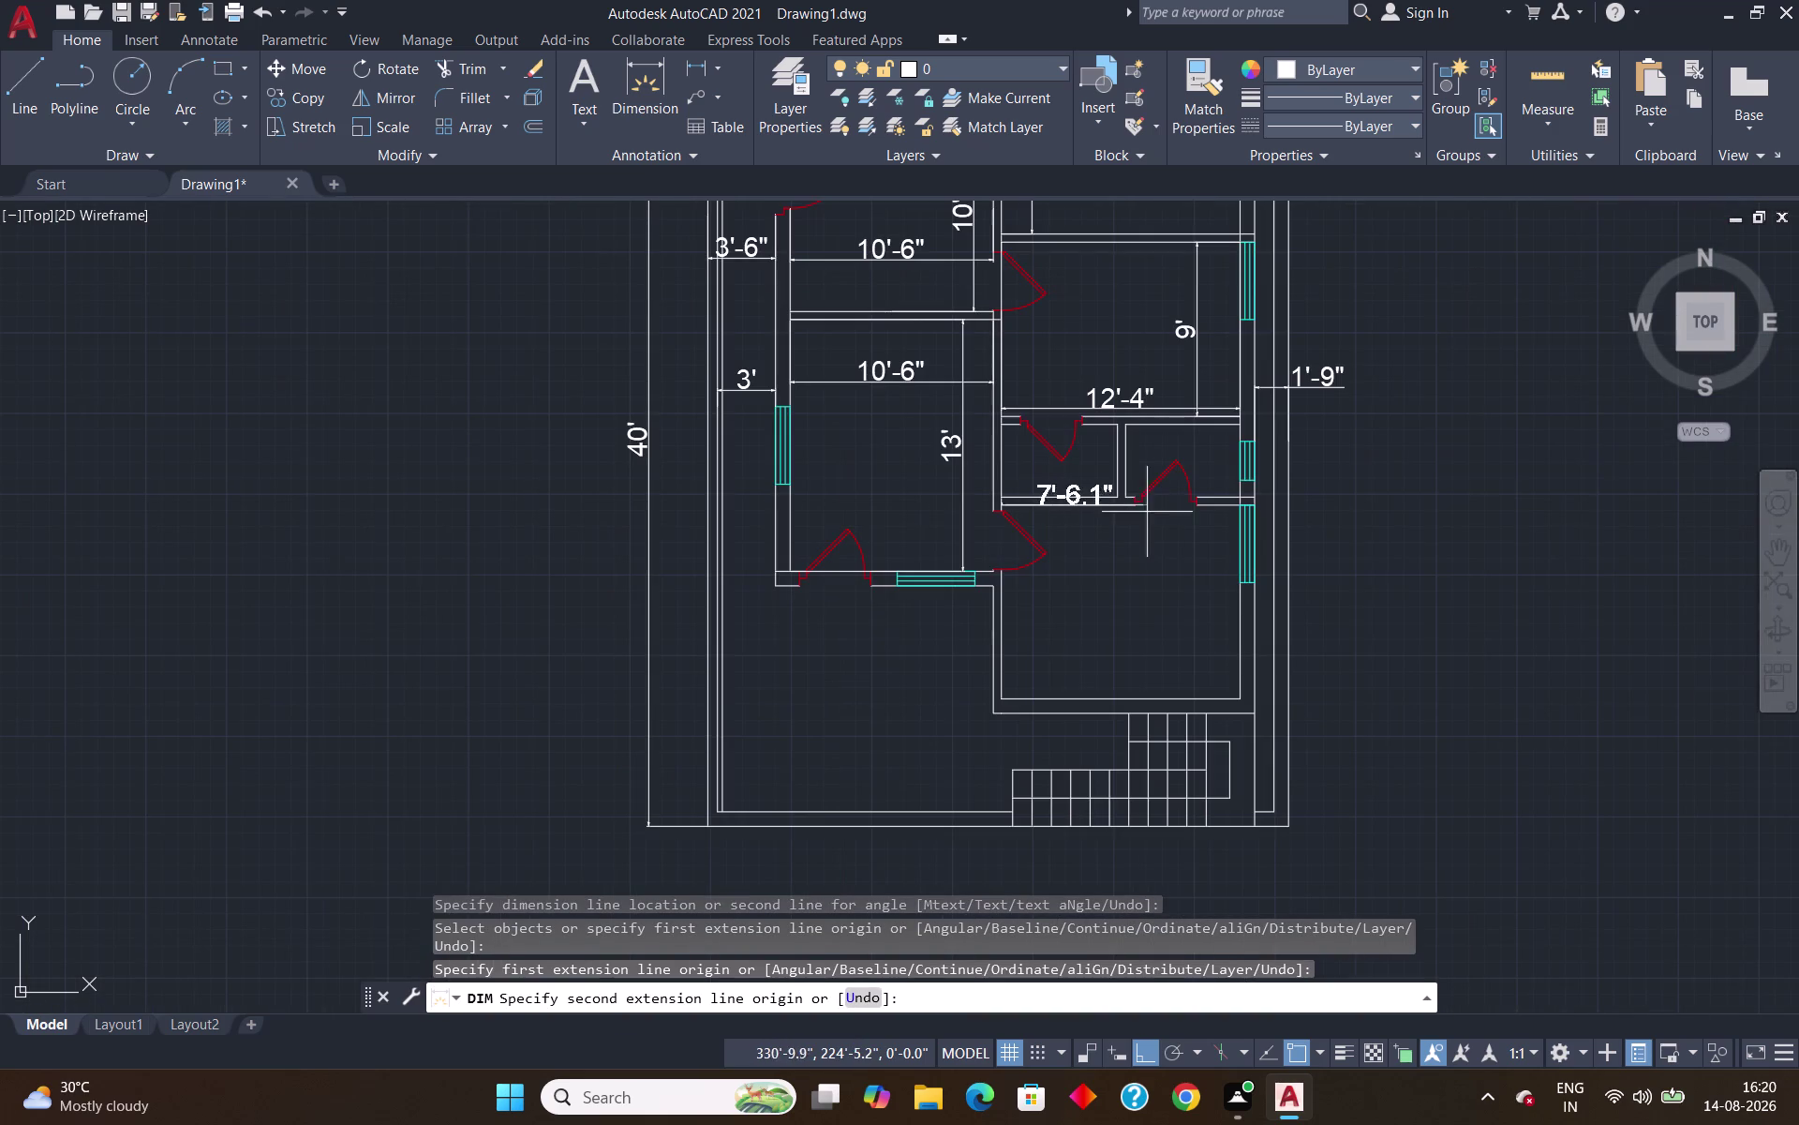
scroll(up, 3)
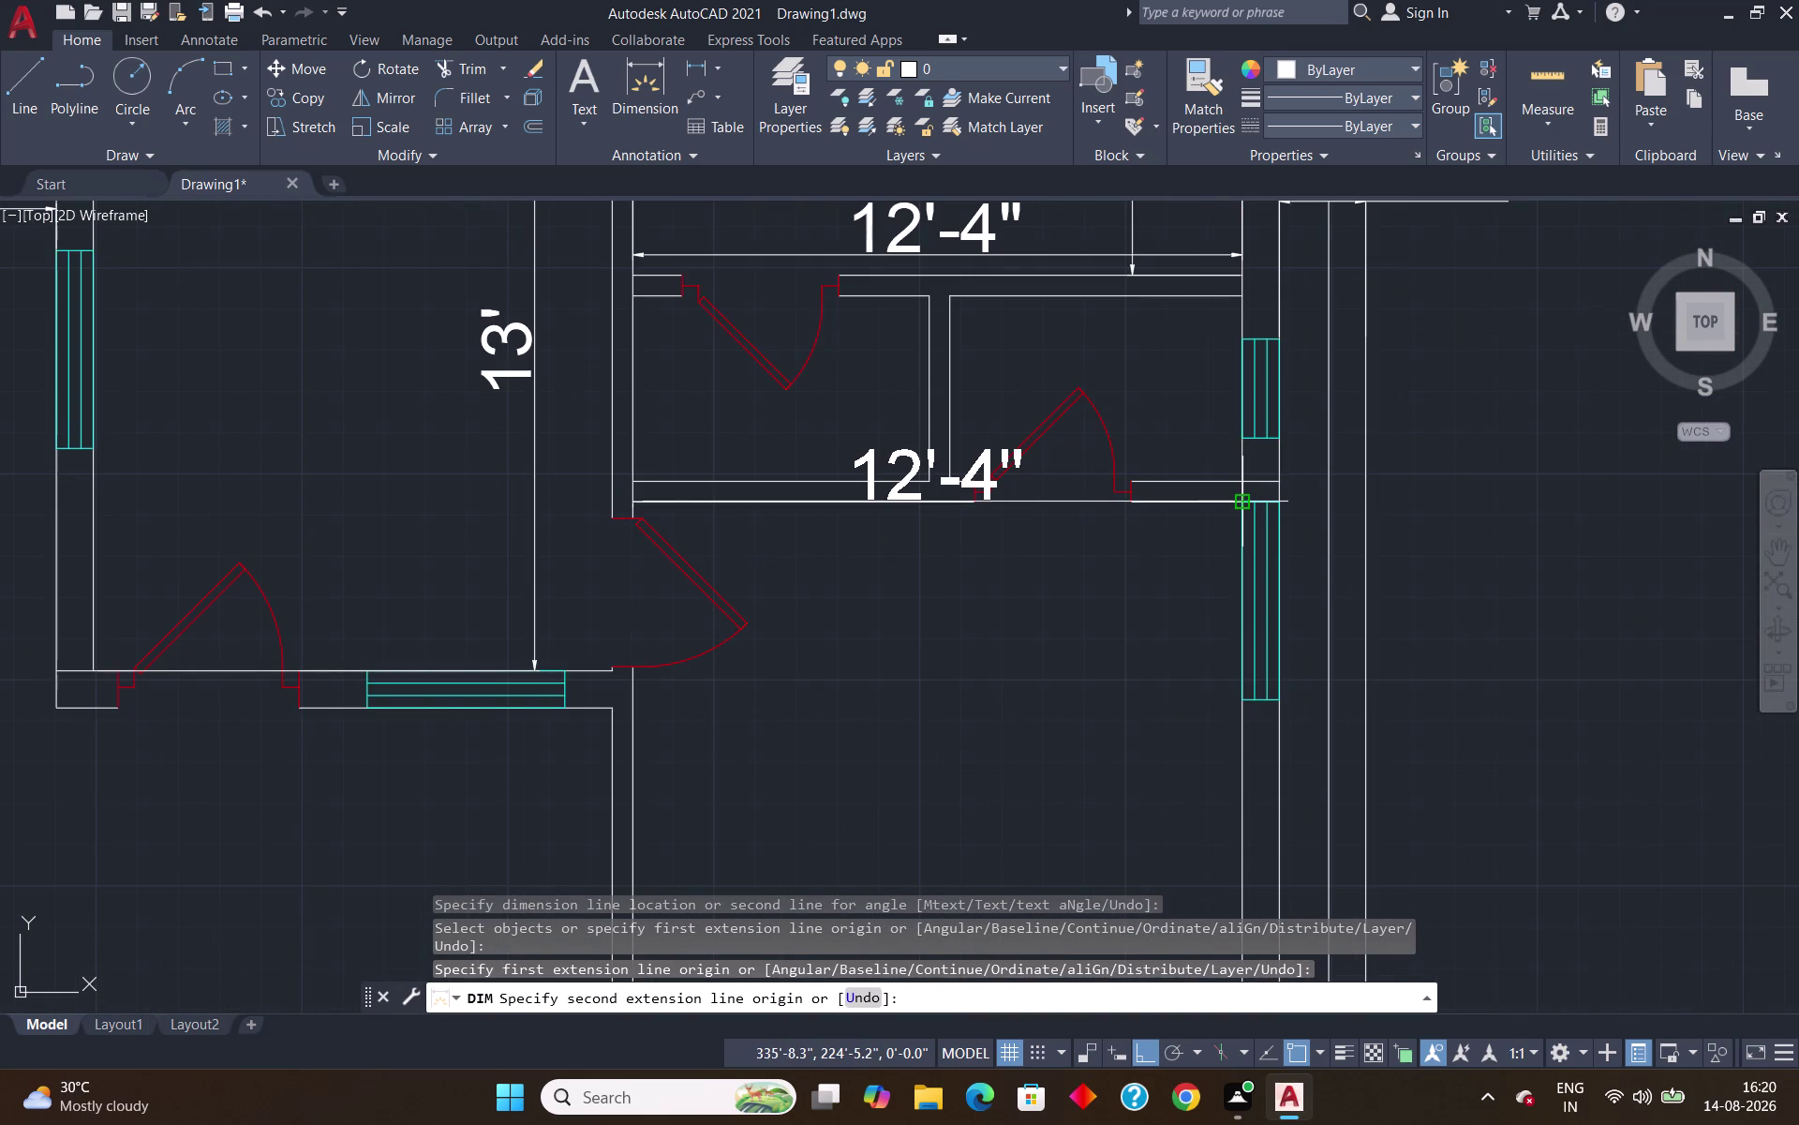
click(1237, 508)
scroll(down, 3)
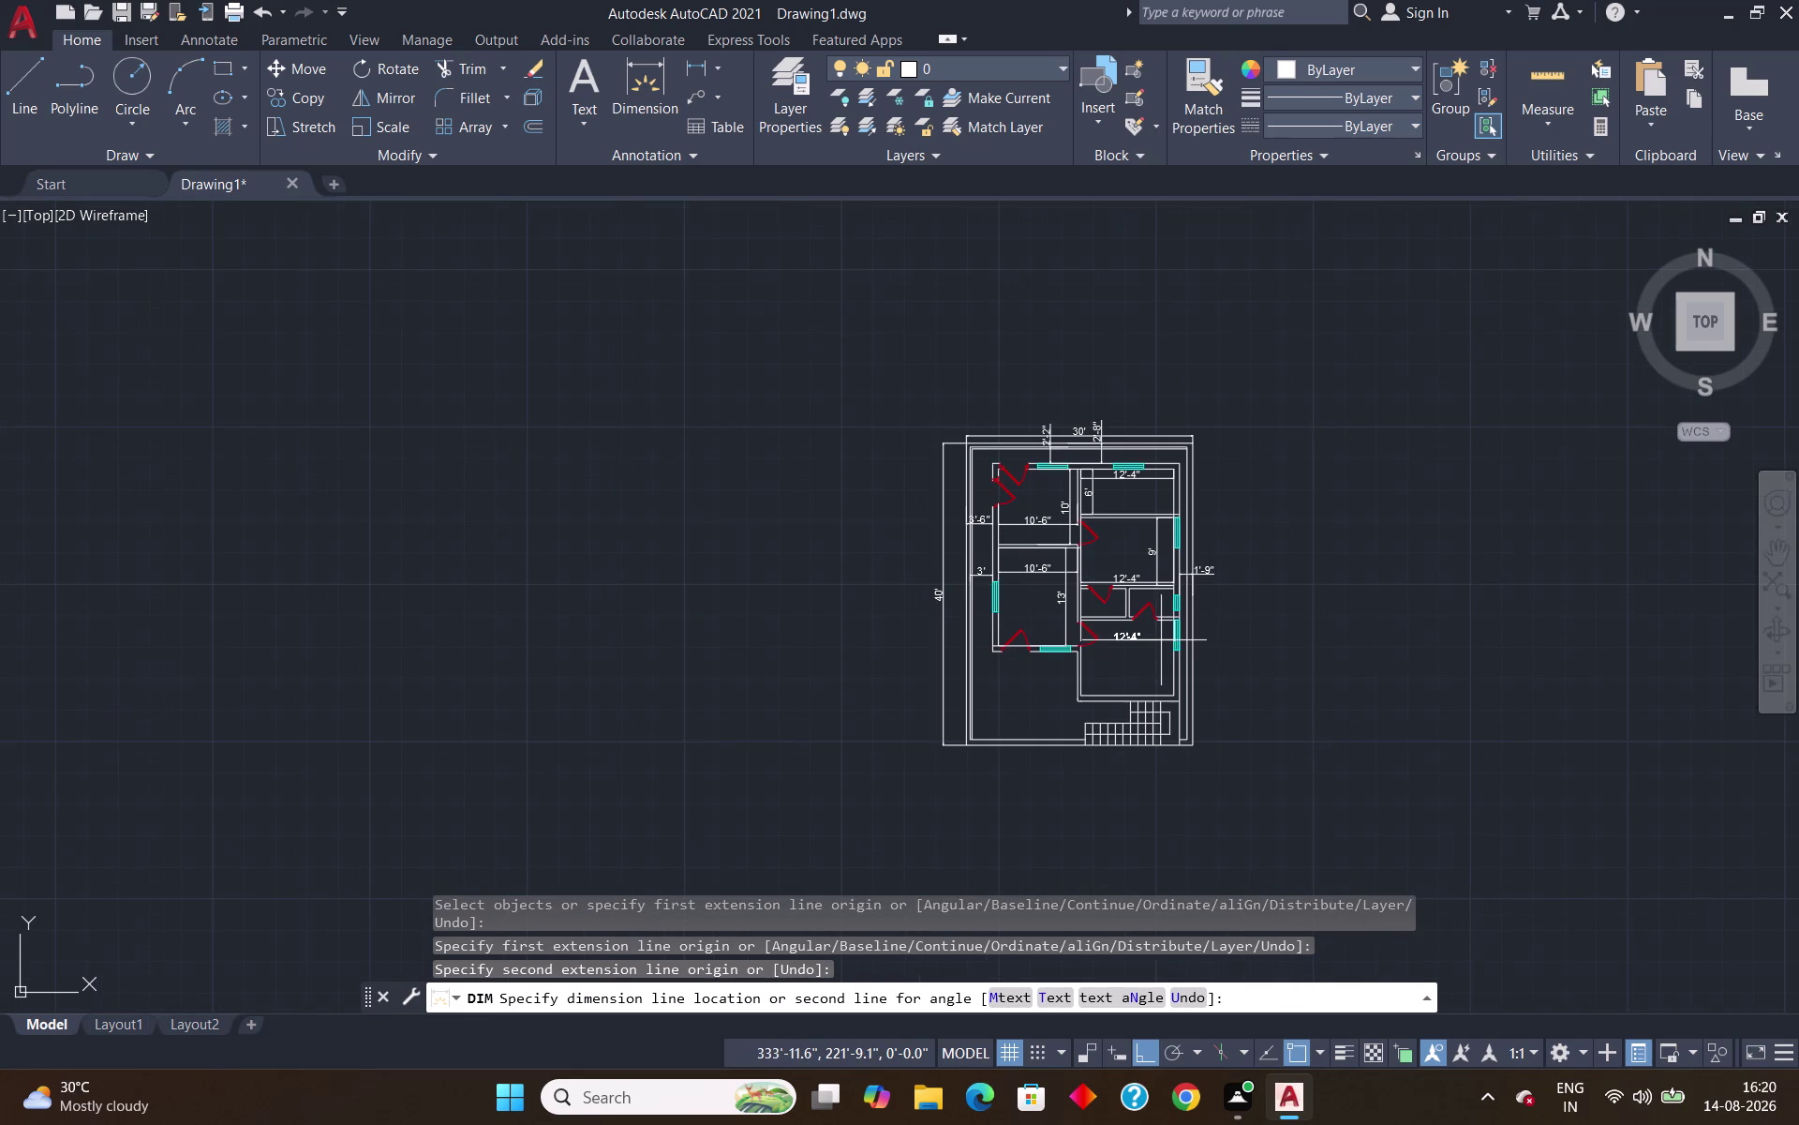
scroll(up, 3)
scroll(up, 3)
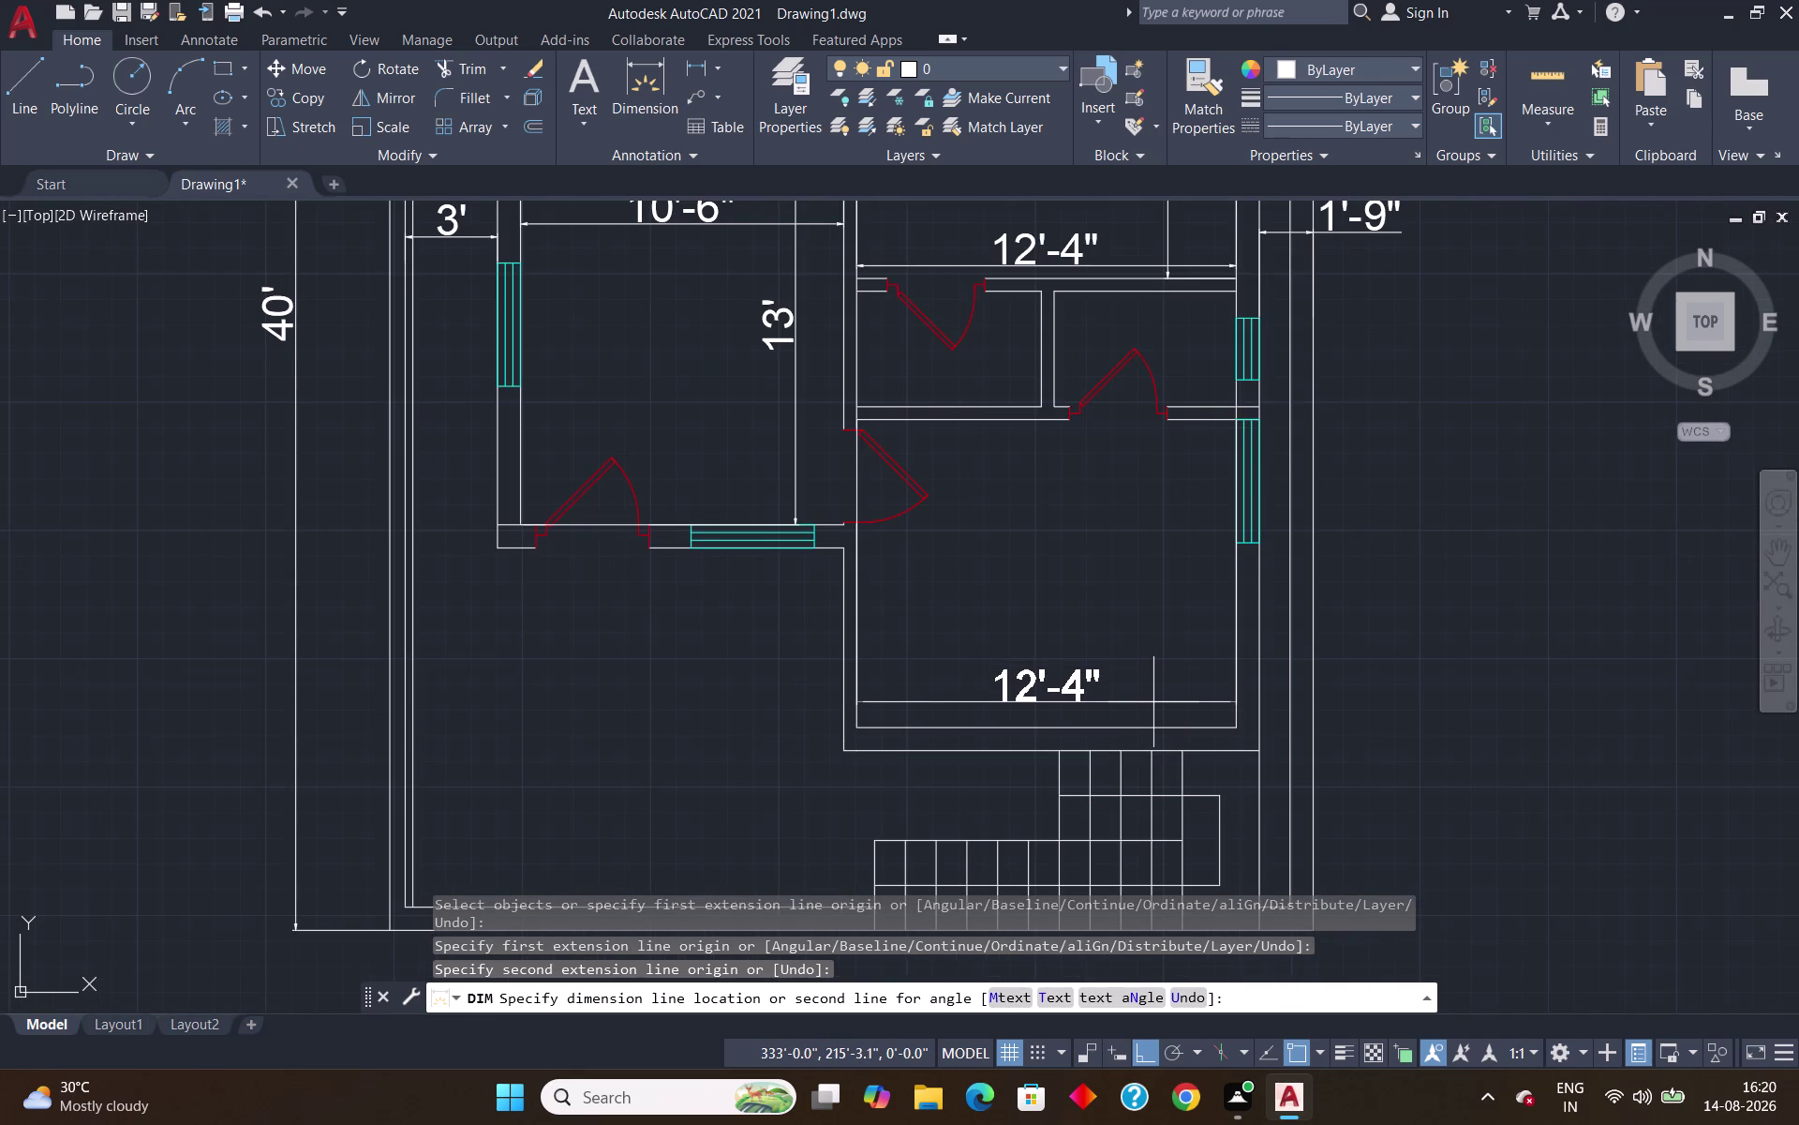
click(1154, 703)
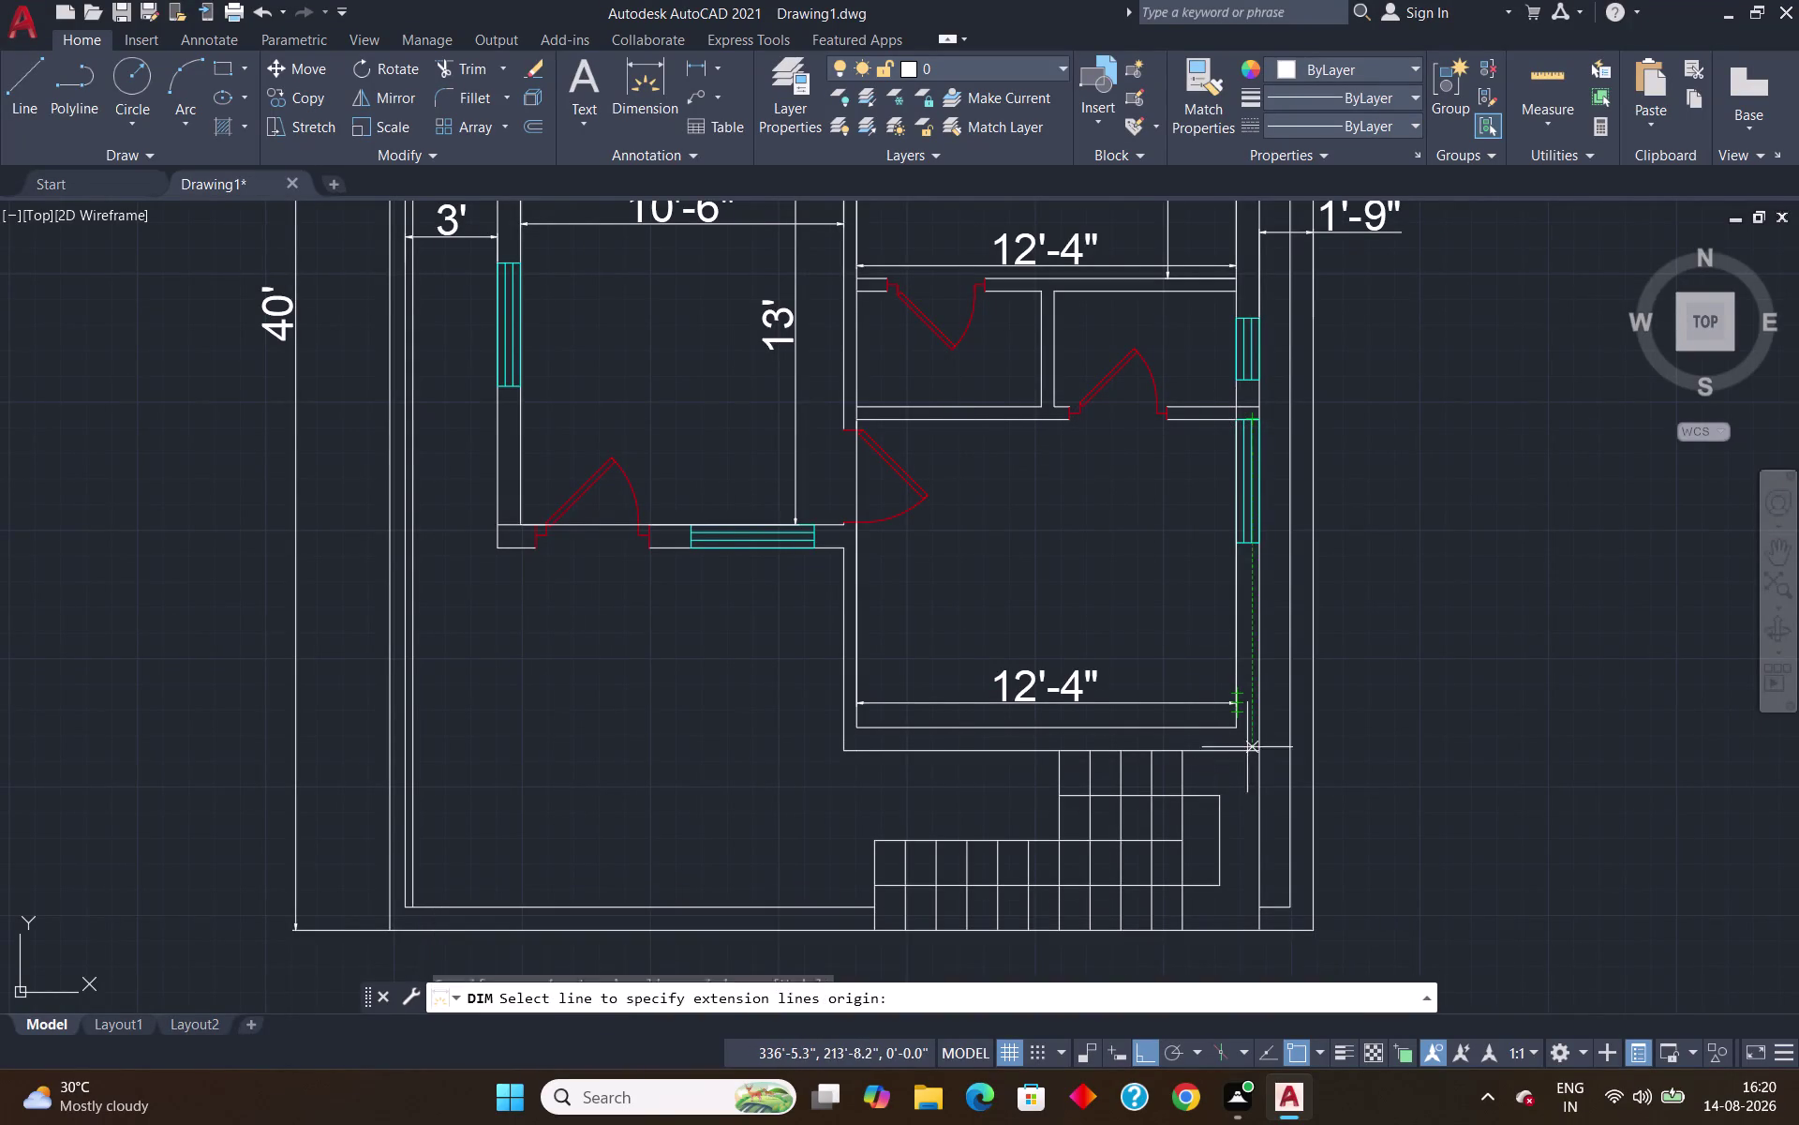
Add the 10' height dimension inside the lower-right room and end DIM.
click(1237, 730)
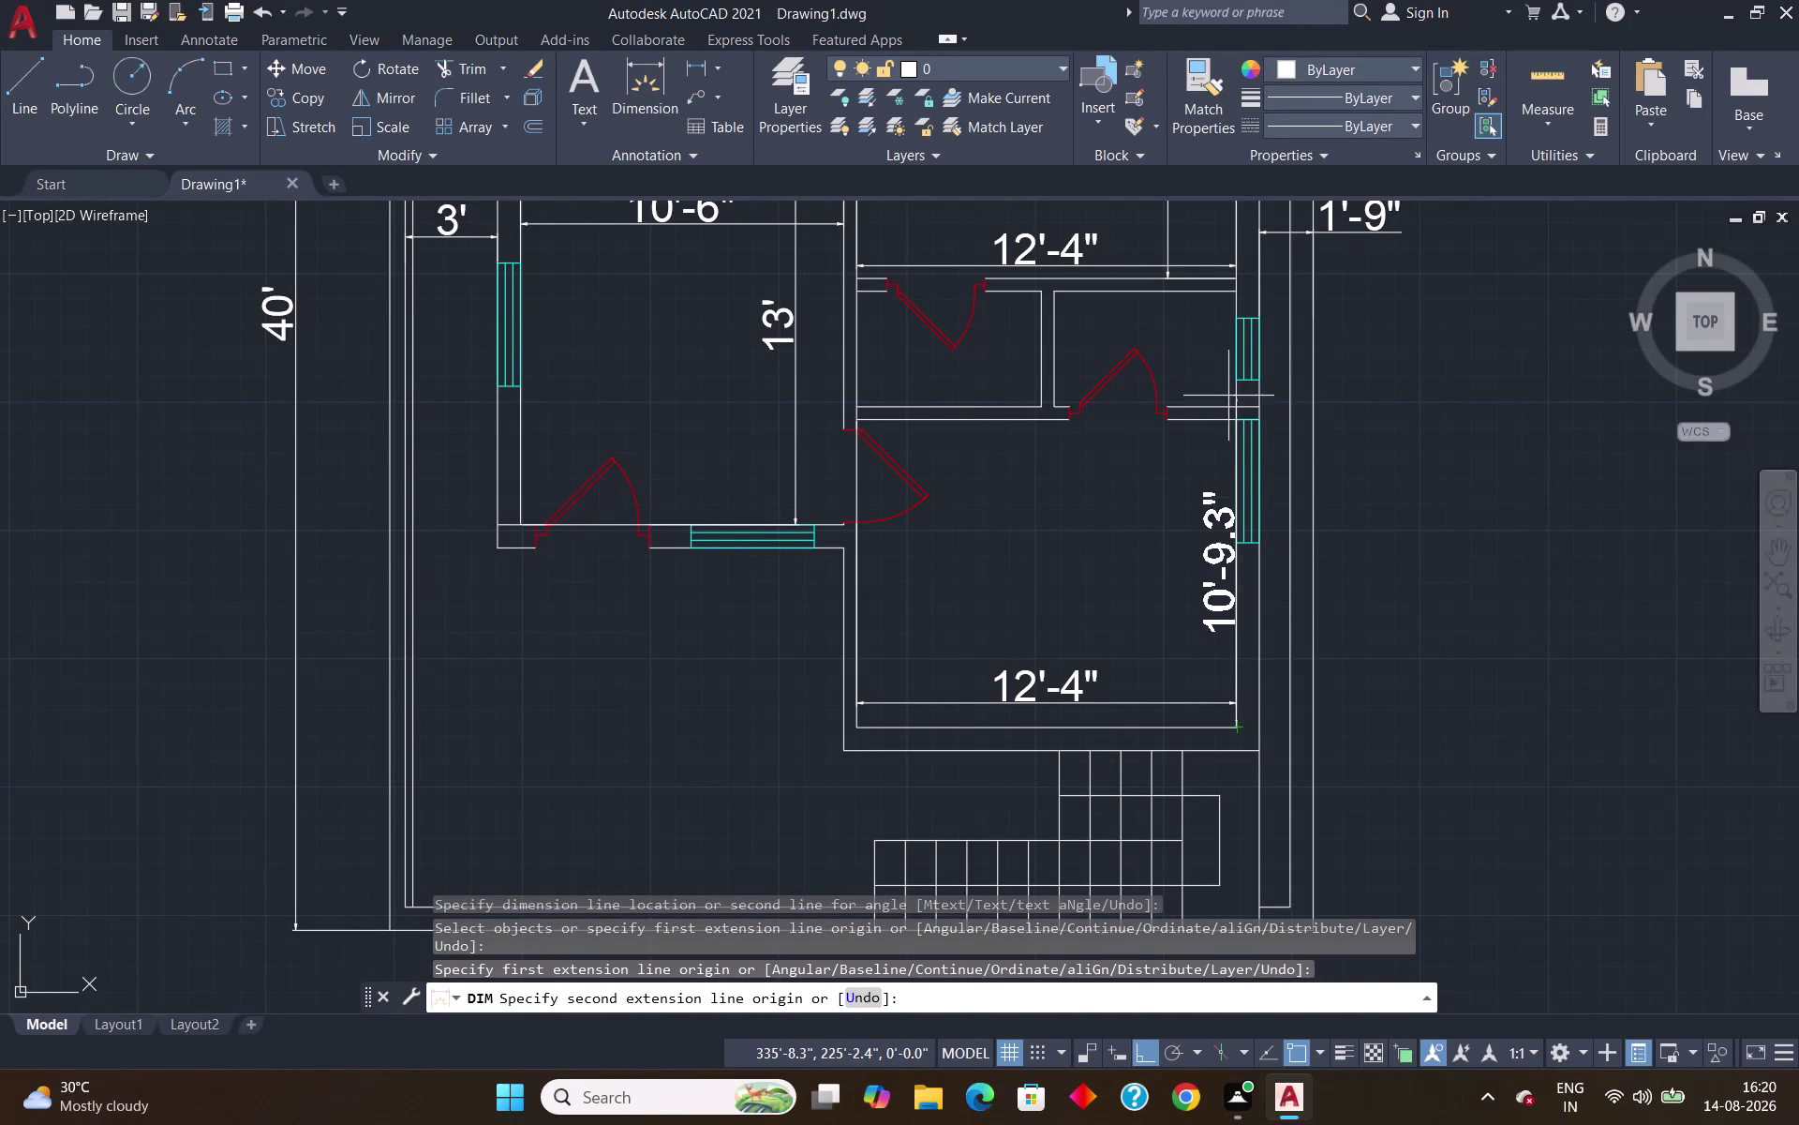
click(1237, 424)
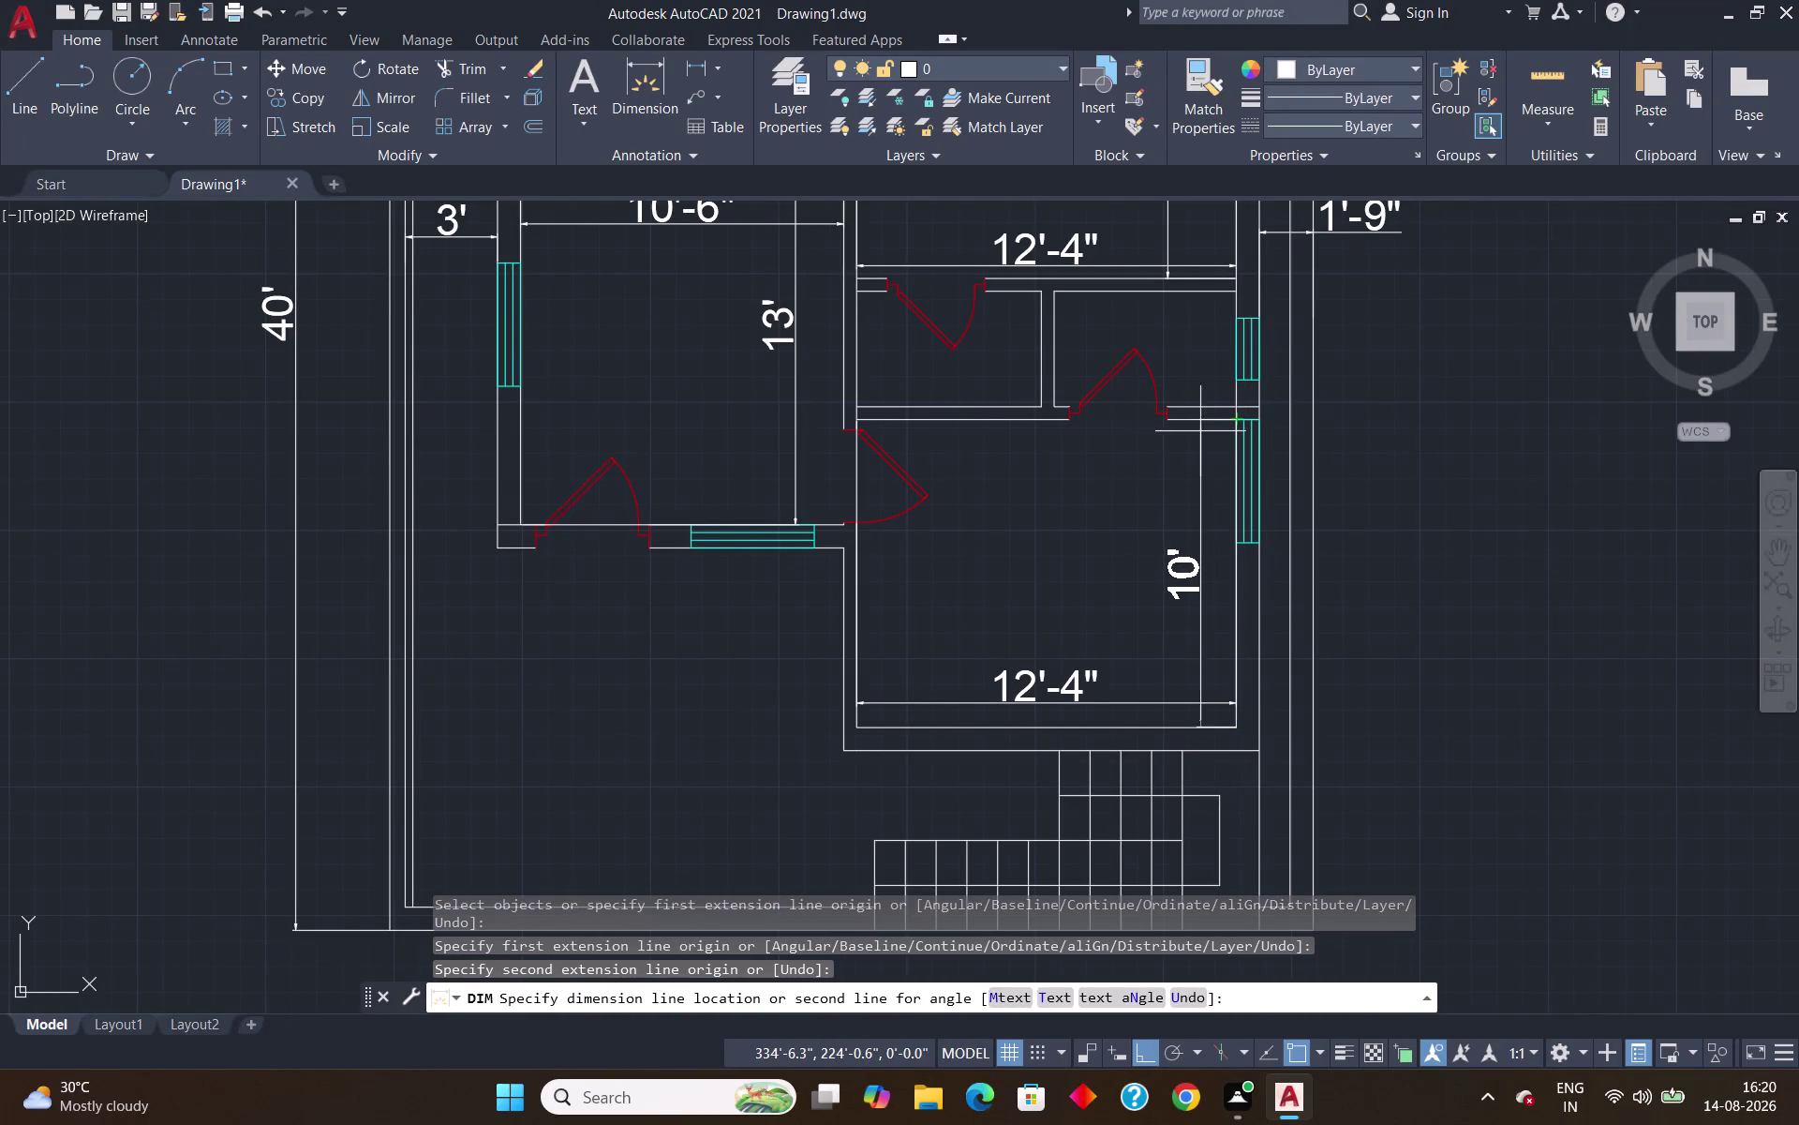
click(1184, 440)
scroll(down, 3)
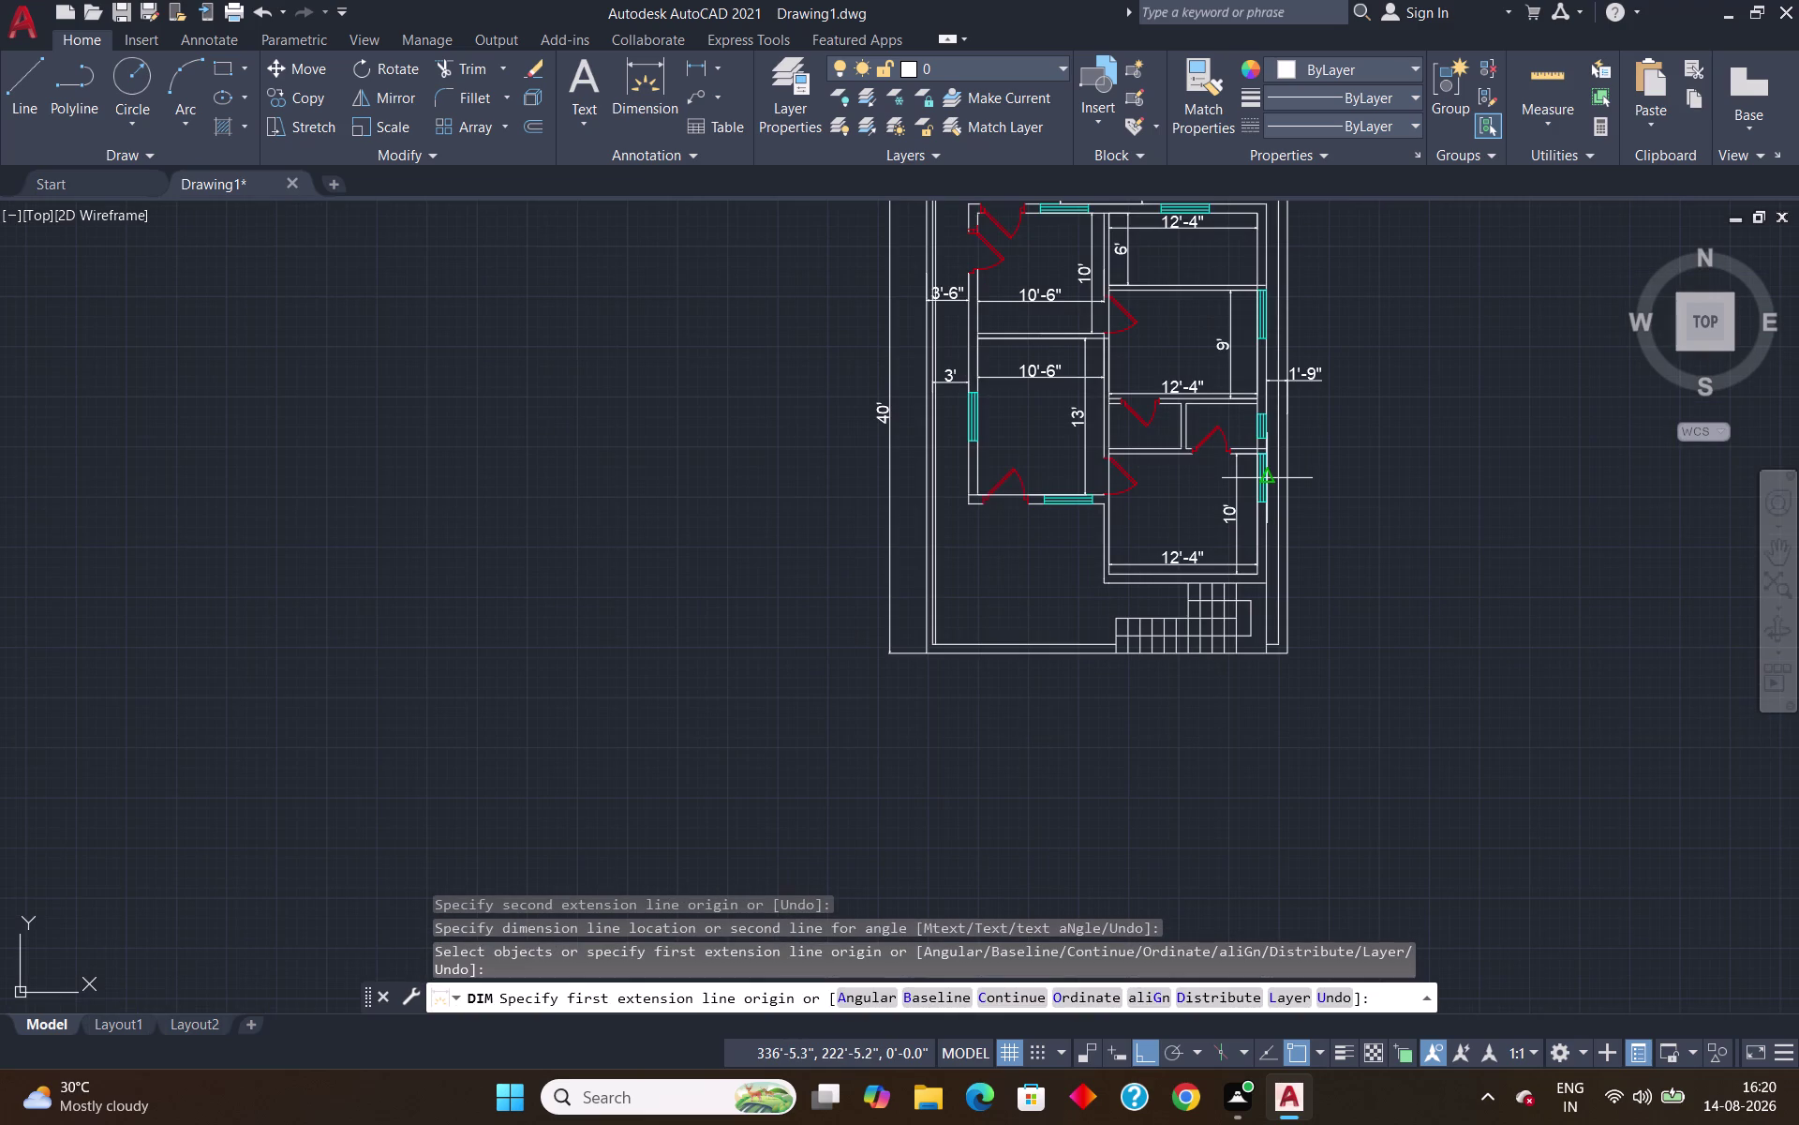
key(Escape)
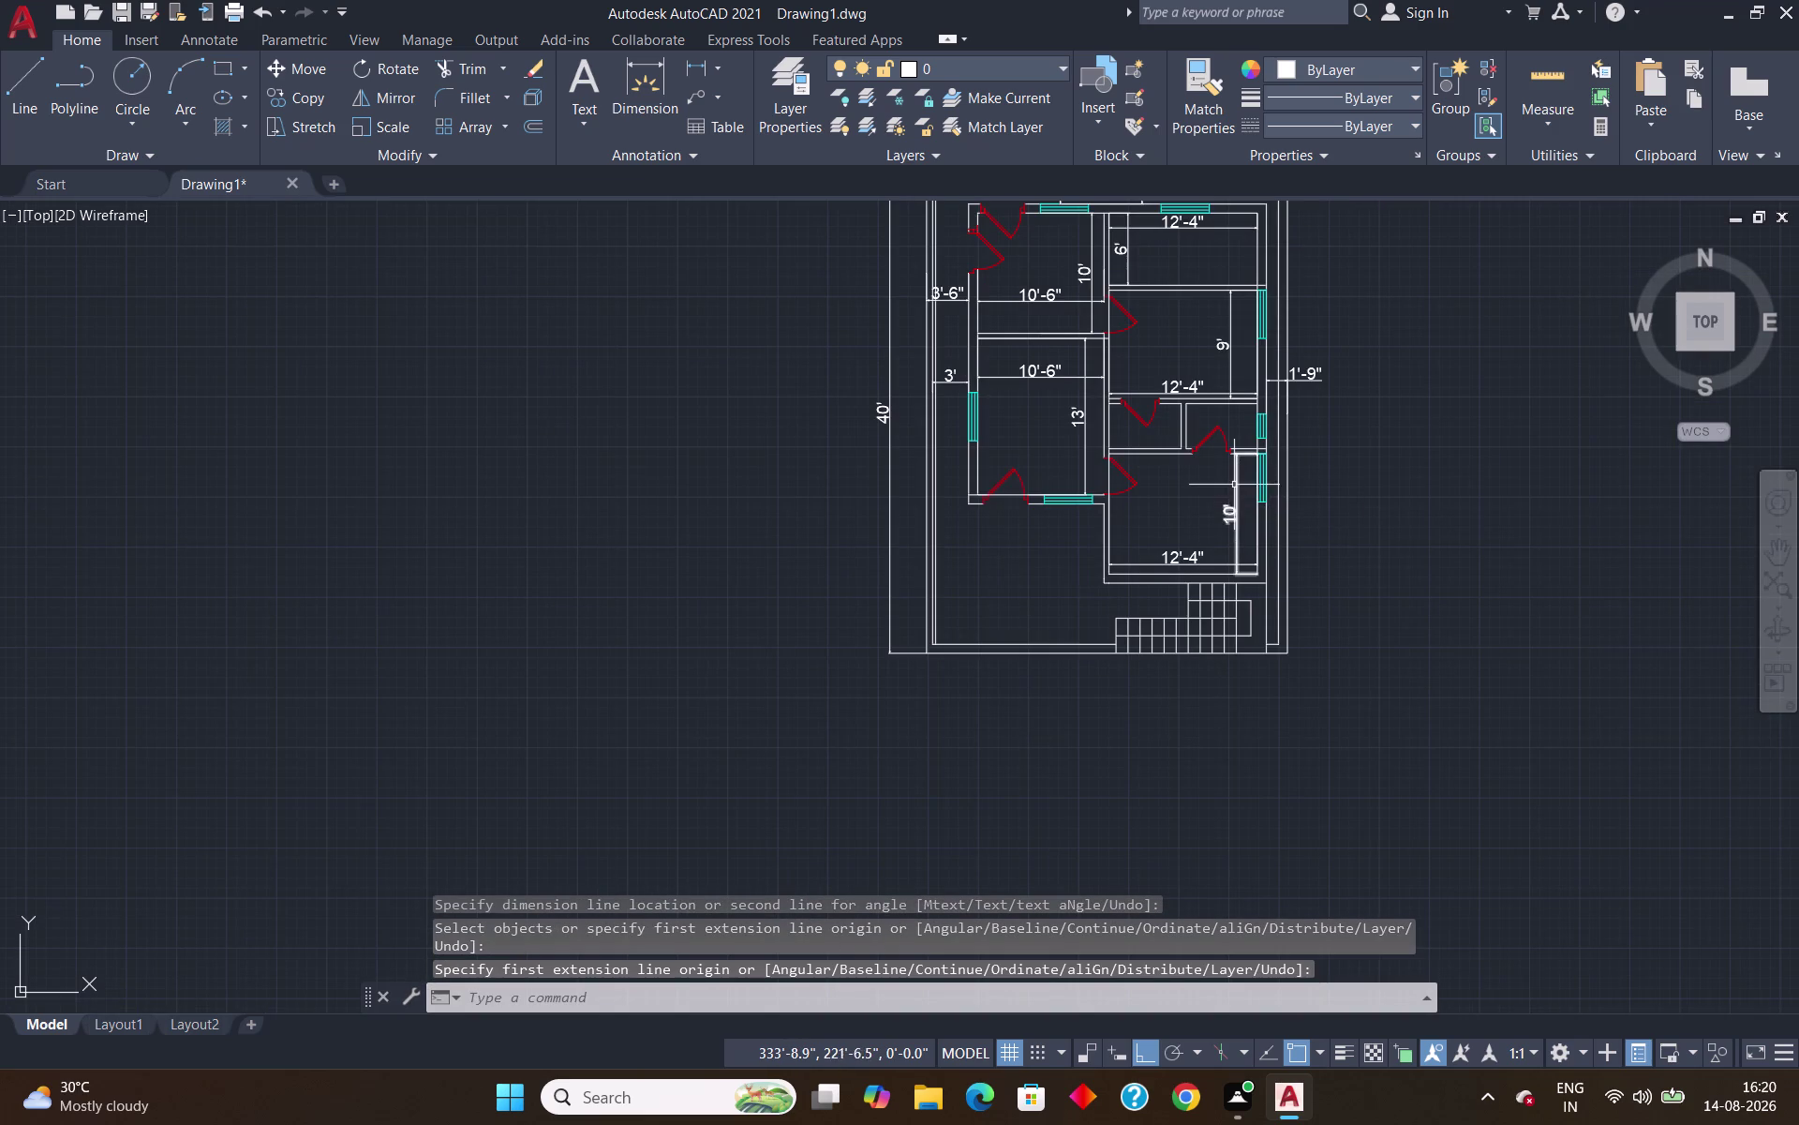
scroll(down, 3)
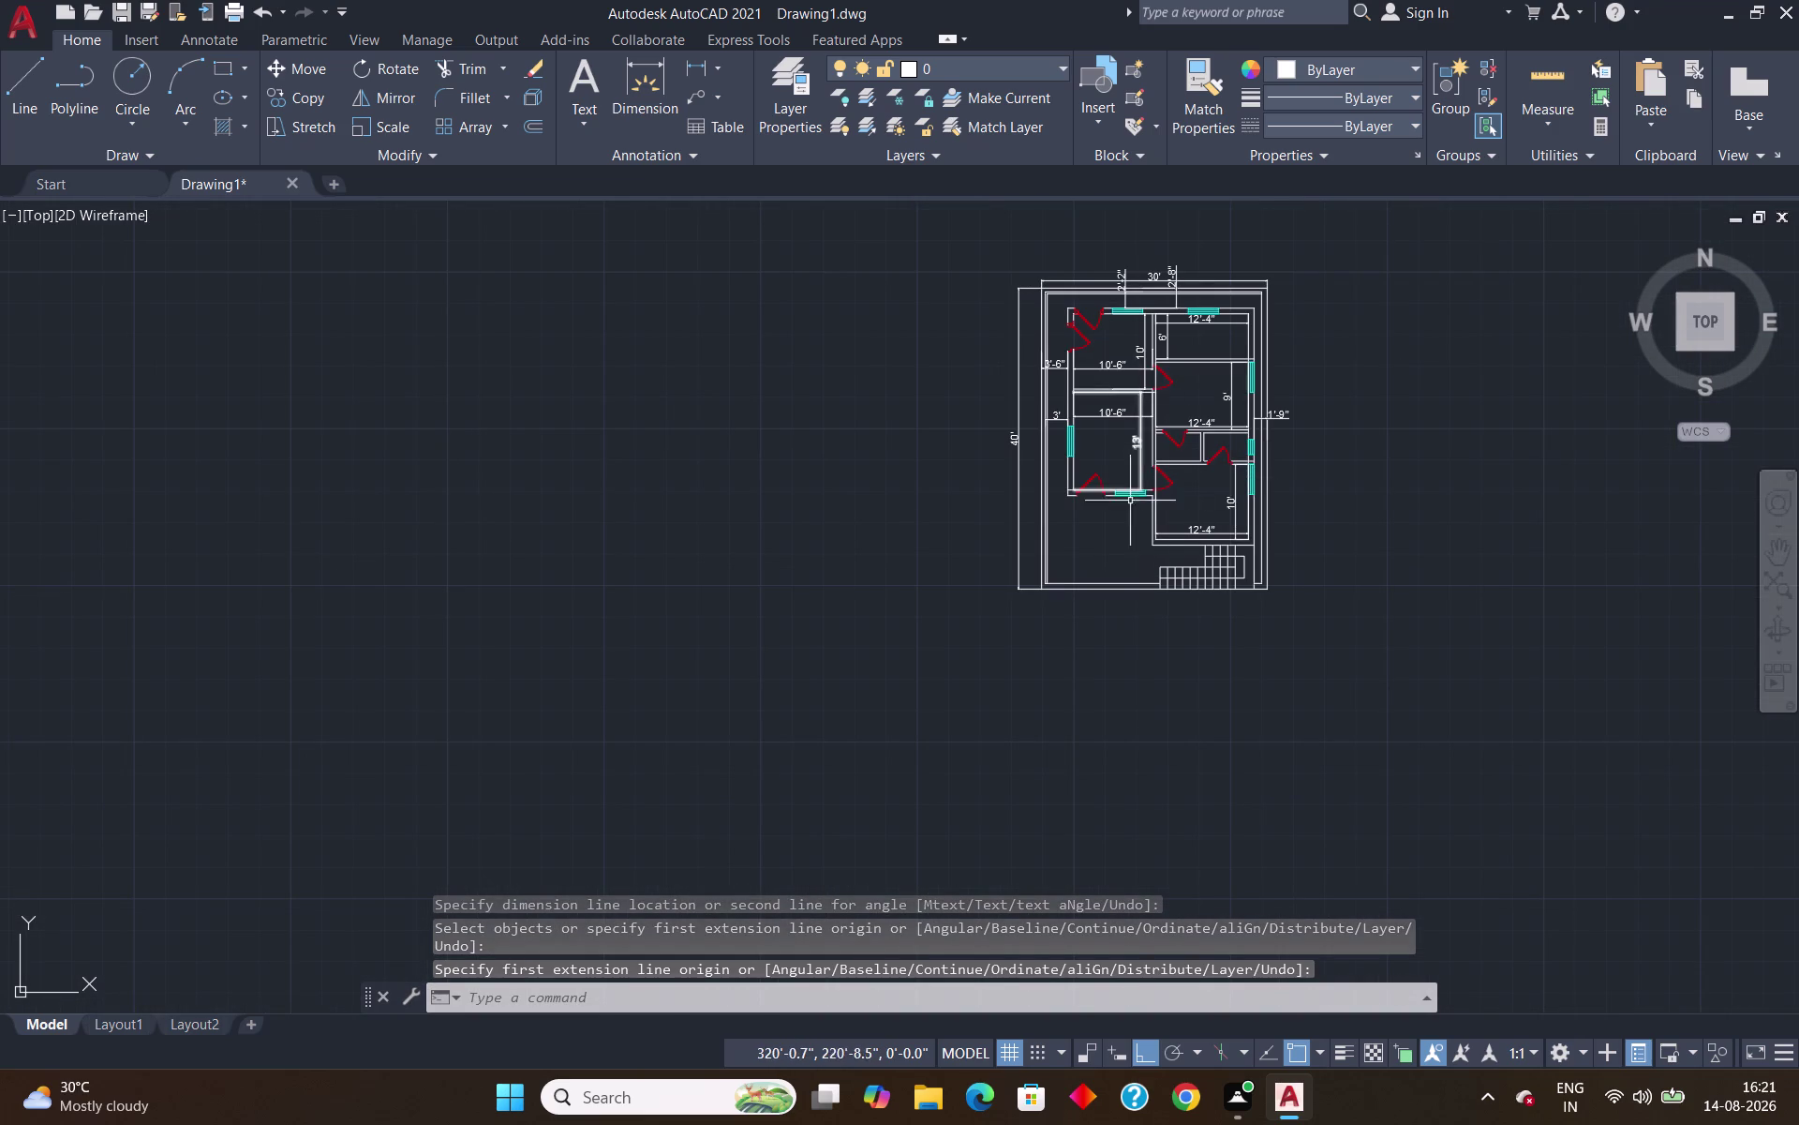
scroll(up, 3)
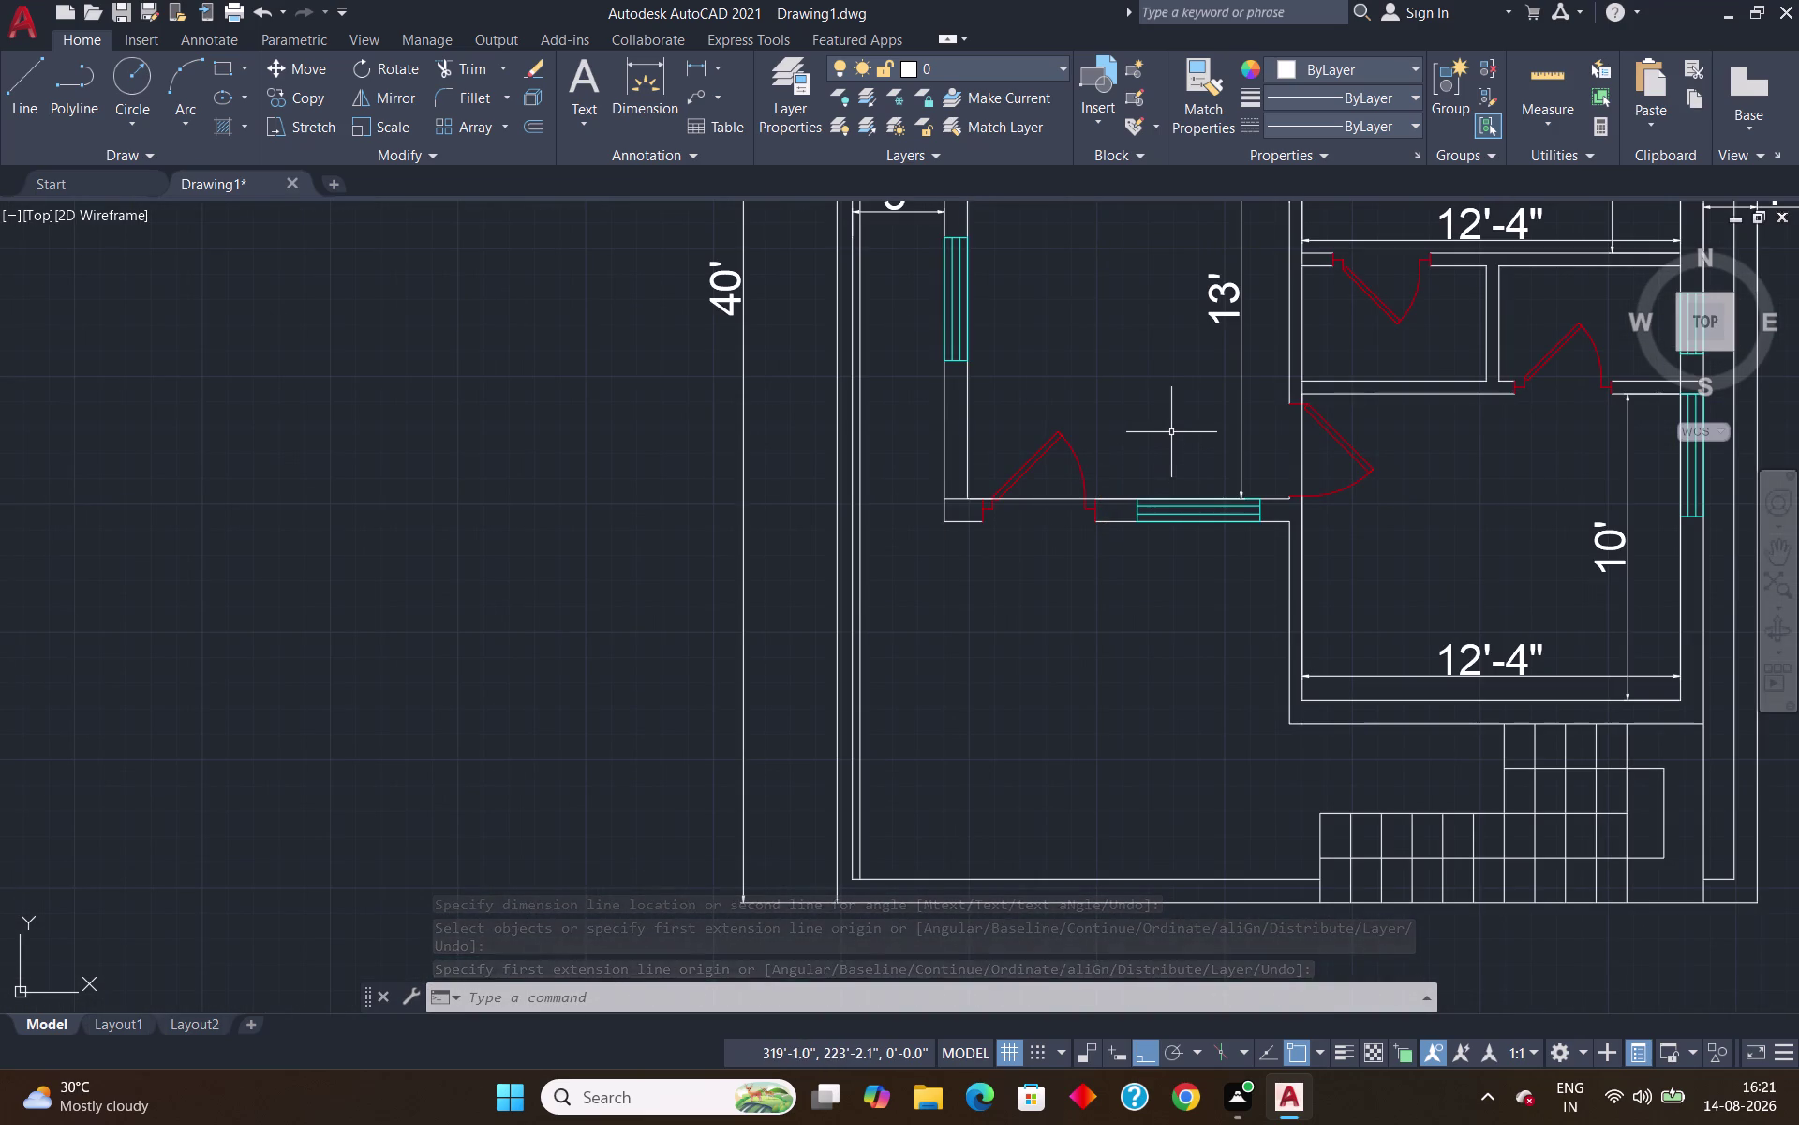
scroll(down, 3)
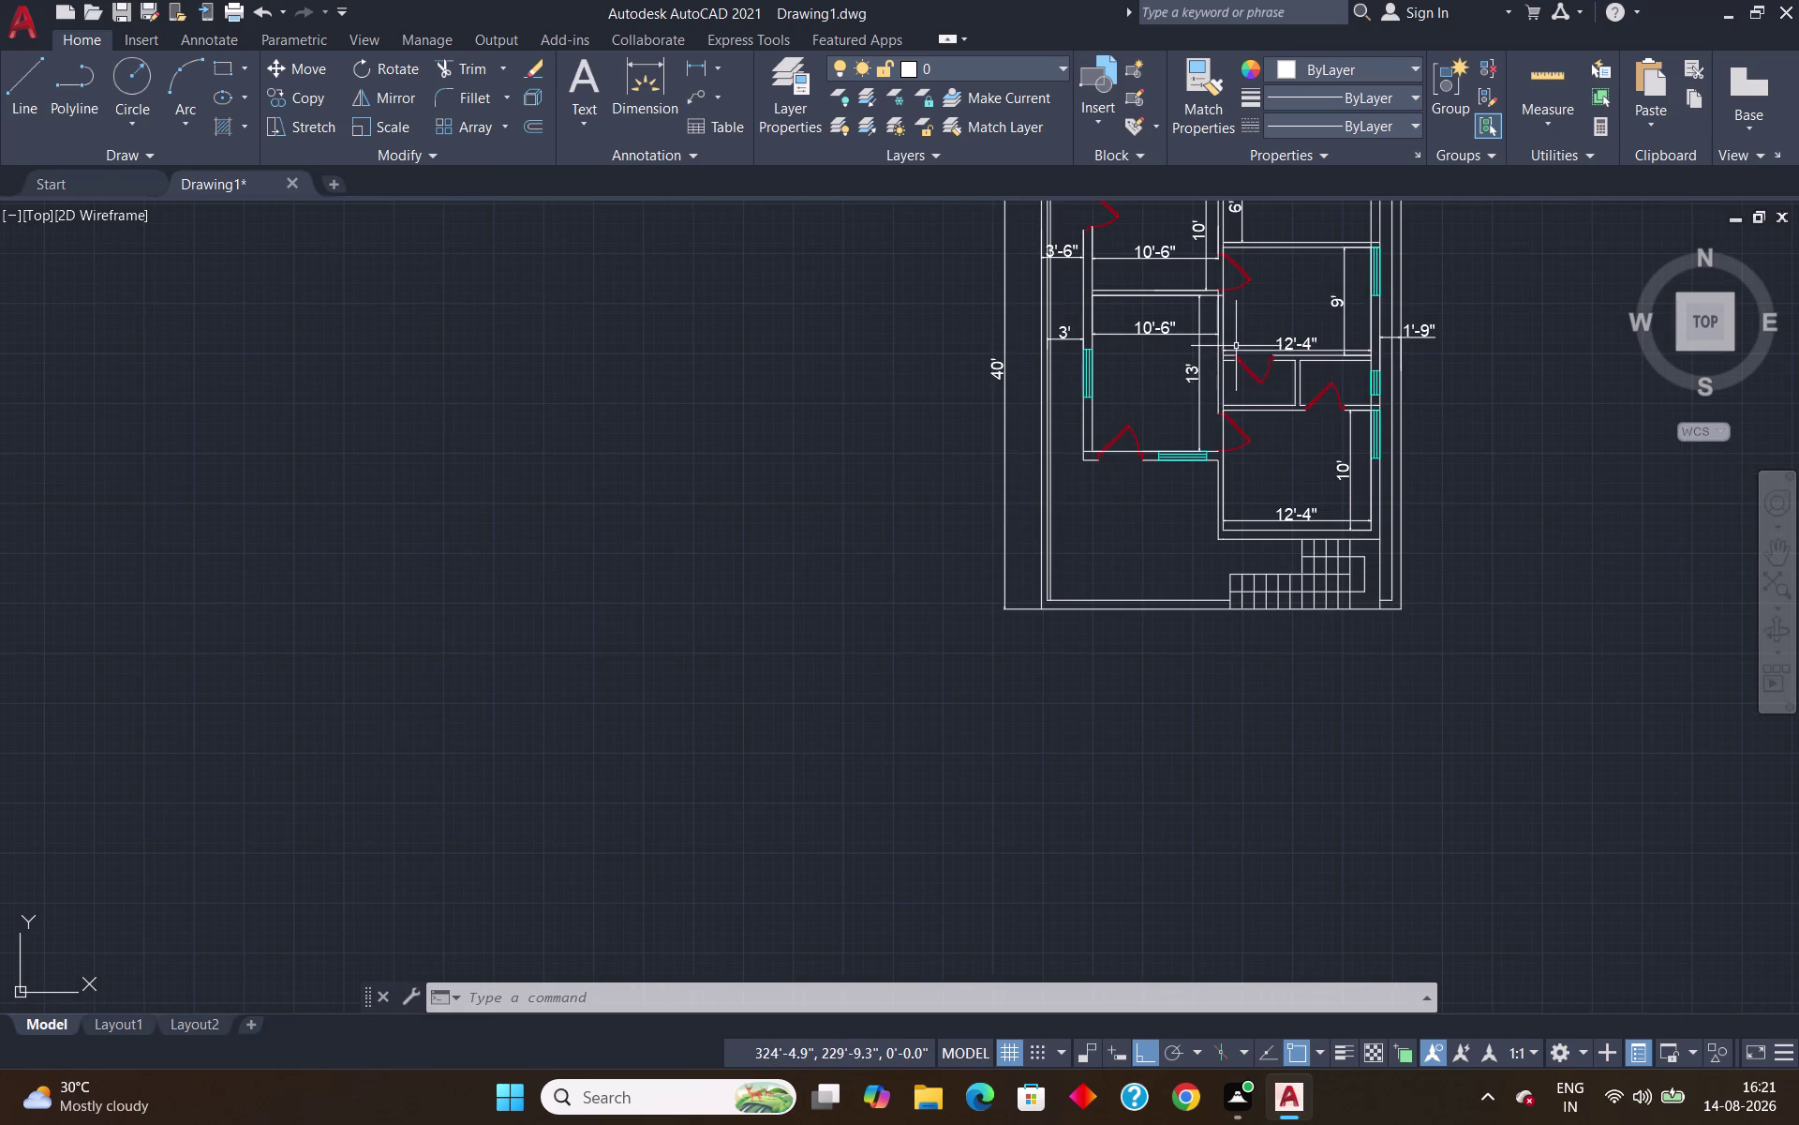
scroll(down, 3)
scroll(up, 3)
scroll(up, 3)
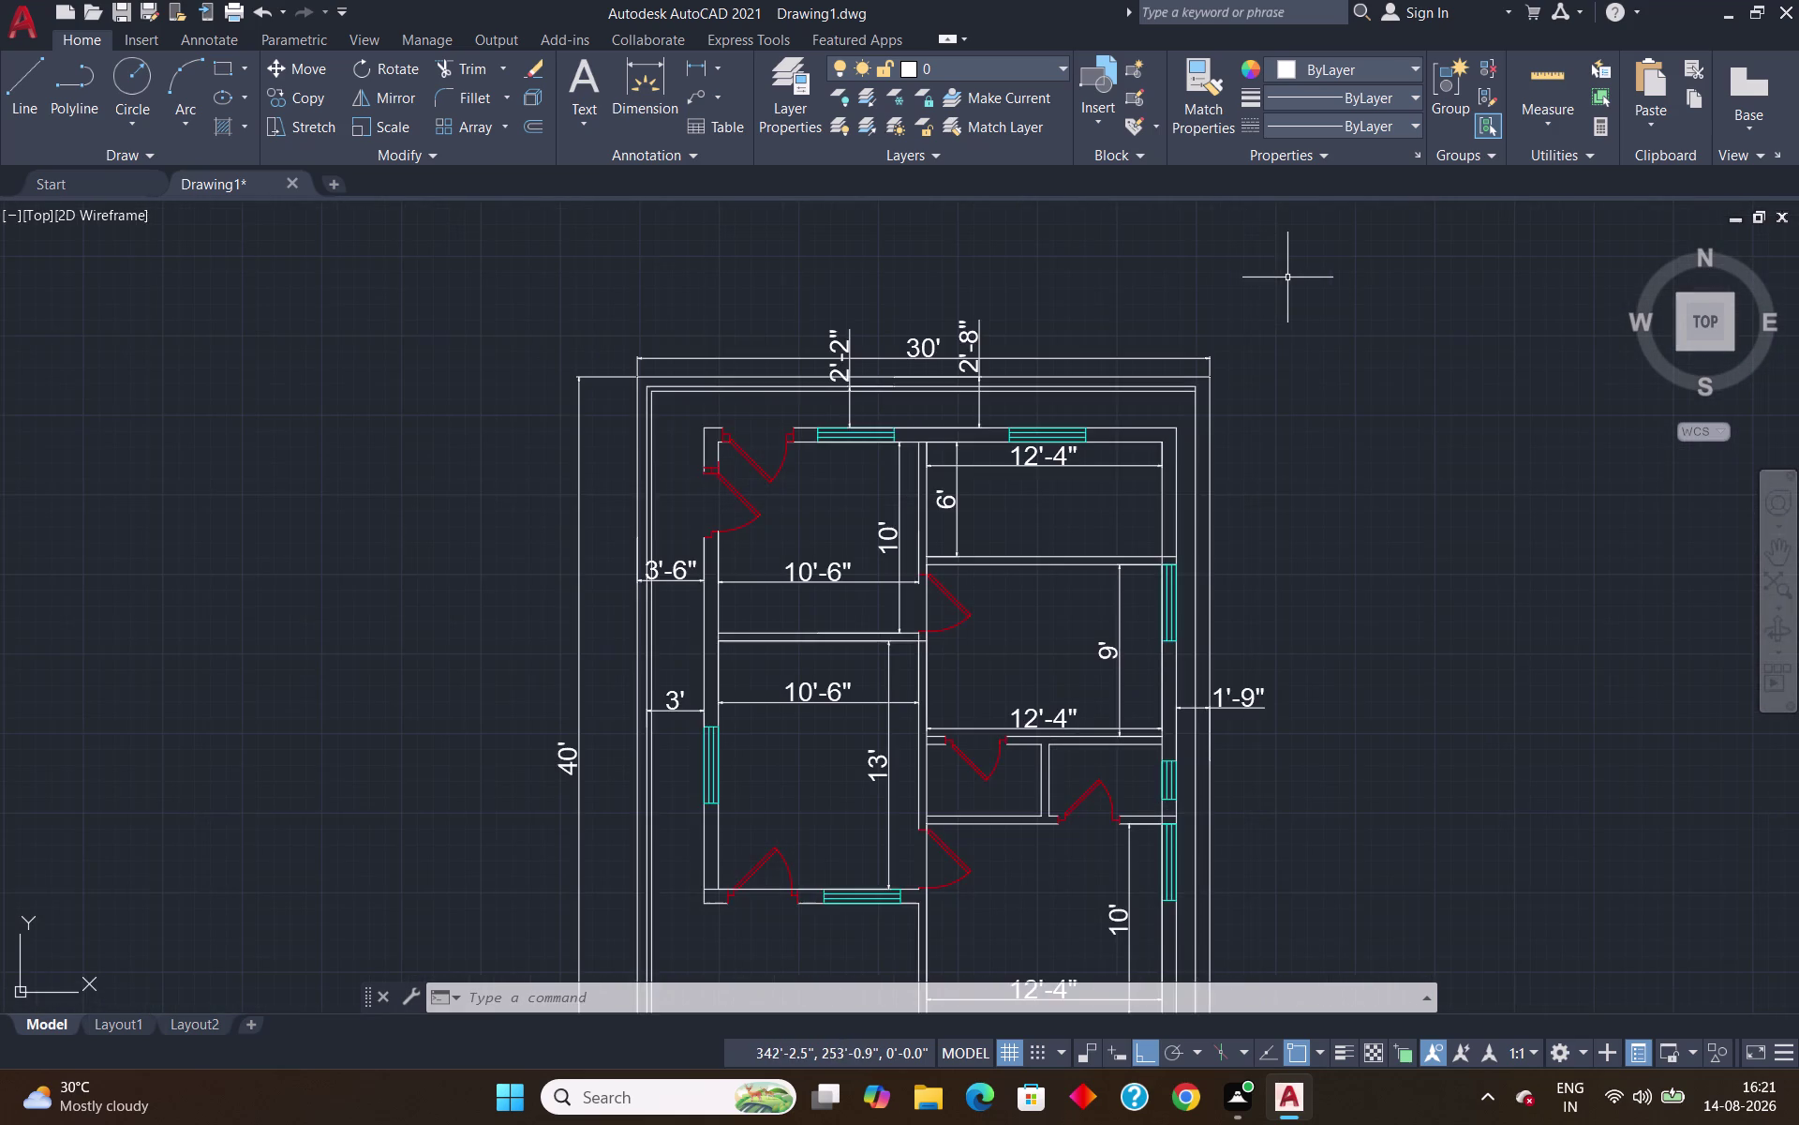
scroll(down, 3)
scroll(up, 3)
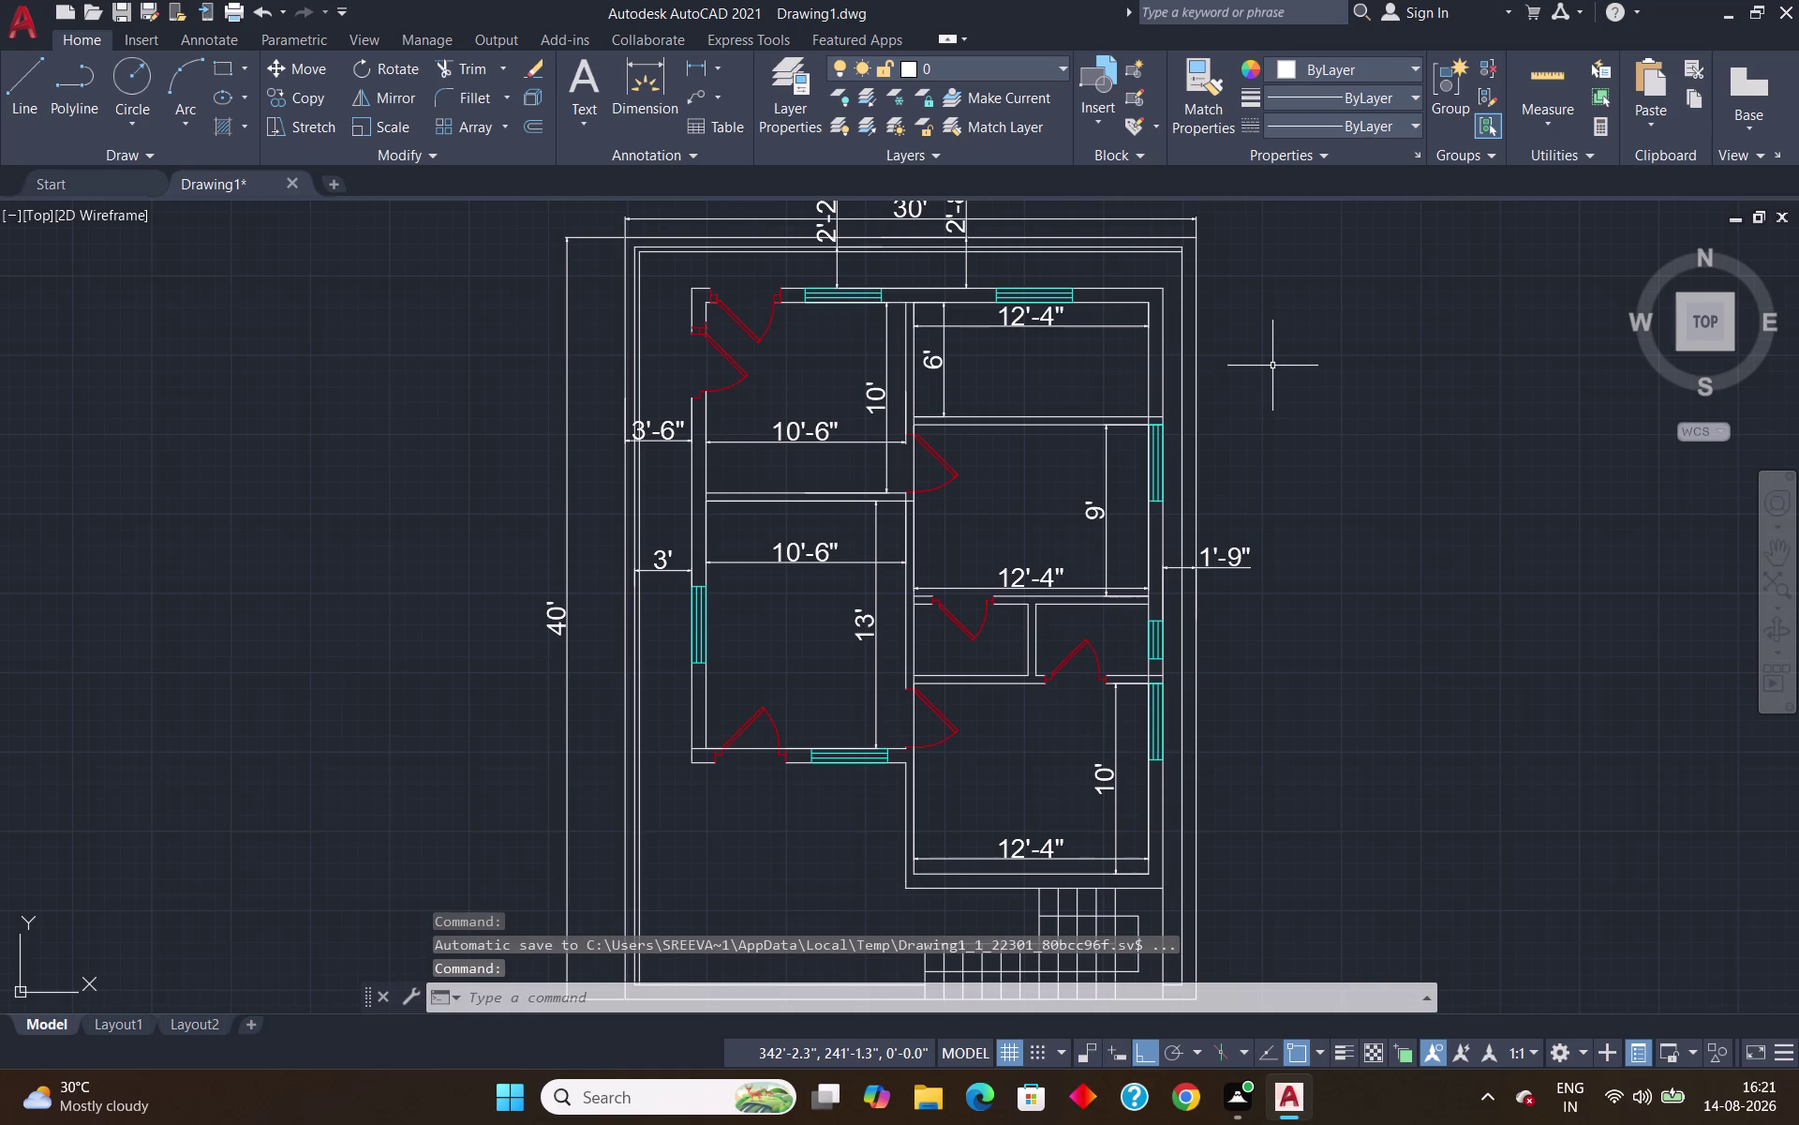
click(1542, 76)
scroll(down, 3)
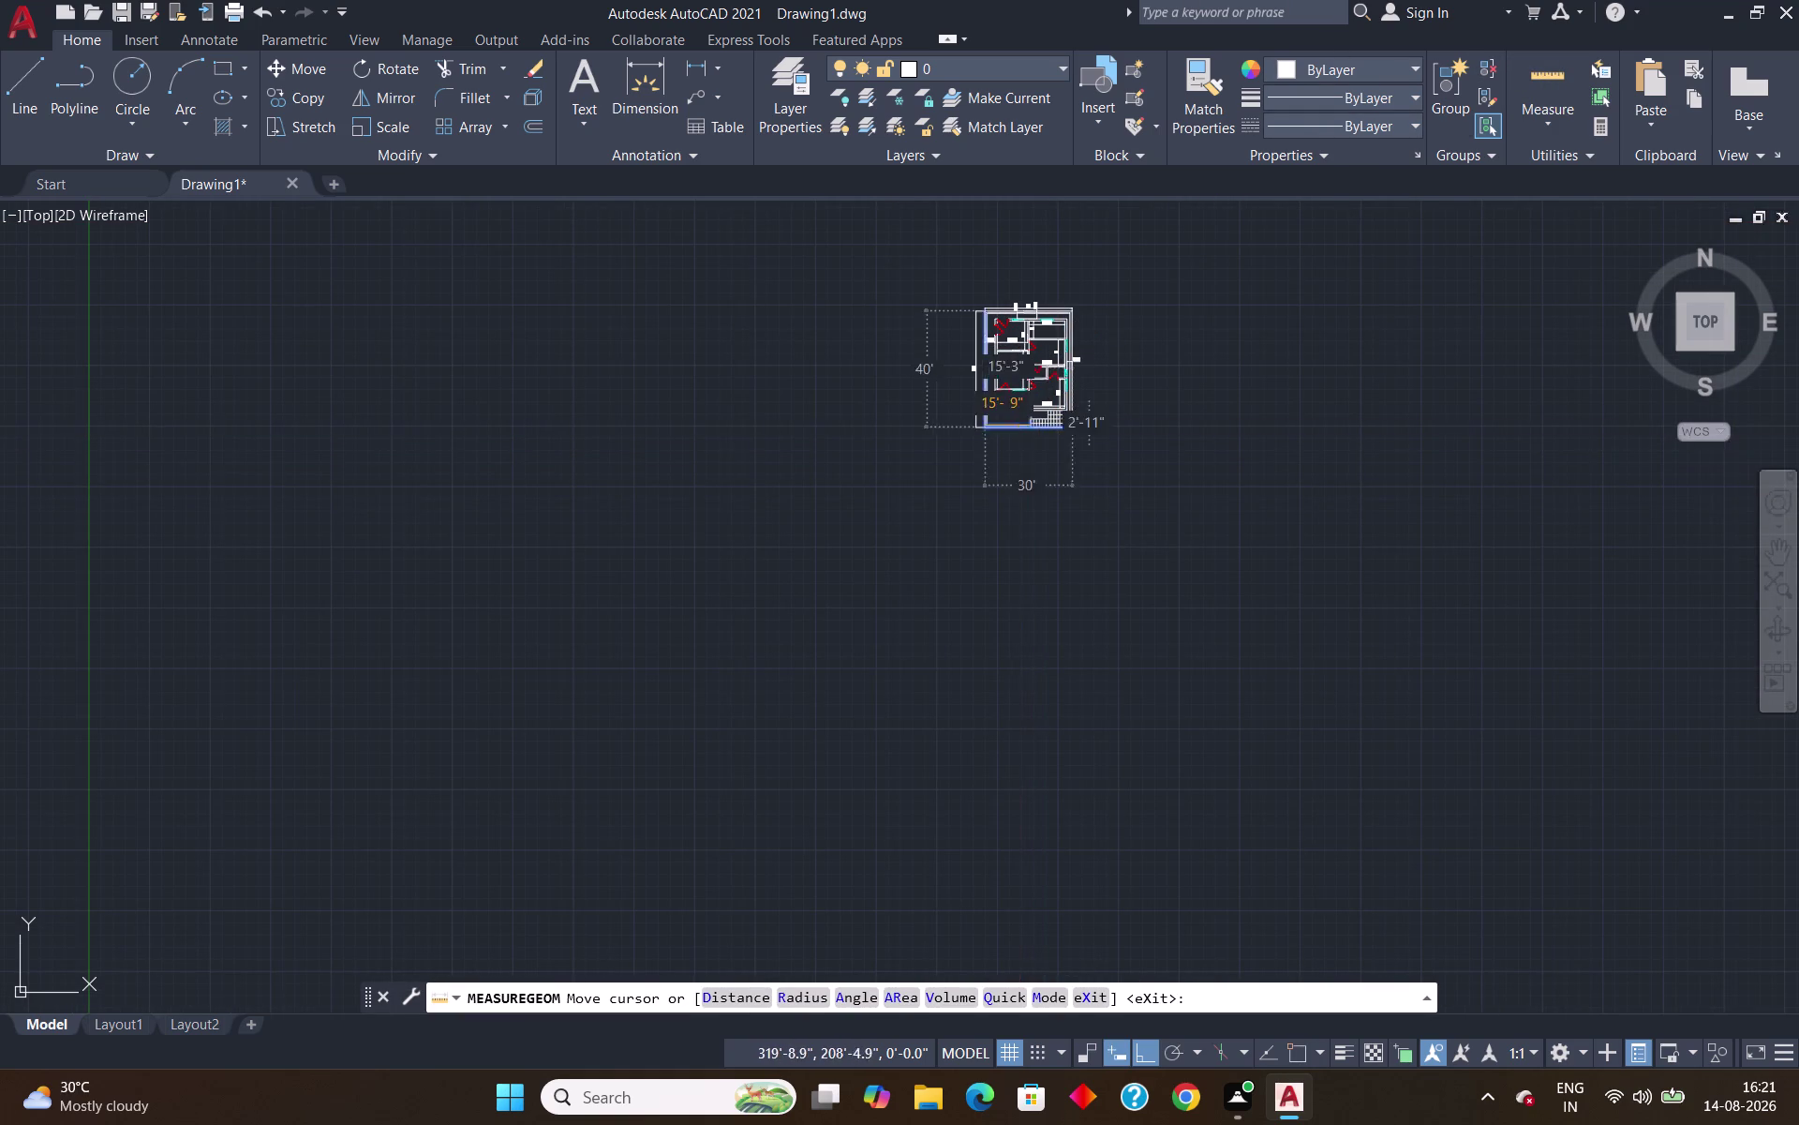
scroll(up, 3)
scroll(up, 3)
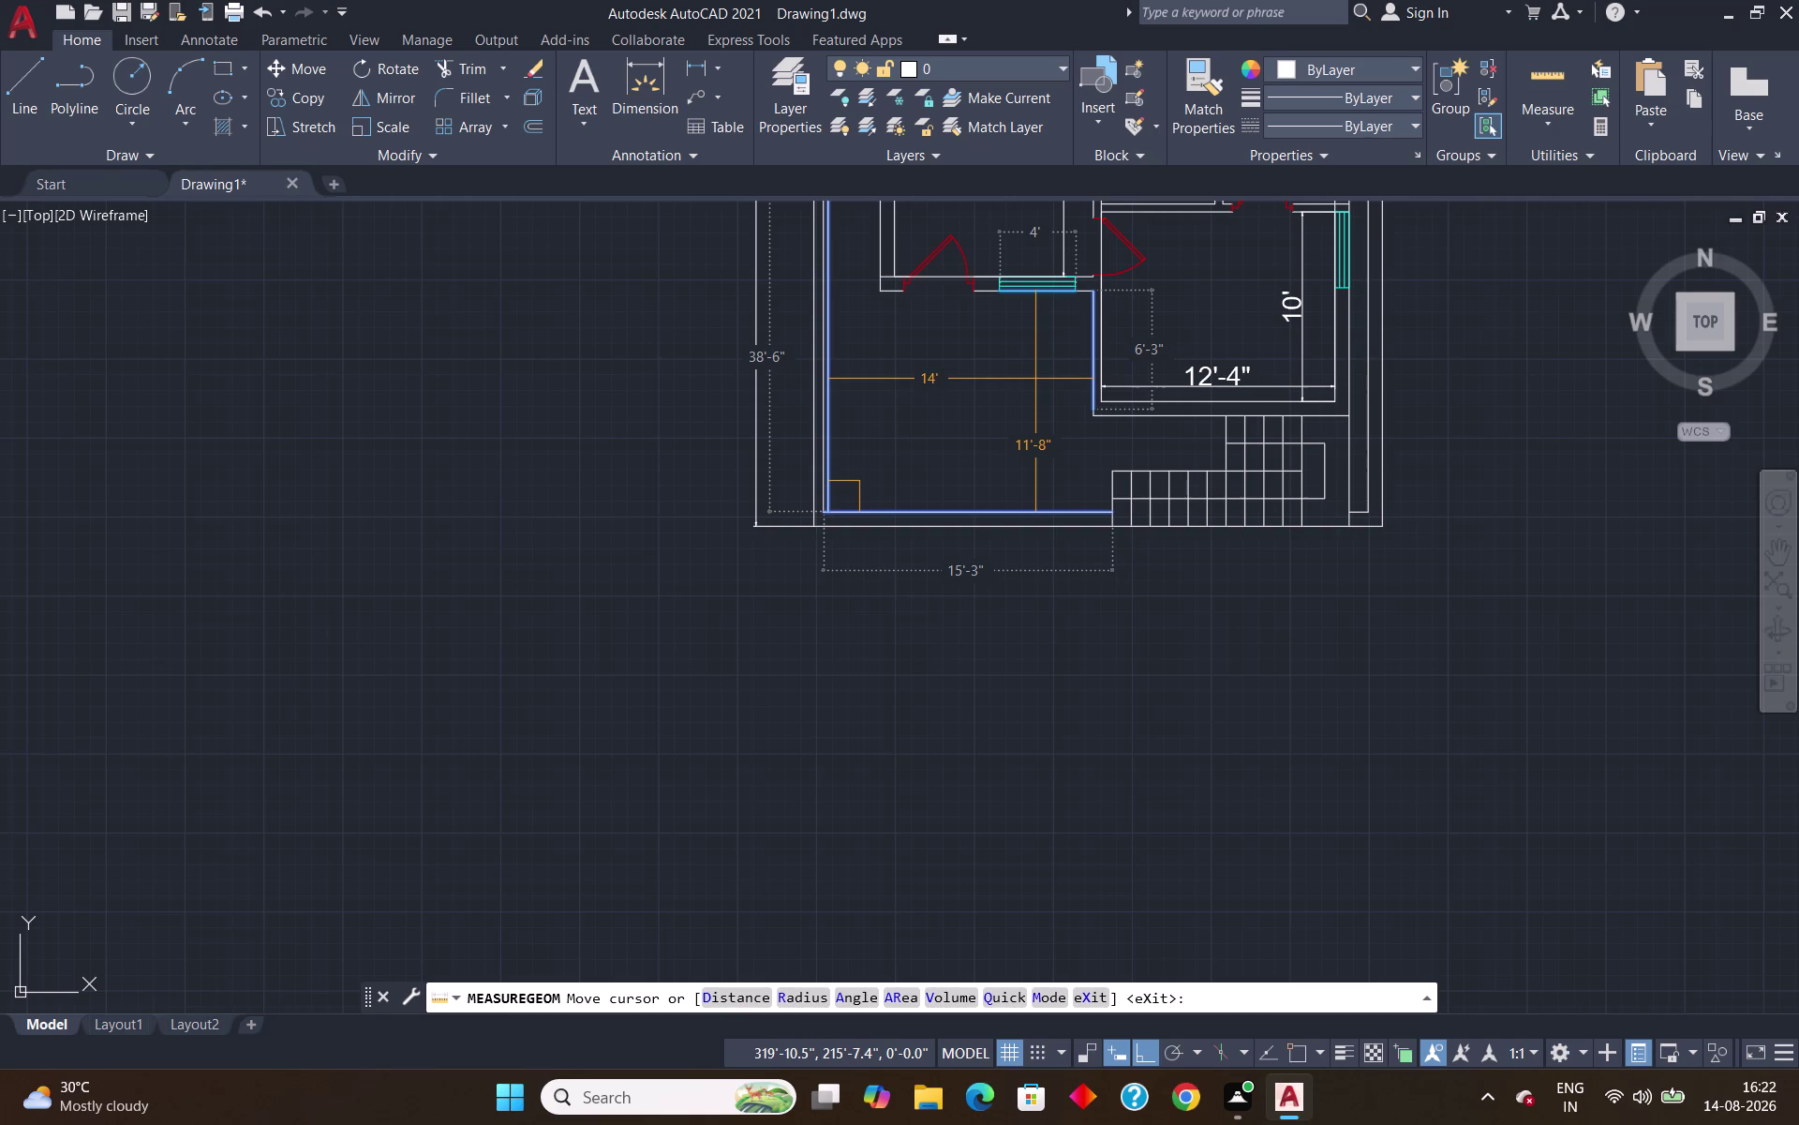
key(Escape)
scroll(down, 3)
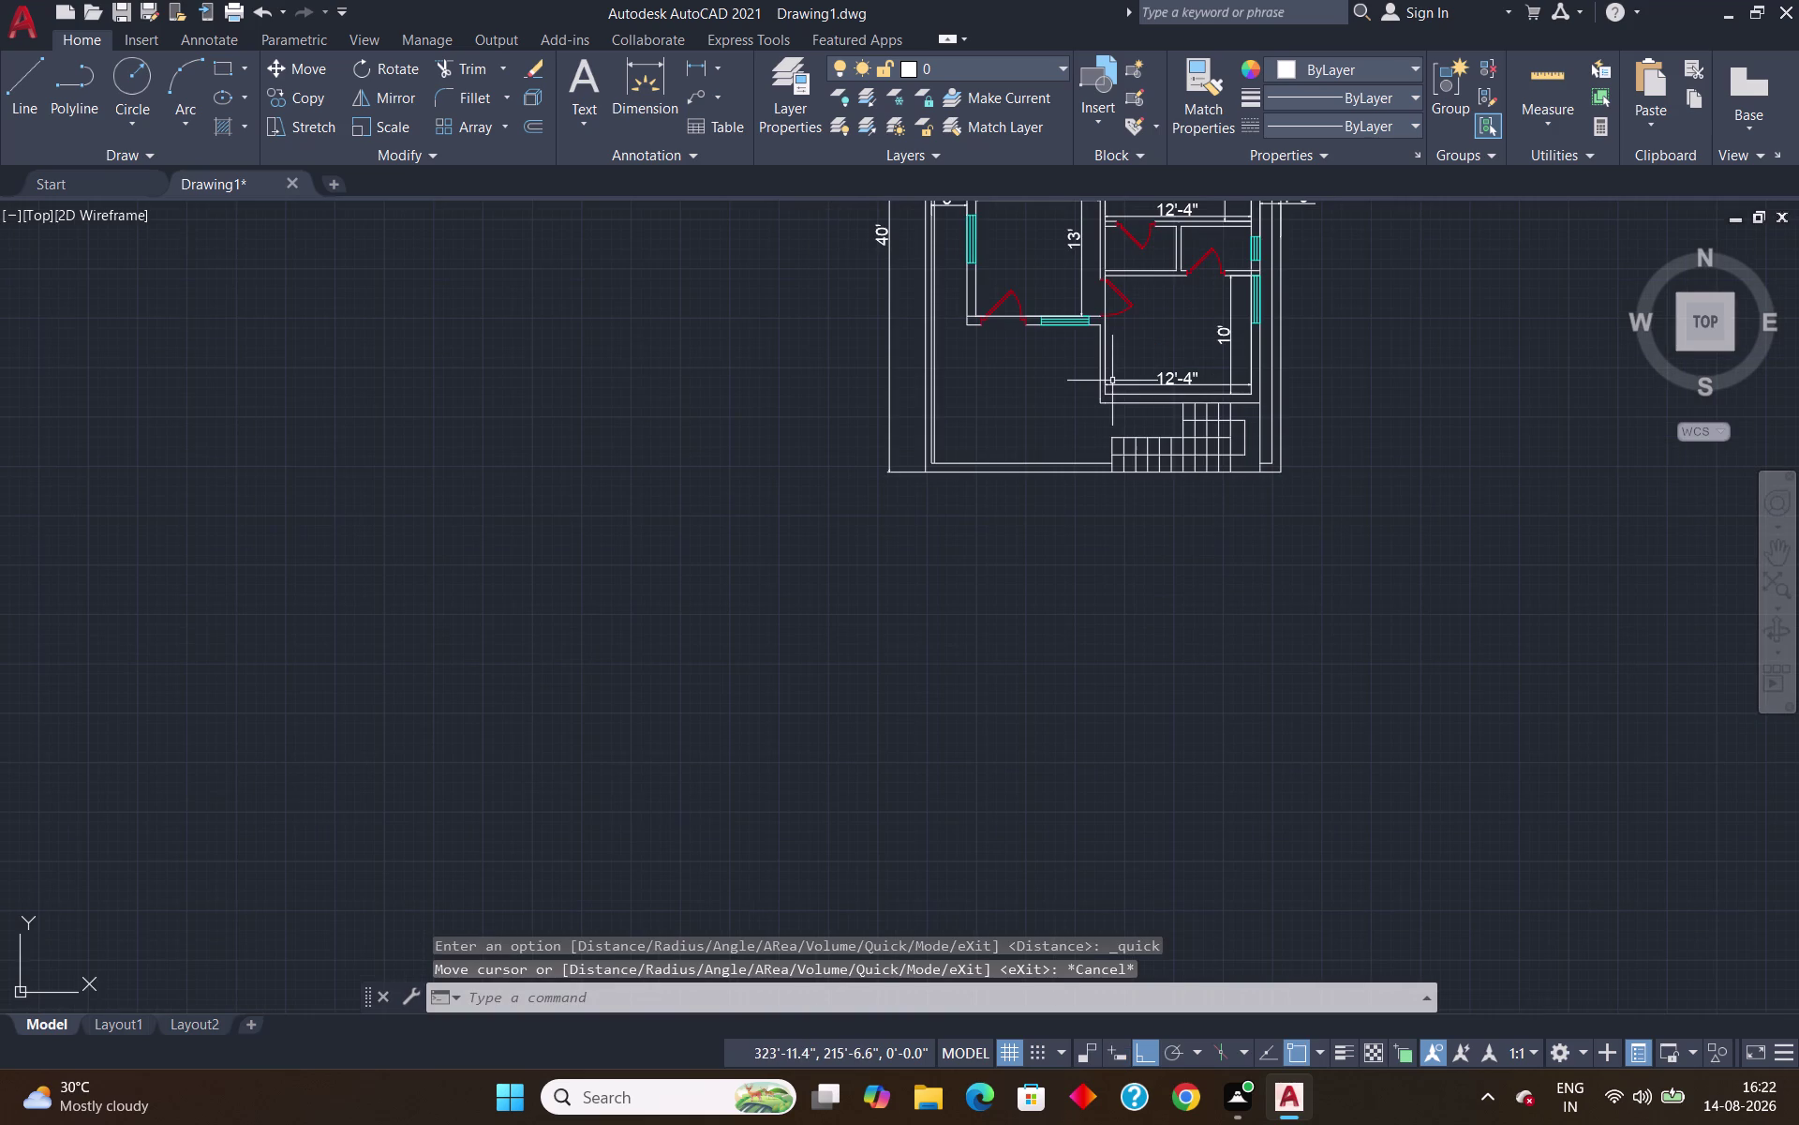
Pan and zoom to bring the whole floor plan into view.
middle_drag(1068, 322, 934, 502)
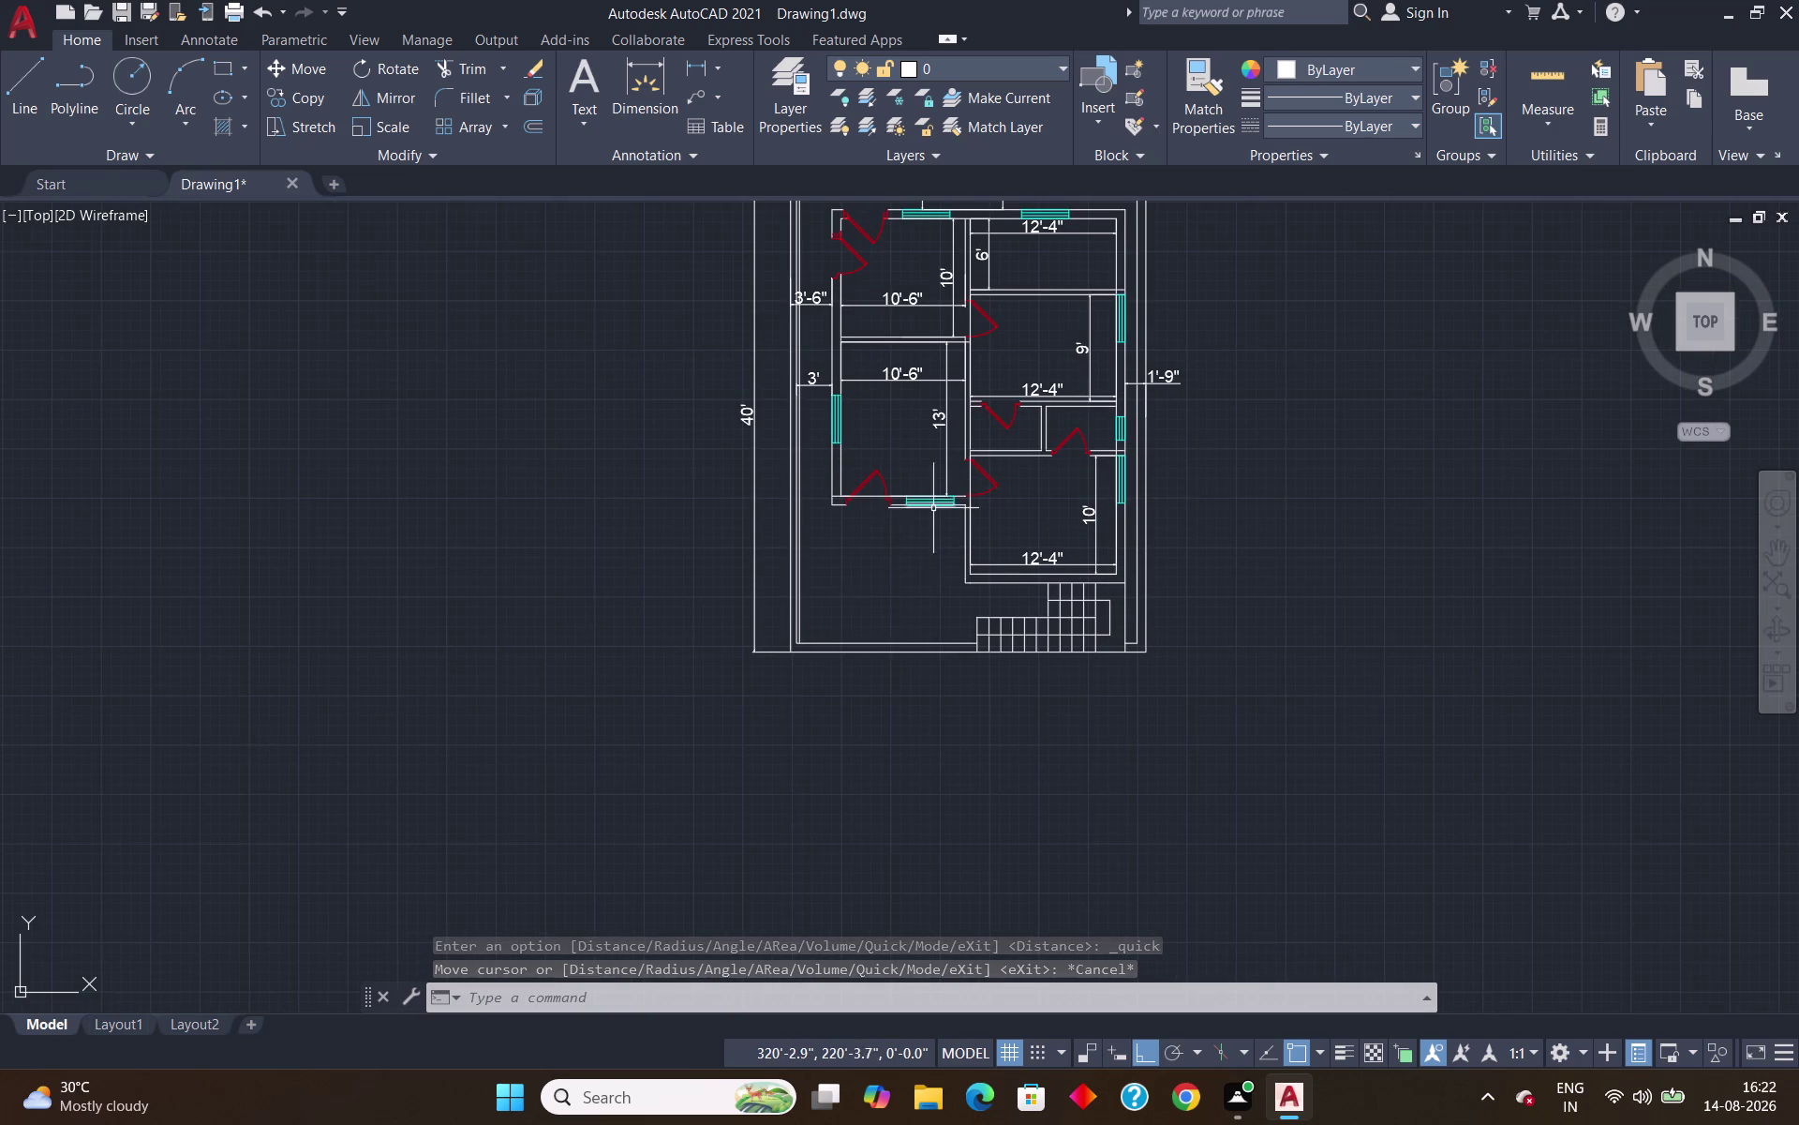
scroll(up, 3)
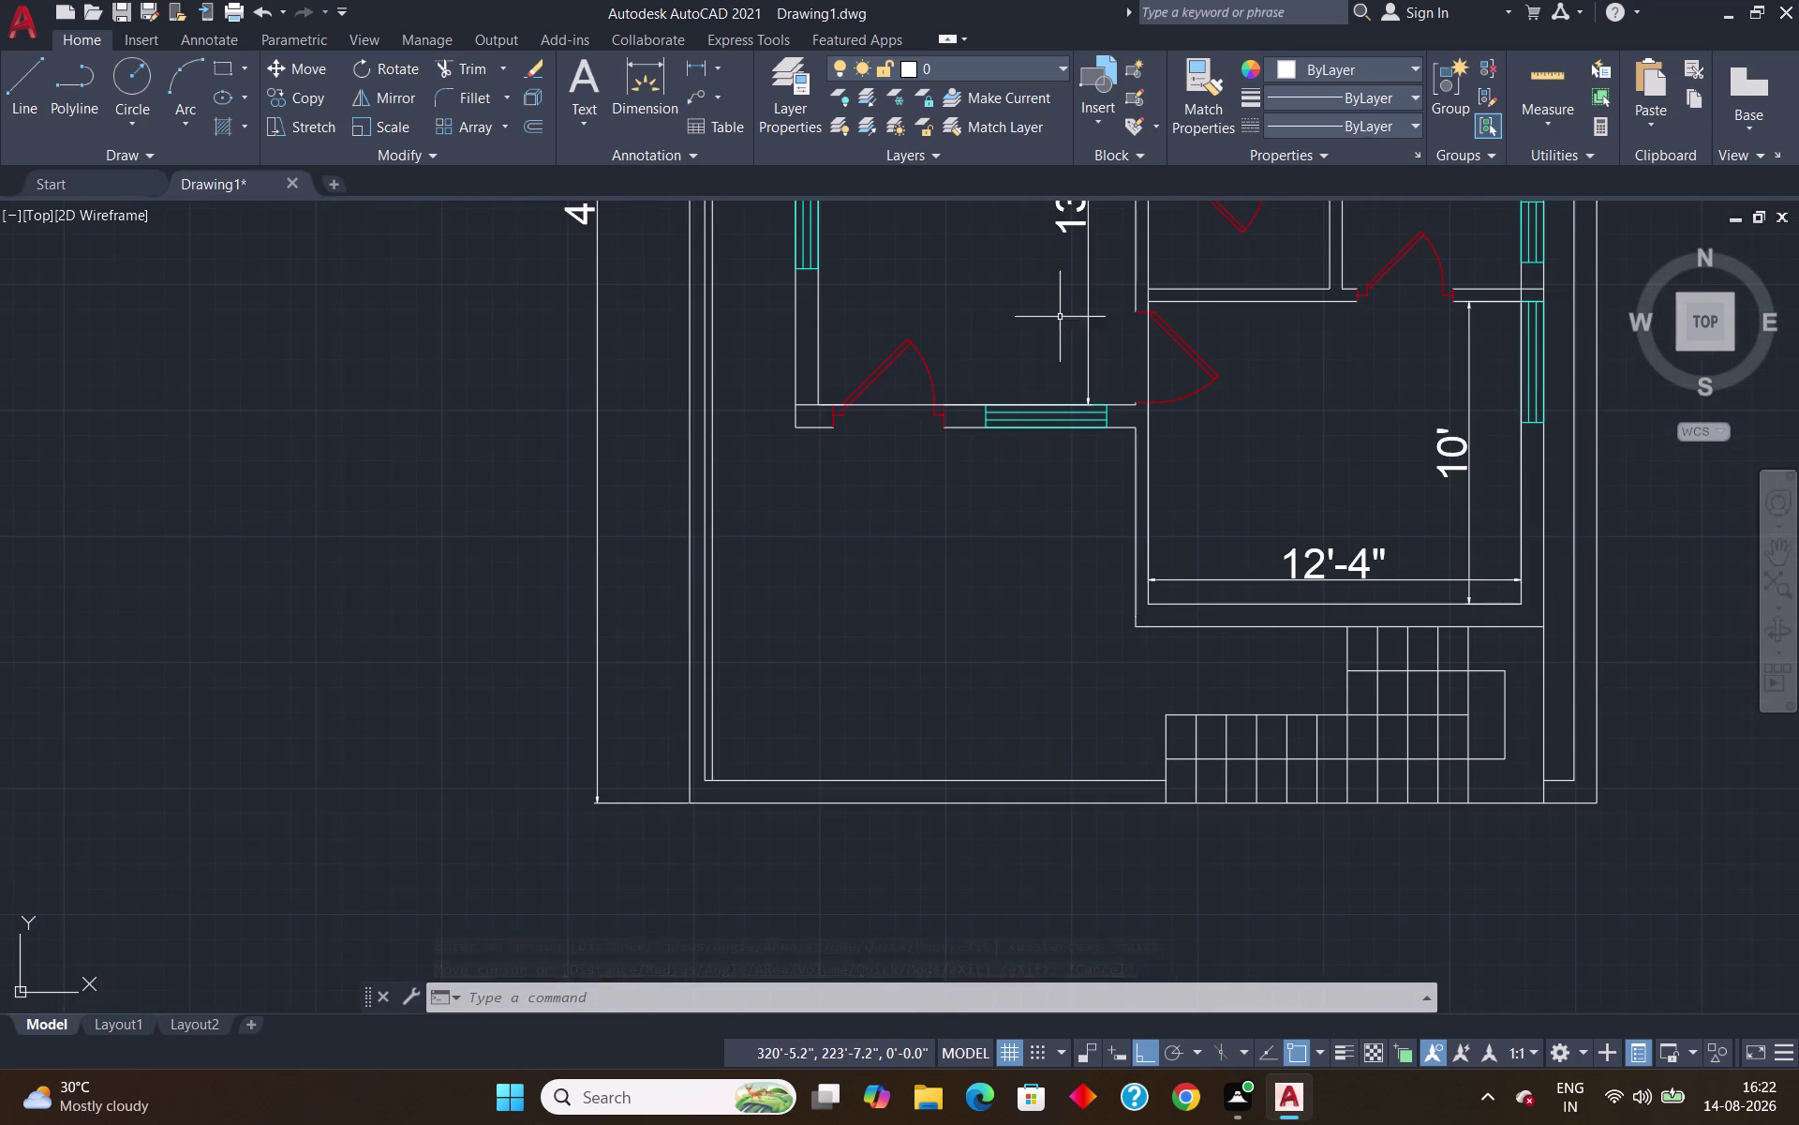
scroll(down, 3)
middle_drag(1053, 312, 845, 538)
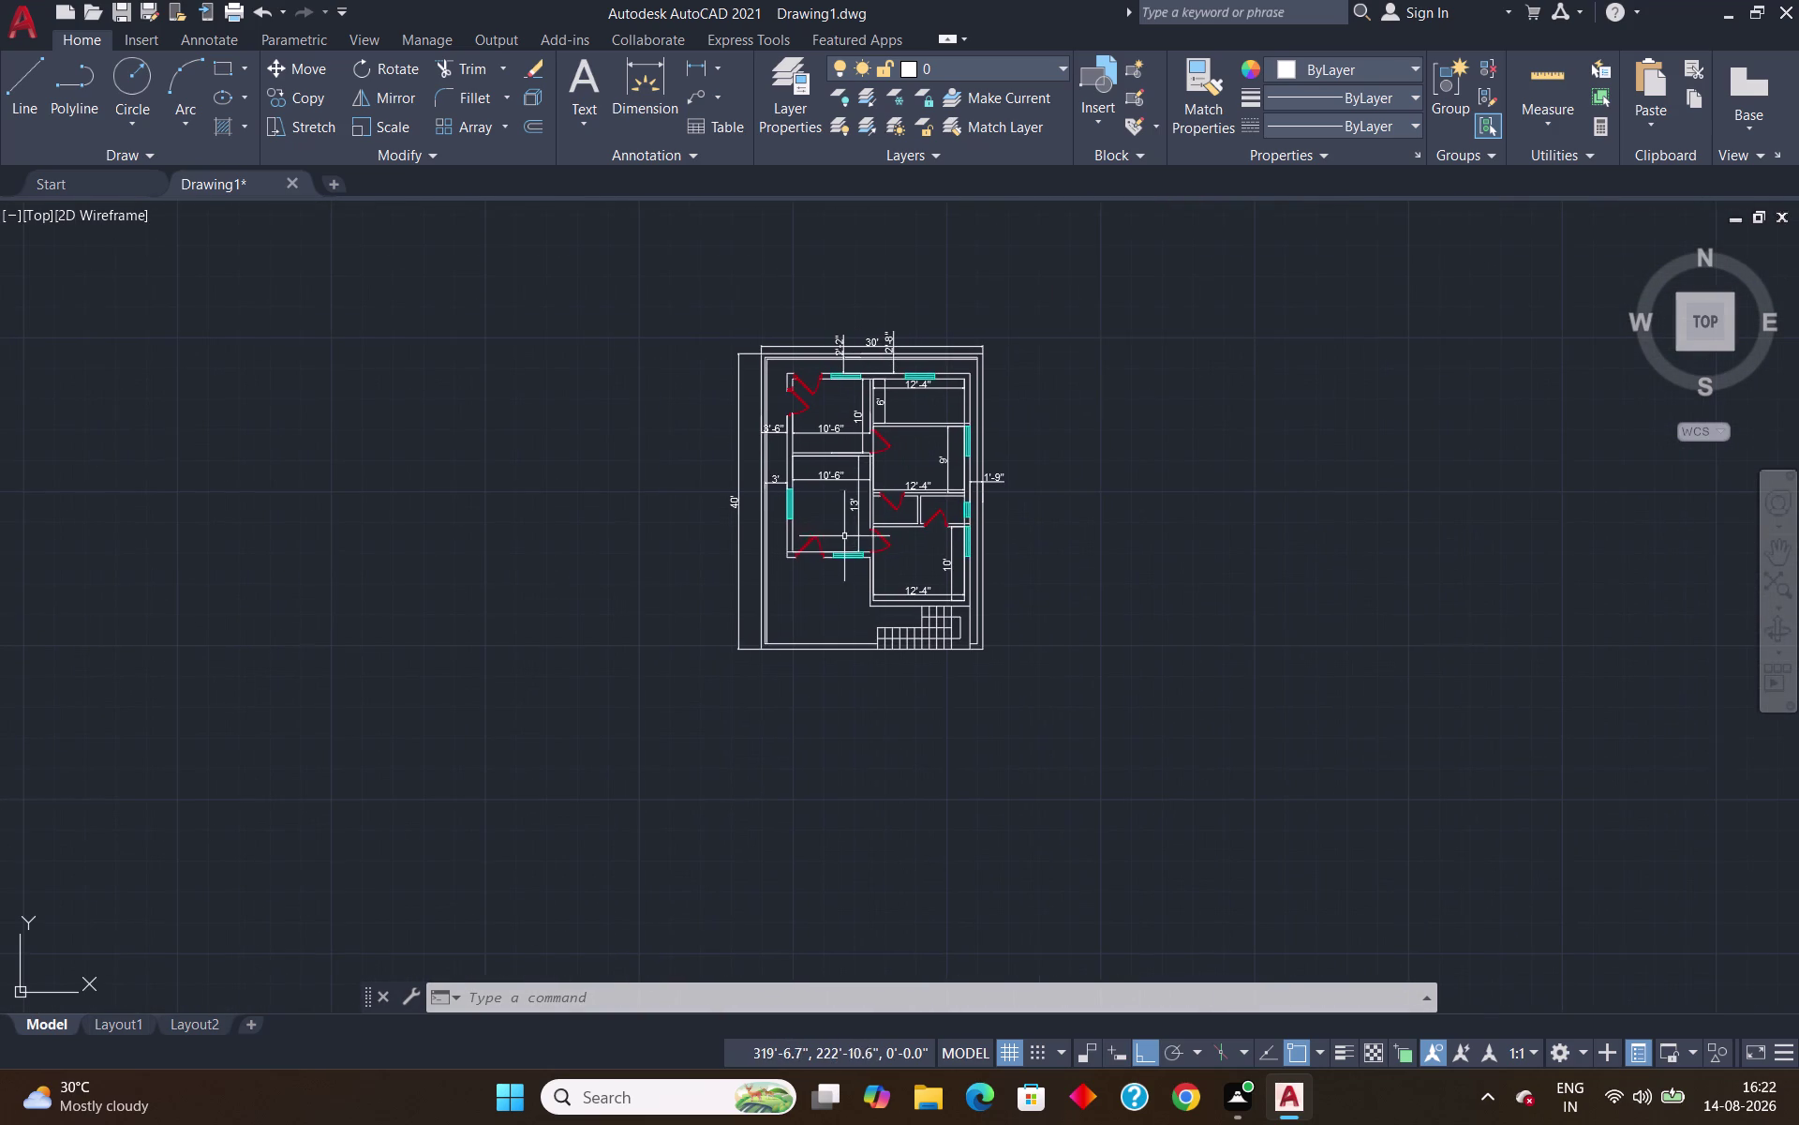
scroll(up, 3)
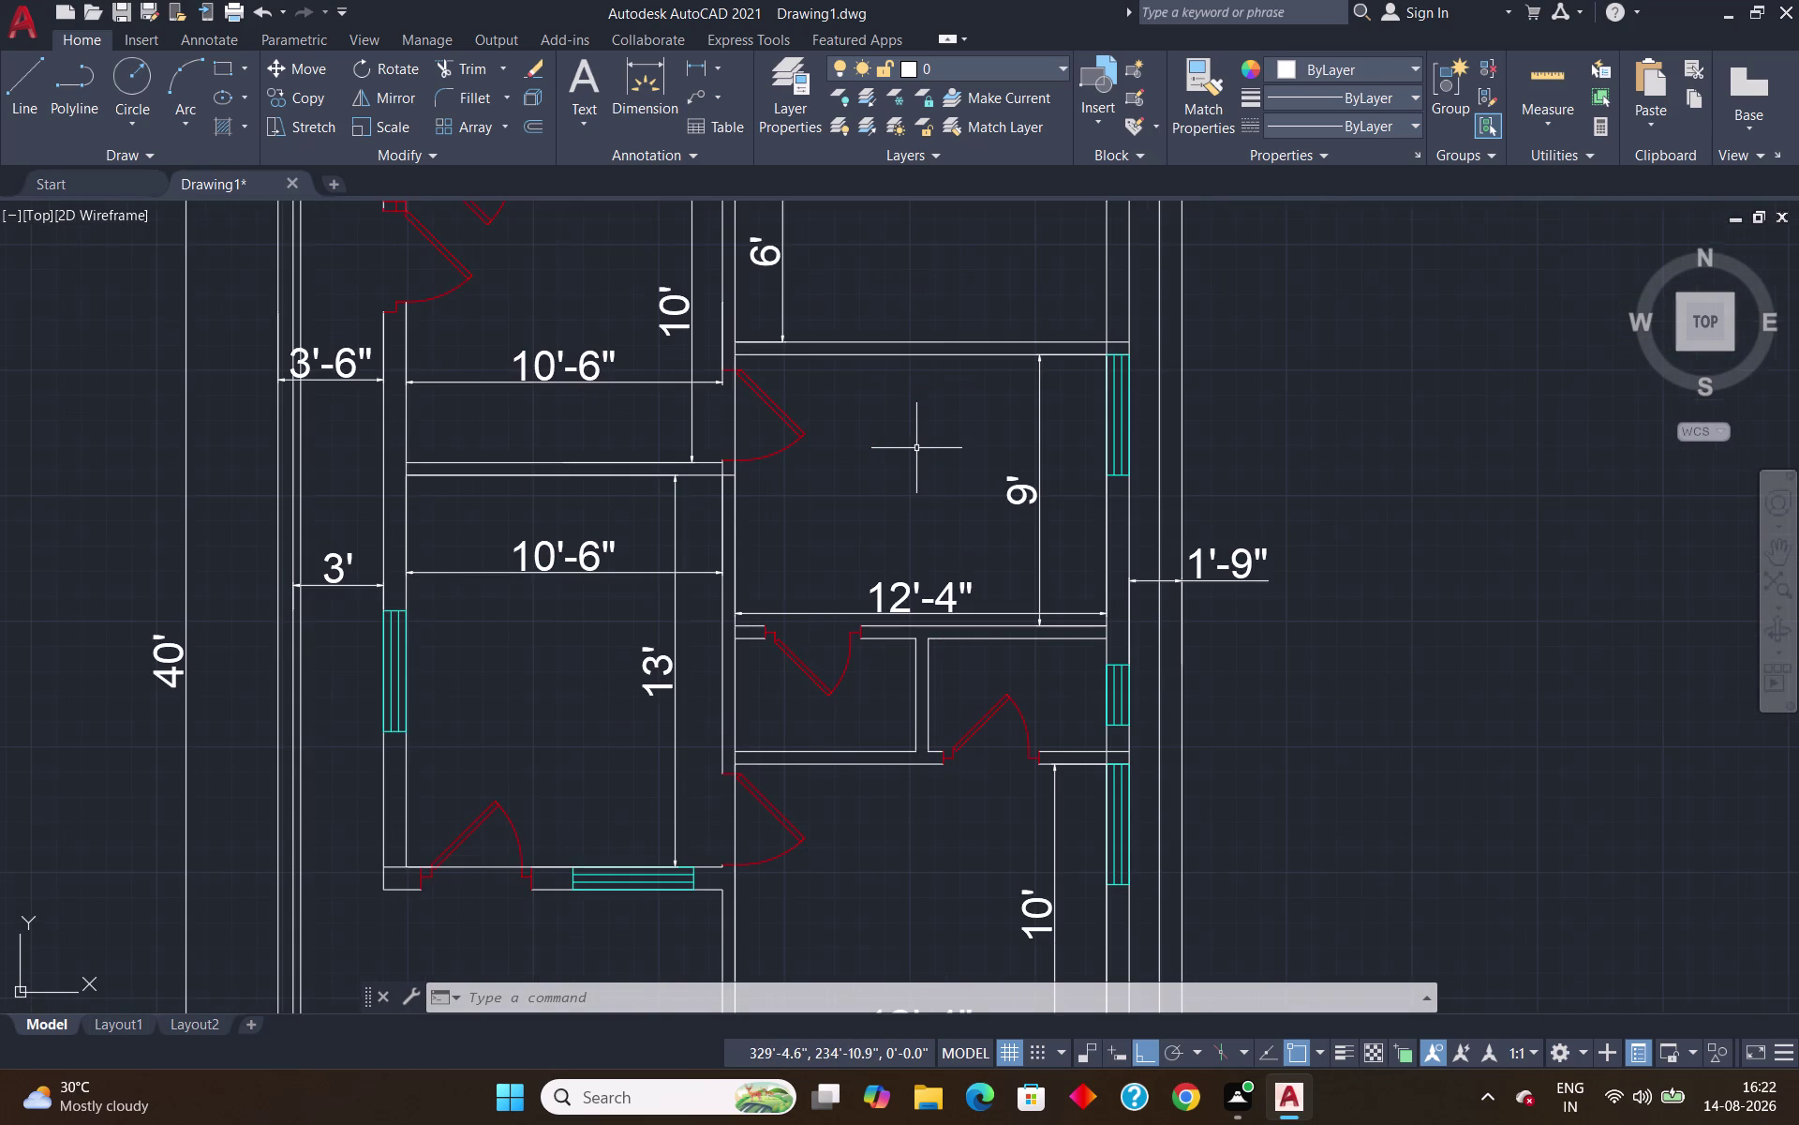
scroll(down, 3)
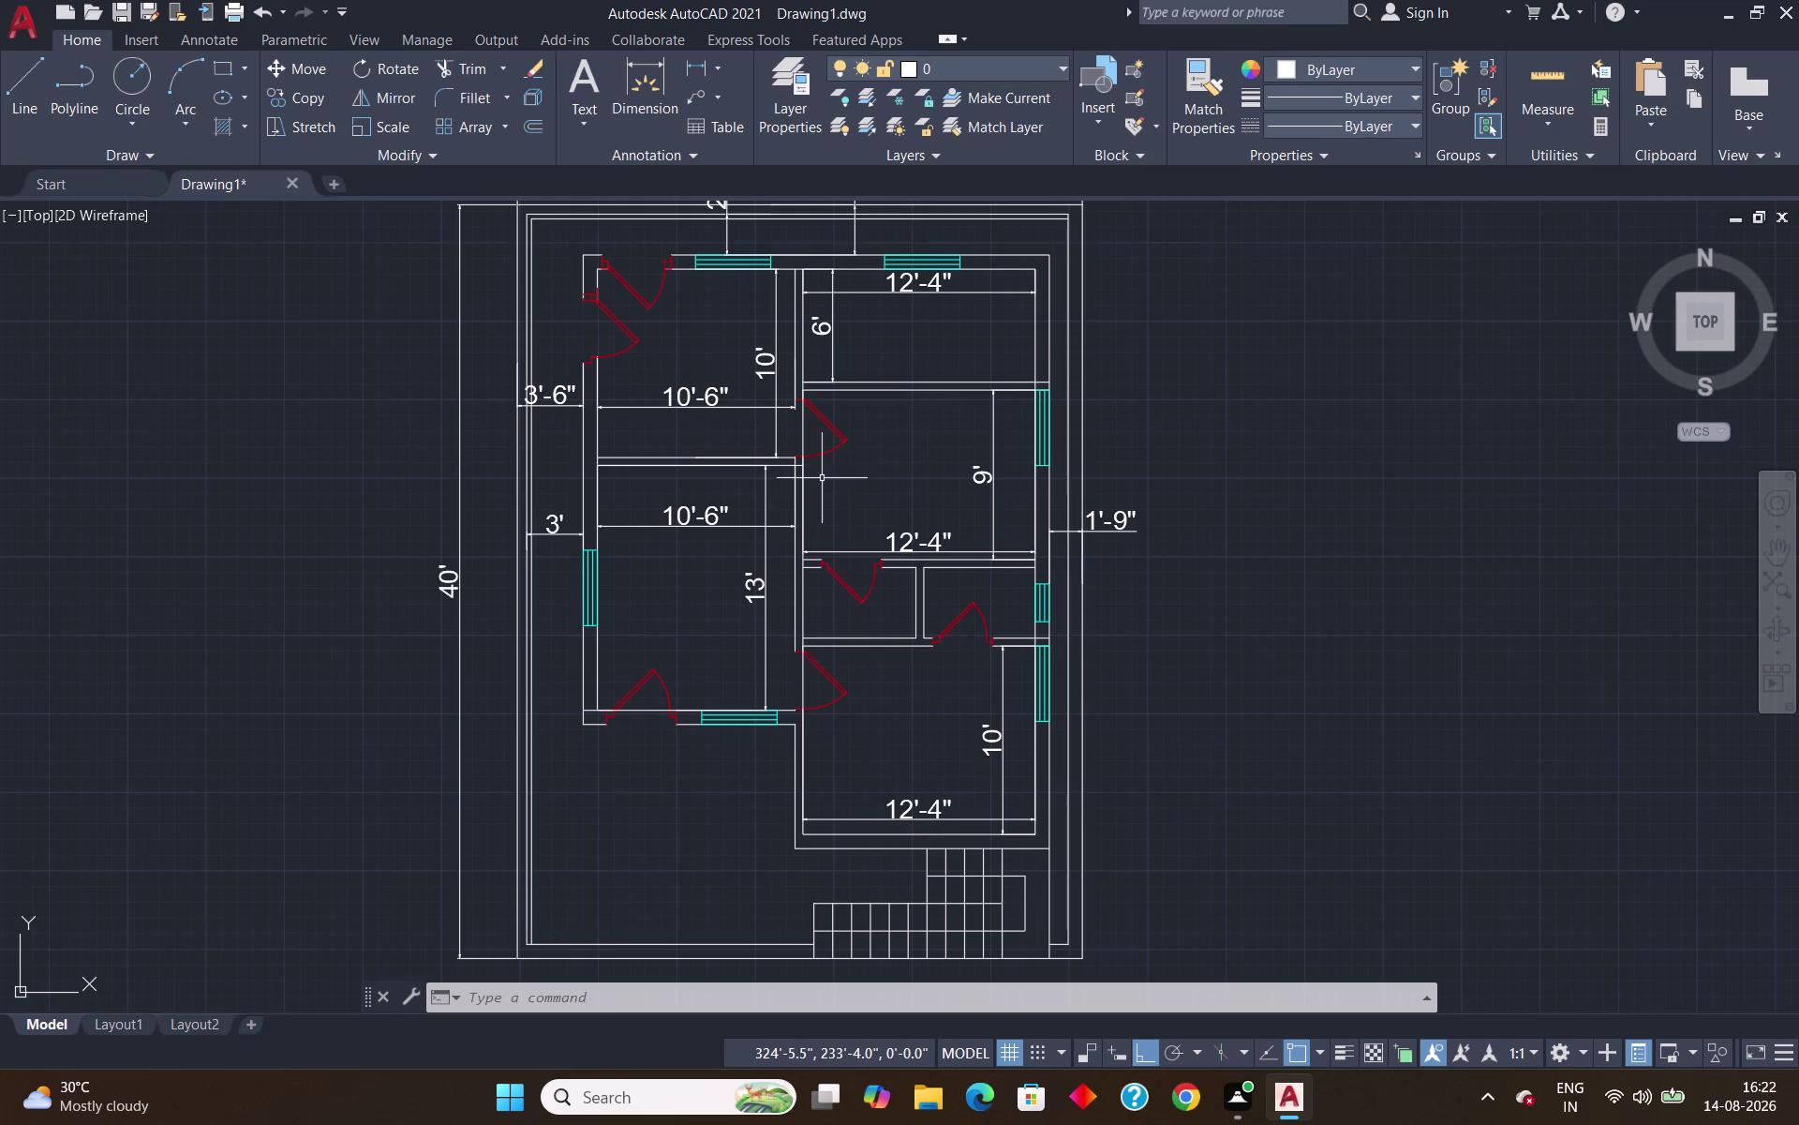
scroll(up, 3)
scroll(up, 3)
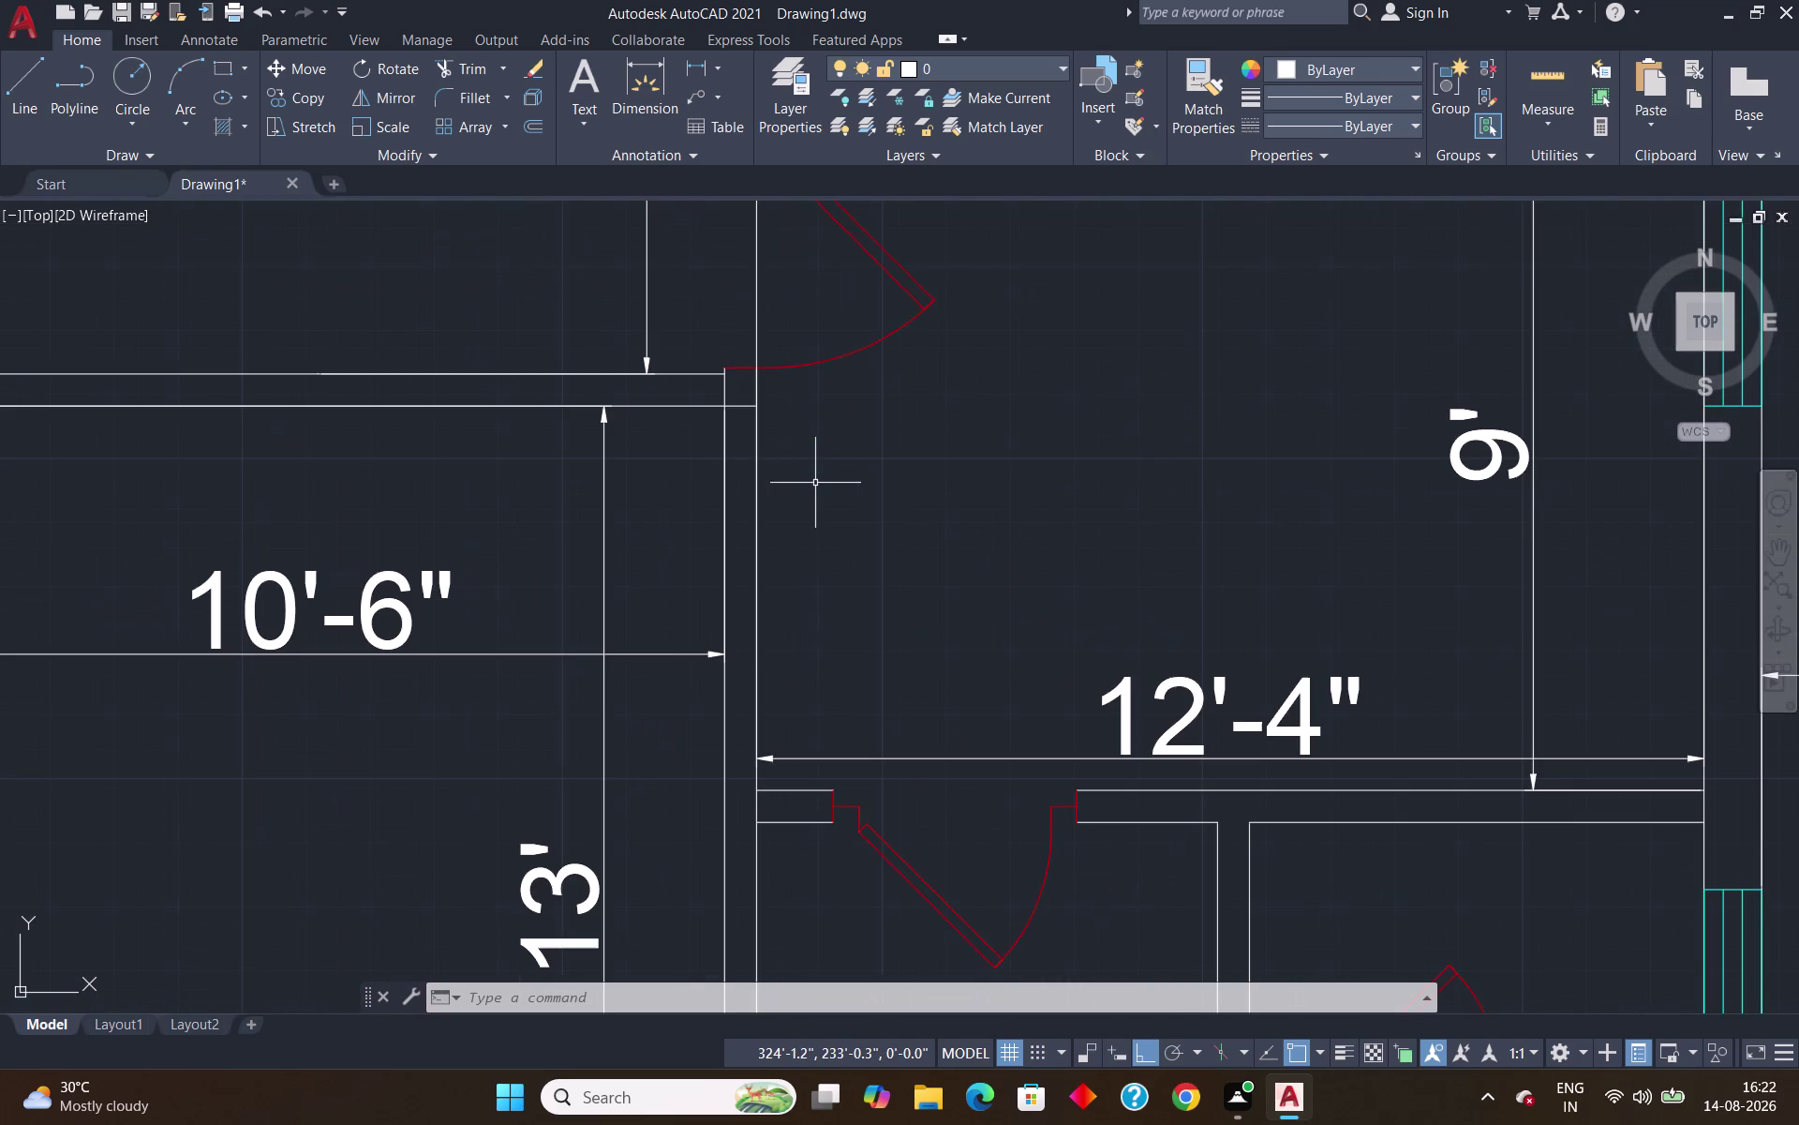
scroll(down, 3)
scroll(down, 3)
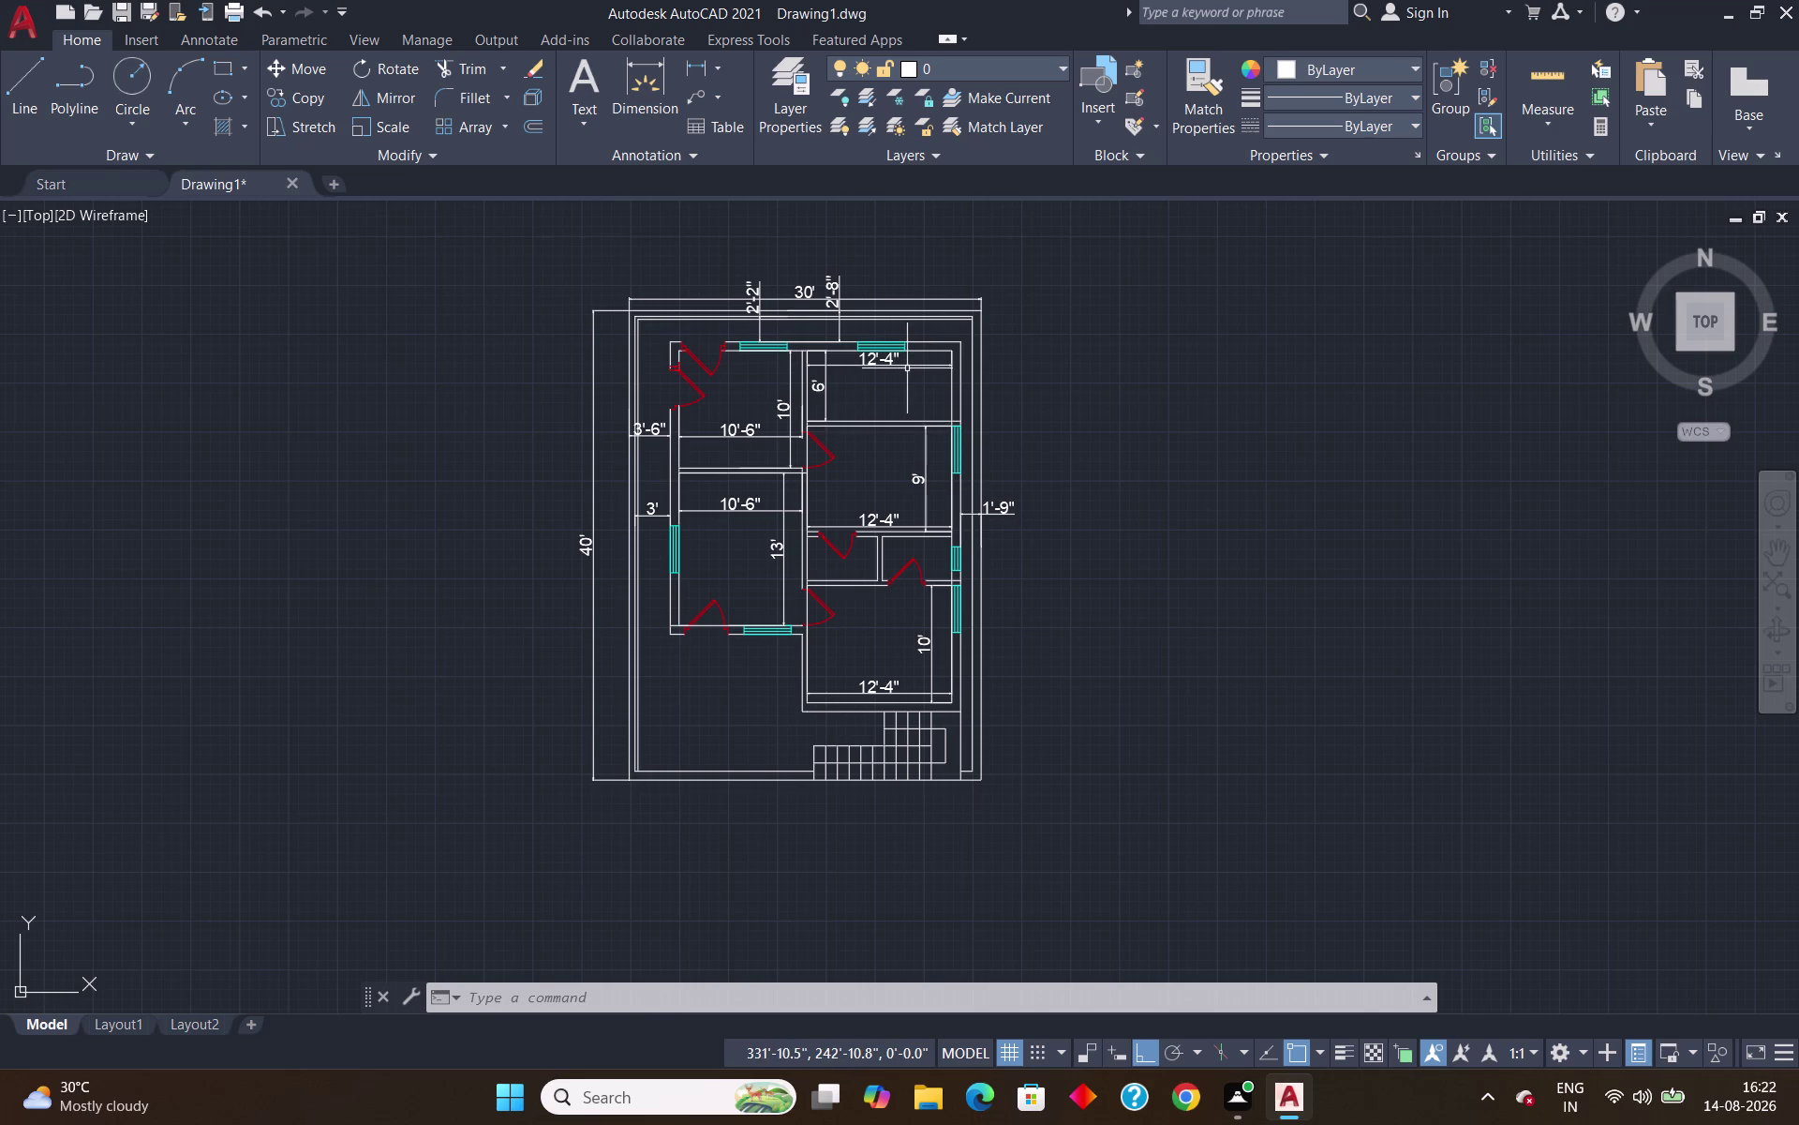
Start 6"-high unrotated single-line text (DT) in the top-left room.
text(dt)
key(Return)
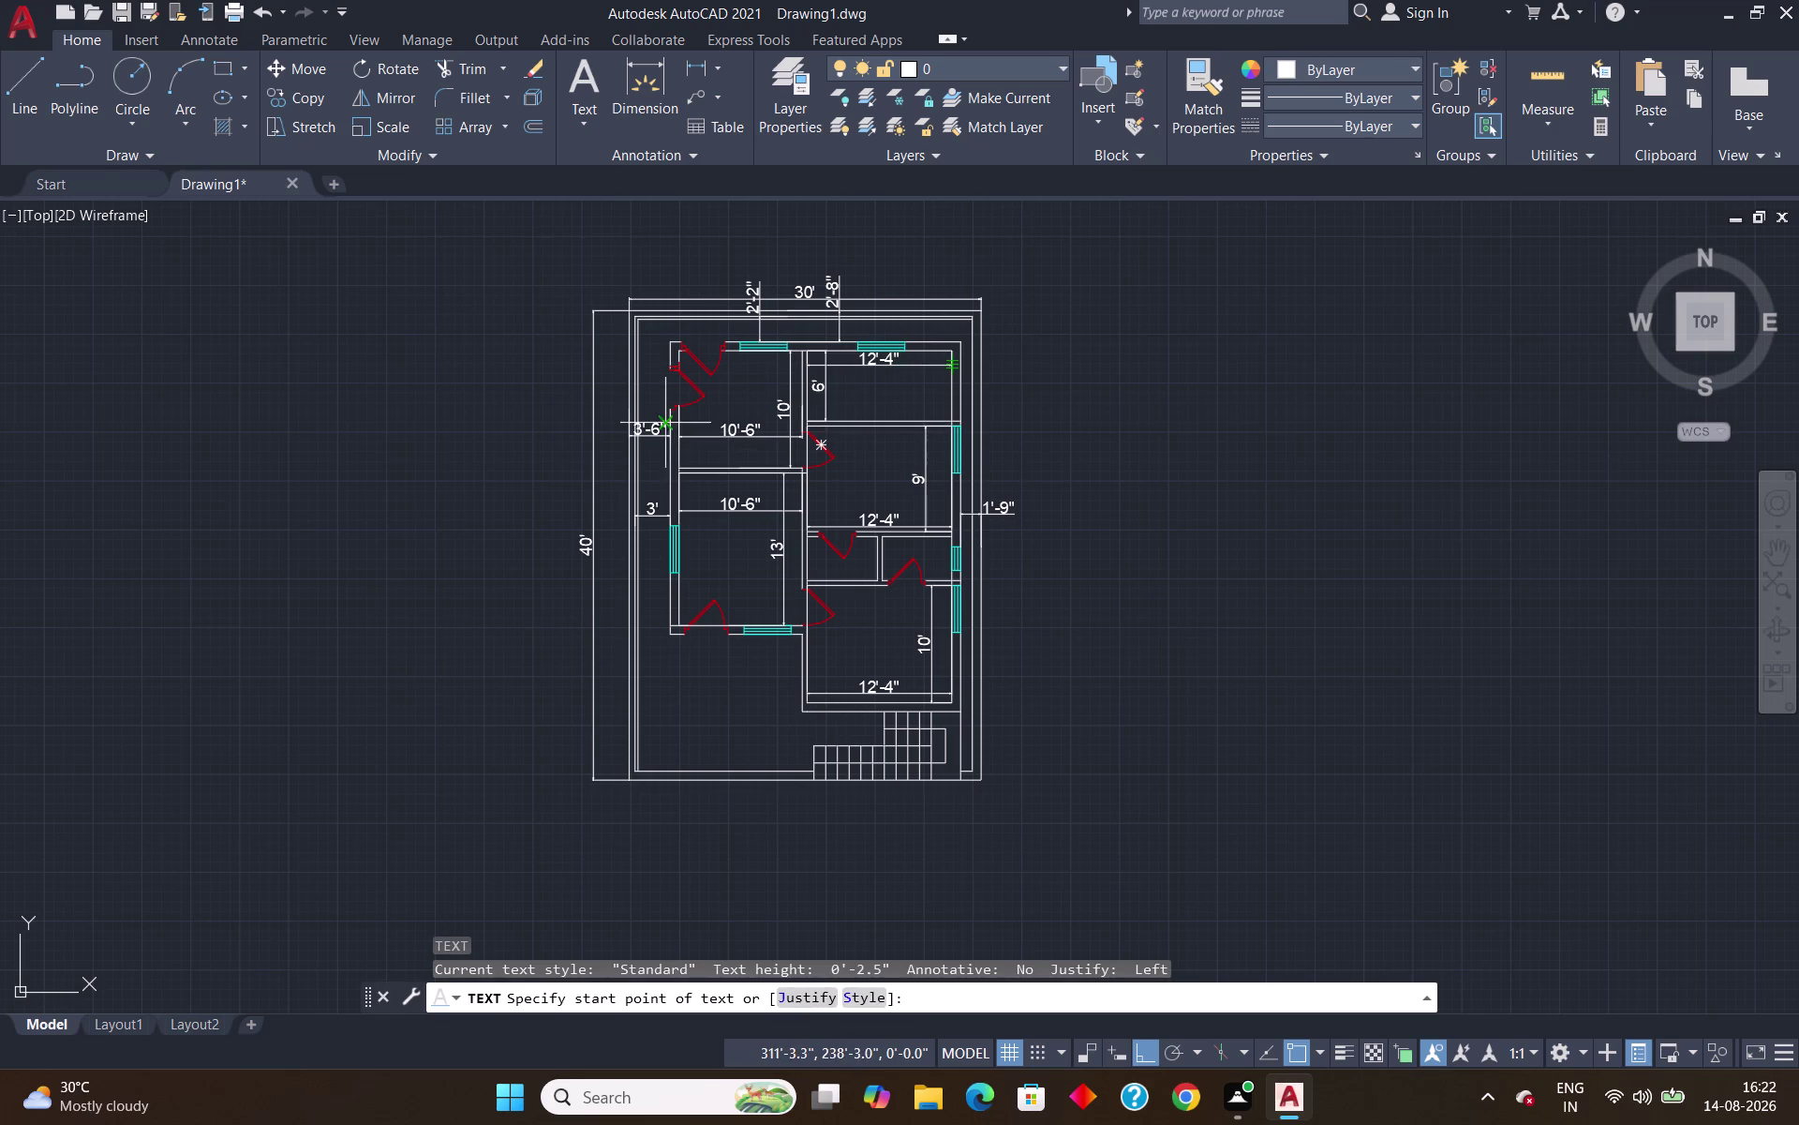
scroll(up, 3)
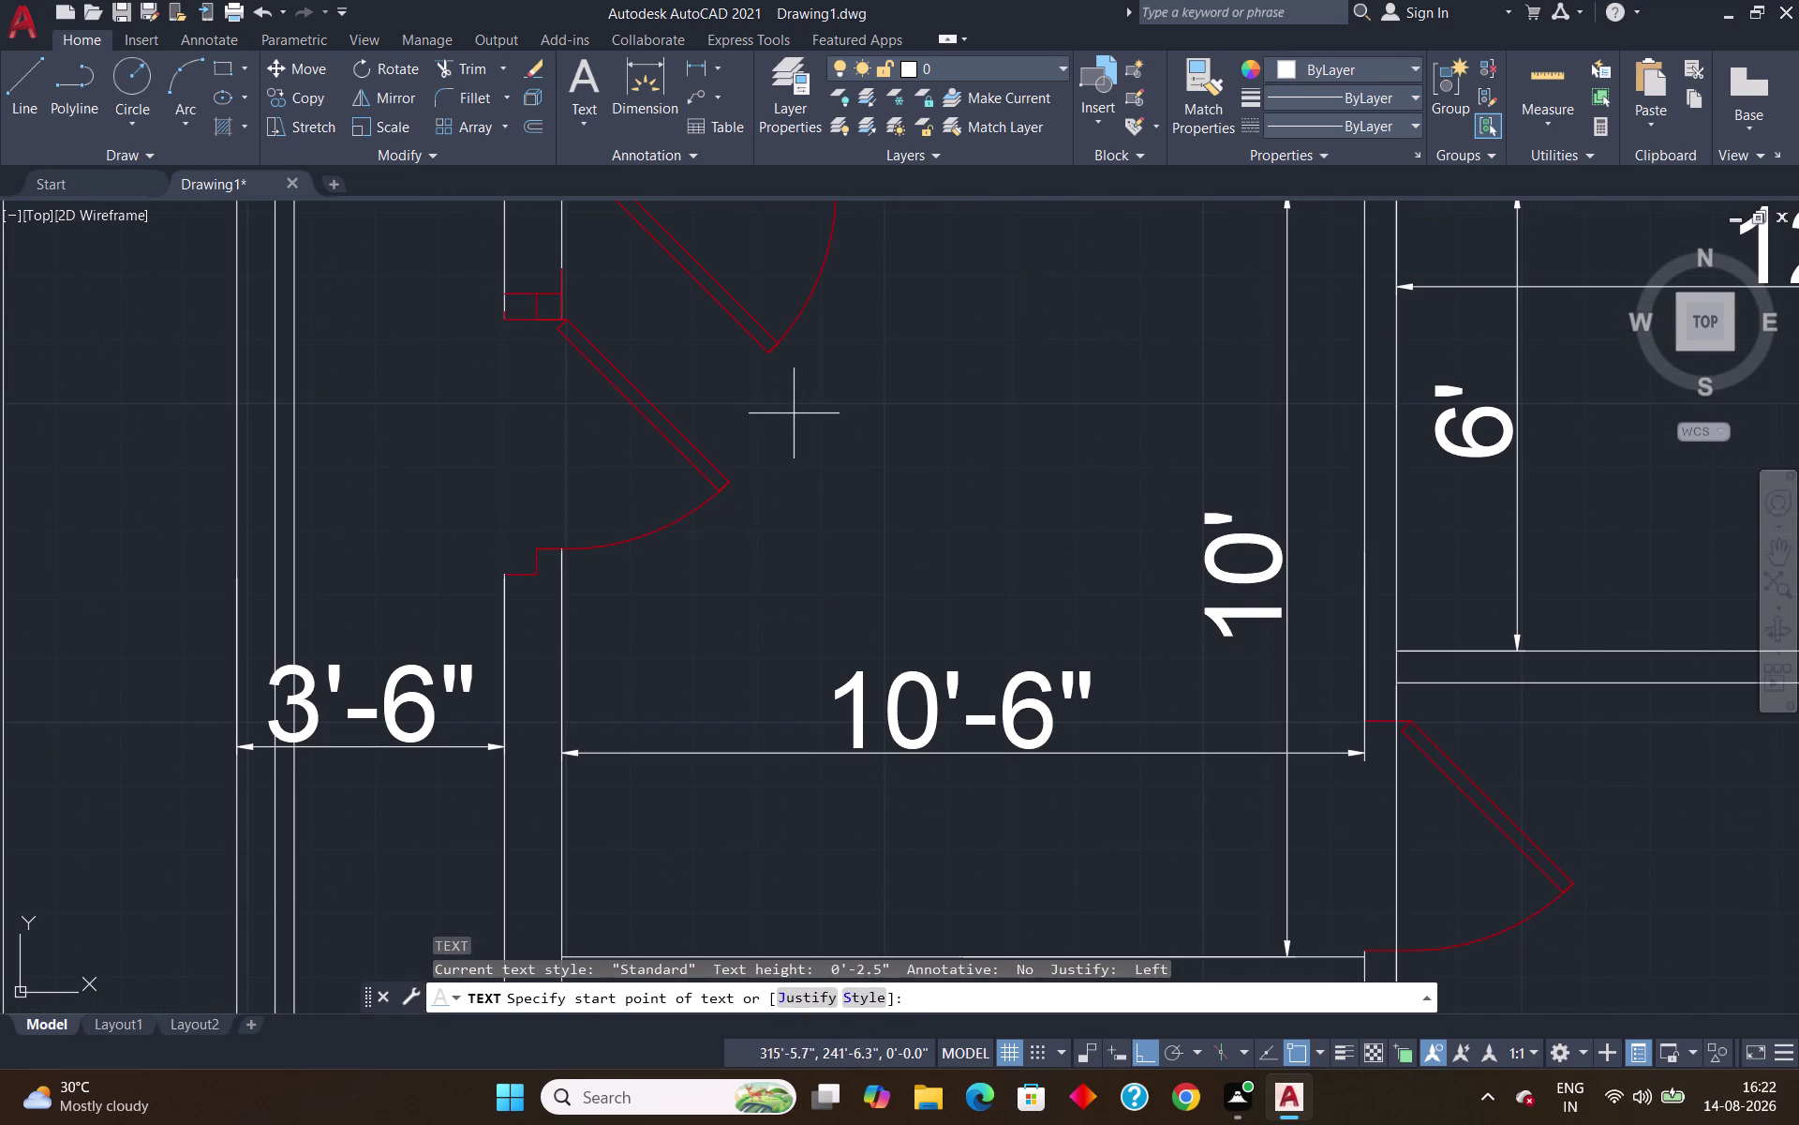
click(781, 408)
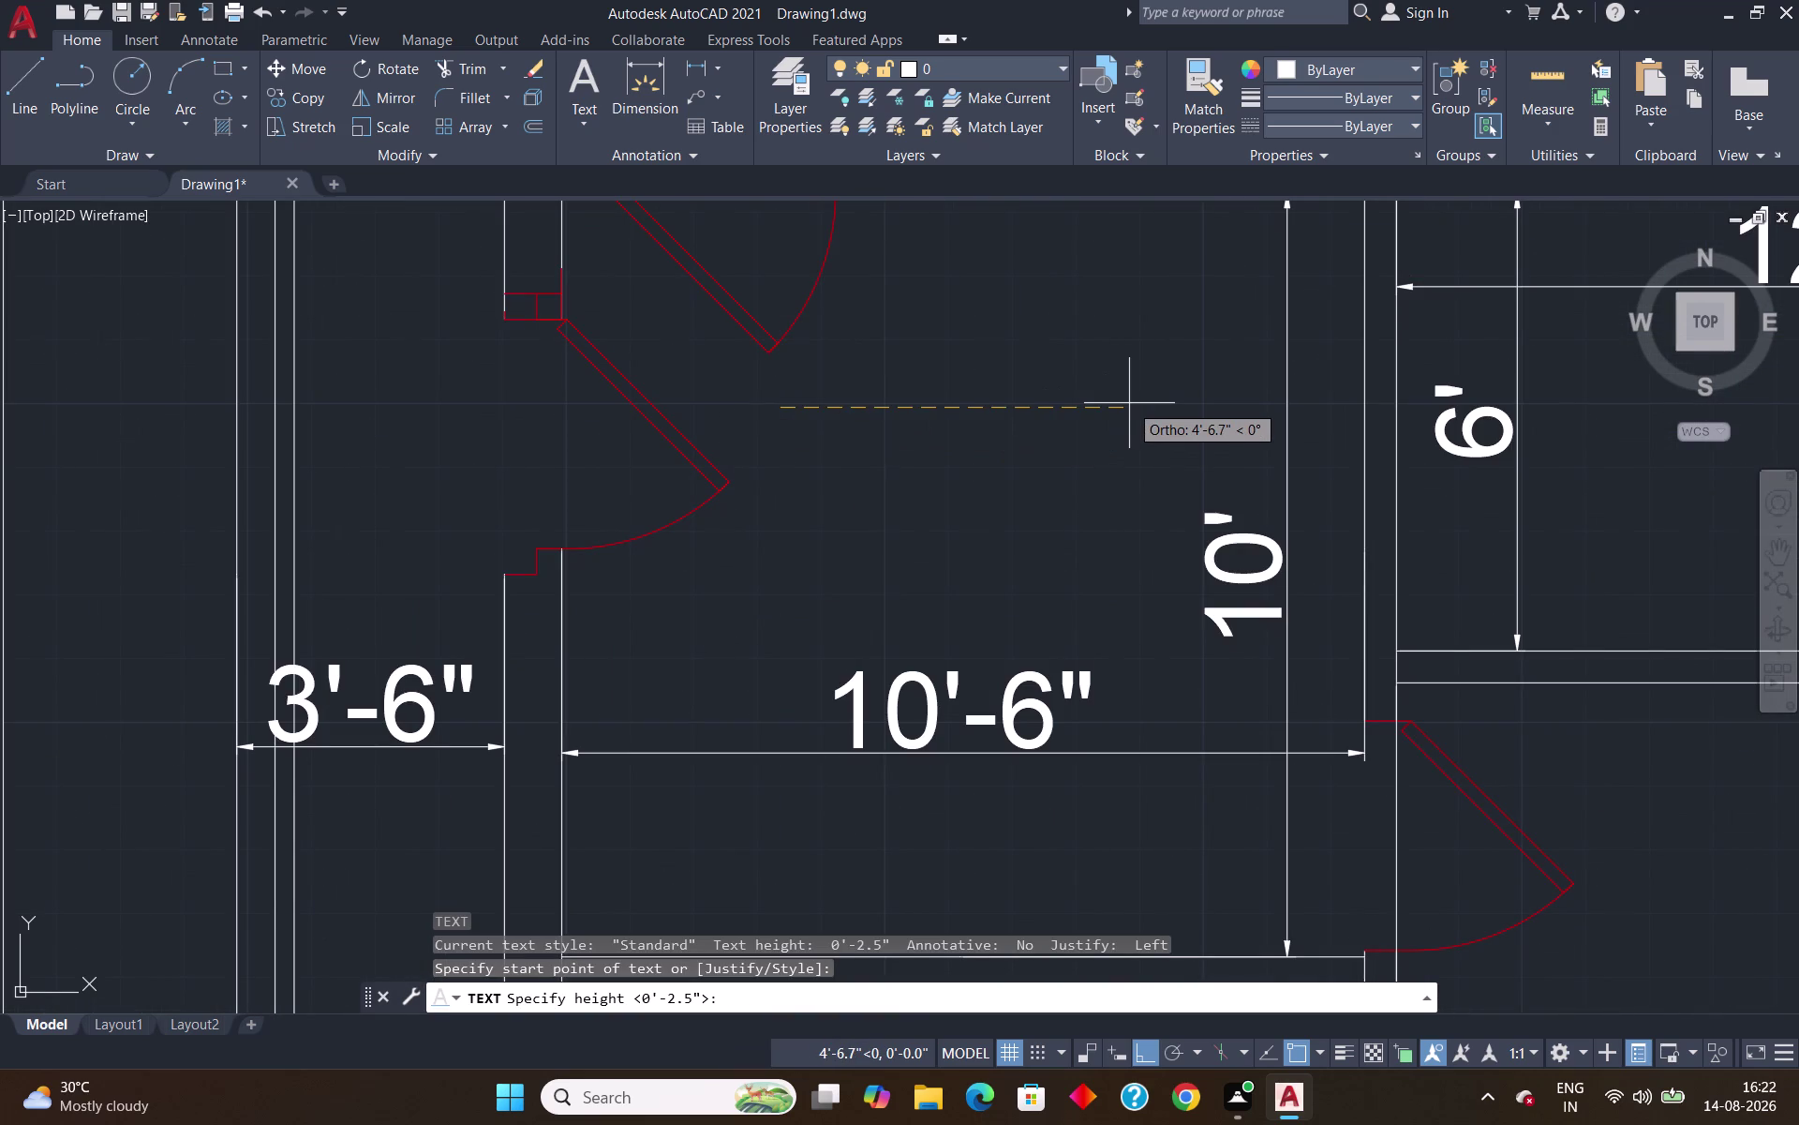
text(6")
key(Return)
key(Return)
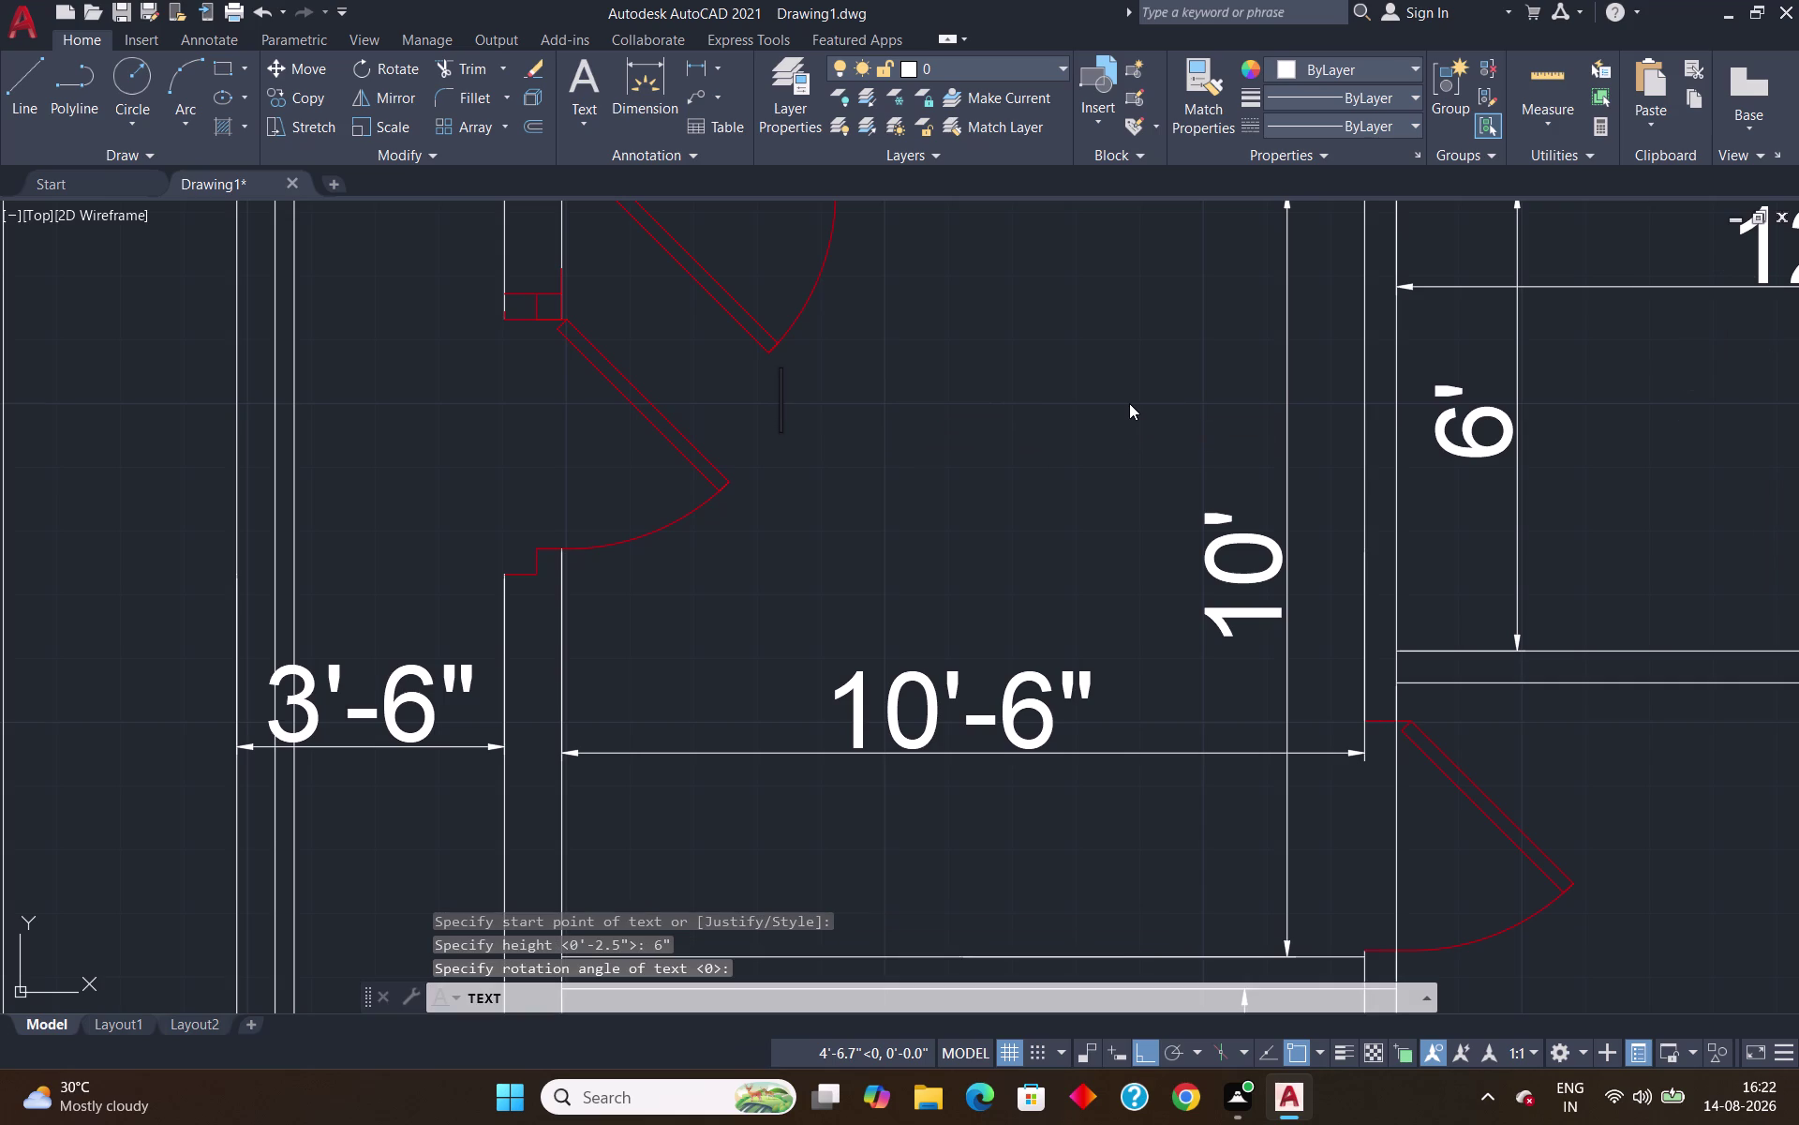
Enter the label text DINING and finish the text command.
key(d)
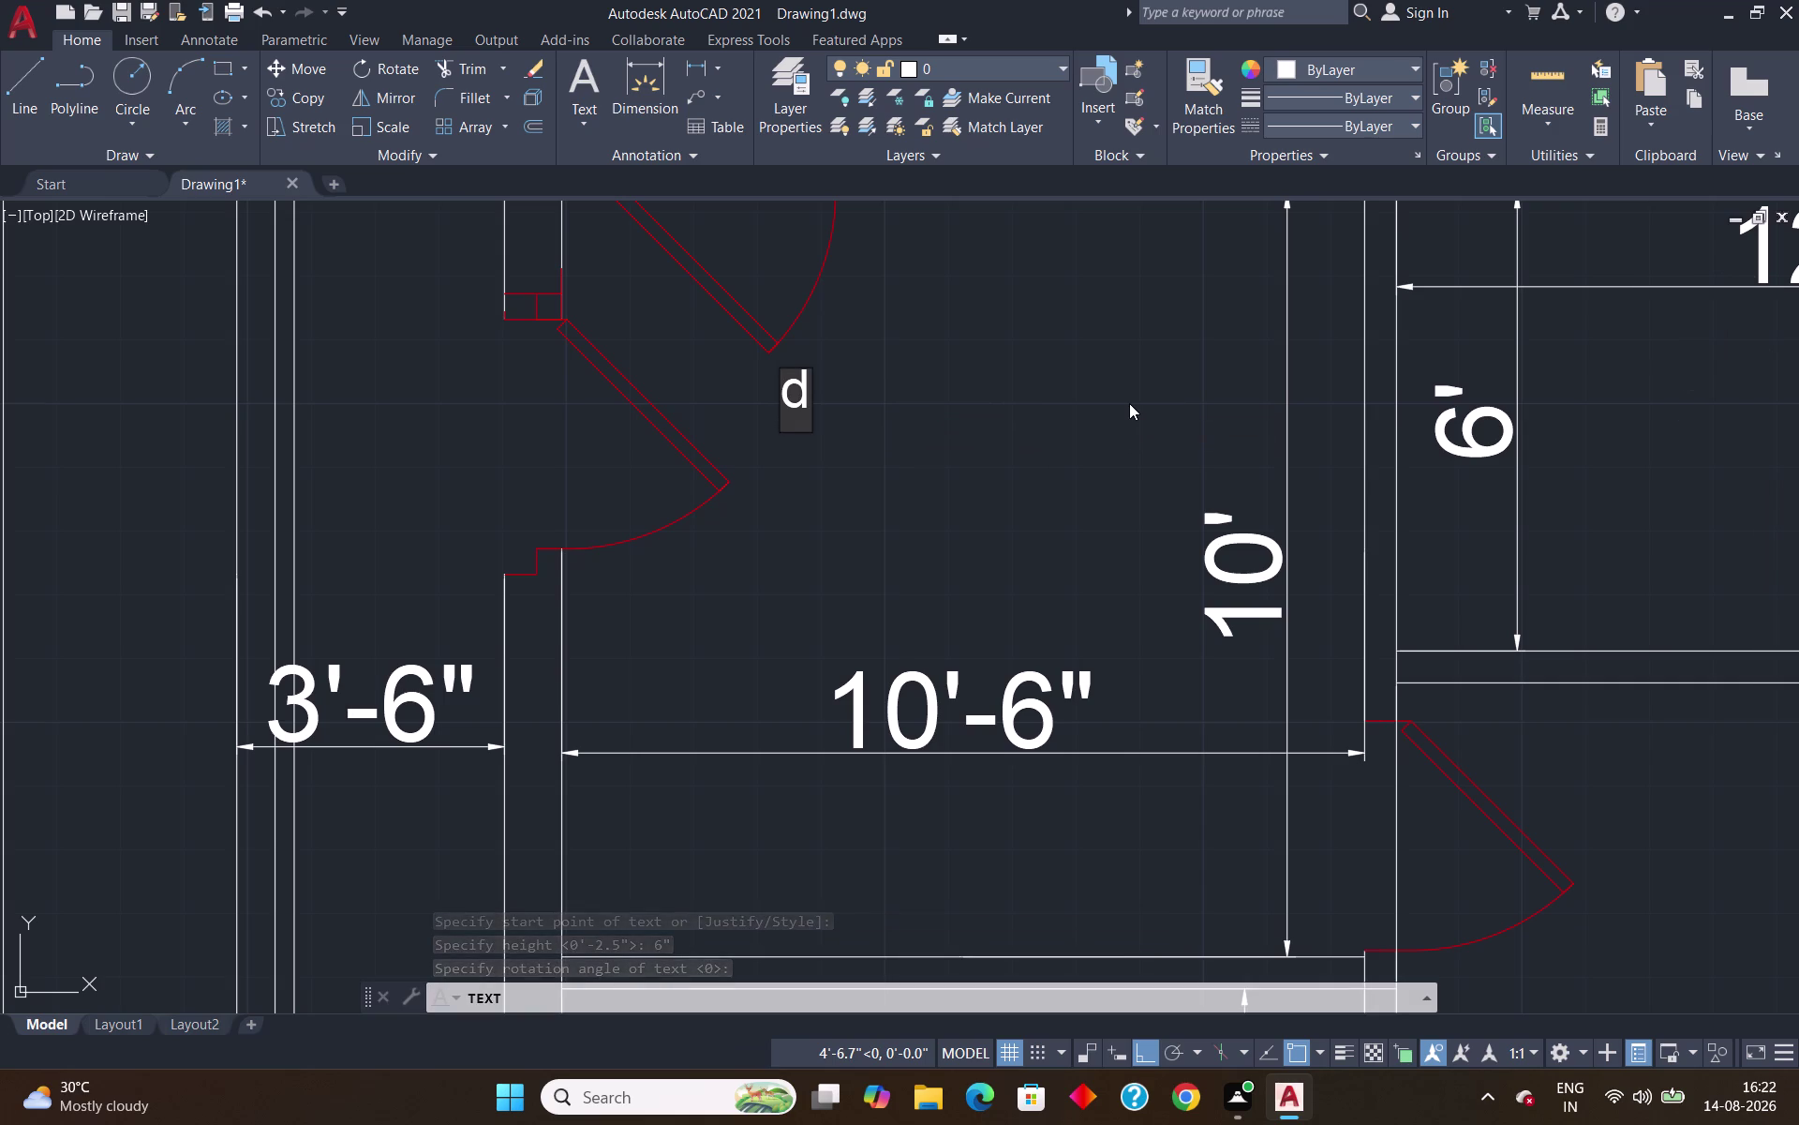
key(BackSpace)
text(DI)
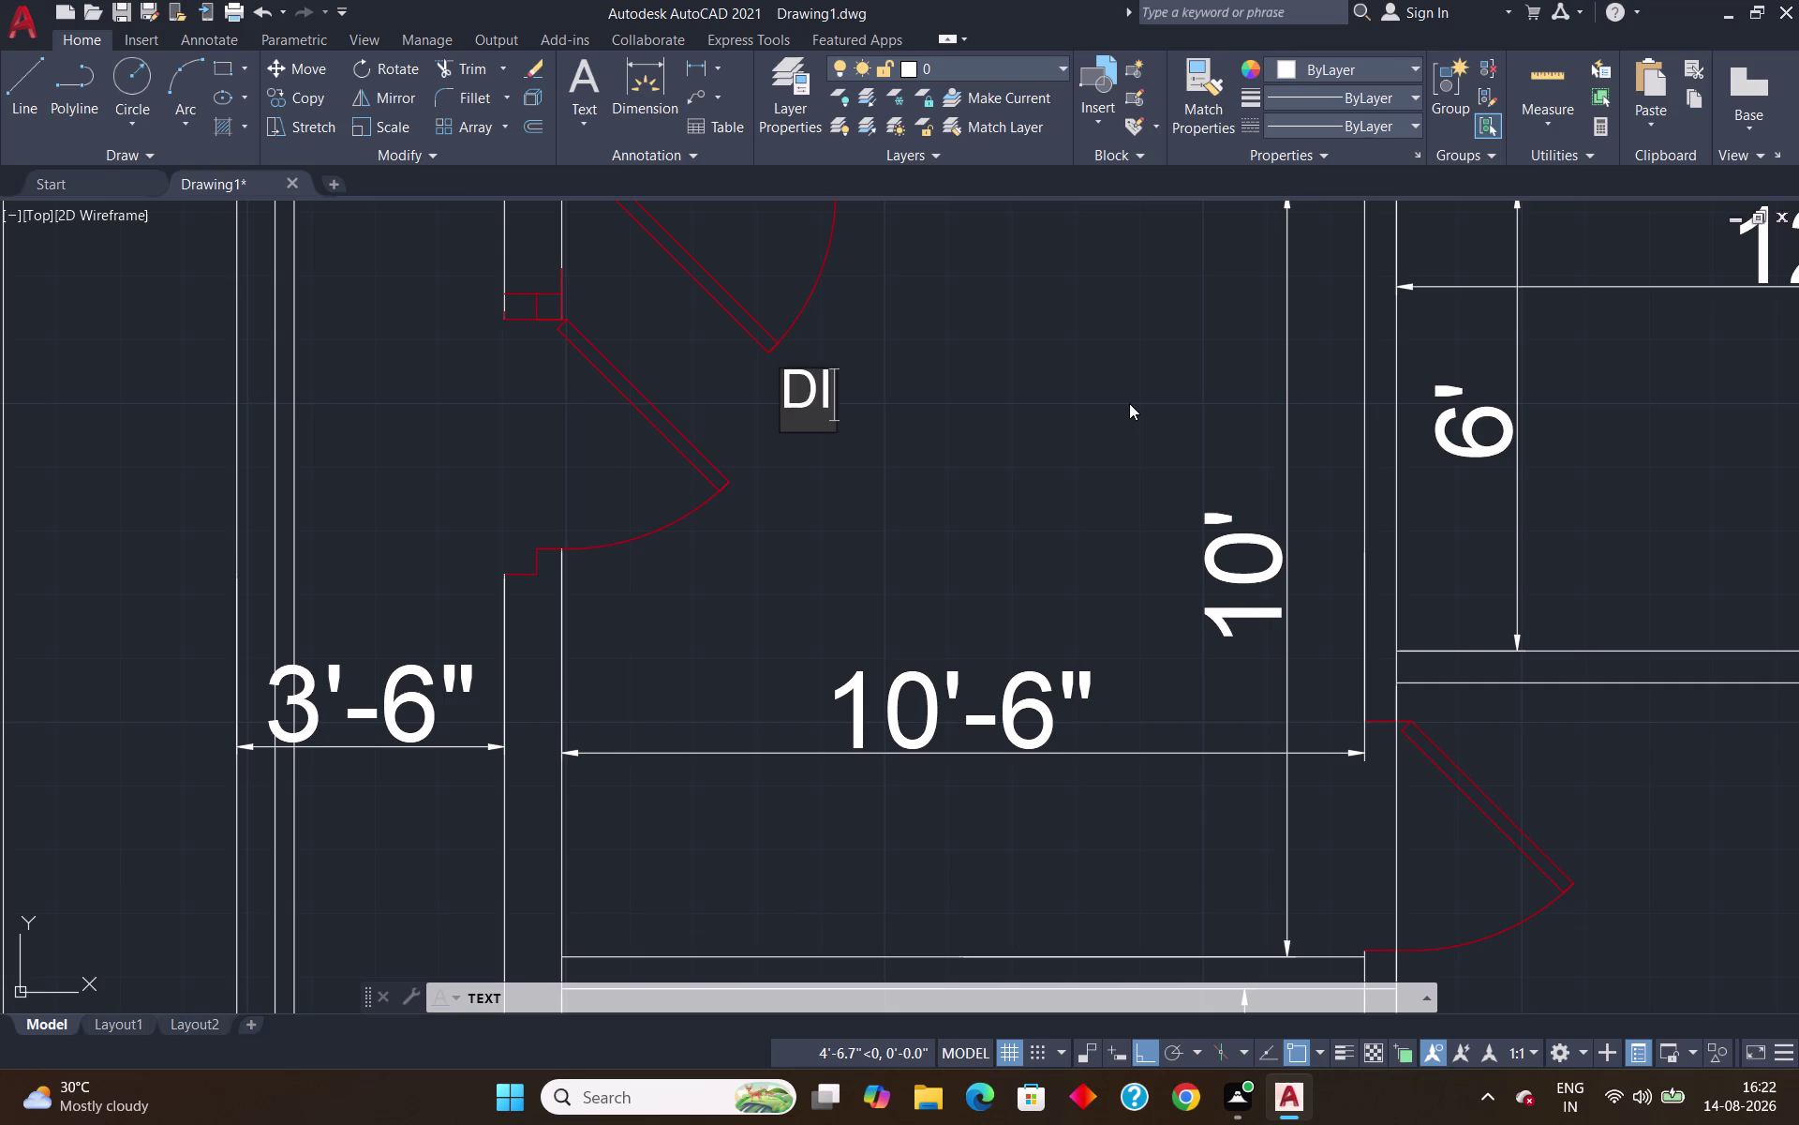
text(NING)
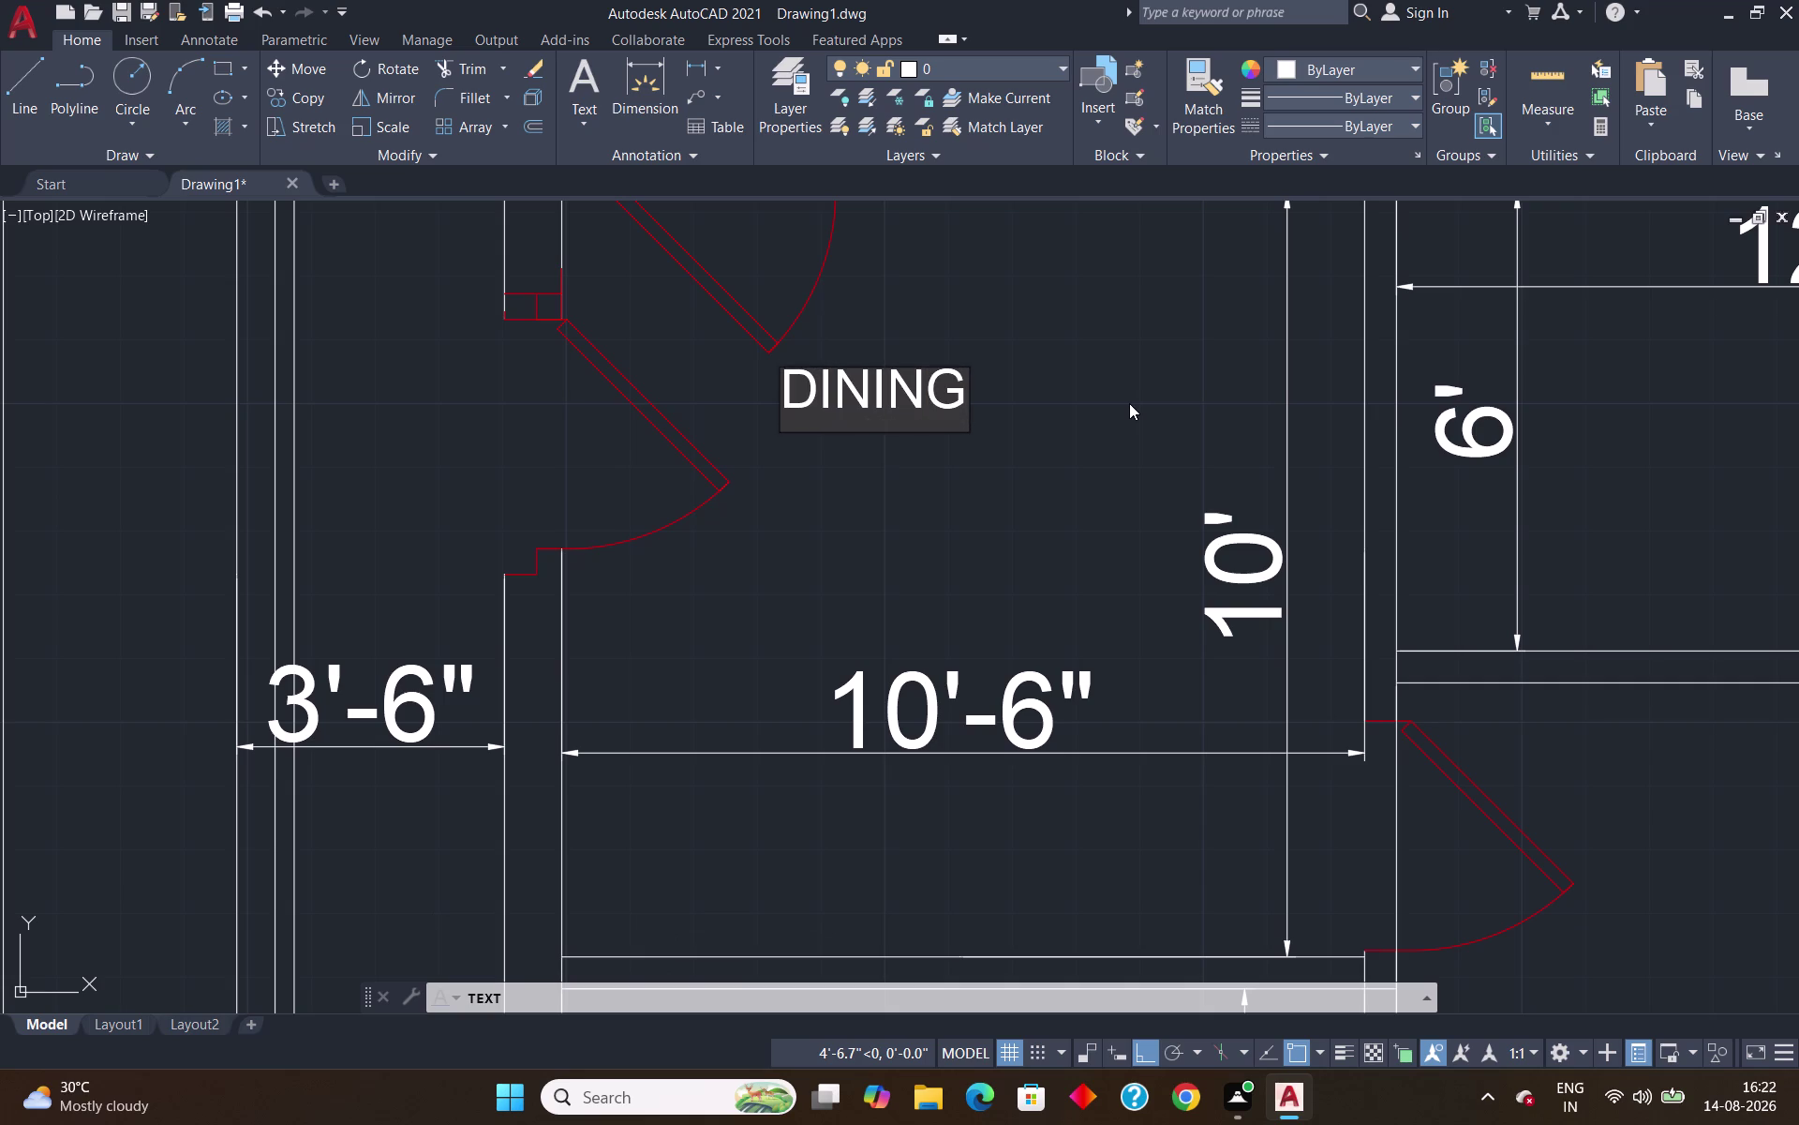
key(Return)
key(Return)
scroll(down, 3)
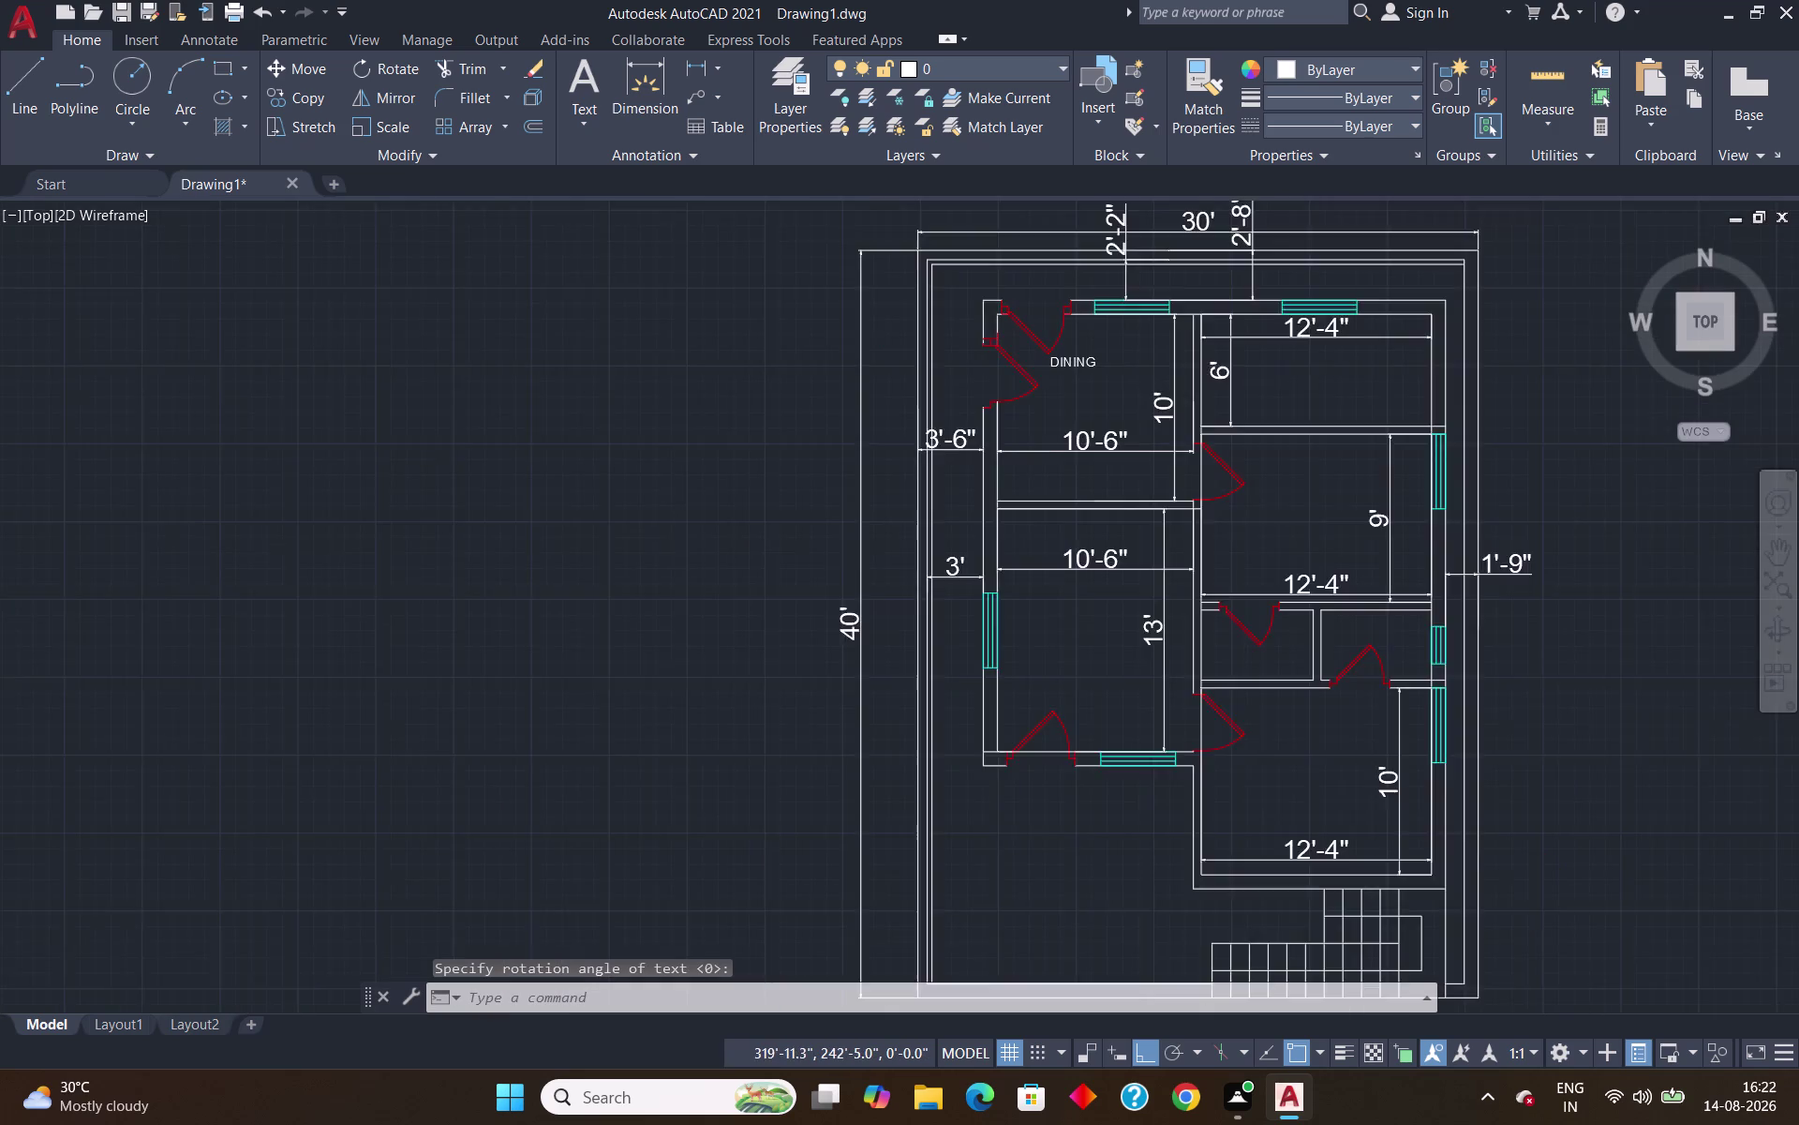
scroll(up, 3)
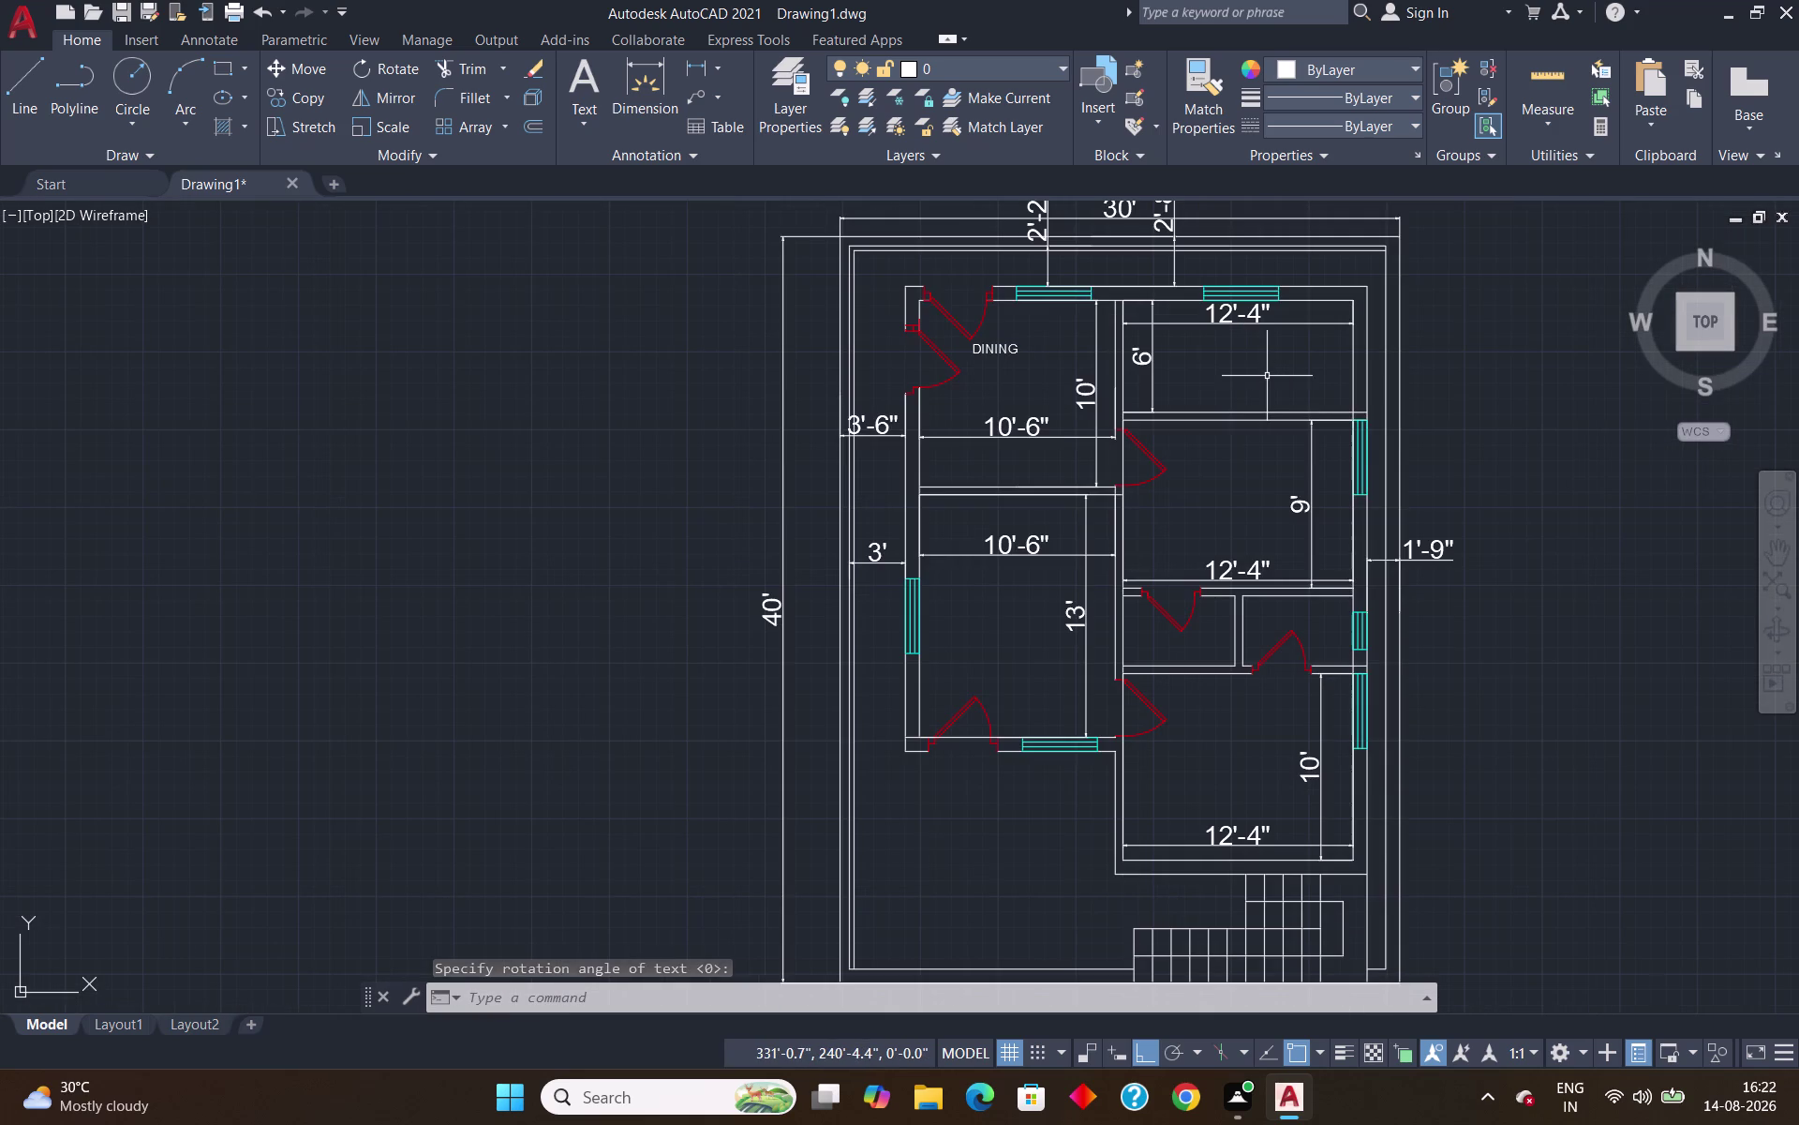
key(space)
Label the upper room KITCHEN at the default height and rotation.
click(1178, 352)
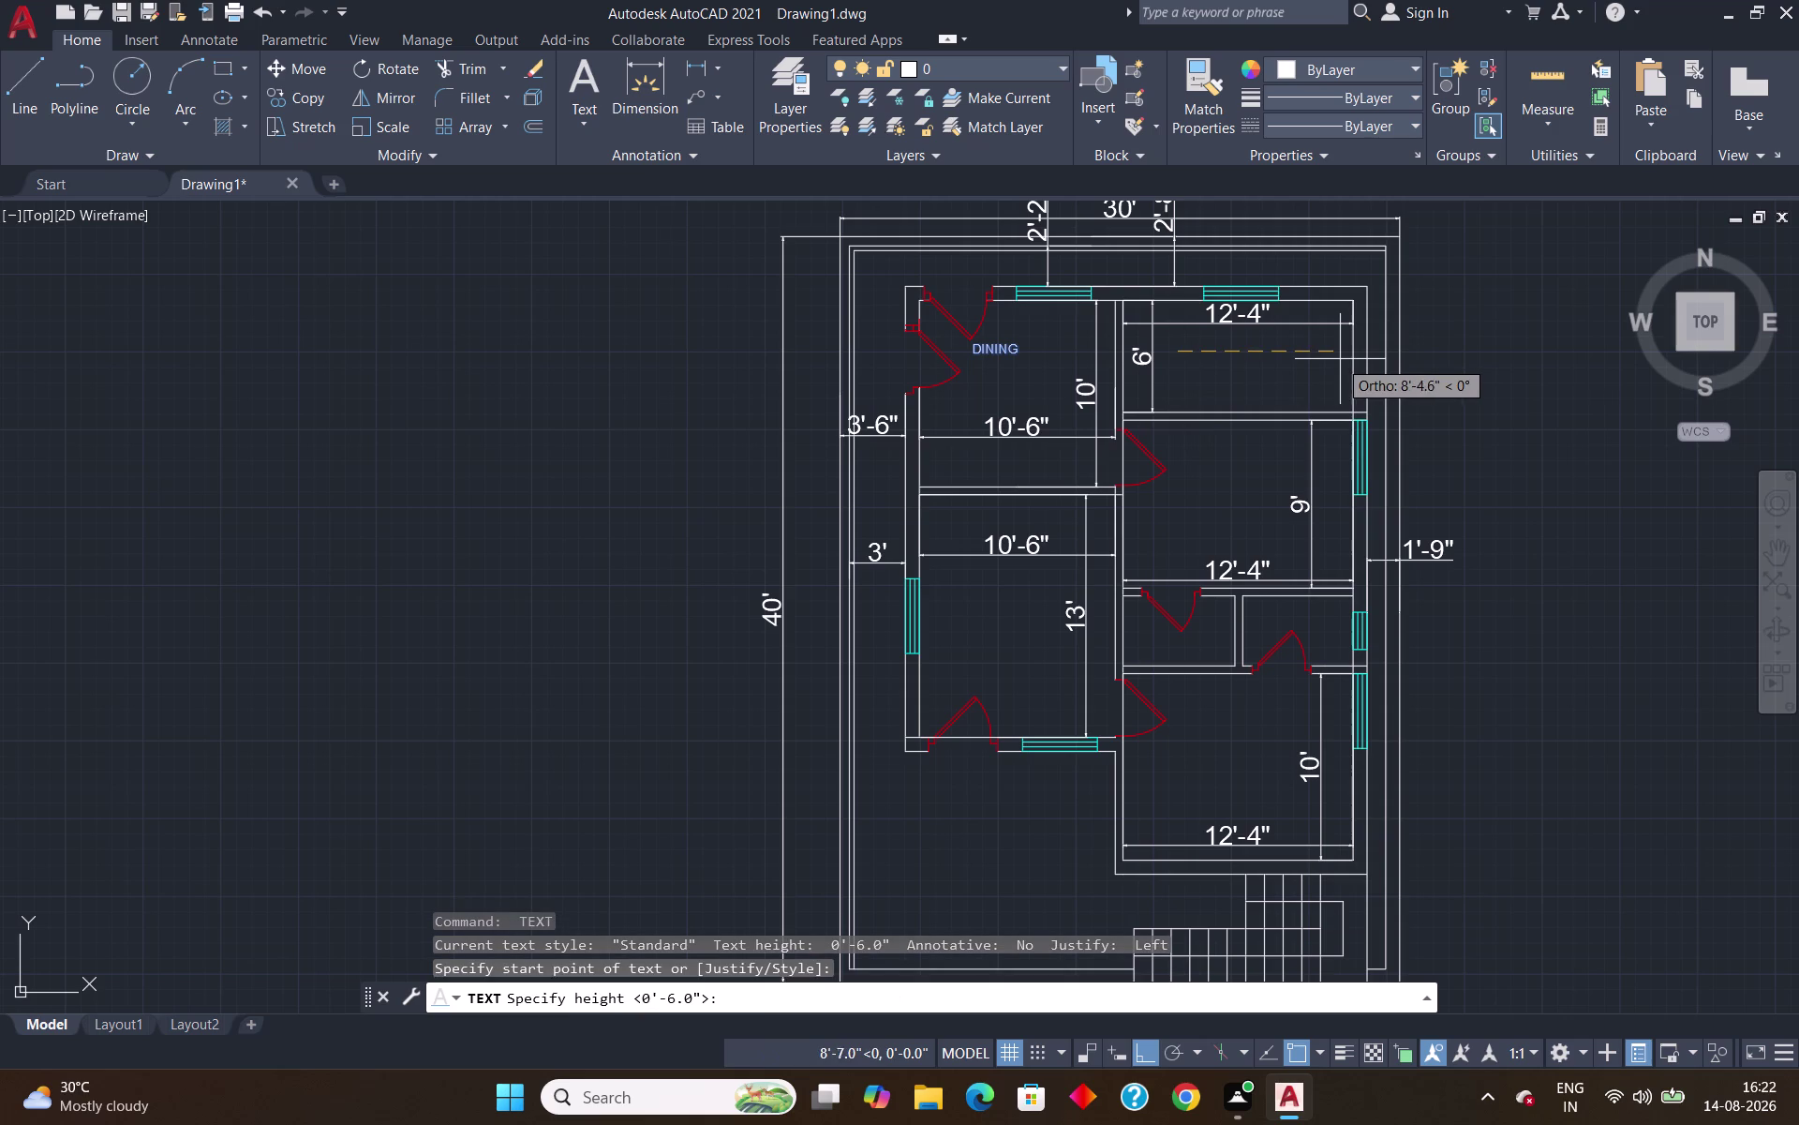
key(Return)
key(Return)
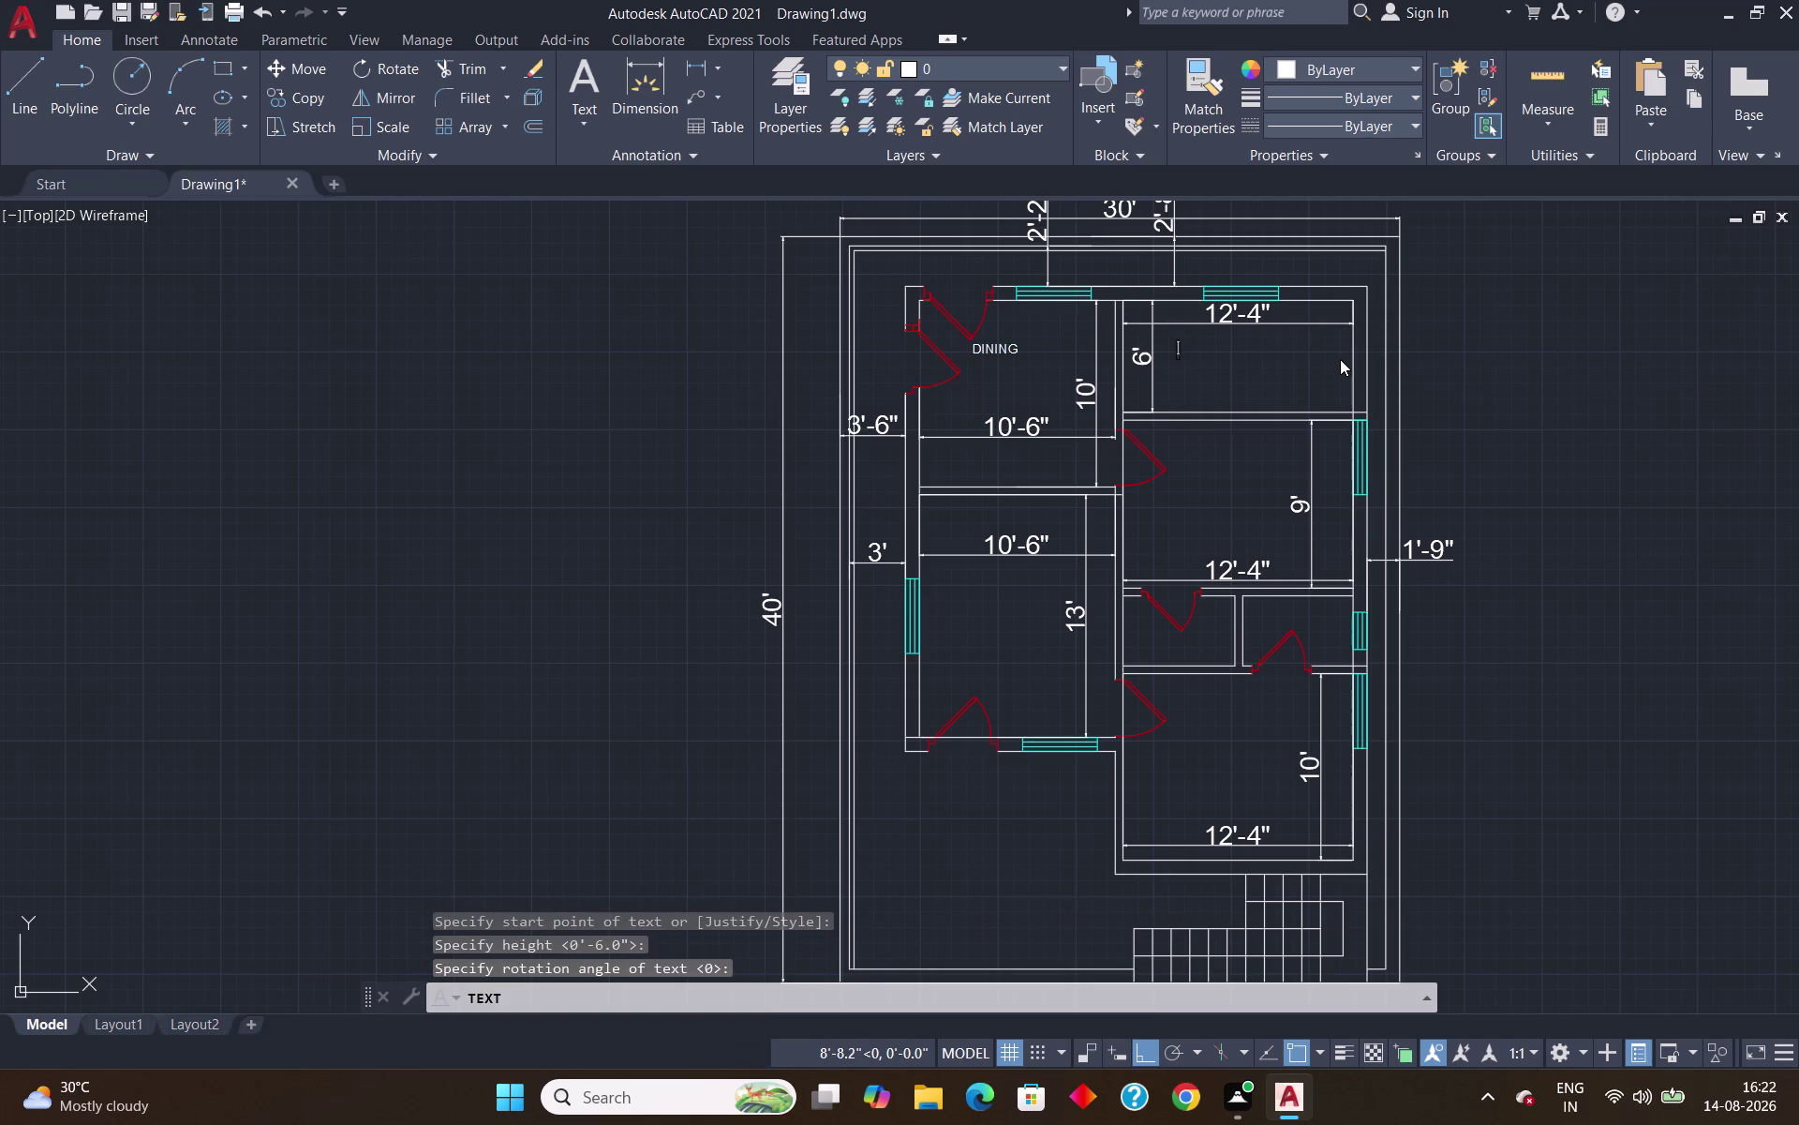
text(KITCHEN)
key(Return)
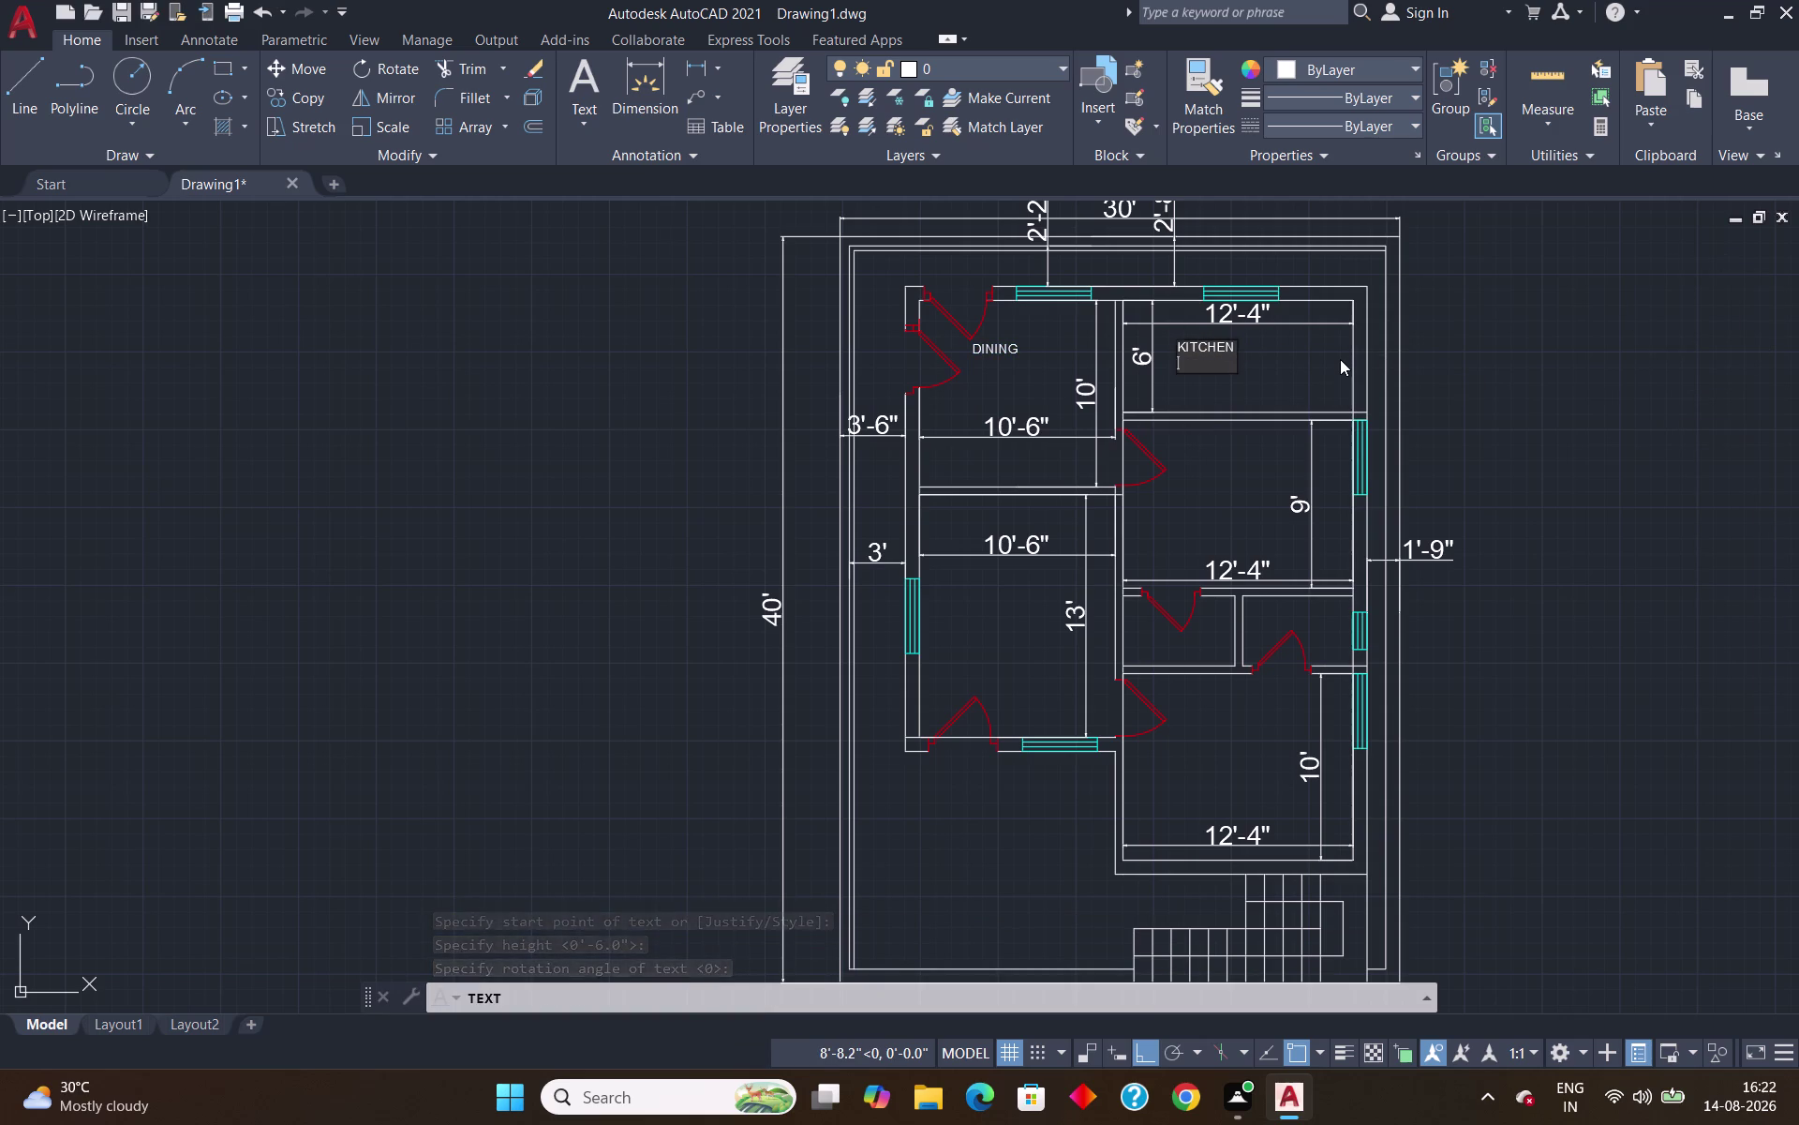
key(Return)
click(1195, 453)
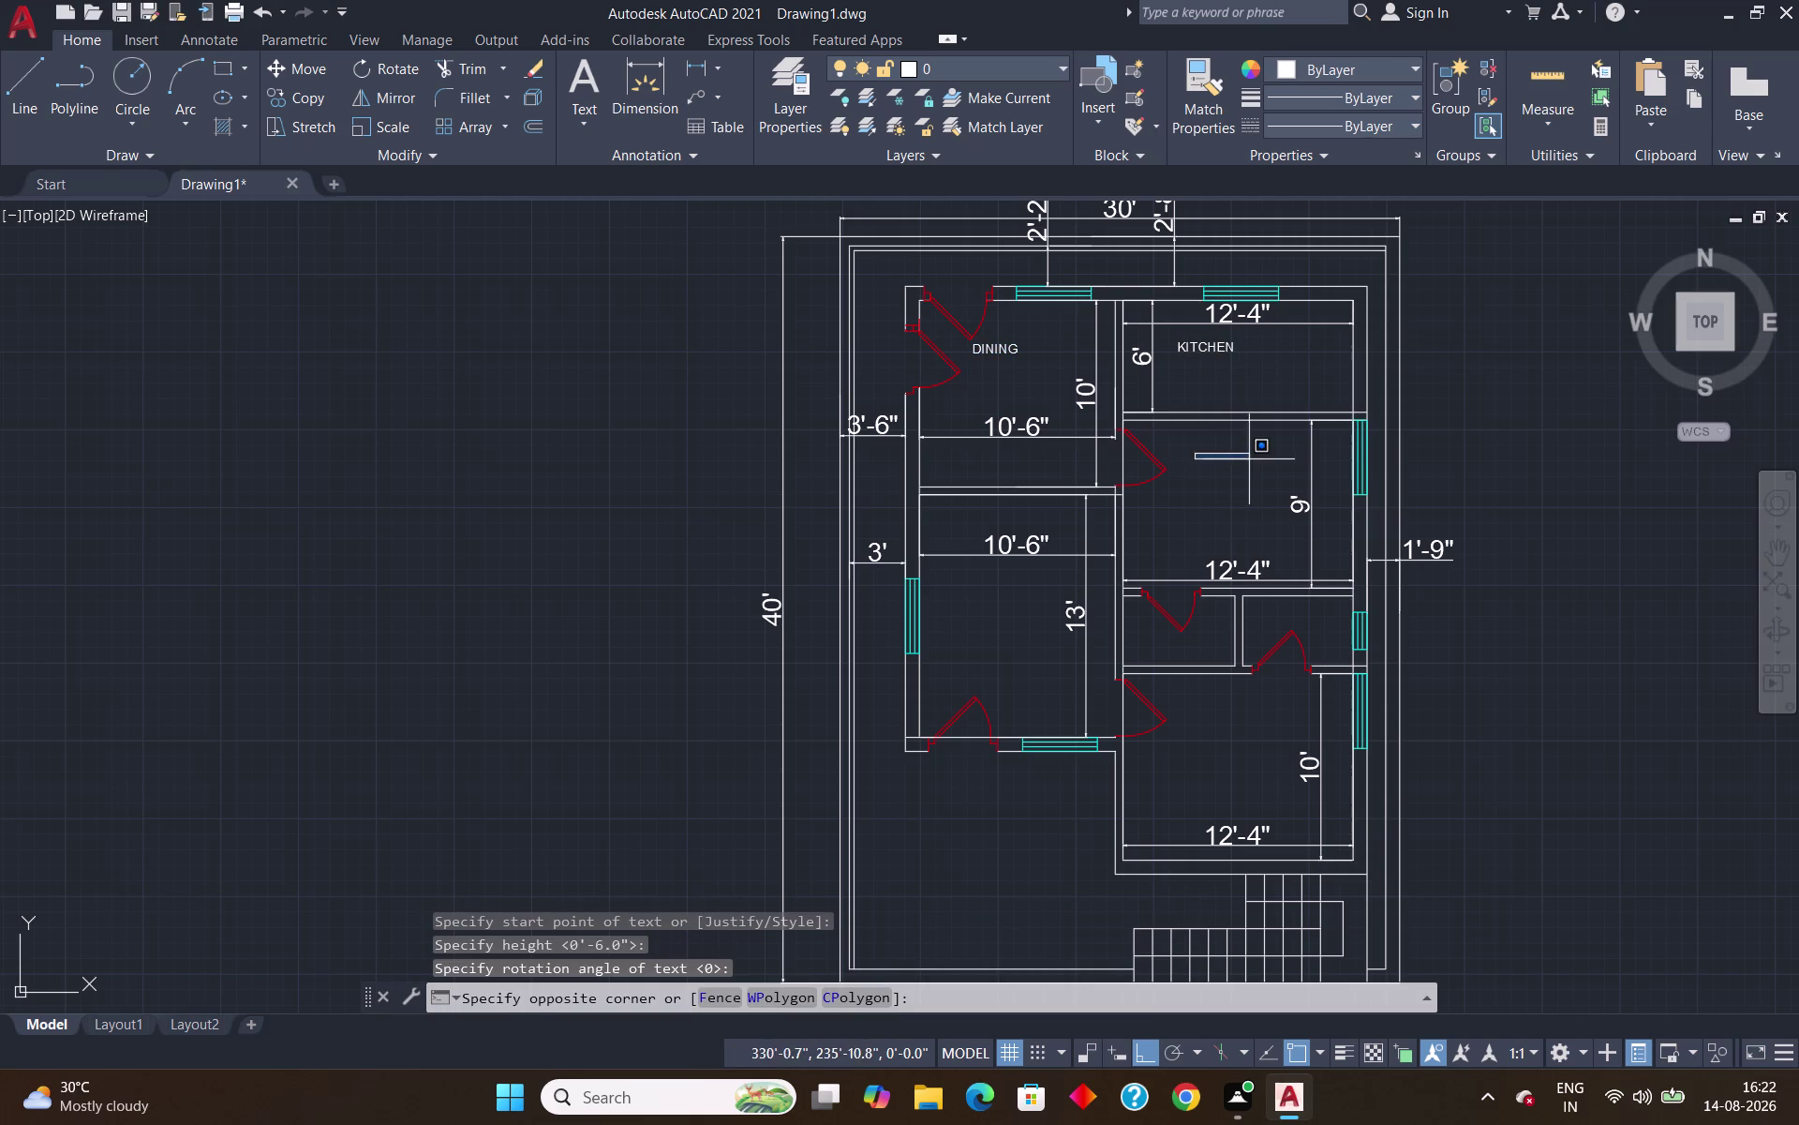
key(Escape)
key(space)
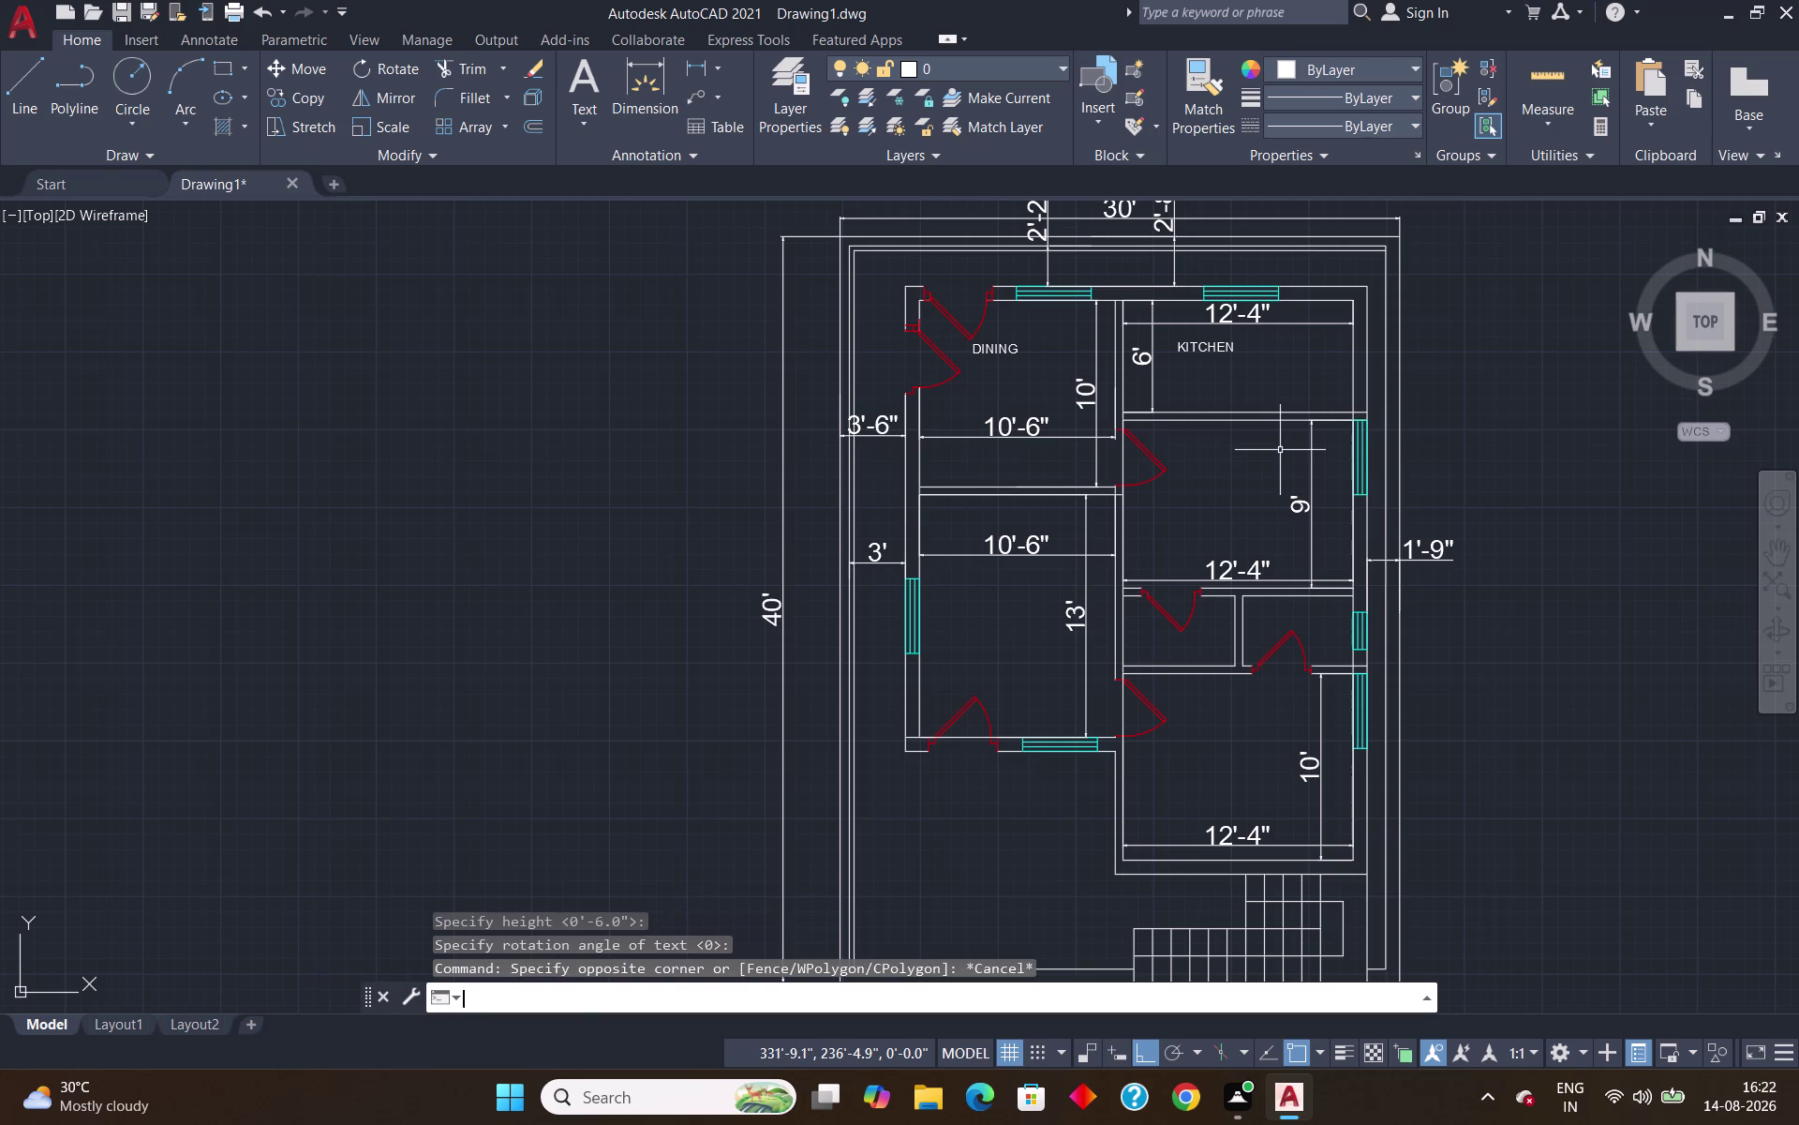
Place a BED ROOM label in the room below the kitchen.
click(1198, 452)
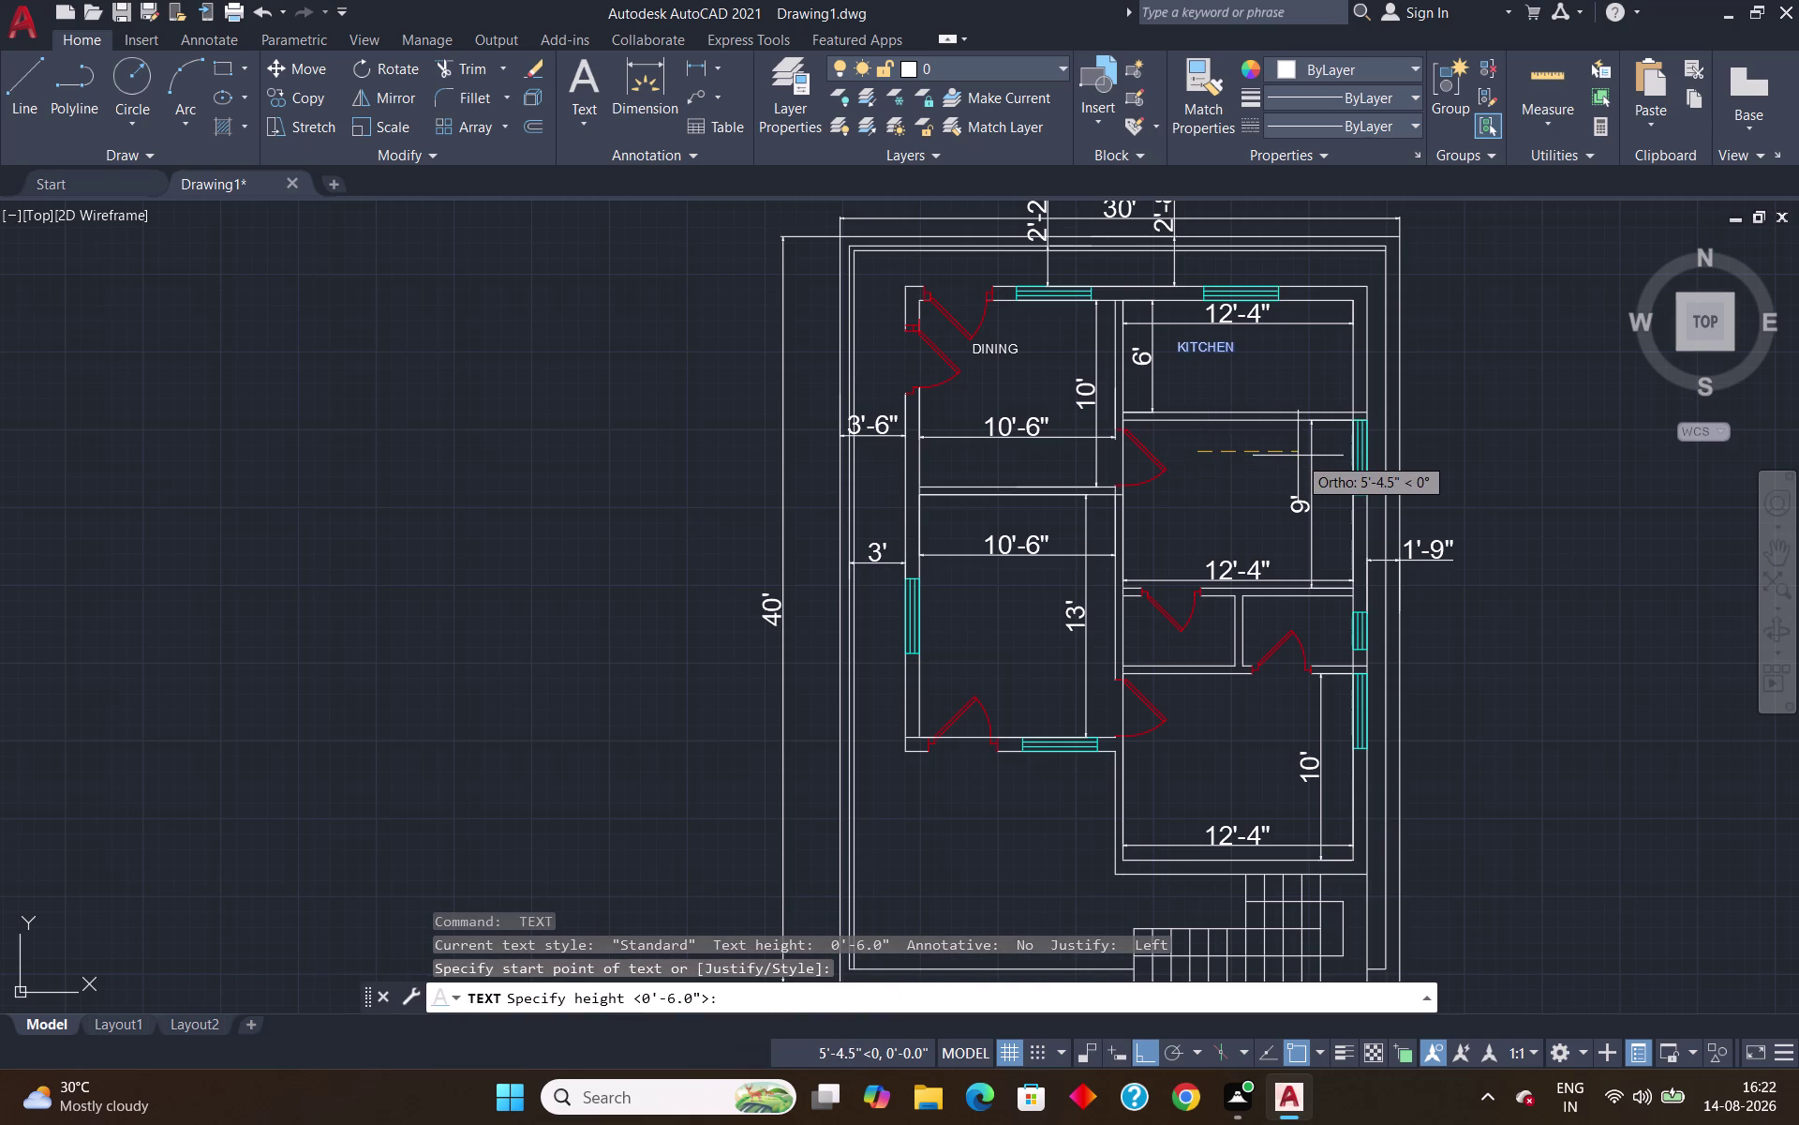
key(Return)
key(Return)
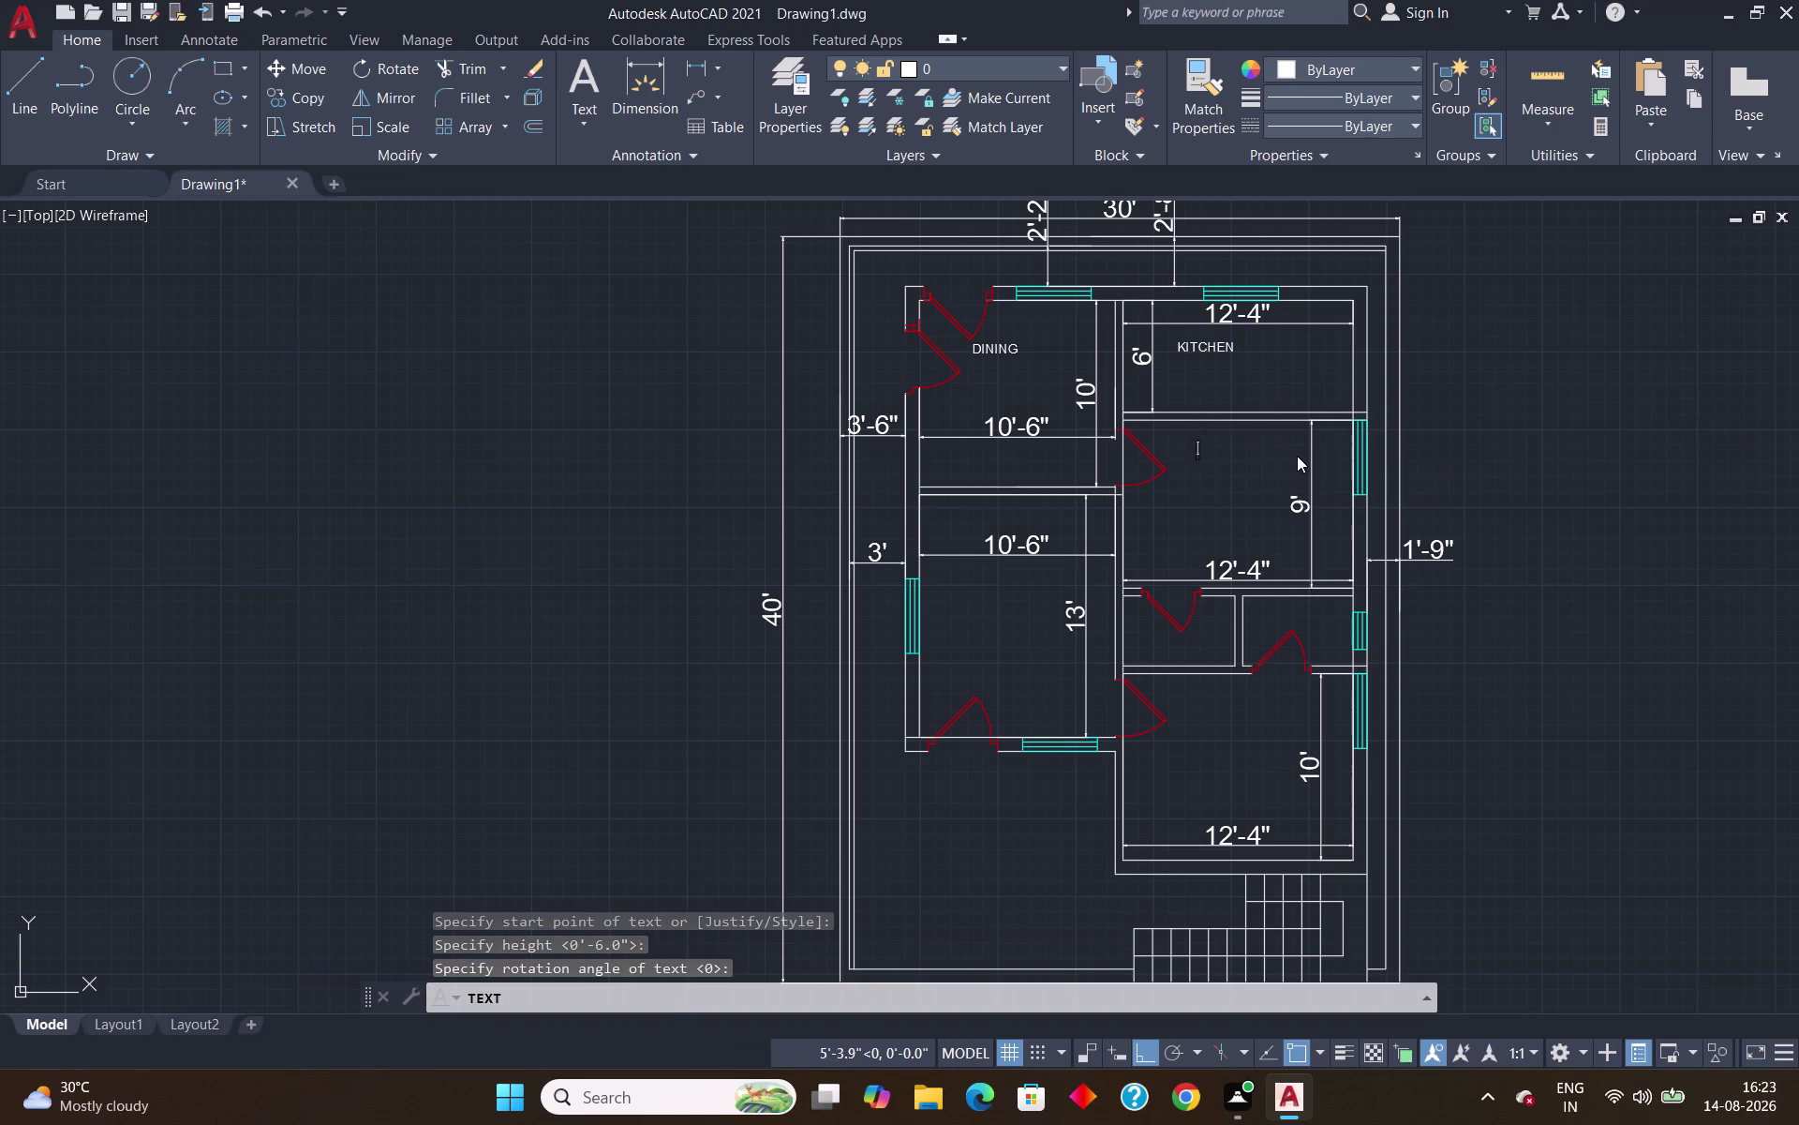
text(BED ROO)
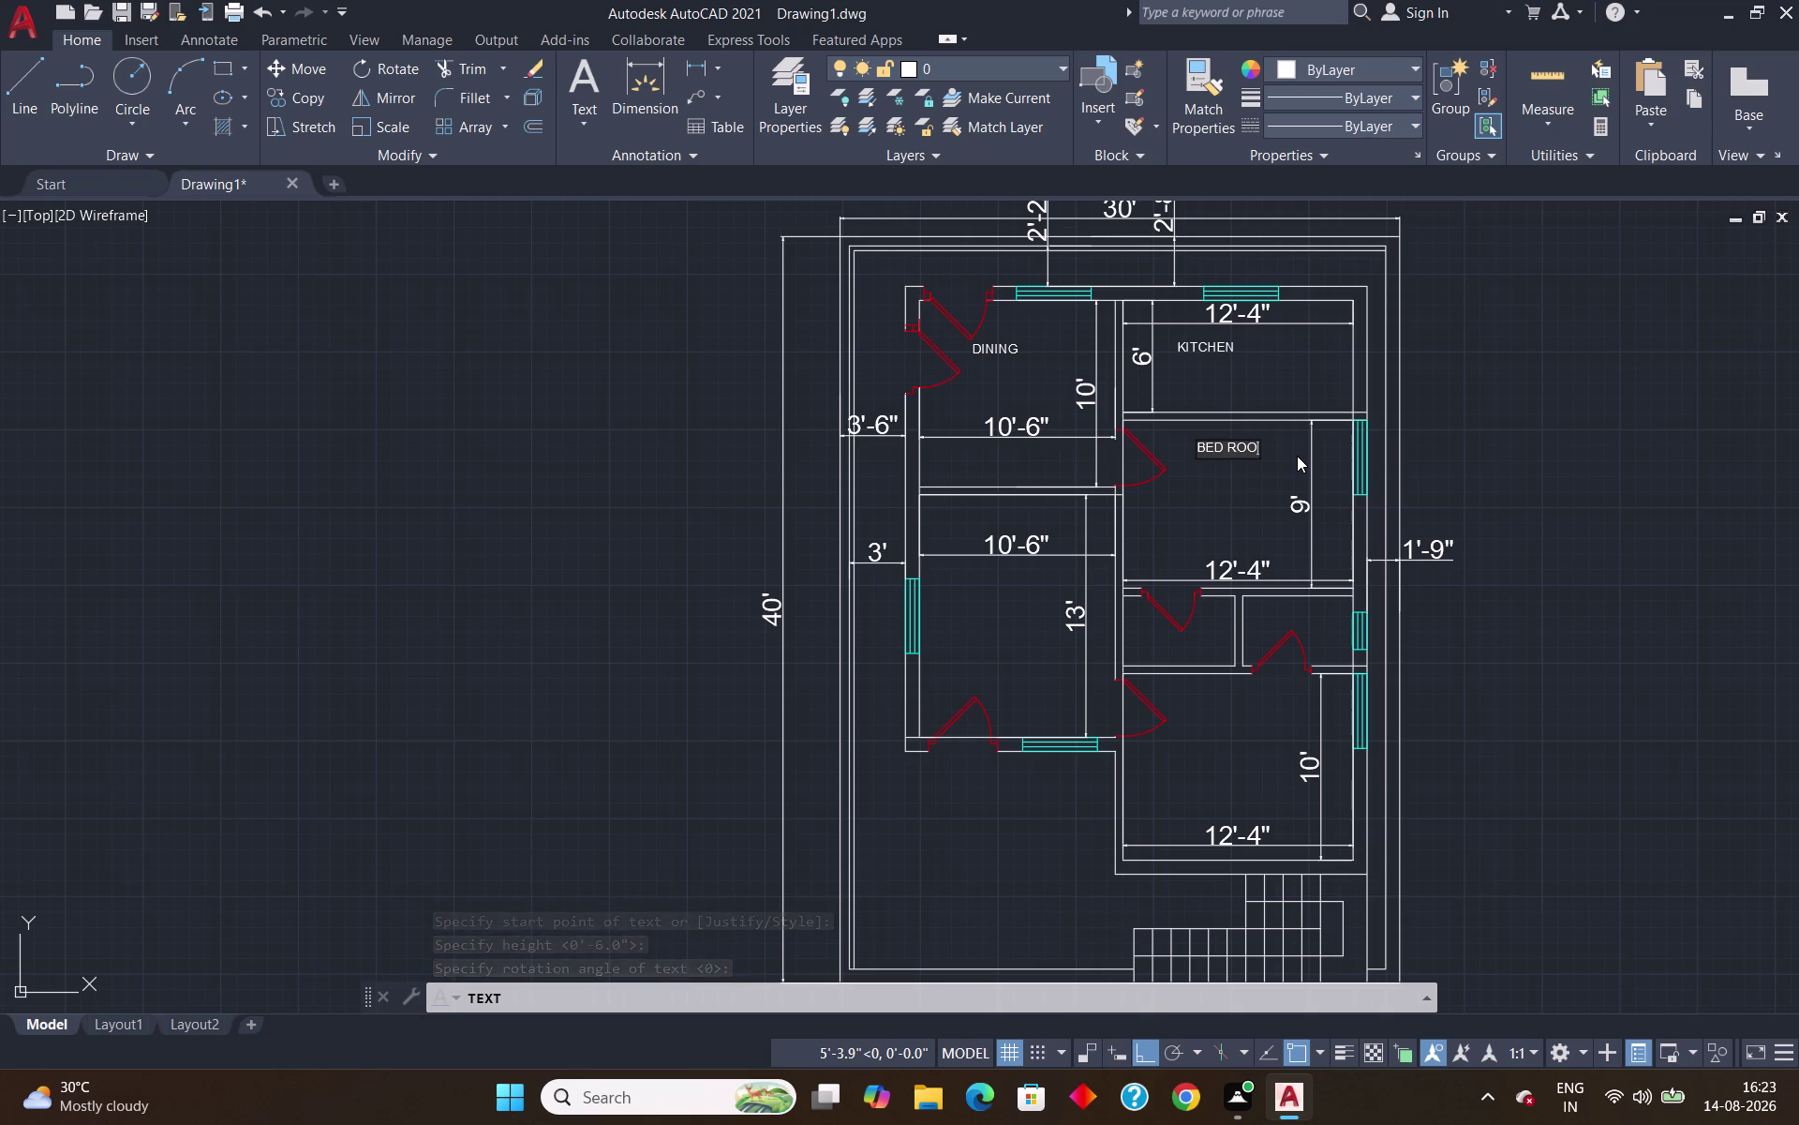
text(M)
key(Return)
key(Return)
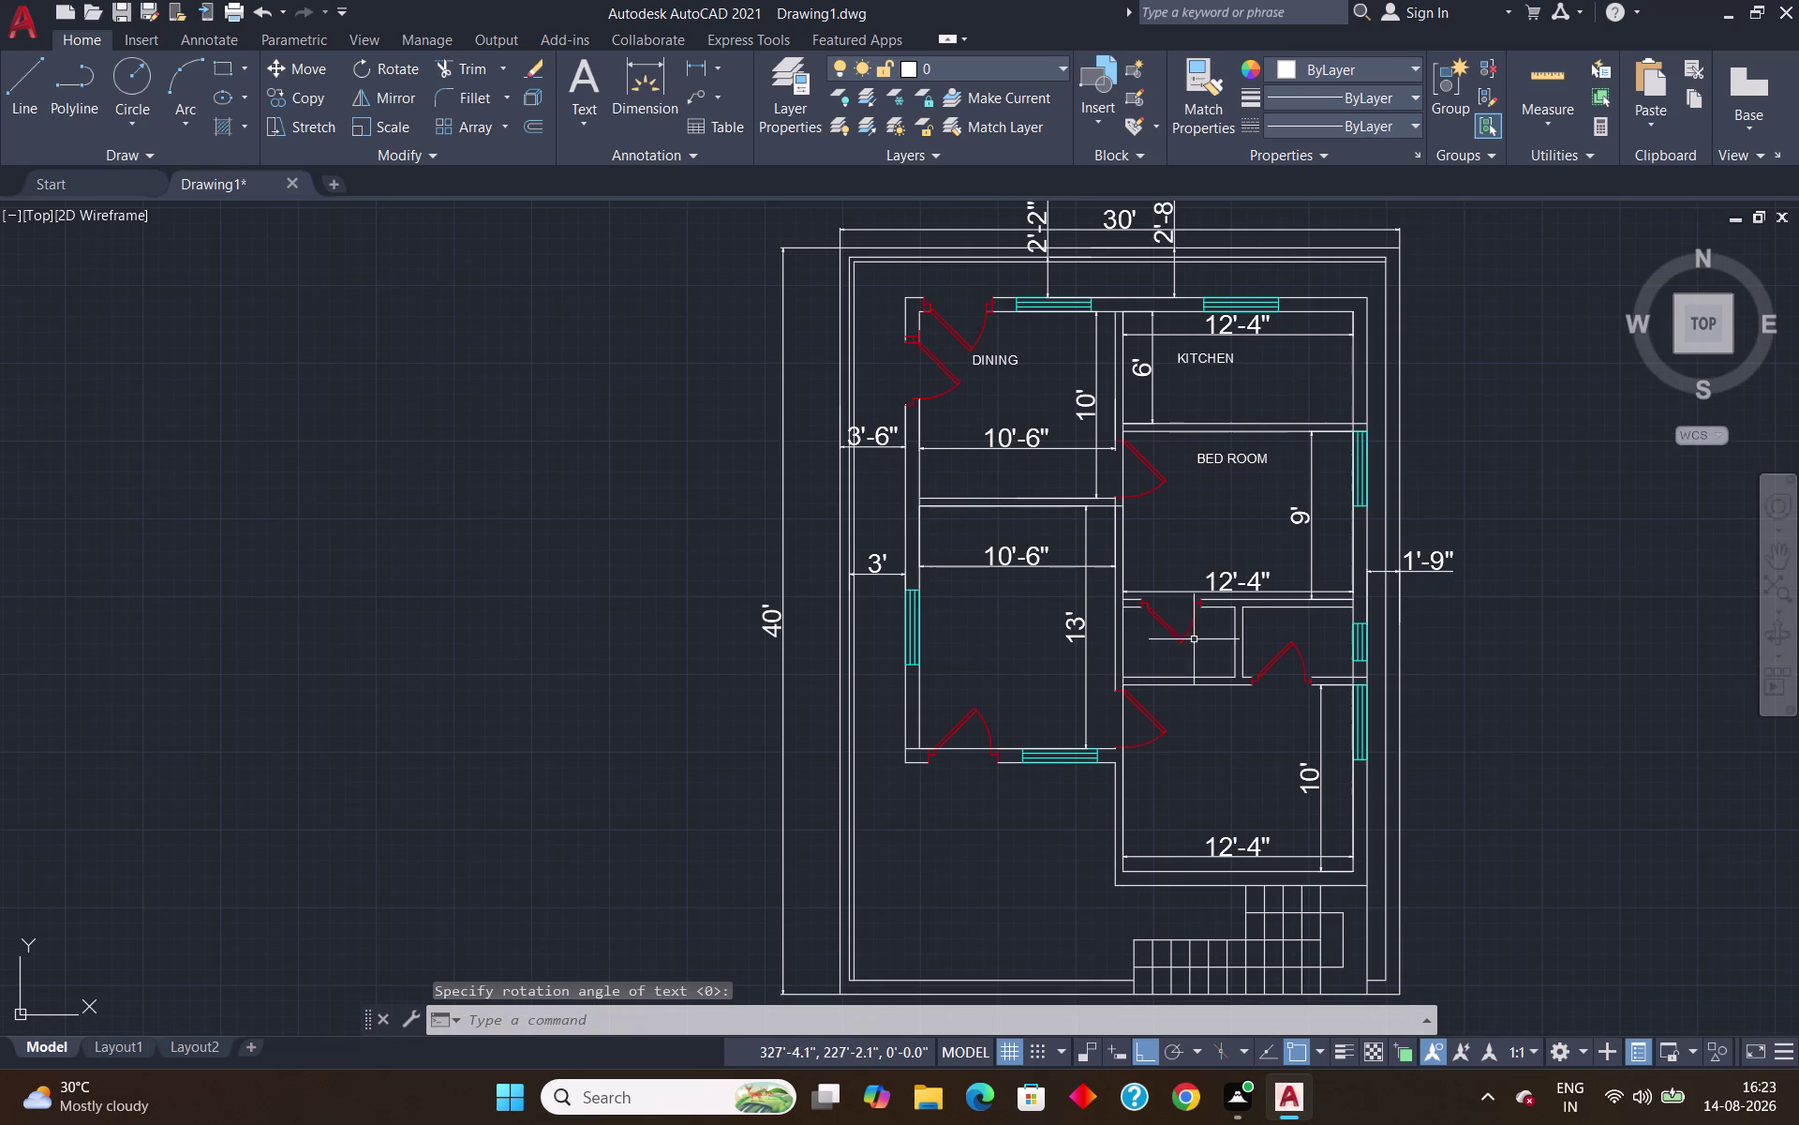
key(space)
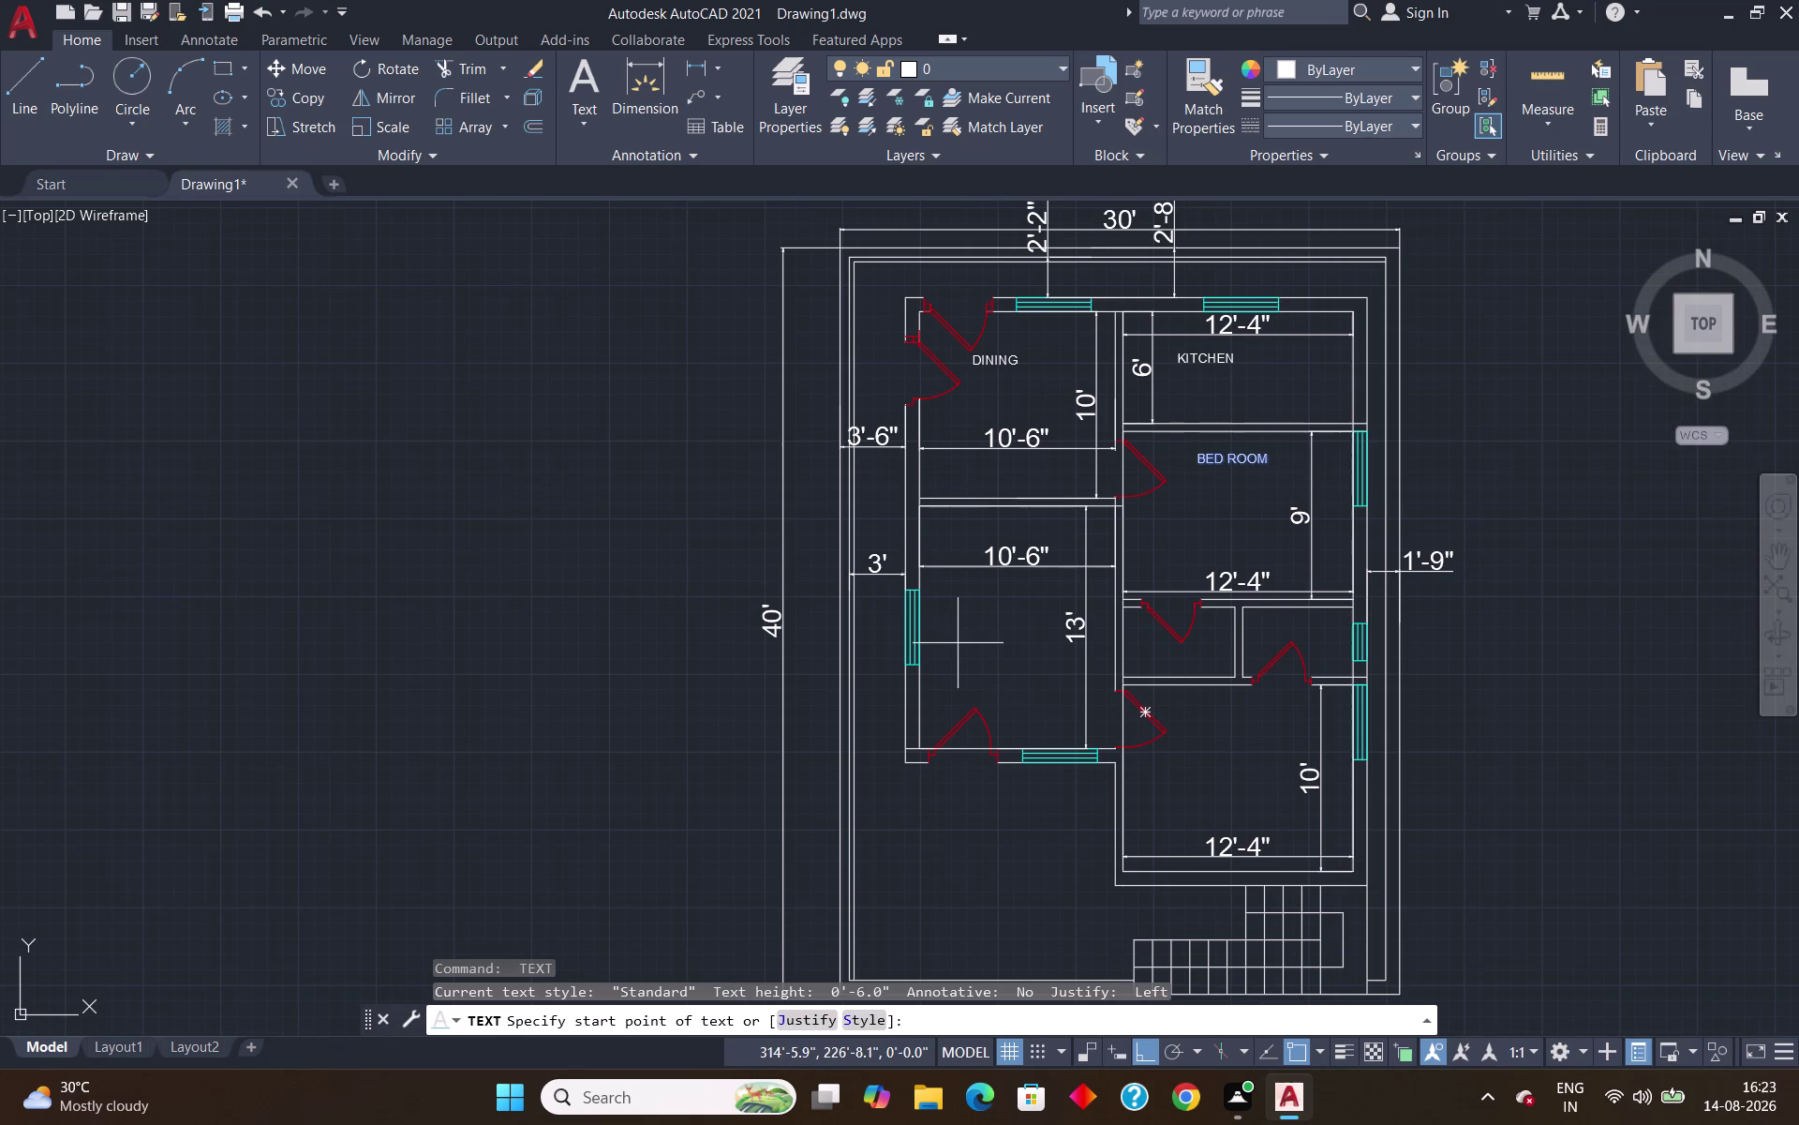
Label the central room HALL.
click(941, 618)
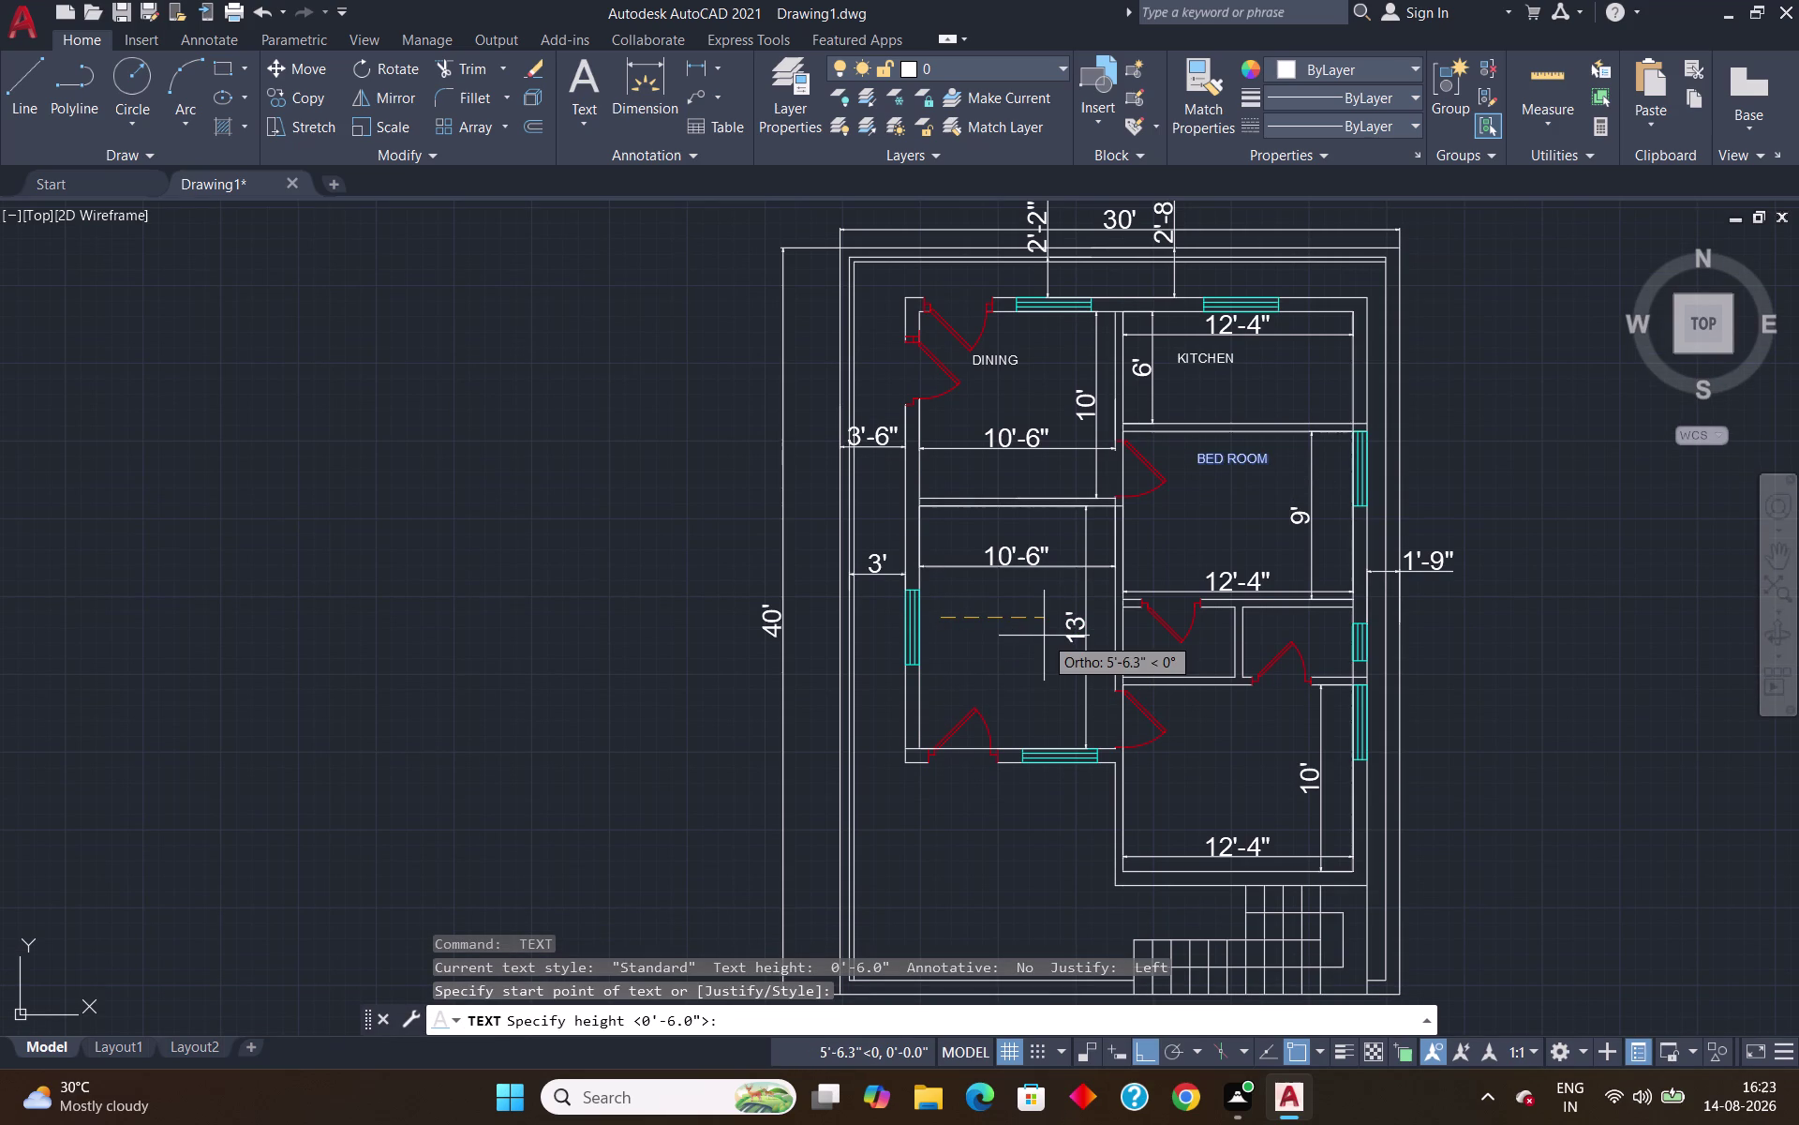
key(Return)
key(Return)
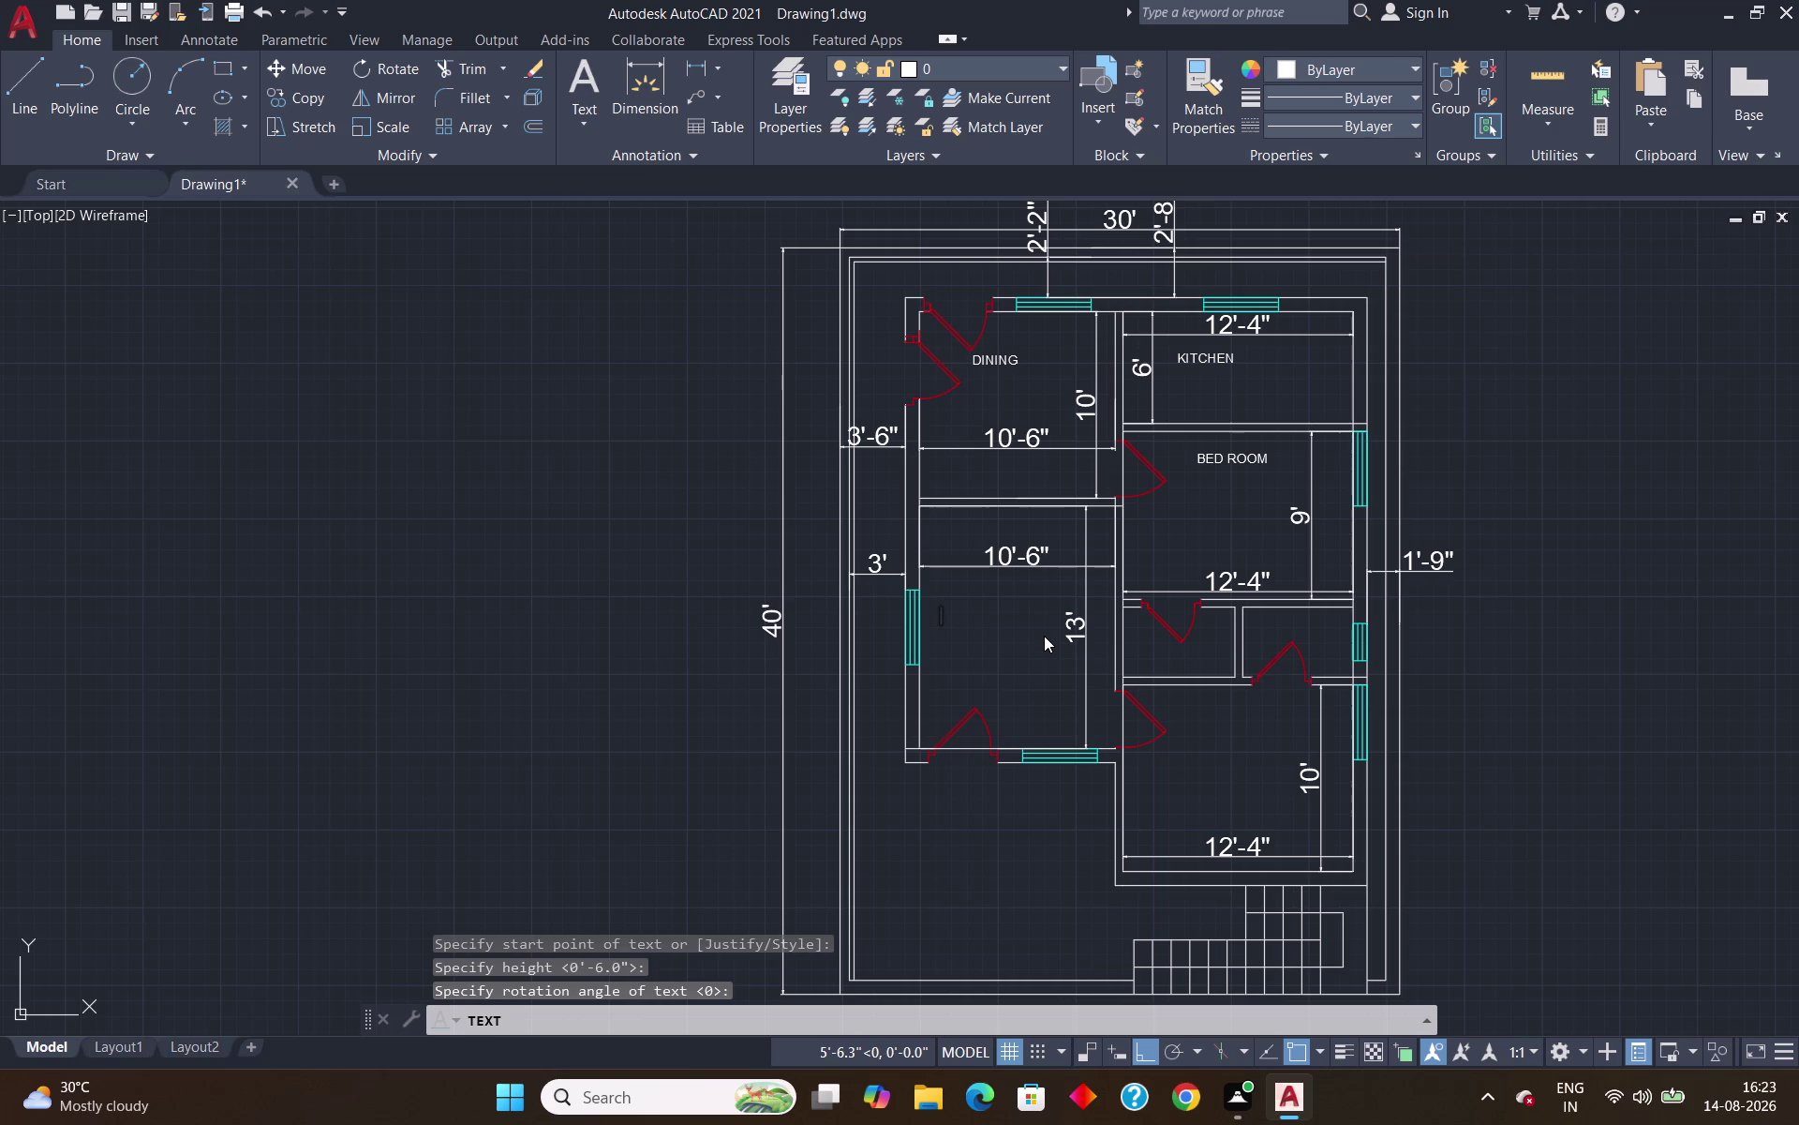
text(HALL)
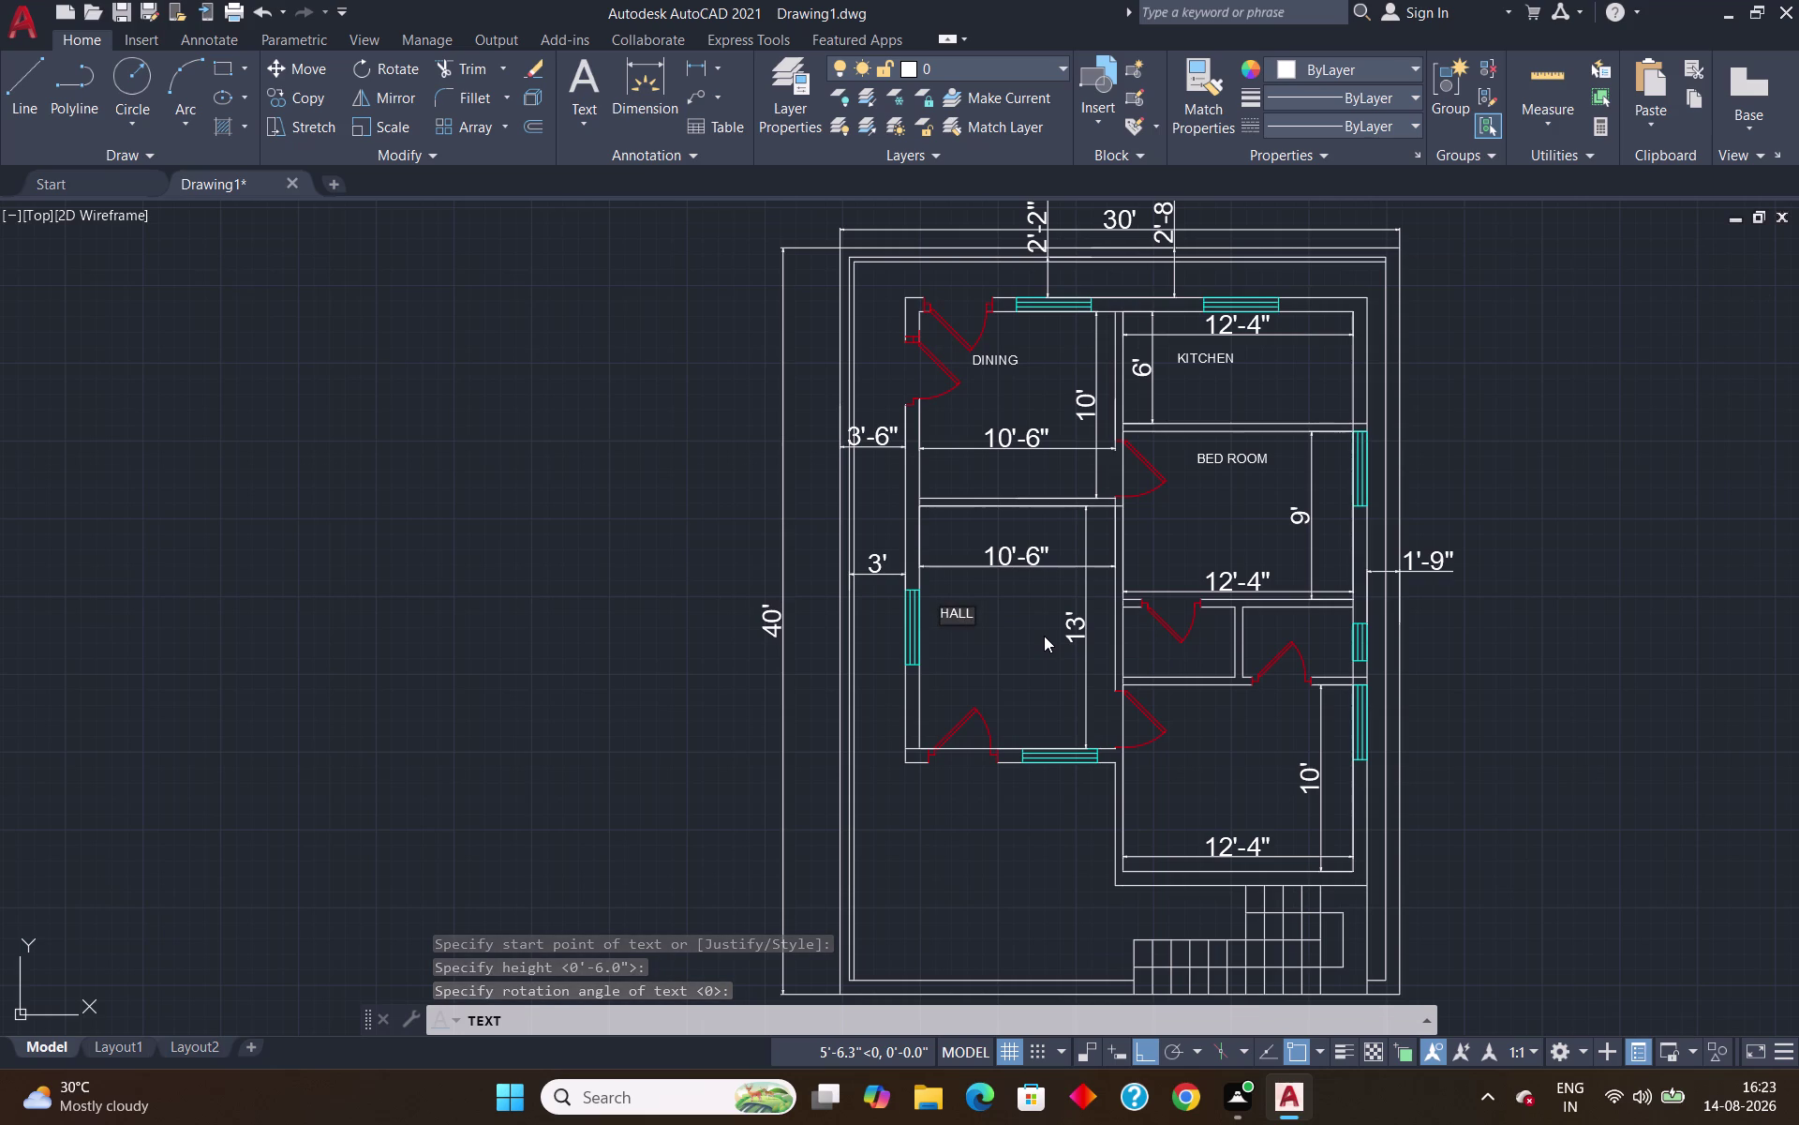
key(Return)
key(Return)
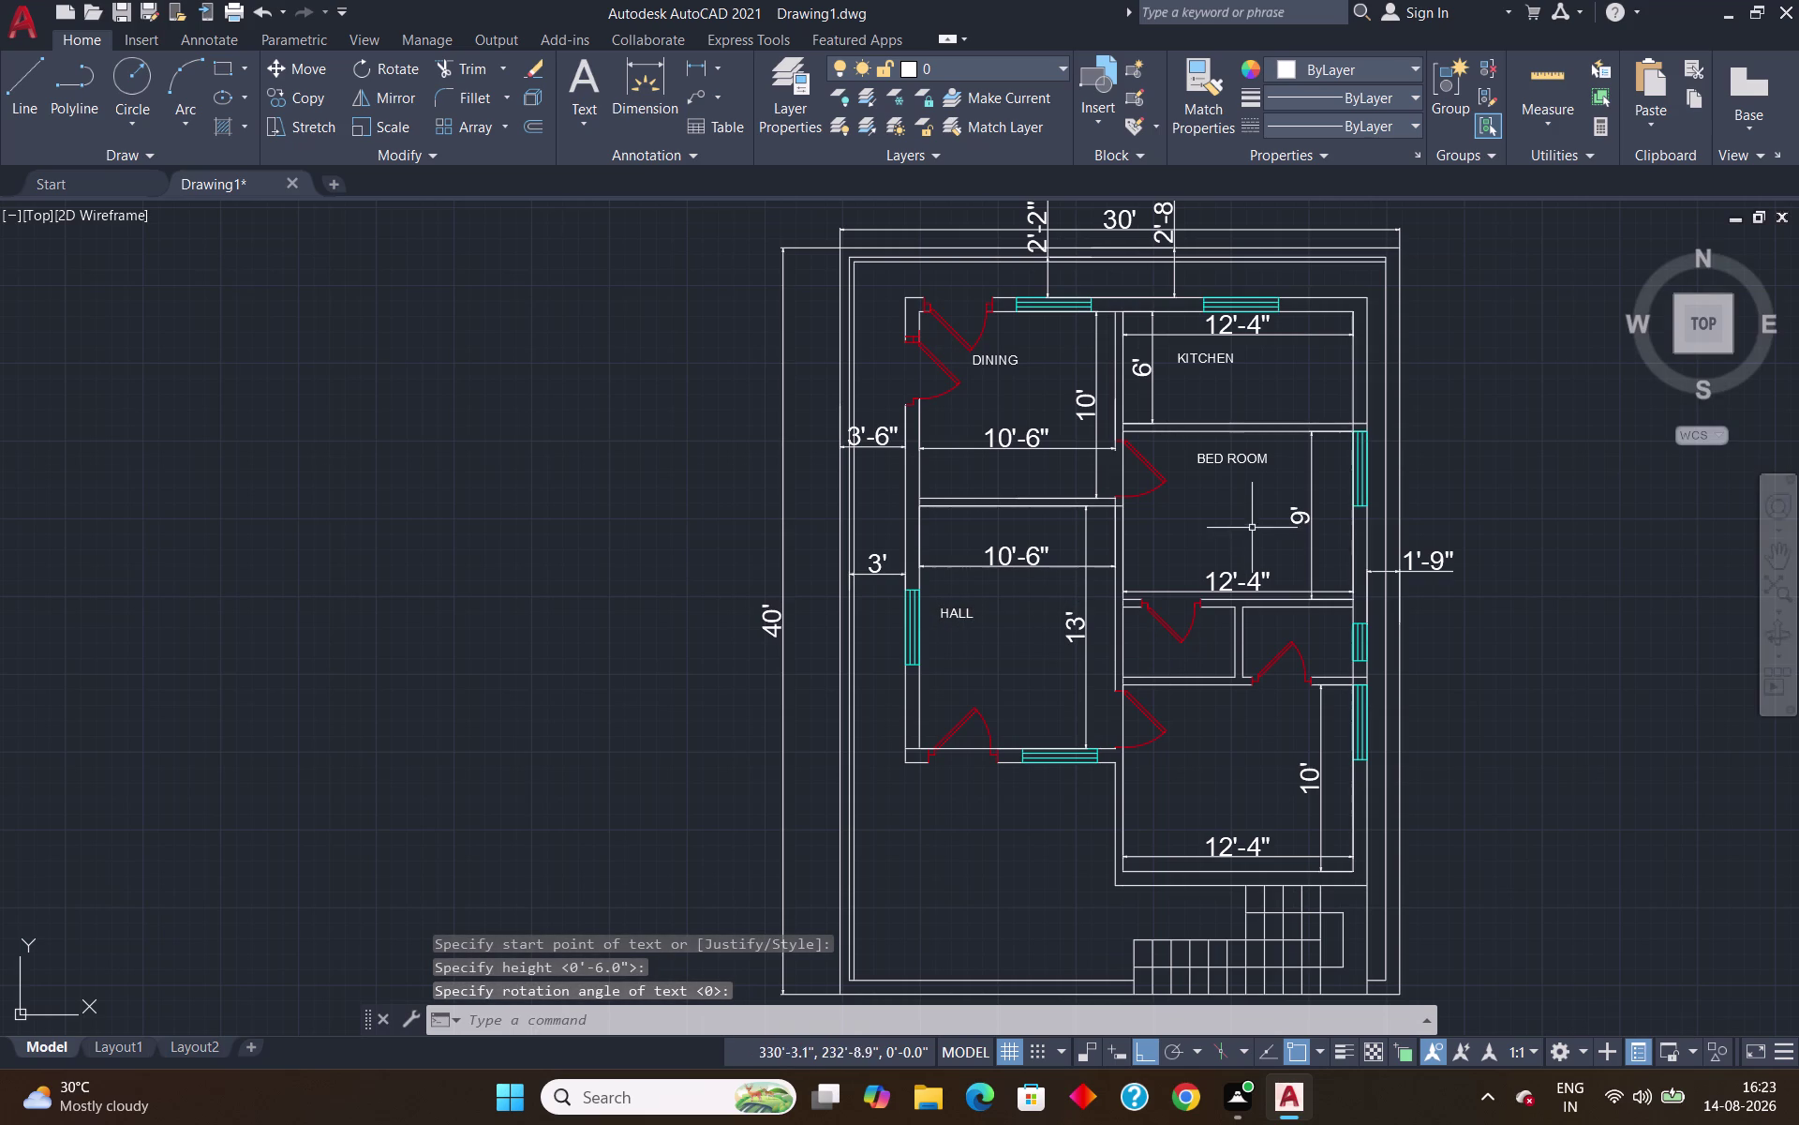
key(space)
scroll(down, 3)
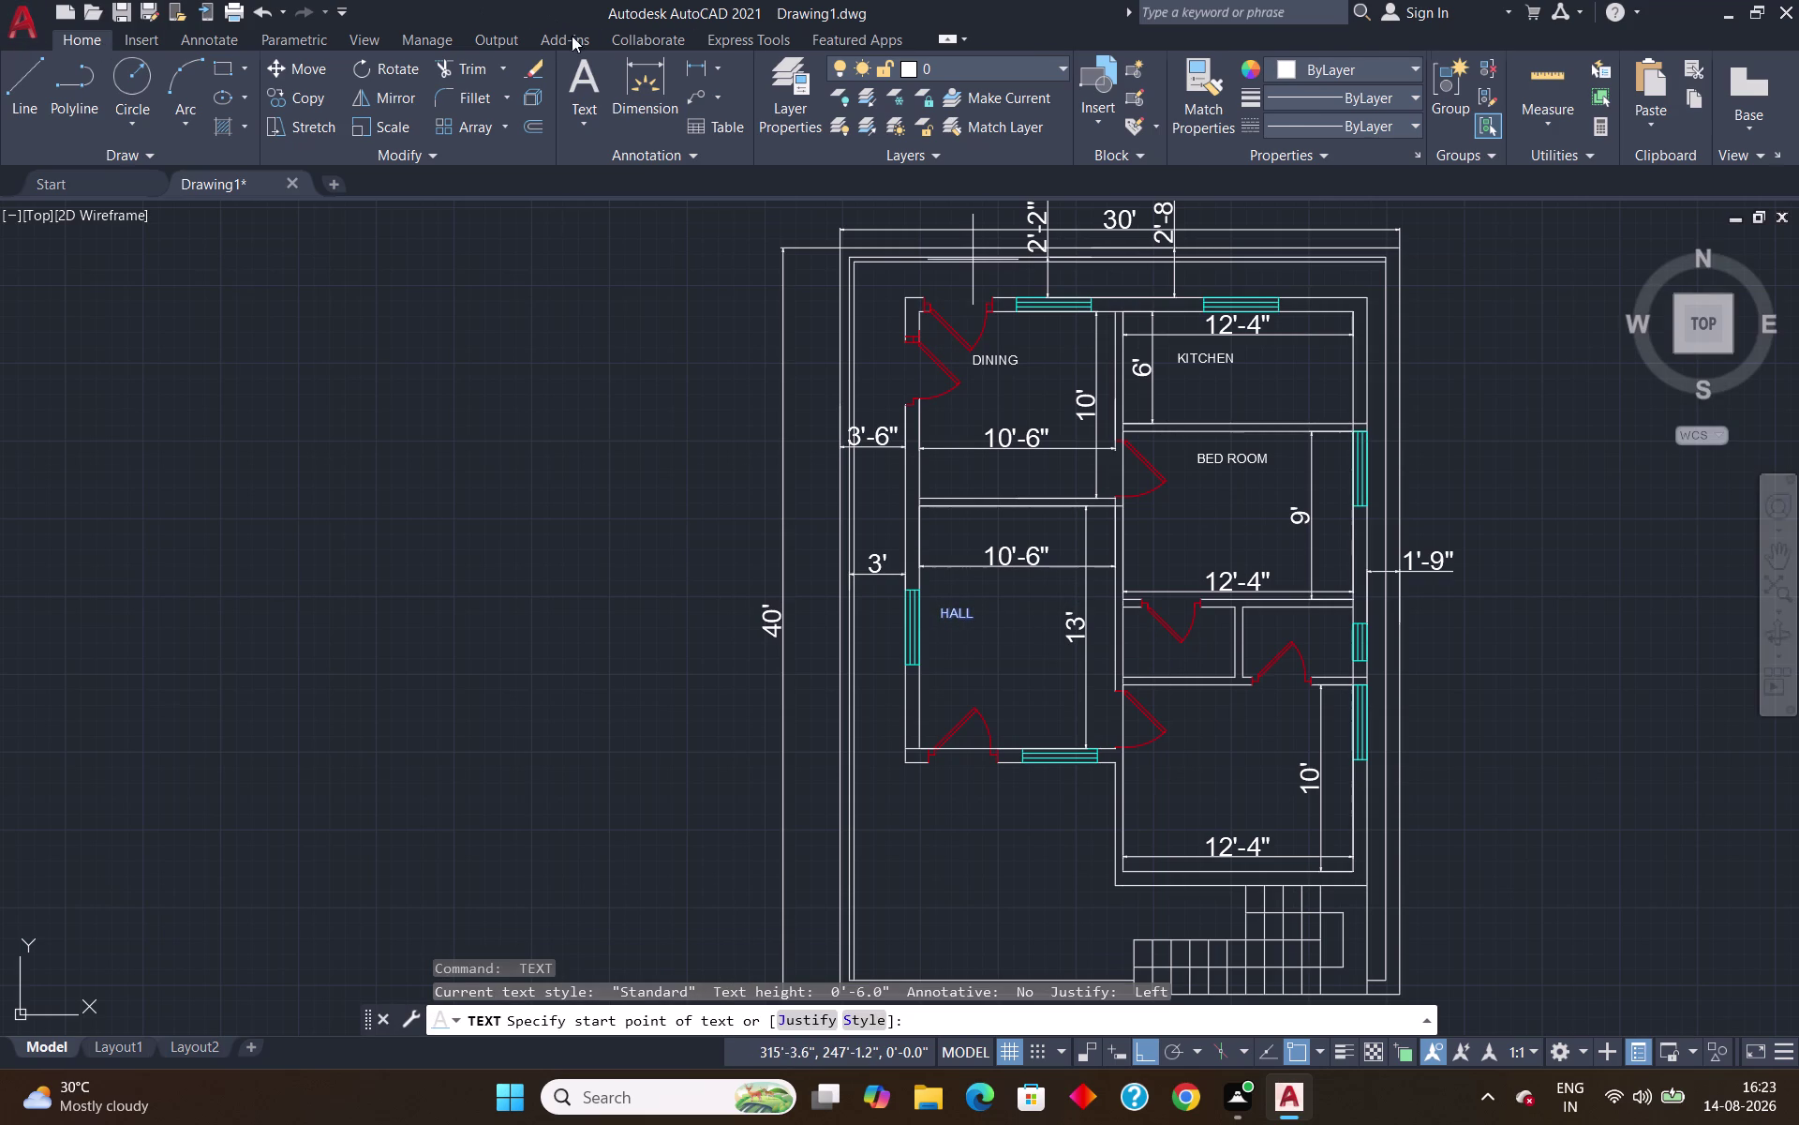
scroll(down, 3)
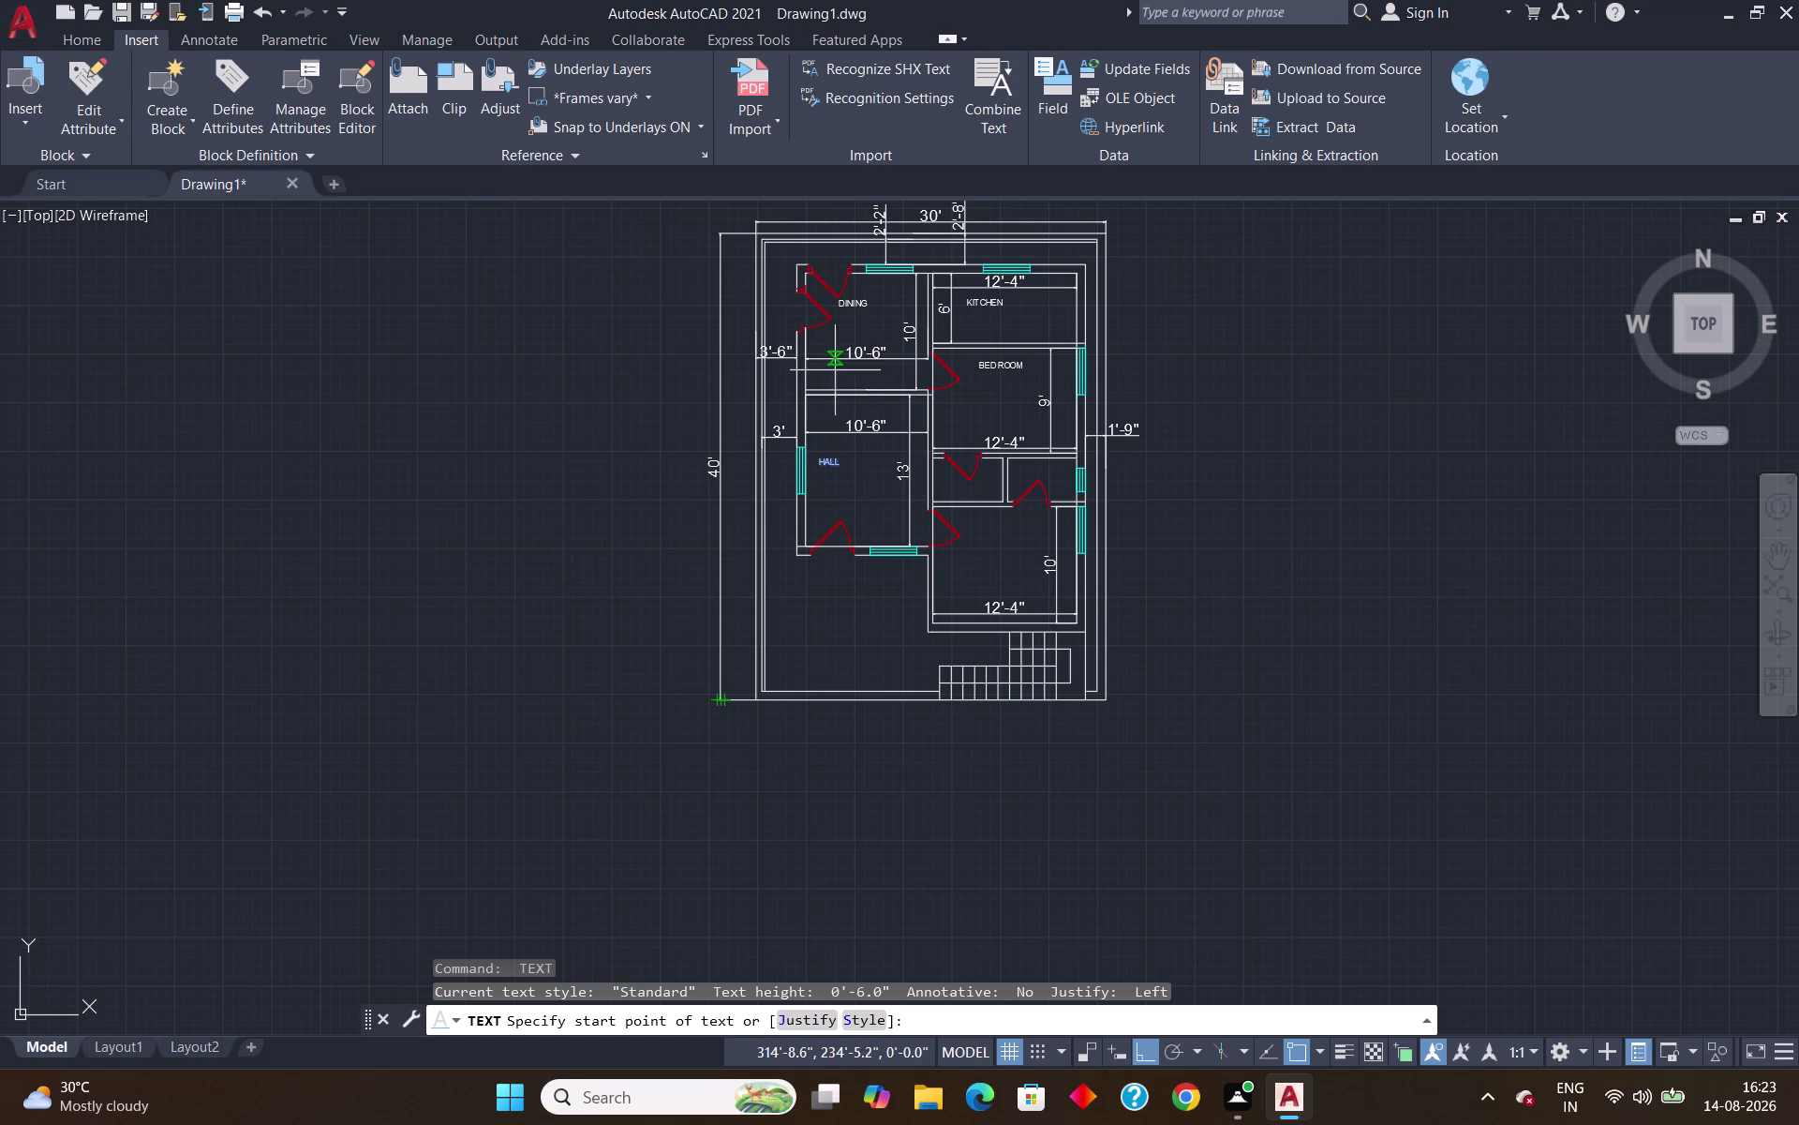
click(60, 40)
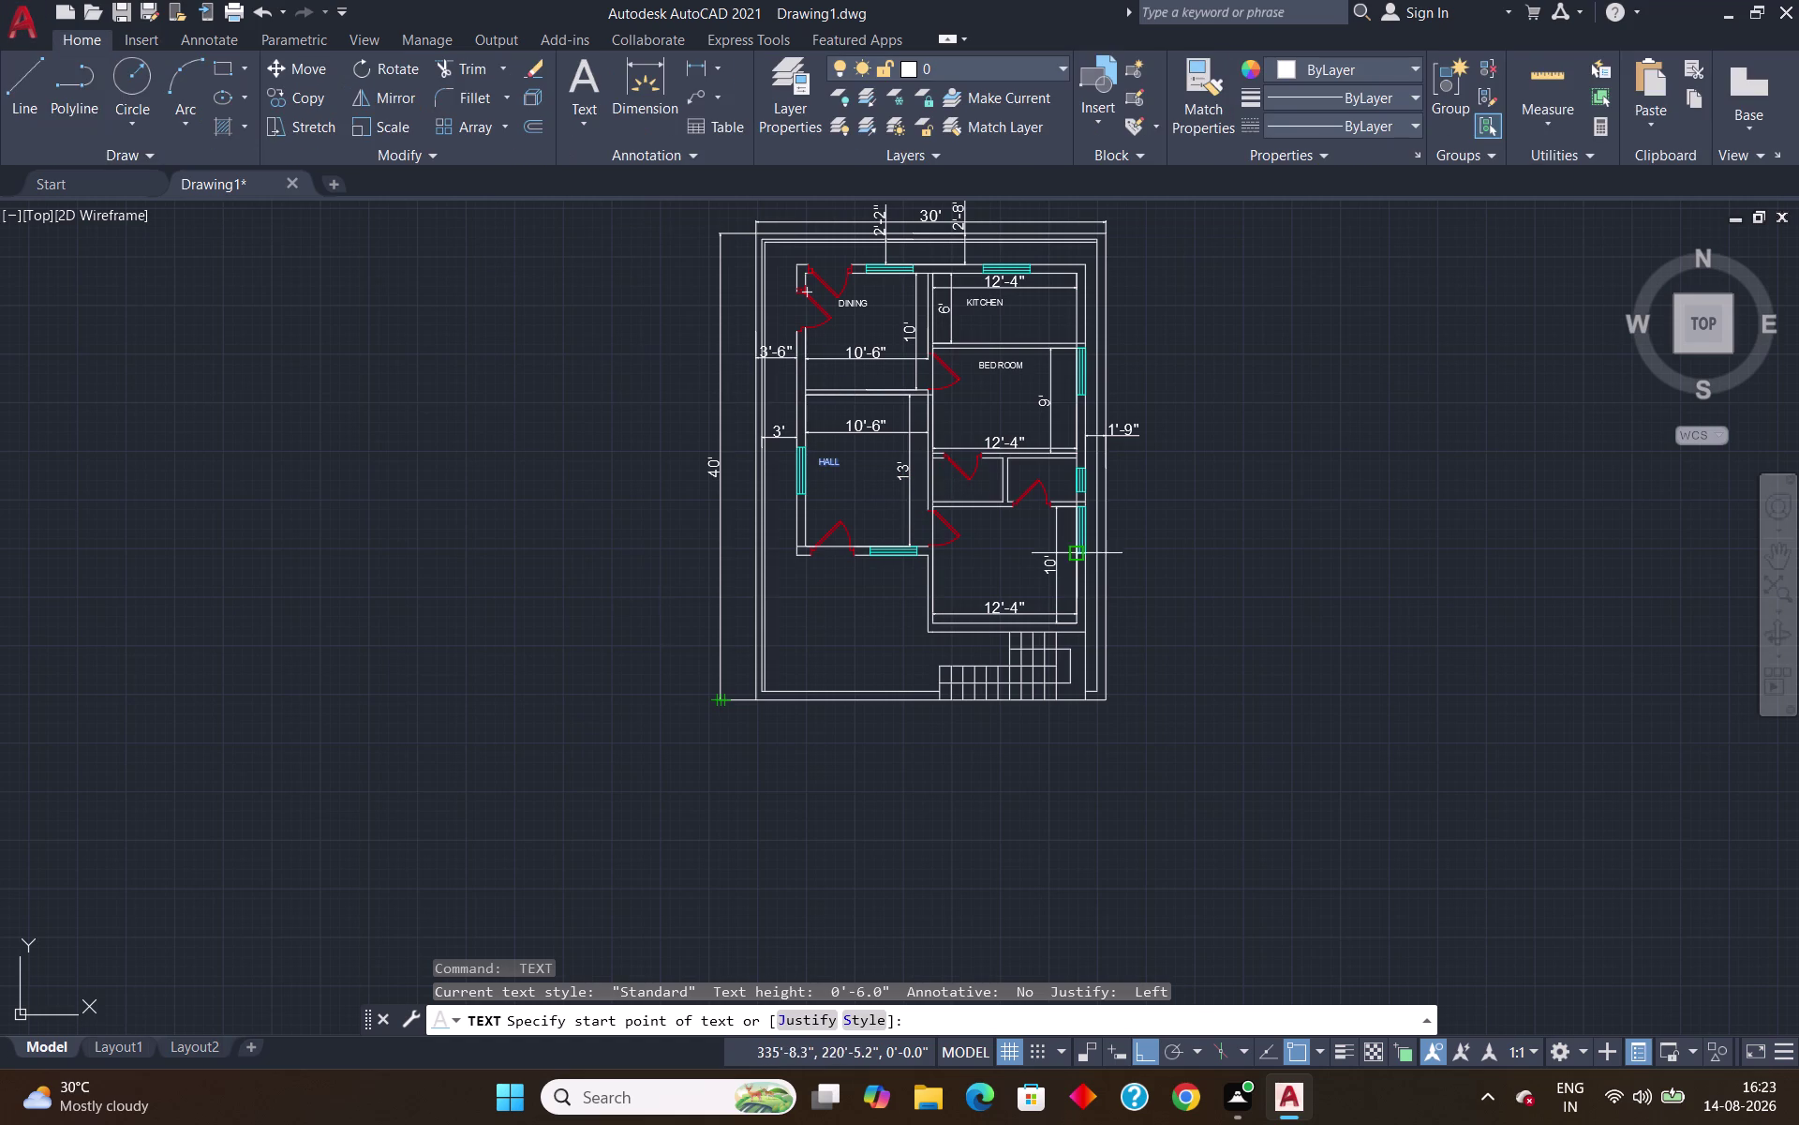
scroll(up, 3)
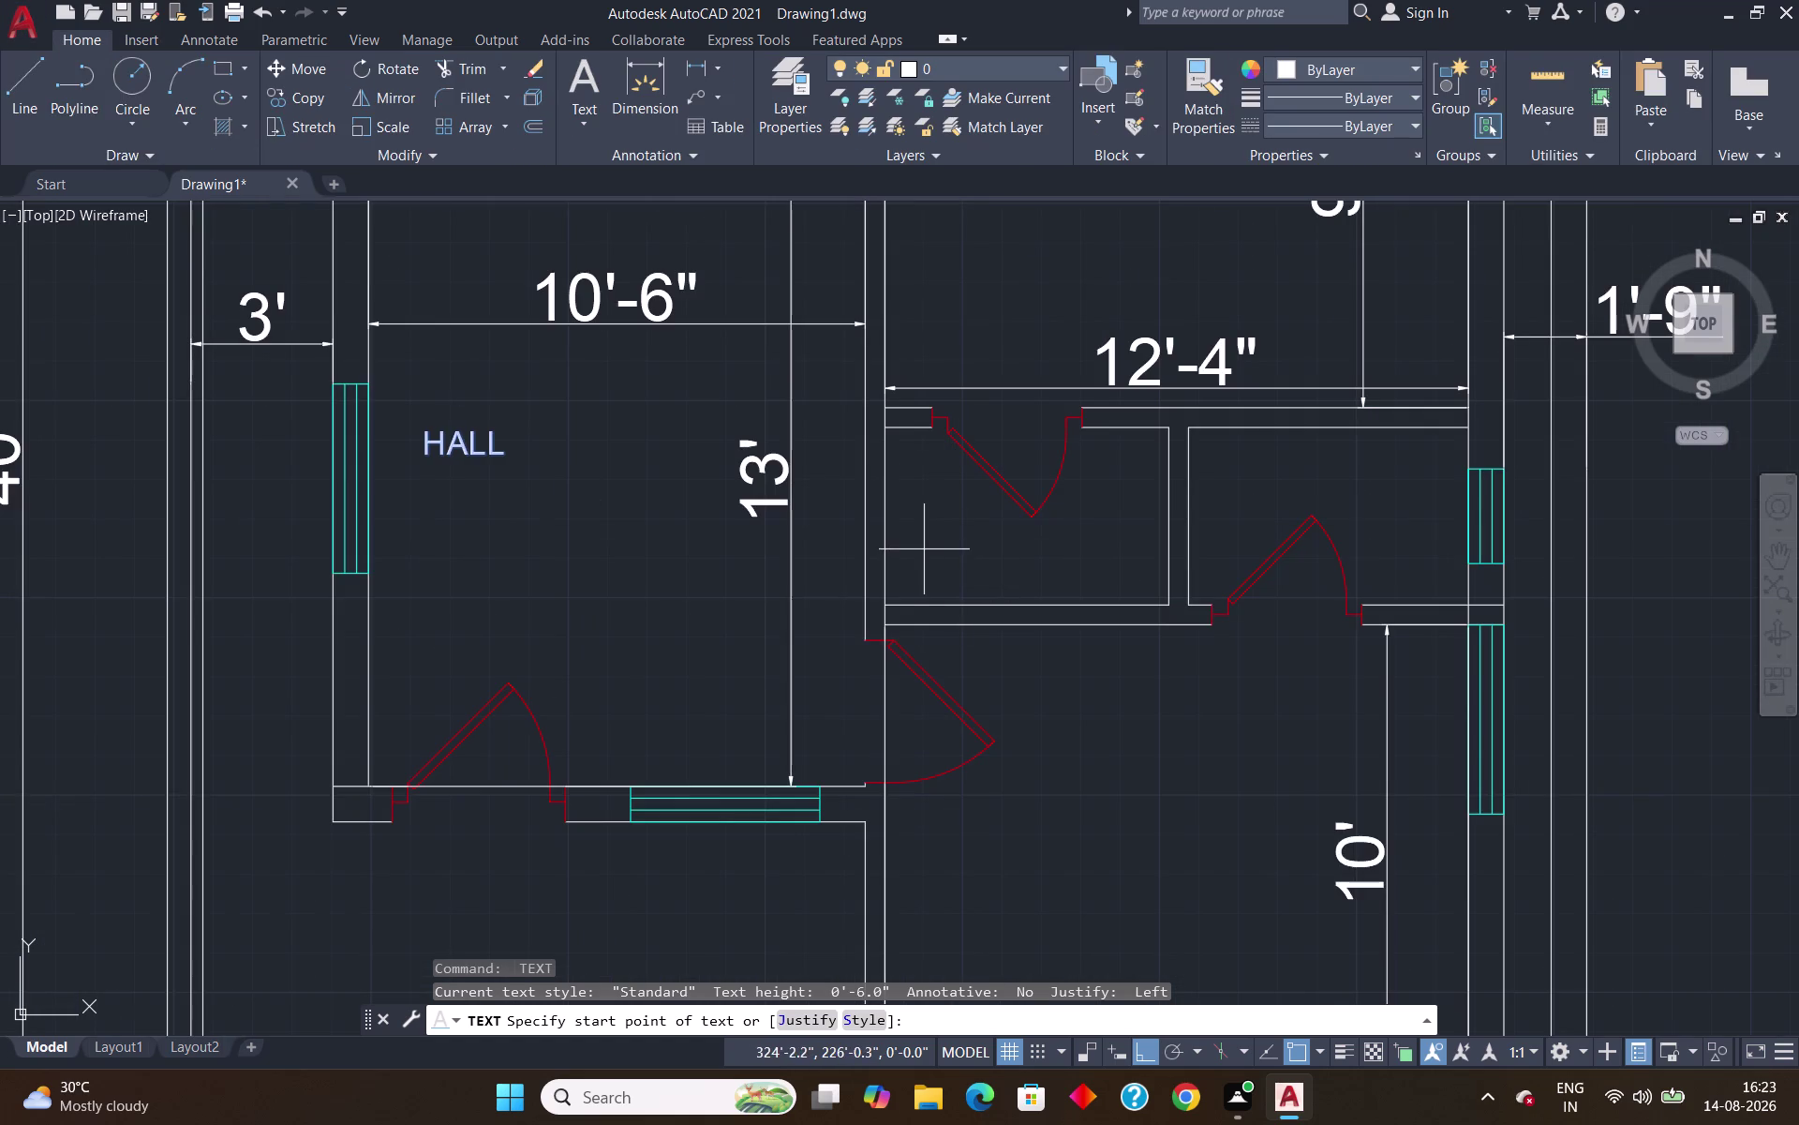
Place the first TOILET label in the small room beside the hall.
click(924, 550)
key(Return)
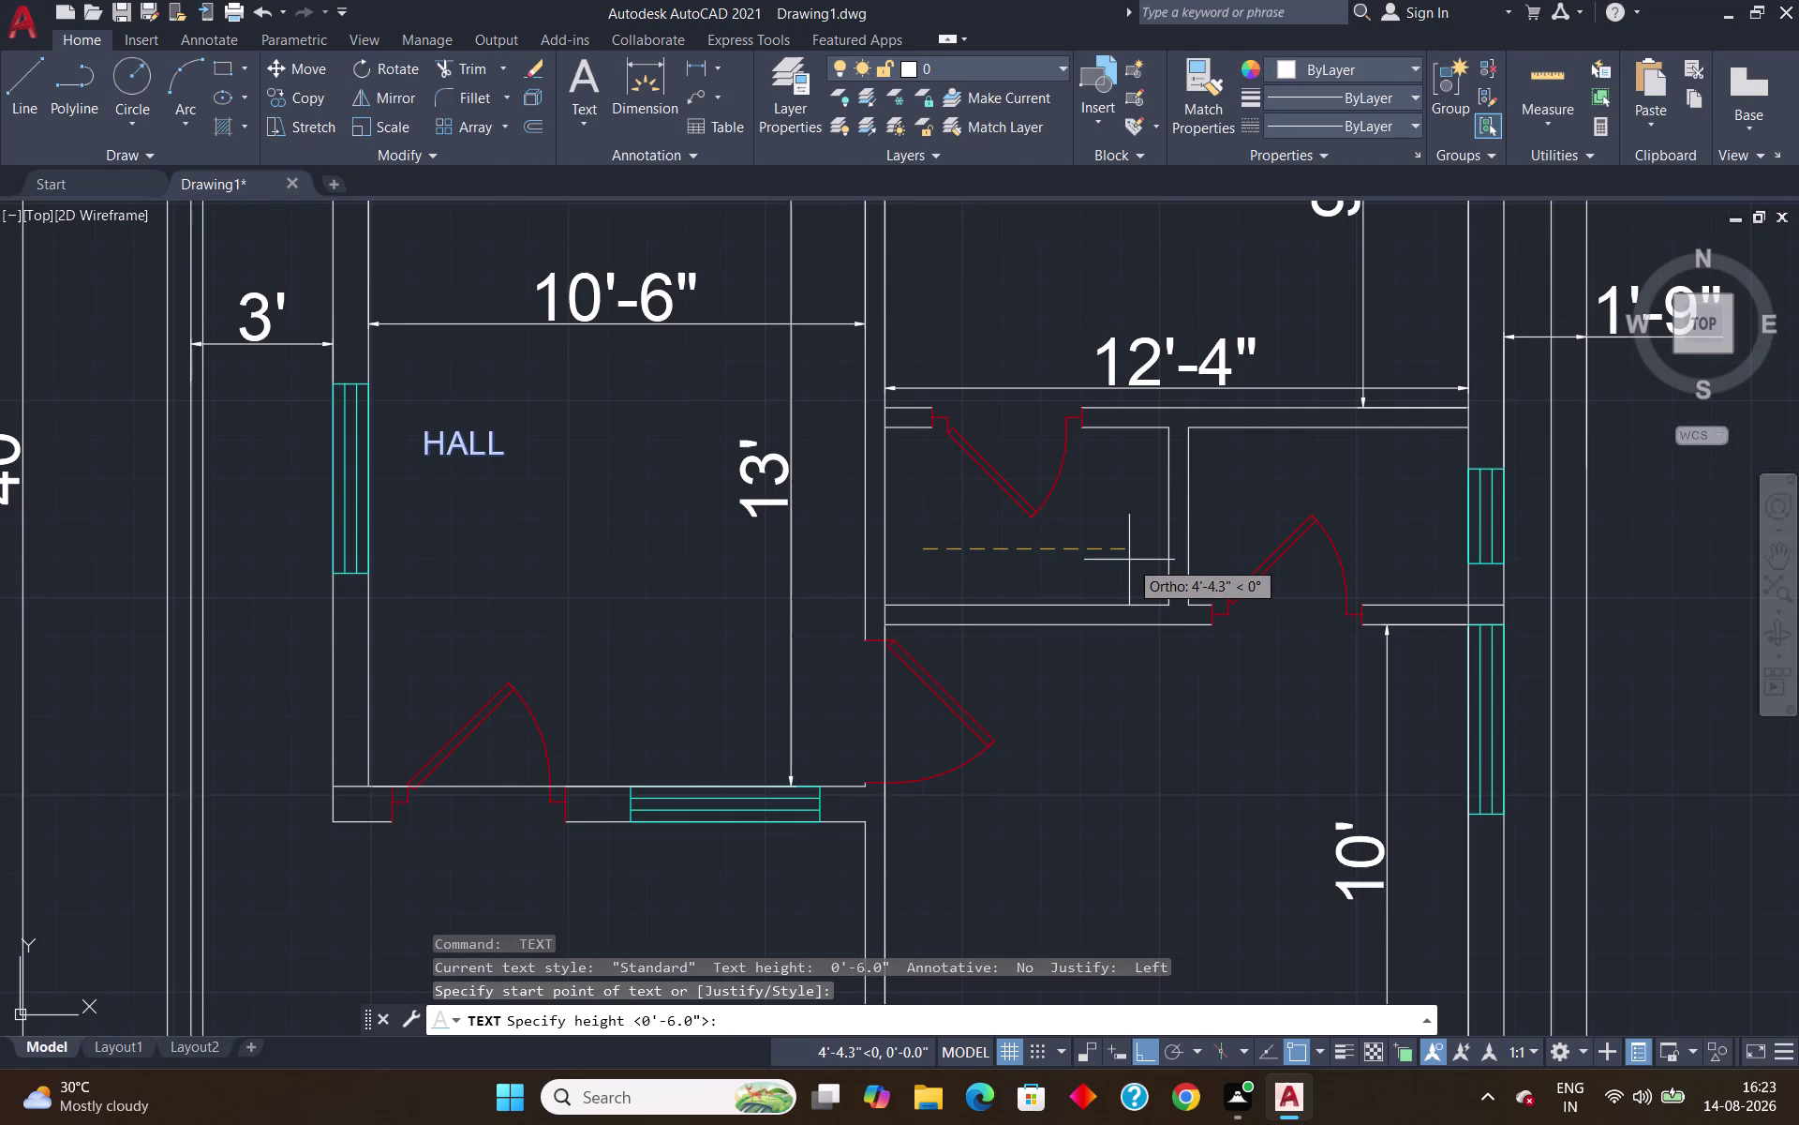
key(Return)
text(TOI)
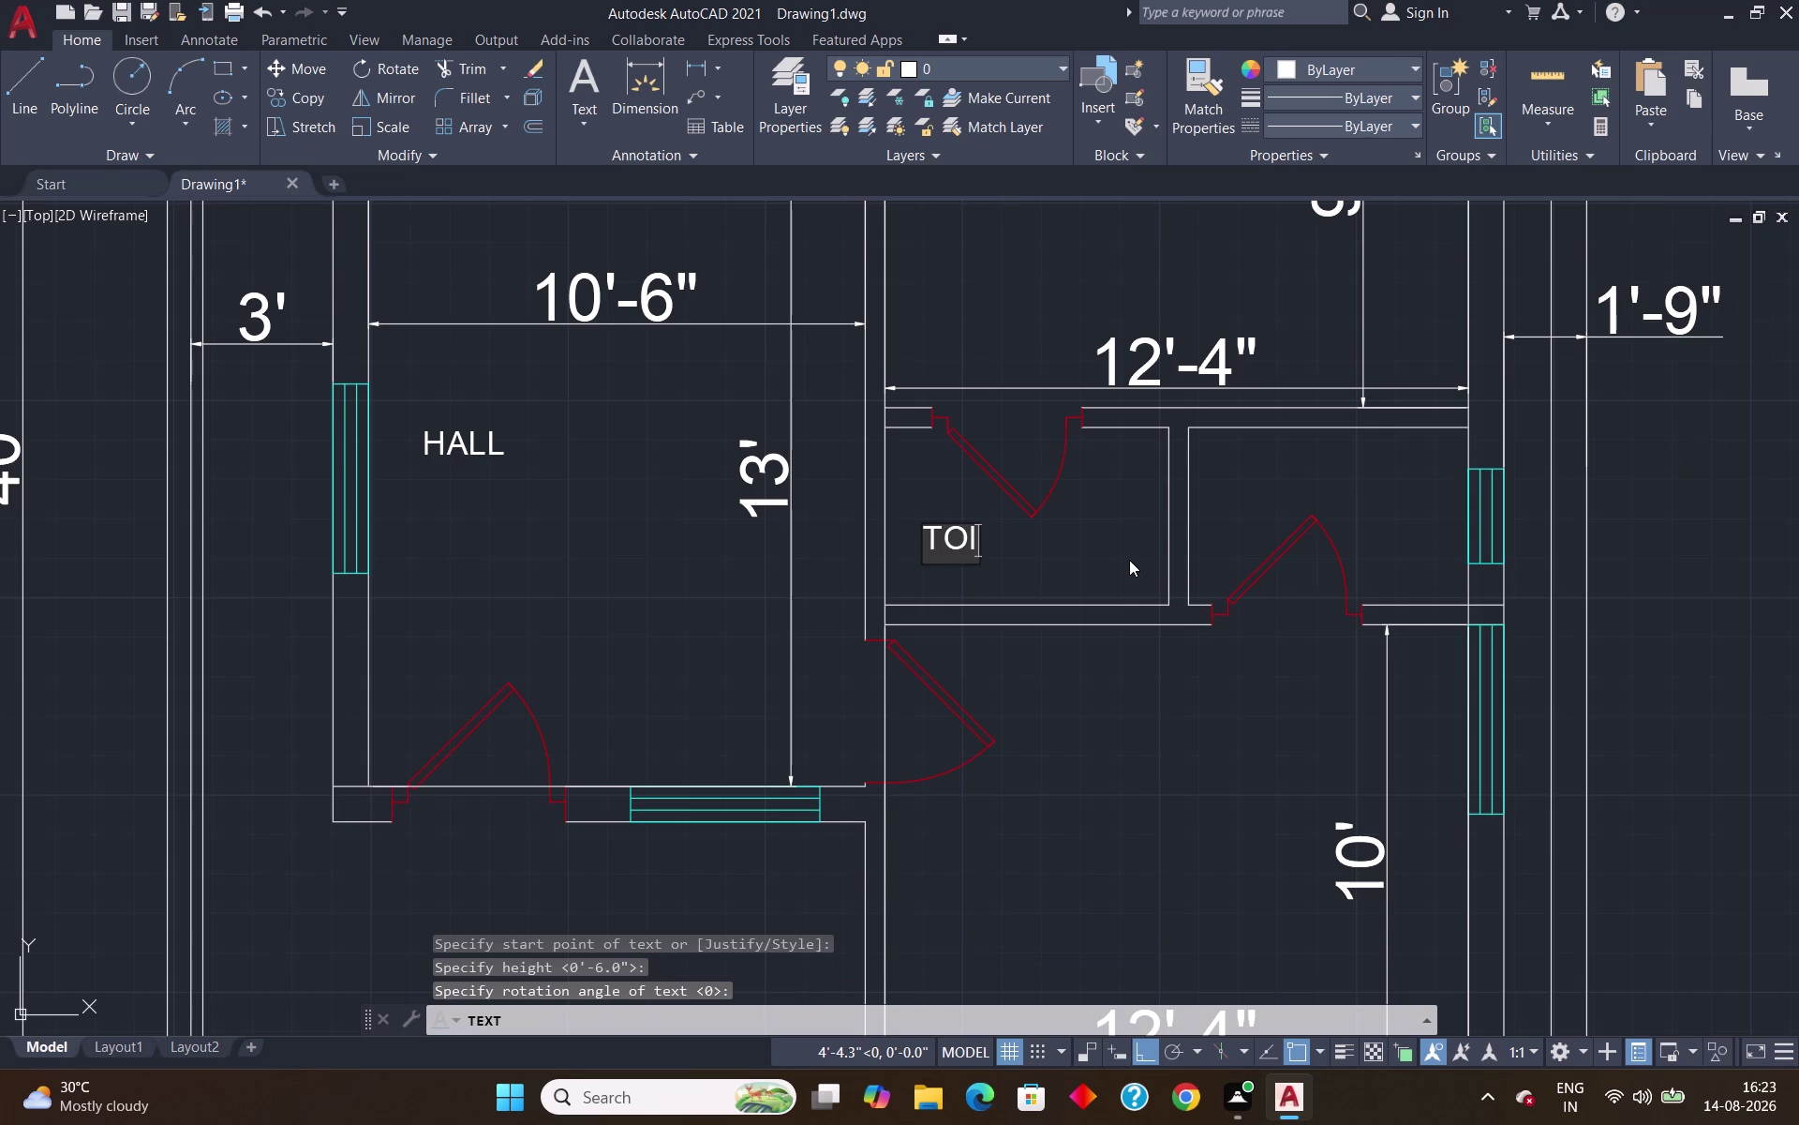
text(LET)
key(Return)
key(Return)
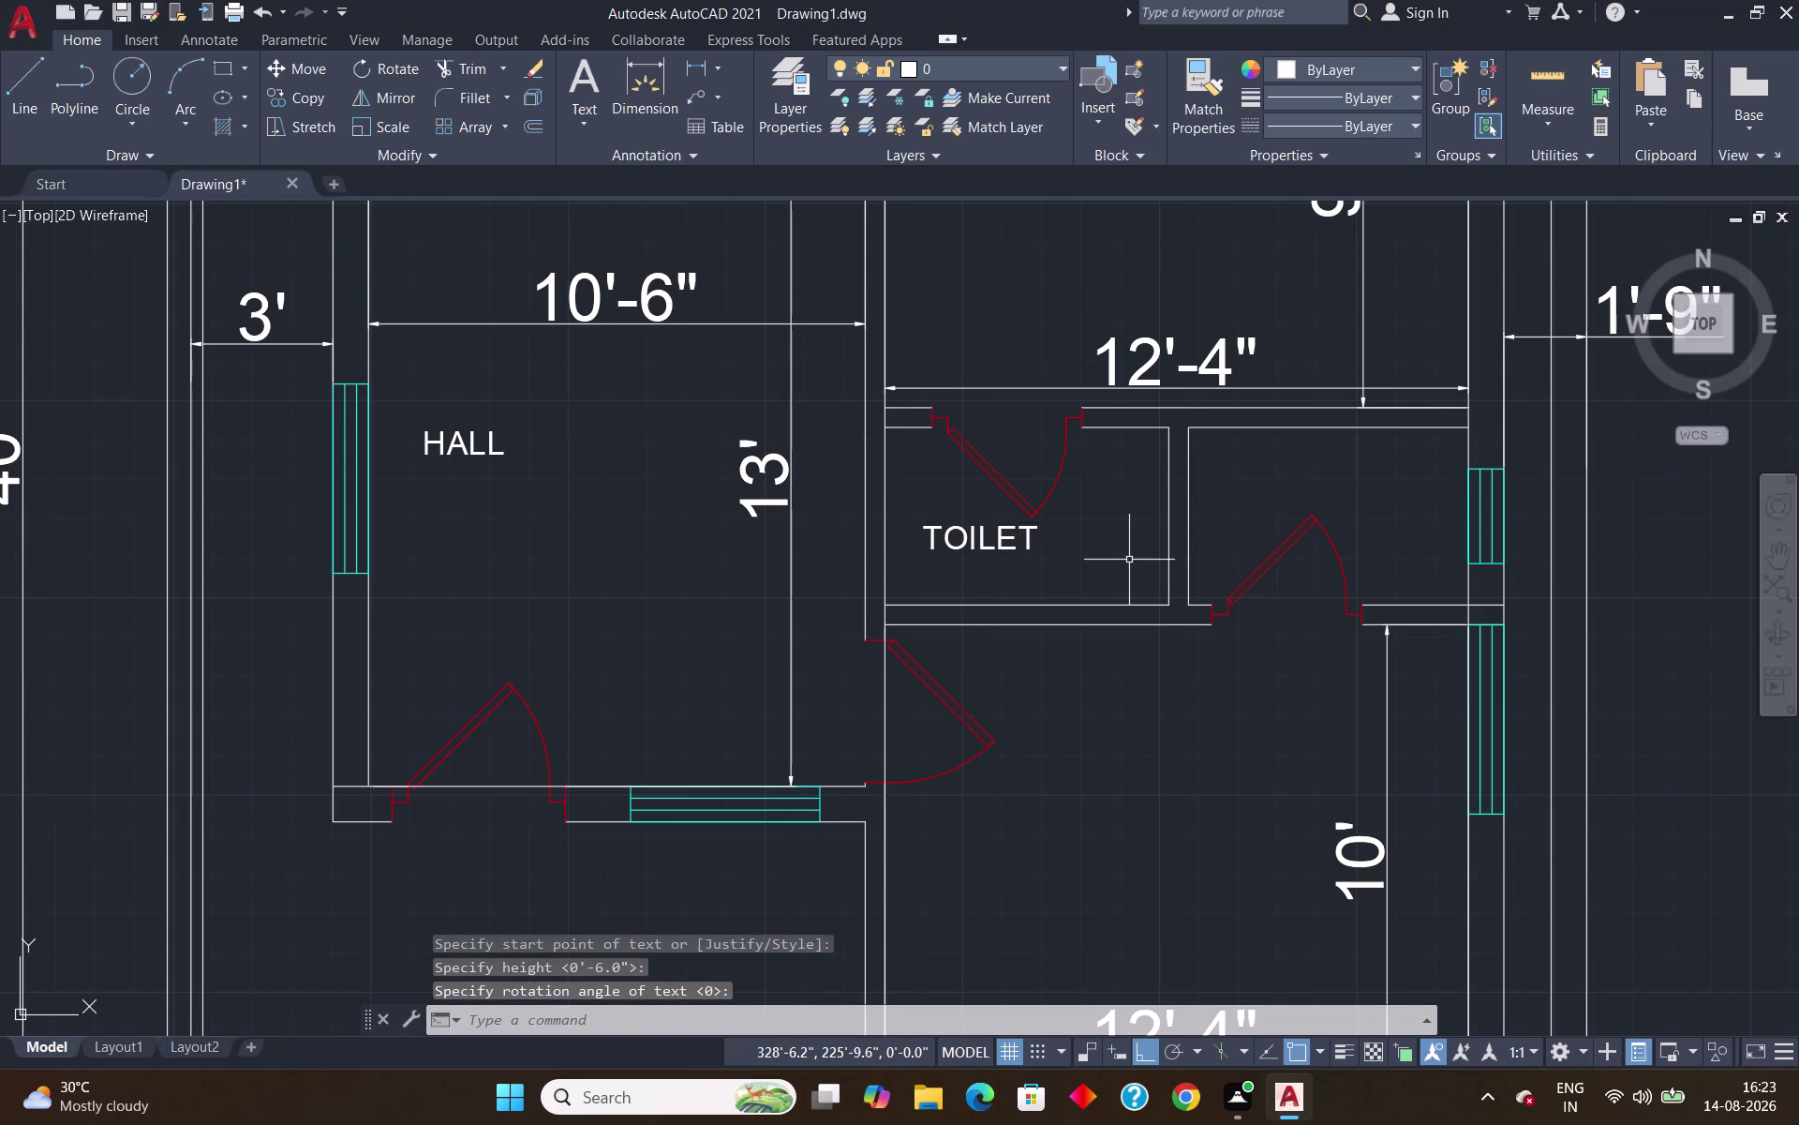
click(974, 540)
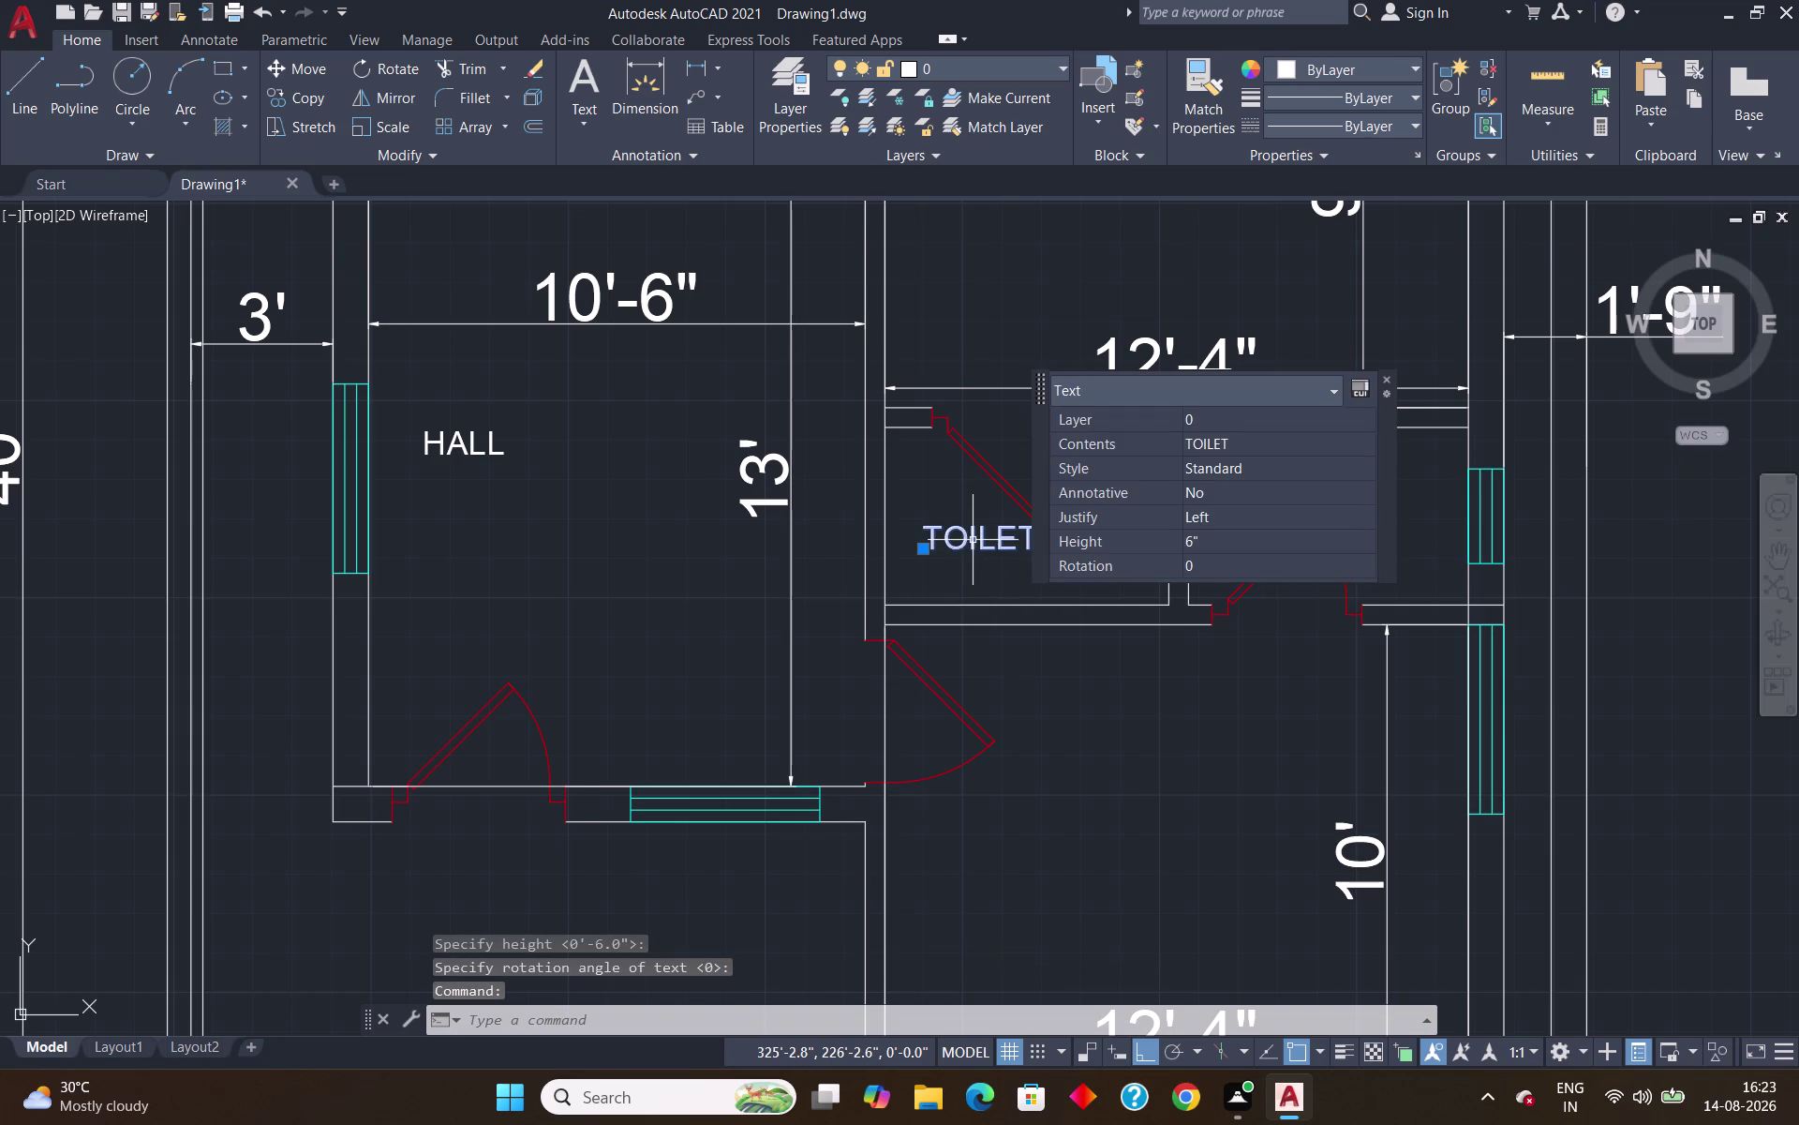
key(Escape)
key(space)
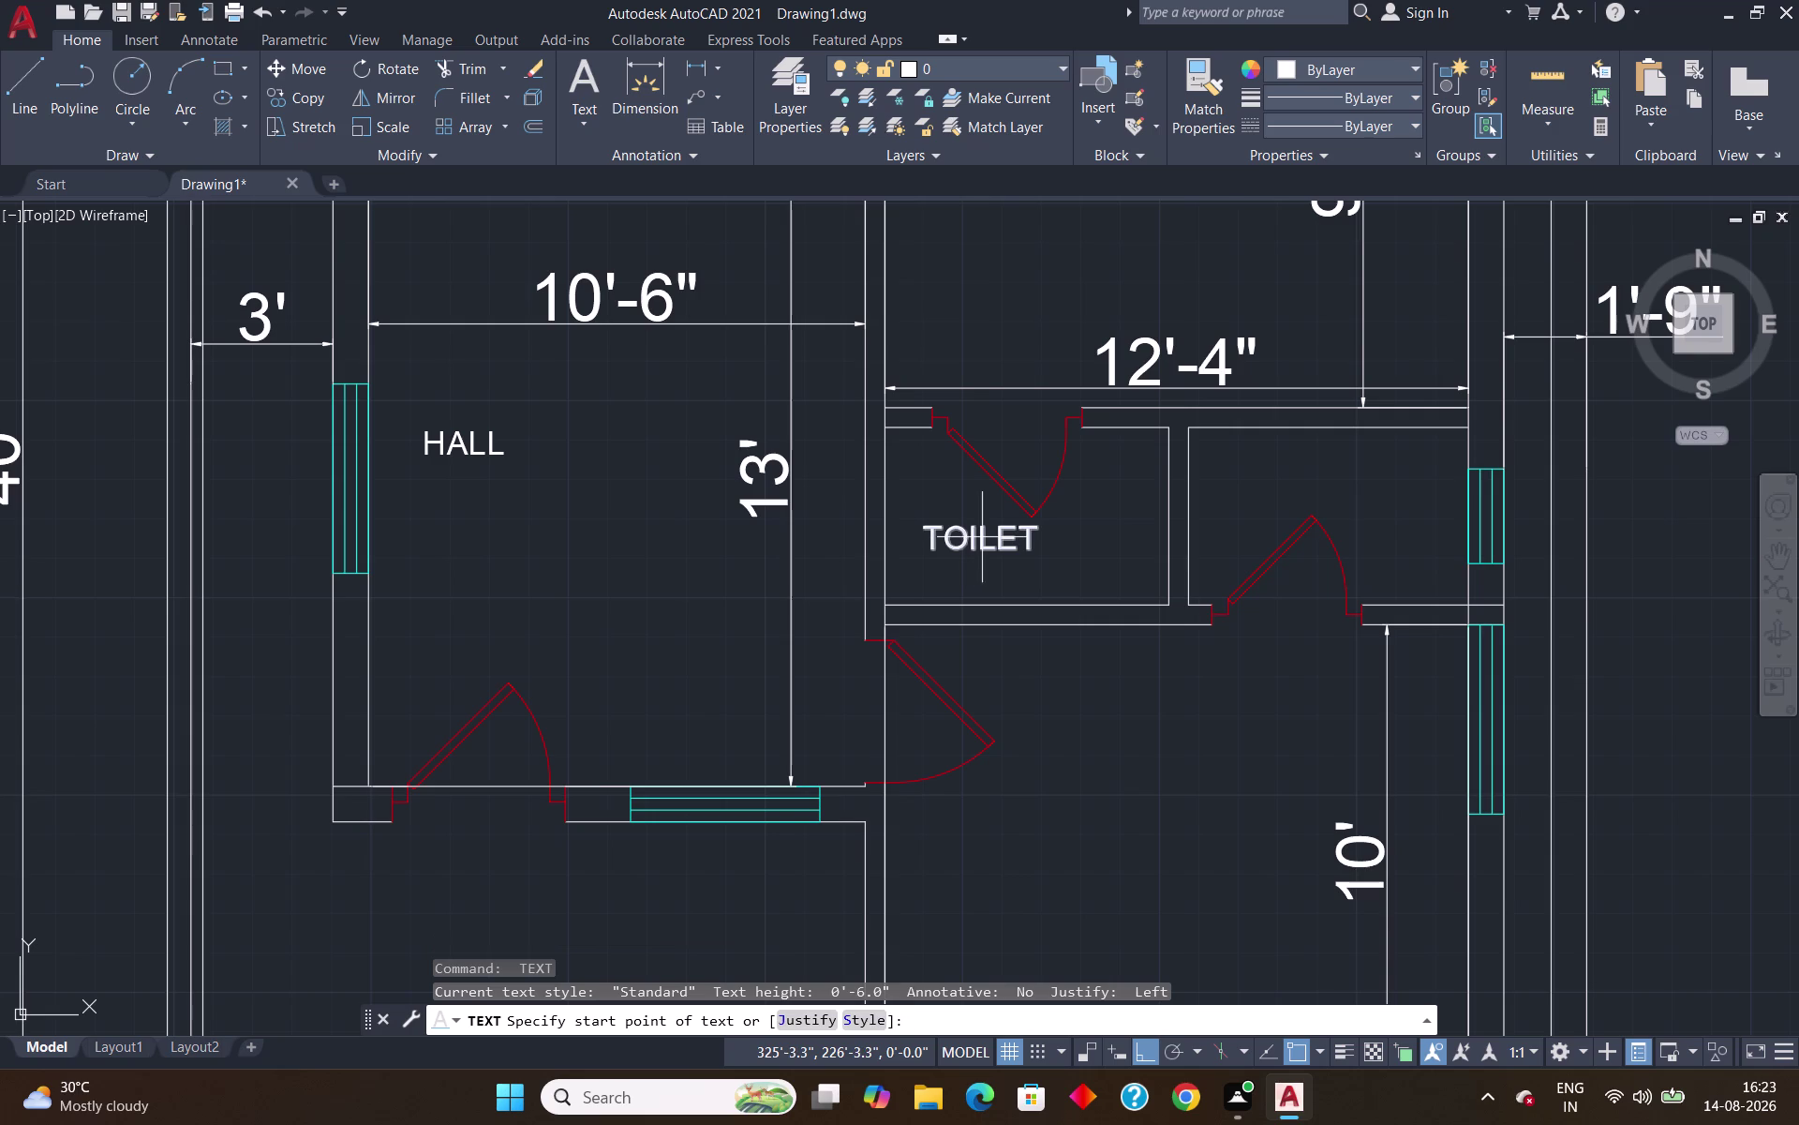
Add the second TOILET label in the other small room.
click(1240, 463)
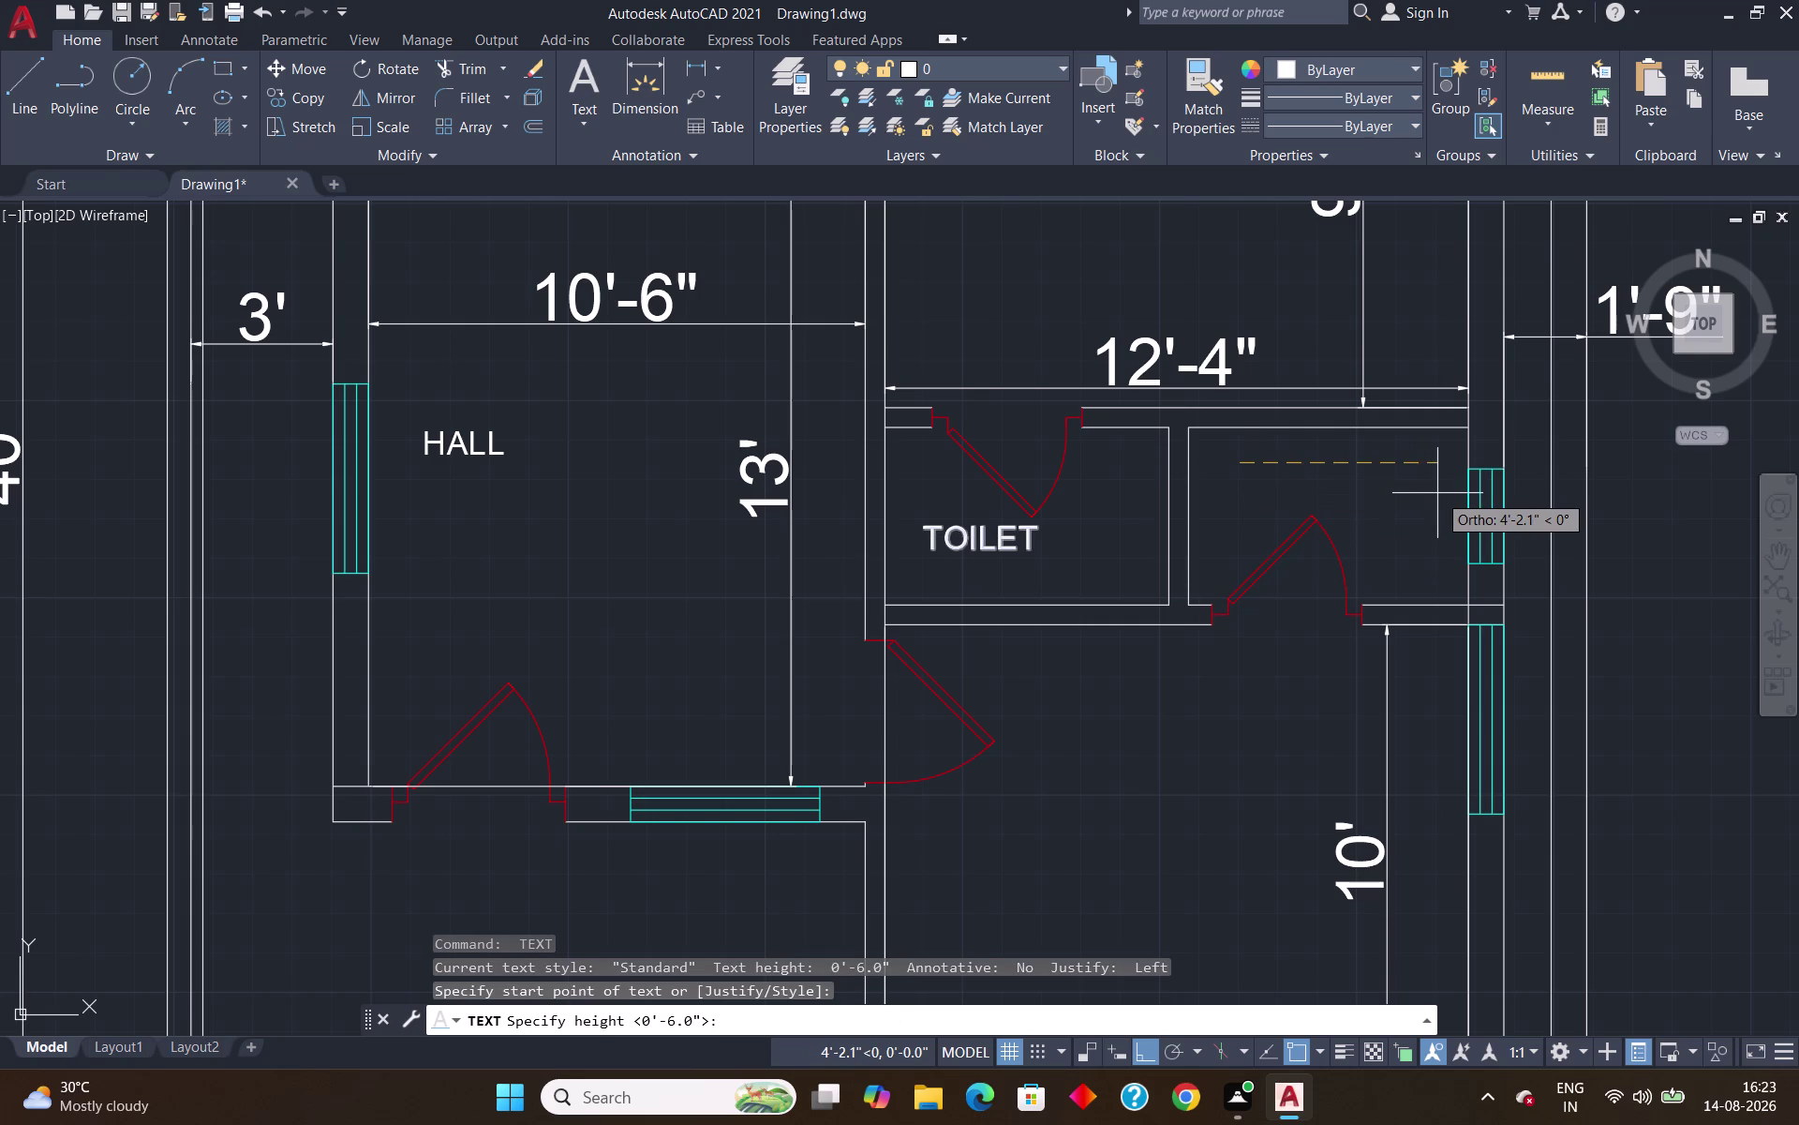
key(Return)
key(Return)
text(T)
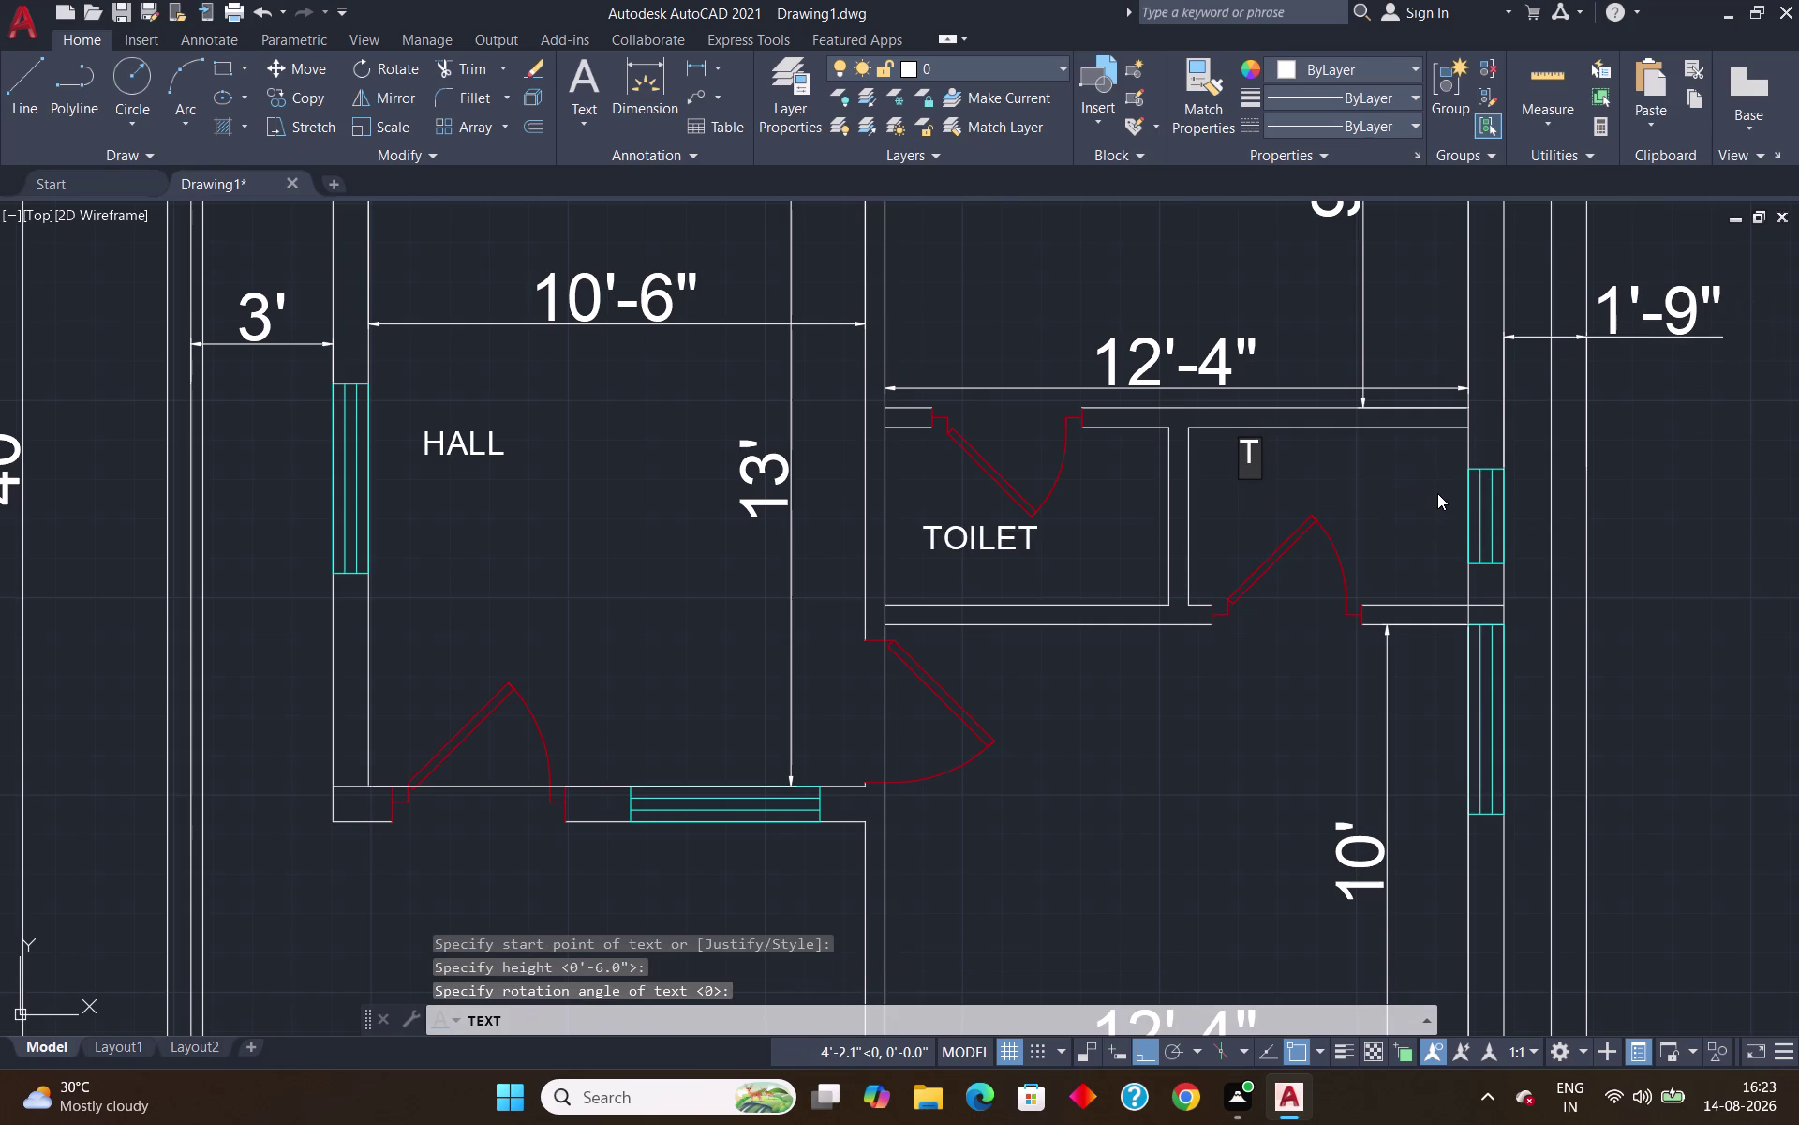
text(O)
text(ILET)
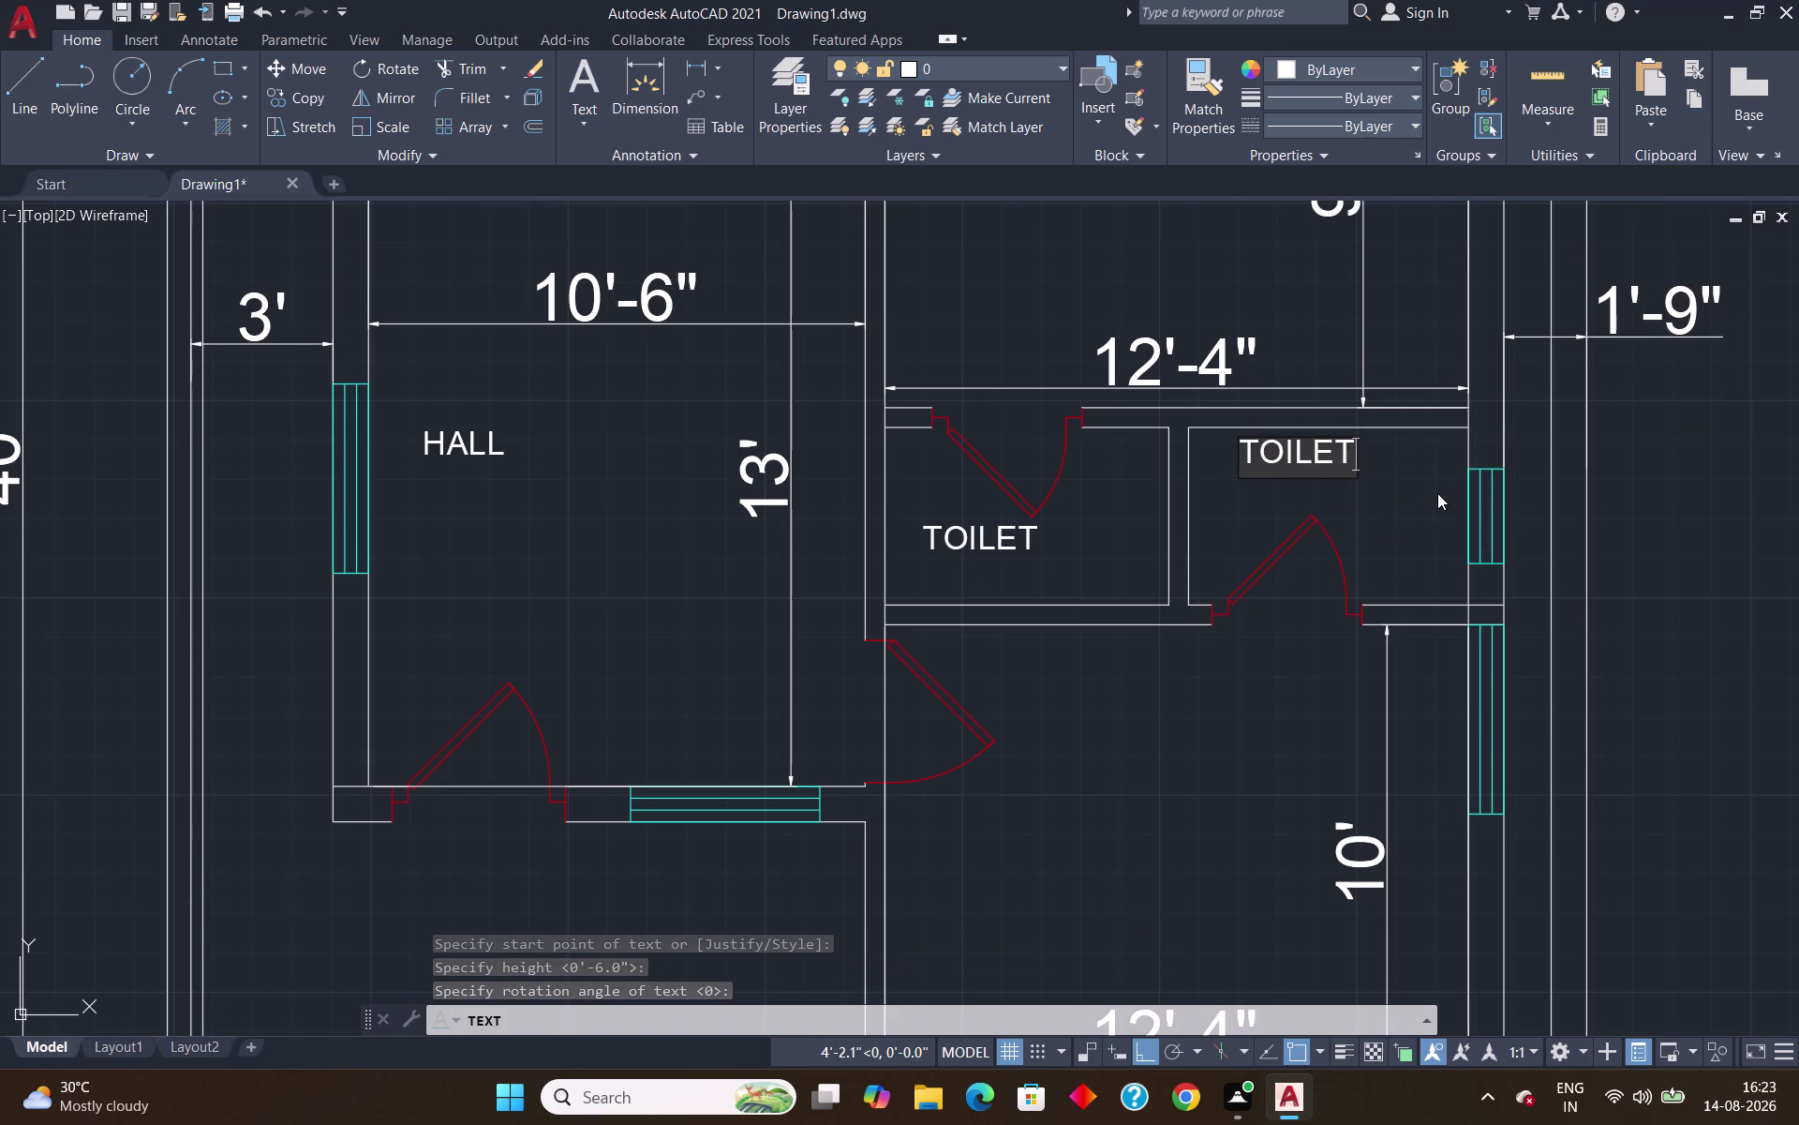
key(Return)
key(Return)
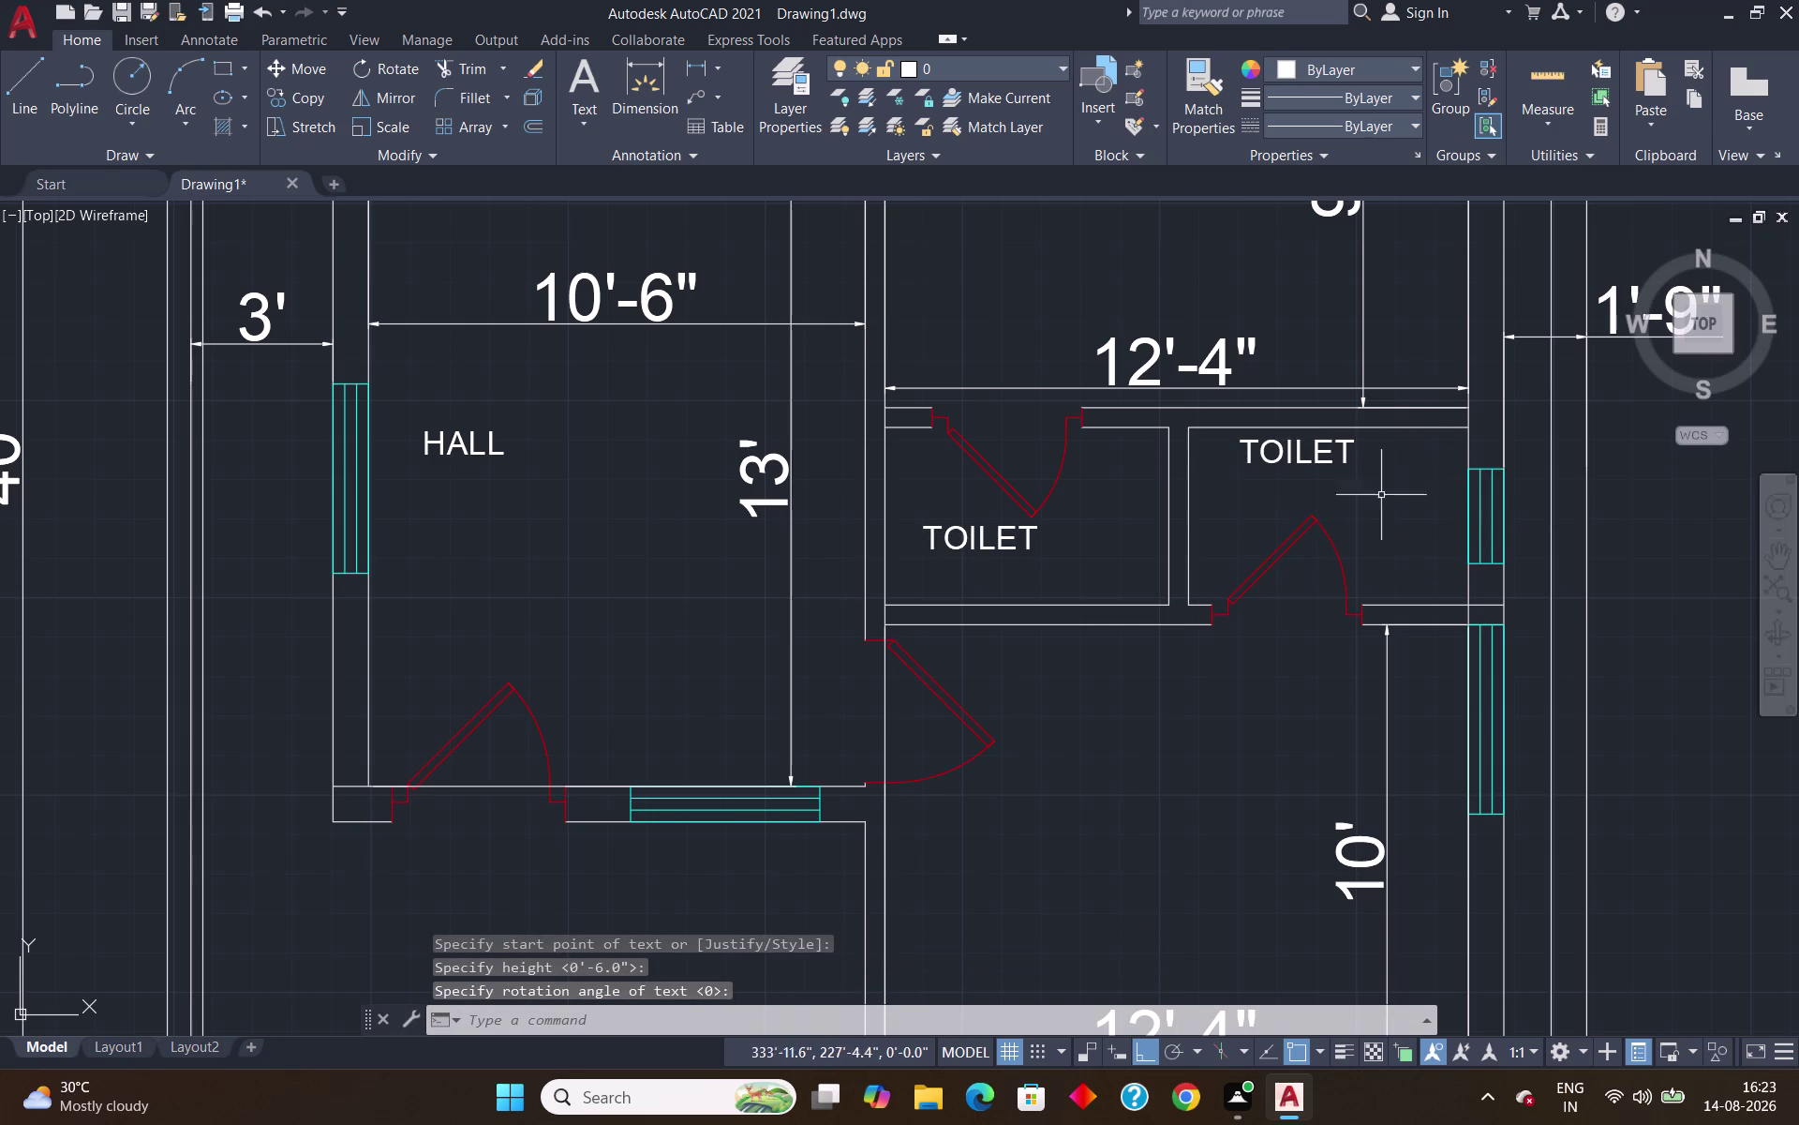
scroll(down, 3)
Write BED ROOM at default height and rotation in the lower room beneath the toilets.
scroll(up, 3)
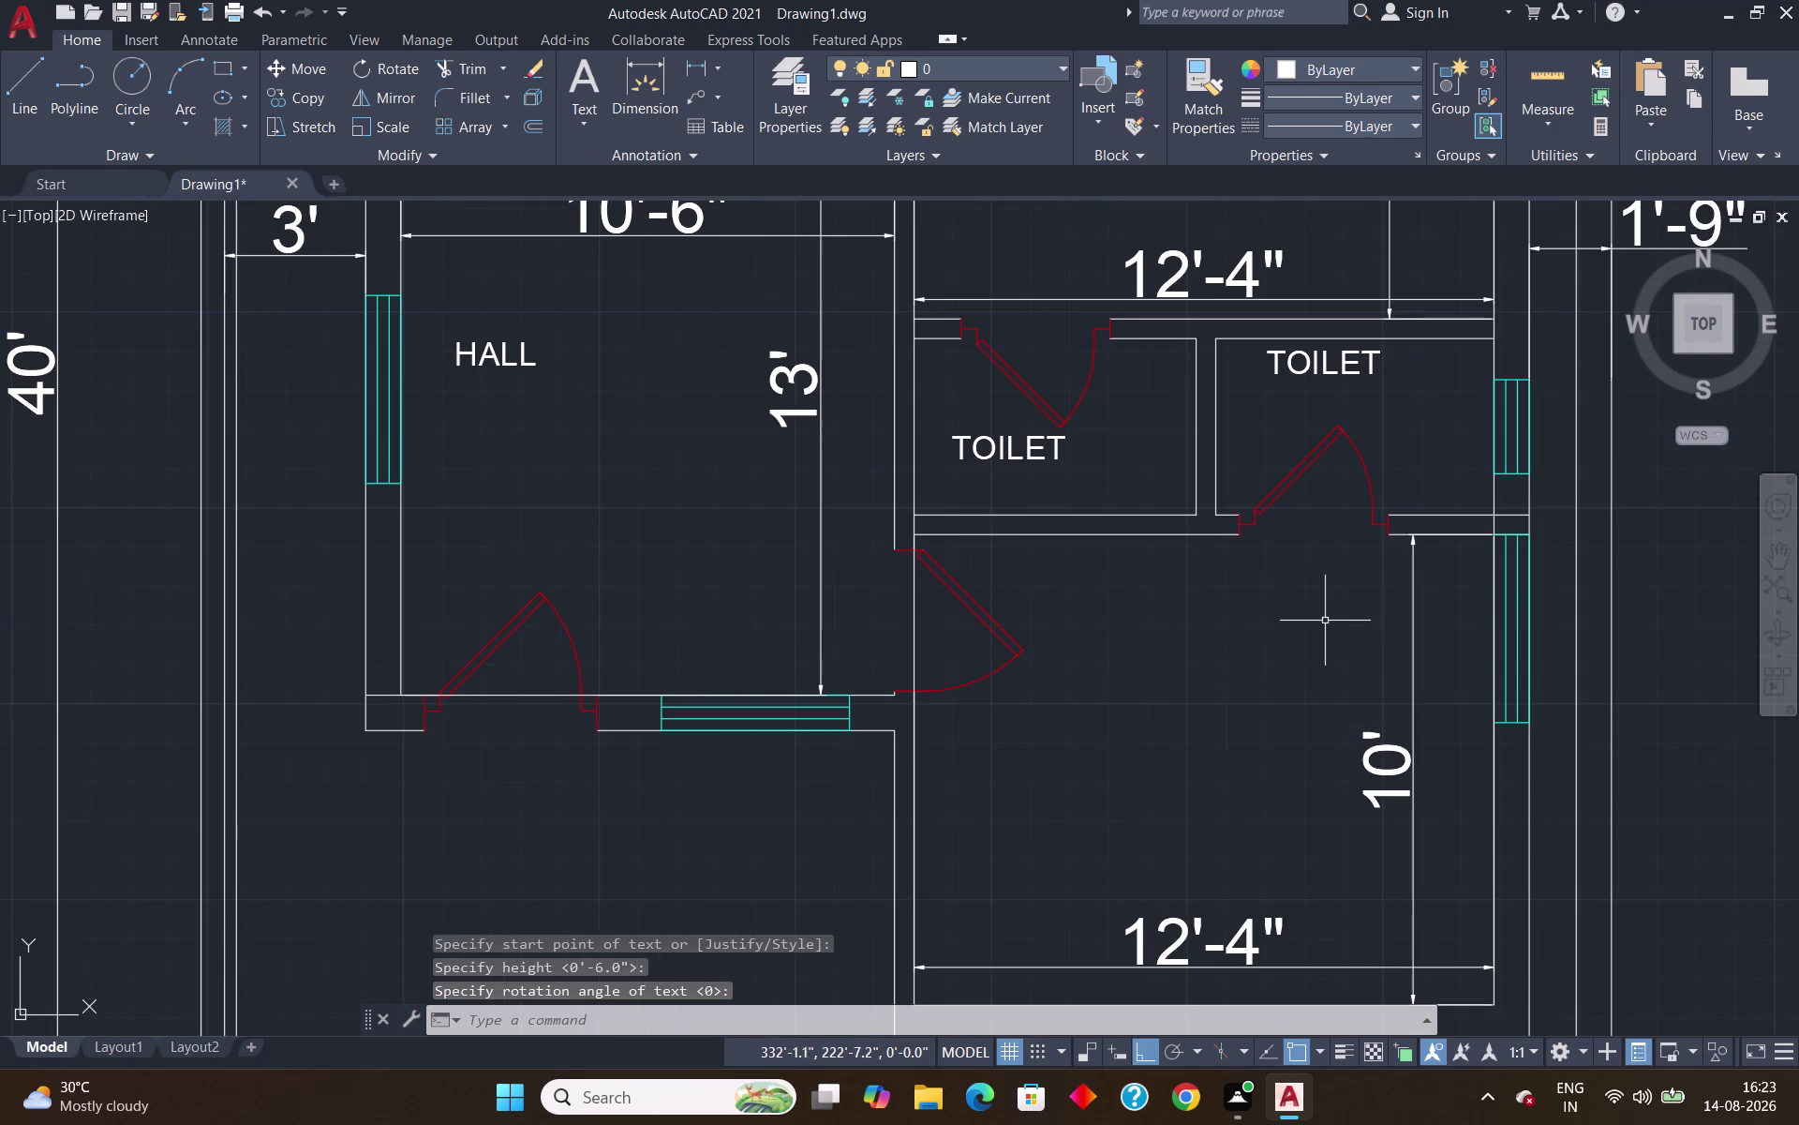
key(space)
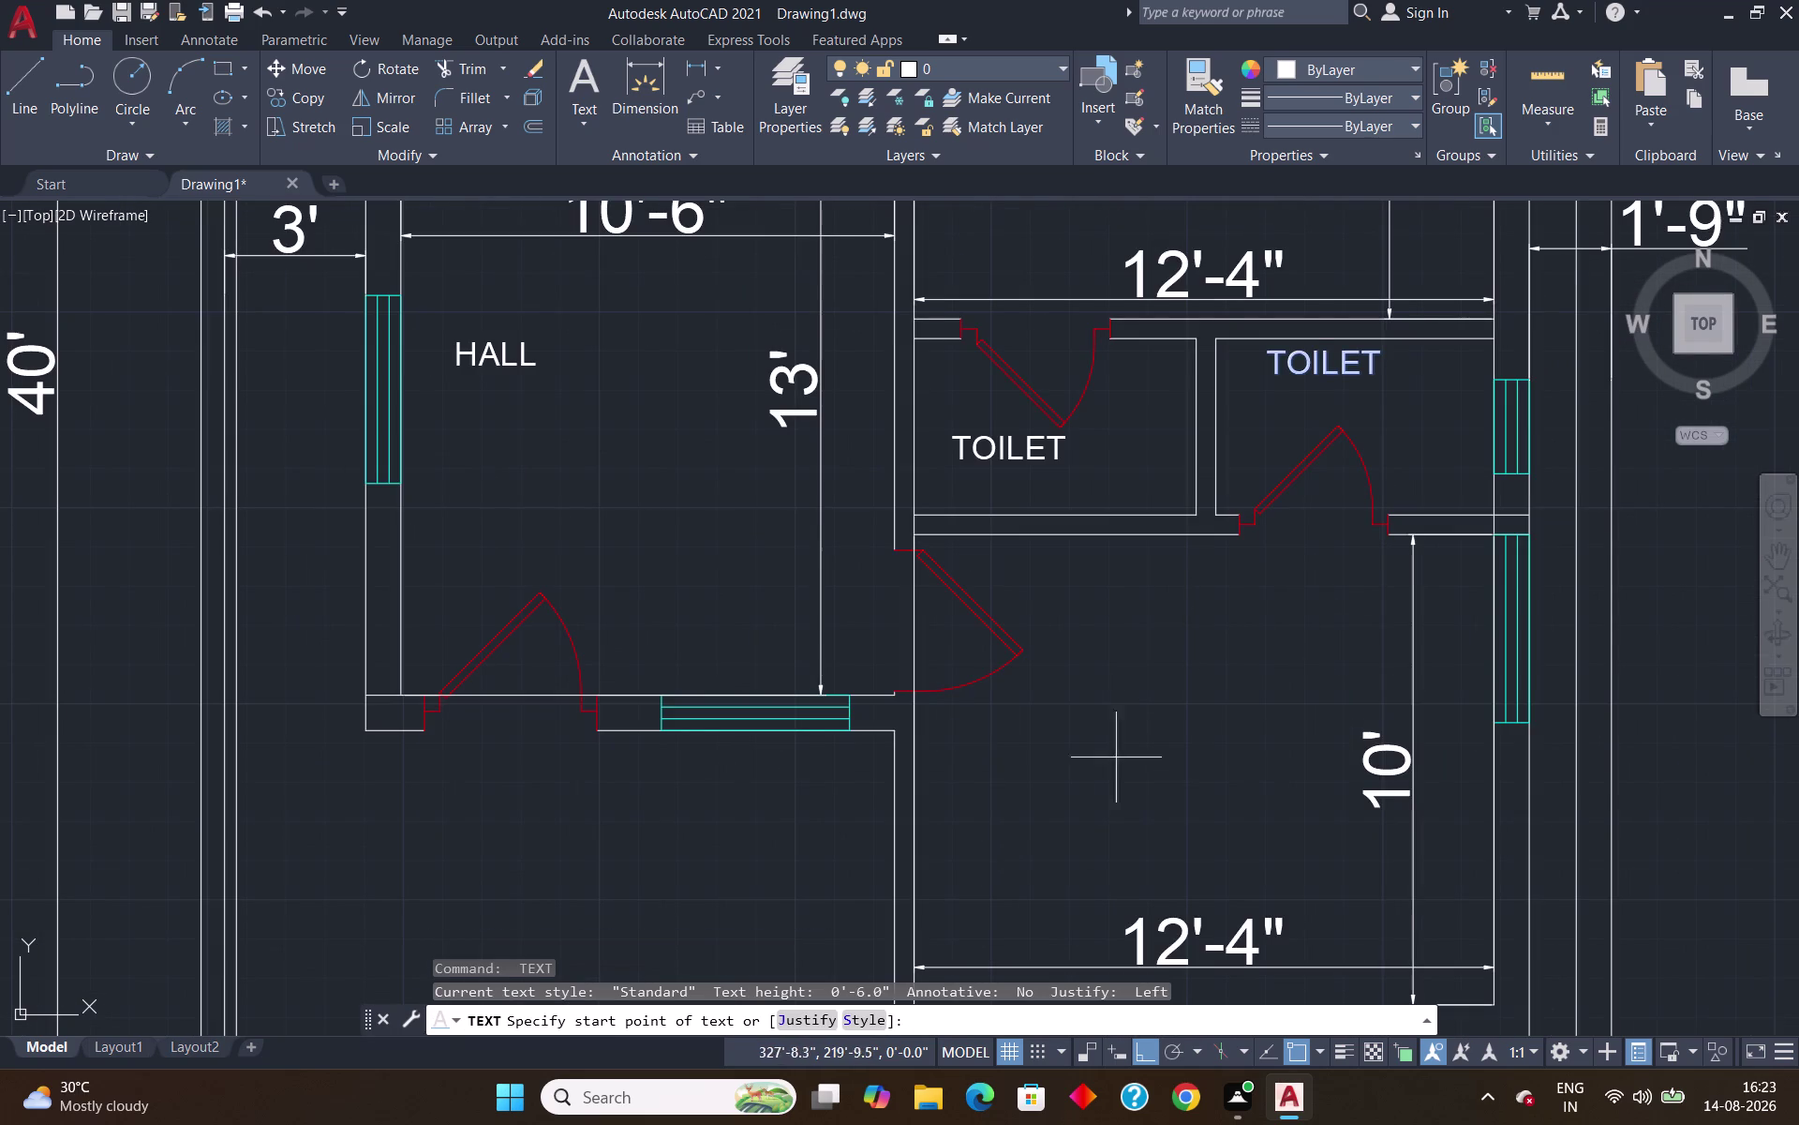
click(961, 742)
key(Return)
key(Return)
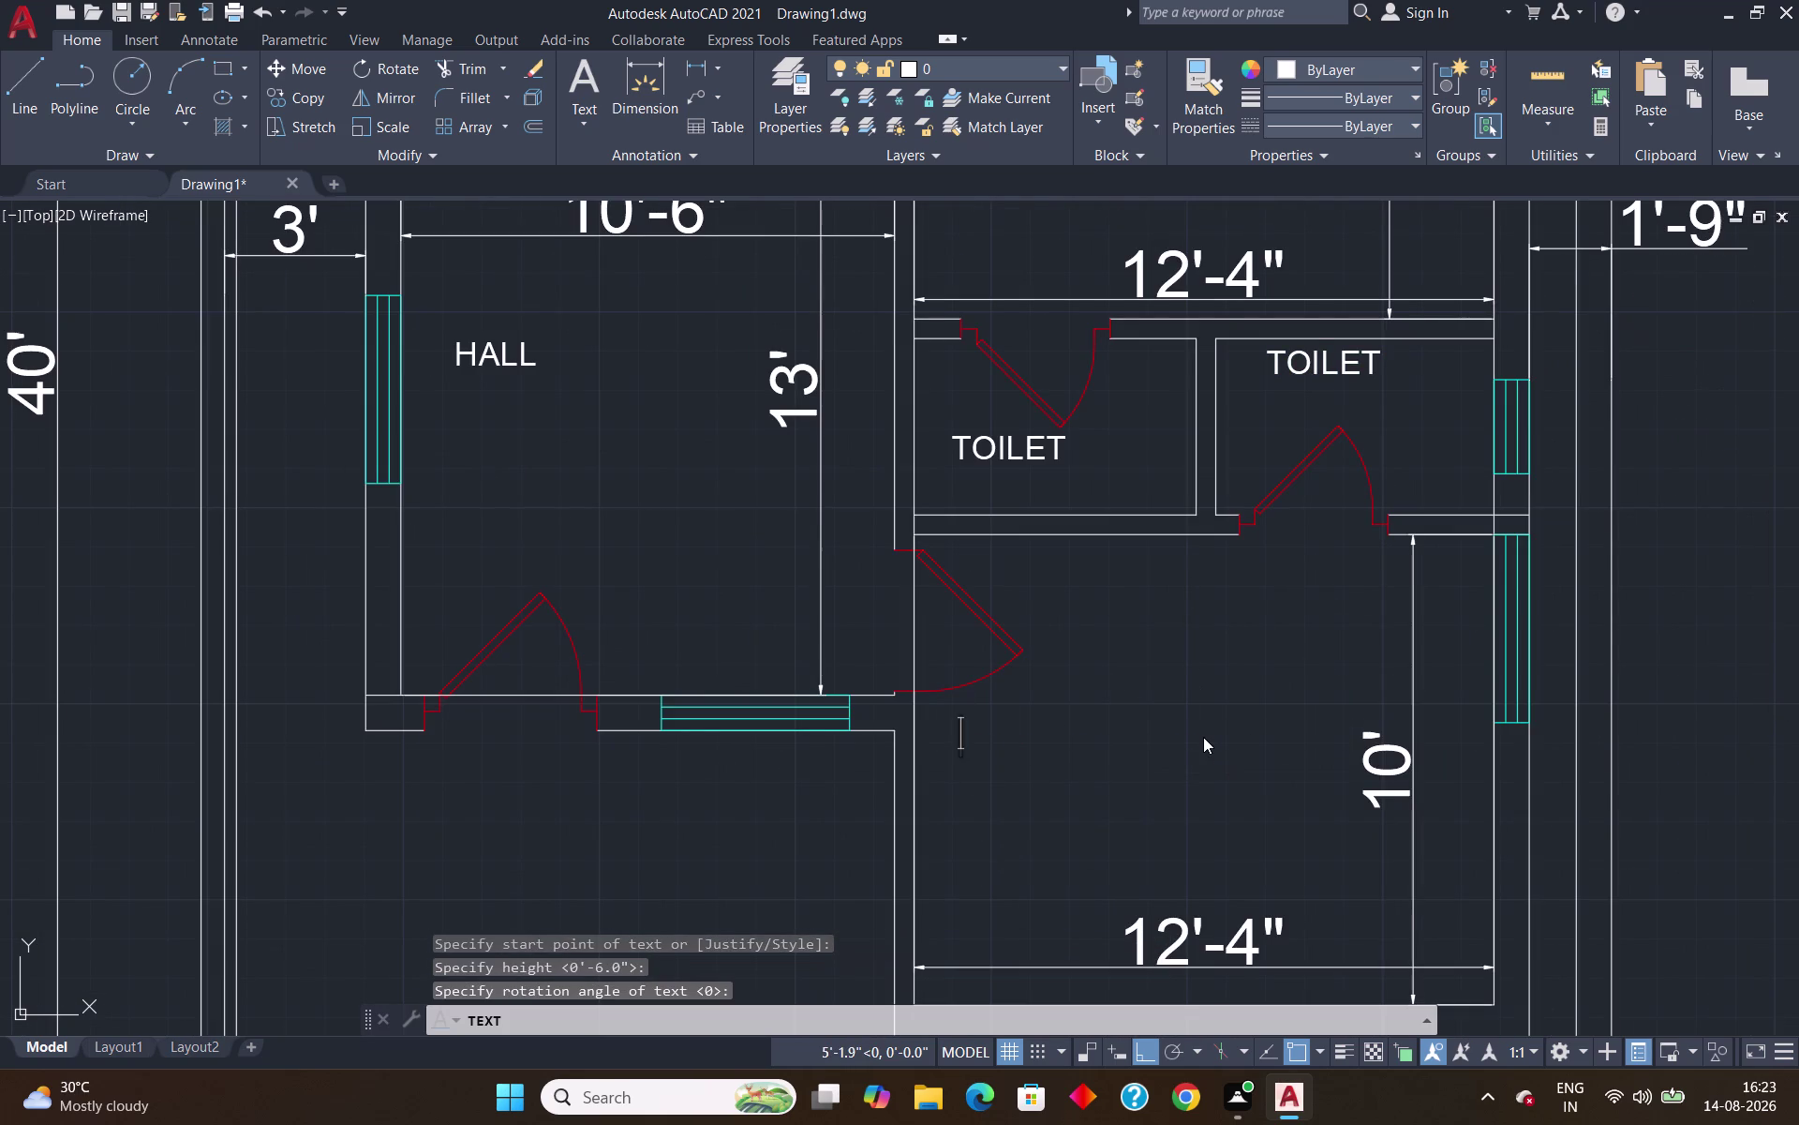
text(BED R)
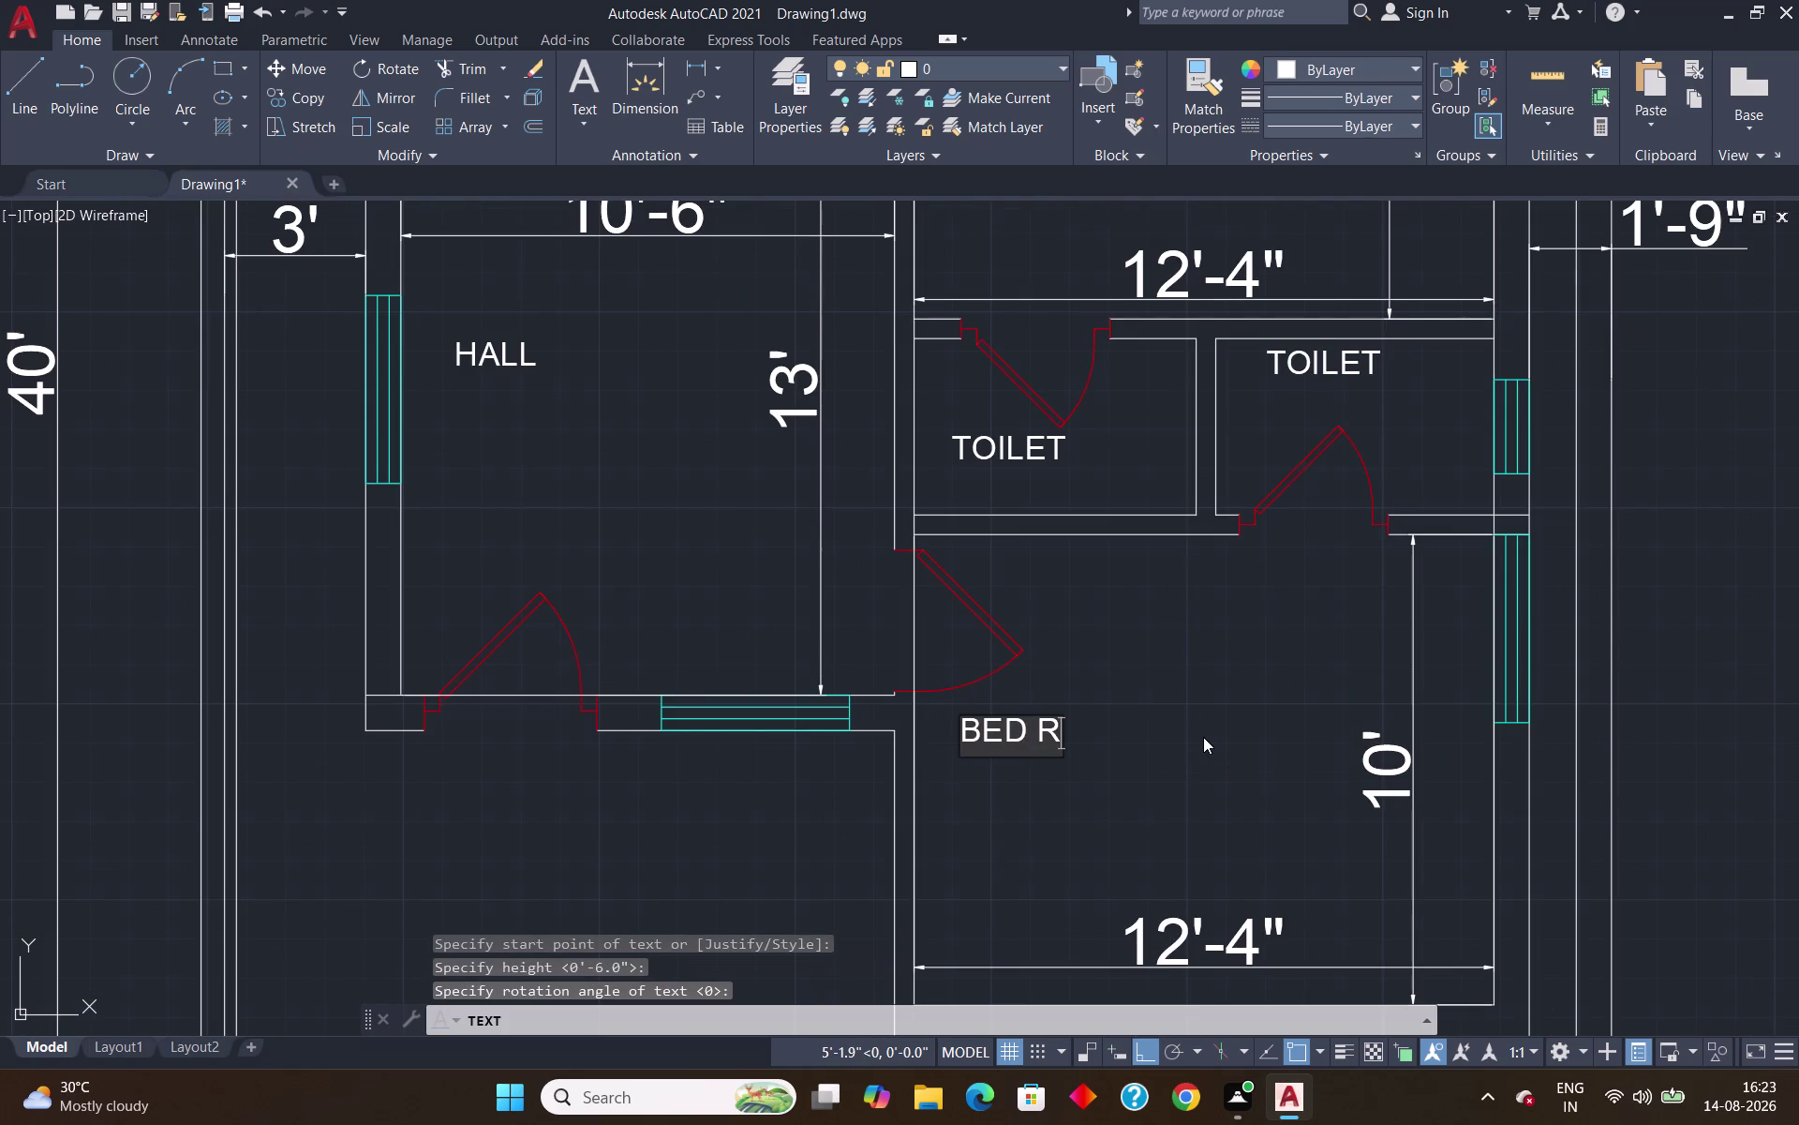
text(OO)
key(m)
key(Return)
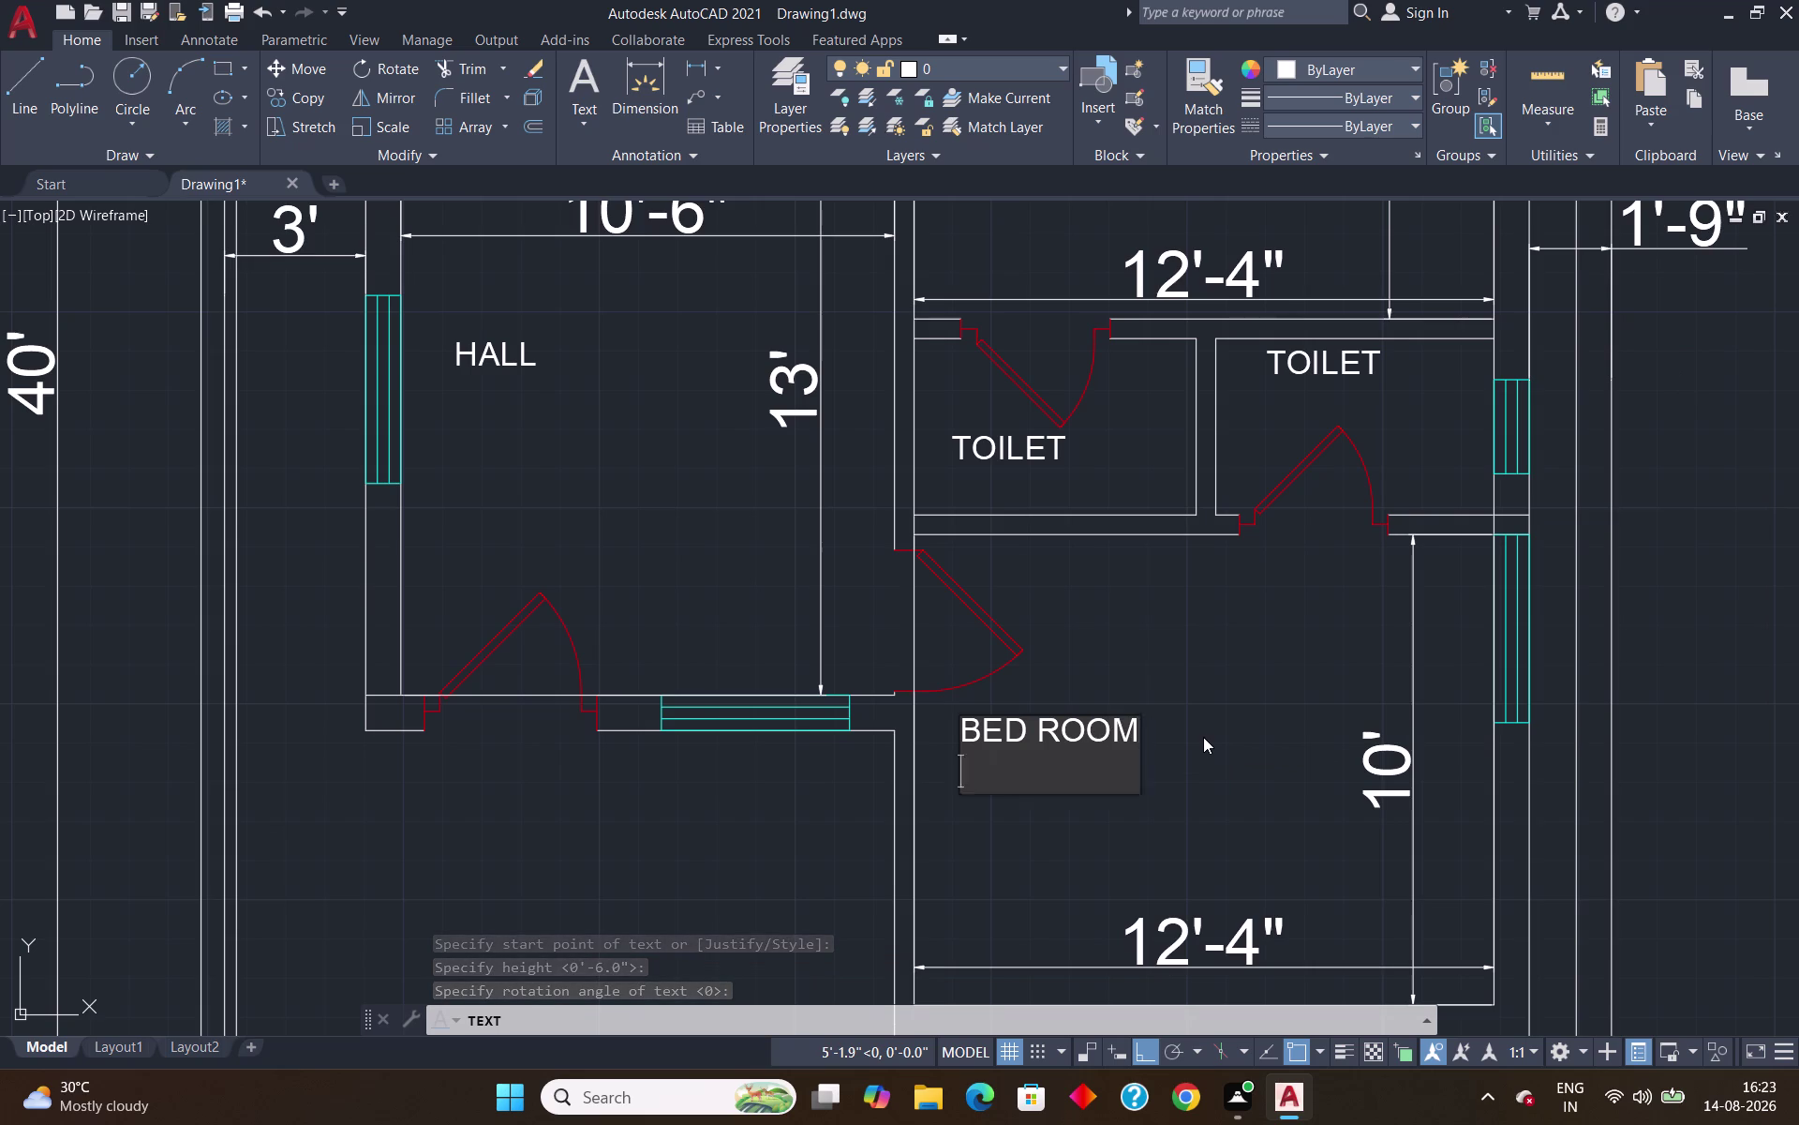
key(Return)
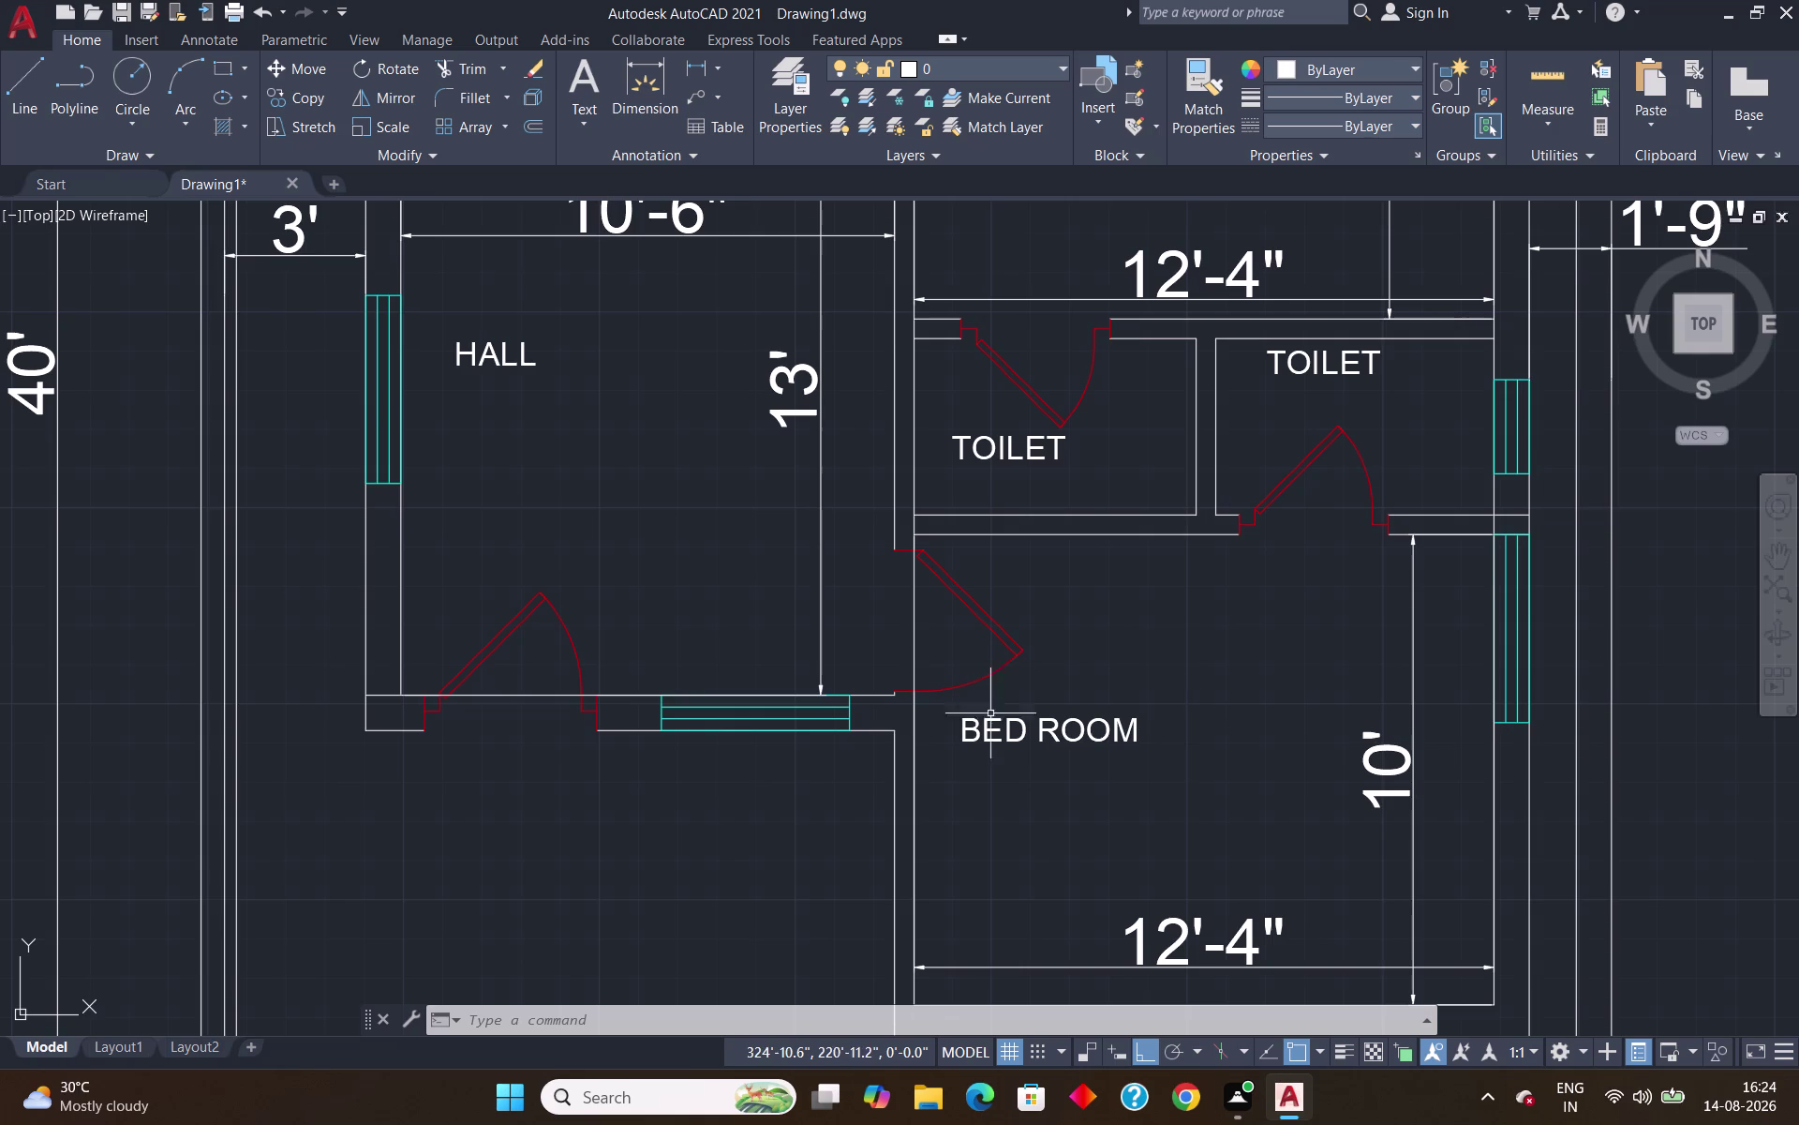
scroll(down, 3)
scroll(up, 3)
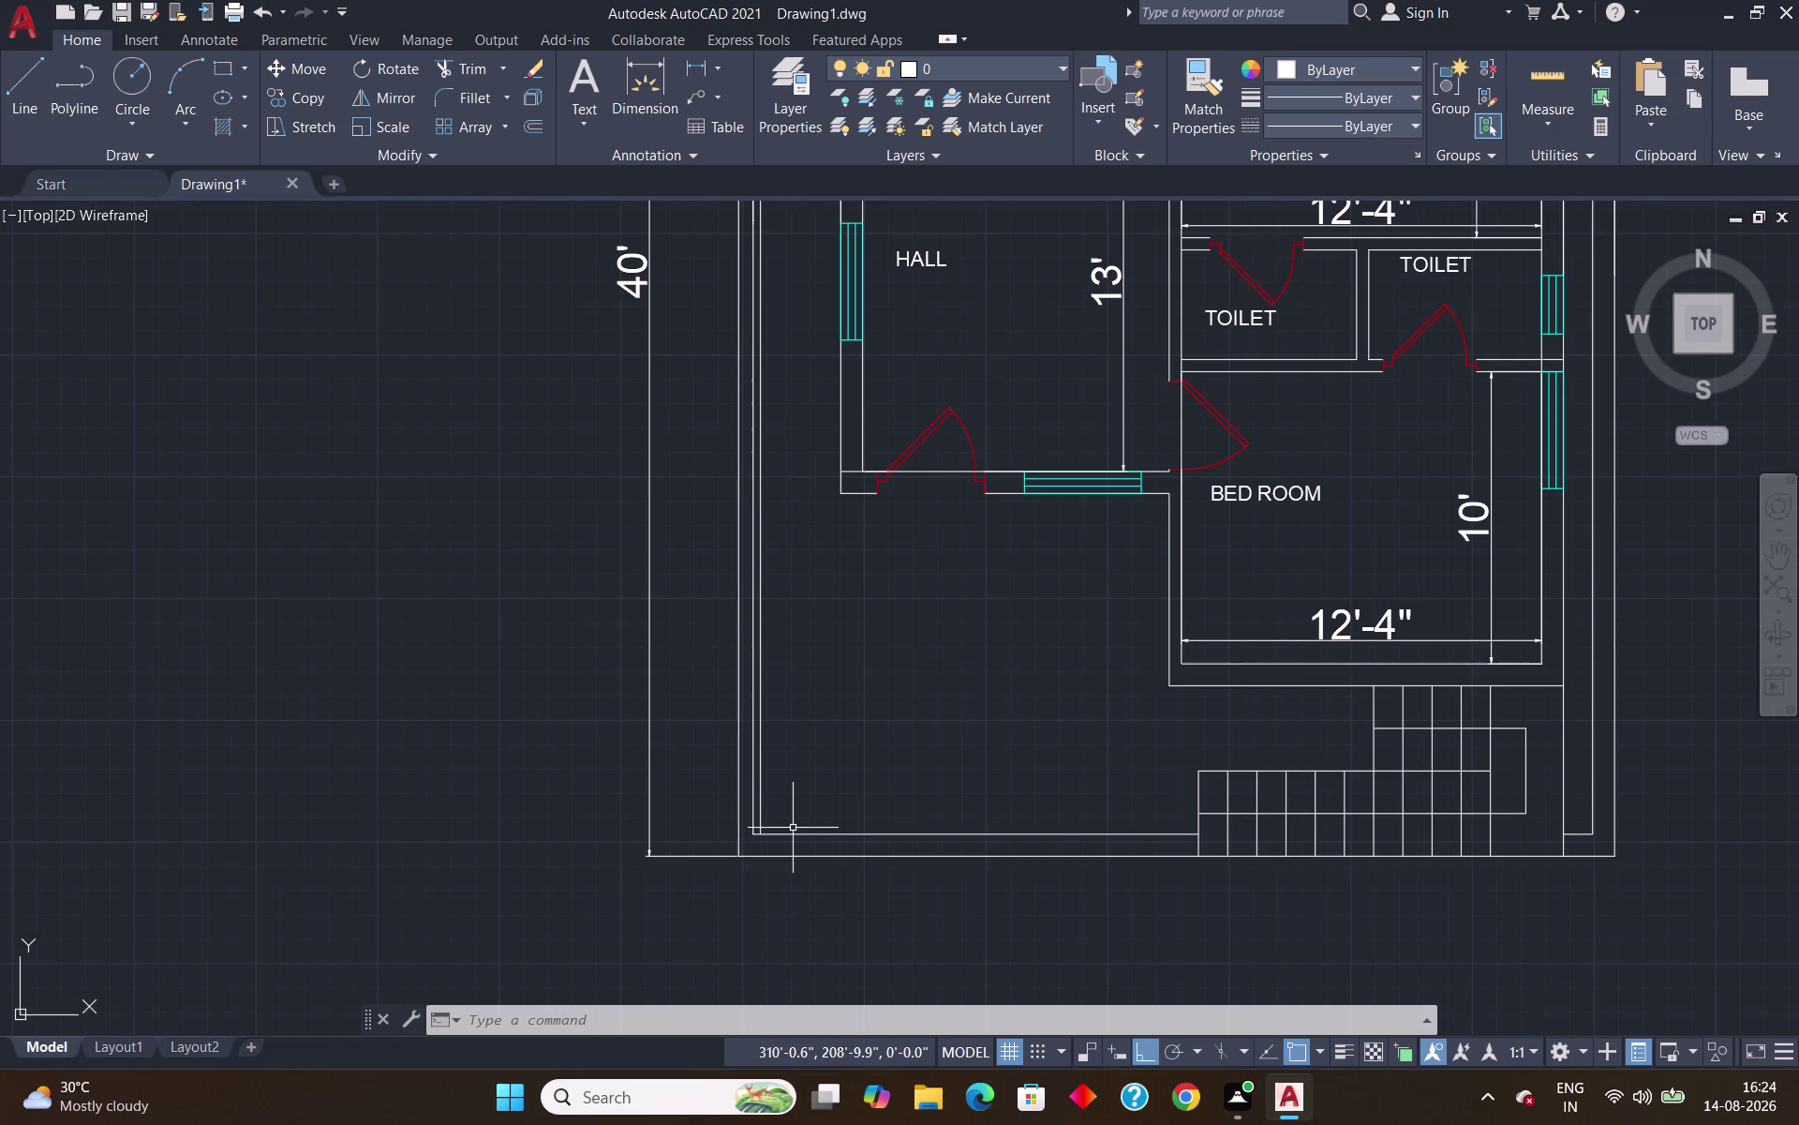
Start a line tracked 3' from the inner wall corner, then cancel the failed attempt.
key(l)
key(Return)
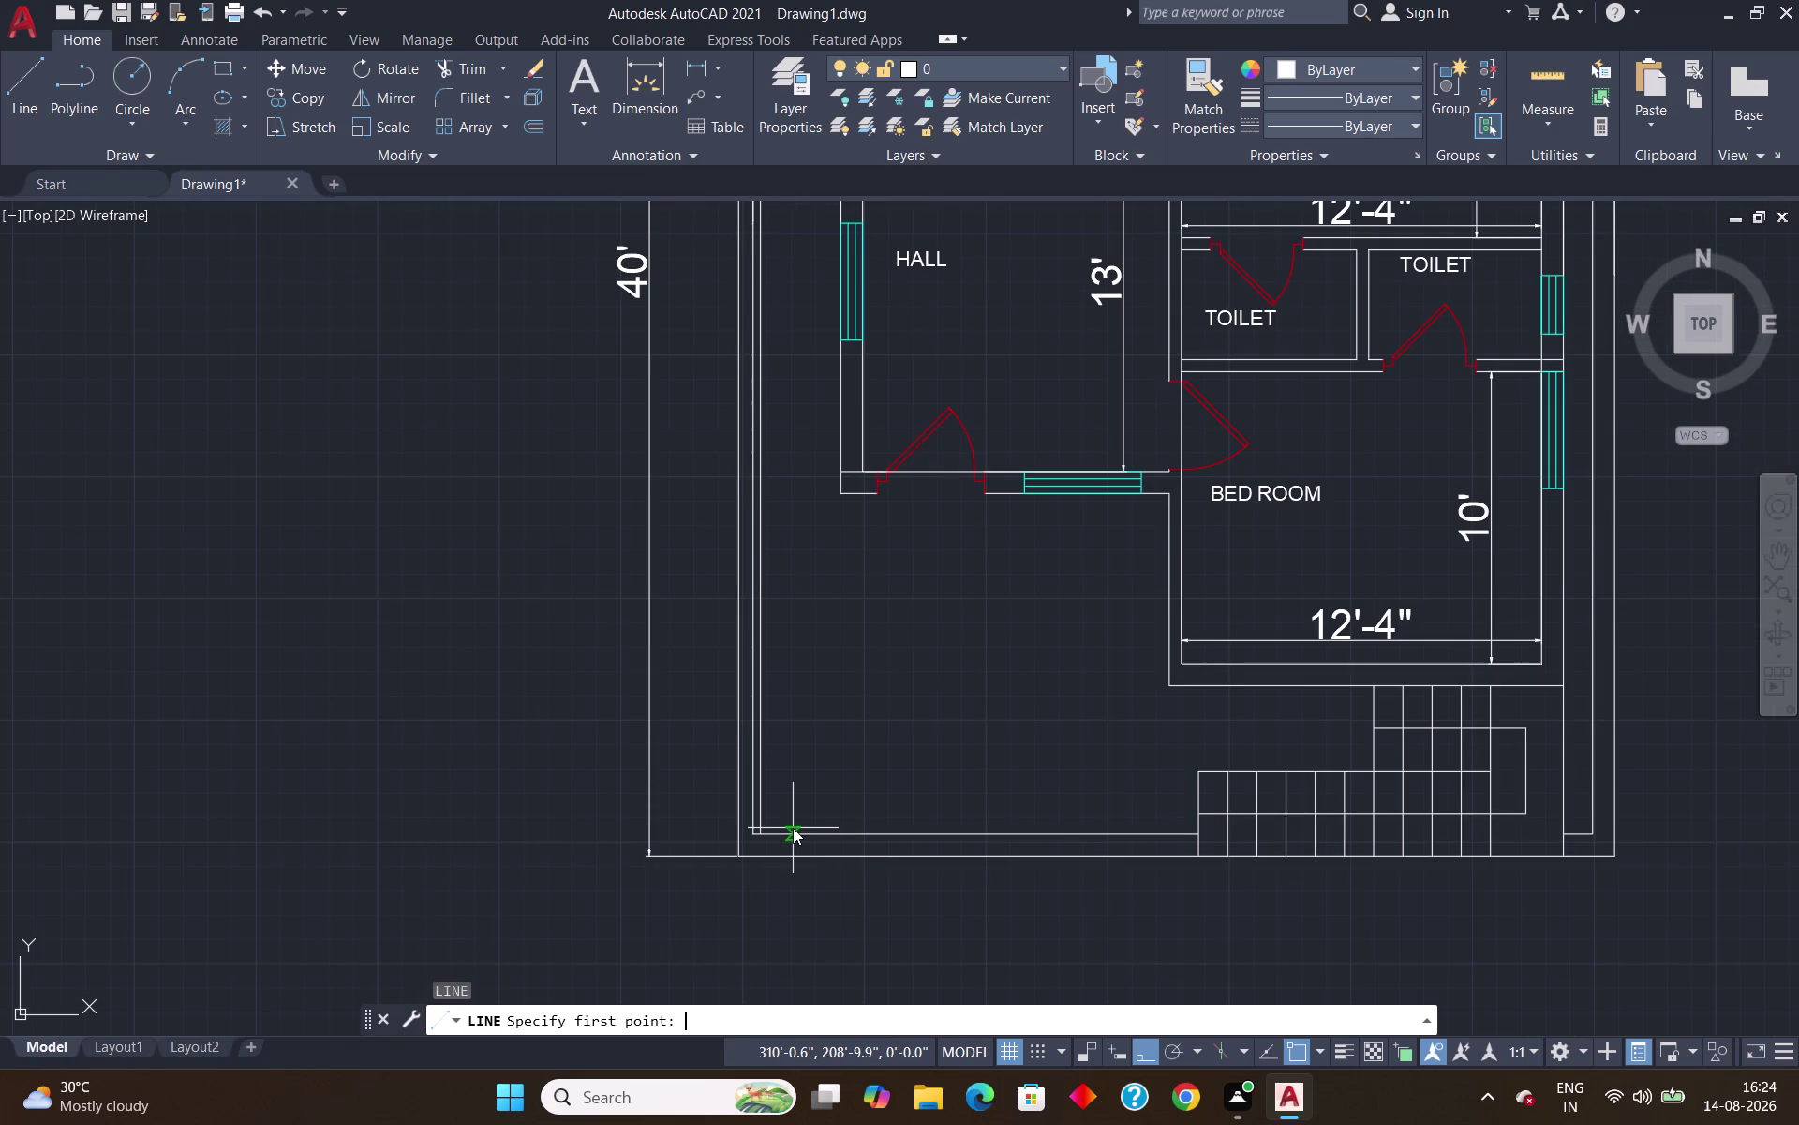
text(TK)
key(Return)
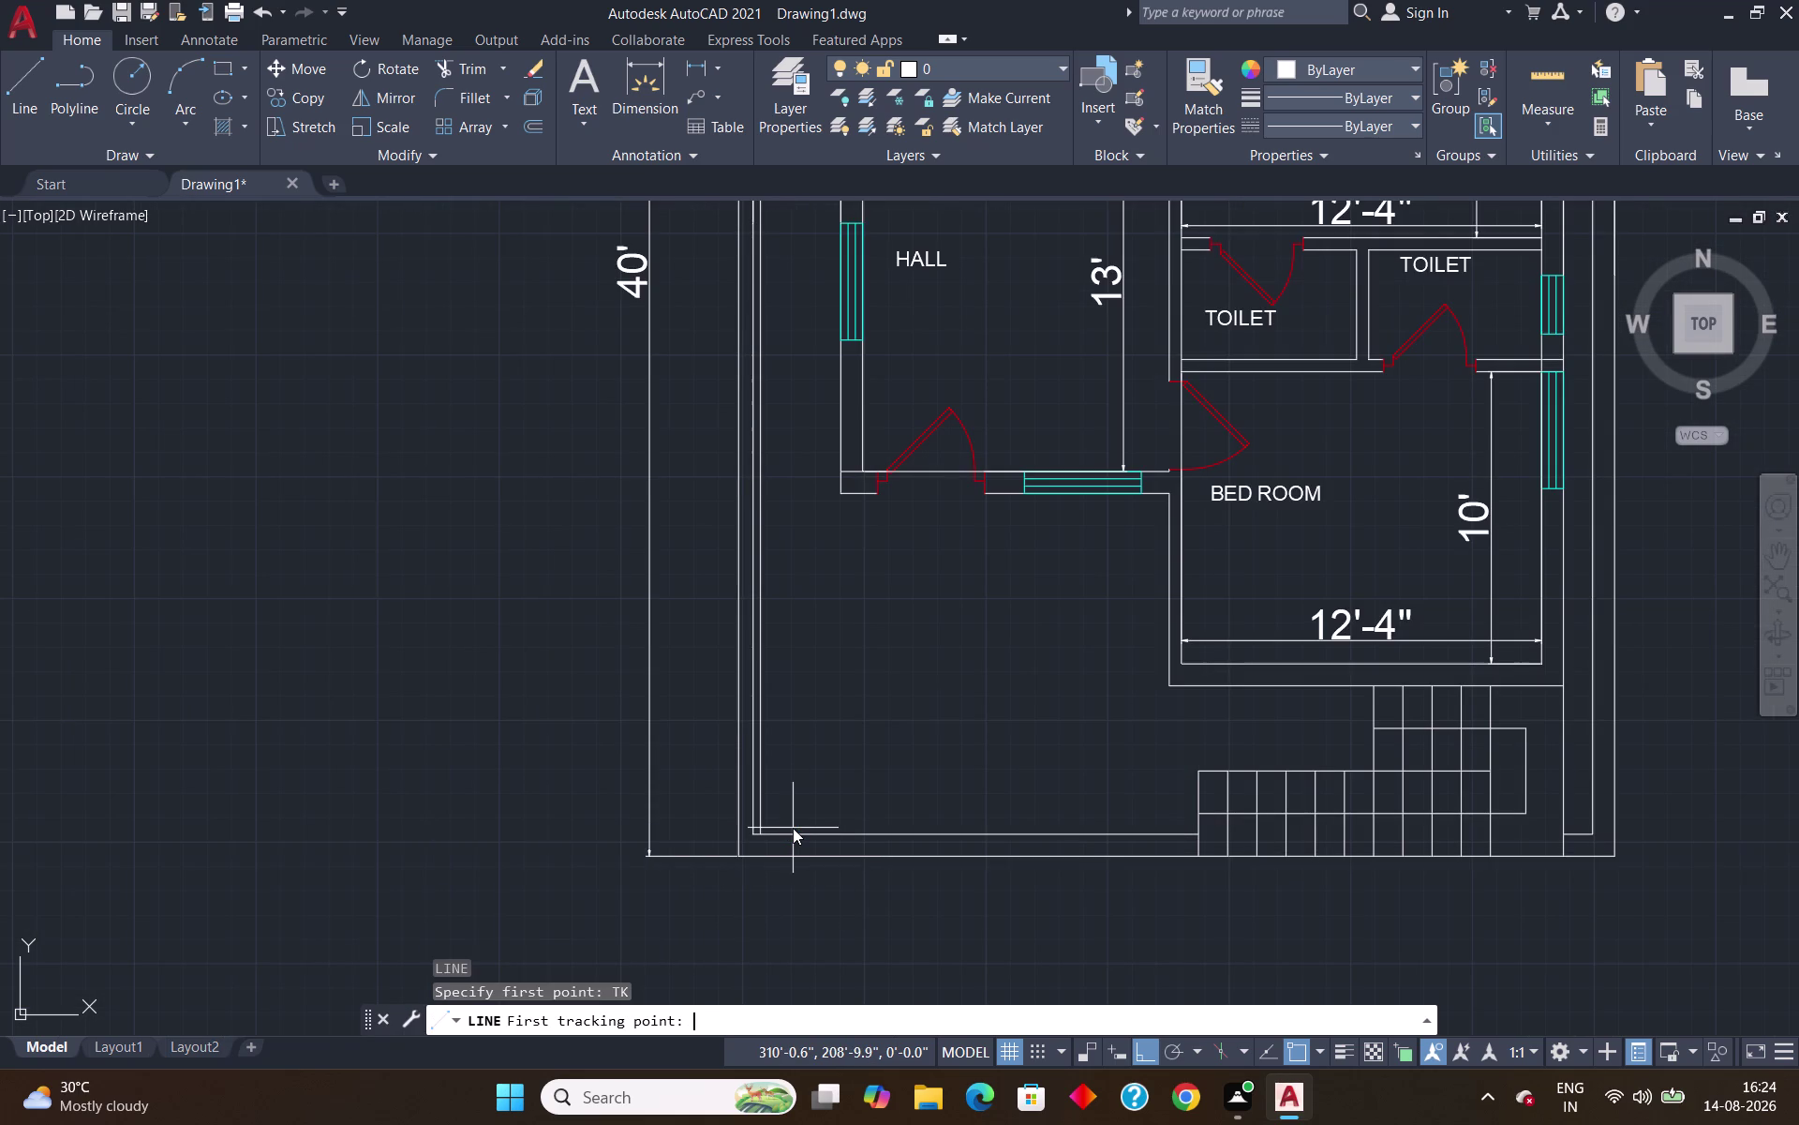
scroll(up, 3)
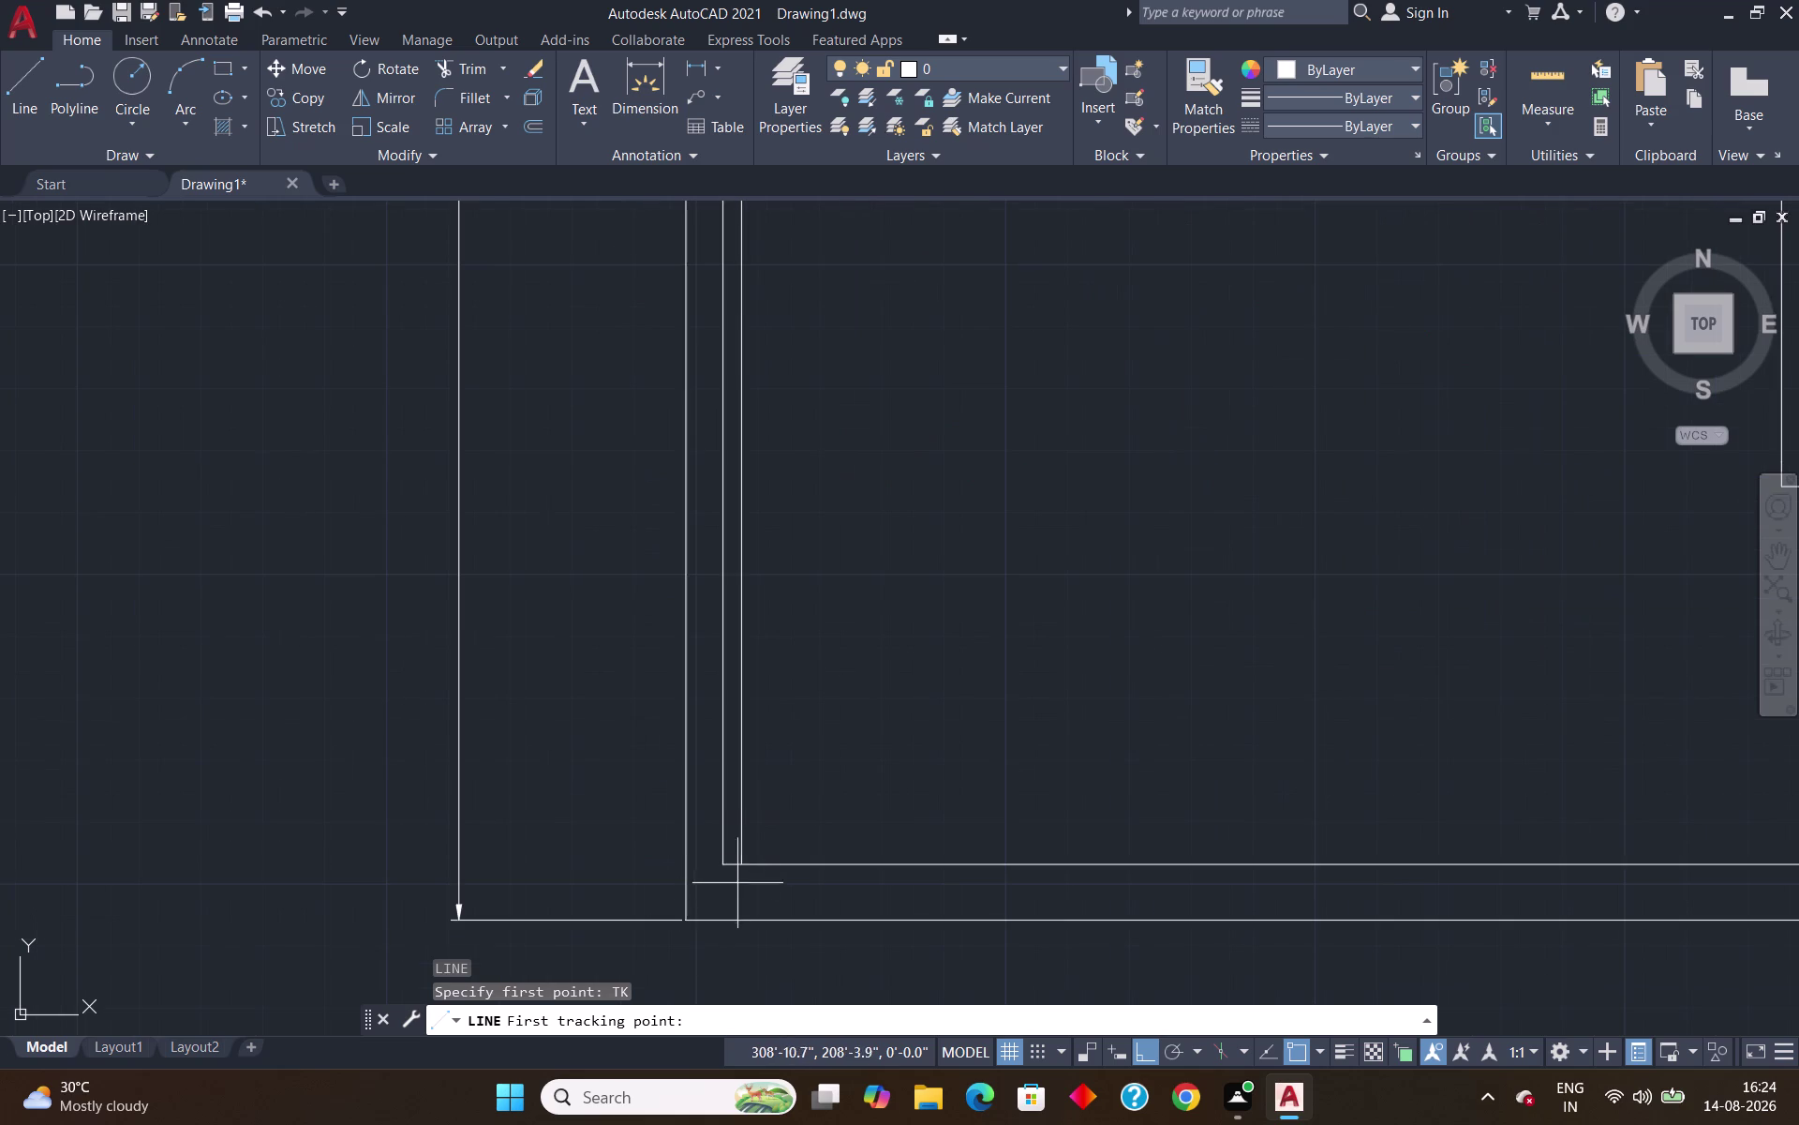
click(726, 867)
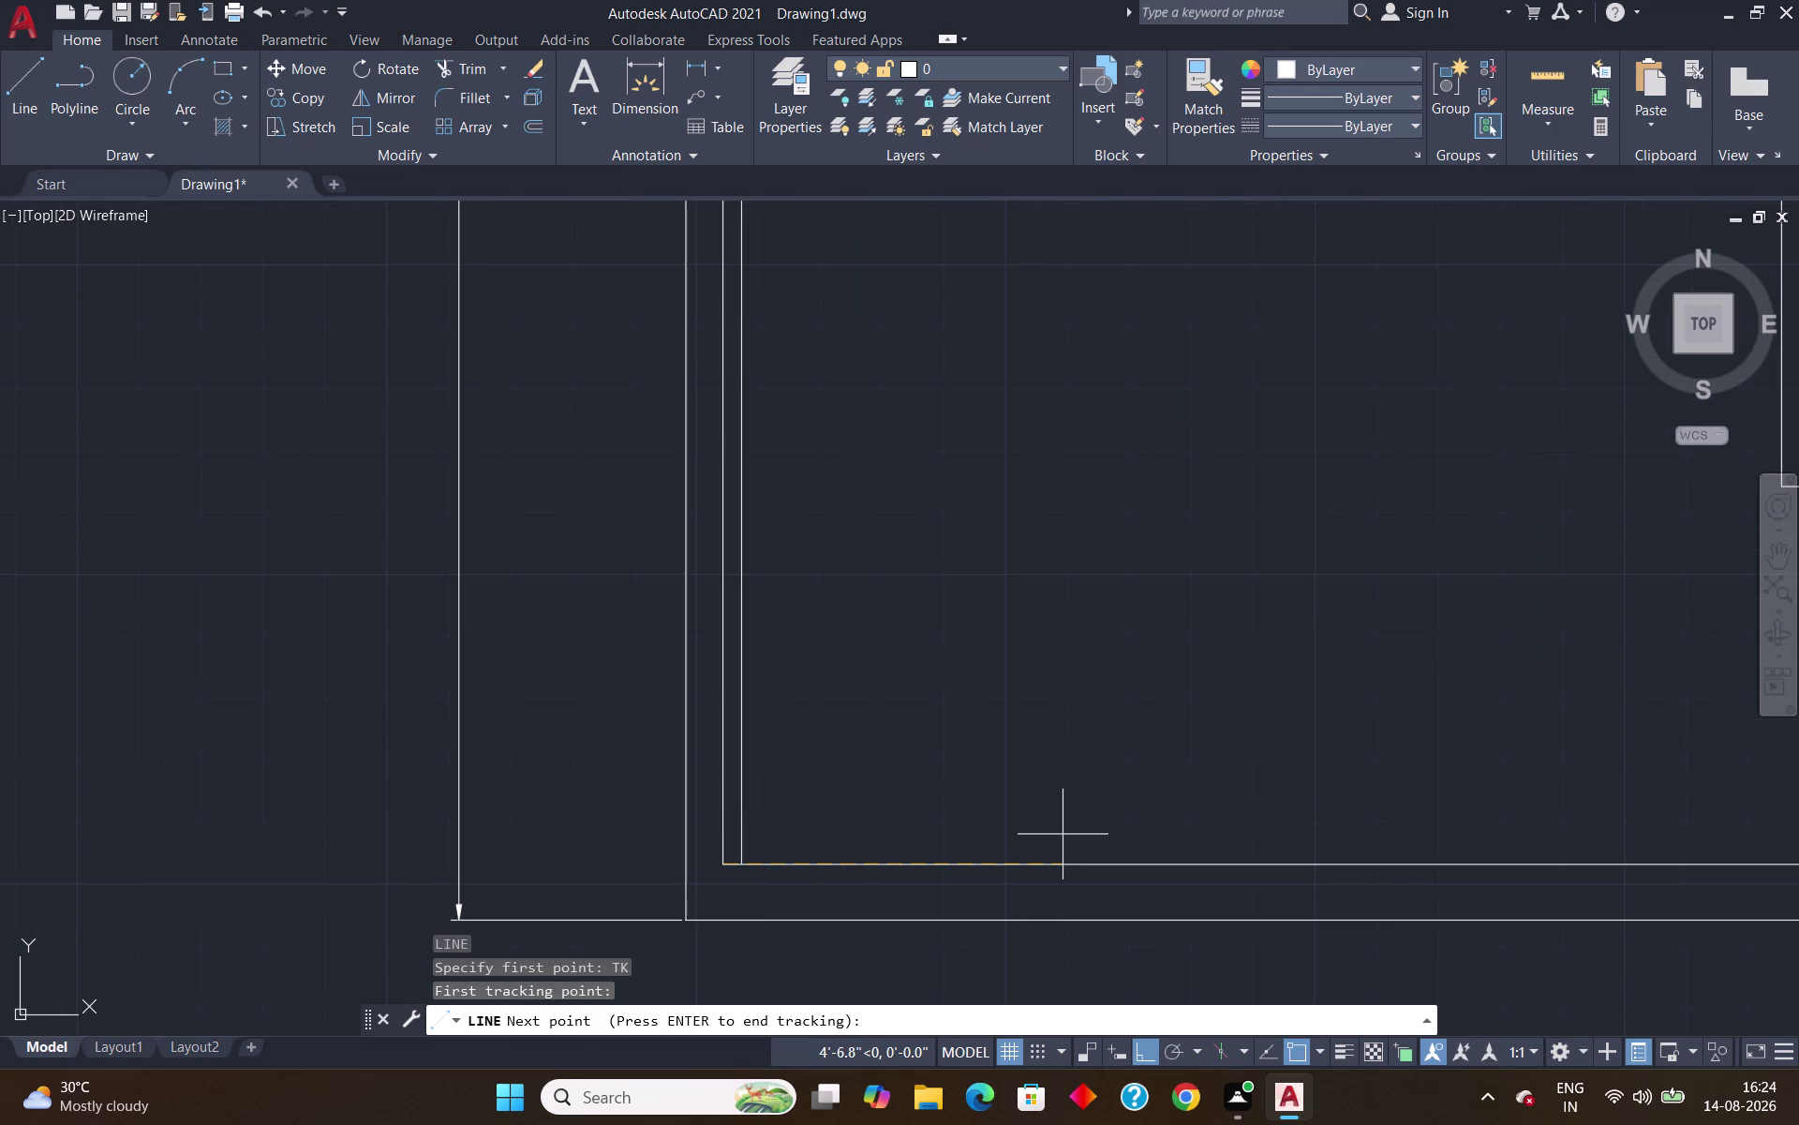
text(3')
key(BackSpace)
key(BackSpace)
key(BackSpace)
key(BackSpace)
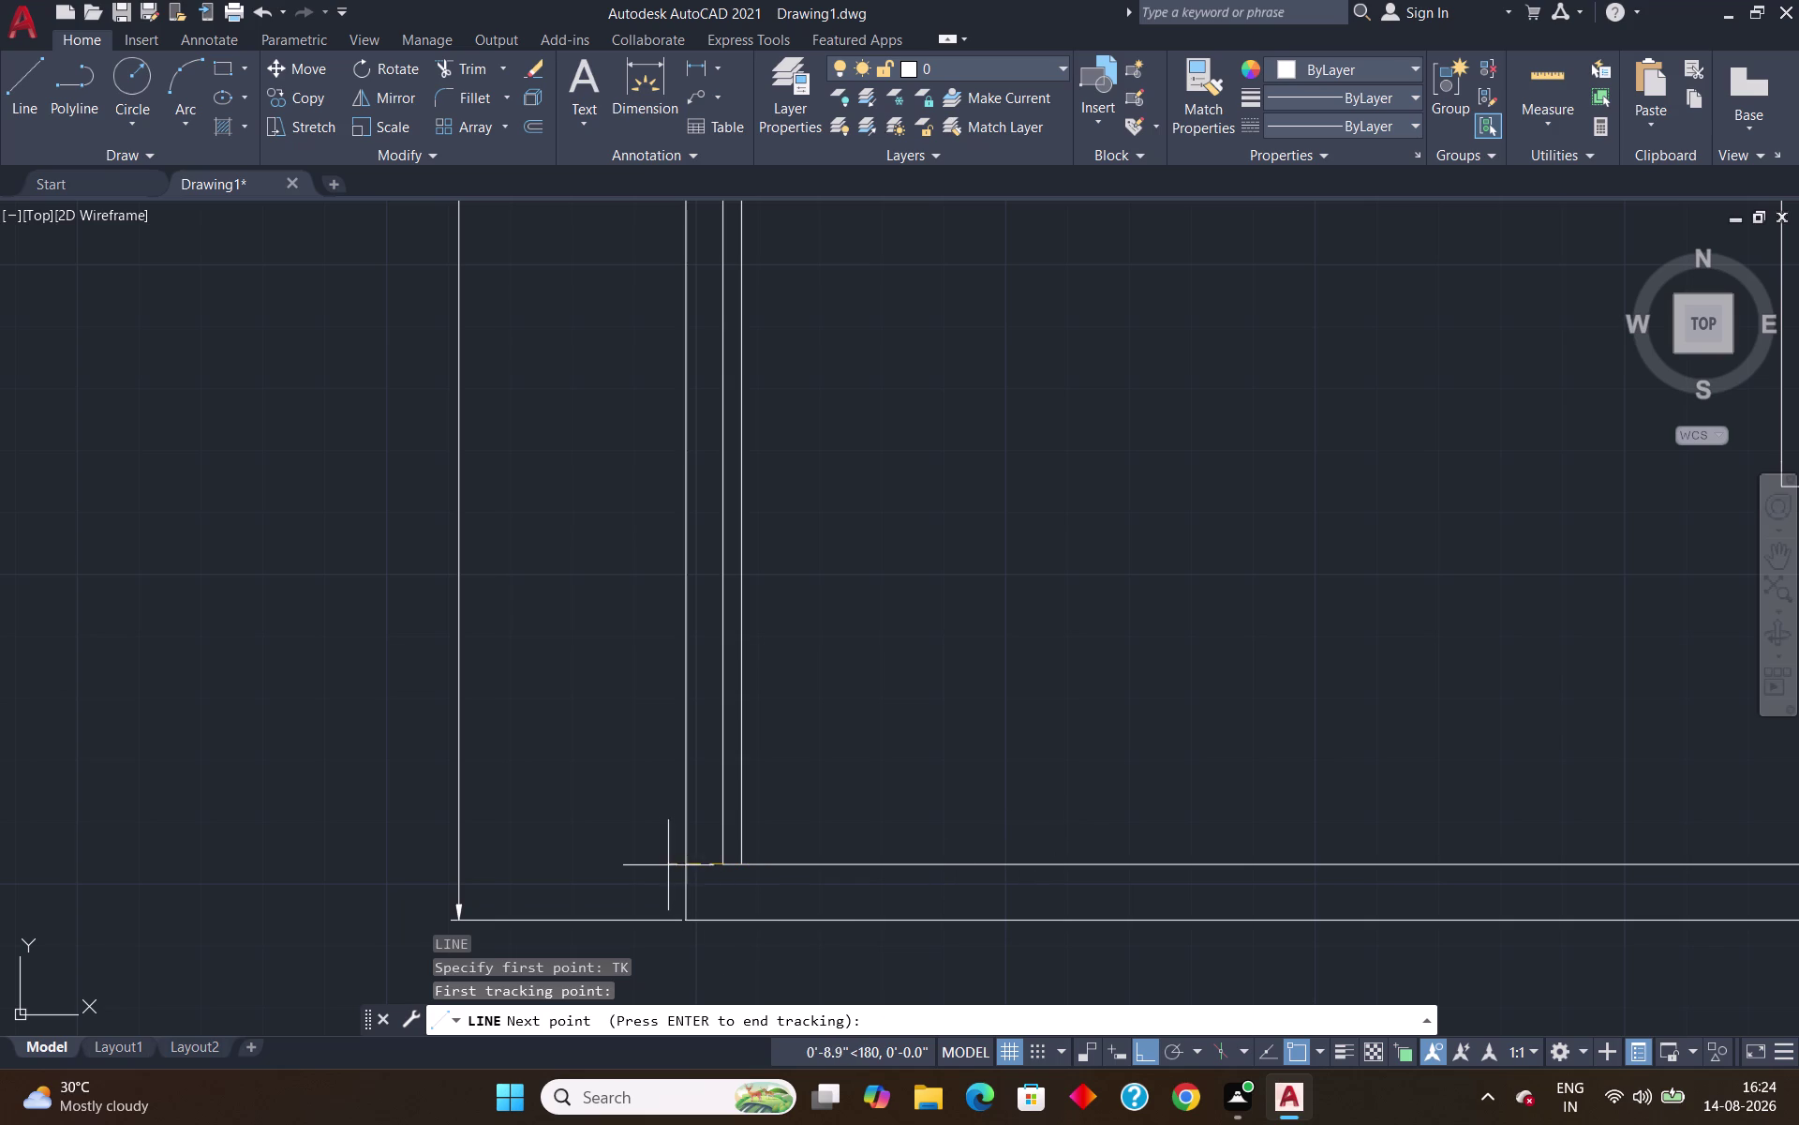
key(Escape)
Draw a 6' vertical line starting 3'6" from the lower-left wall corner.
key(l)
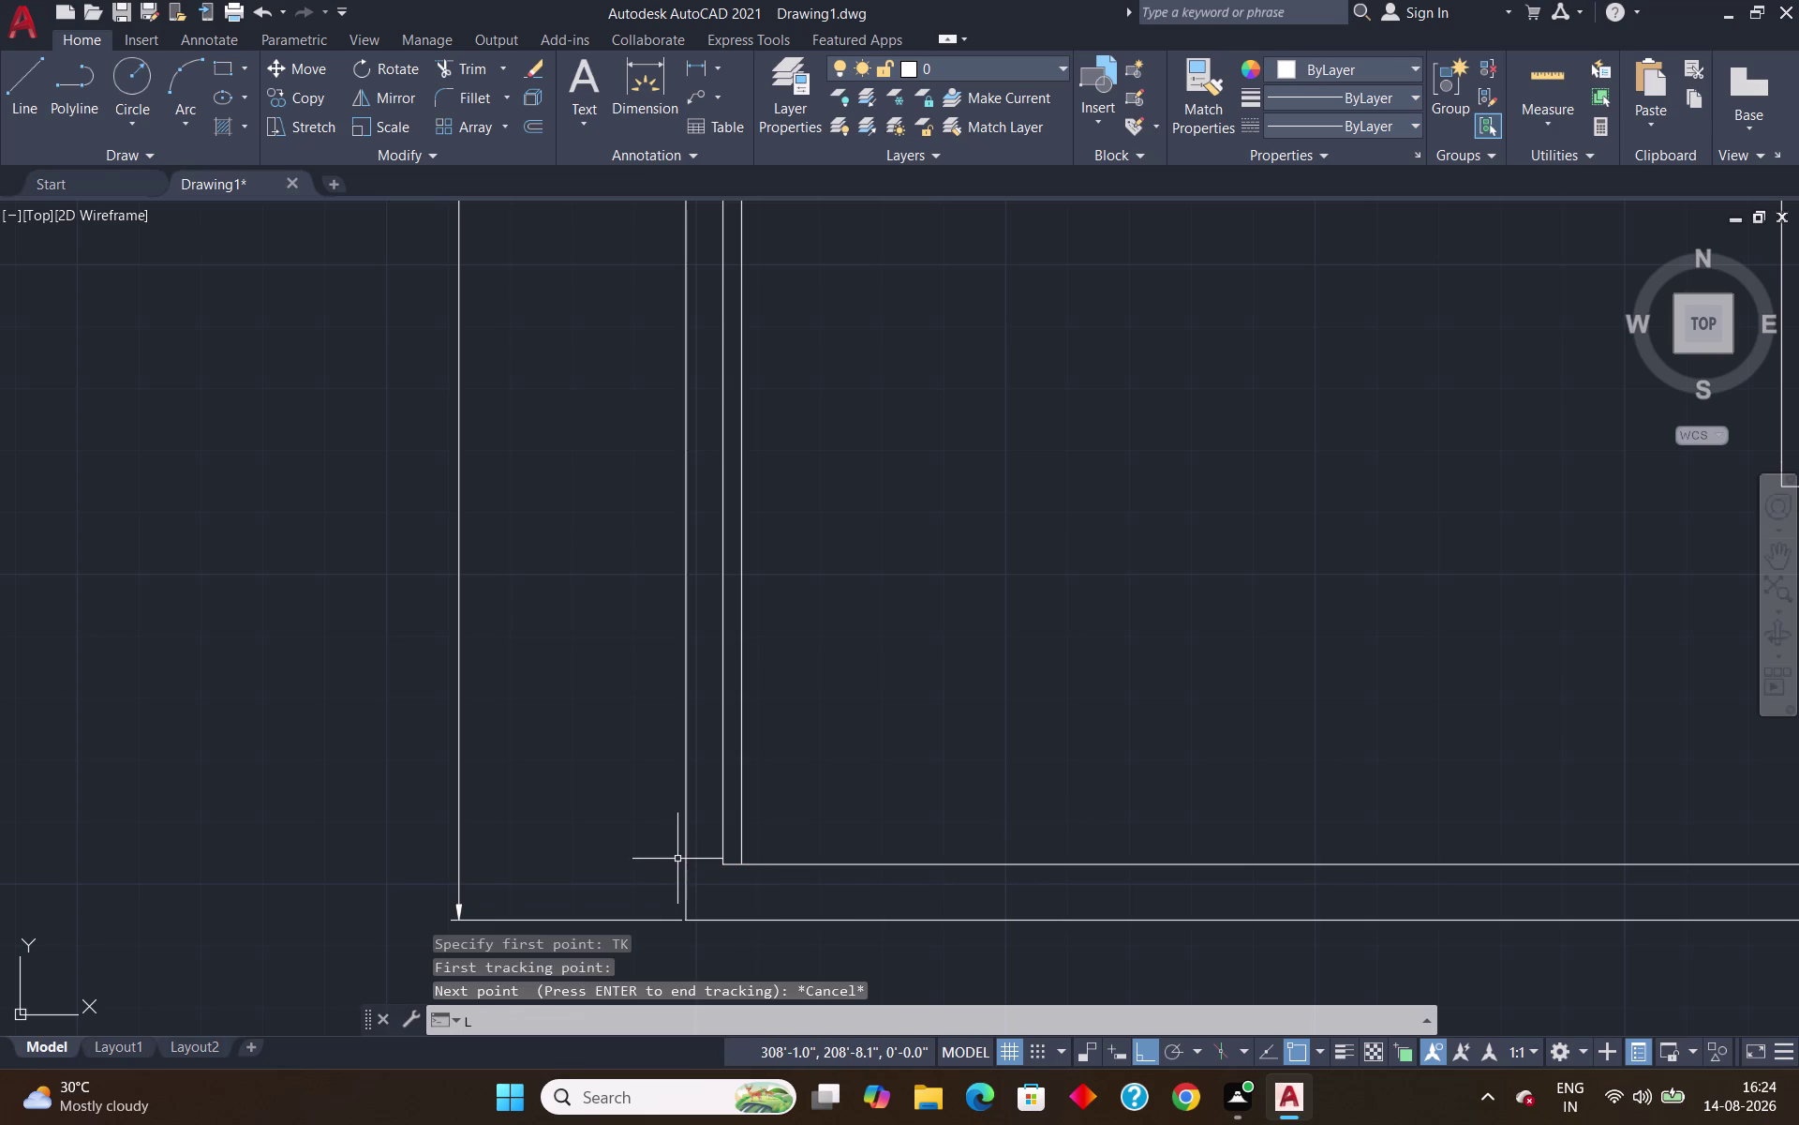
key(Return)
text(TK)
key(Return)
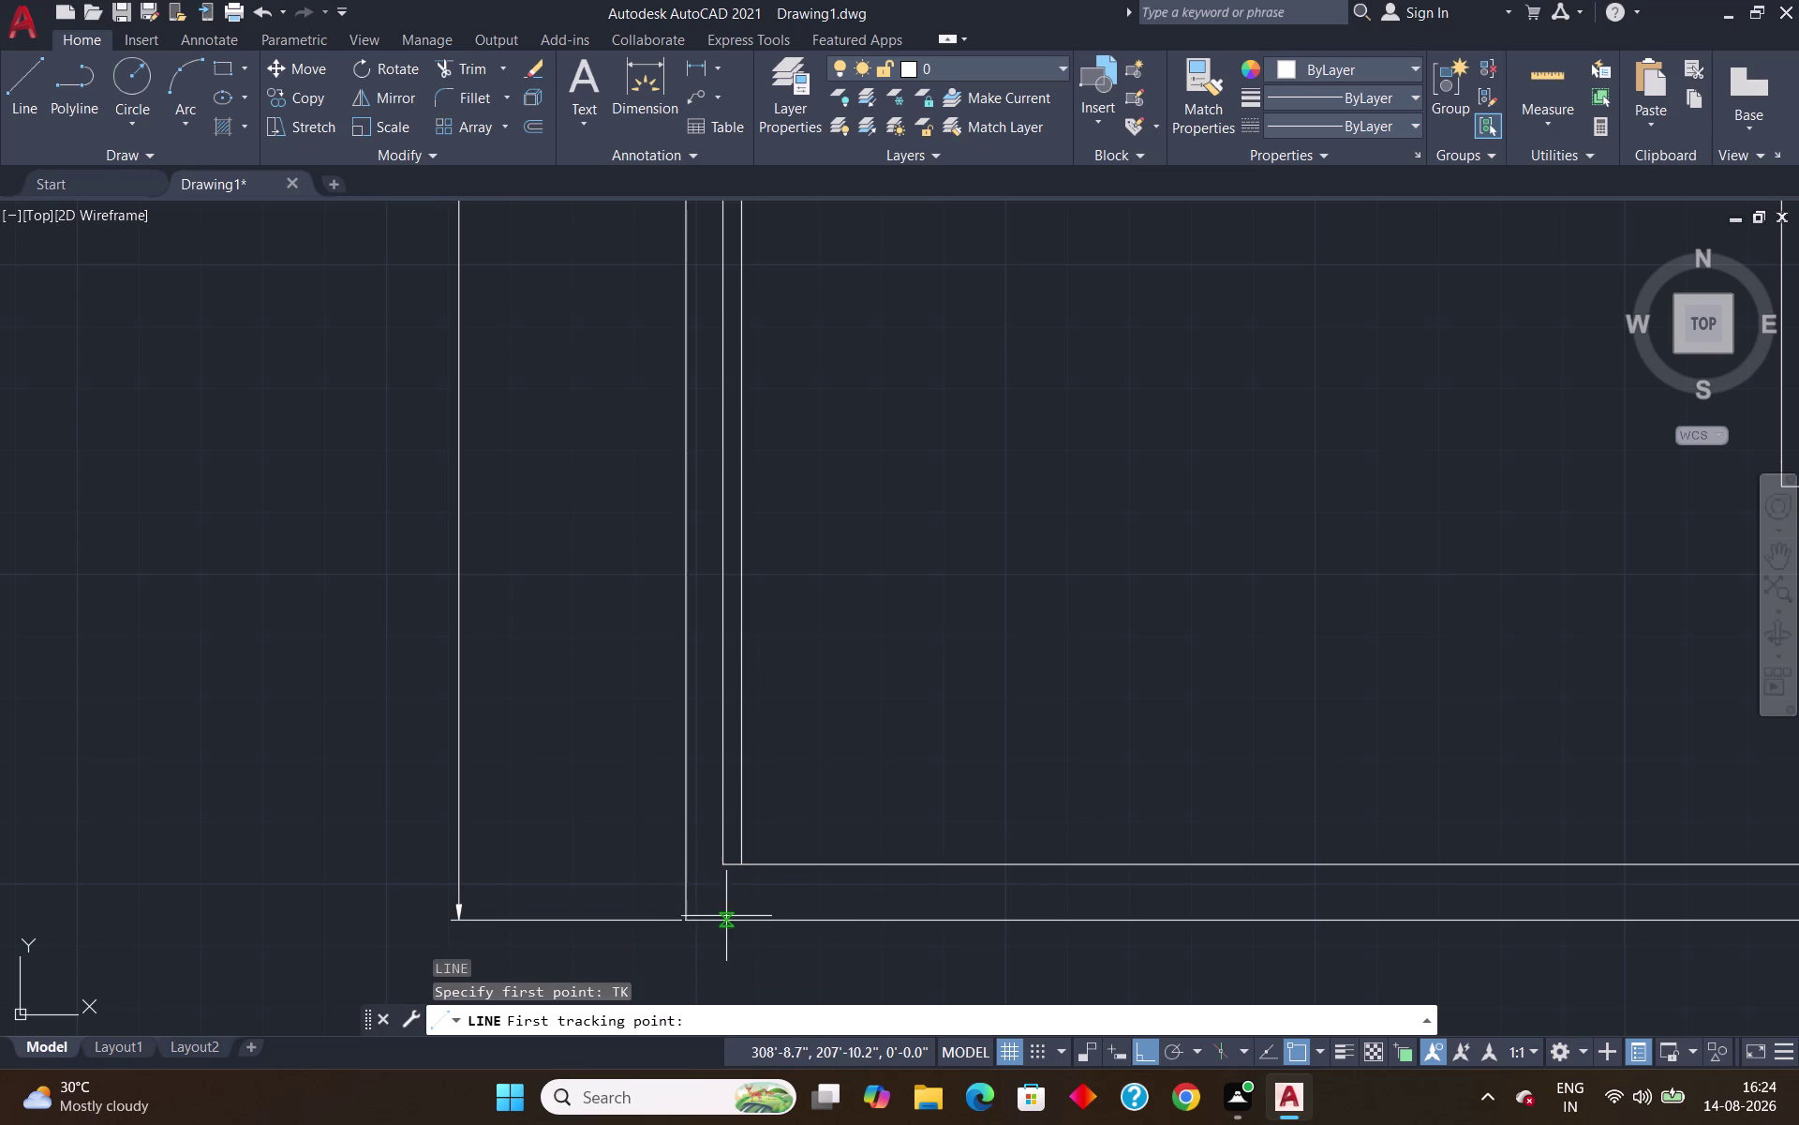
click(690, 926)
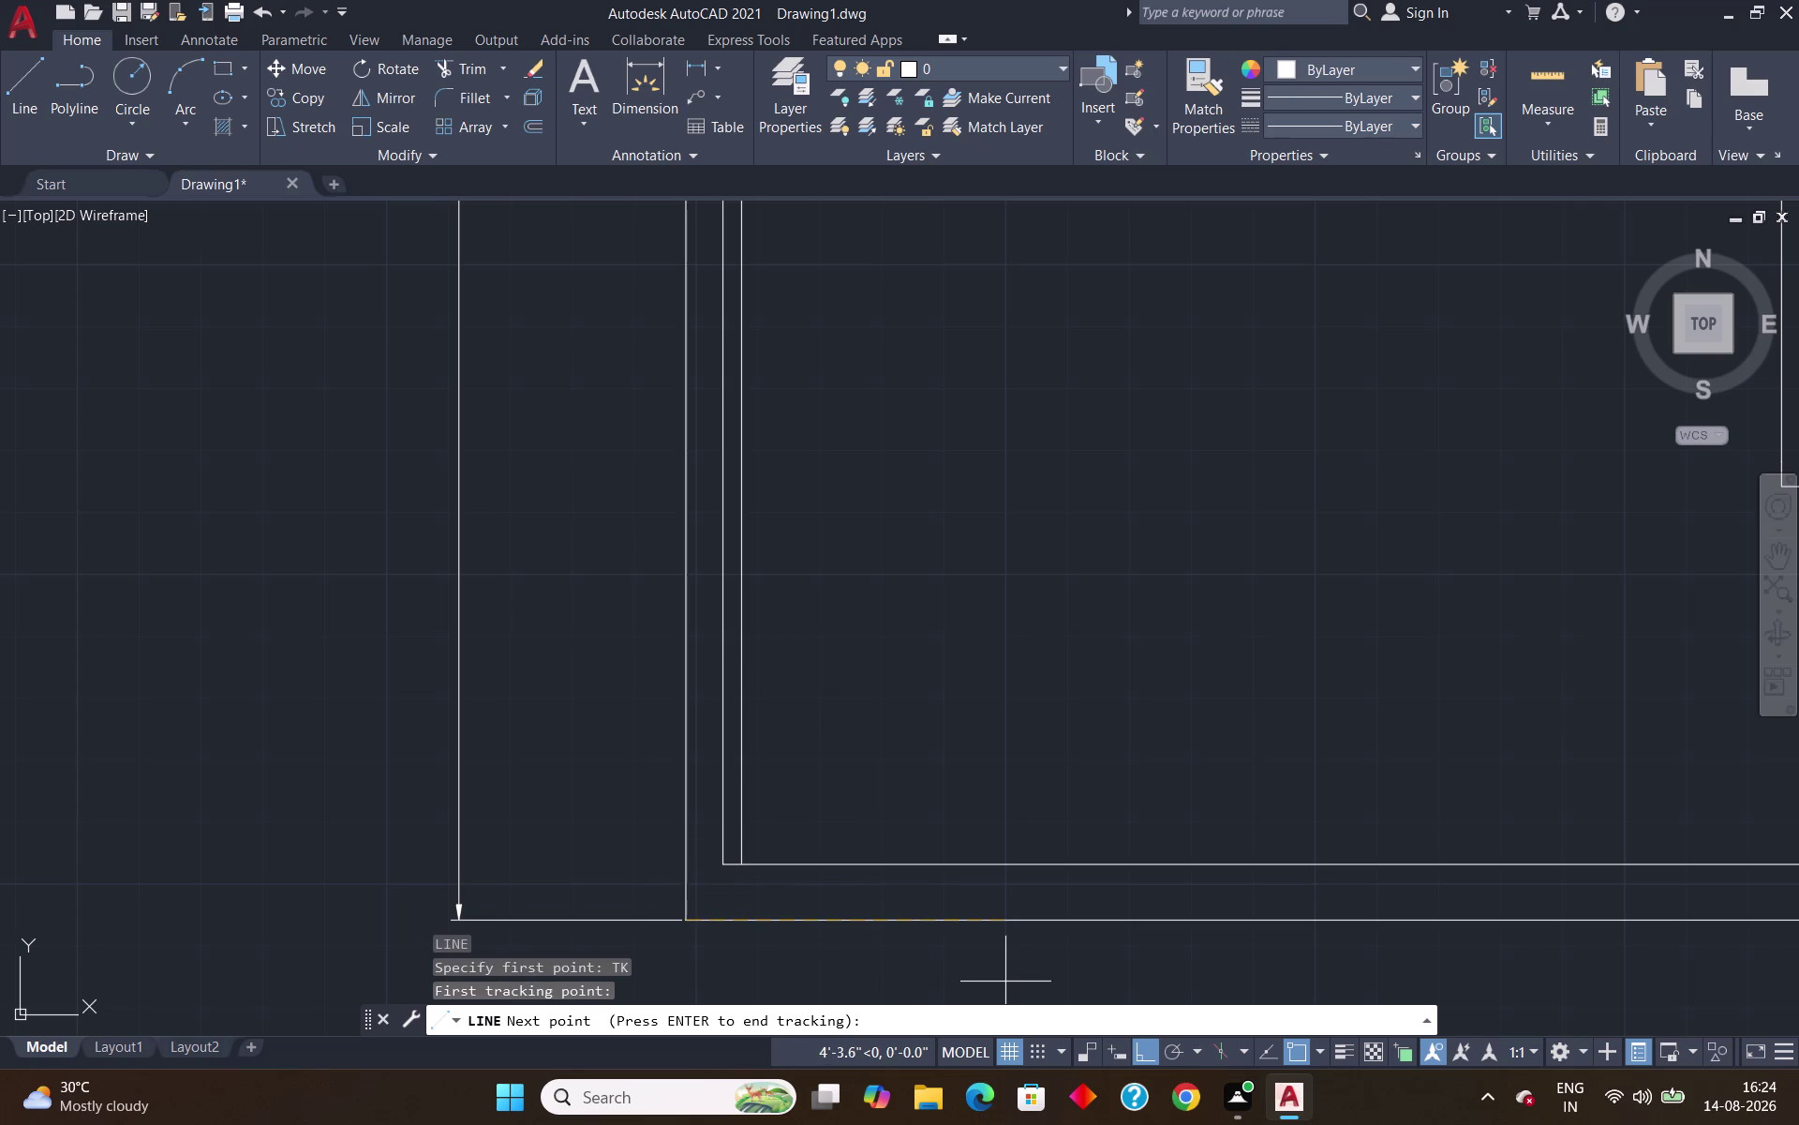
text(3'6)
text(")
key(Return)
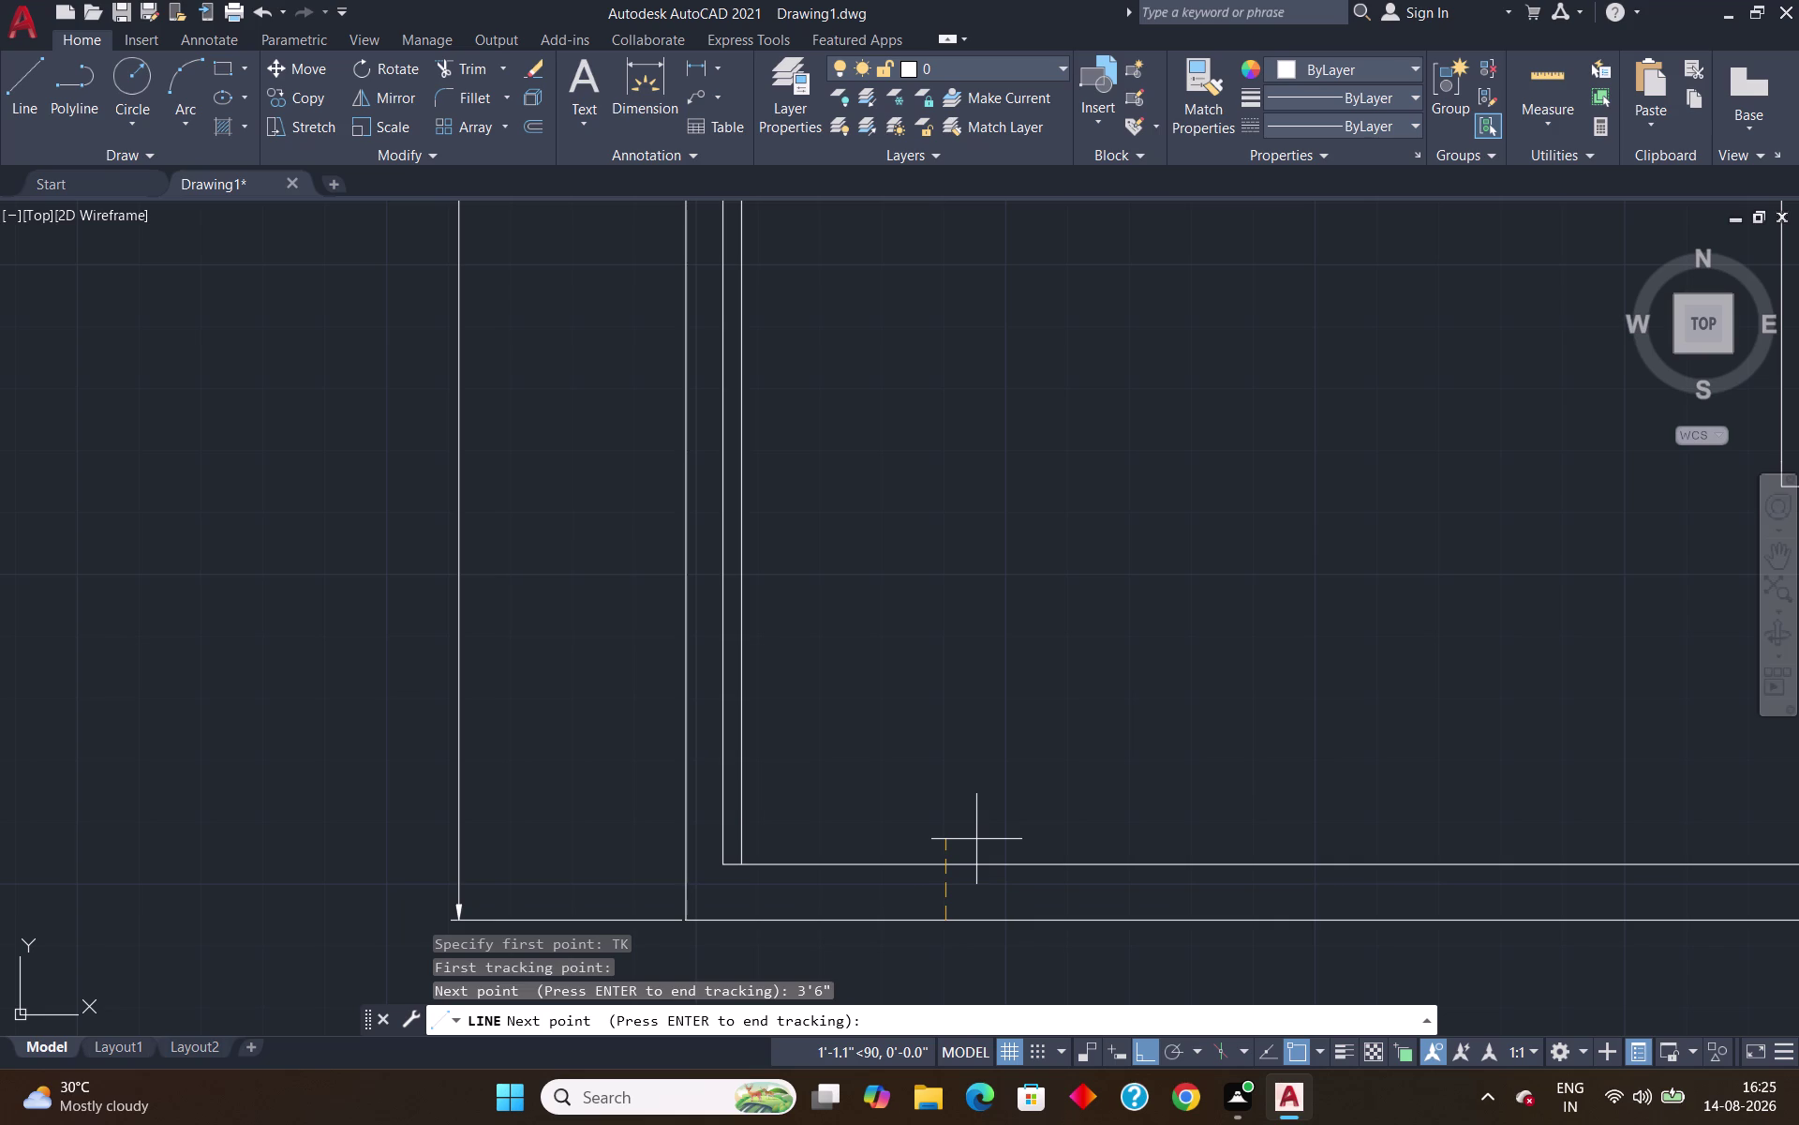
key(Return)
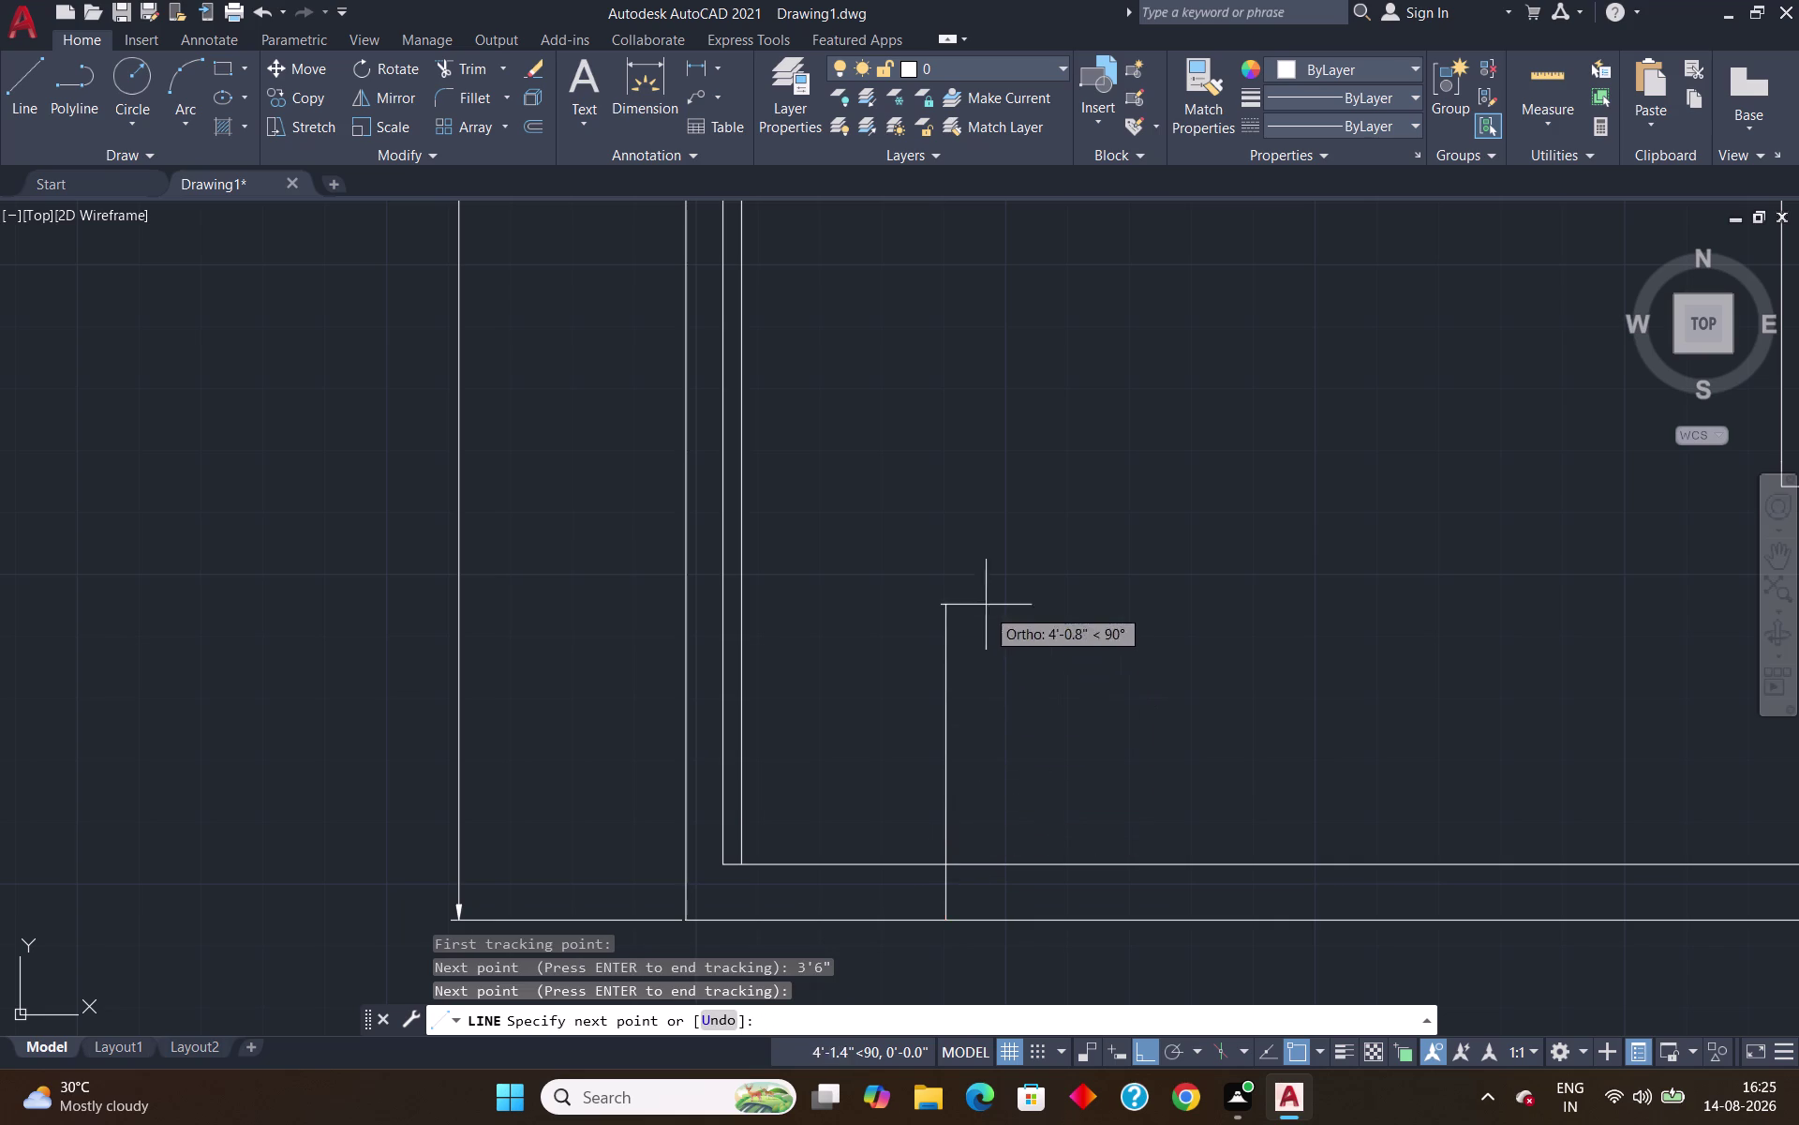
key(6)
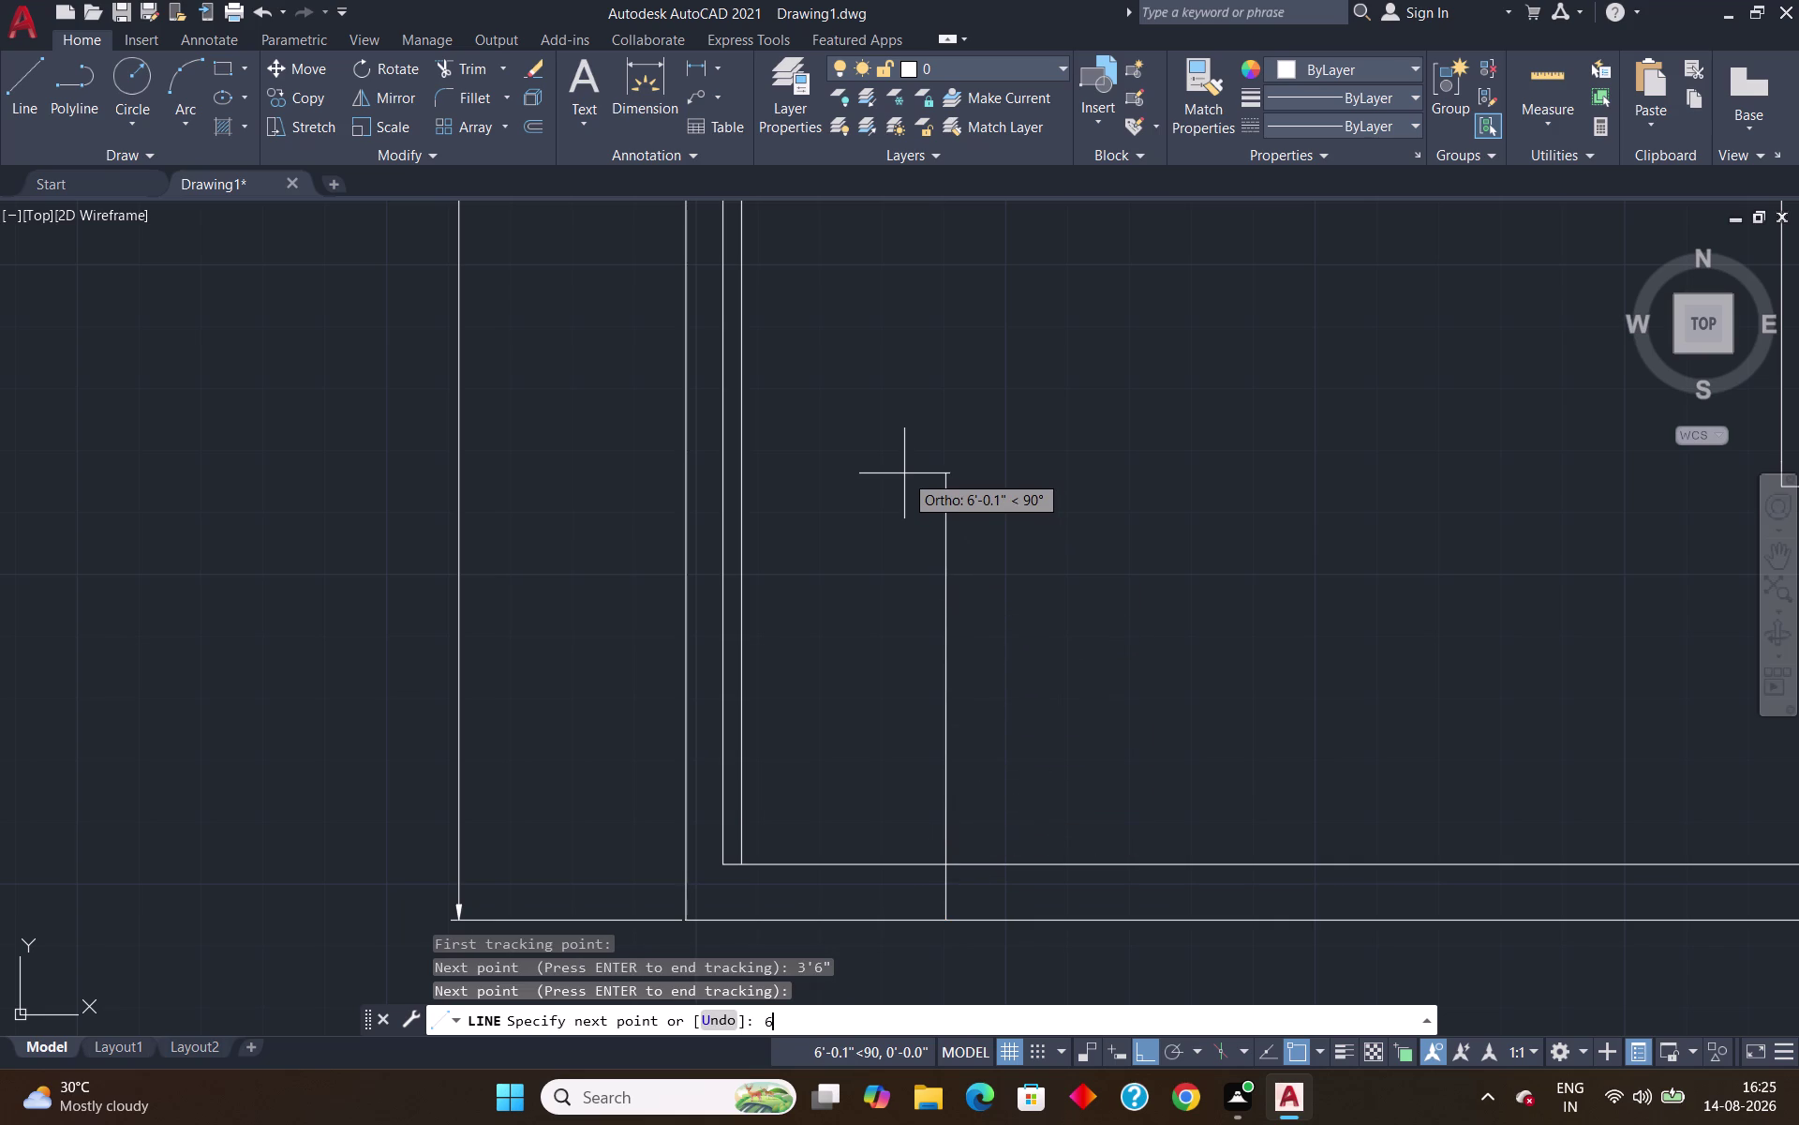
key(apostrophe)
key(Return)
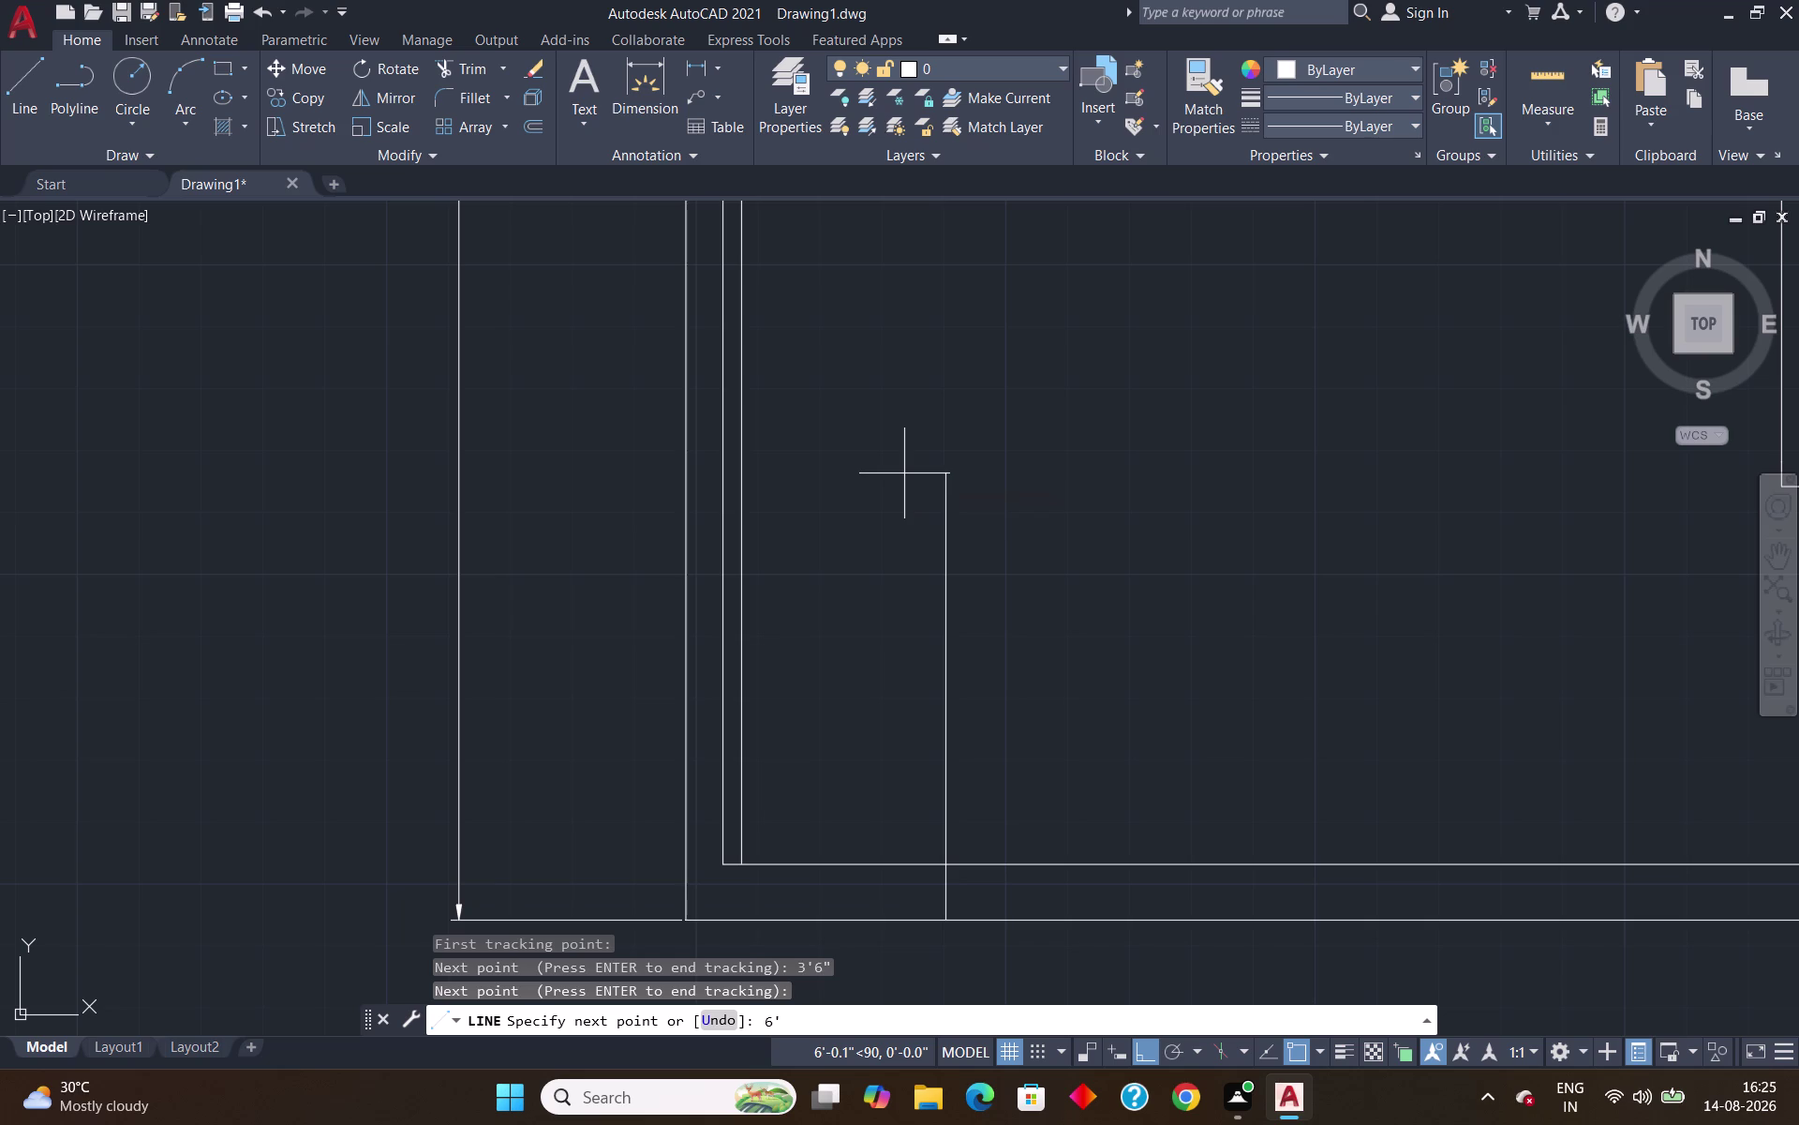
key(Return)
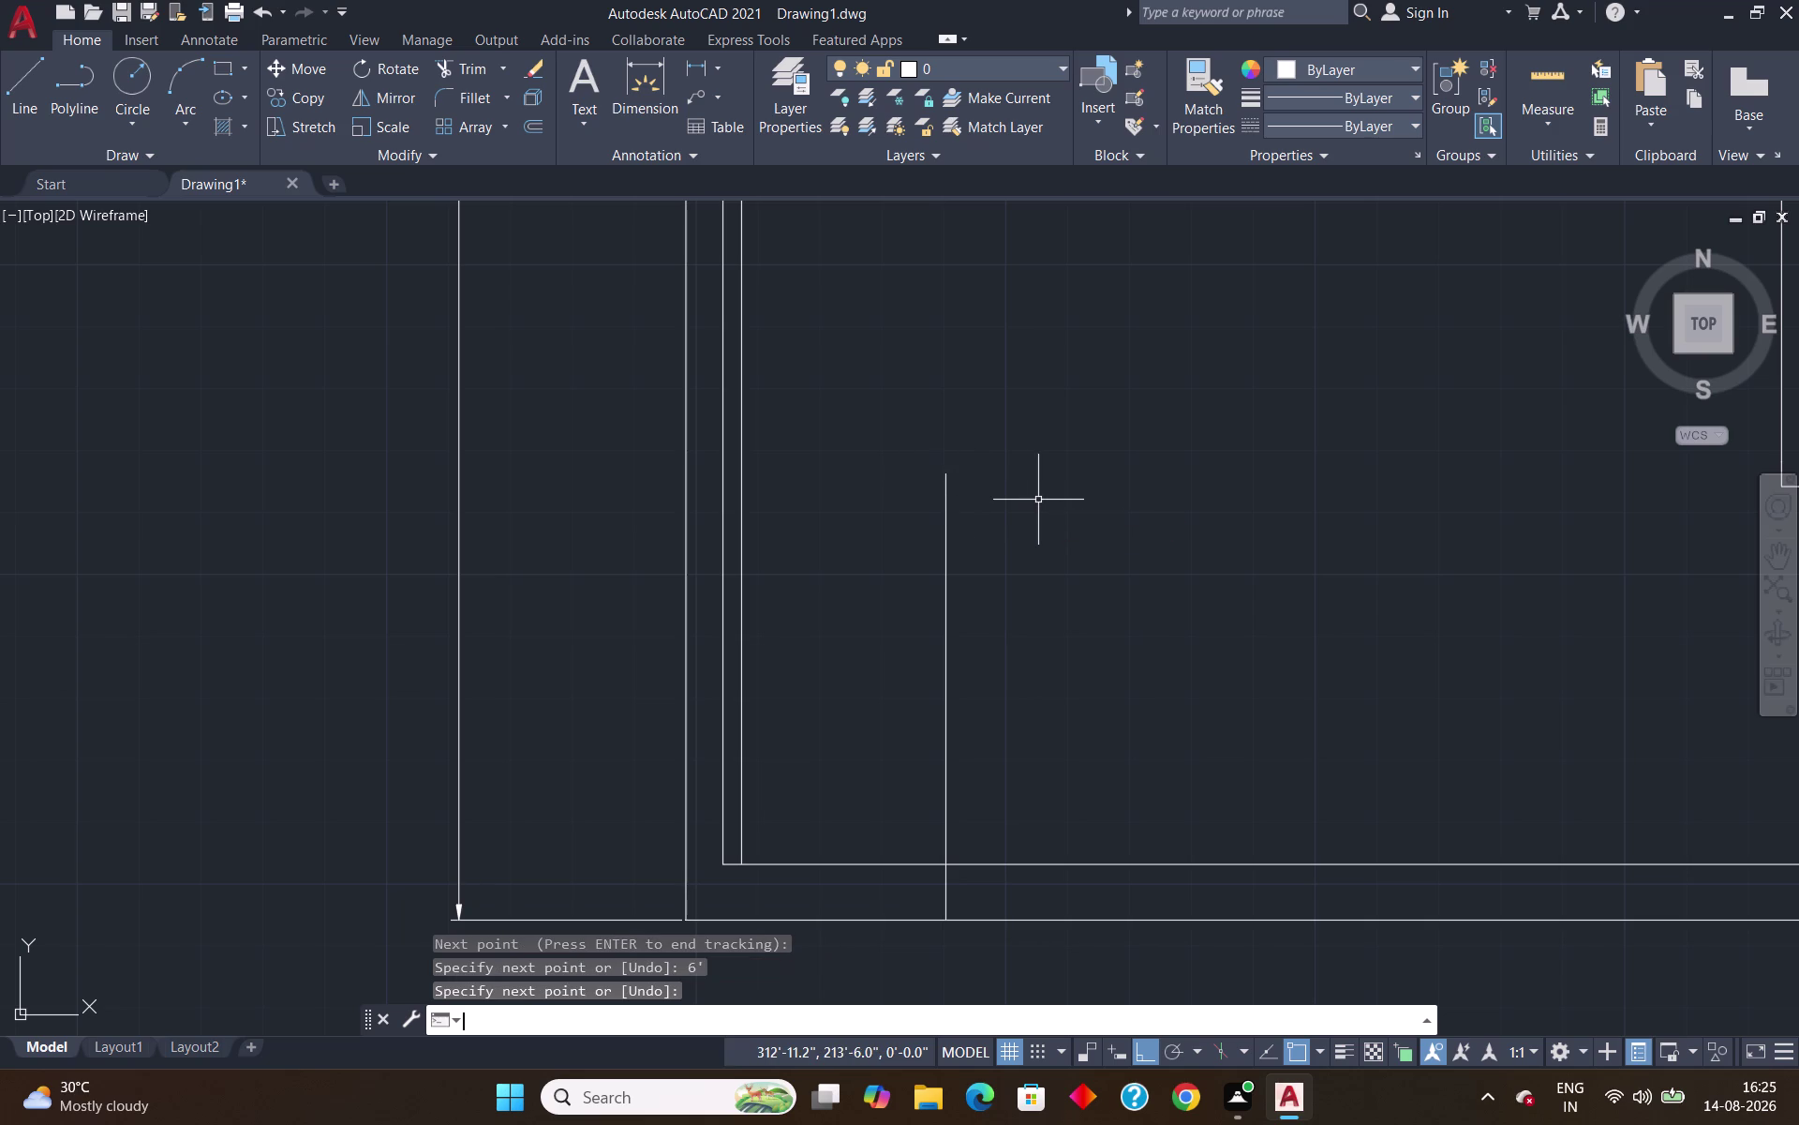
scroll(down, 3)
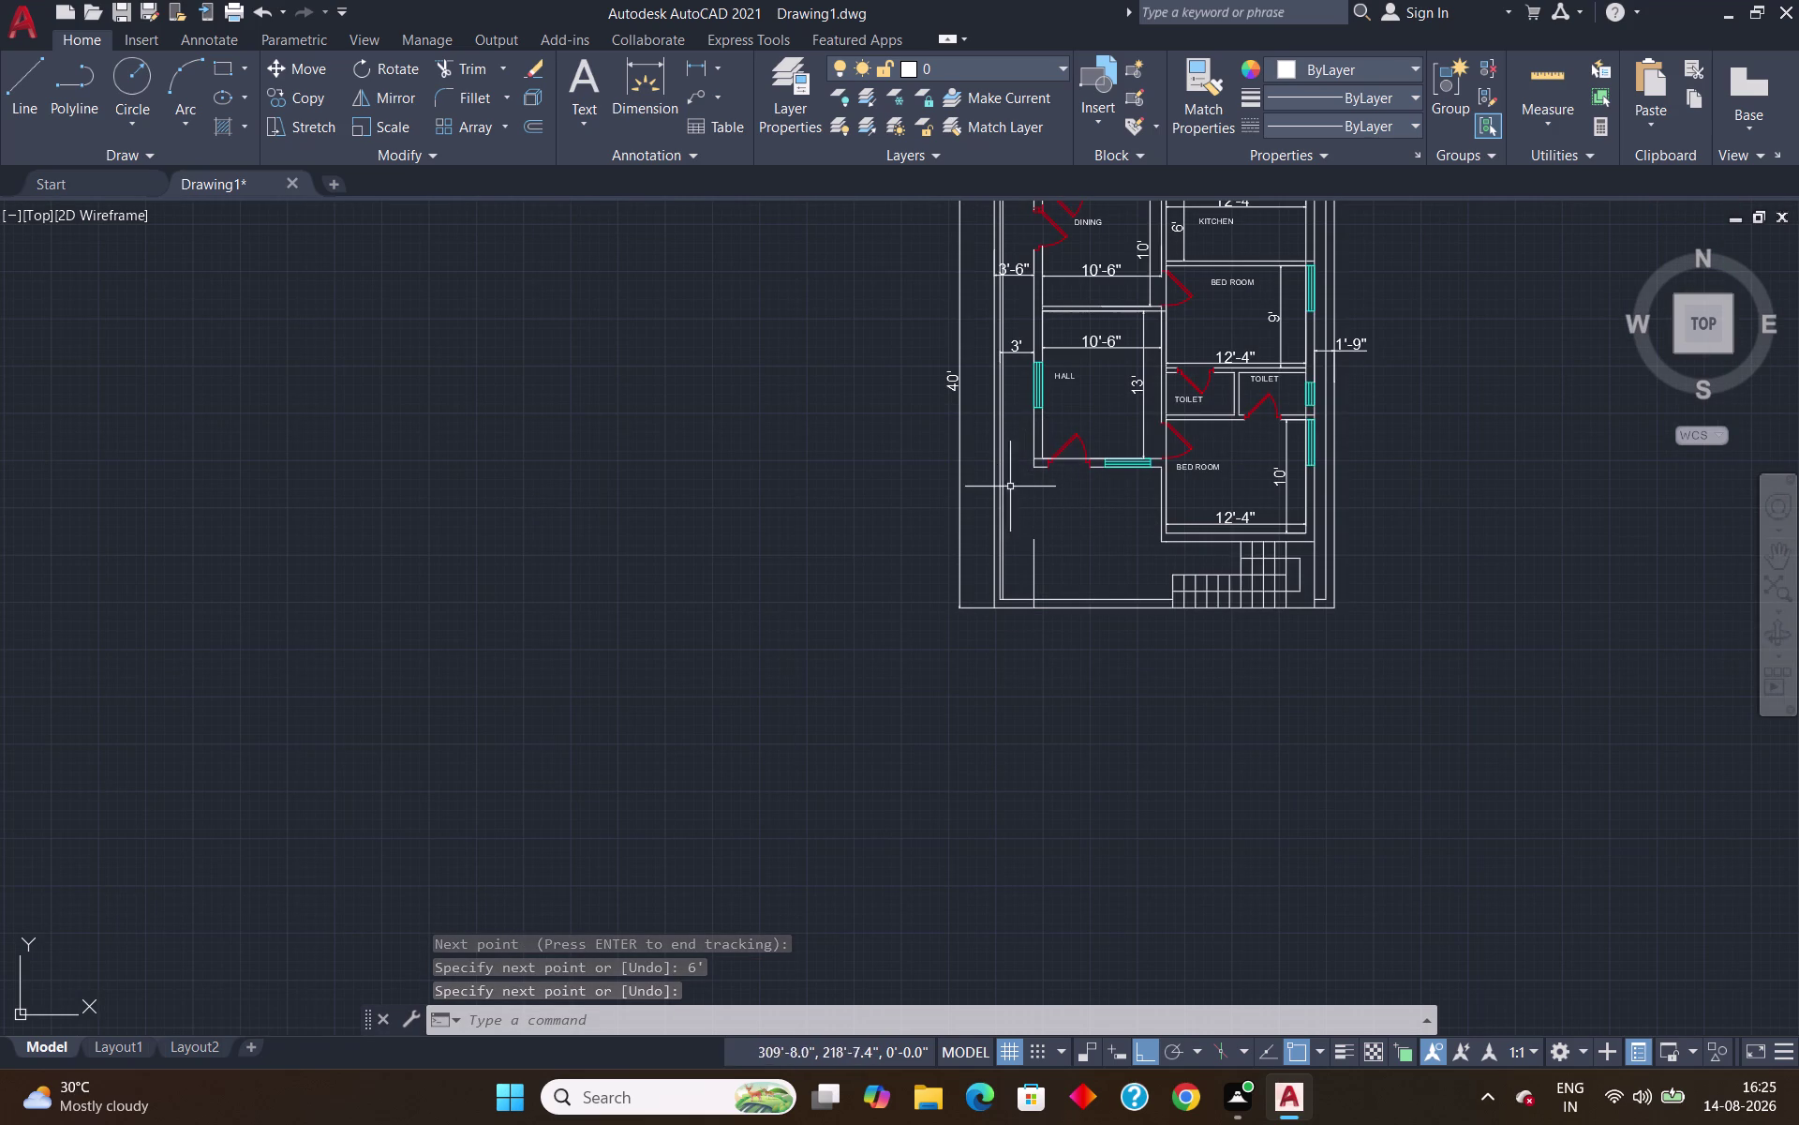
Pan to the new short line and cancel a first dimension pick.
scroll(up, 3)
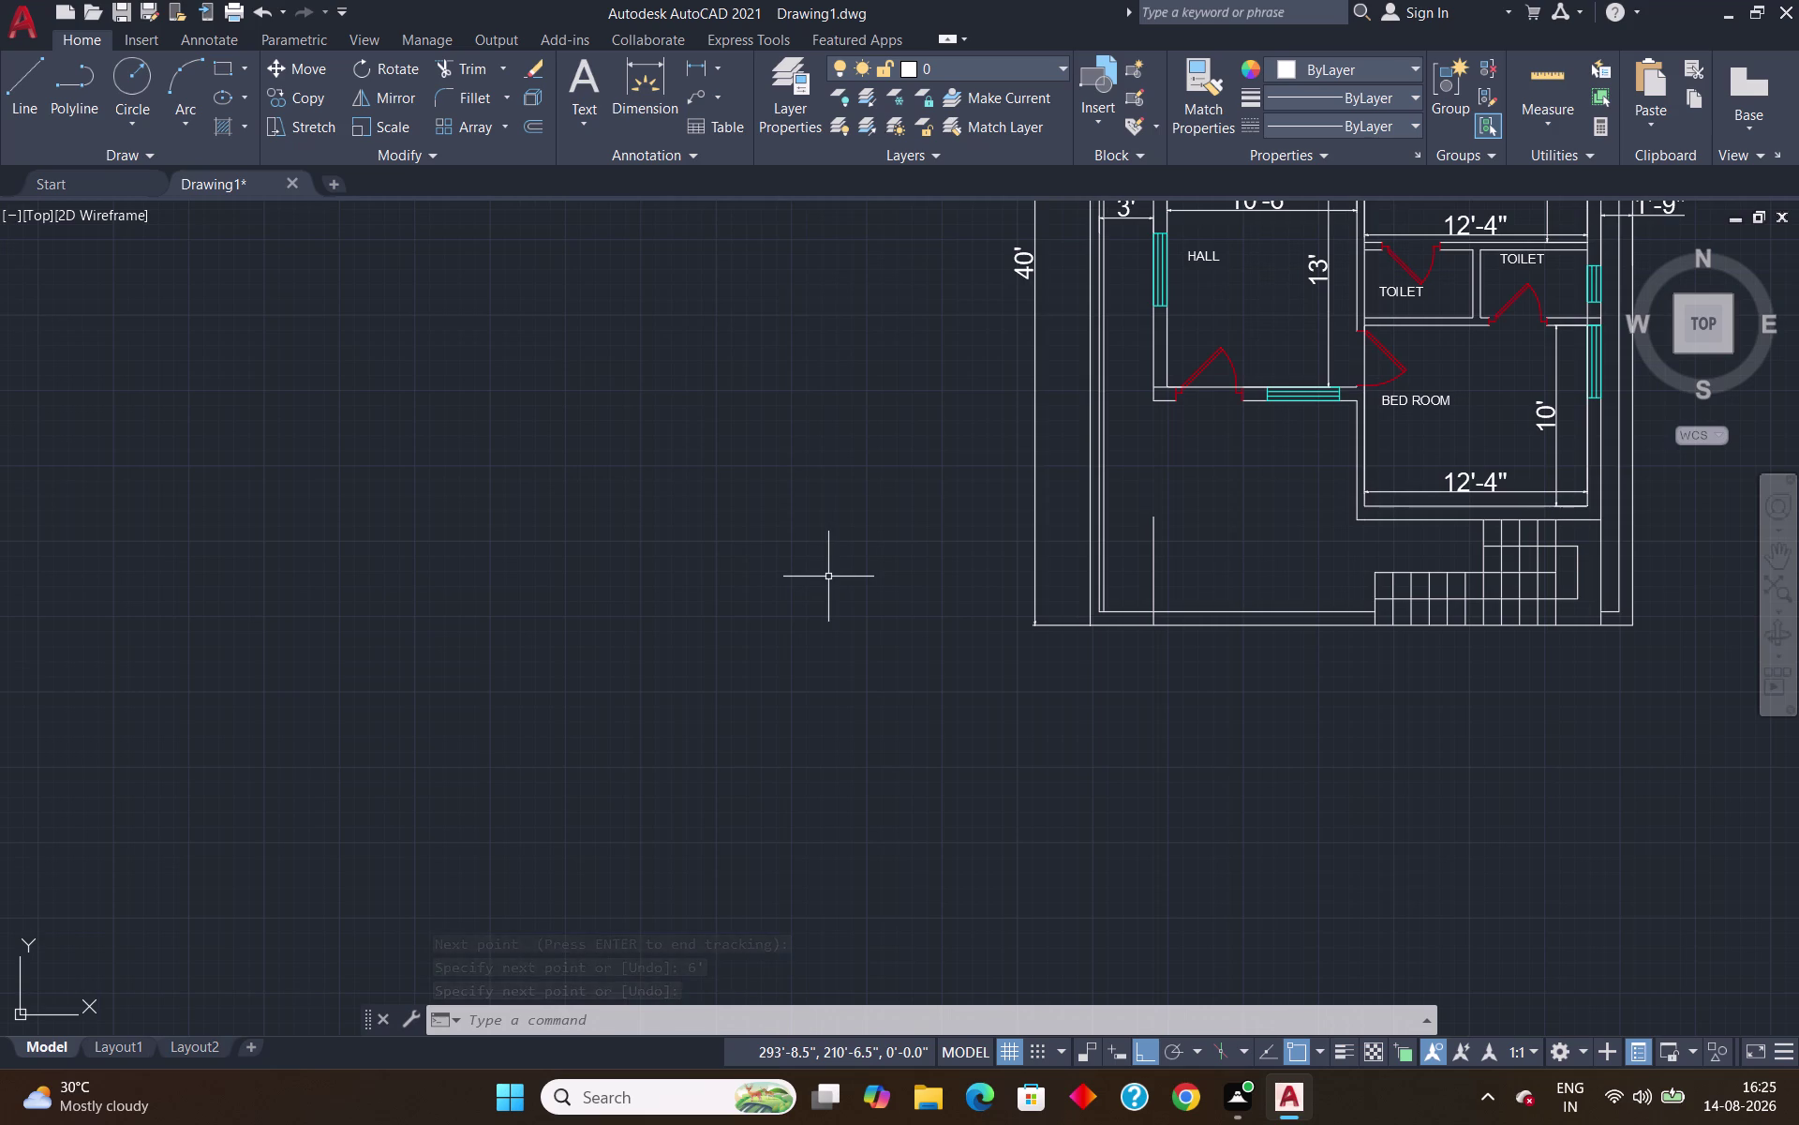
scroll(up, 3)
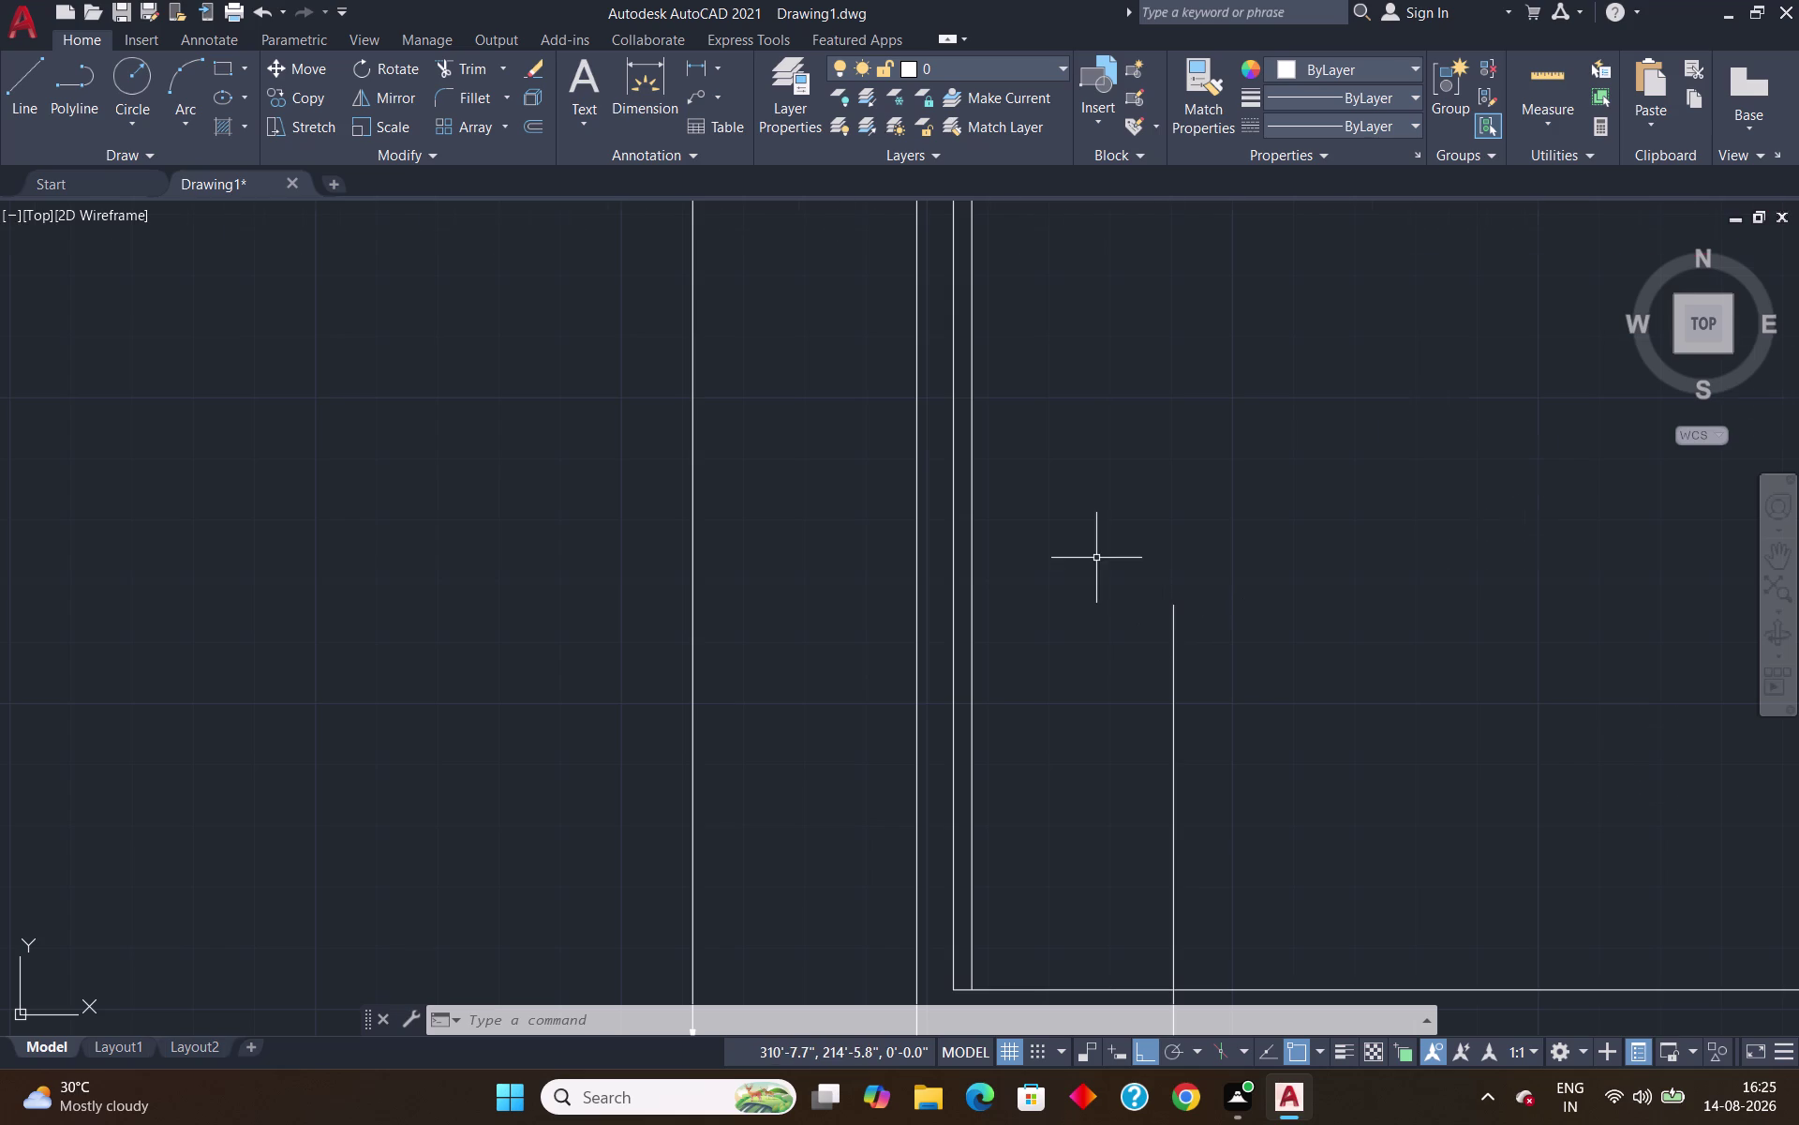
scroll(down, 3)
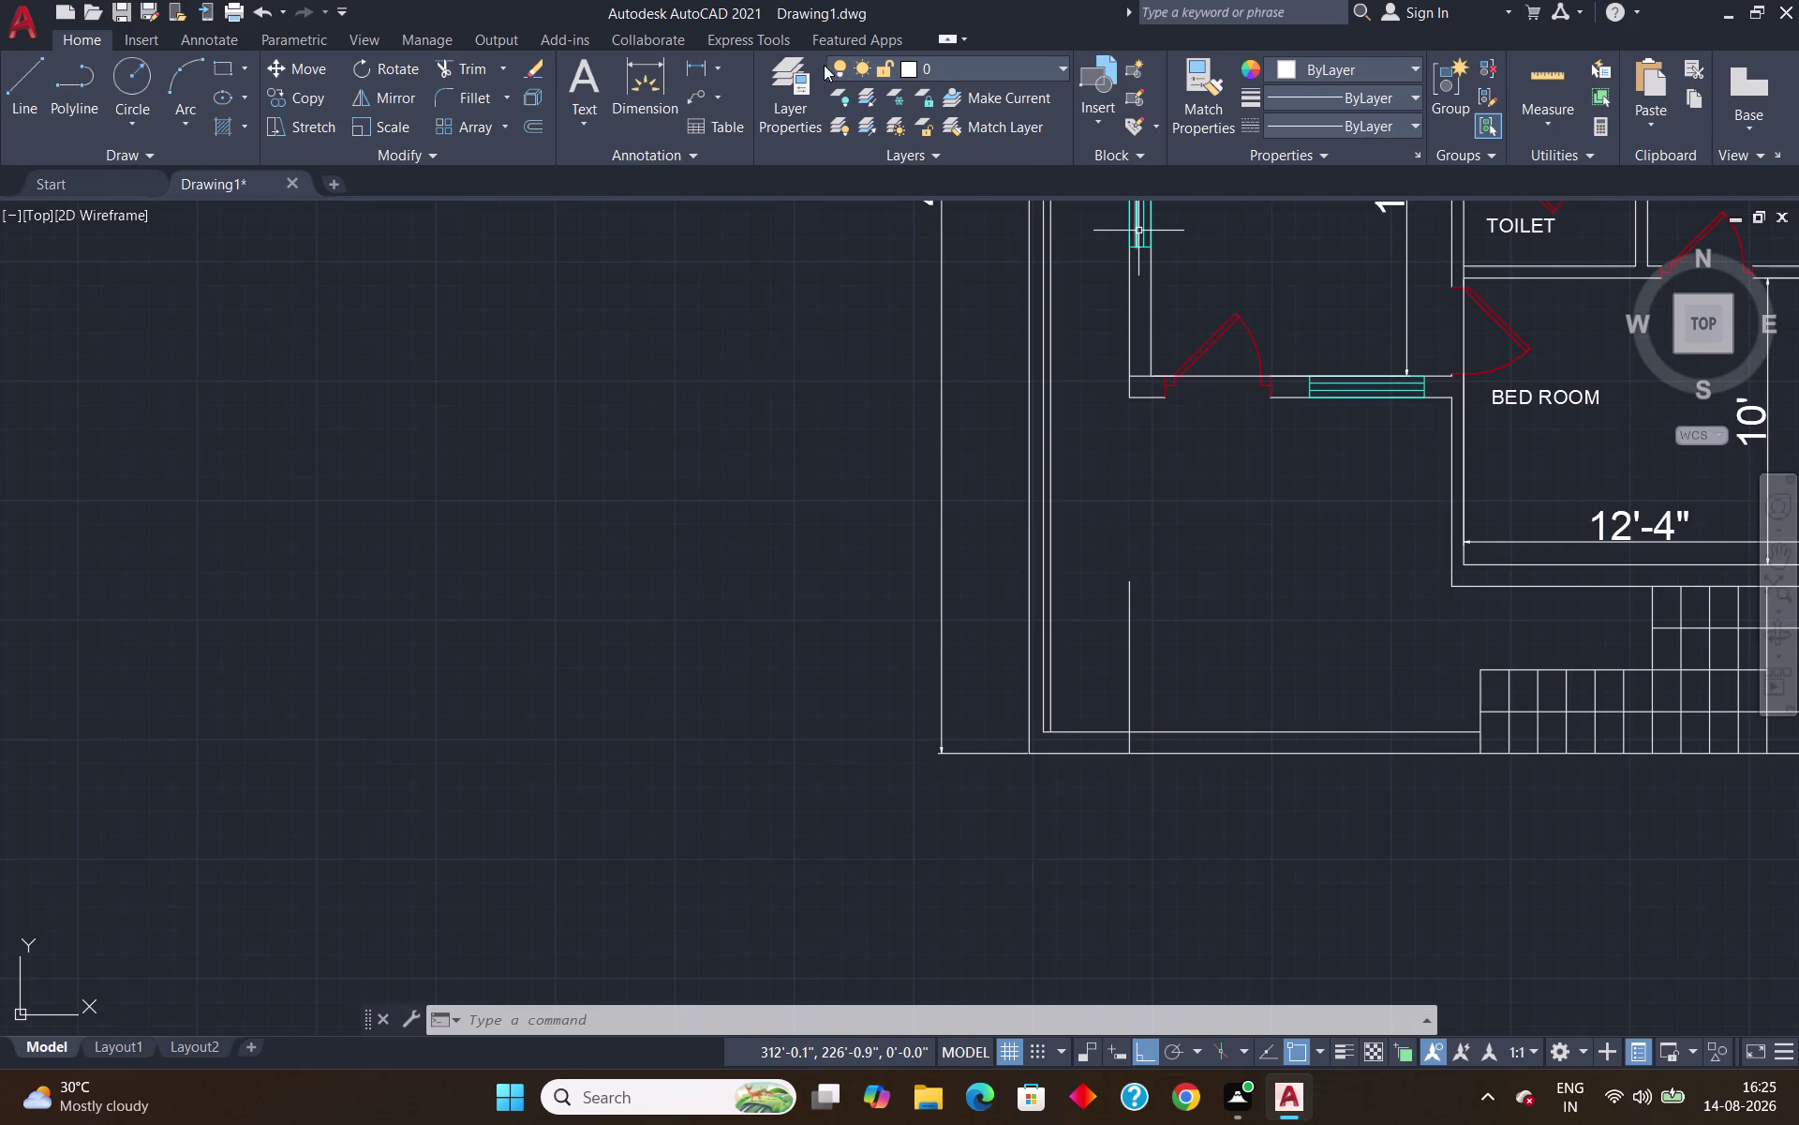
drag(648, 70, 653, 78)
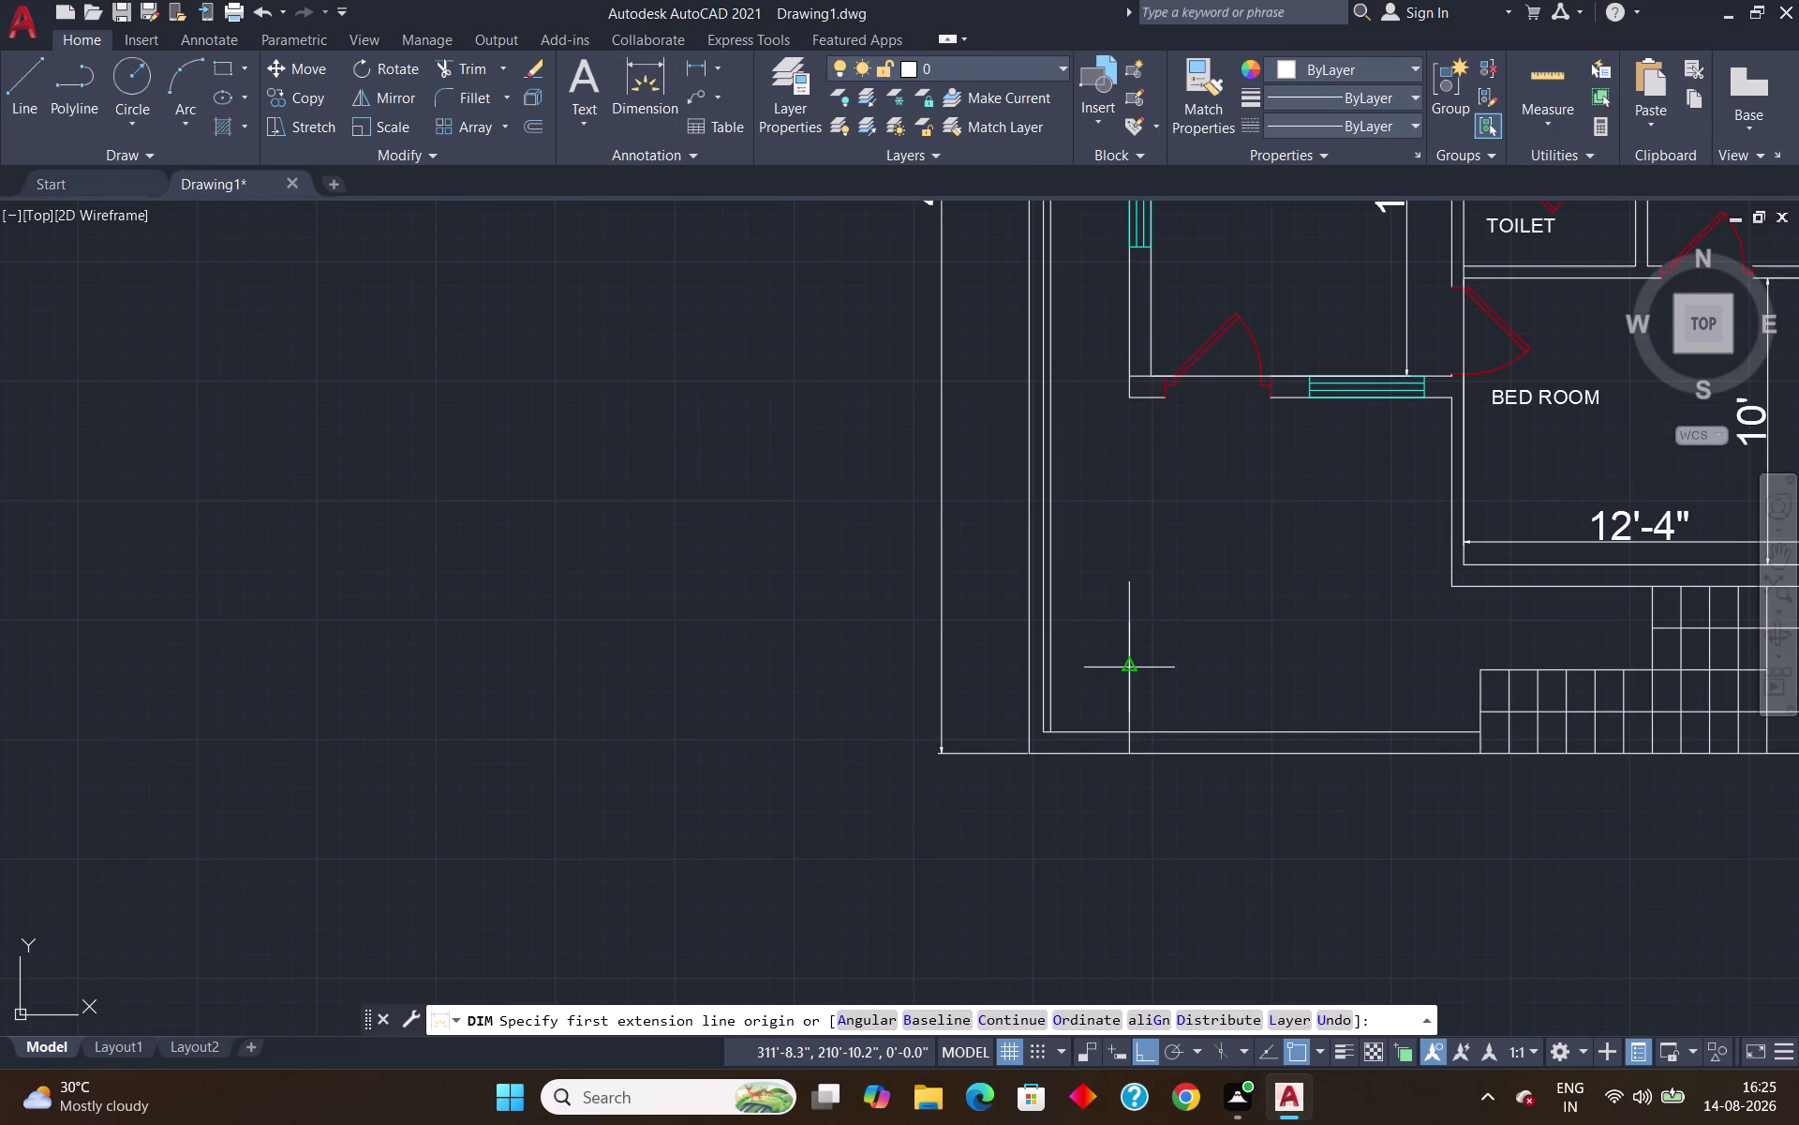
click(1131, 665)
key(Escape)
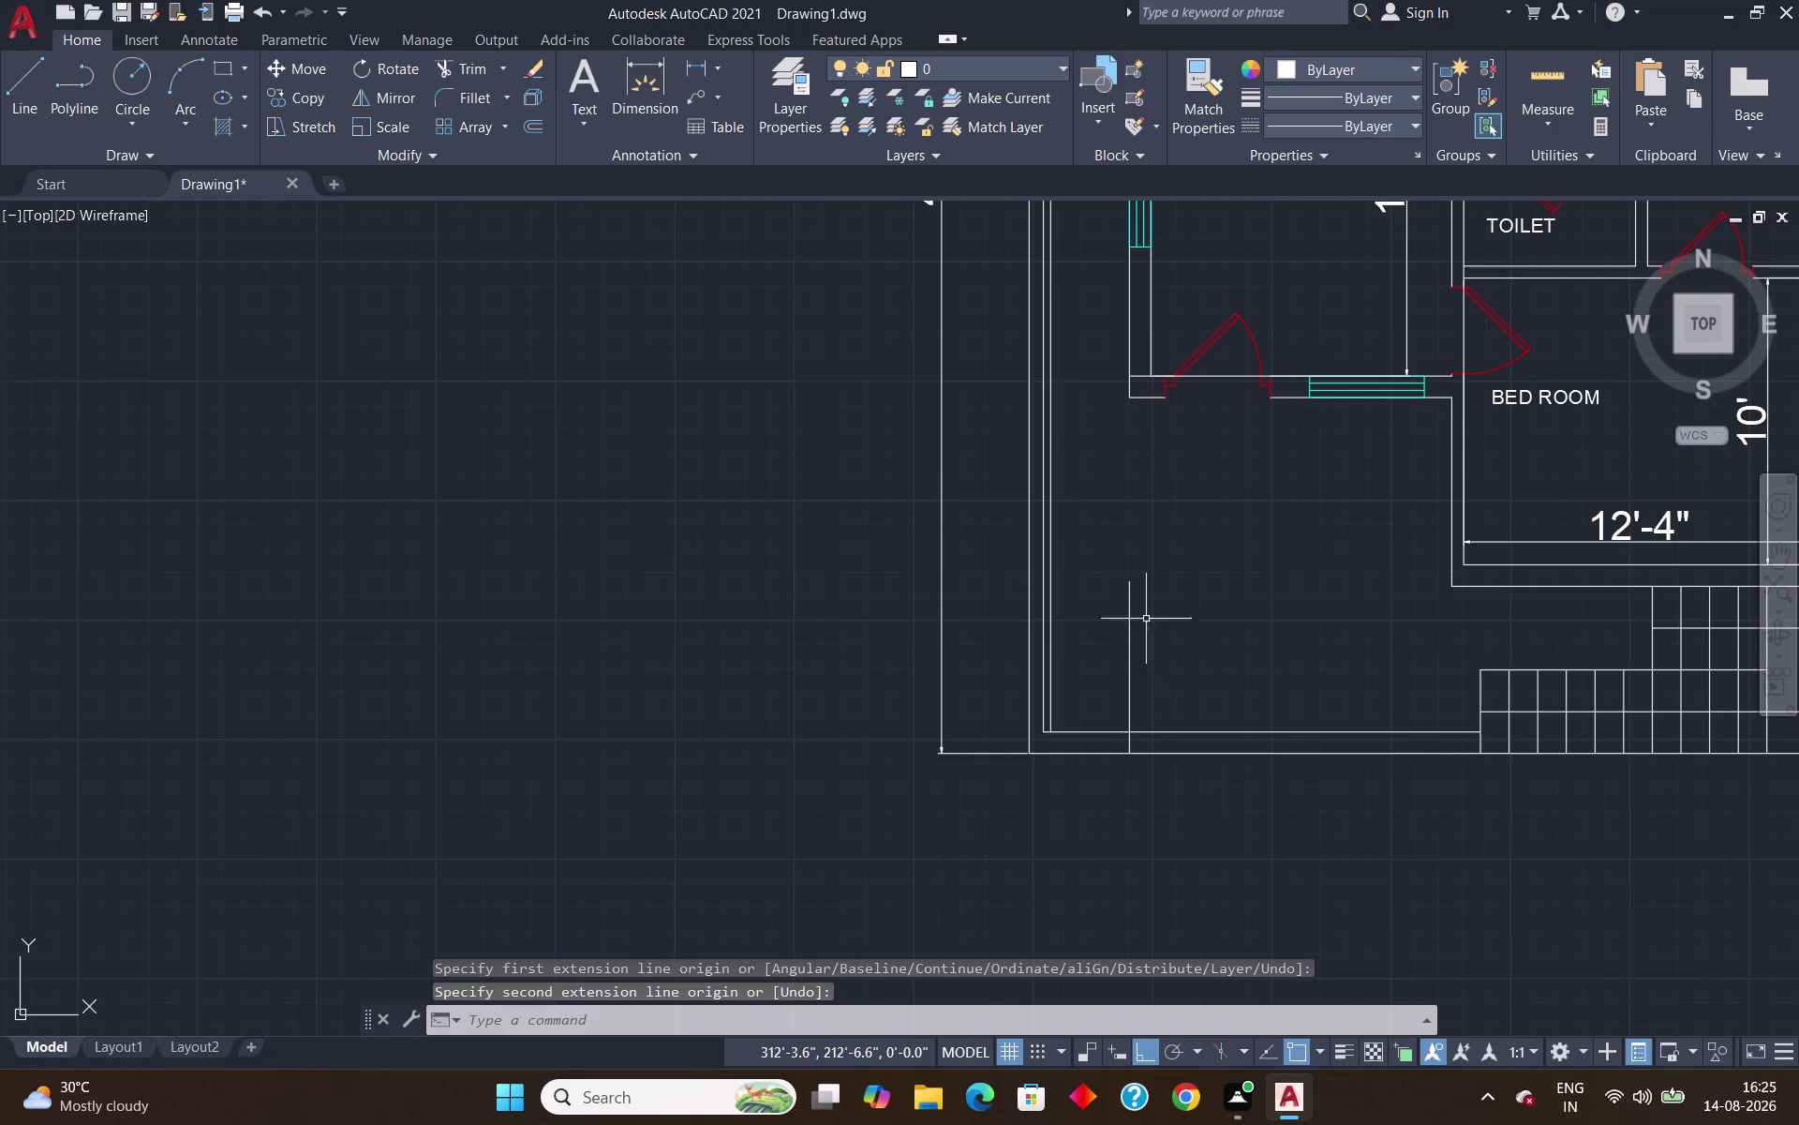
Add a 6' dimension to the left of the line, then pan back to the full plan.
key(space)
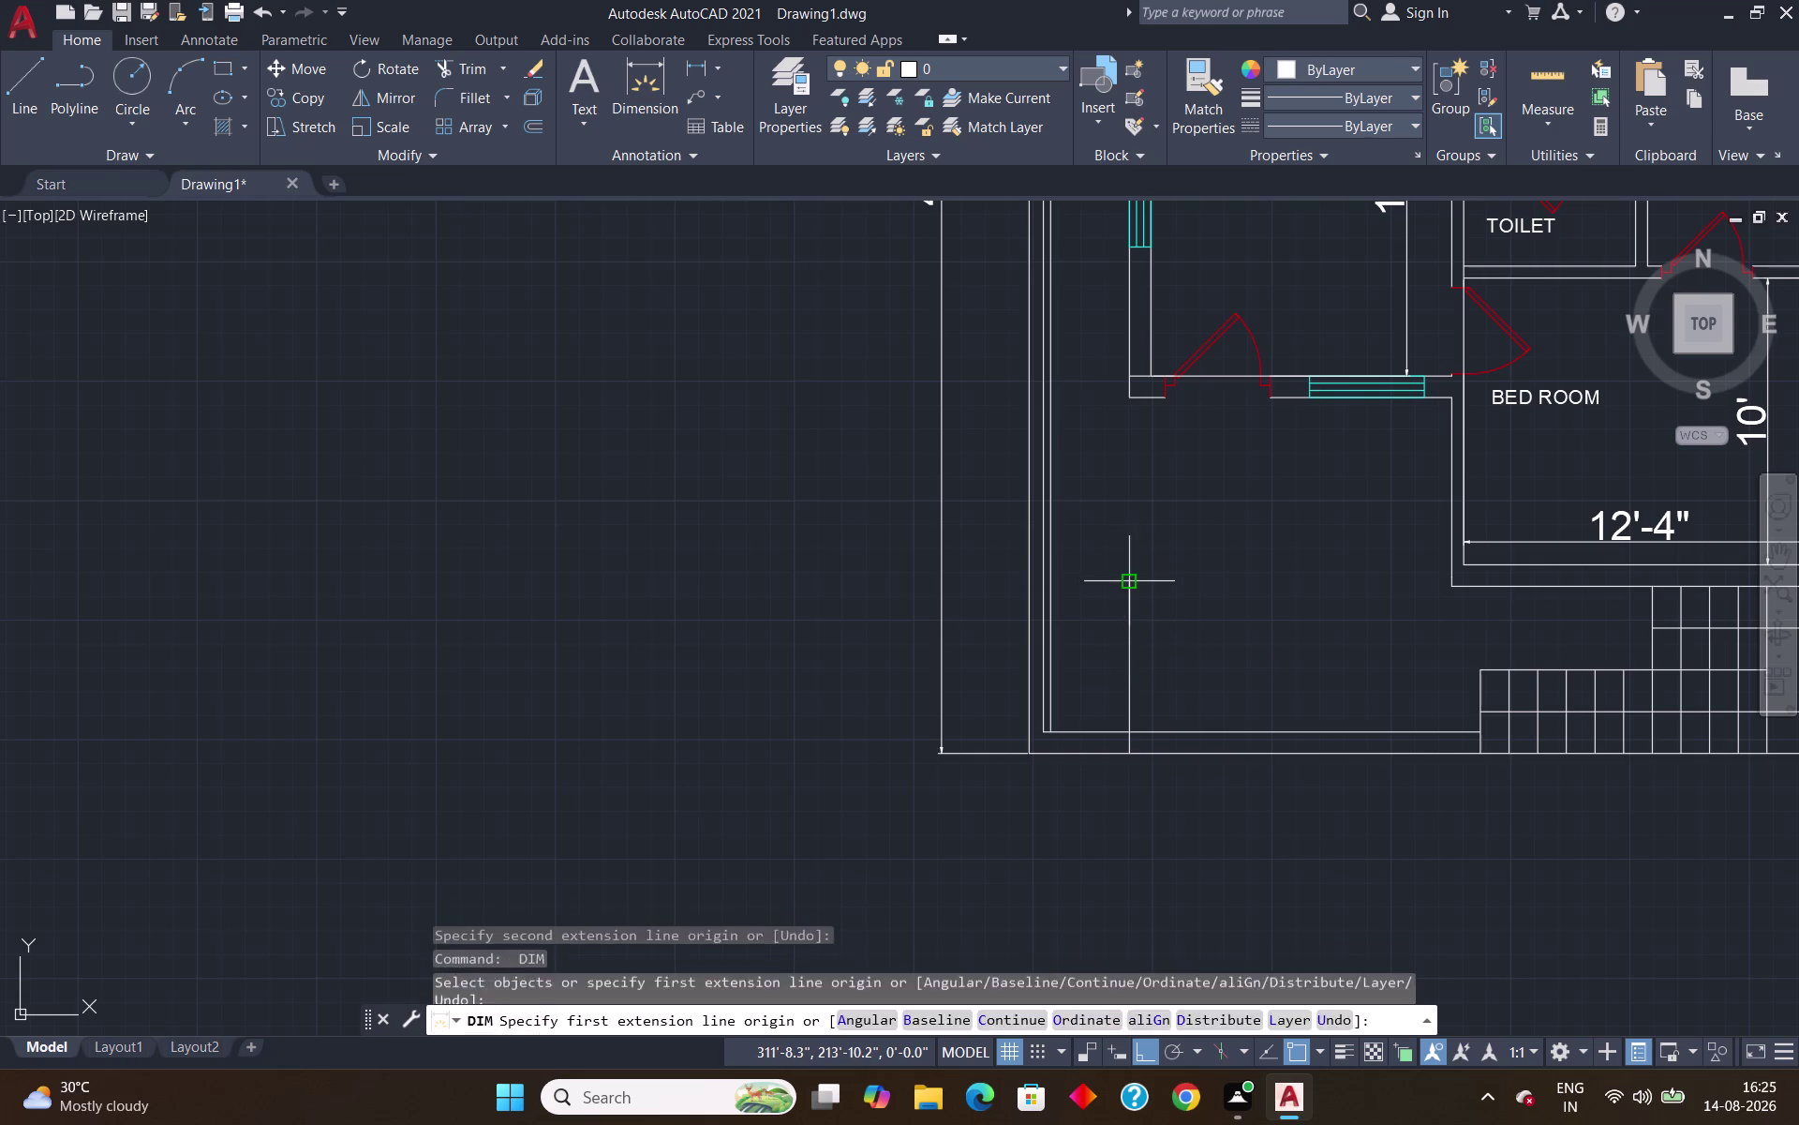
drag(1128, 586, 1126, 598)
click(1129, 754)
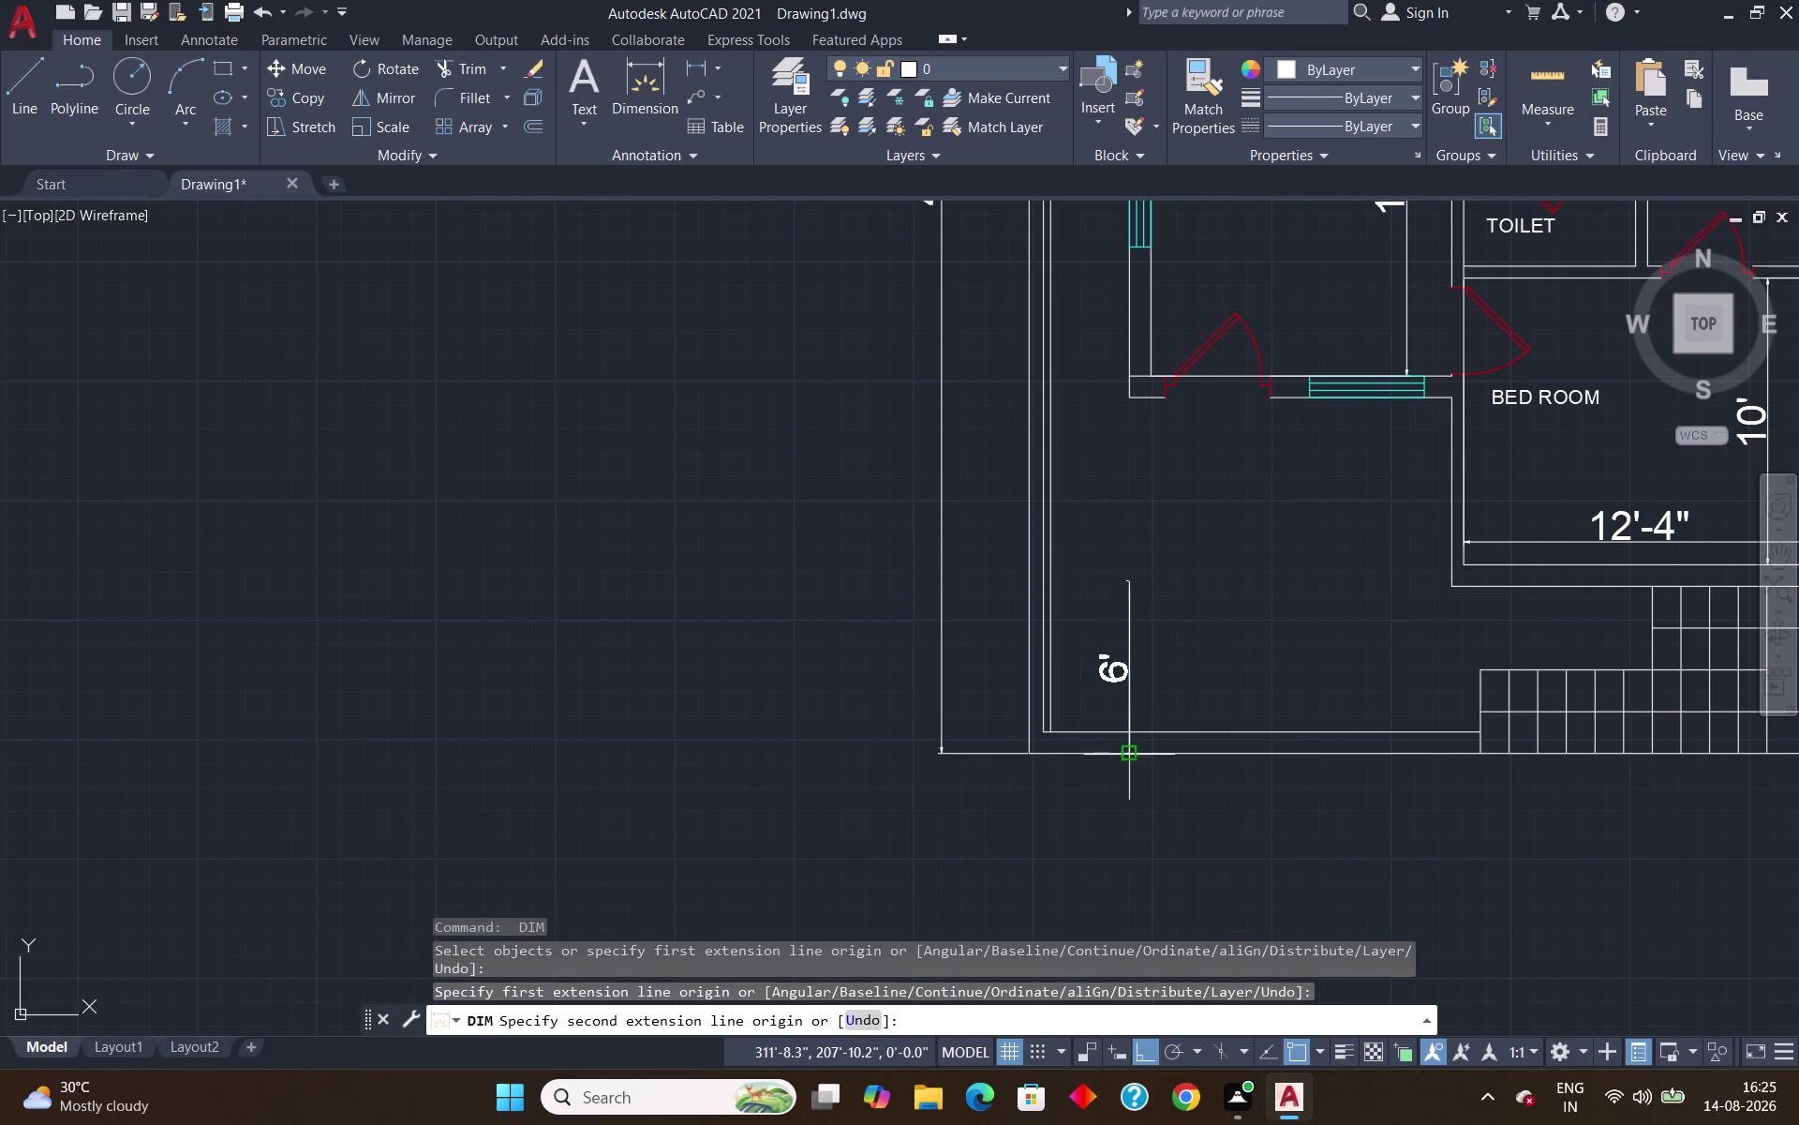
click(1115, 719)
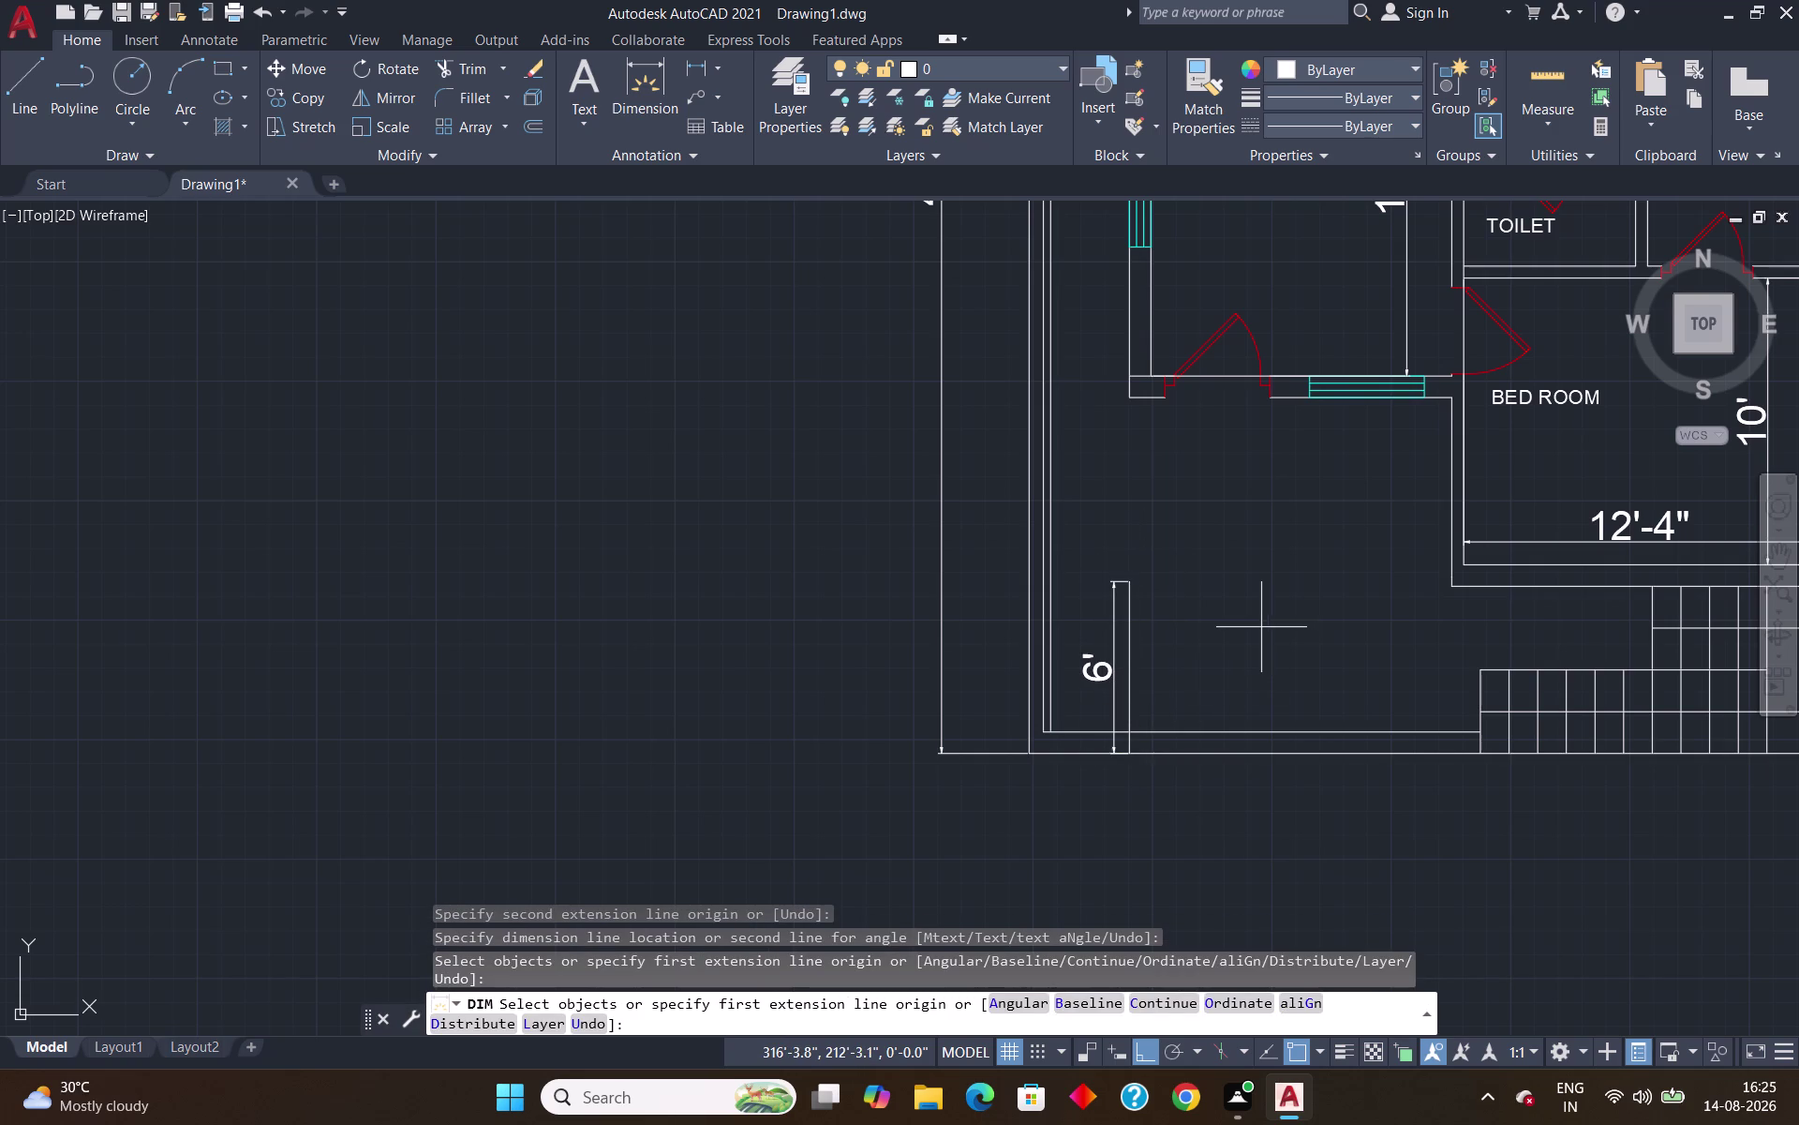
scroll(down, 3)
scroll(down, 3)
scroll(up, 3)
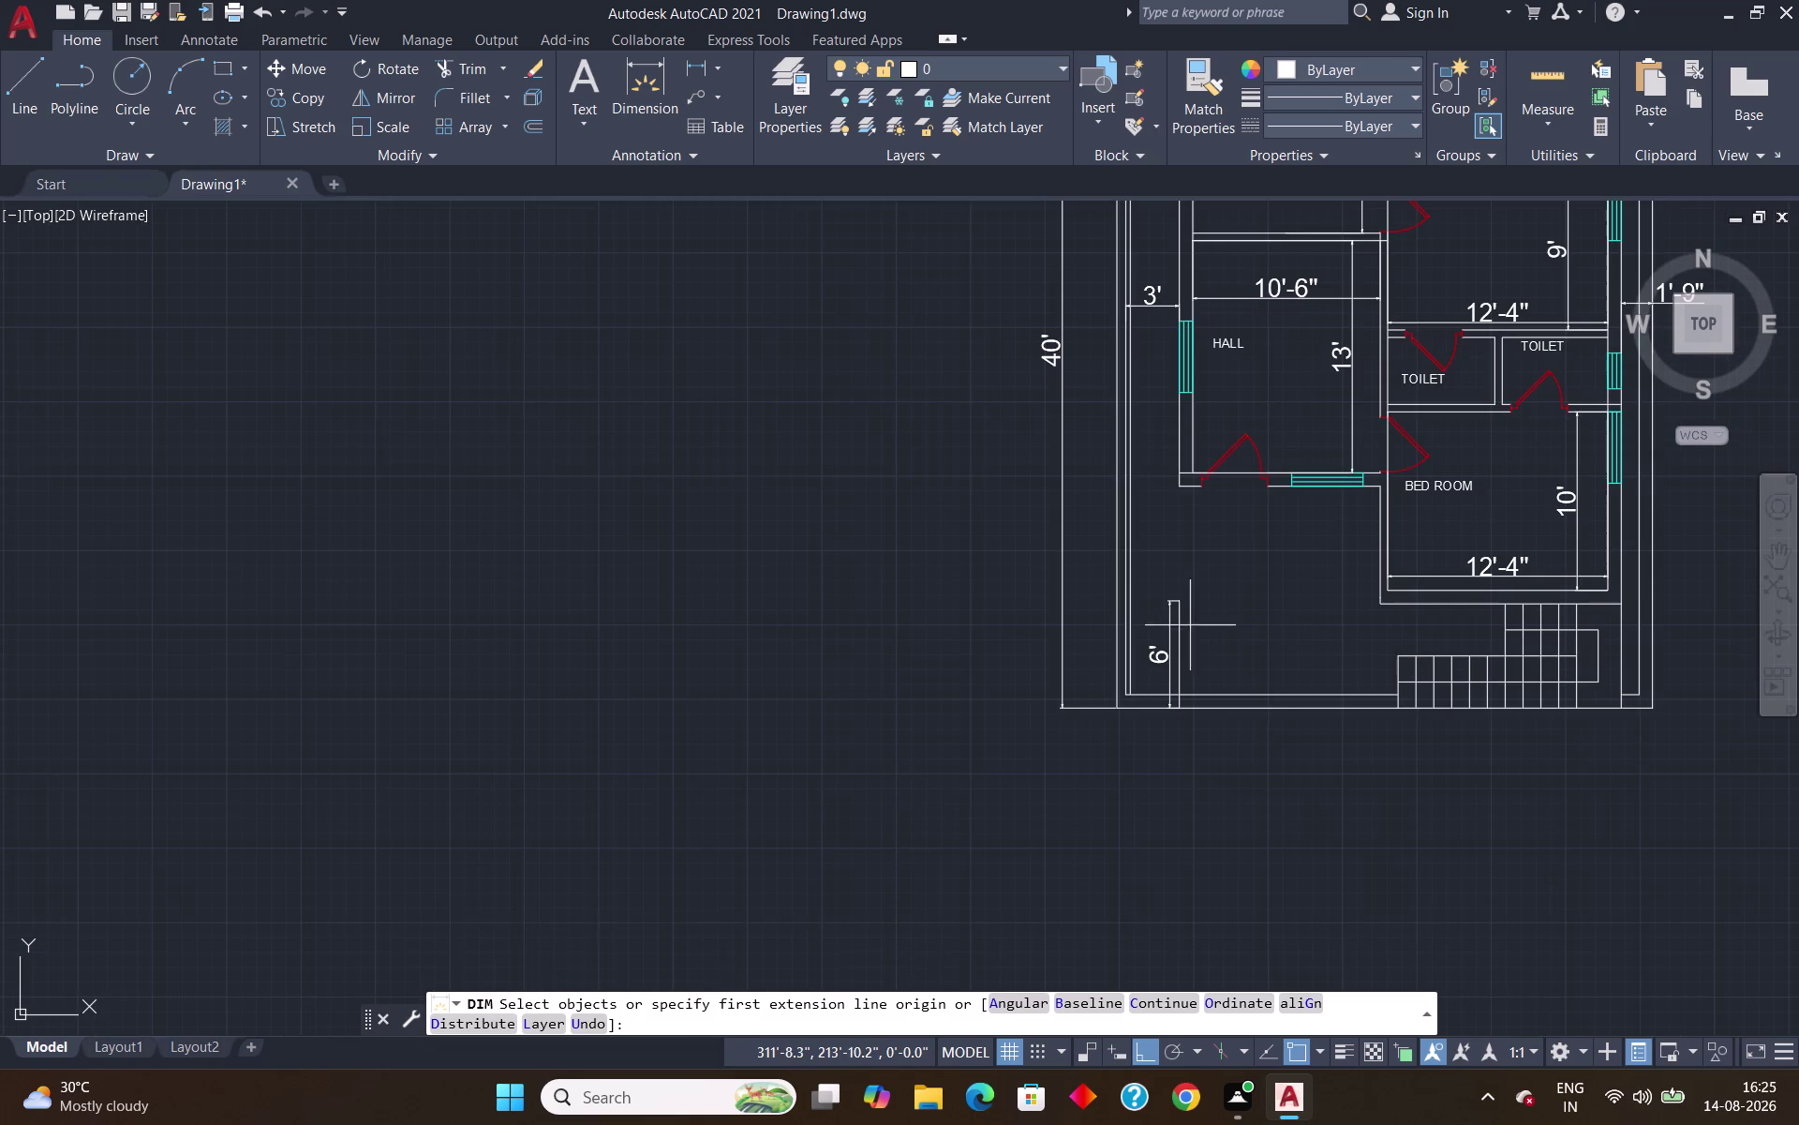
middle_drag(1237, 641, 1035, 701)
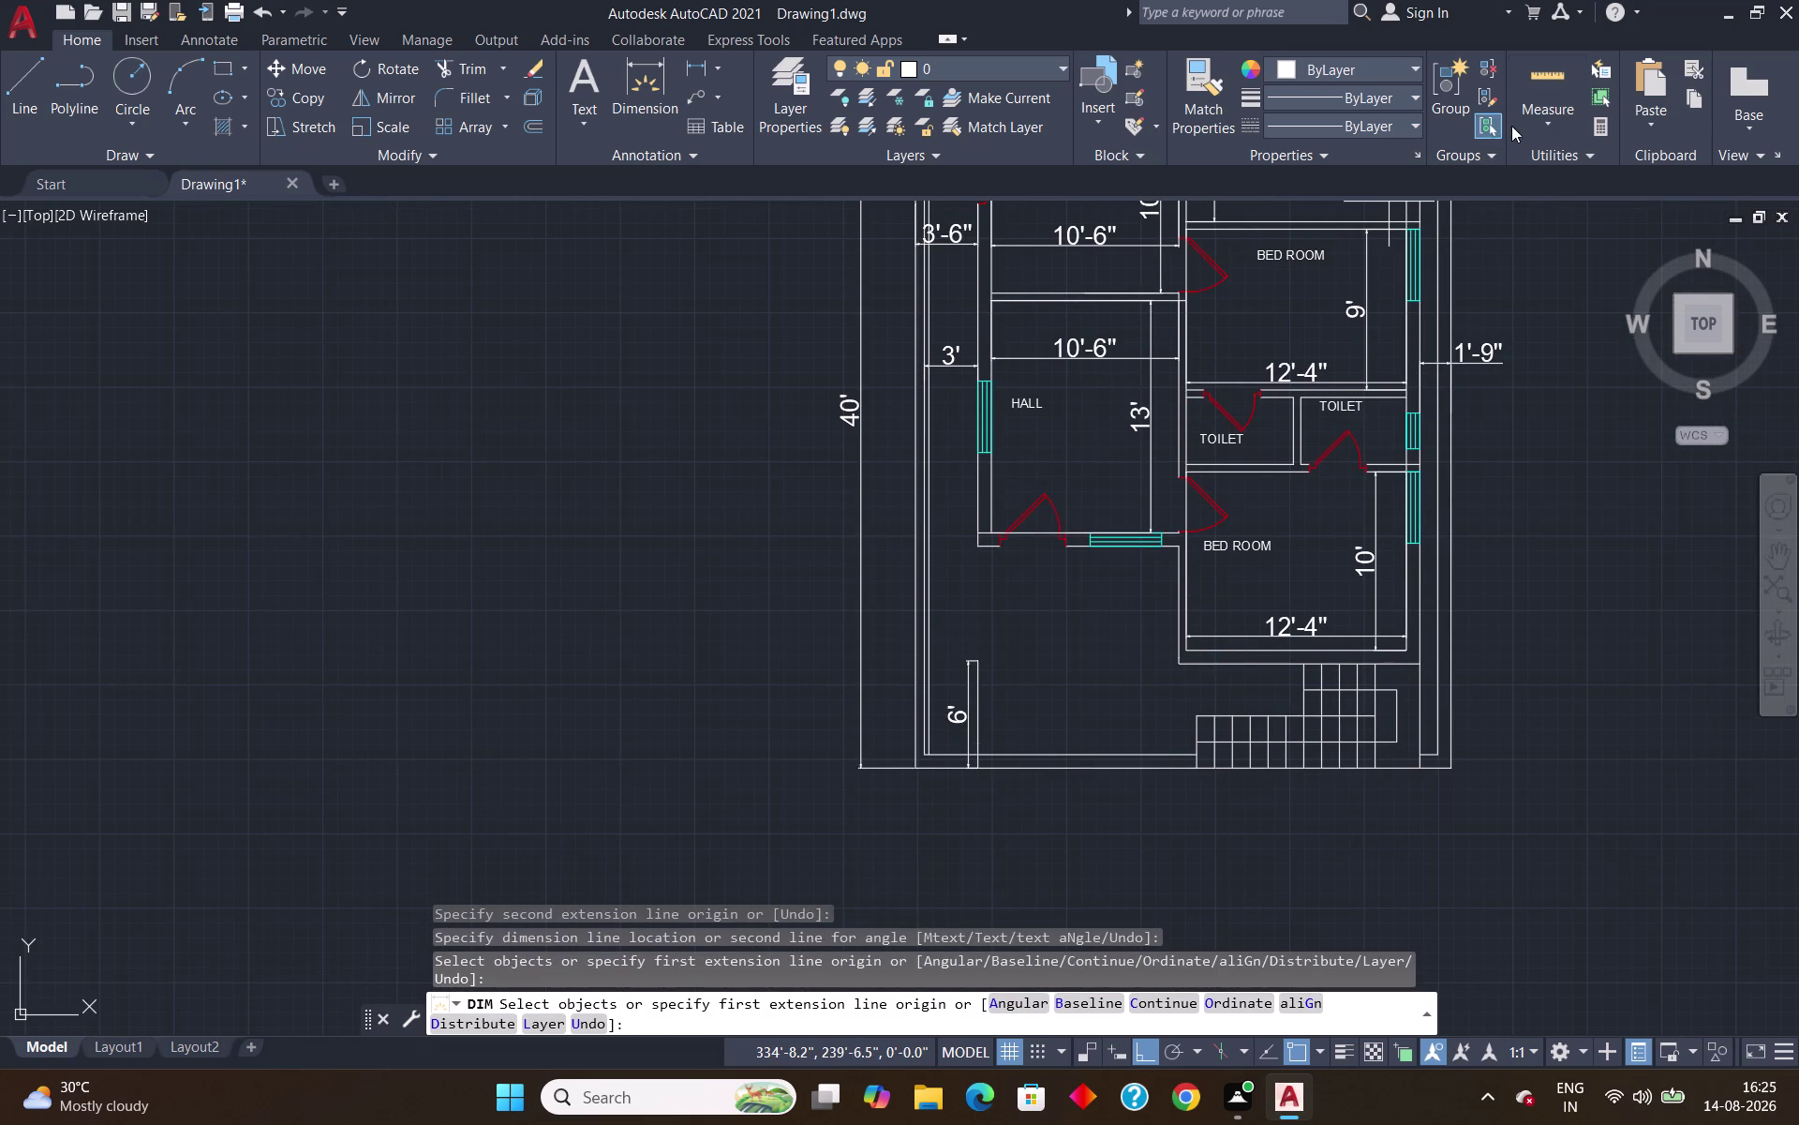
click(1542, 63)
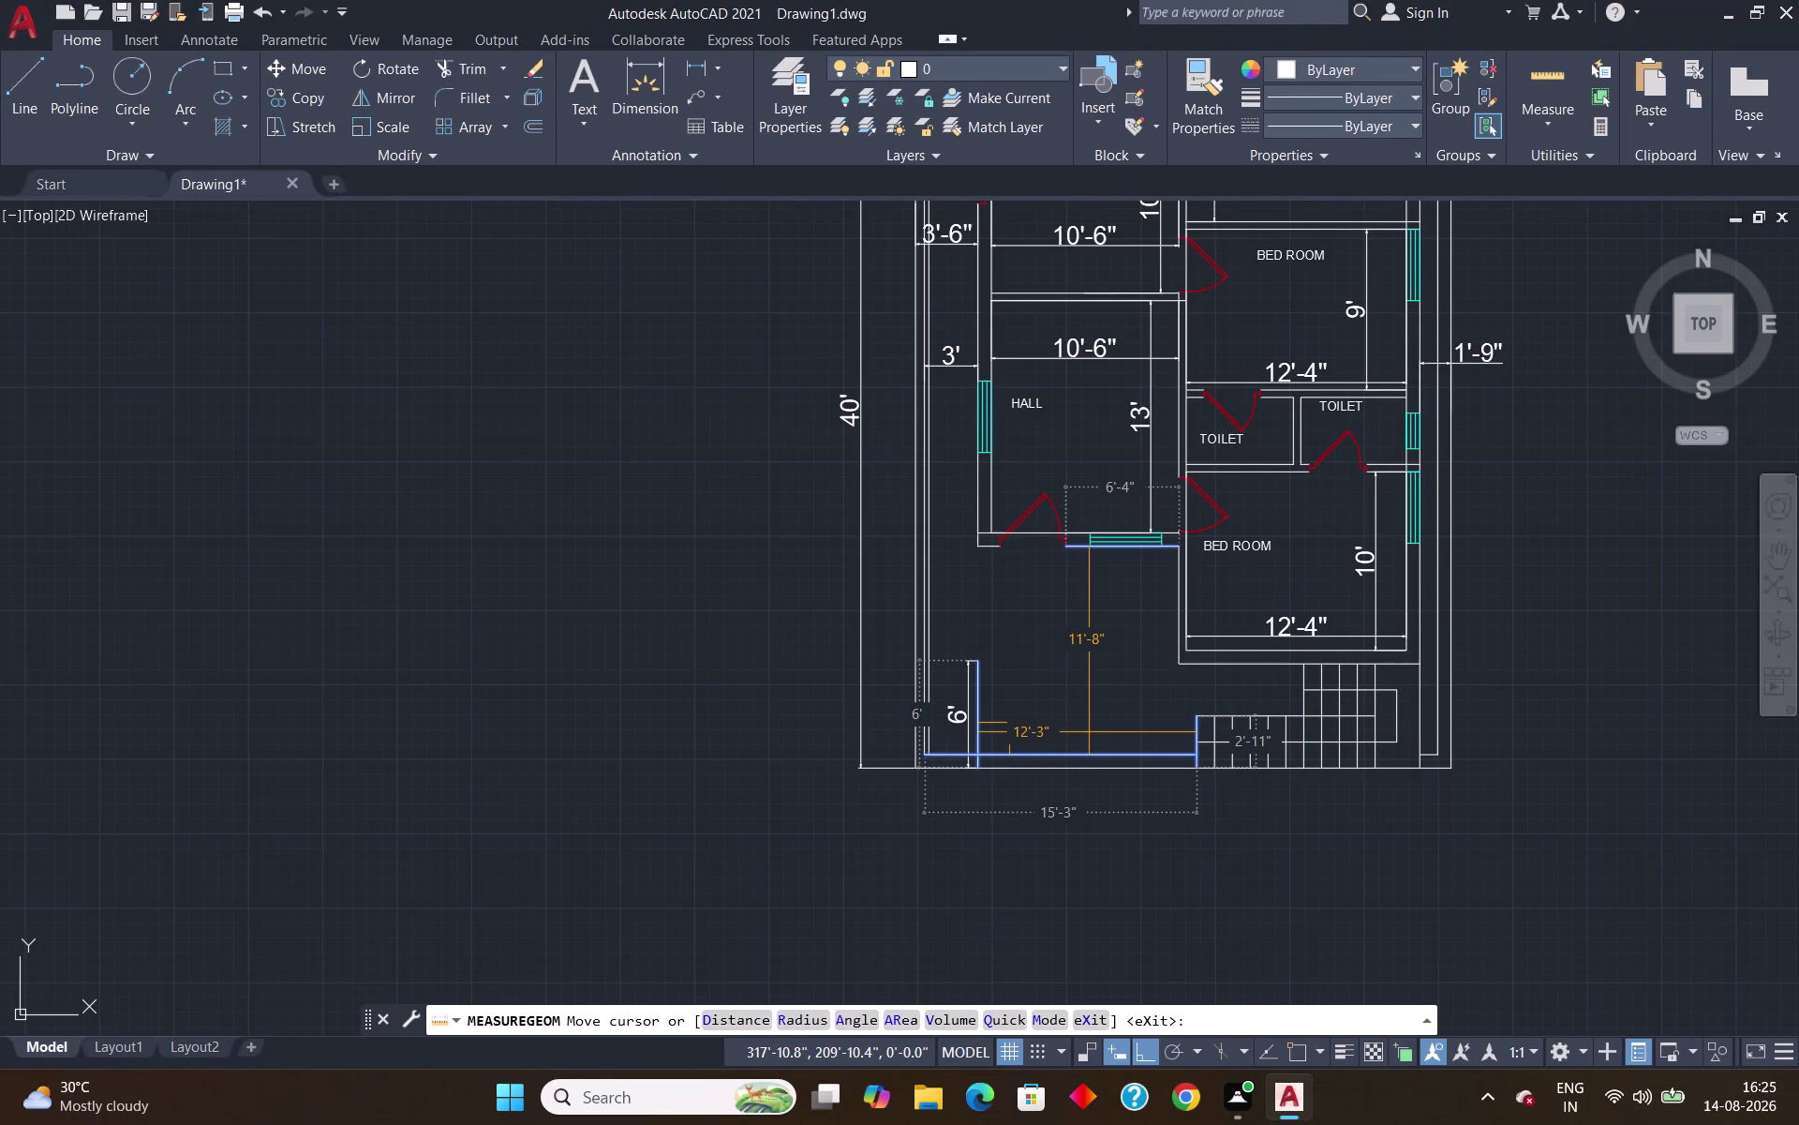
key(Escape)
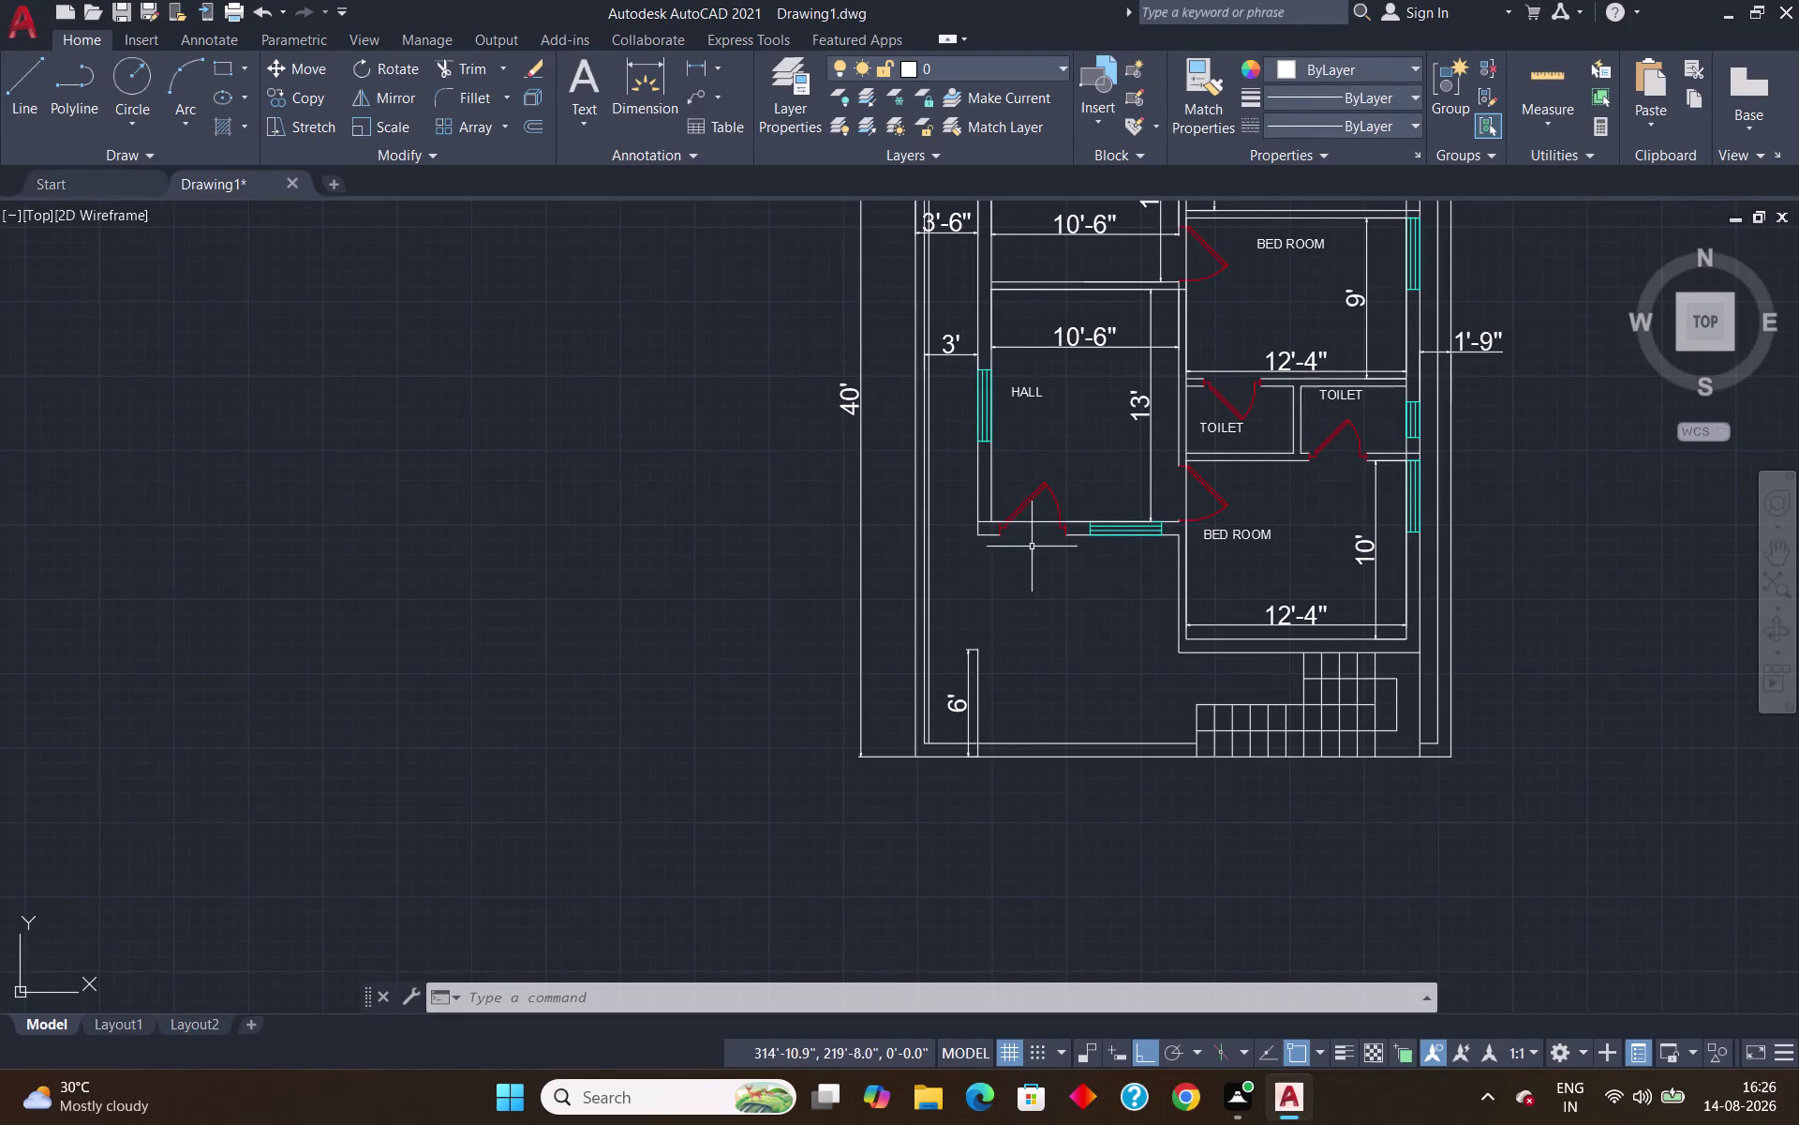
scroll(up, 3)
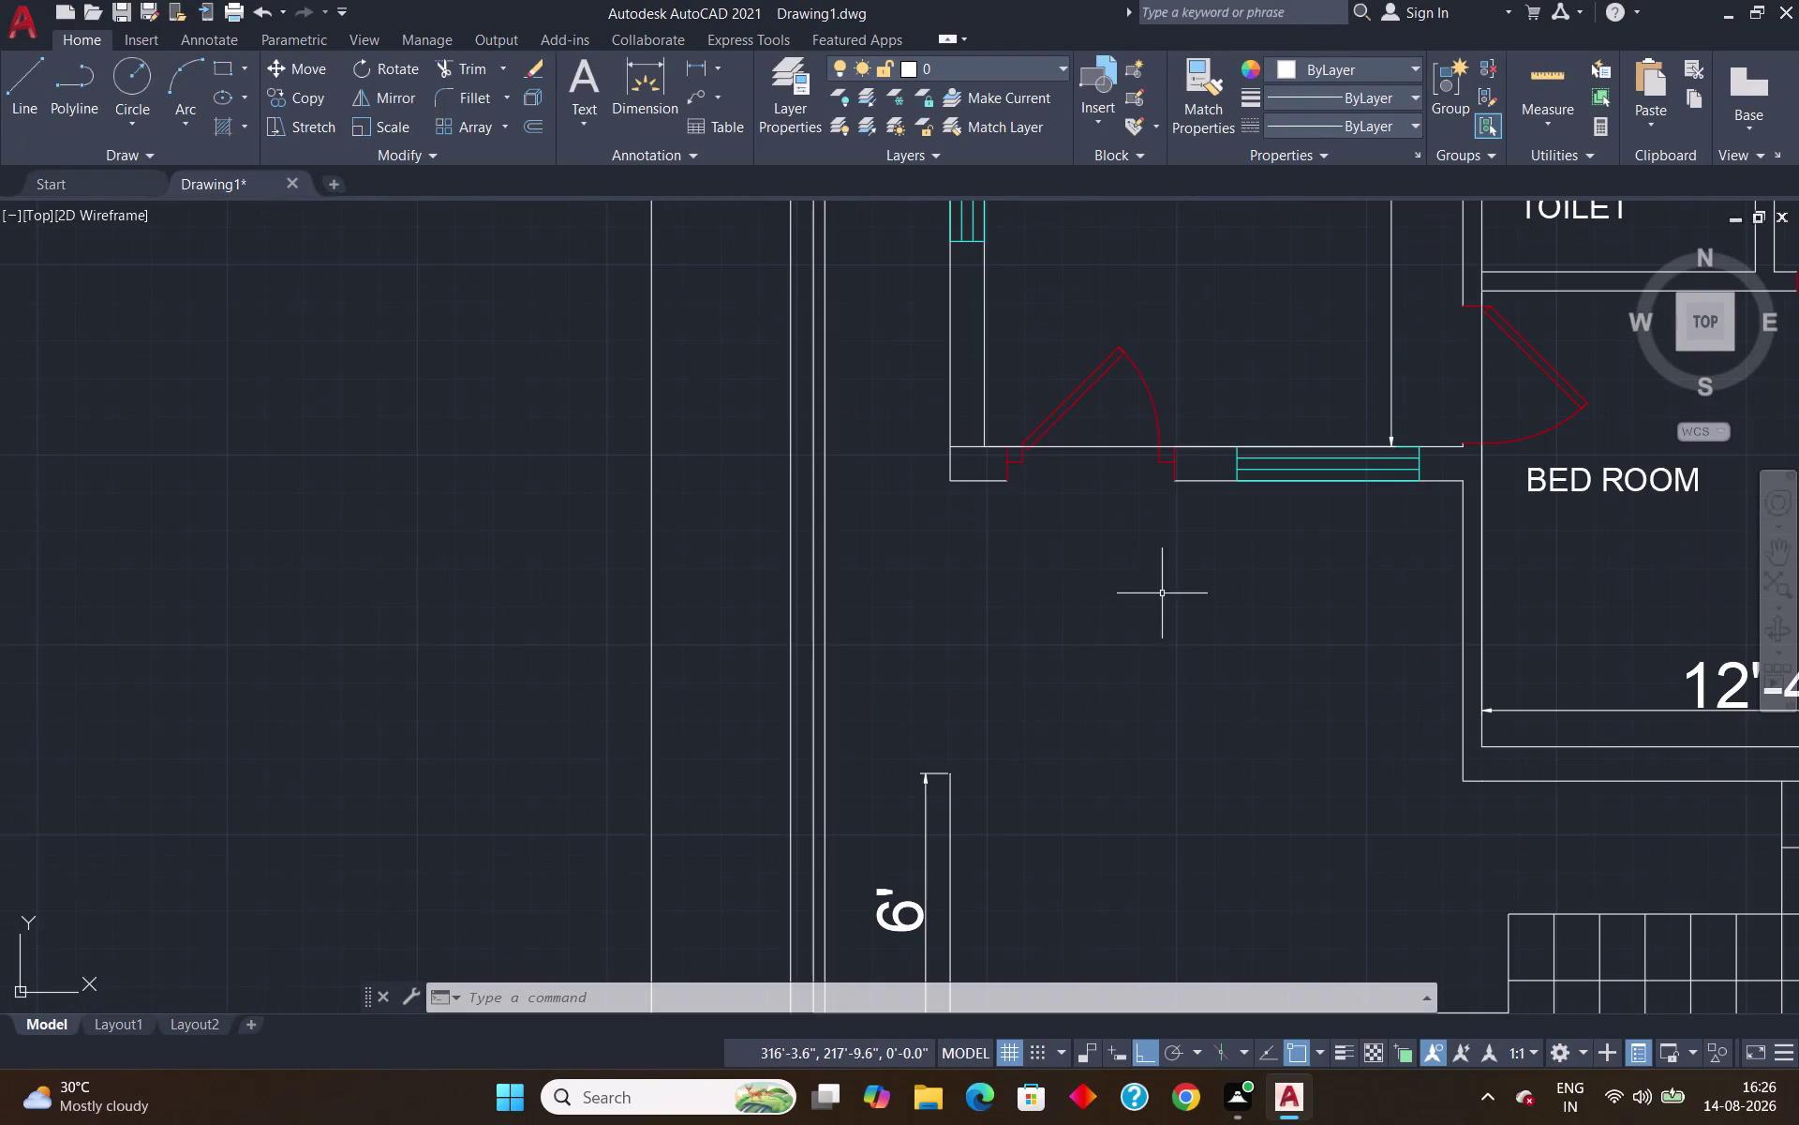
Start a line at the bedroom wall corner, then cancel it.
key(l)
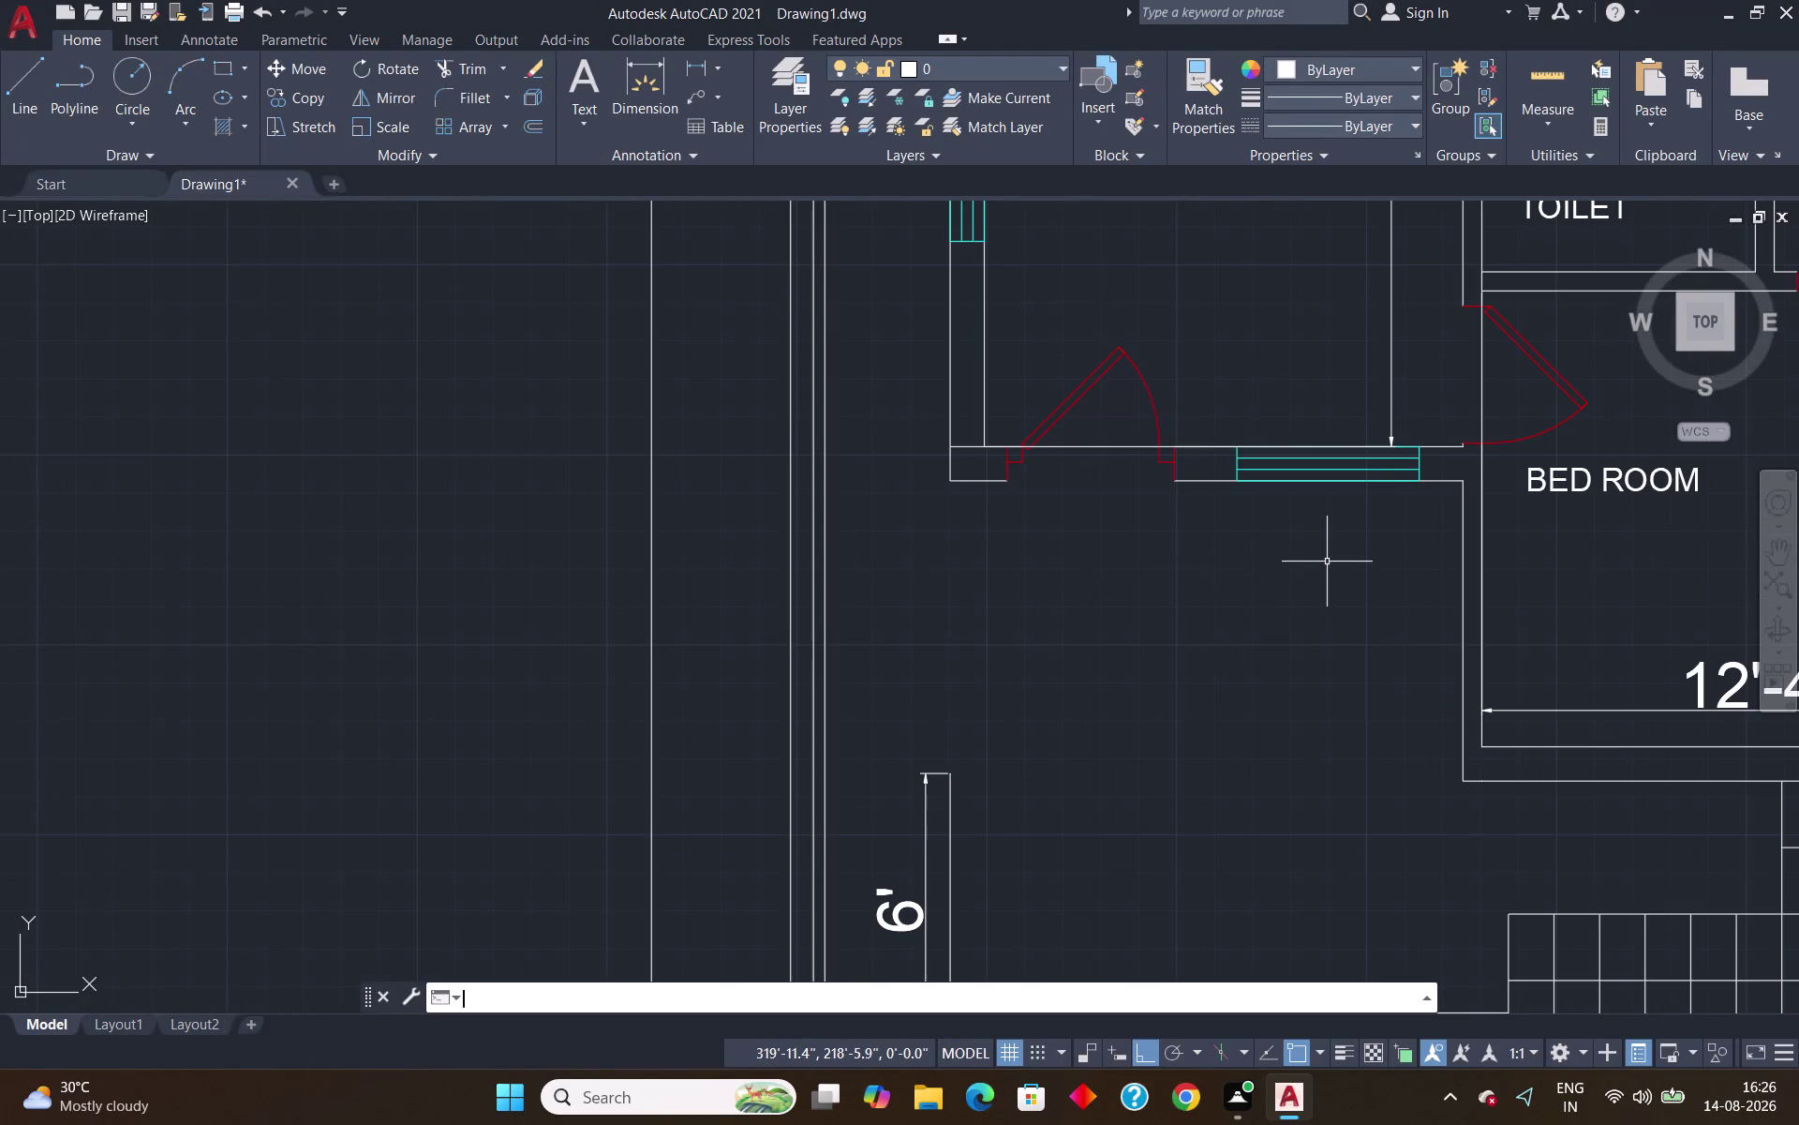
key(Return)
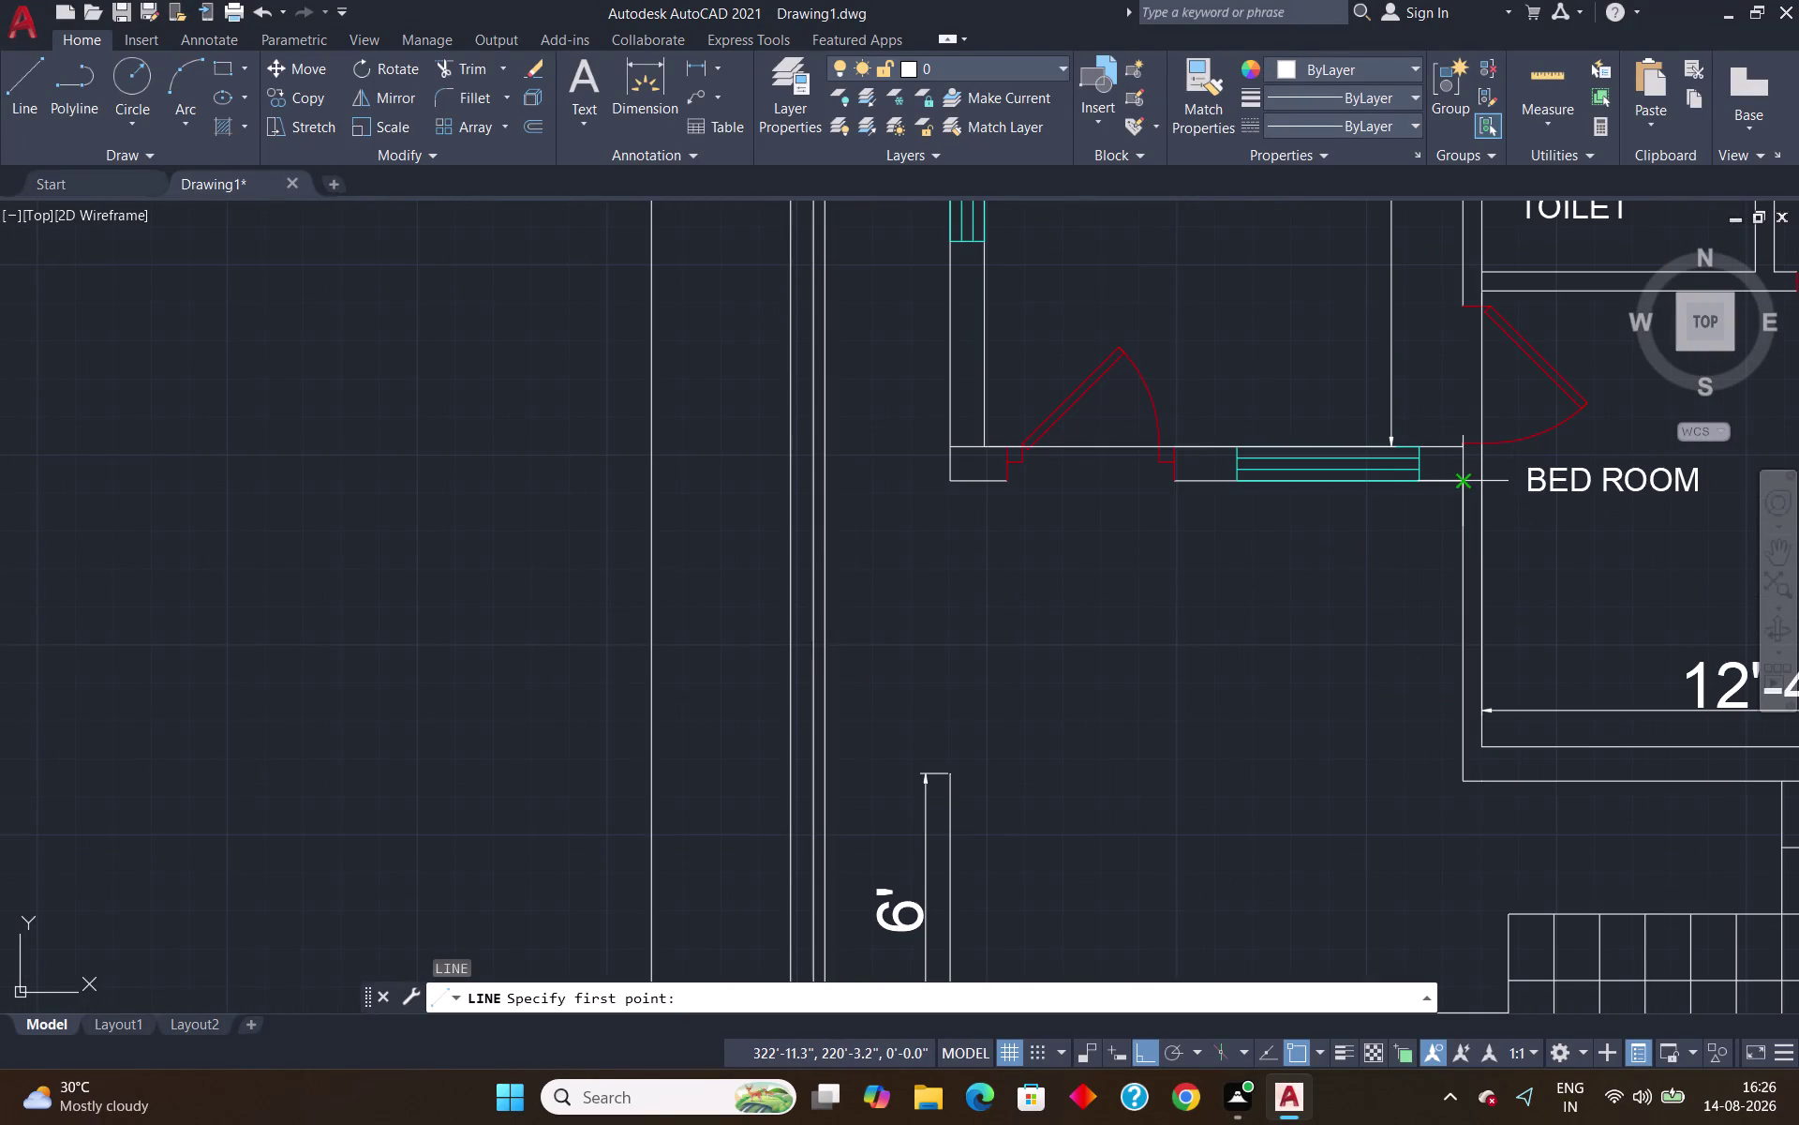
click(1457, 481)
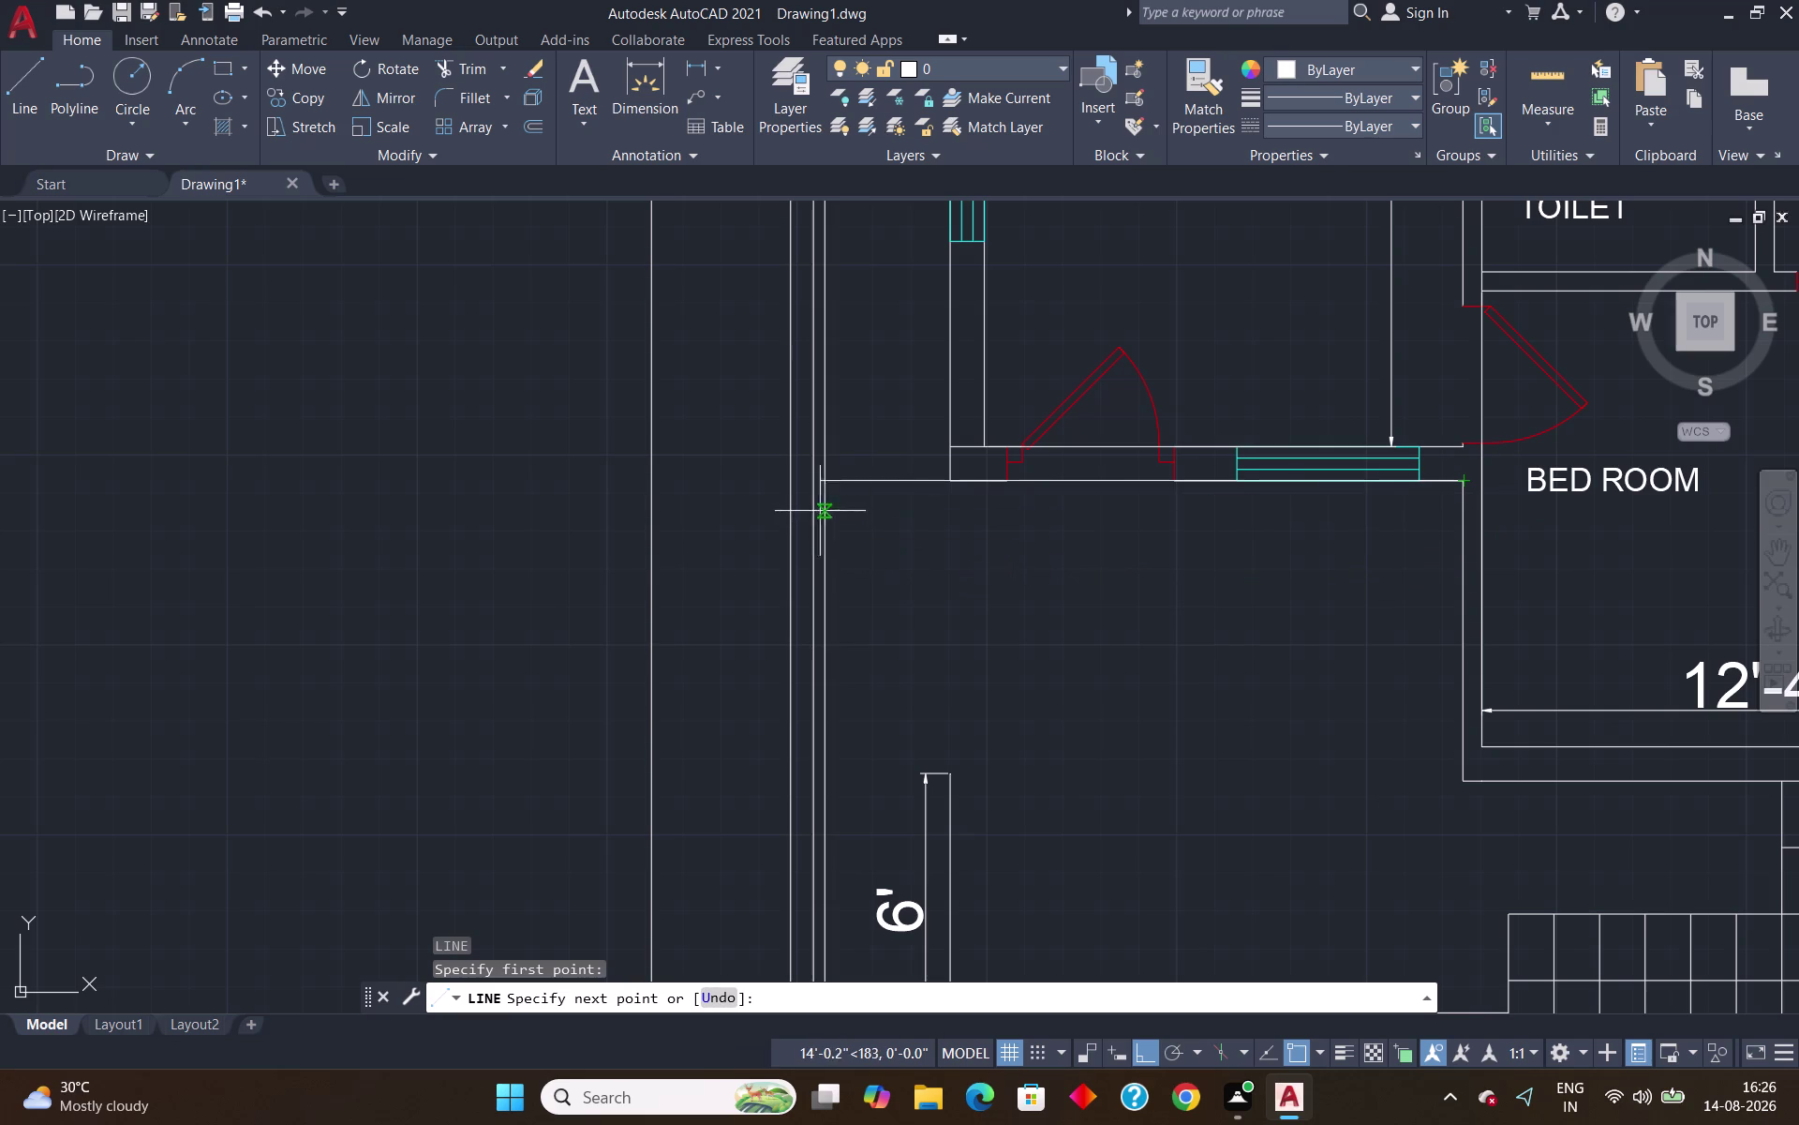
key(Escape)
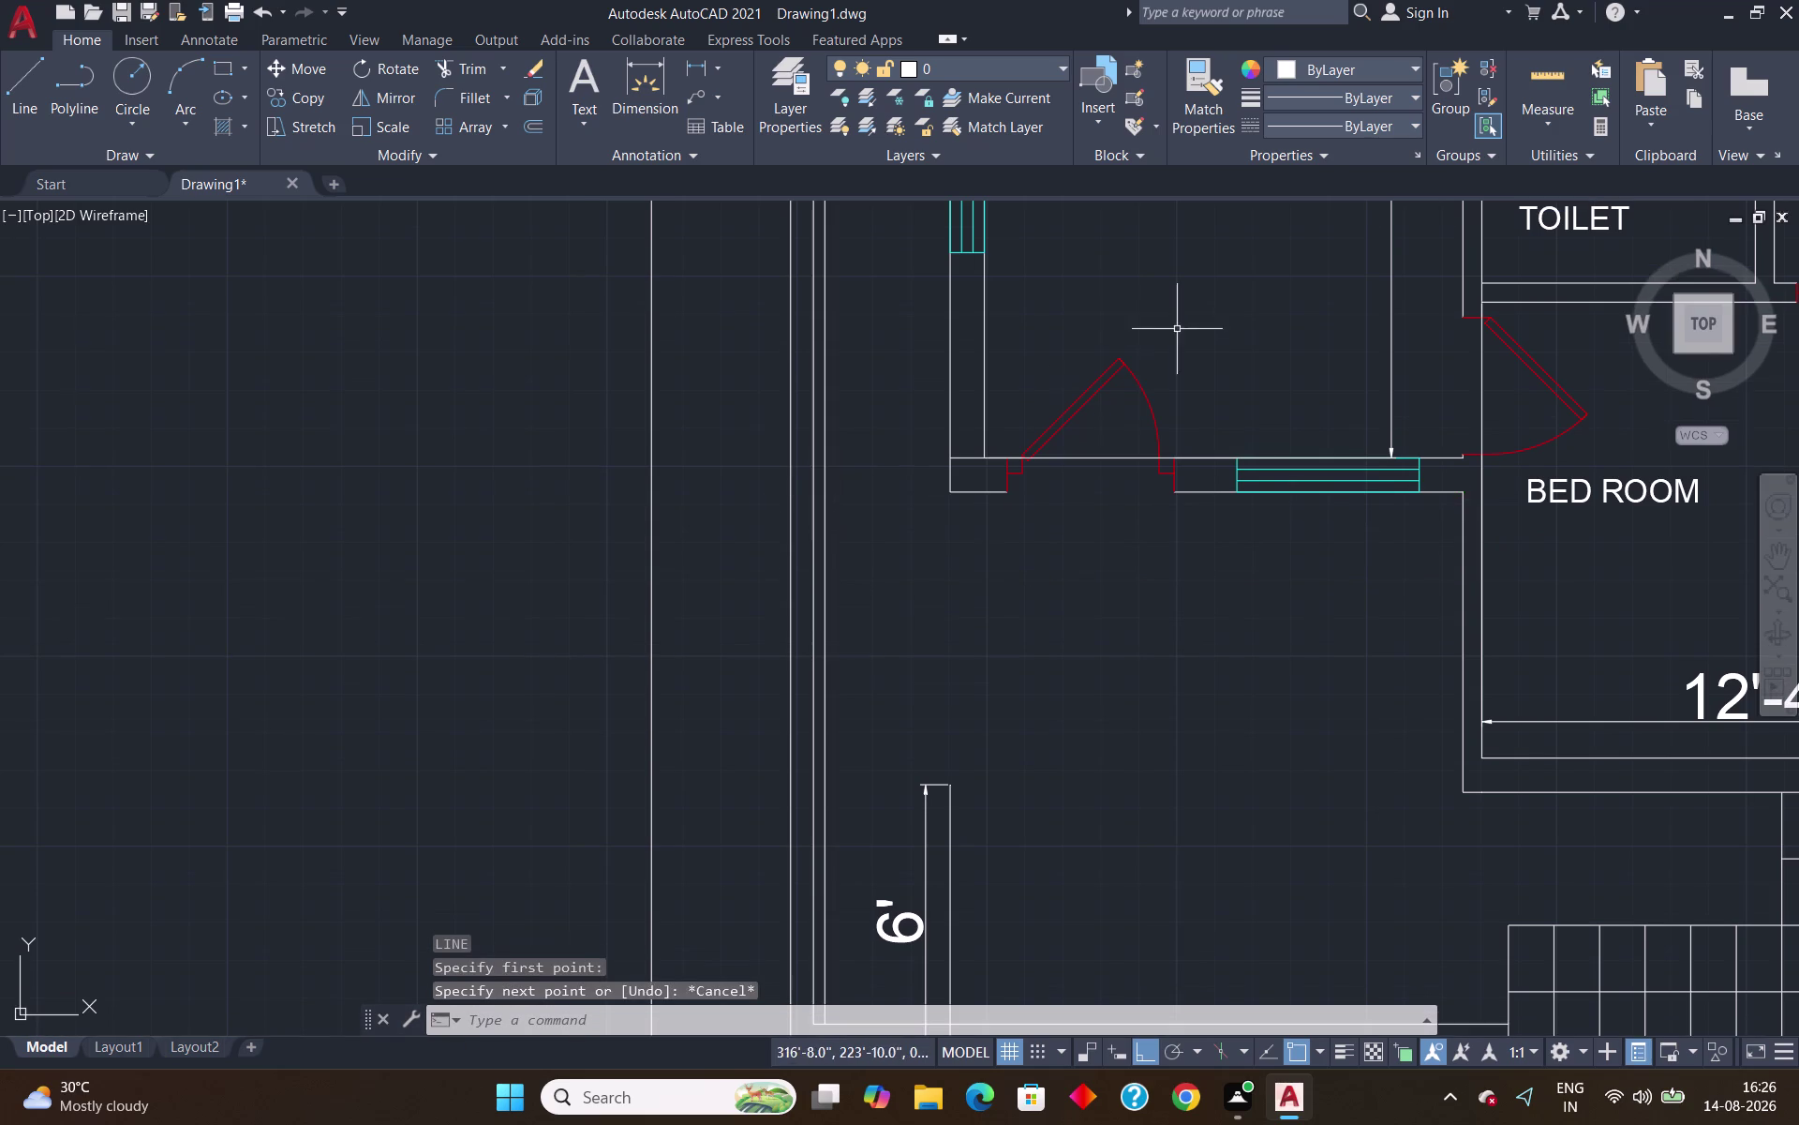
Pan across the floor plan and start the Extend command with EX.
scroll(down, 3)
middle_drag(1220, 302, 1092, 486)
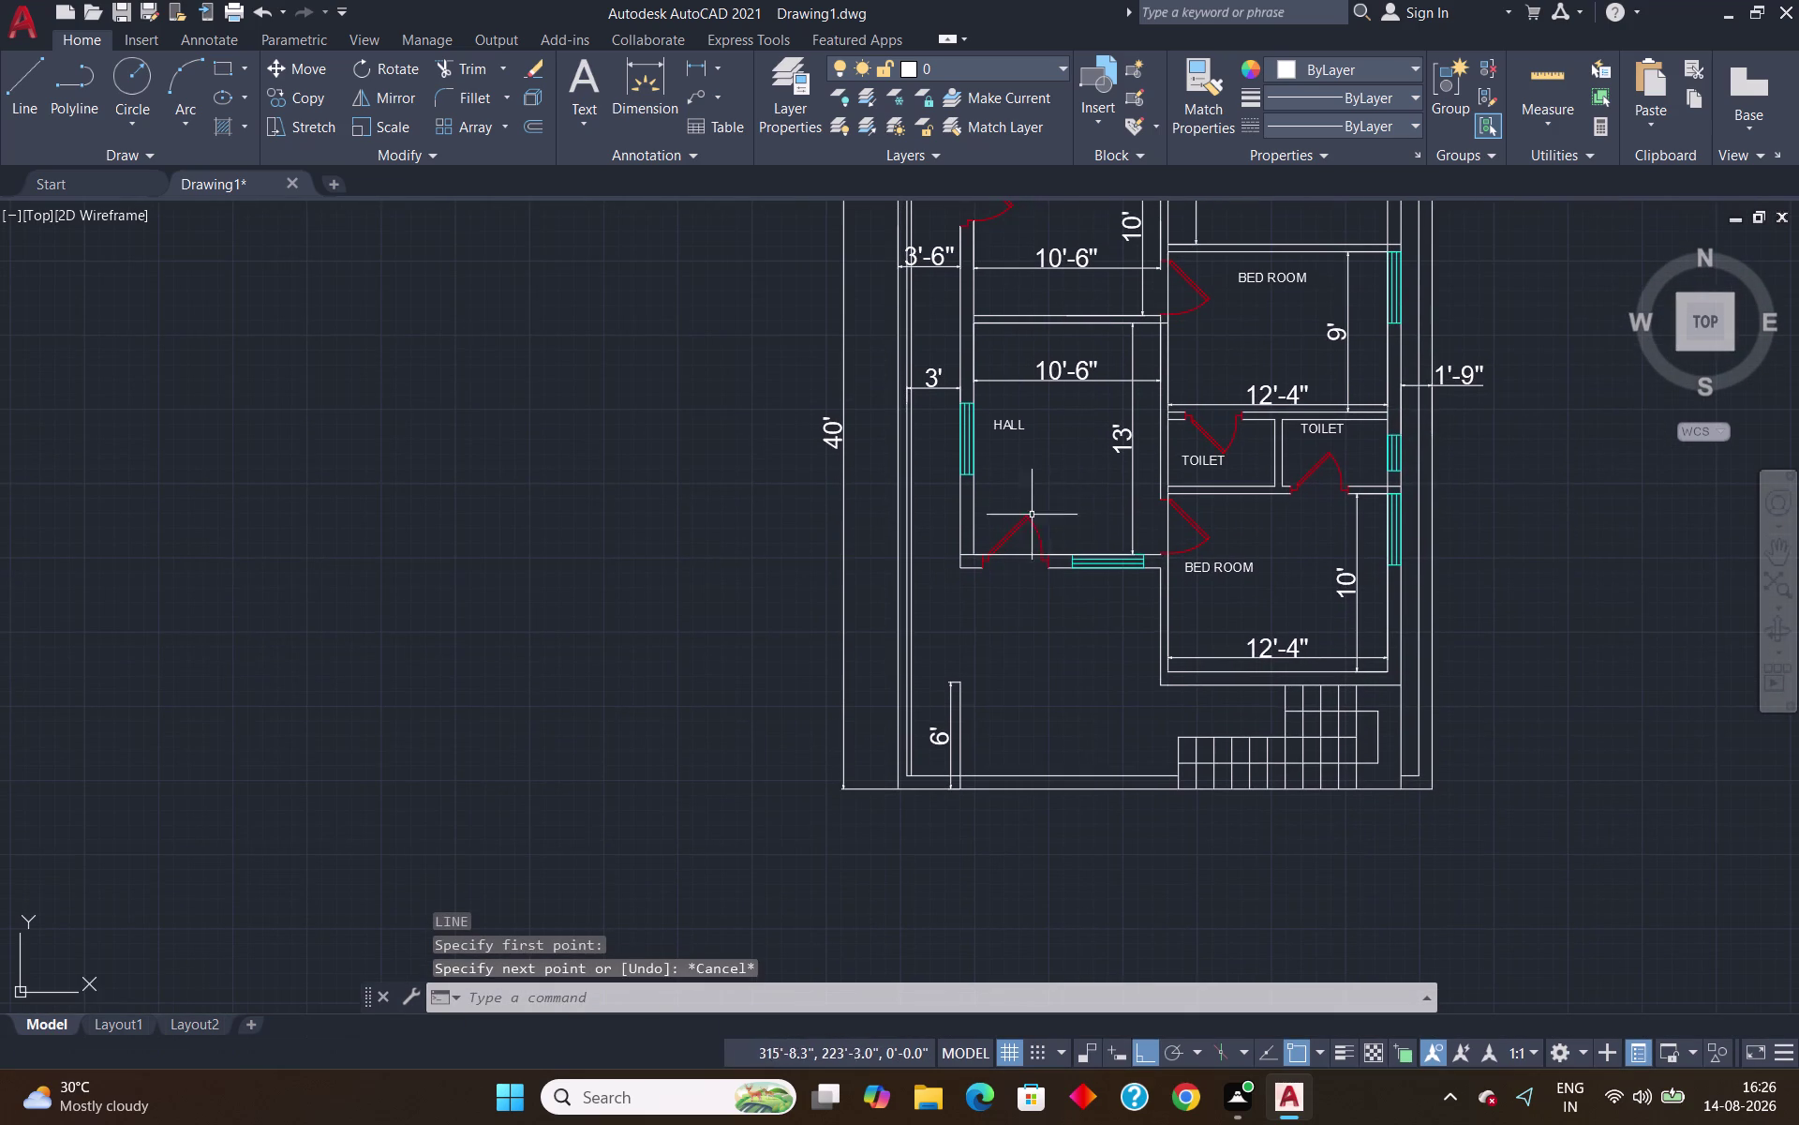
scroll(up, 3)
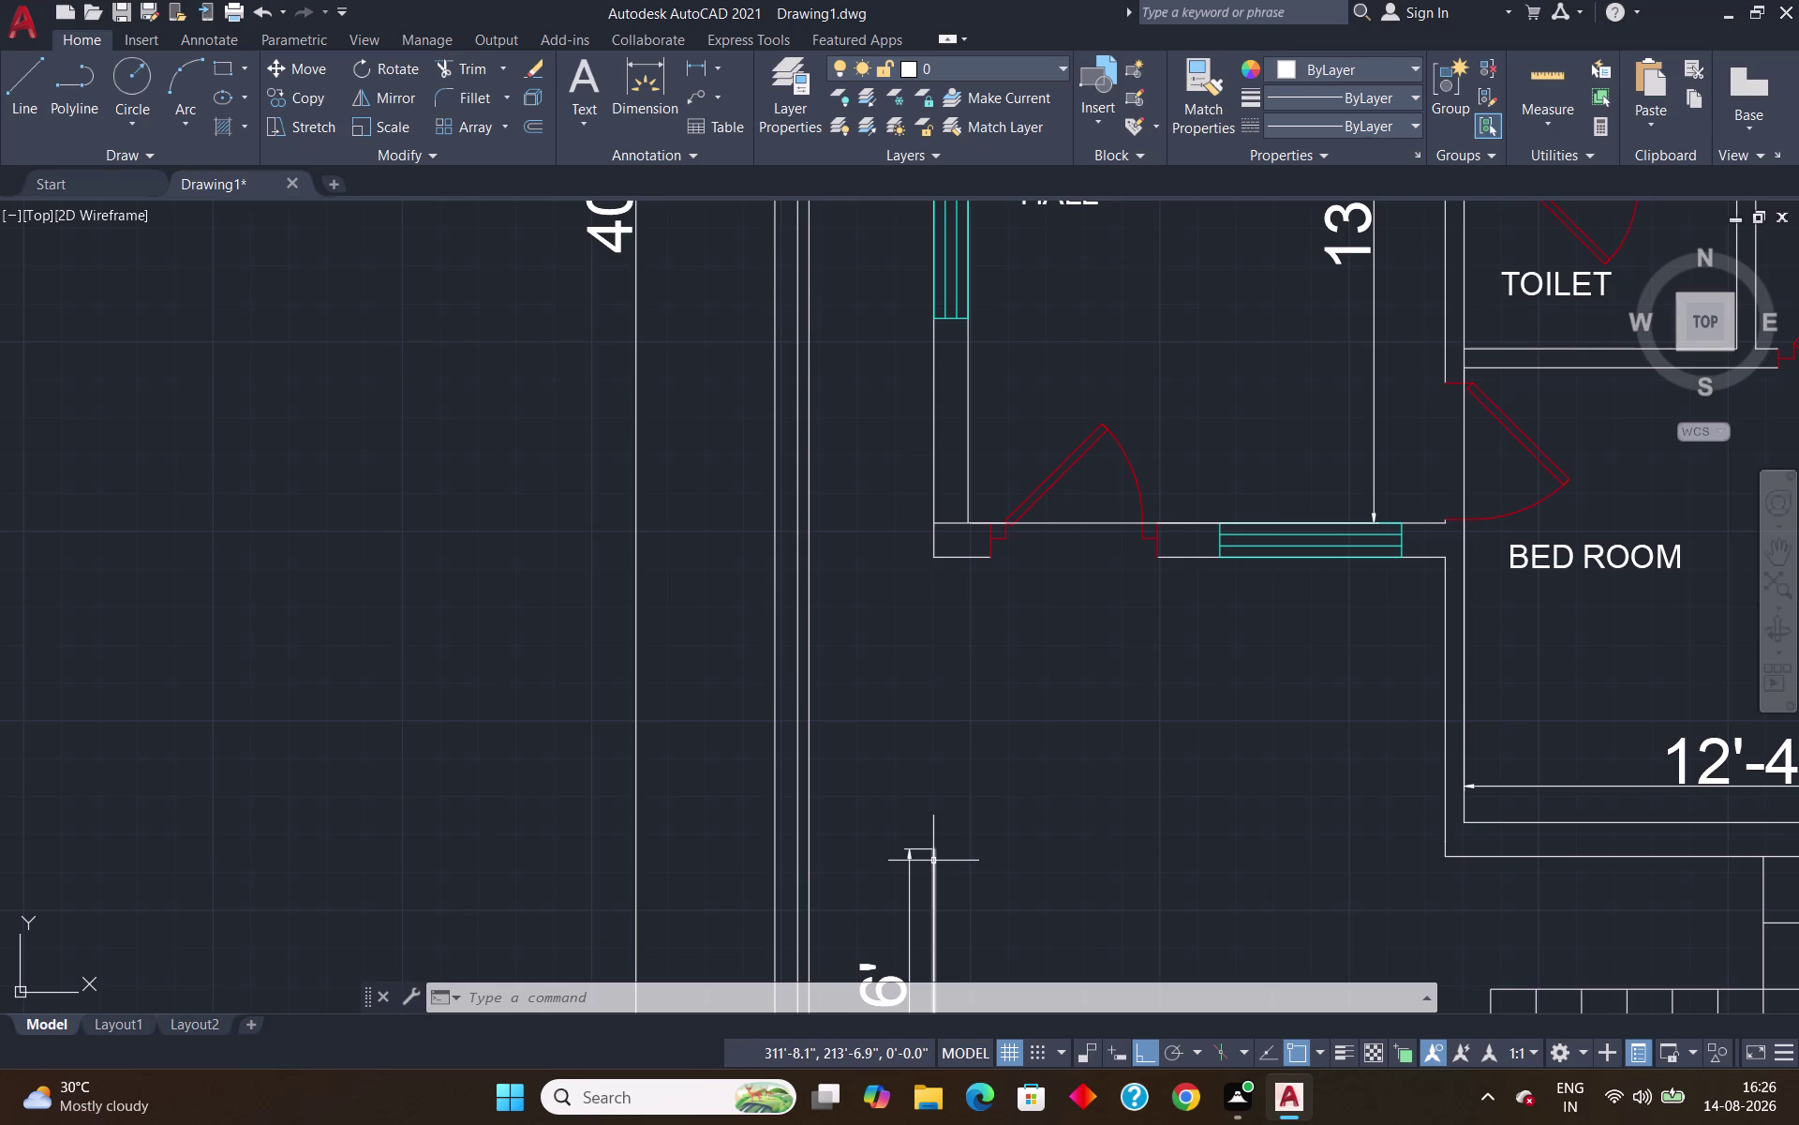
scroll(down, 3)
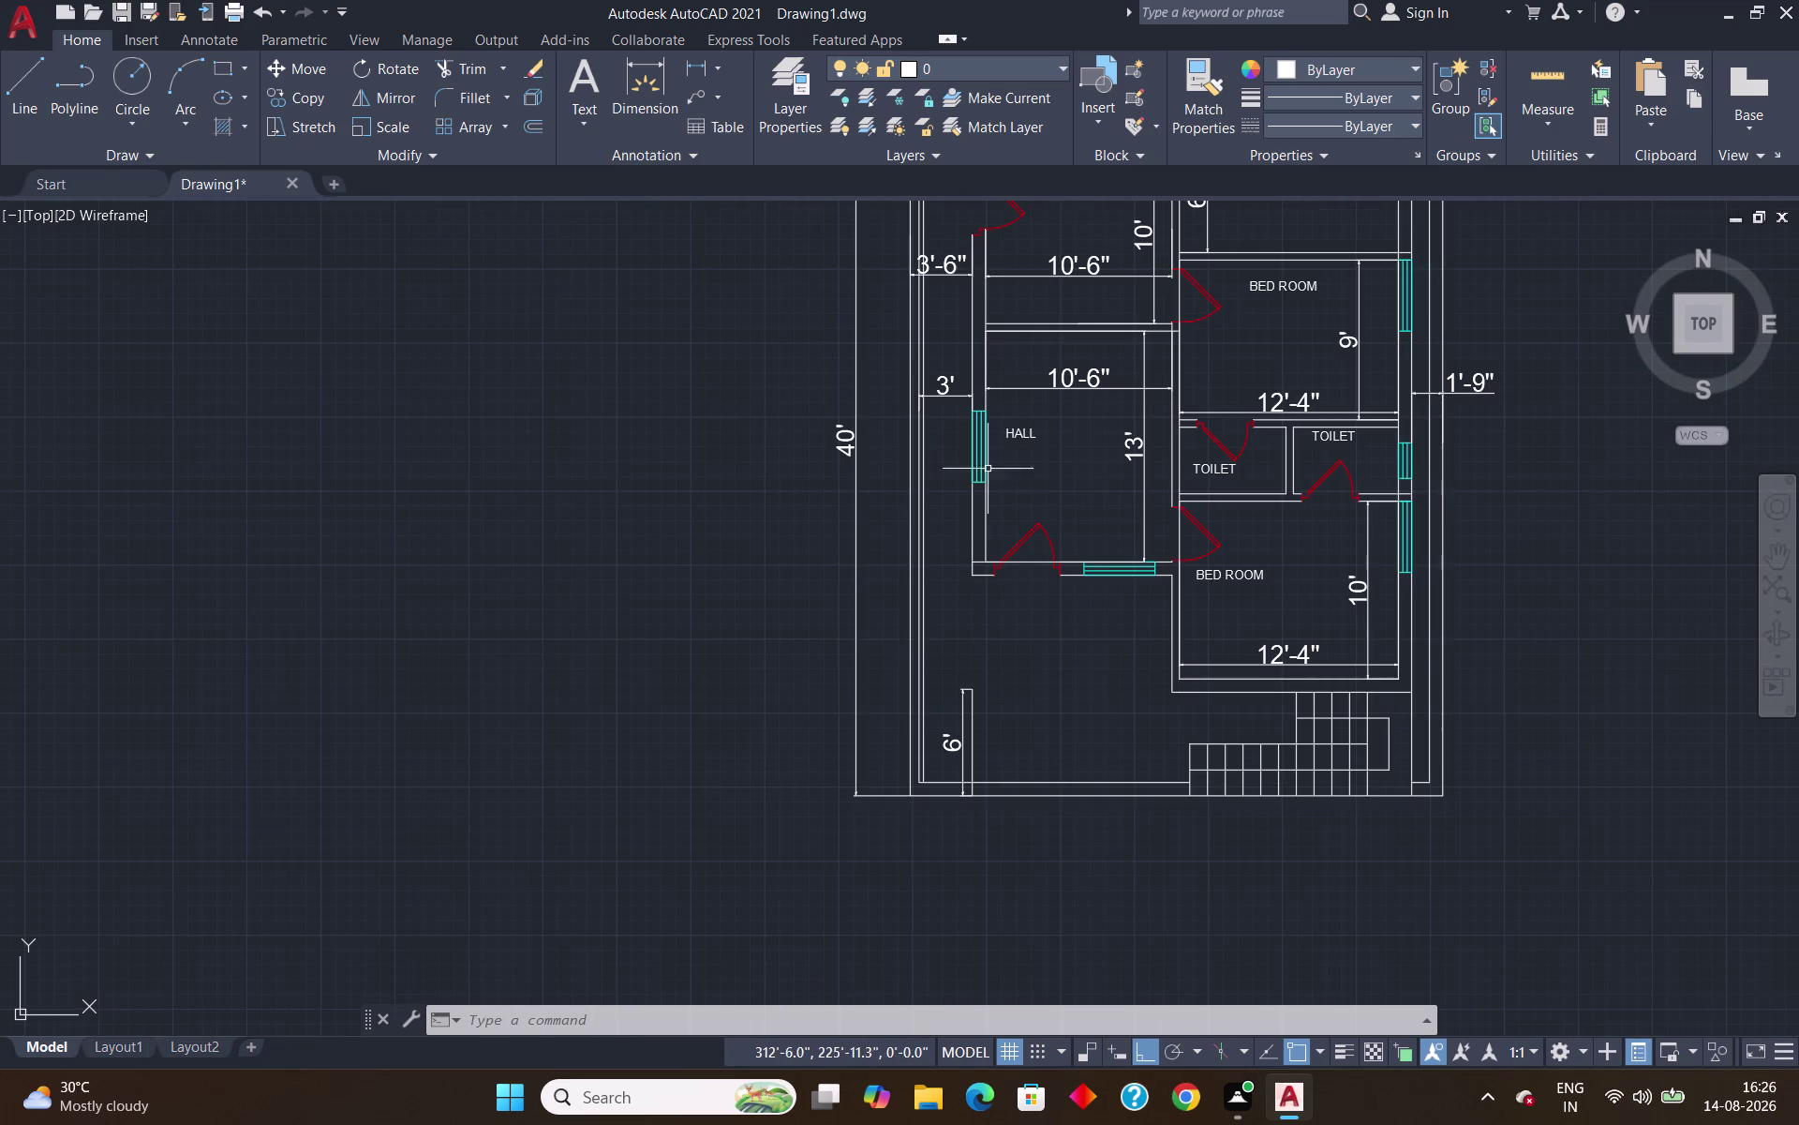
scroll(up, 3)
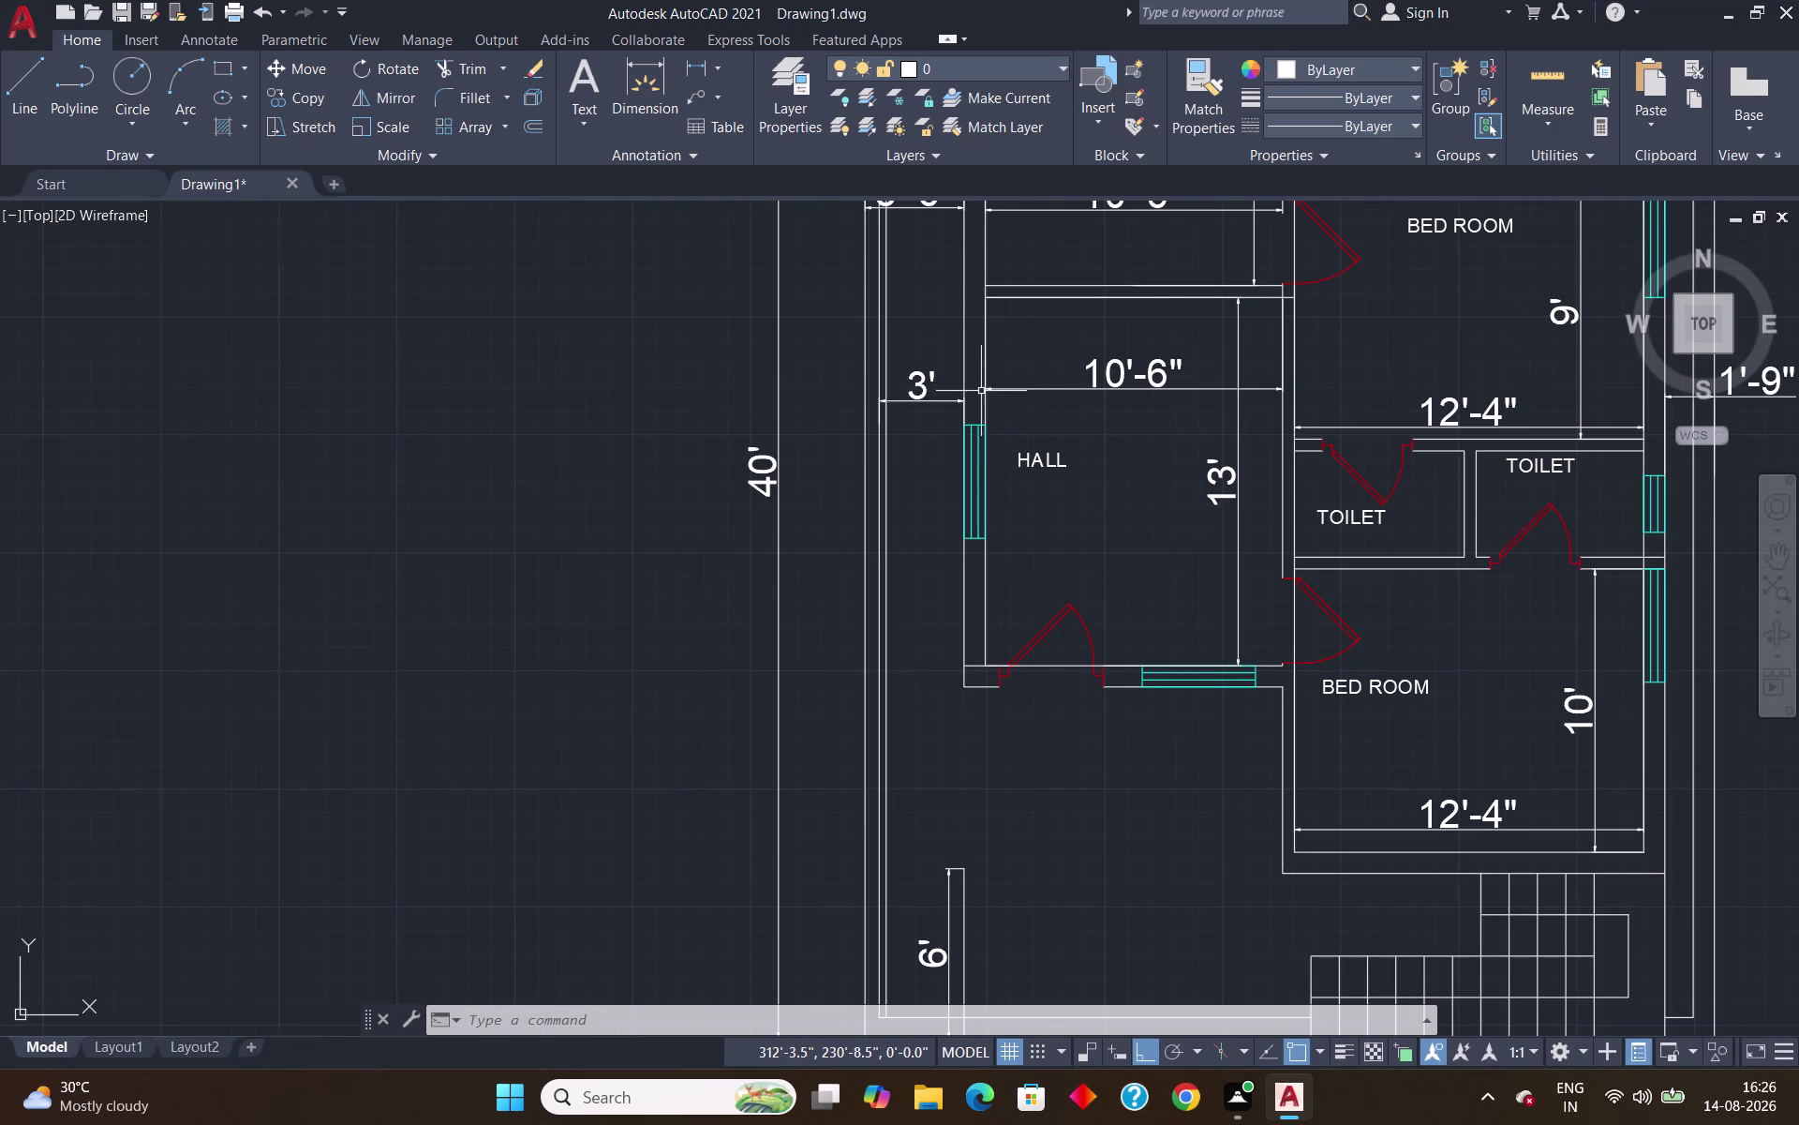
key(Escape)
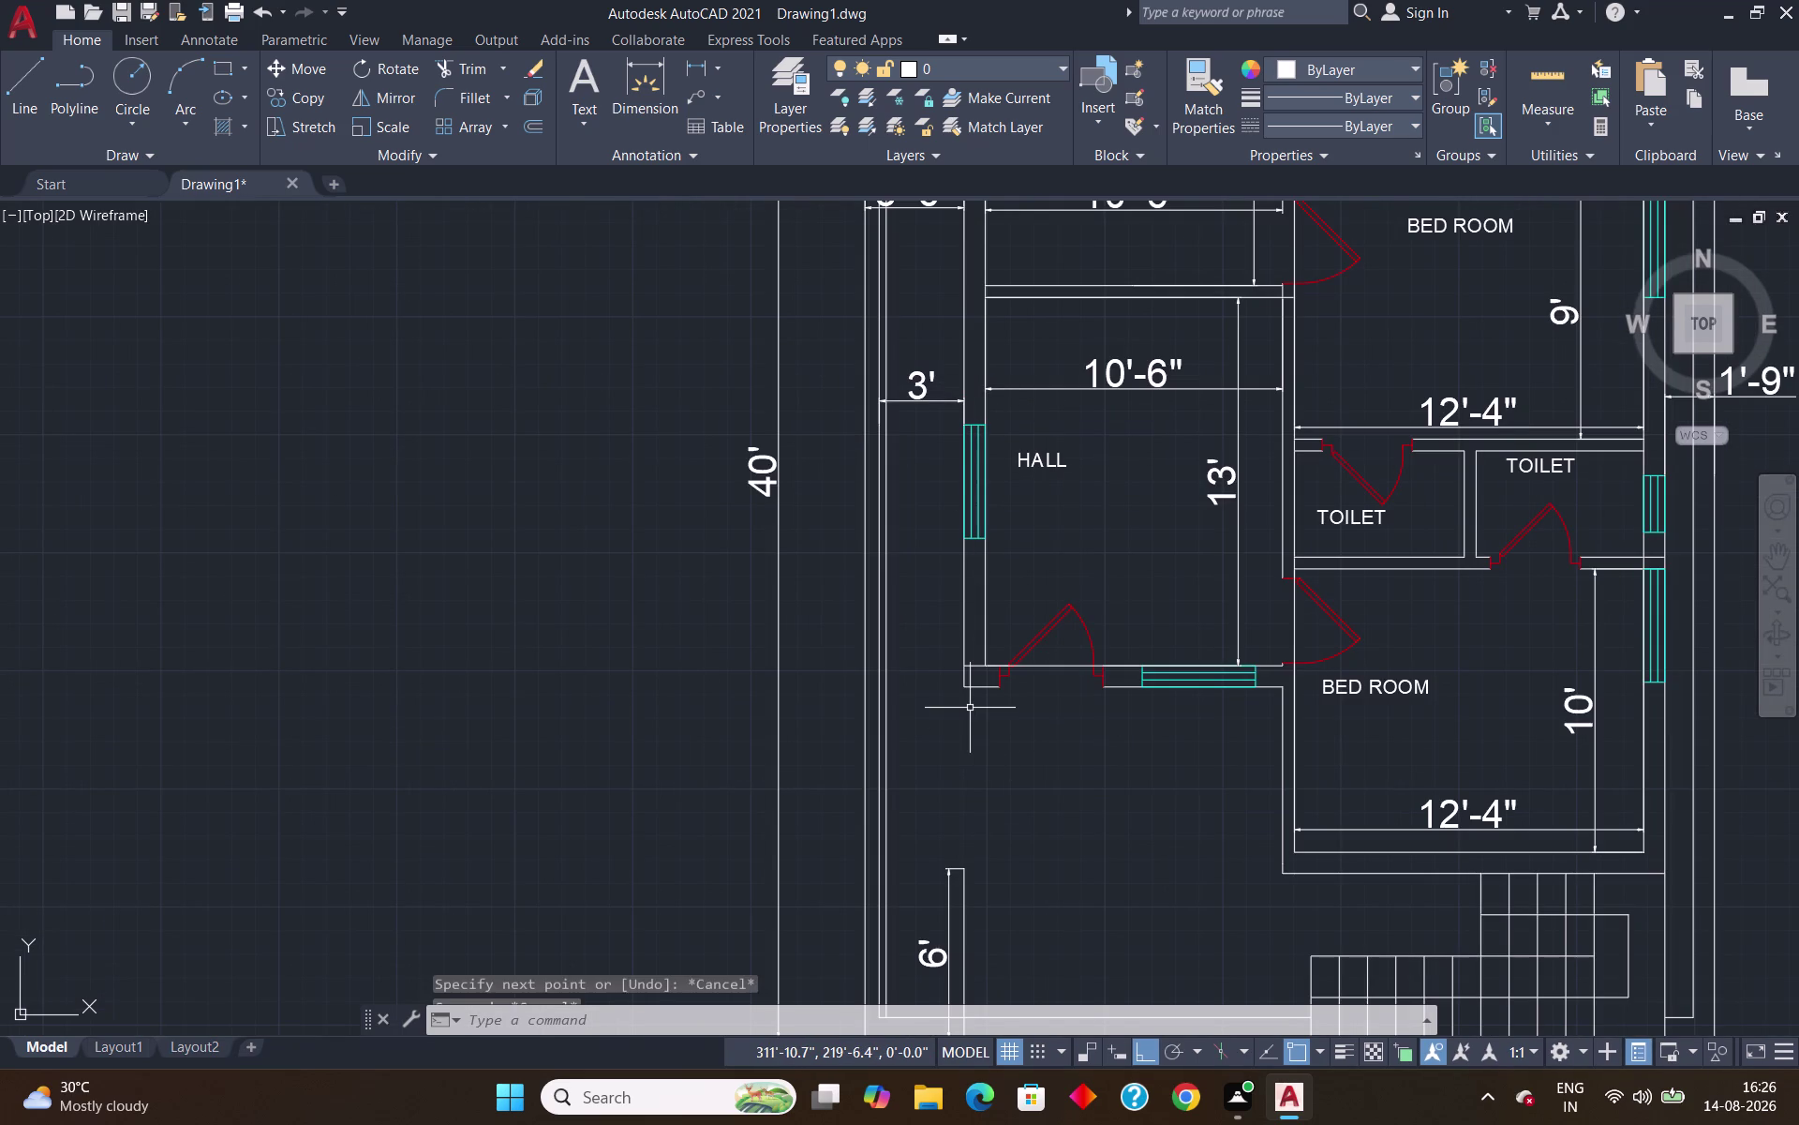
text(EX)
key(Return)
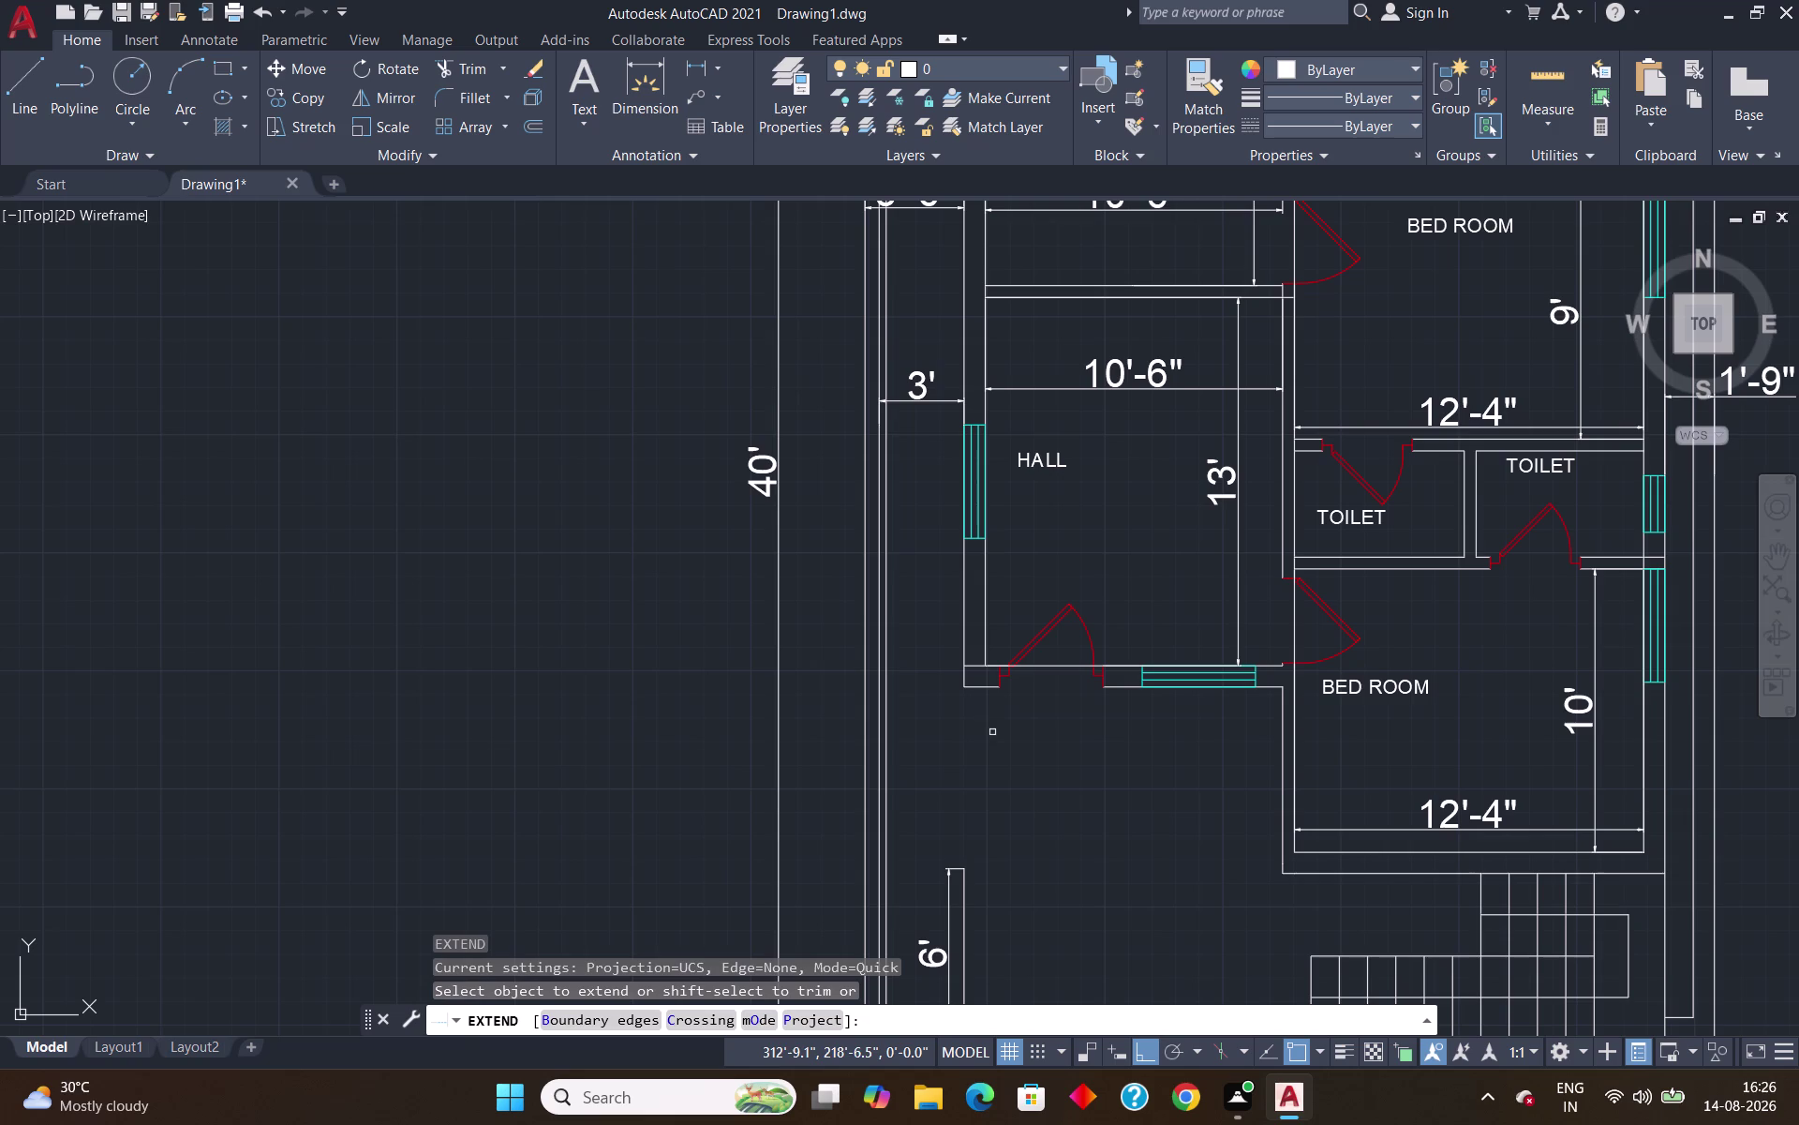
click(964, 669)
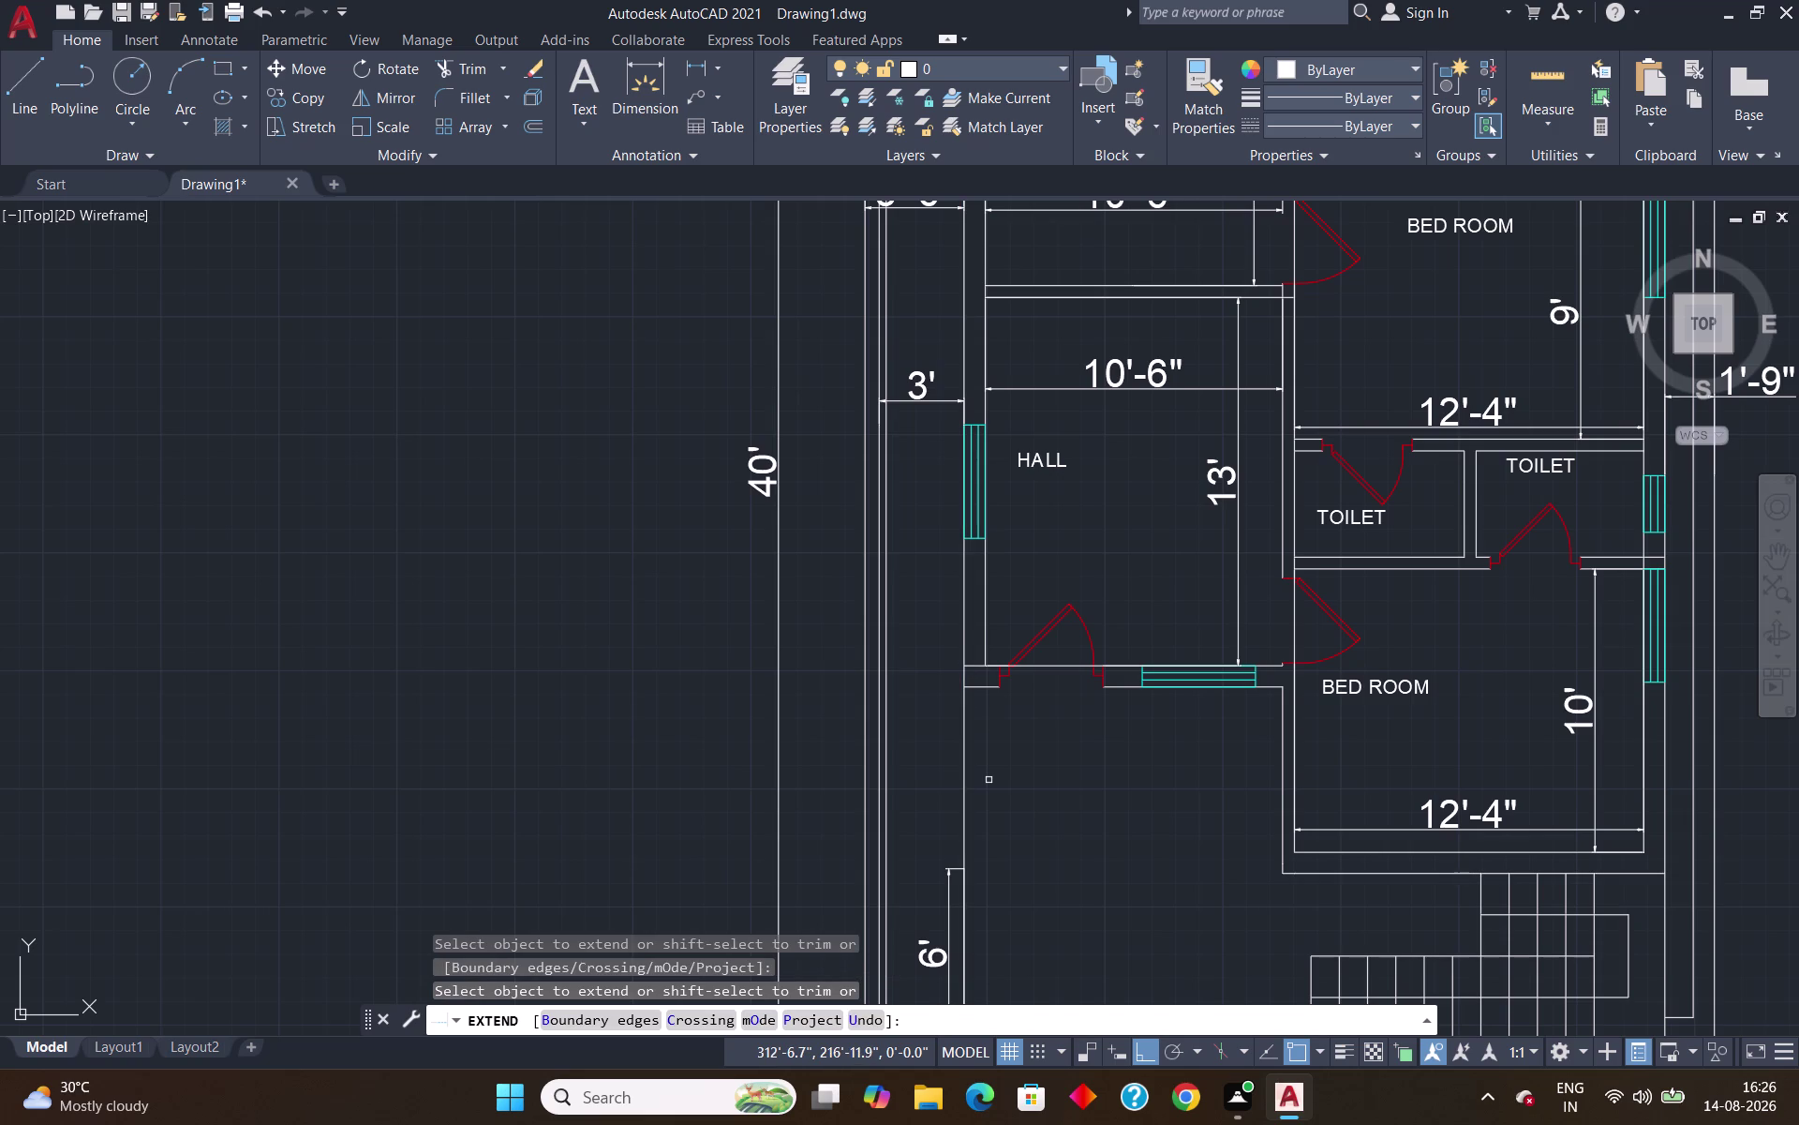
scroll(down, 3)
scroll(up, 3)
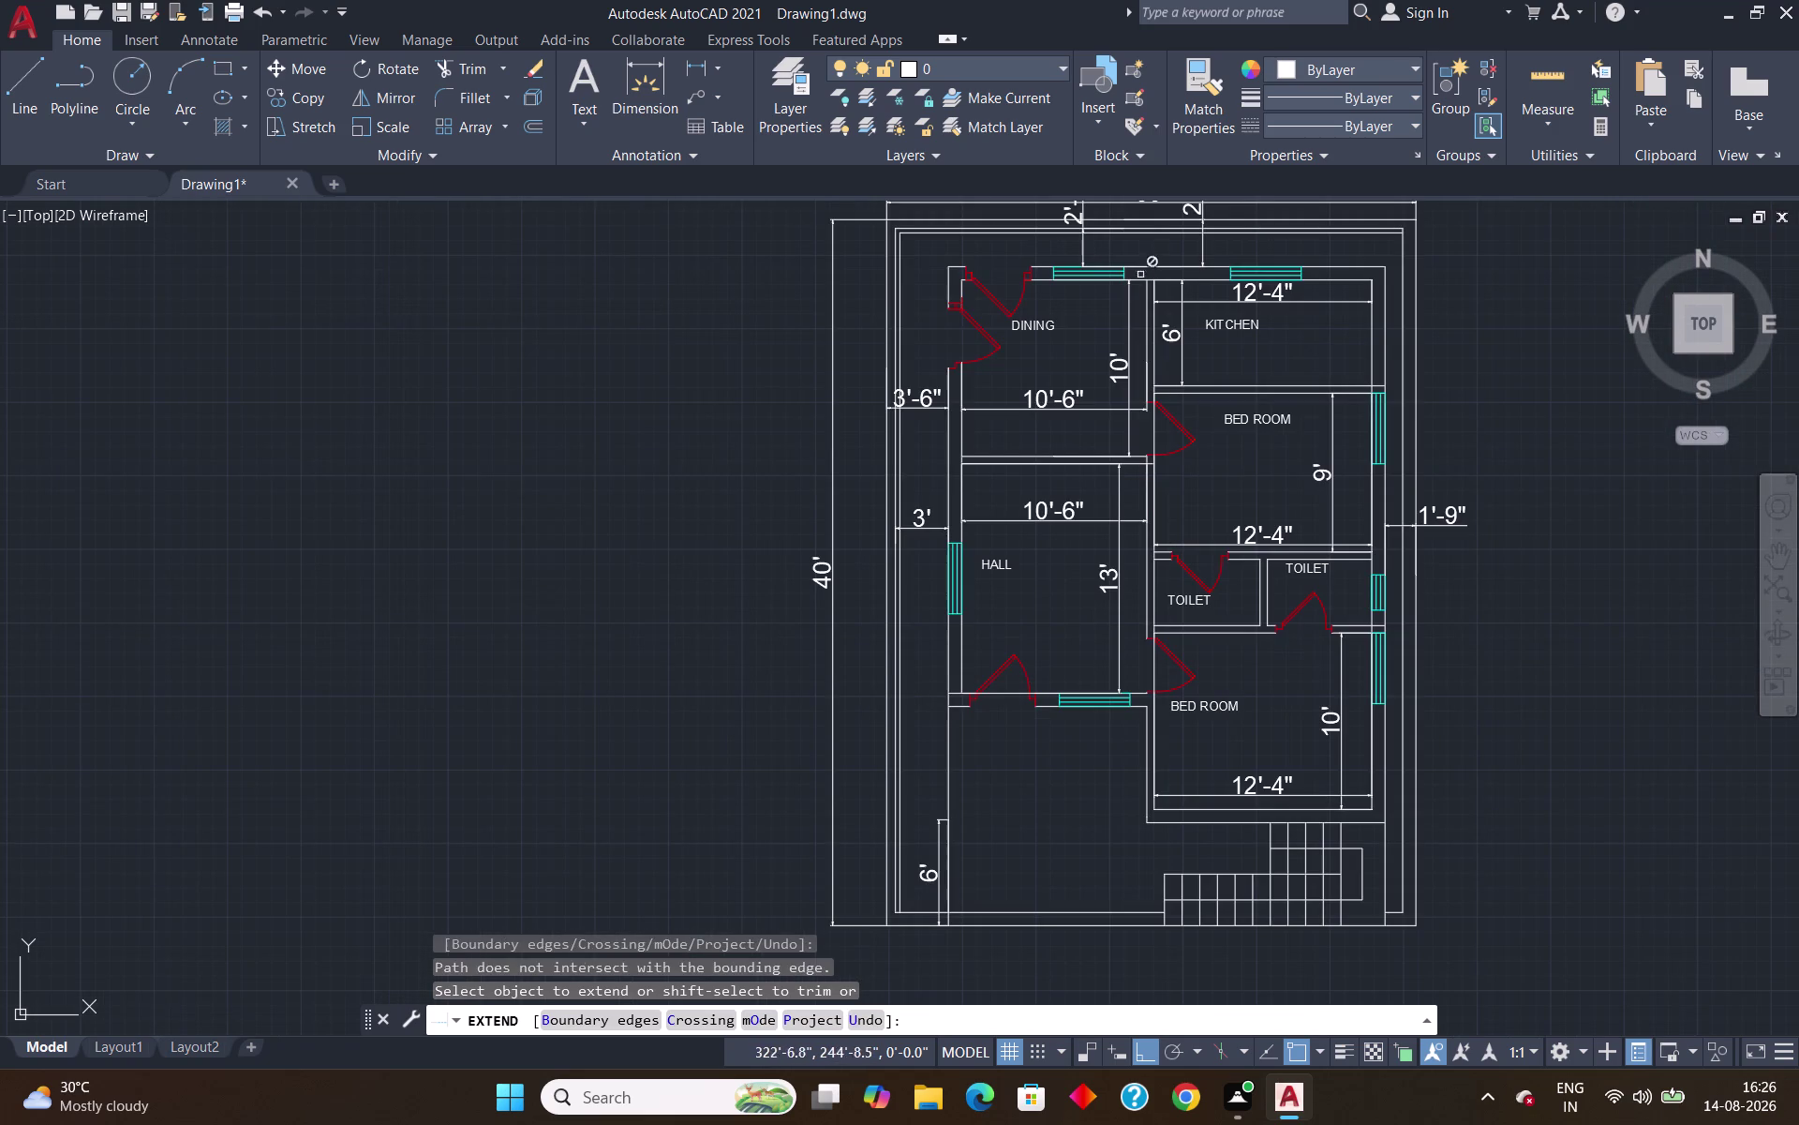
key(Escape)
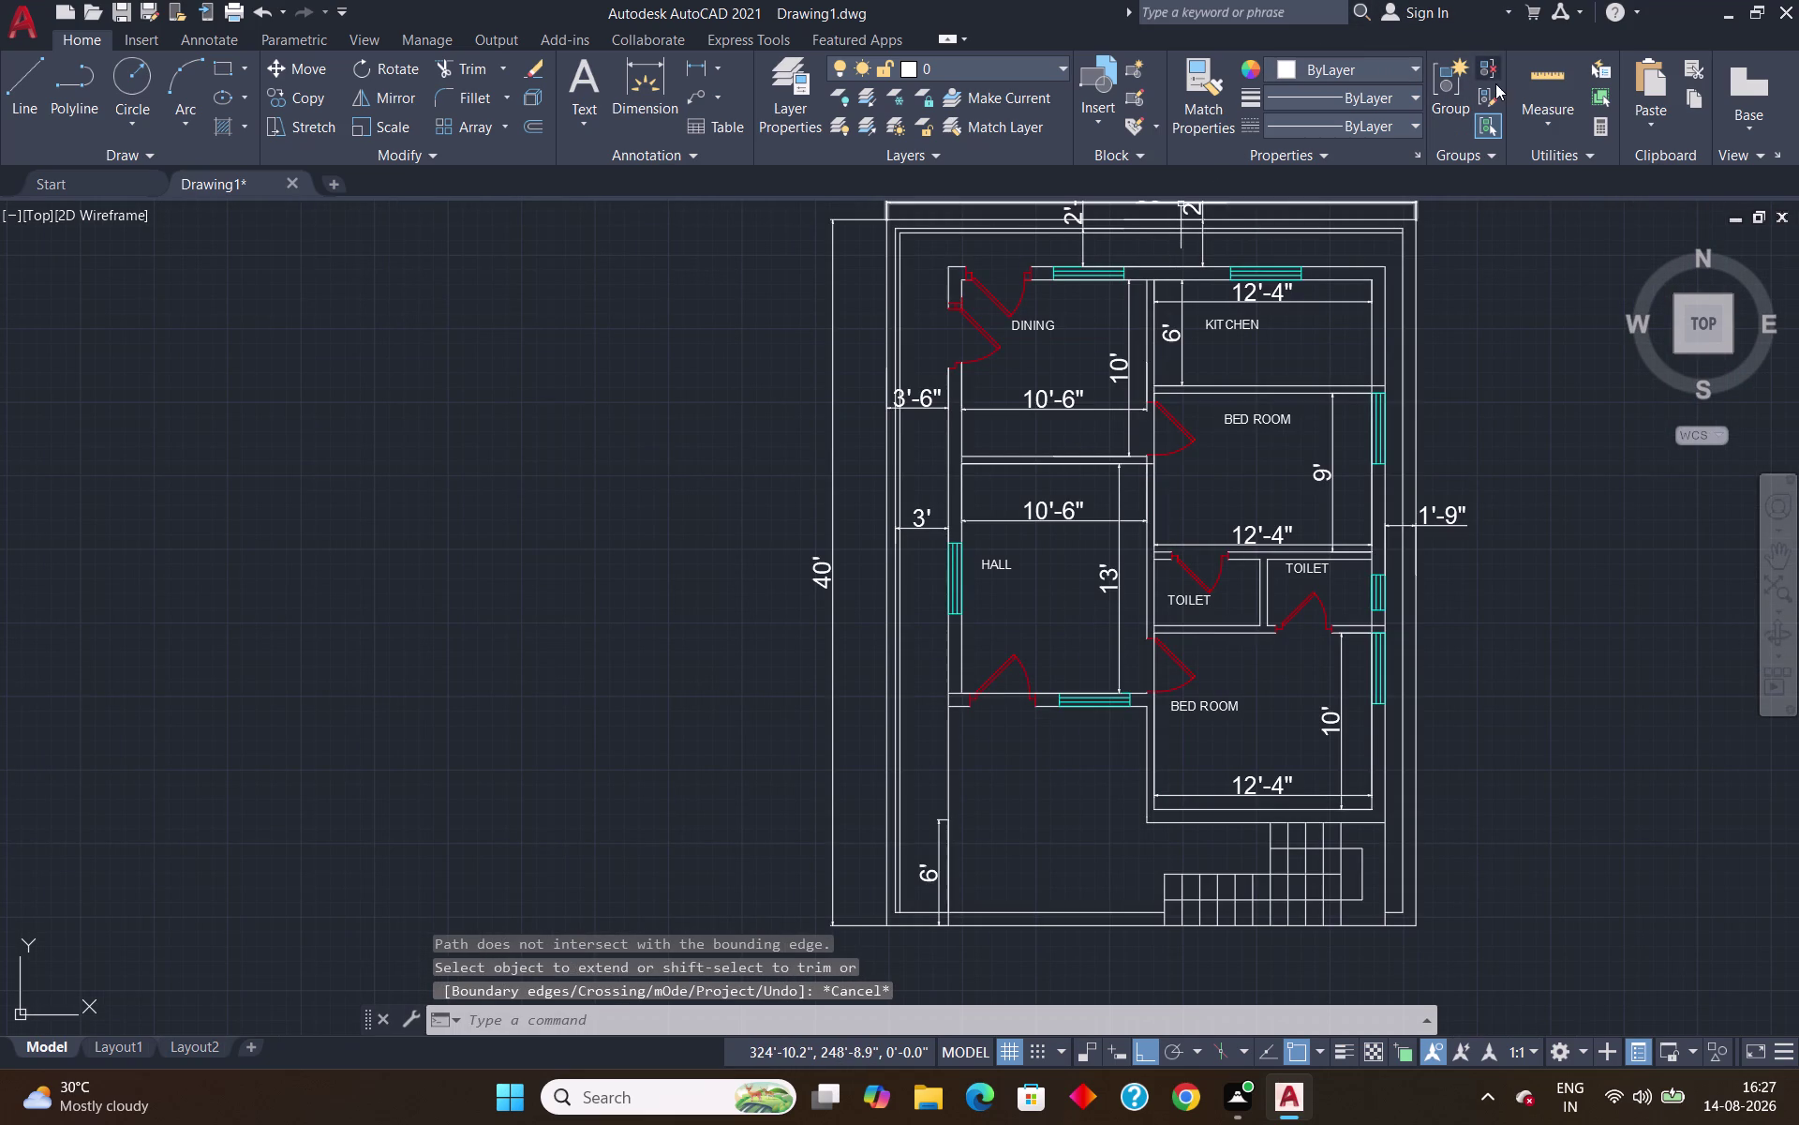
click(1527, 84)
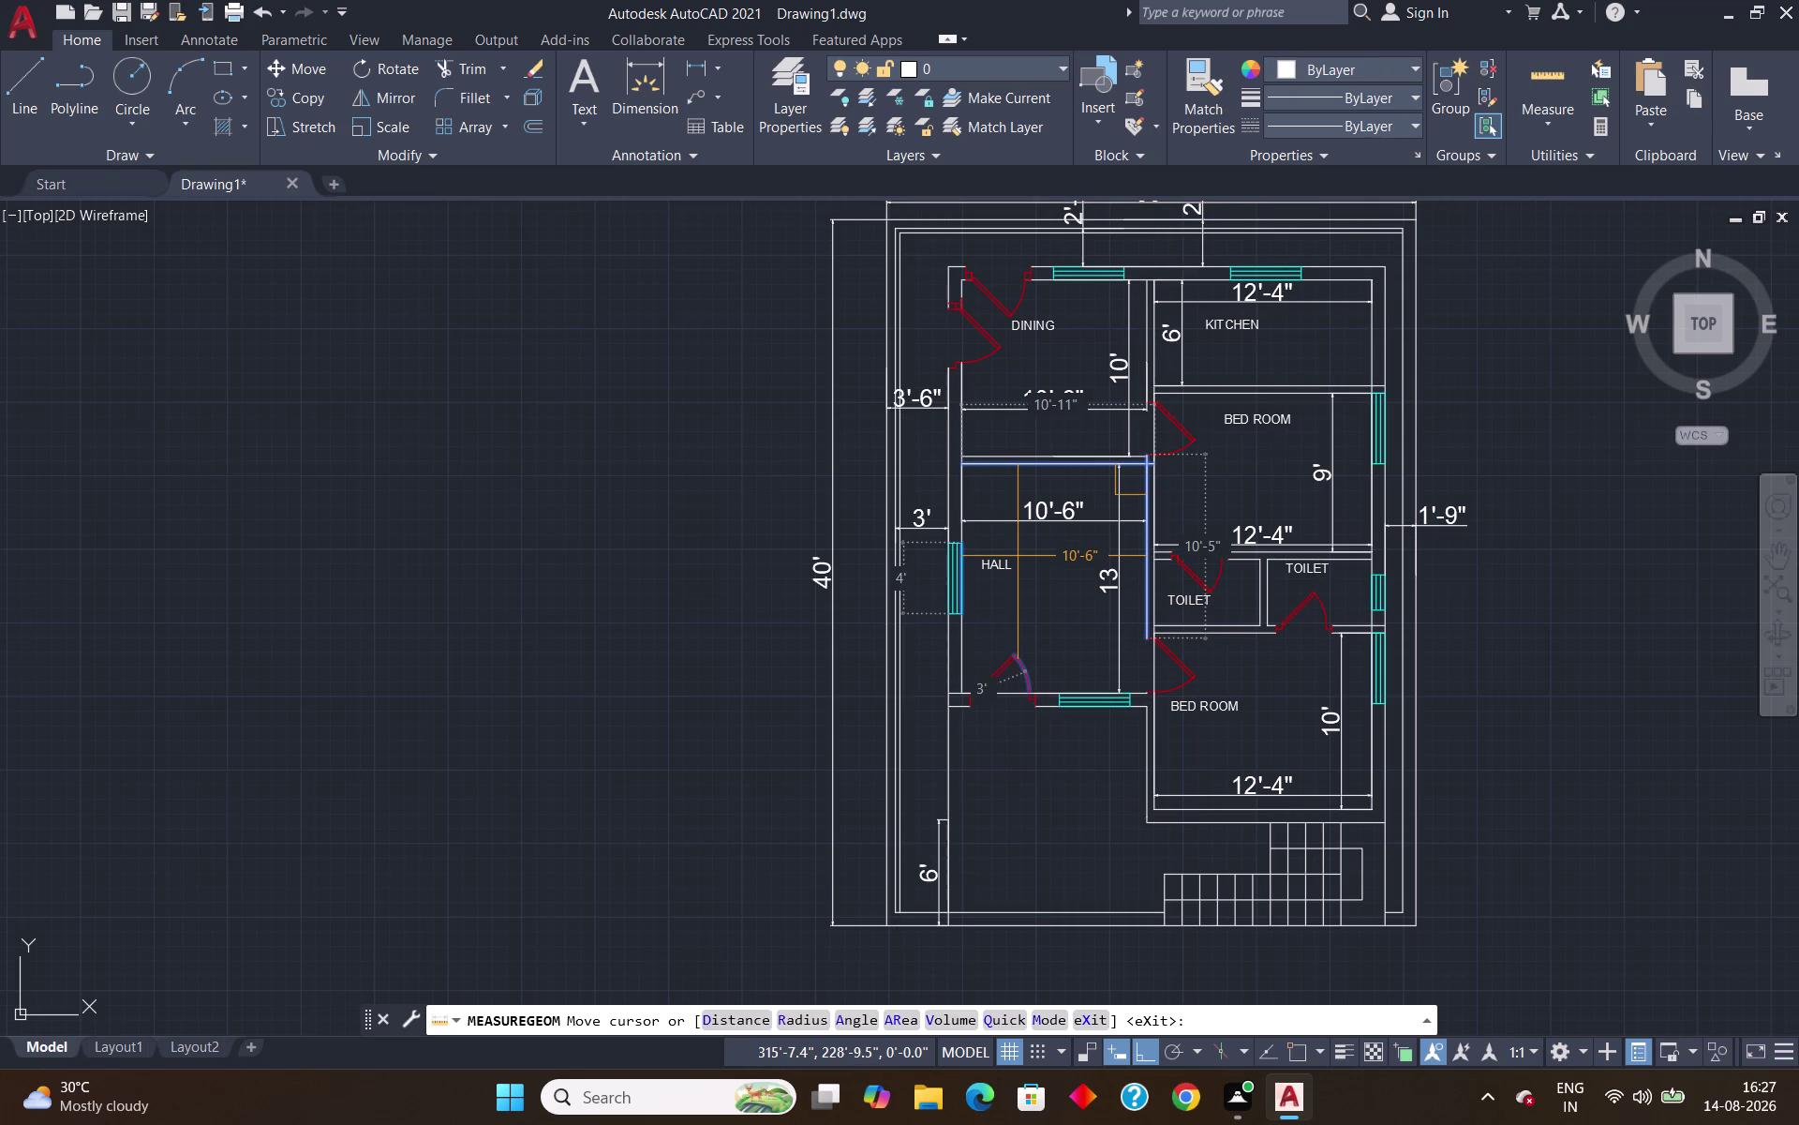
key(Escape)
text(EX)
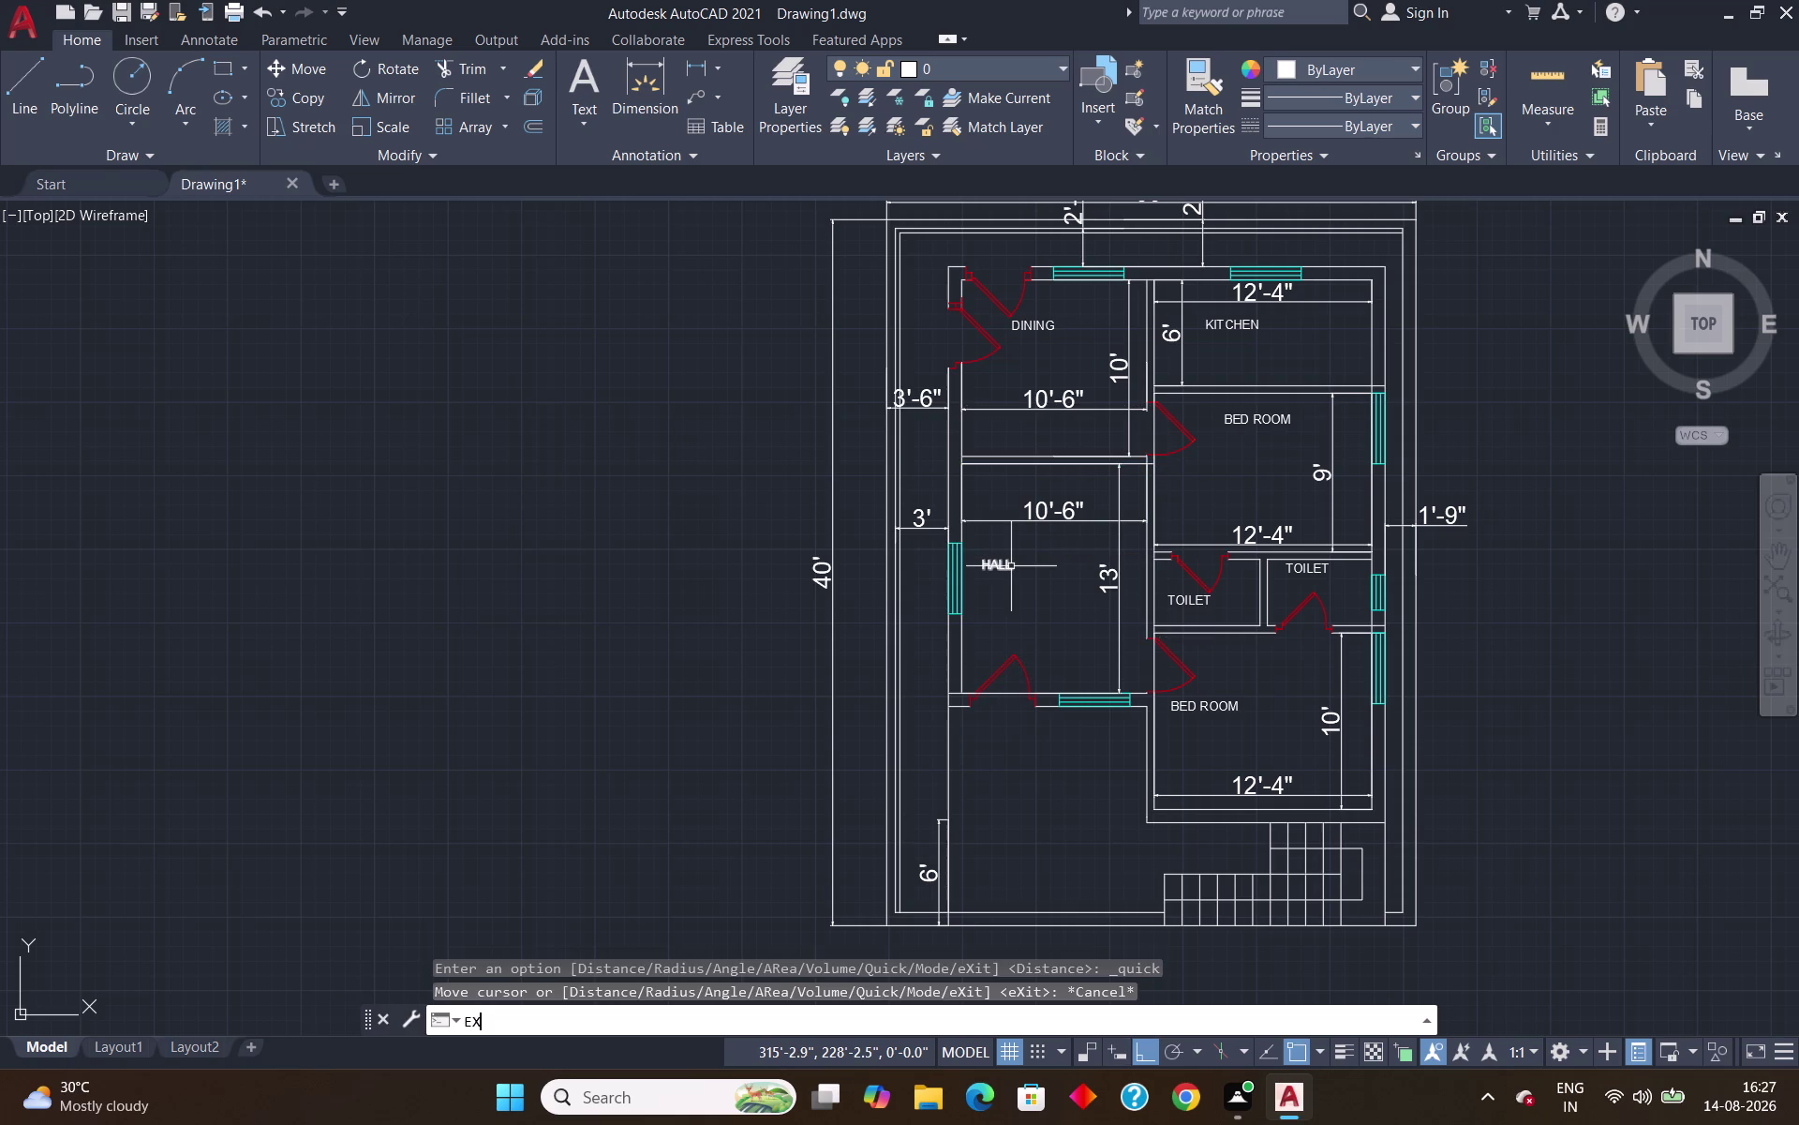
key(Return)
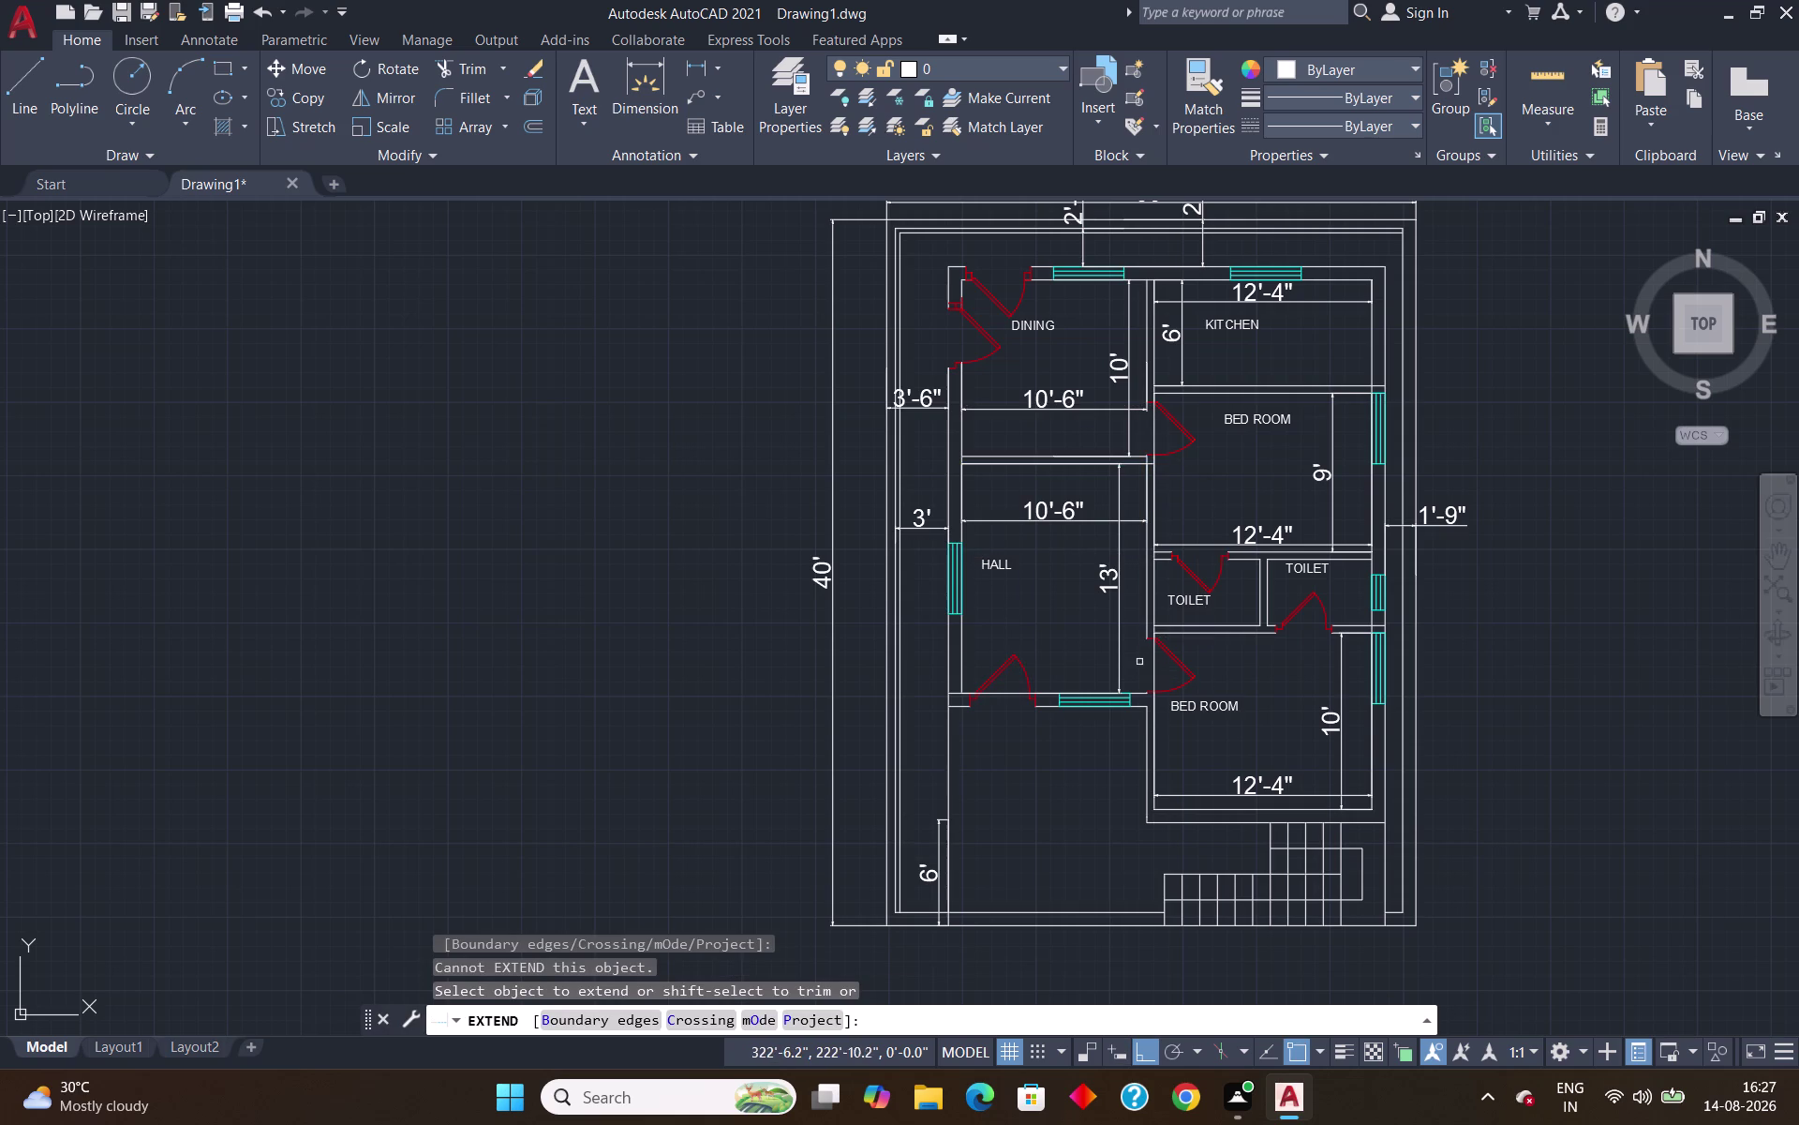
click(1145, 721)
click(1146, 623)
key(Escape)
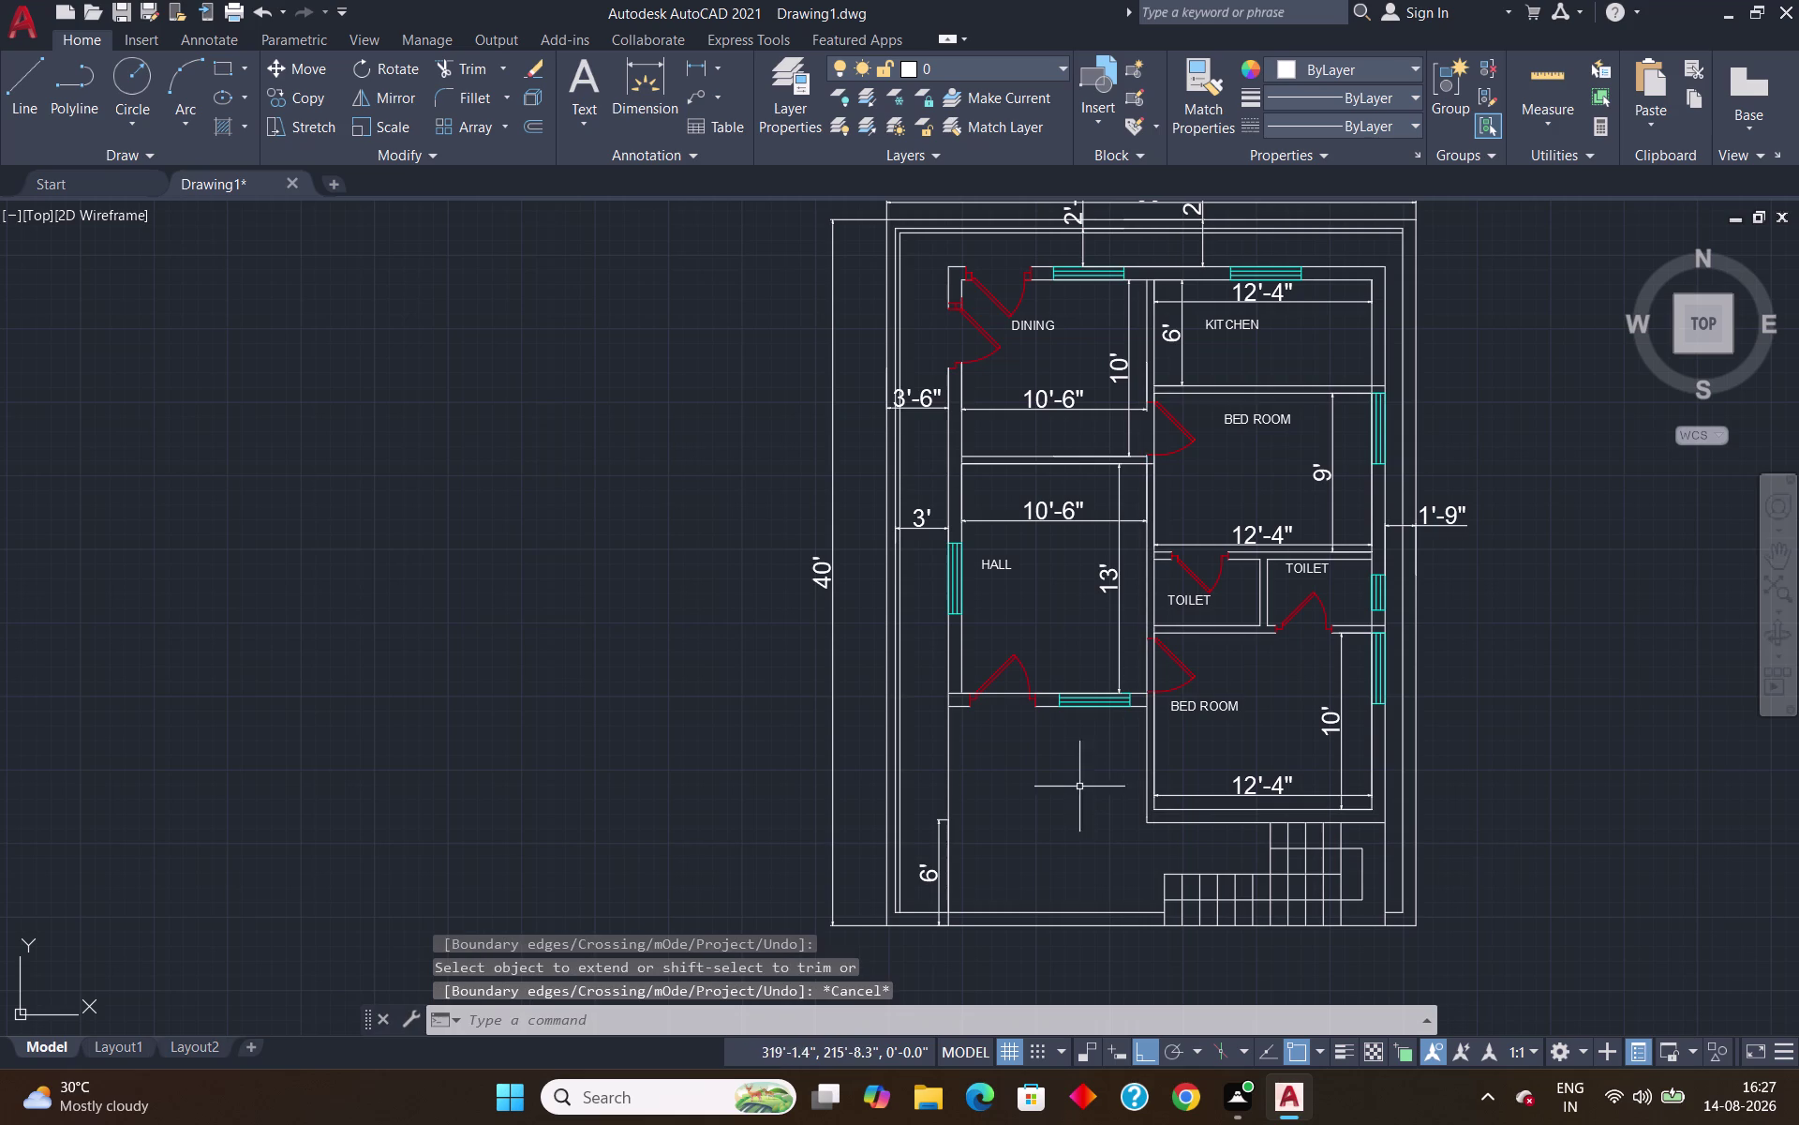
click(1542, 75)
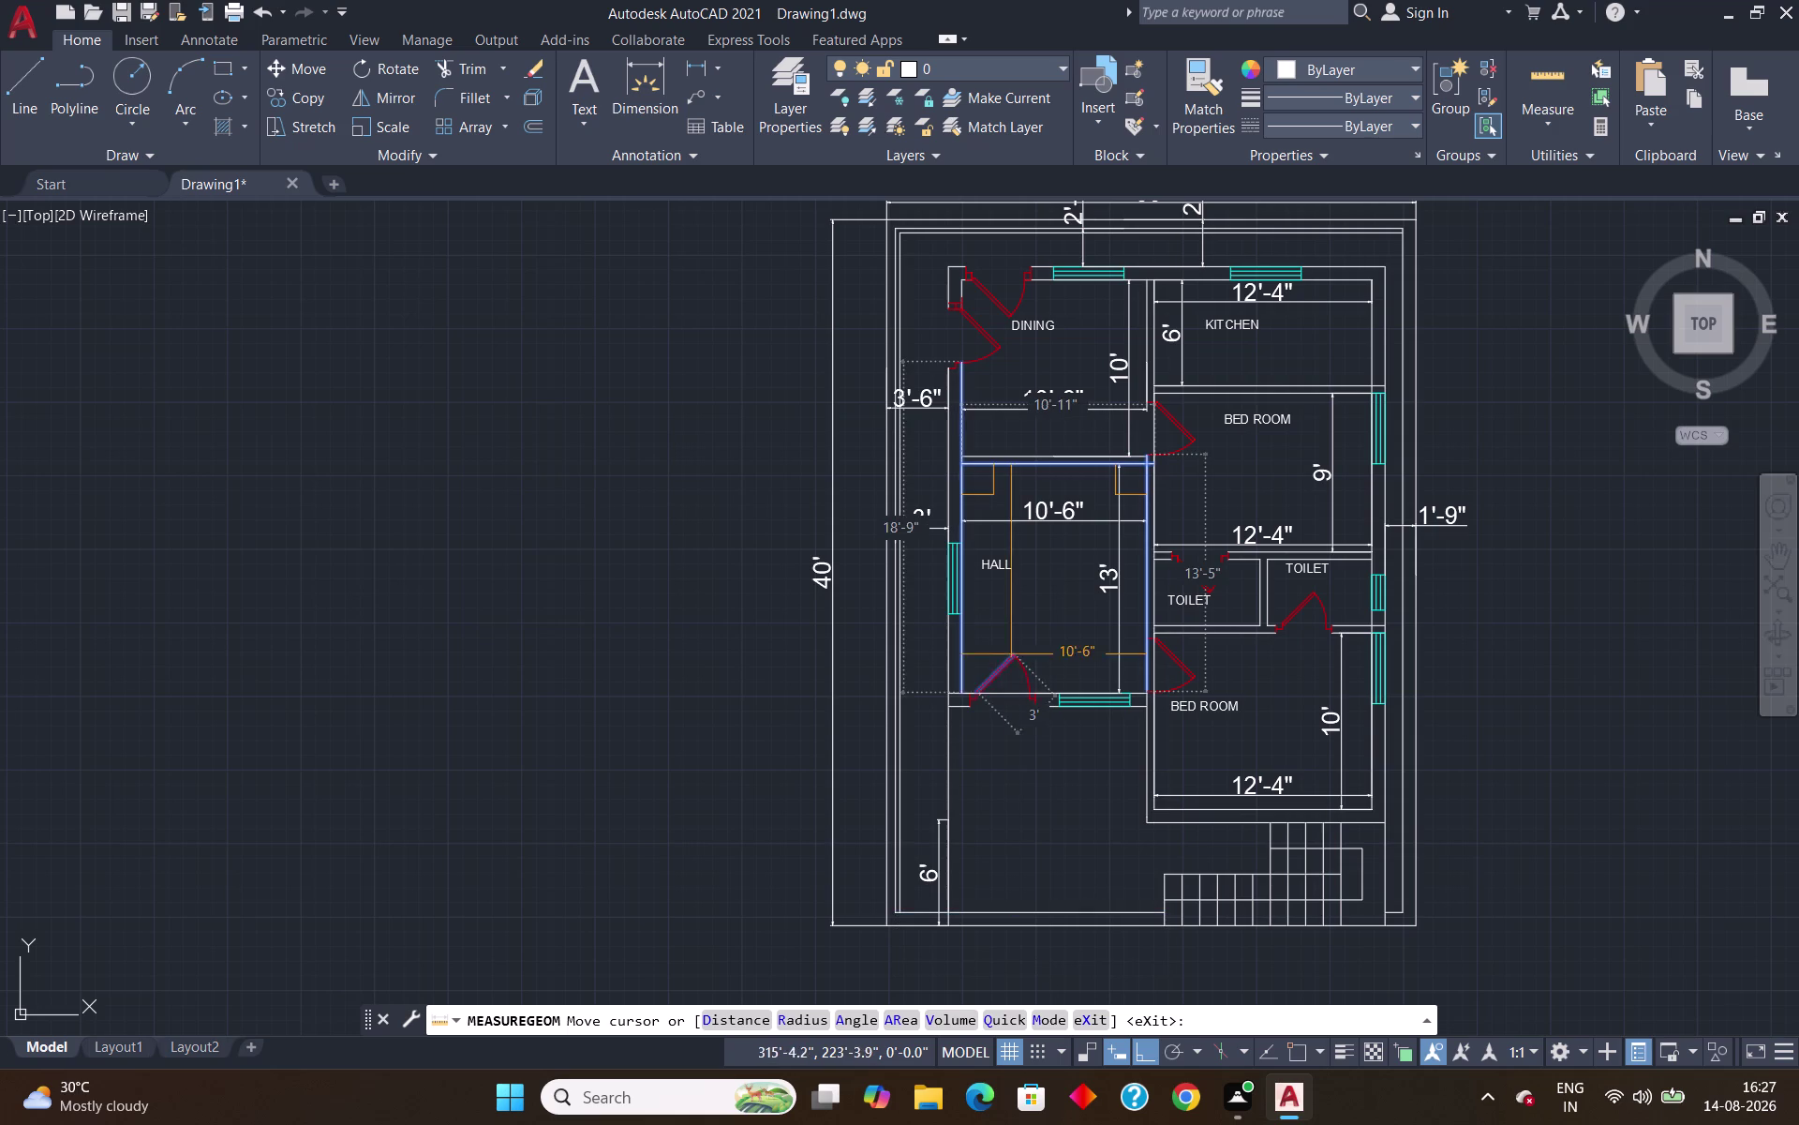
key(Escape)
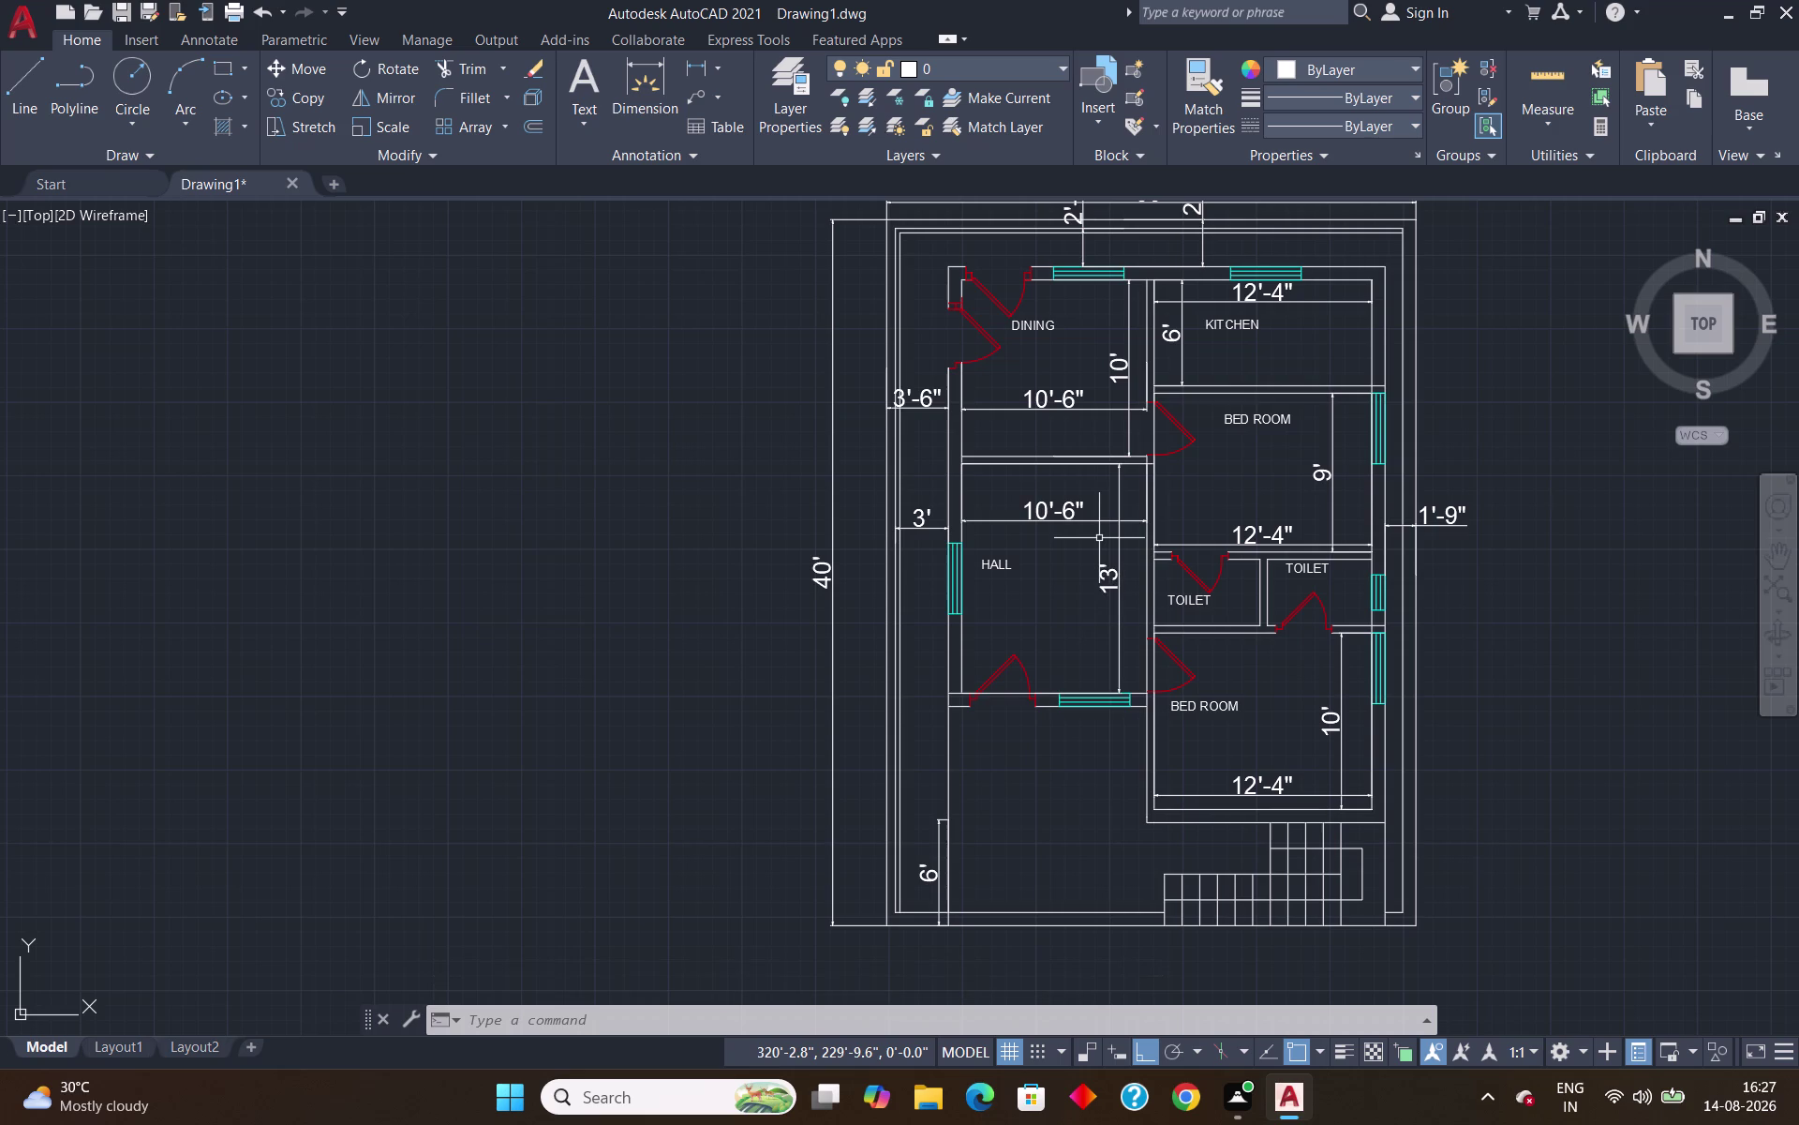
key(ctrl+z)
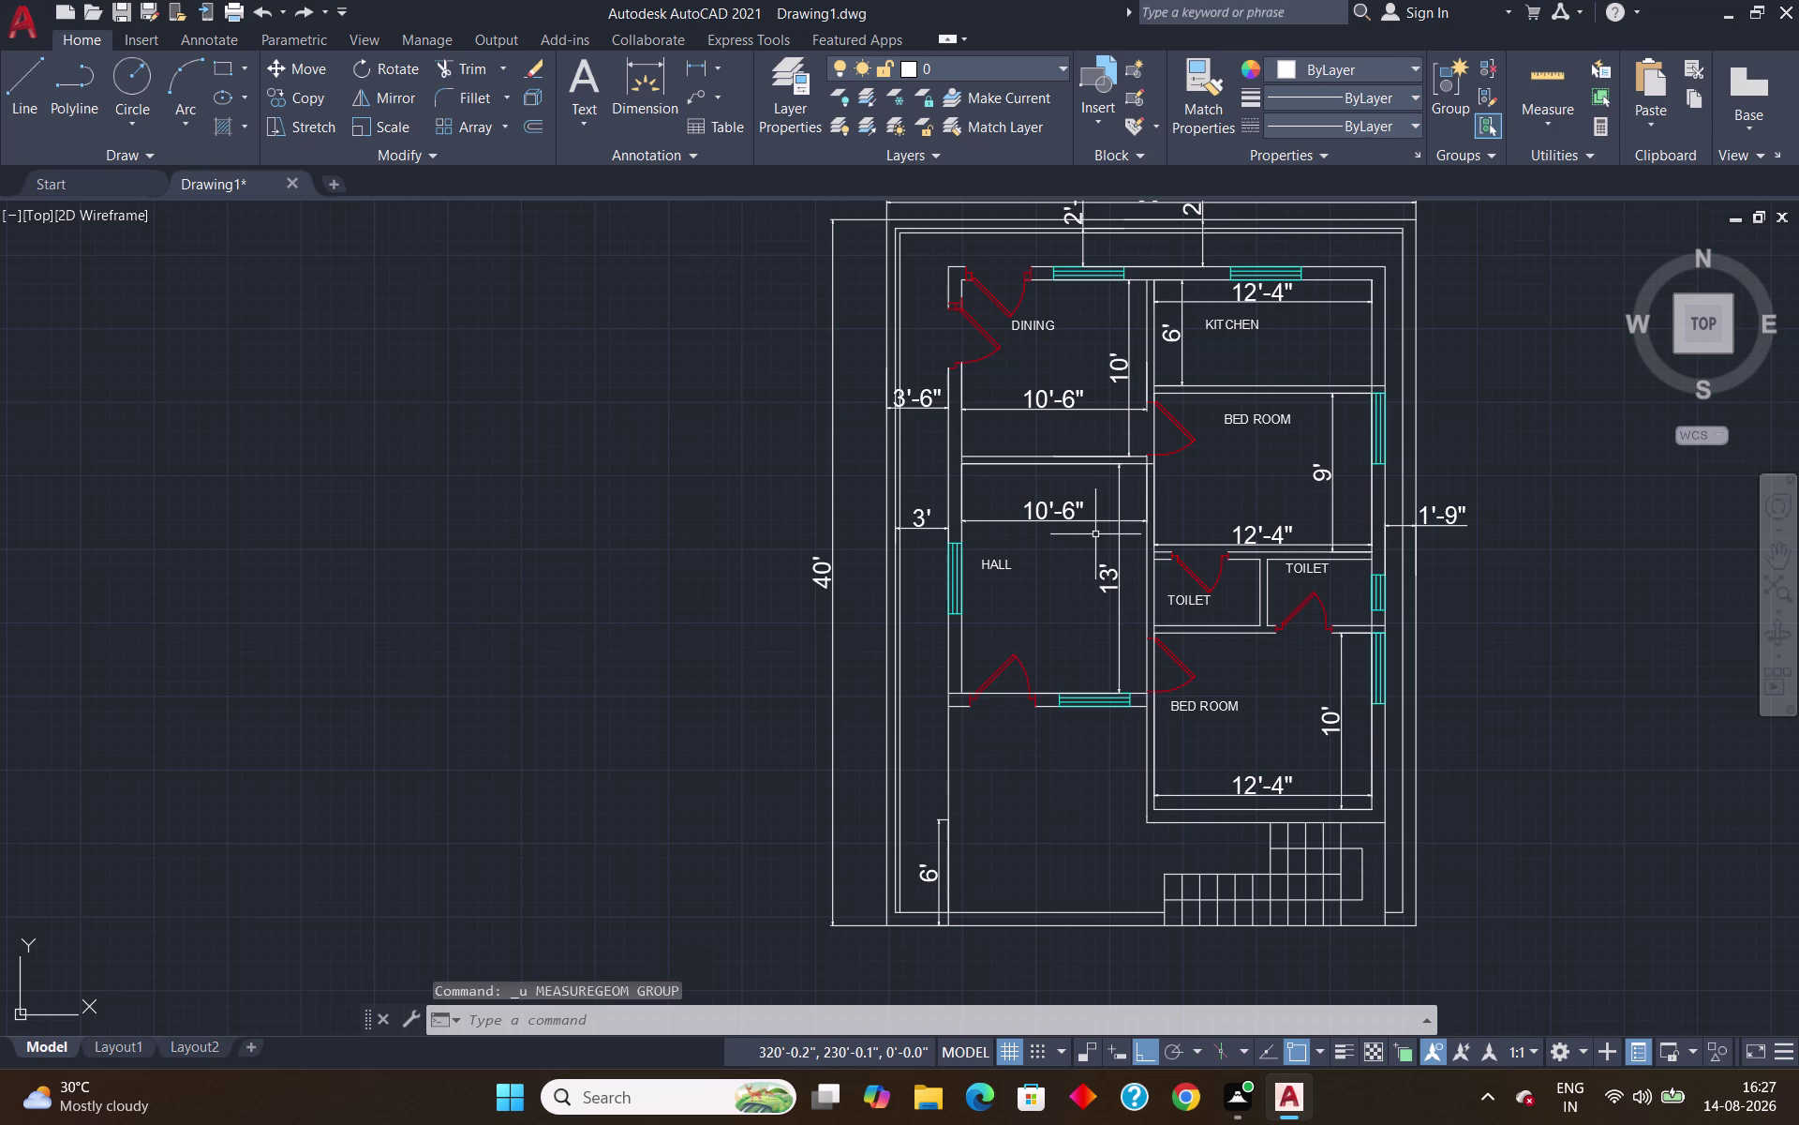
key(ctrl+z)
key(ctrl+z)
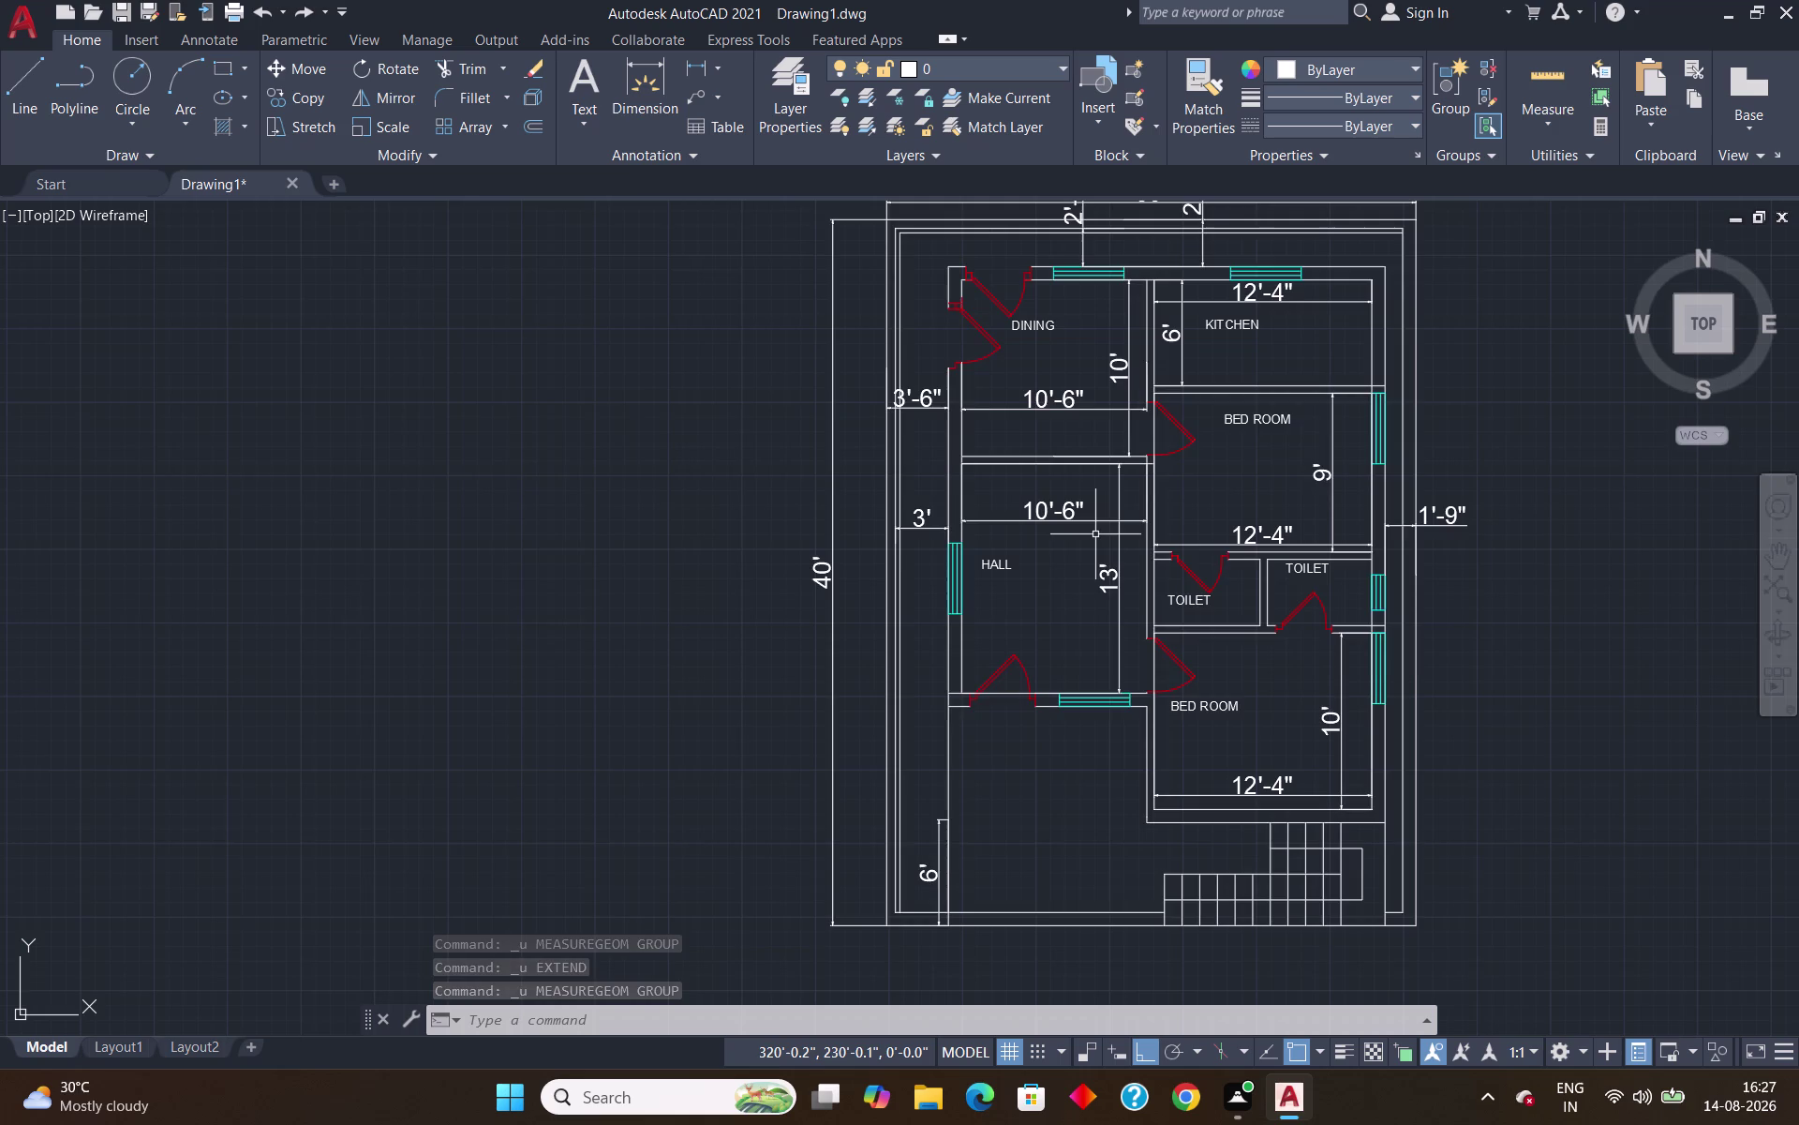
key(ctrl+z)
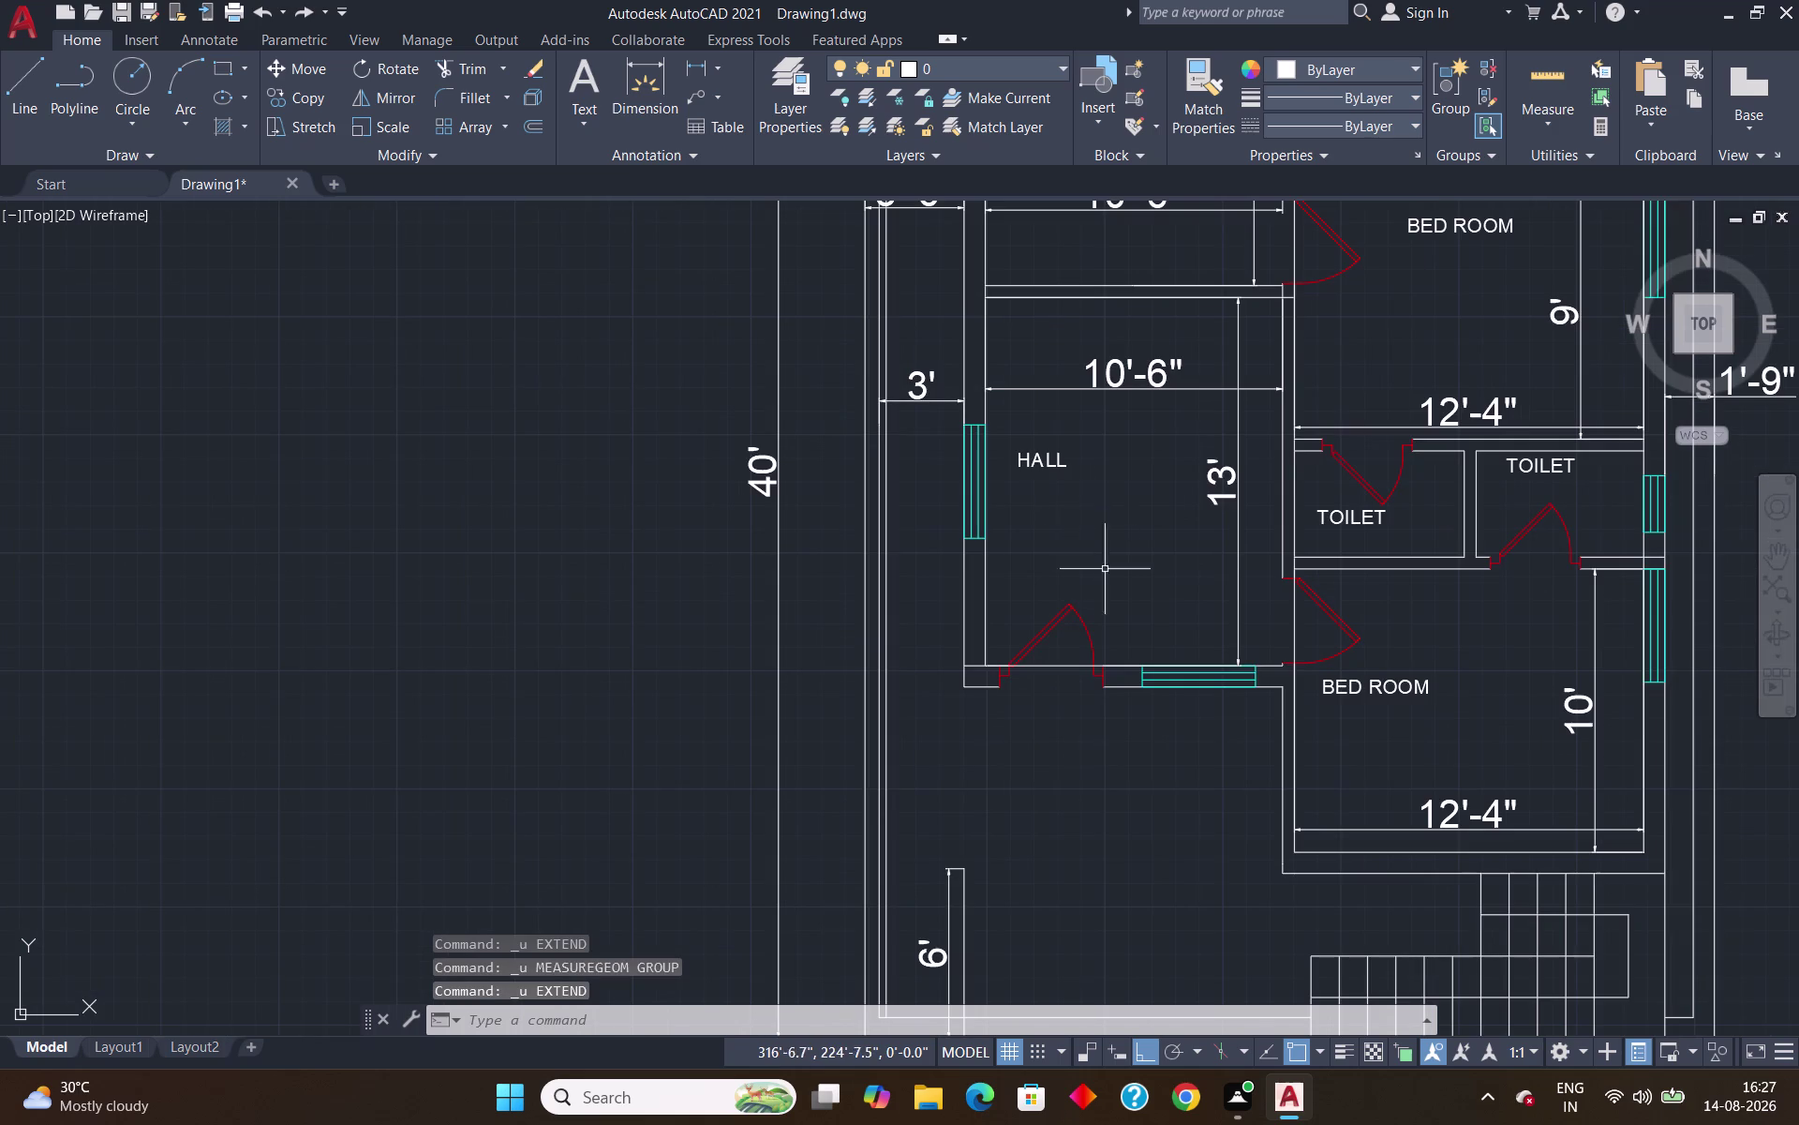
Zoom to the entrance, cancel a started DT text label, and start Offset.
scroll(down, 3)
scroll(up, 3)
scroll(up, 3)
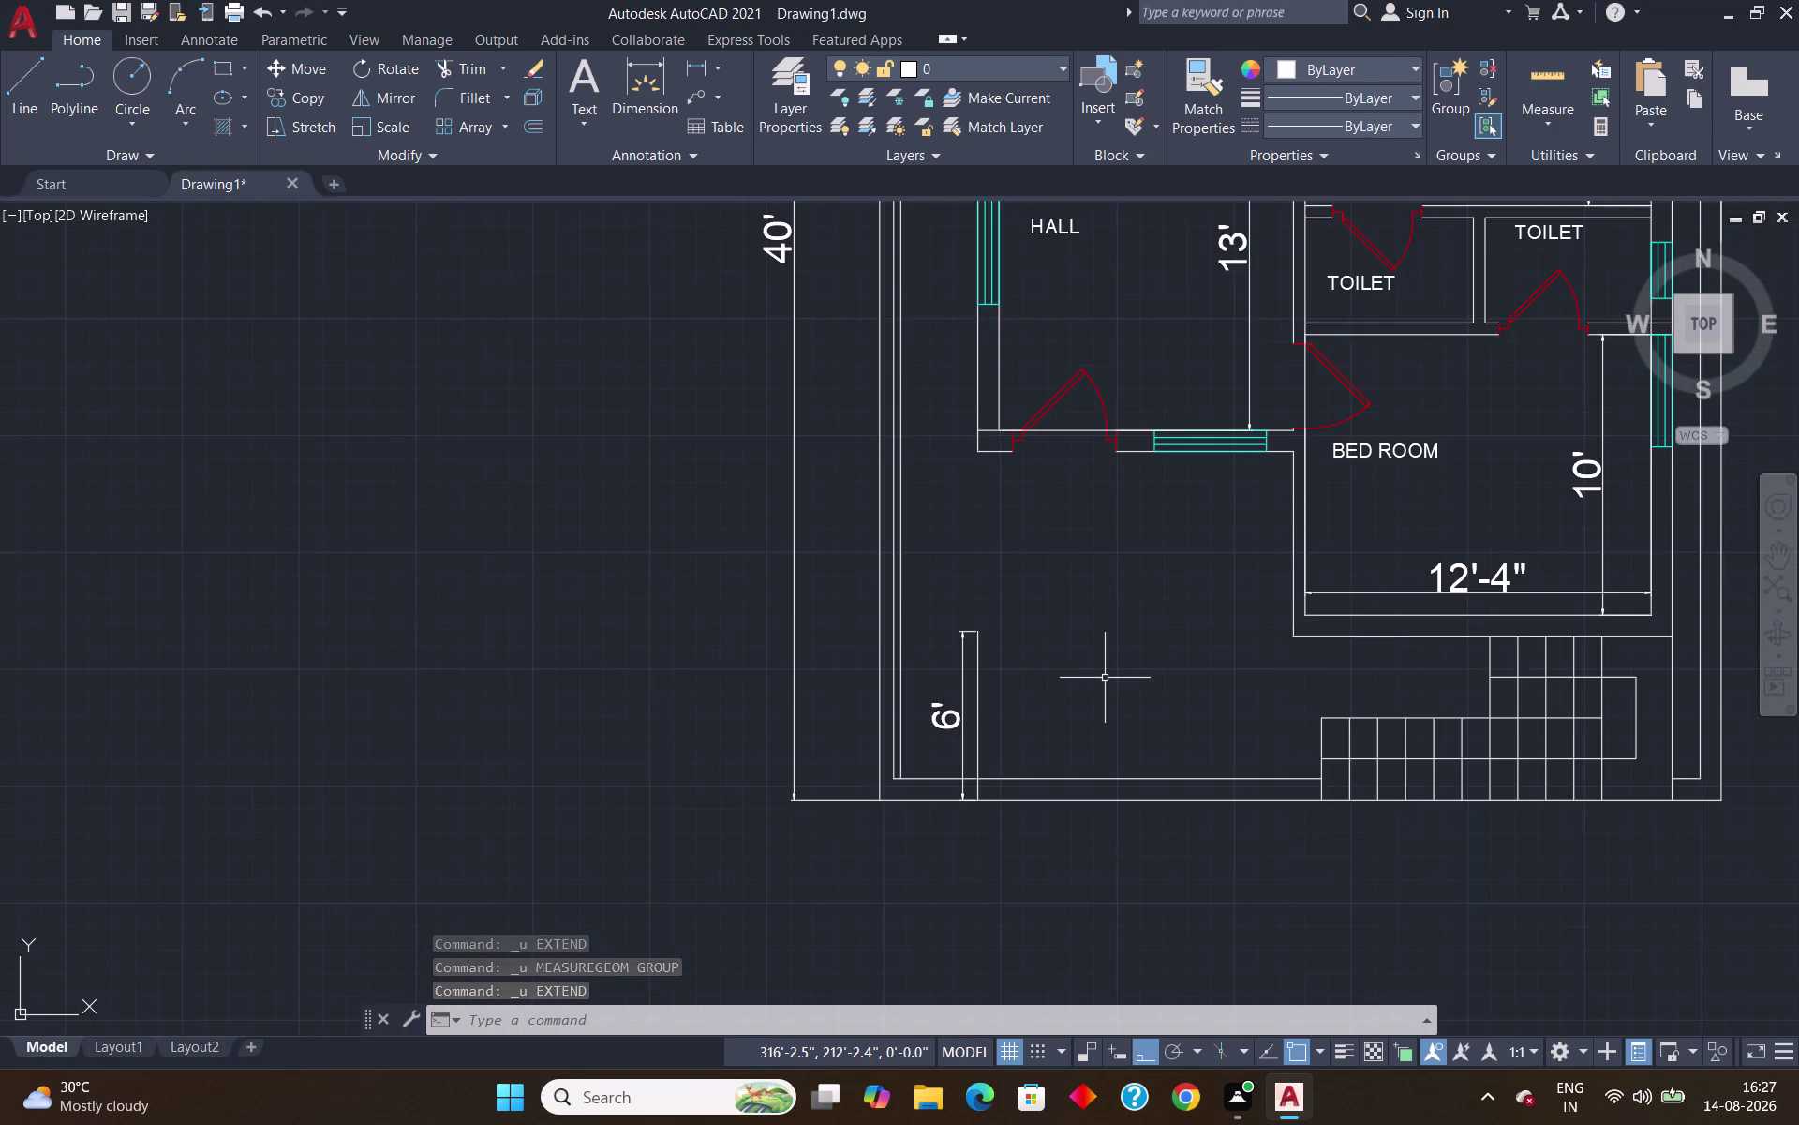
scroll(up, 3)
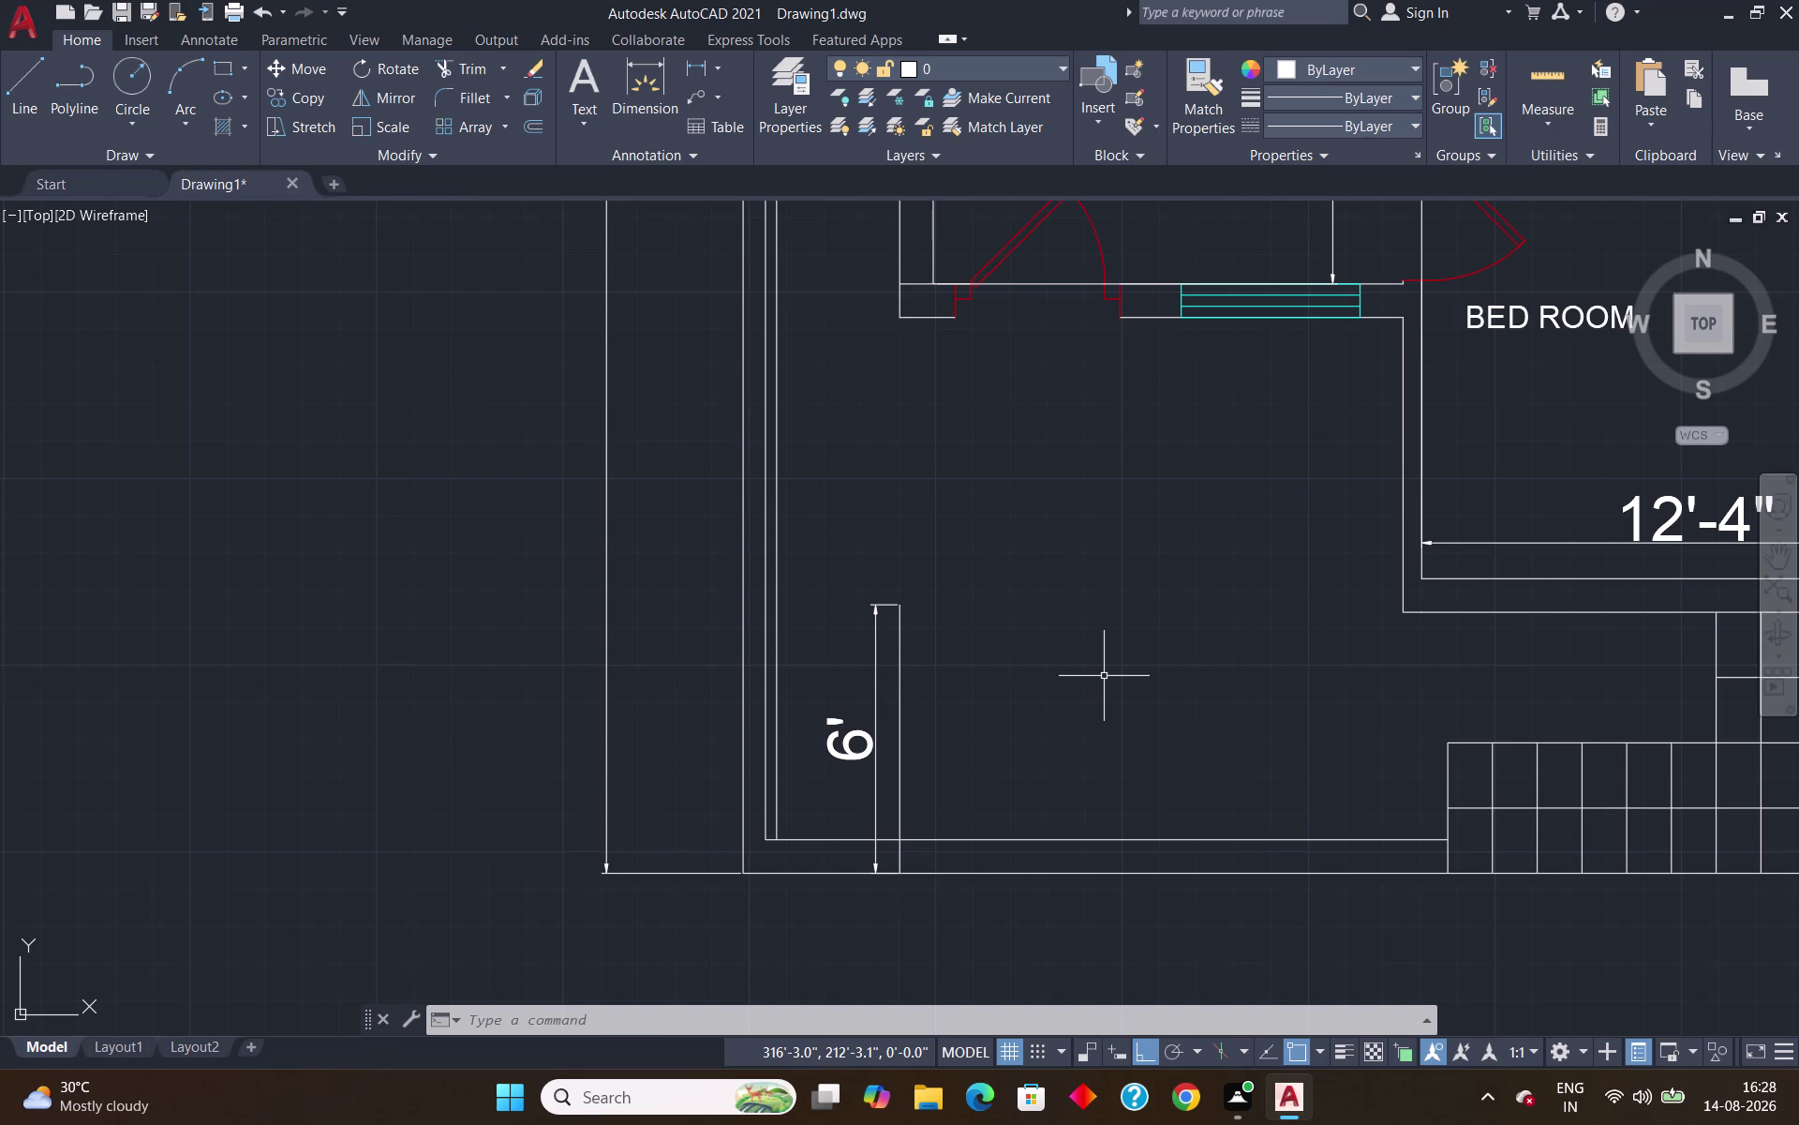
text(DT)
key(Return)
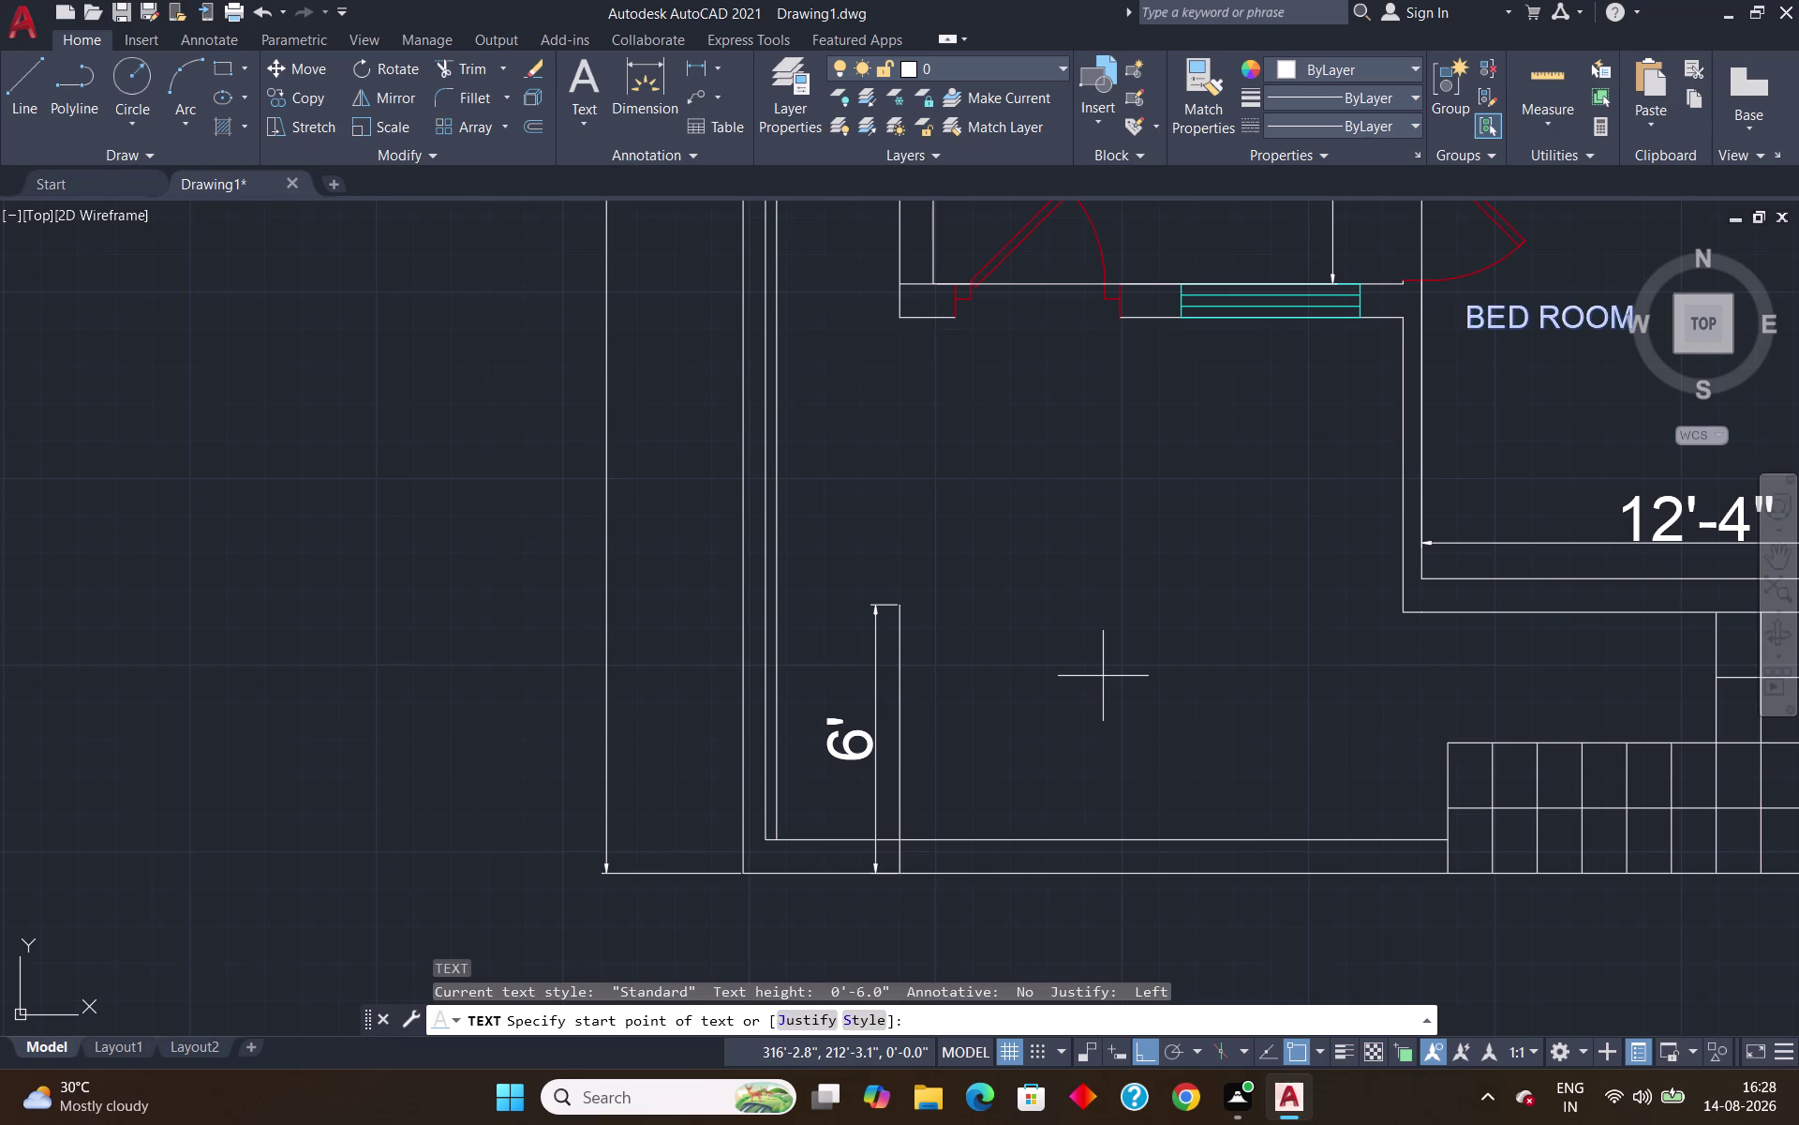
key(Escape)
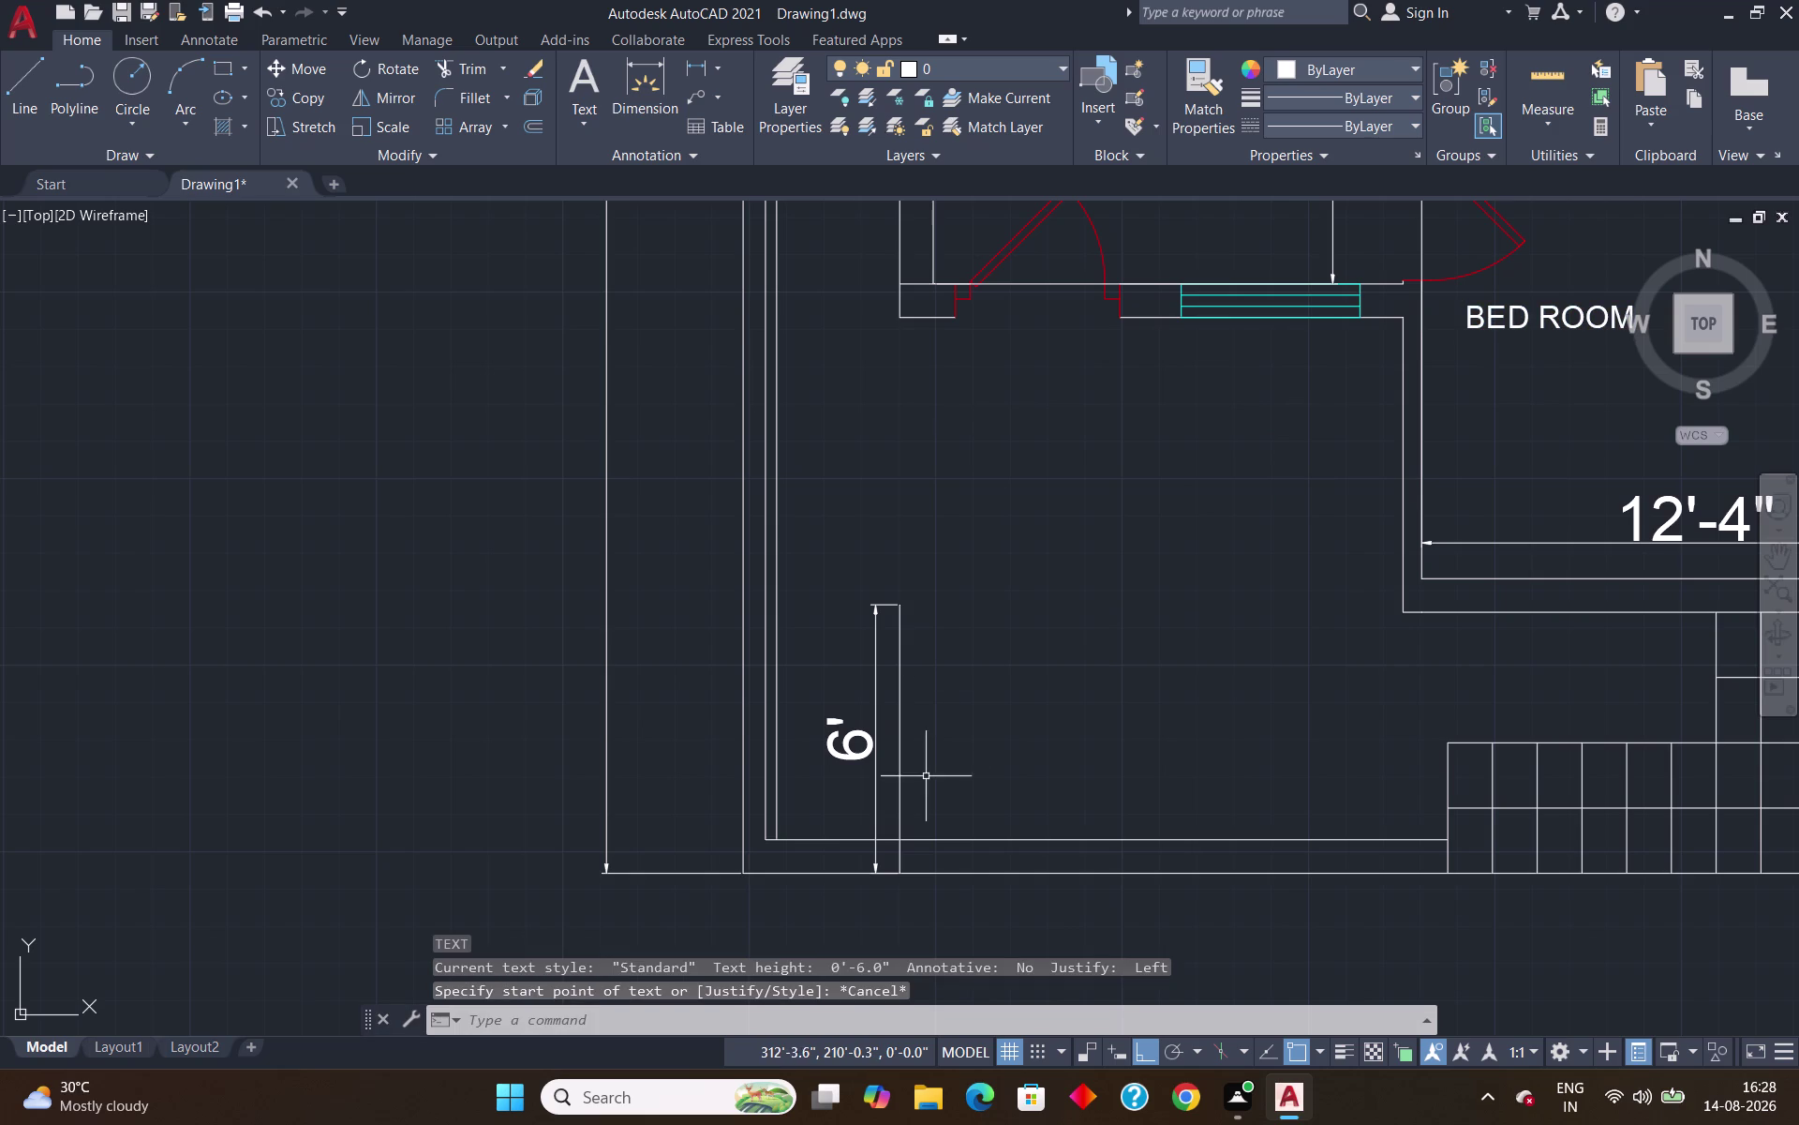
key(o)
key(Return)
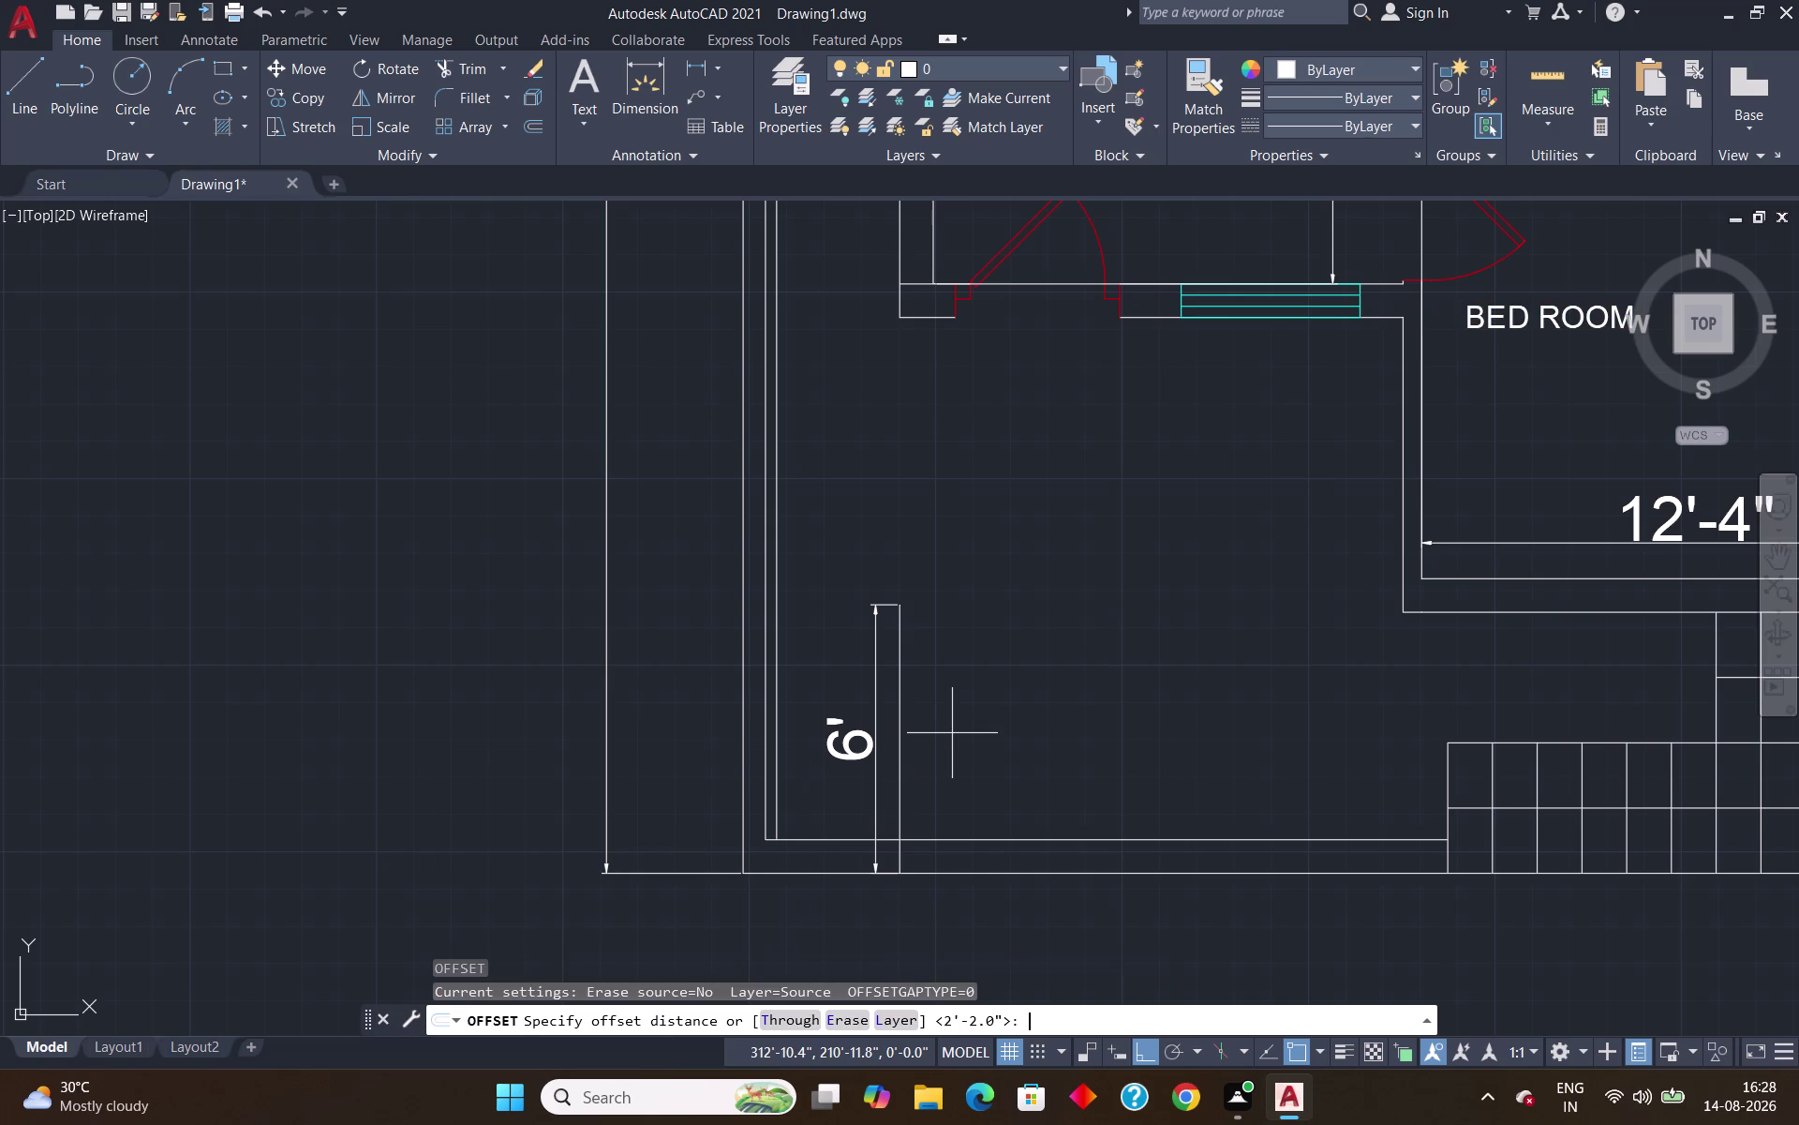
Offset a wall line 9" to one side.
key(9)
key(shift+quotedbl)
key(Return)
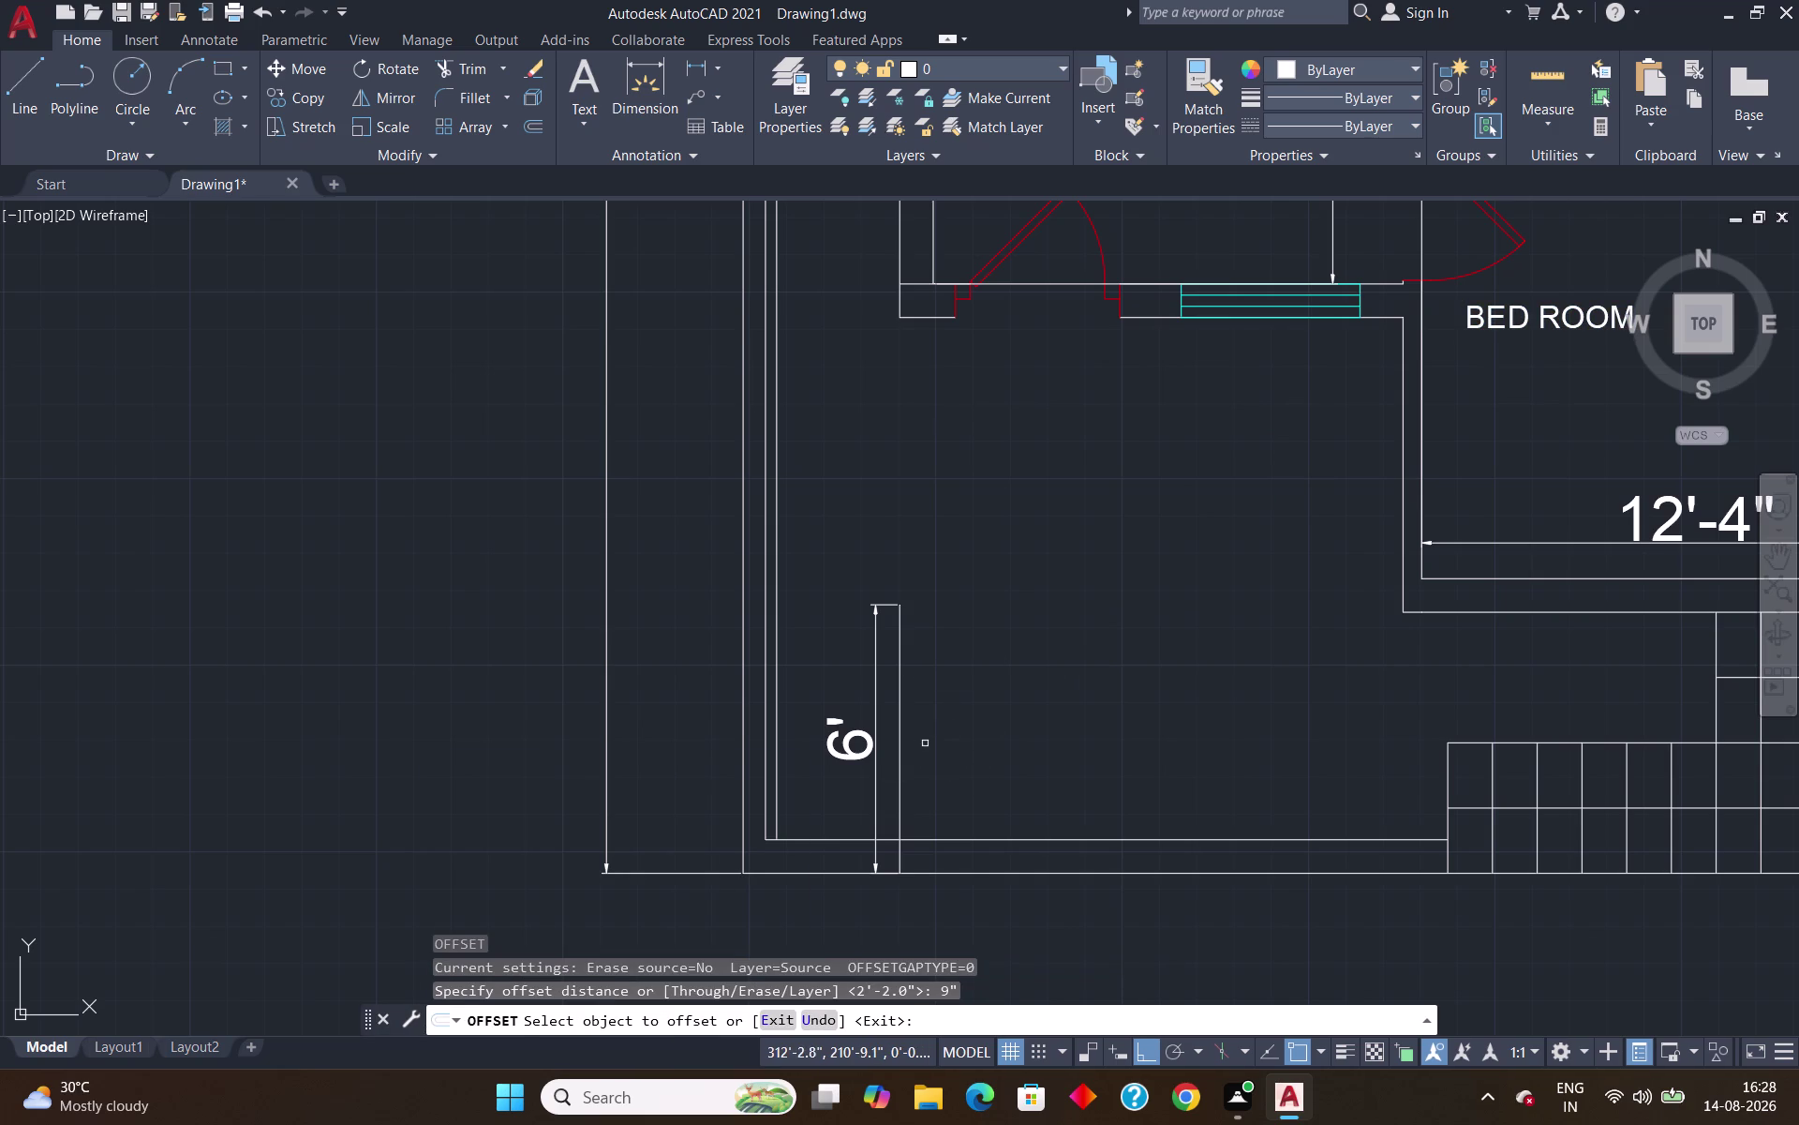
click(901, 722)
click(969, 730)
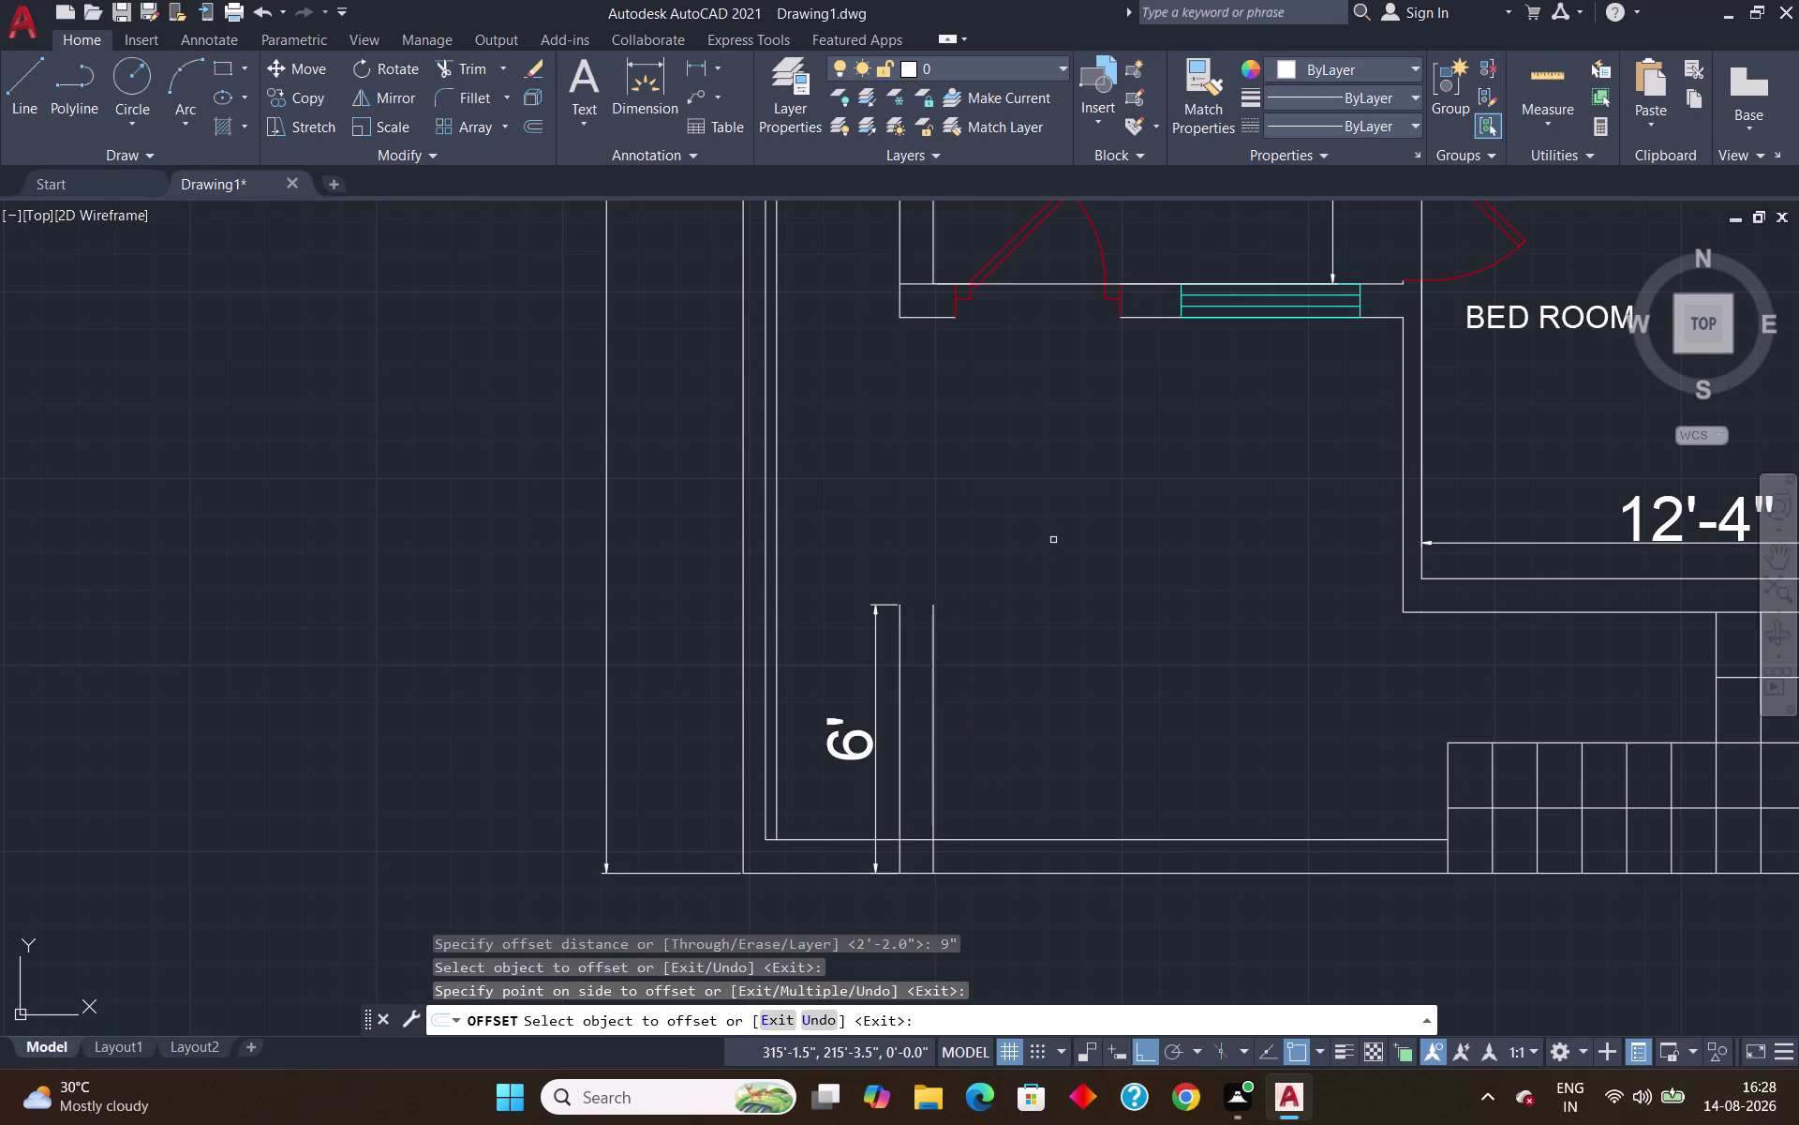
key(Return)
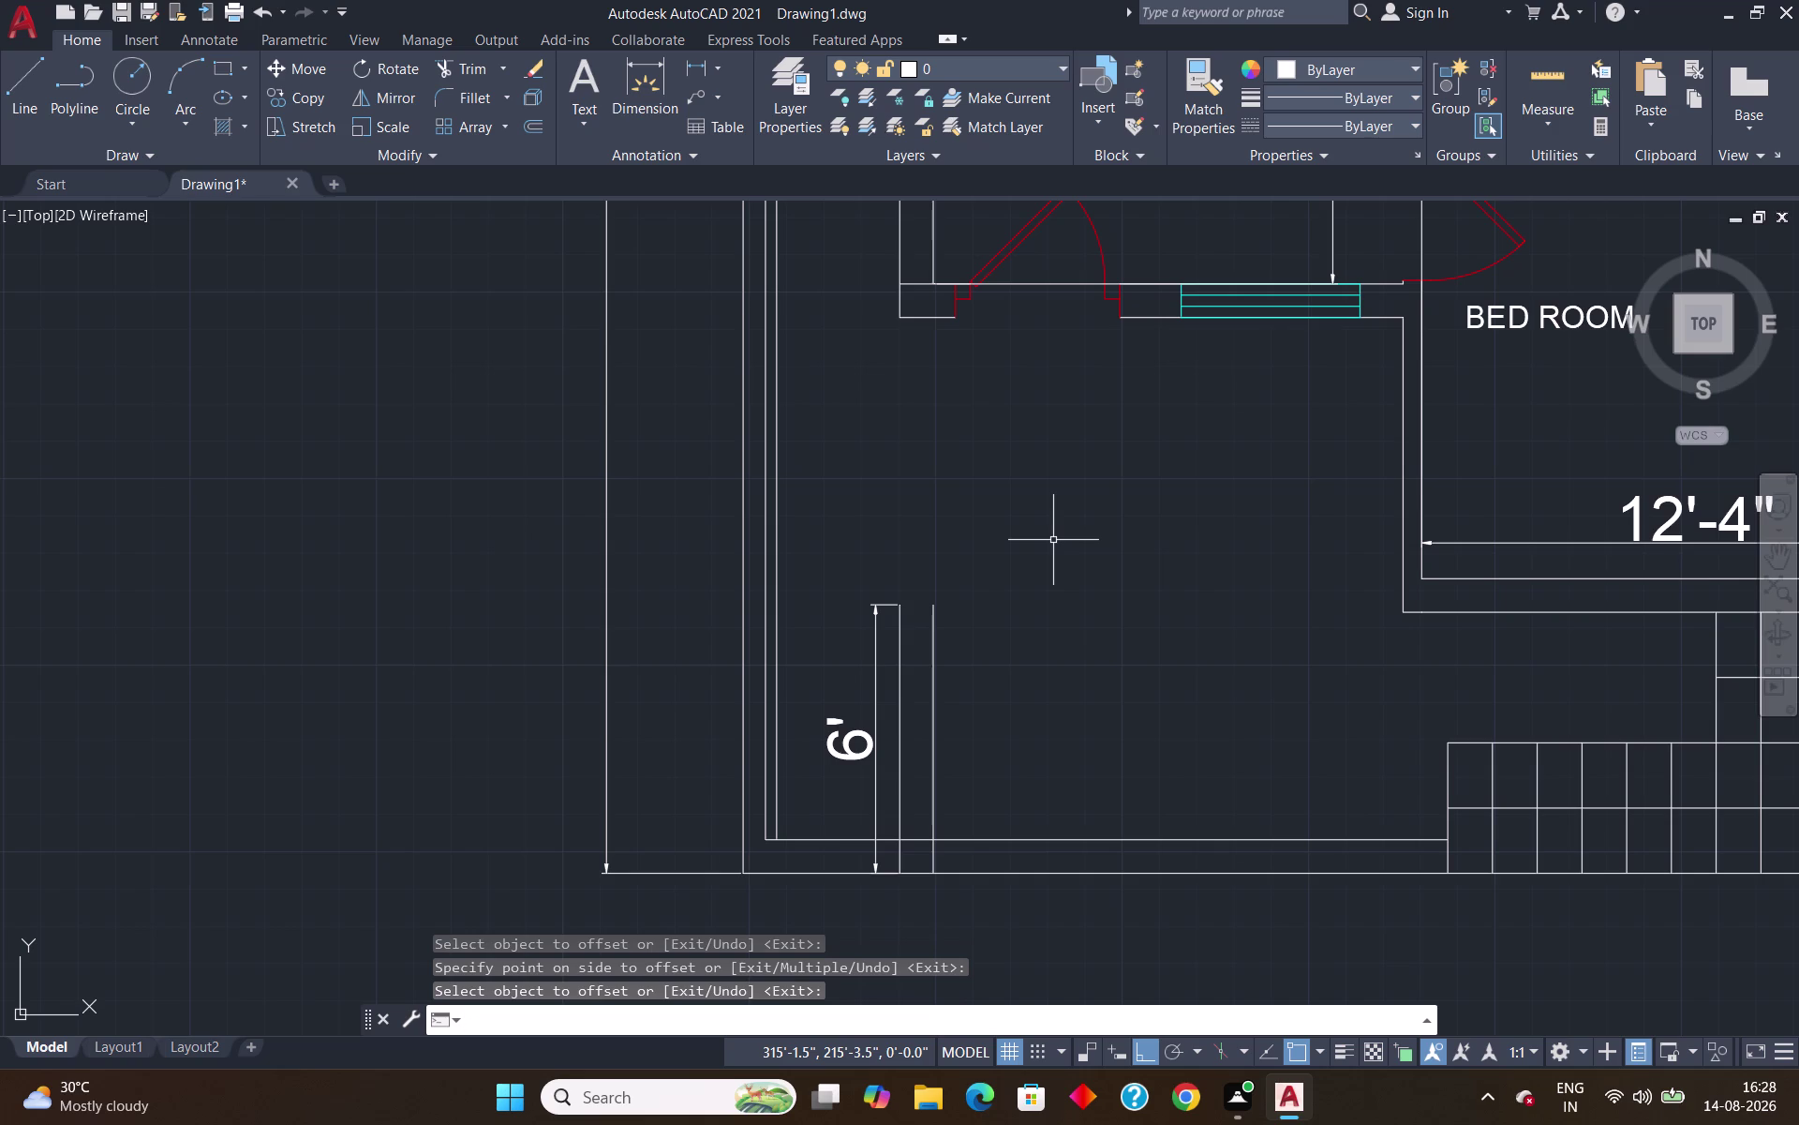
Draw a short line from the jamb corner beside the jamb.
key(l)
key(Return)
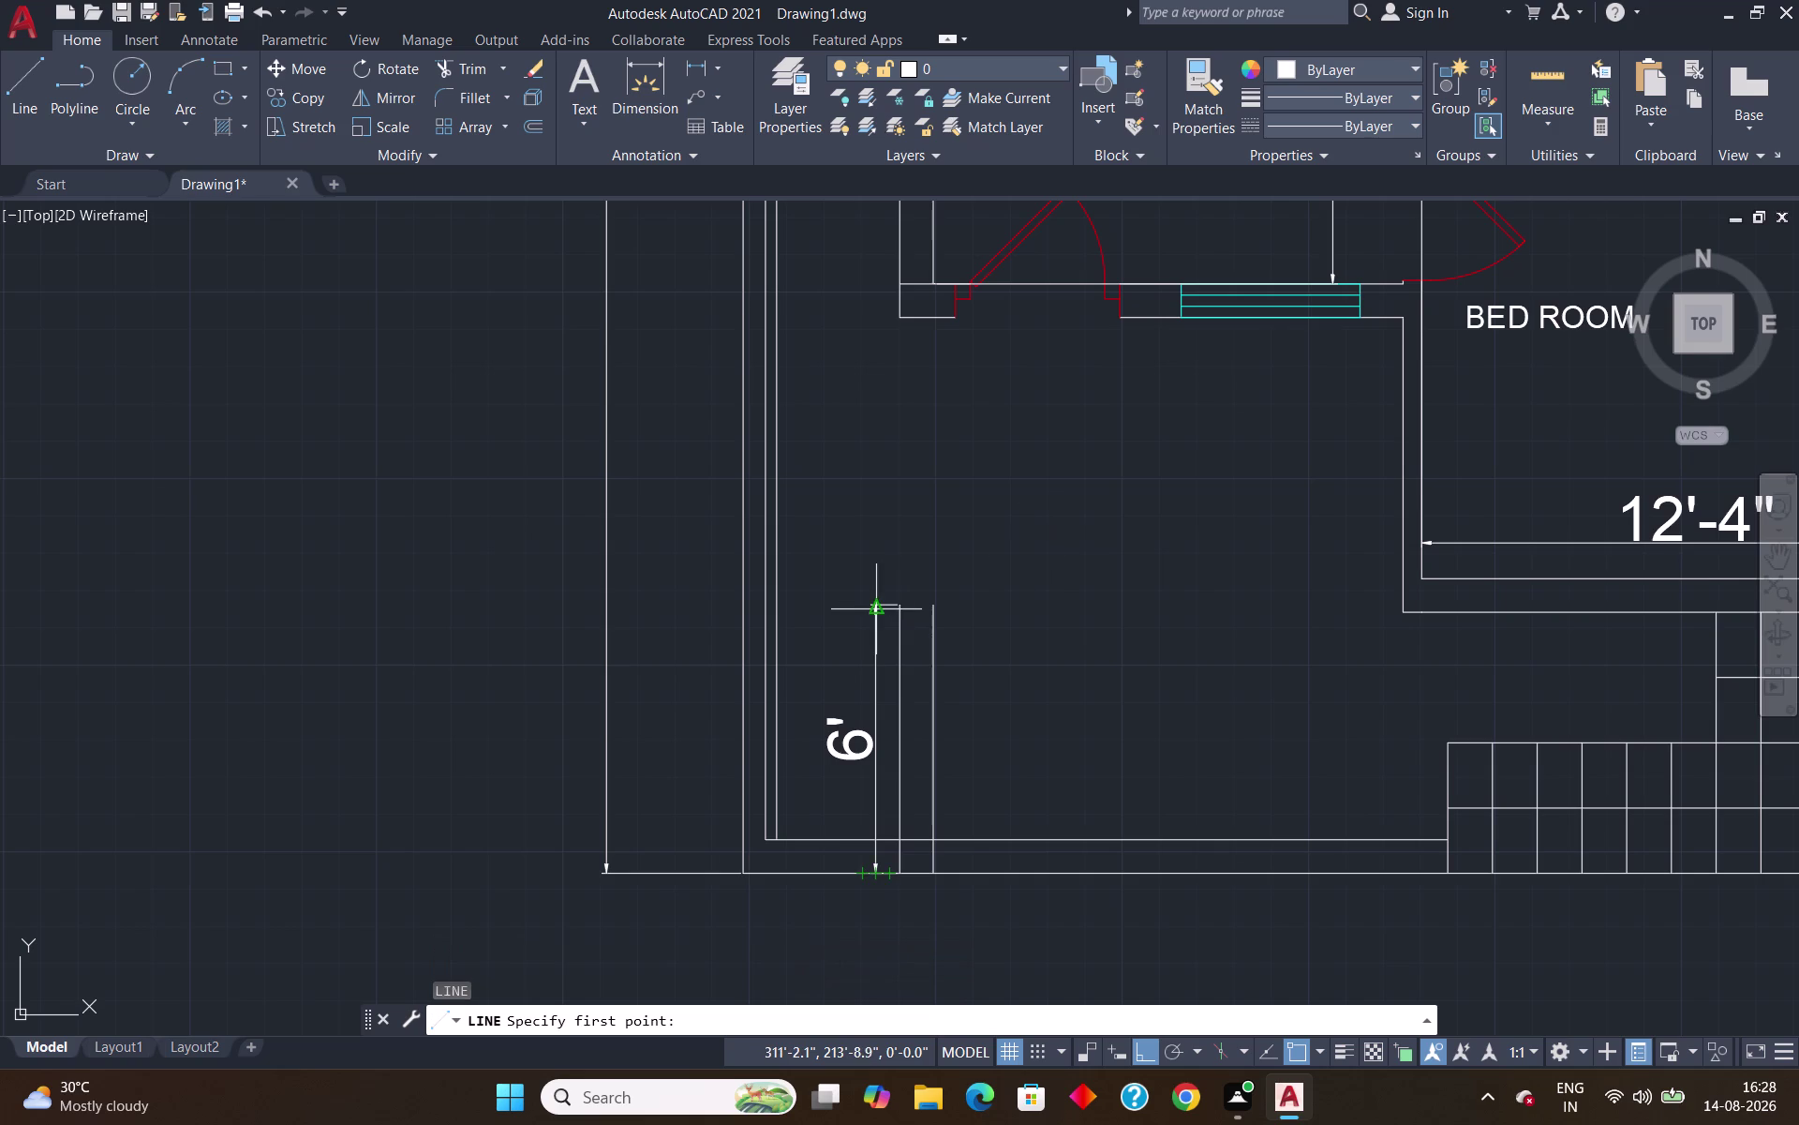
scroll(up, 3)
click(869, 609)
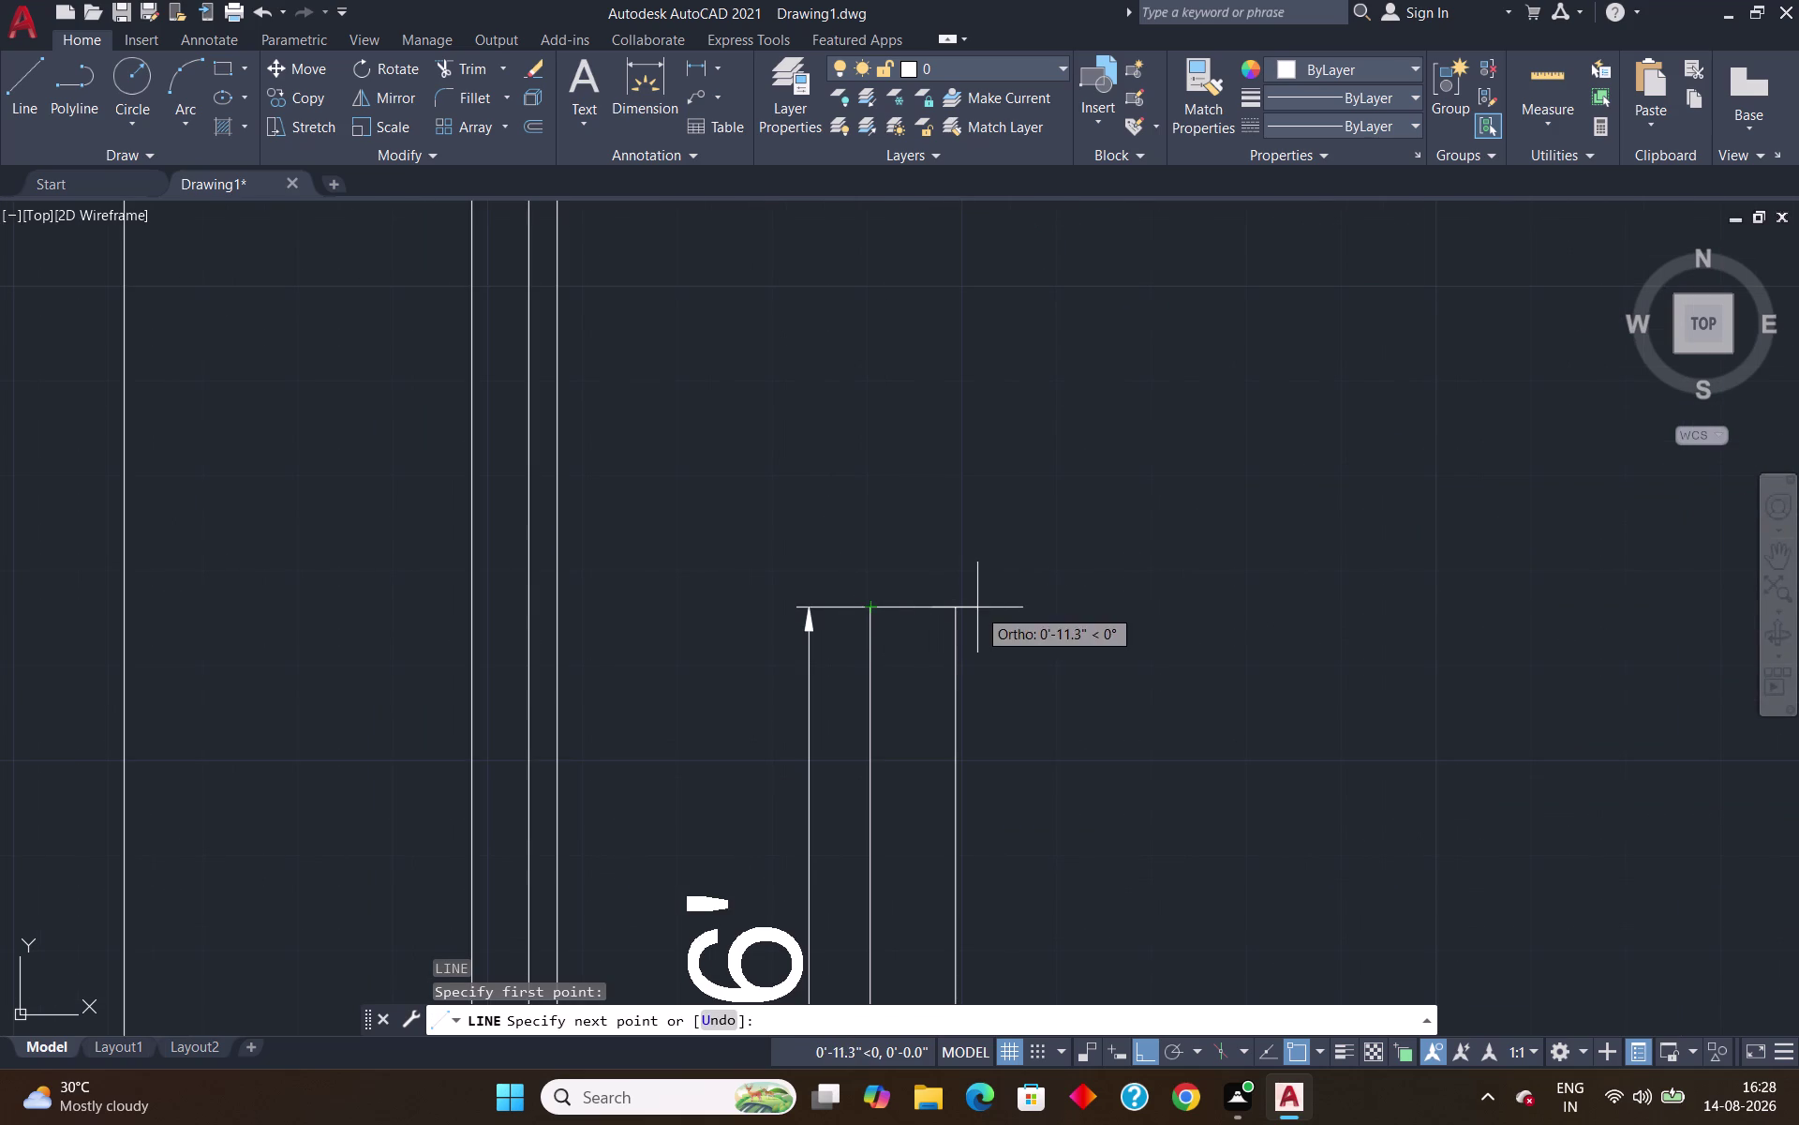
click(955, 605)
key(Return)
scroll(down, 3)
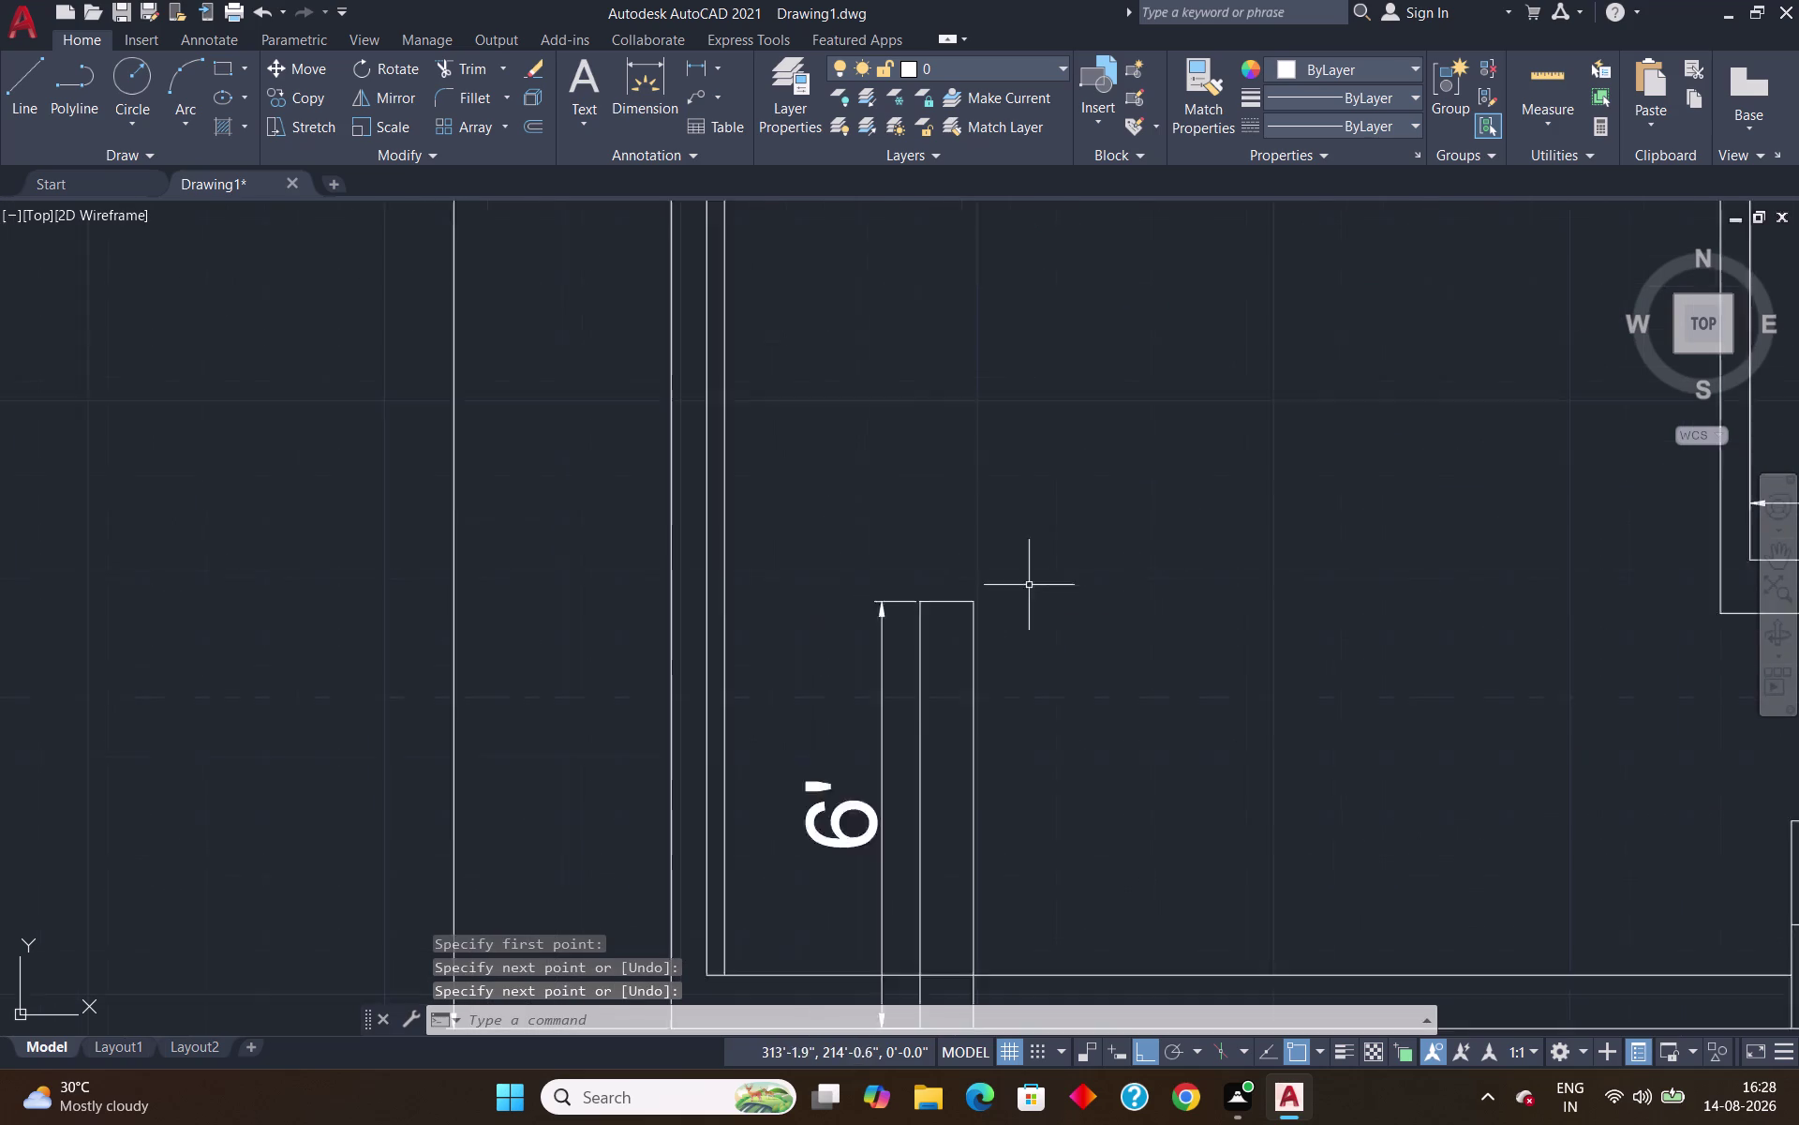
scroll(down, 3)
scroll(up, 3)
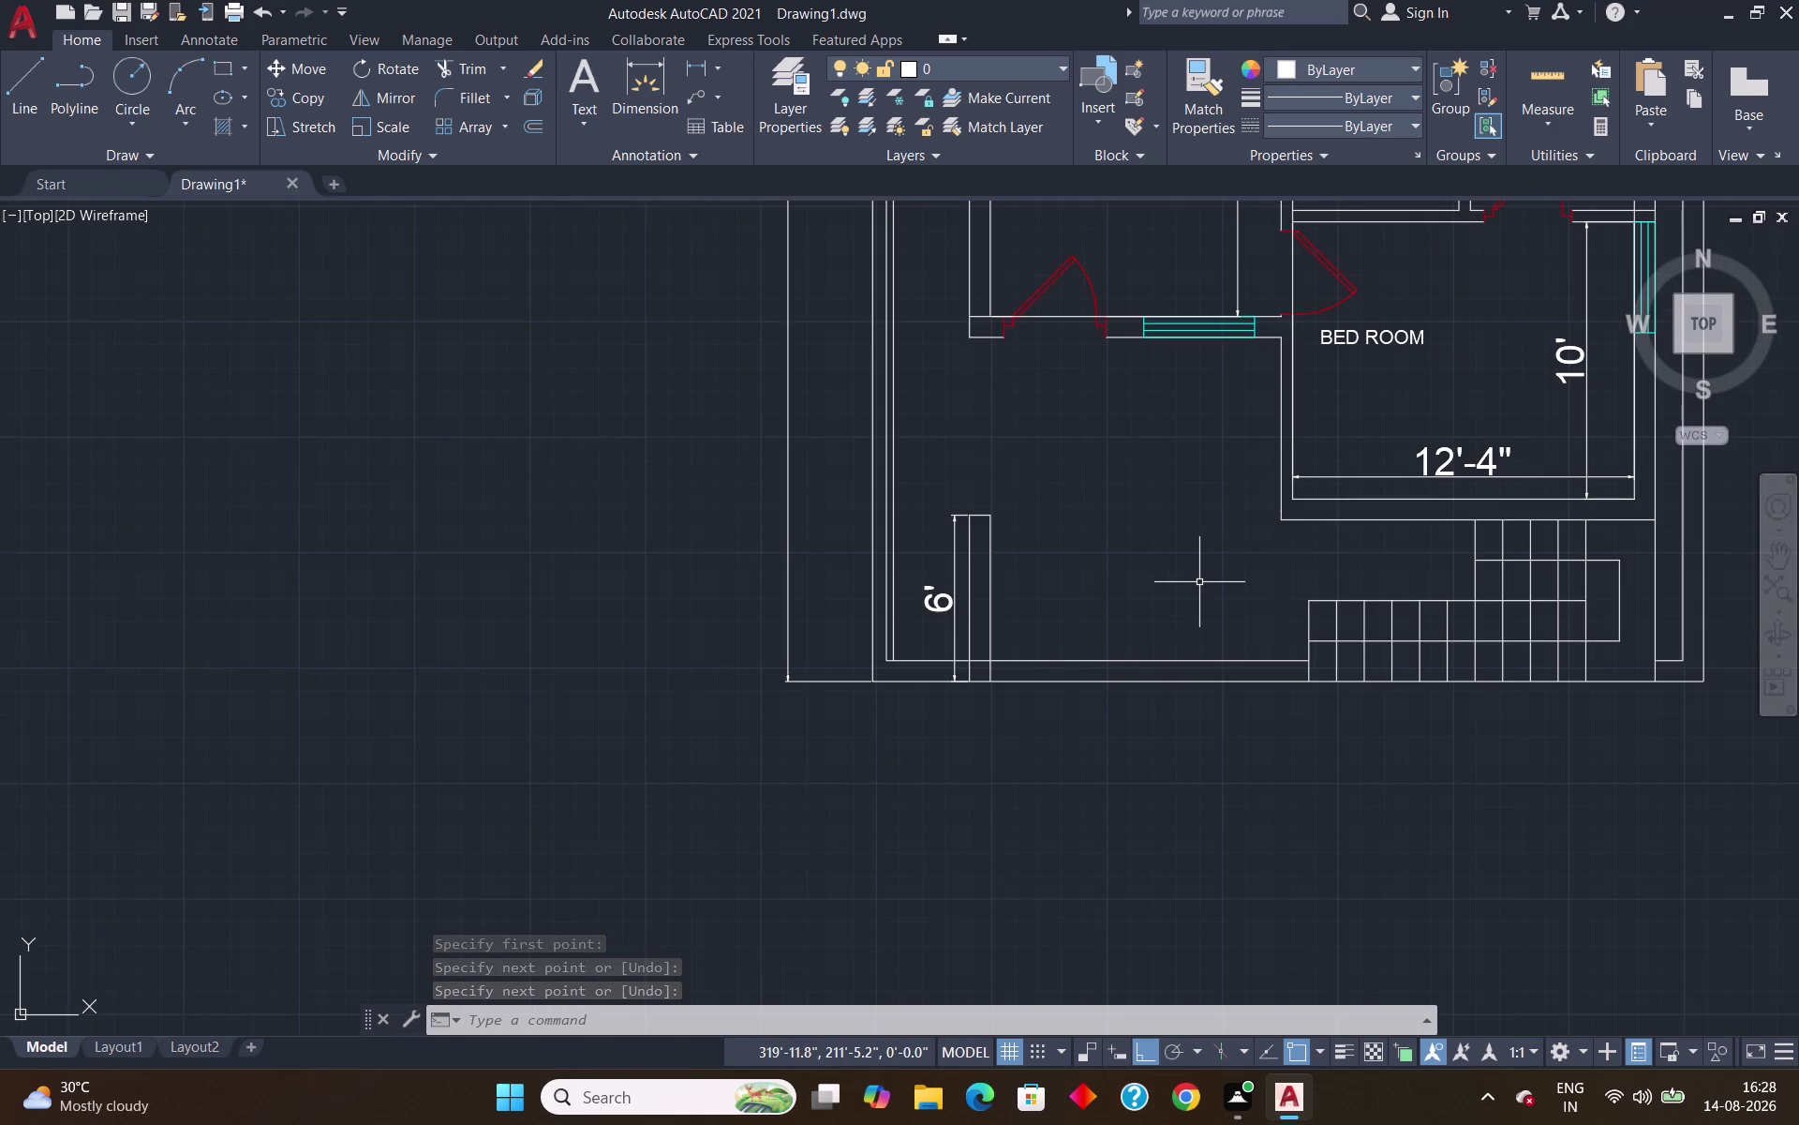
Draw a cross line through the bottom wall from its inner to outer edge.
key(l)
key(Return)
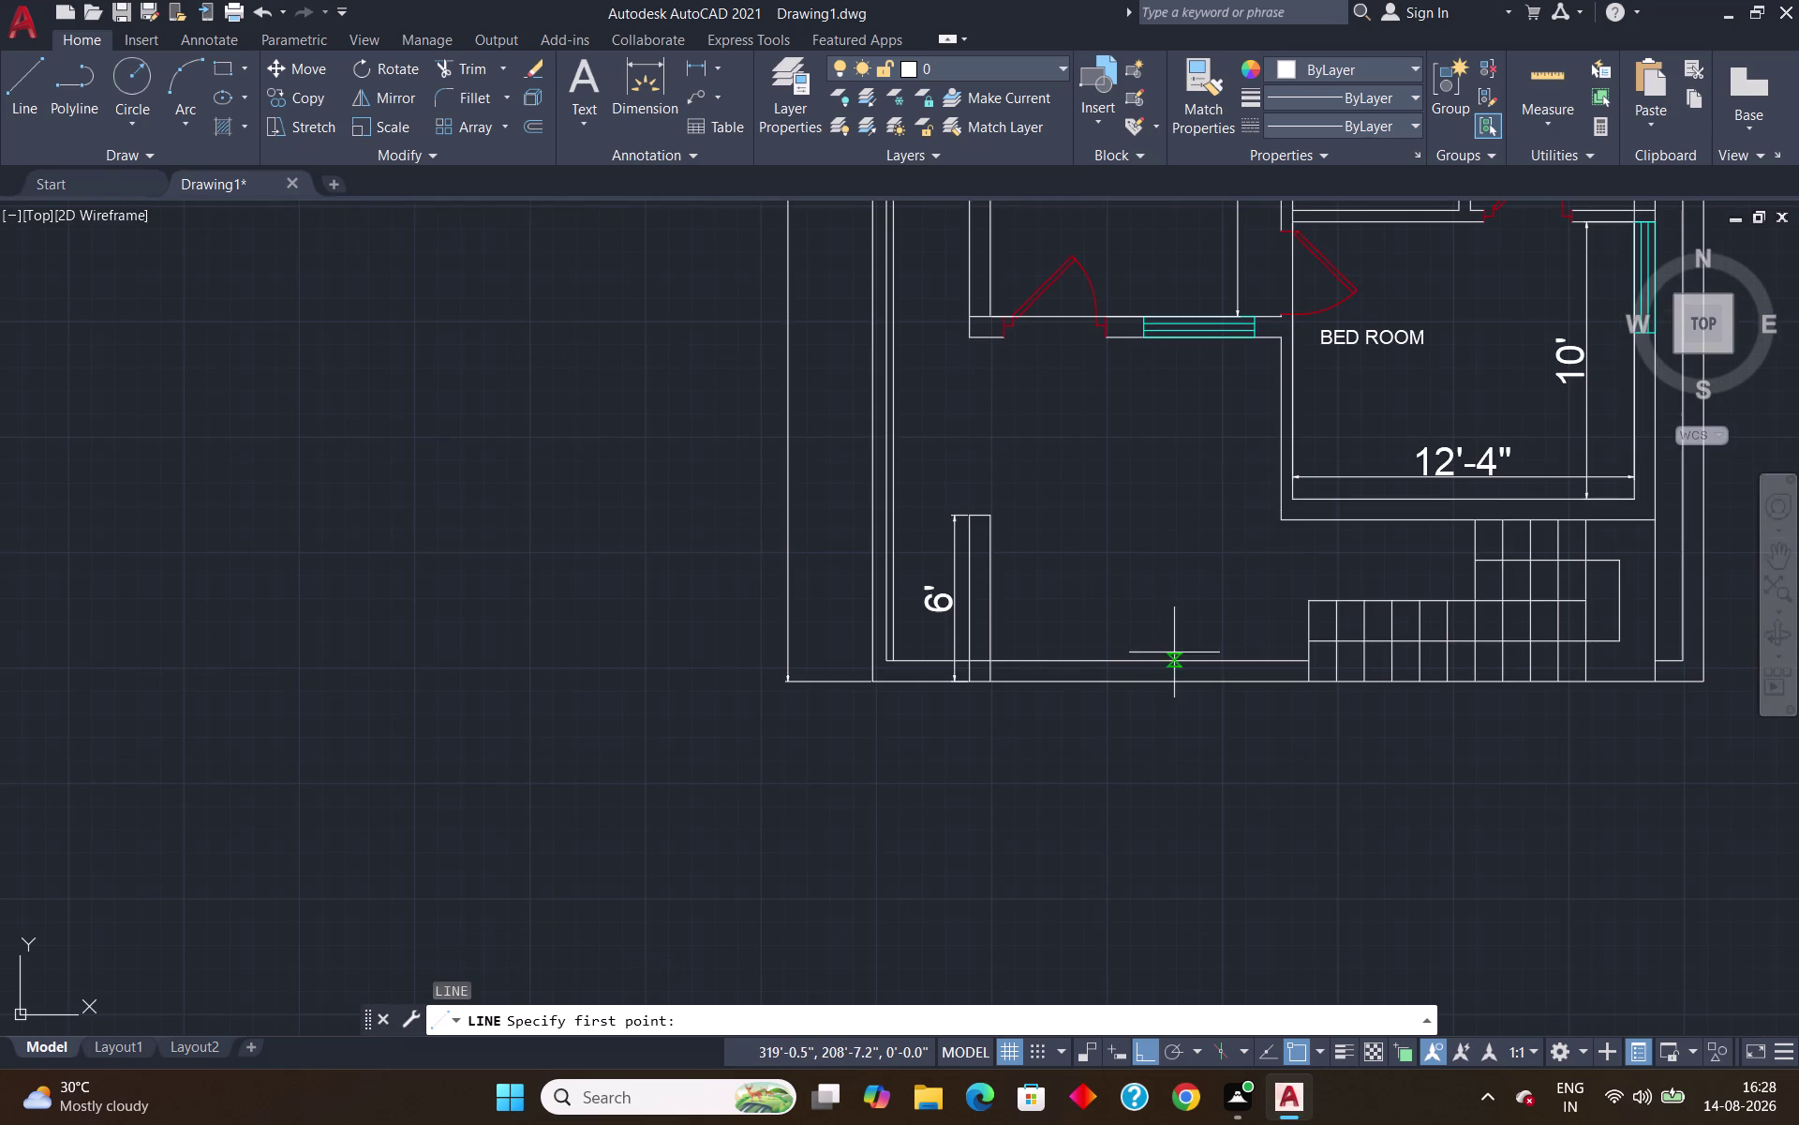
scroll(up, 3)
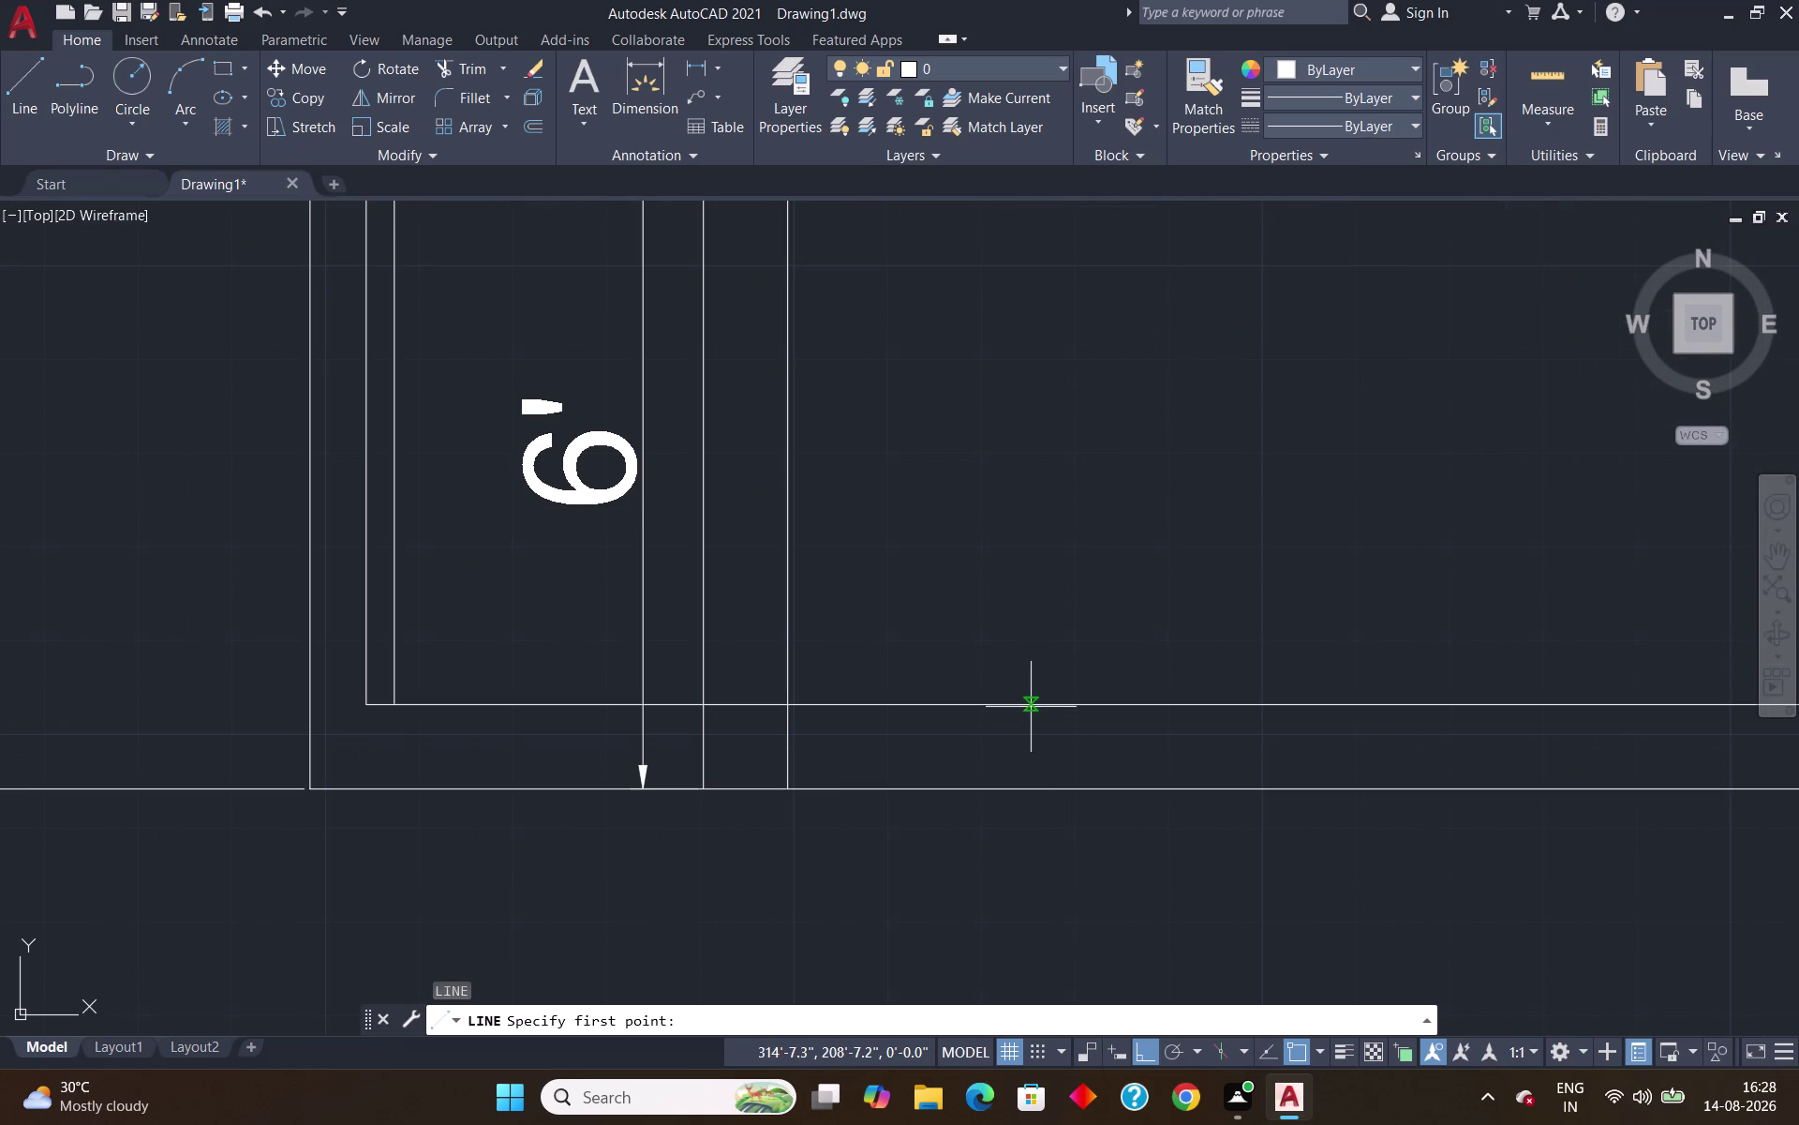
click(1031, 702)
click(1035, 784)
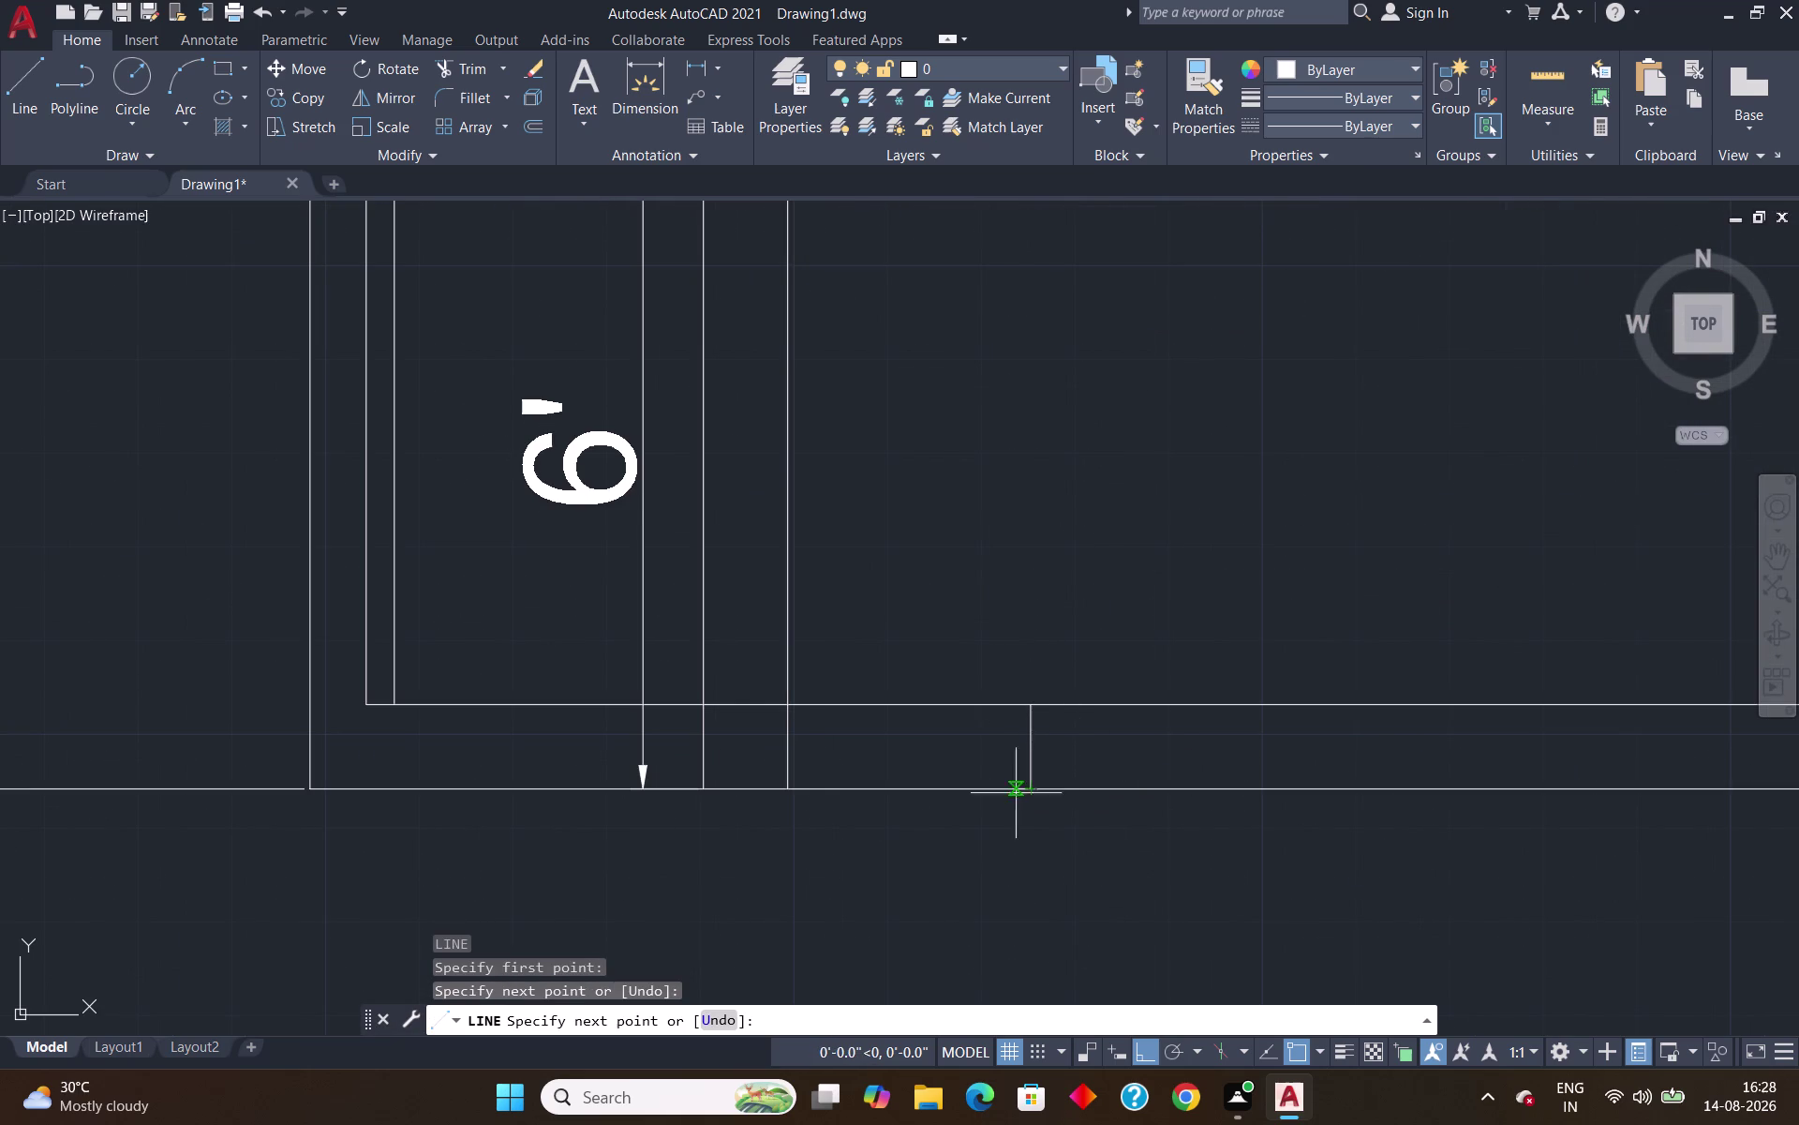
key(Return)
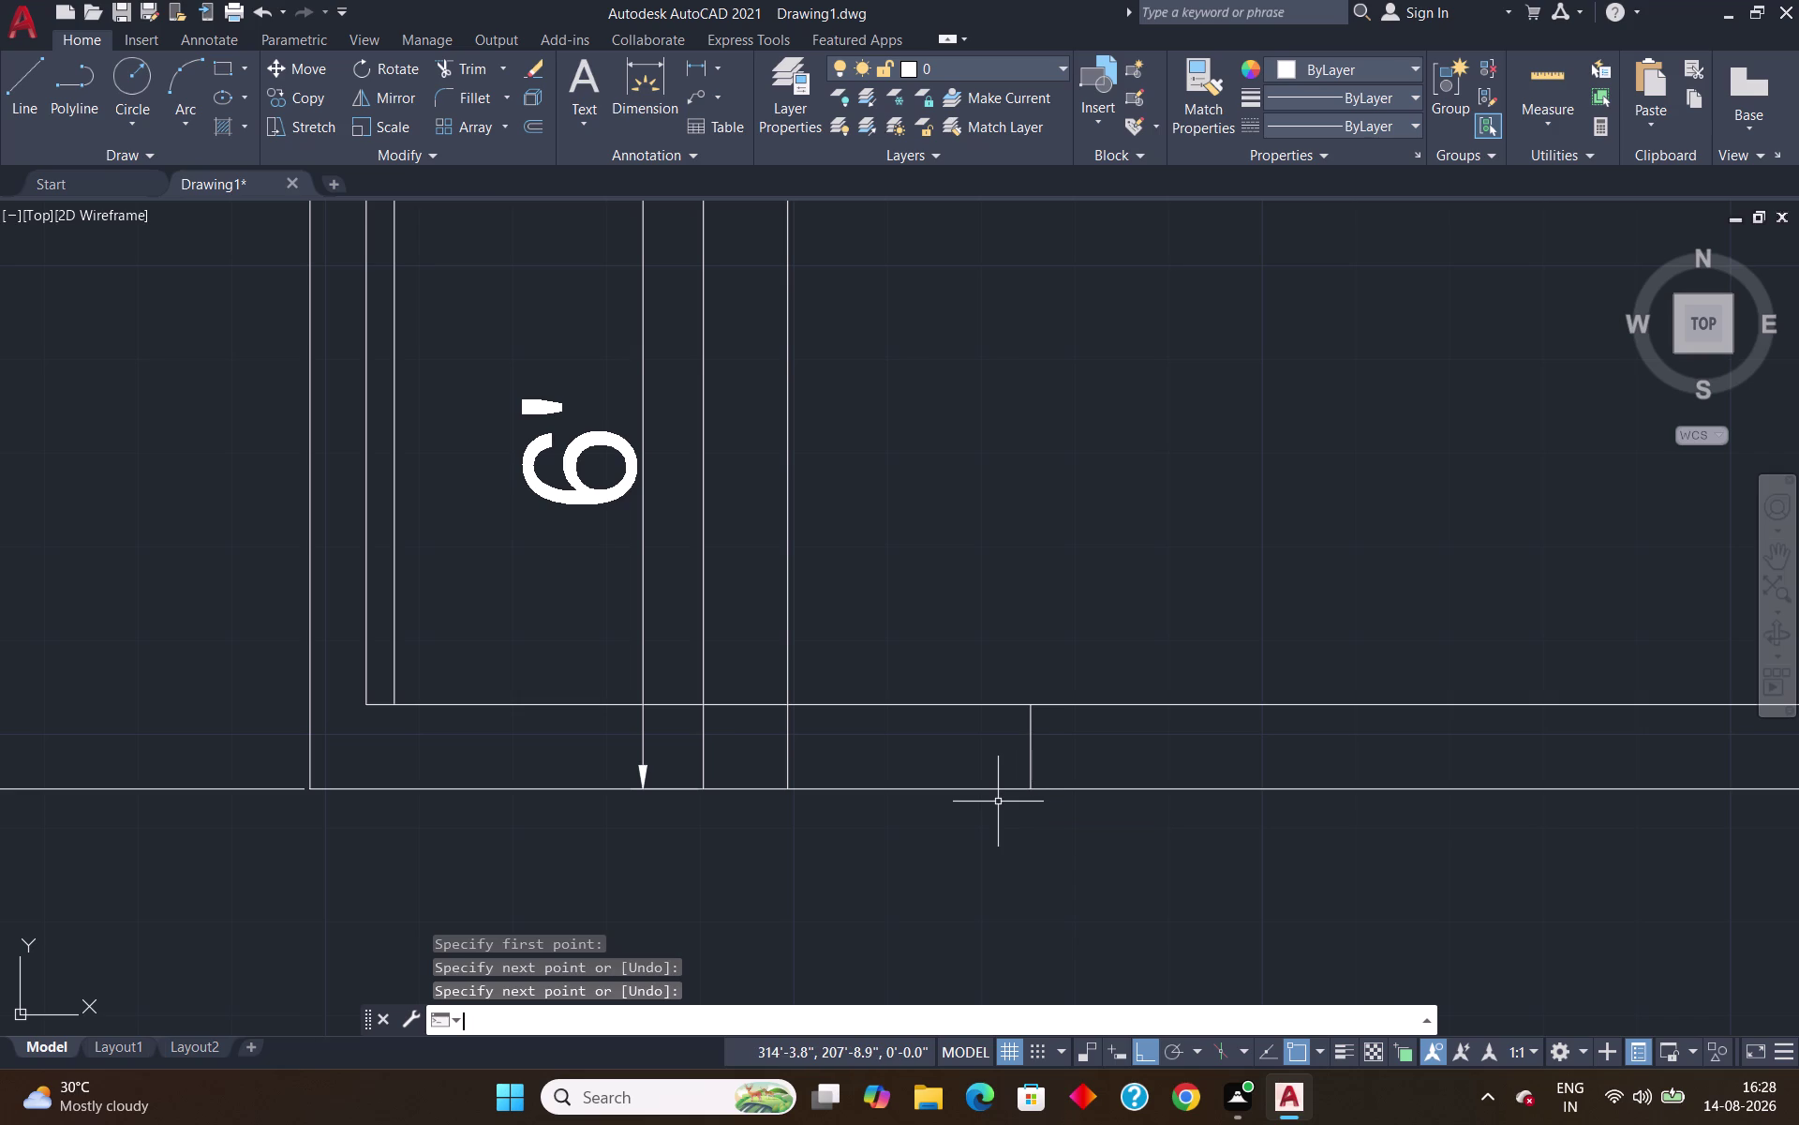
Offset the new cross line 9" beside it.
key(o)
key(Return)
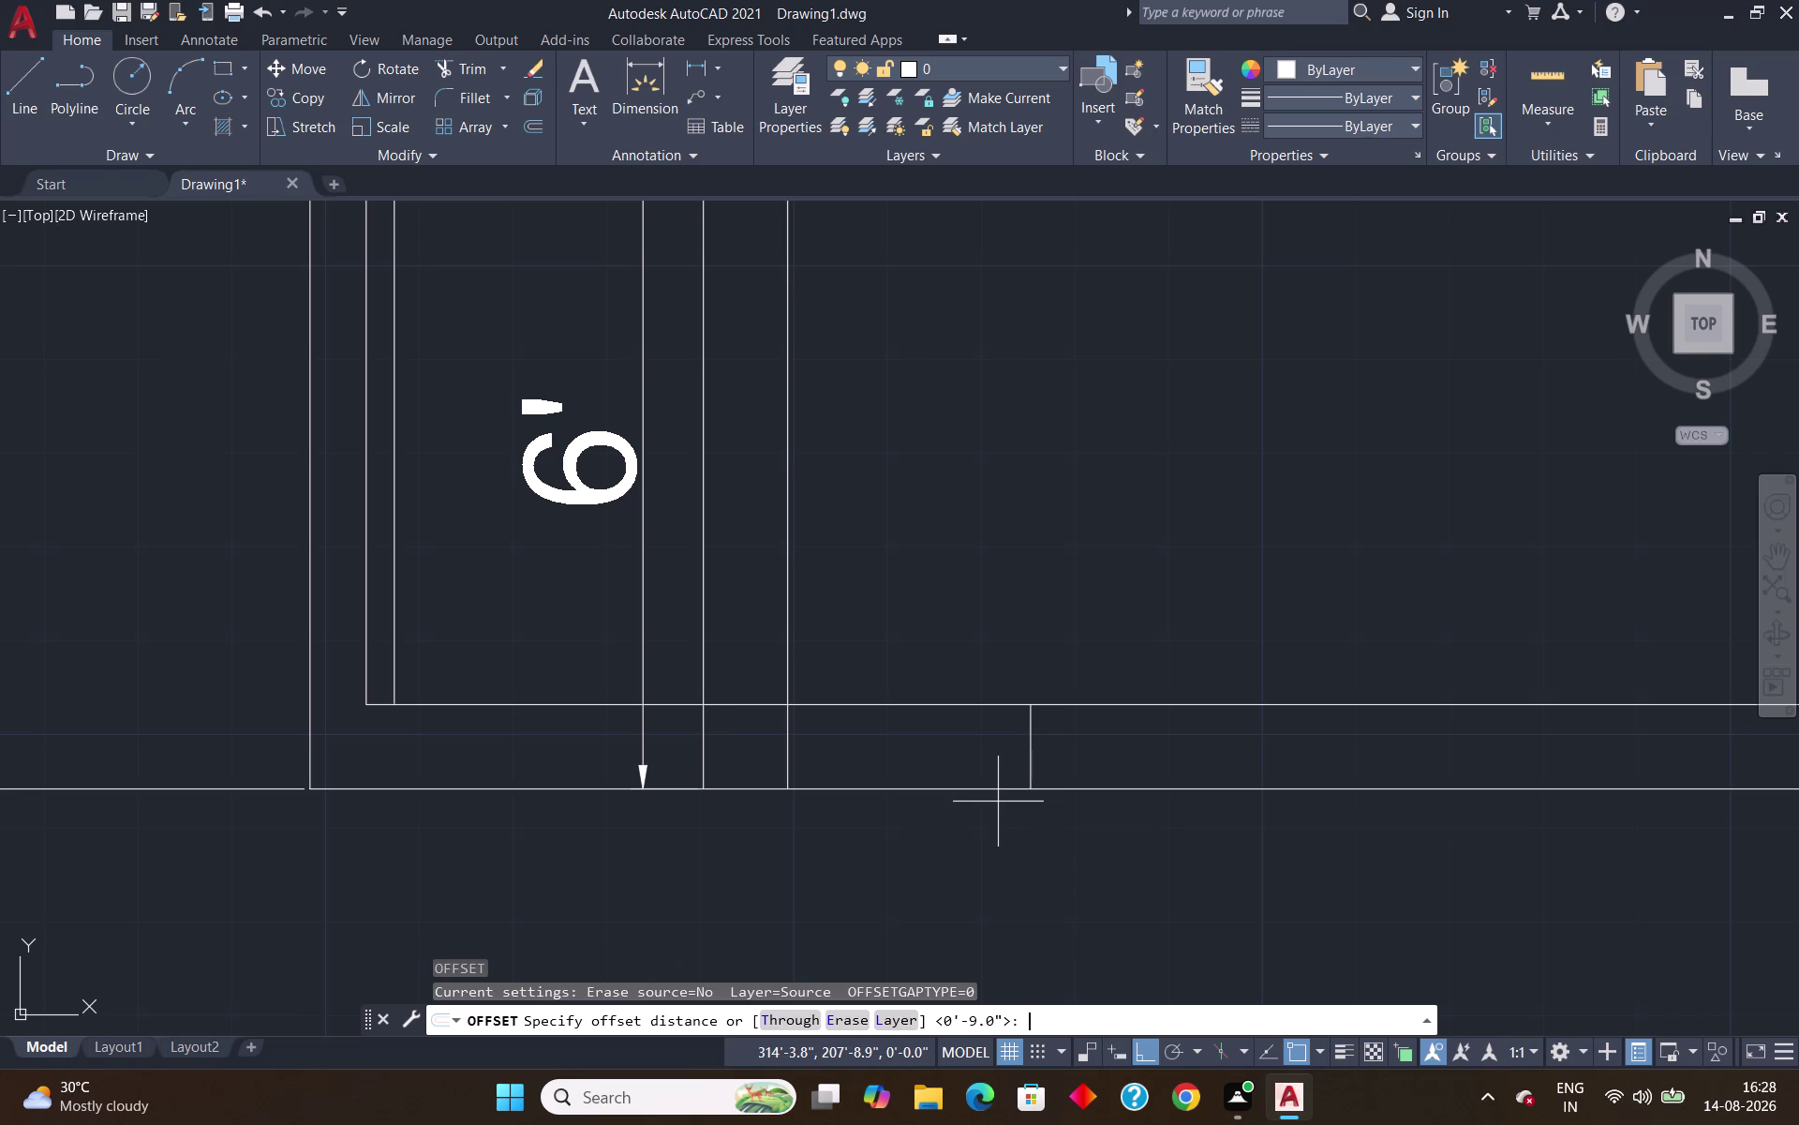
text(9")
key(Return)
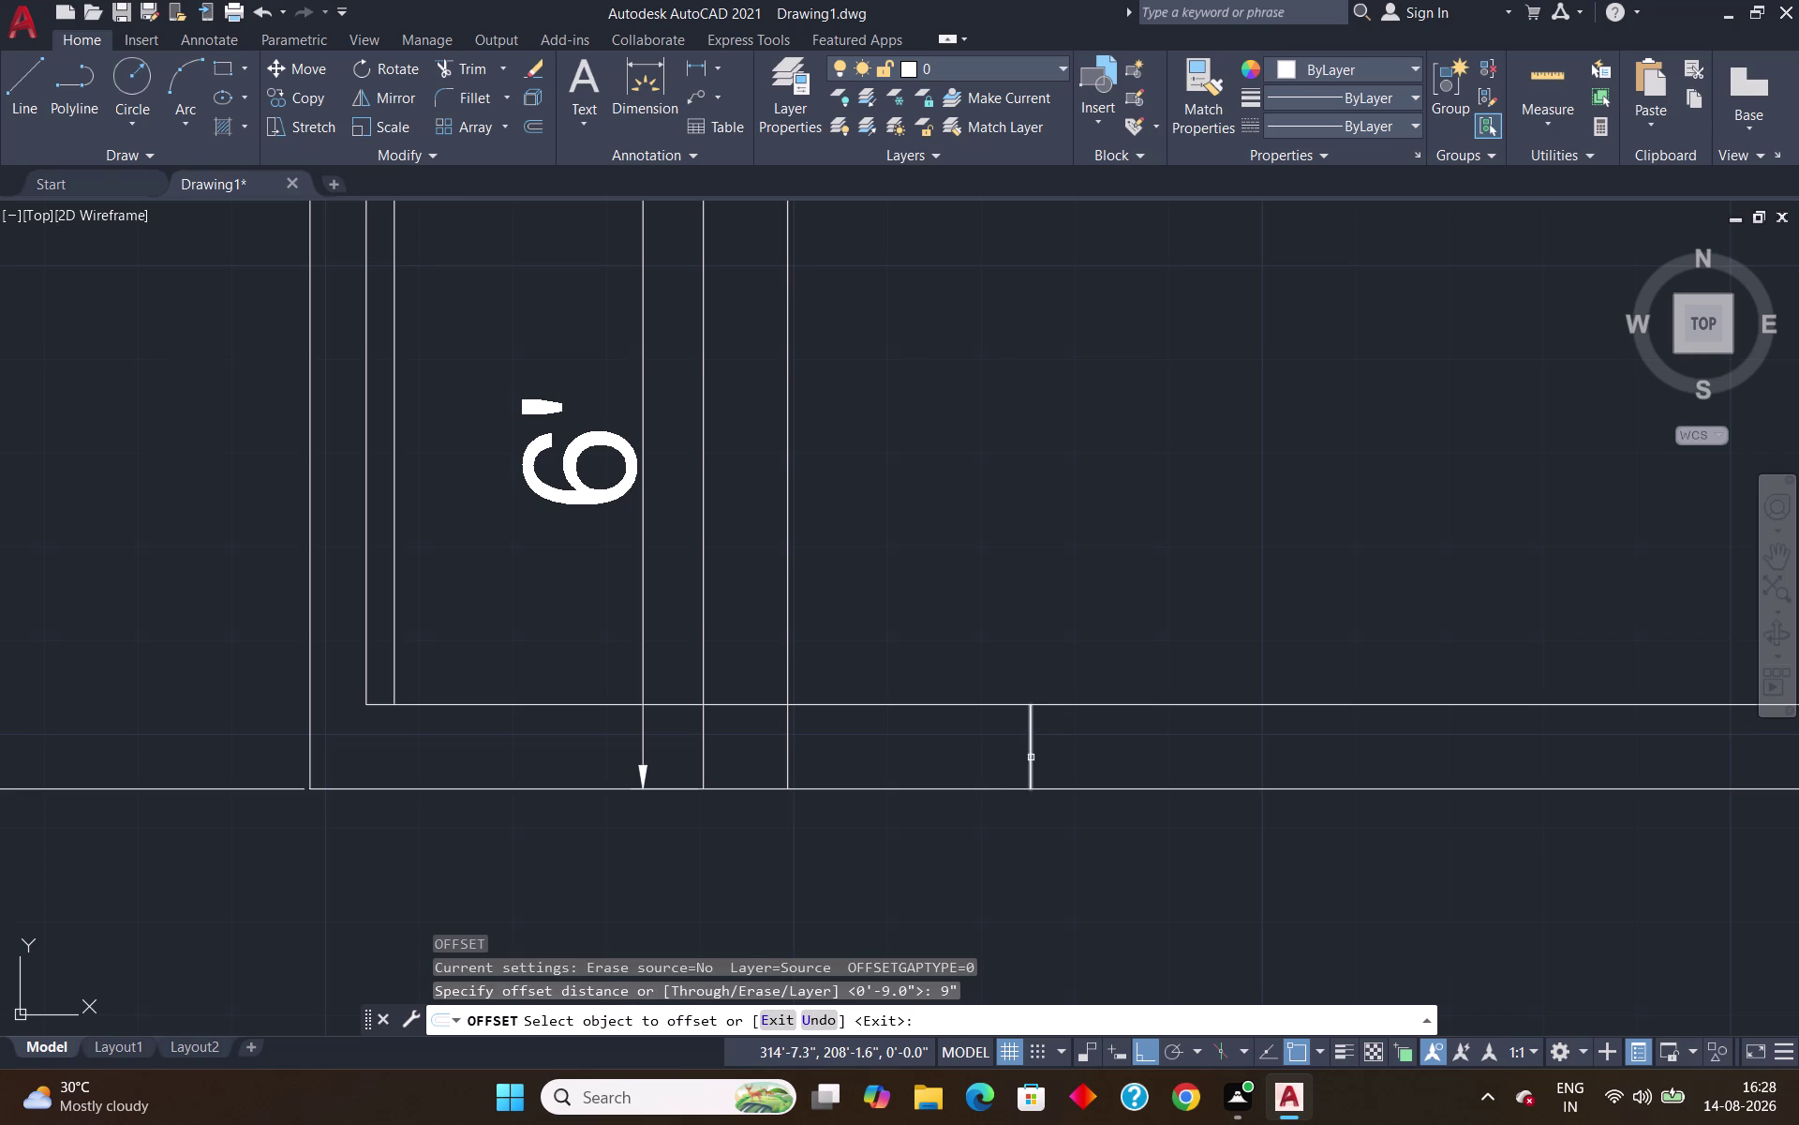
click(1032, 756)
click(1156, 764)
scroll(down, 3)
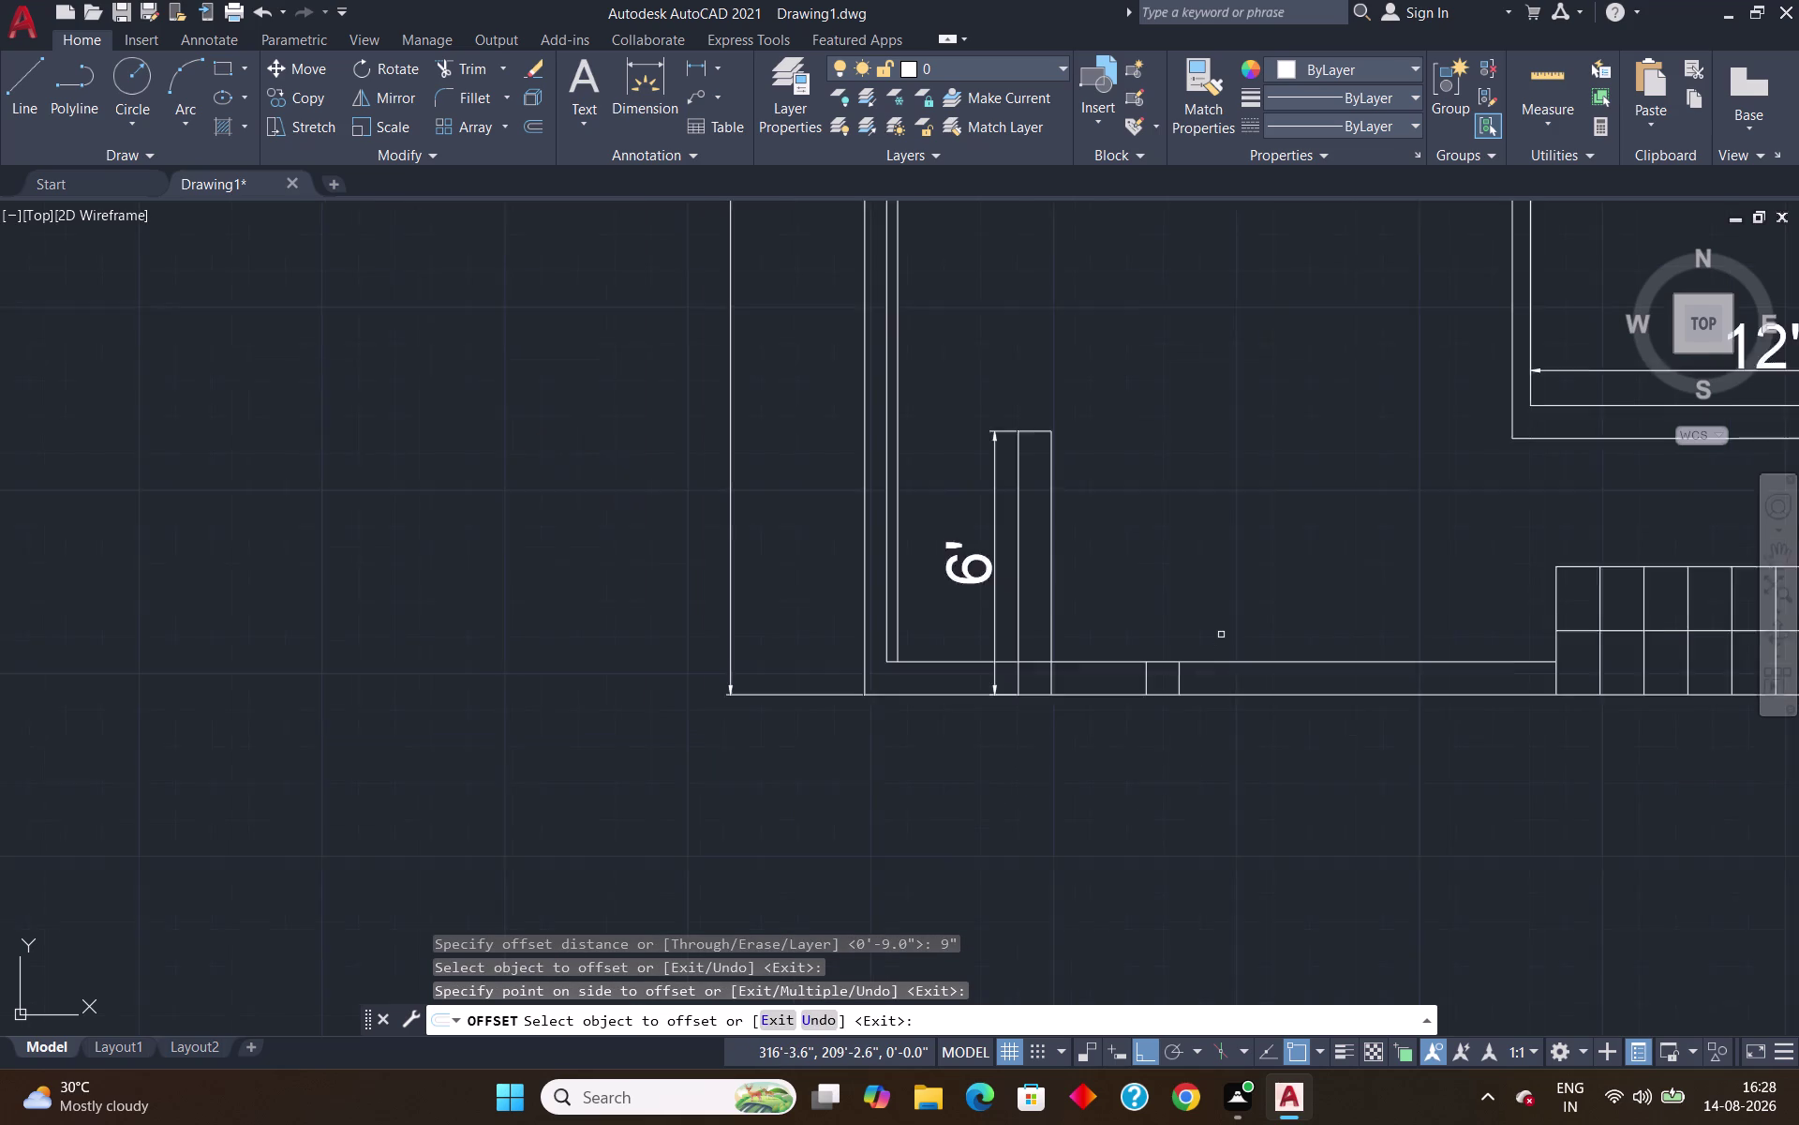
scroll(down, 3)
middle_drag(1302, 614, 968, 696)
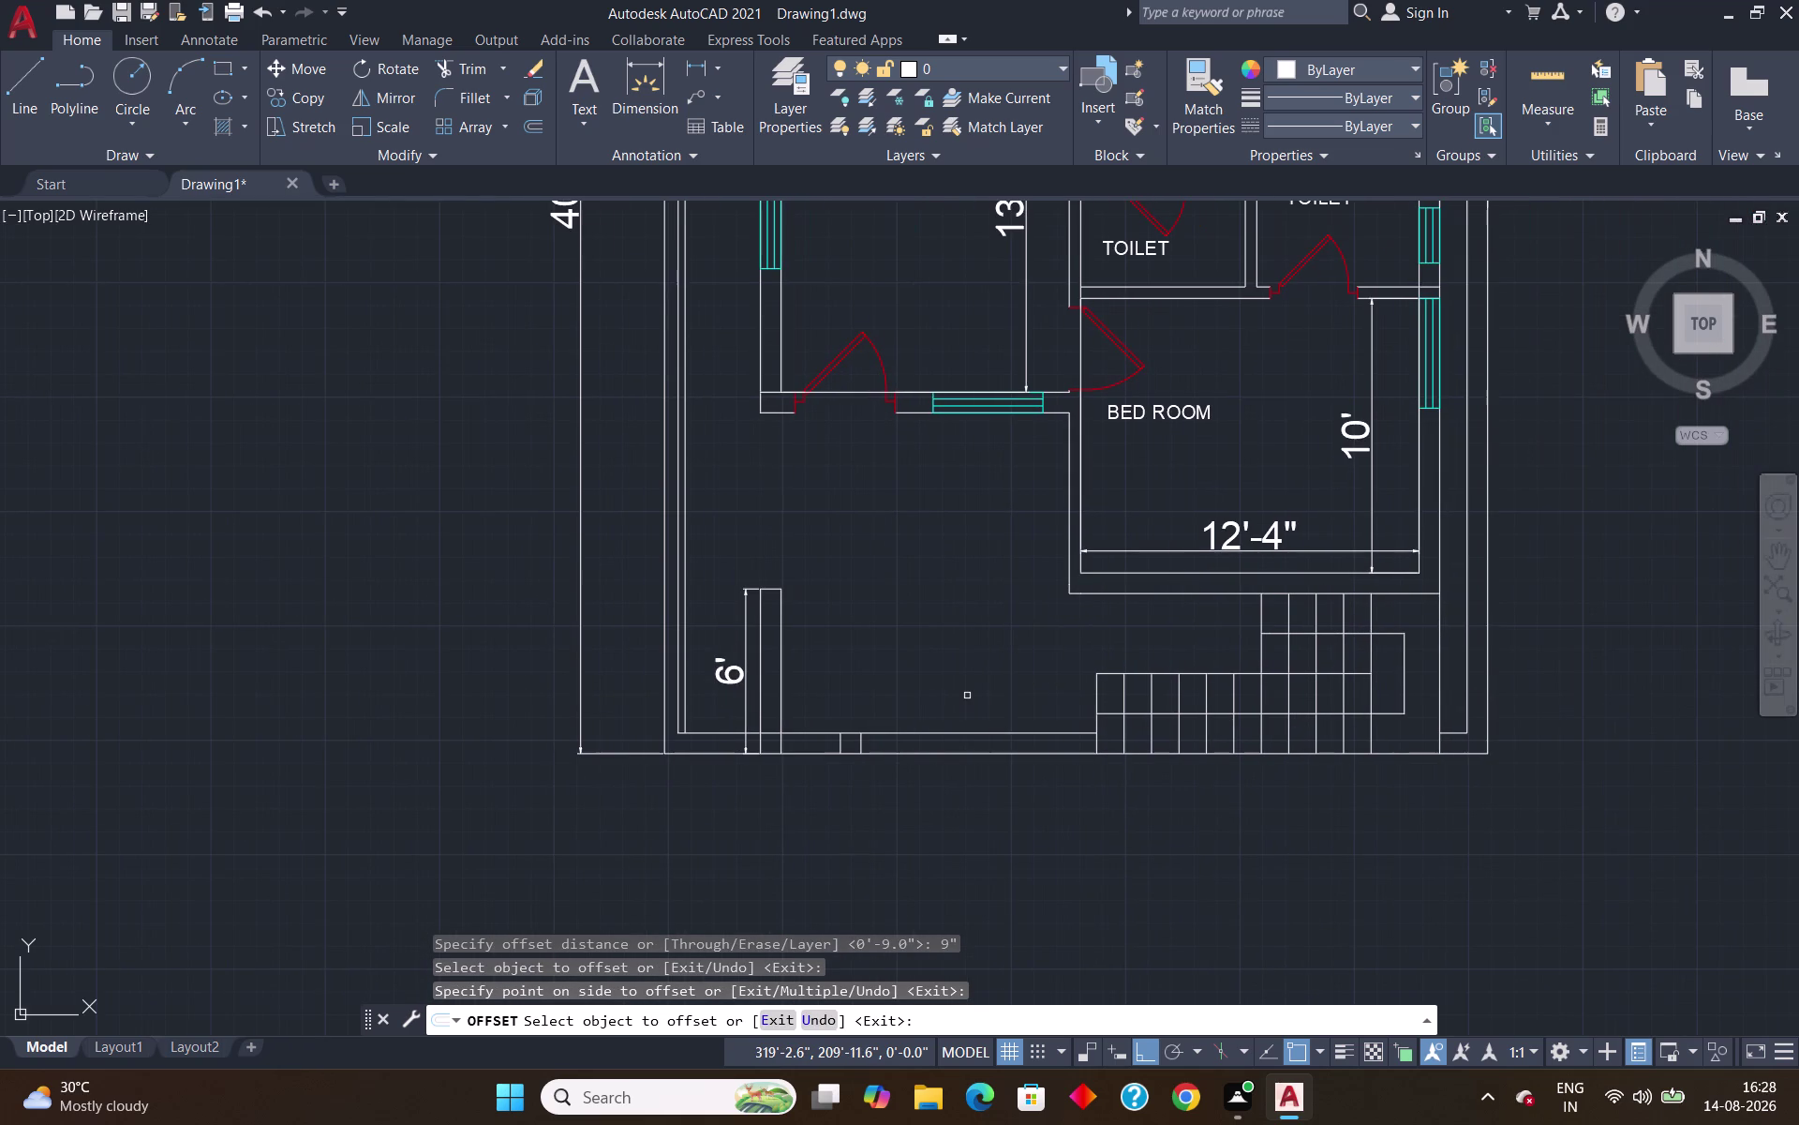
Try a 6' offset of the earlier cross line, then cancel it.
key(o)
key(Return)
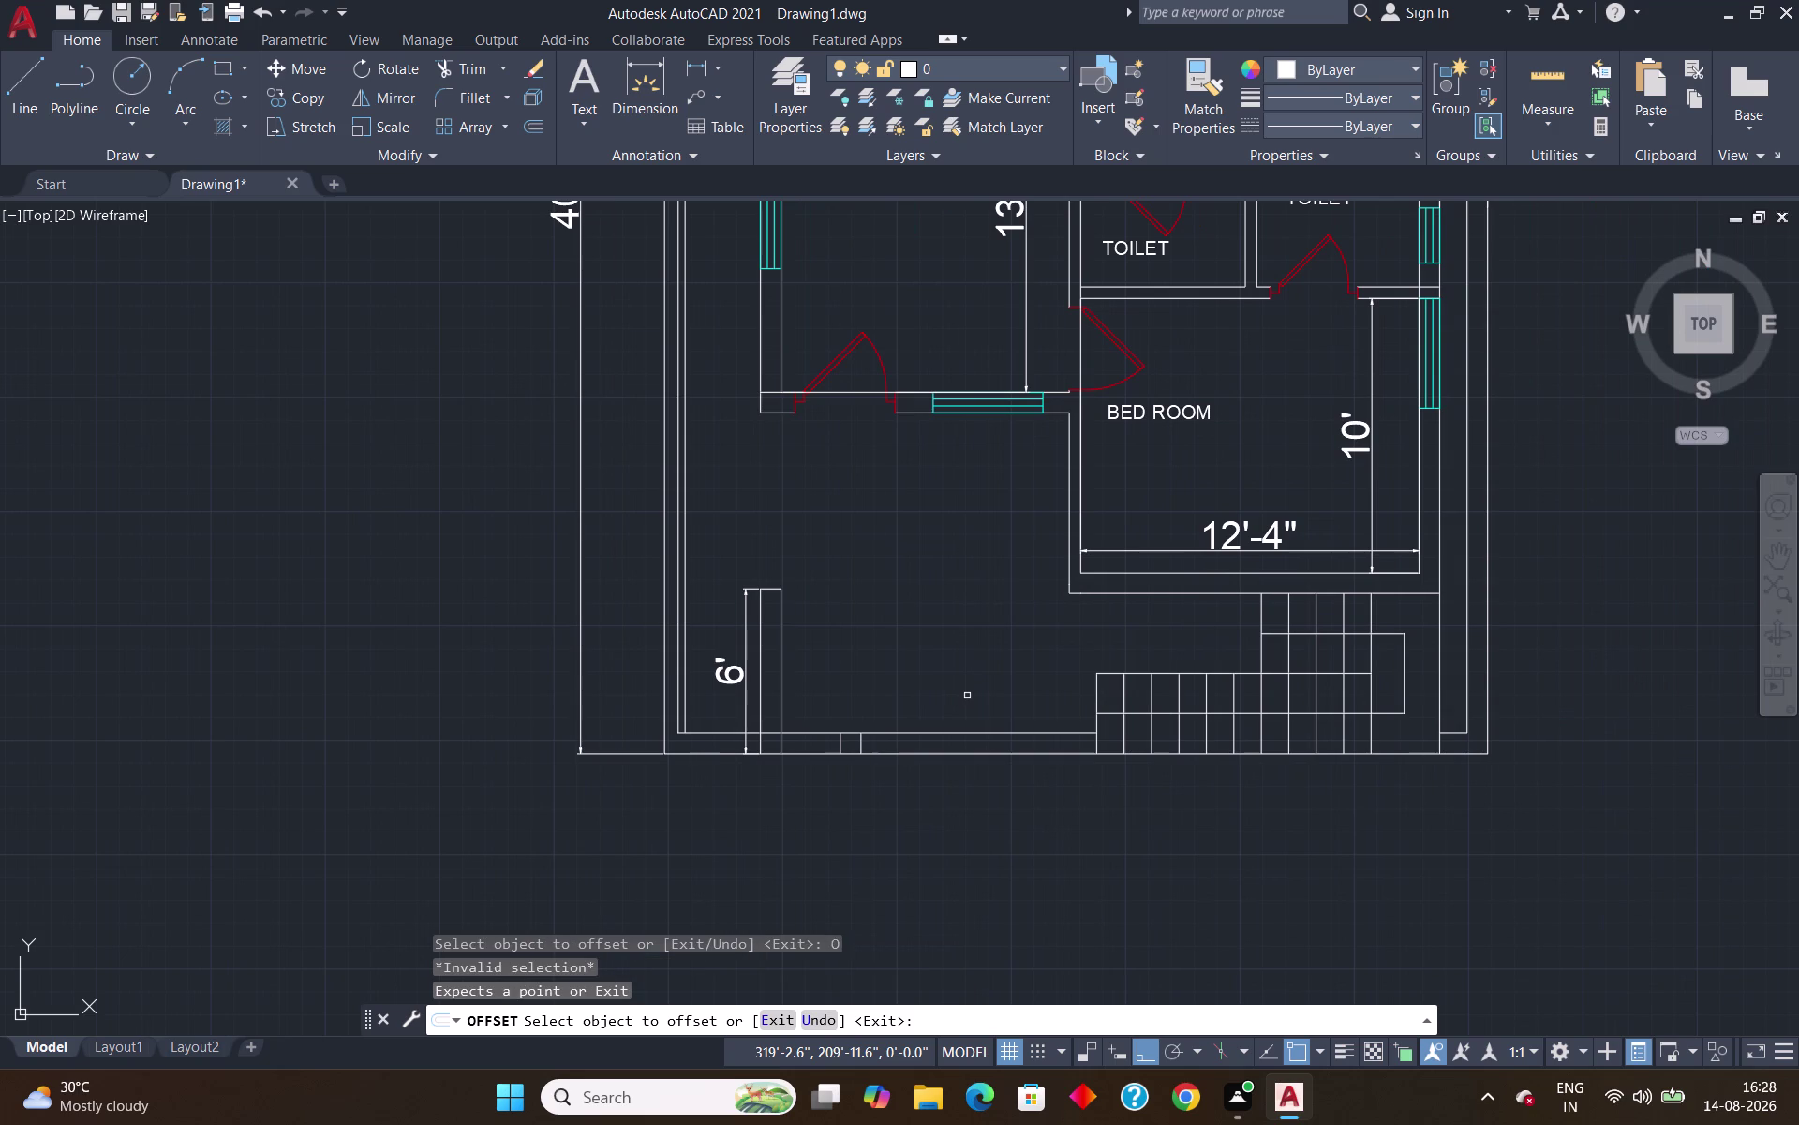
key(6)
key(apostrophe)
key(Return)
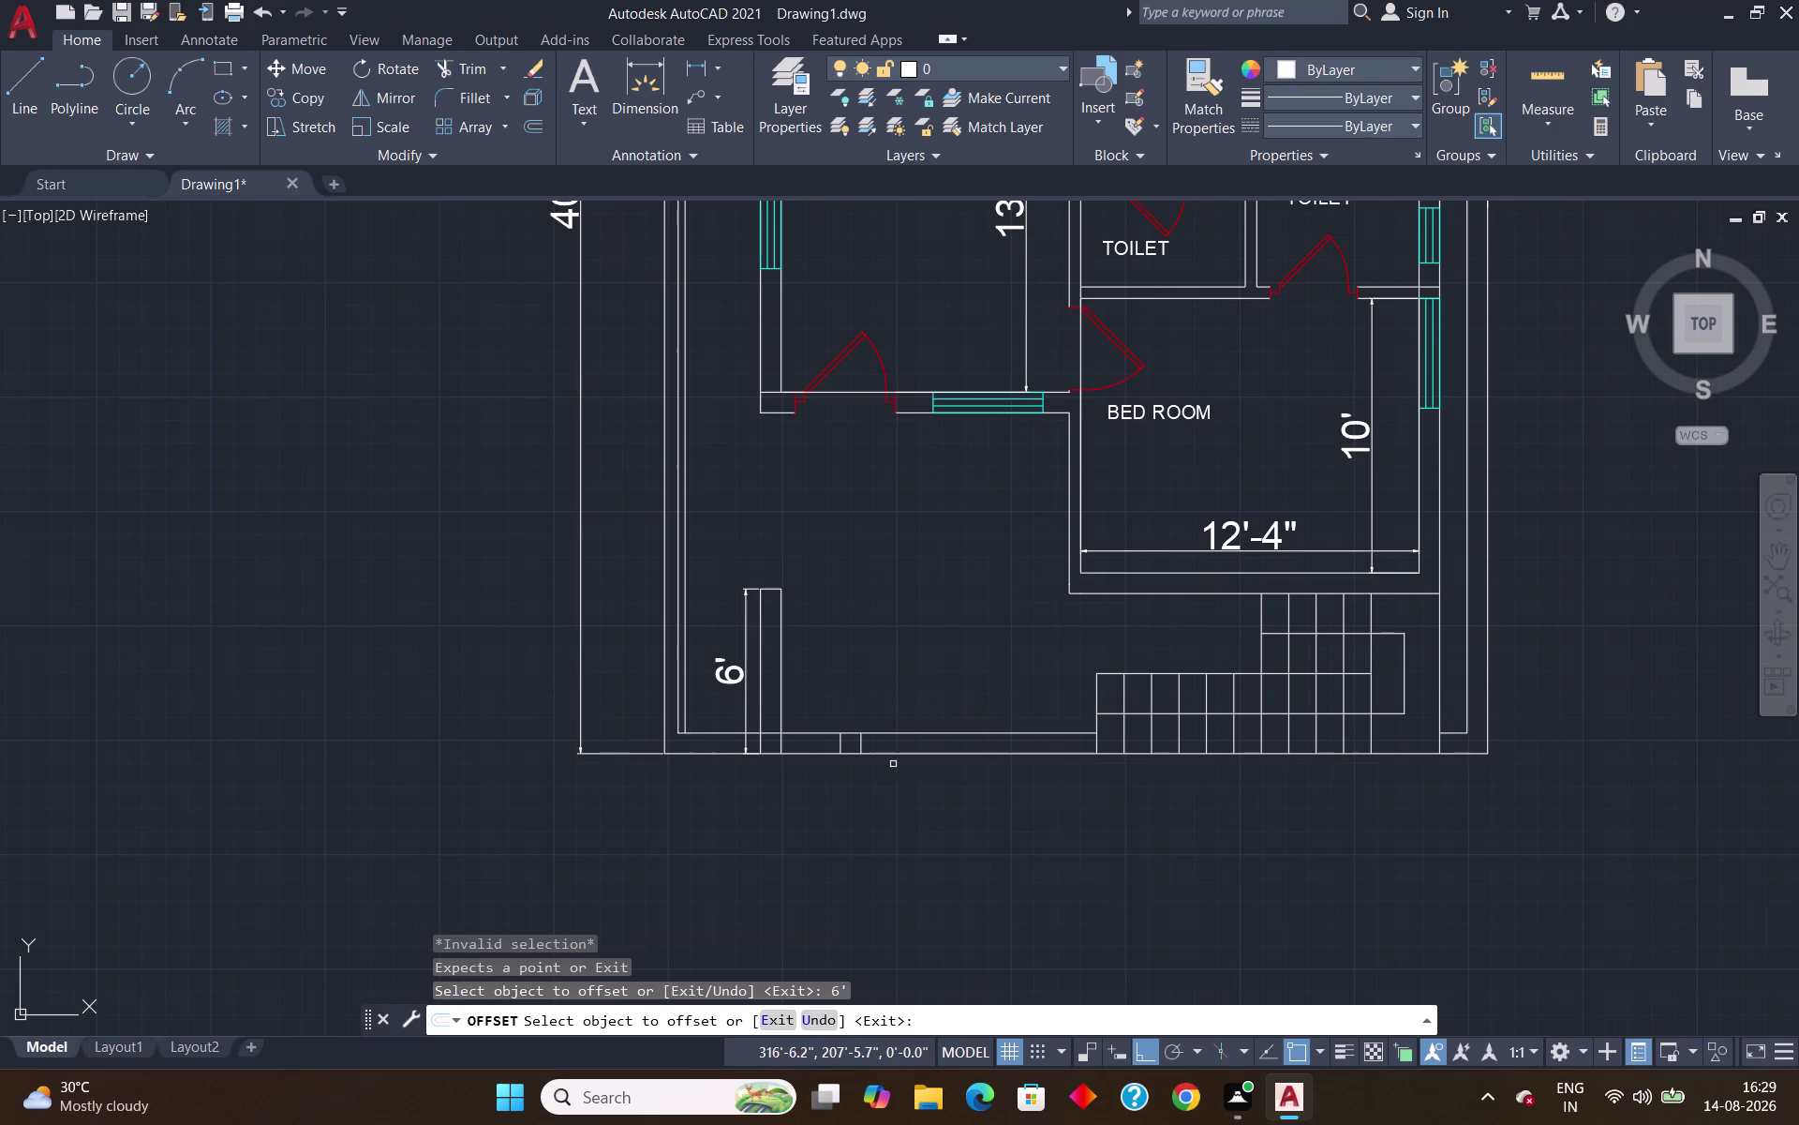
click(858, 744)
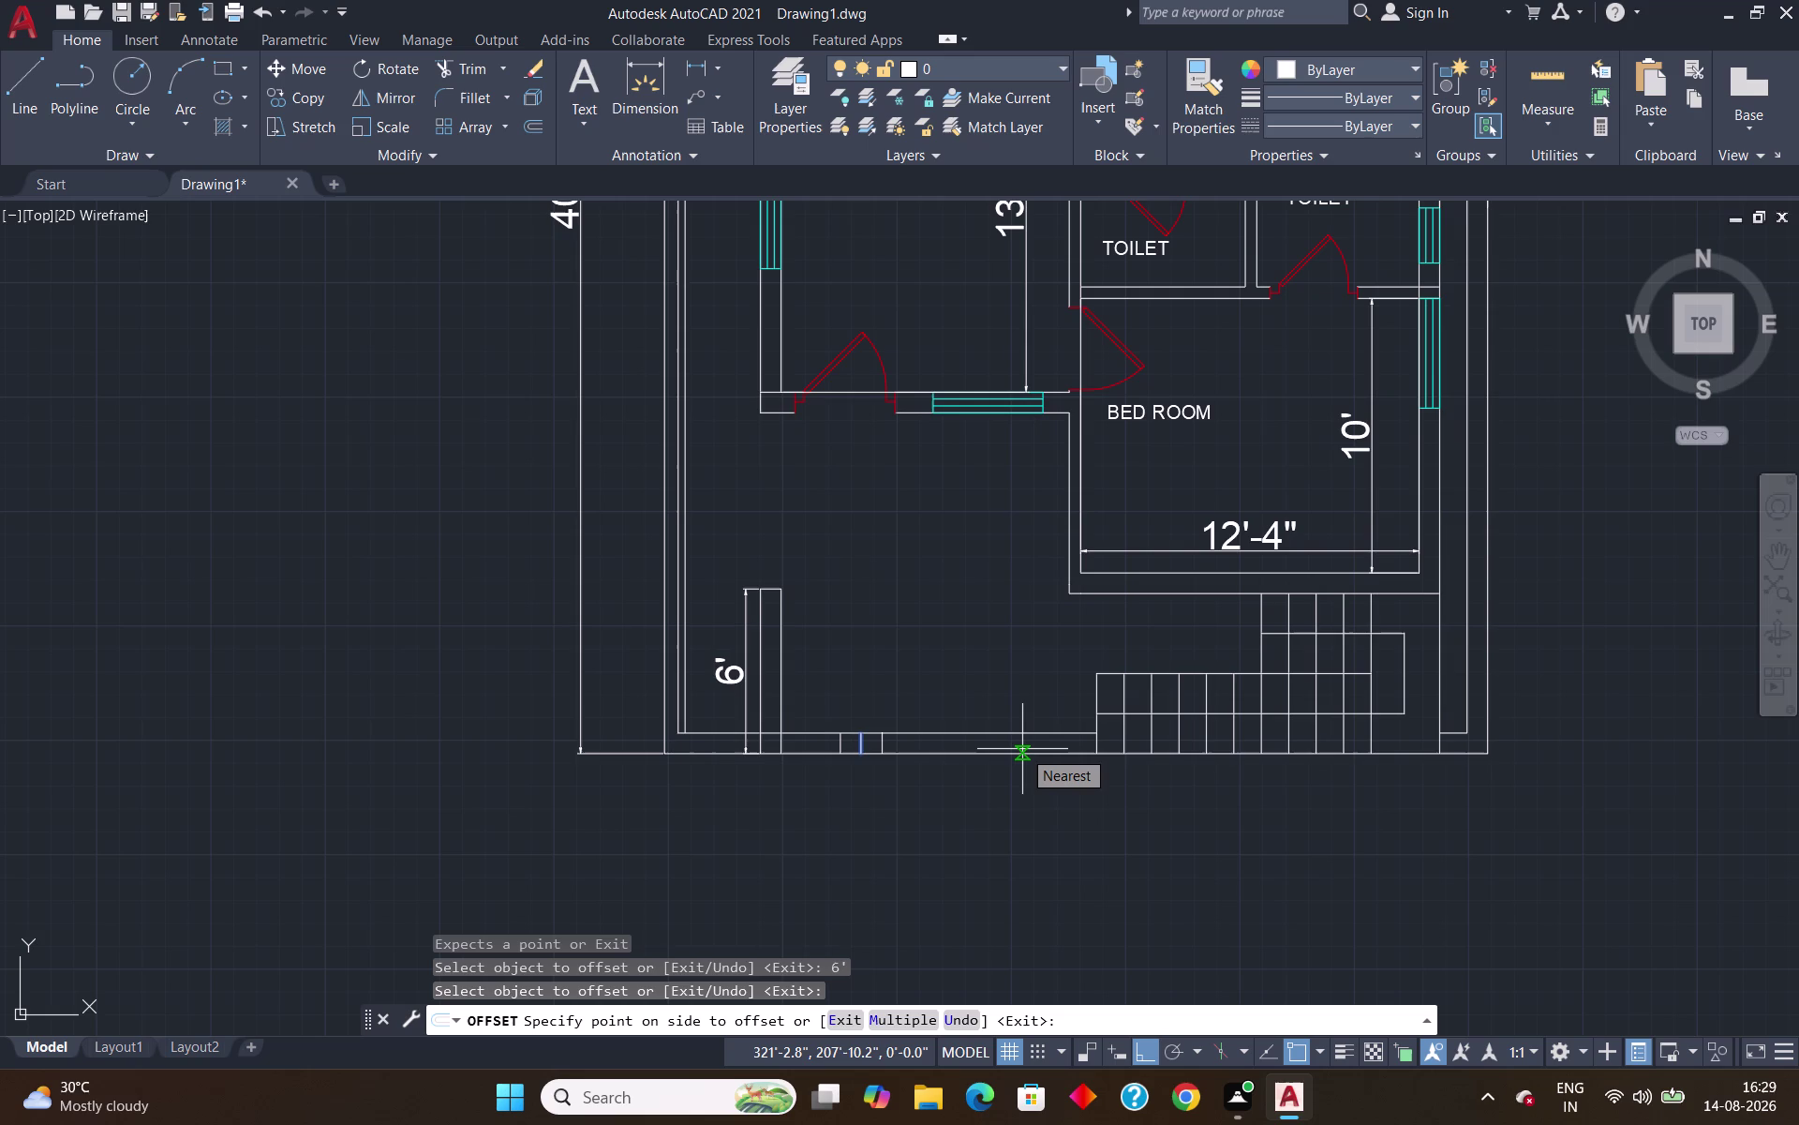
key(BackSpace)
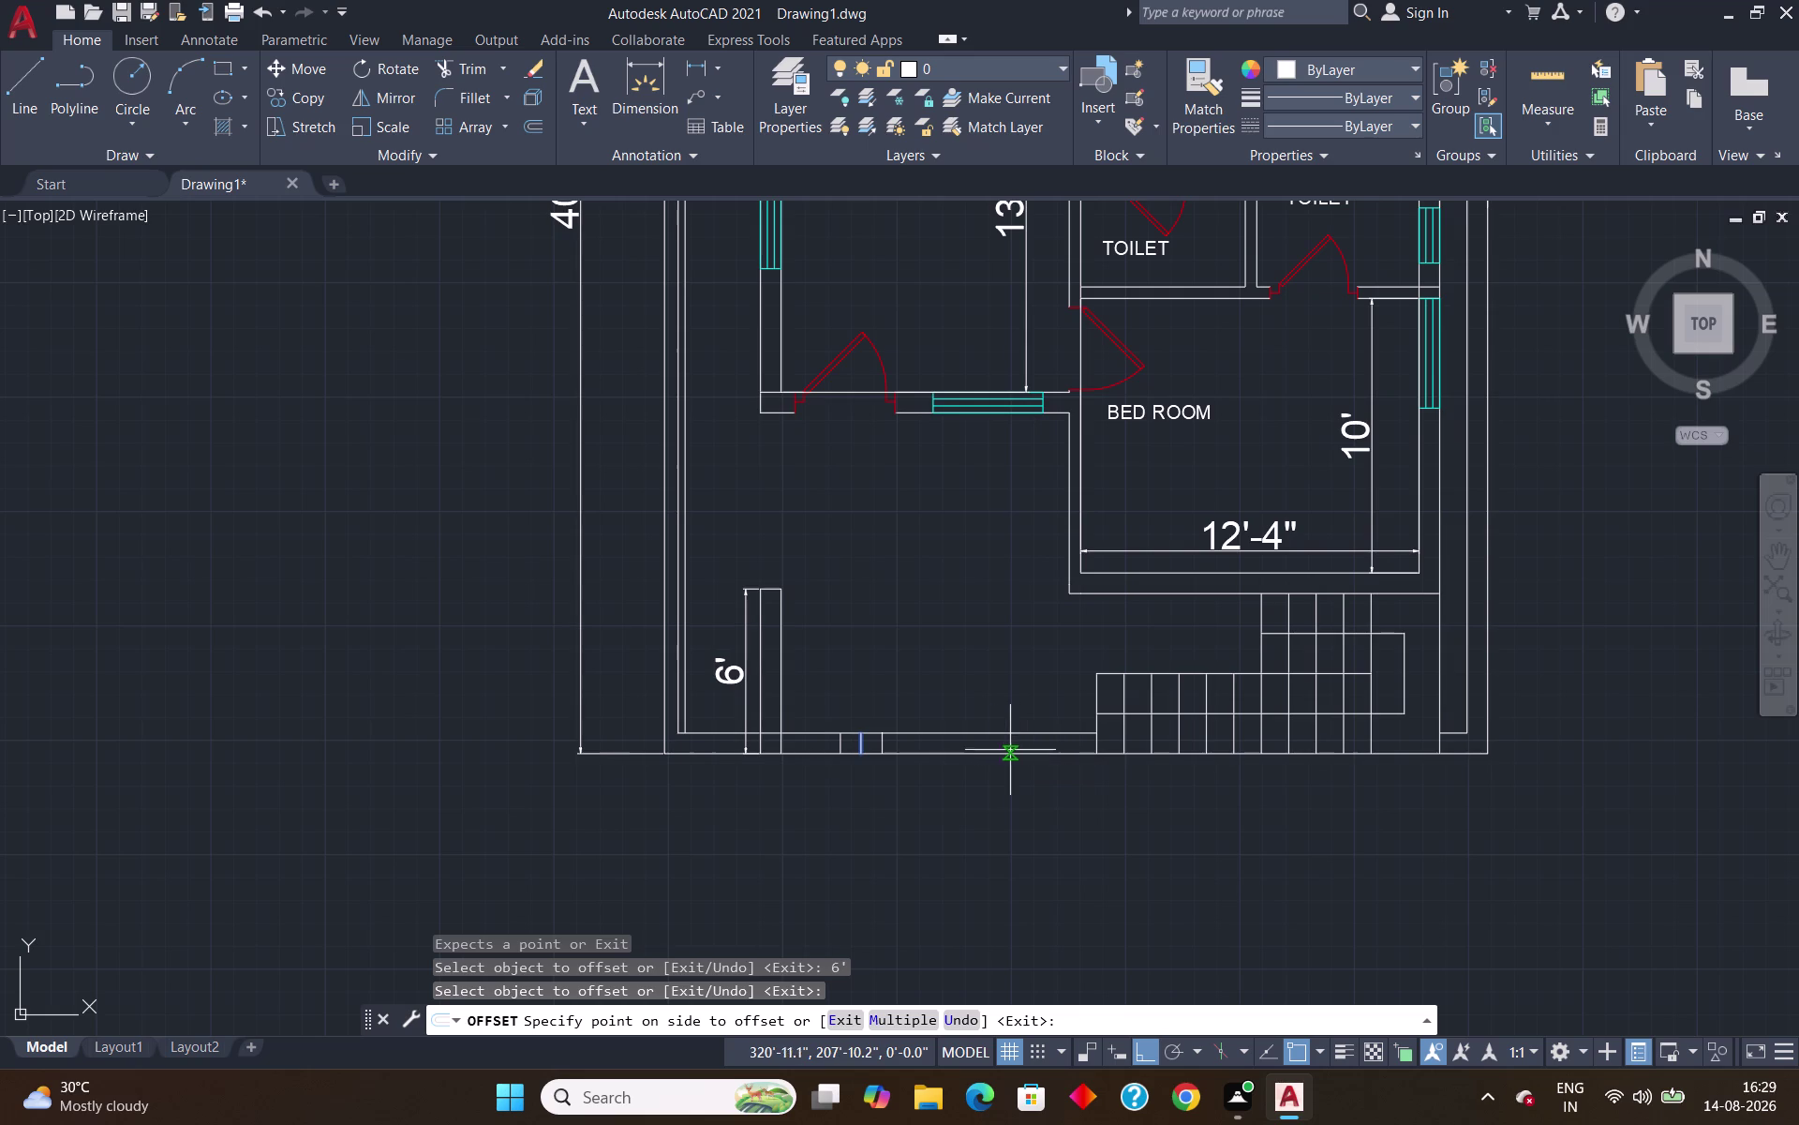
key(Escape)
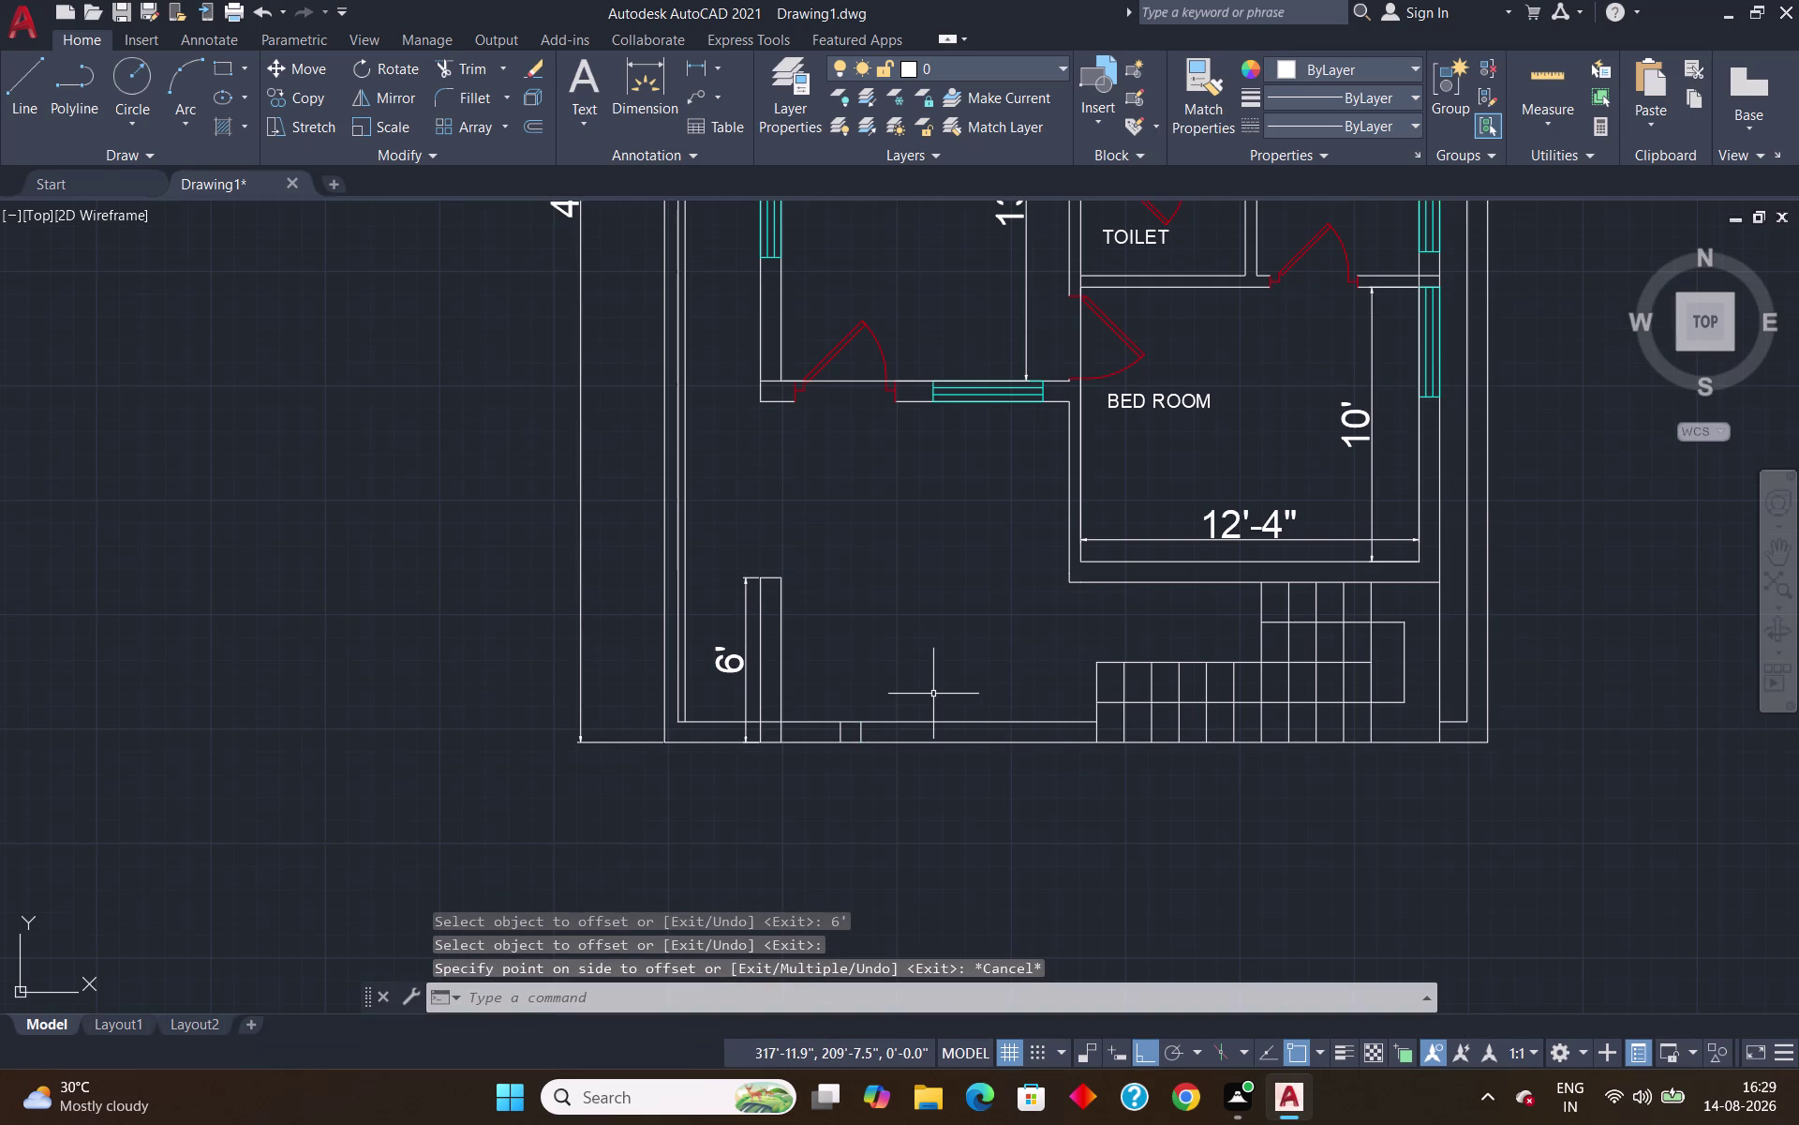
Offset the earlier cross line 6' along the bottom wall.
key(o)
key(Return)
text(6')
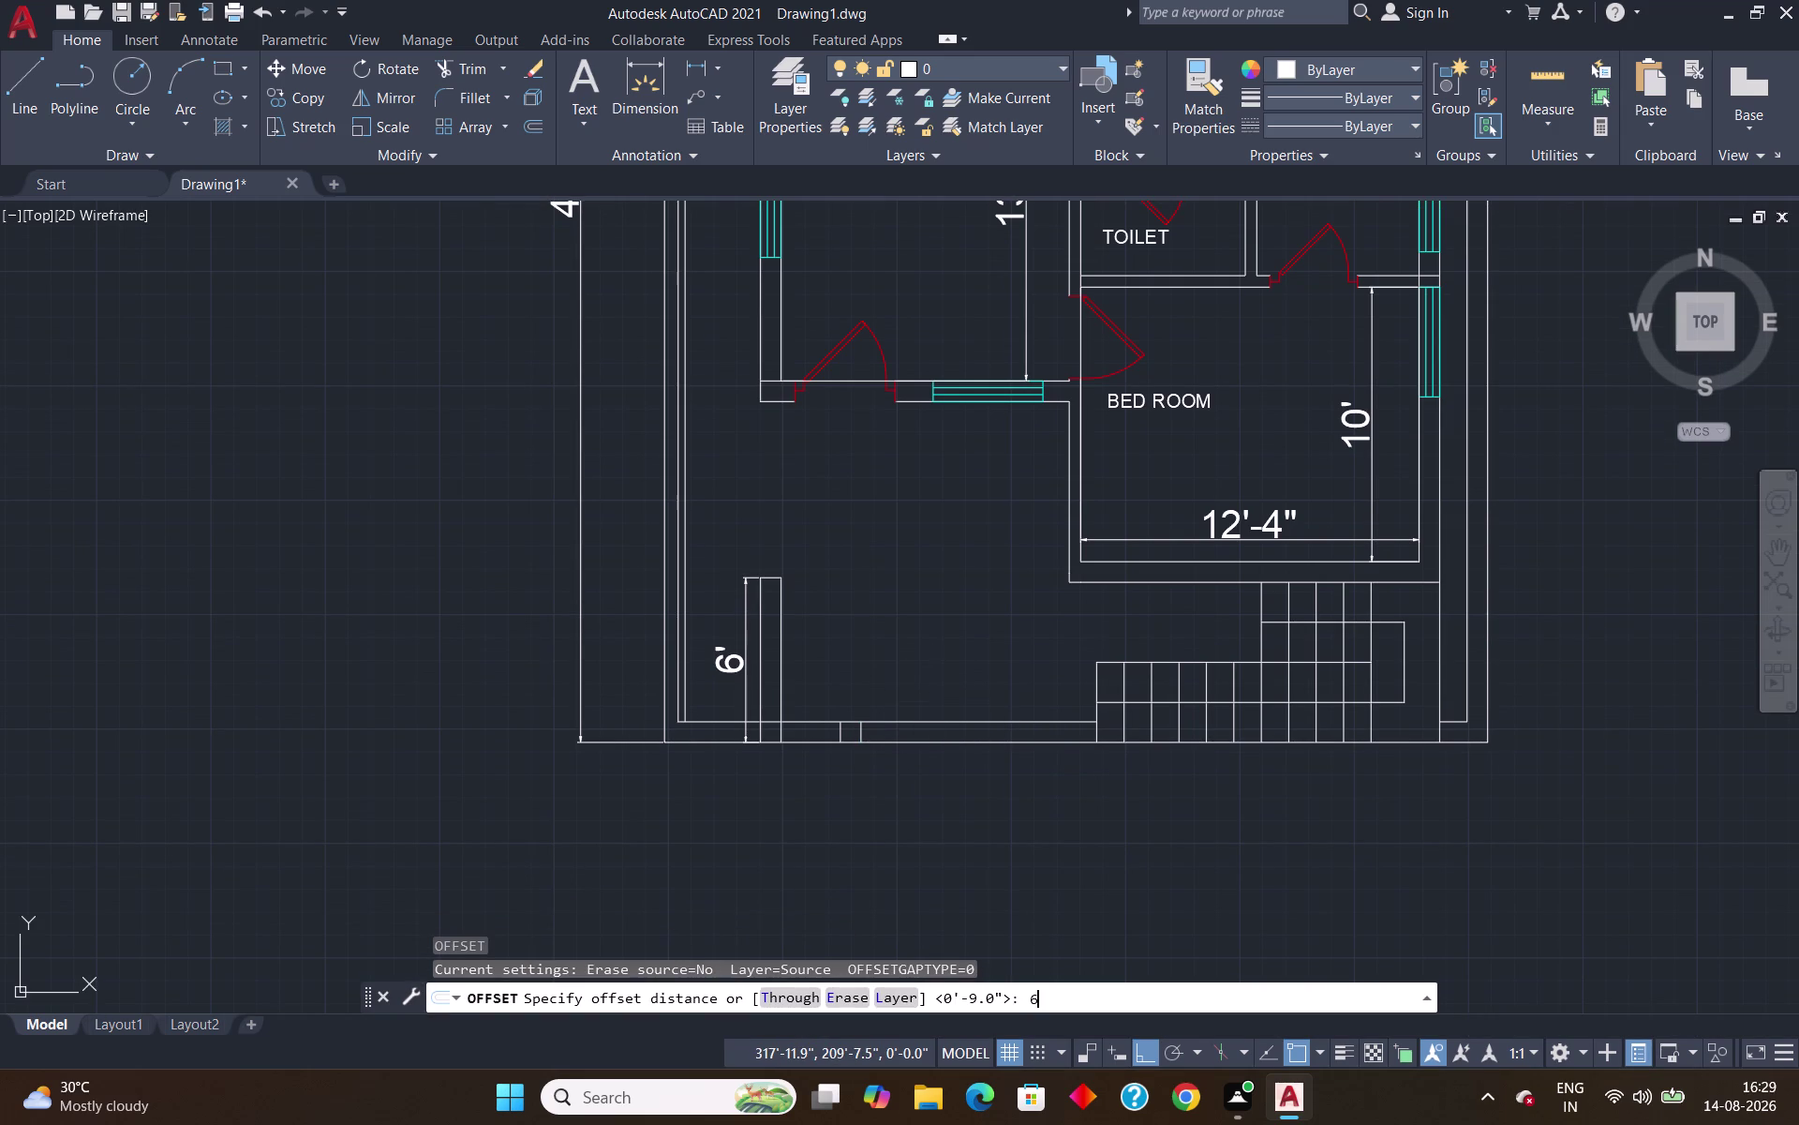
key(Return)
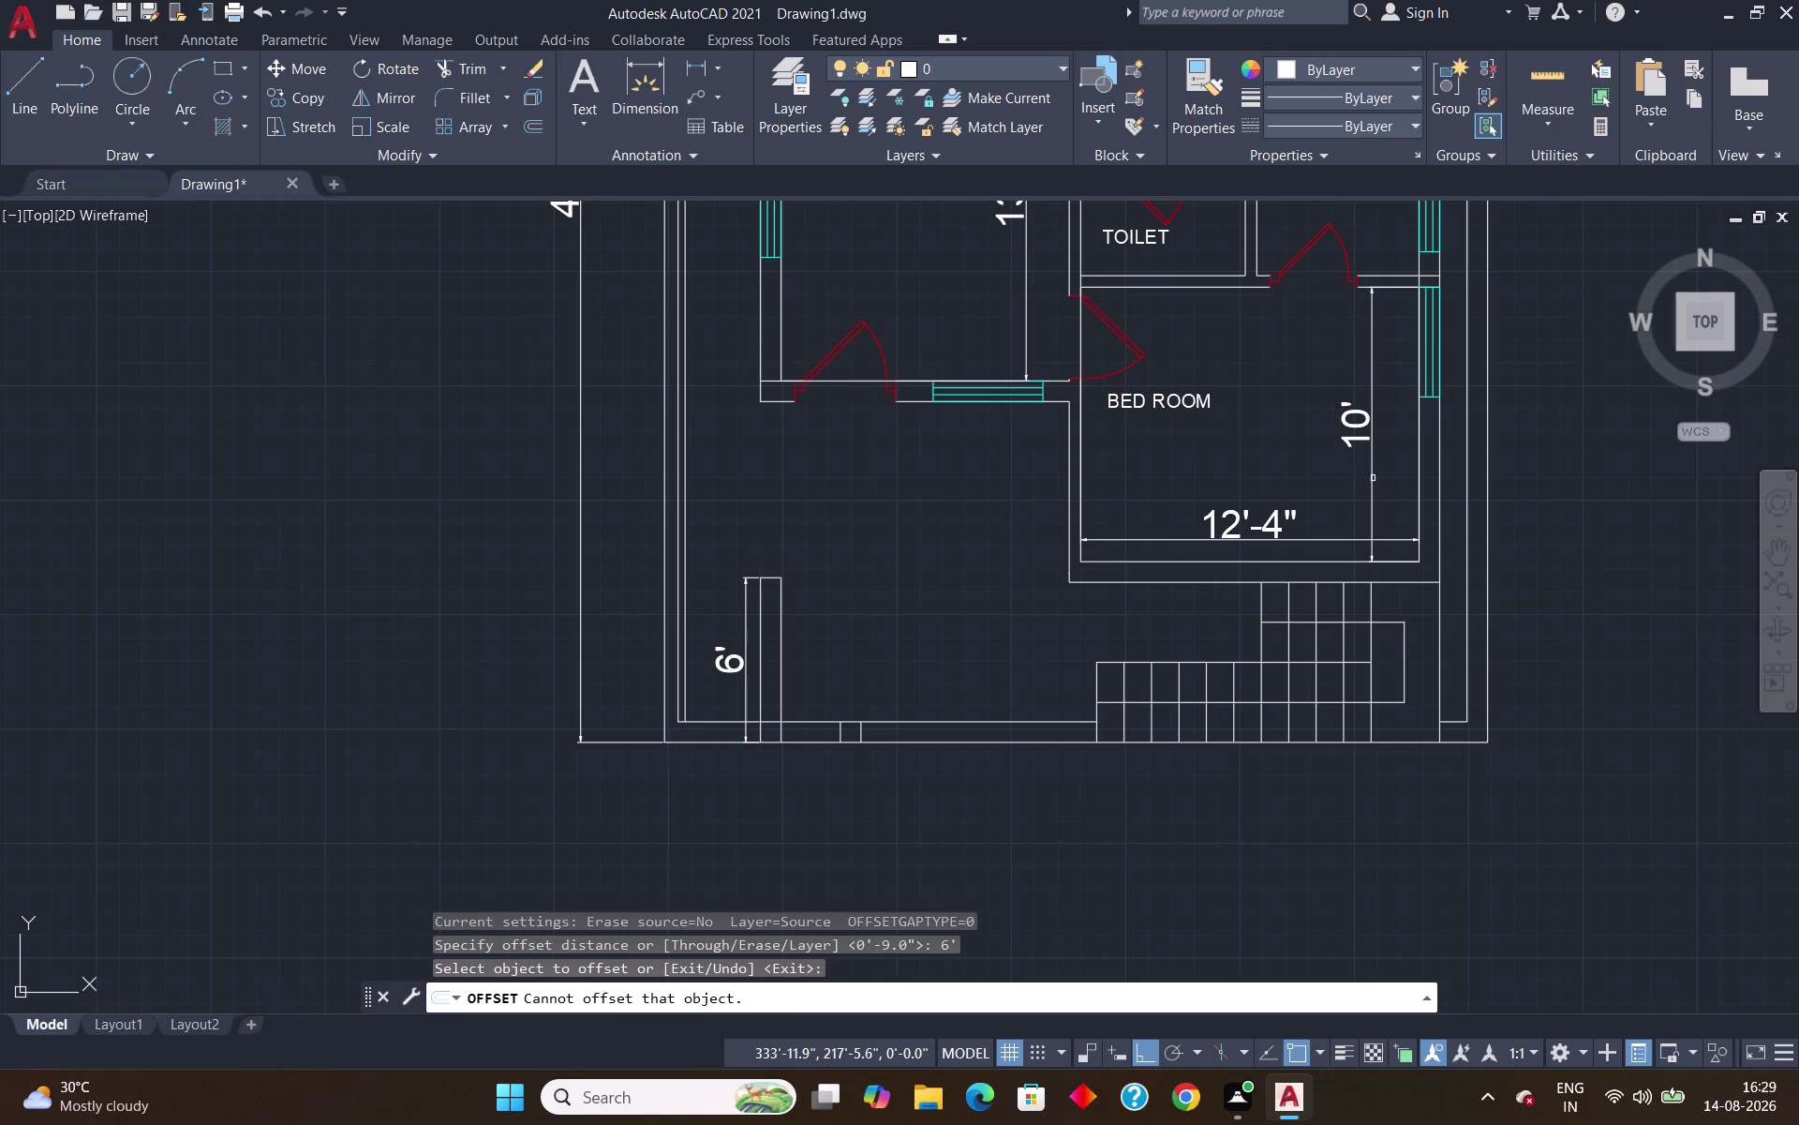
click(861, 735)
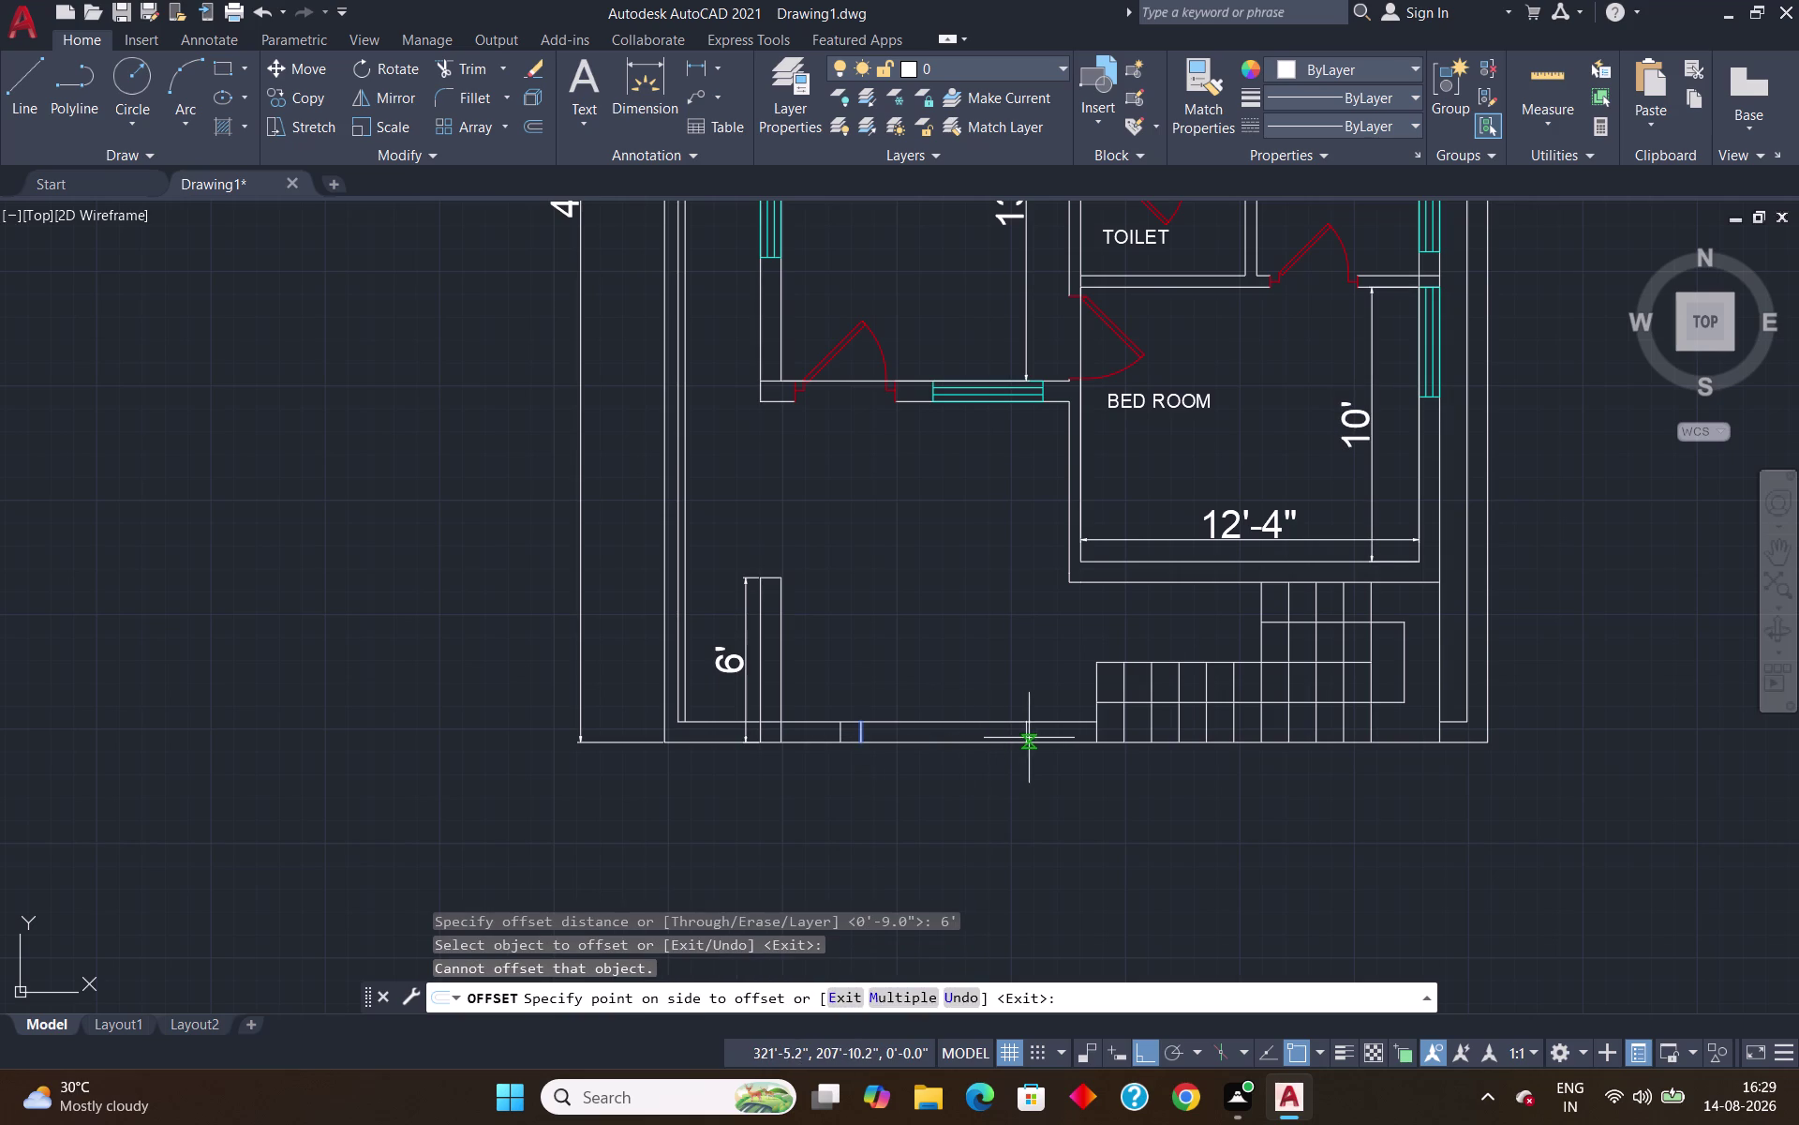
click(1029, 738)
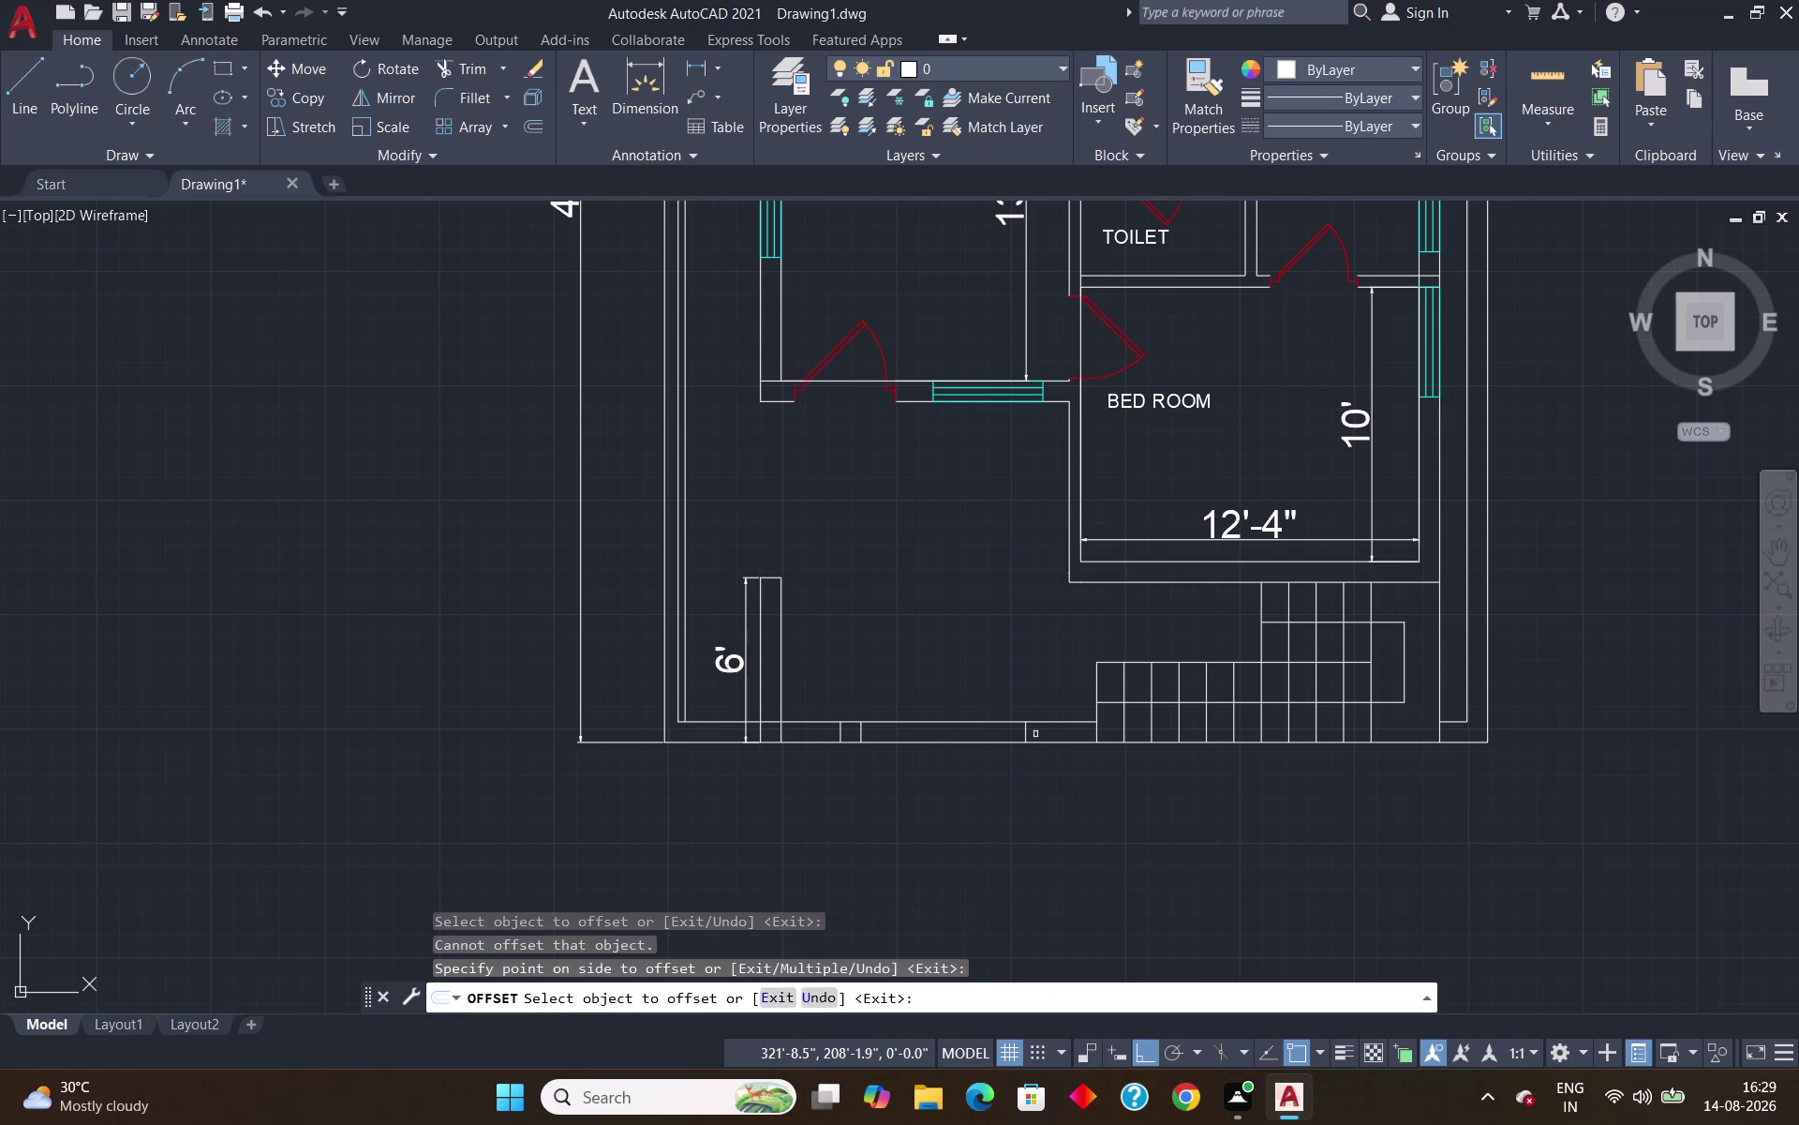
key(Escape)
Offset that copied cross line another 9" to form the second jamb.
key(o)
key(Return)
text(9)
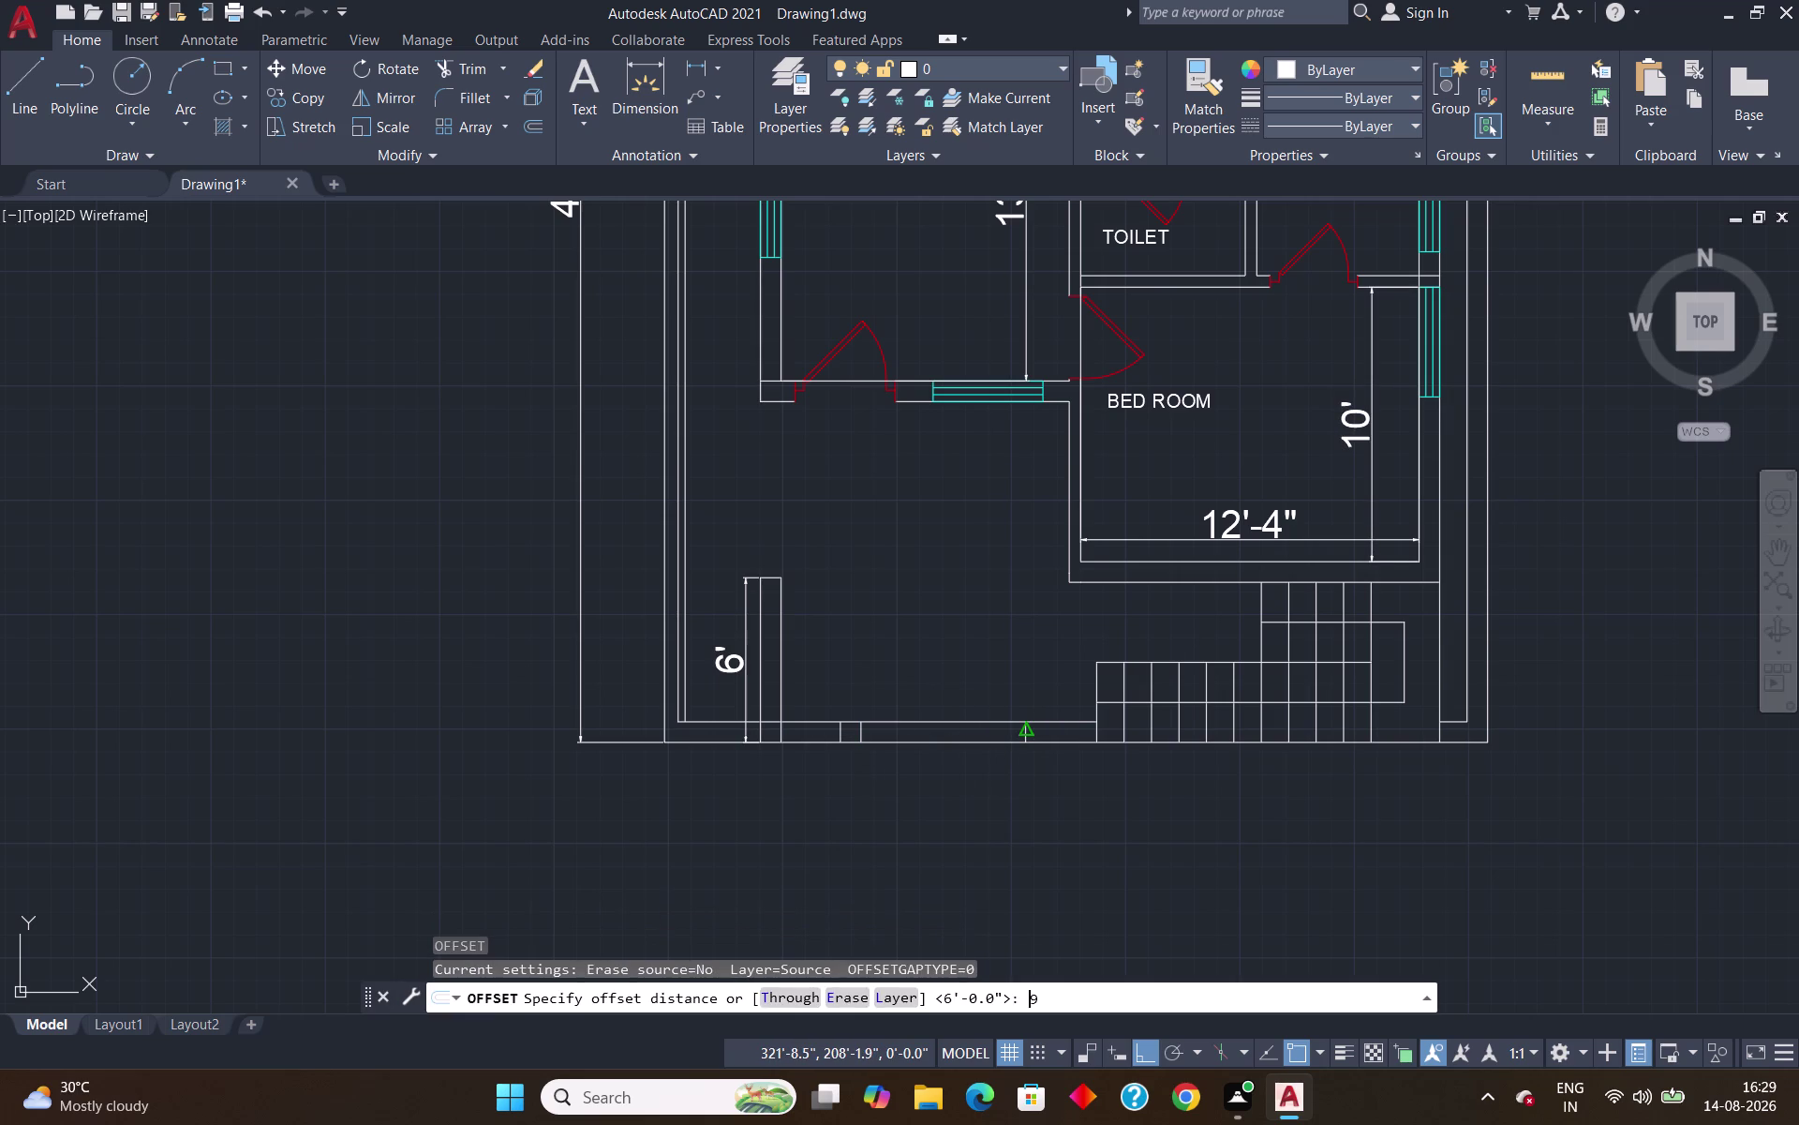
text(")
key(Return)
click(1028, 734)
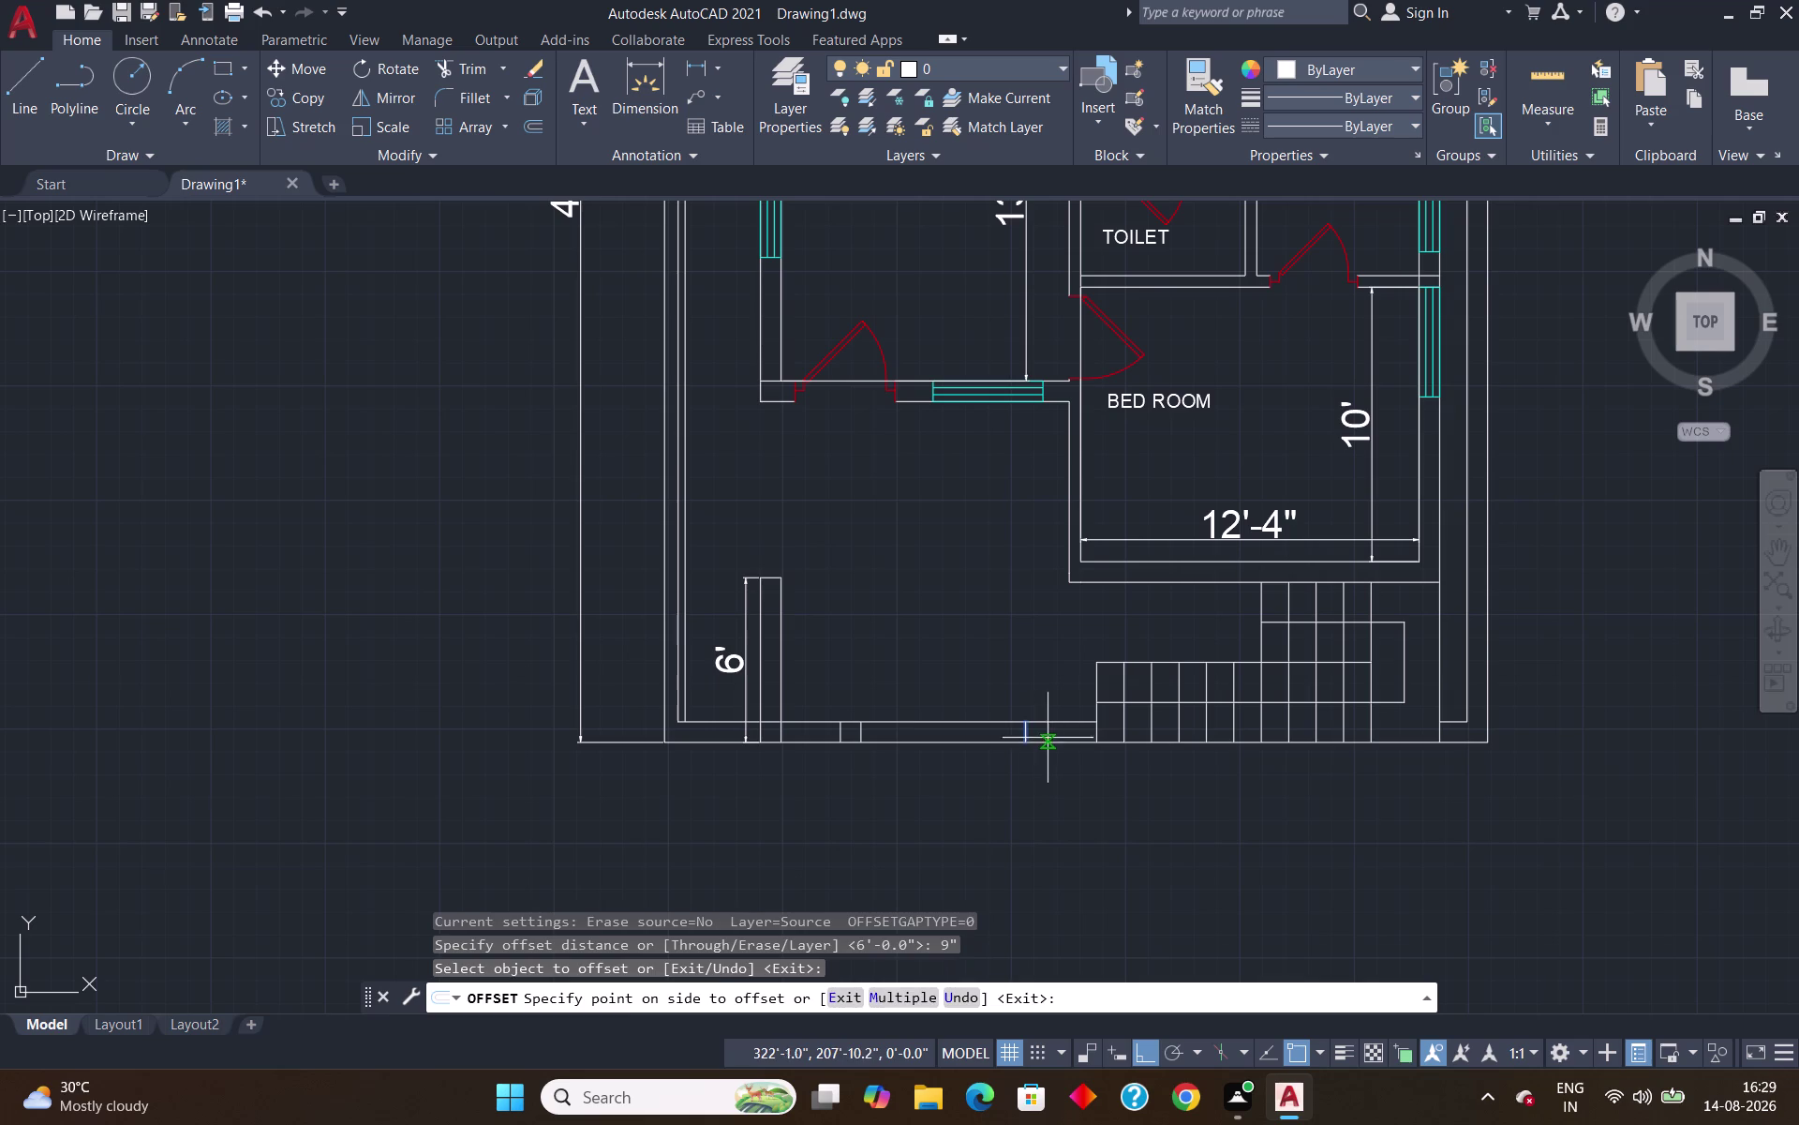
click(1048, 739)
key(Return)
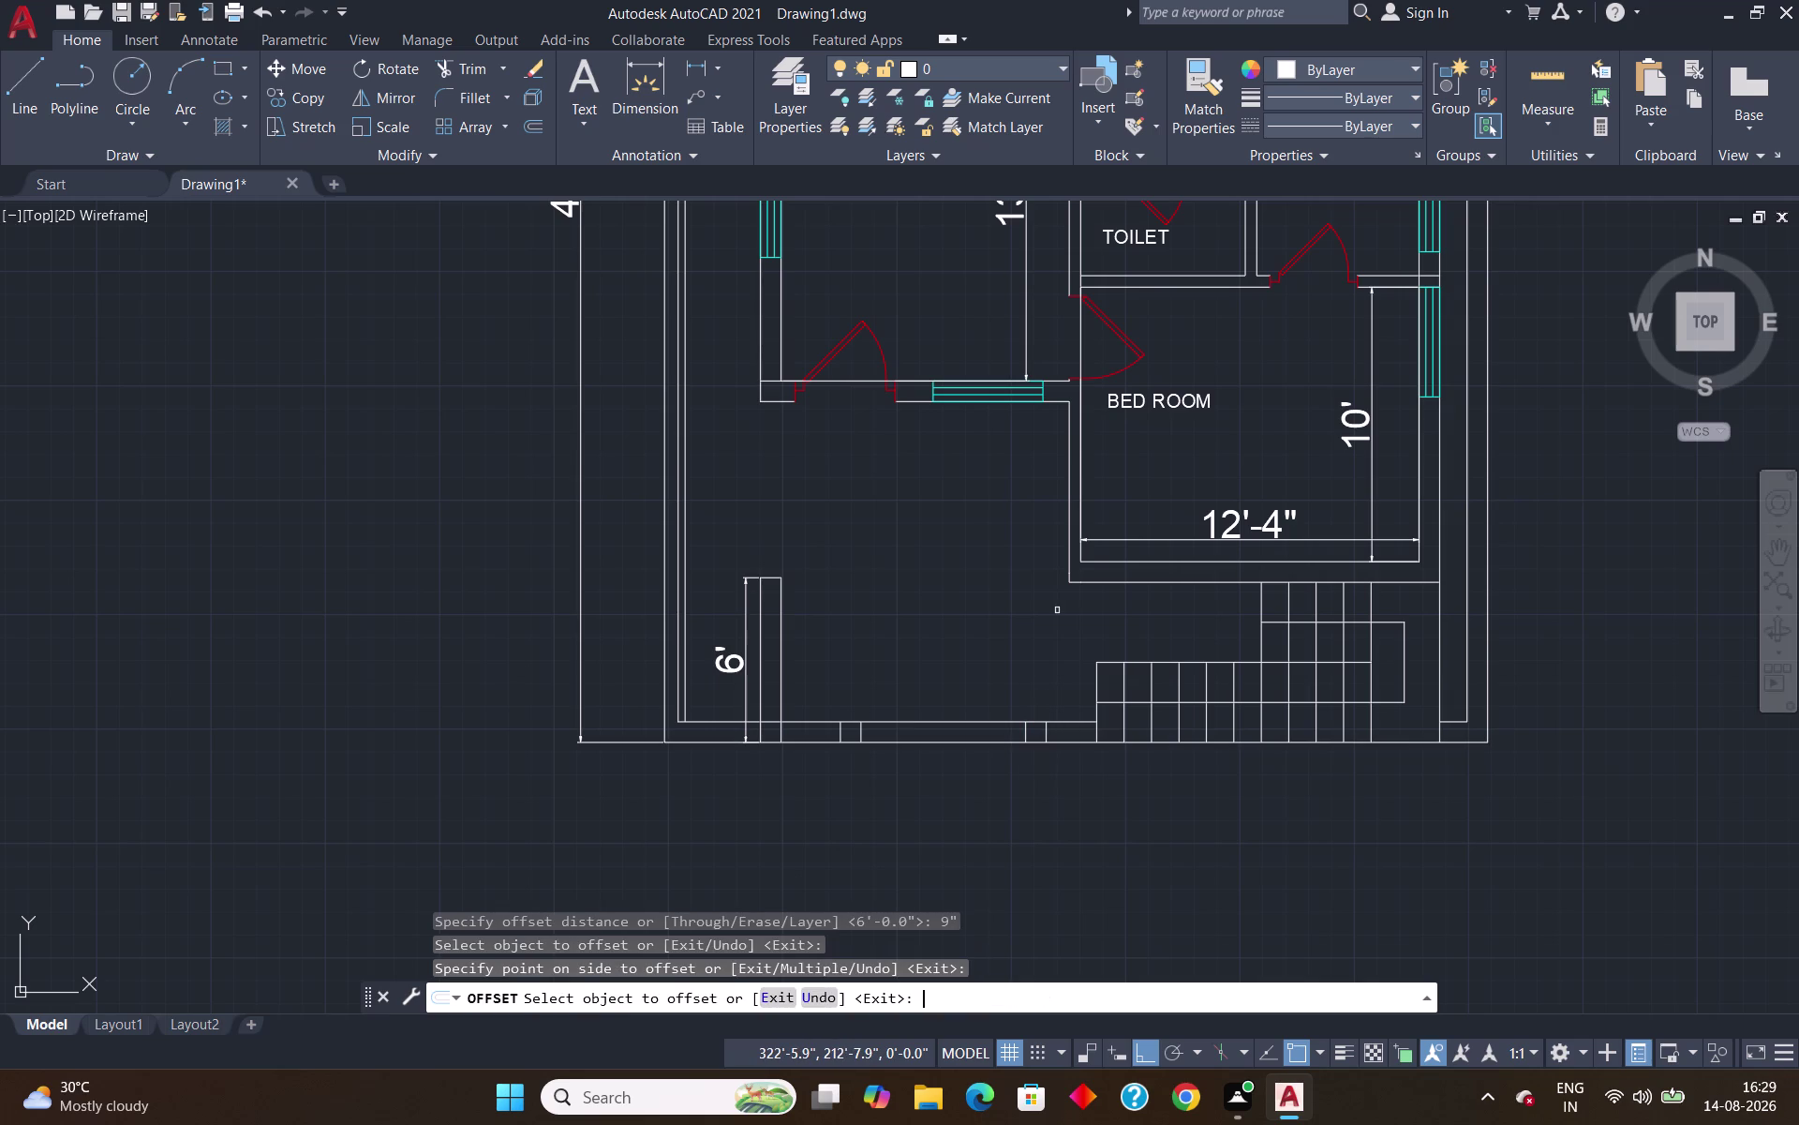
scroll(down, 3)
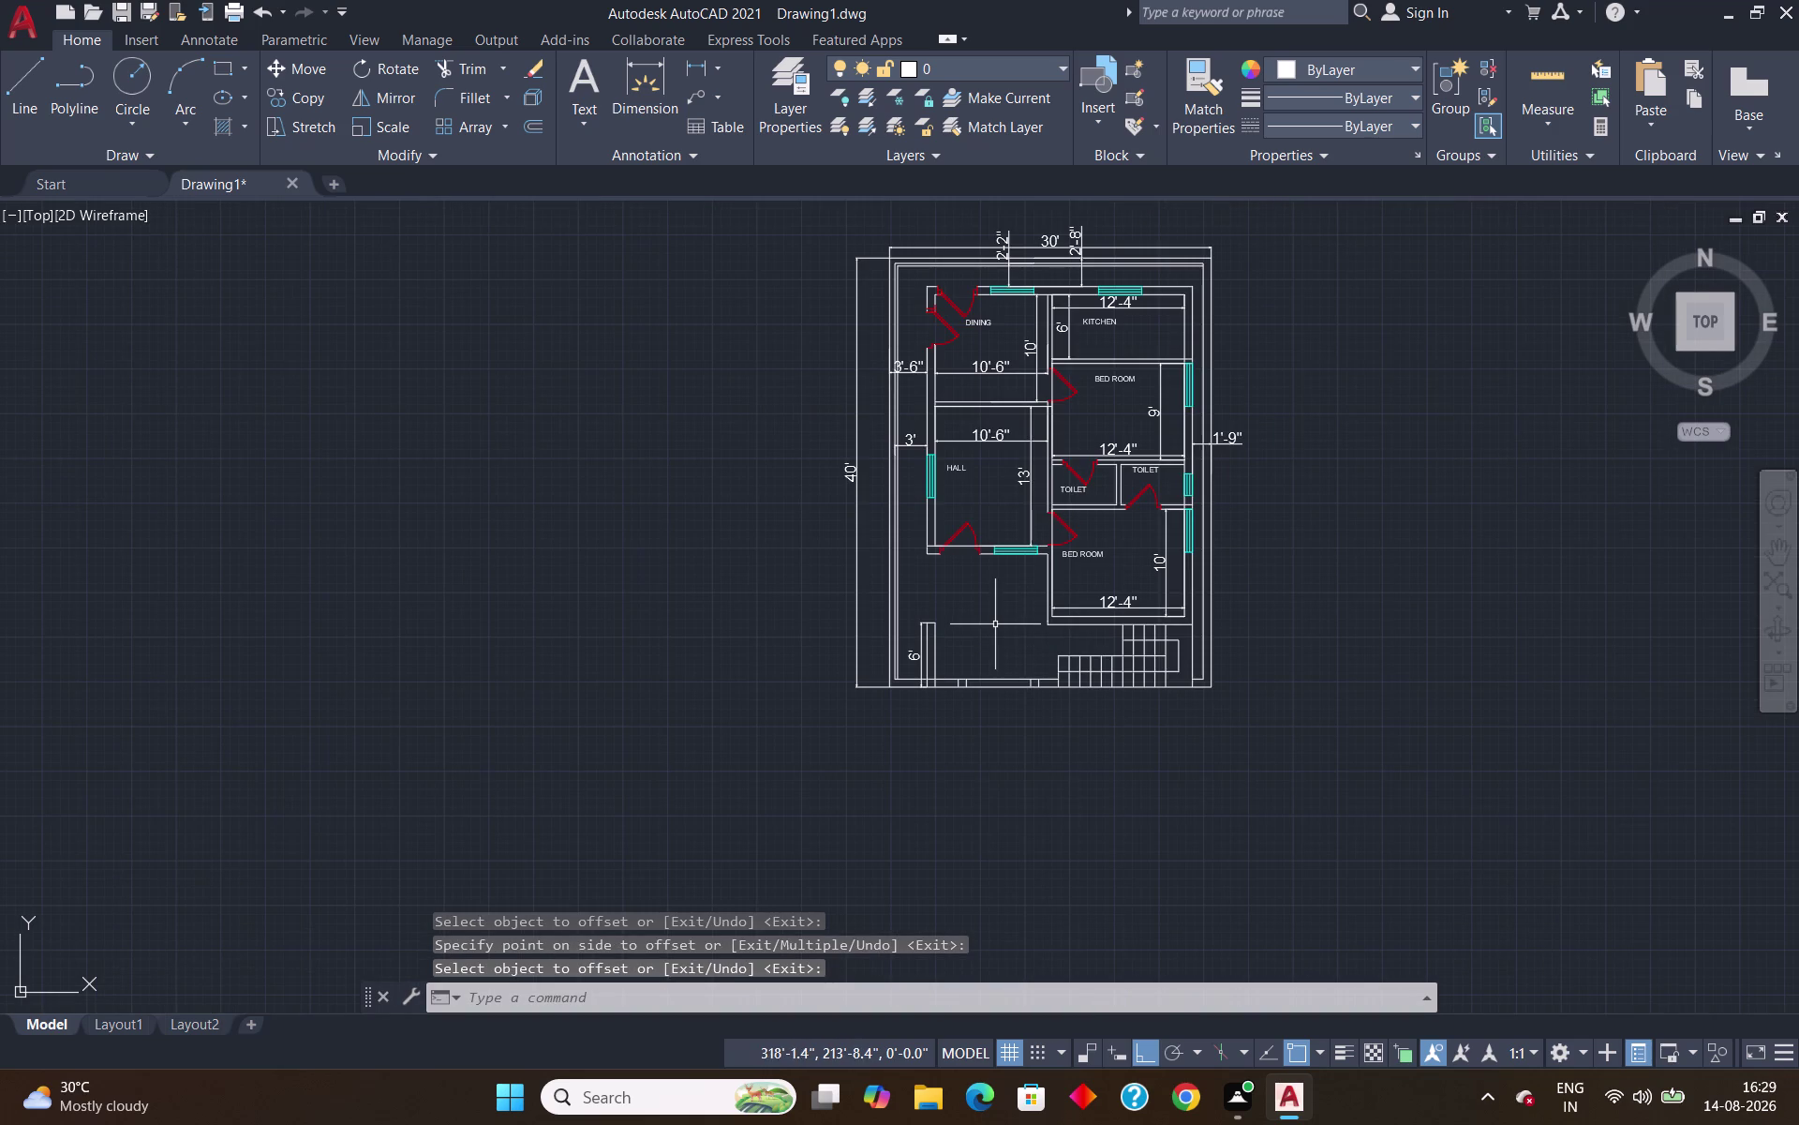
scroll(up, 3)
scroll(up, 3)
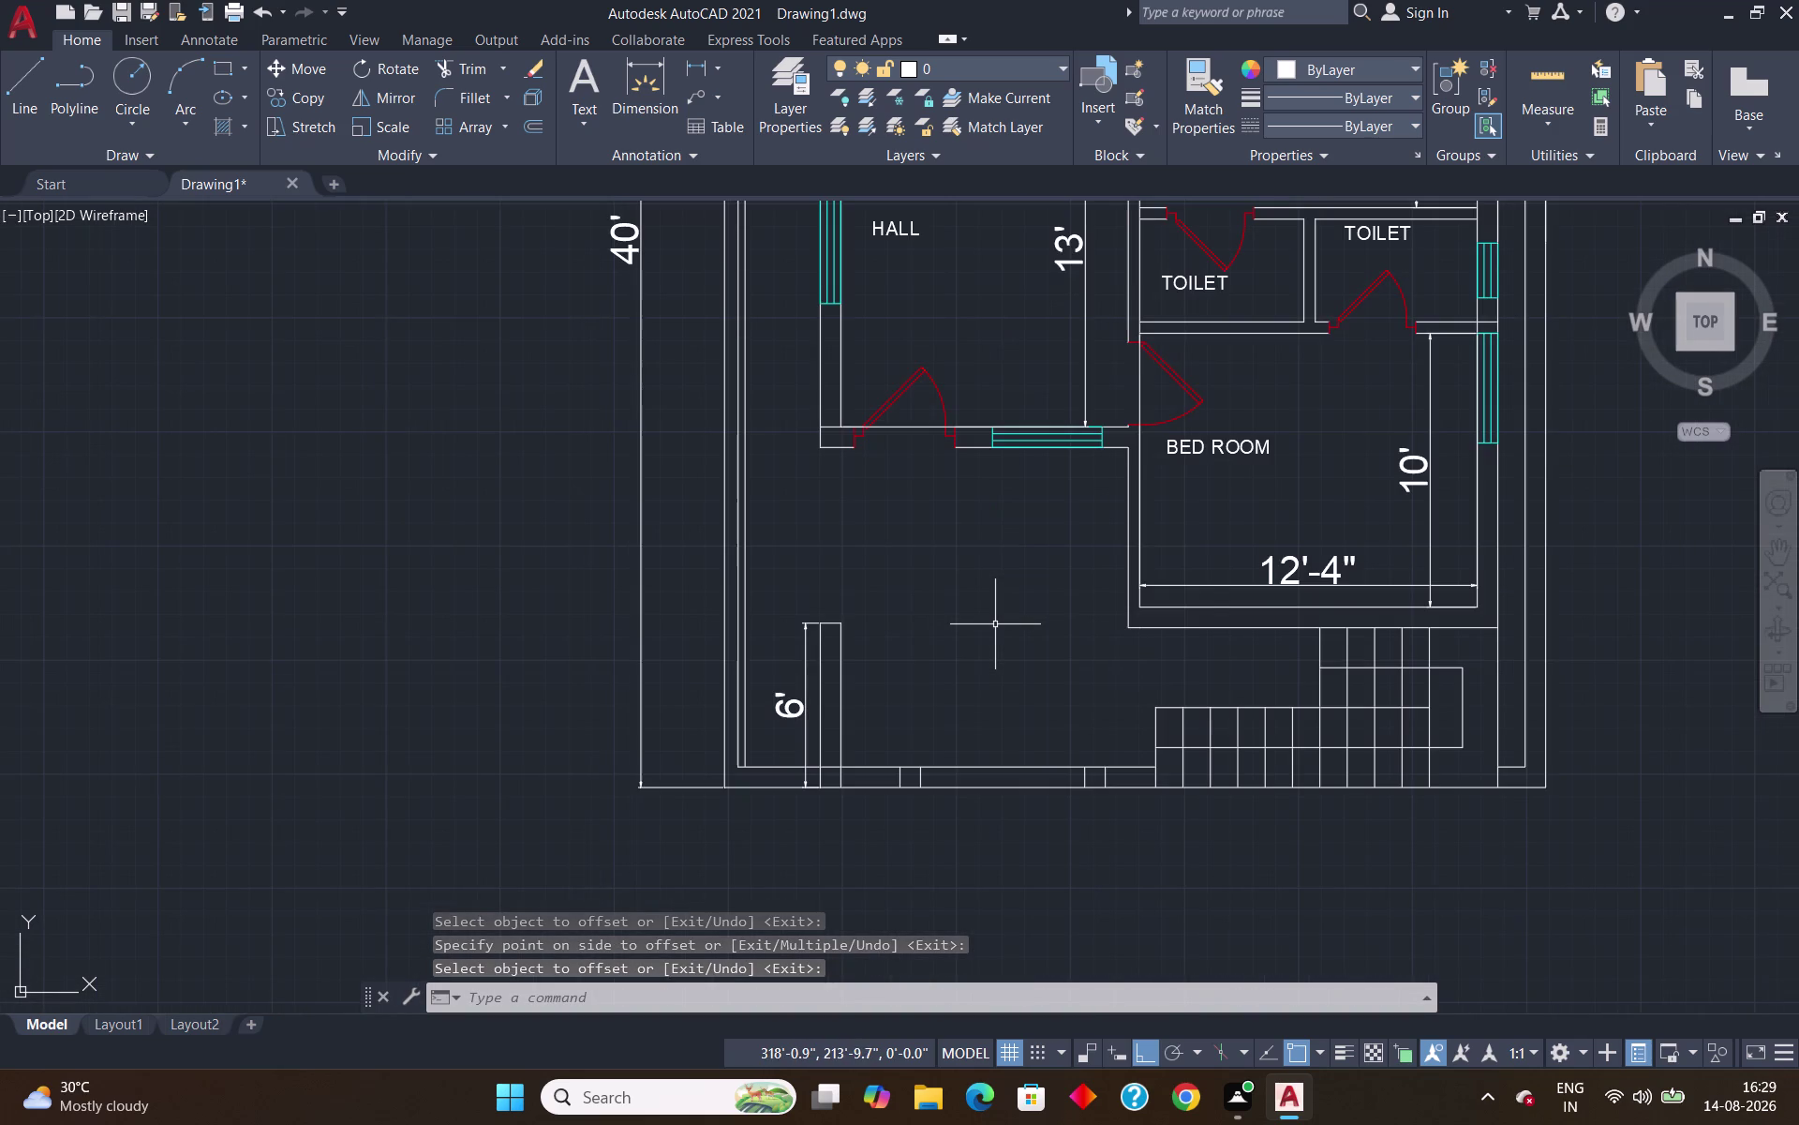
Start a DT text label with a 4' height, then cancel it.
text(DT)
key(Return)
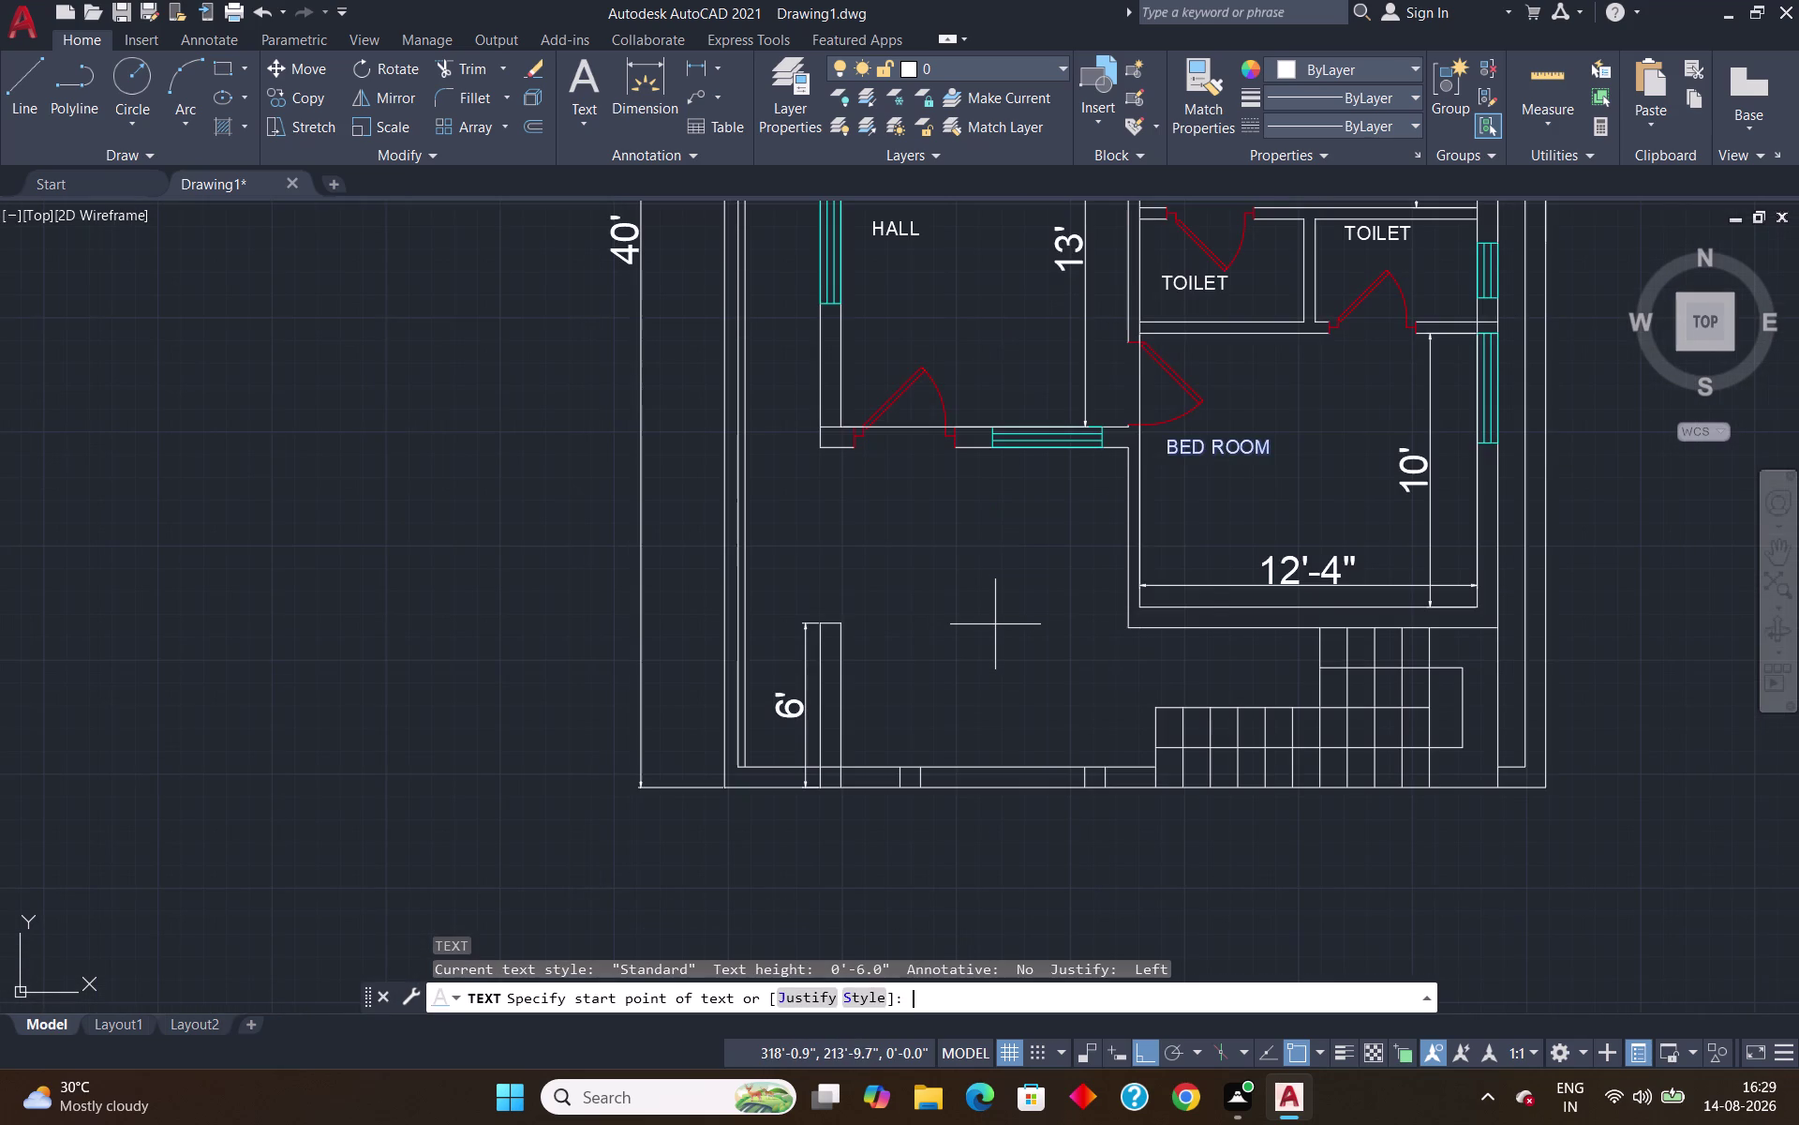
scroll(up, 3)
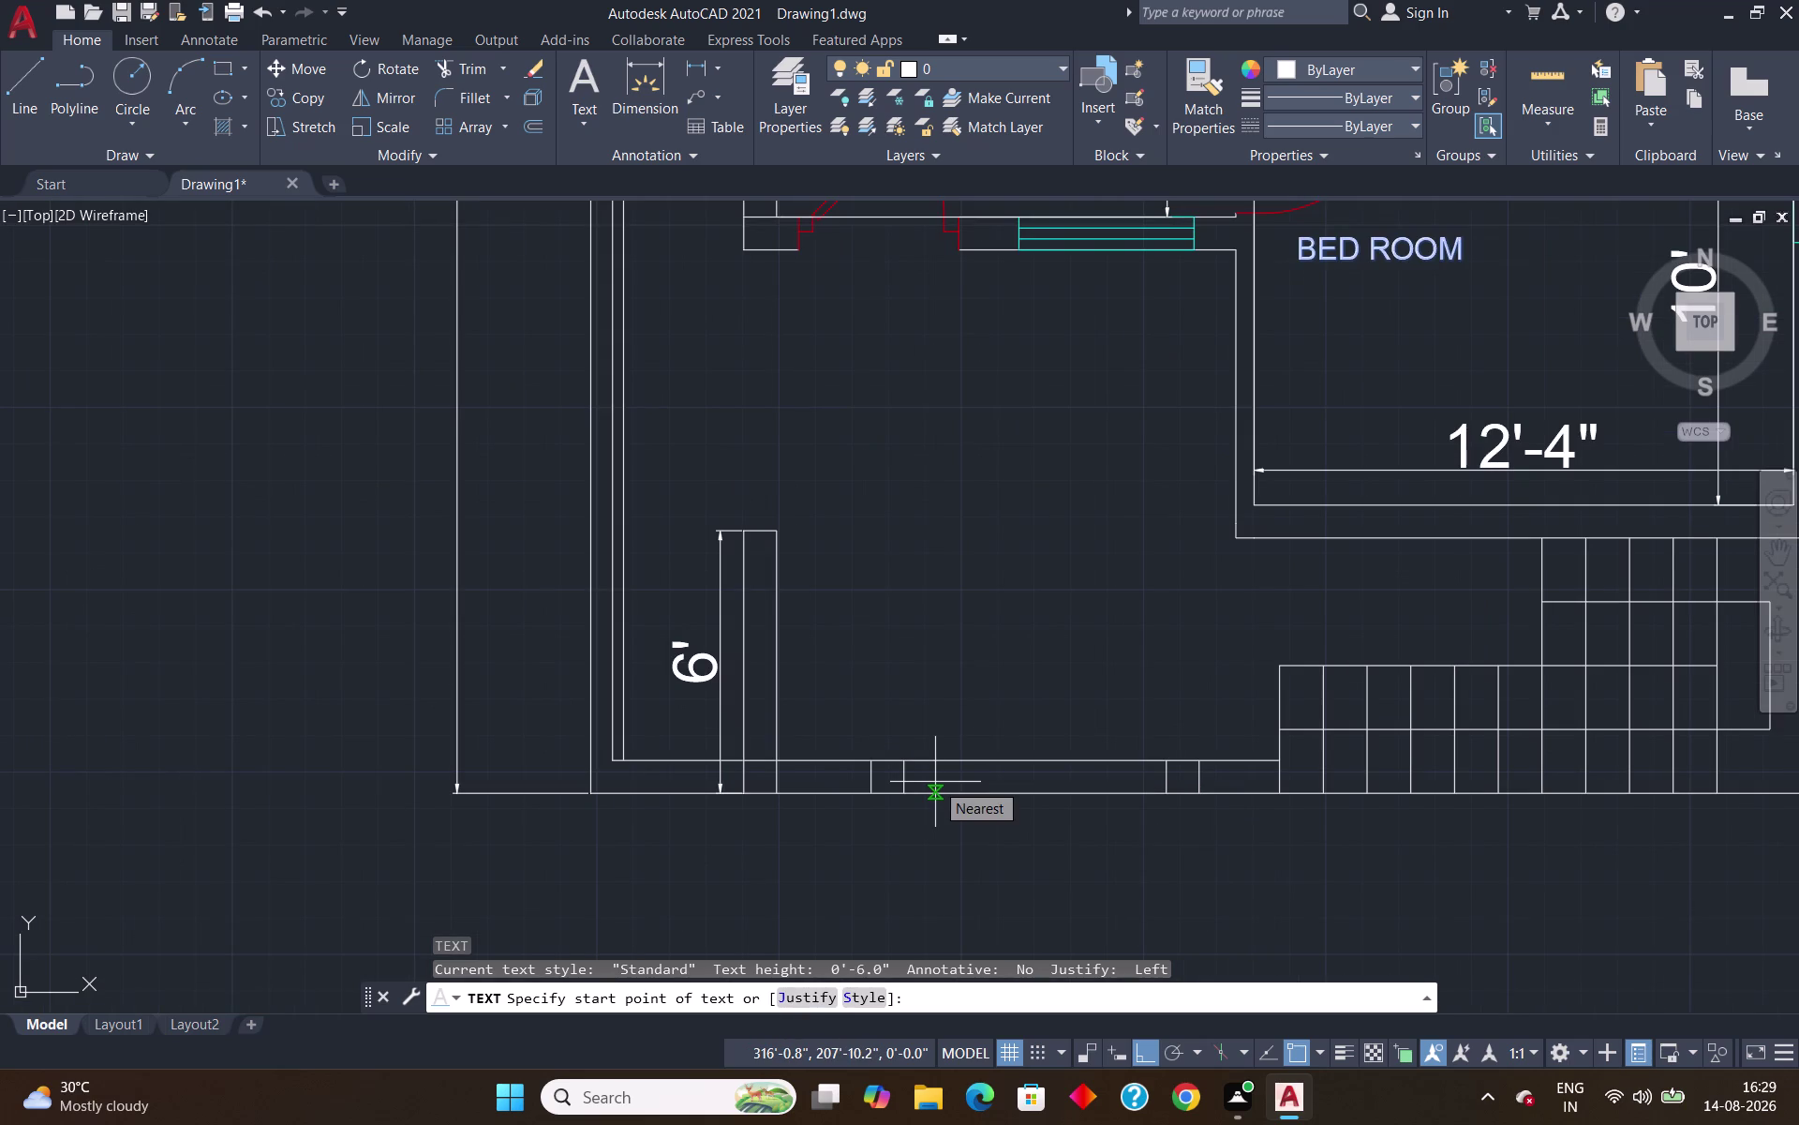
text(4')
key(Return)
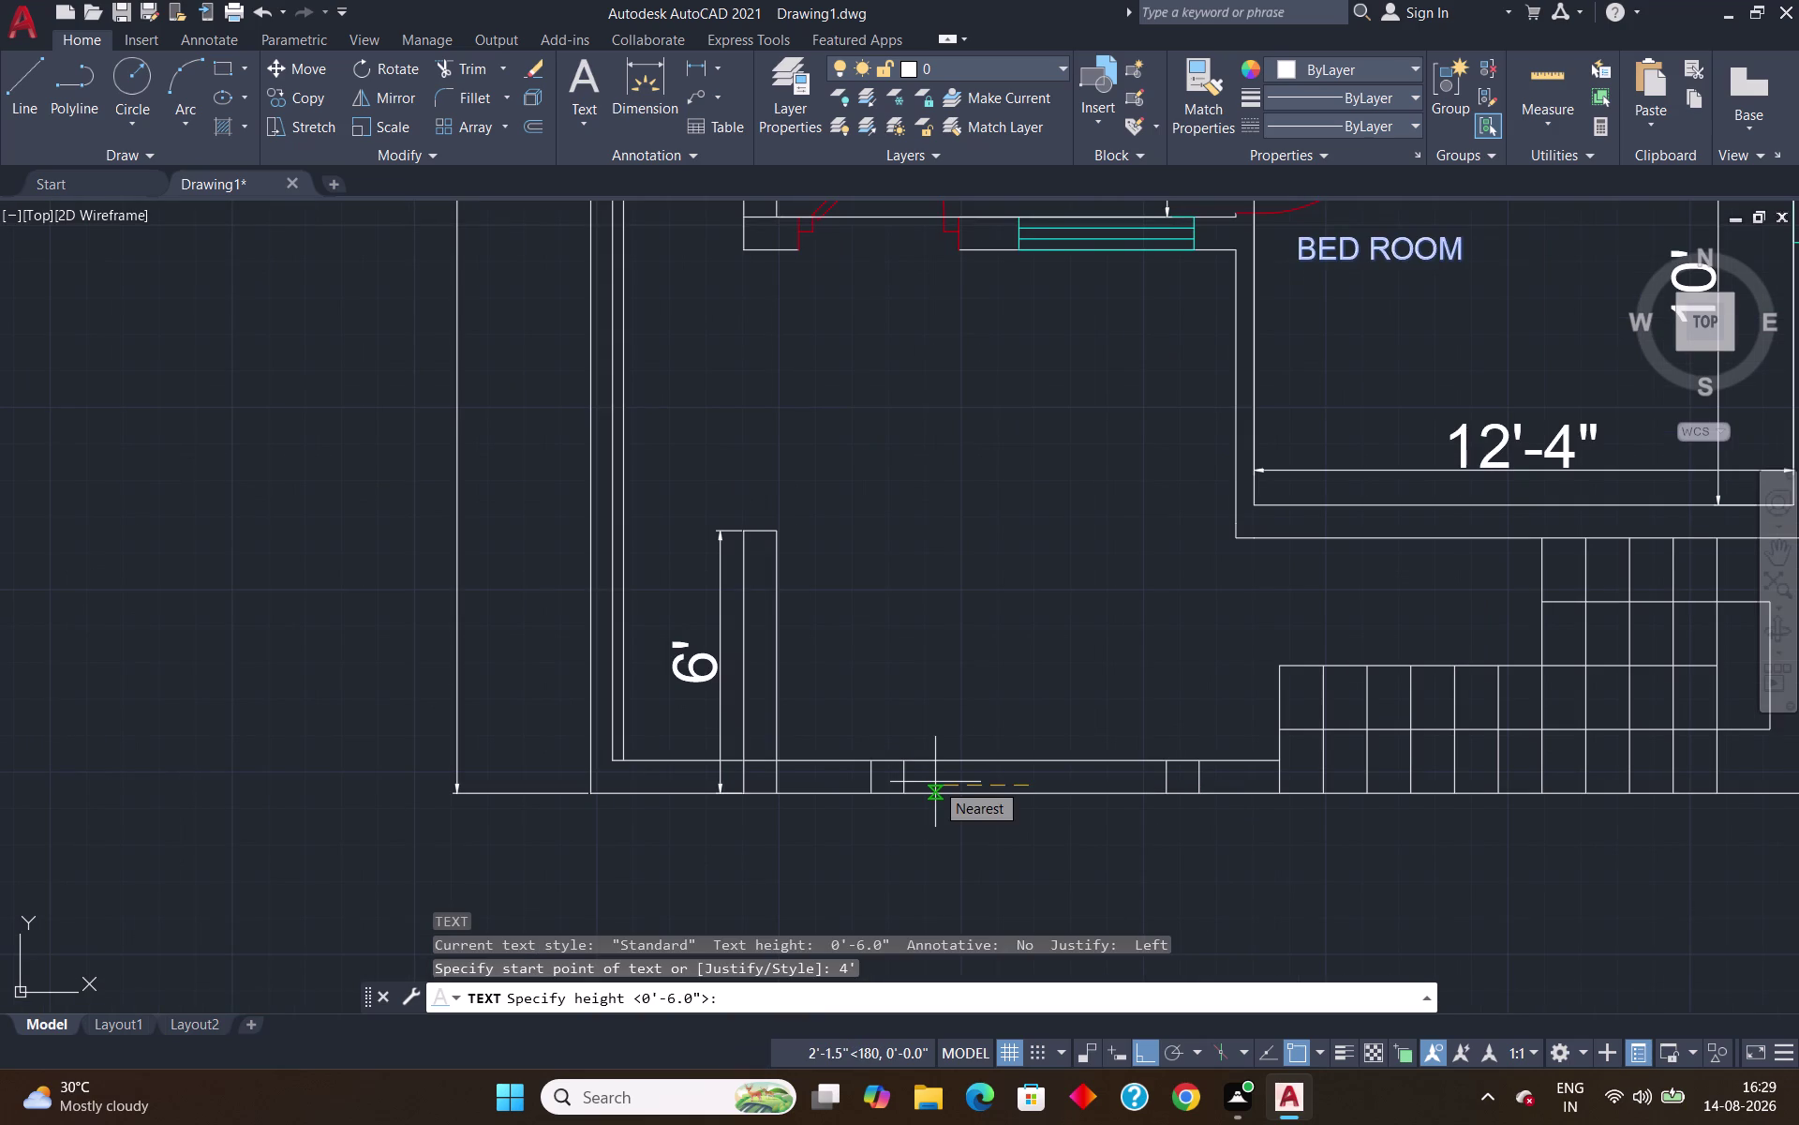
key(BackSpace)
key(Escape)
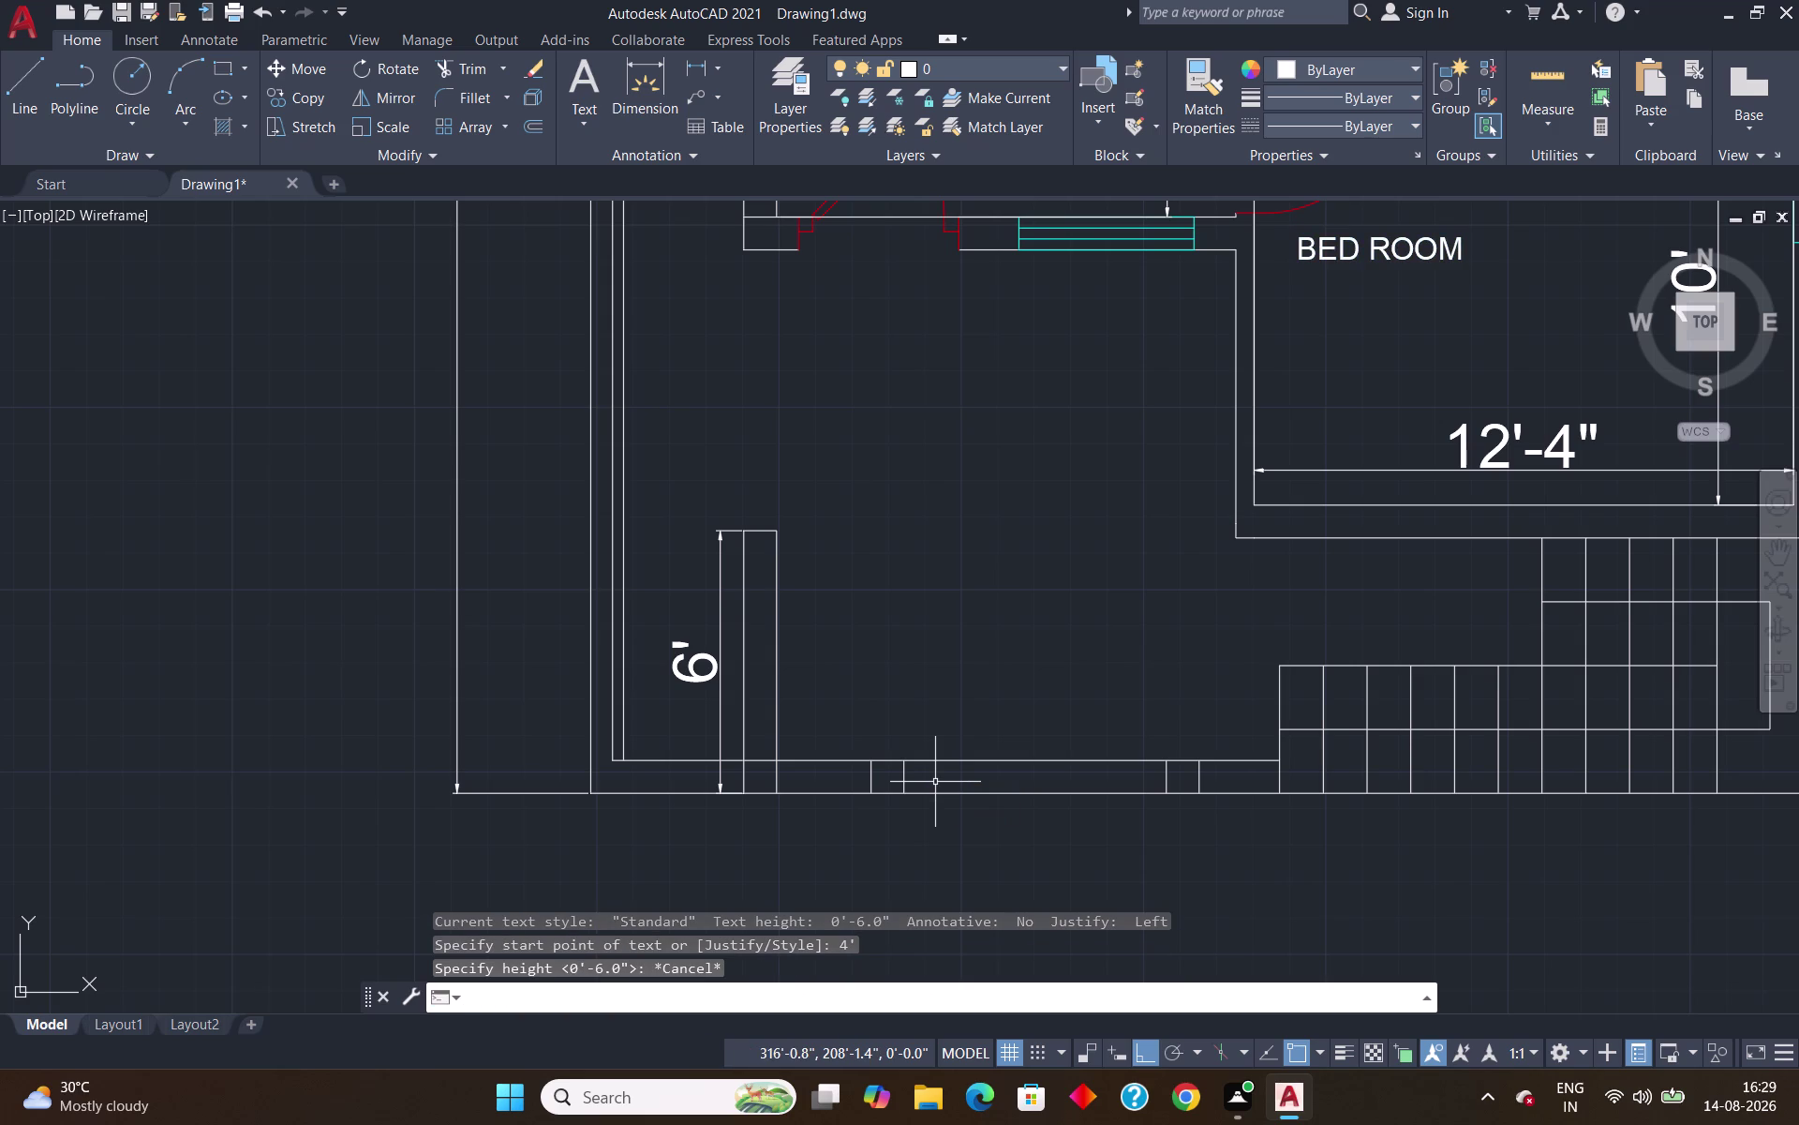
Place 4" 'GATE' text at 0° rotation in the entrance gap.
text(DT)
key(Return)
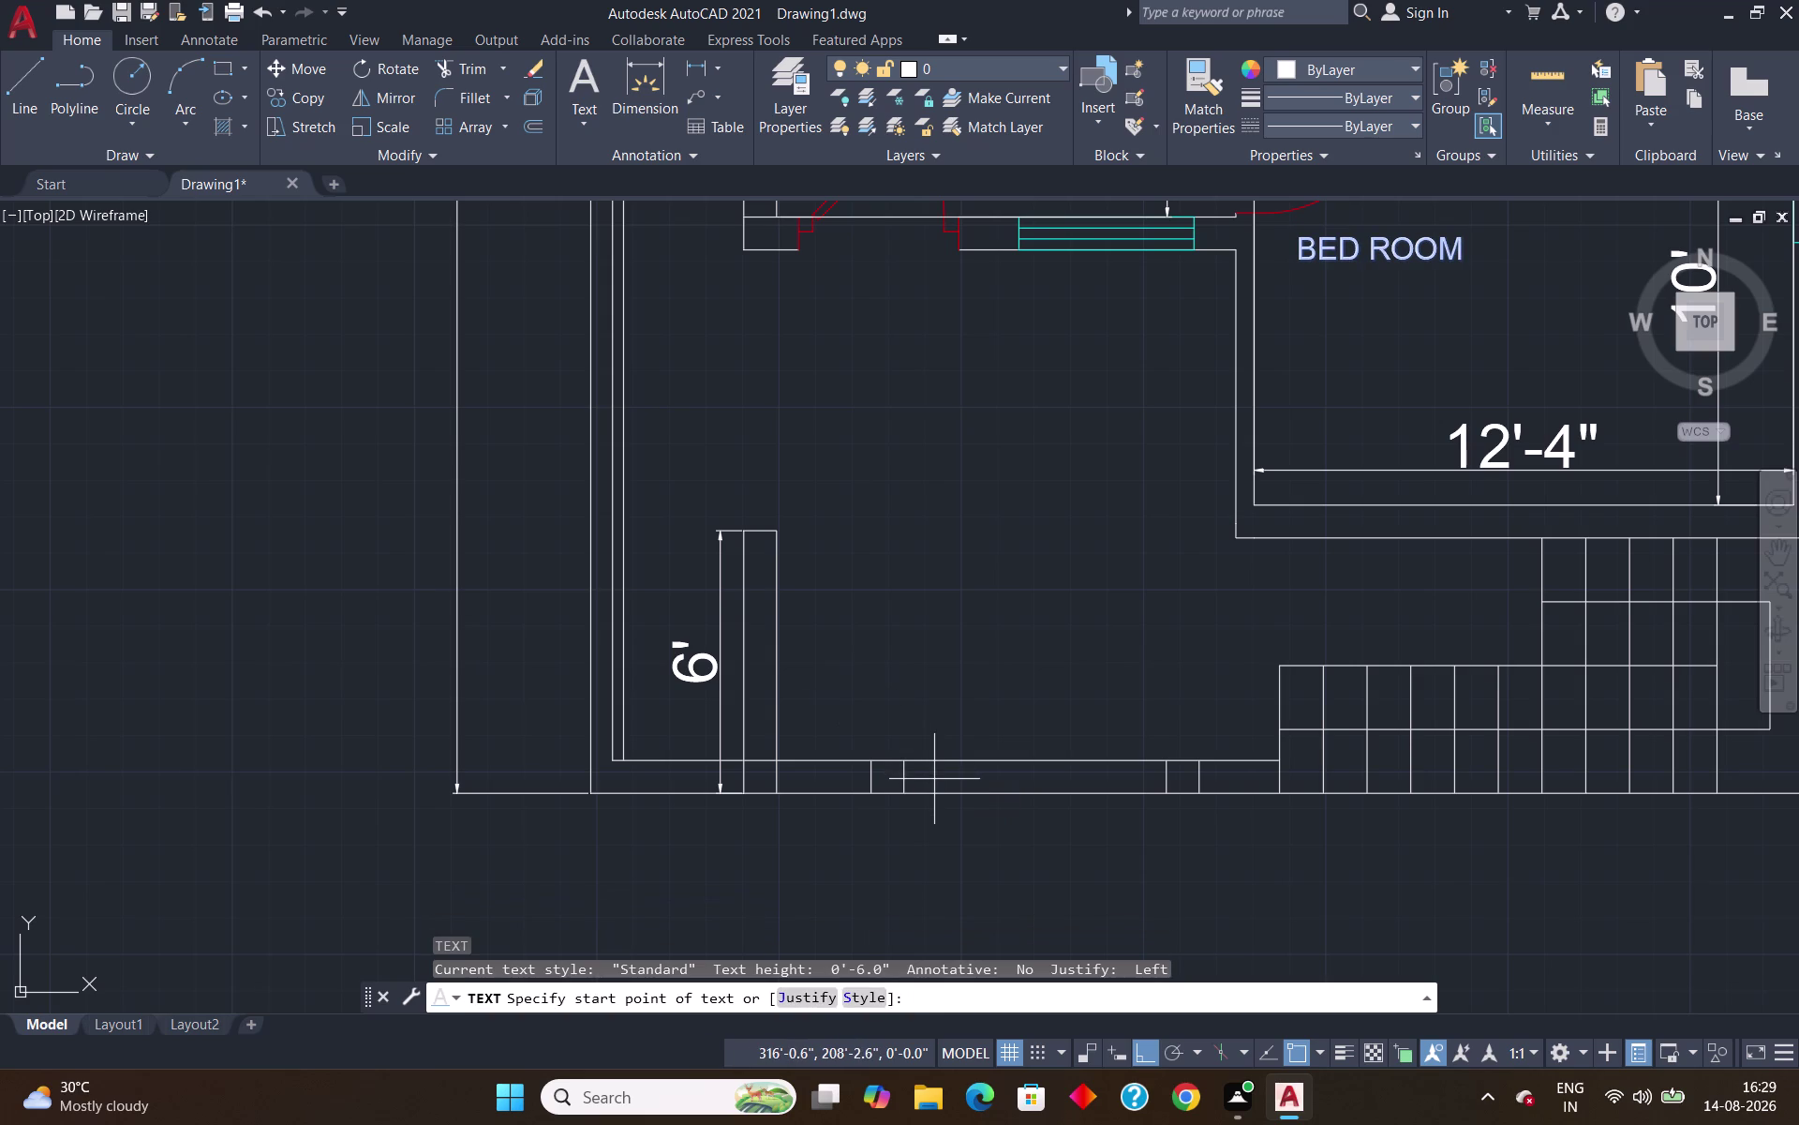
click(925, 777)
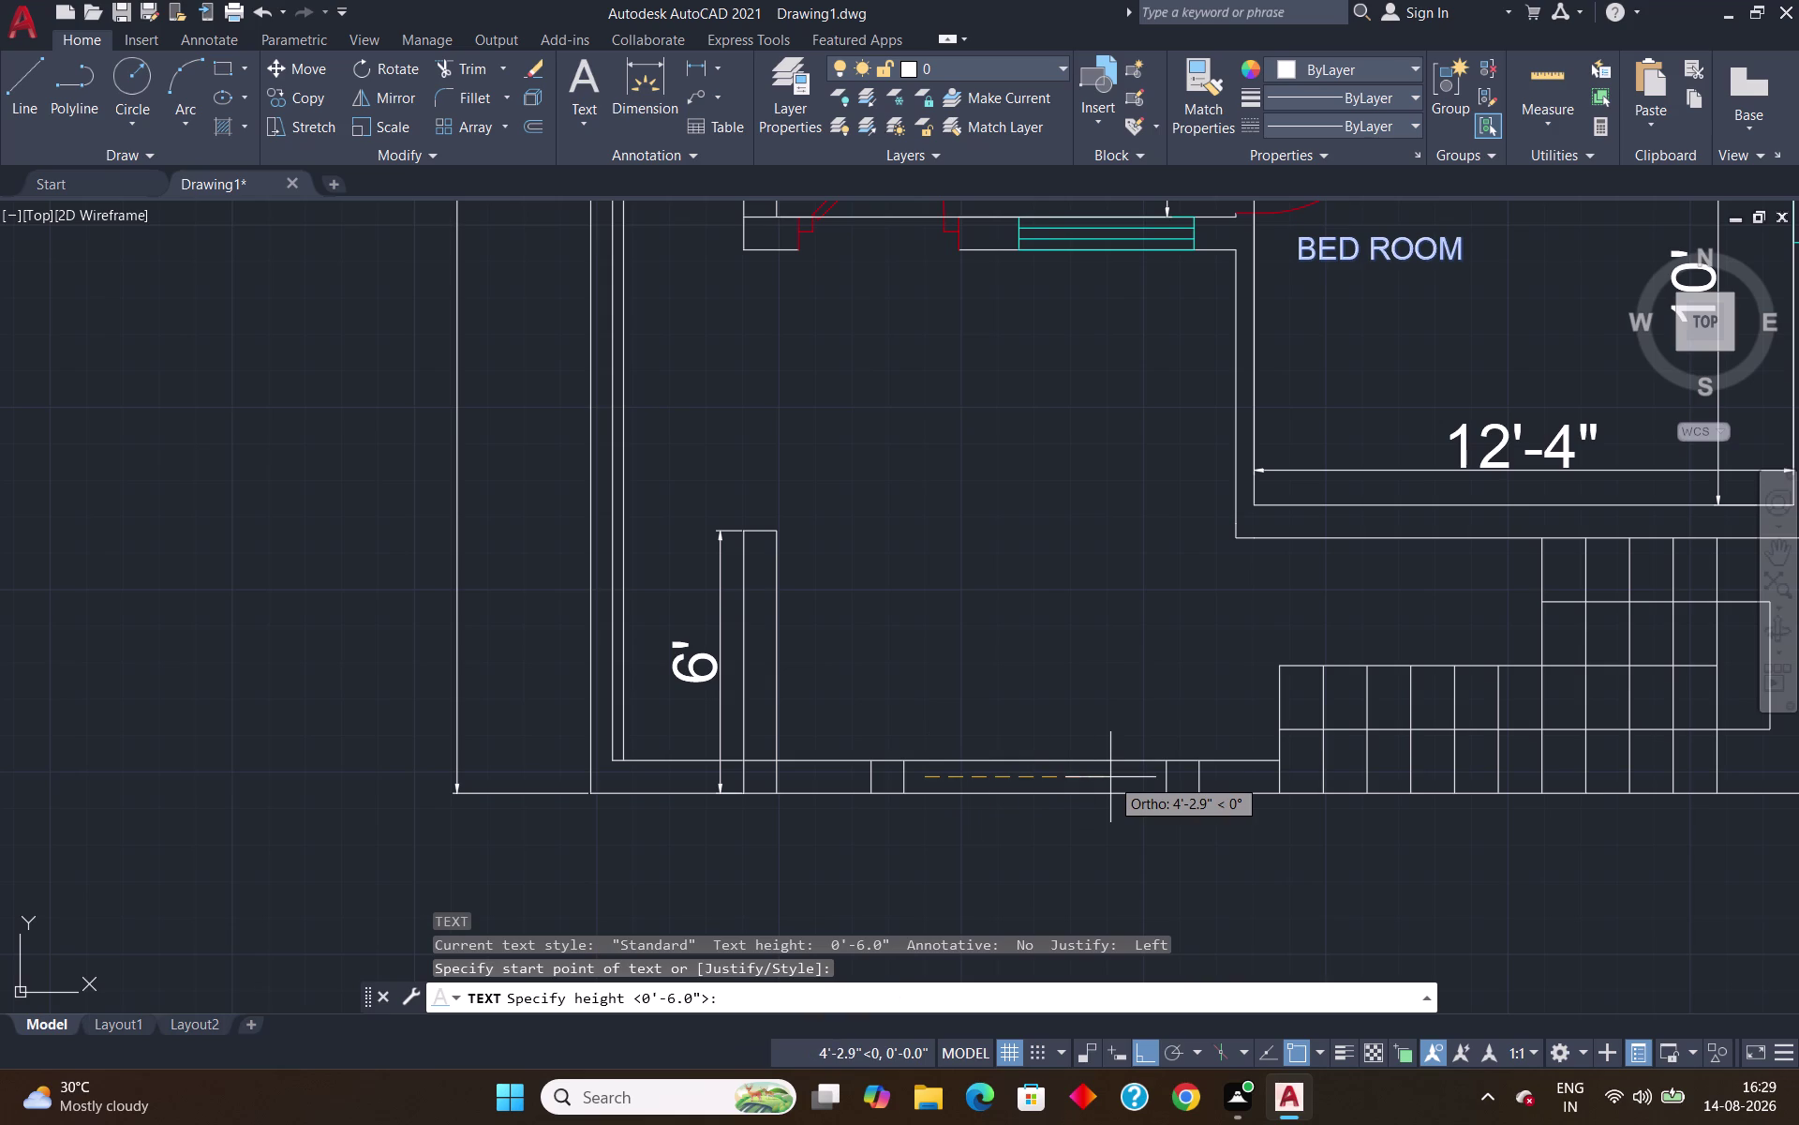
text(4")
key(Return)
key(Return)
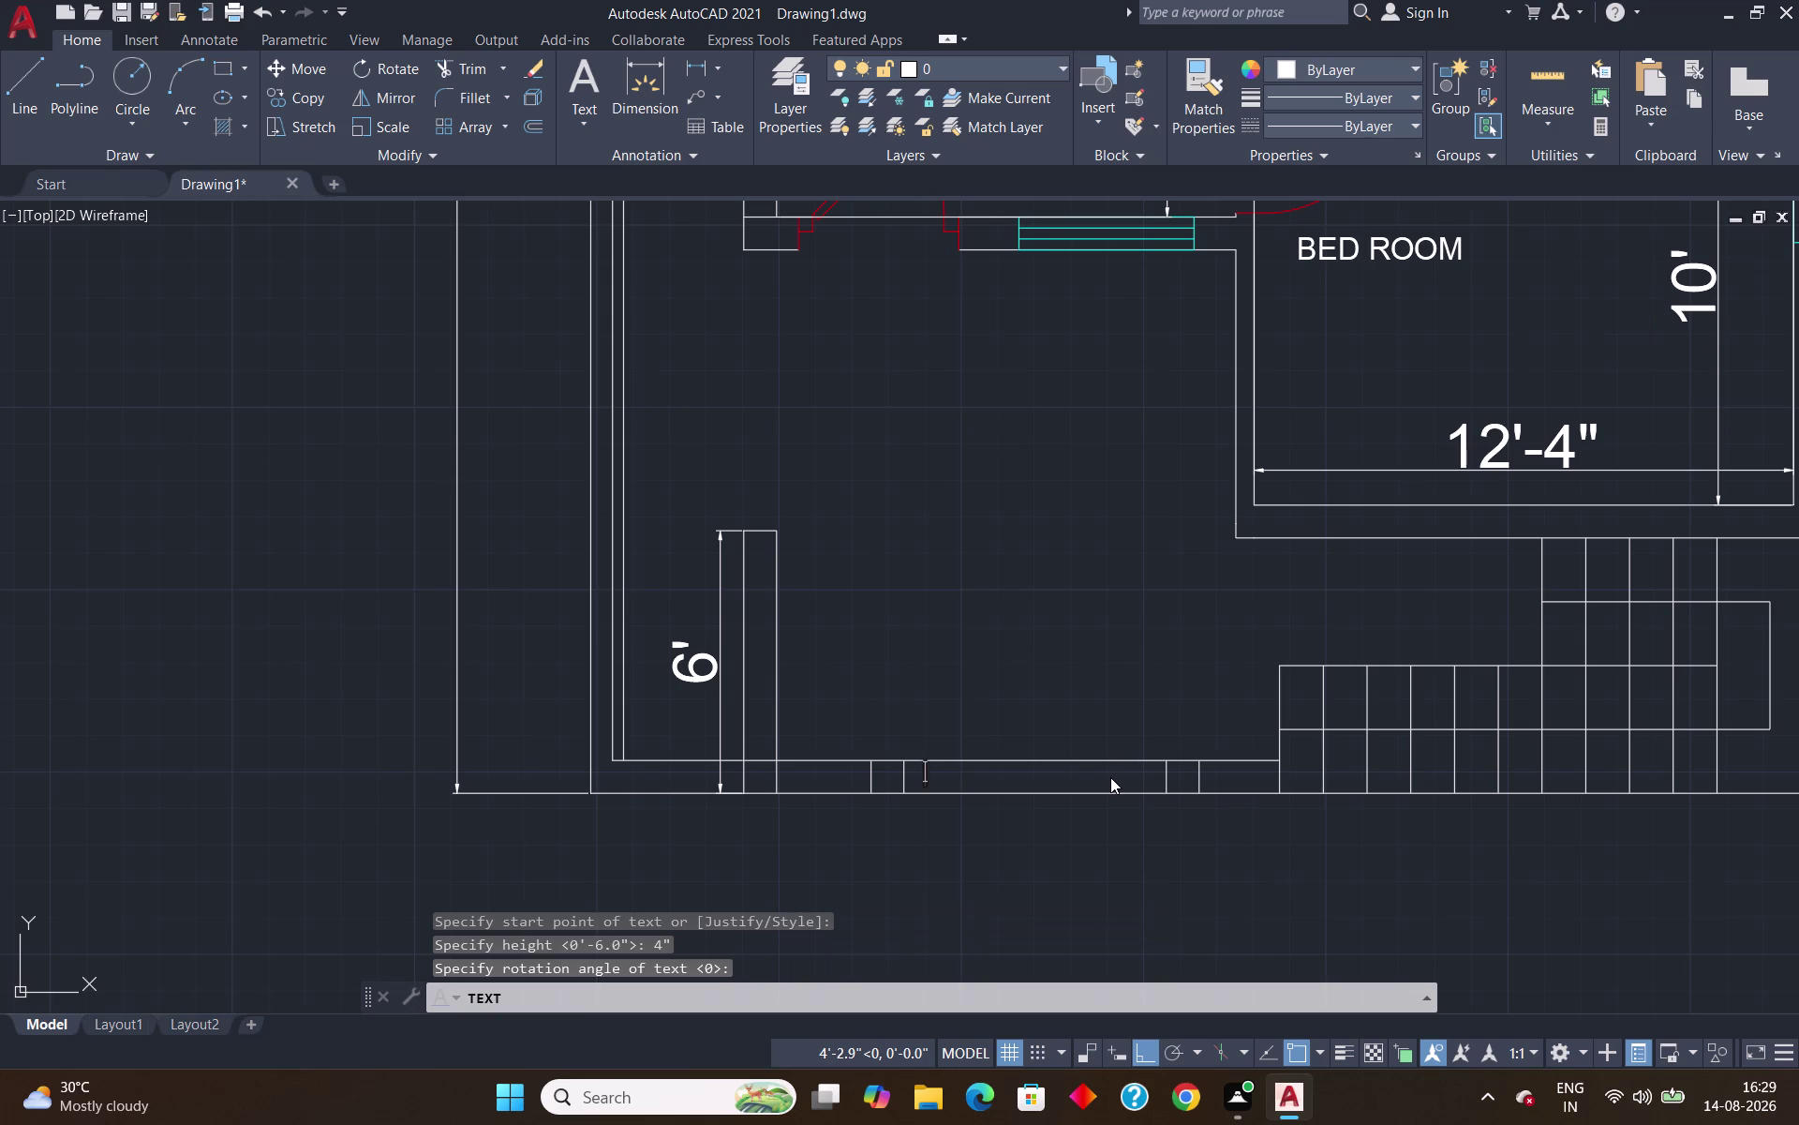
text(GATE)
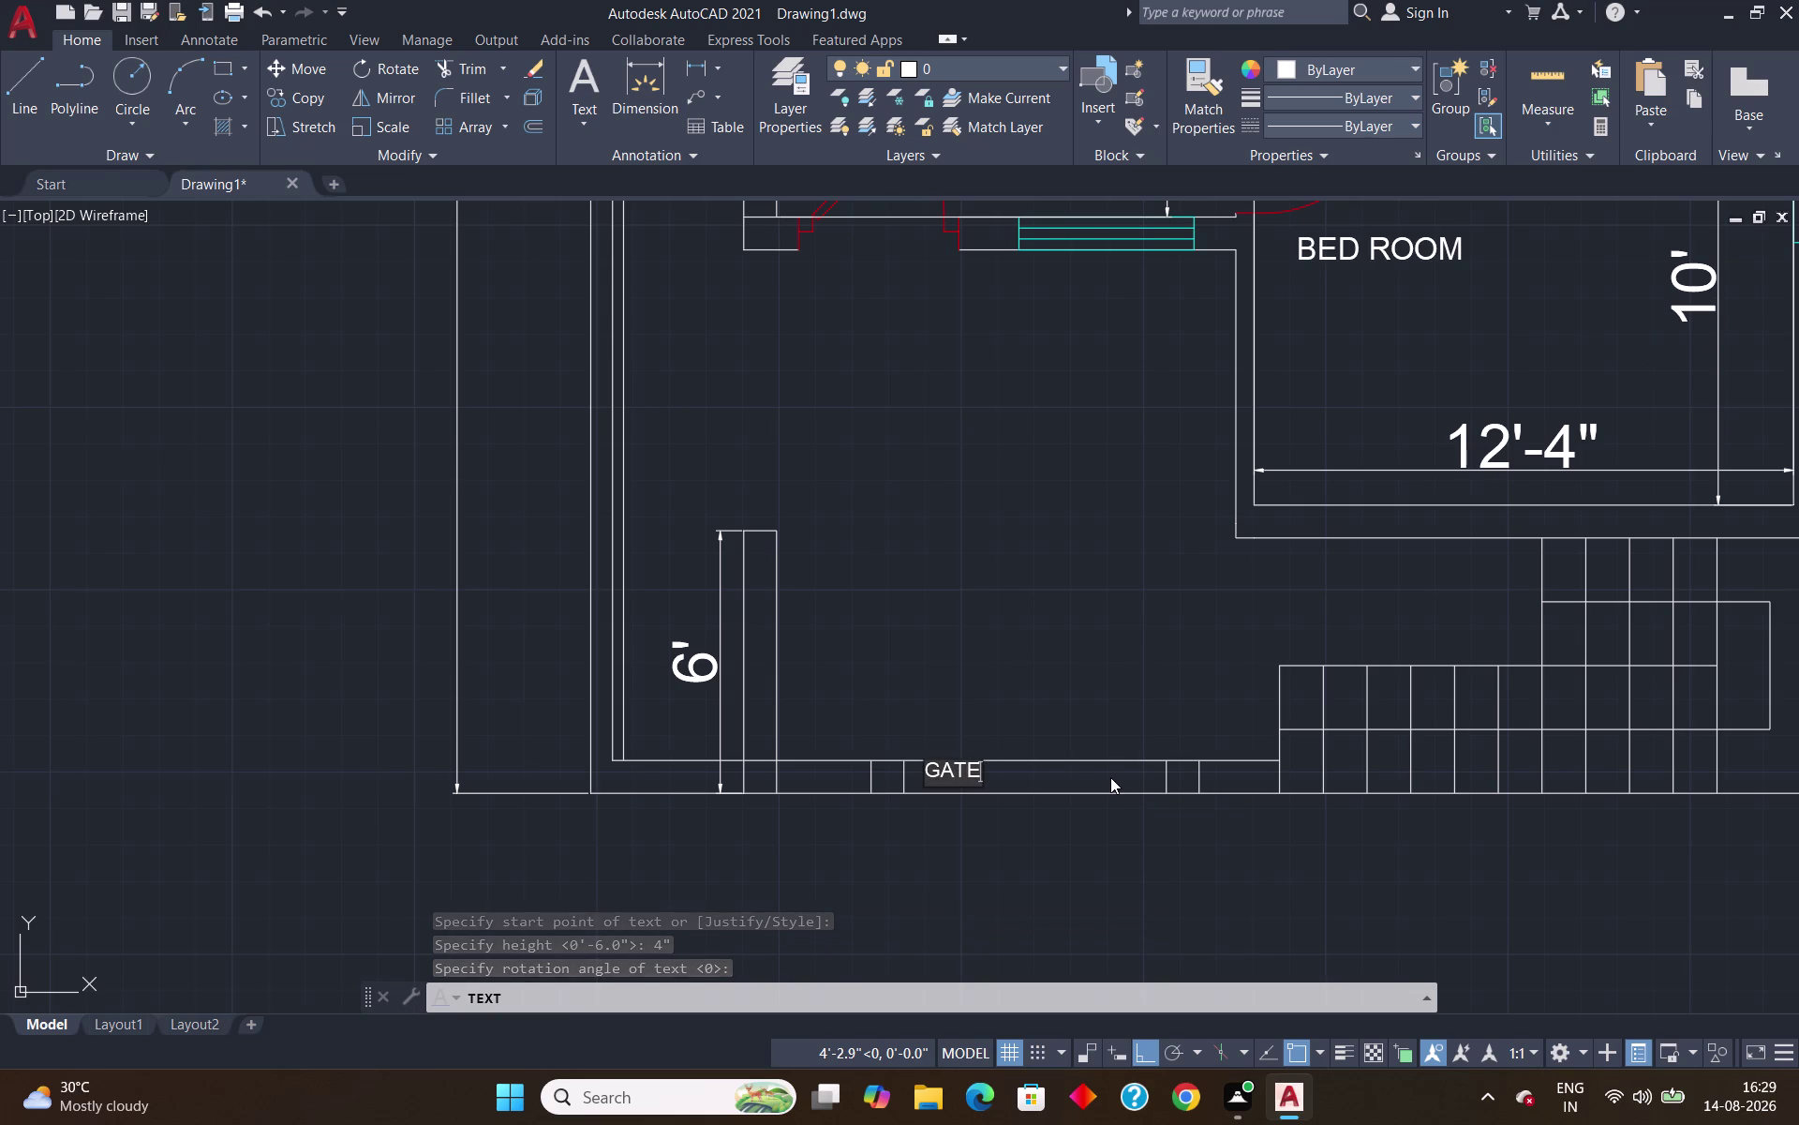
key(Return)
key(Return)
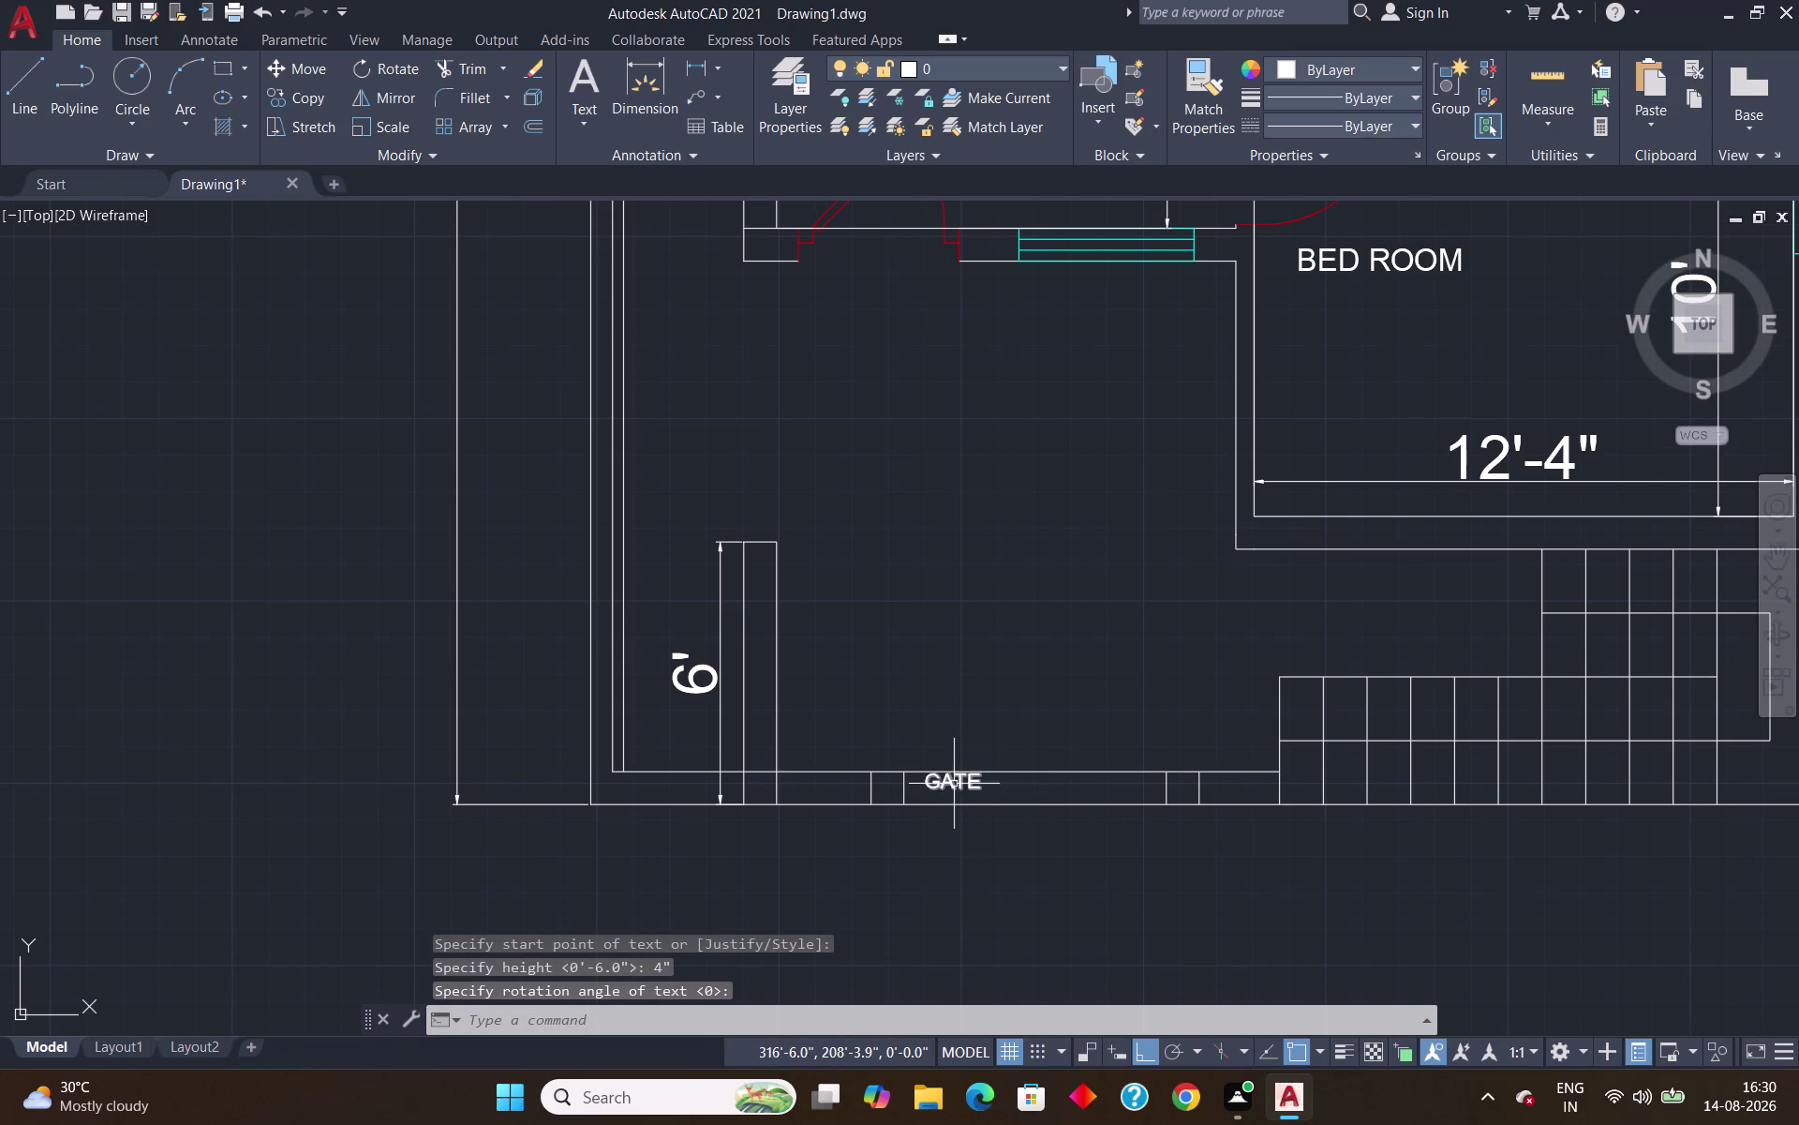
Move the GATE label further right along the entrance gap.
click(952, 782)
click(928, 792)
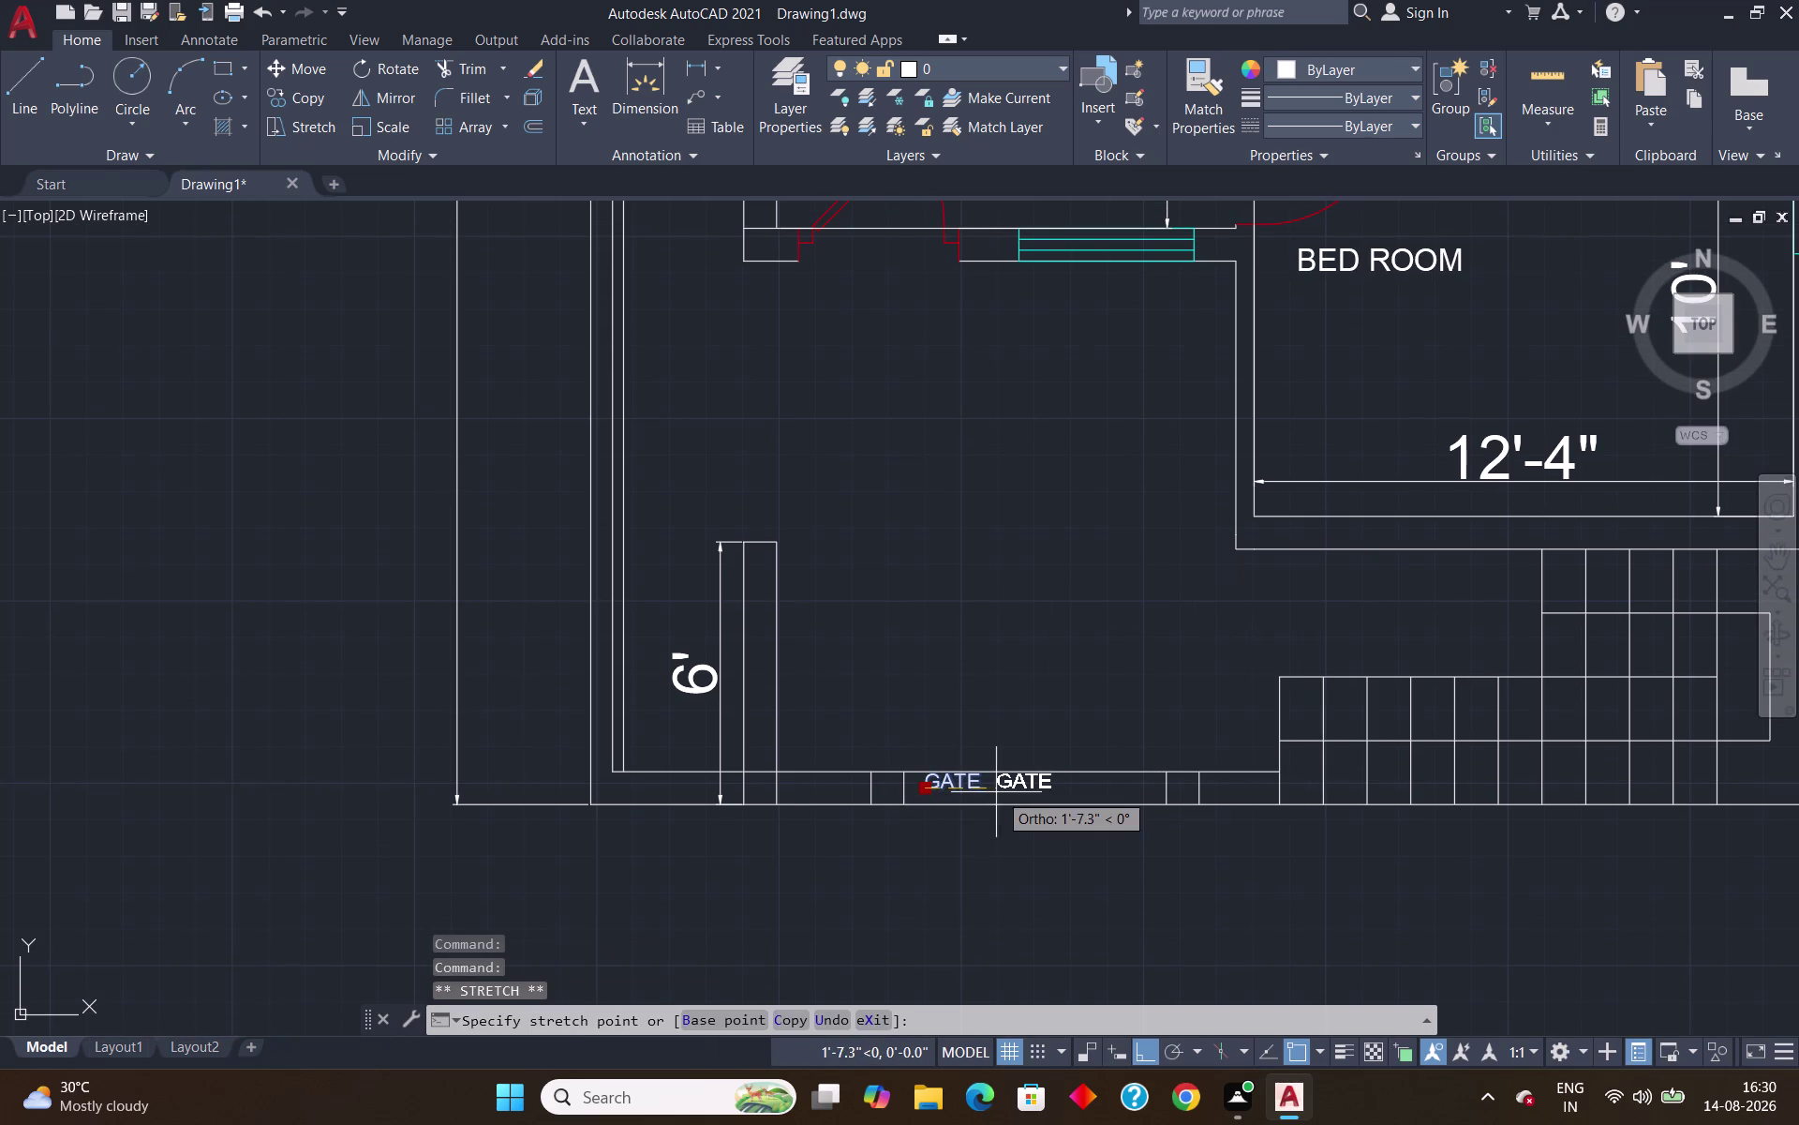
click(1000, 797)
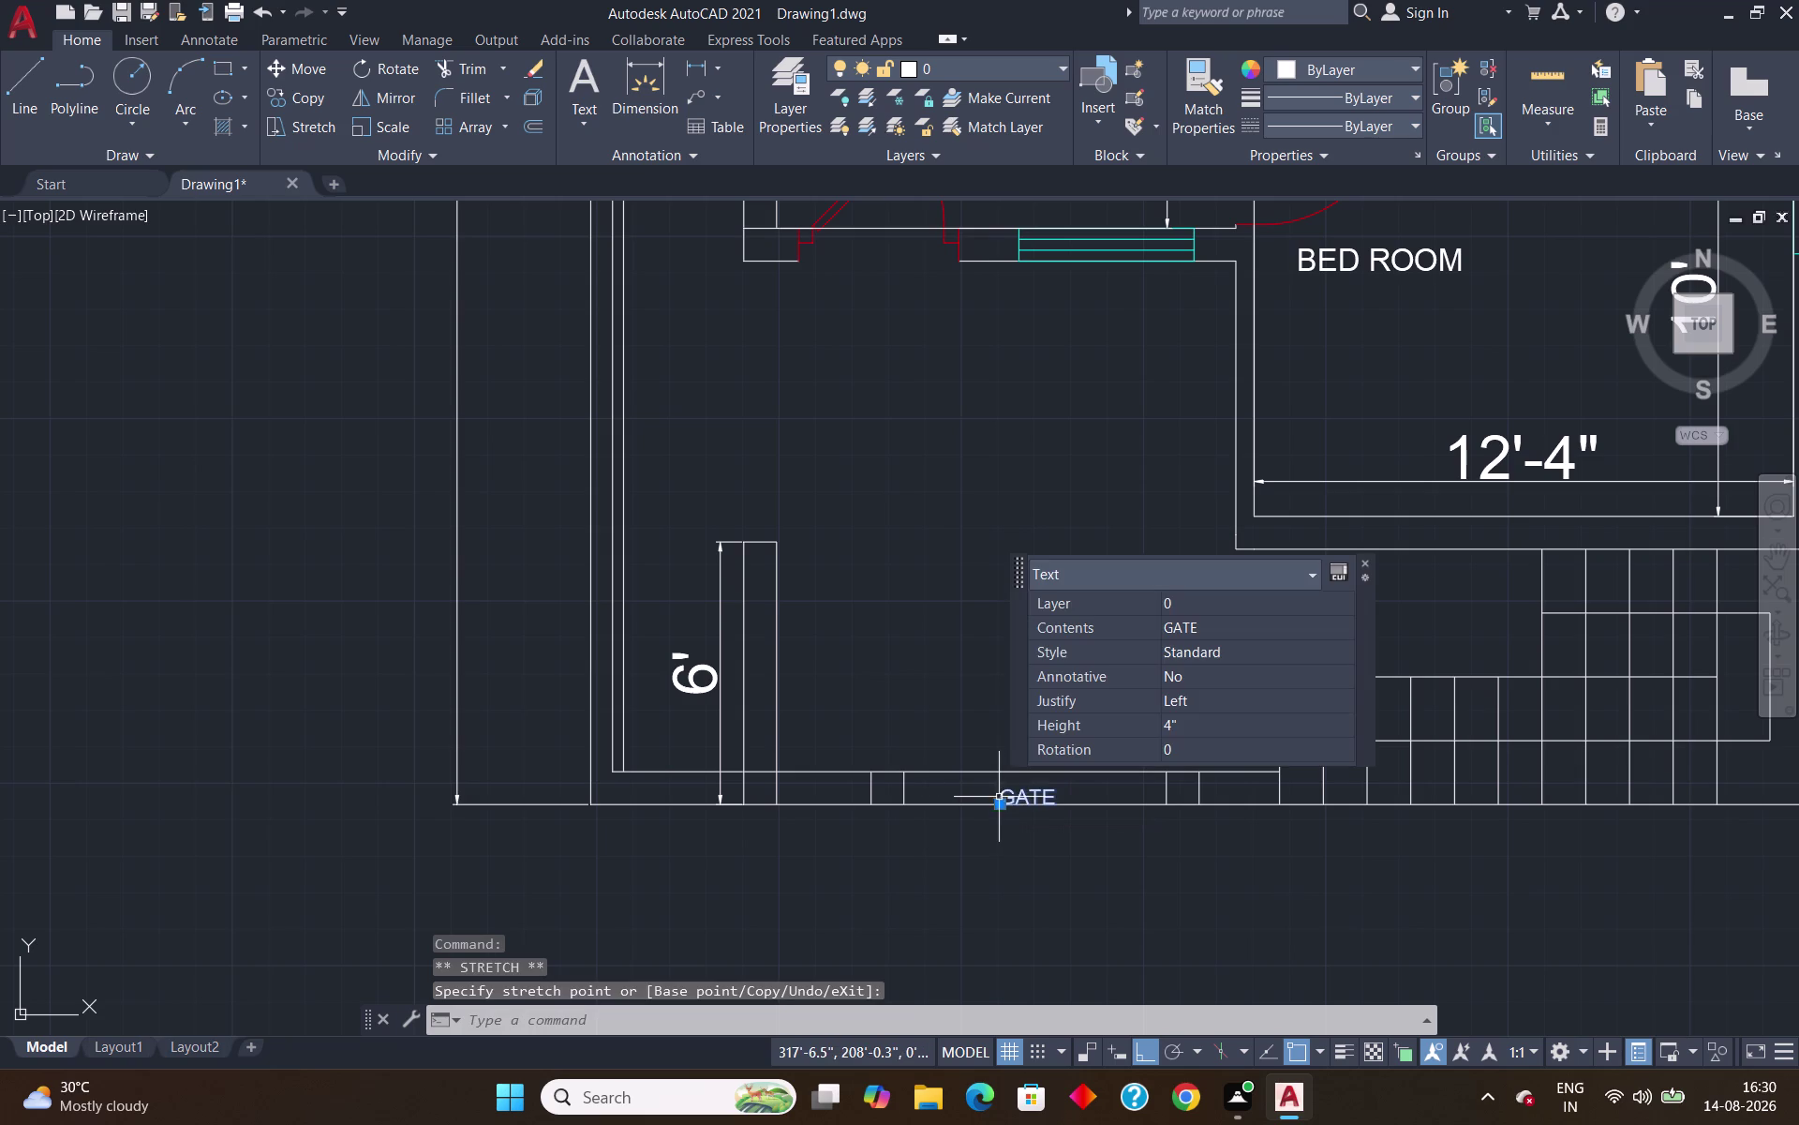
Set the GATE label's height to 6" in Quick Properties, then deselect it.
click(1176, 727)
key(BackSpace)
key(6)
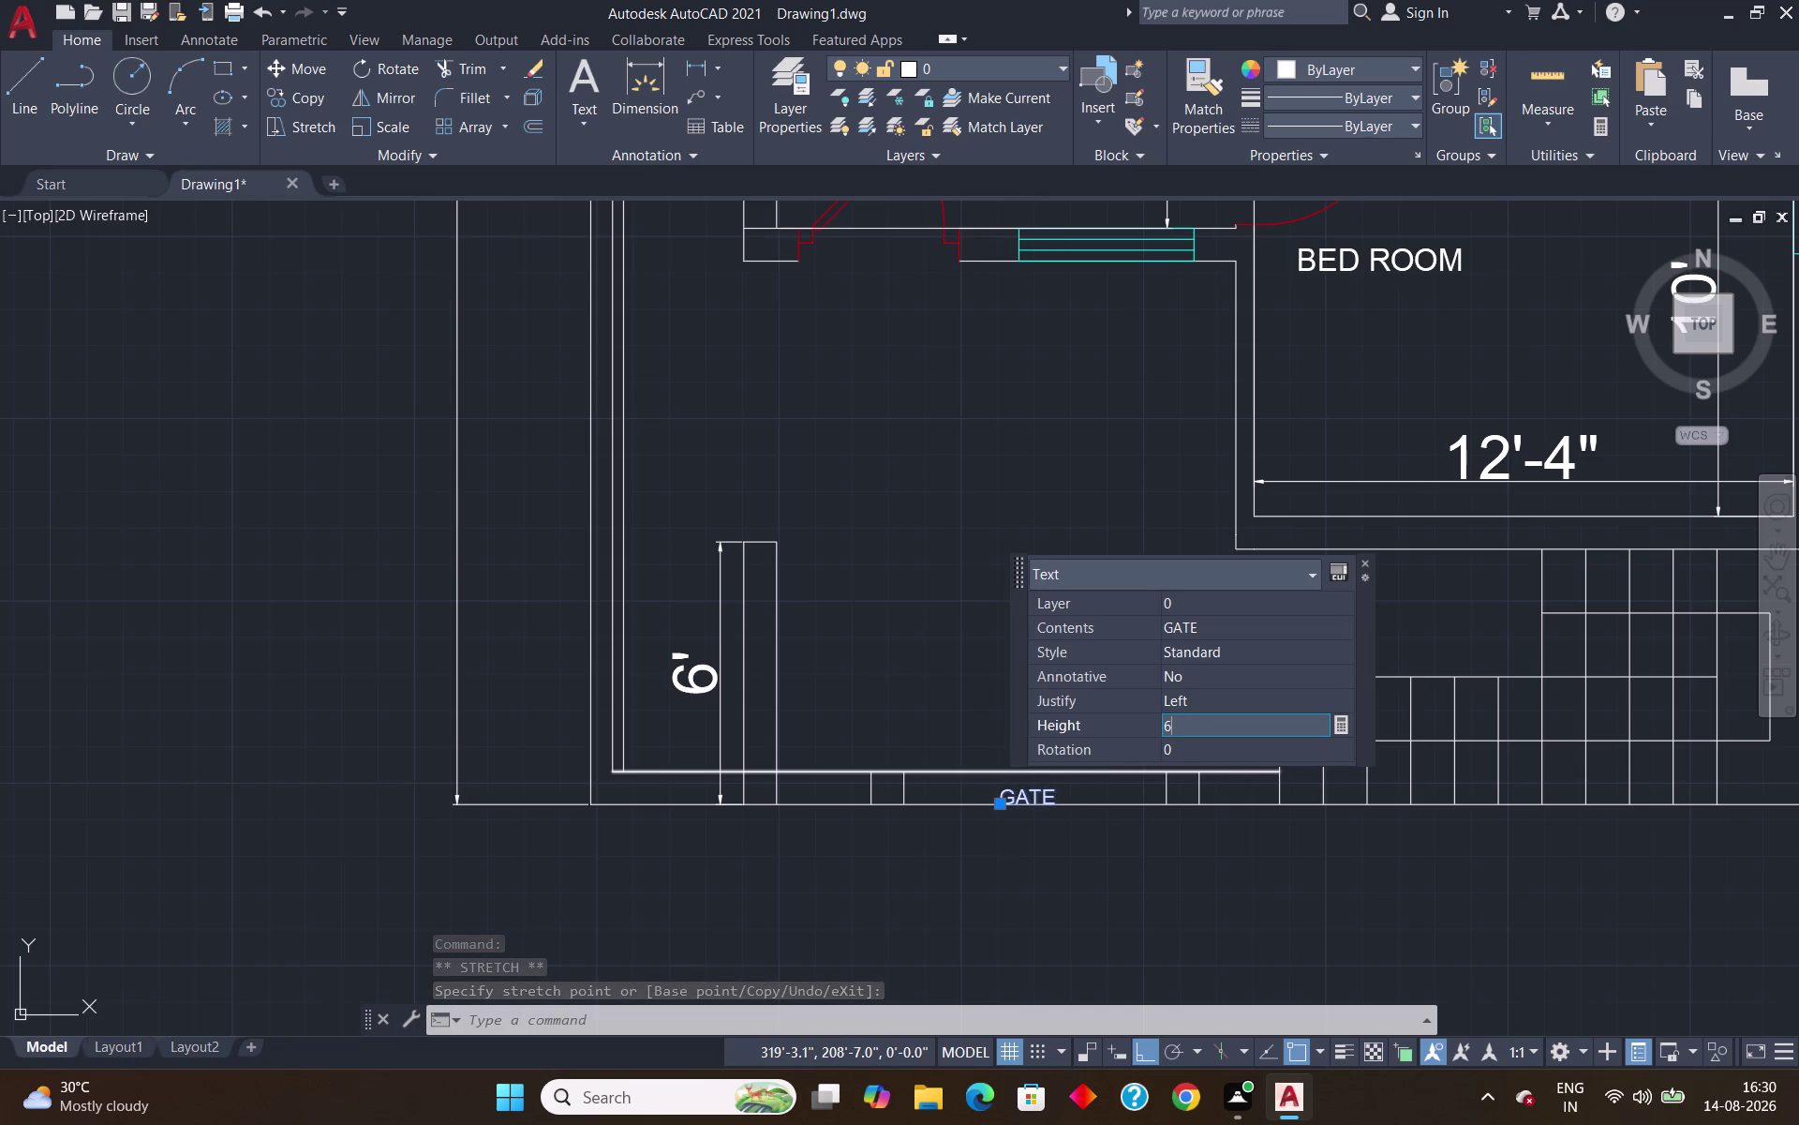
key(shift+quotedbl)
key(Return)
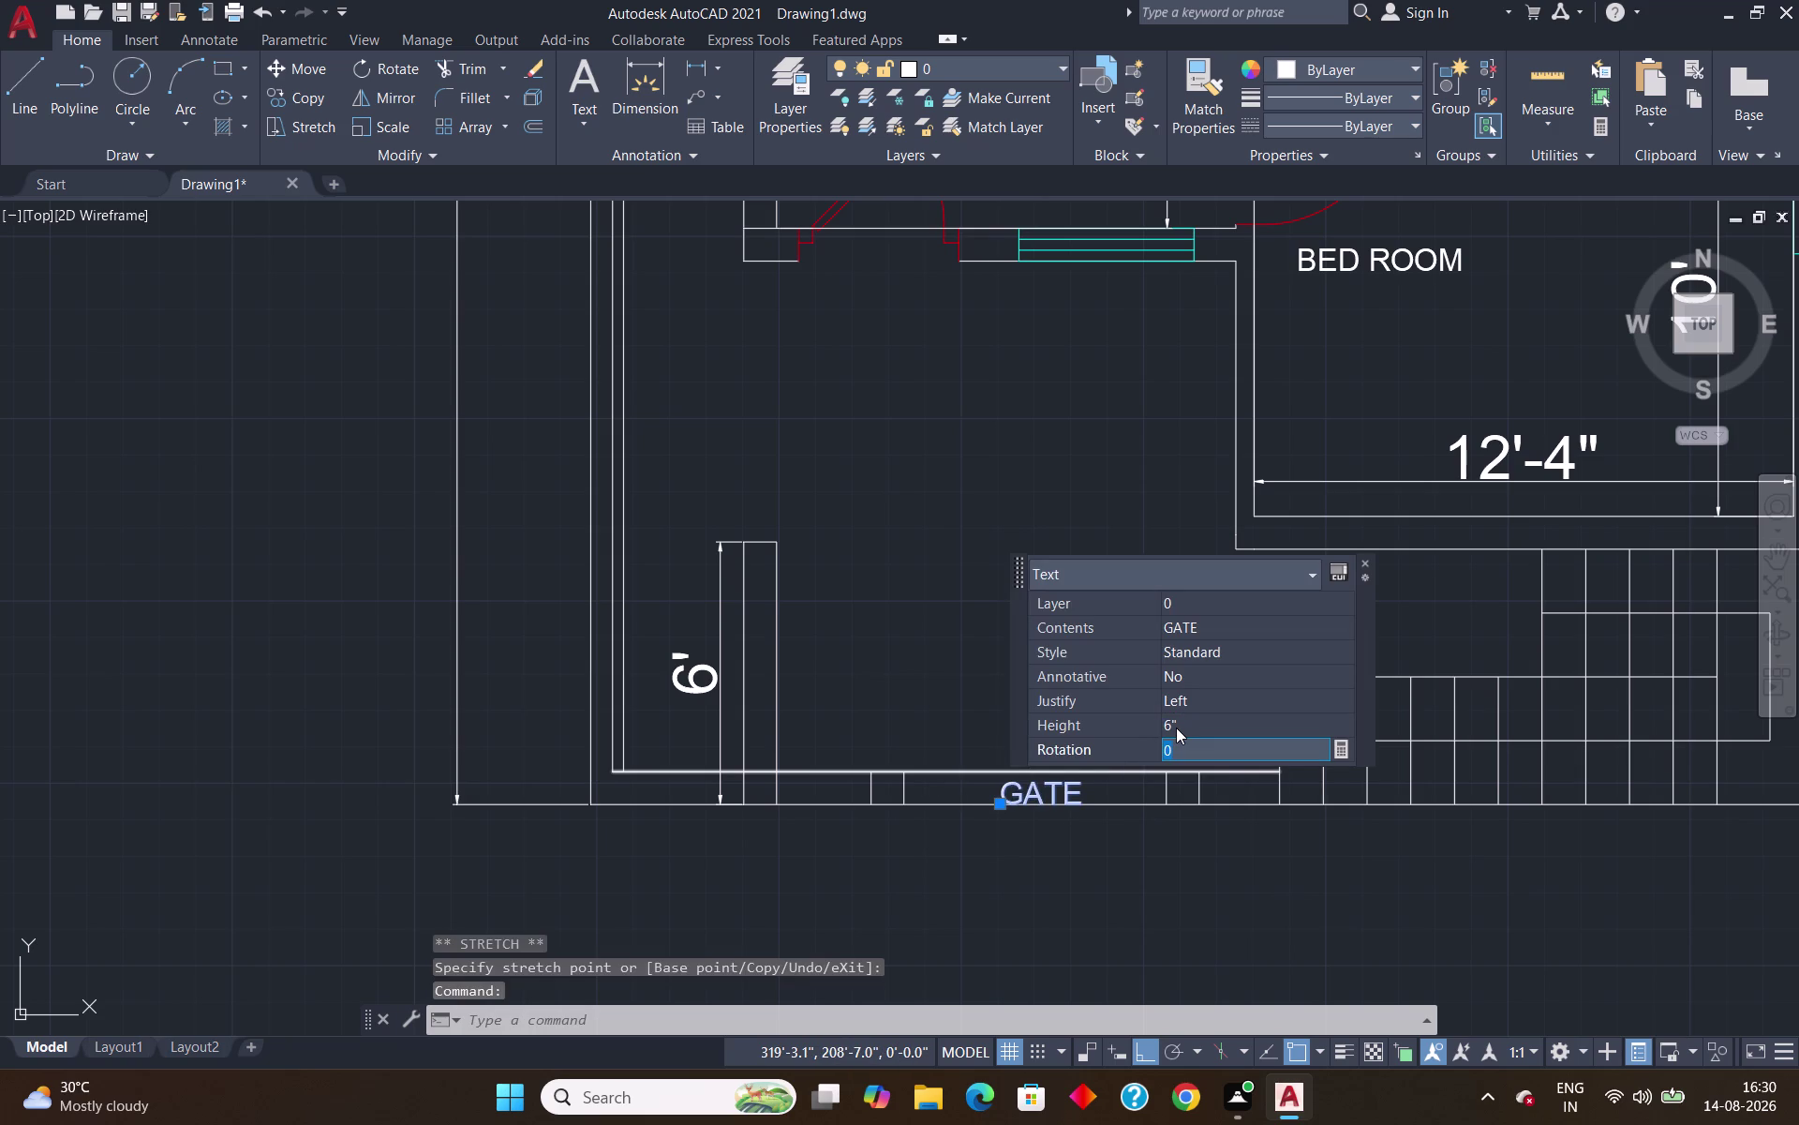
click(1368, 562)
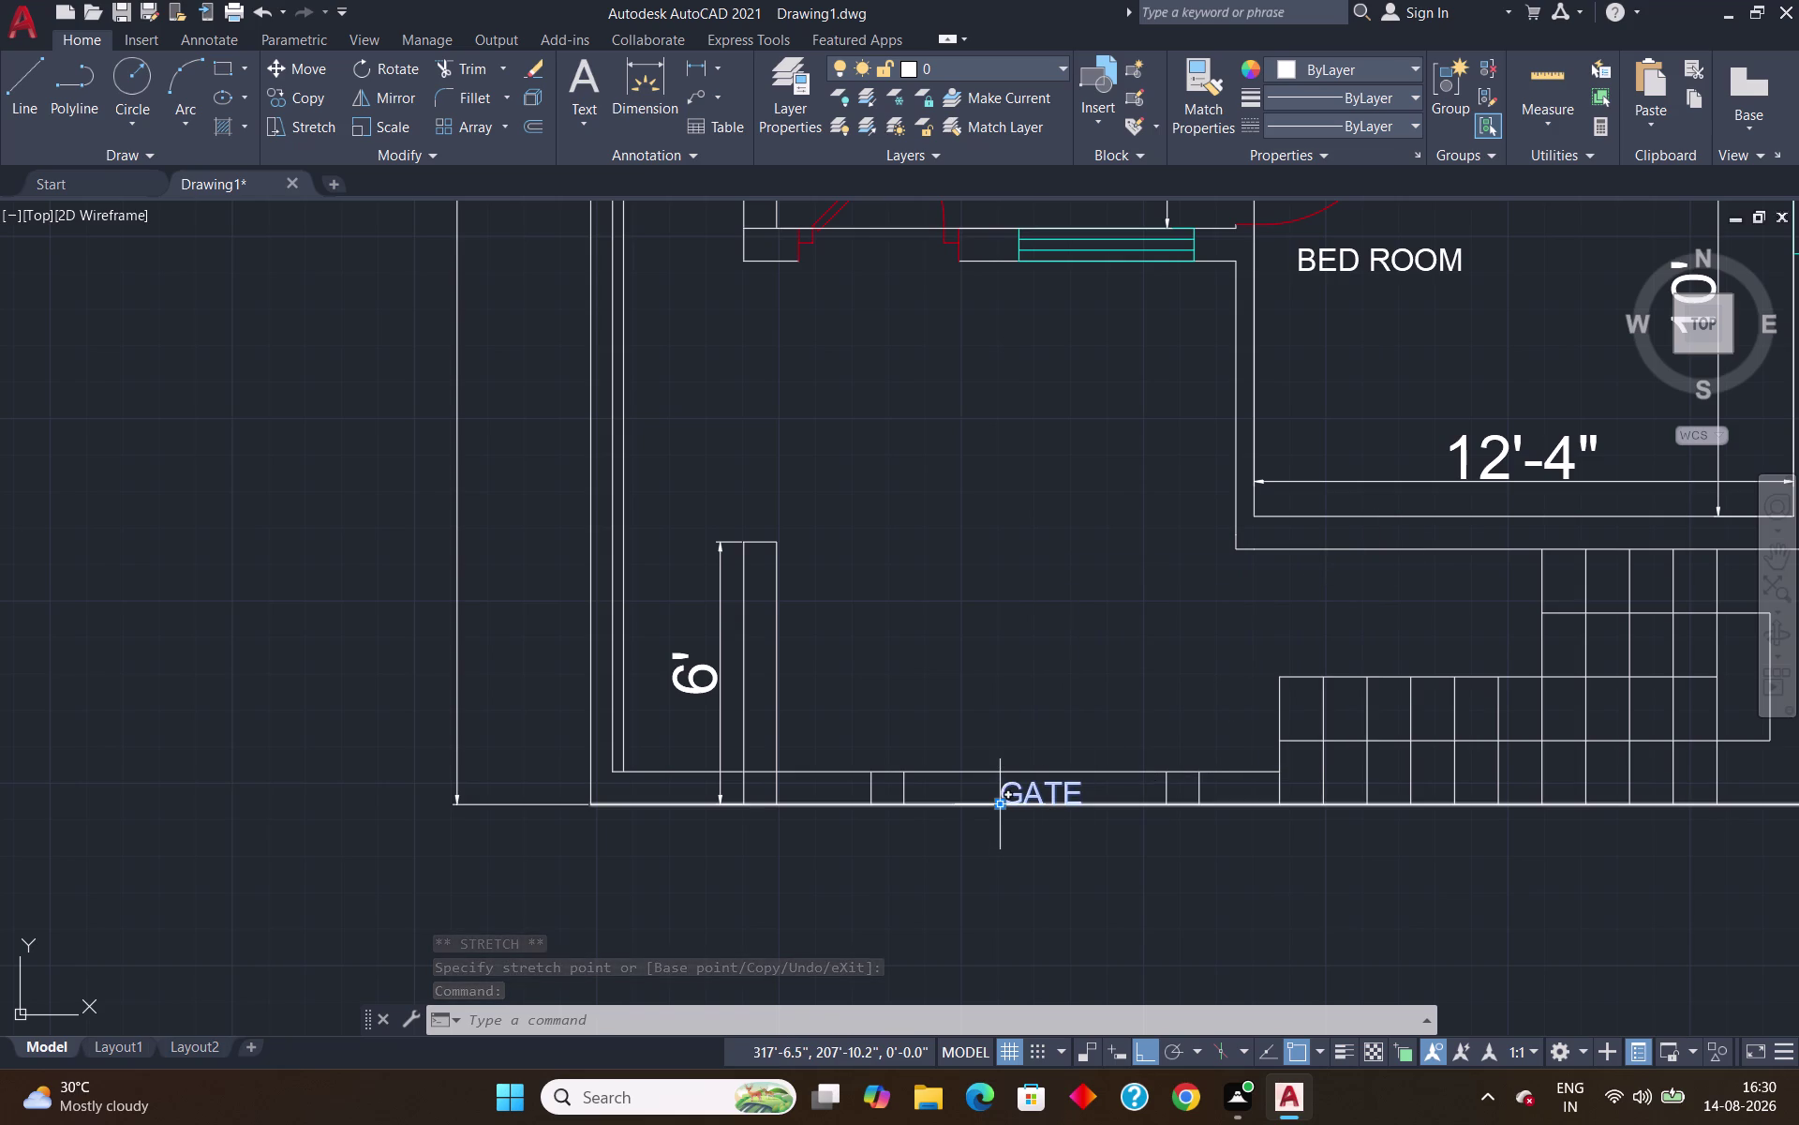
key(Escape)
scroll(down, 3)
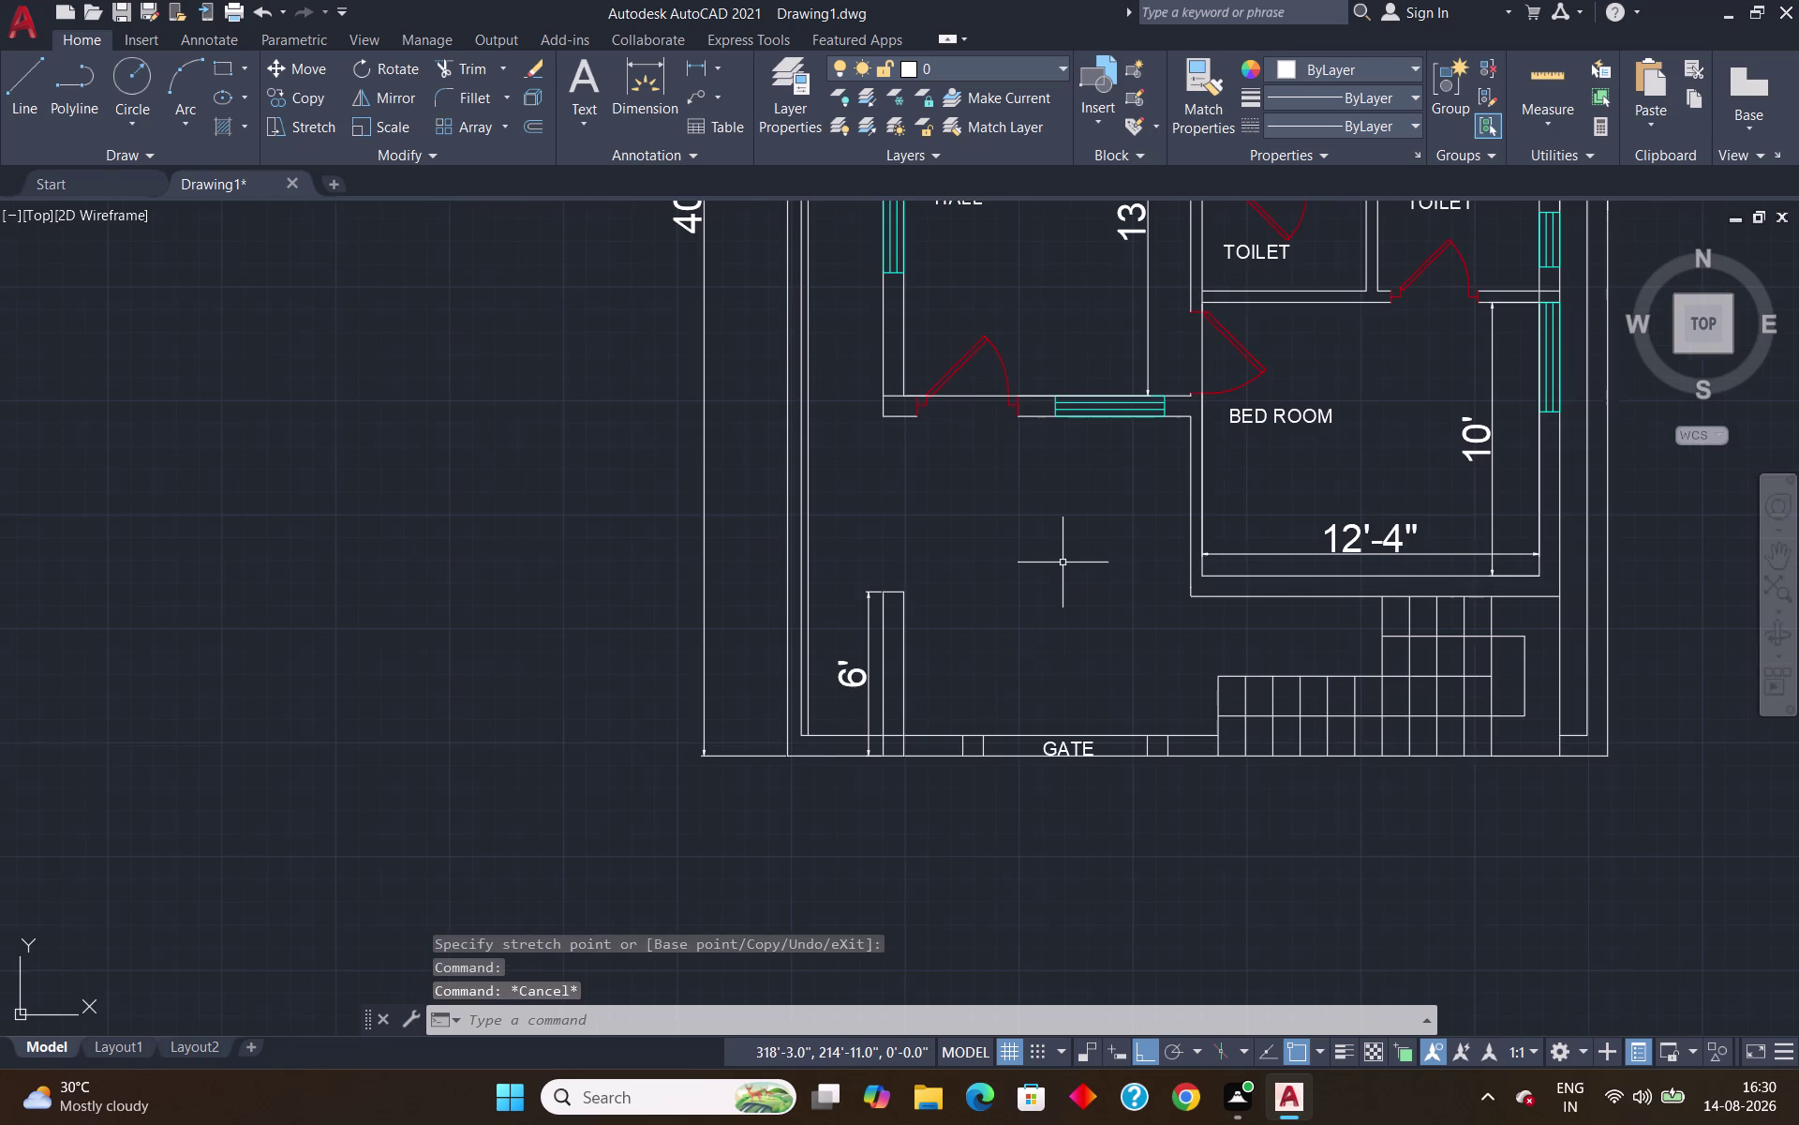
Place single-line text 'PARKING' in the parking area at 6" height and 0 rotation.
text(DT)
key(Return)
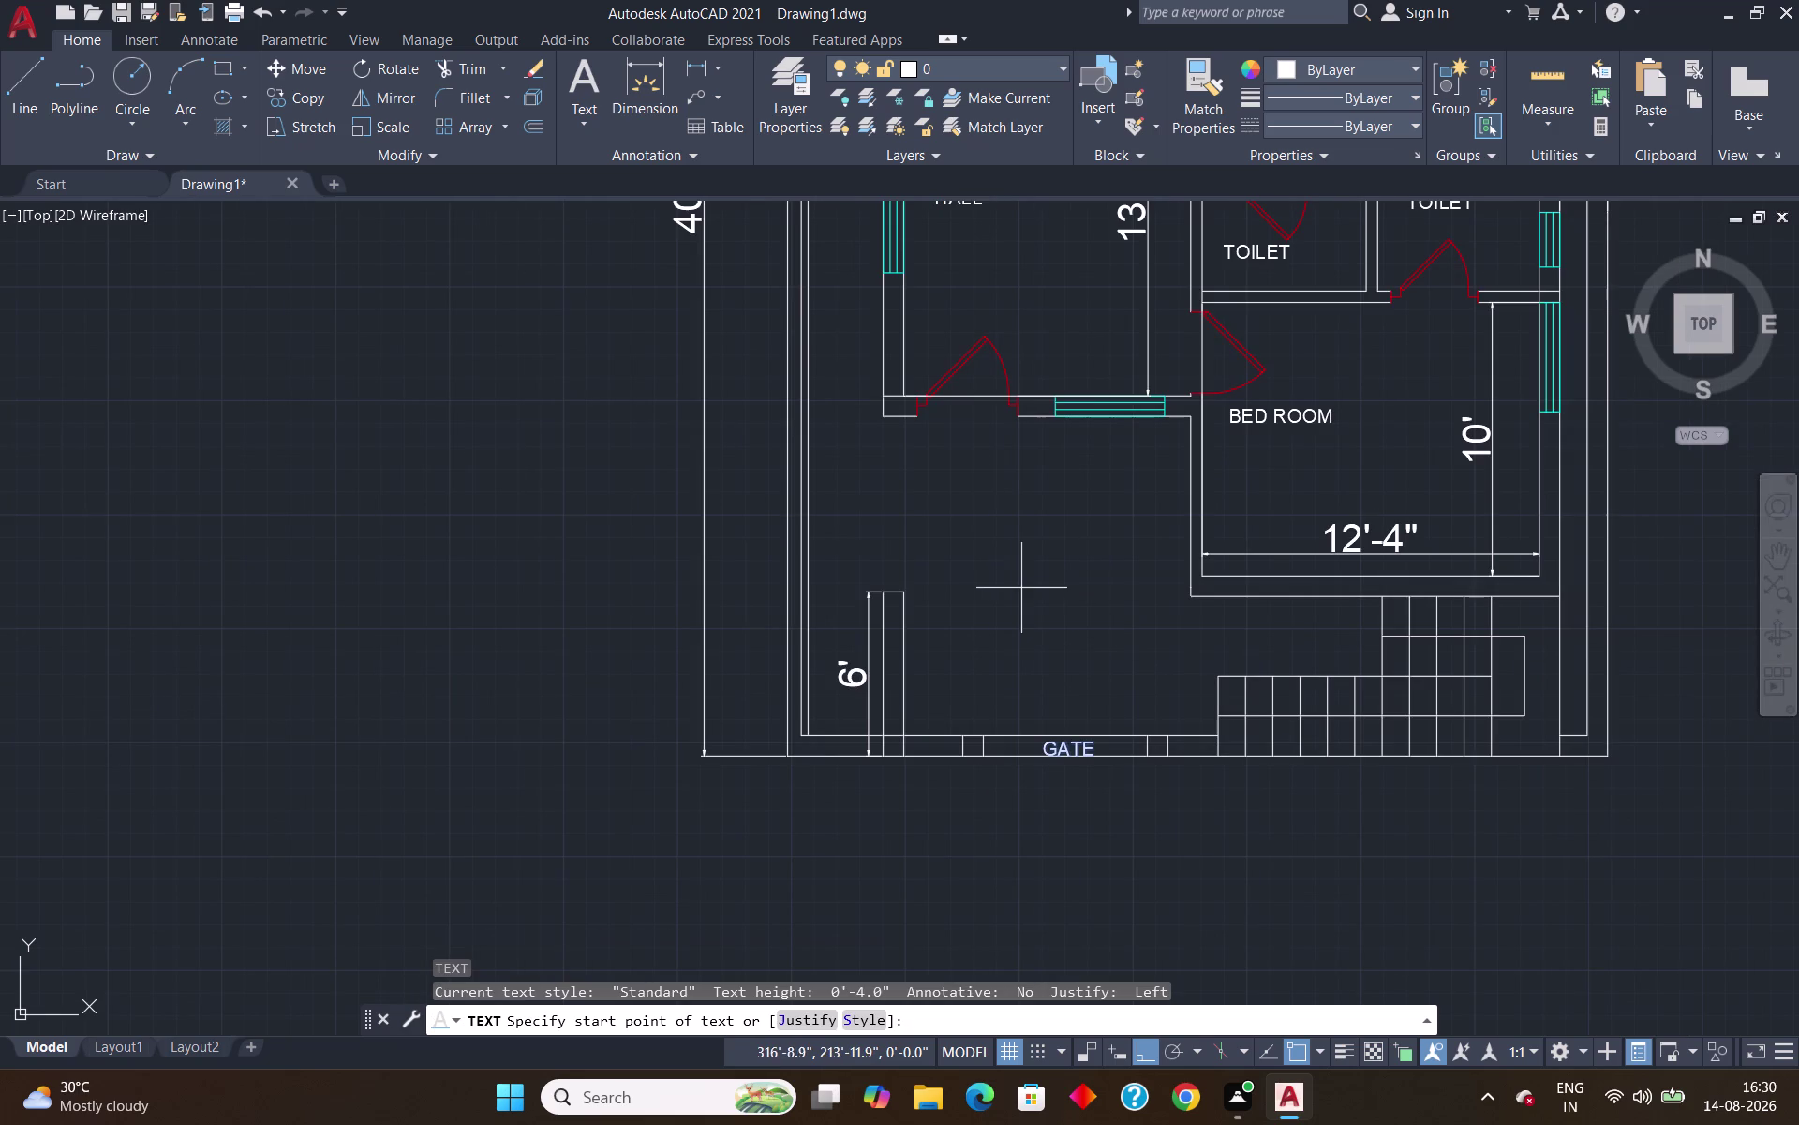
click(978, 622)
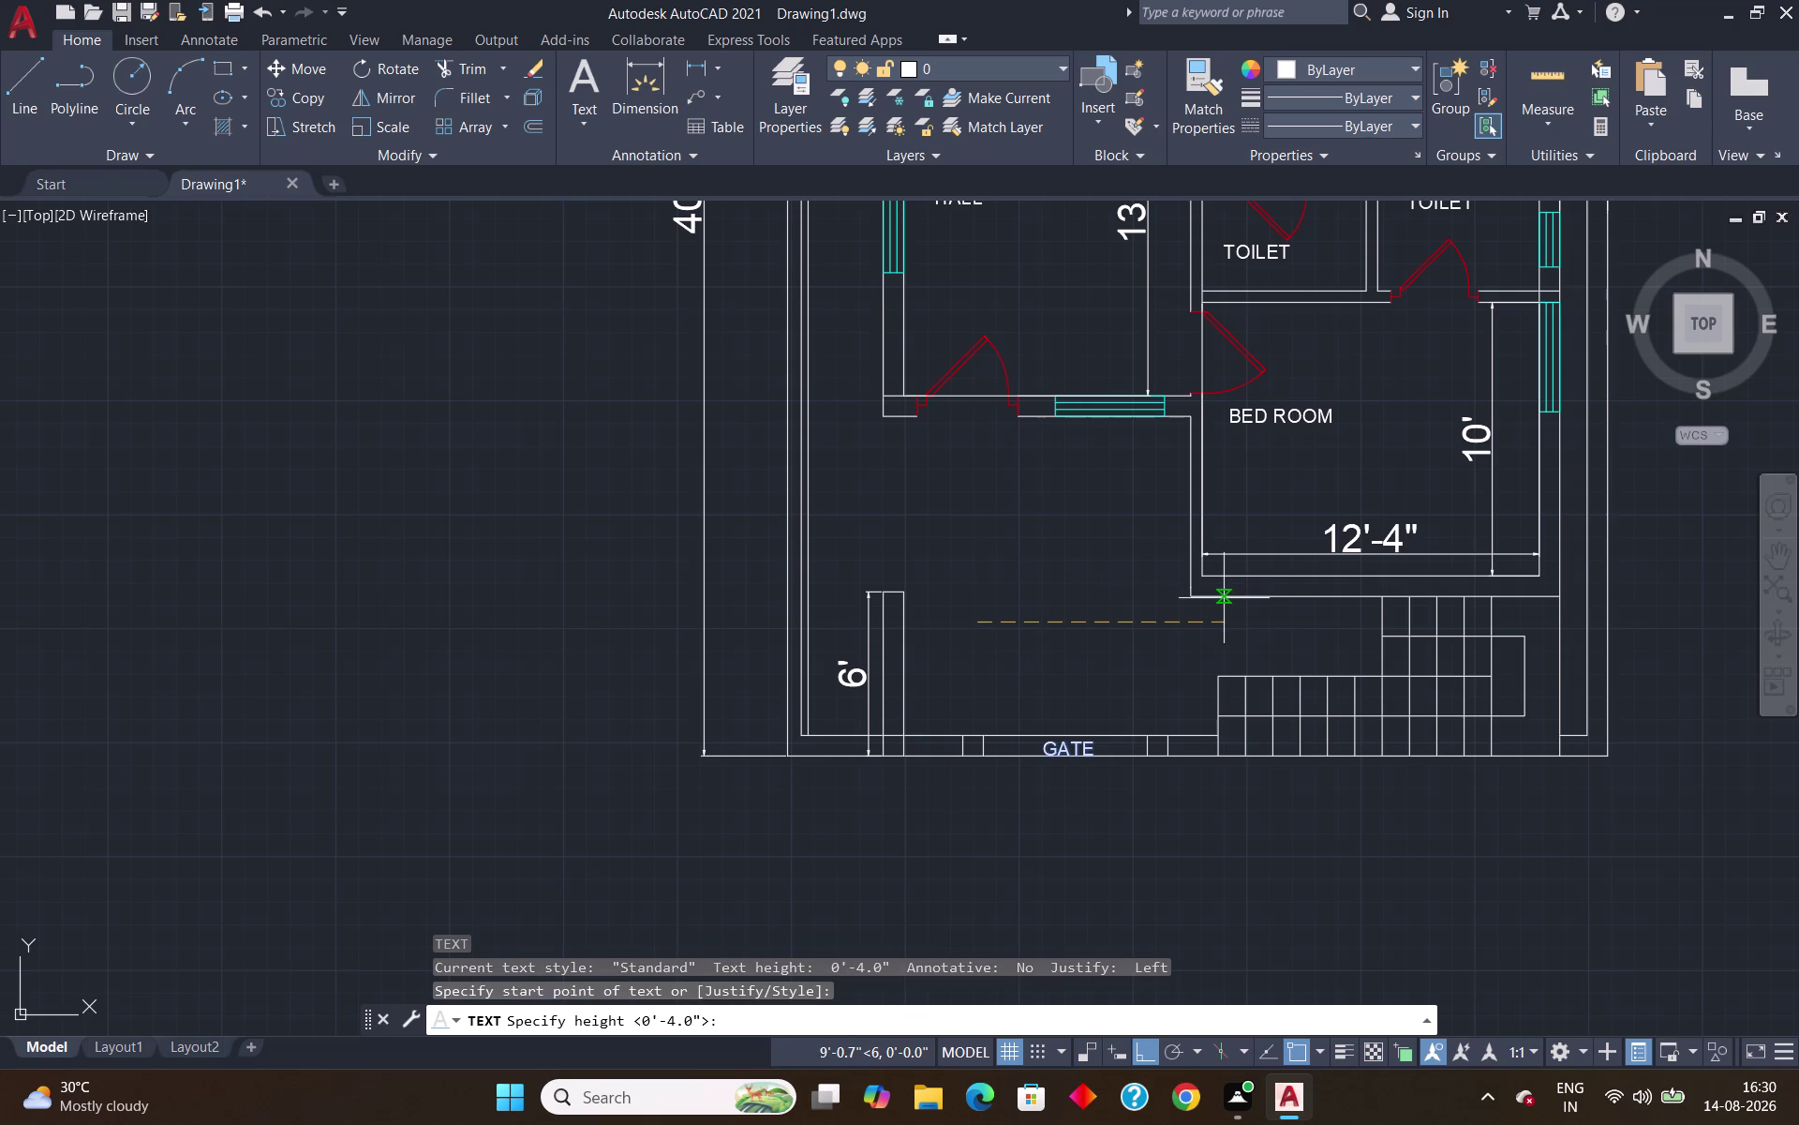
text(6)
text(")
key(Return)
key(Return)
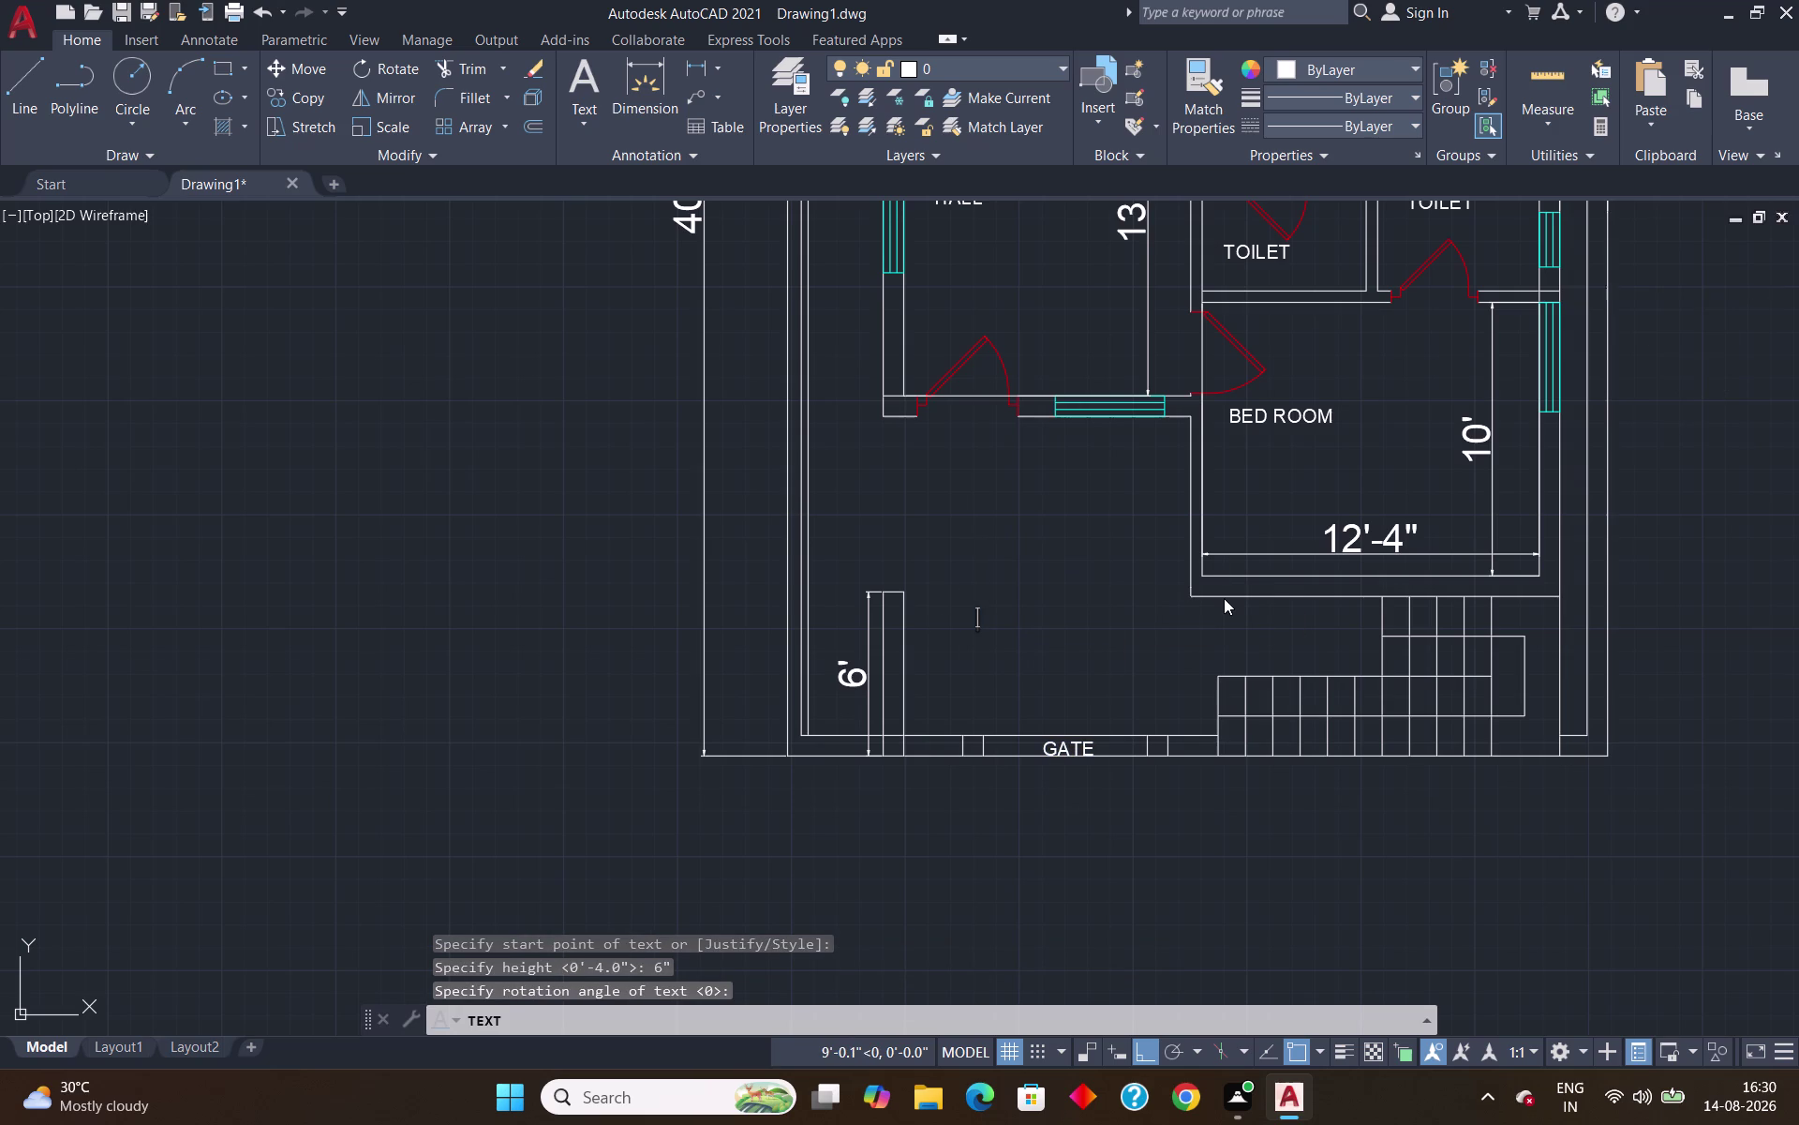
text(P)
text(ARKIN)
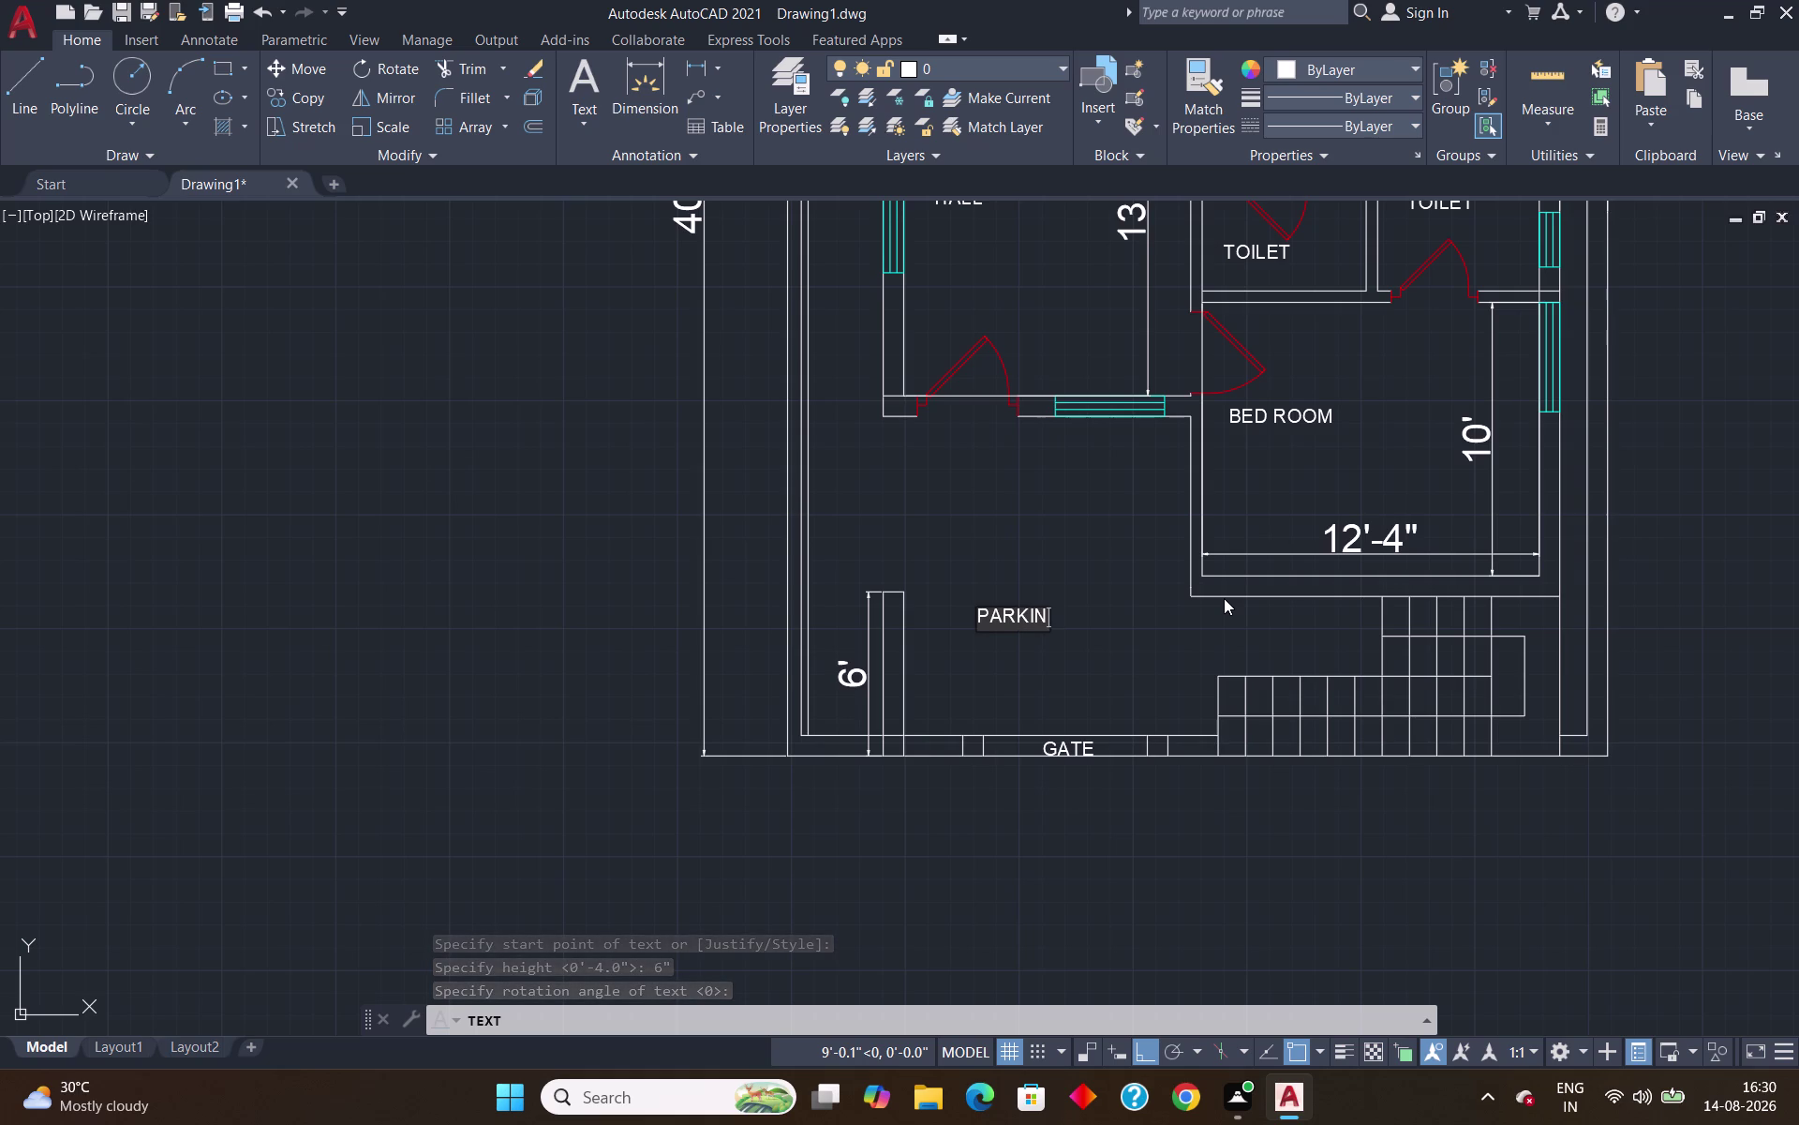
text(G)
key(space)
key(Return)
key(Return)
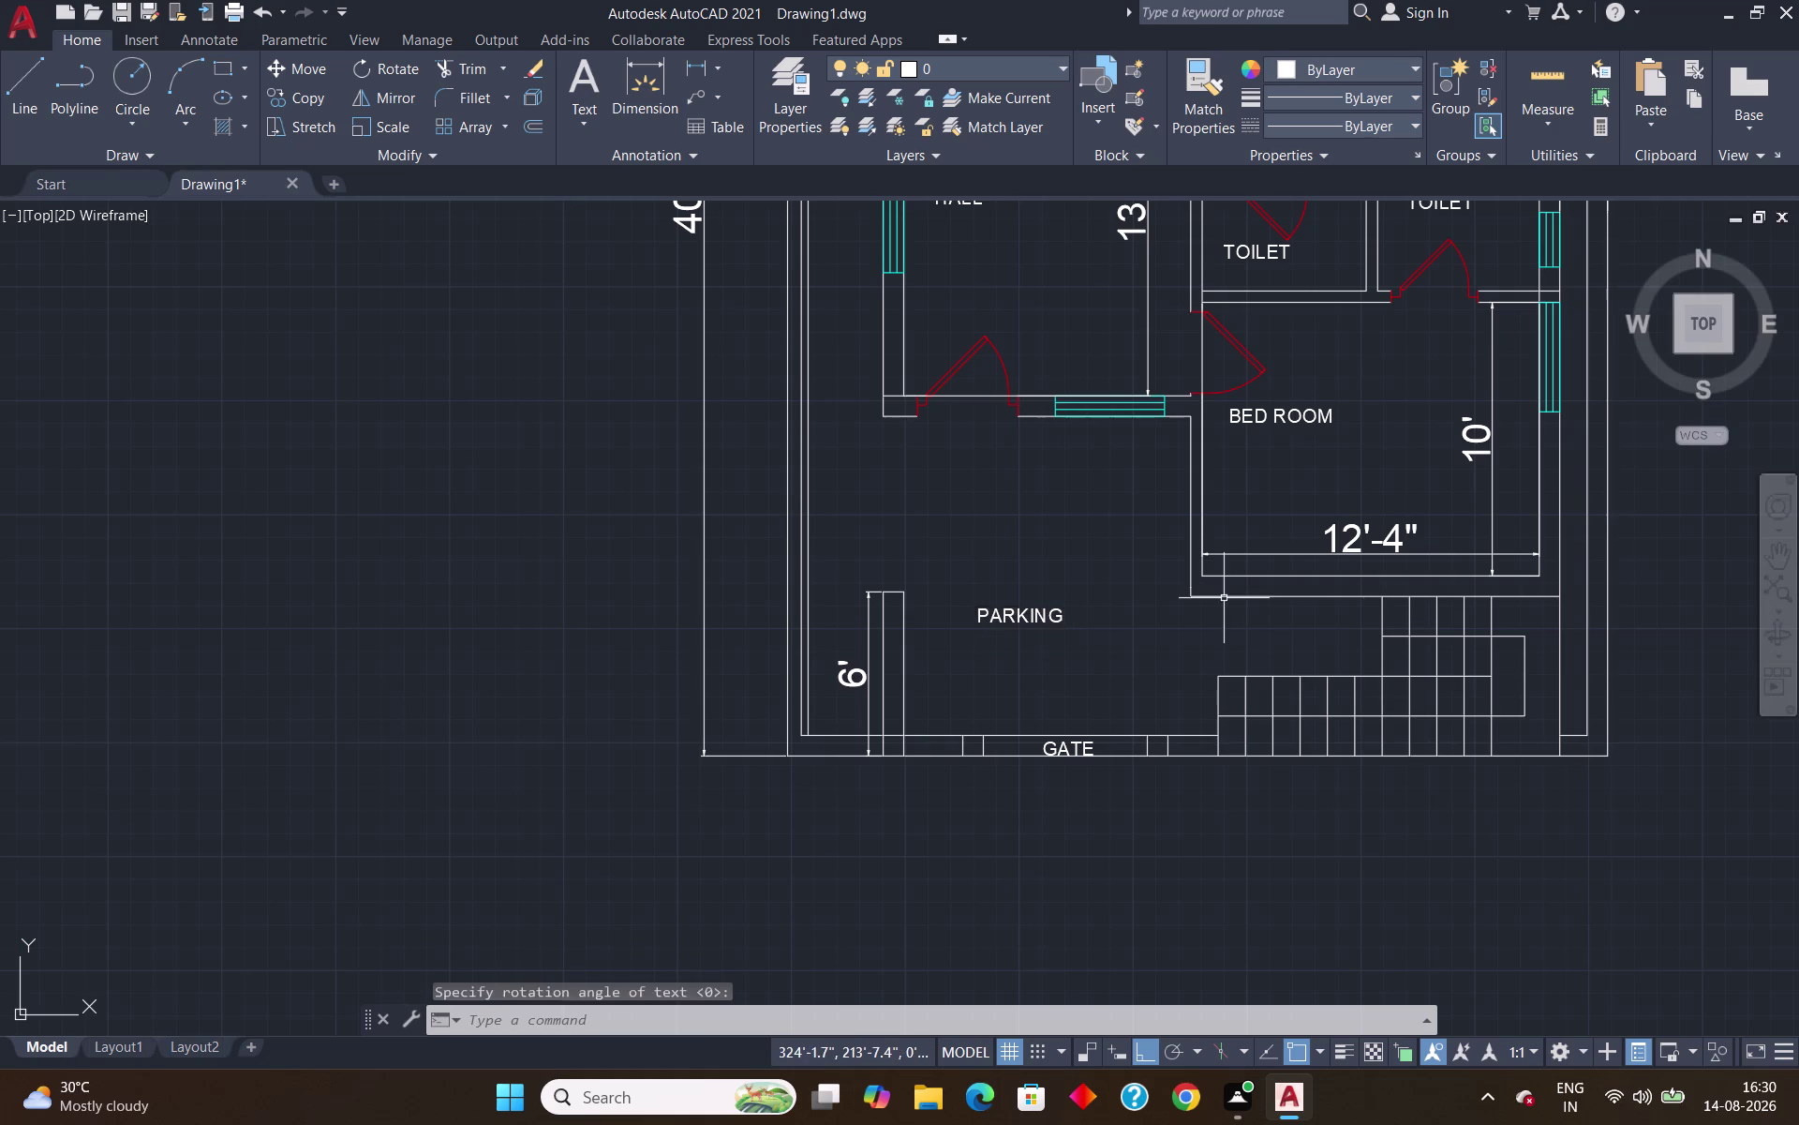
Pan and zoom to bring the whole labelled plan back into view.
scroll(down, 3)
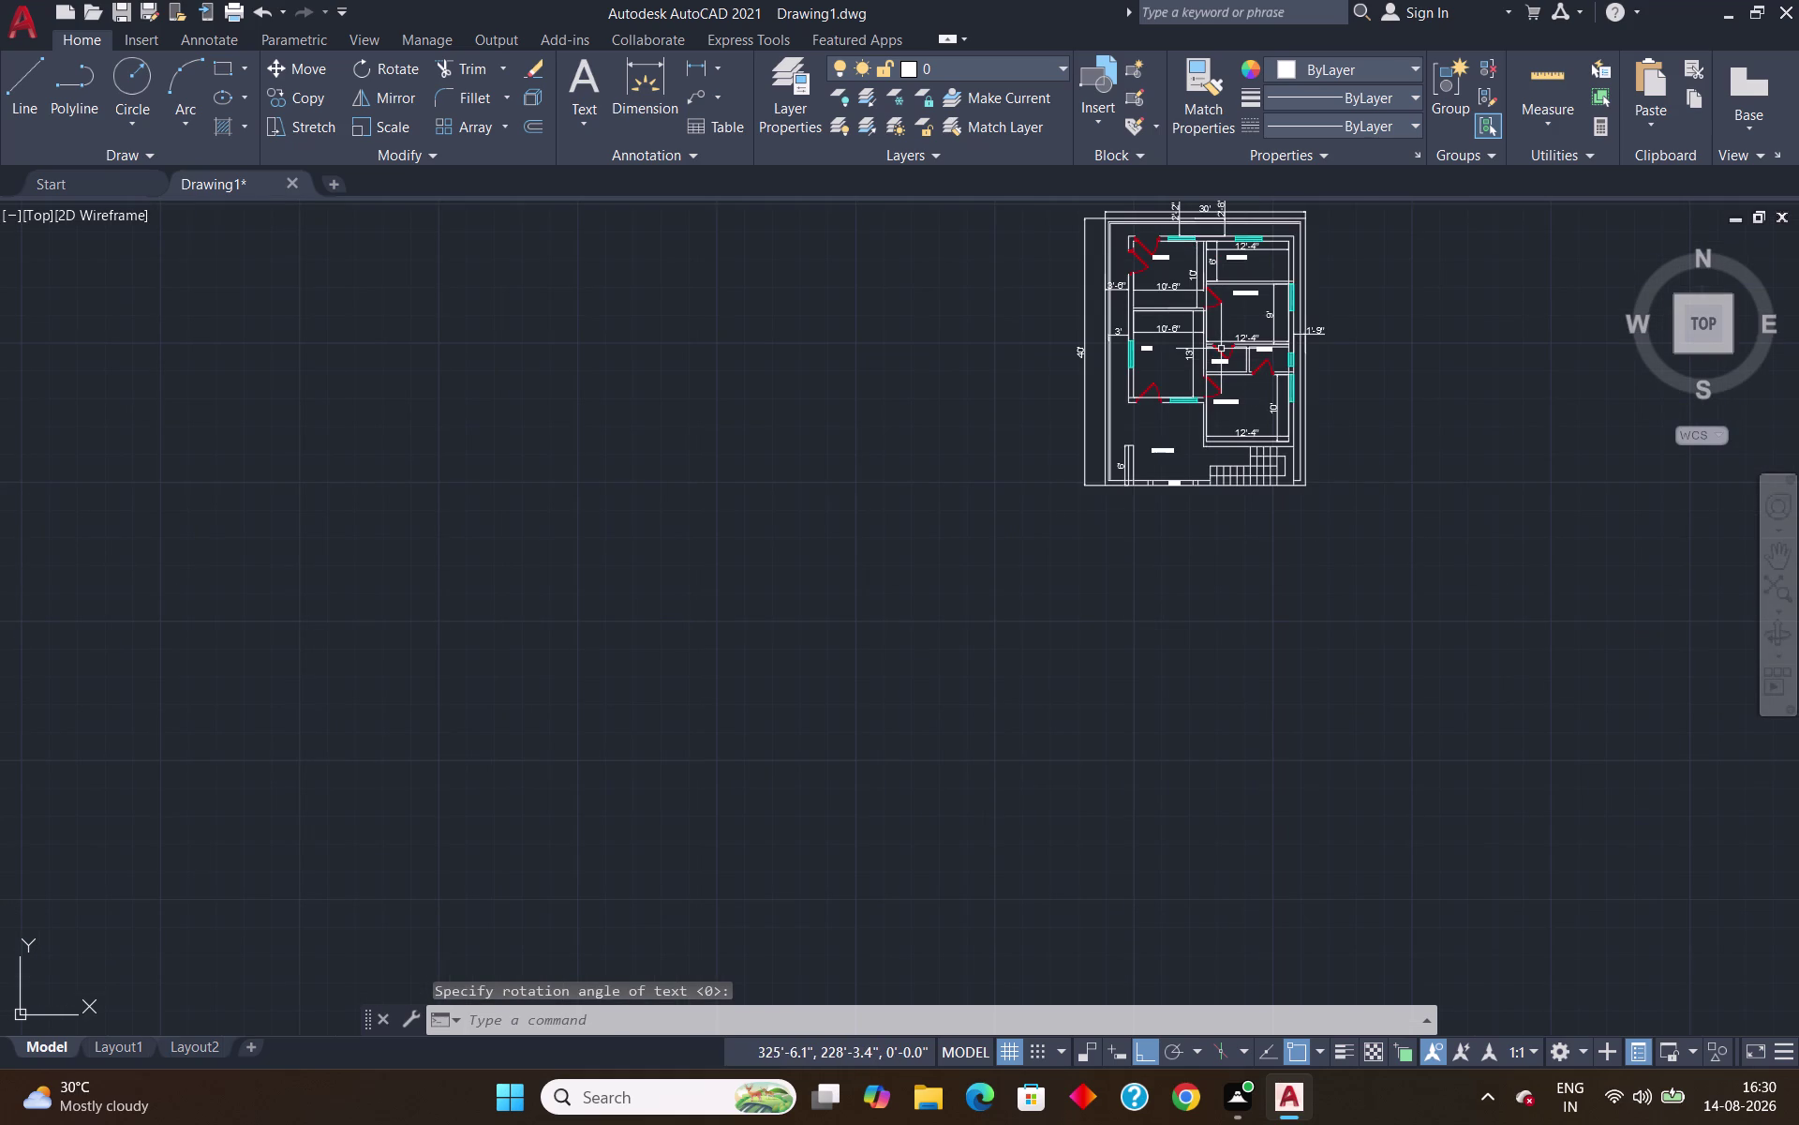
middle_drag(1403, 267, 1096, 525)
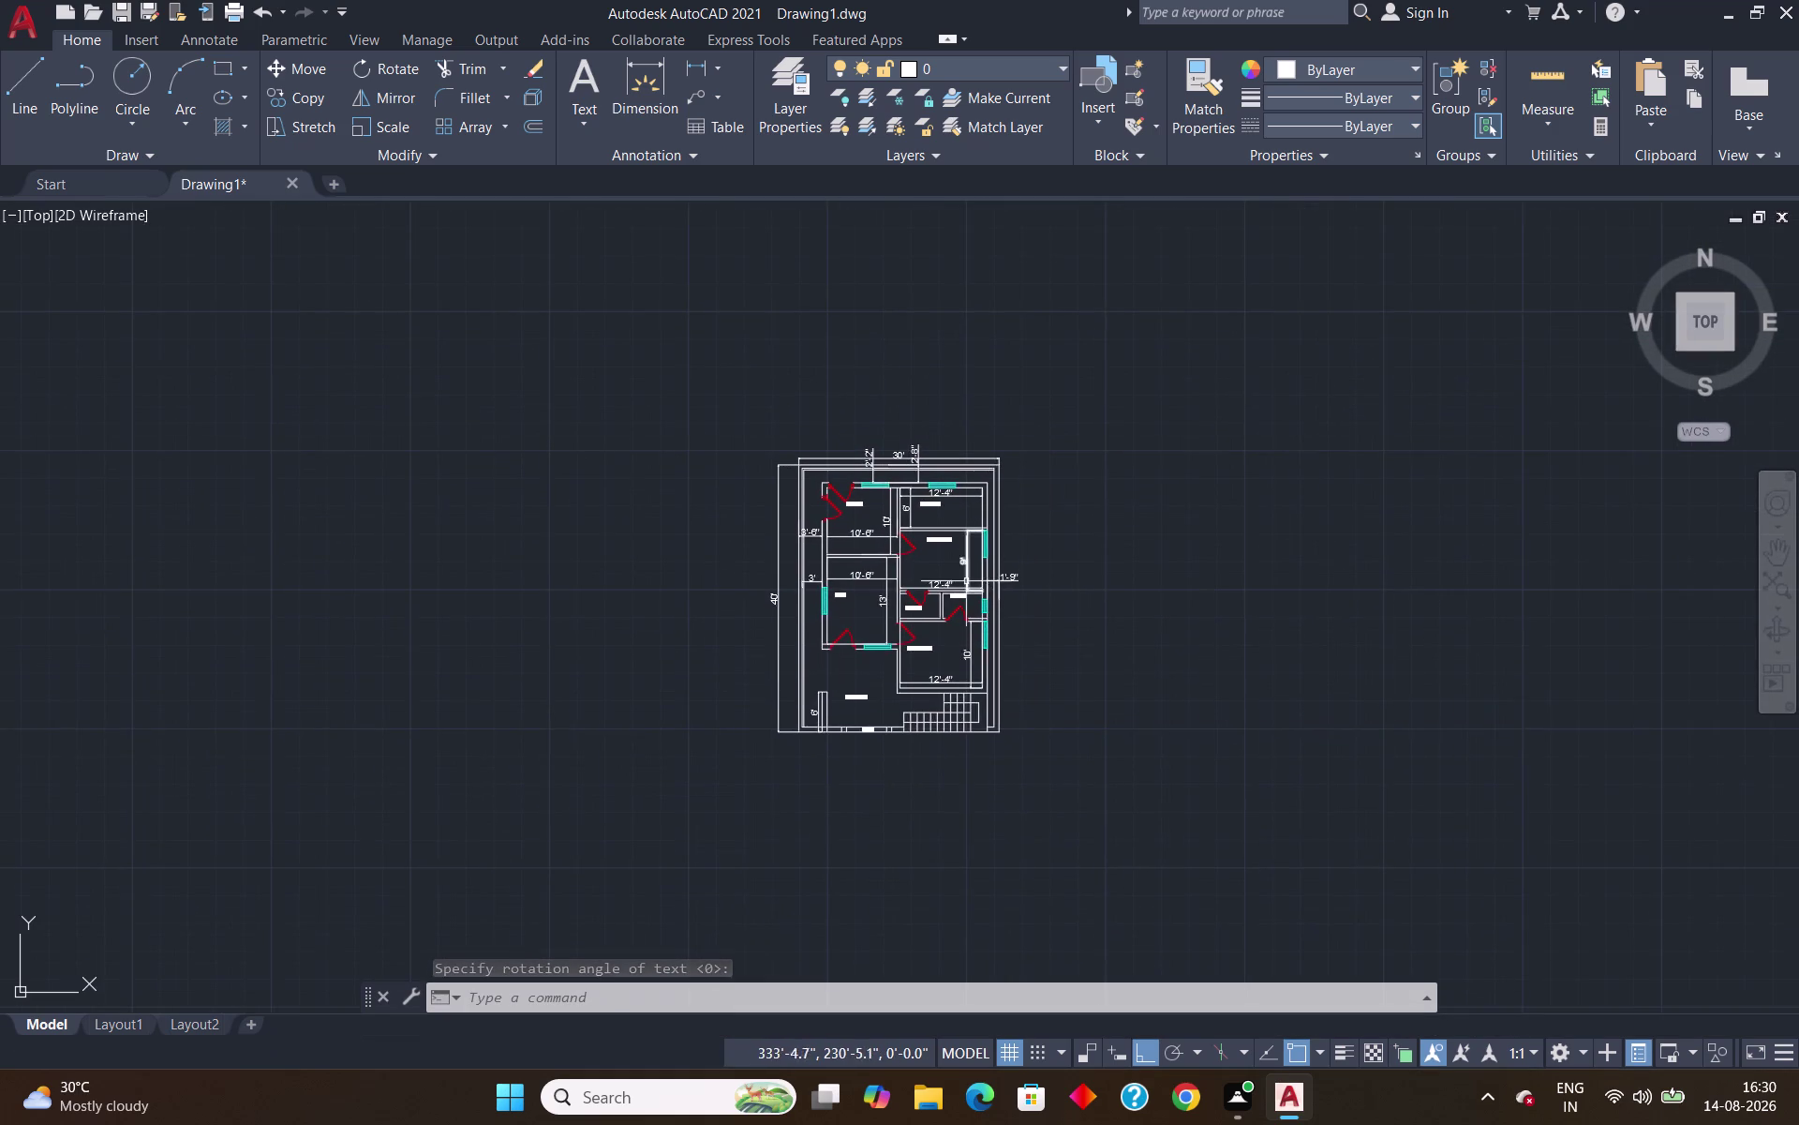
scroll(up, 3)
scroll(down, 3)
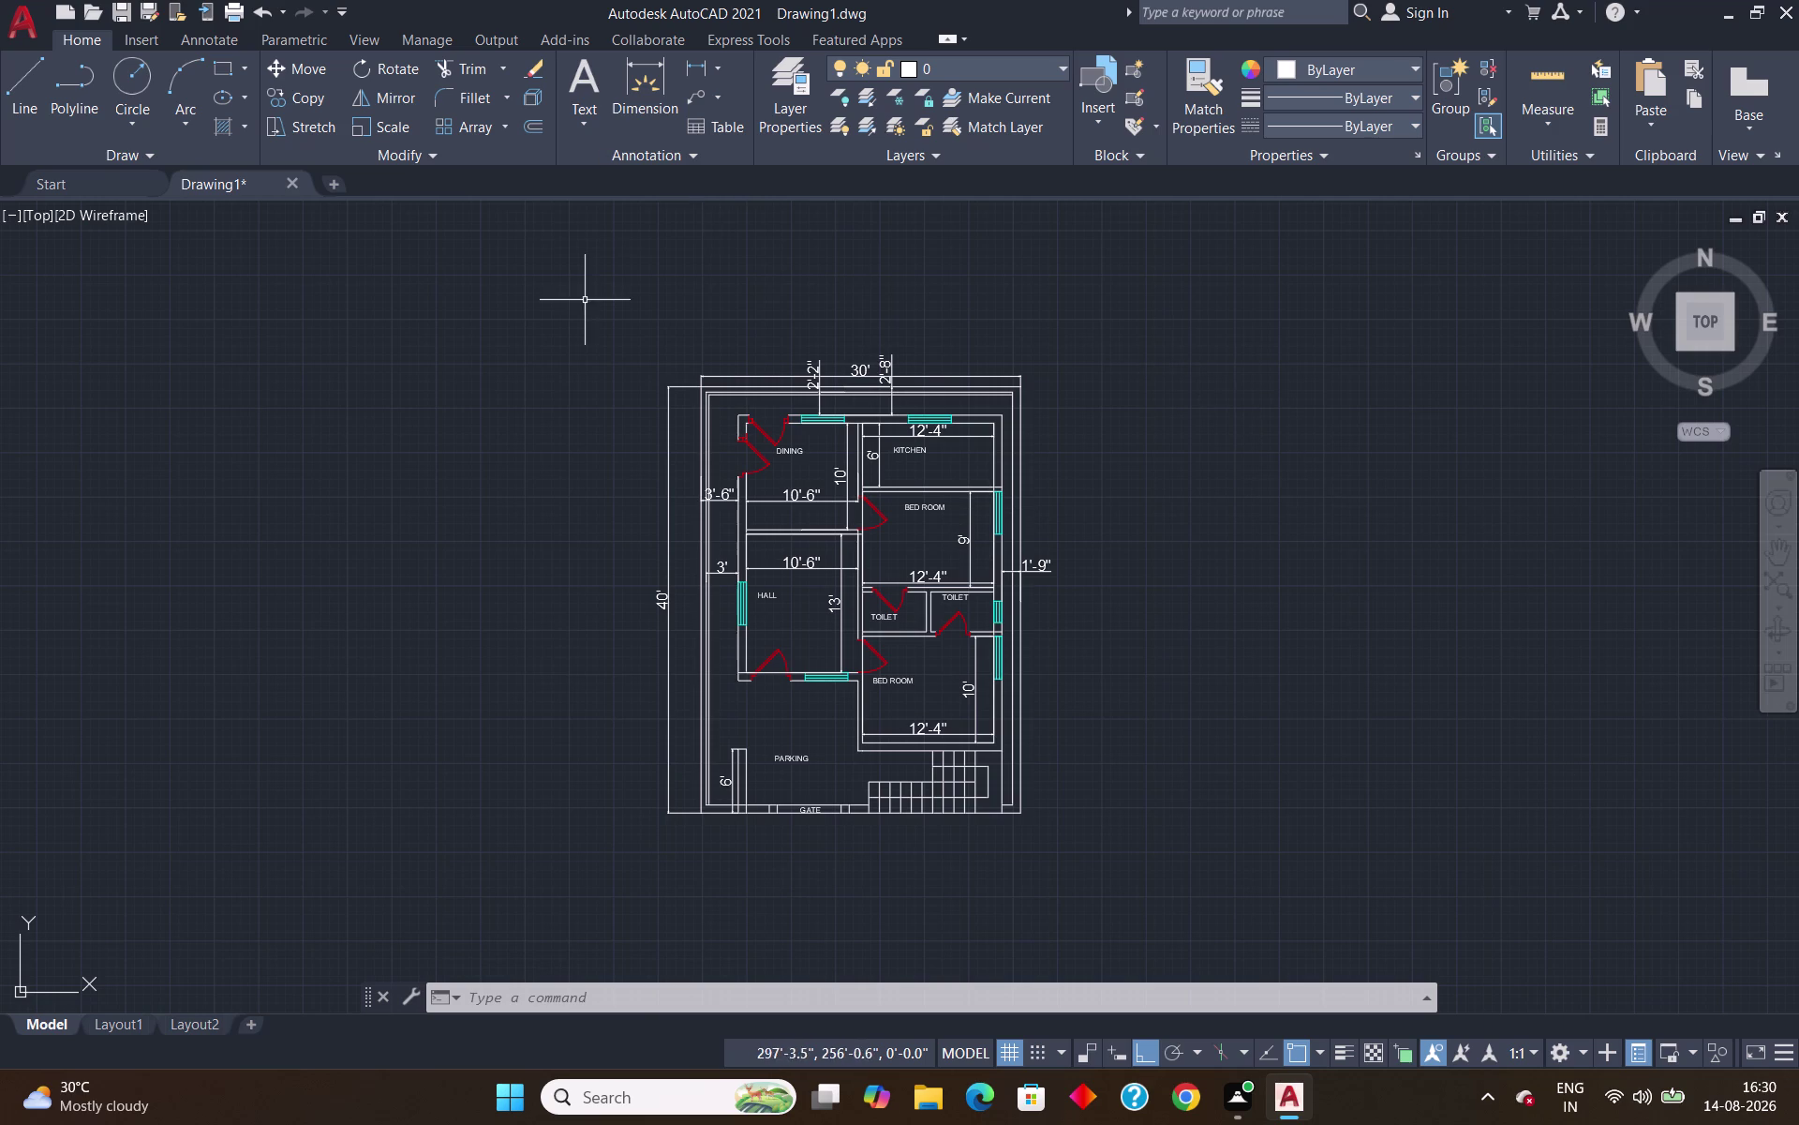
Window-select the whole floor plan from upper left to lower right, picking 186 objects.
click(577, 269)
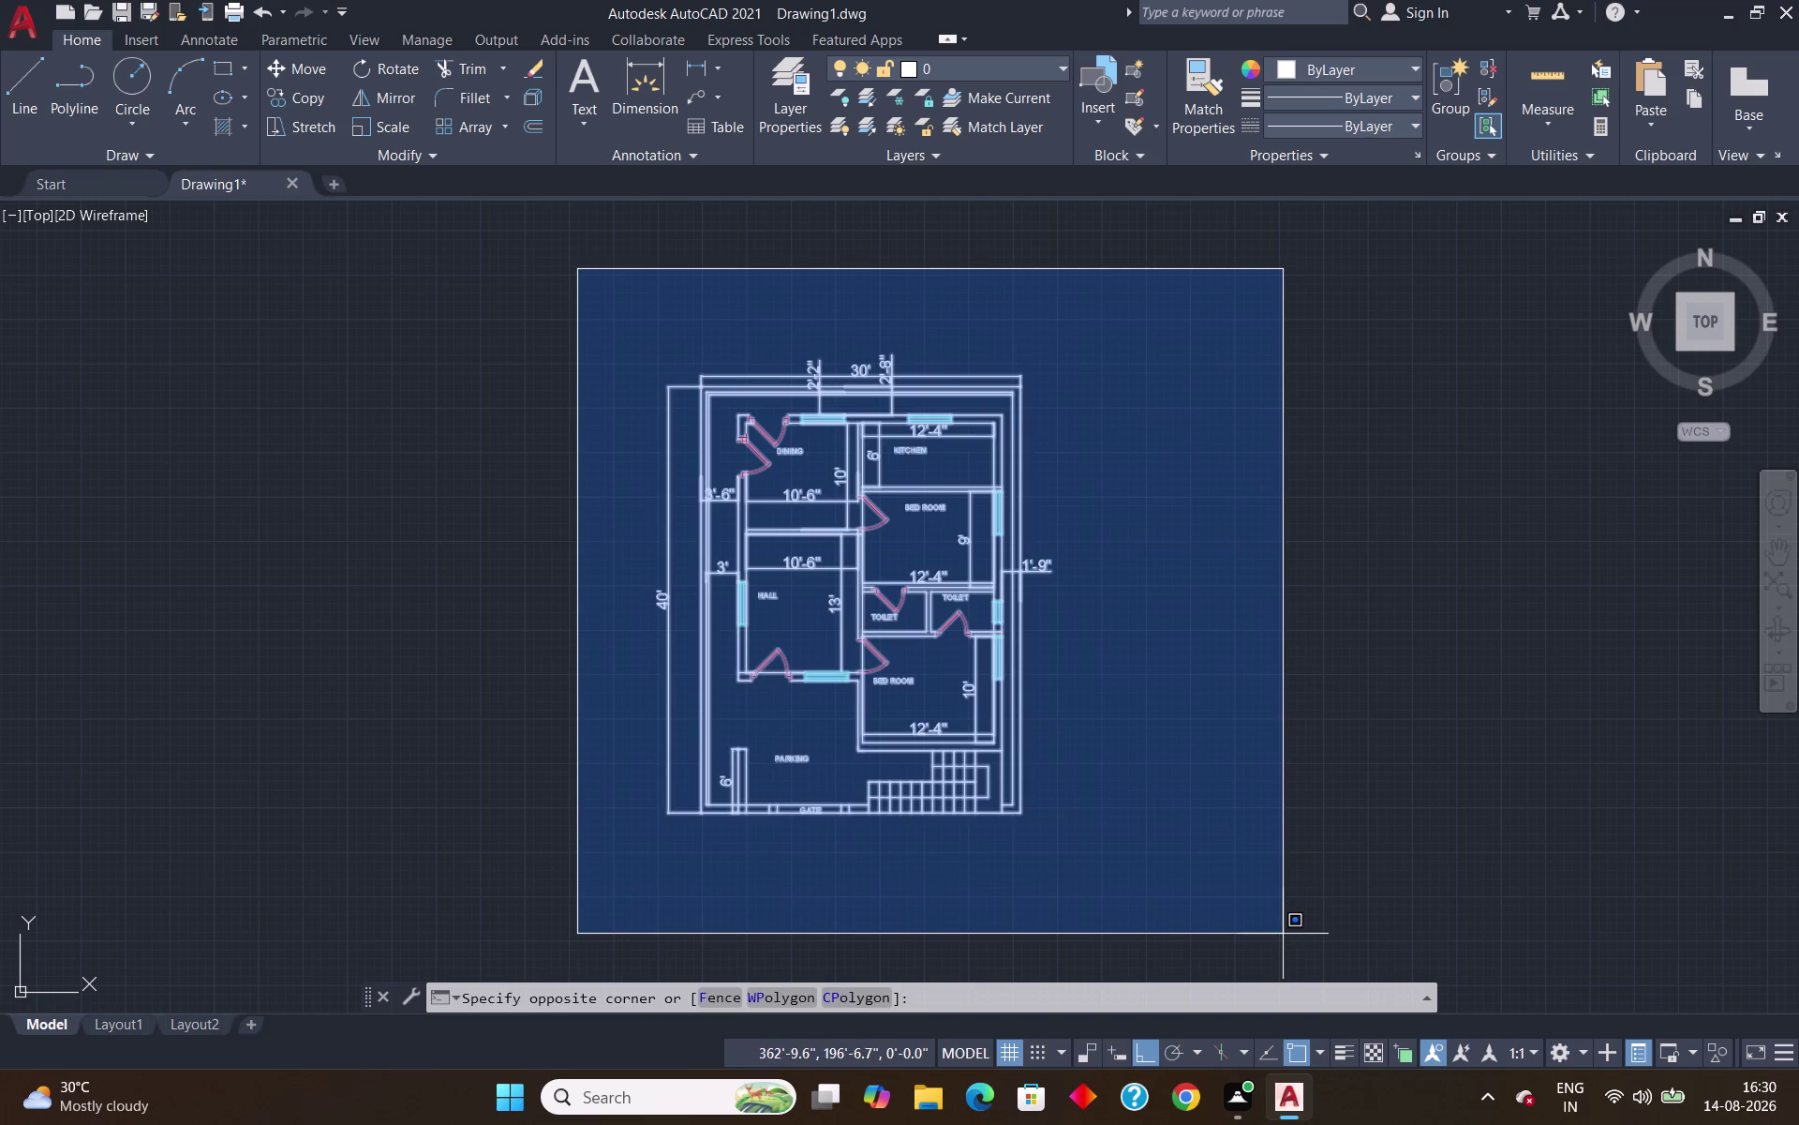
click(1283, 934)
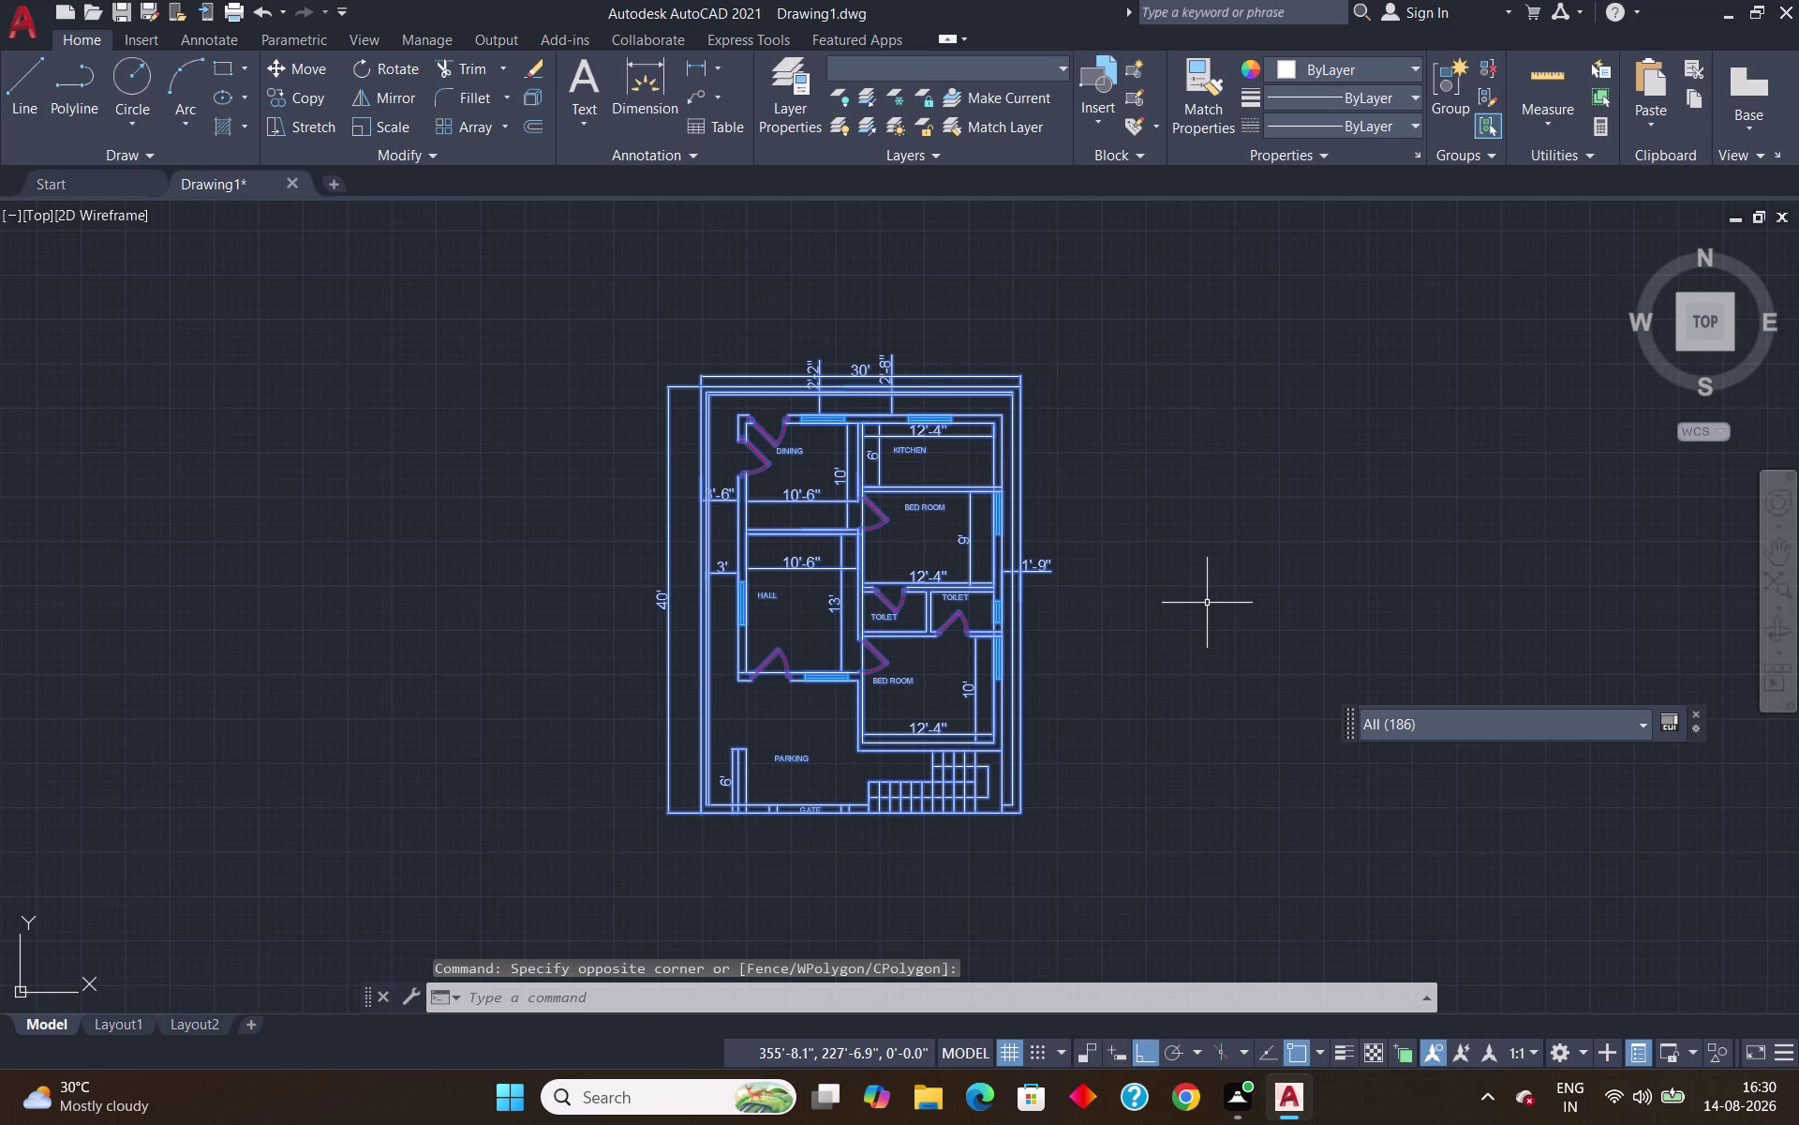
Open the Block Definition dialog with the B alias for the 186 selected plan objects.
key(b)
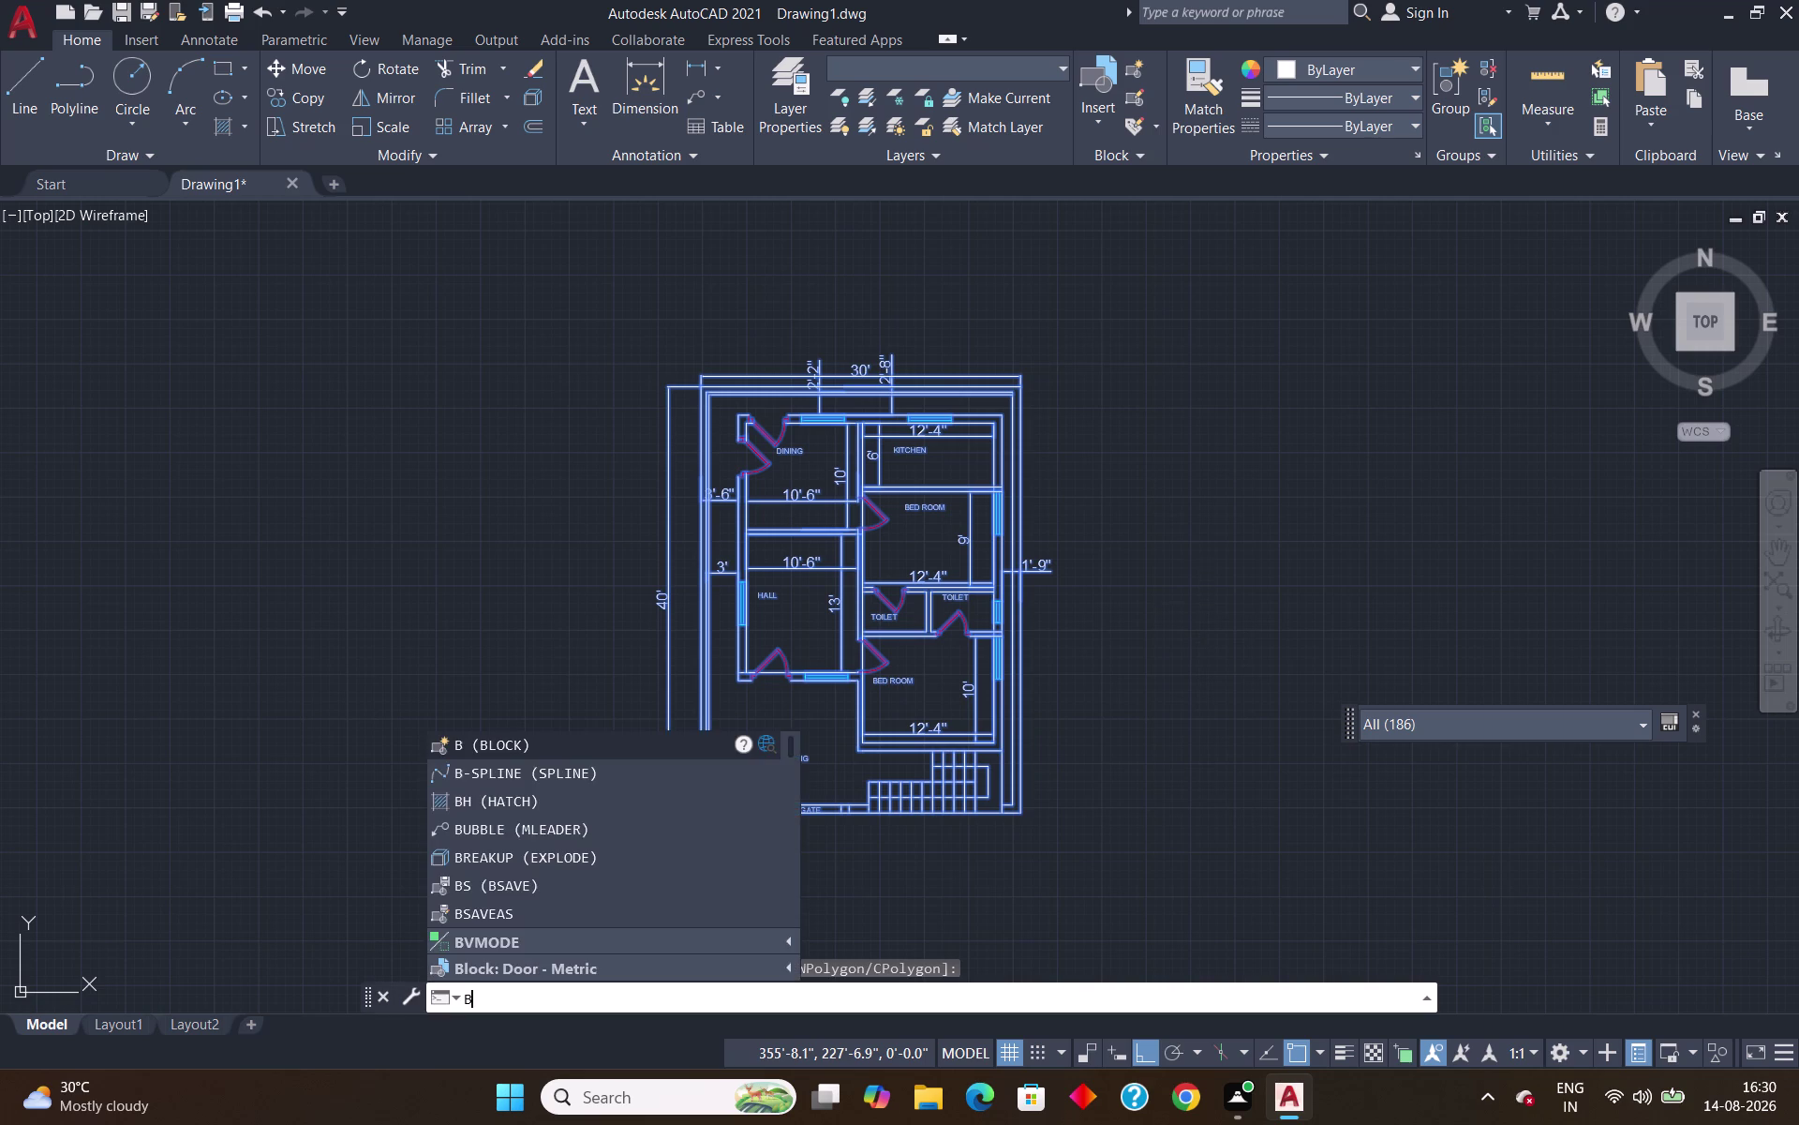
key(Return)
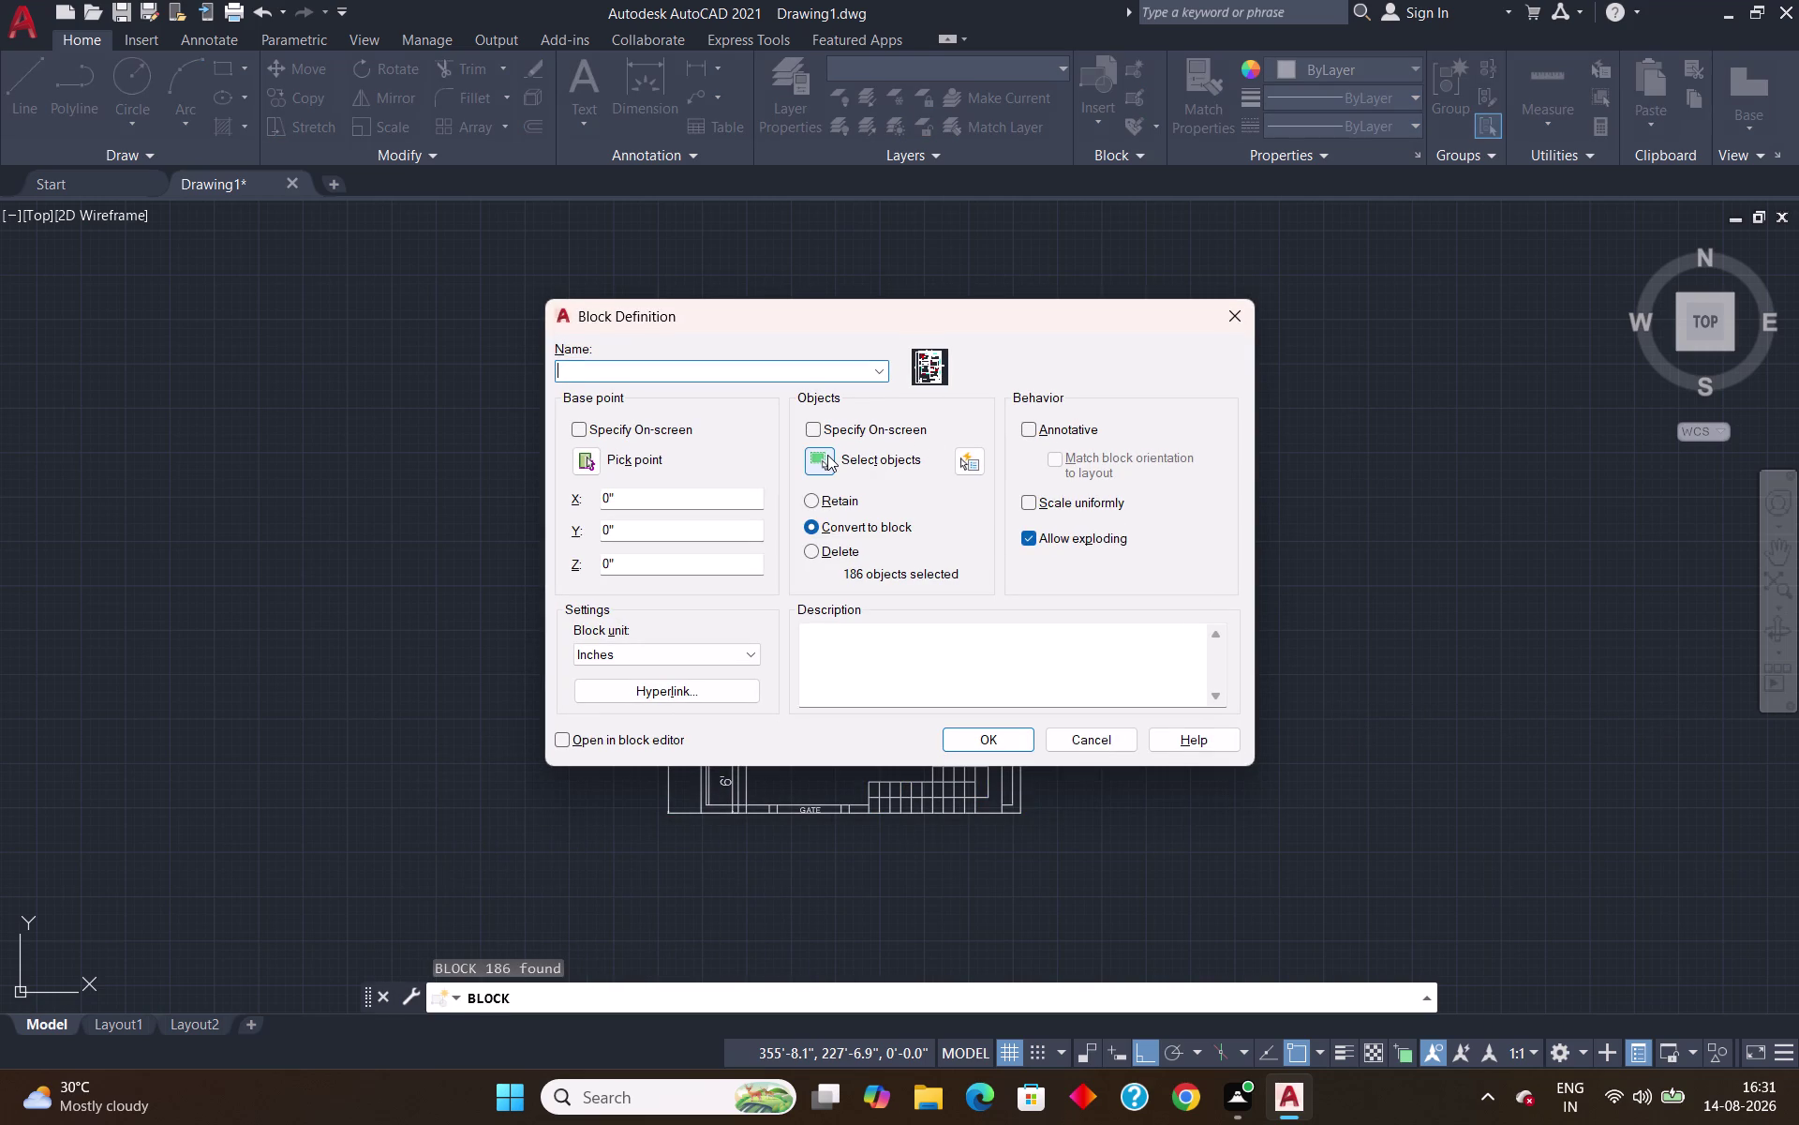
click(739, 363)
click(762, 376)
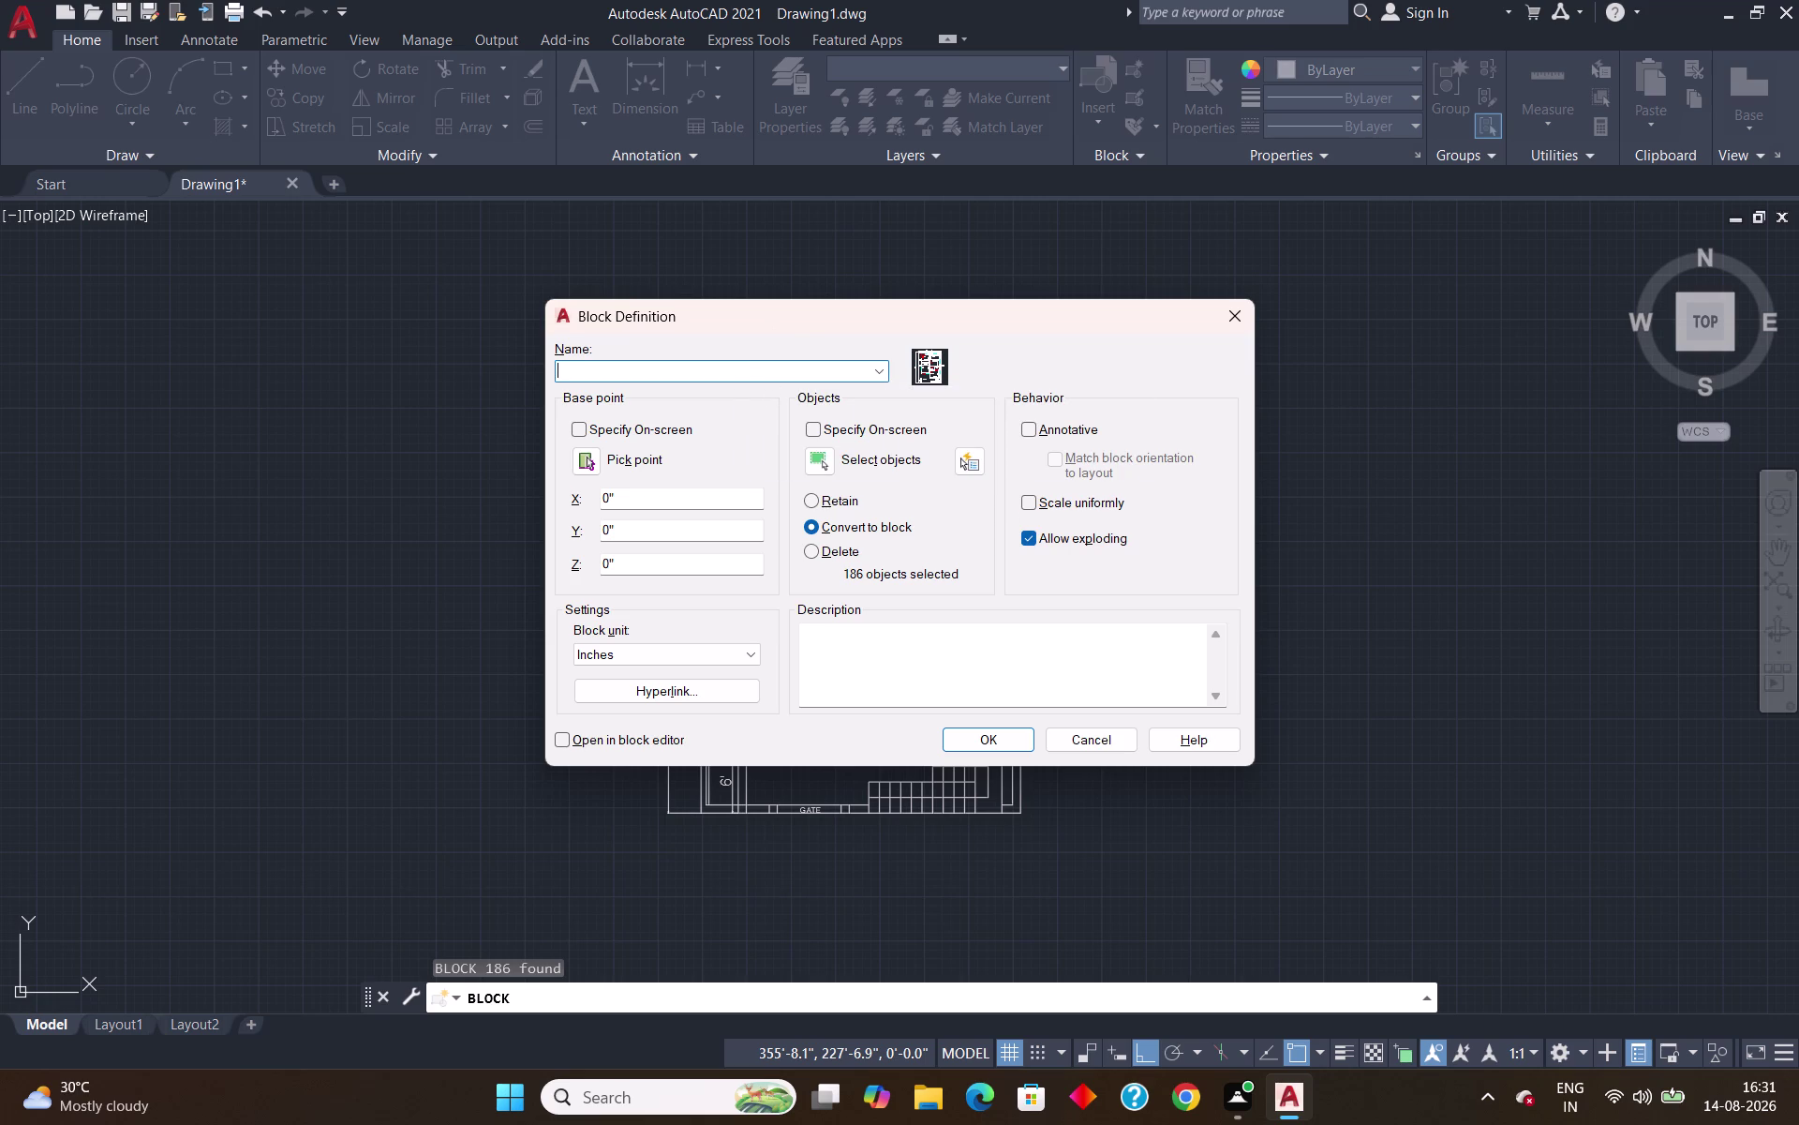